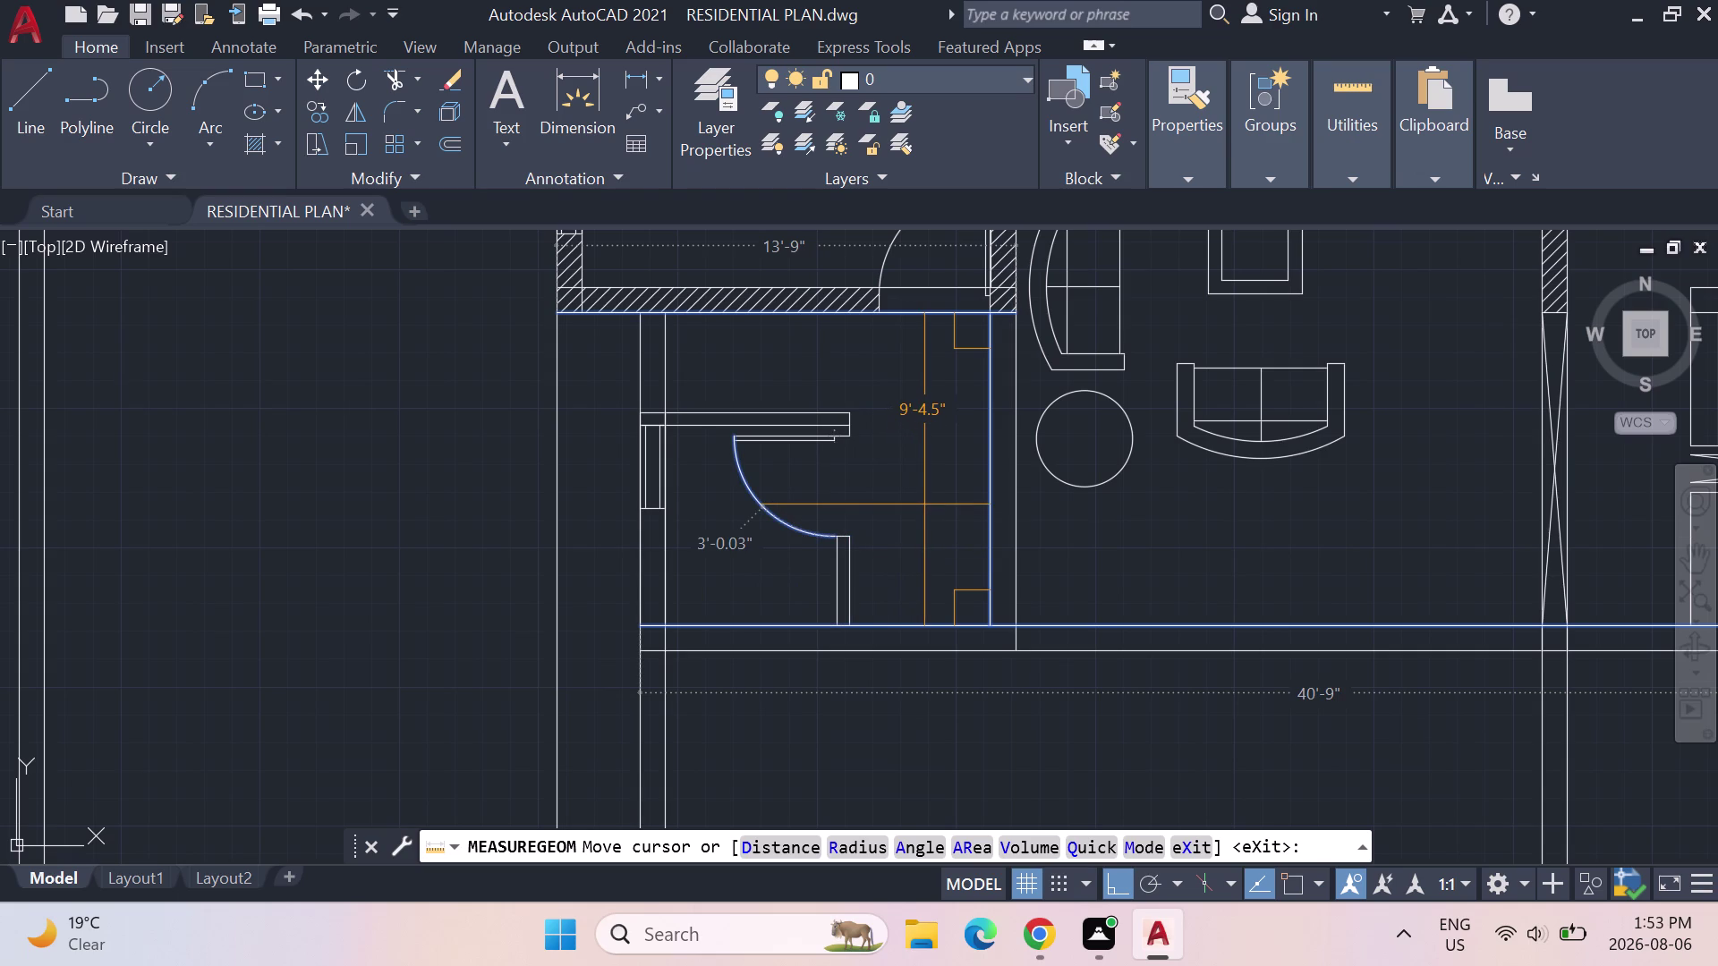
Undo the enclosure's earlier move and cancel the active measuring command.
key(ctrl+z)
key(ctrl+z)
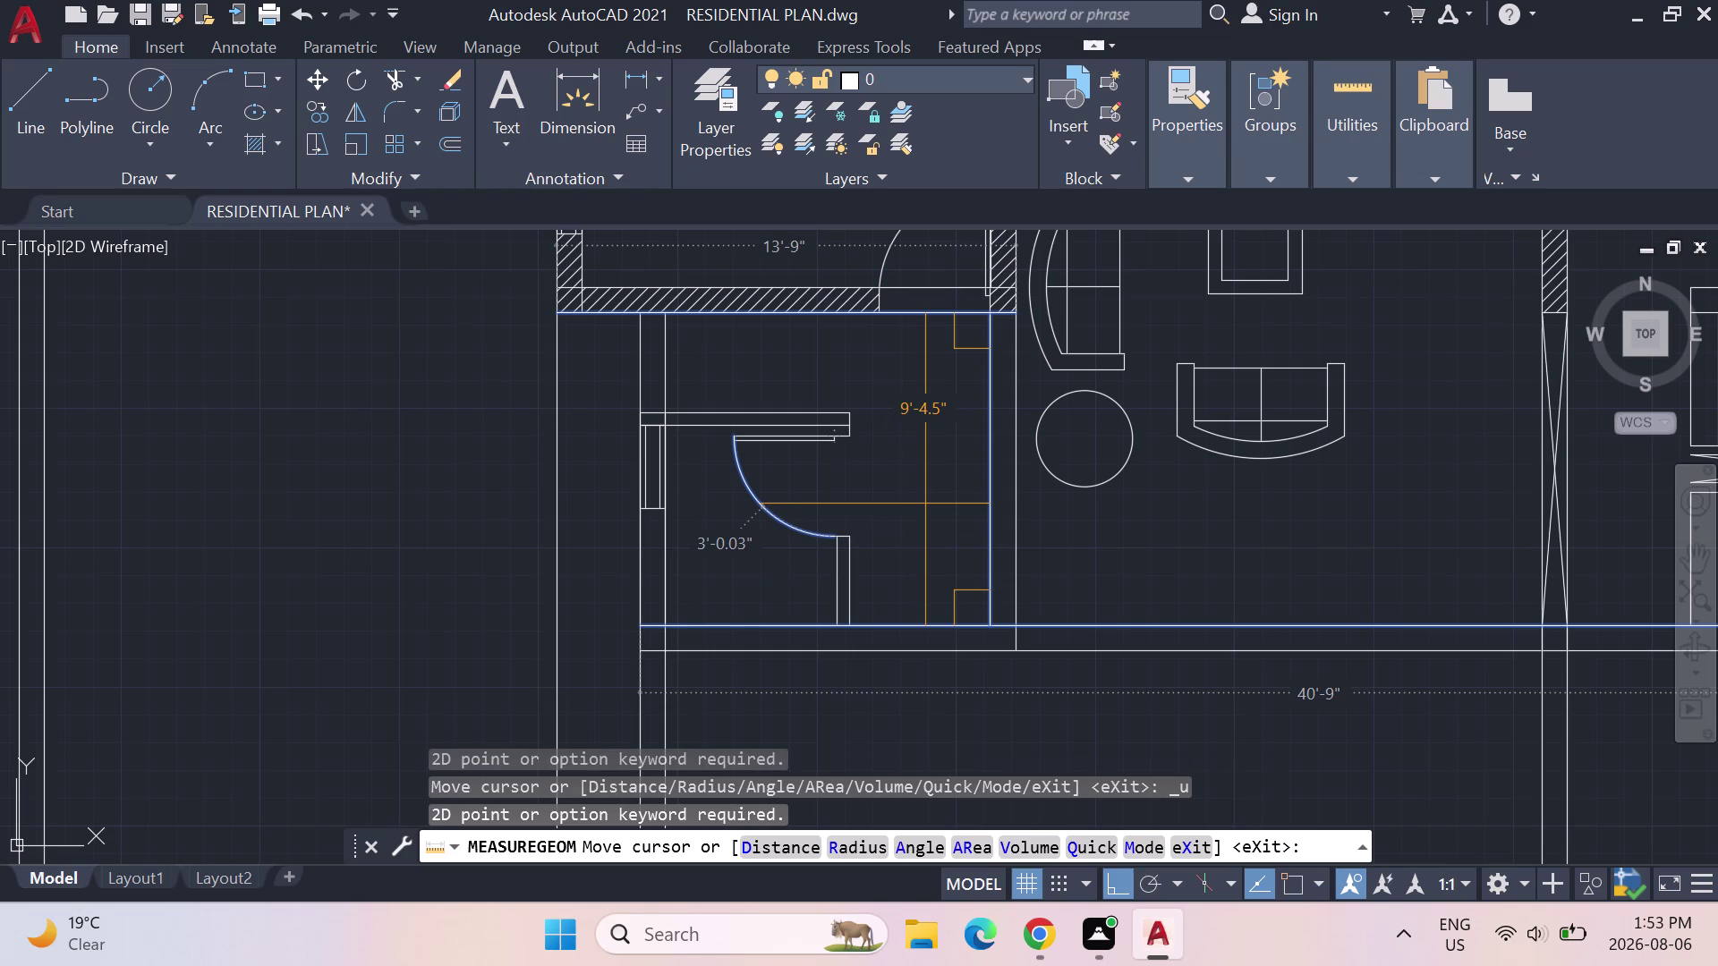
key(Escape)
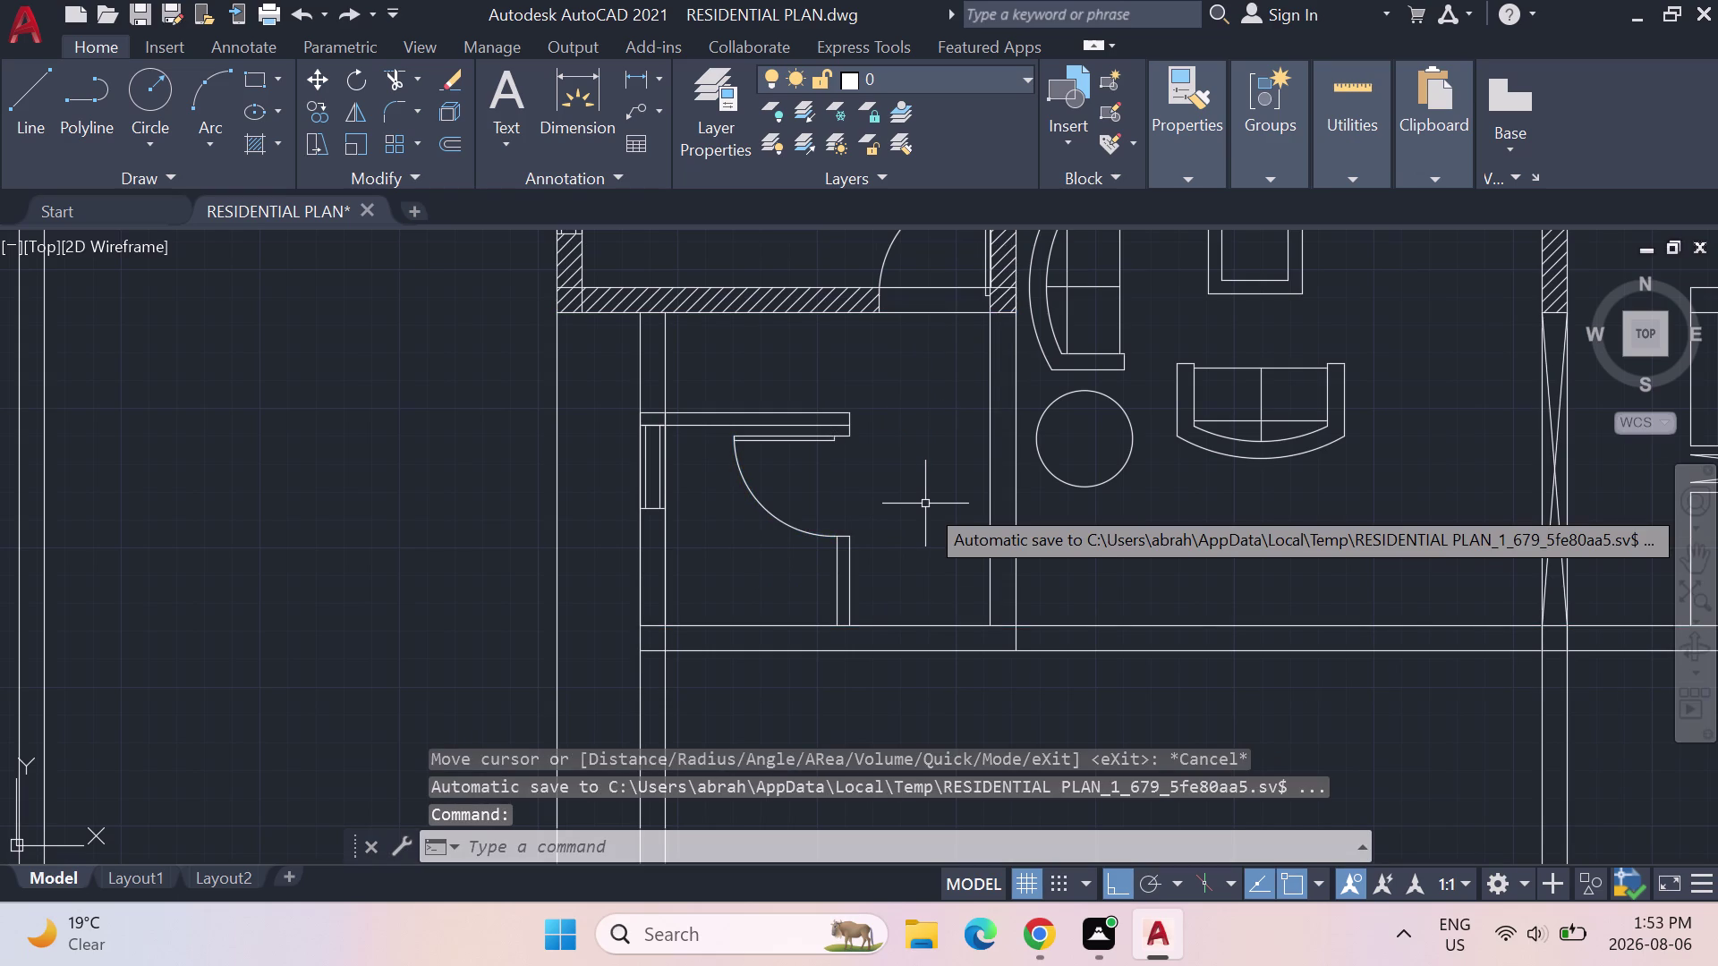
key(ctrl+z)
key(Escape)
key(ctrl+z)
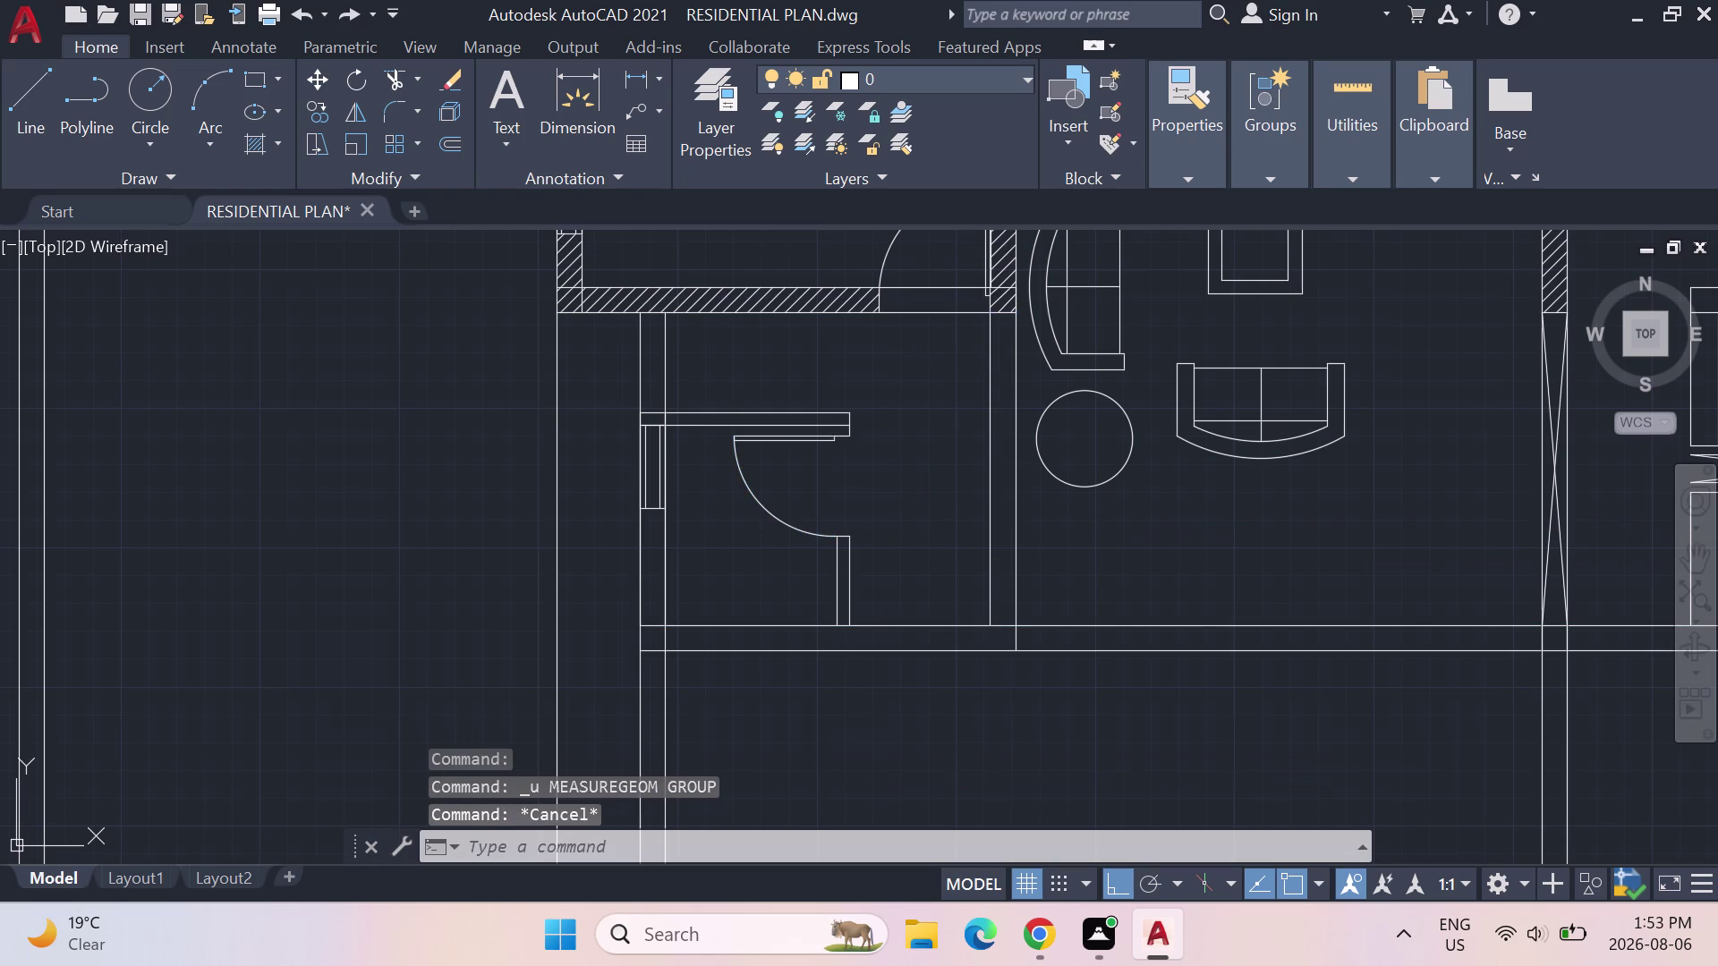
Move the partition walls and door swing left from their lower-left corner, then quick-measure around them.
drag(968, 551, 819, 563)
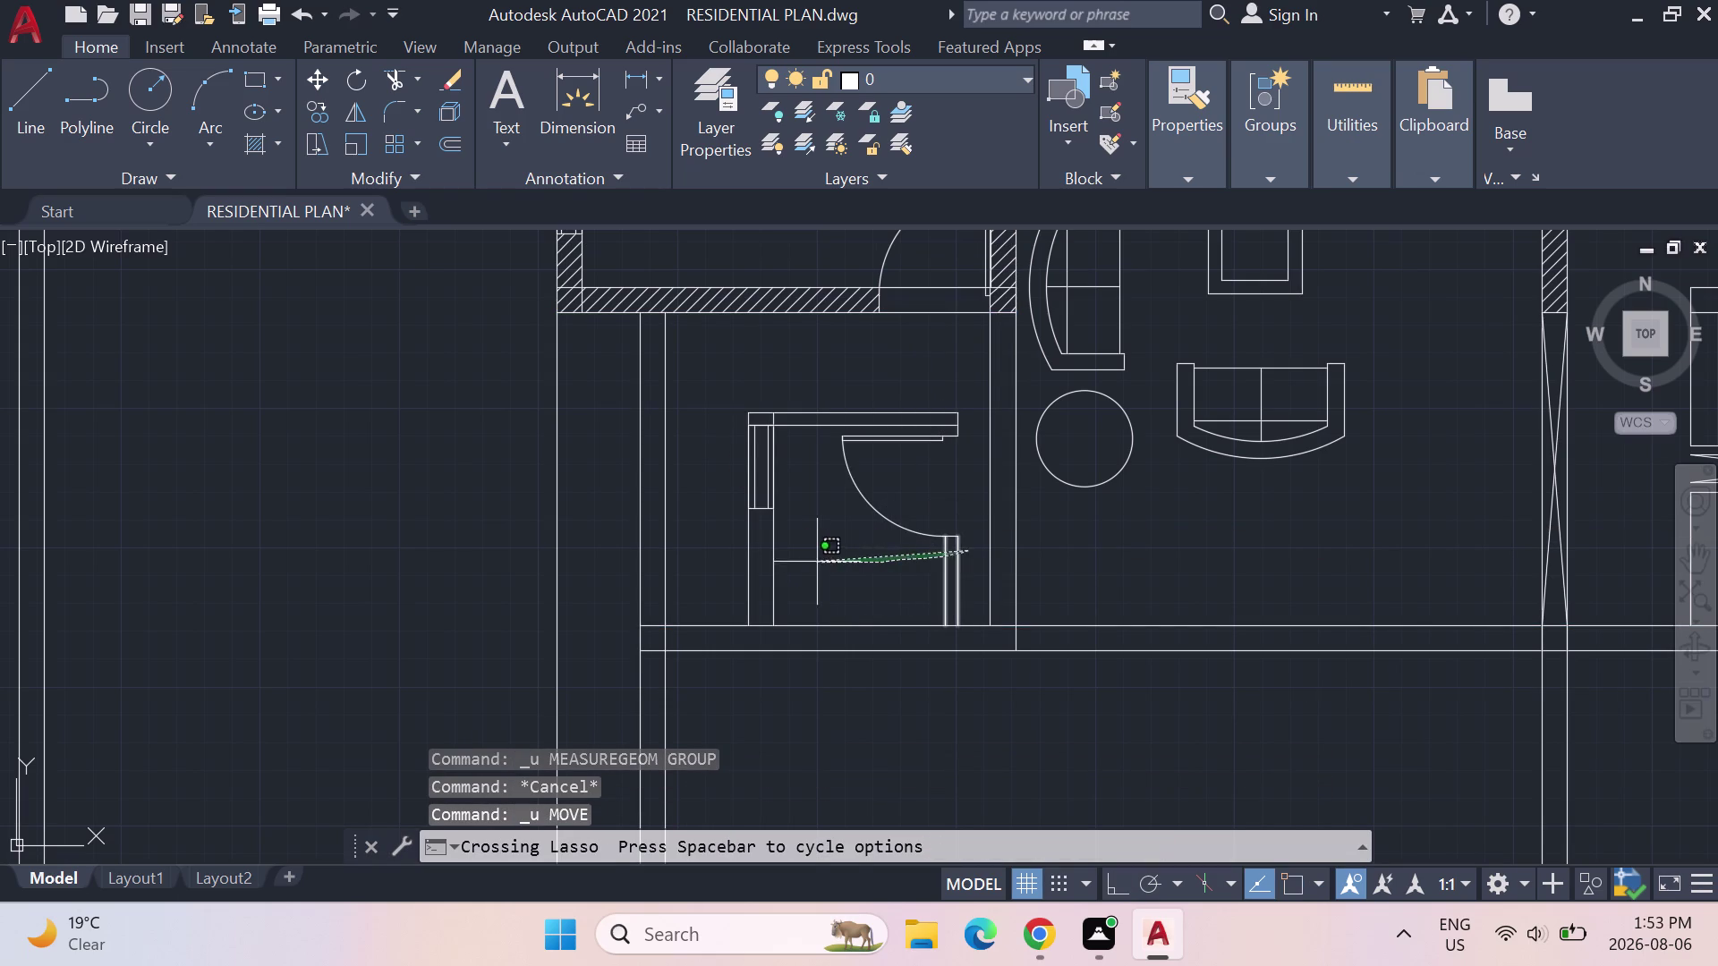
drag(819, 563, 970, 413)
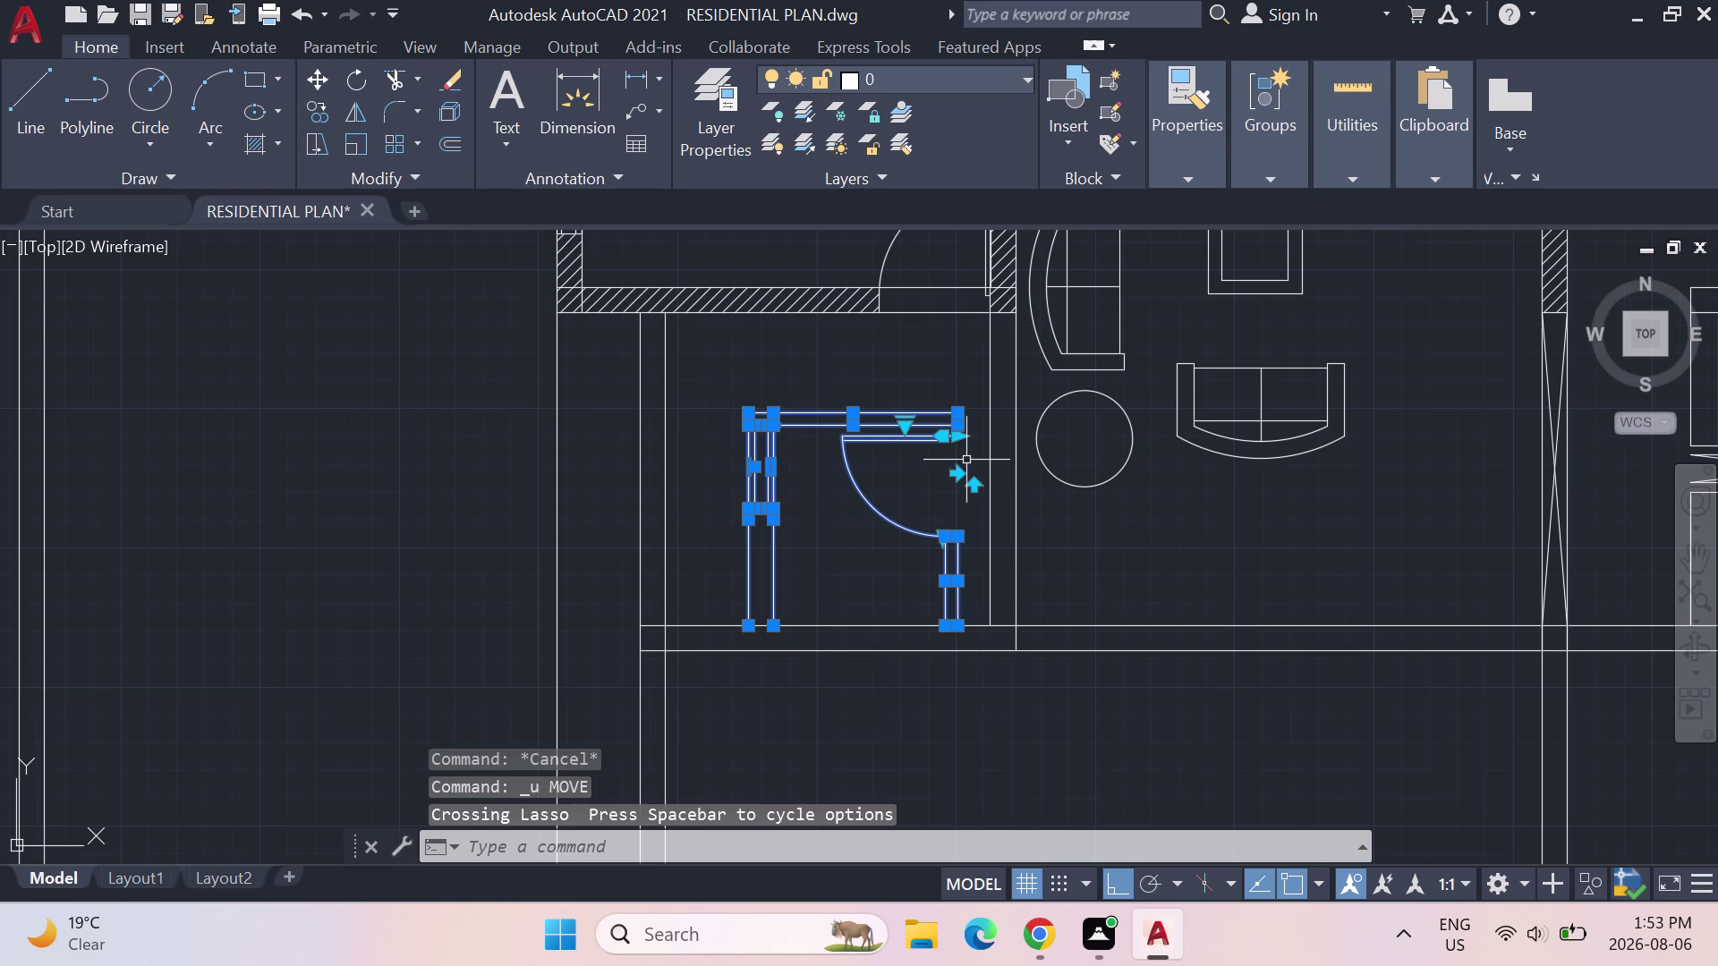
key(m)
key(Return)
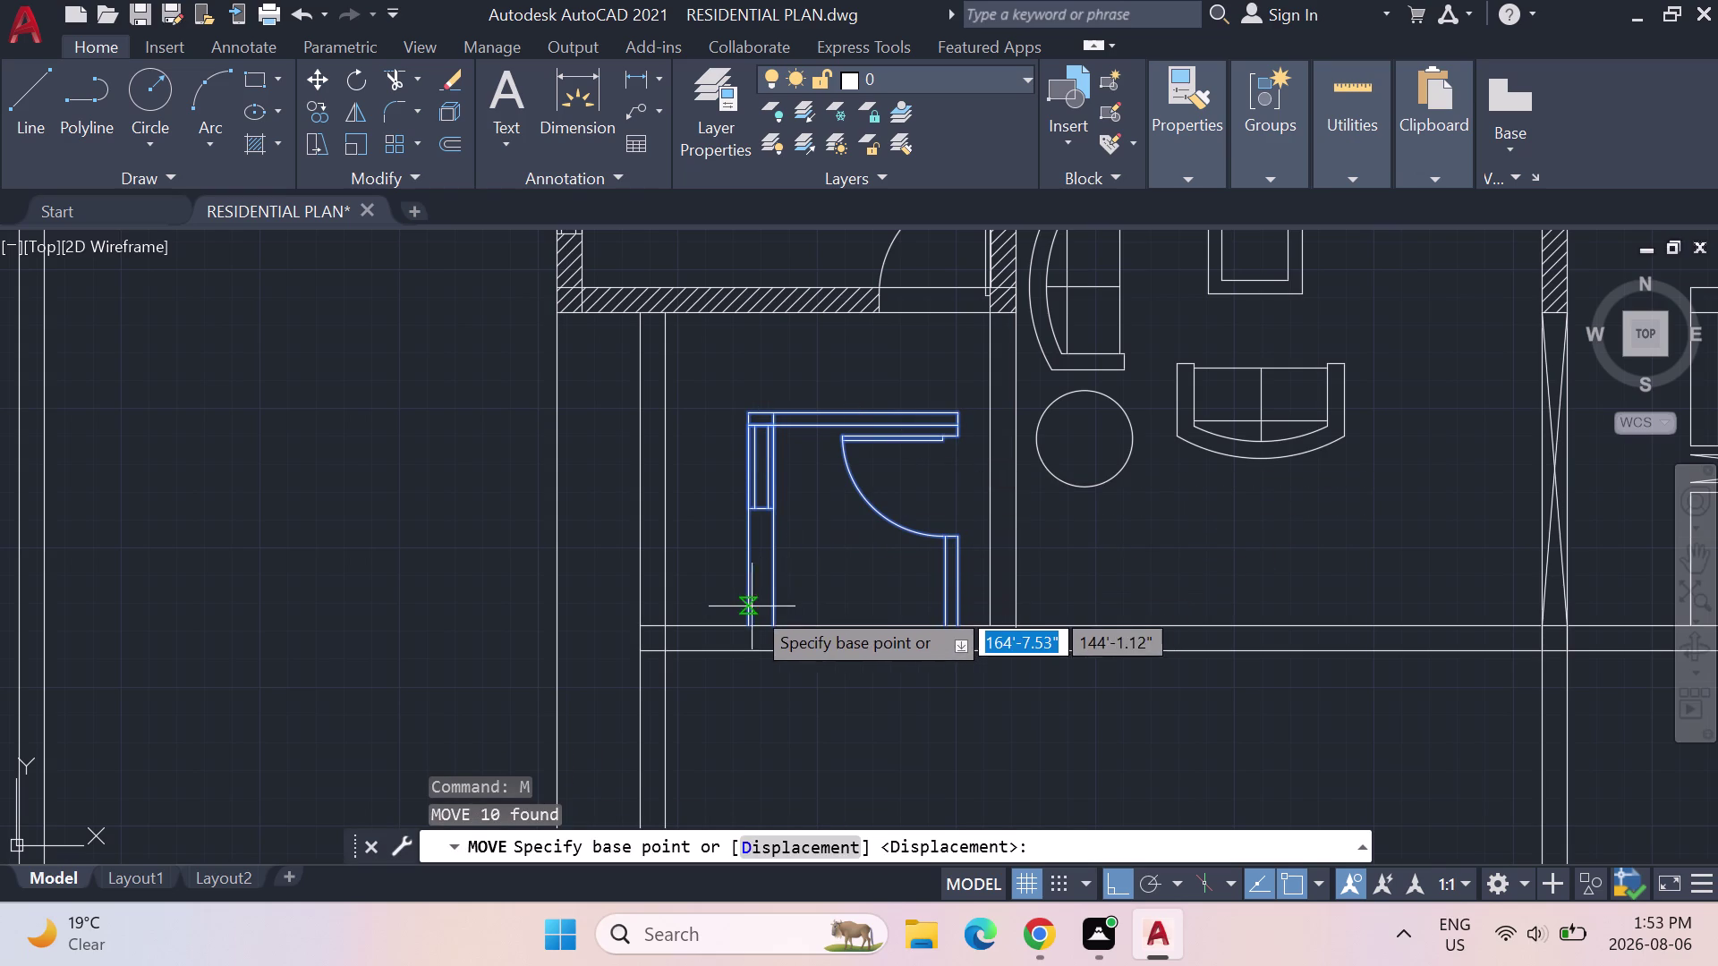
click(747, 616)
click(666, 618)
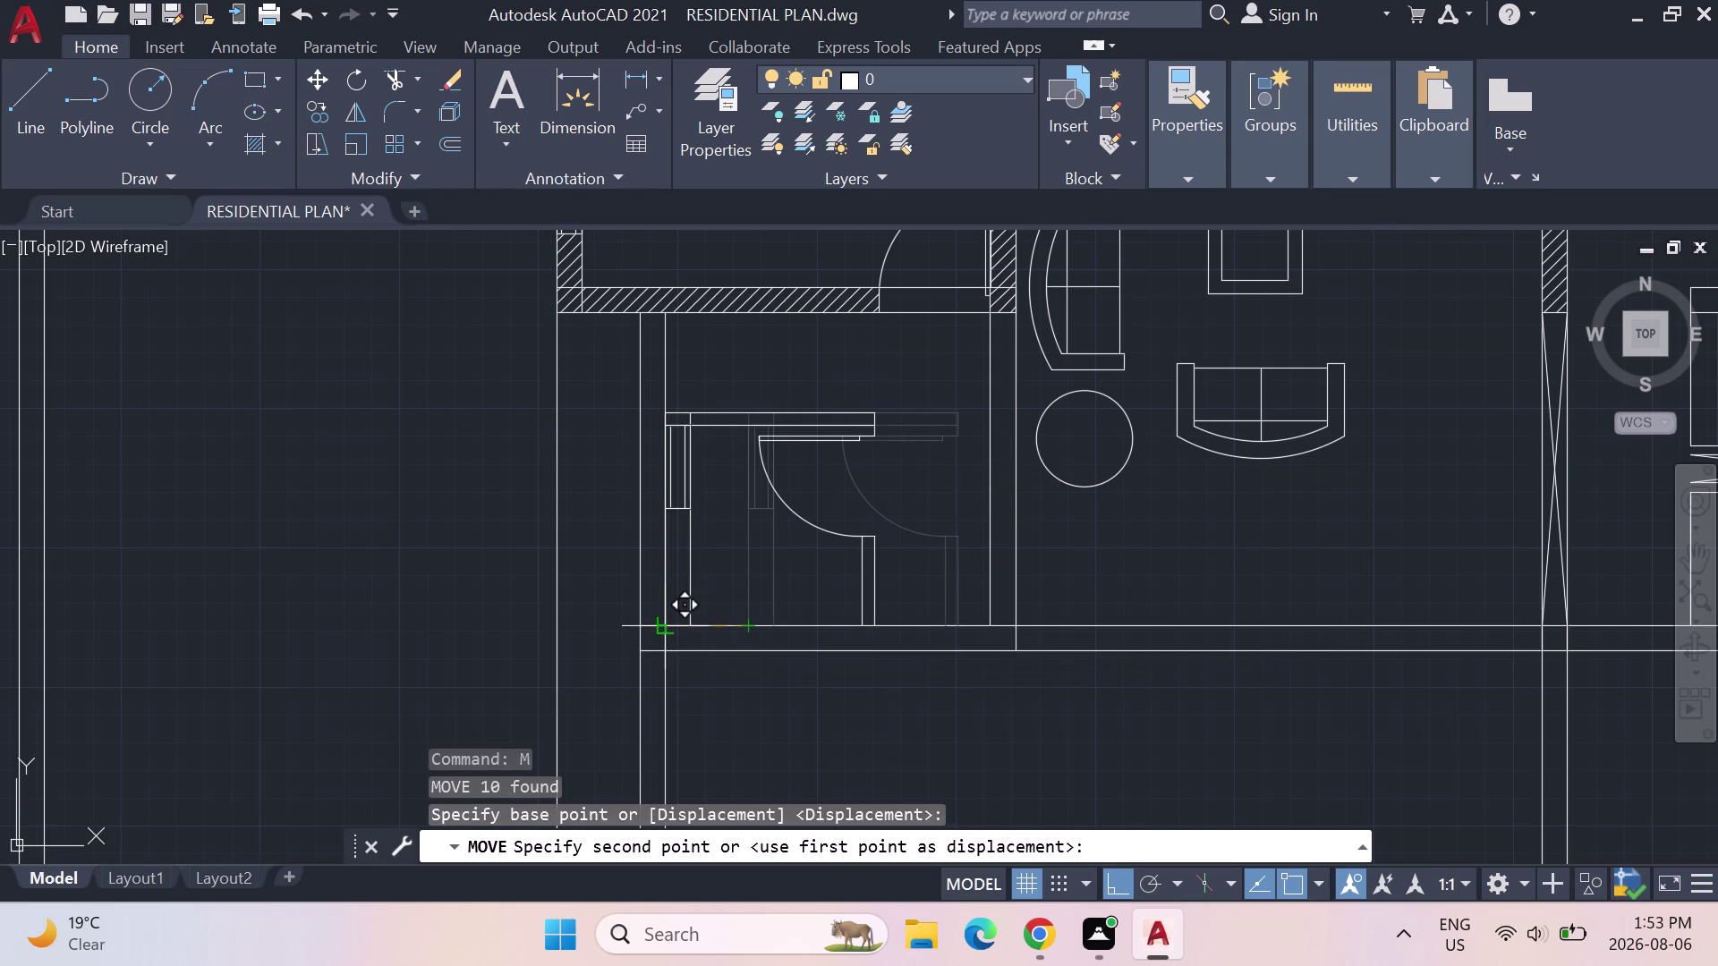
key(Escape)
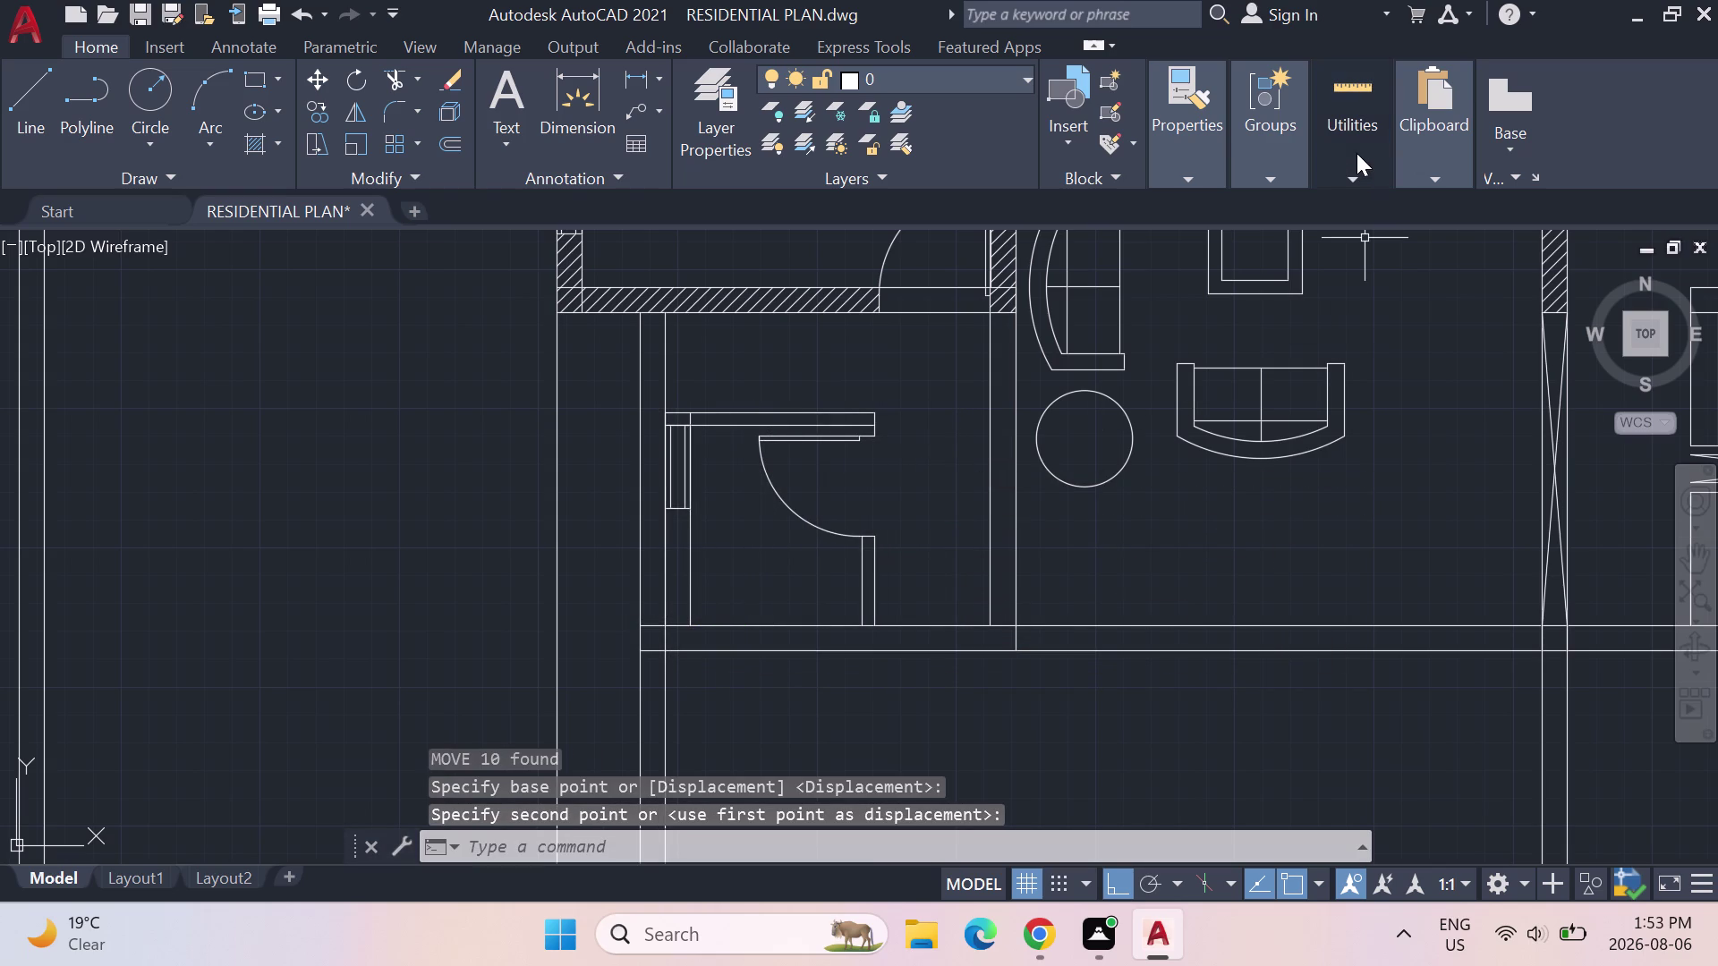
click(1356, 153)
click(1361, 229)
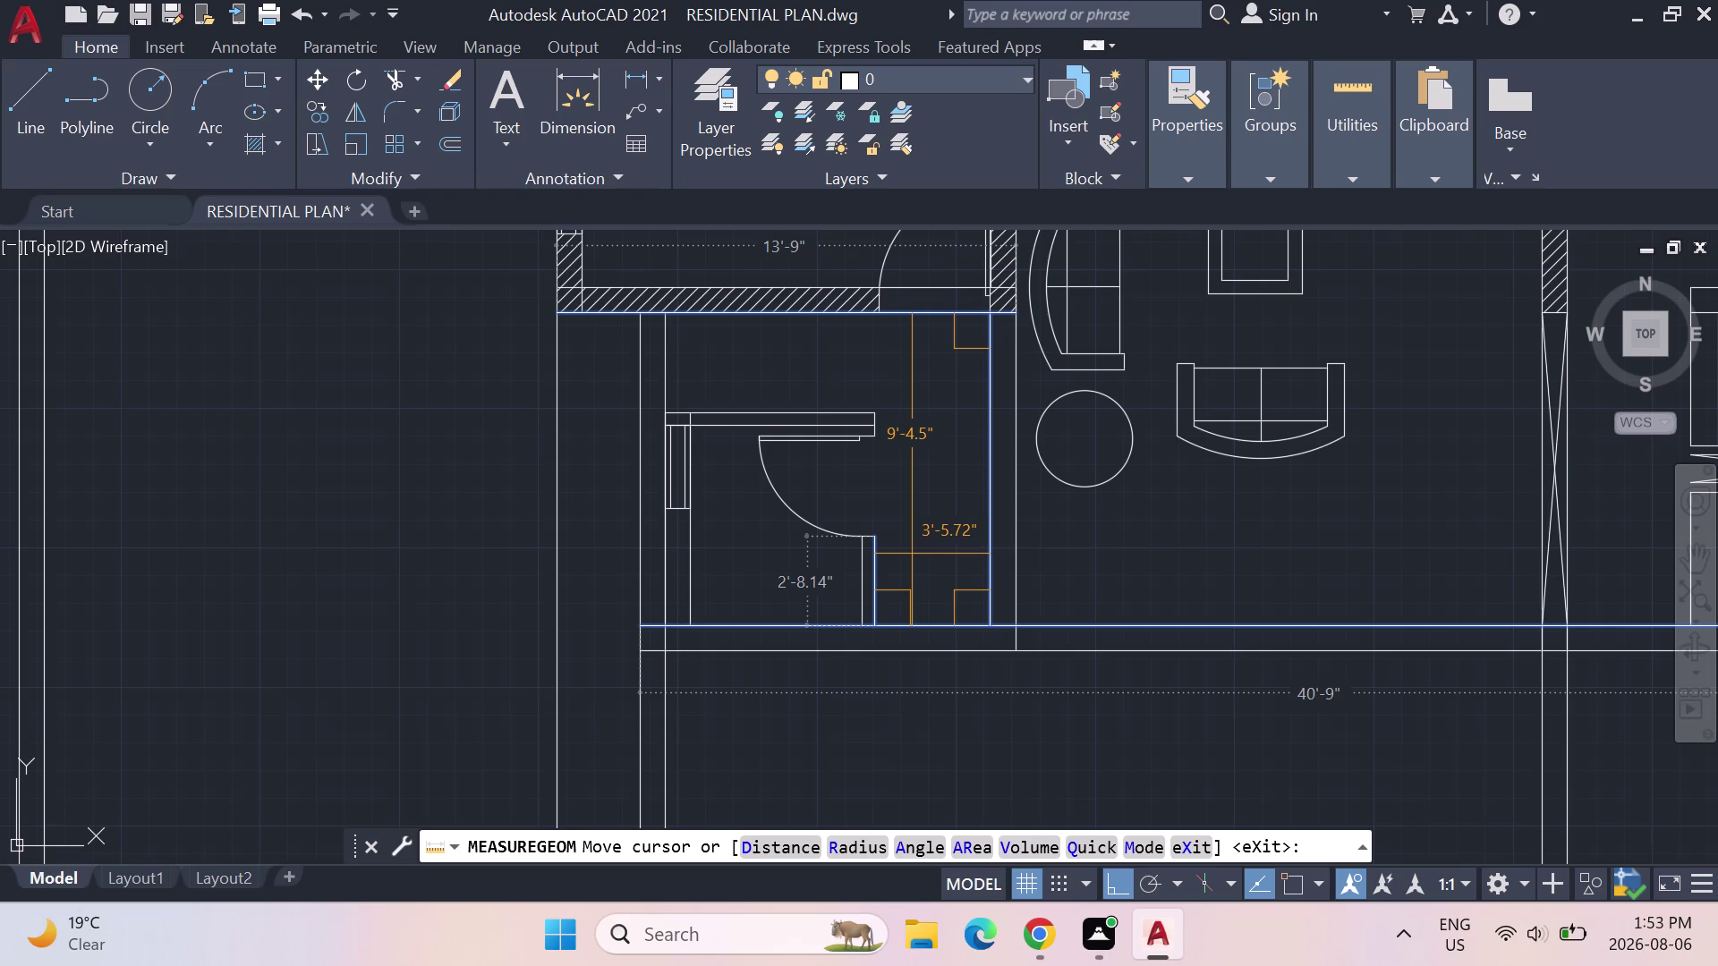
Zoom out to check, end measuring, and undo the enclosure's leftward move.
scroll(down, 3)
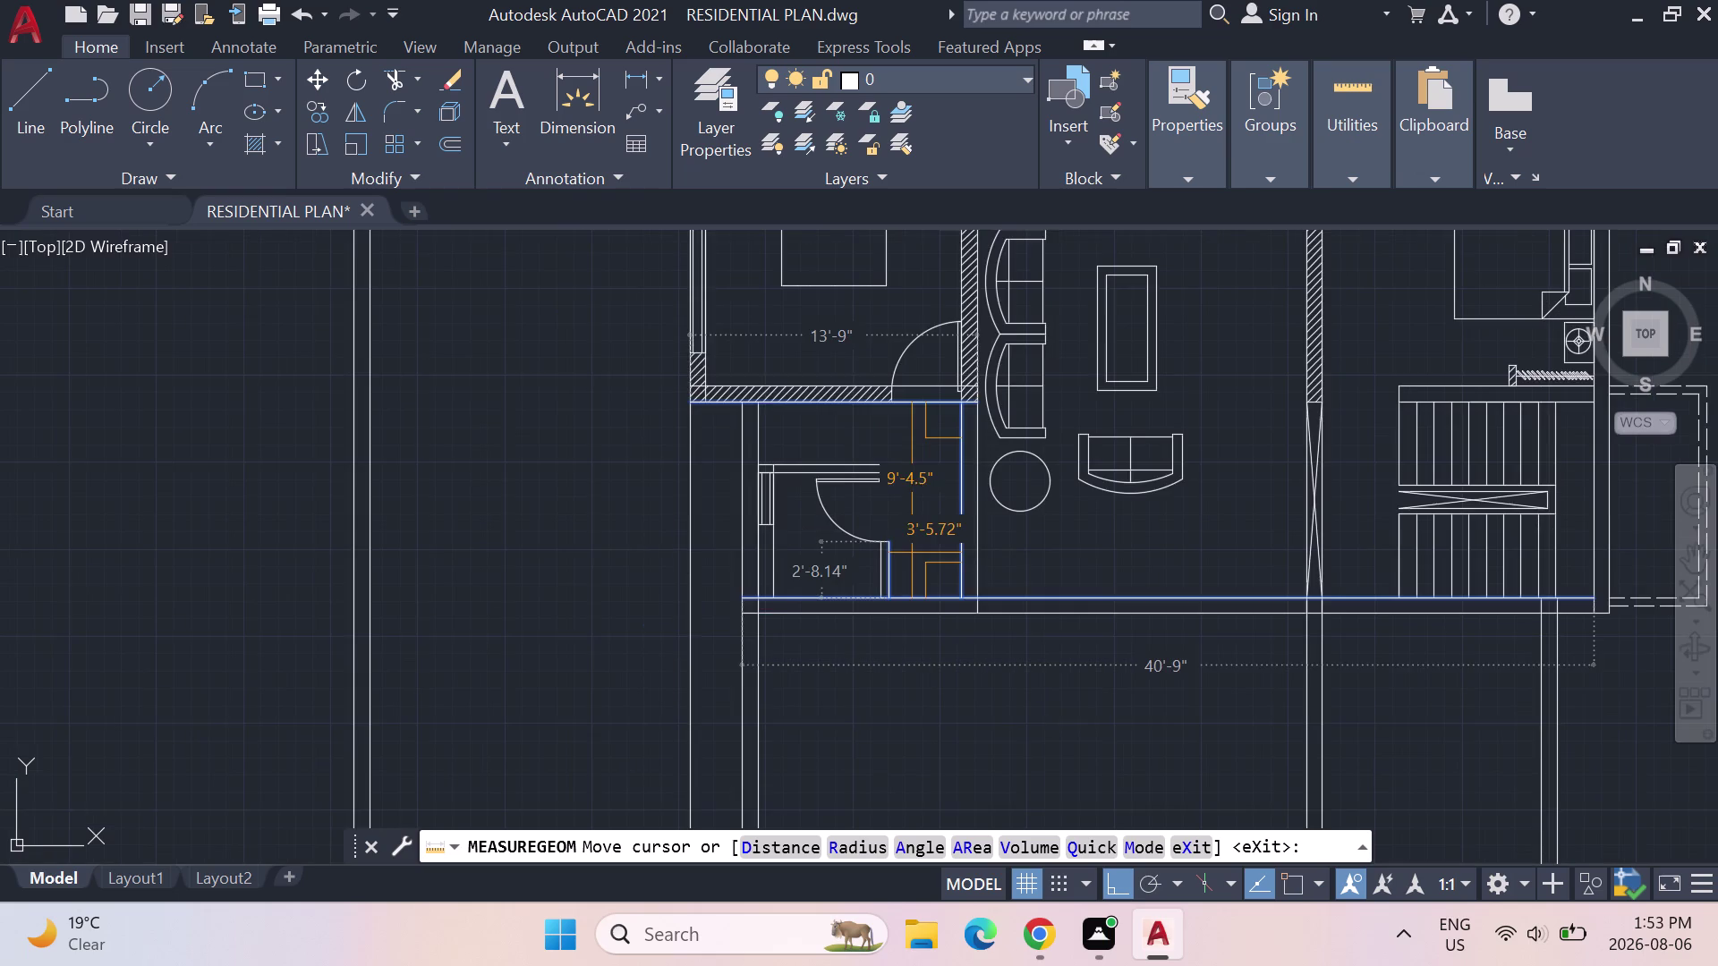
scroll(down, 3)
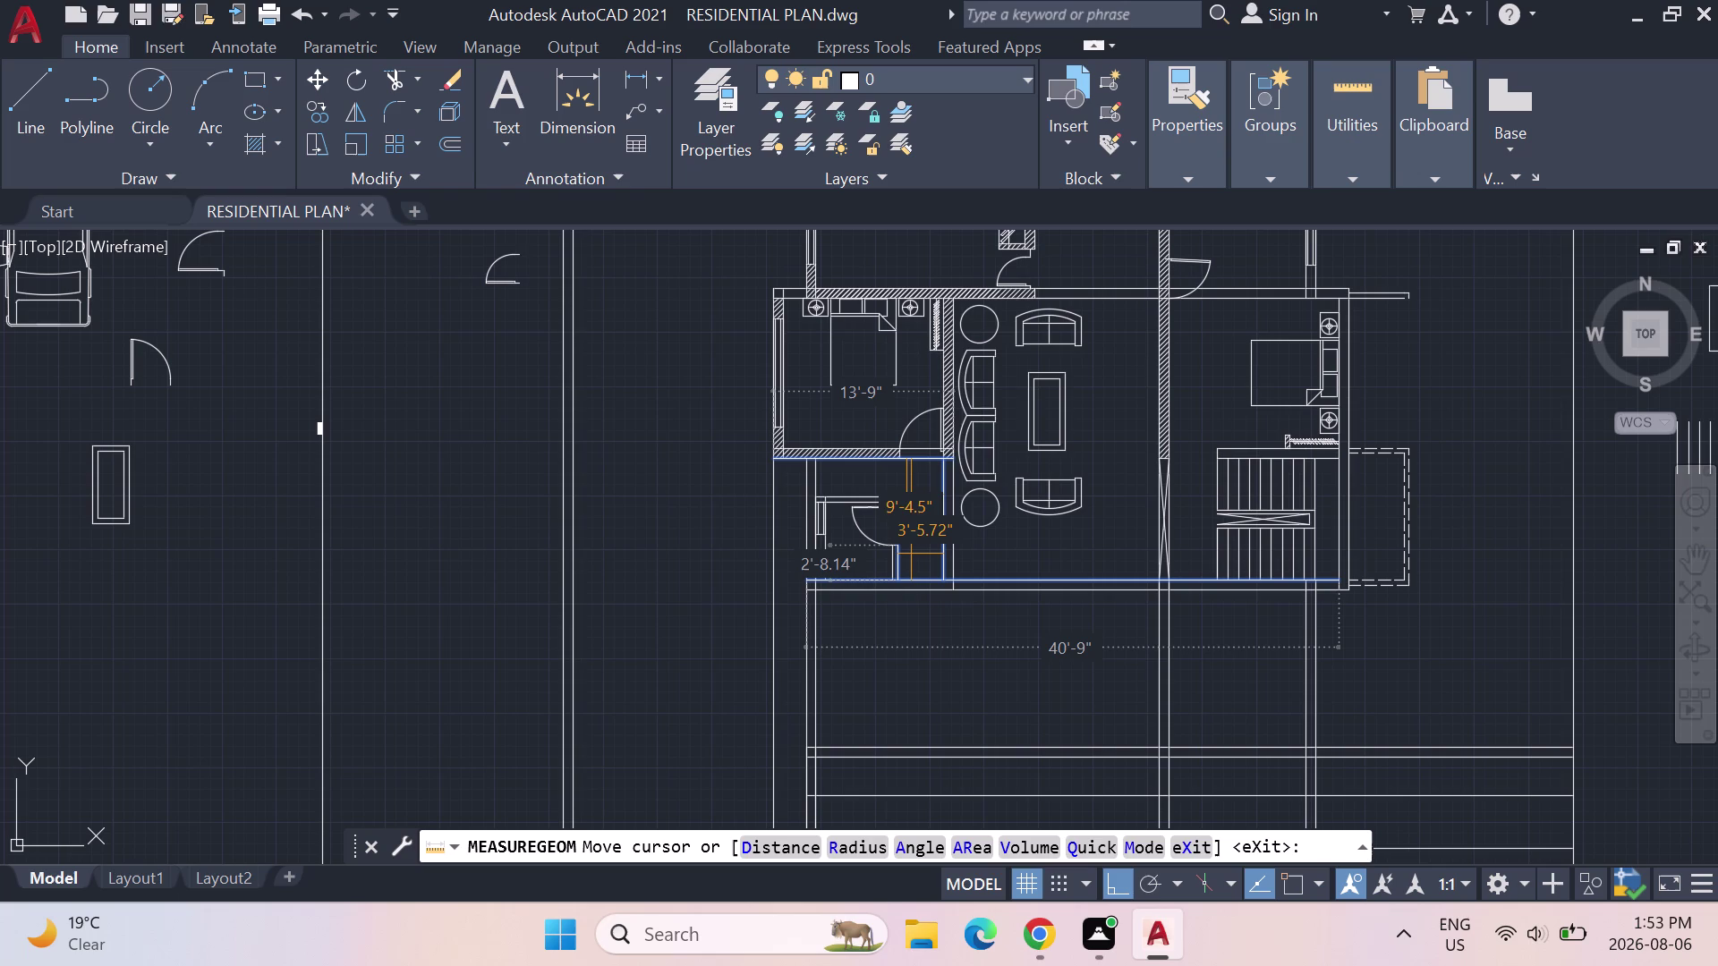
key(ctrl+z)
key(Escape)
key(ctrl+z)
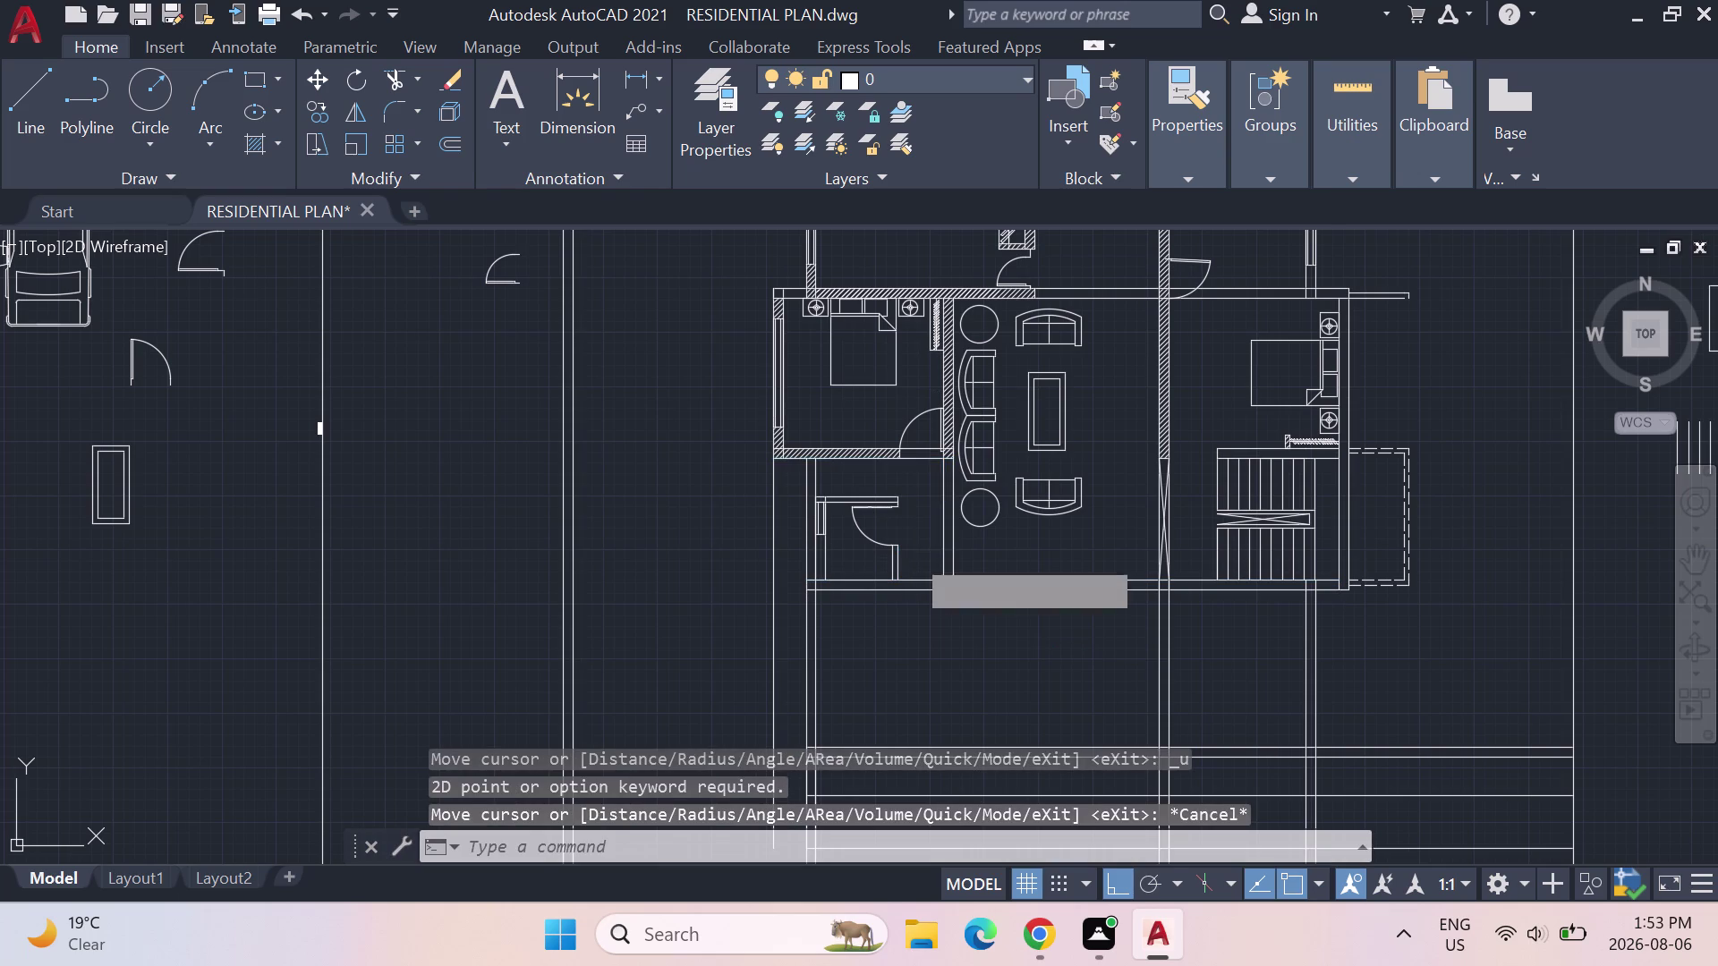
key(ctrl+z)
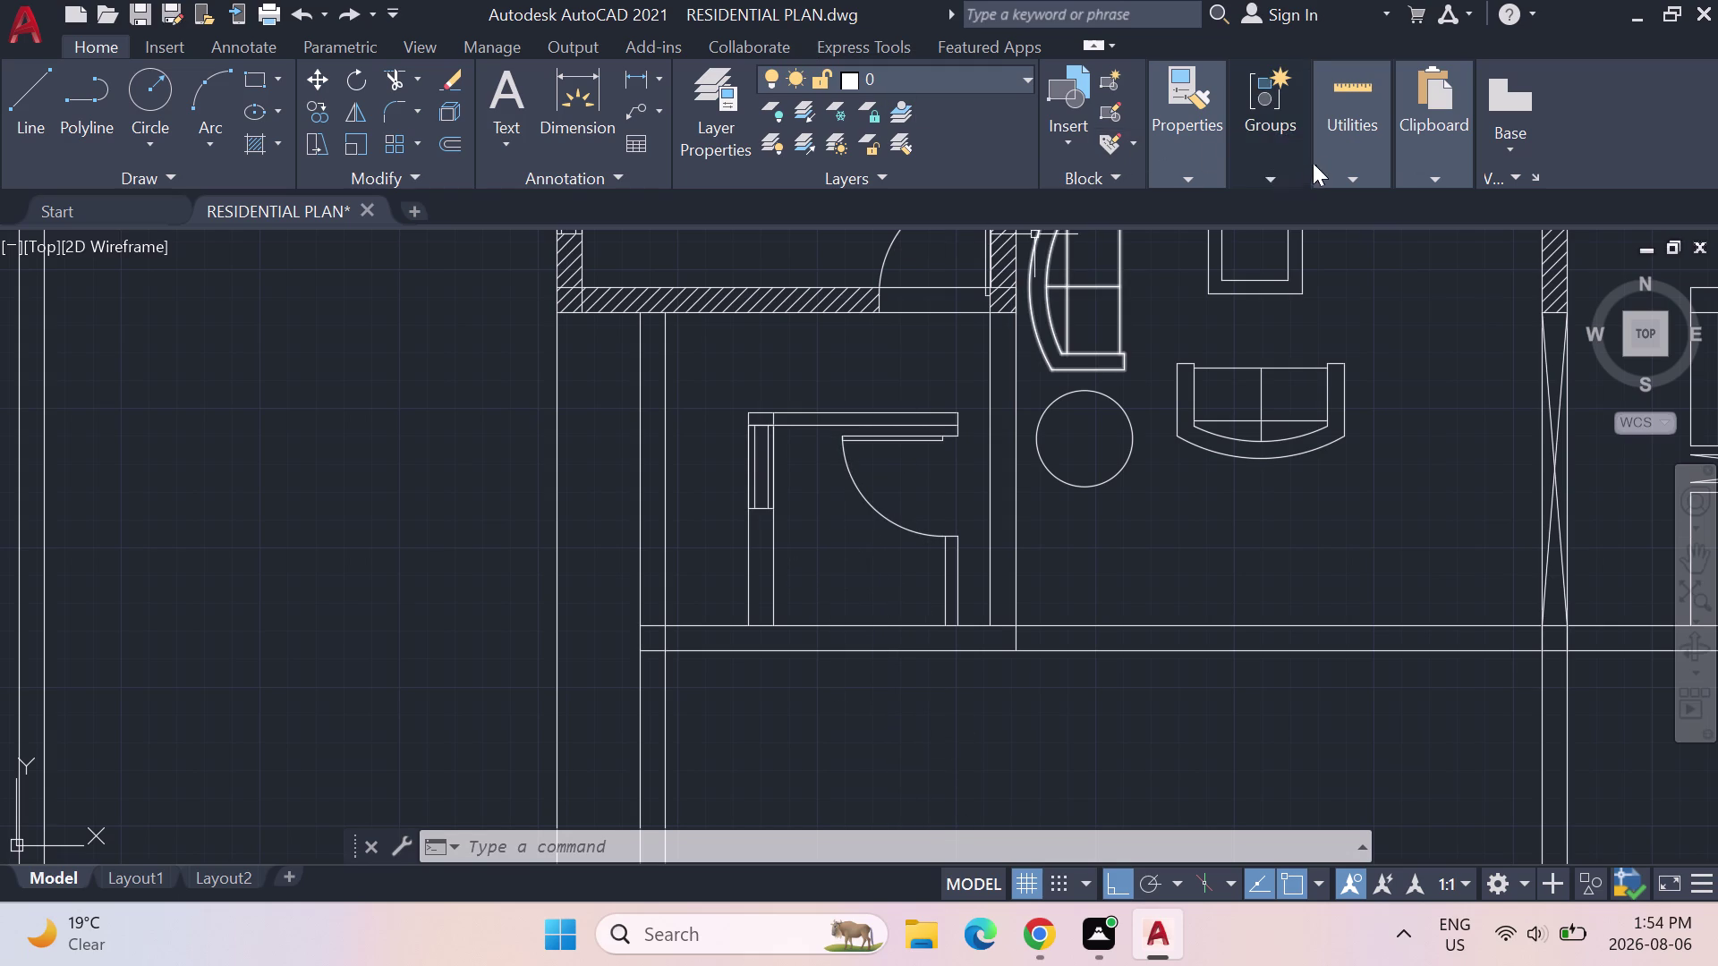
Measure the enclosure's area: 23.5608 sq ft with a 27'-10.45" perimeter.
click(1327, 150)
click(1376, 211)
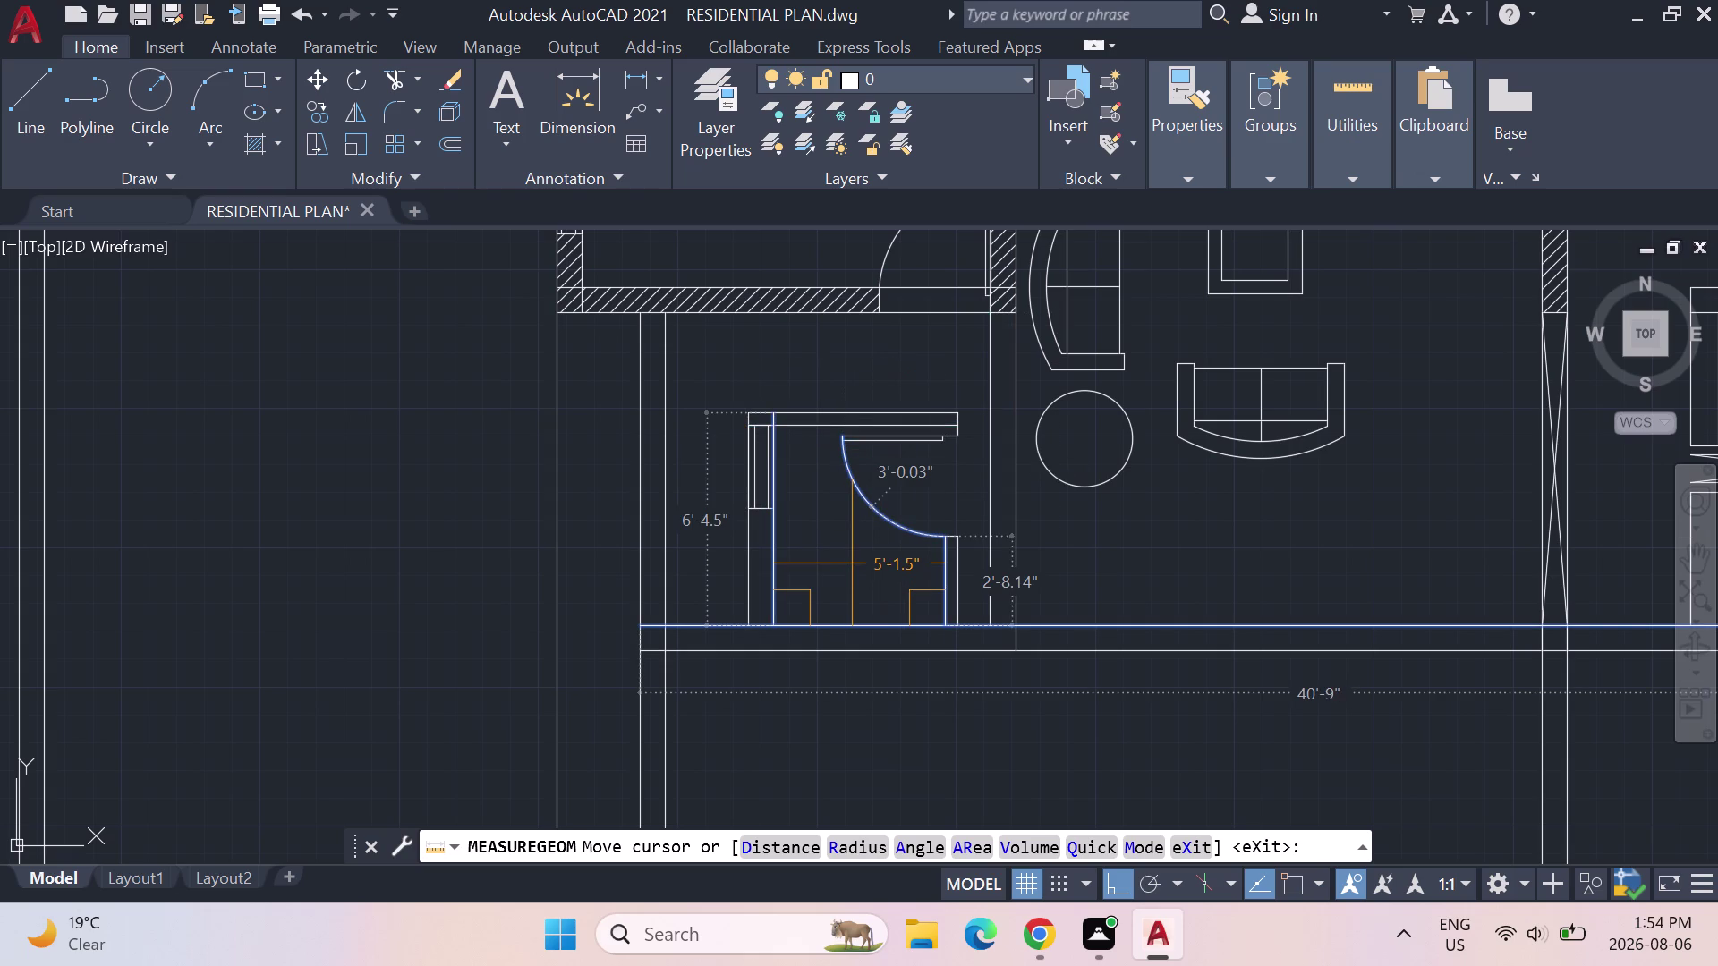
click(852, 564)
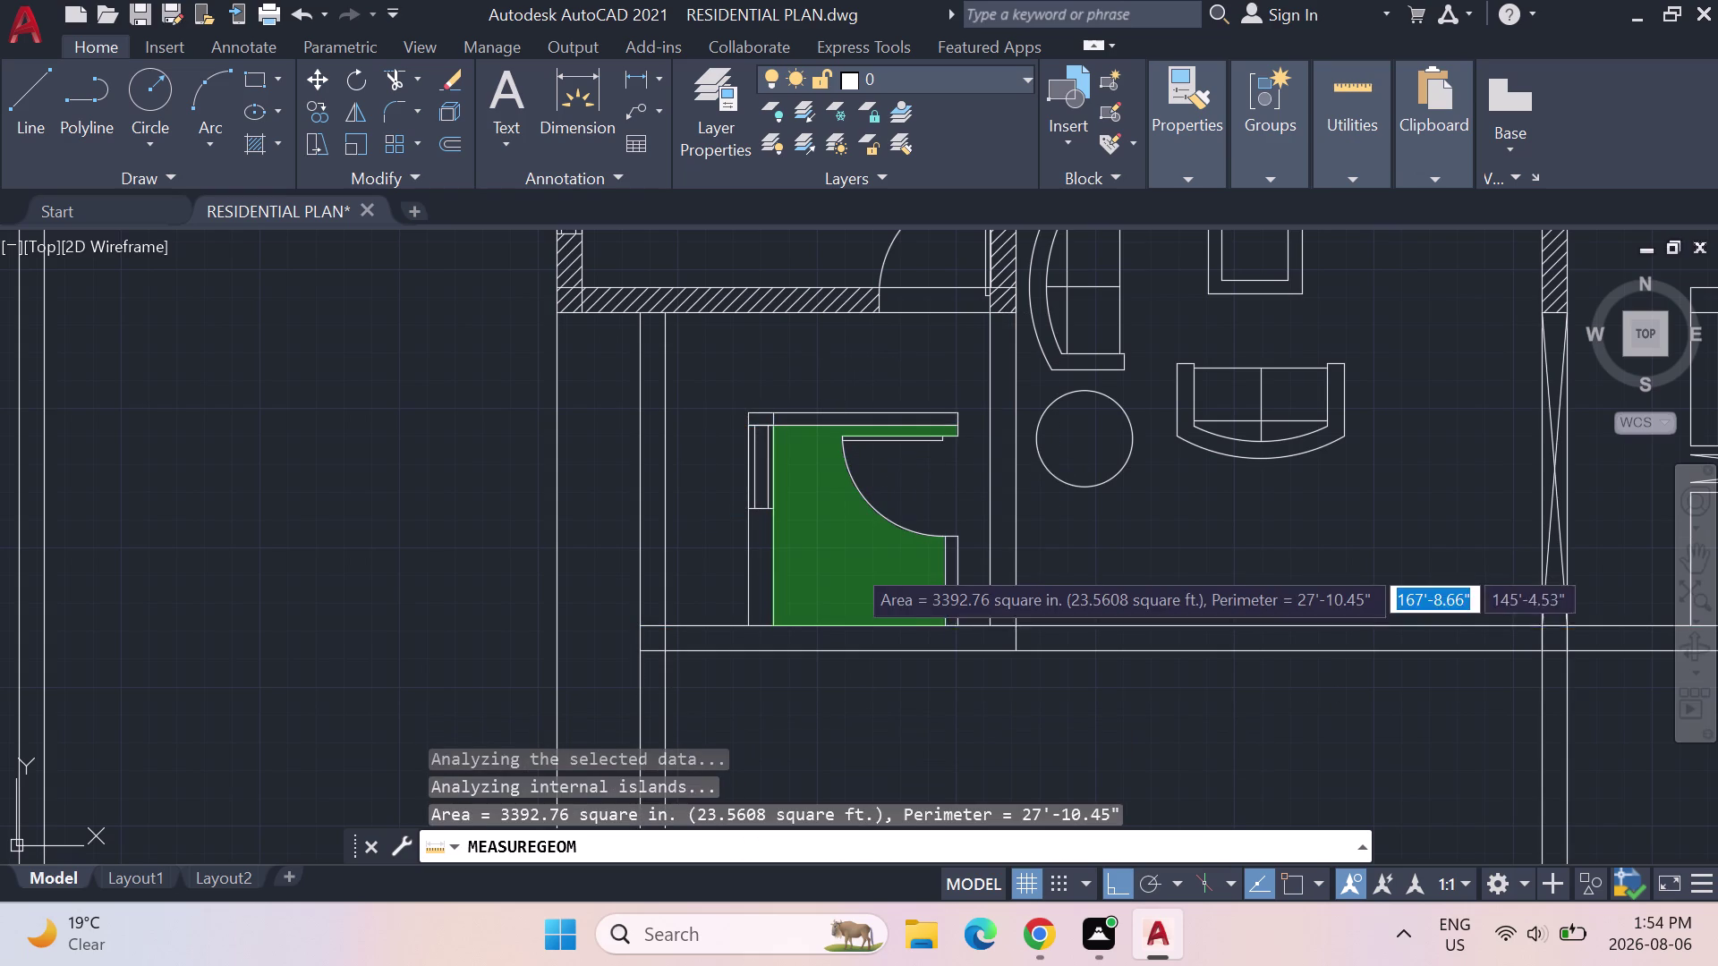
click(858, 553)
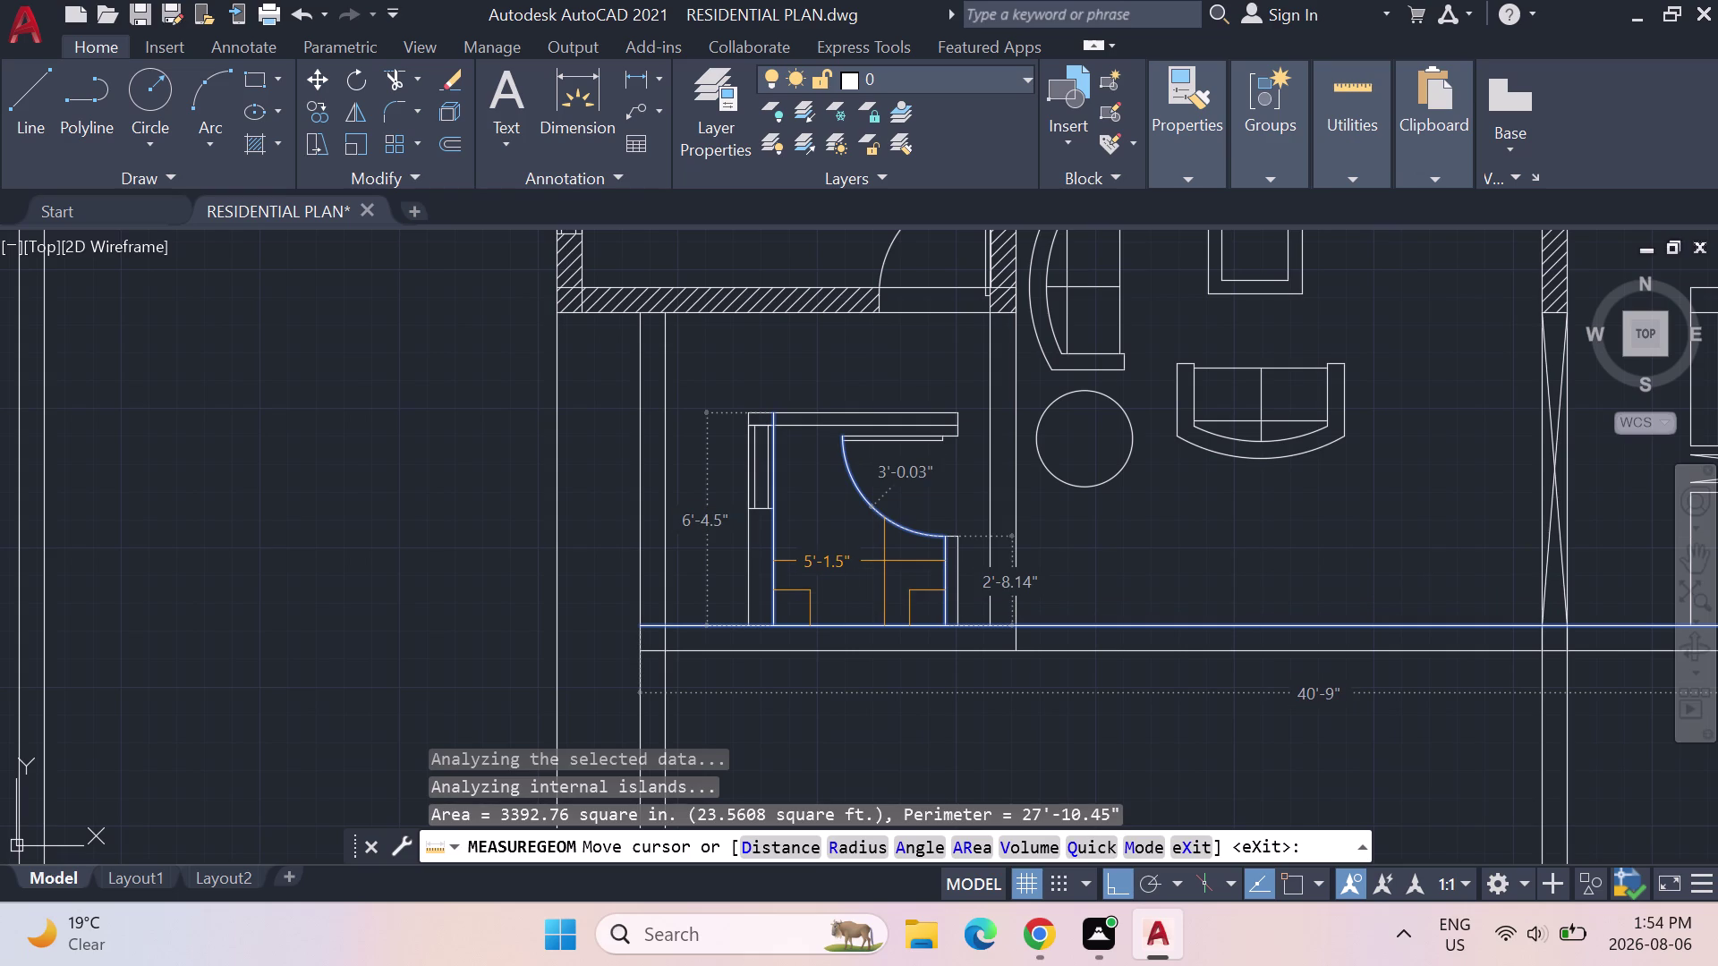
key(Escape)
key(Escape)
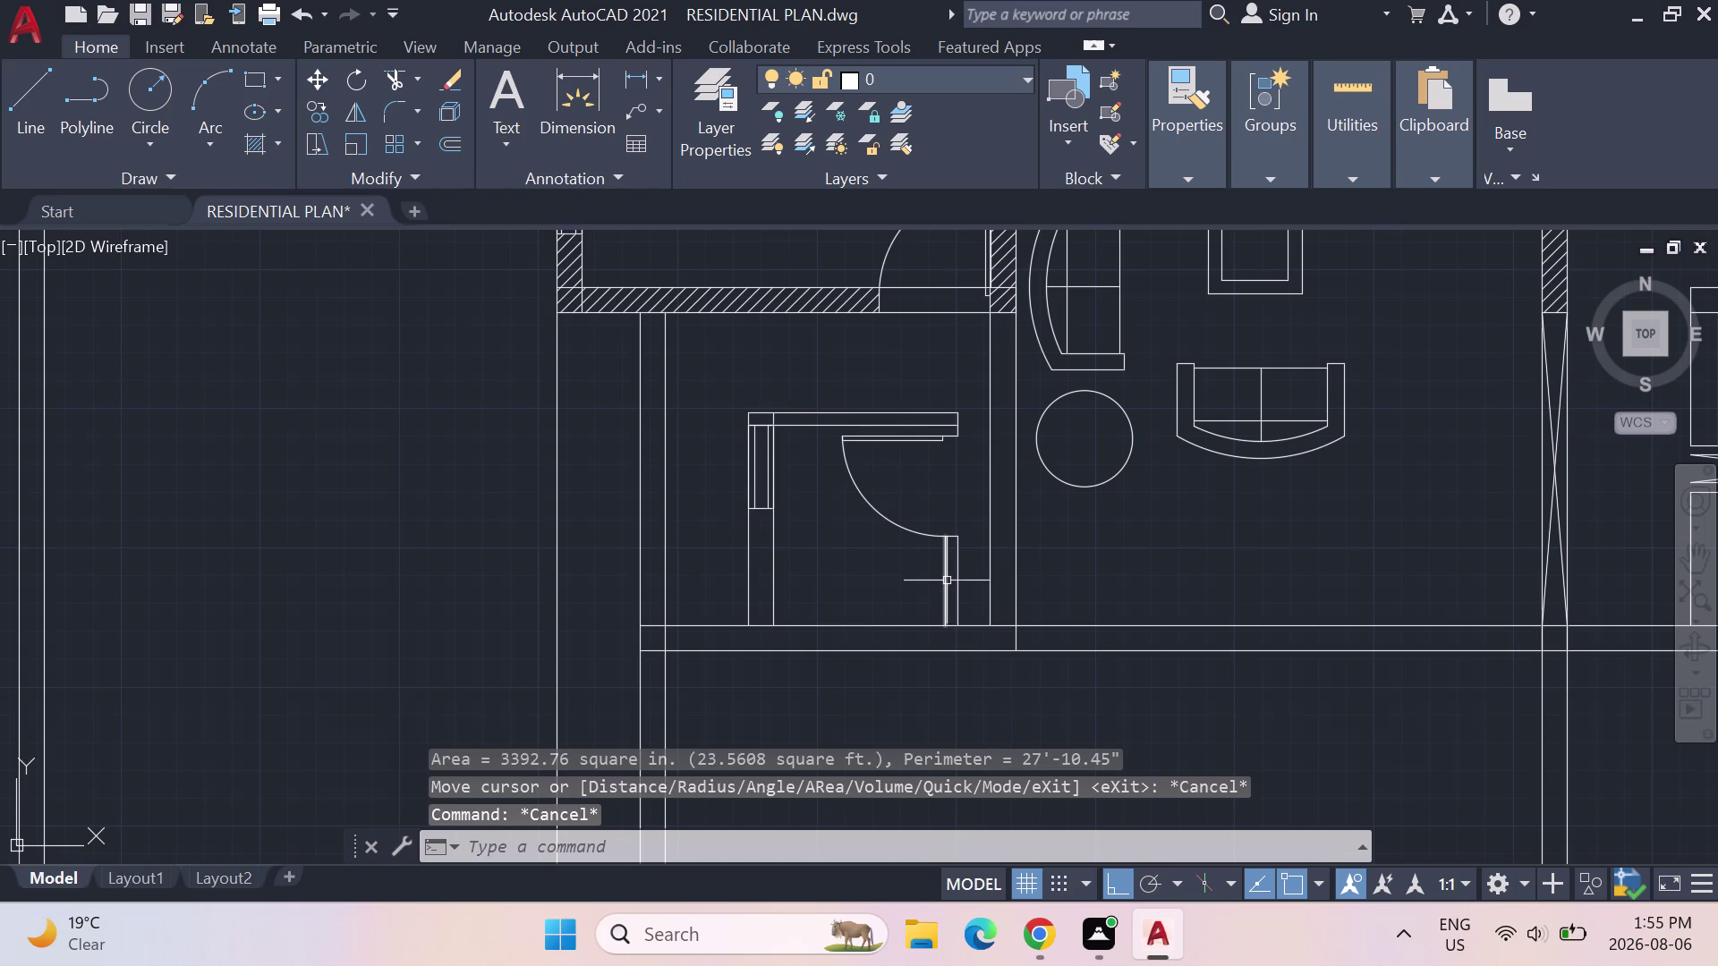
drag(975, 581, 839, 513)
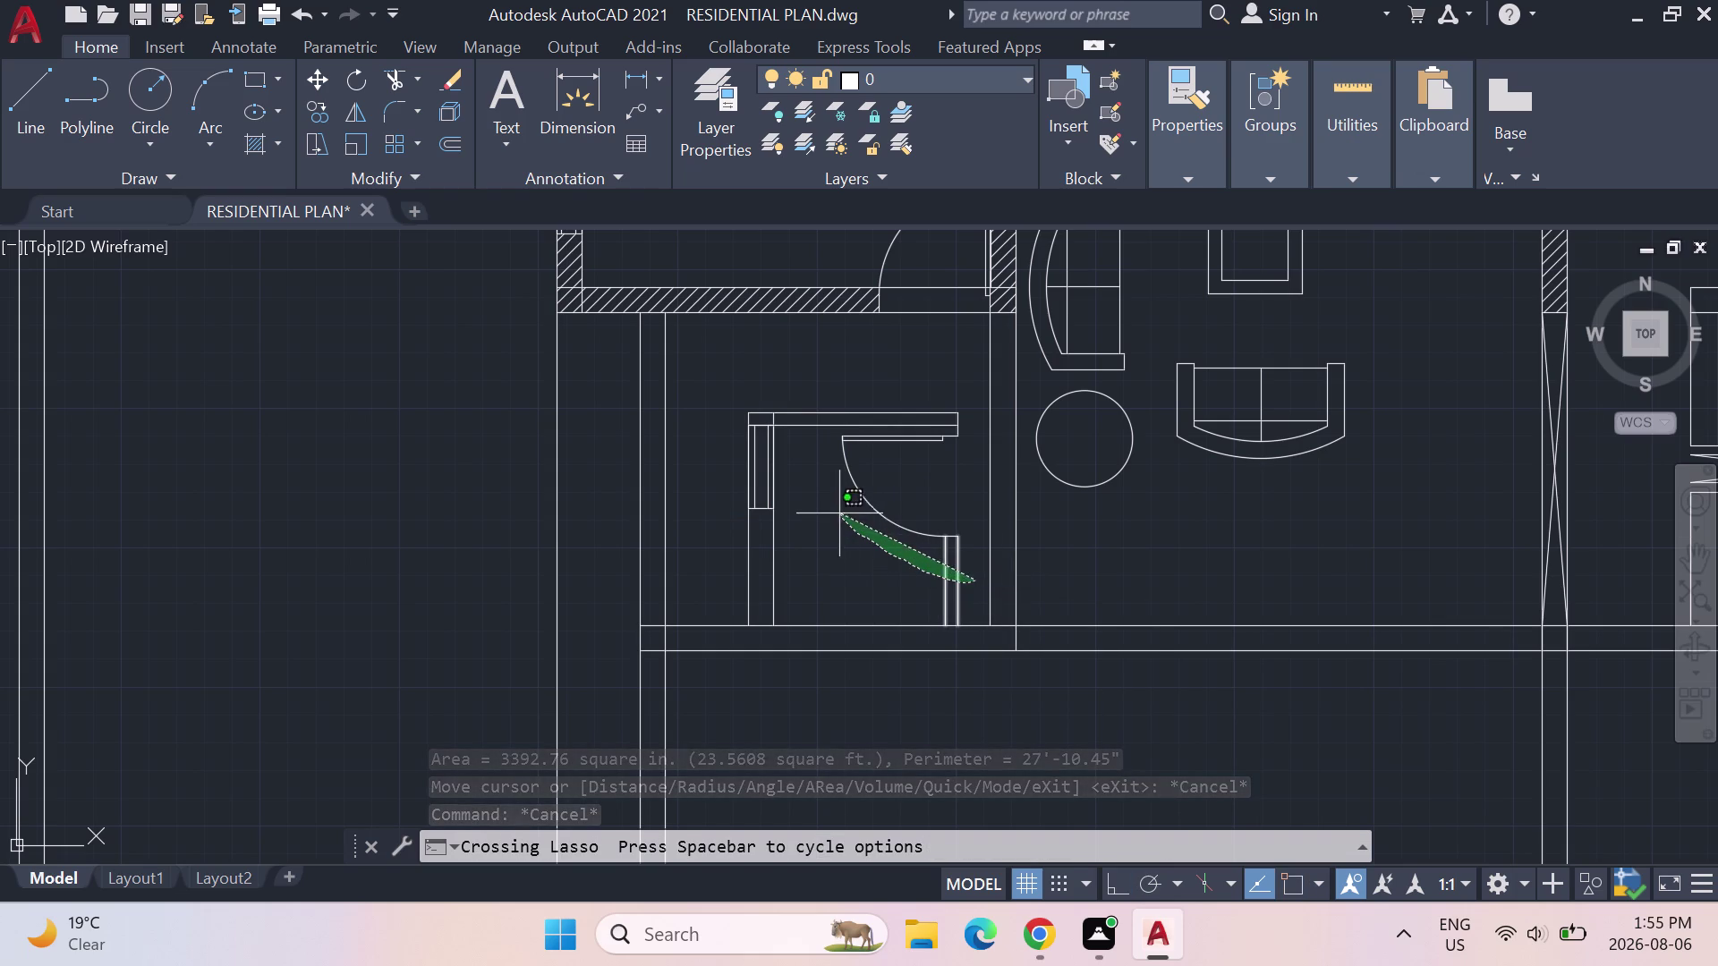
Move the door swing and end wall slightly right from the end wall's bottom.
drag(838, 513, 937, 432)
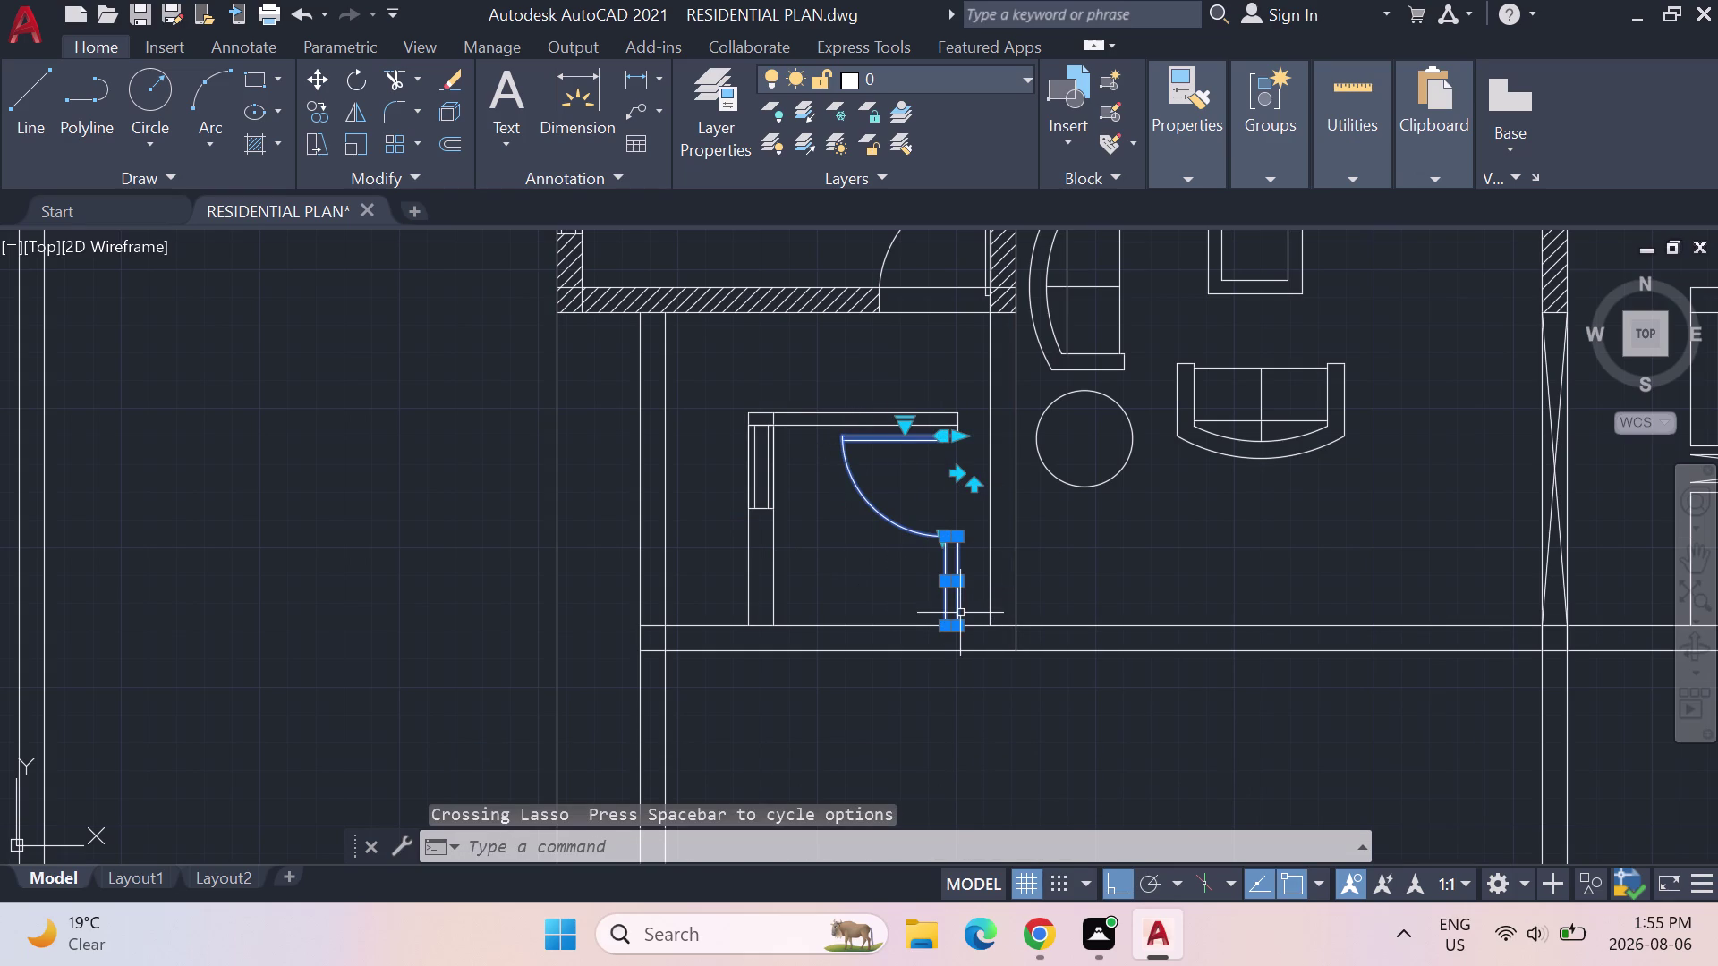
key(m)
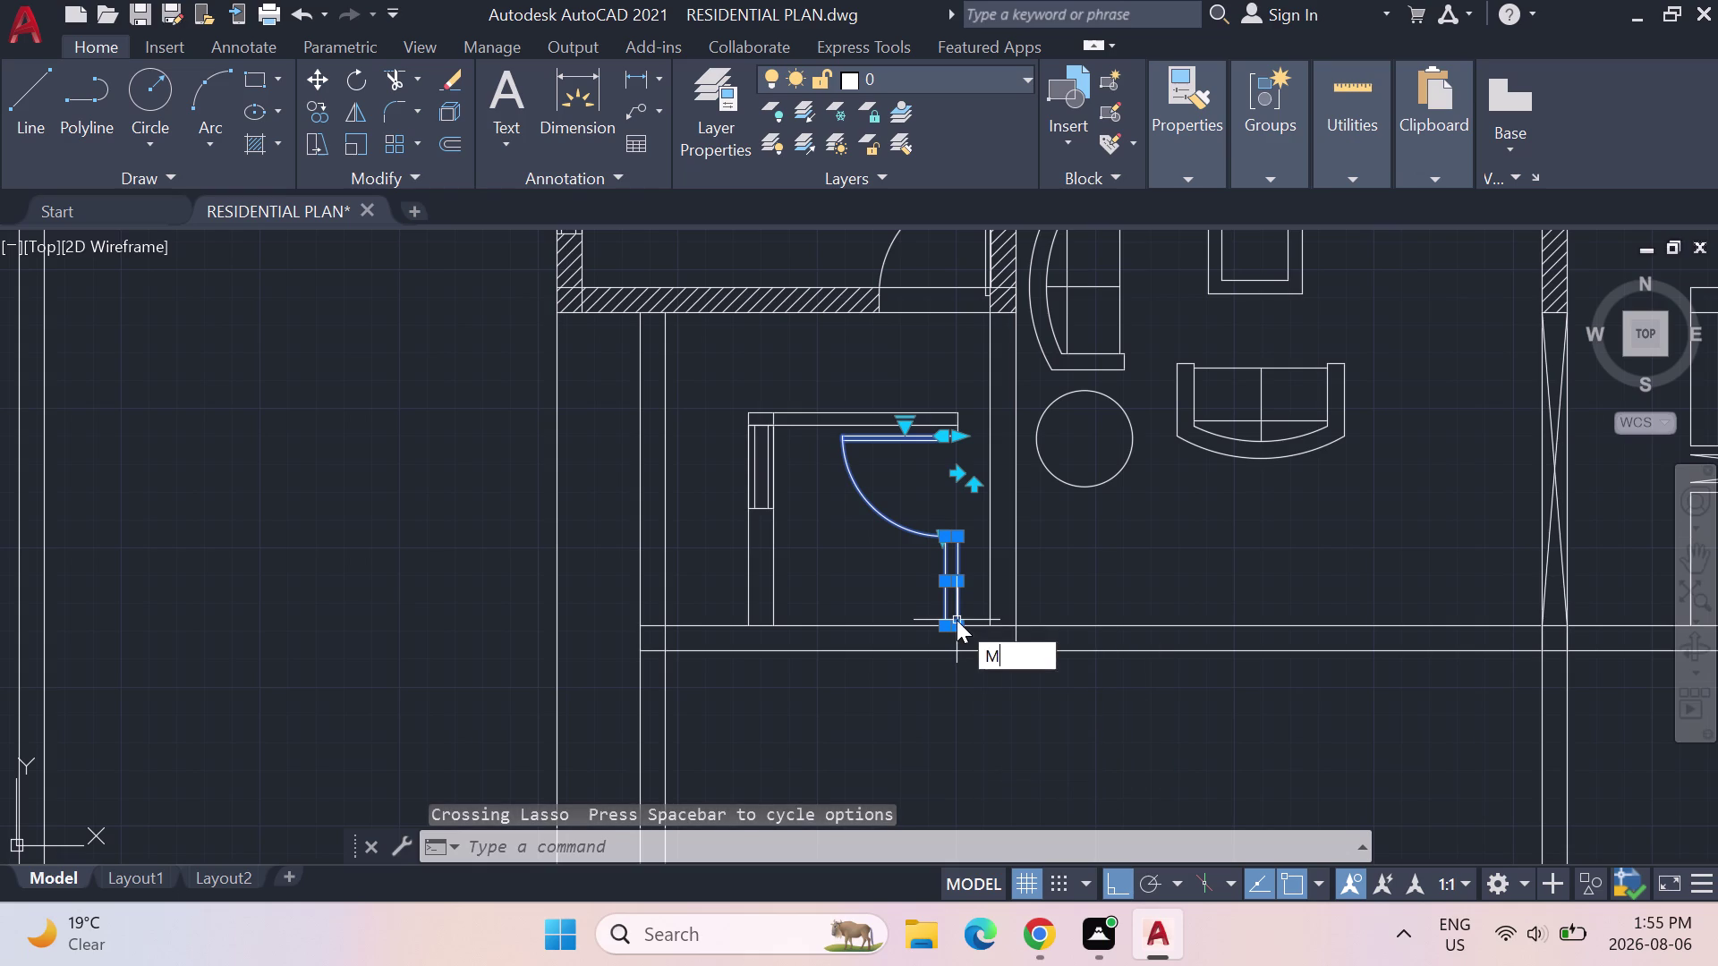
key(Return)
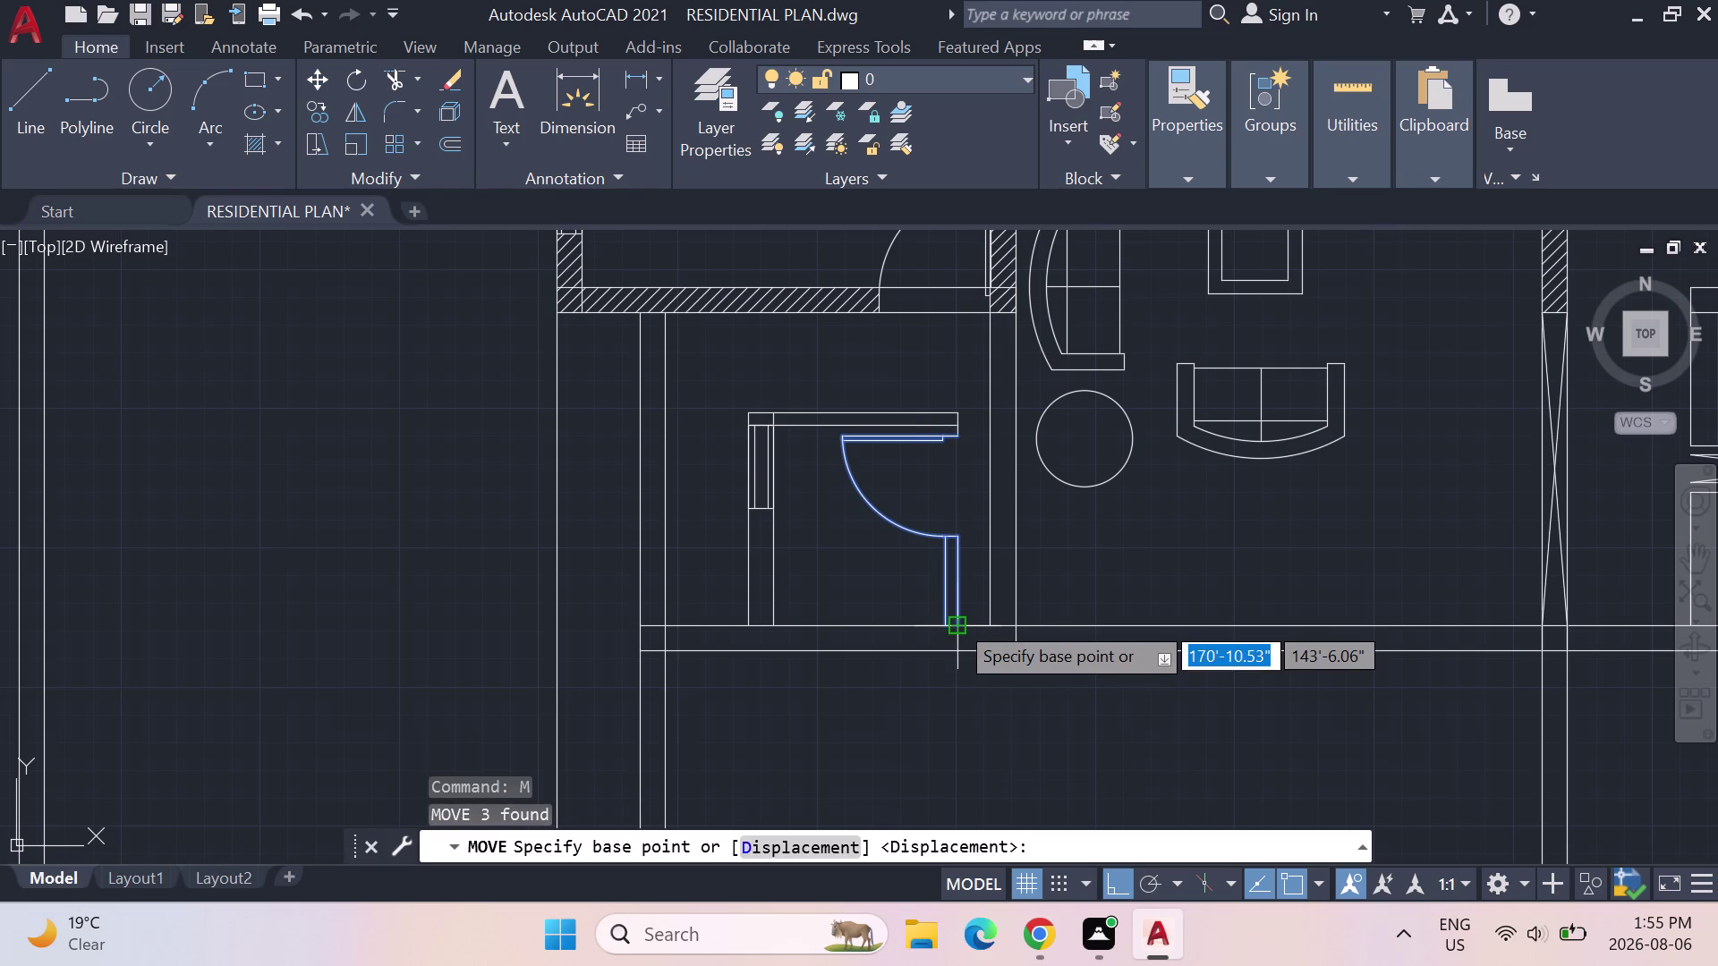
click(947, 620)
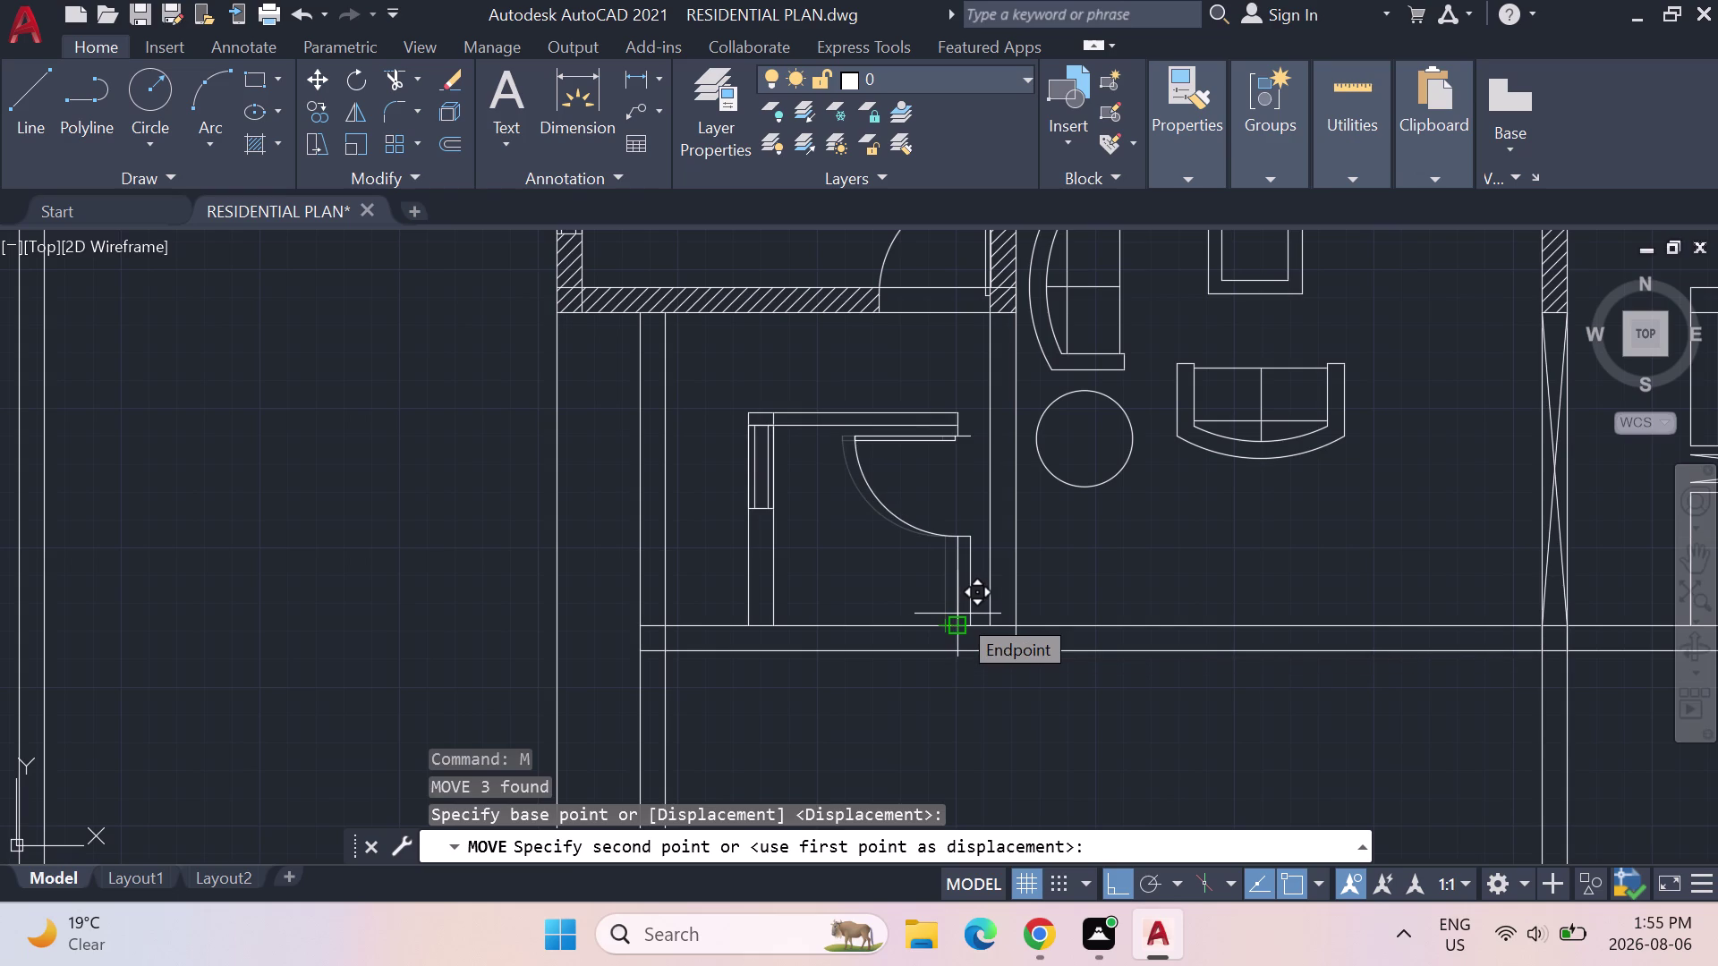
click(958, 614)
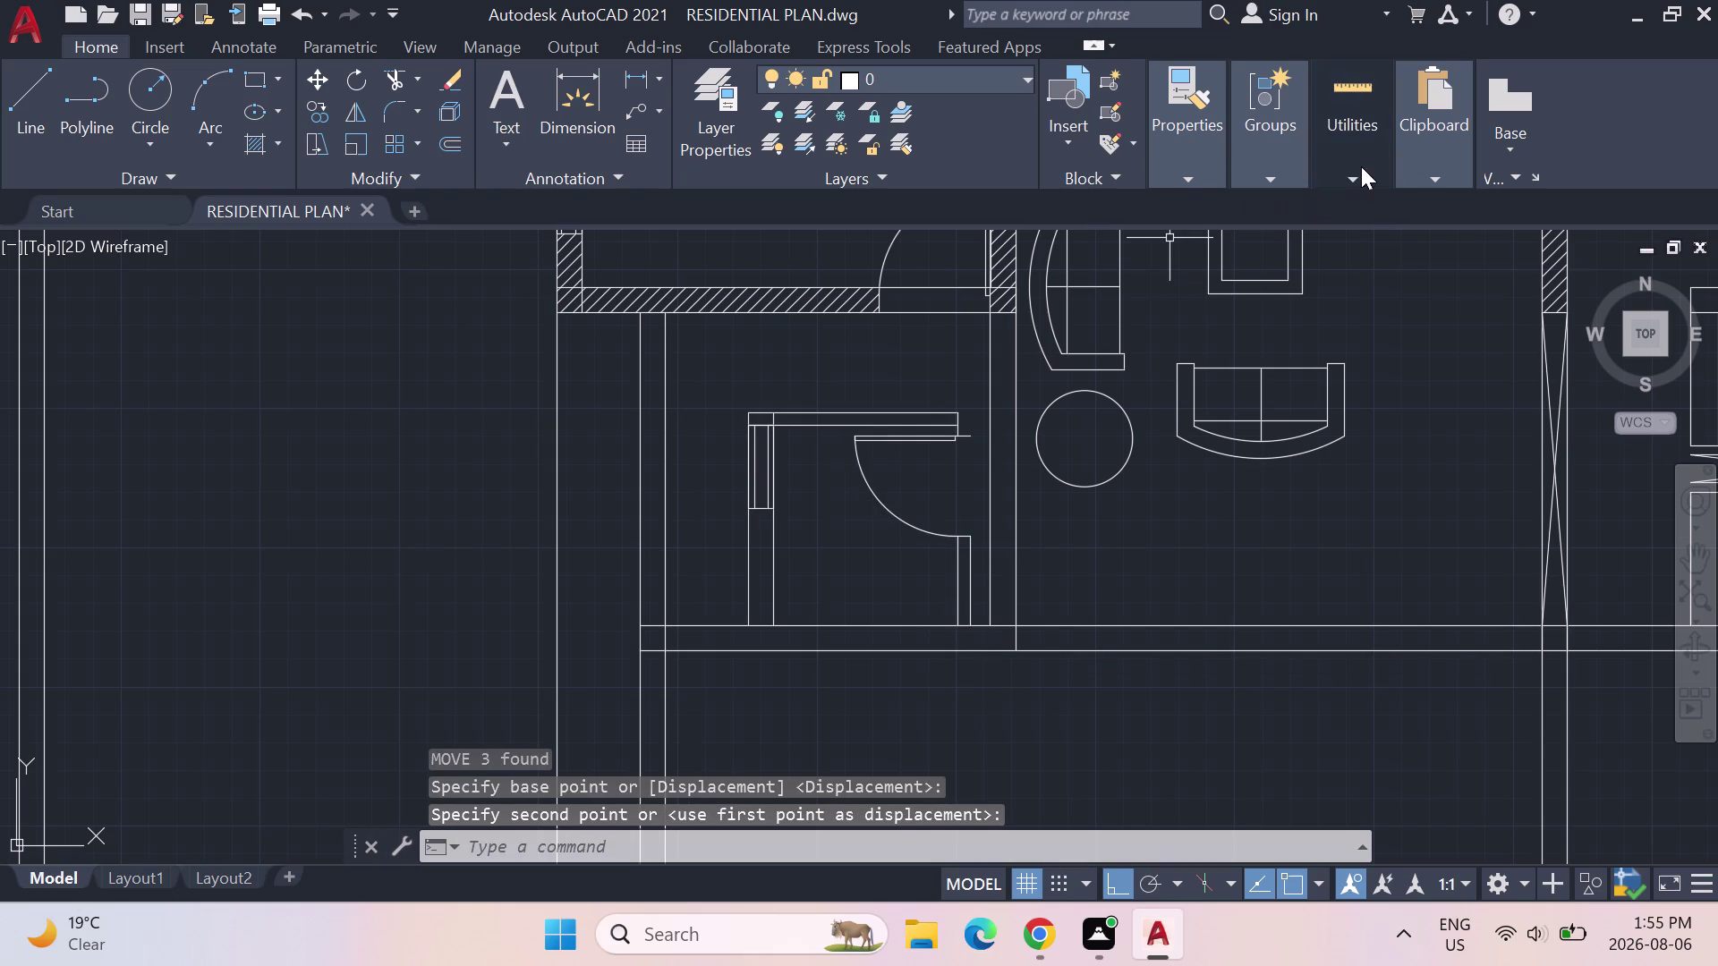
Re-measure the widened enclosure's floor area at 25.6912 square feet.
click(1360, 155)
click(1372, 220)
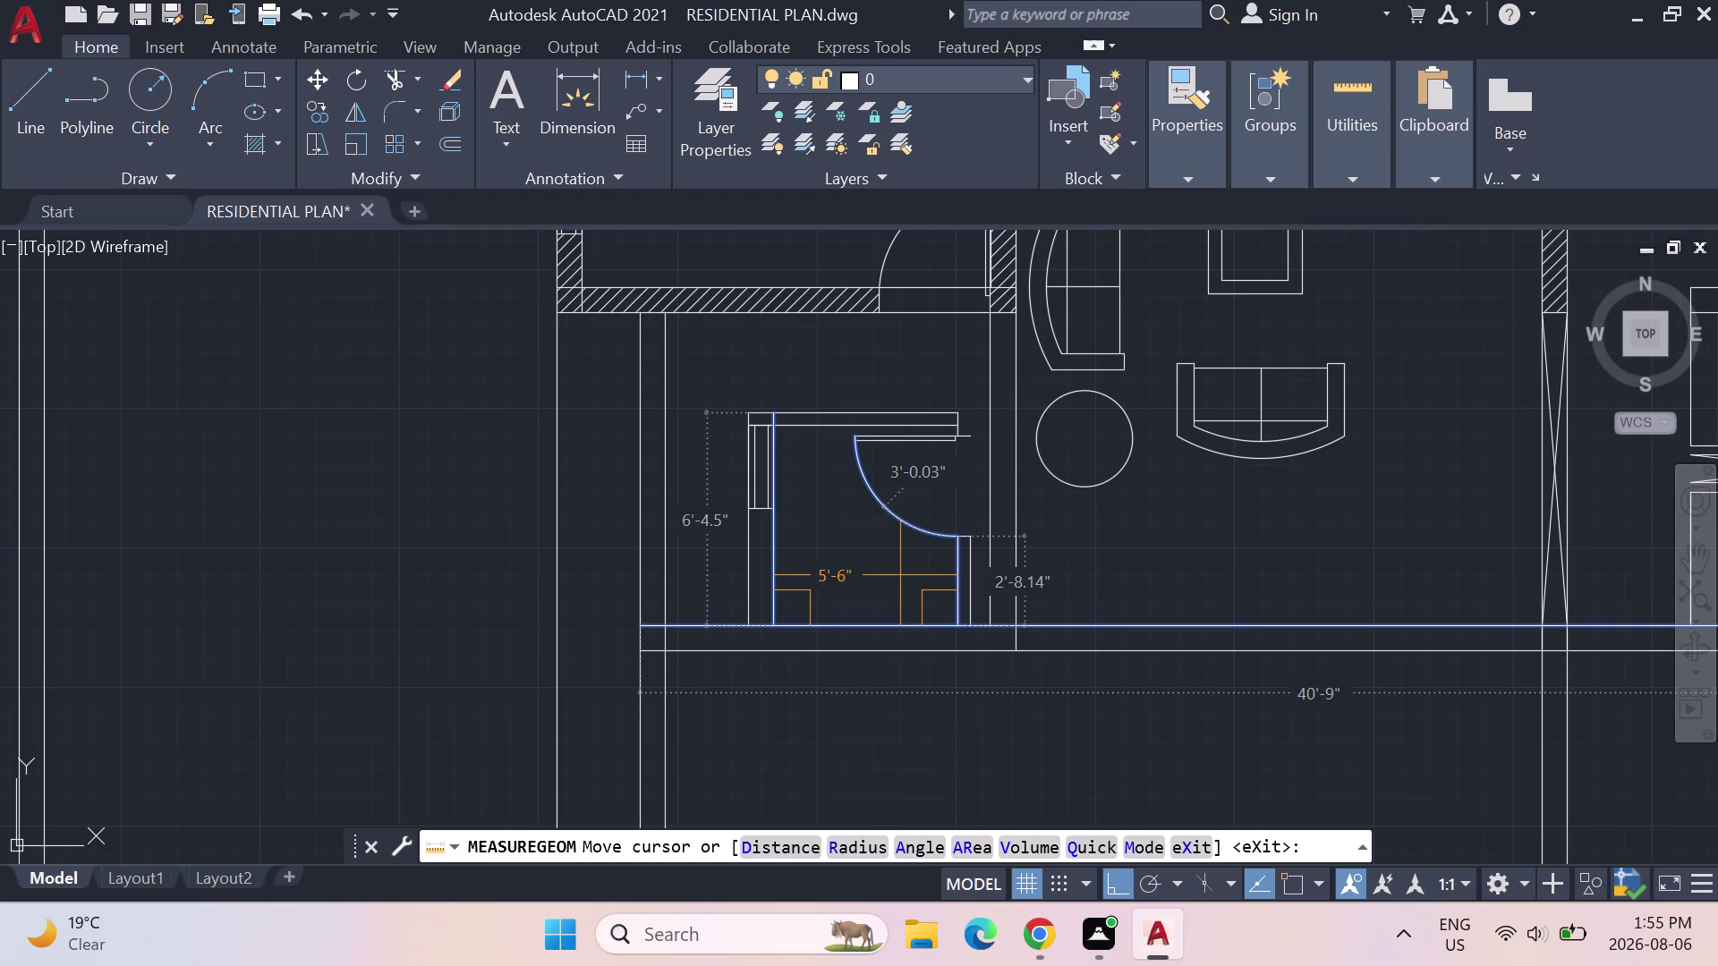
click(900, 571)
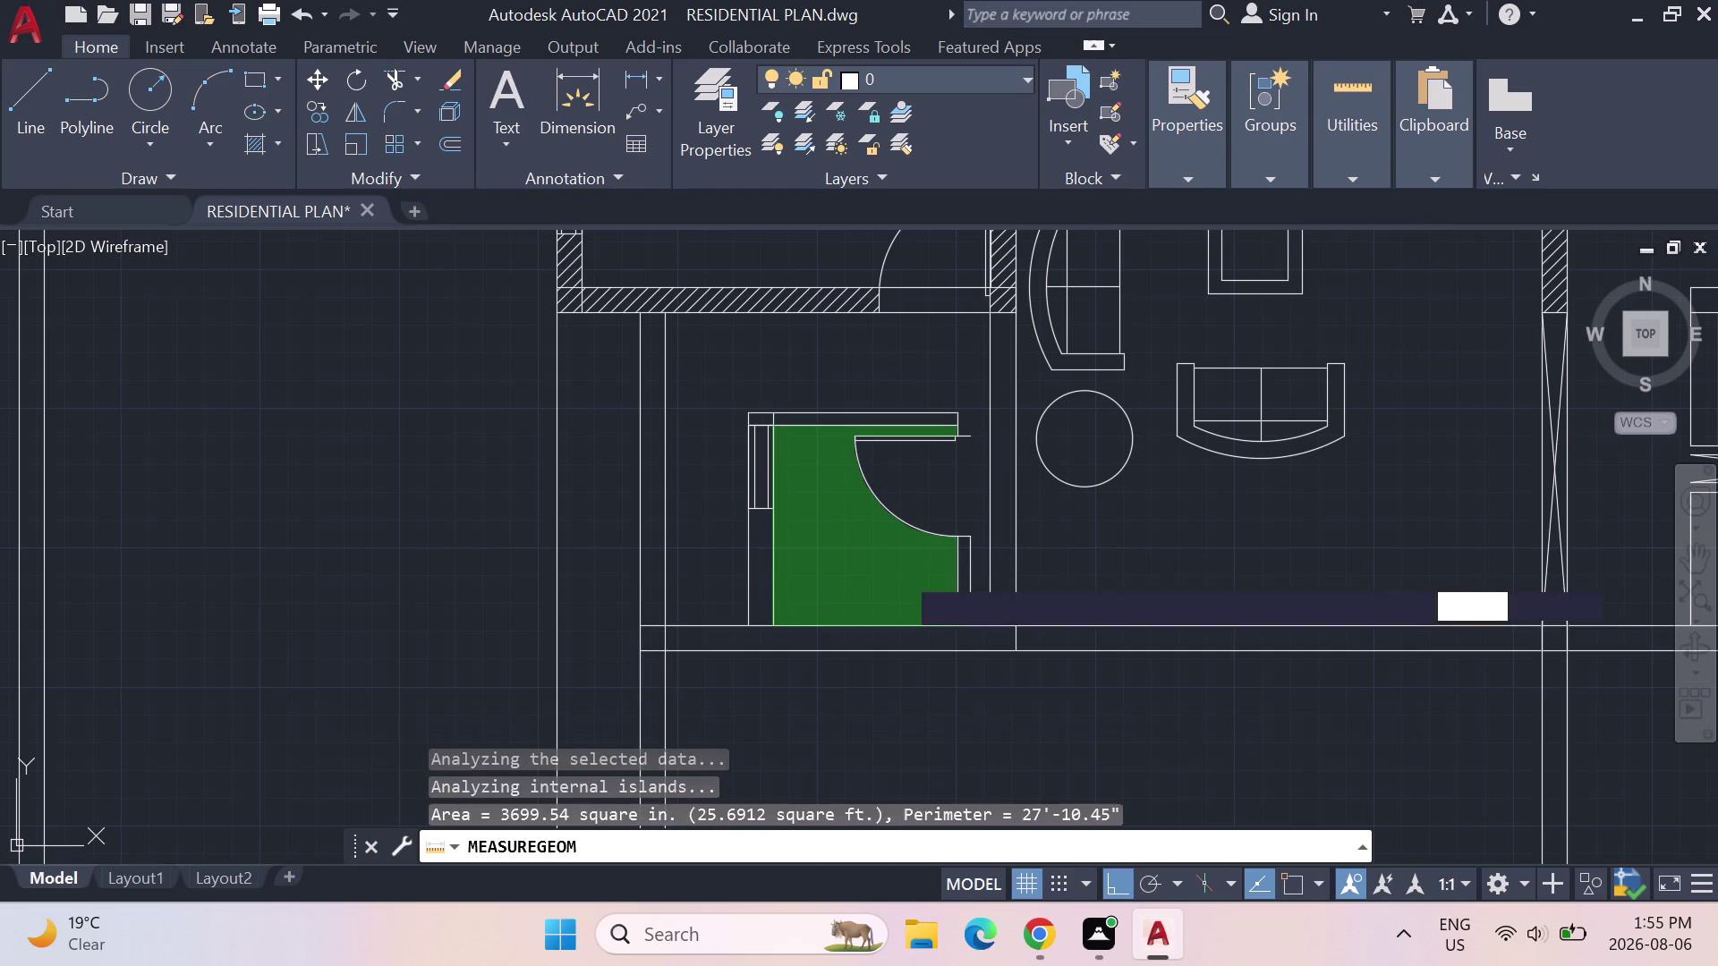
key(Escape)
key(Escape)
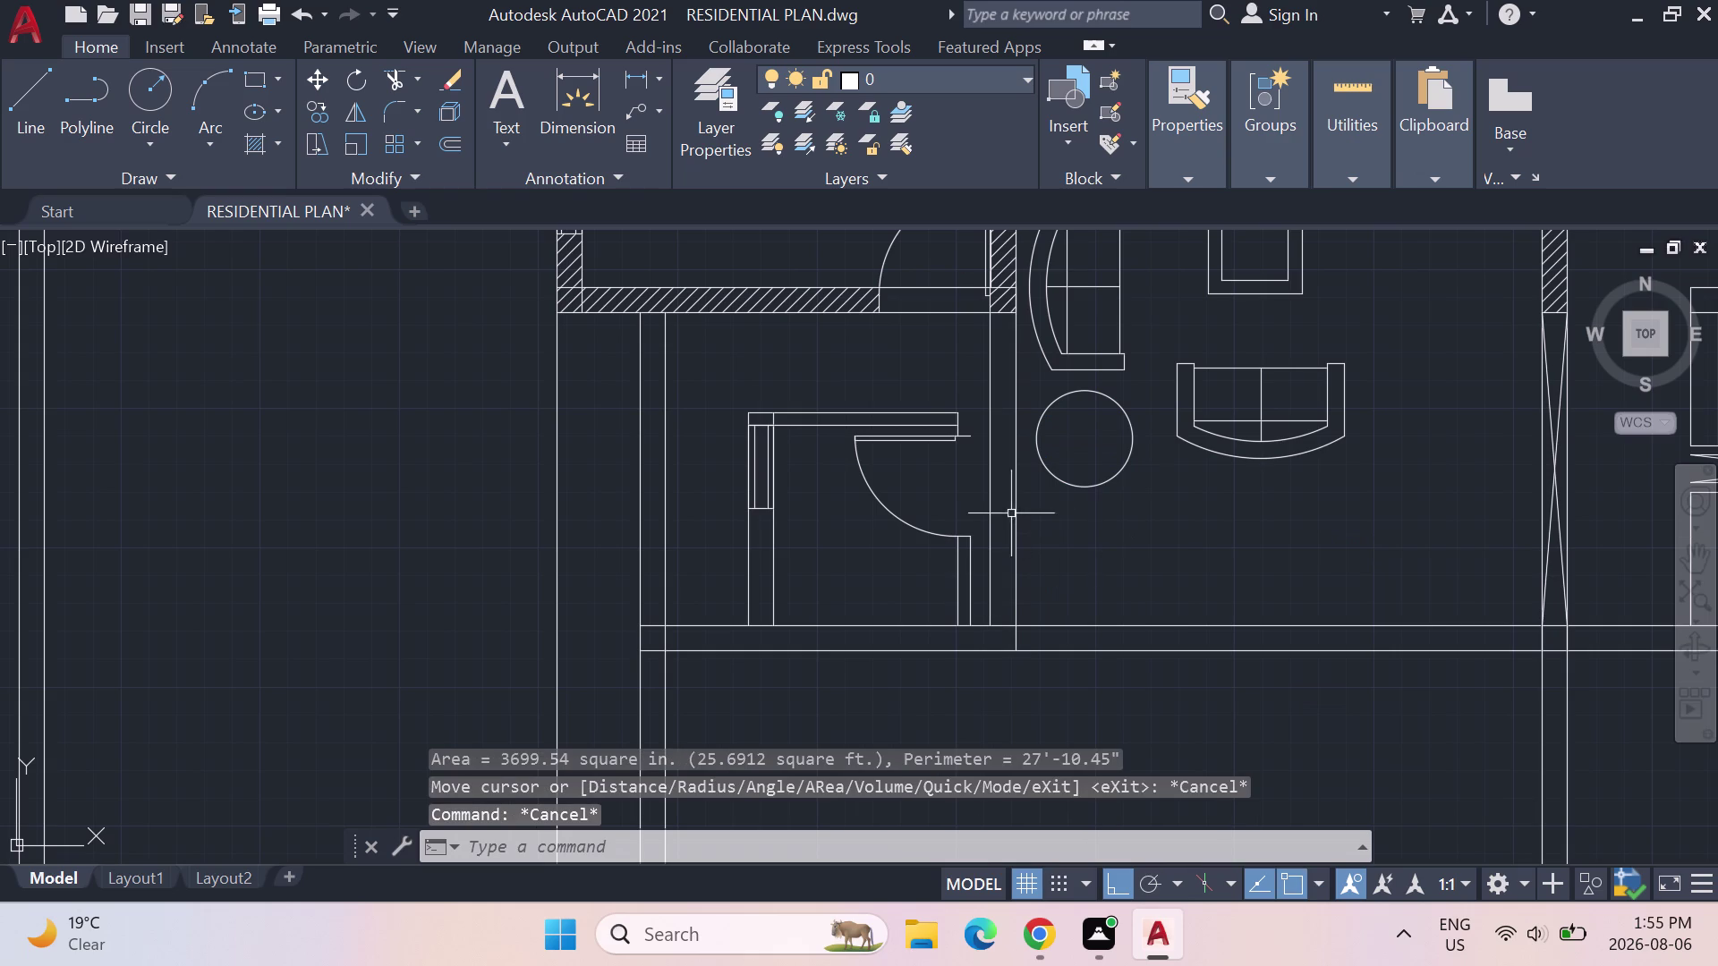
Move the whole enclosure and its door left toward the wall from its lower-left corner.
drag(977, 539, 892, 389)
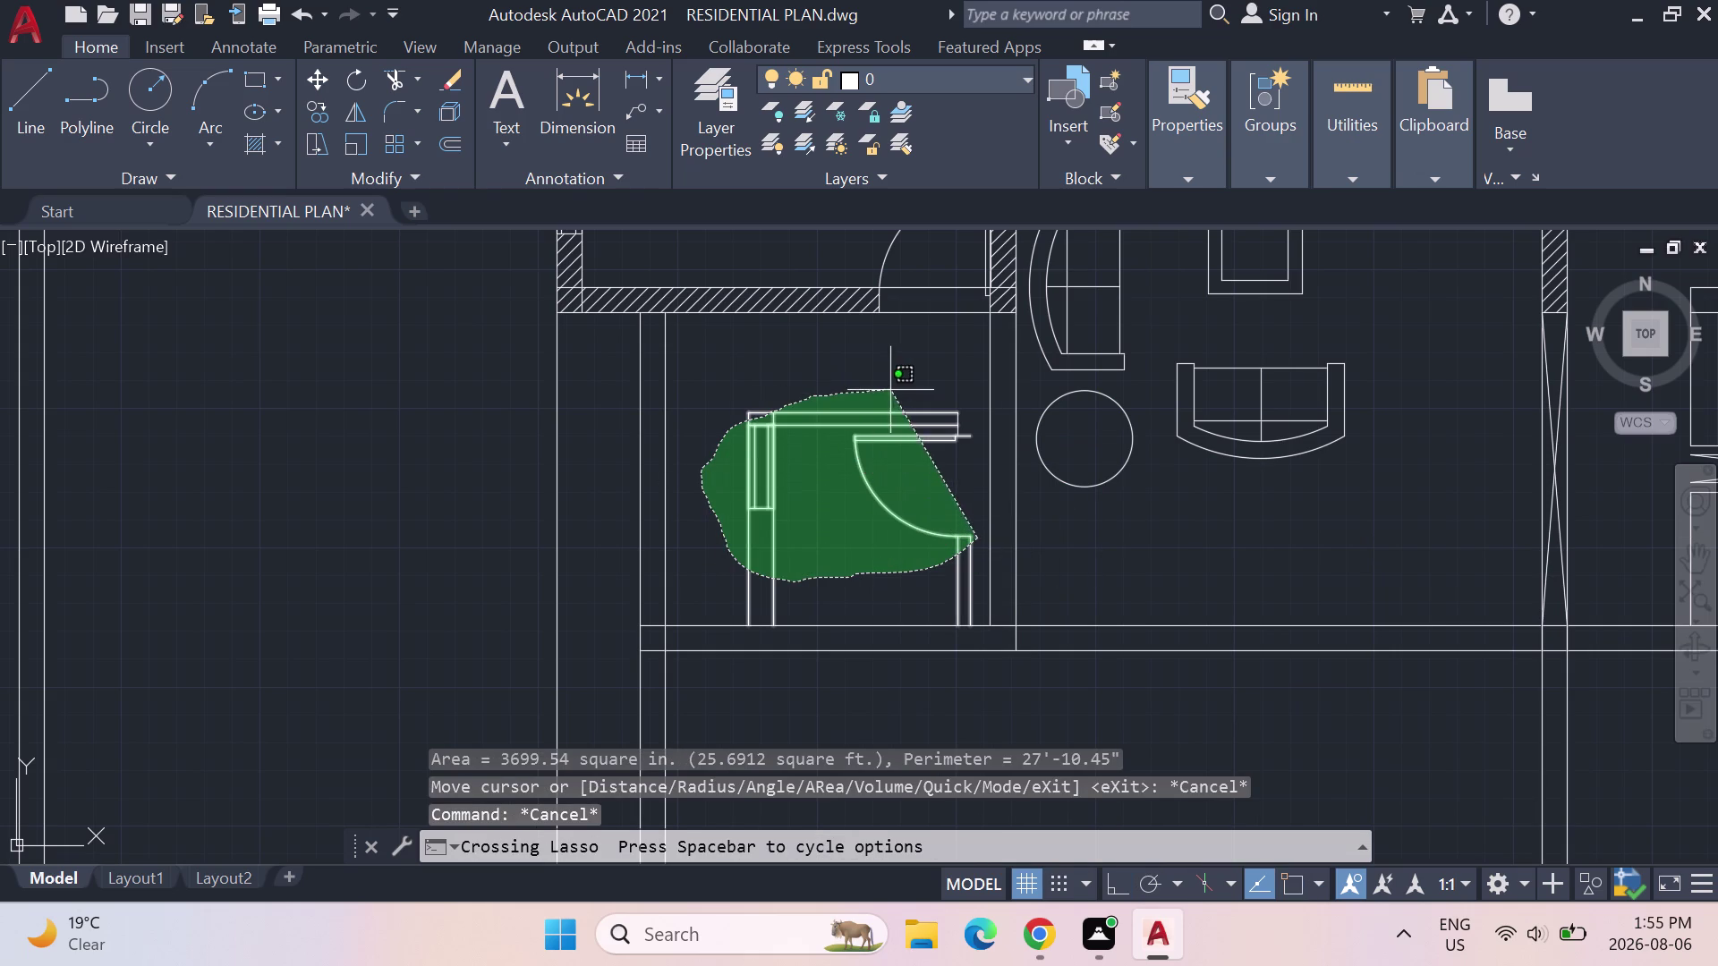
drag(892, 389, 955, 379)
key(m)
key(Return)
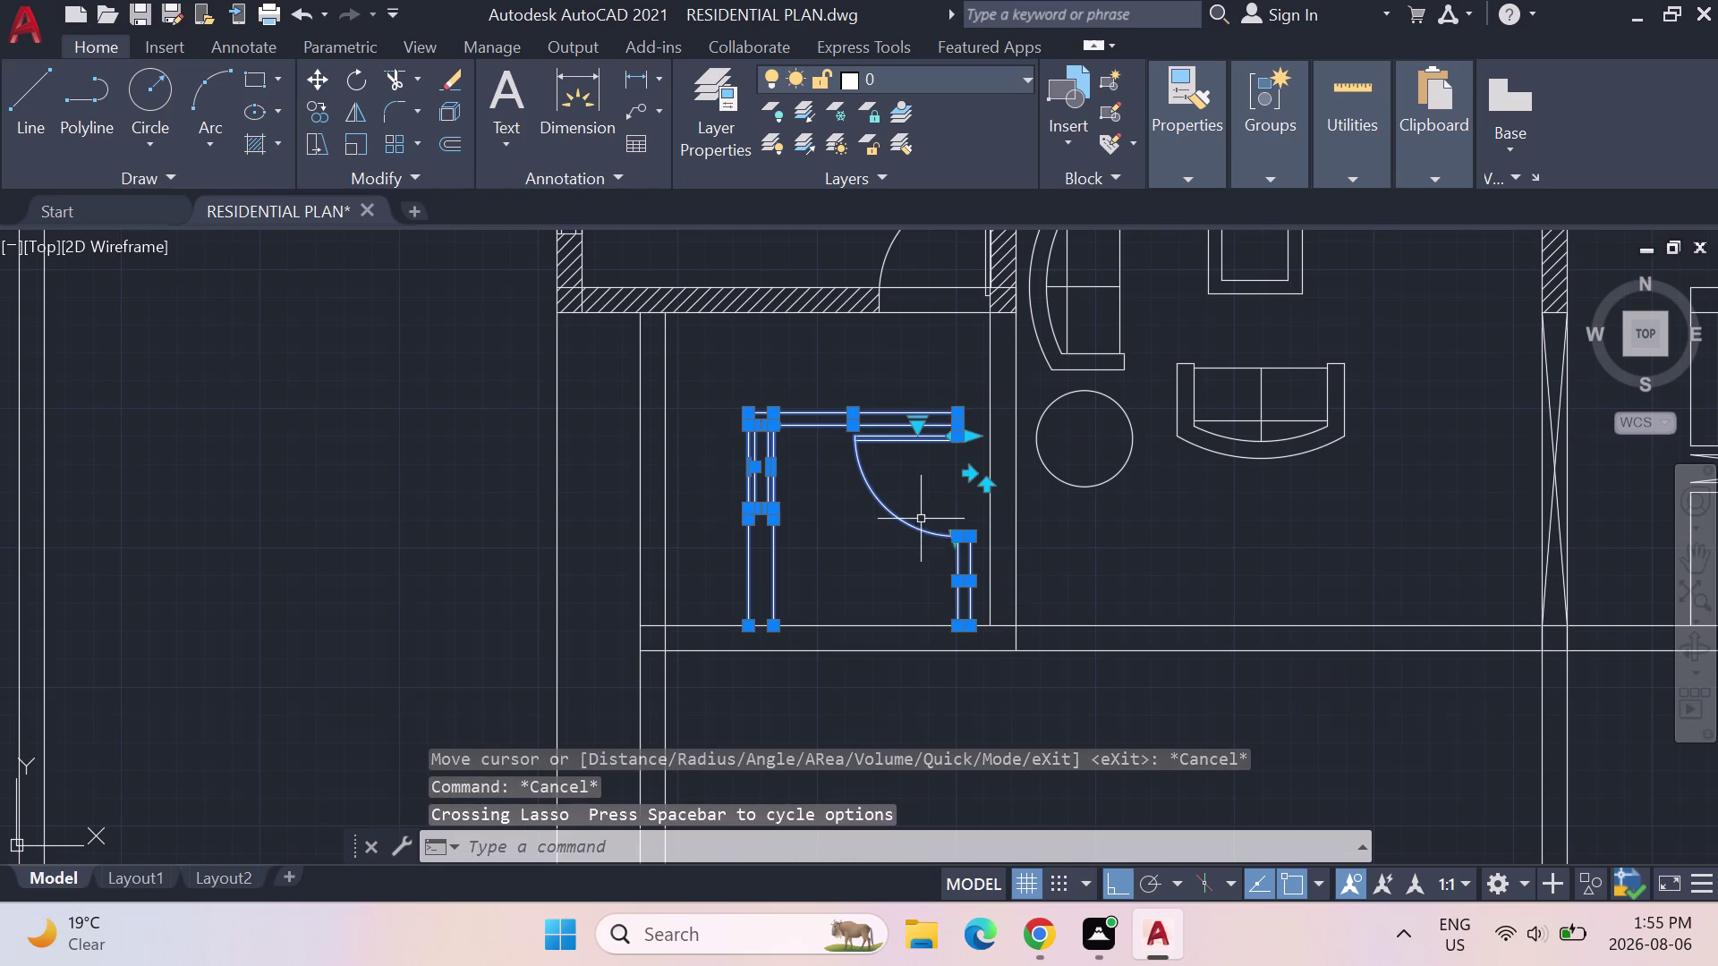
click(745, 617)
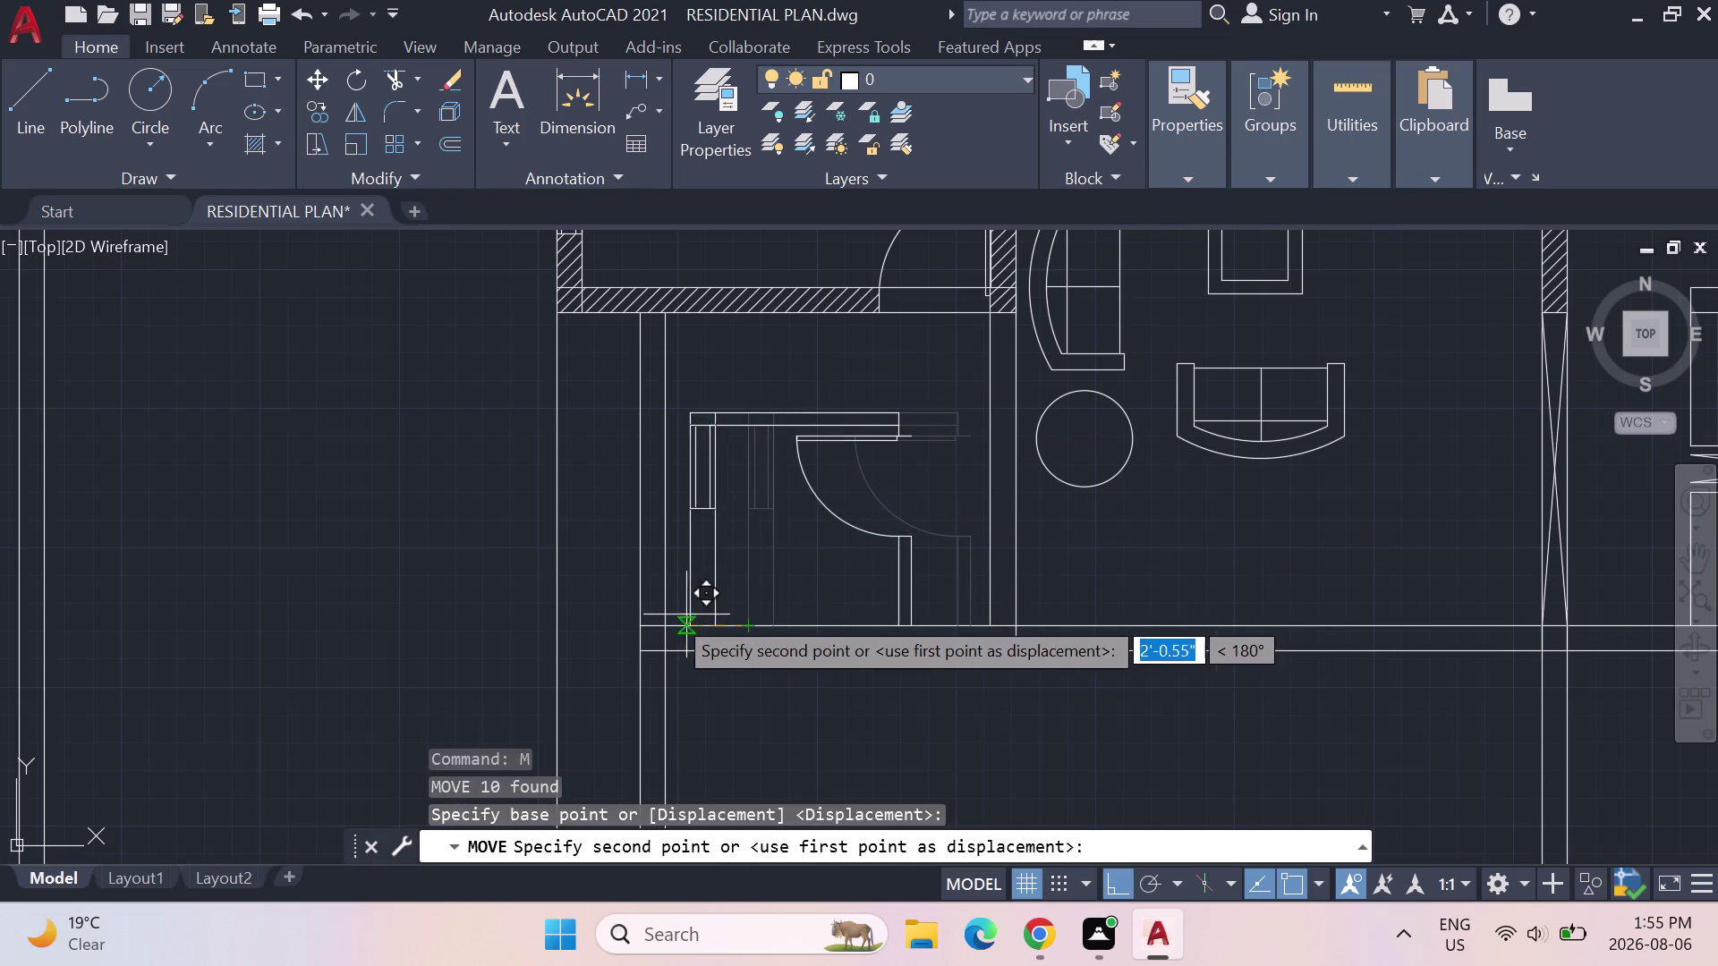
click(632, 619)
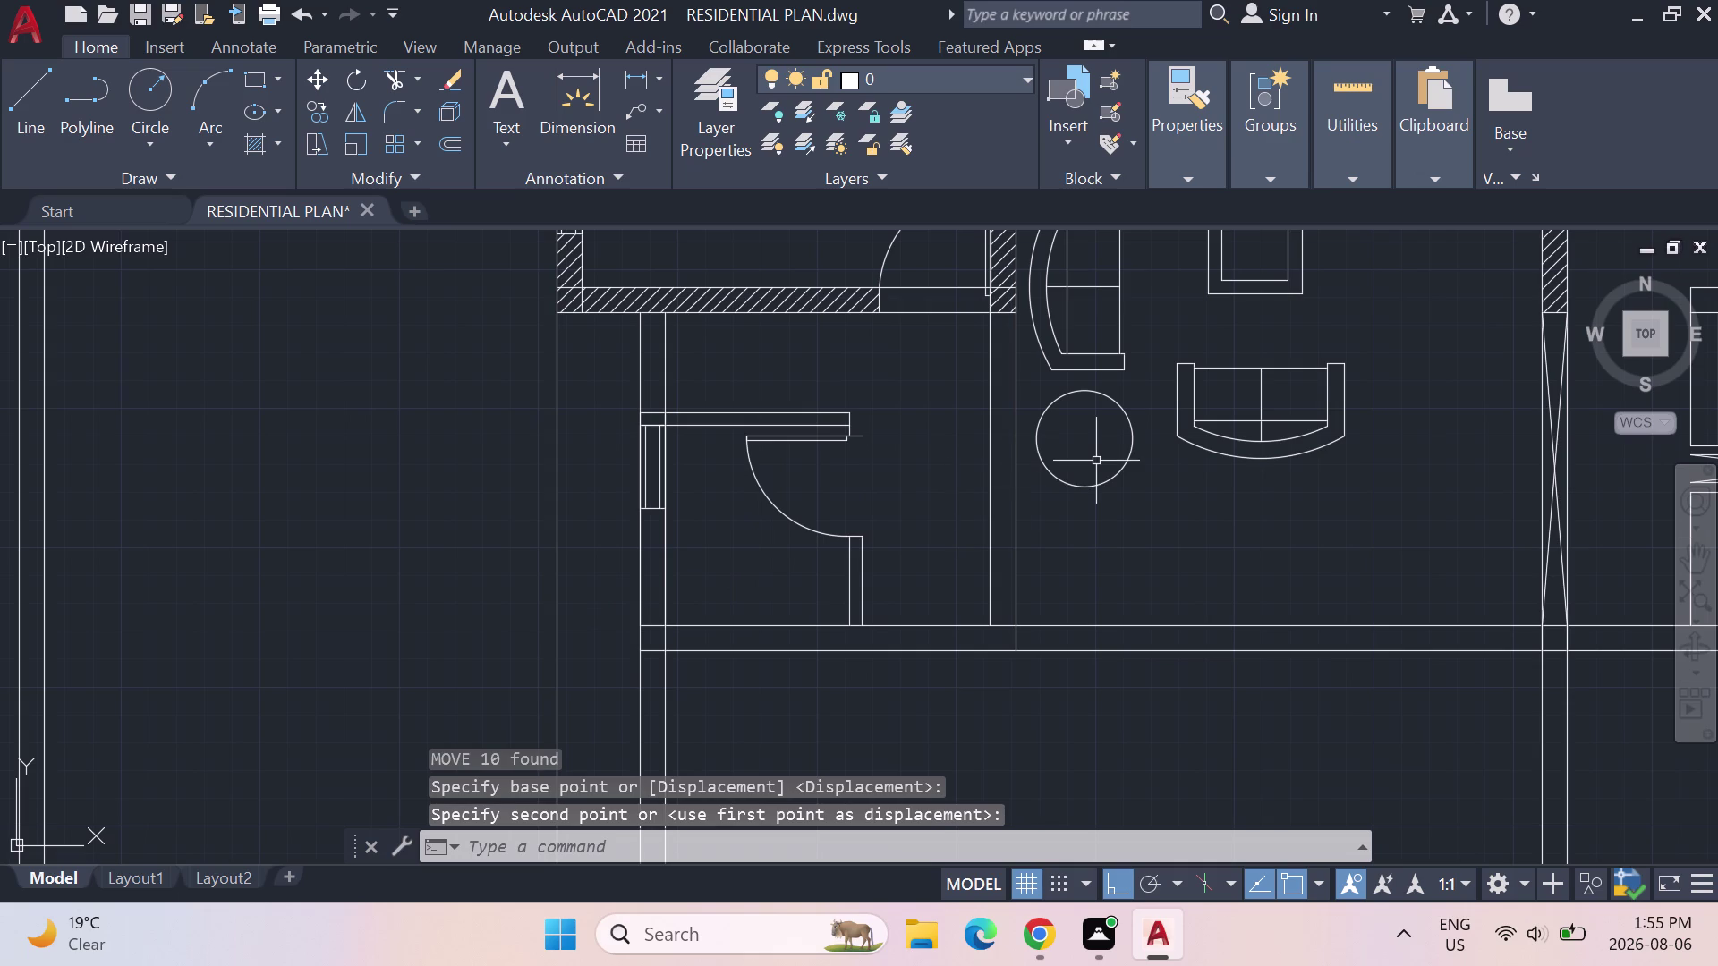
scroll(down, 3)
scroll(up, 3)
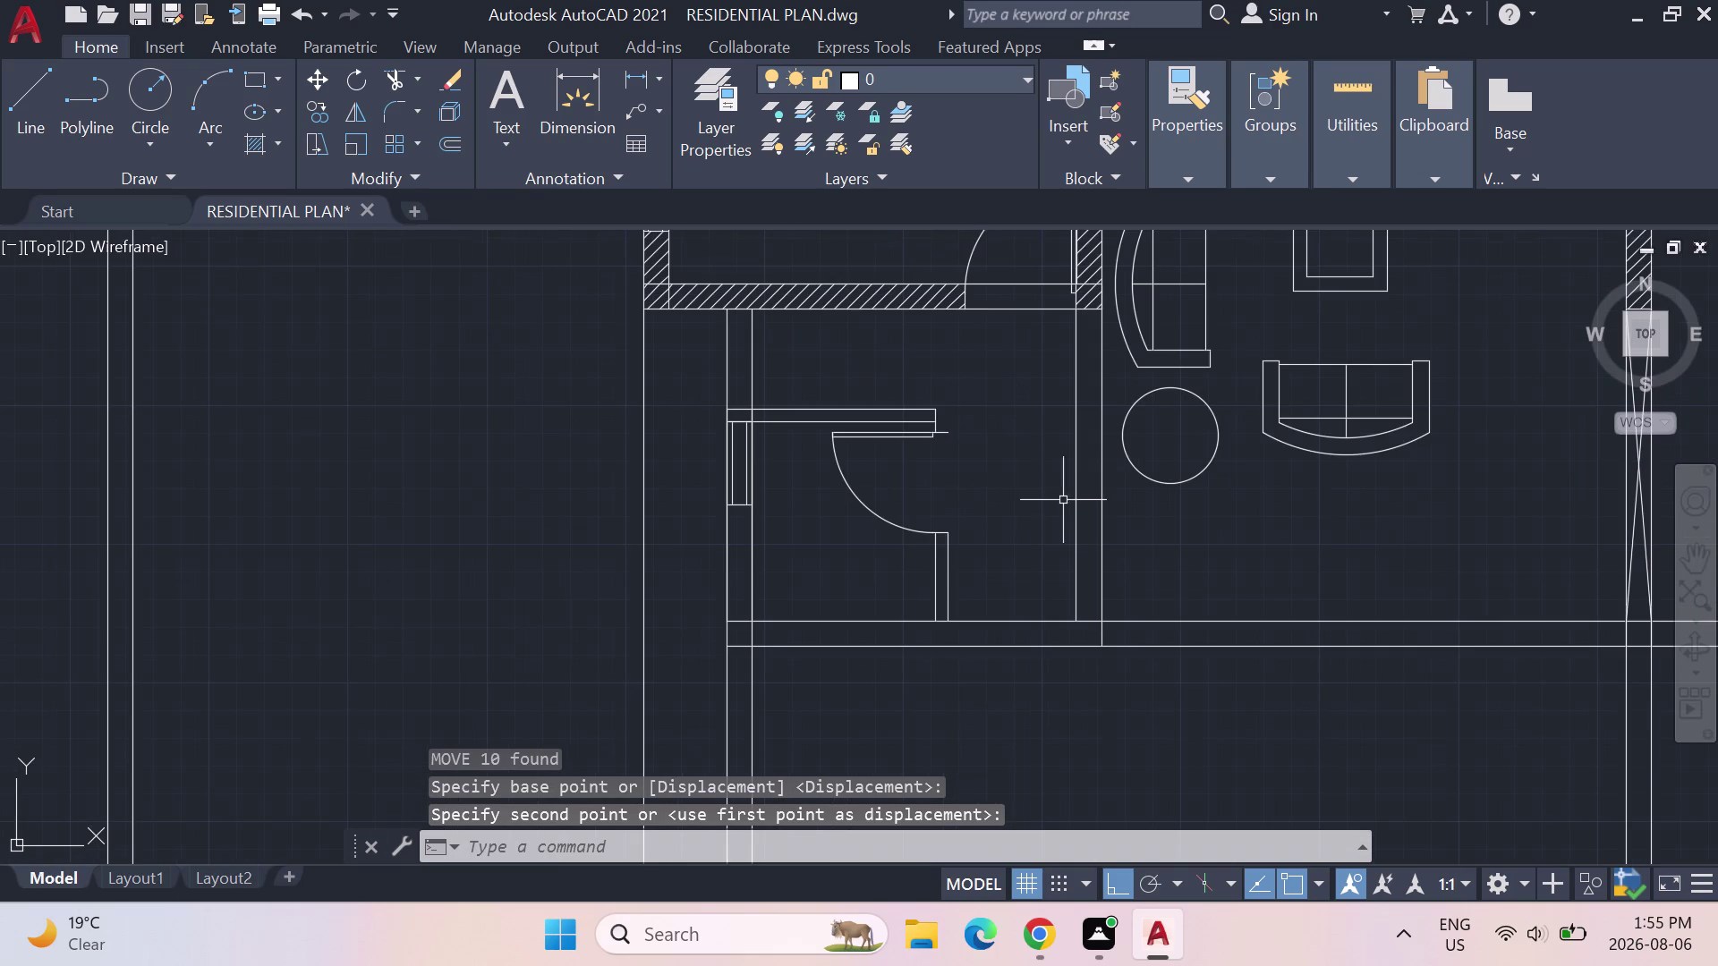
Start a TRIM command, then cancel it.
text(TR)
text(I)
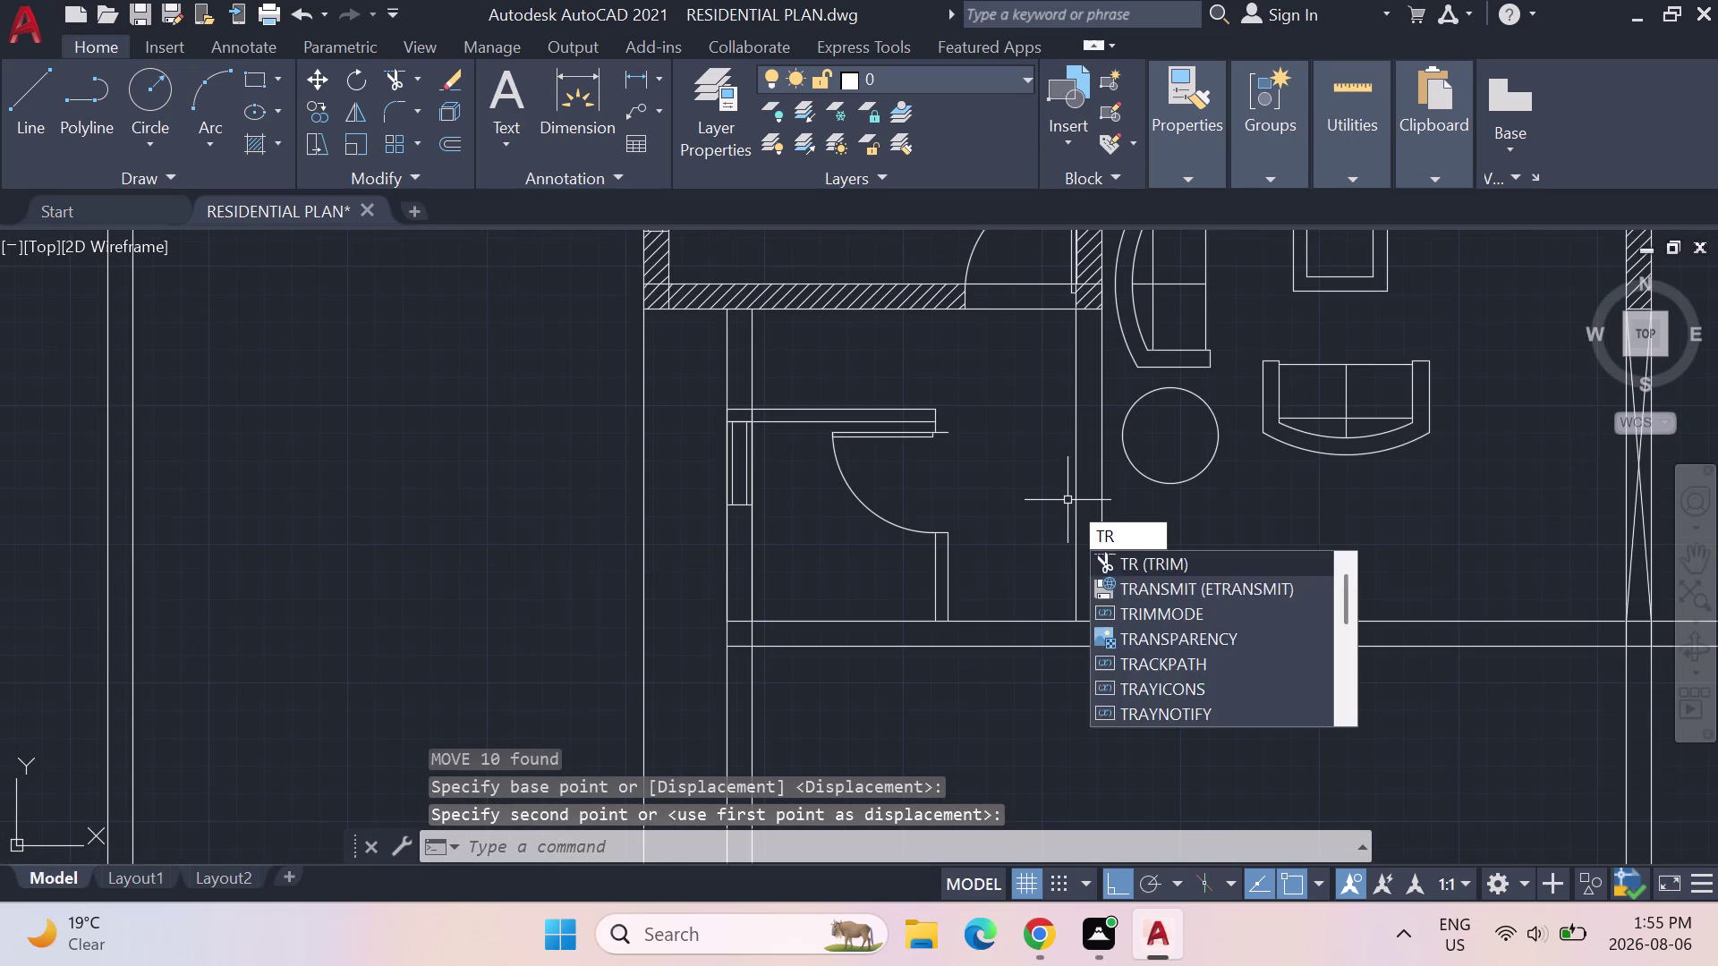
text(M)
key(Return)
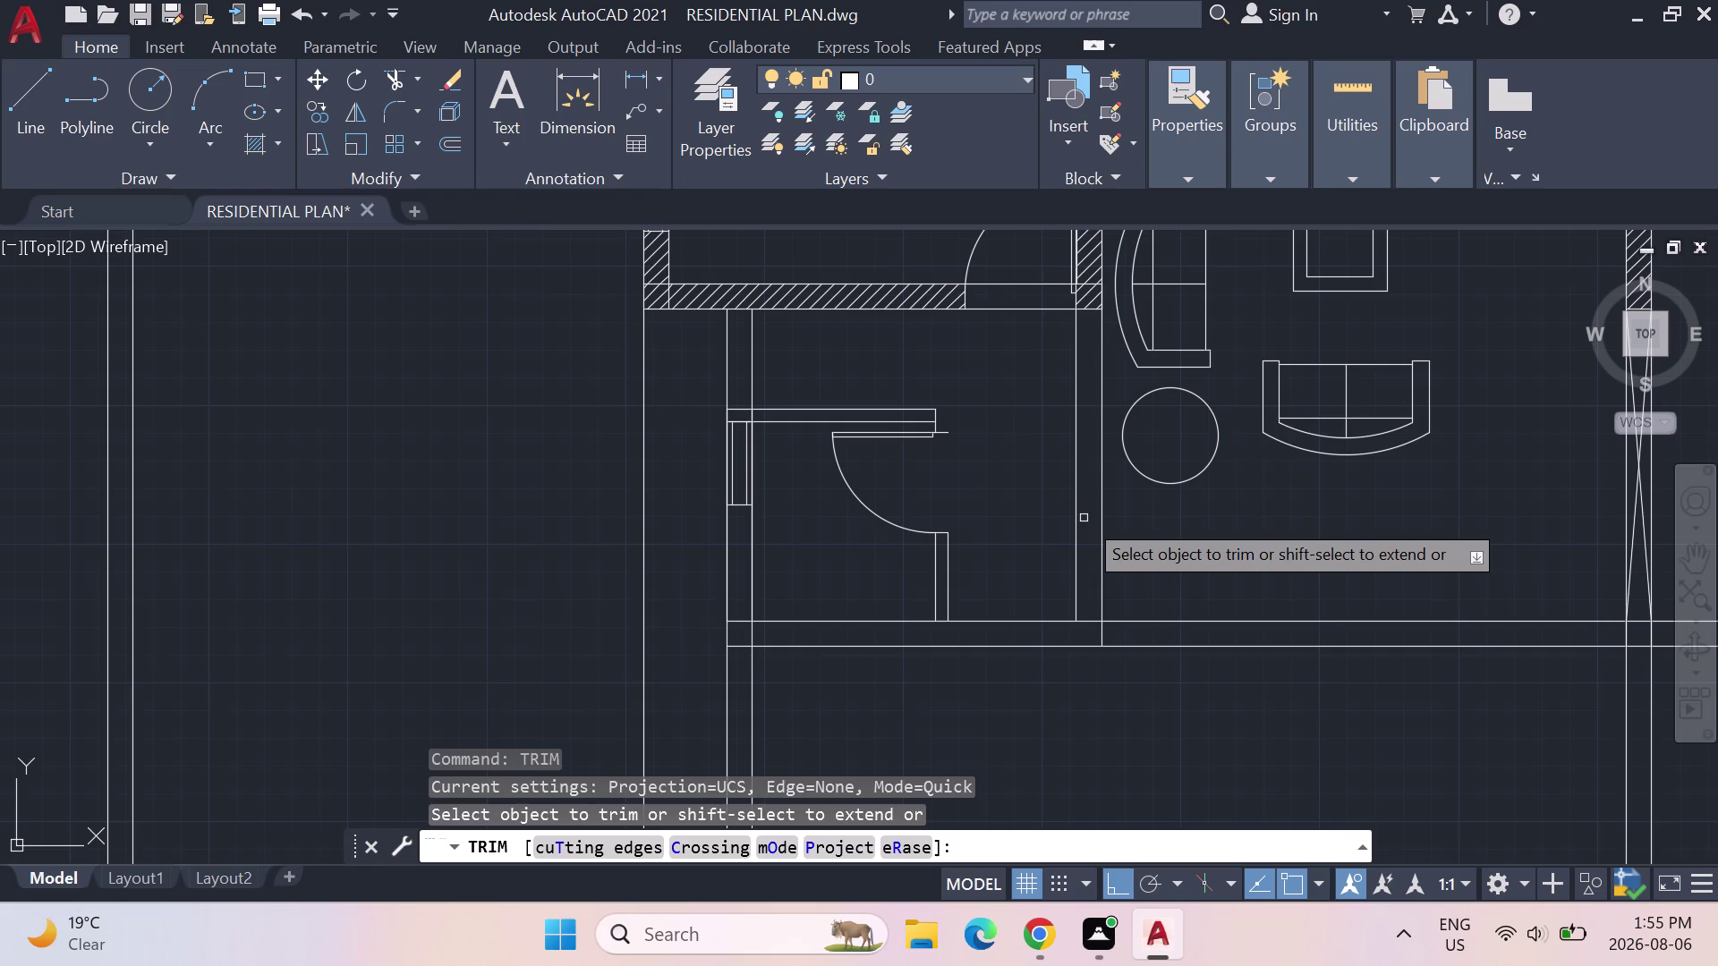
key(Escape)
key(Escape)
key(Escape)
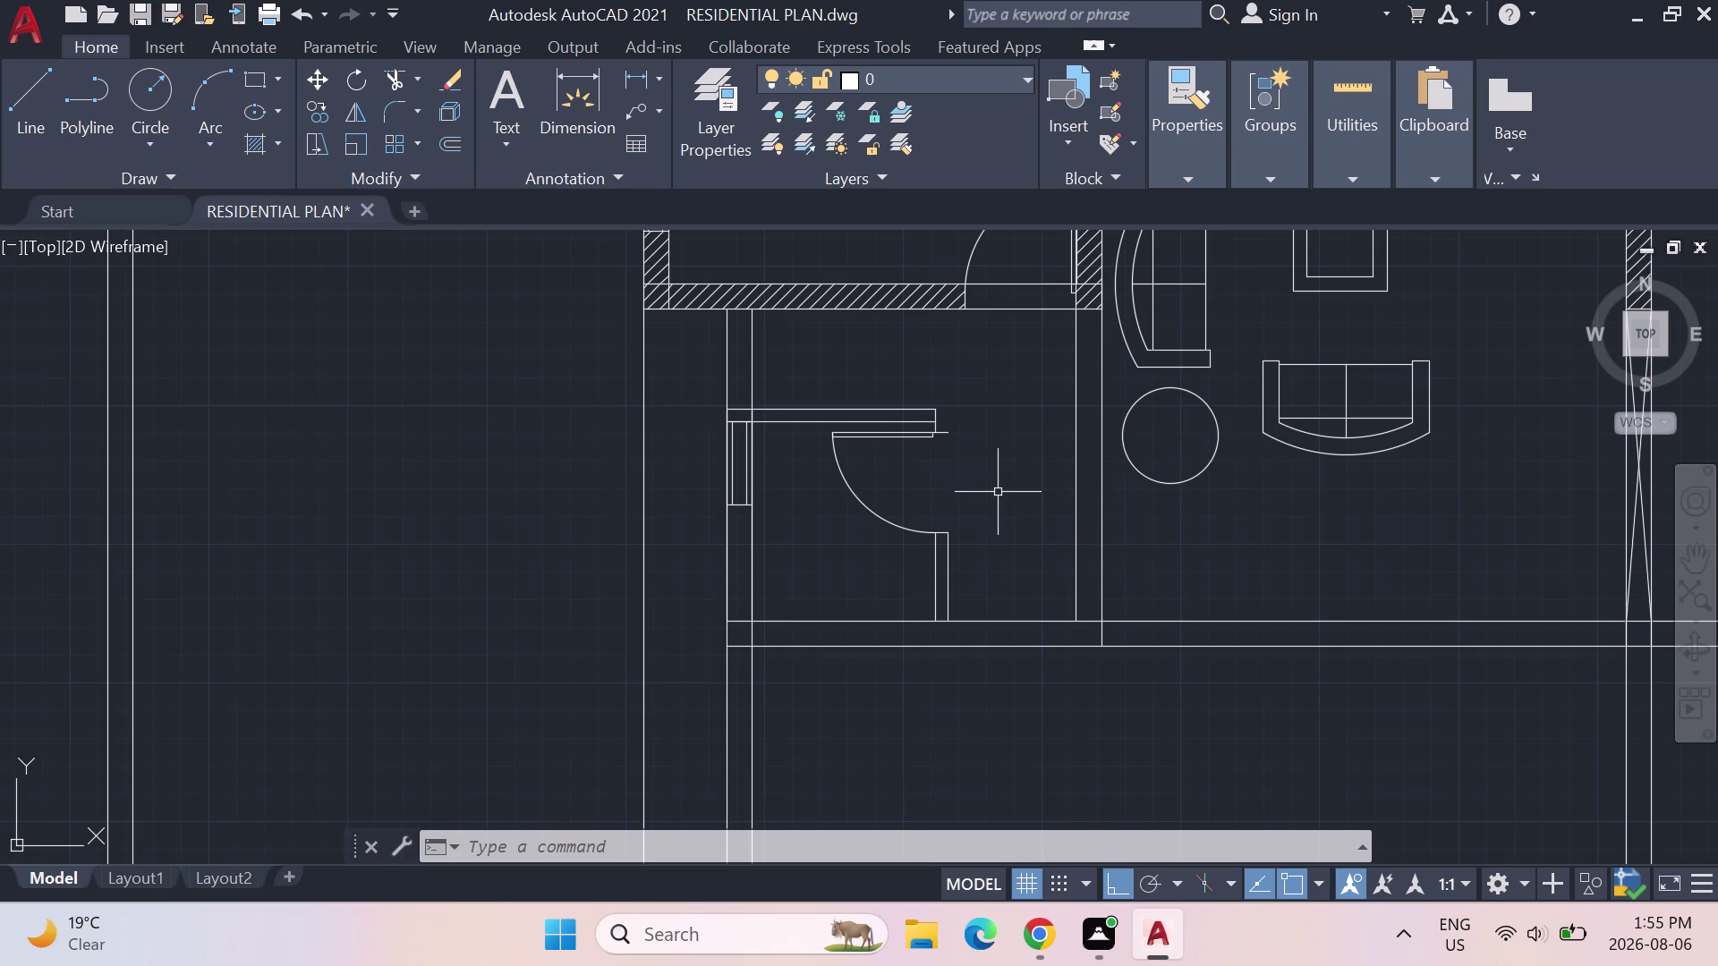
Fence-trim the wall lines crossing above the wardrobe.
text(TR)
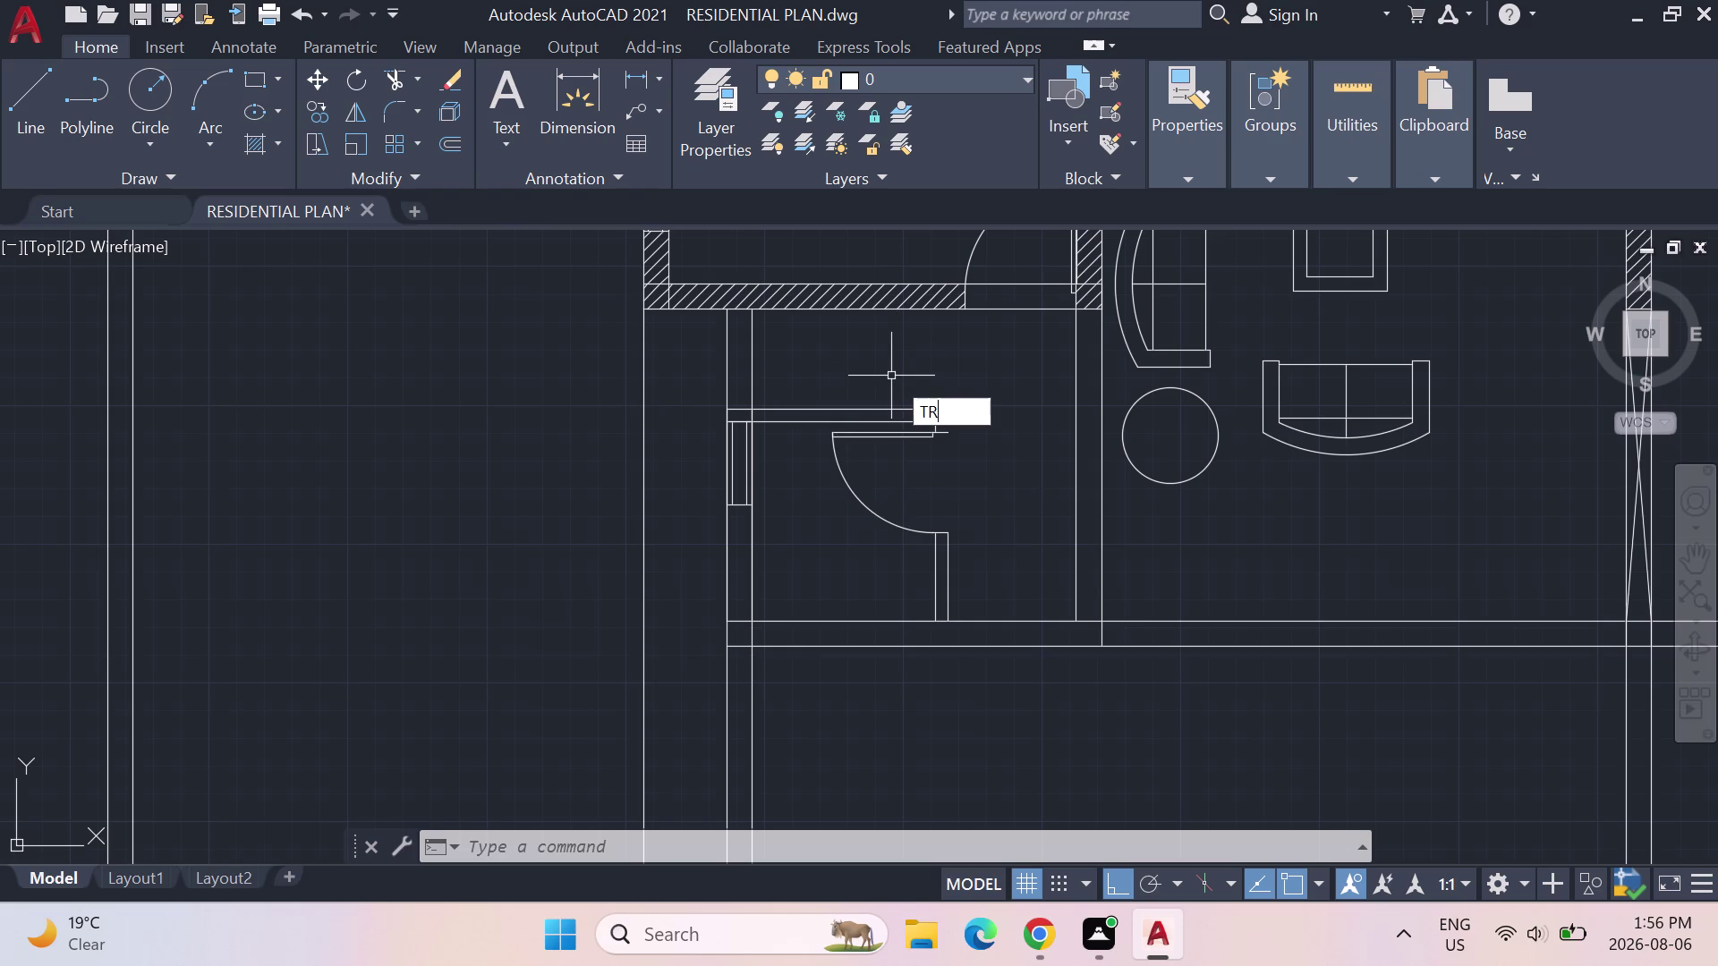
text(IM)
key(Return)
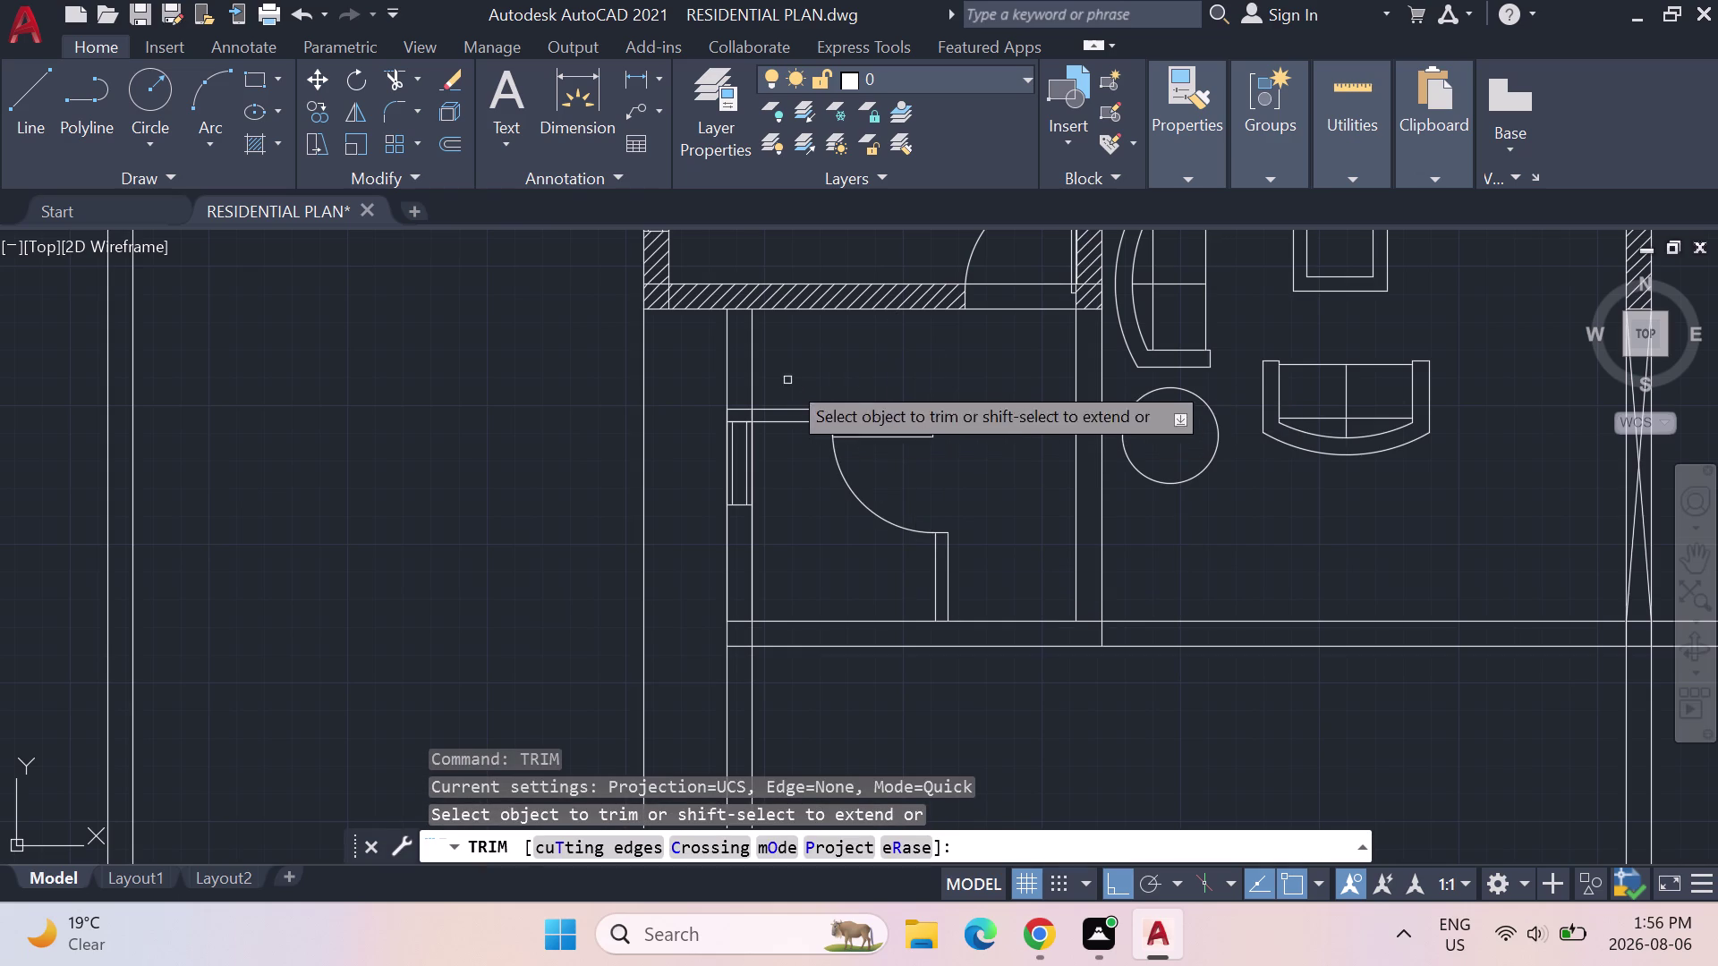
click(749, 353)
click(722, 345)
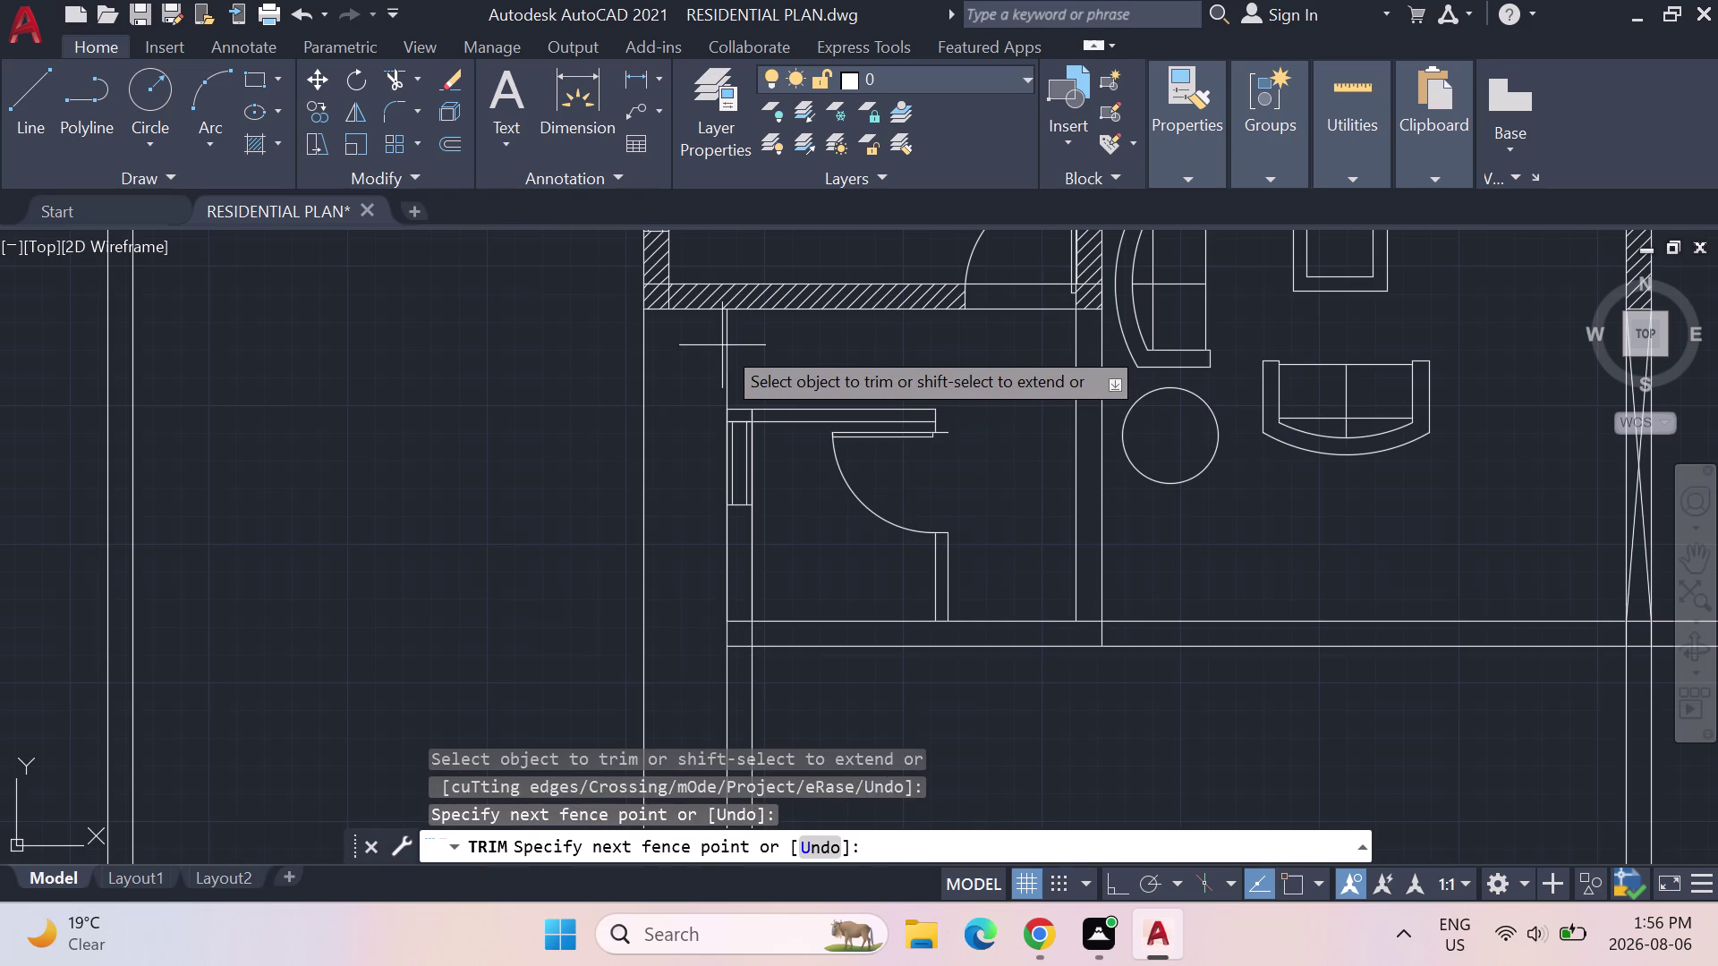
drag(748, 355, 721, 355)
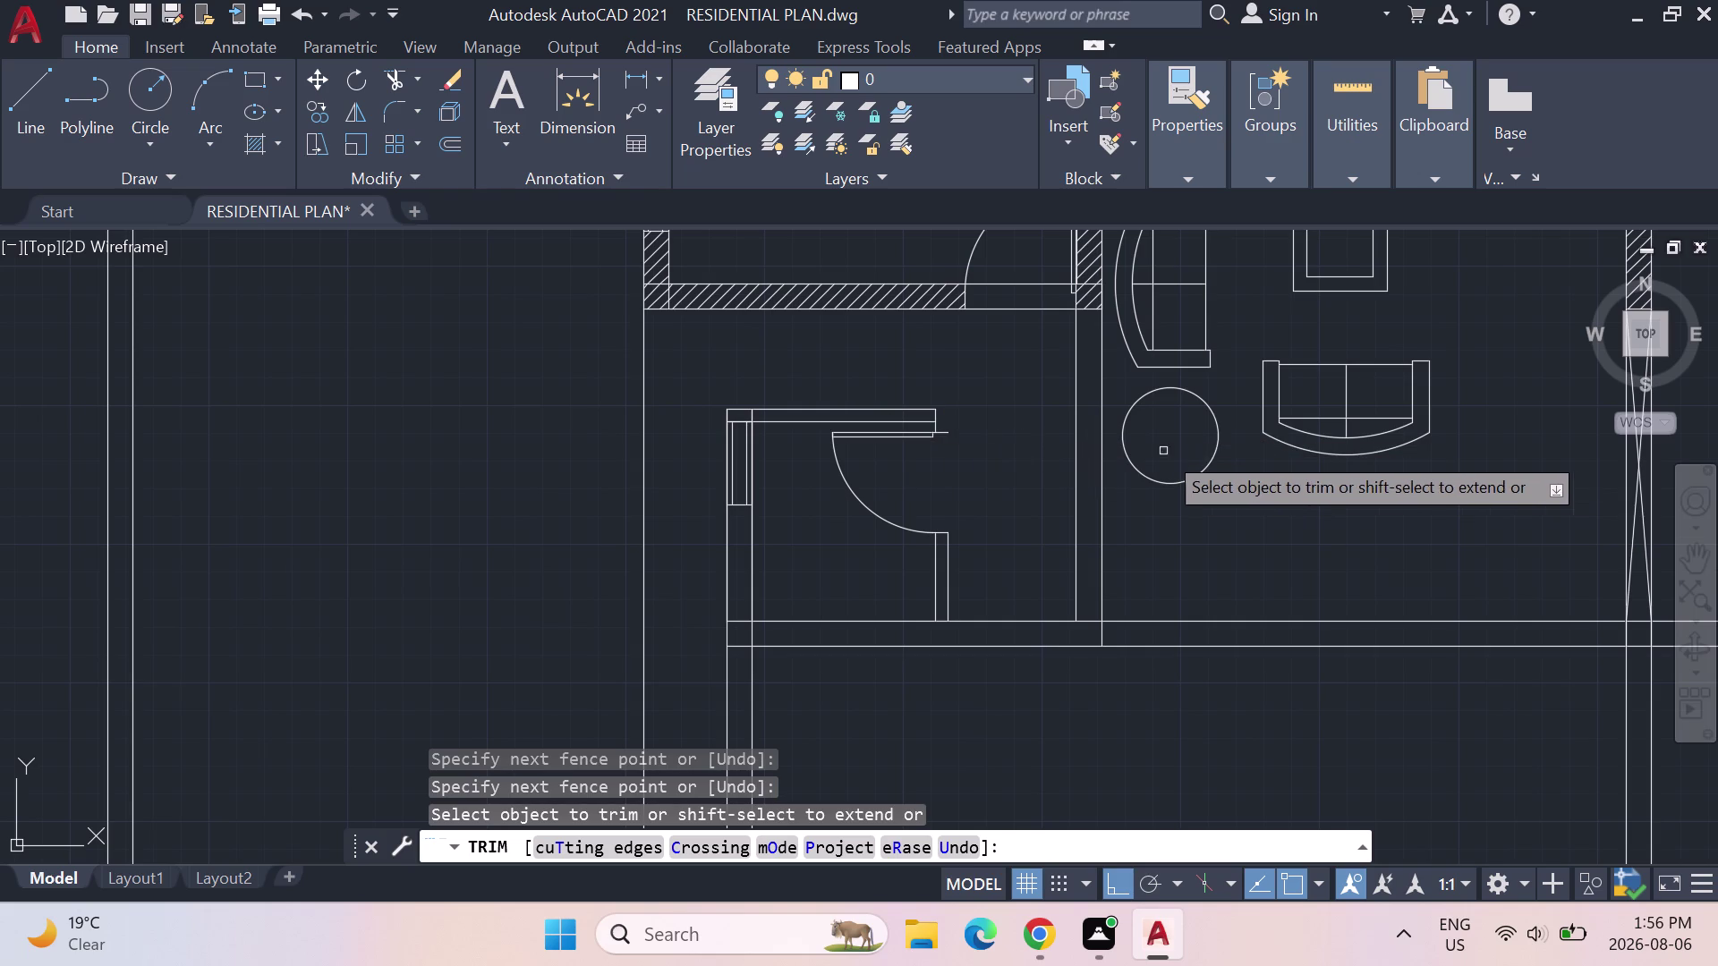
click(755, 418)
click(738, 424)
scroll(up, 3)
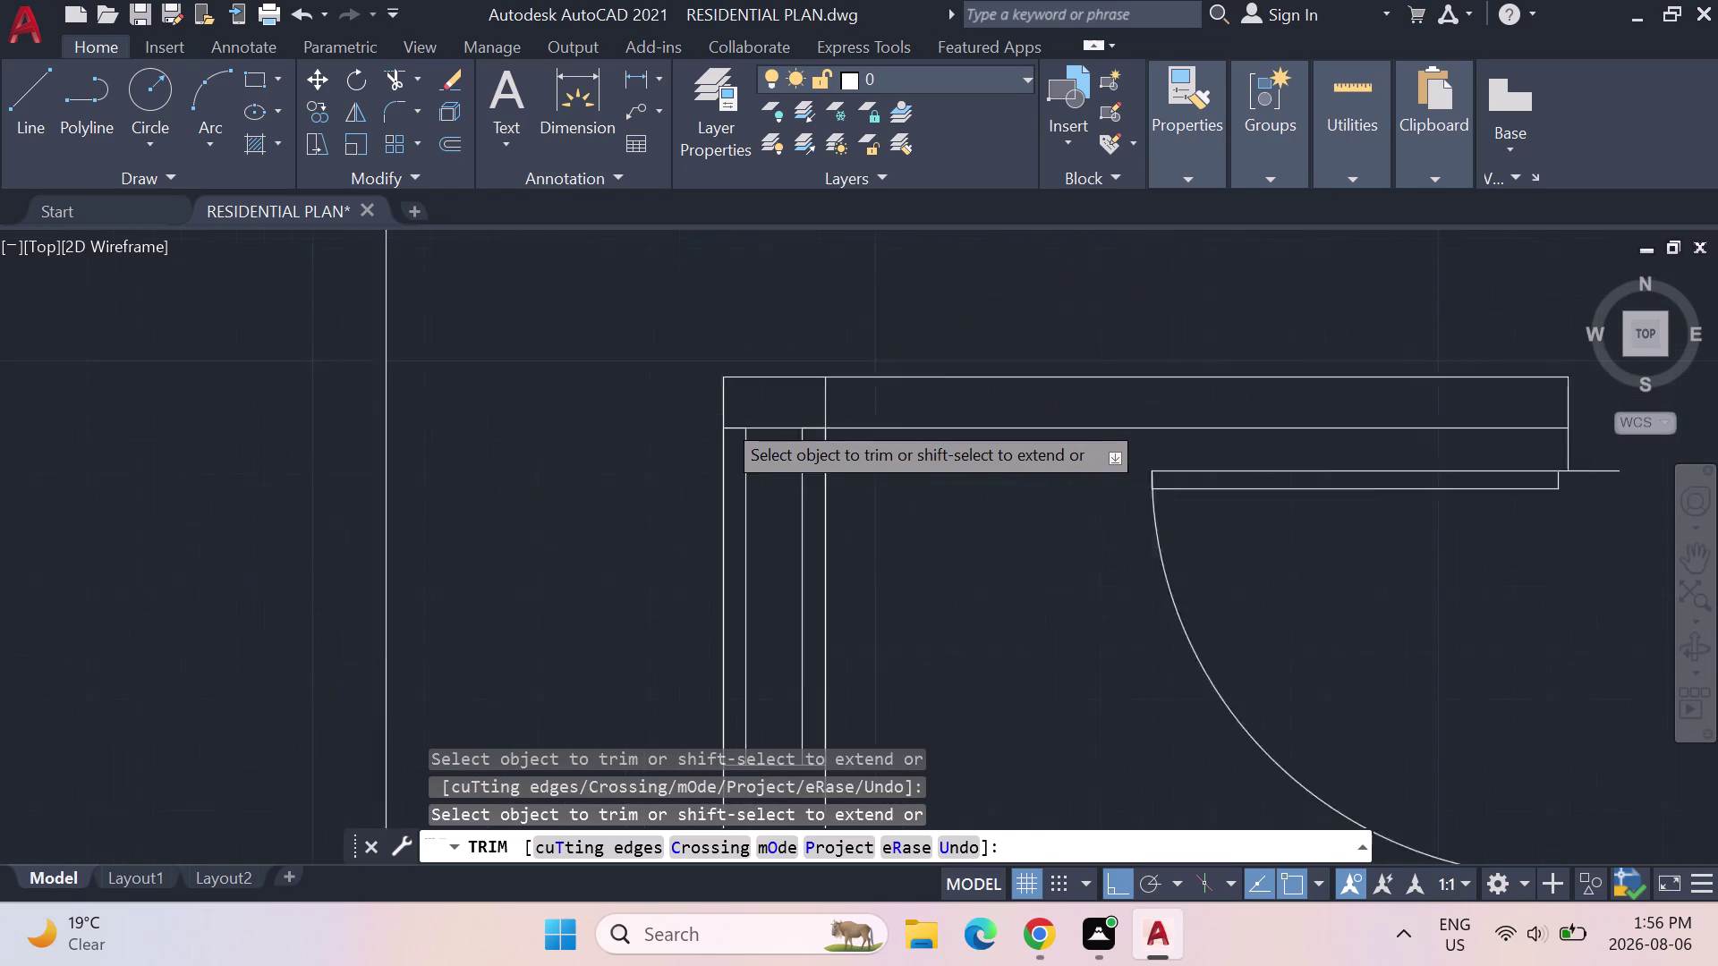
Trim the leftover line ends at the wardrobe corner and the top corner.
click(737, 432)
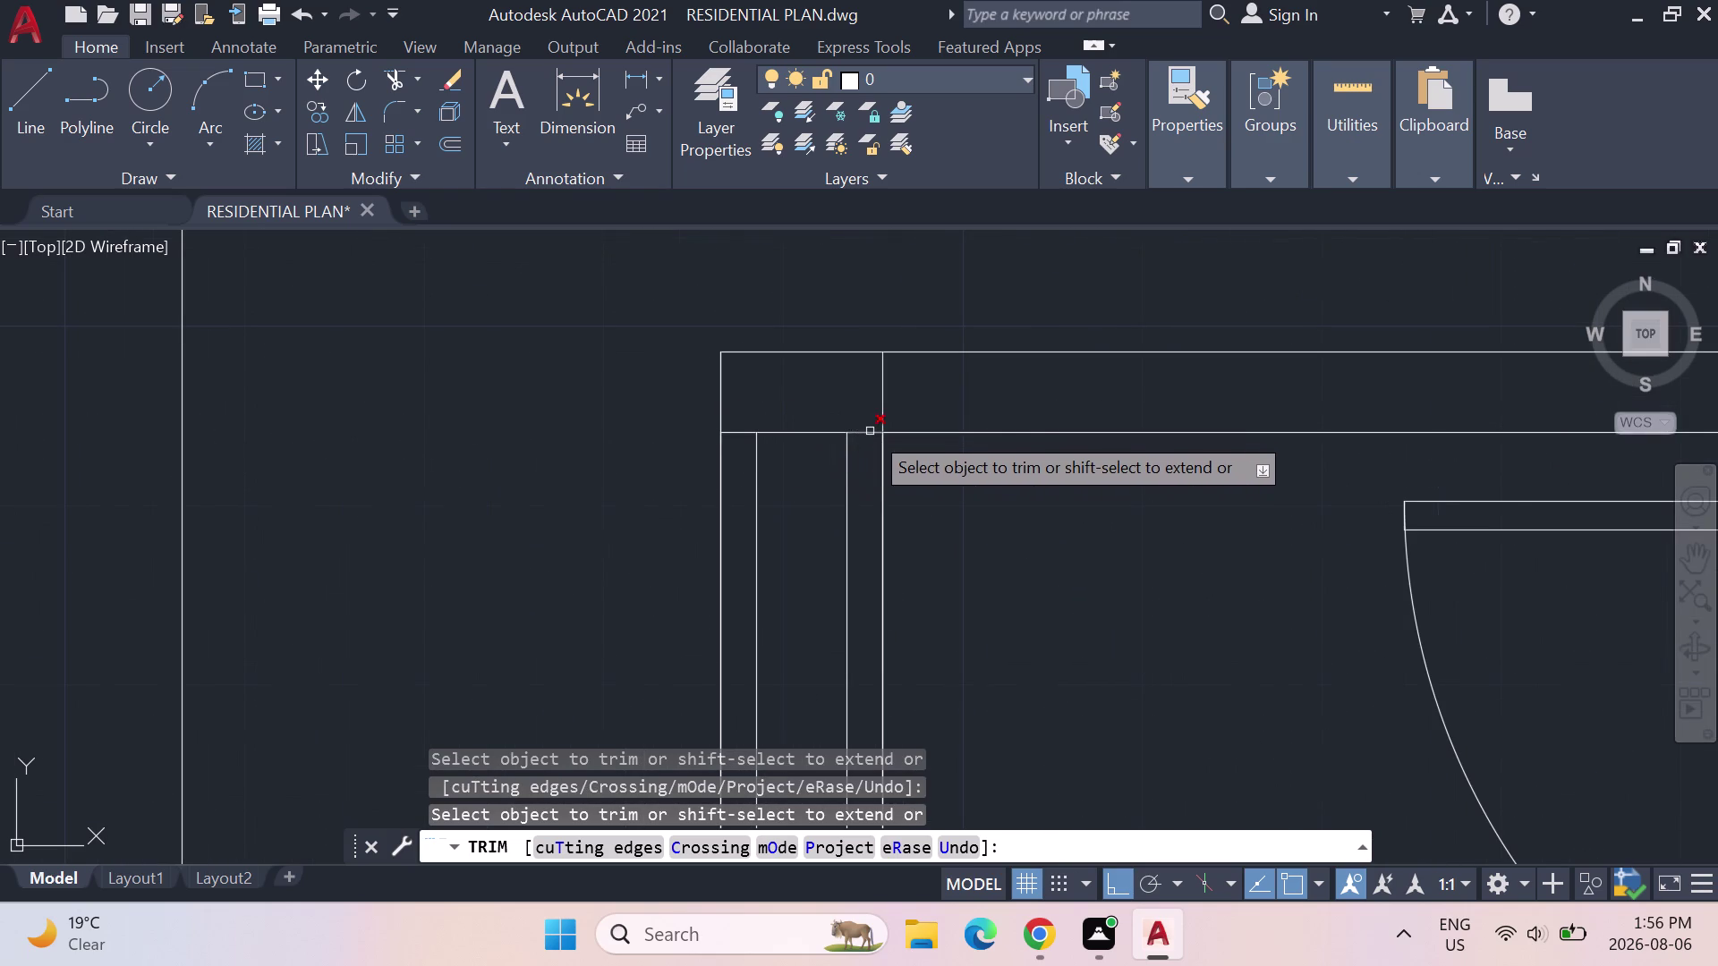
click(870, 432)
click(872, 431)
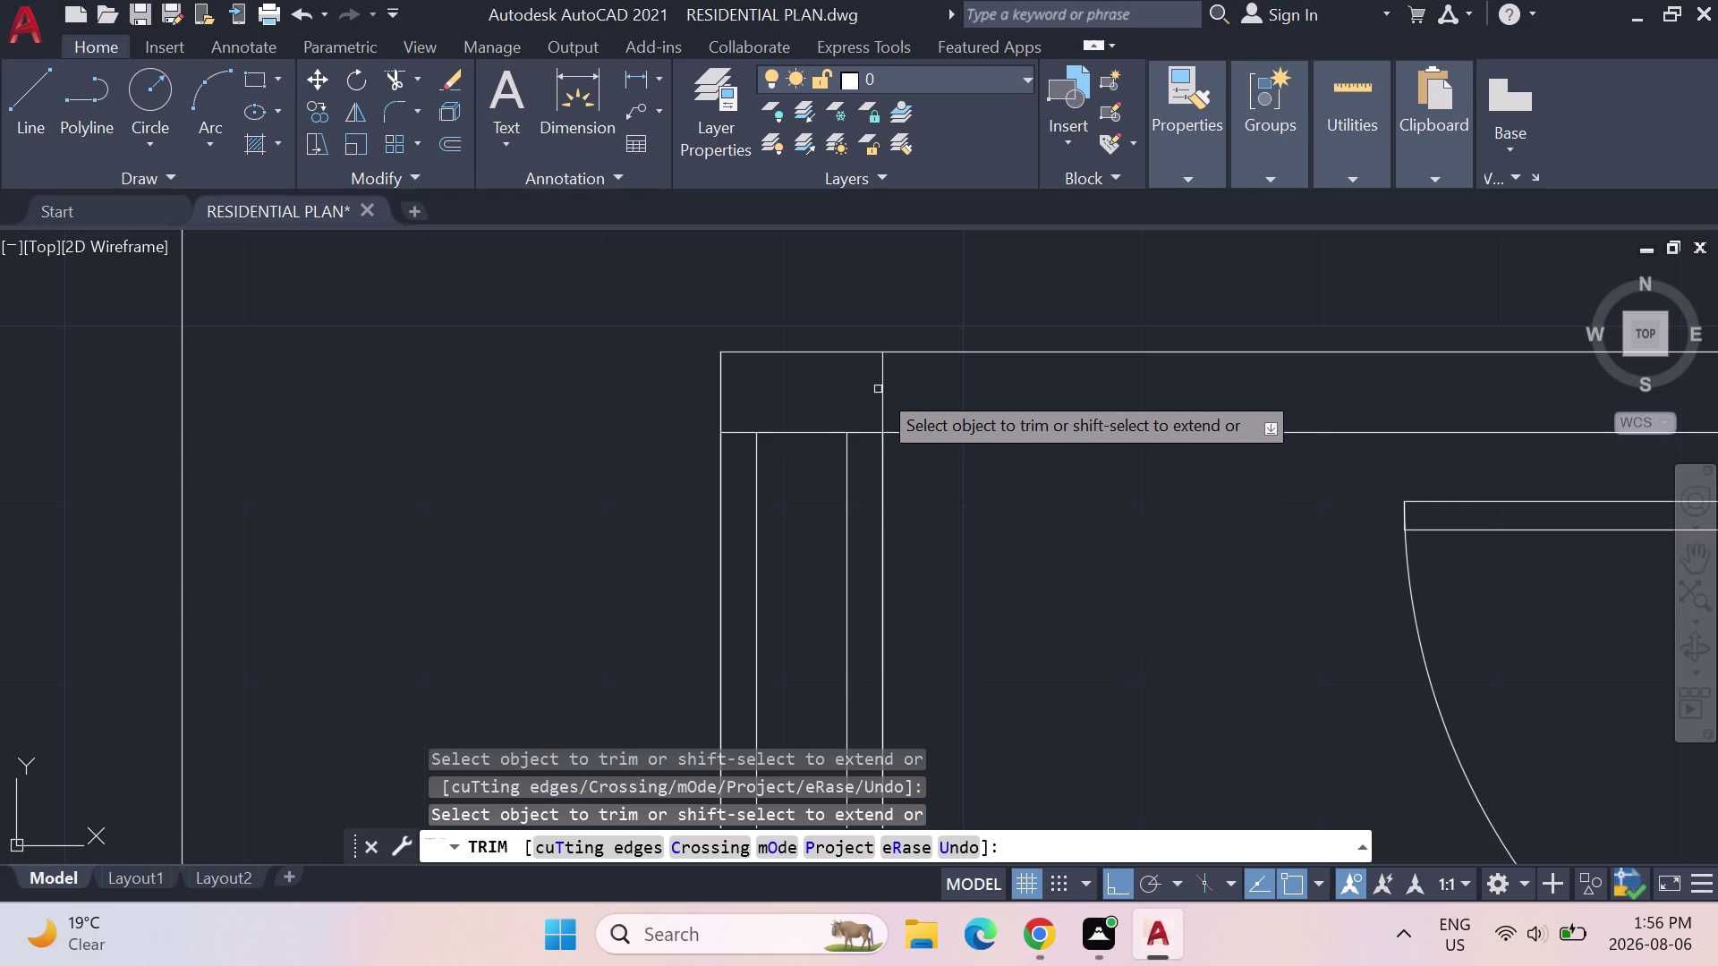
click(877, 389)
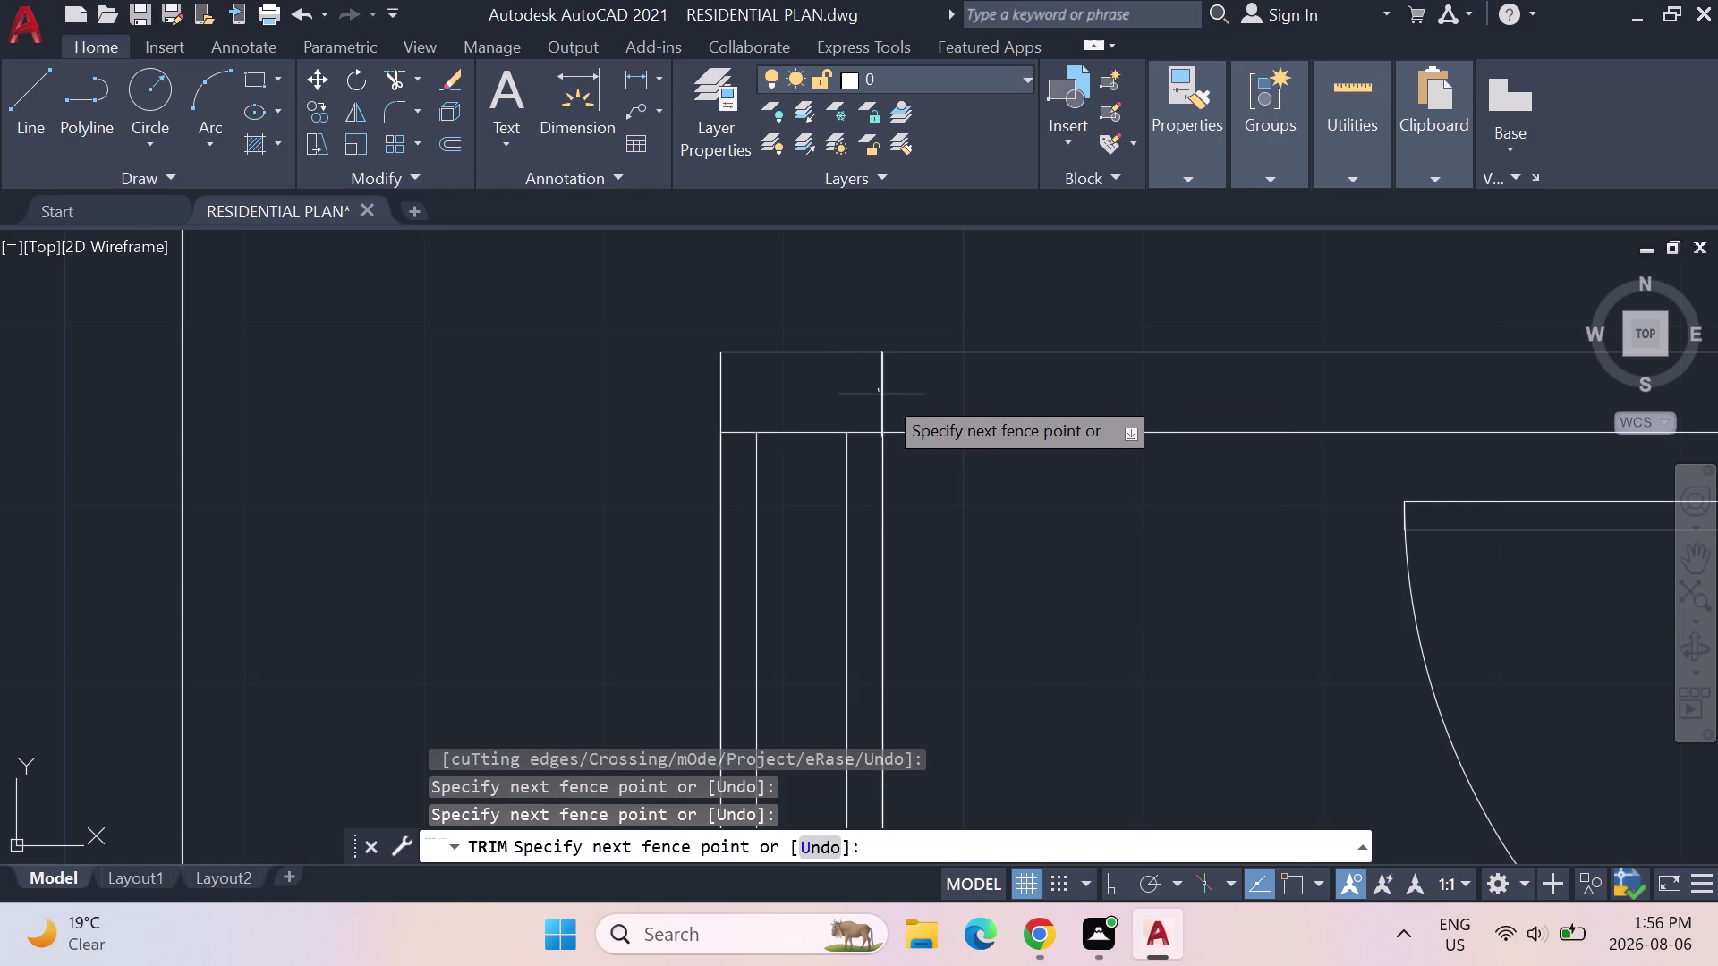
drag(900, 394, 738, 454)
drag(736, 433, 741, 422)
click(868, 434)
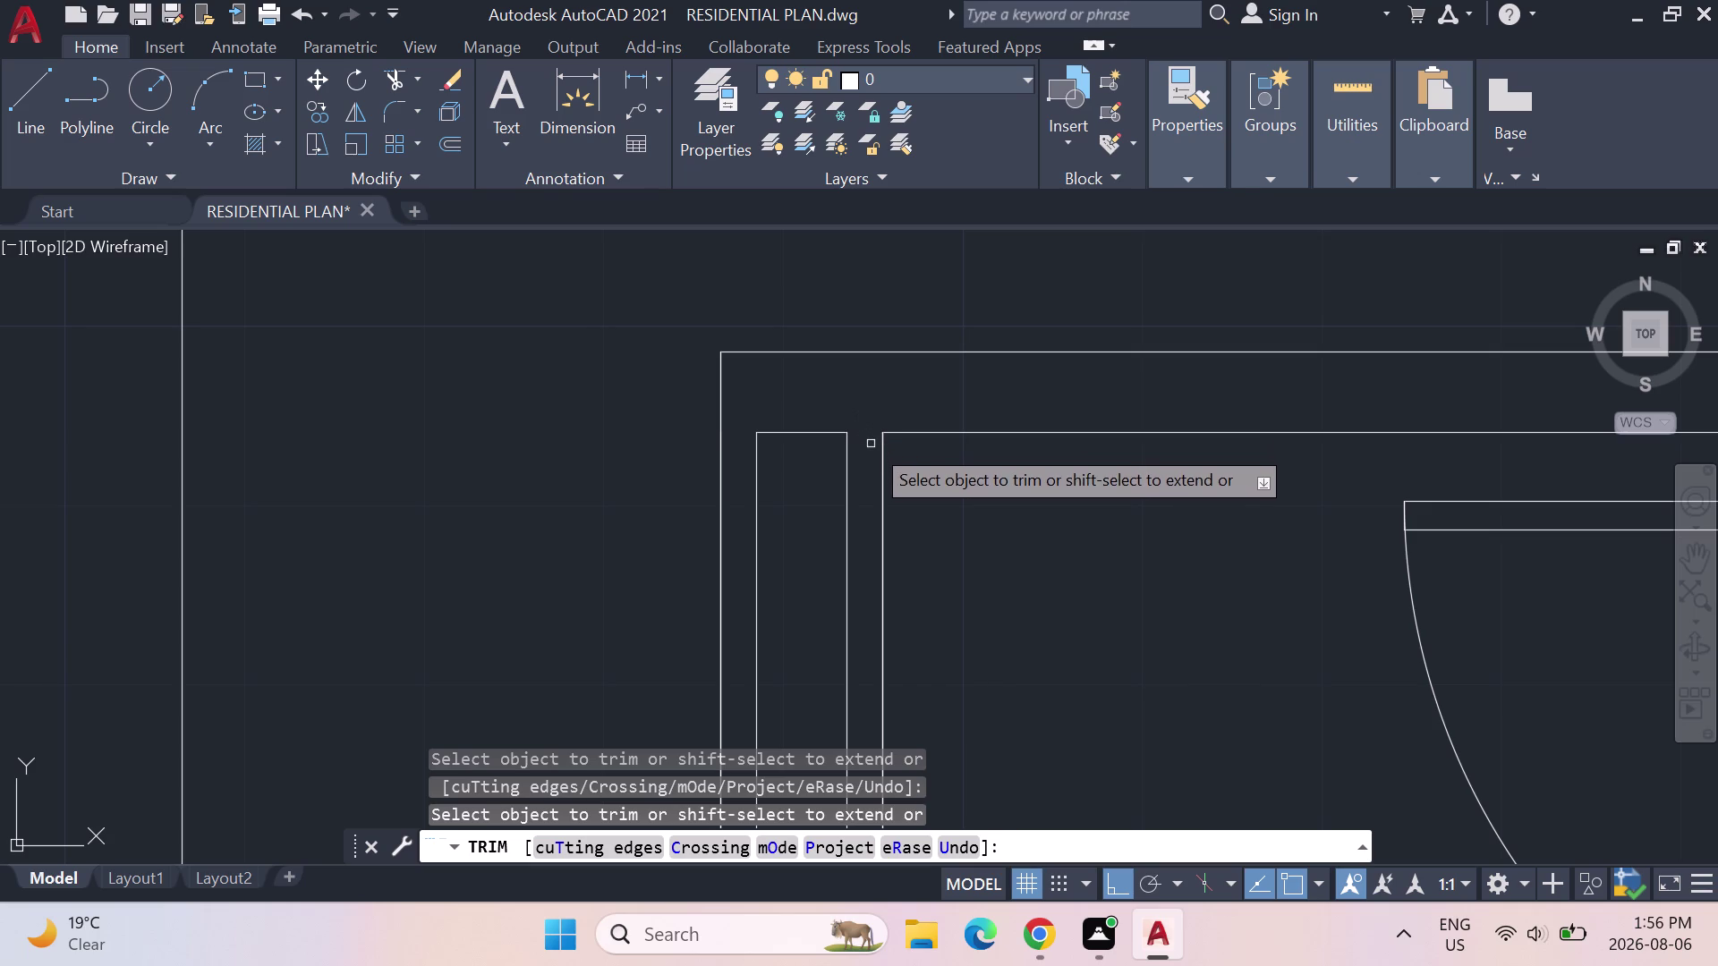
key(Escape)
Adjust the view and undo the previous trimming.
scroll(down, 3)
middle_click(1041, 520)
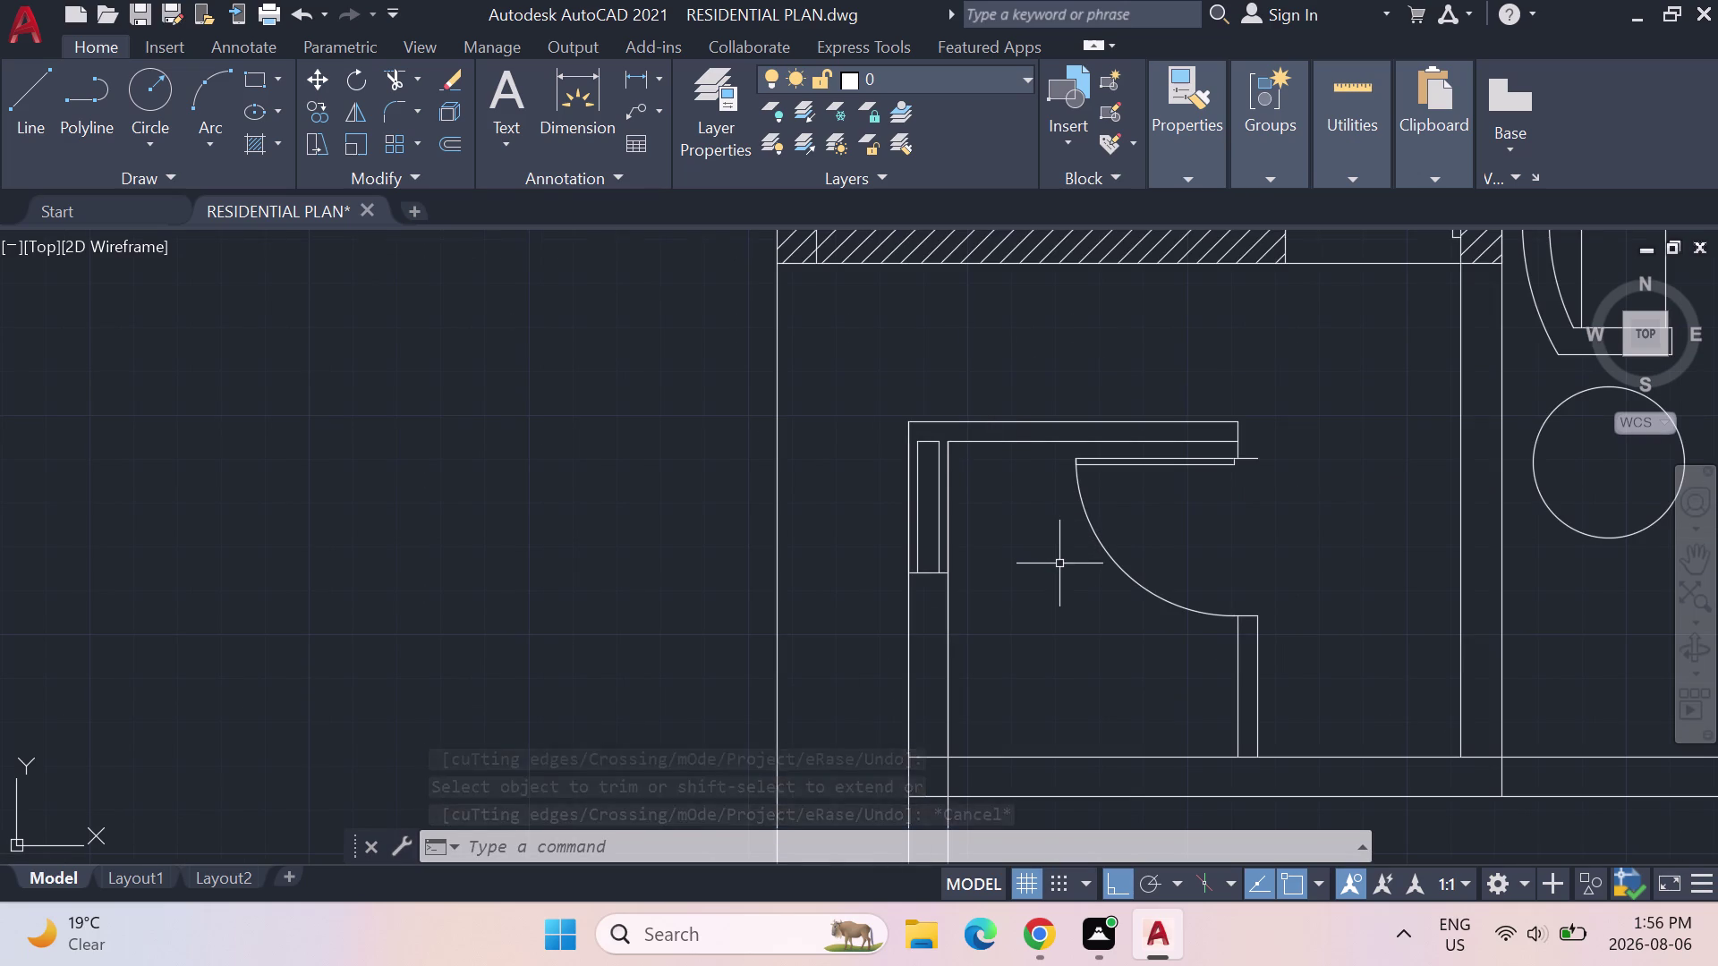
key(ctrl+z)
key(ctrl+z)
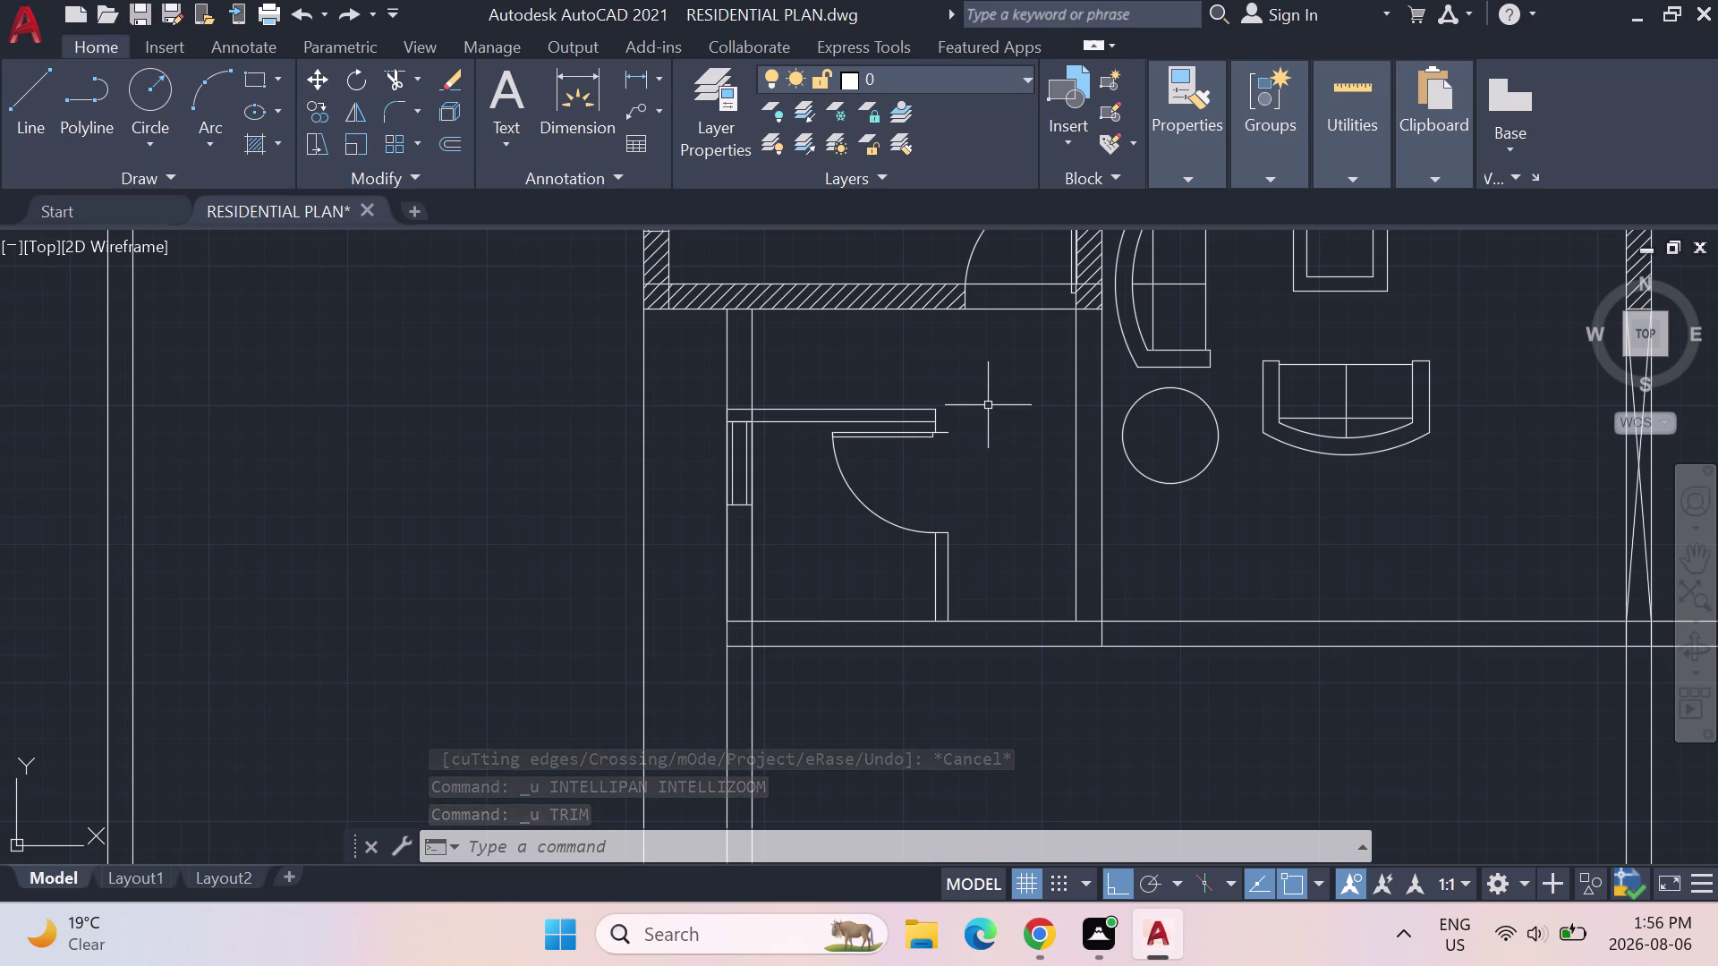
Re-trim the wall lines above the wardrobe and the lines at its corner.
key(t)
text(R)
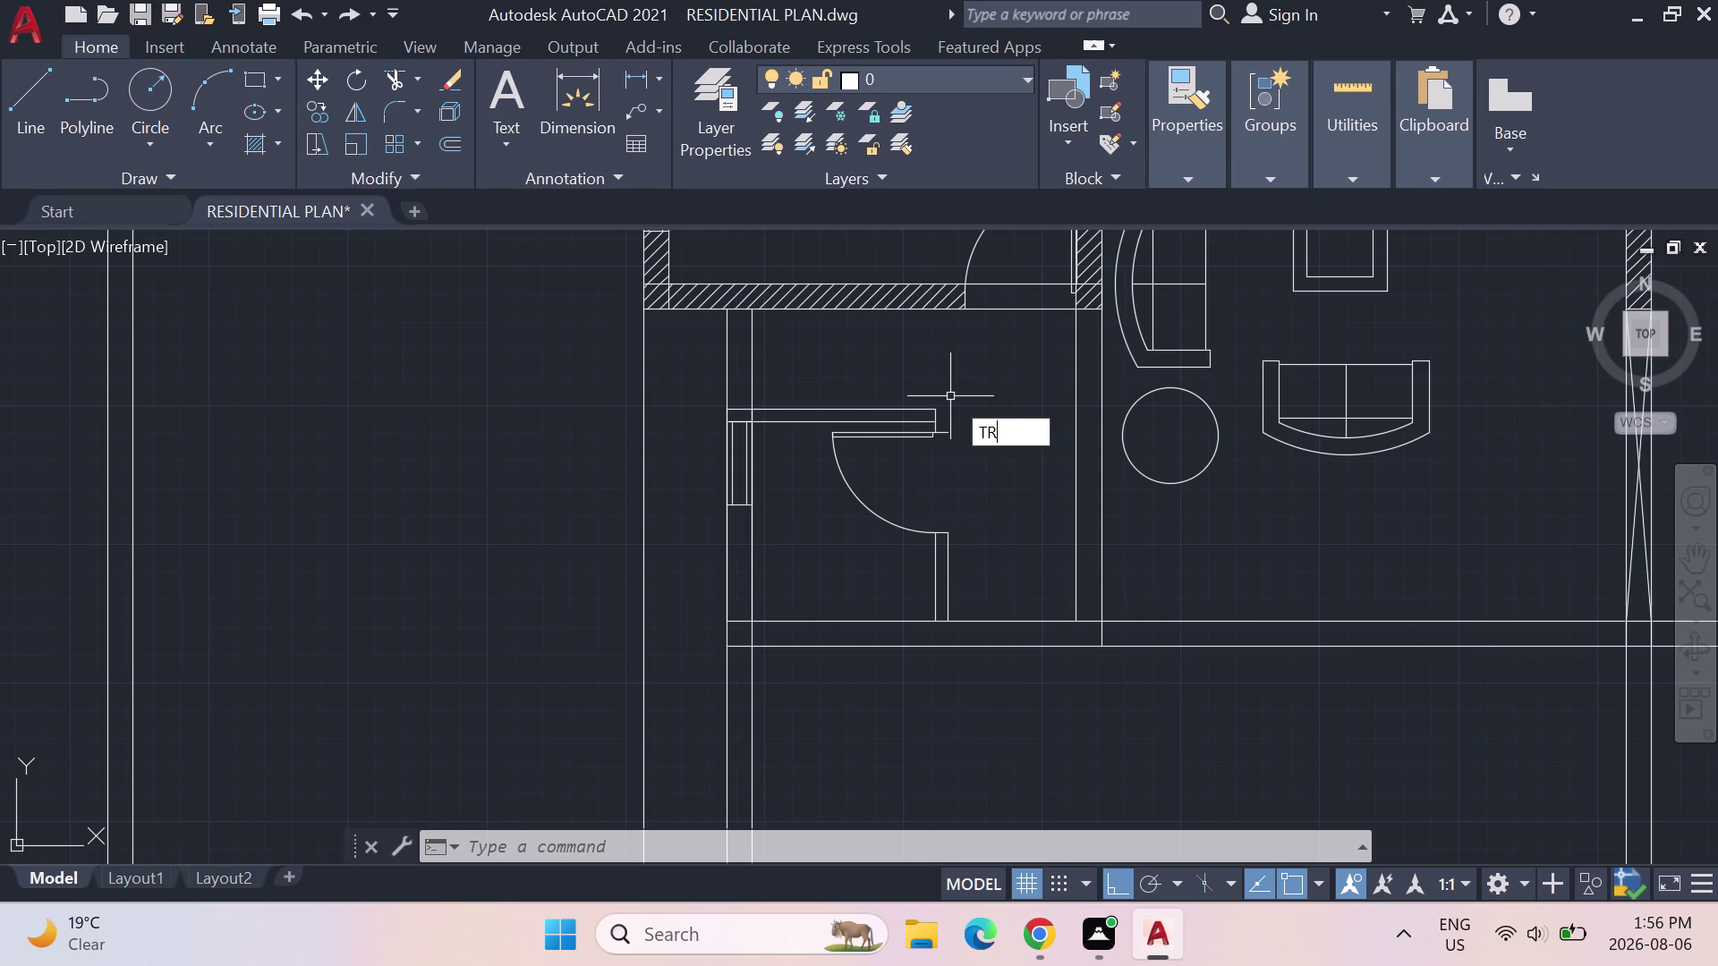
text(IM)
key(Return)
drag(812, 351, 807, 351)
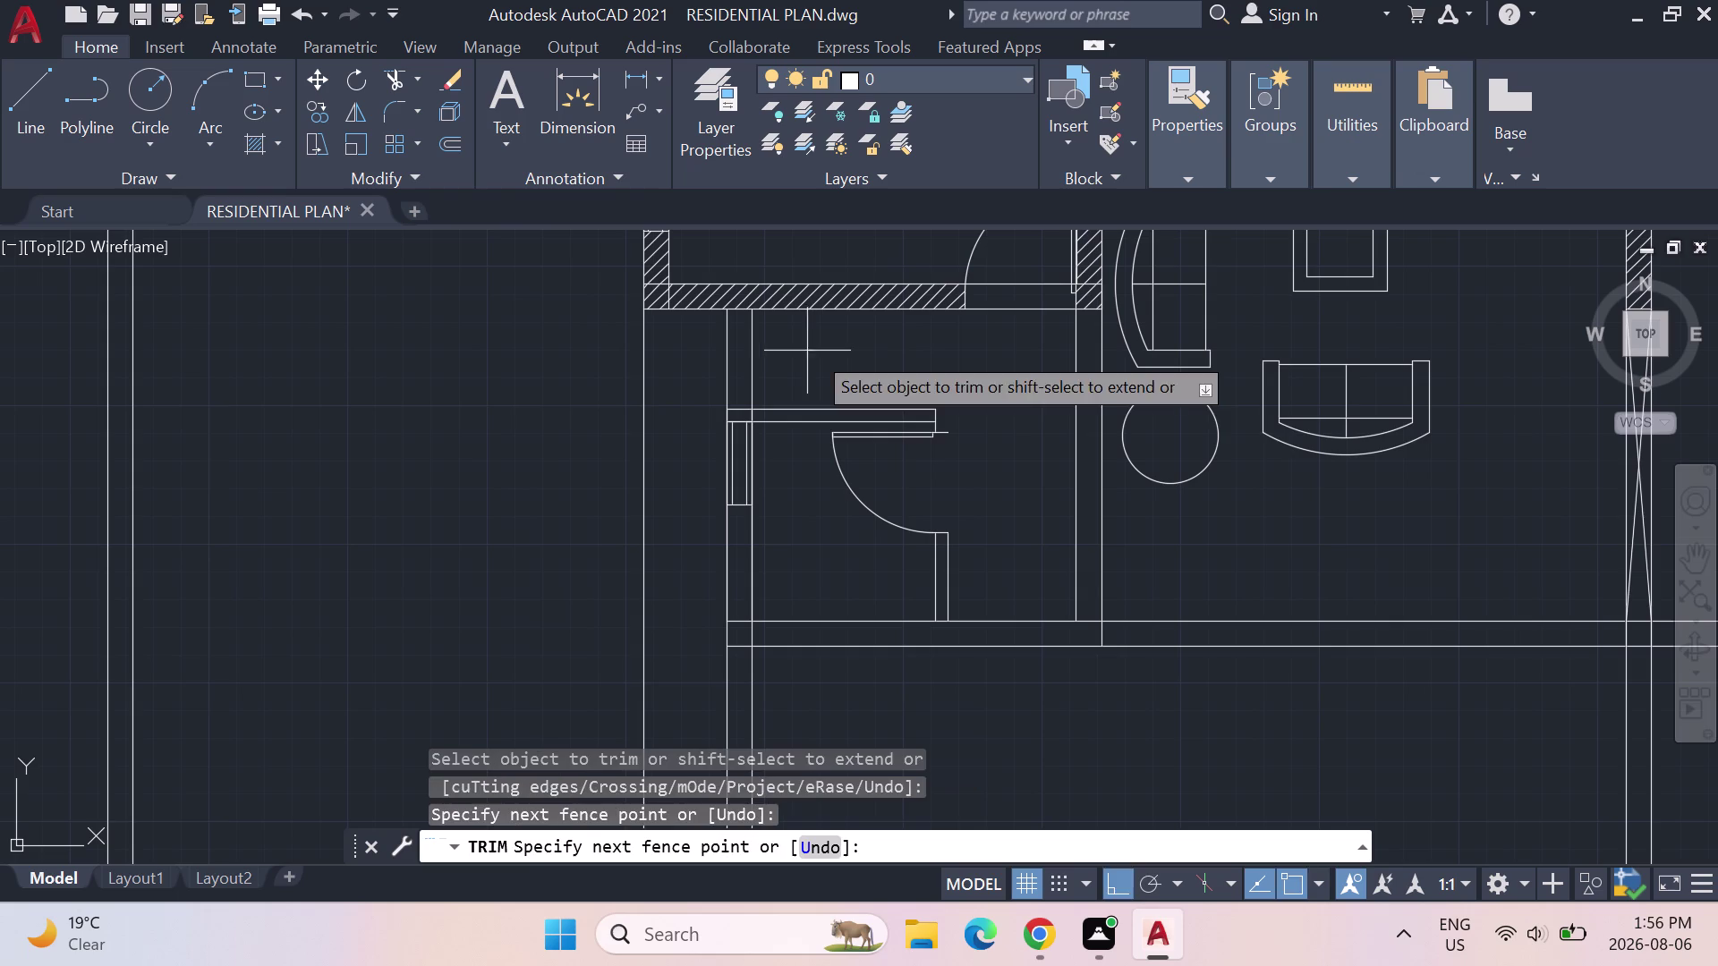
drag(807, 351, 716, 363)
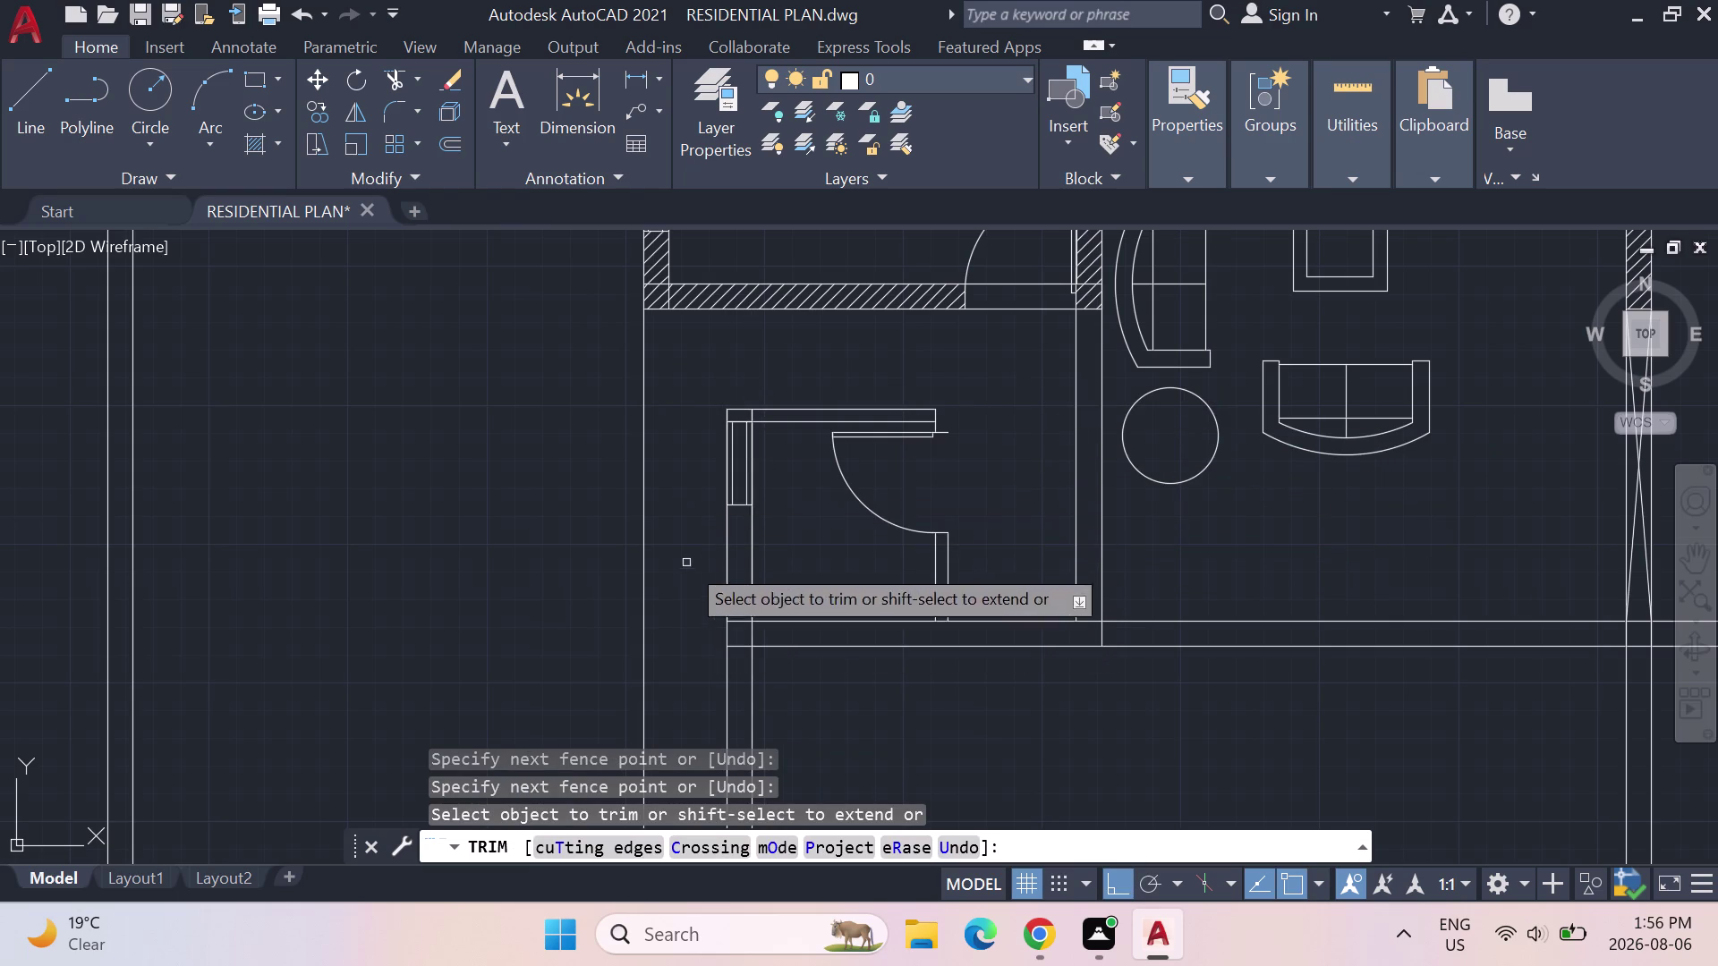
click(753, 416)
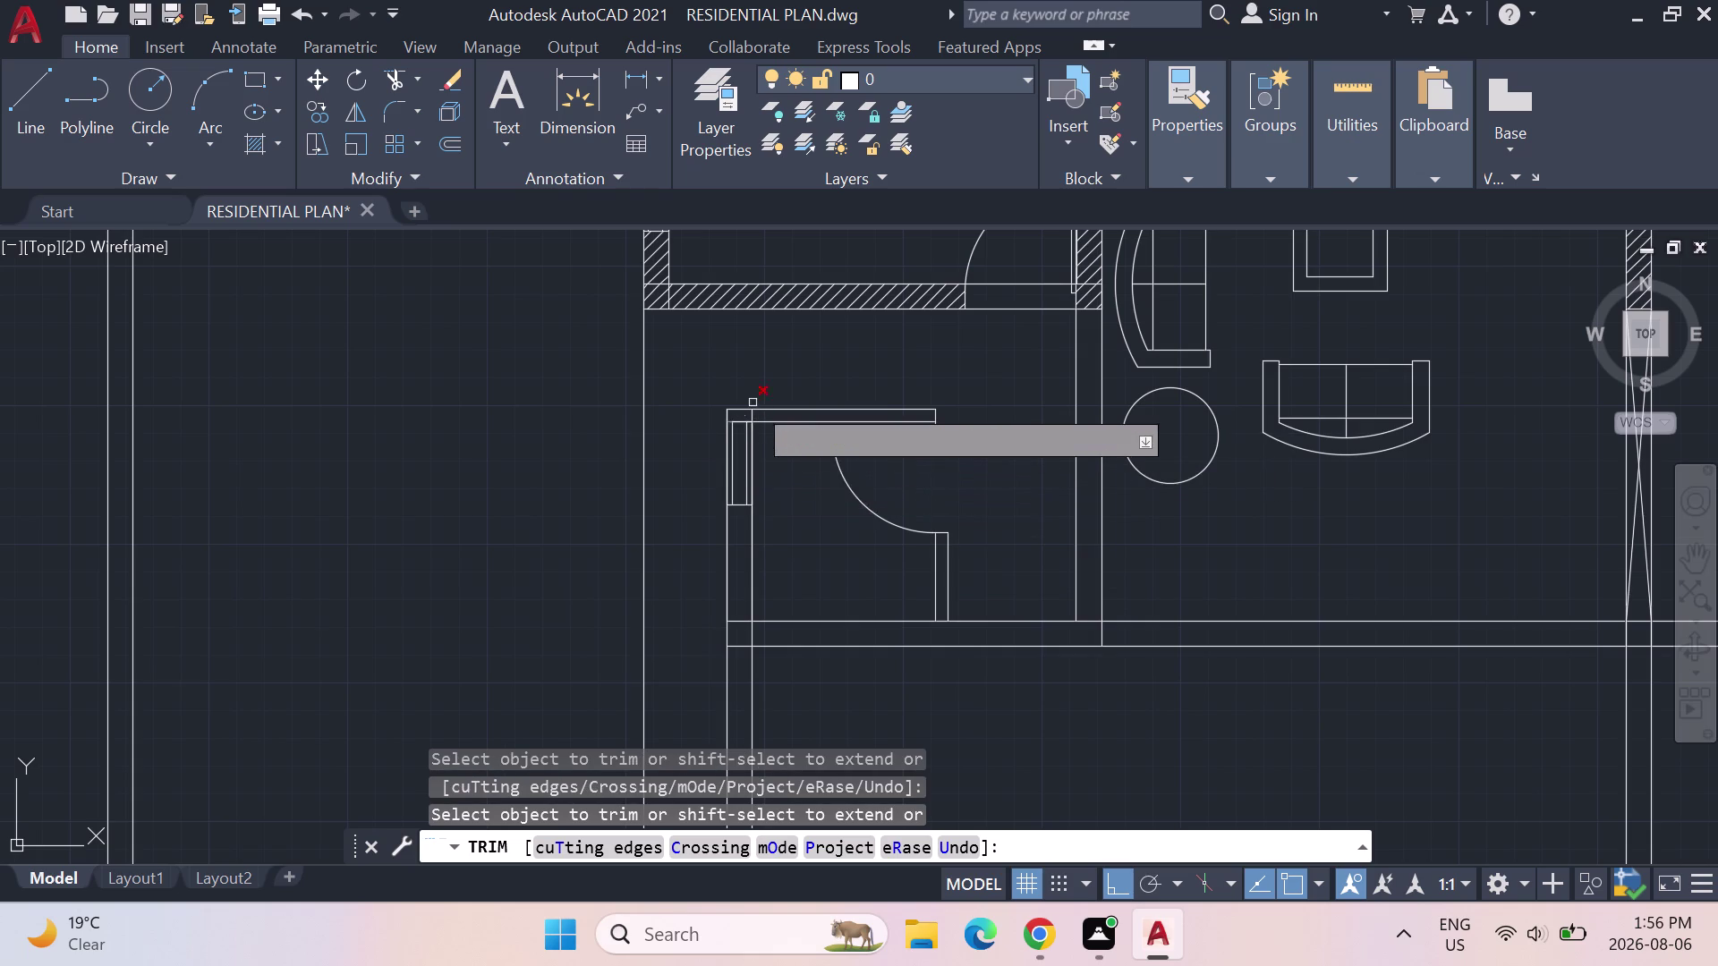
scroll(up, 3)
click(725, 455)
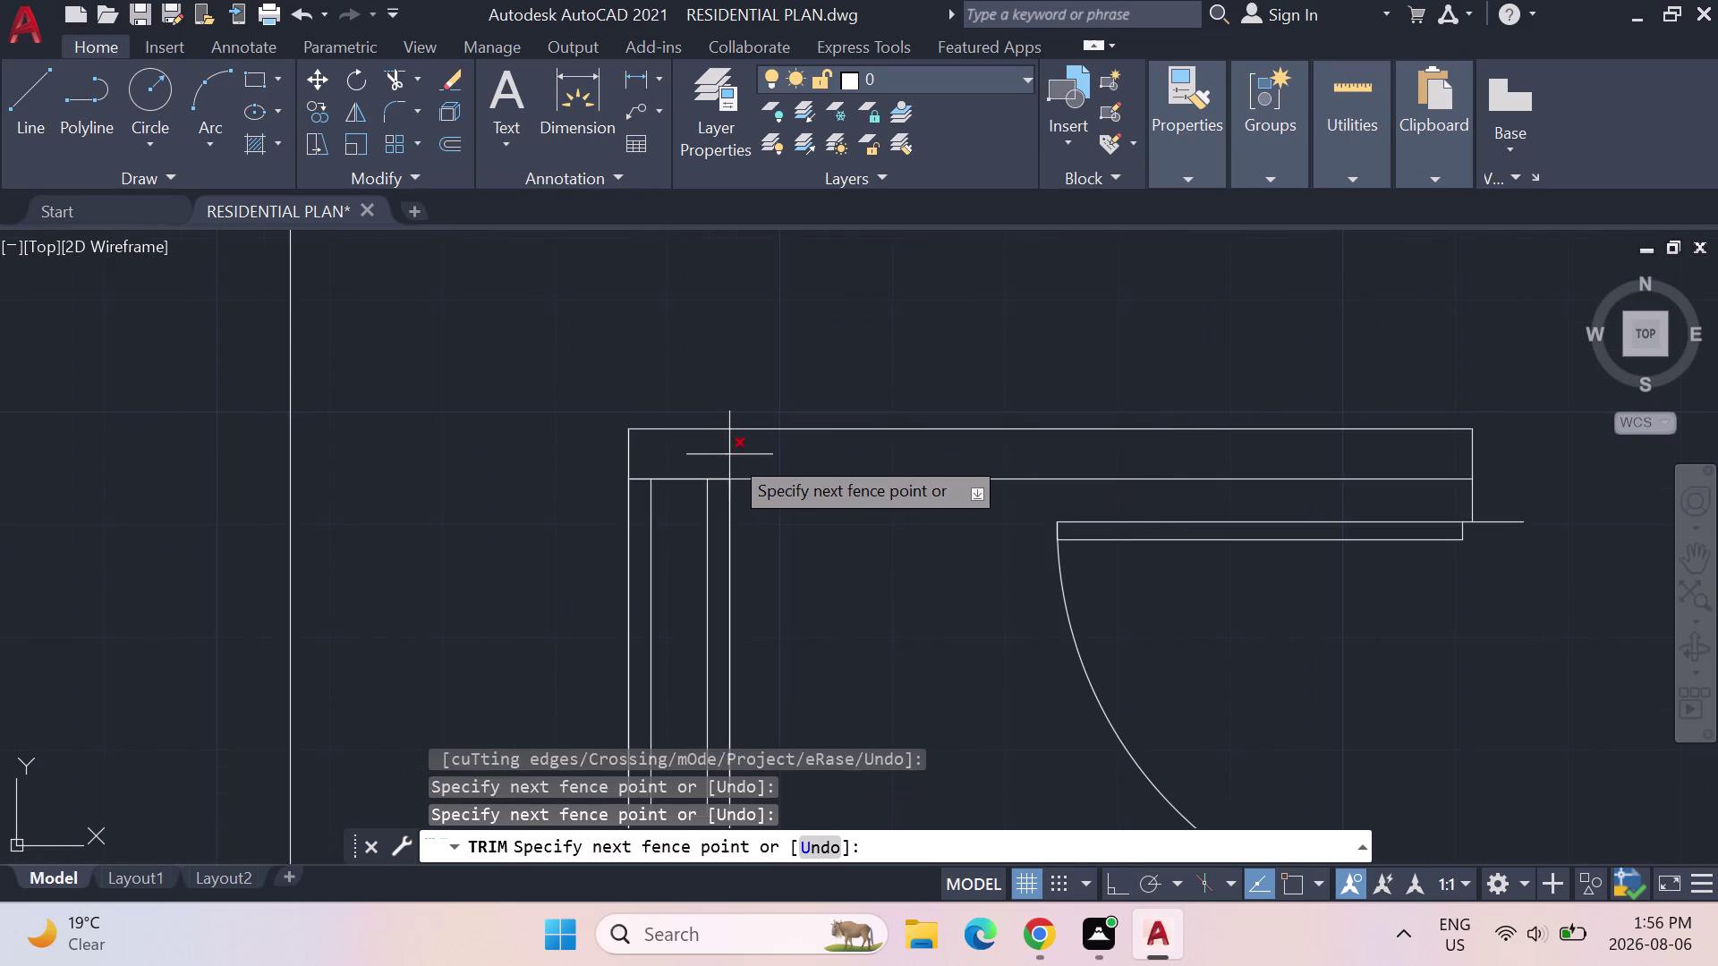
click(729, 455)
Check the bathroom corner, end trimming, and open the DesignCenter block library.
scroll(down, 3)
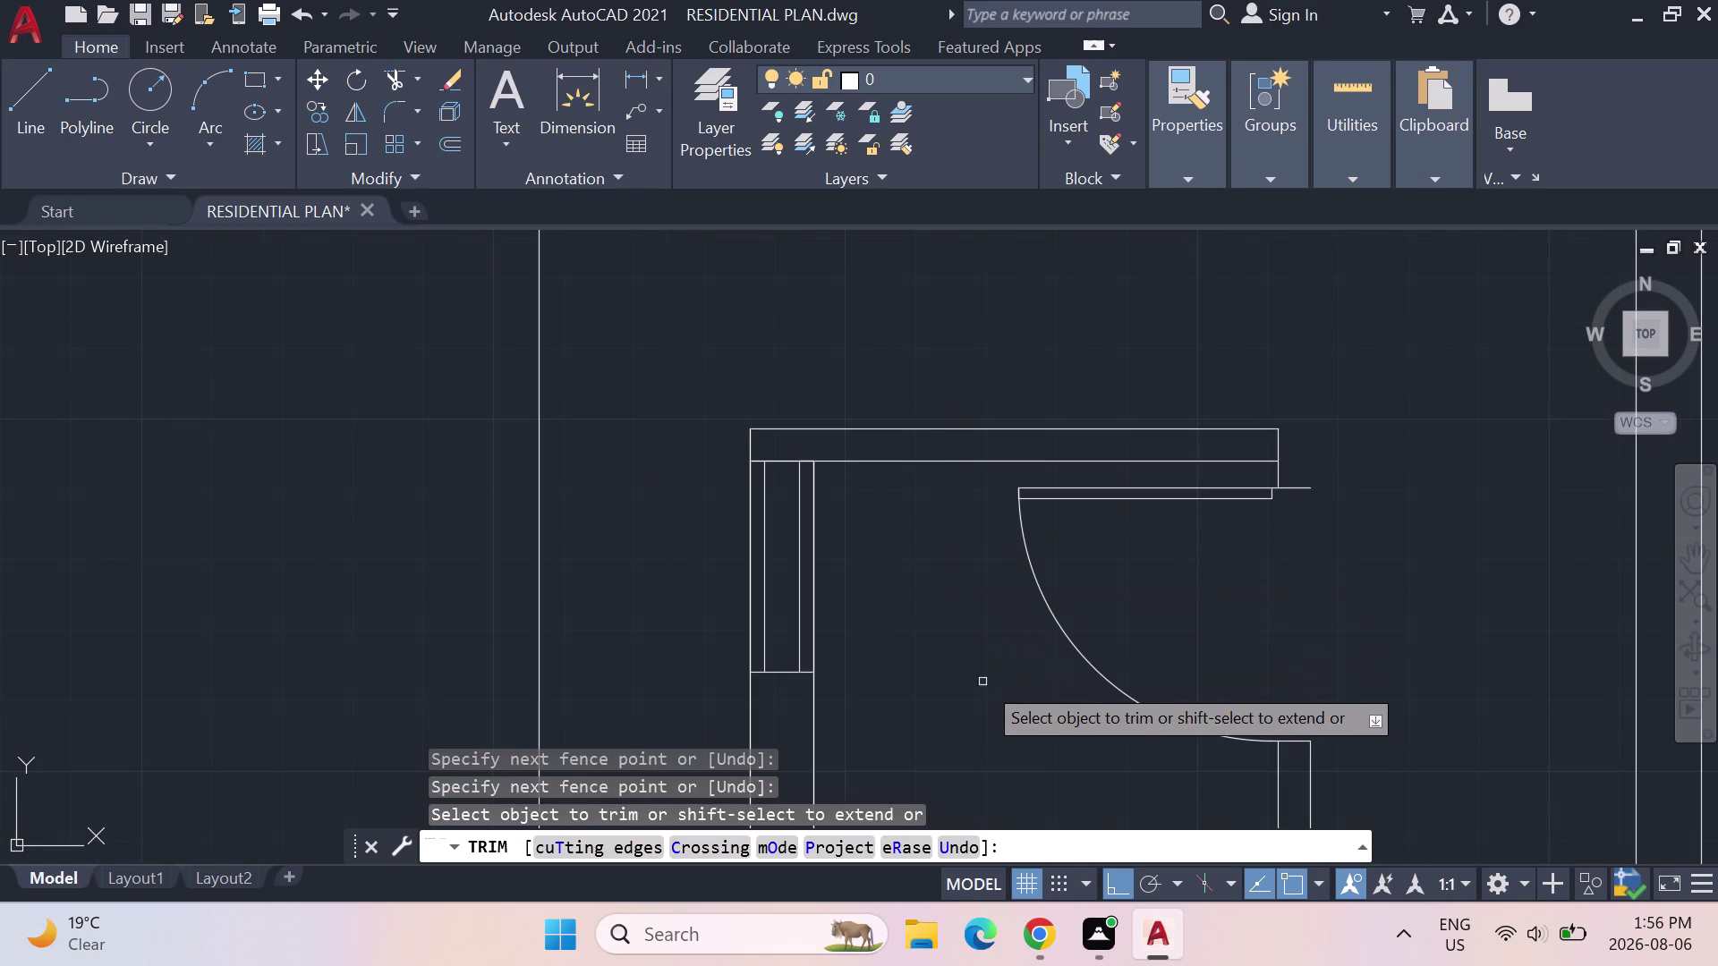
scroll(down, 3)
middle_drag(974, 673, 791, 320)
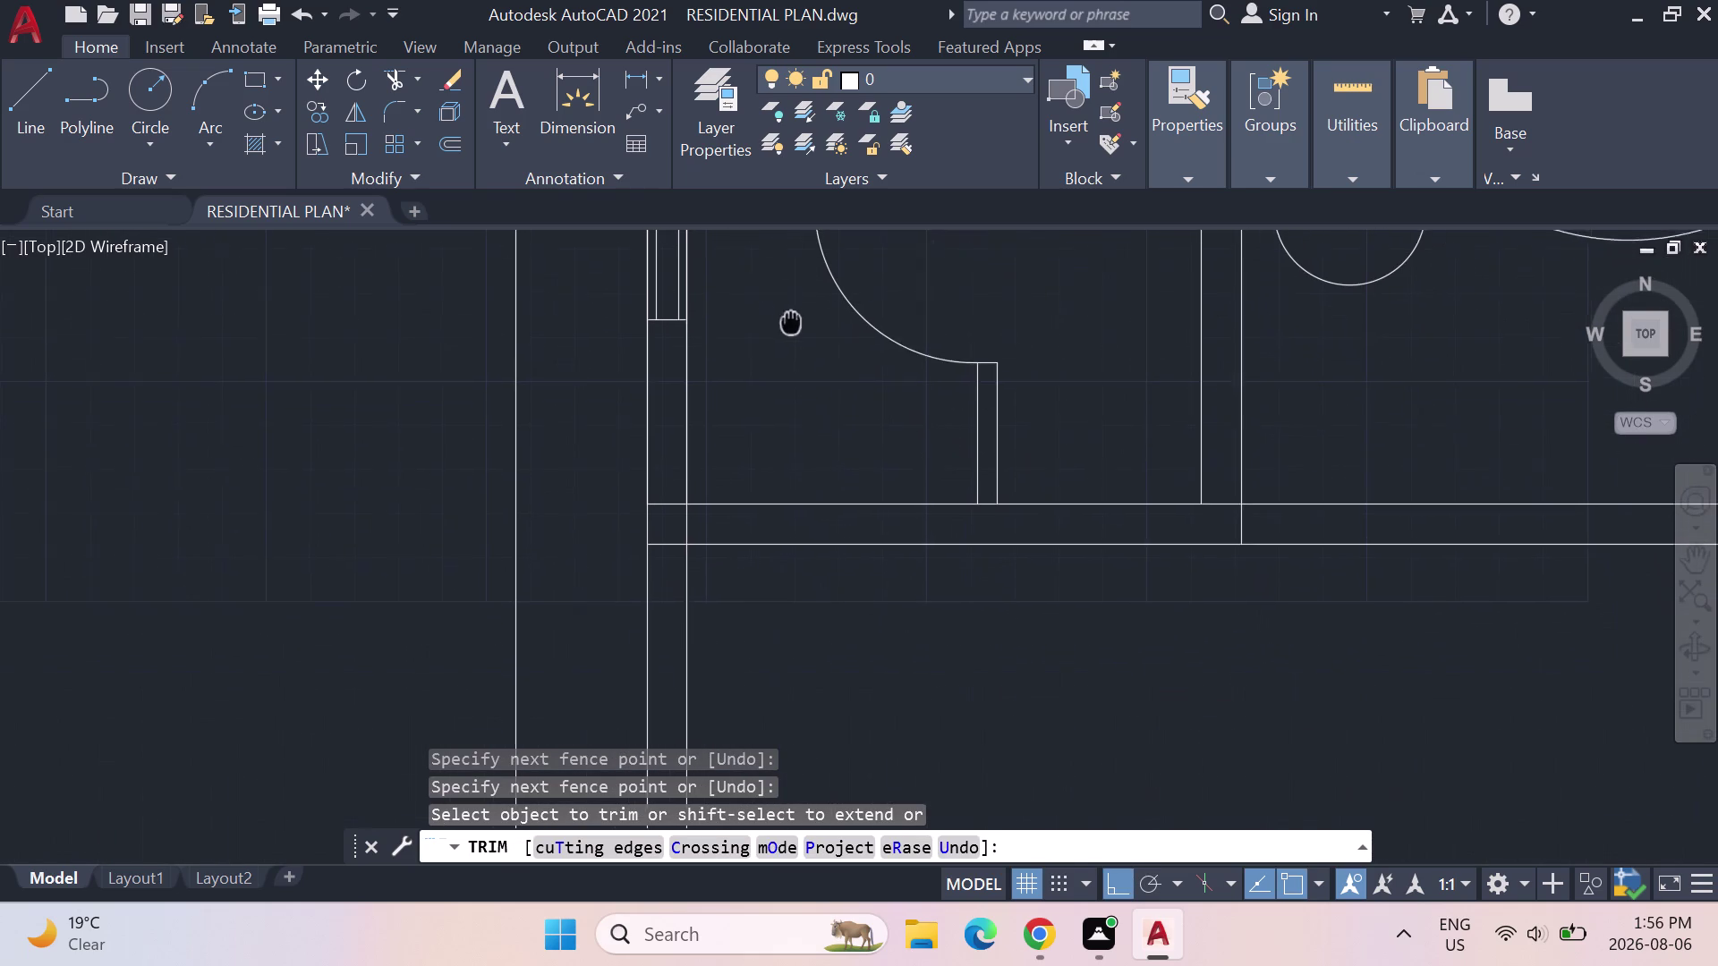
middle_drag(791, 320, 789, 318)
middle_drag(880, 396, 887, 550)
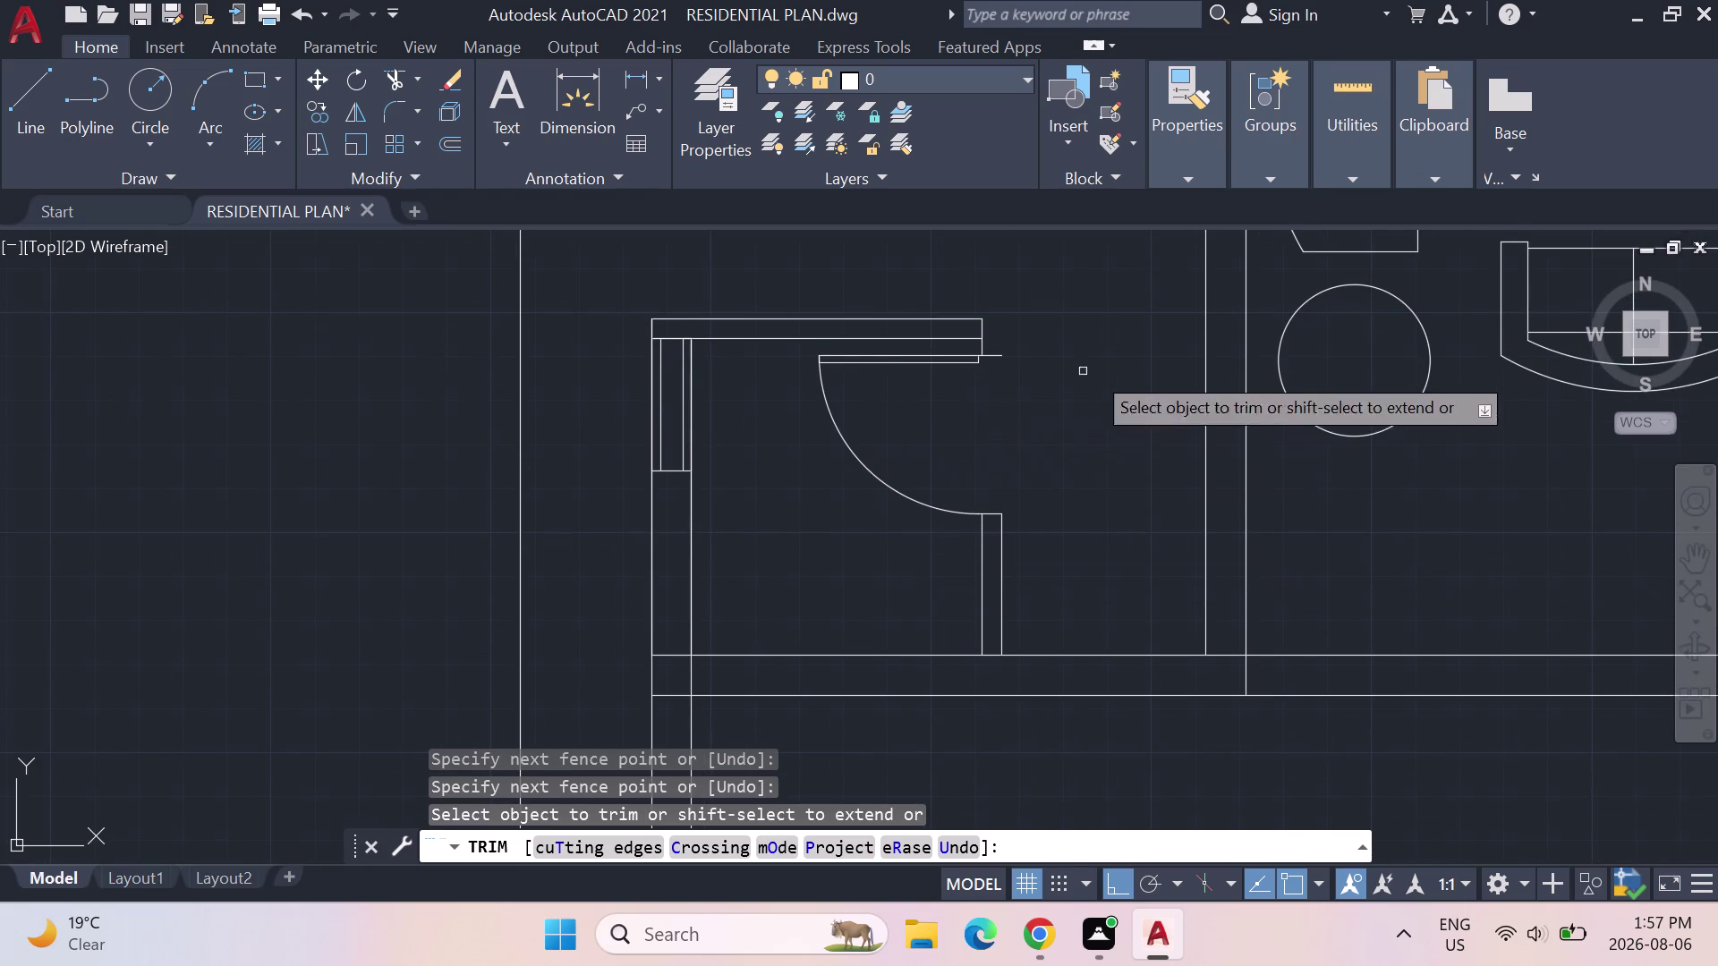
key(Escape)
key(Escape)
key(Escape)
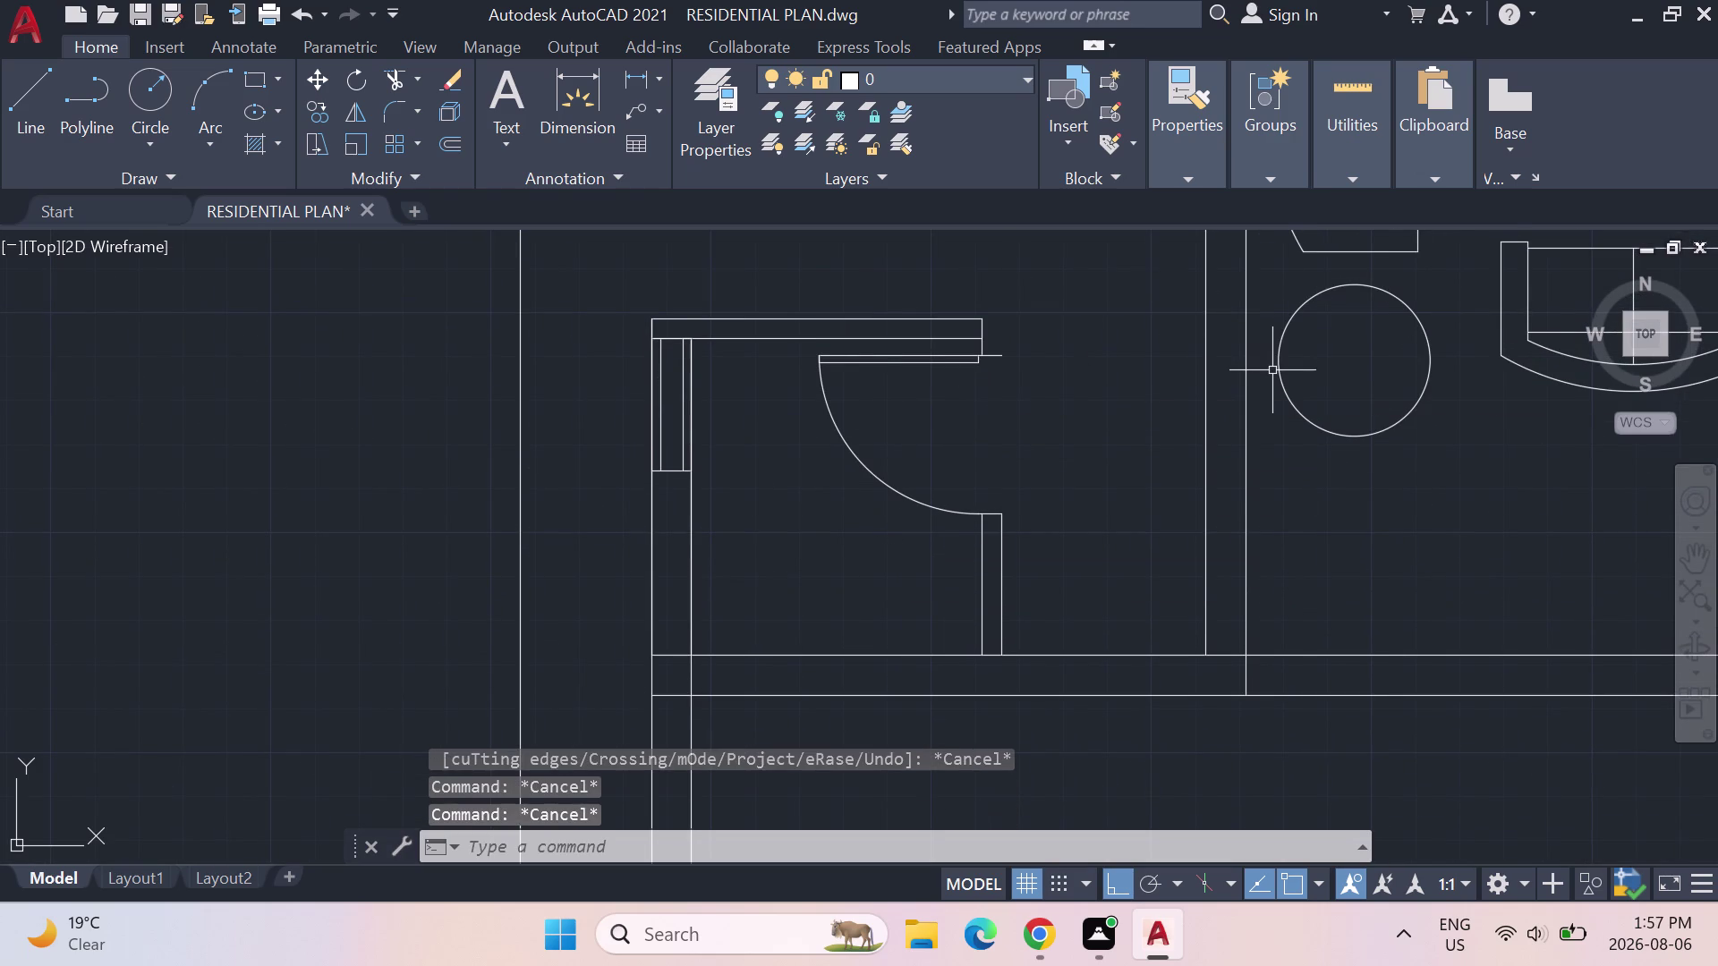
key(ctrl+2)
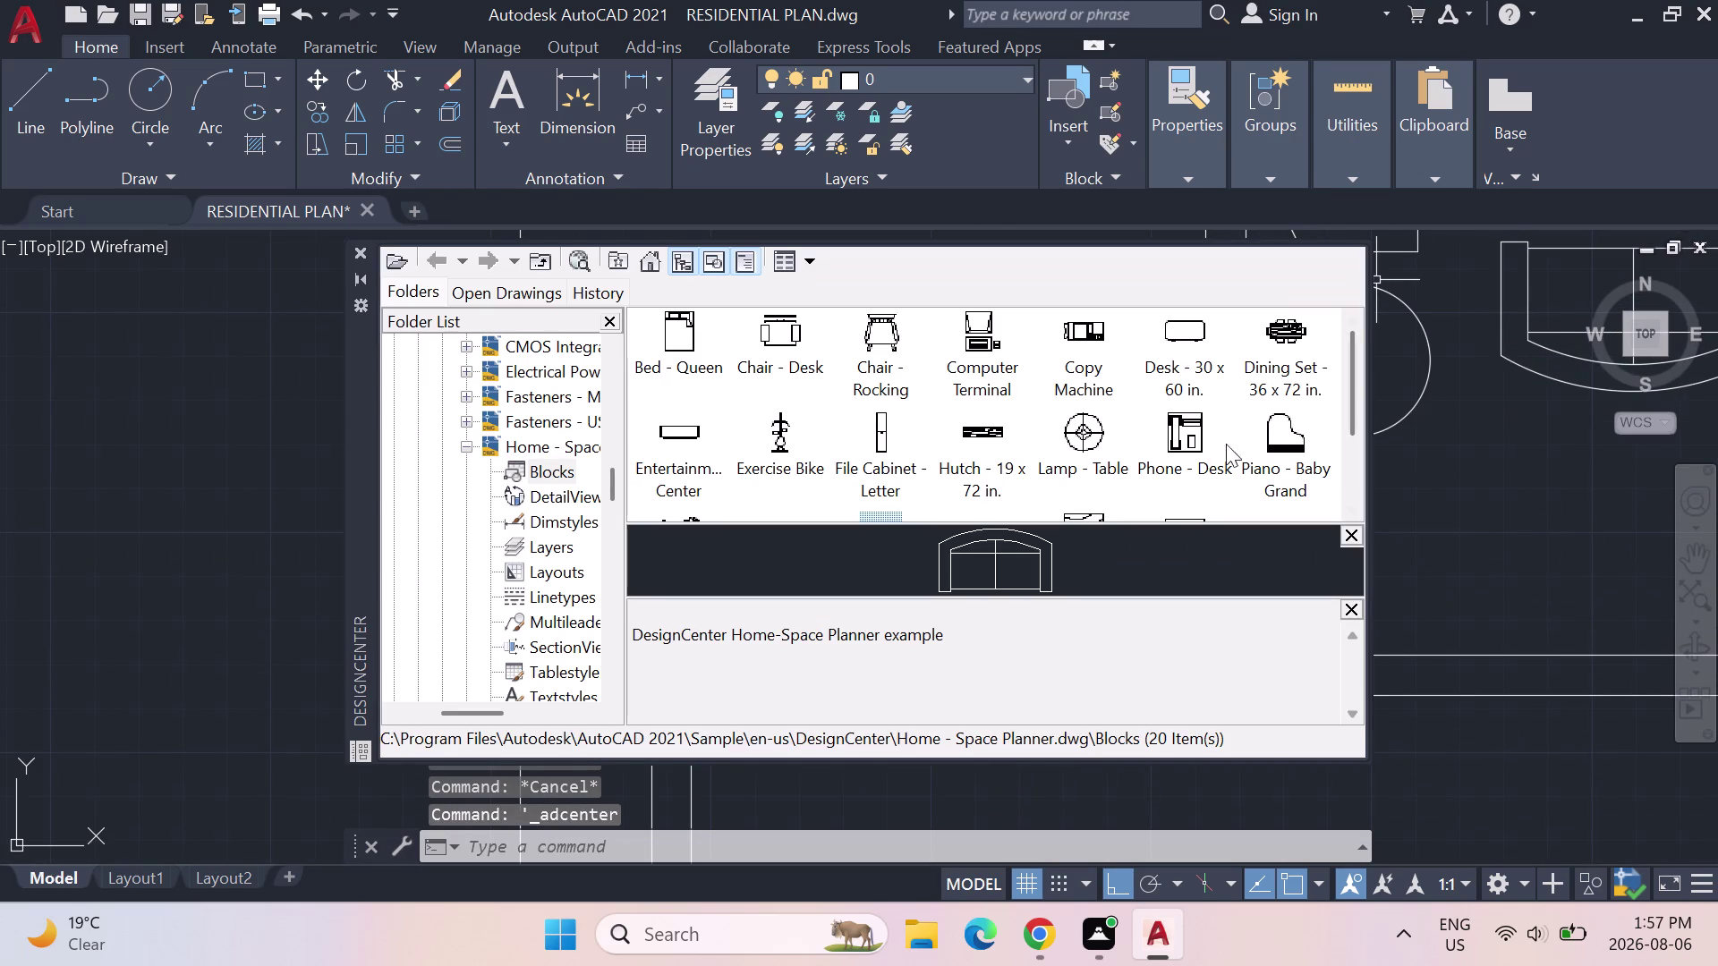
scroll(down, 3)
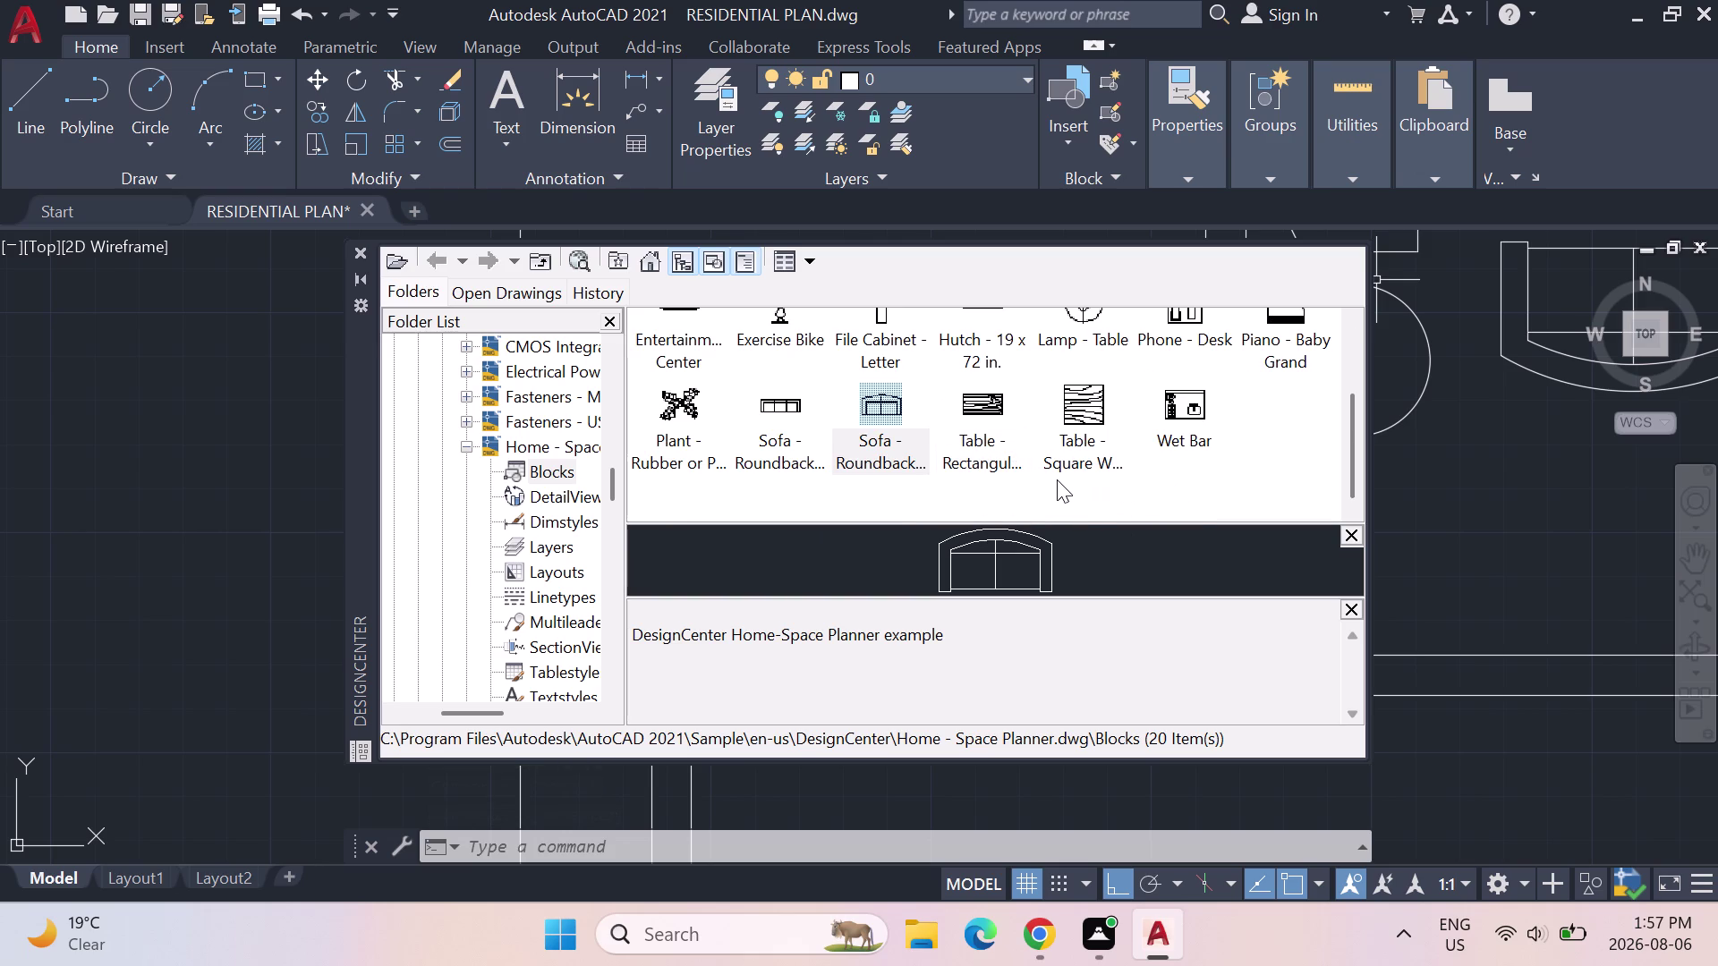
scroll(up, 3)
scroll(up, 3)
scroll(up, 3)
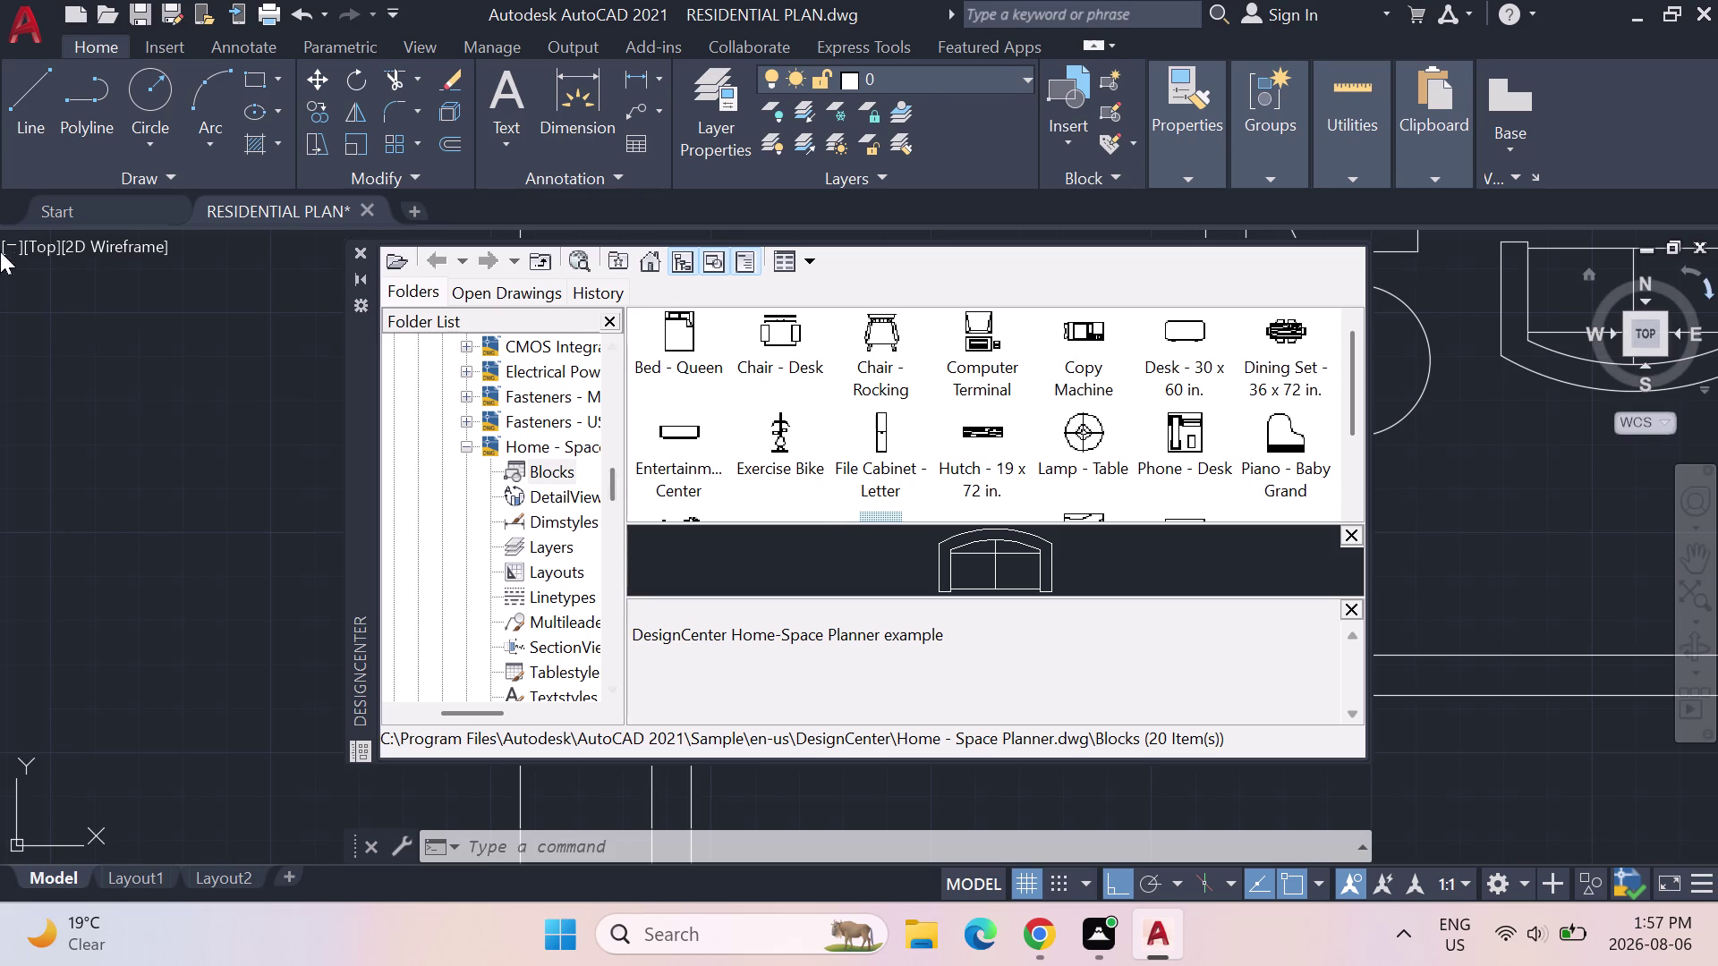
click(534, 465)
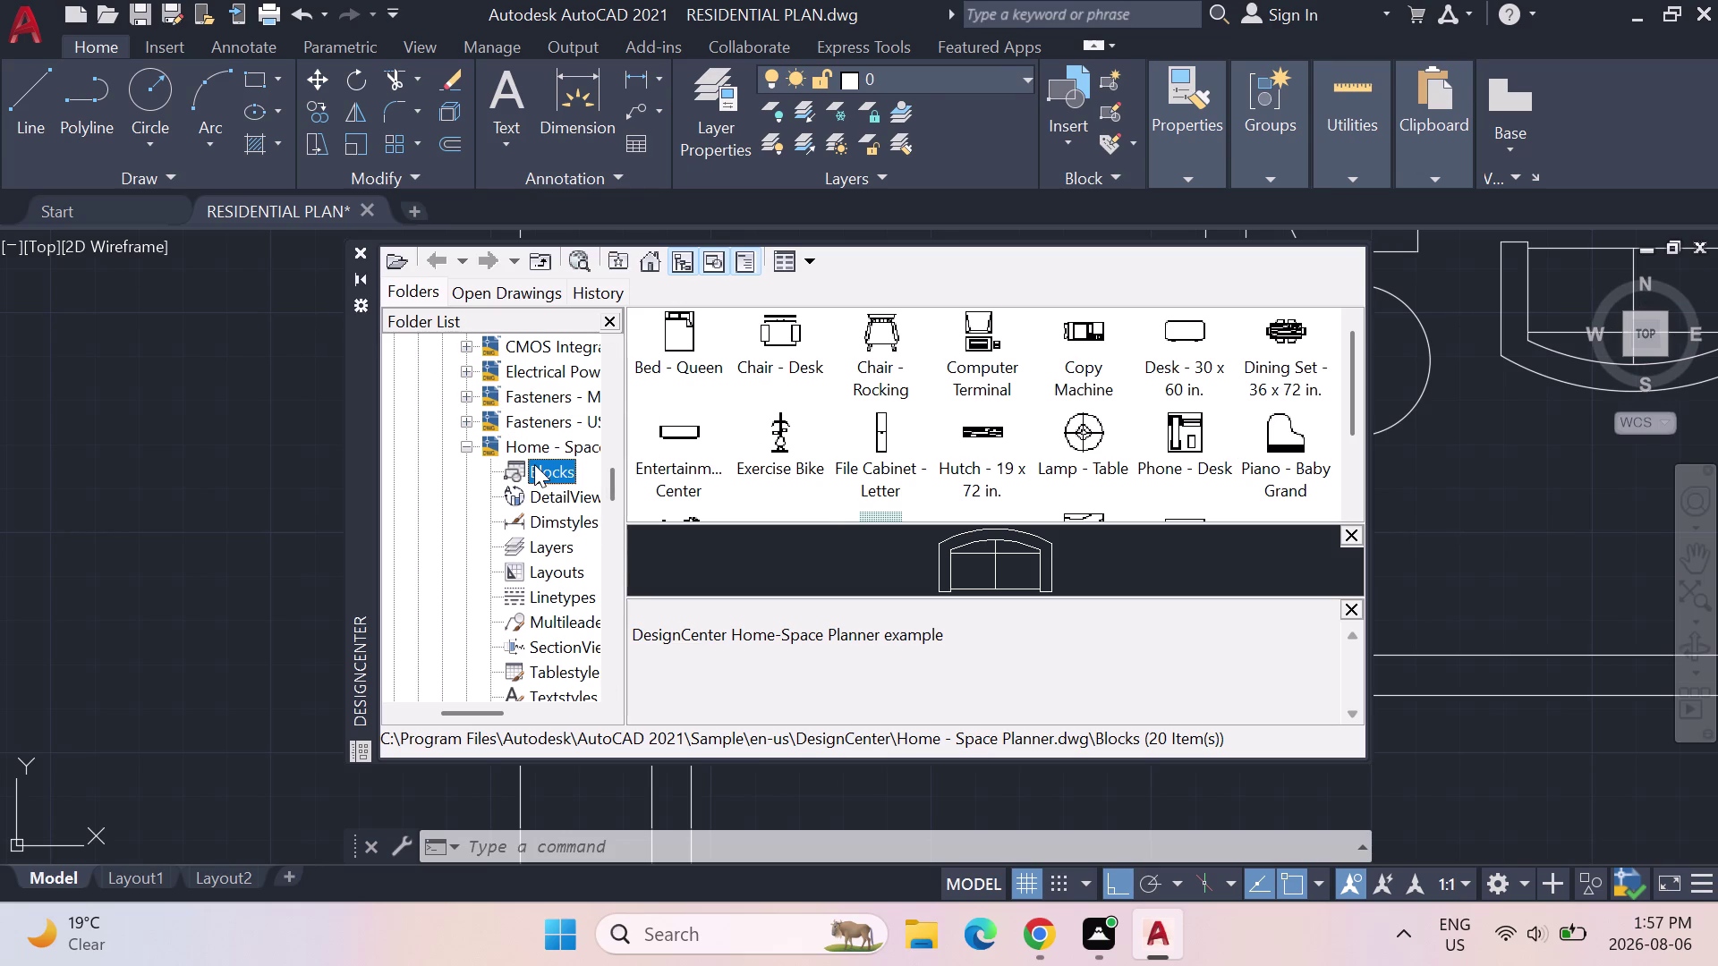
scroll(up, 3)
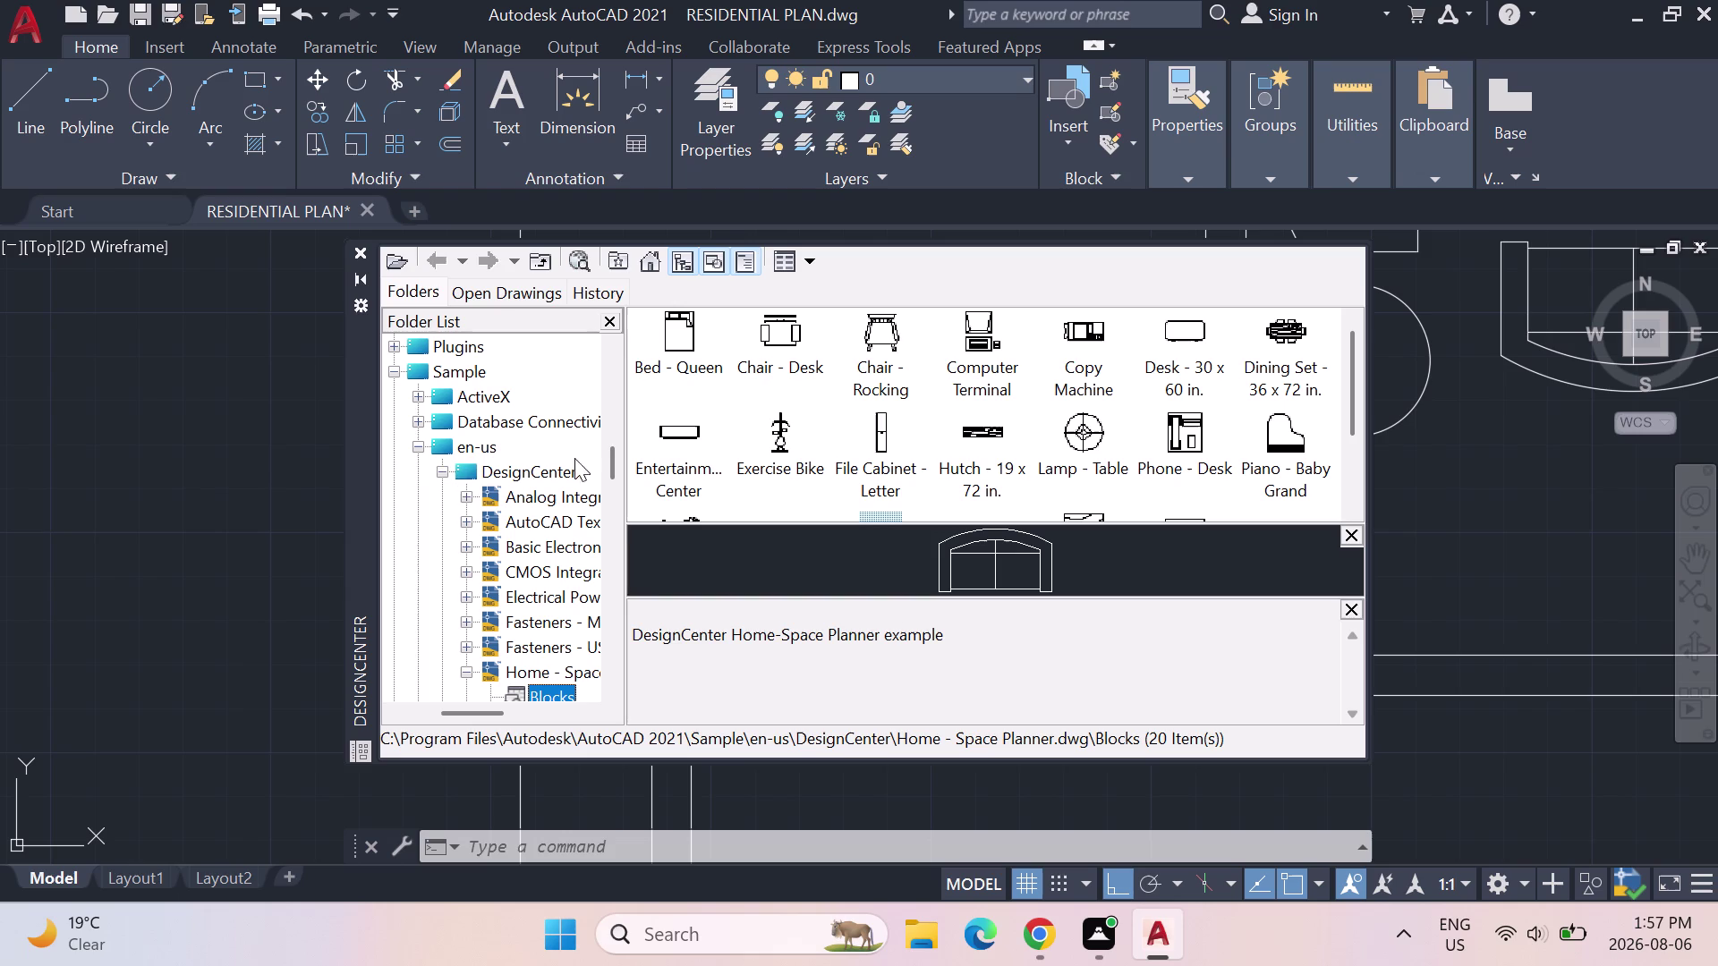
scroll(down, 3)
scroll(up, 3)
click(361, 250)
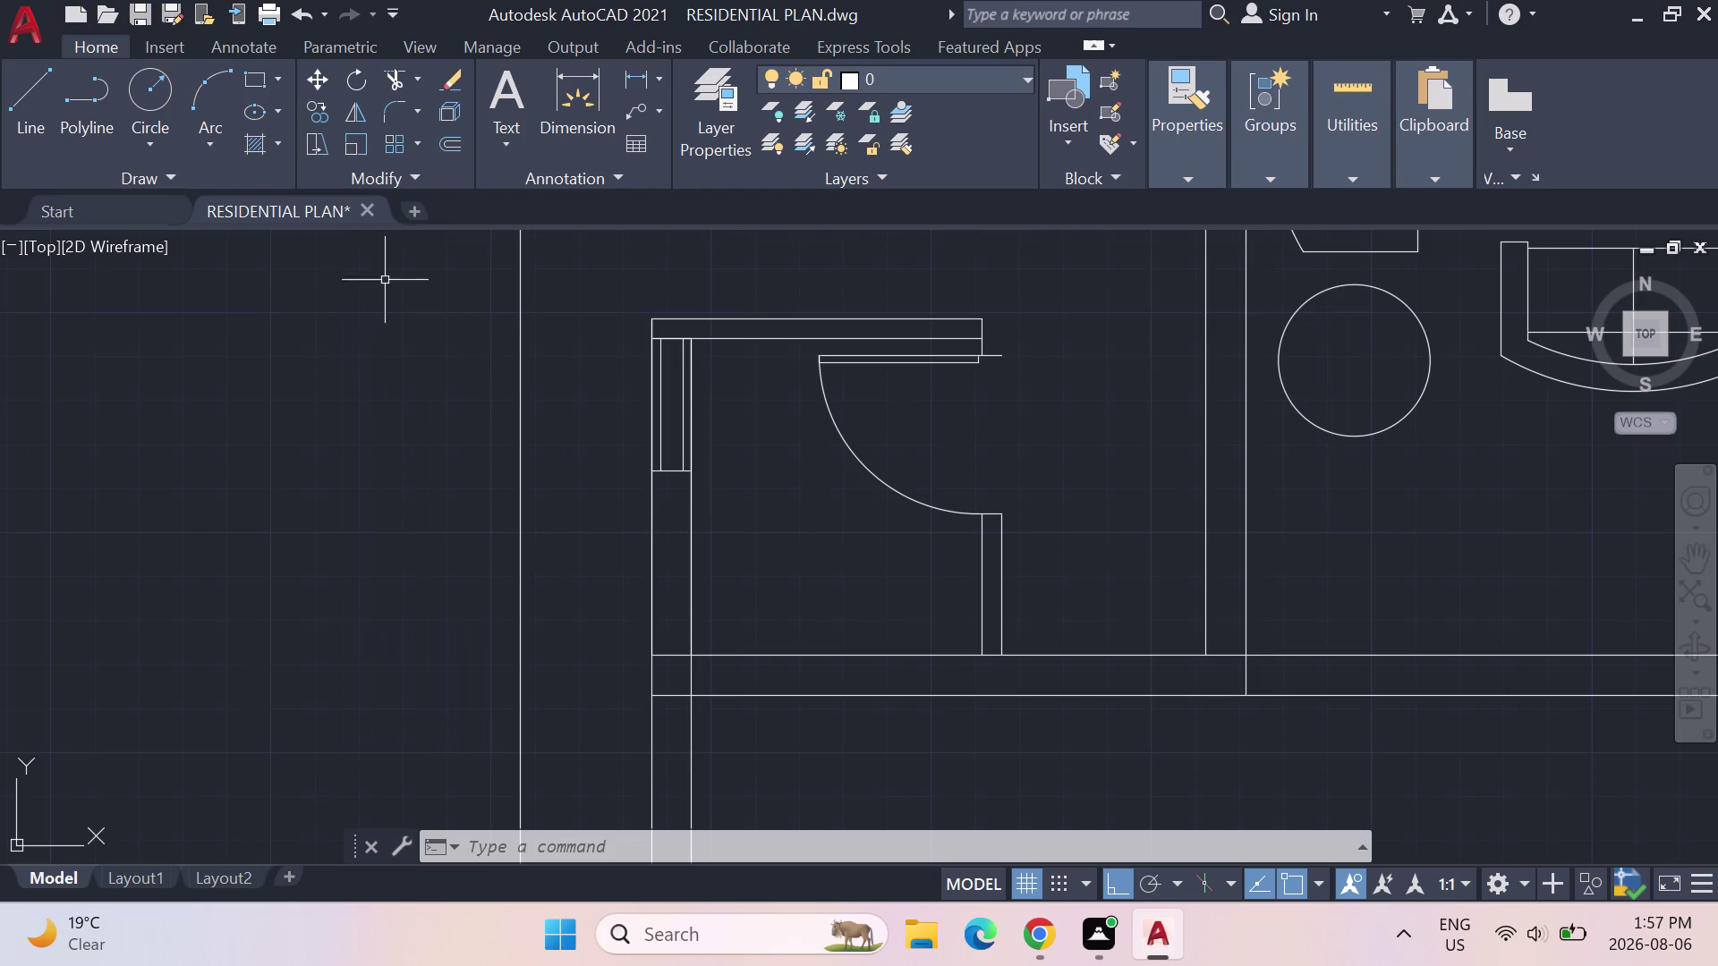
key(ctrl+3)
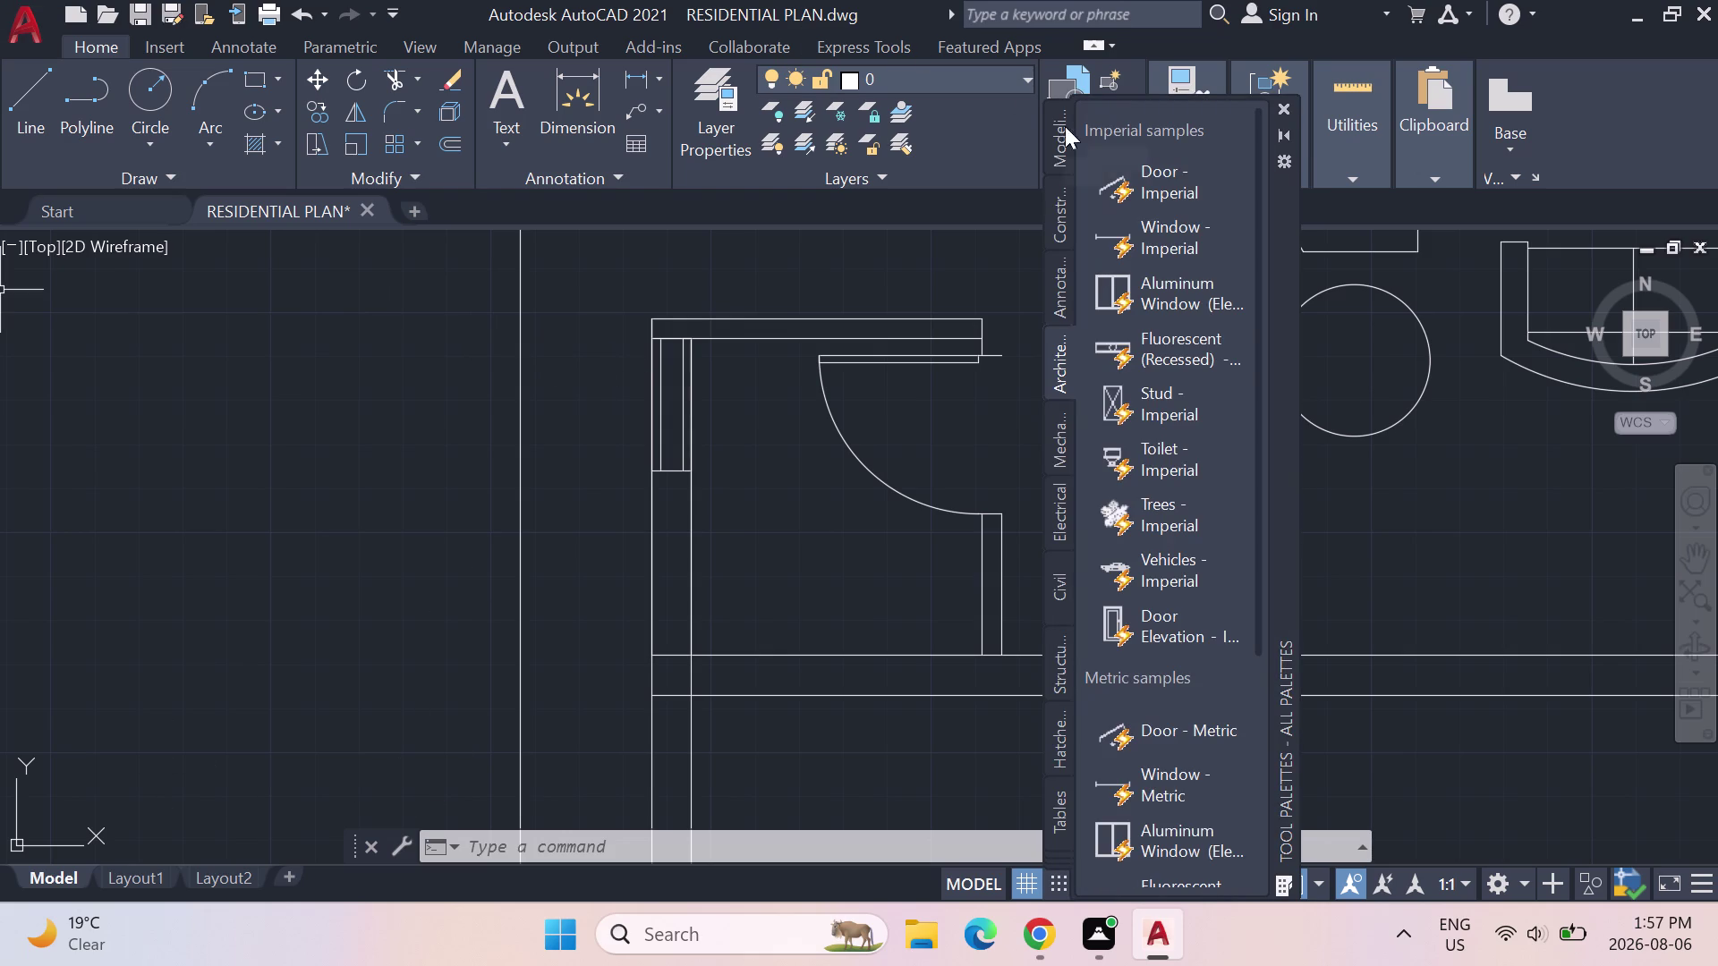
drag(1167, 452, 1127, 458)
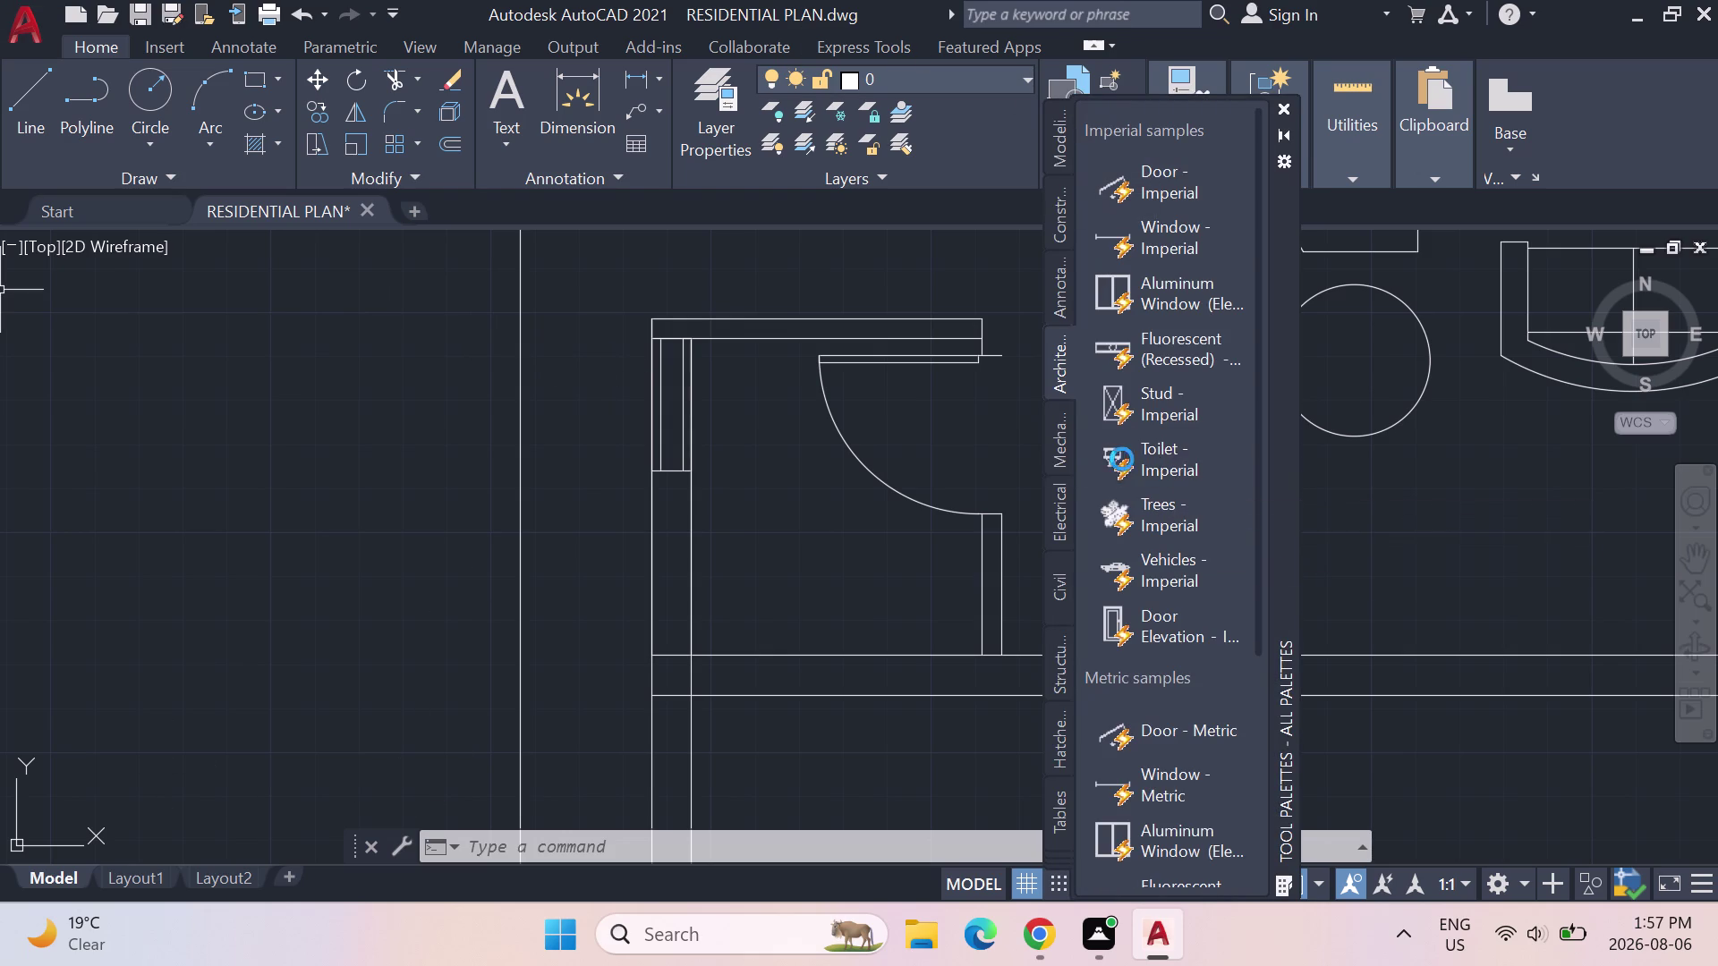
drag(1127, 458, 236, 520)
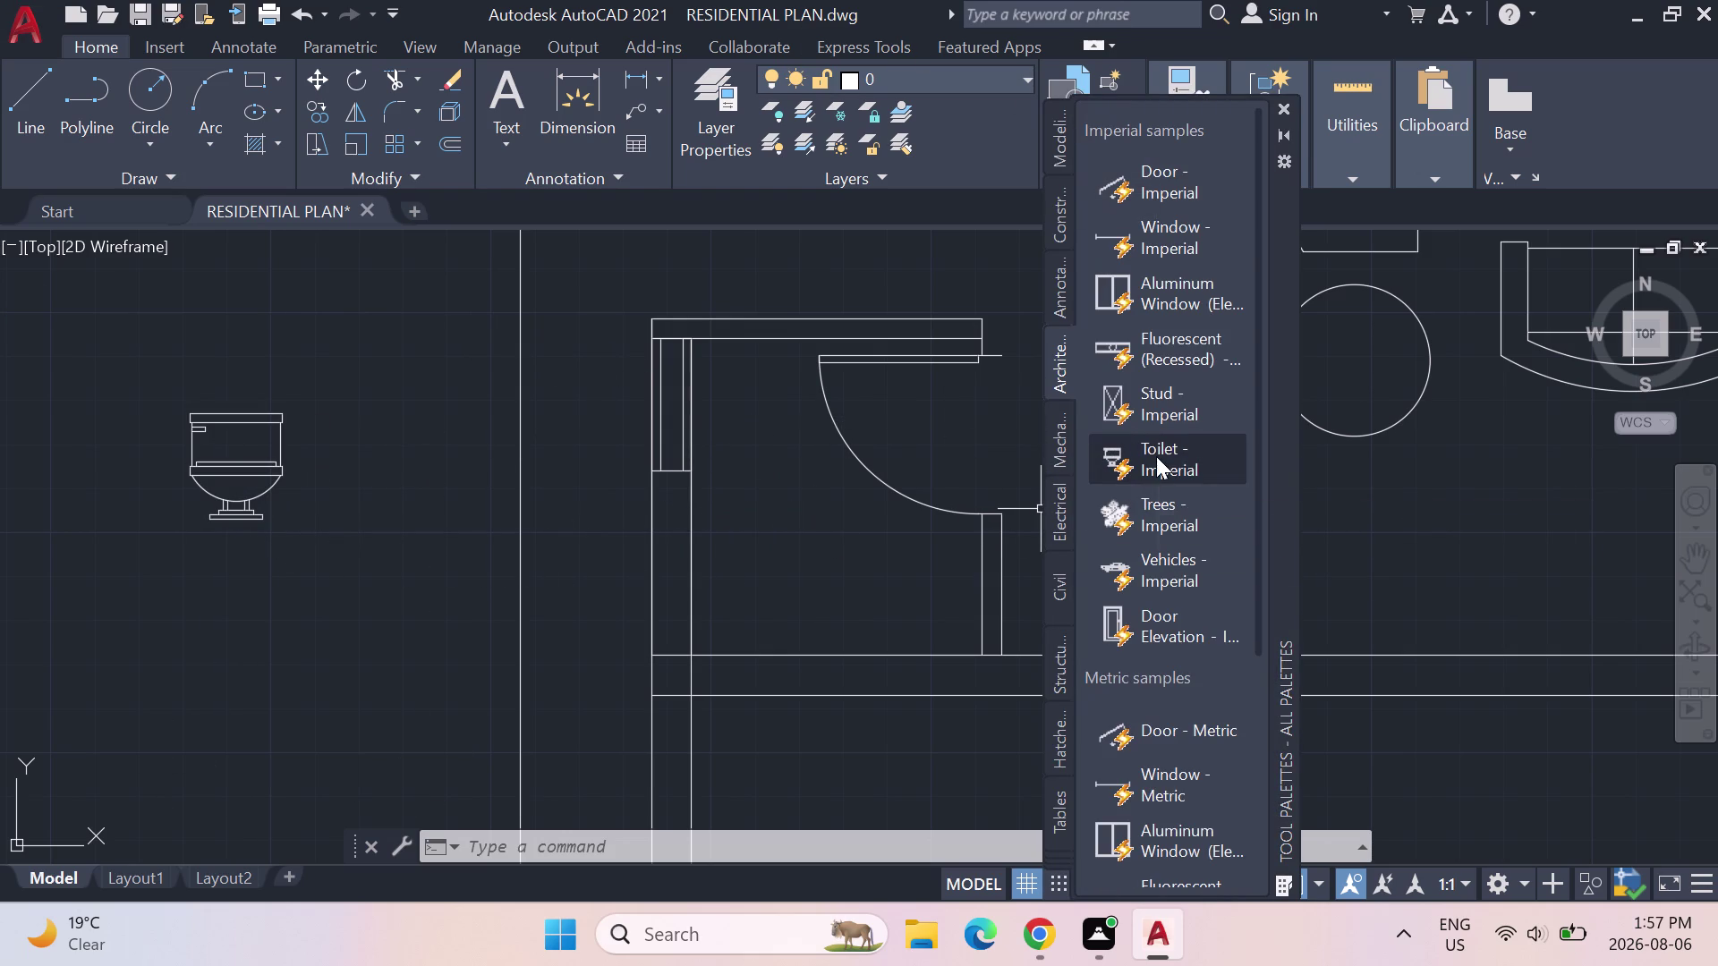
click(1277, 105)
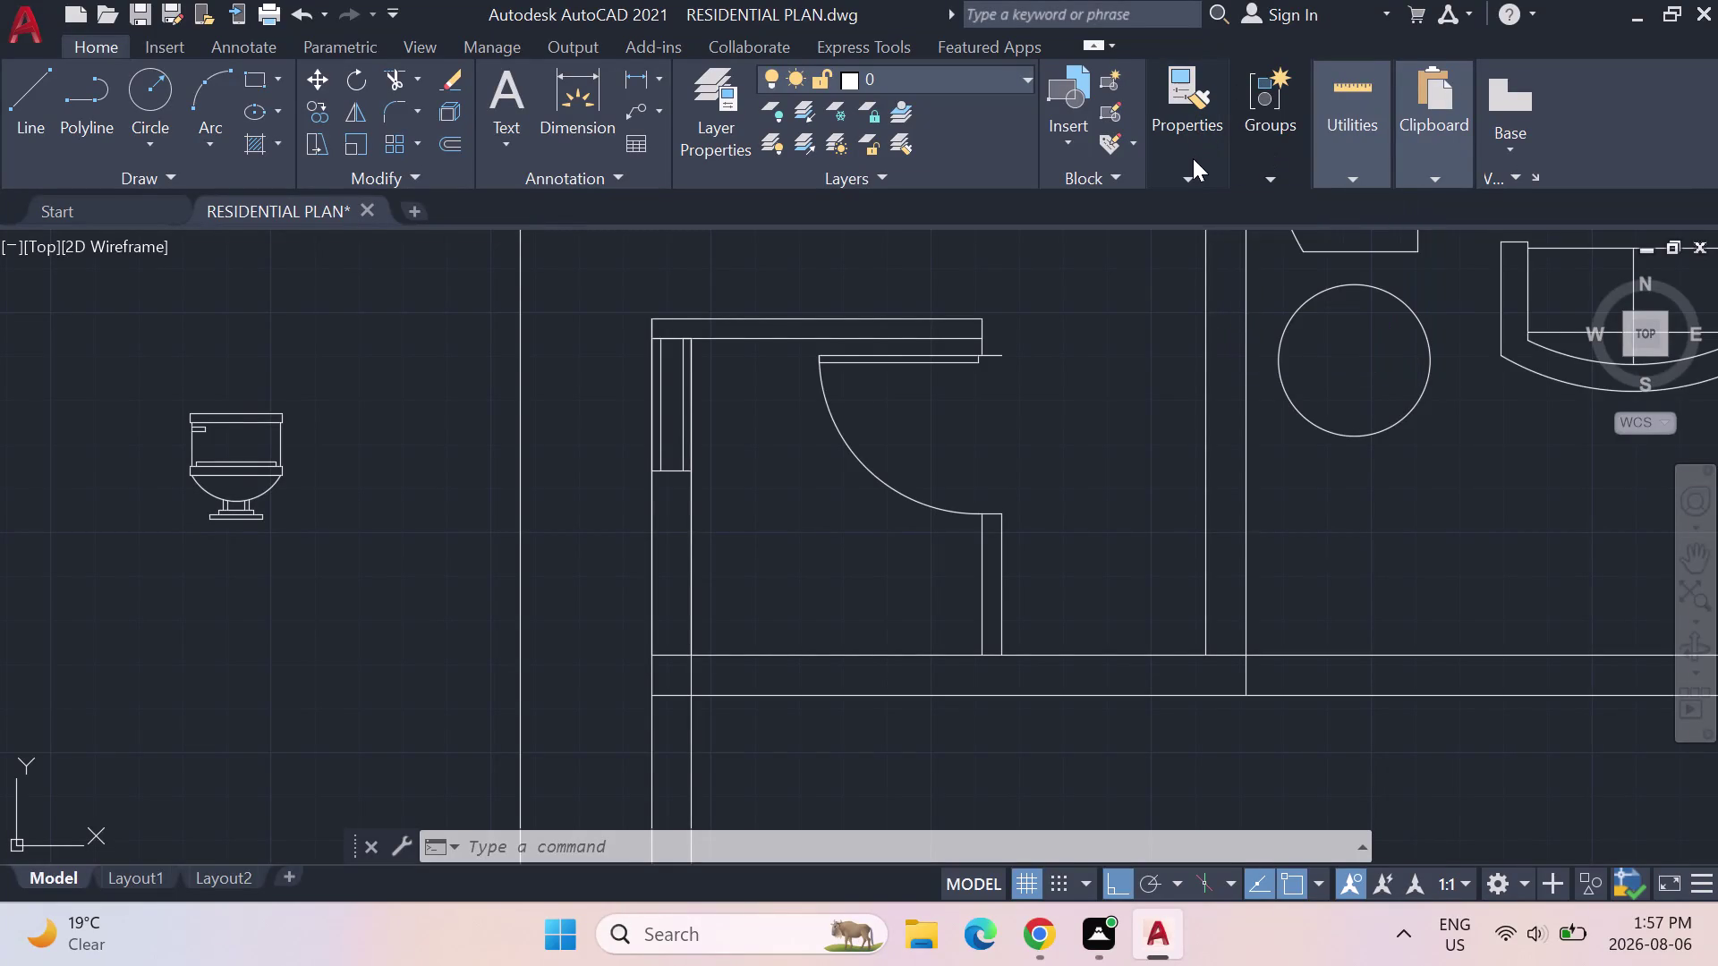
key(ctrl+3)
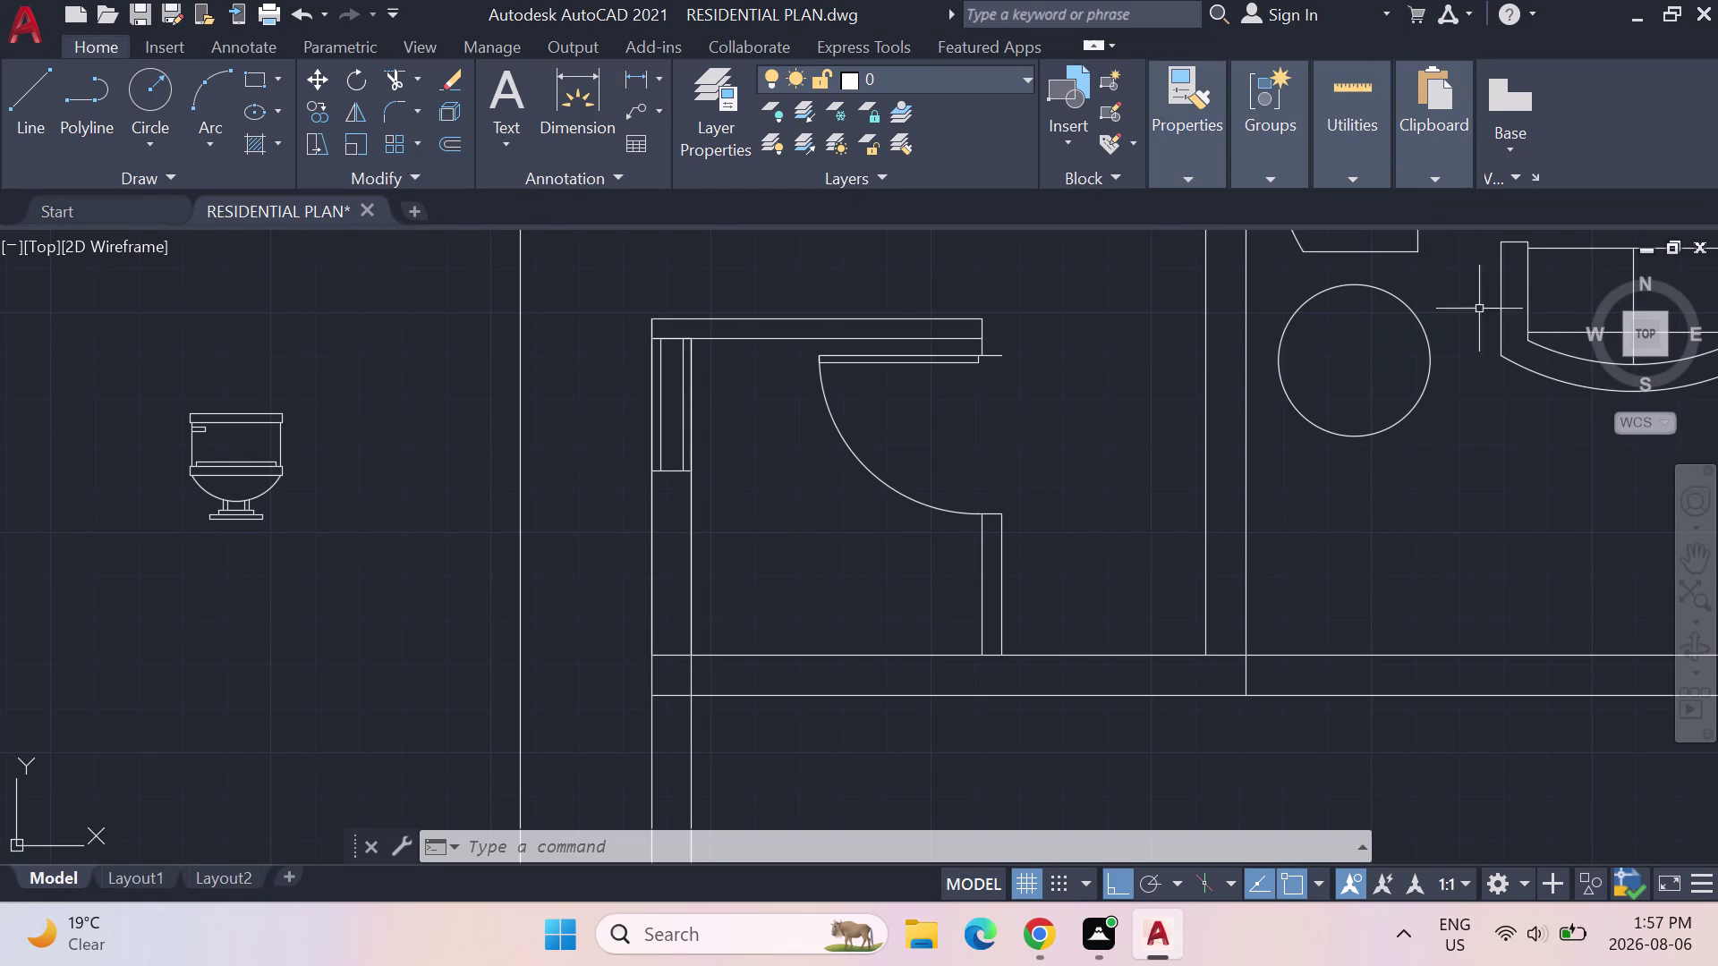
key(ctrl+3)
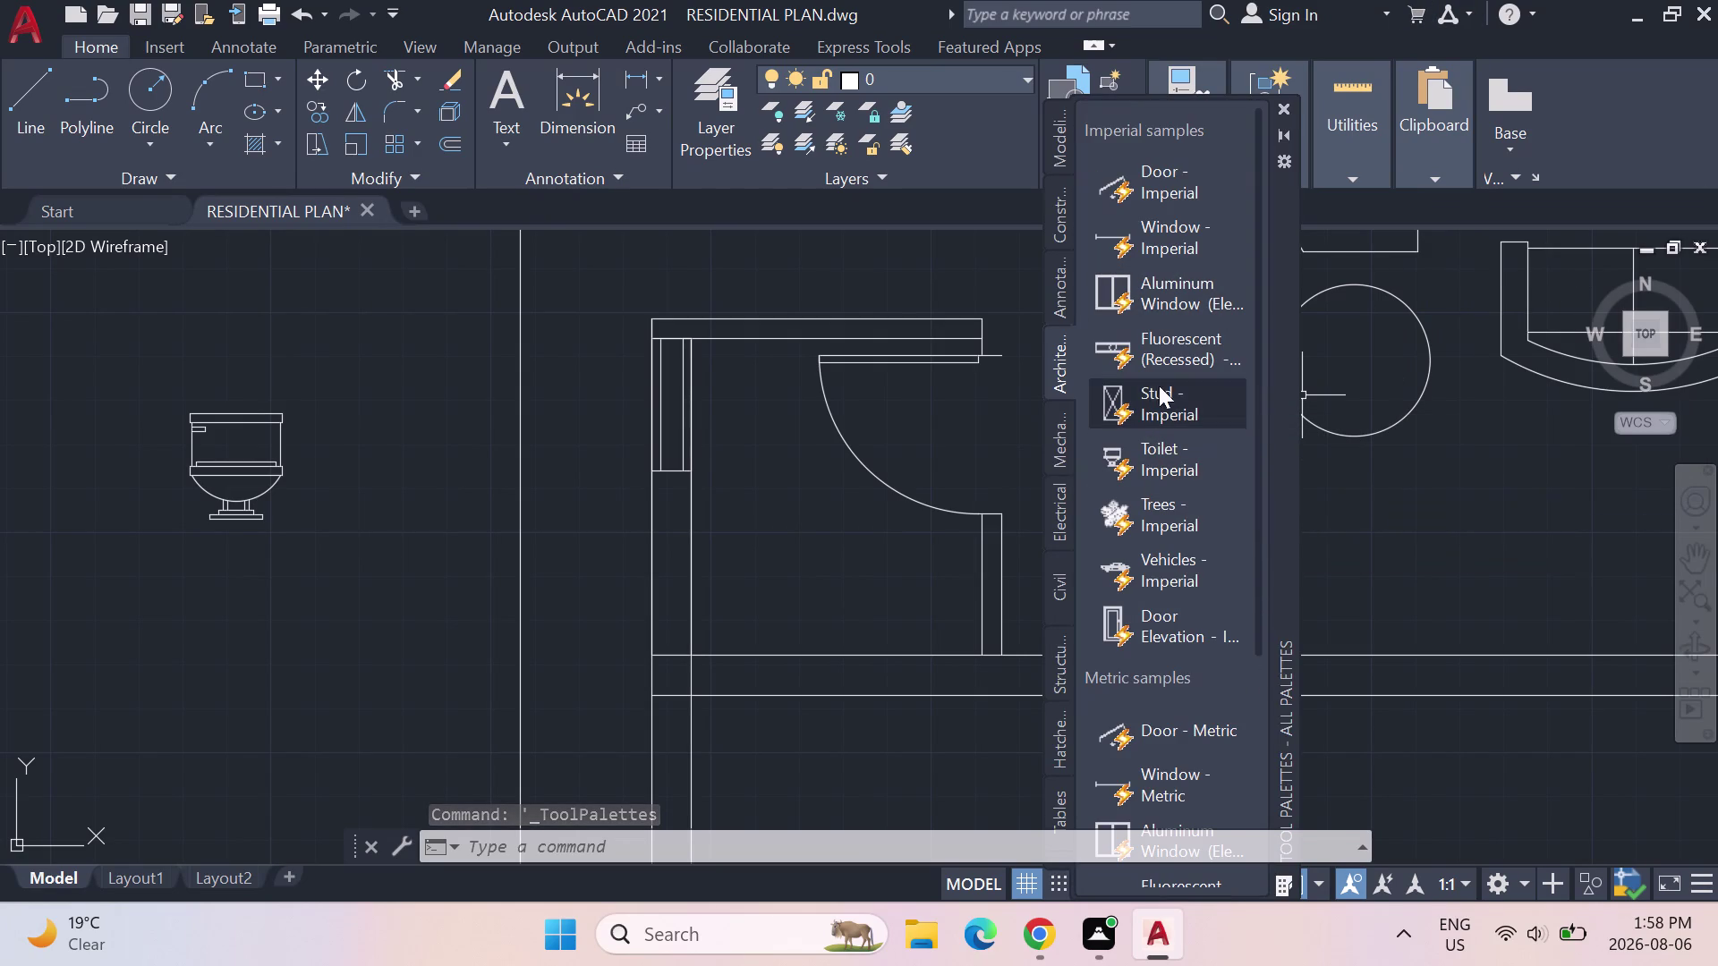
click(1040, 586)
click(1062, 569)
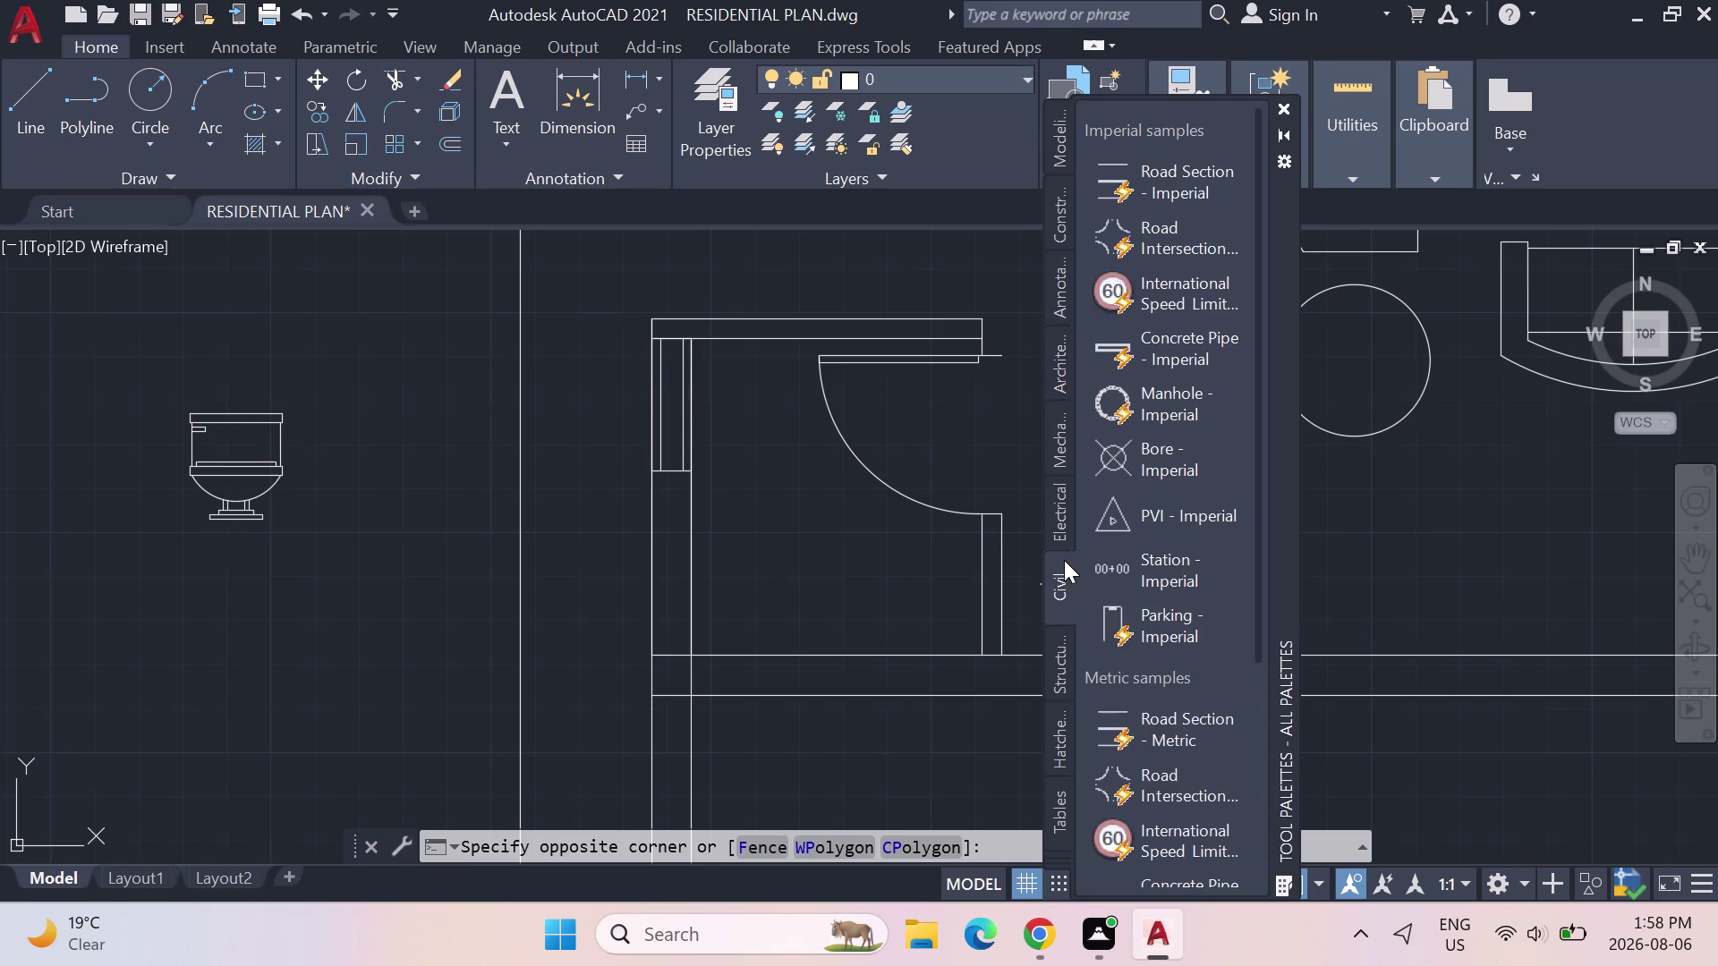
click(1052, 514)
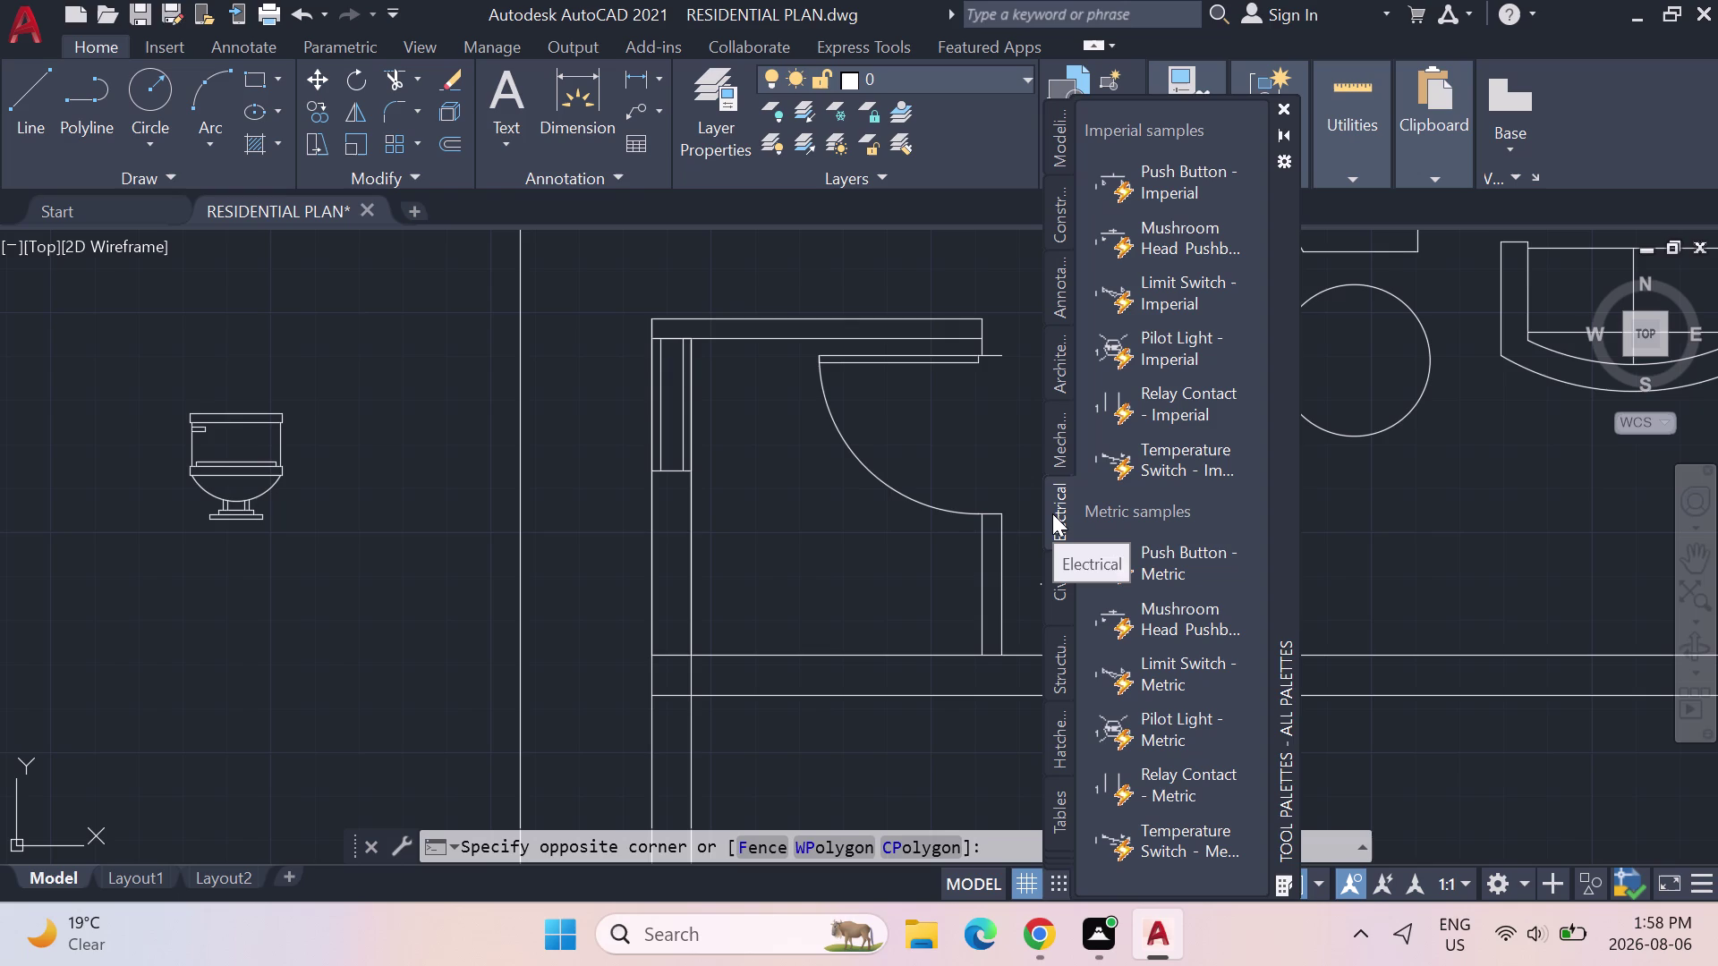
click(1061, 441)
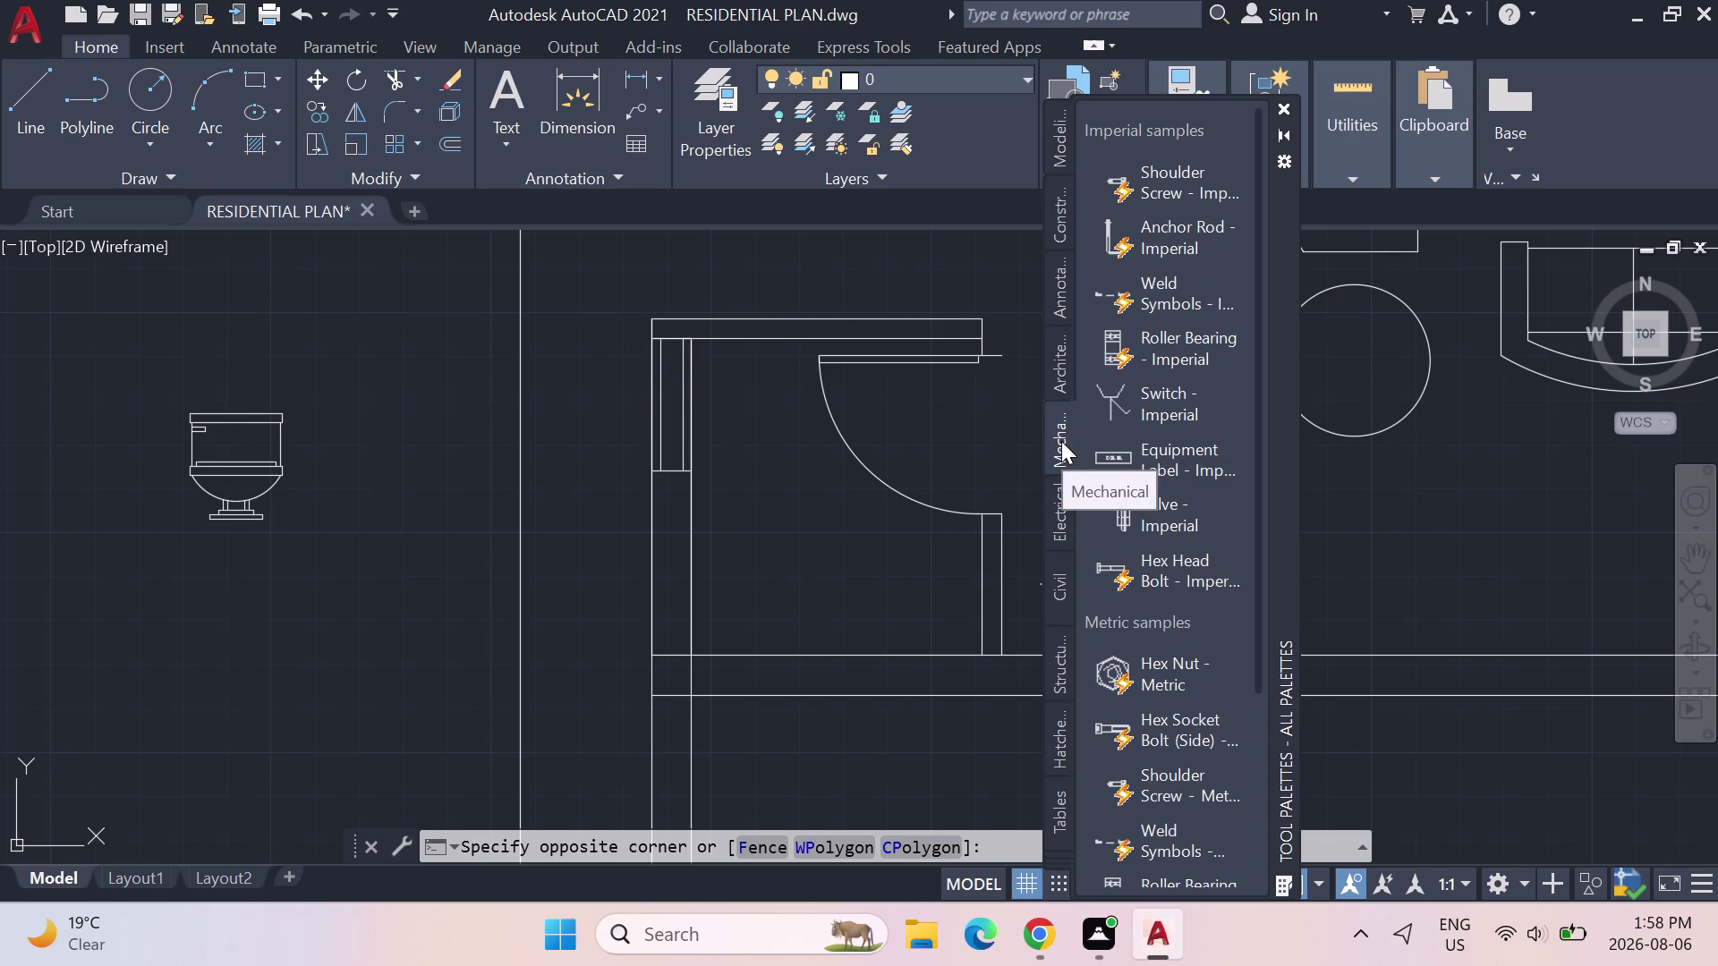
click(1062, 356)
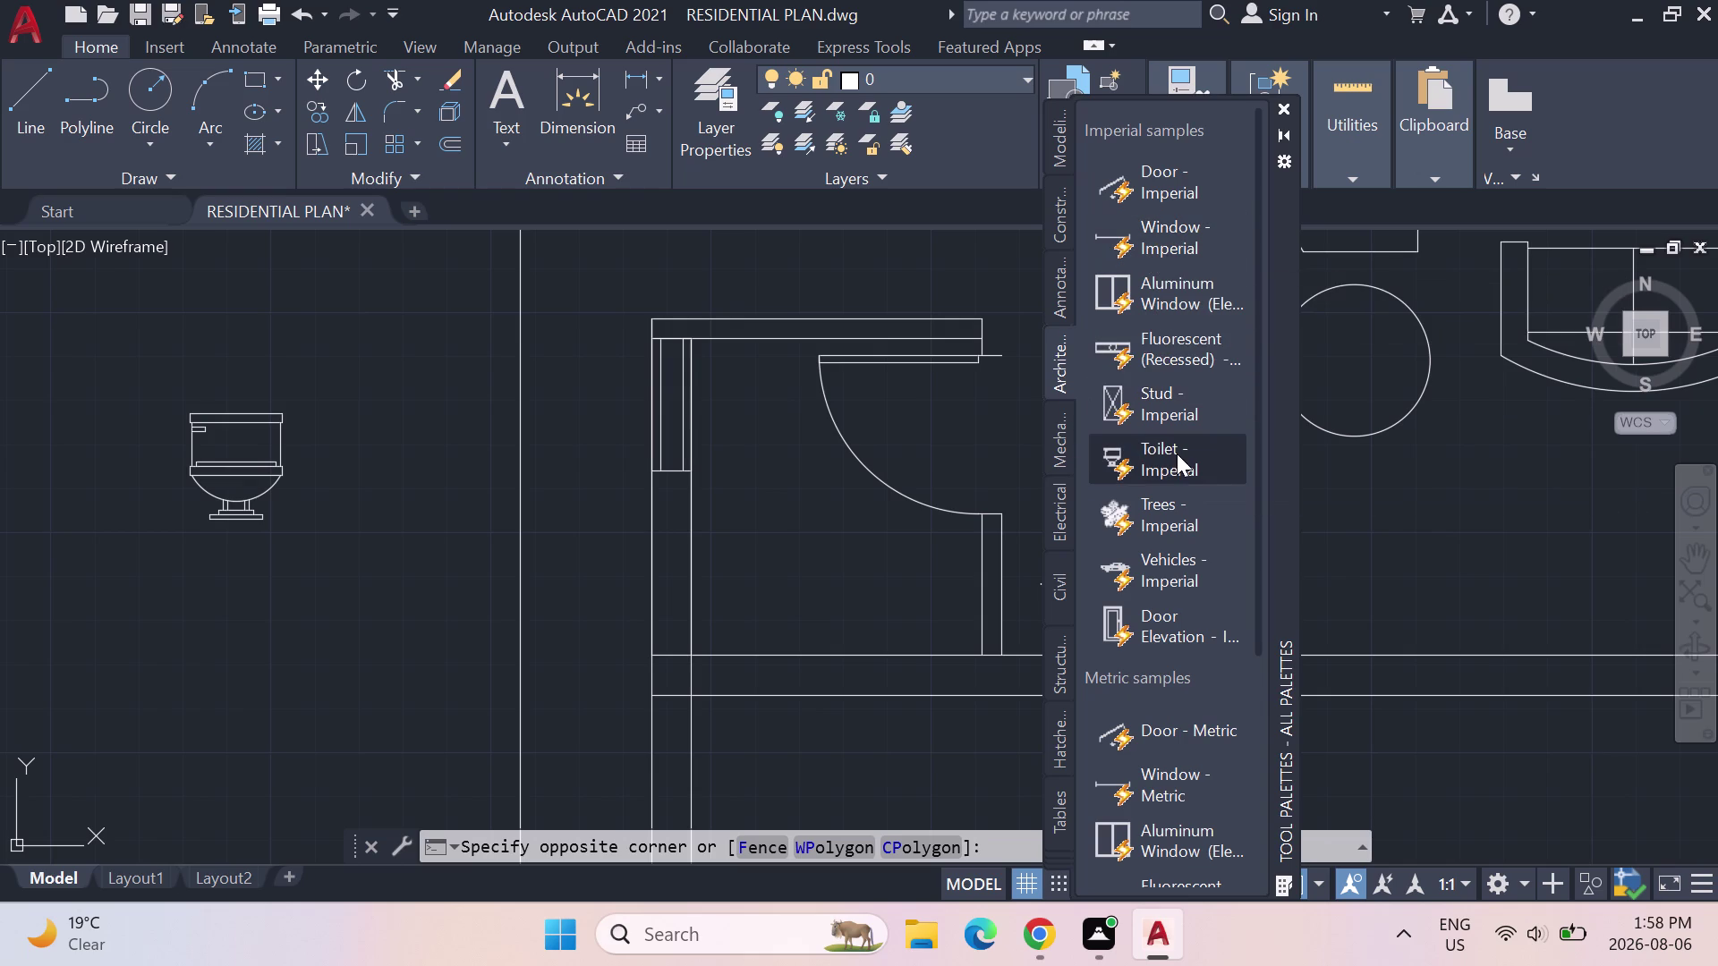
click(1062, 305)
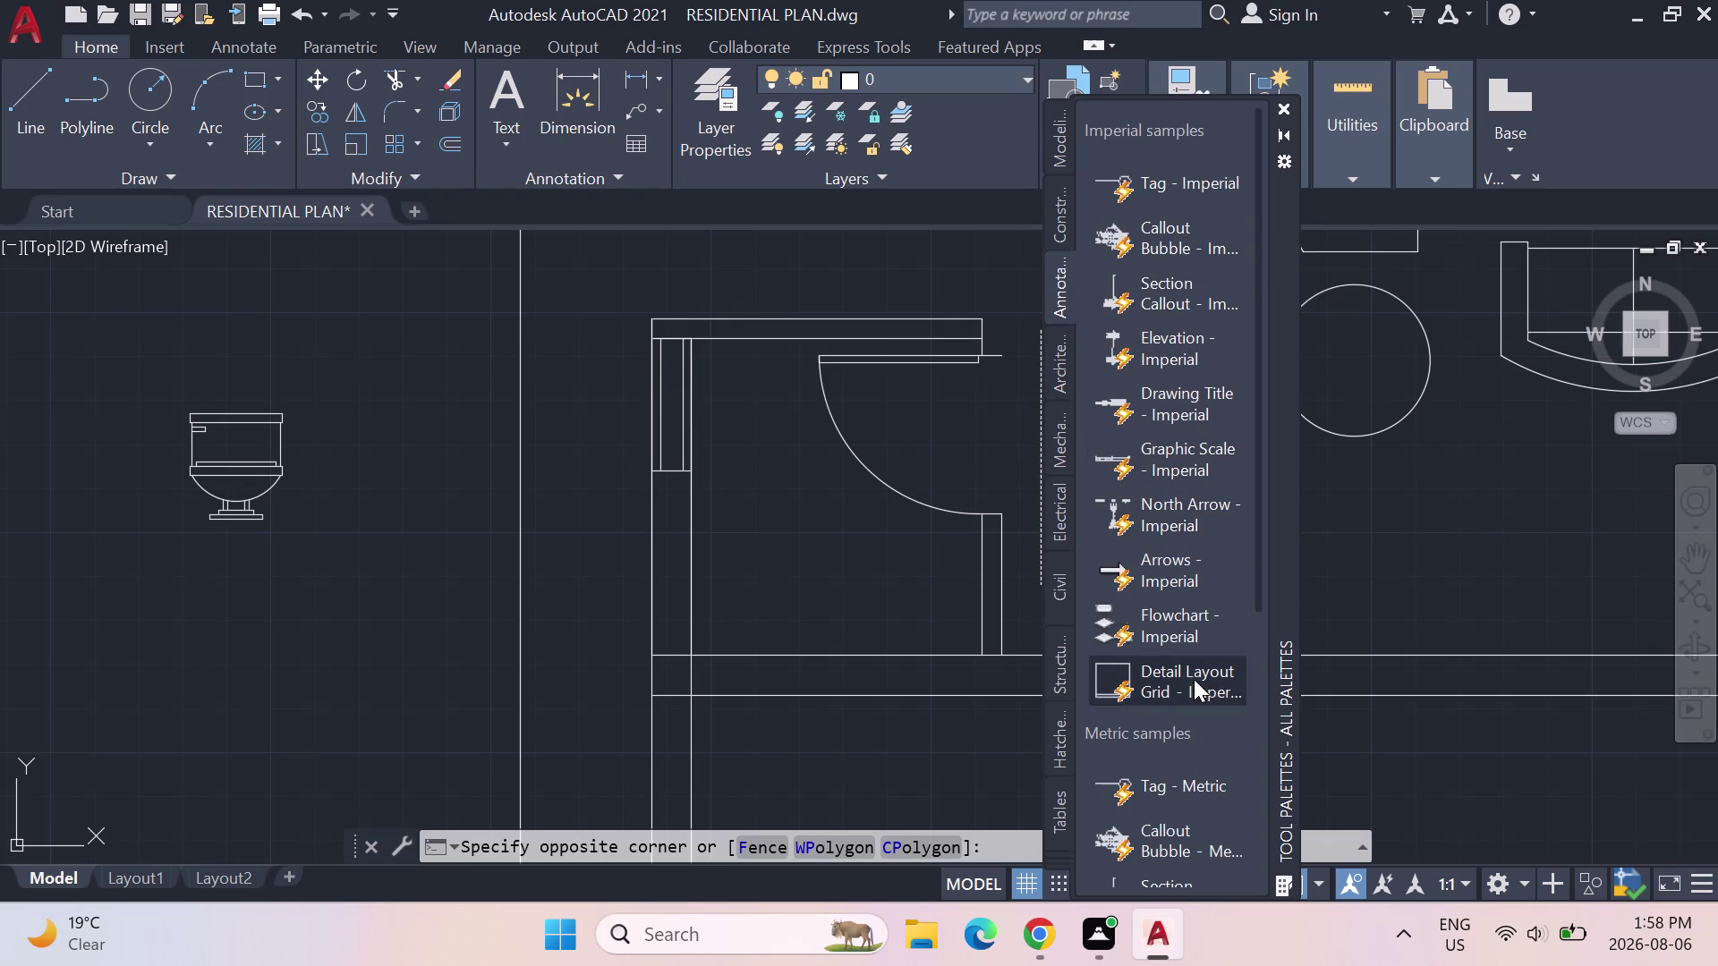
click(1060, 231)
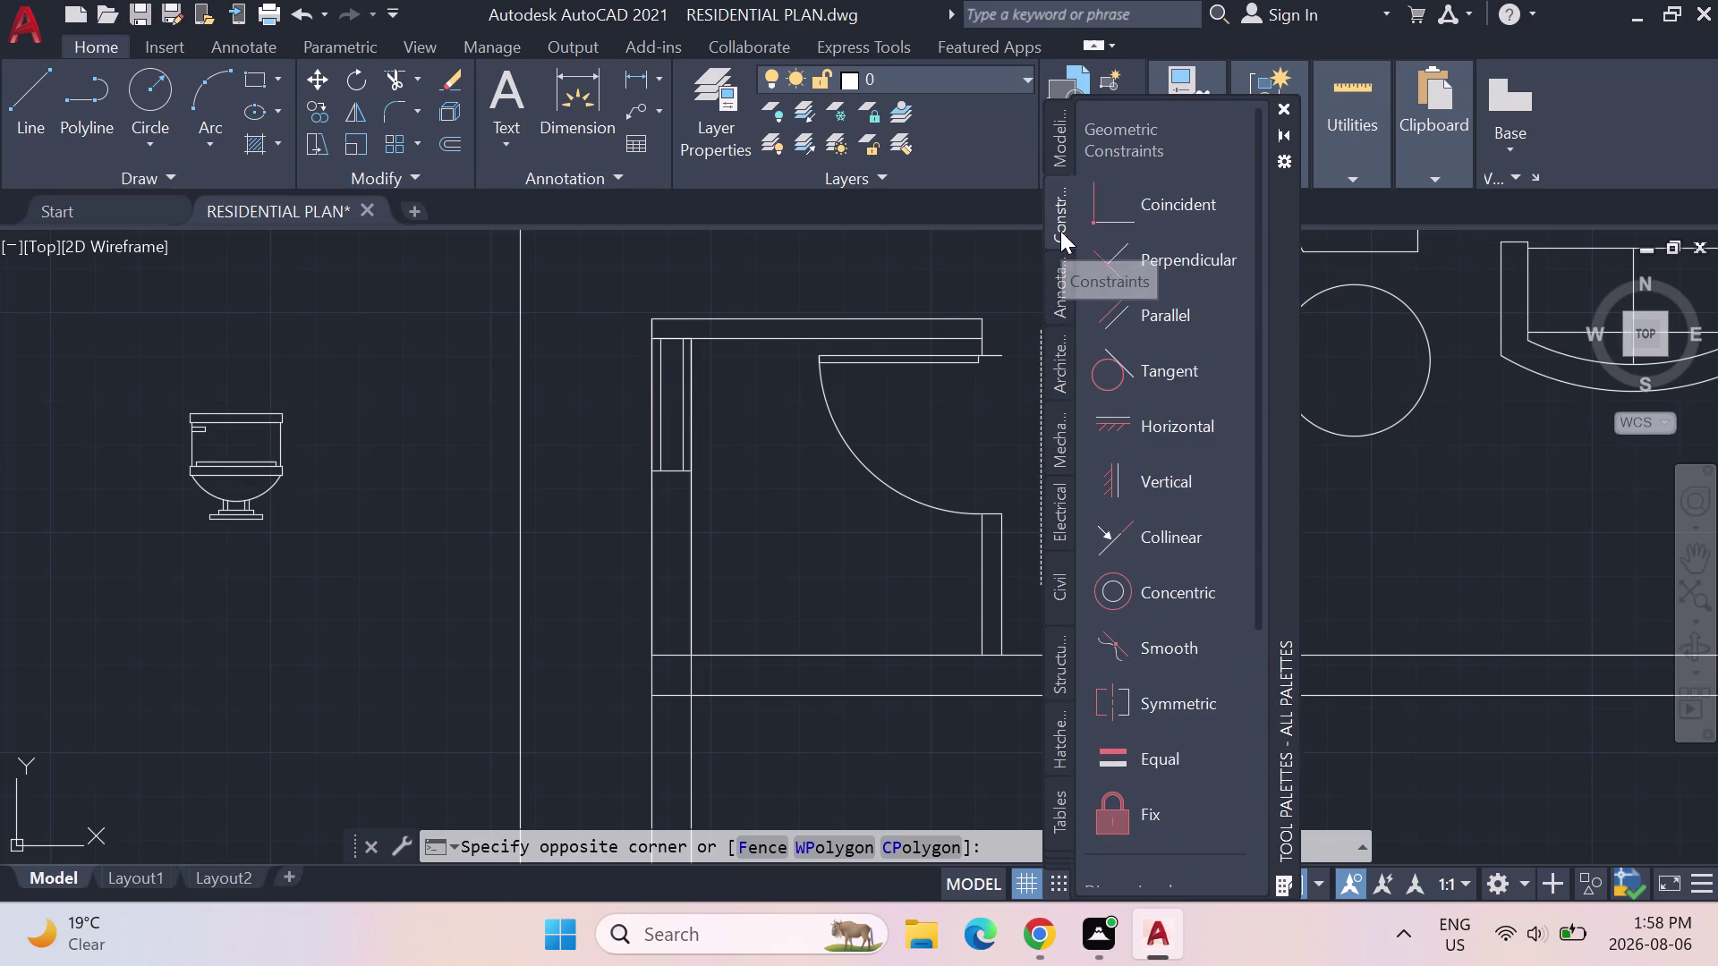
click(1064, 146)
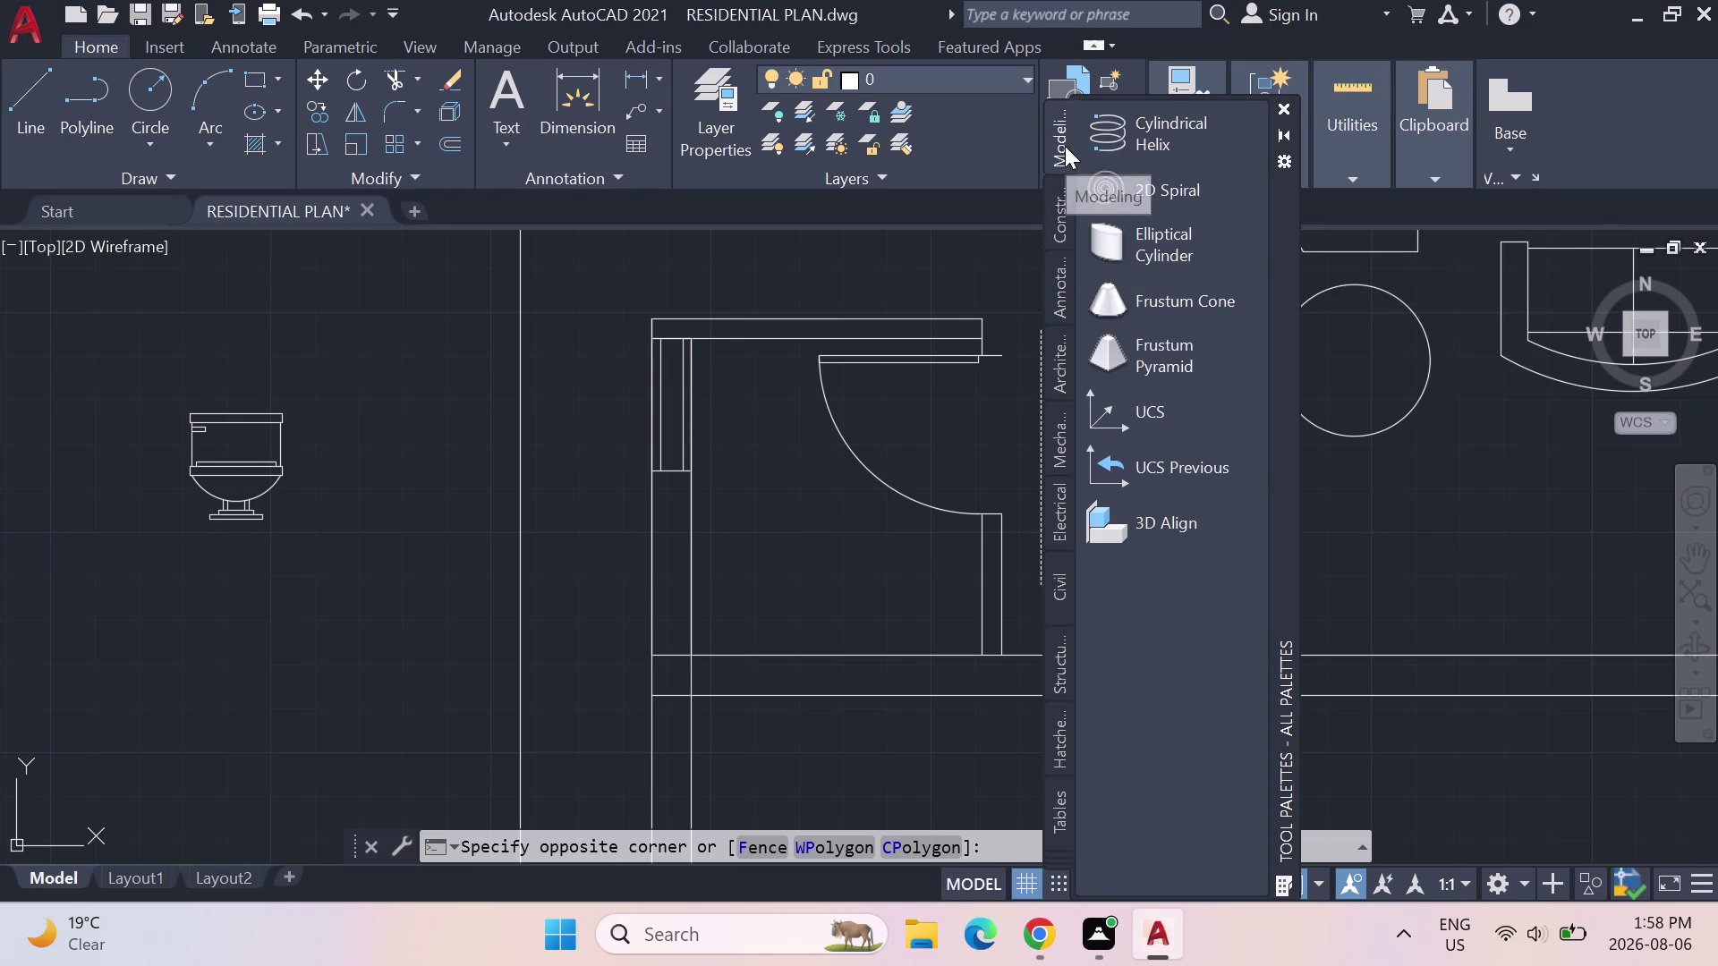
click(1286, 100)
key(Escape)
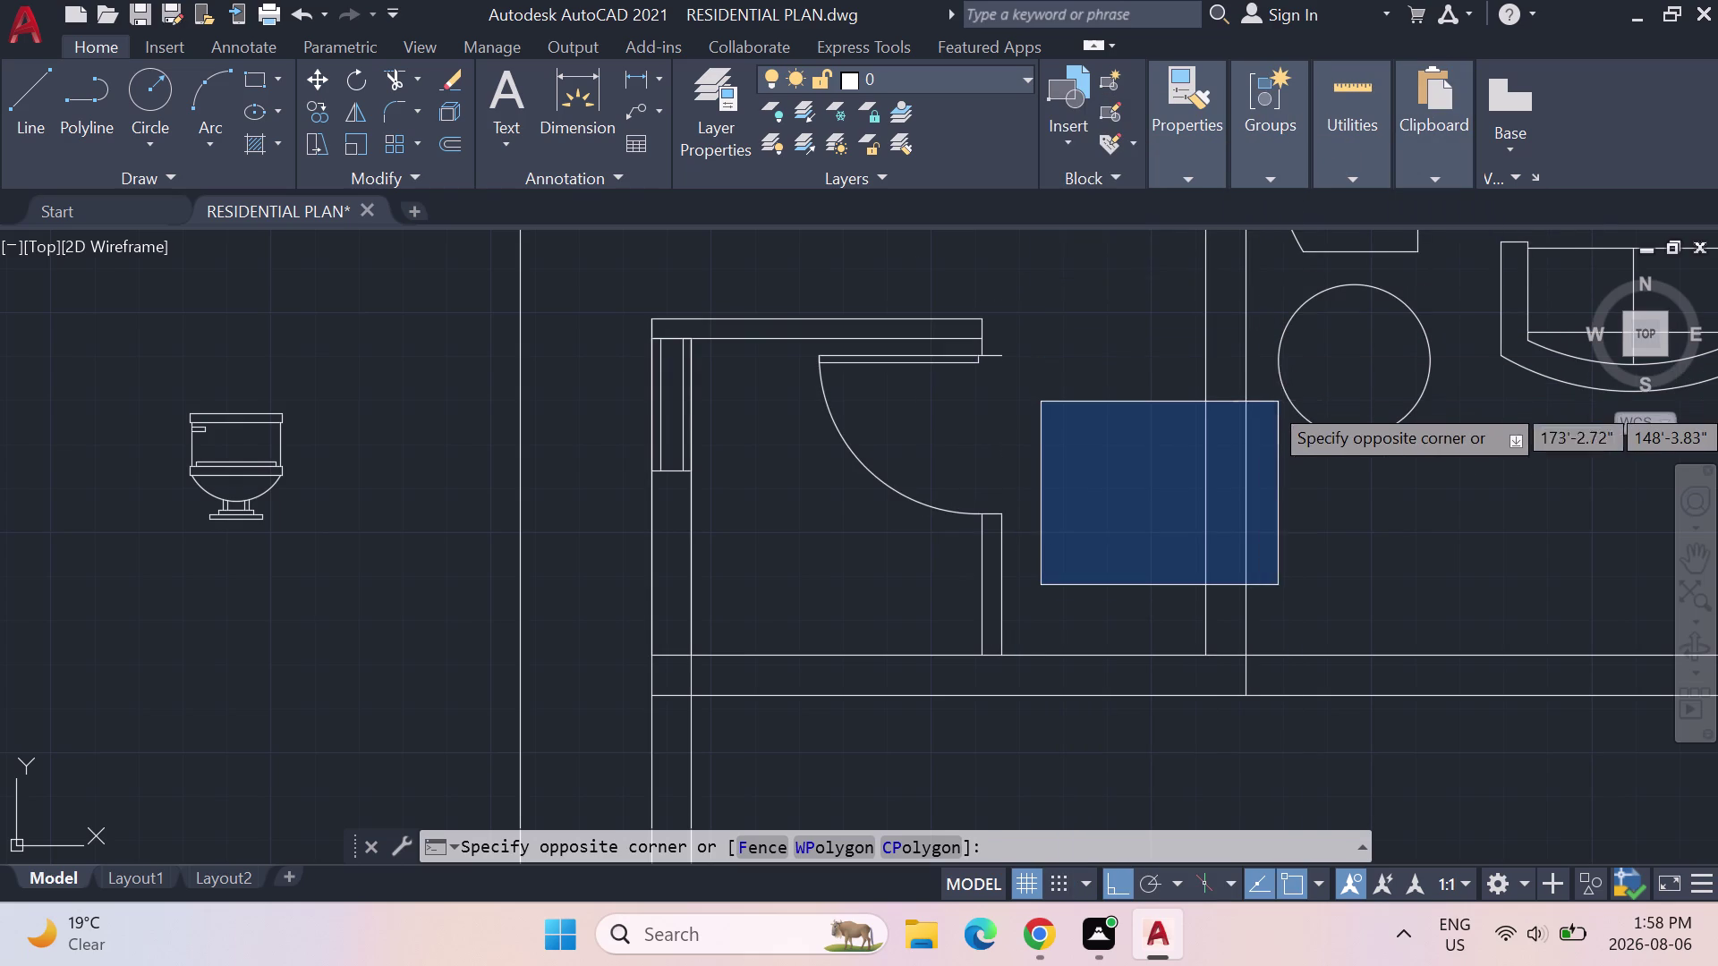
key(ctrl+2)
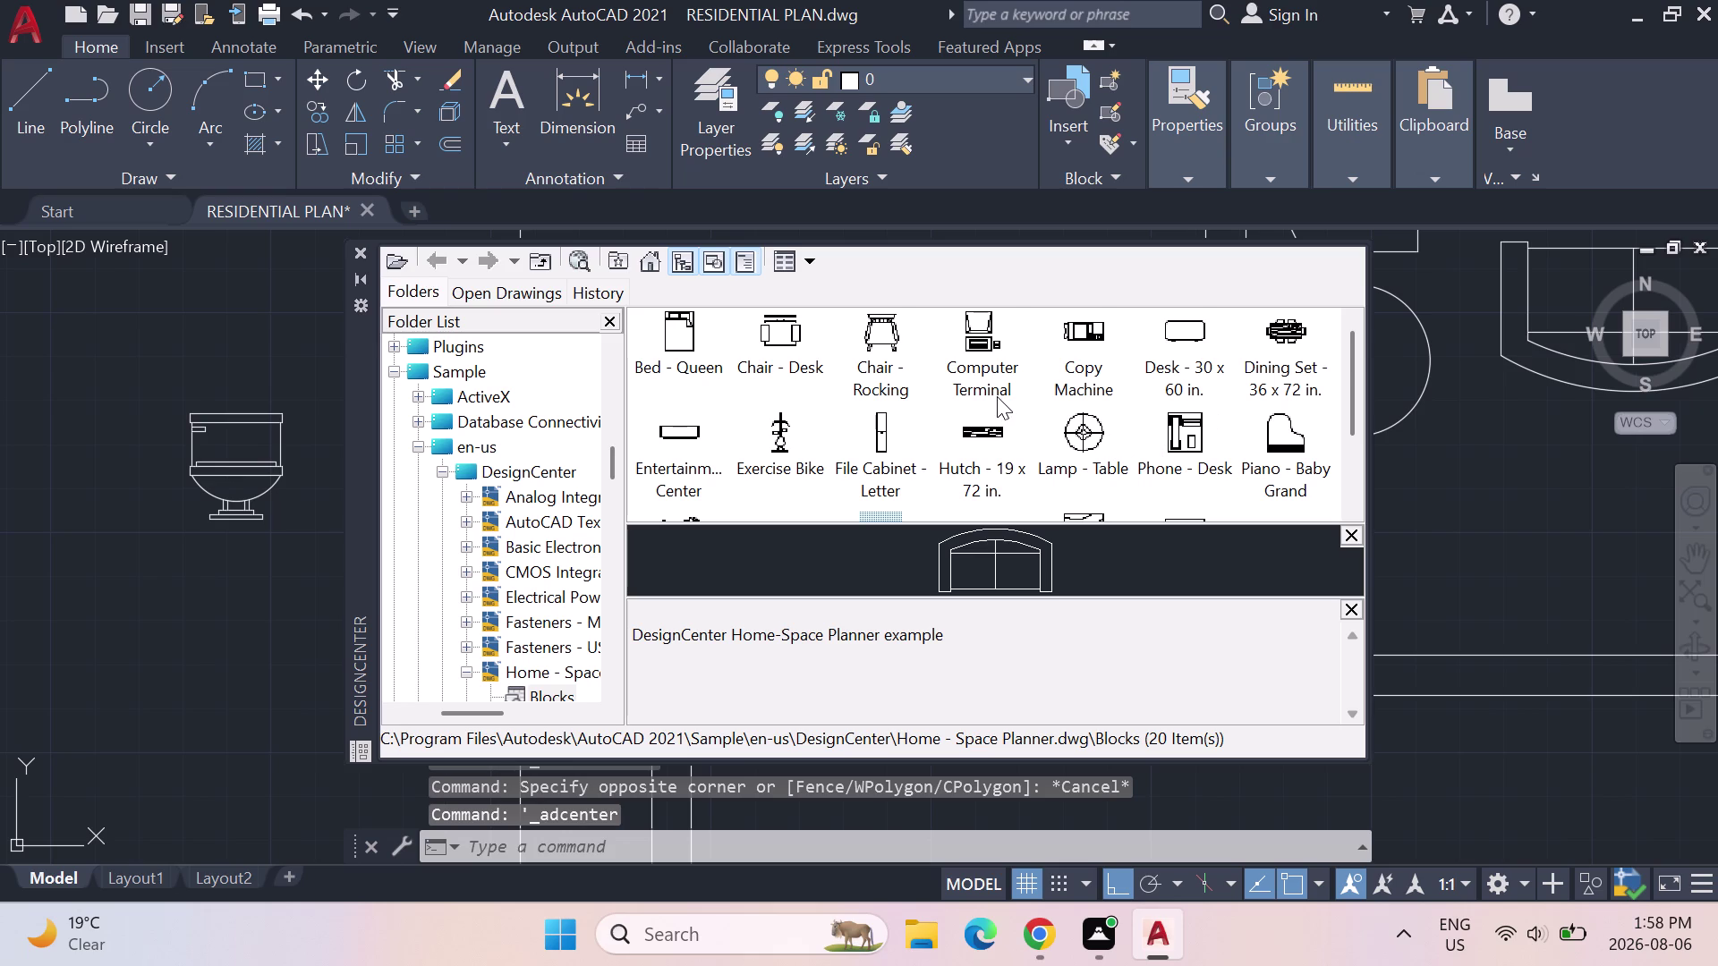
Find House Designer.dwg in the Folder List and expand it to list its blocks.
scroll(down, 3)
scroll(down, 3)
scroll(up, 3)
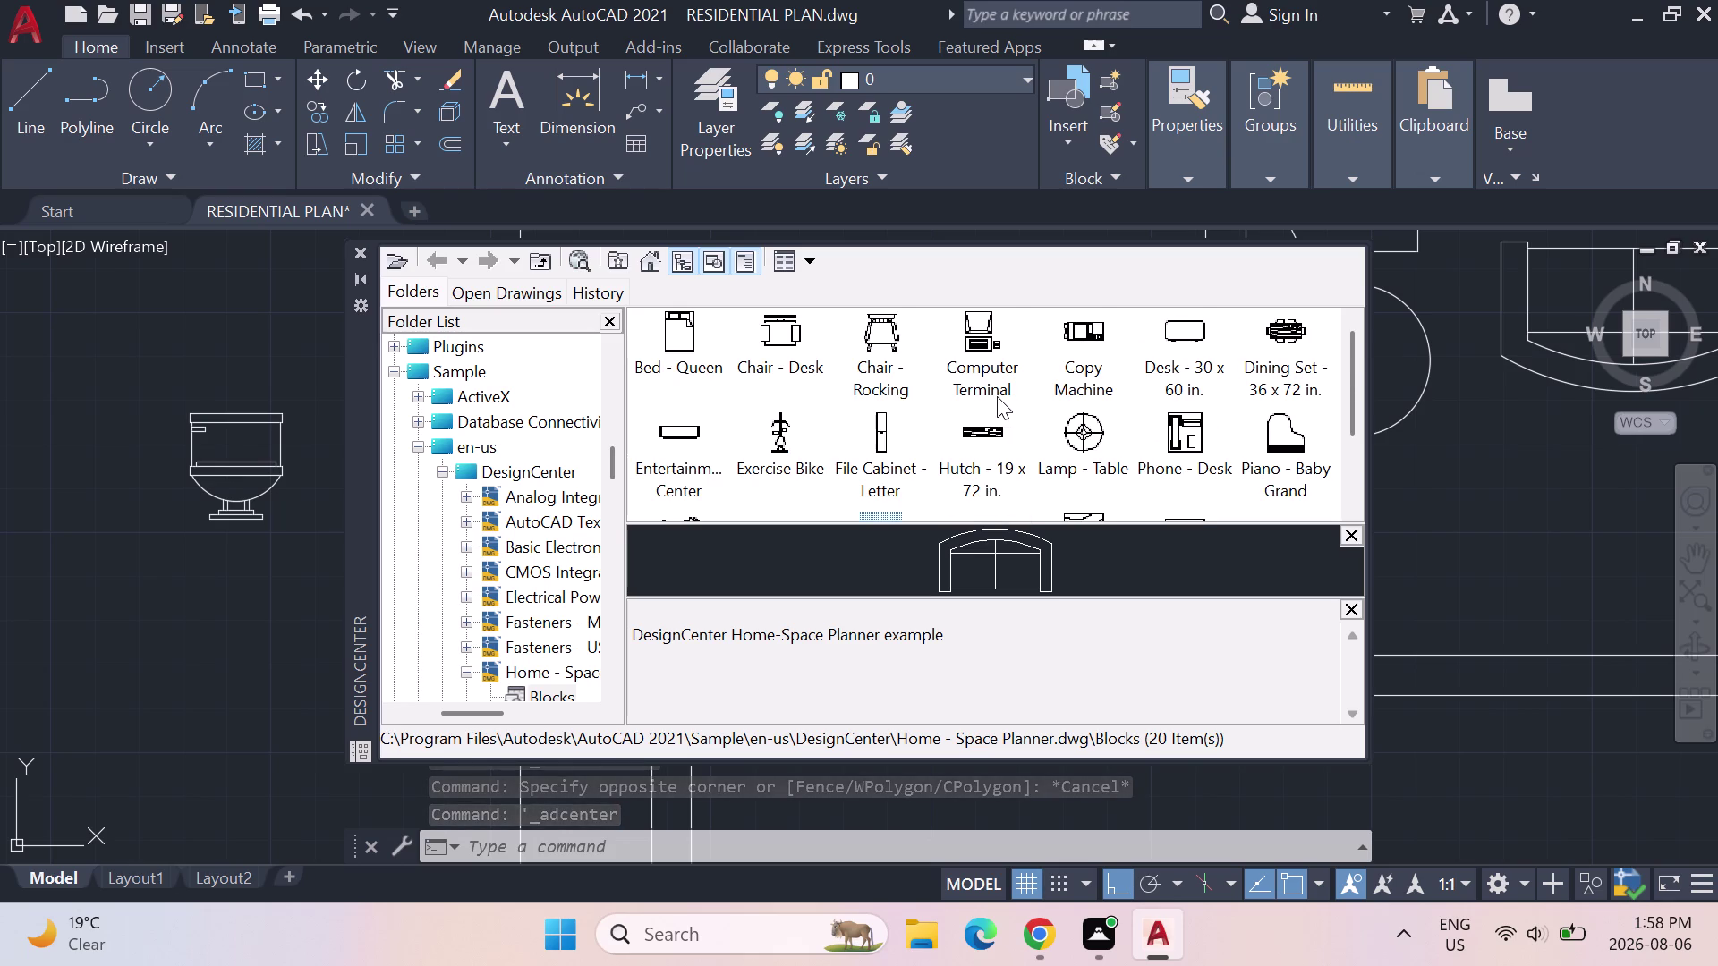
scroll(up, 3)
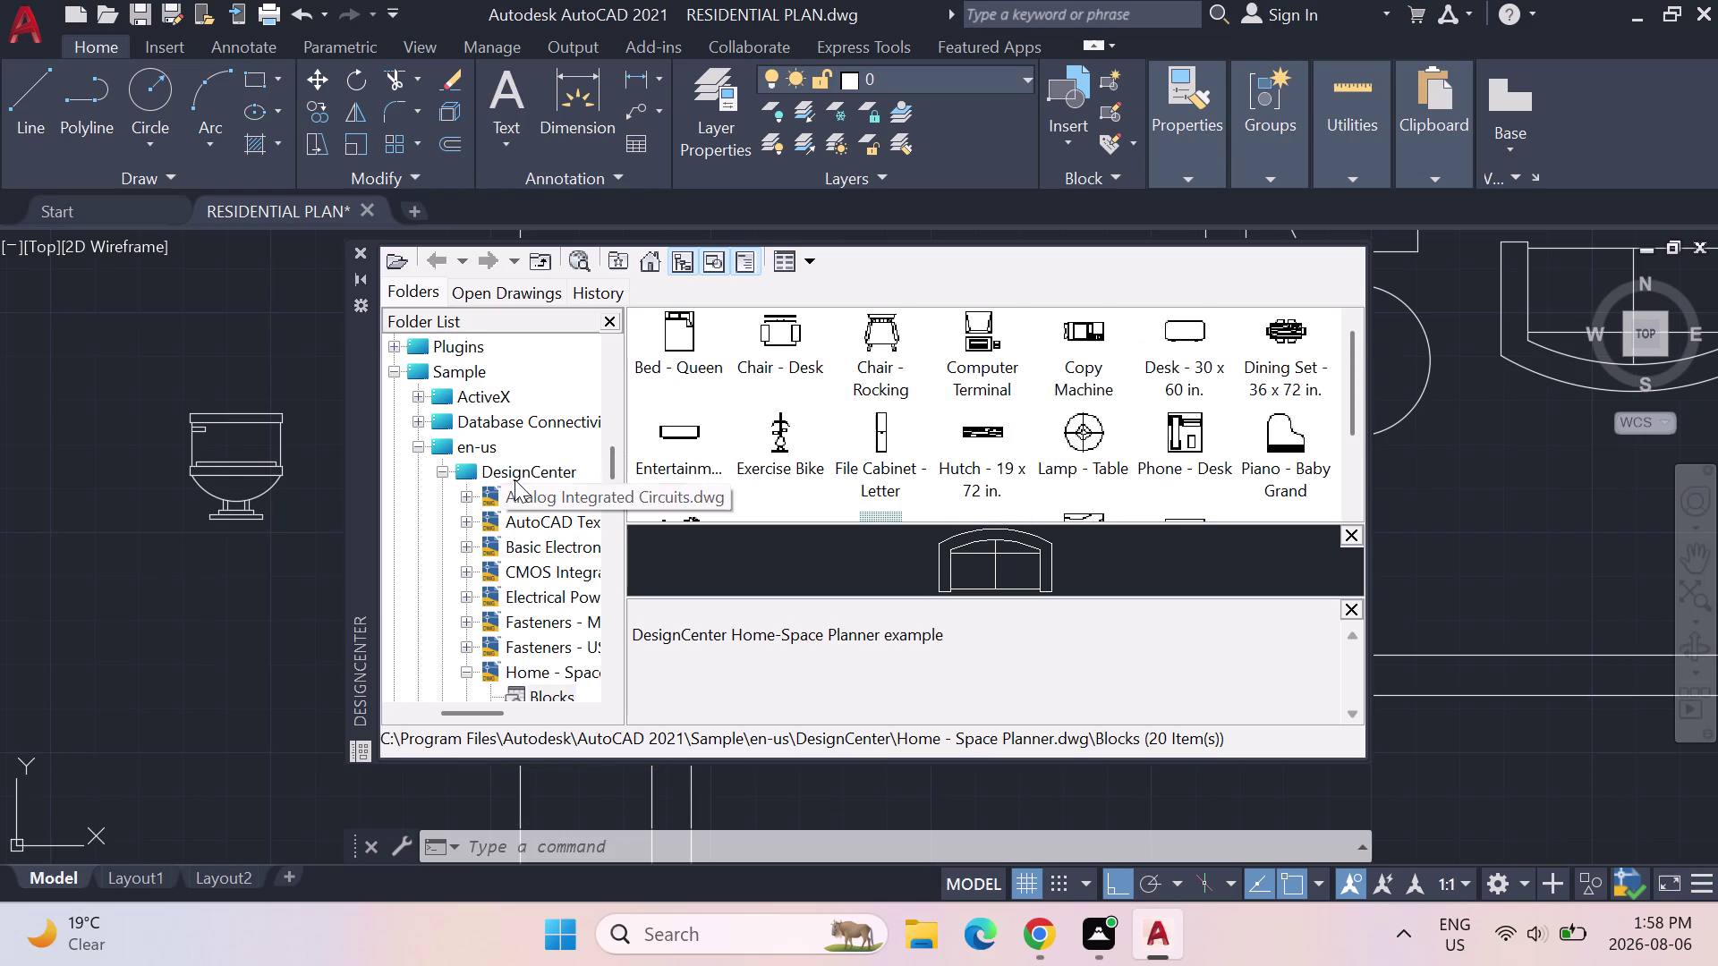
scroll(down, 3)
scroll(down, 3)
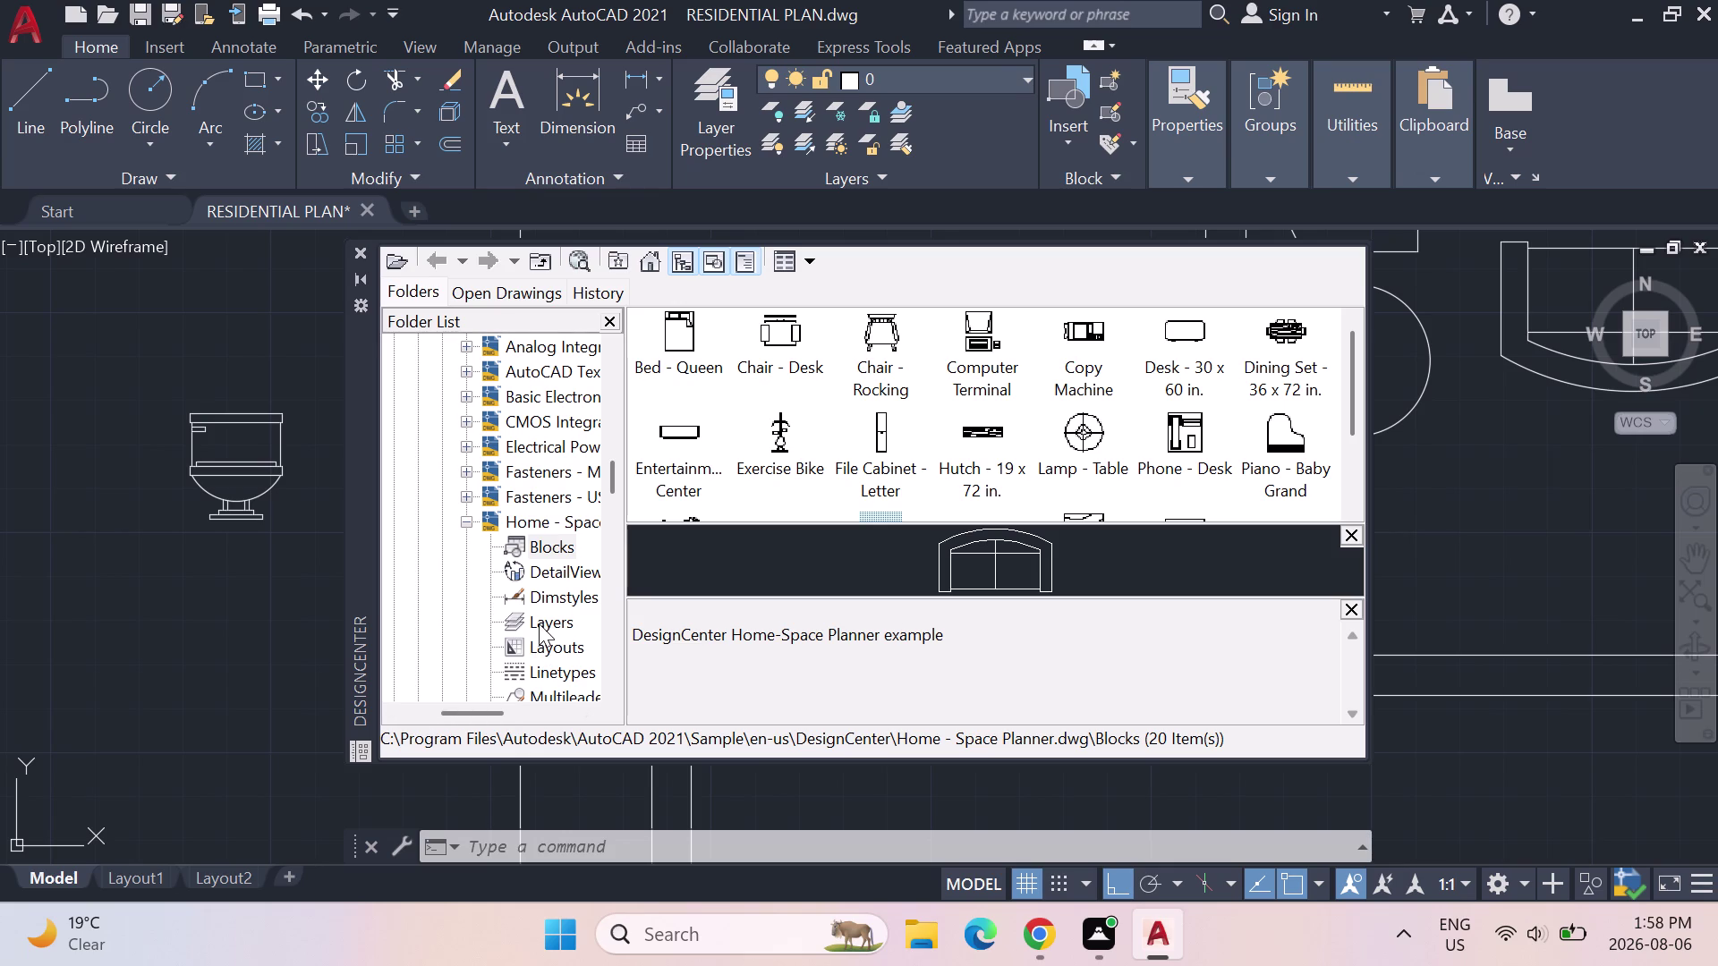
scroll(up, 3)
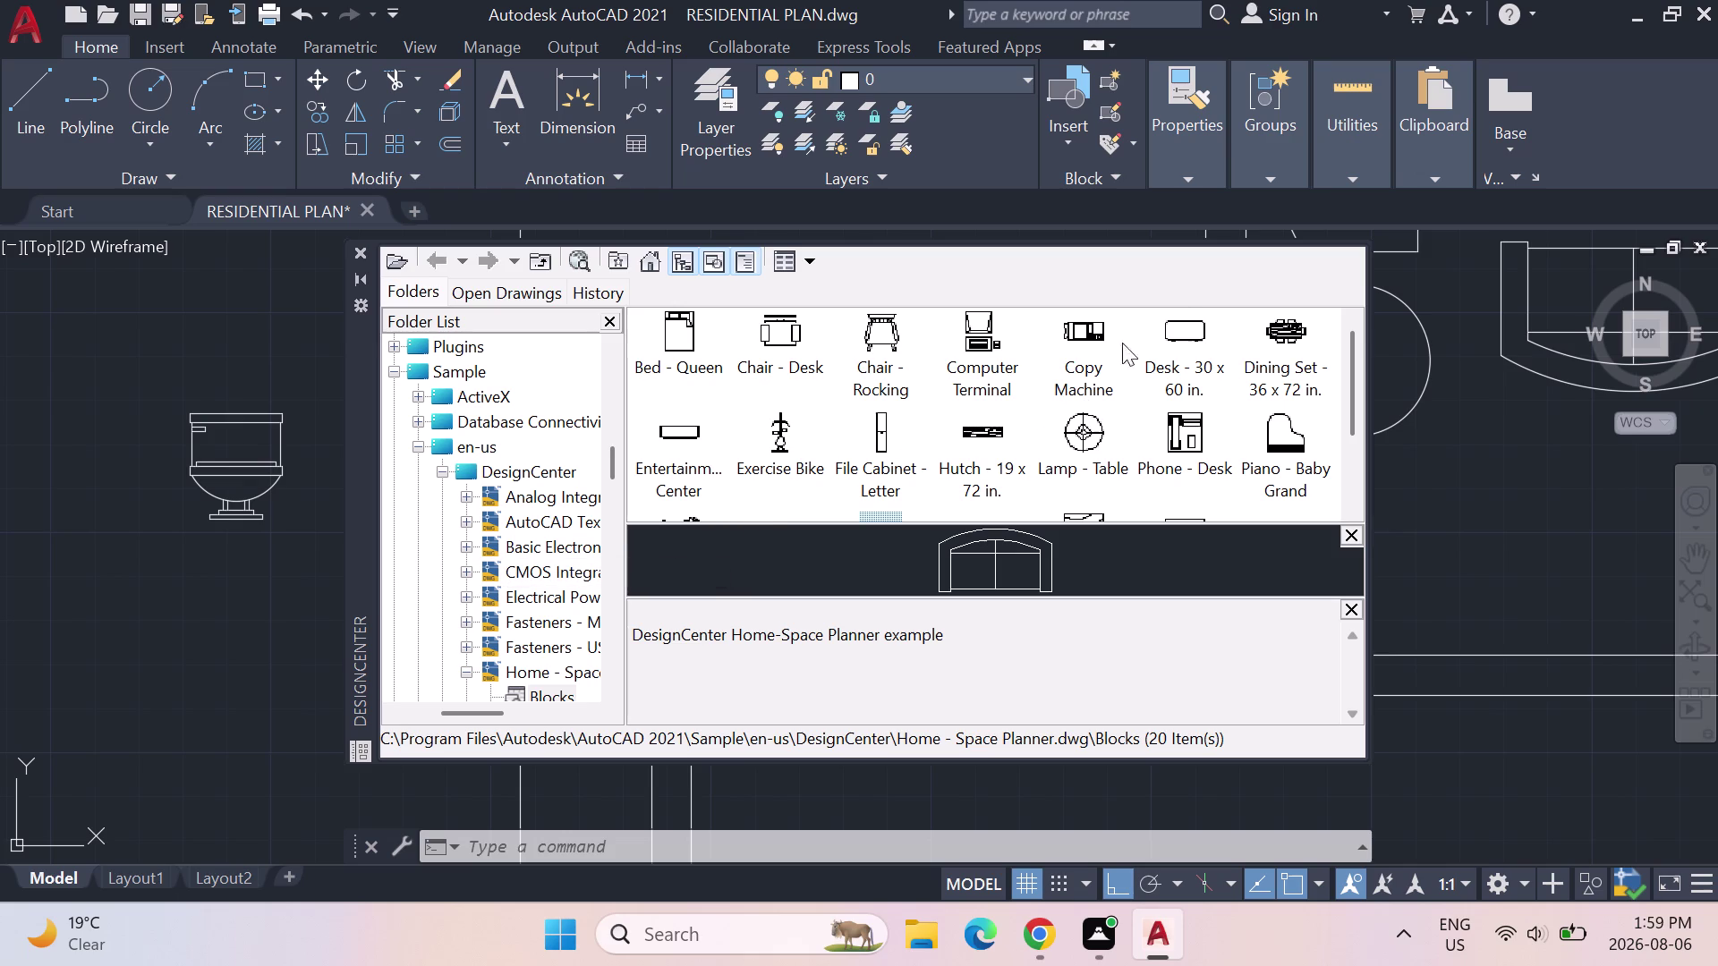
scroll(down, 3)
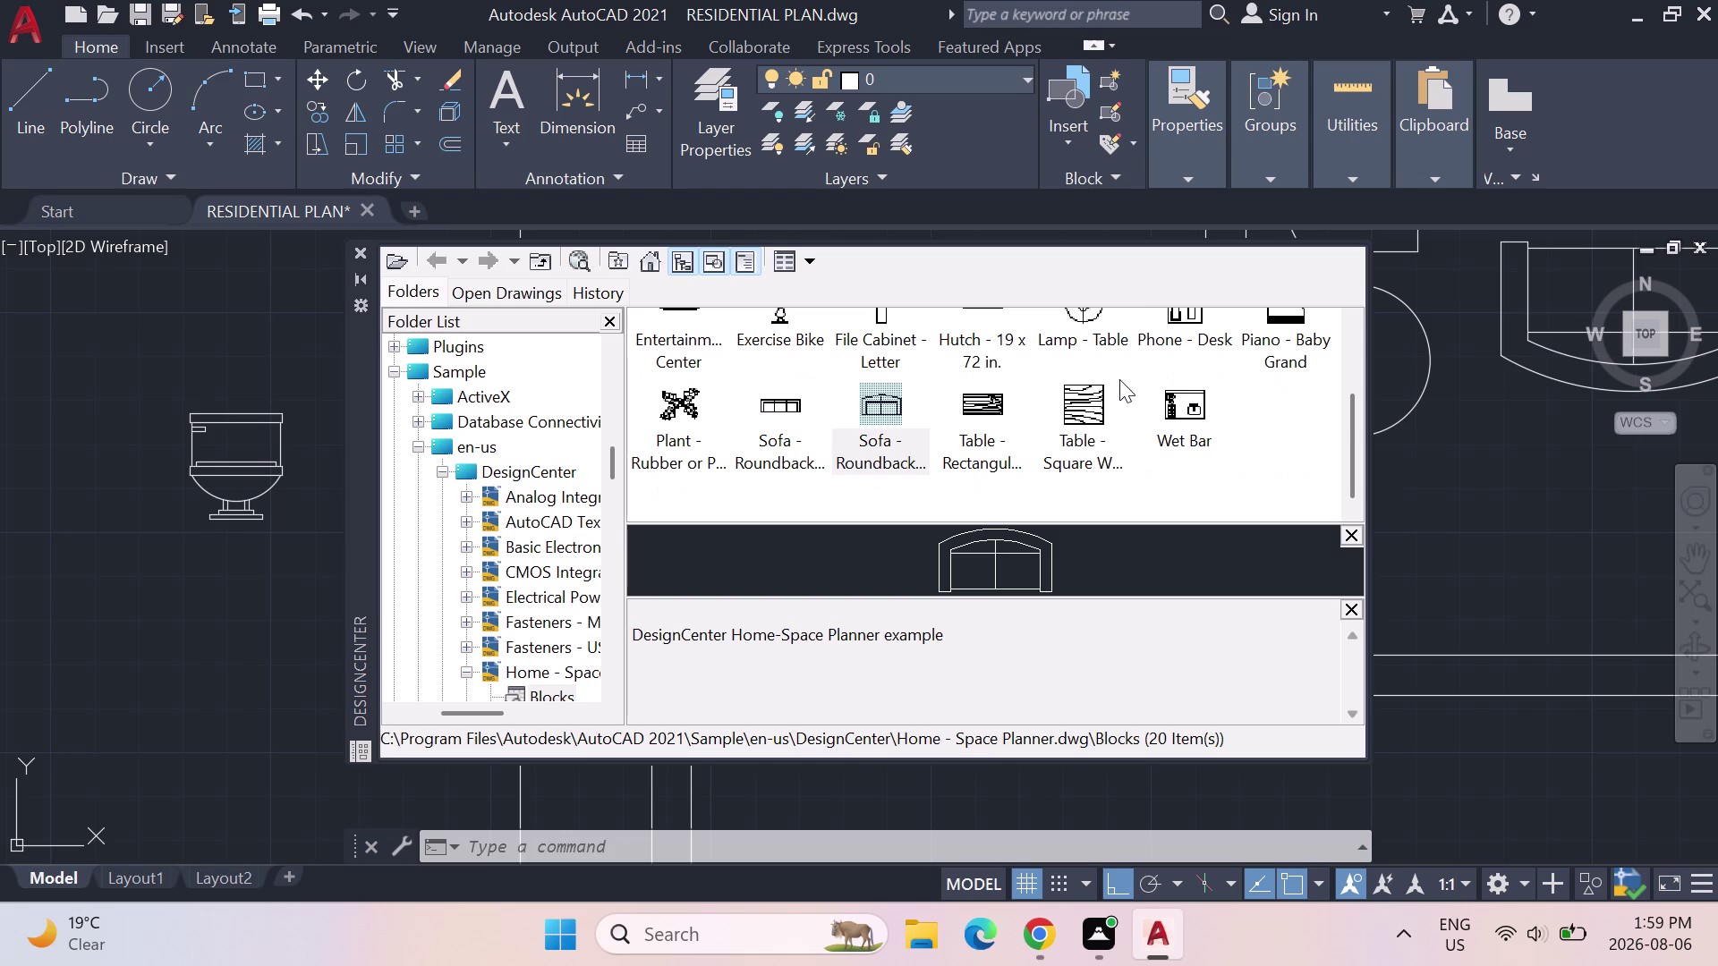
scroll(down, 3)
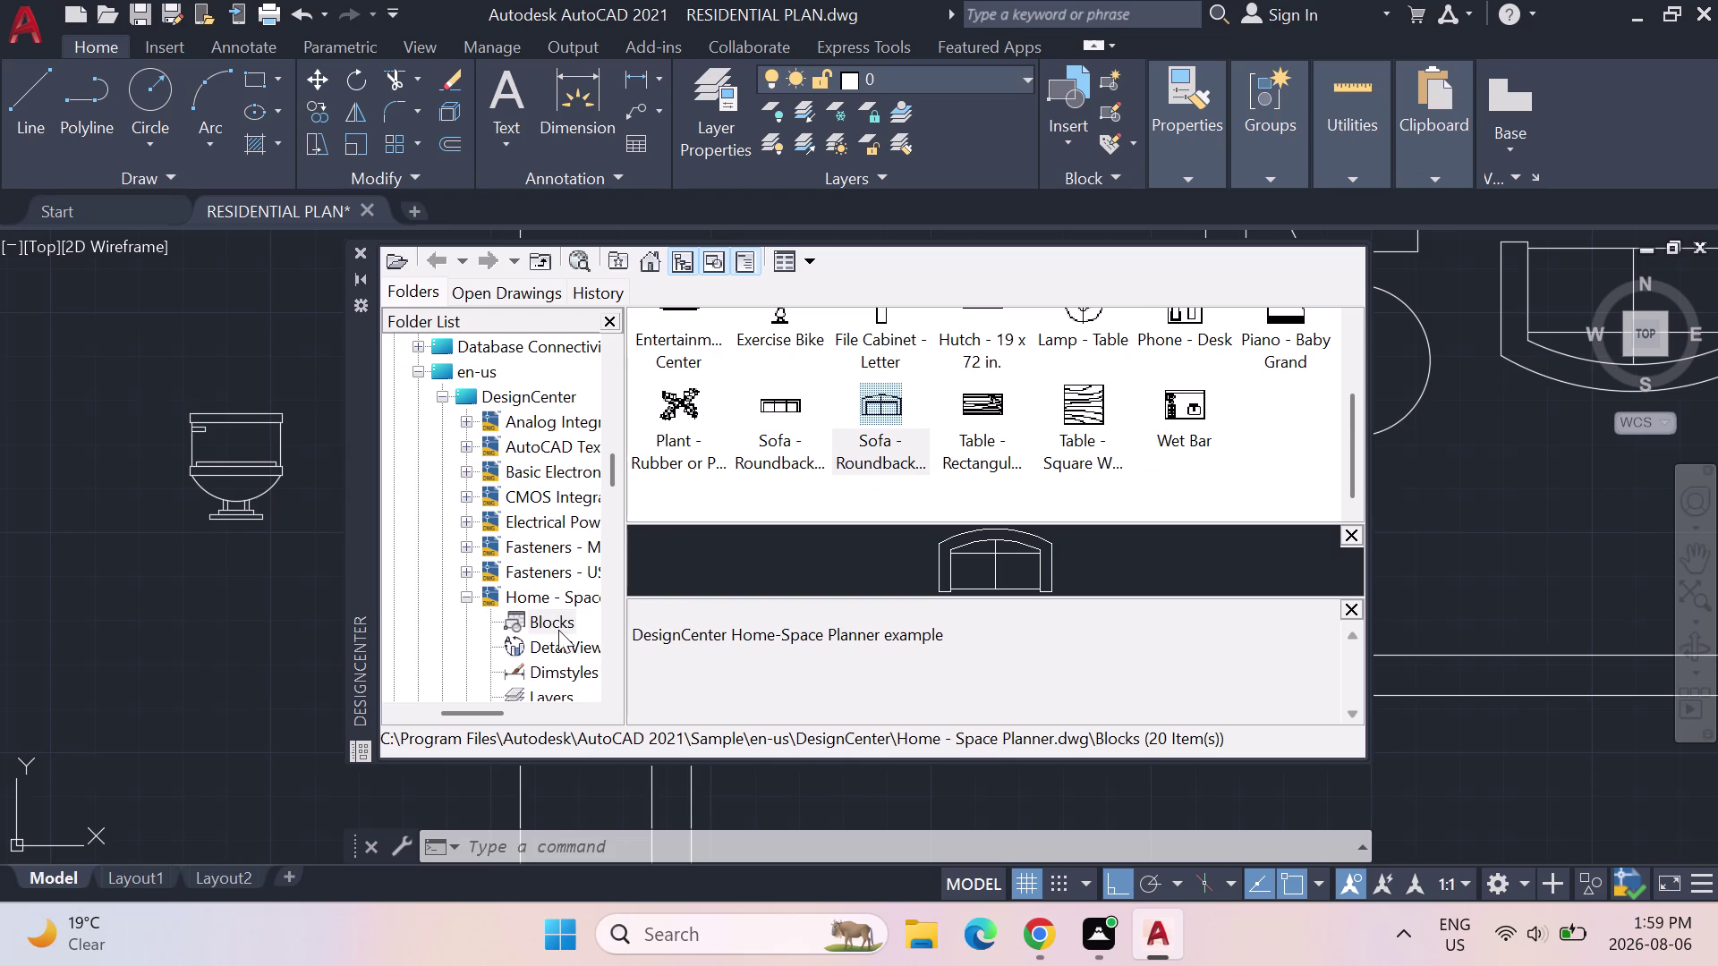
scroll(down, 3)
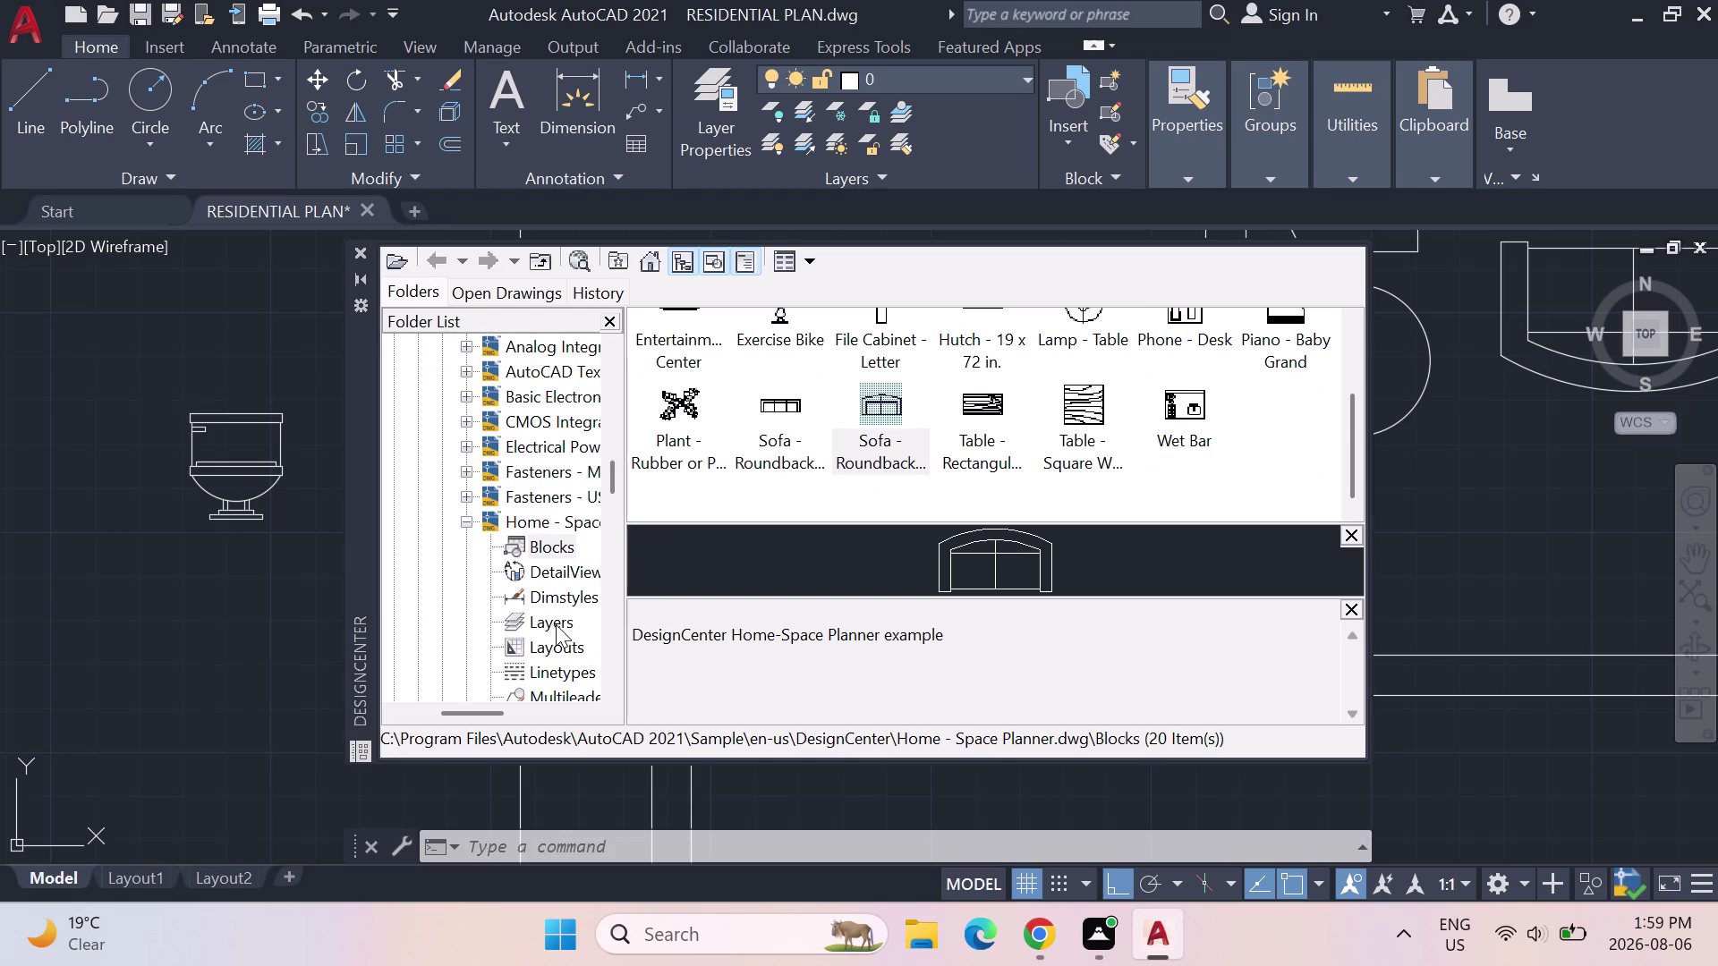
scroll(down, 3)
scroll(down, 3)
scroll(down, 3)
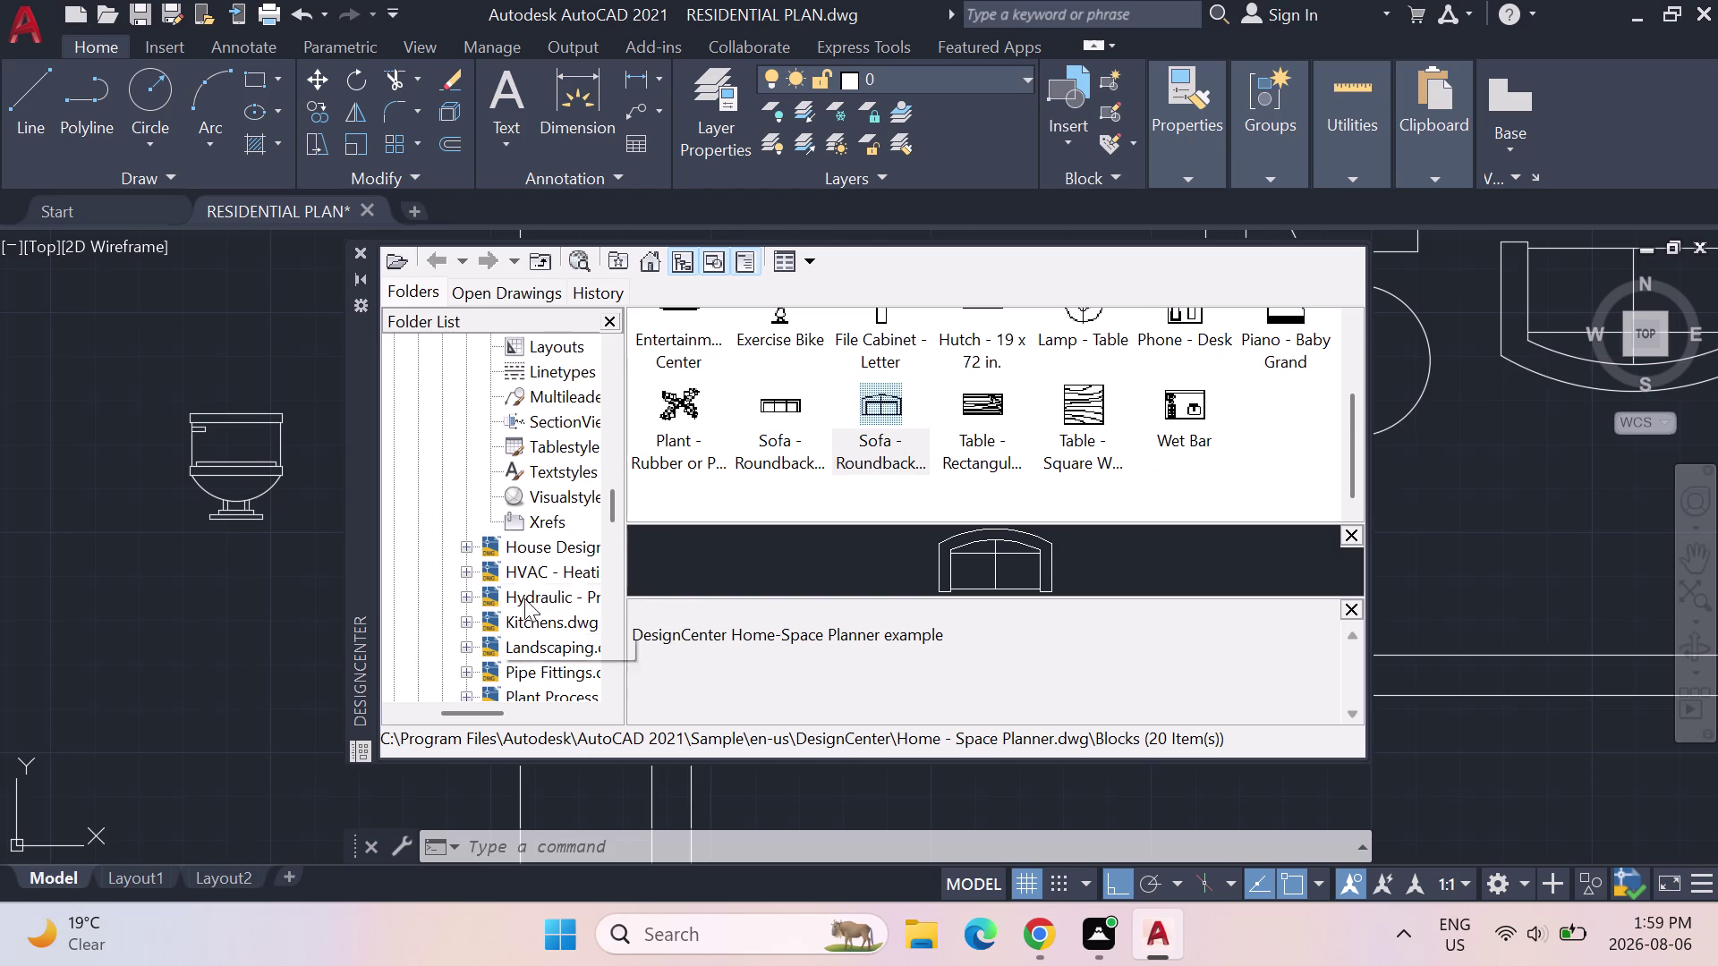
click(466, 546)
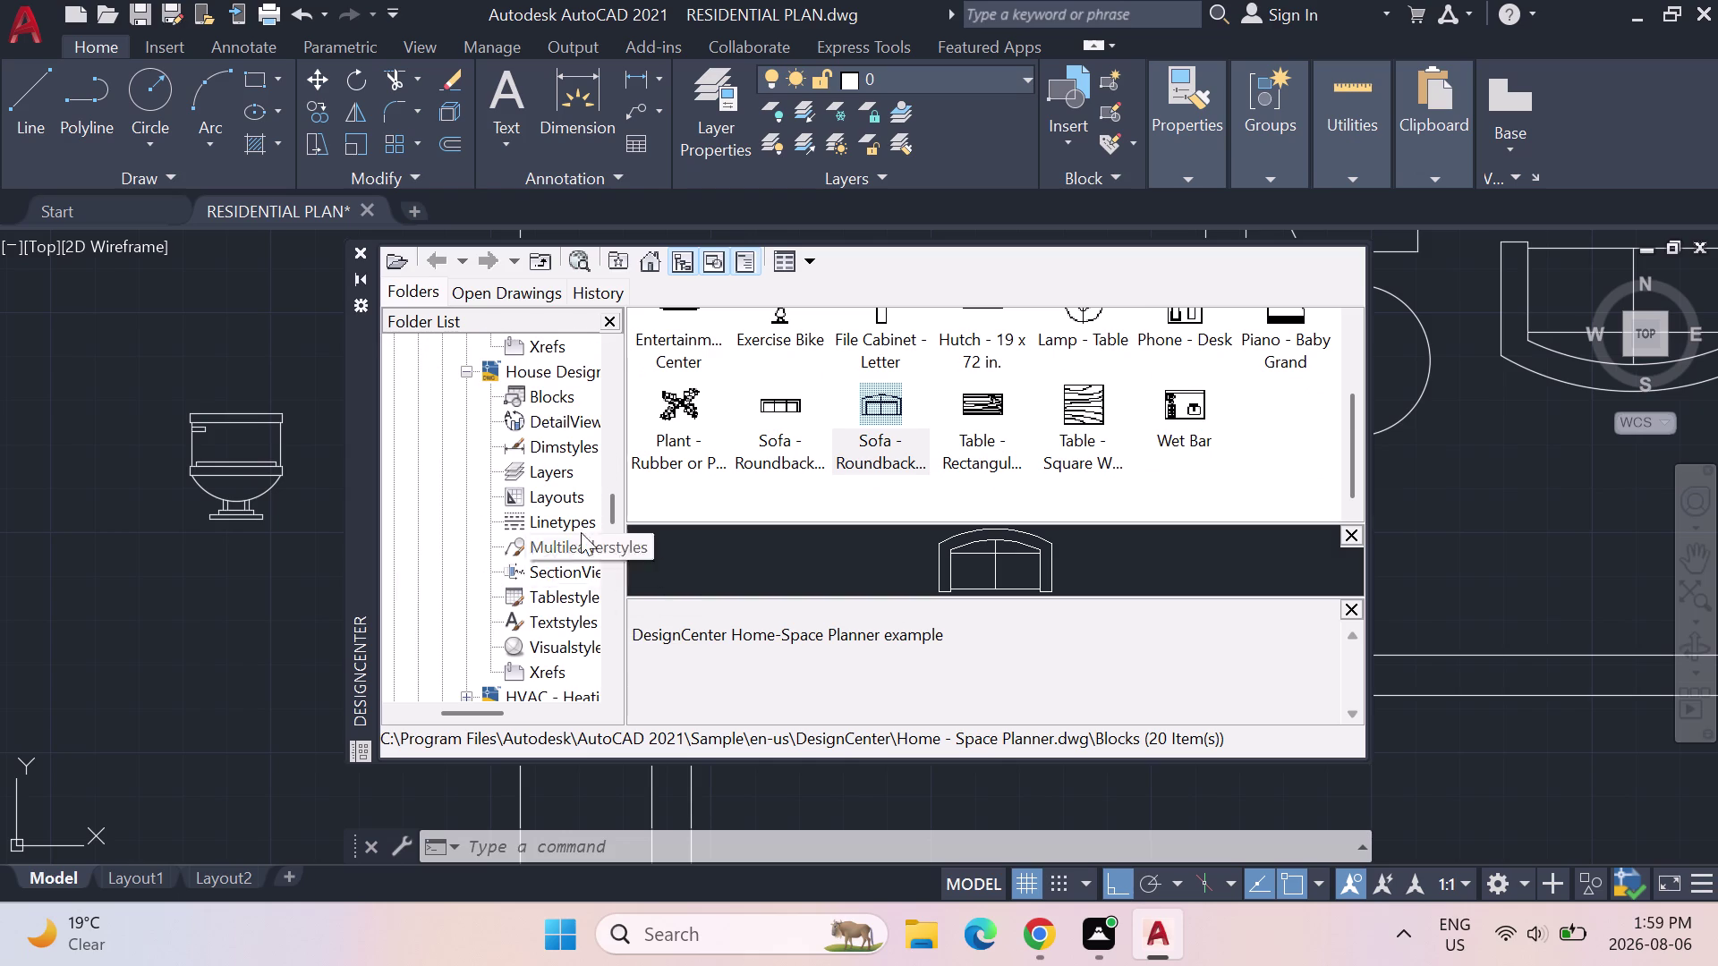
click(568, 403)
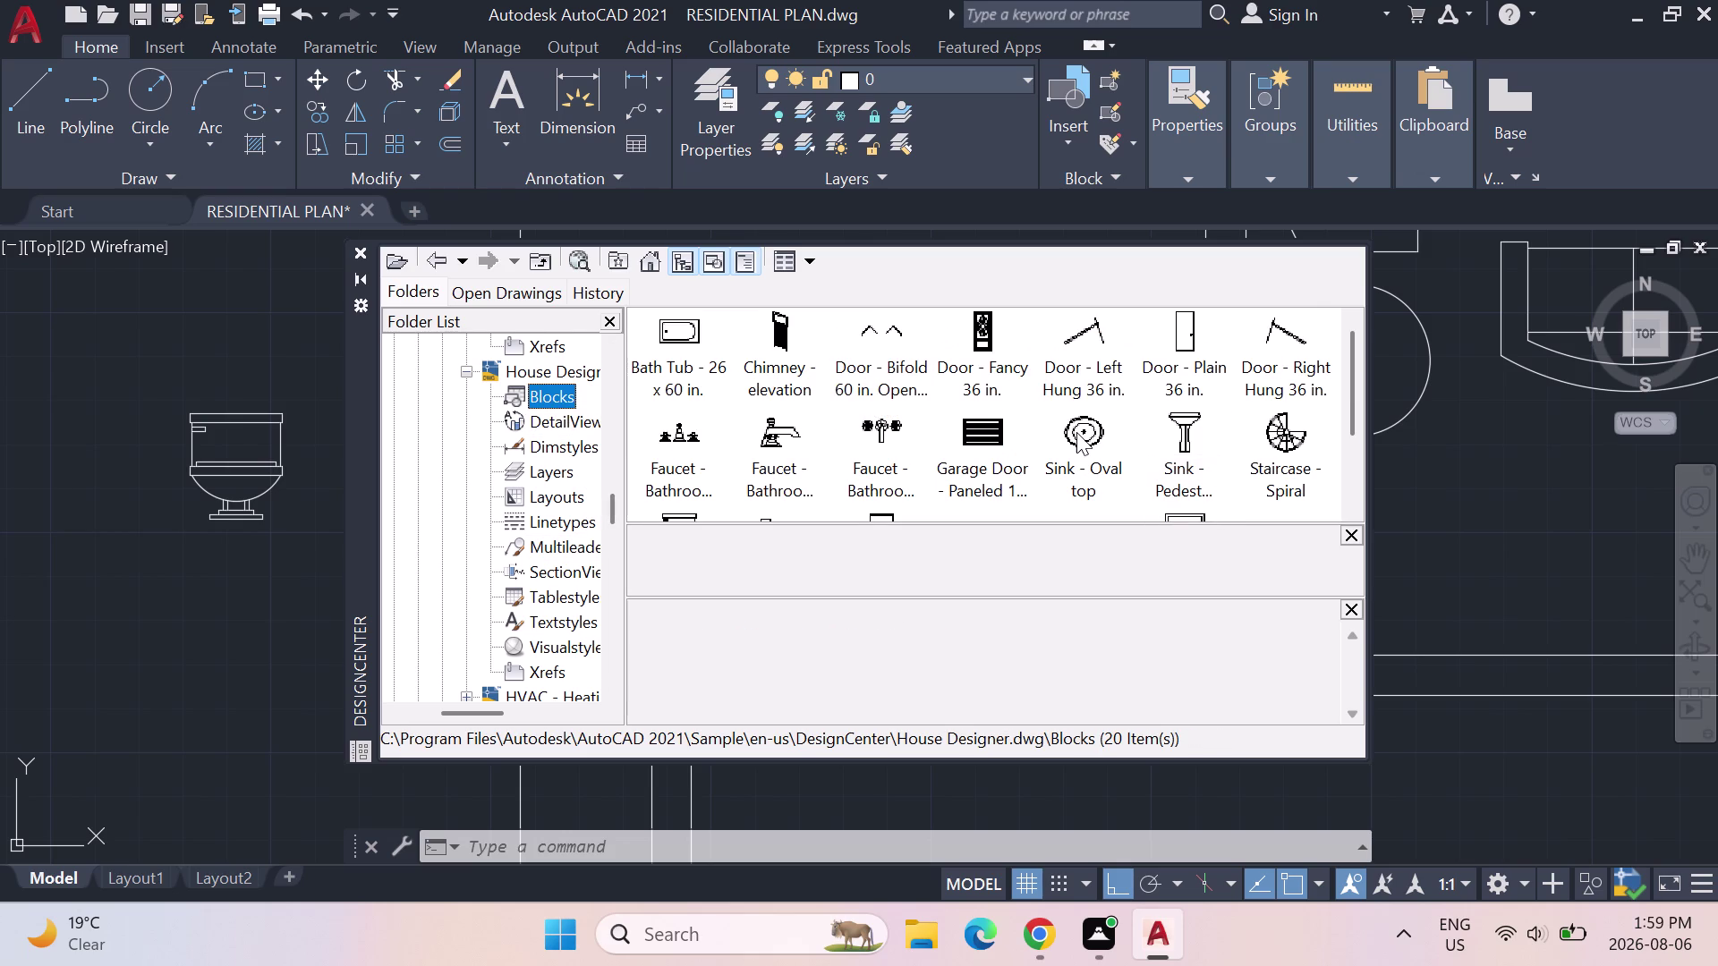
Place the 'Sink - Oval top' block below the toilet and close DesignCenter.
drag(1076, 432, 330, 615)
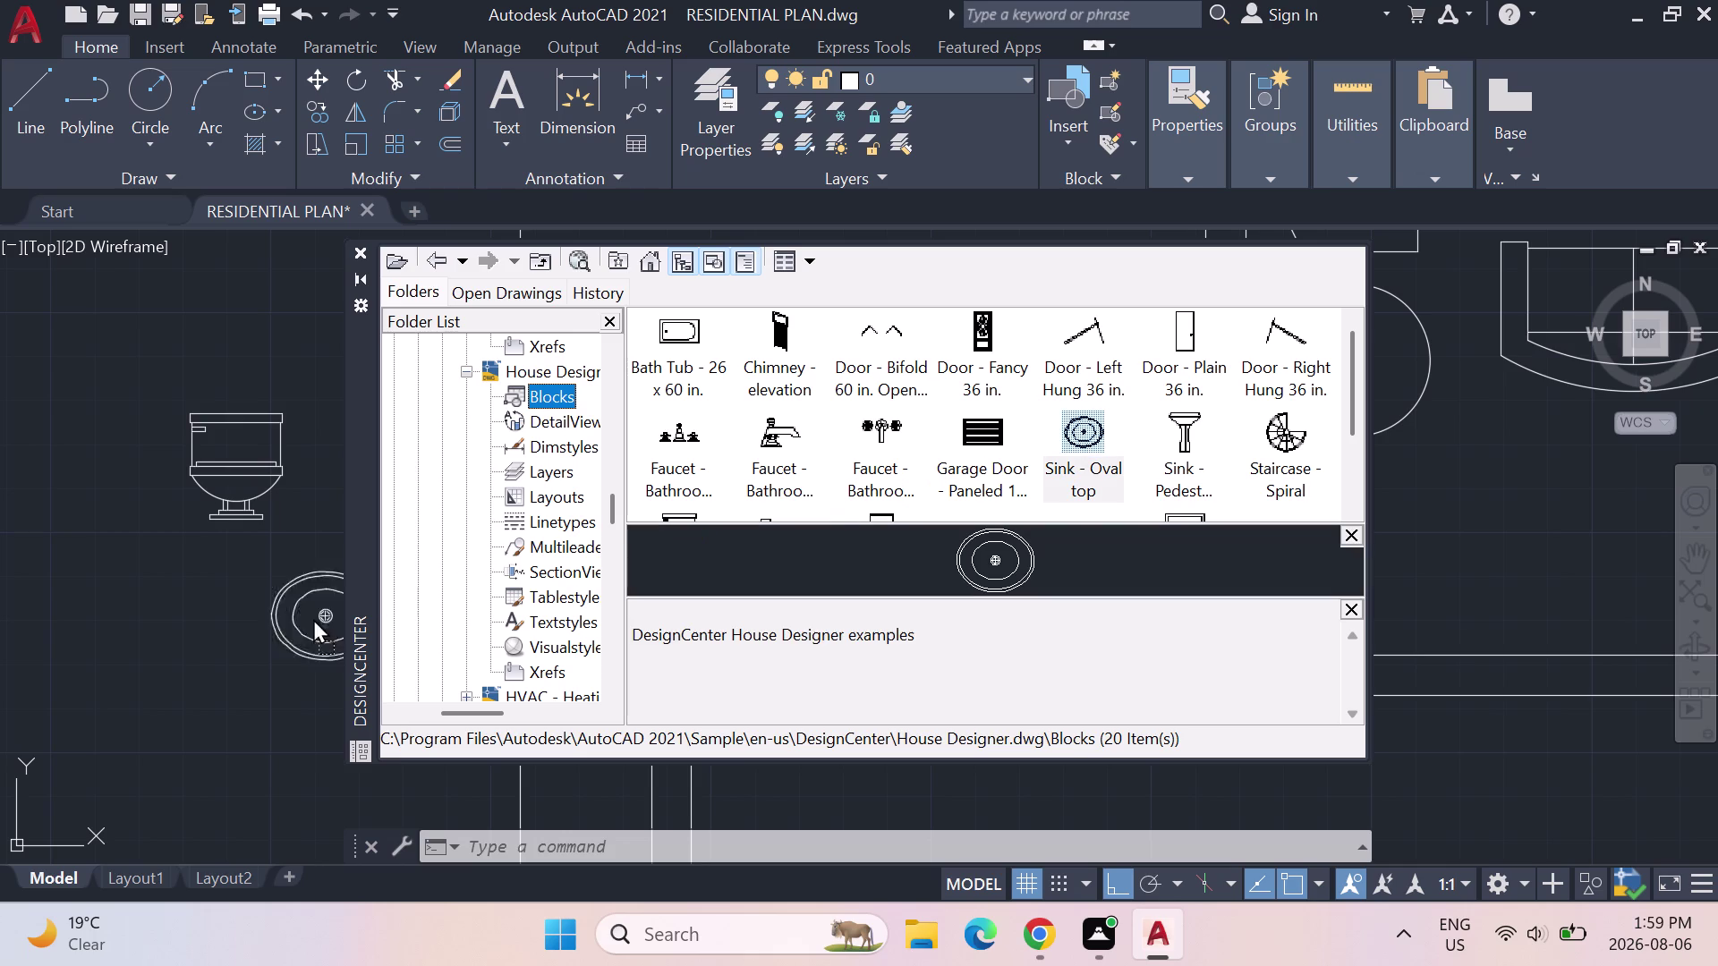
drag(330, 616, 126, 599)
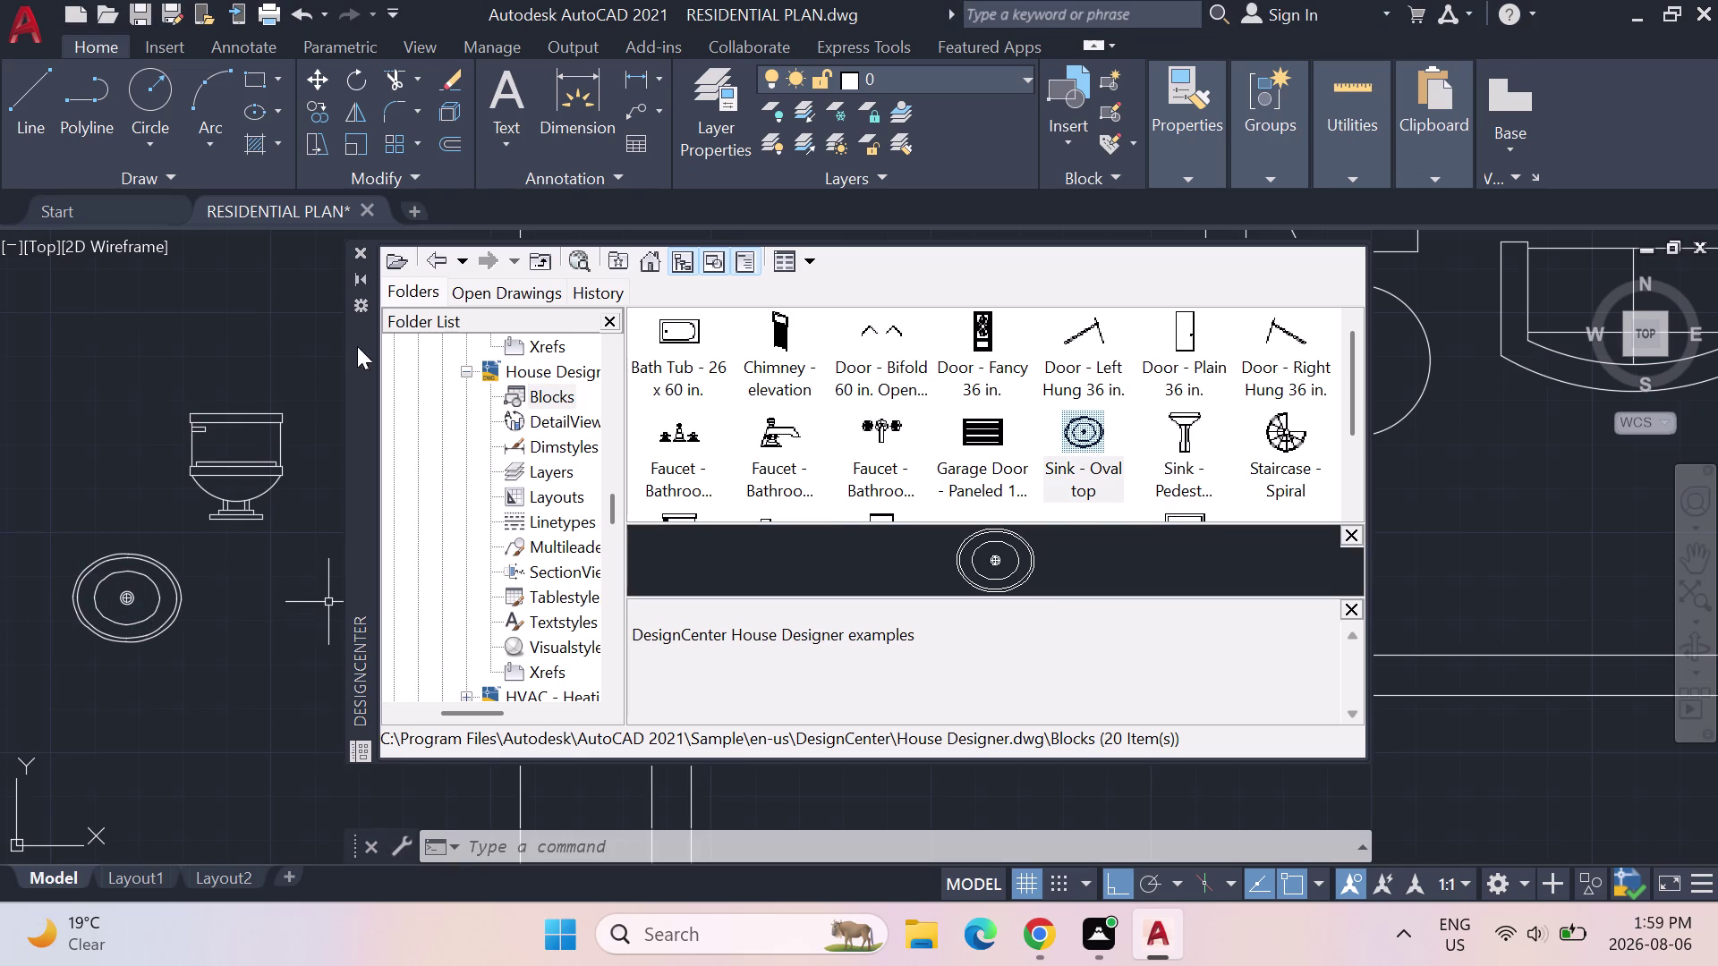
scroll(up, 3)
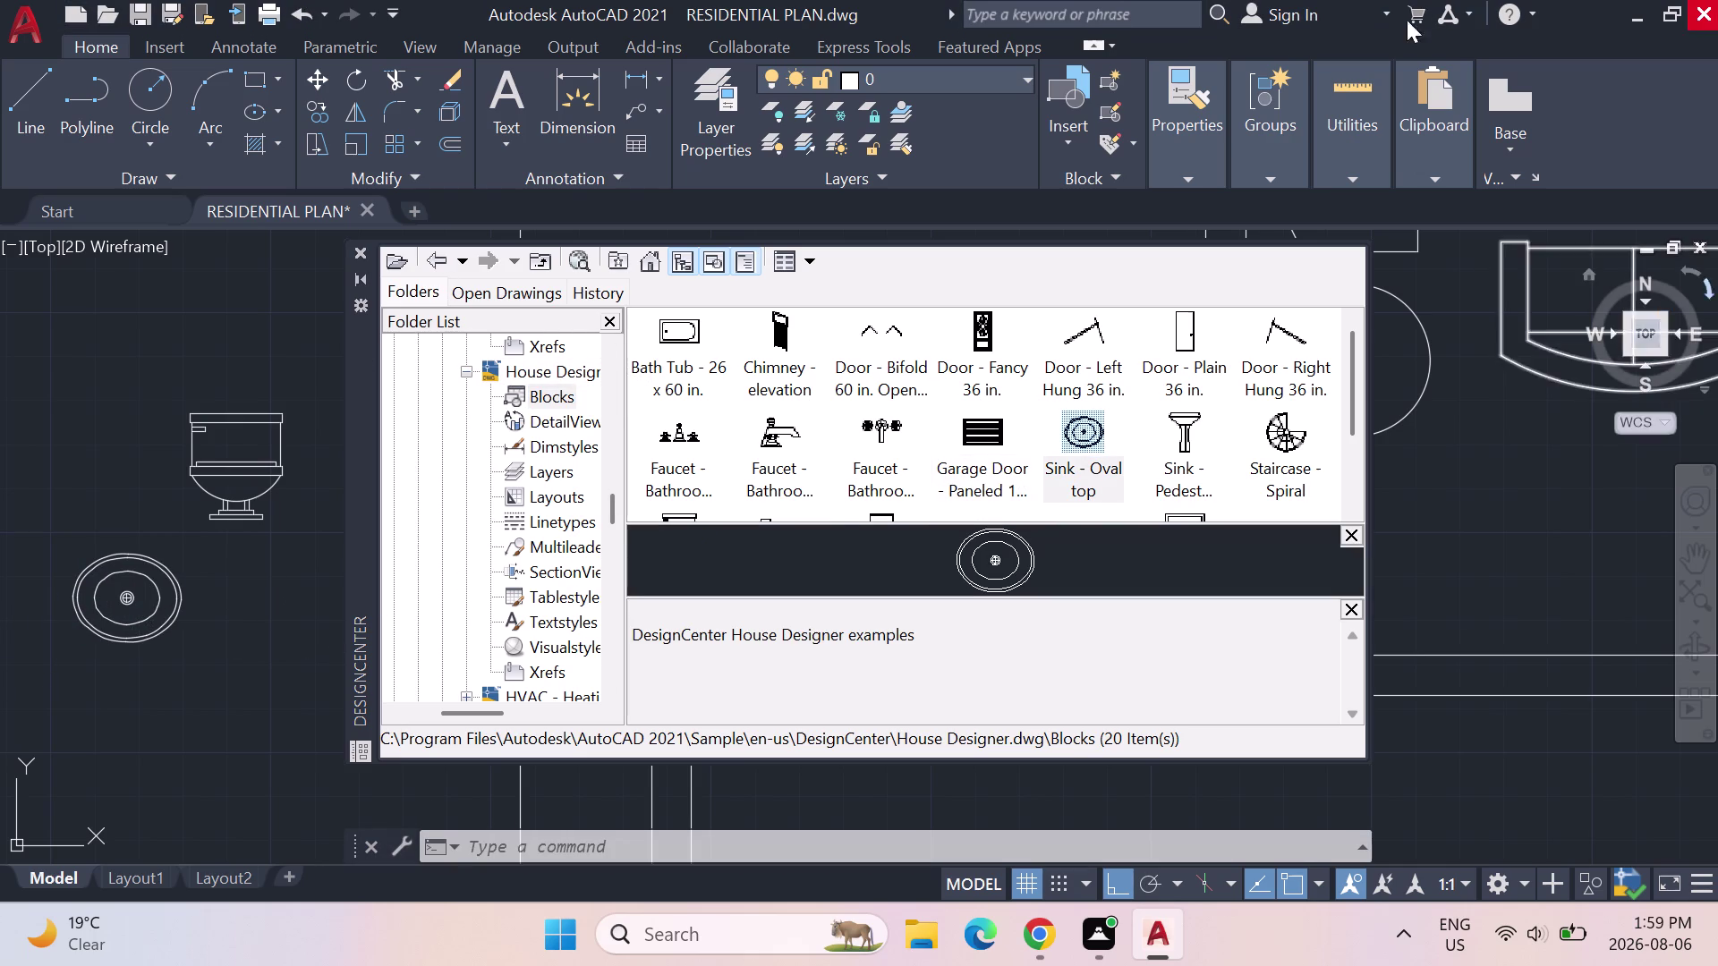
click(359, 252)
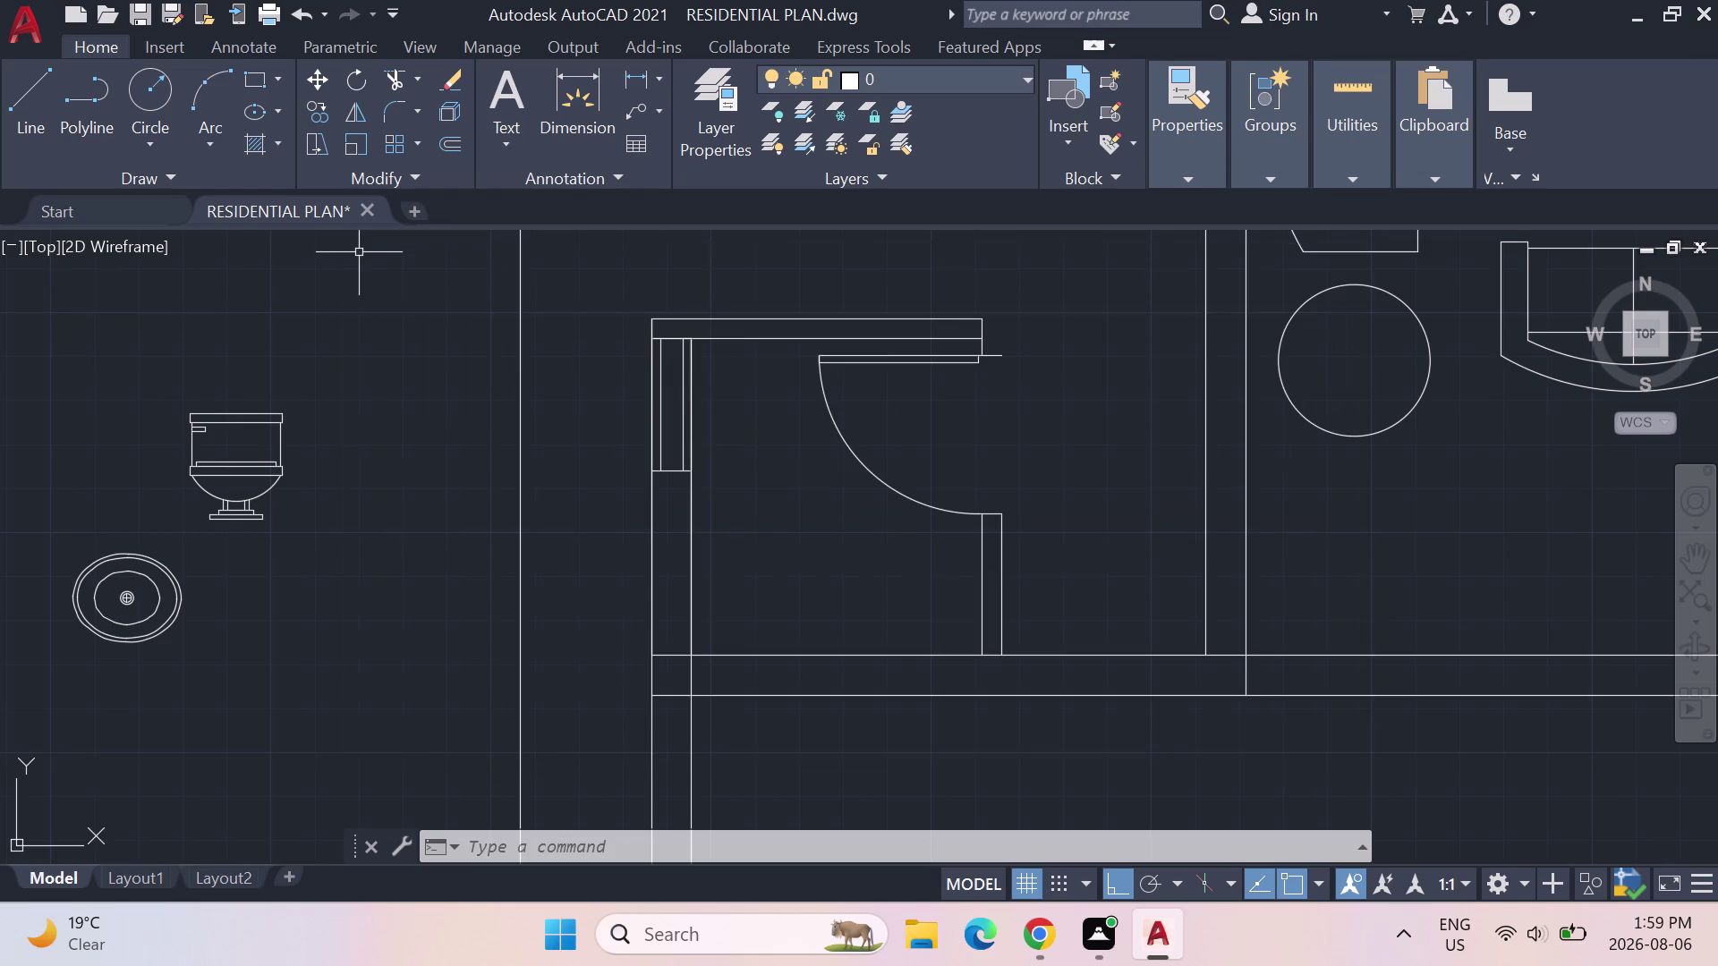
scroll(down, 3)
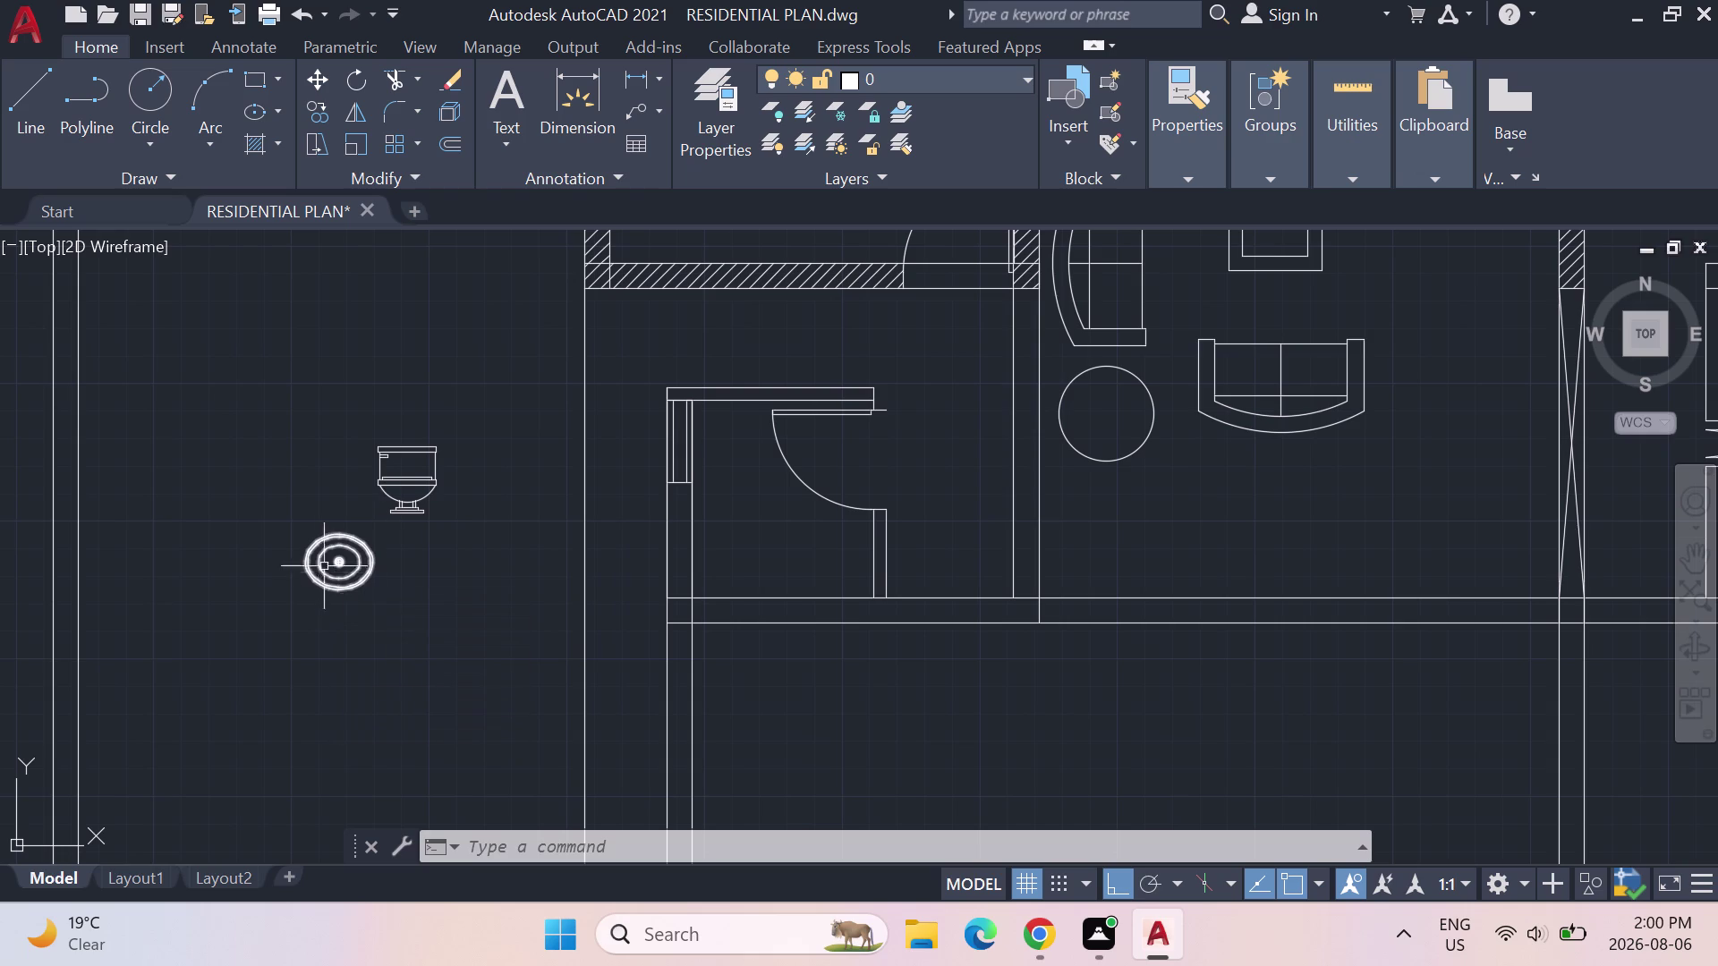
Select the toilet block above the sink.
click(436, 526)
click(420, 527)
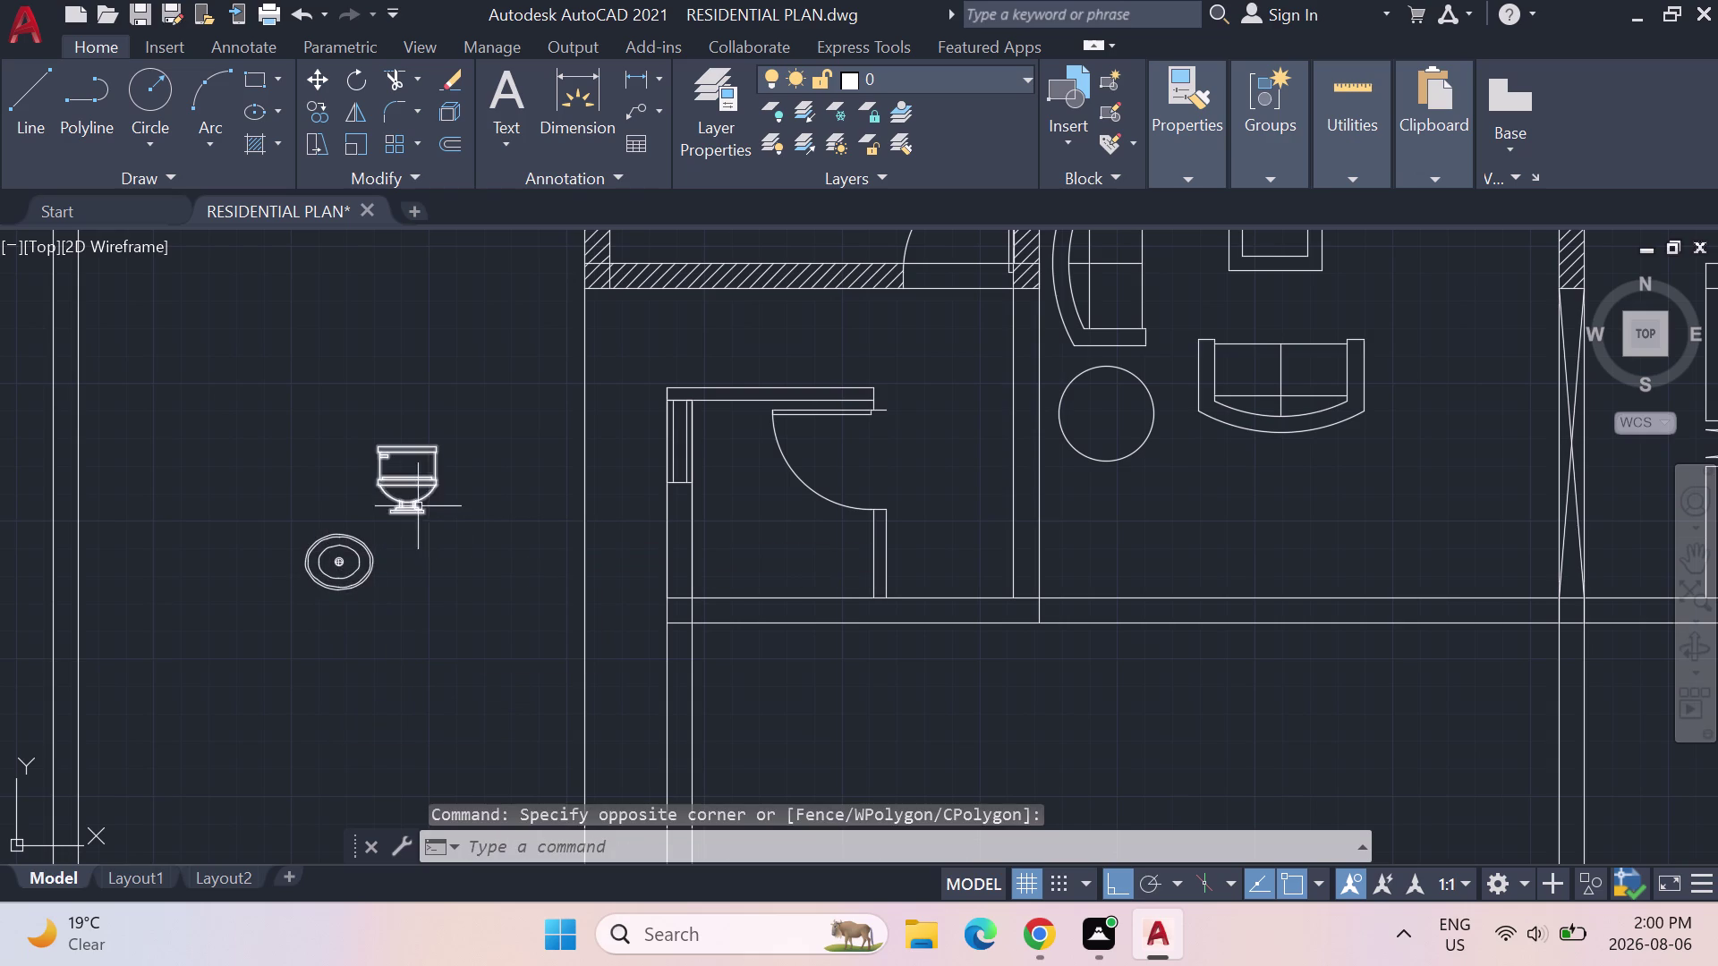
click(417, 506)
Rotate the toilet 270° about its base point so it lies sideways facing right.
text(R)
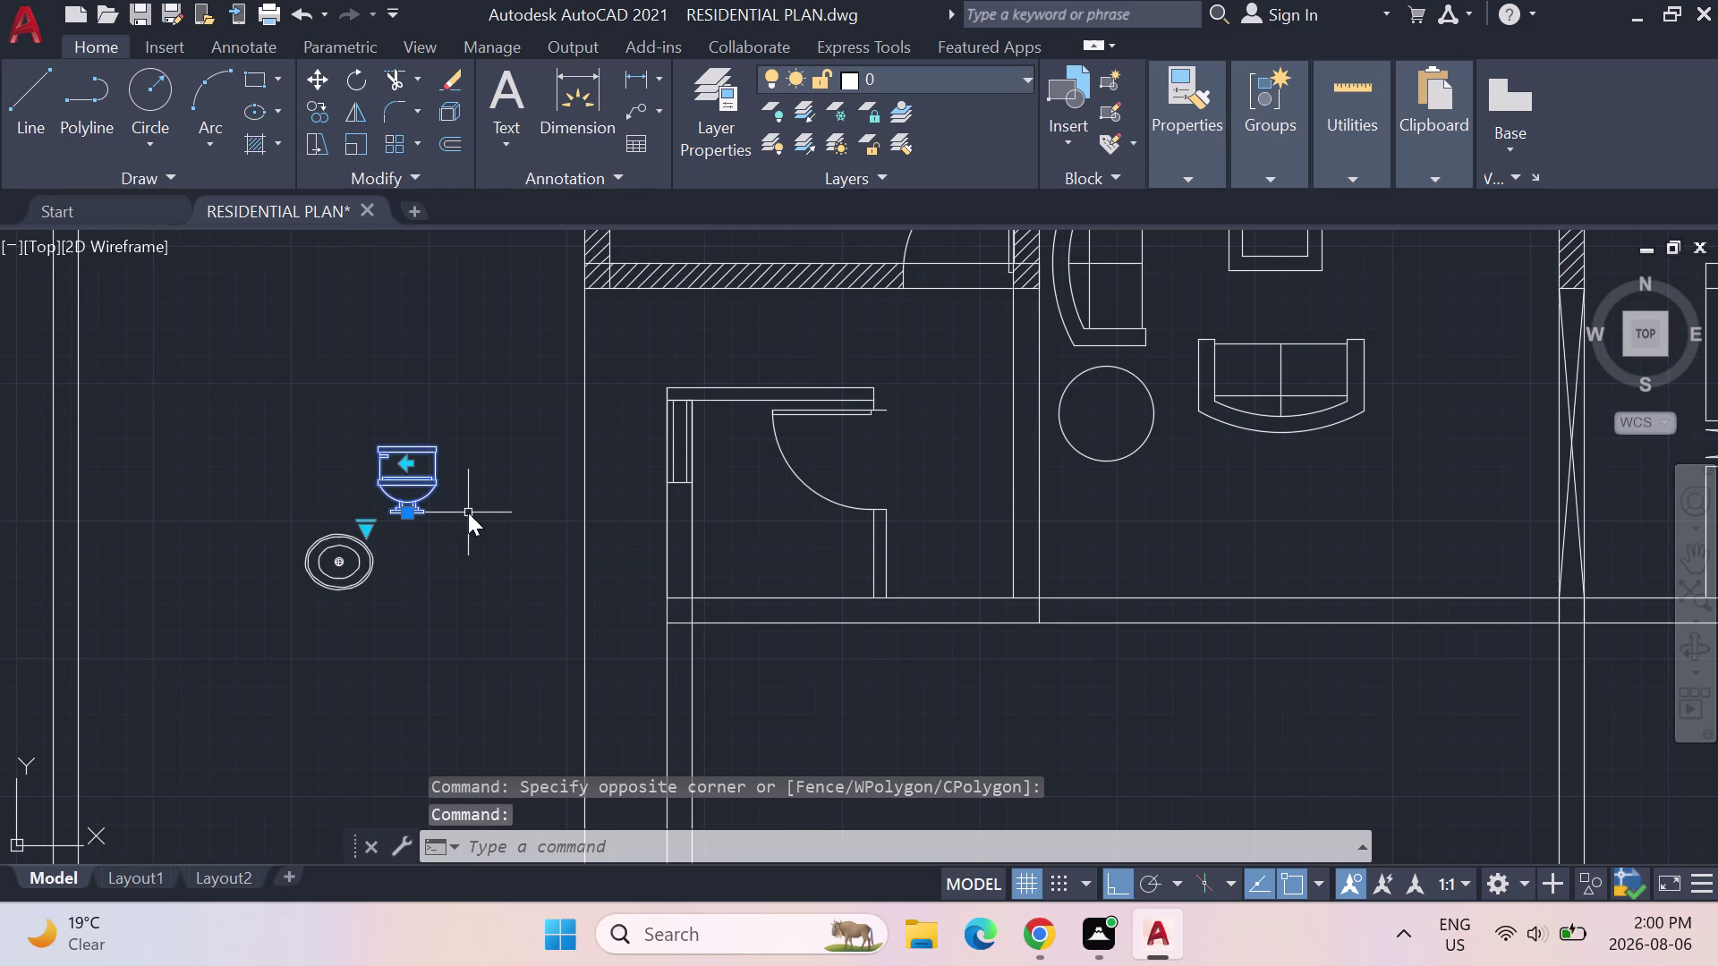
text(O)
key(Return)
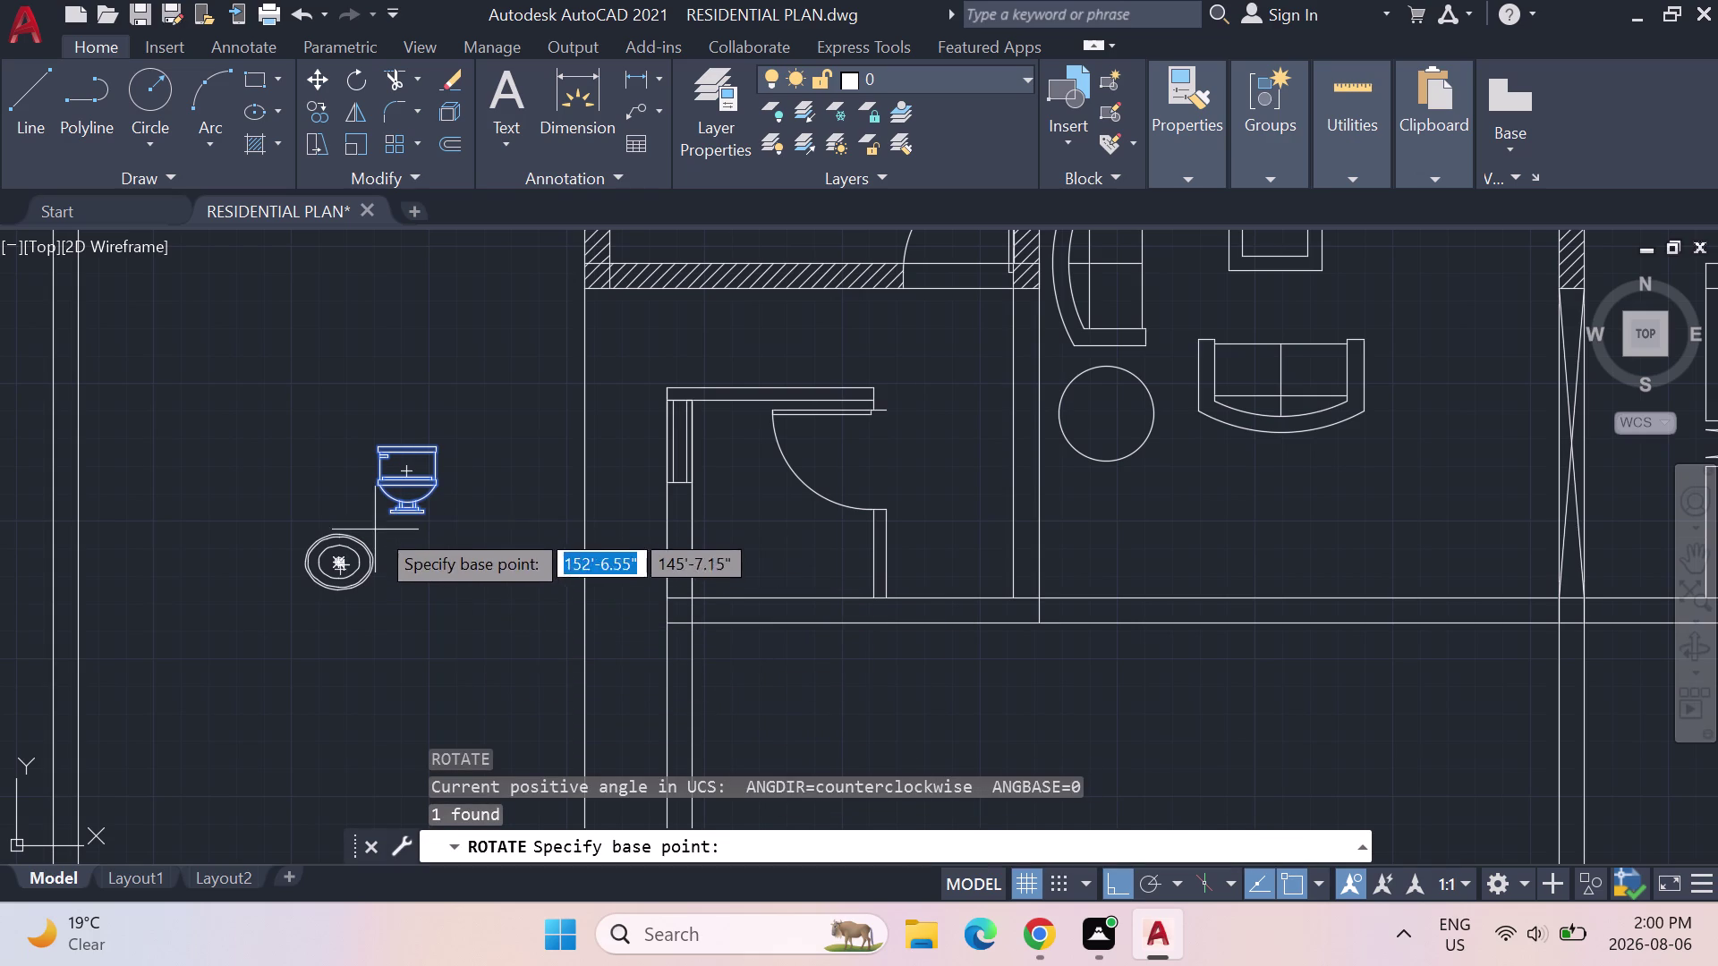
click(405, 509)
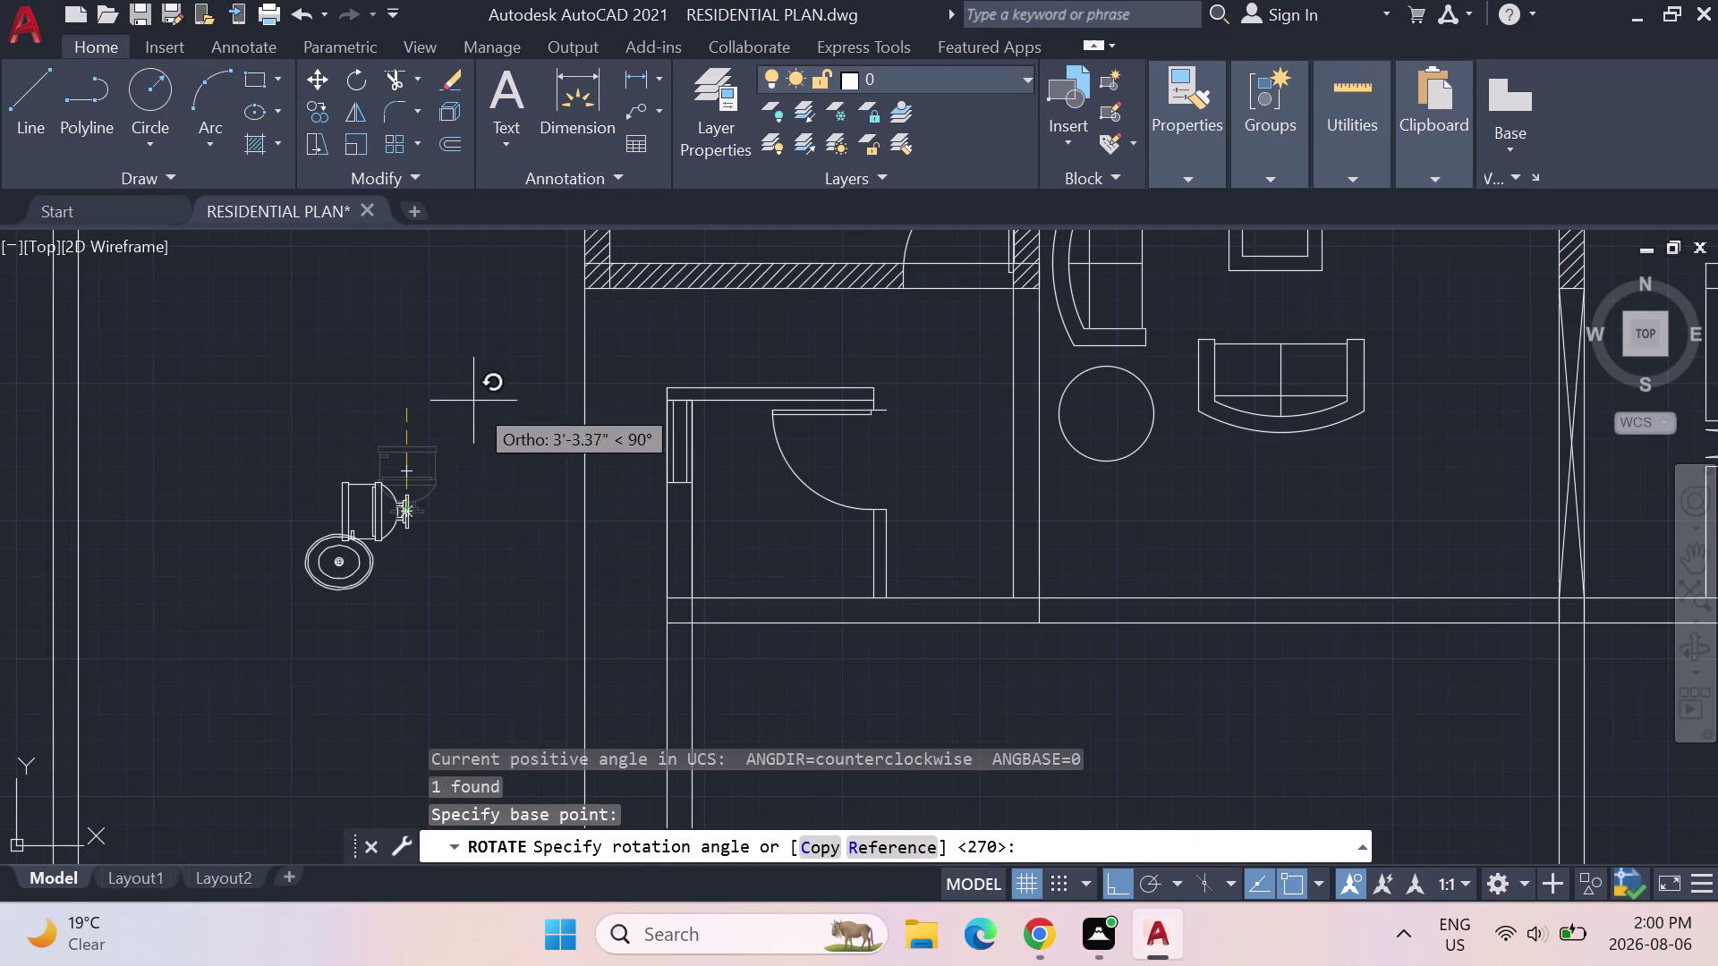
click(468, 382)
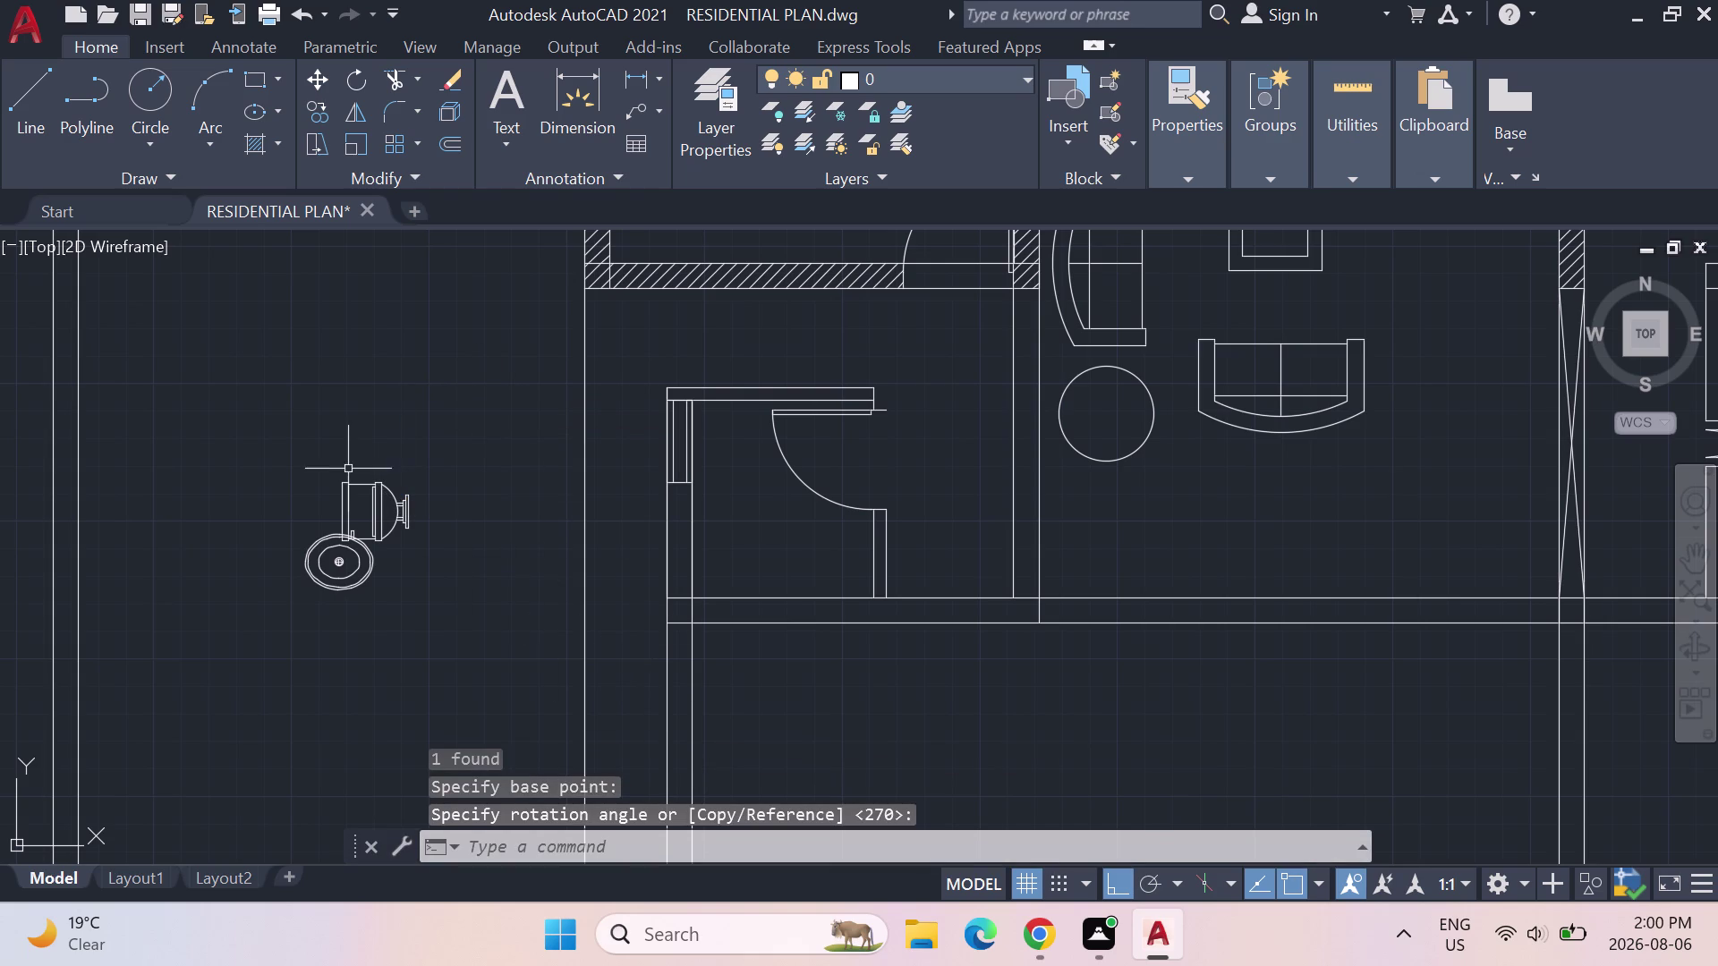
Select the rotated toilet and start copying it with CO.
click(395, 516)
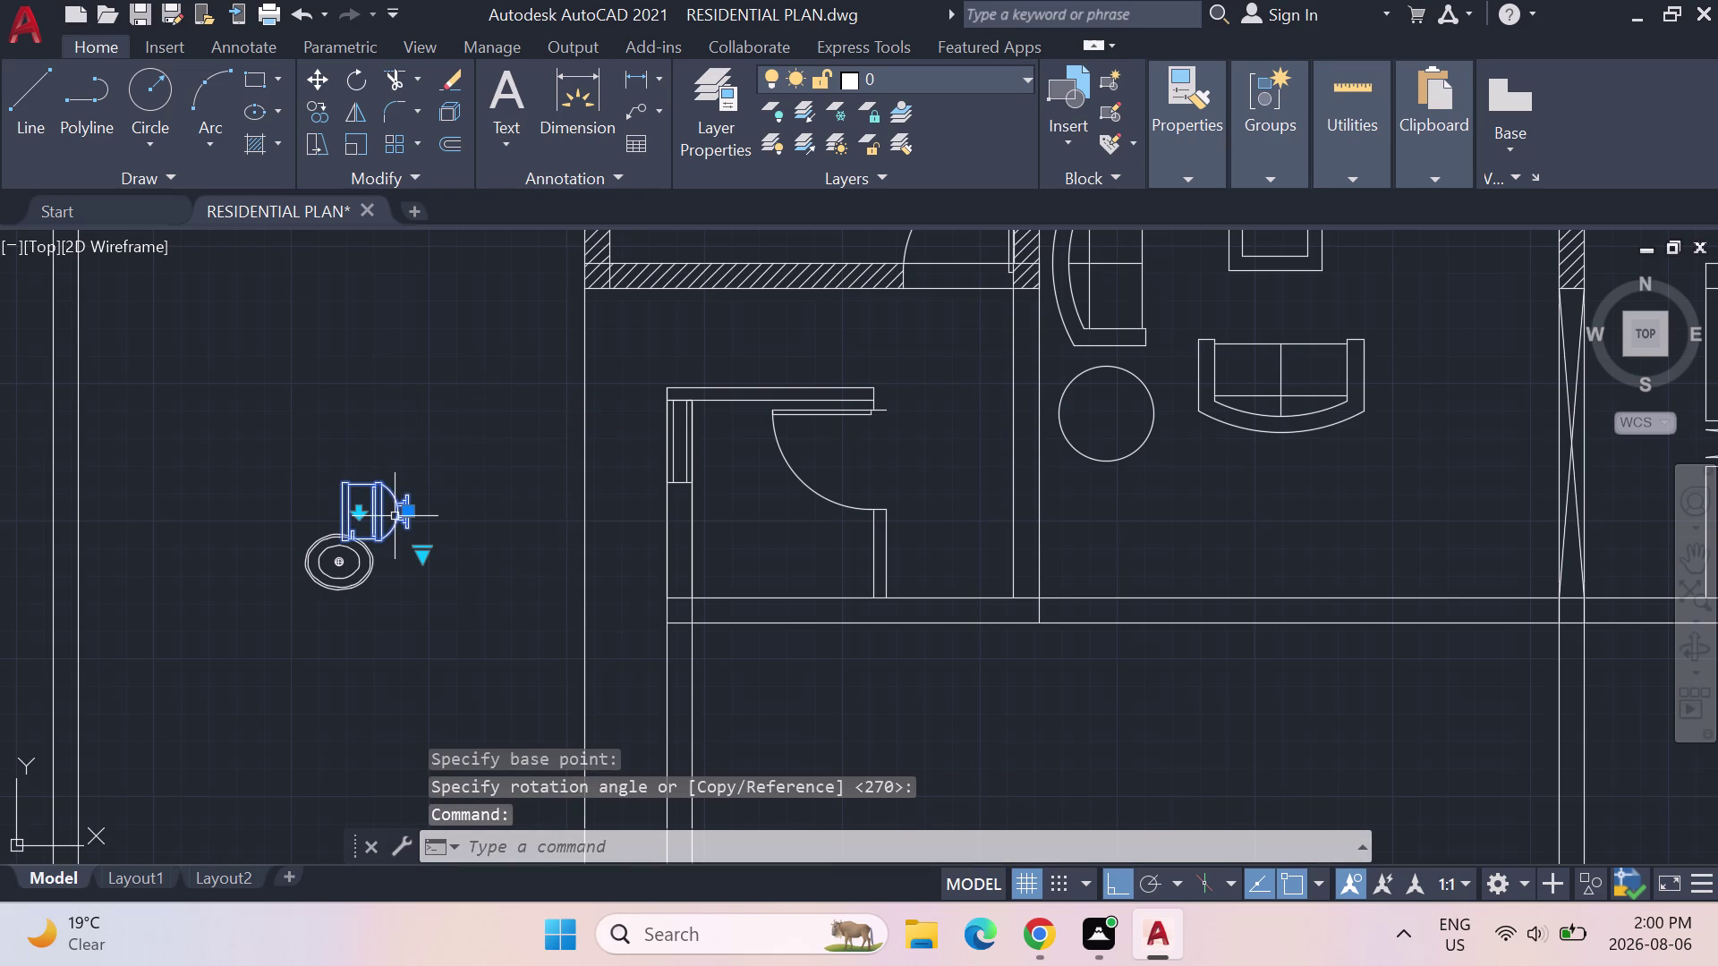
text(CO)
key(Return)
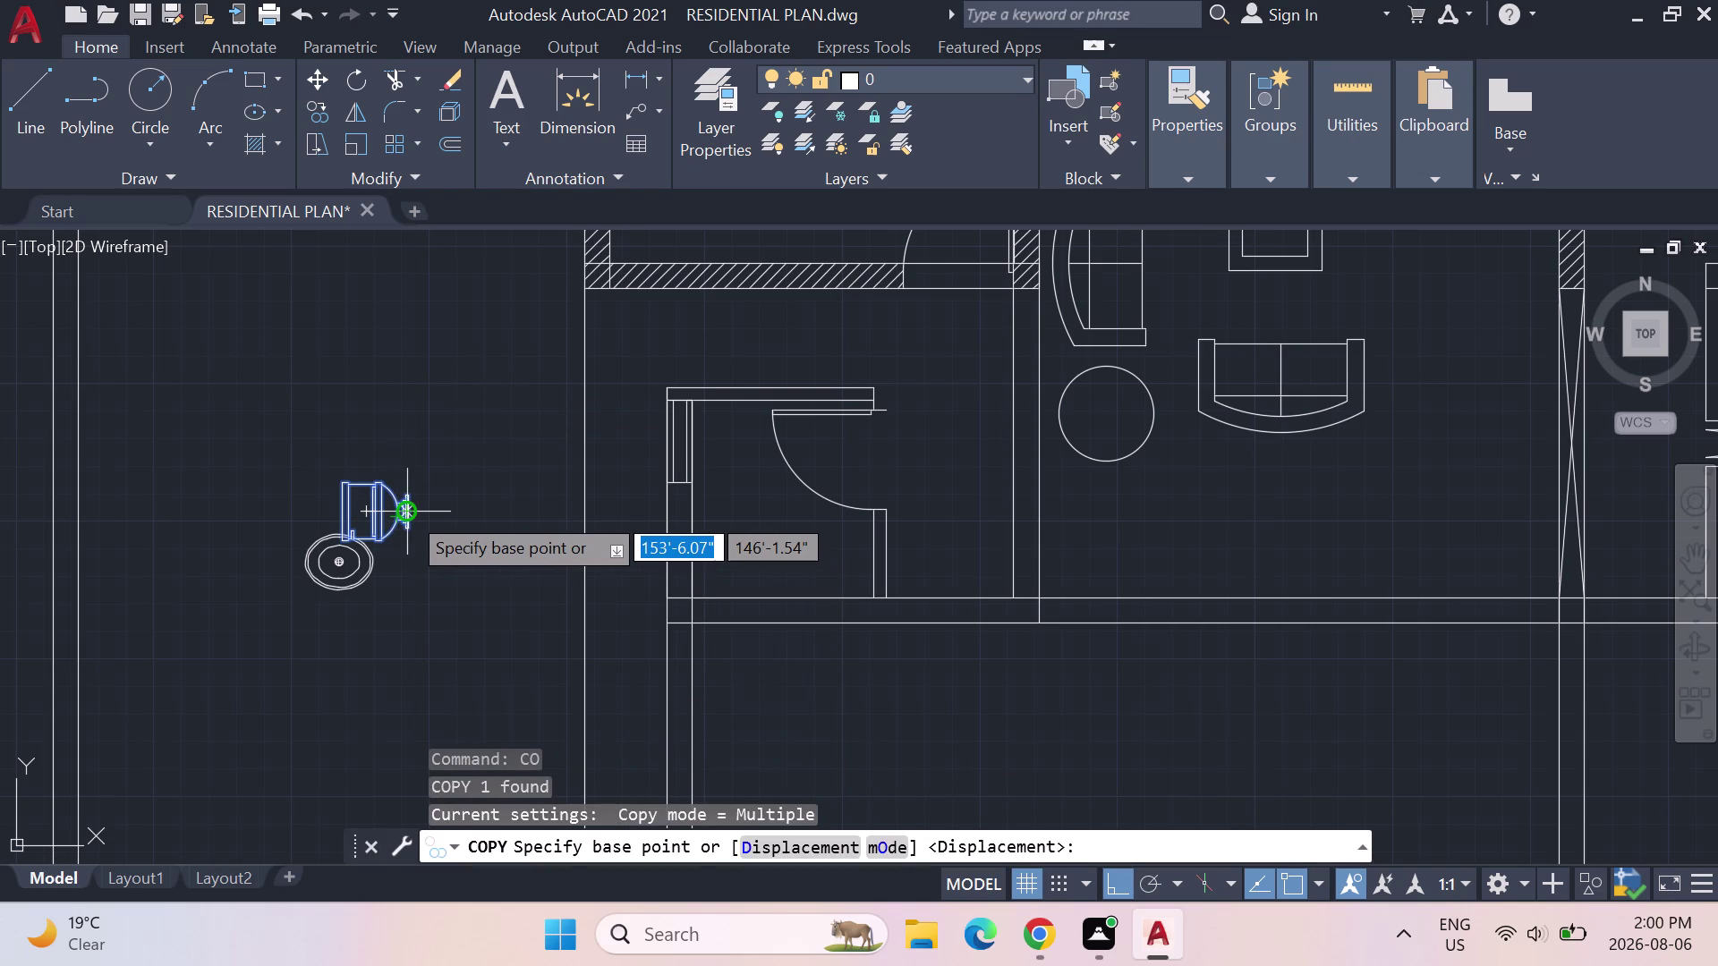
With Ortho off, copy the toilet against the bathroom's right-hand wall, then select the washbasin.
scroll(up, 3)
click(390, 505)
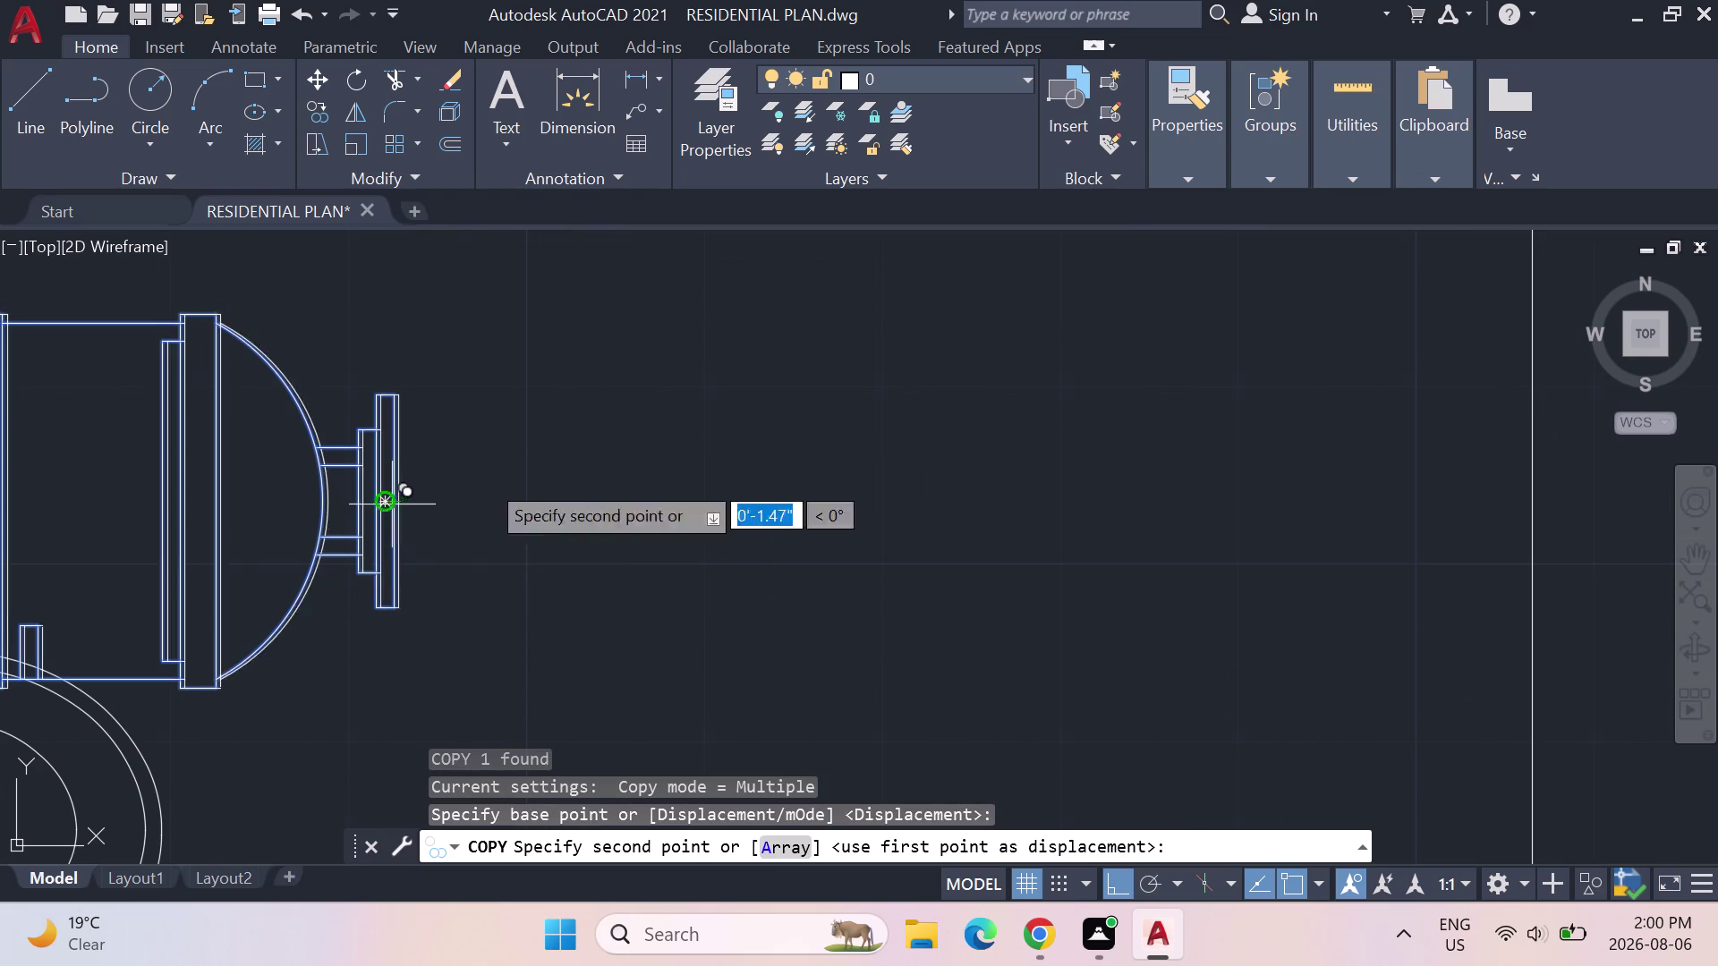
scroll(down, 3)
middle_drag(1572, 869, 1117, 754)
middle_drag(1137, 609, 504, 690)
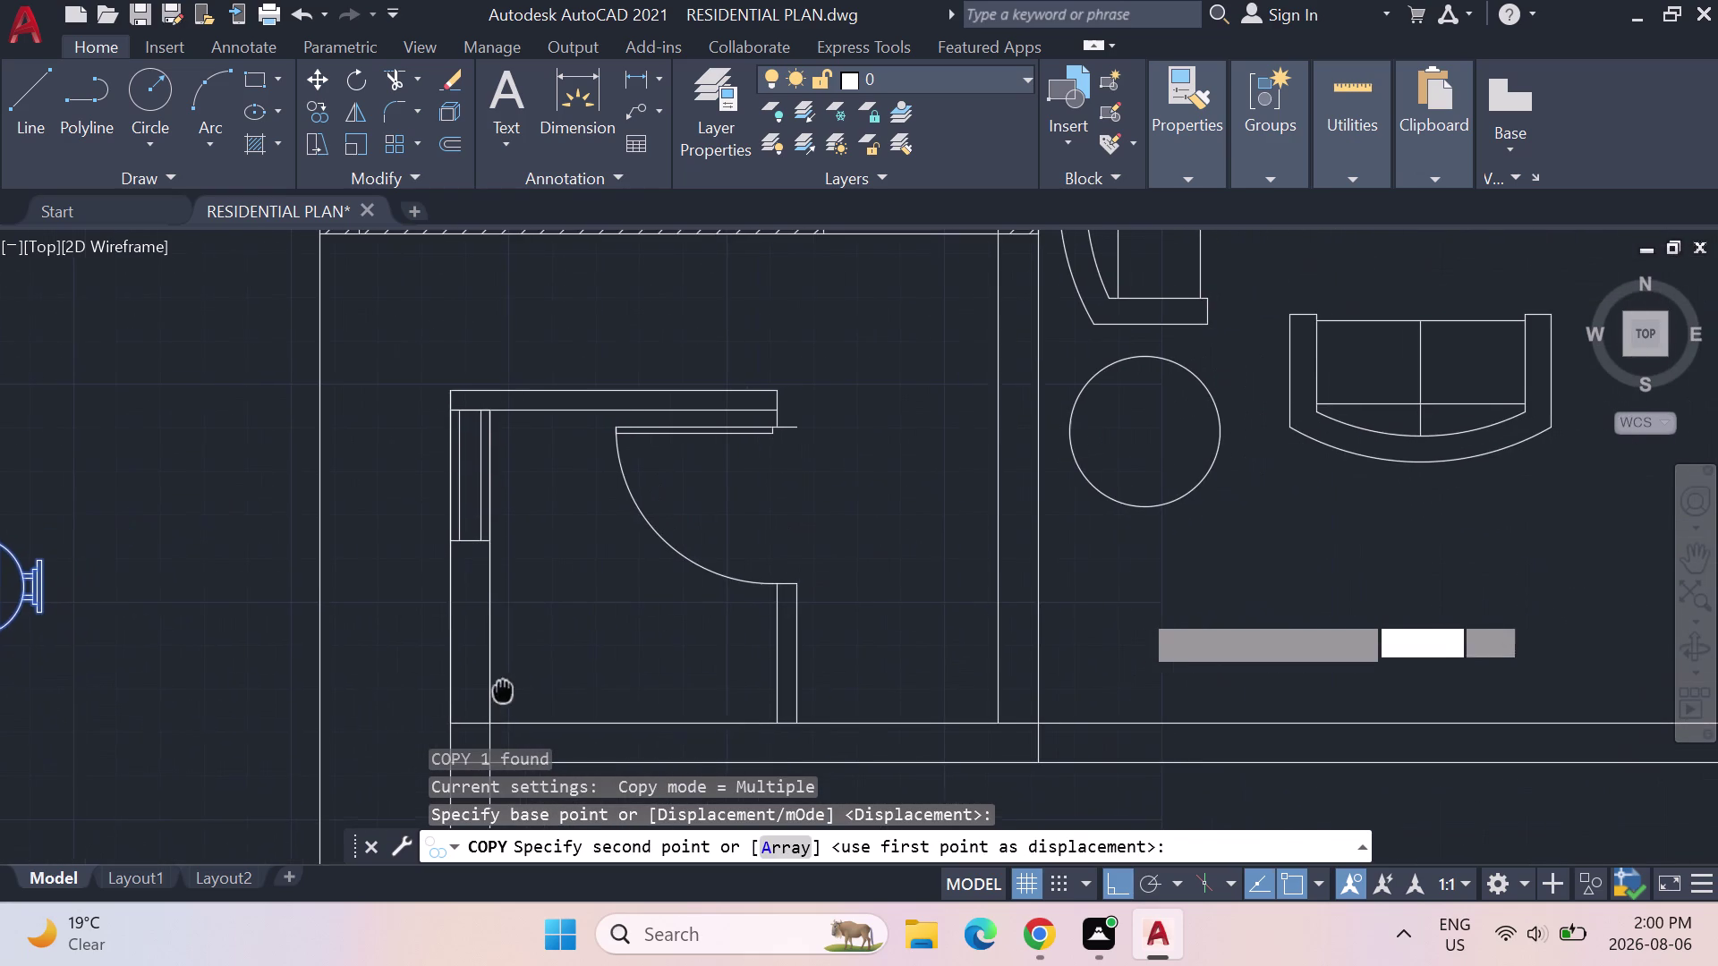
middle_drag(504, 691, 503, 691)
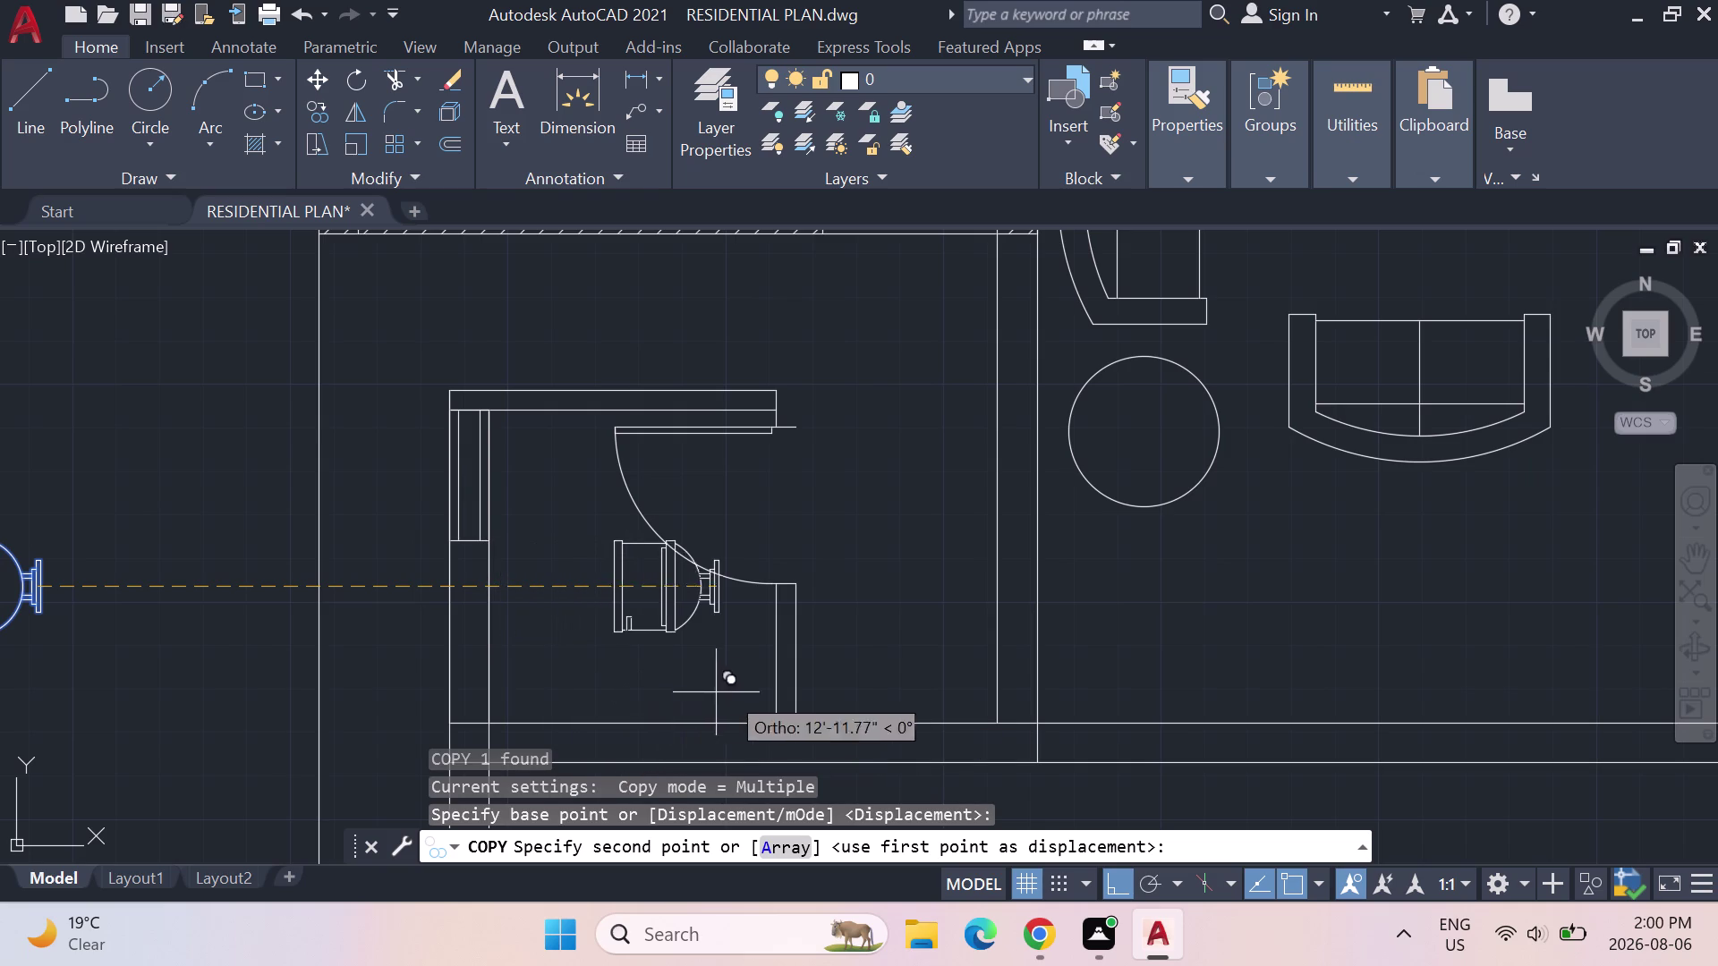
click(1130, 888)
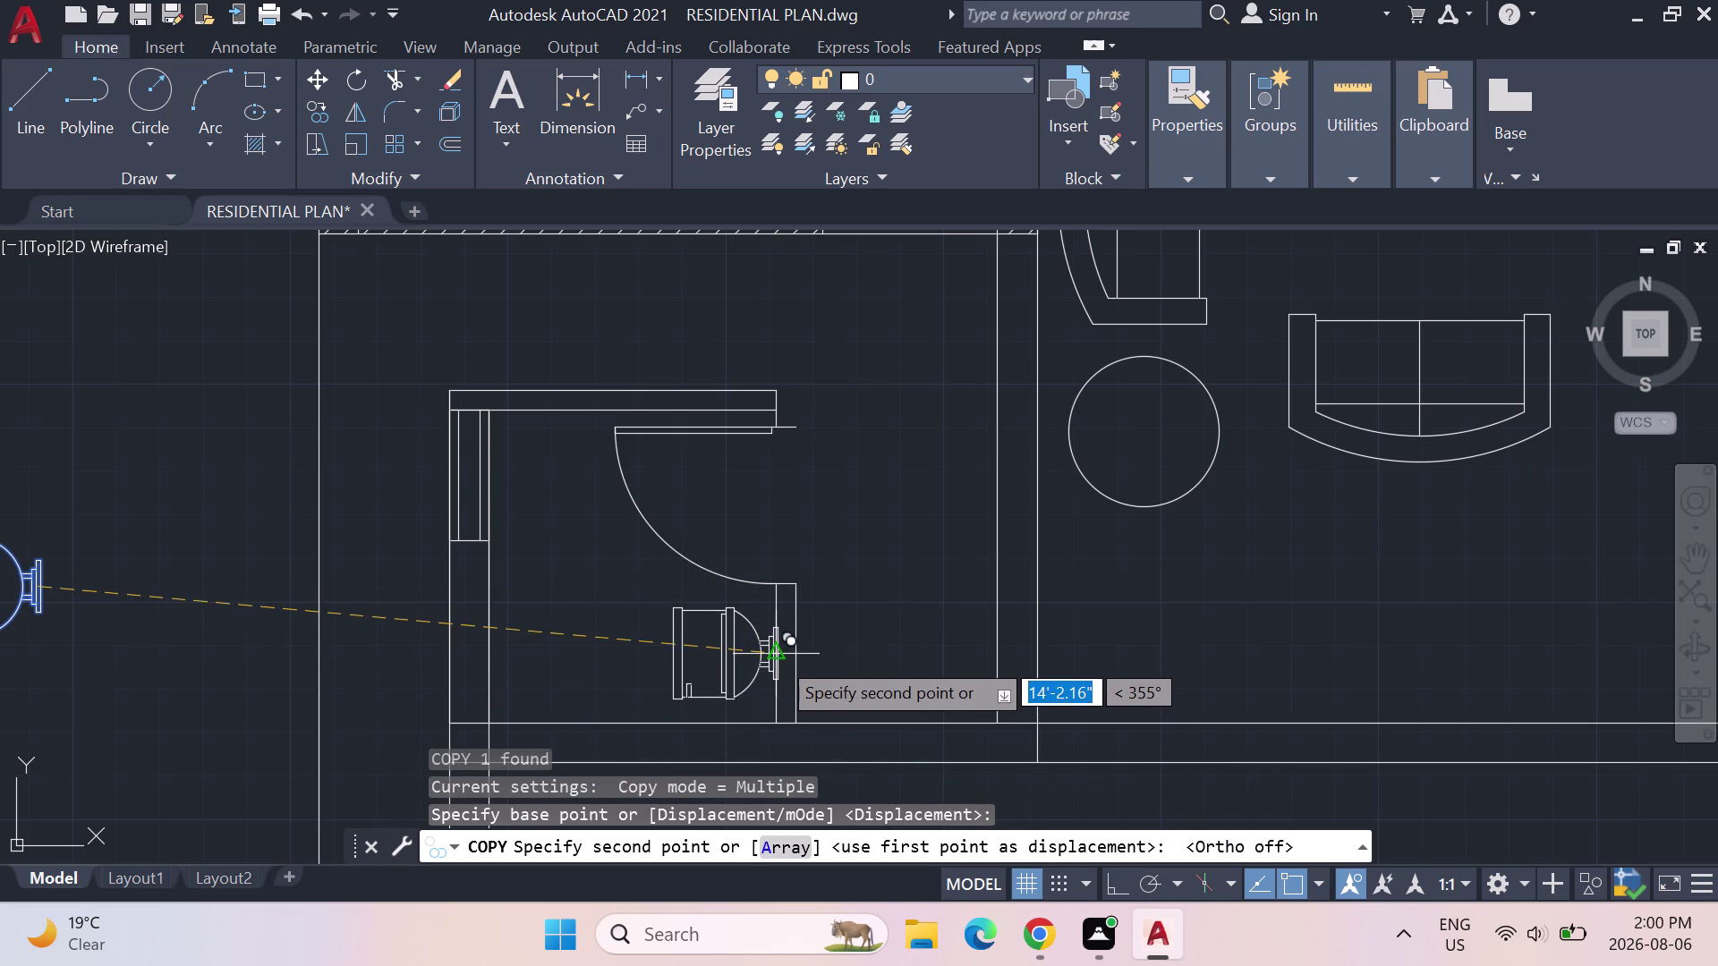
click(776, 656)
scroll(up, 3)
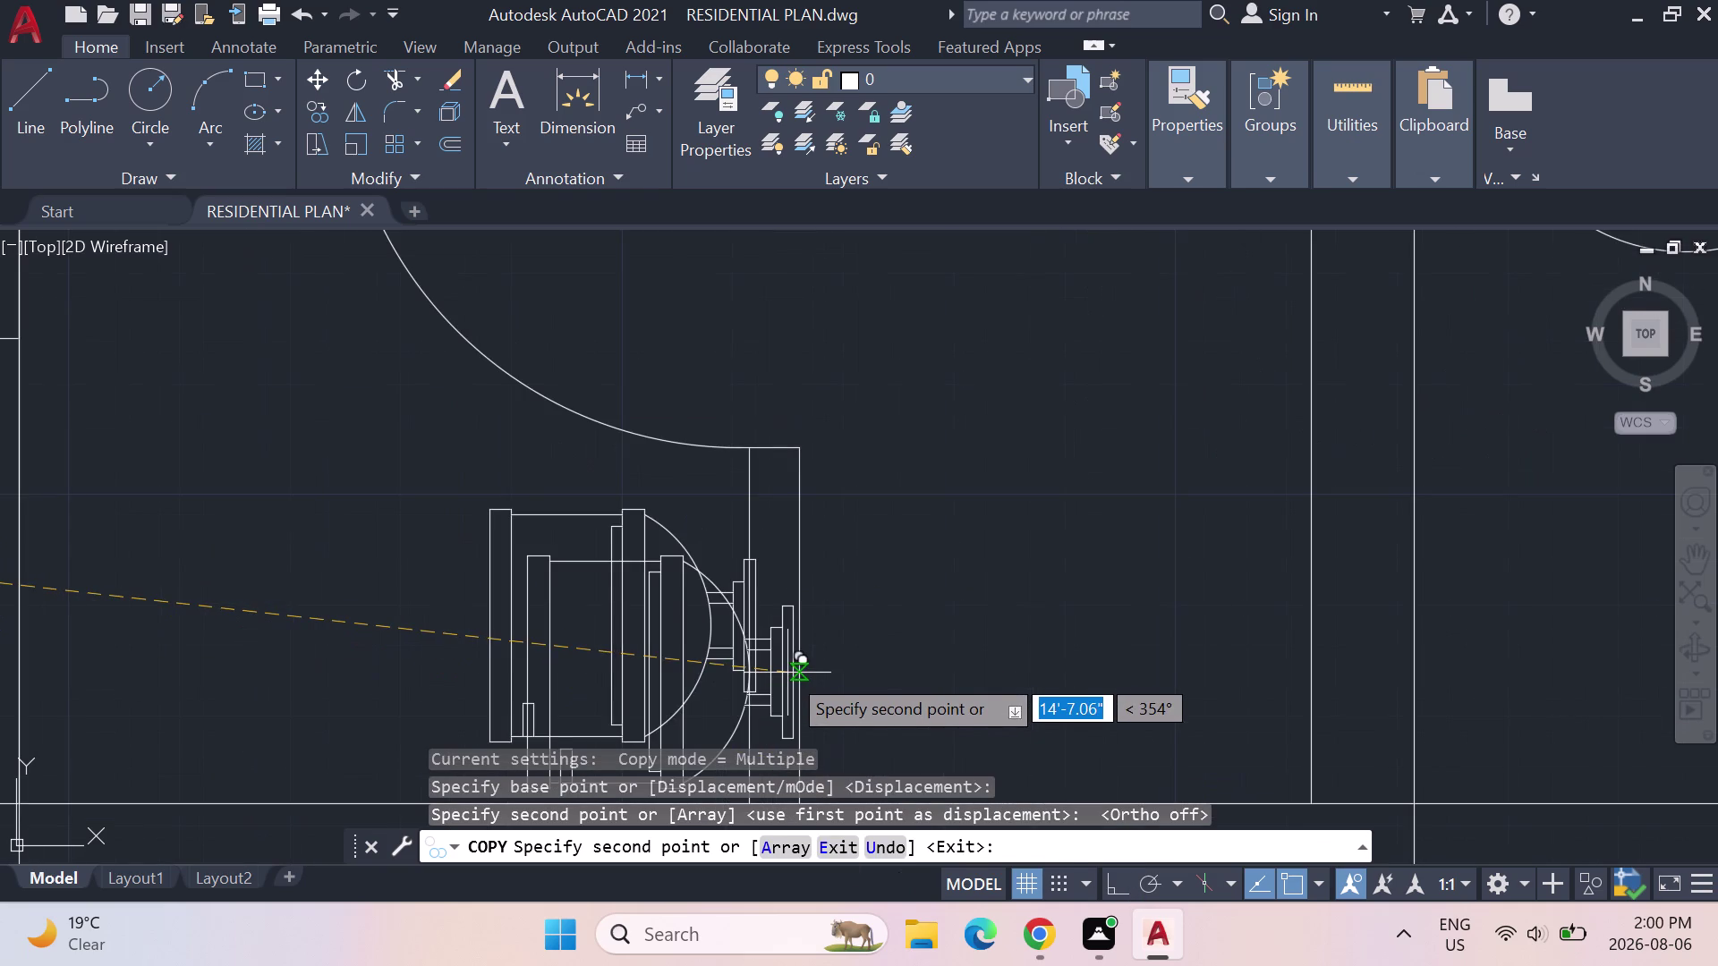
scroll(down, 3)
key(Escape)
scroll(down, 3)
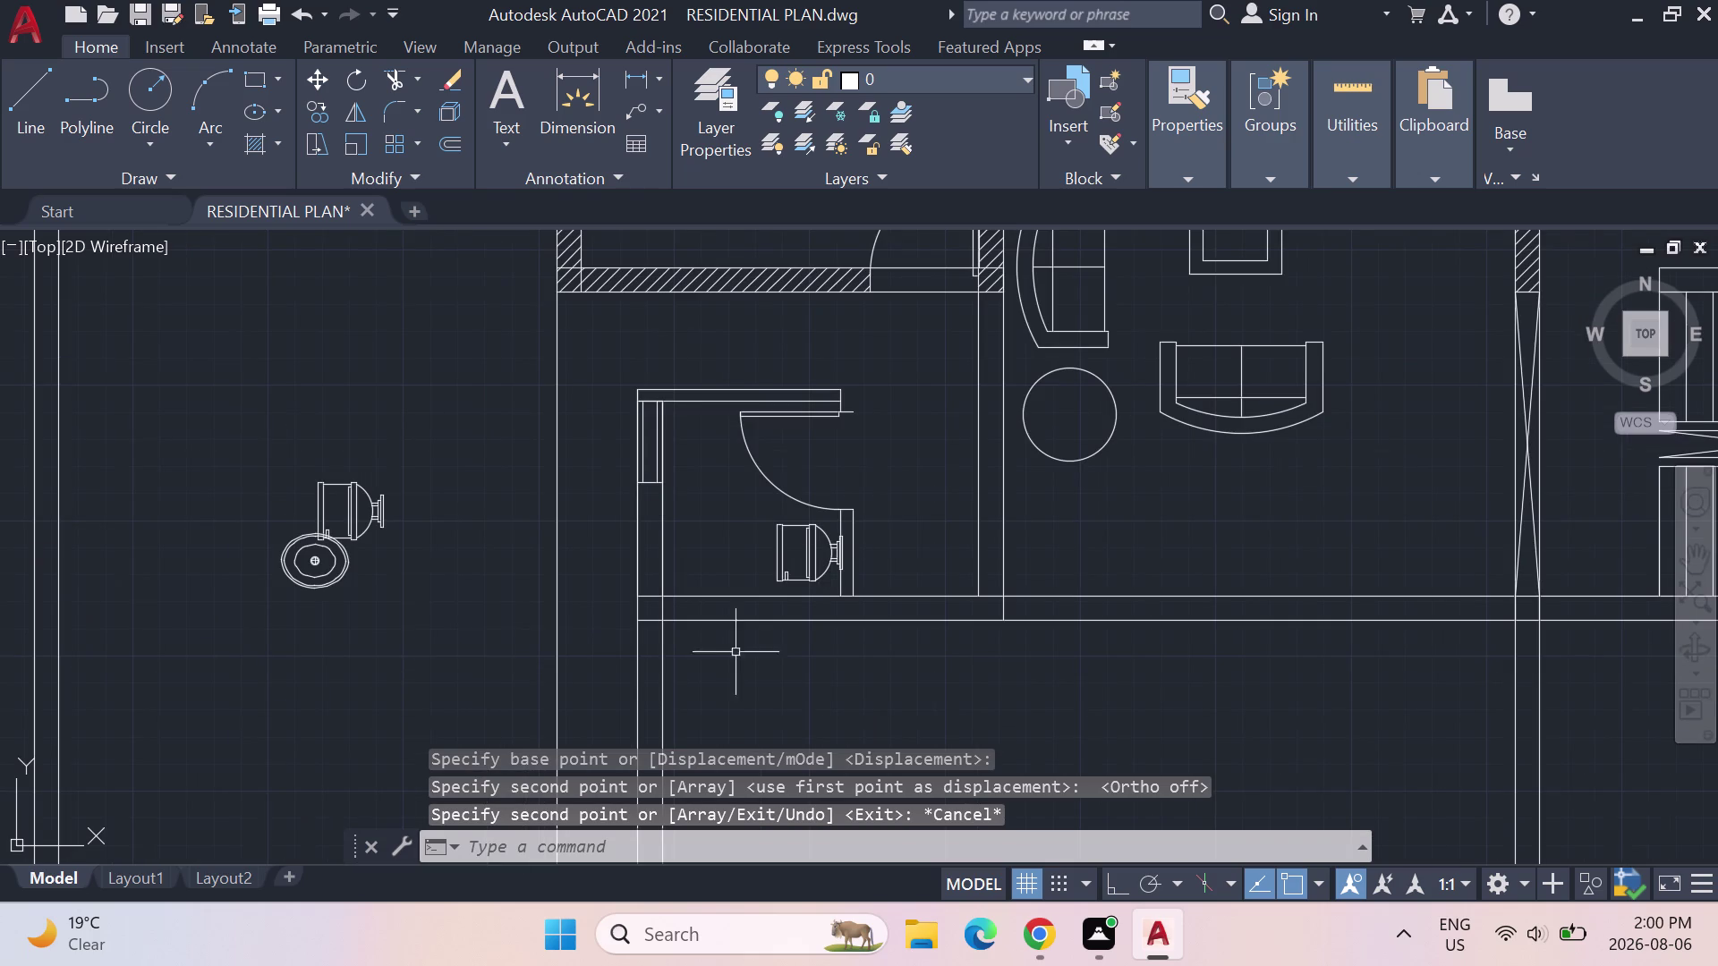
click(311, 579)
Copy the oval washbasin and place it right of the toilet along the bathroom's bottom wall.
right_click(312, 579)
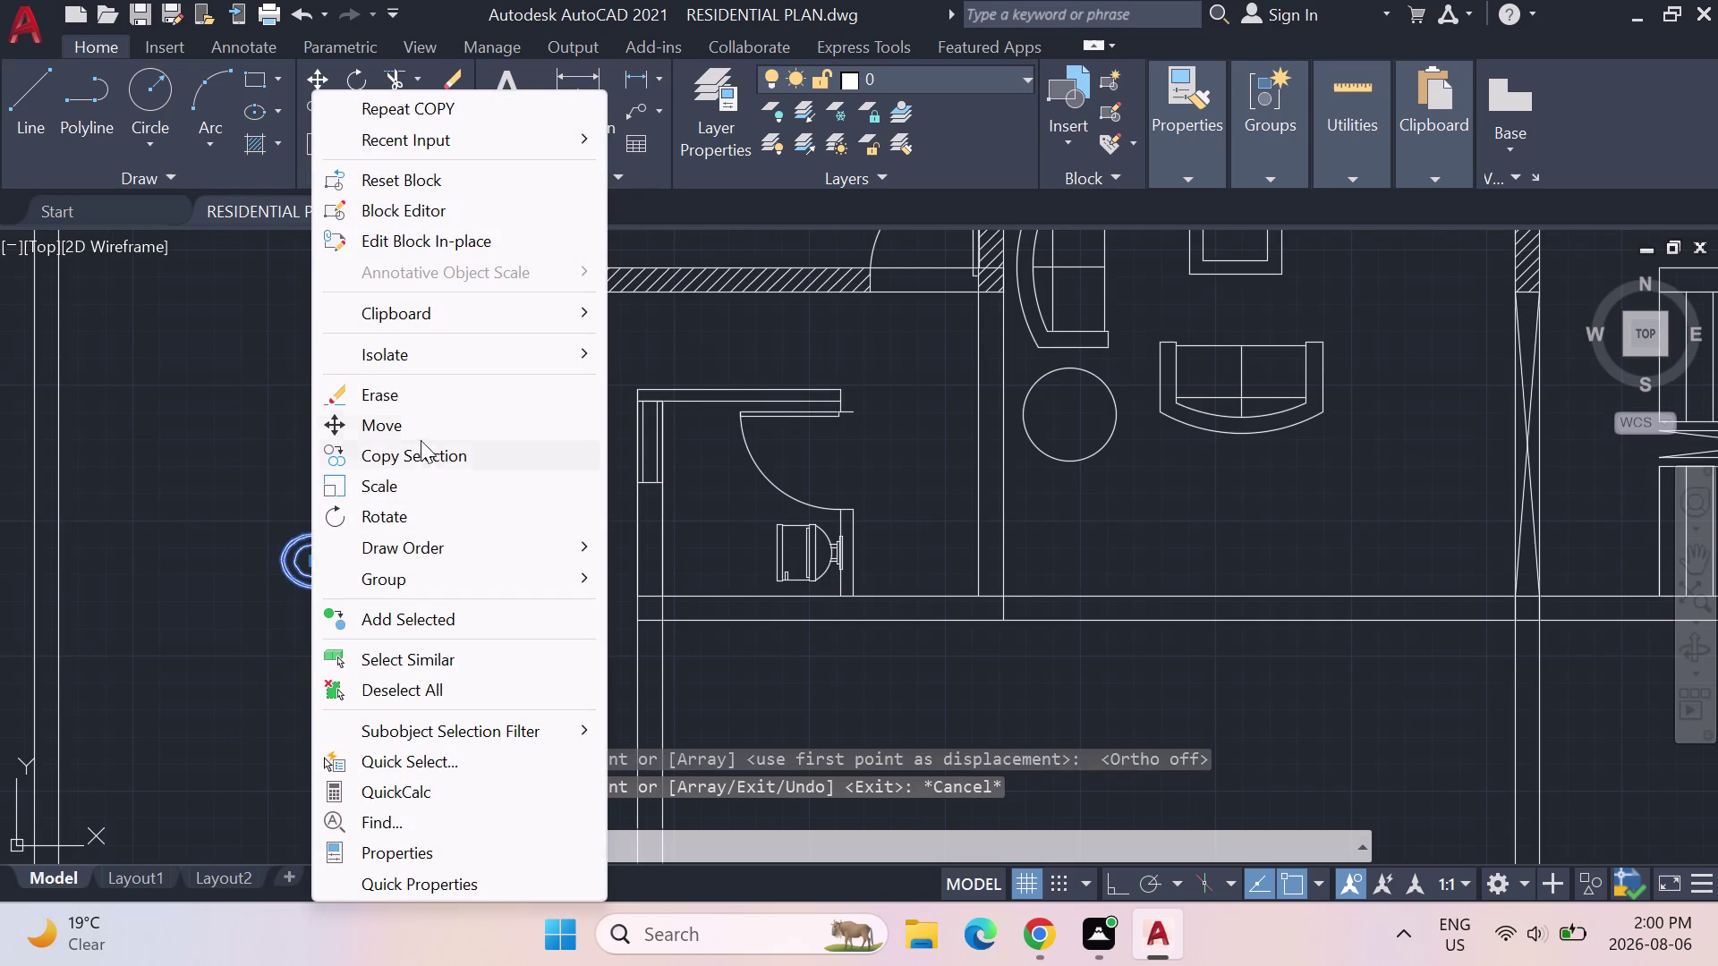
click(415, 453)
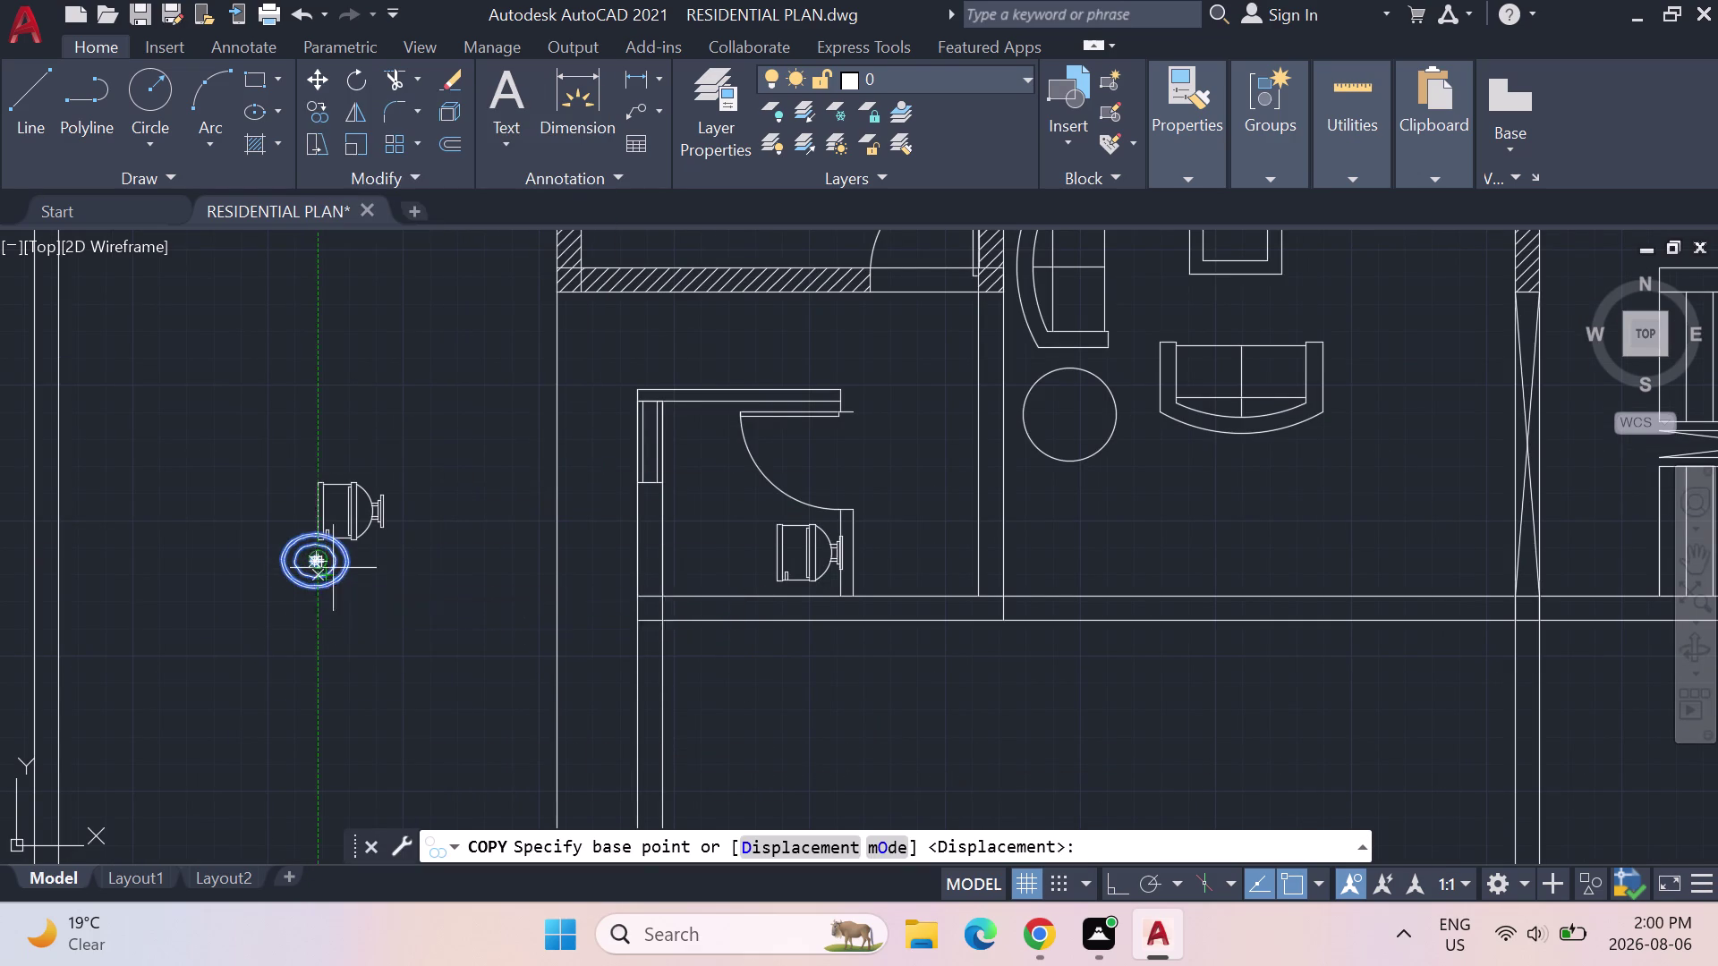
scroll(up, 3)
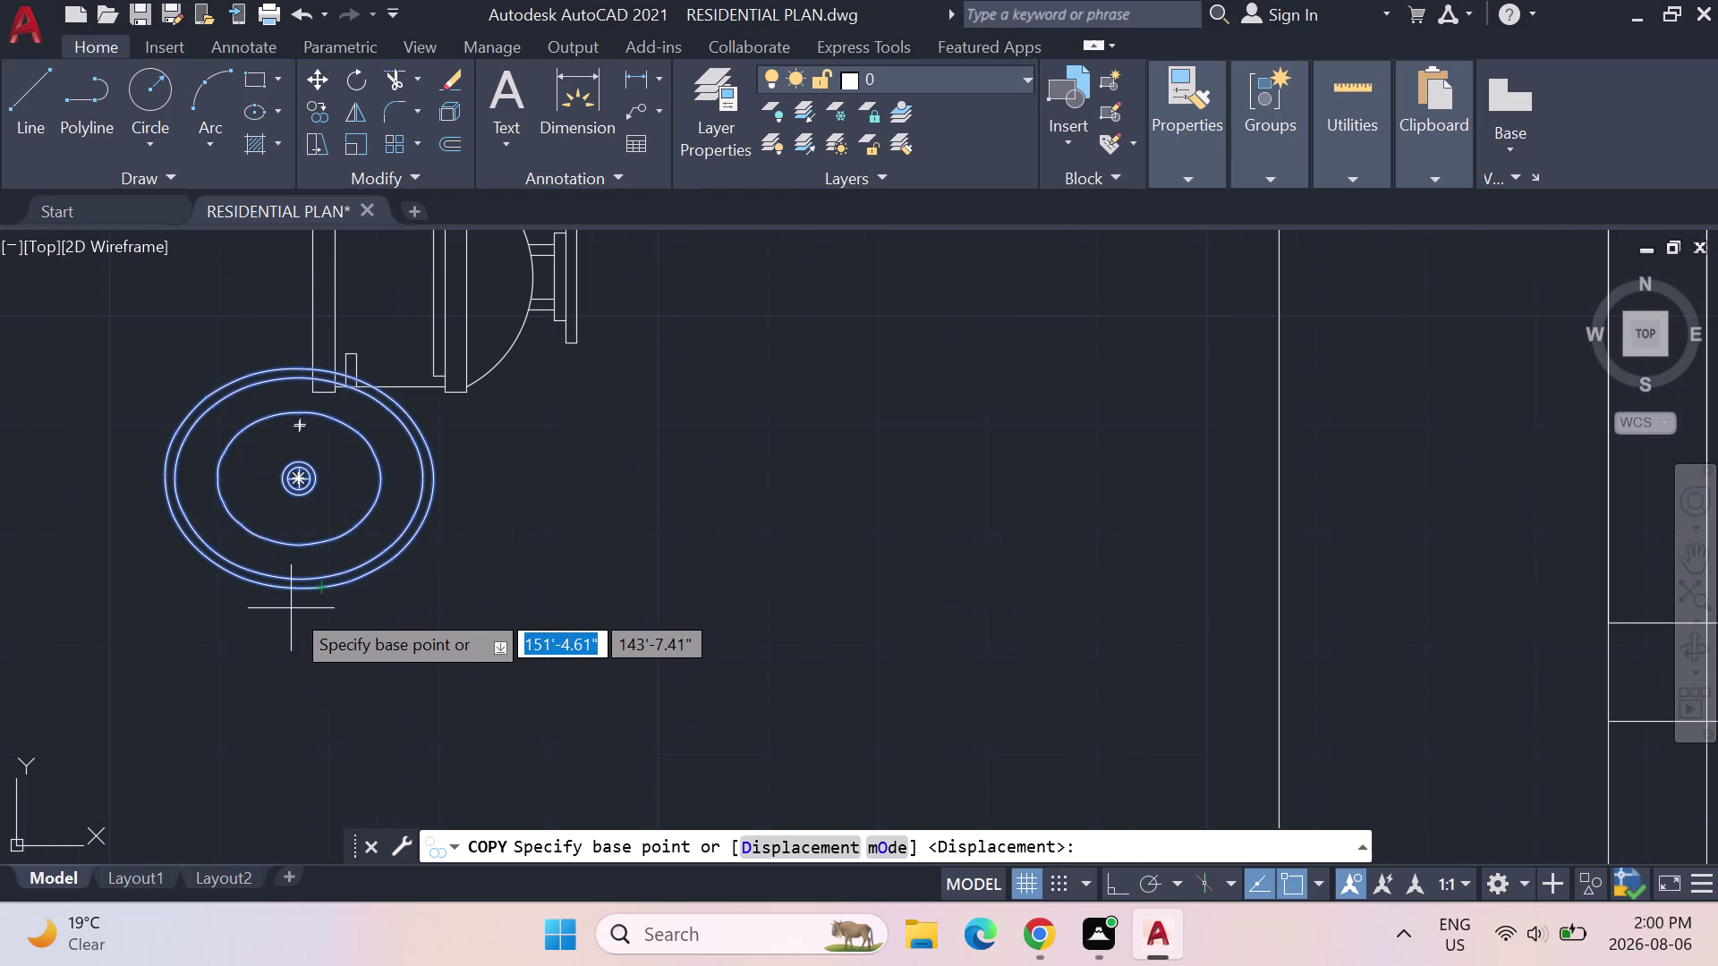
click(290, 595)
scroll(down, 3)
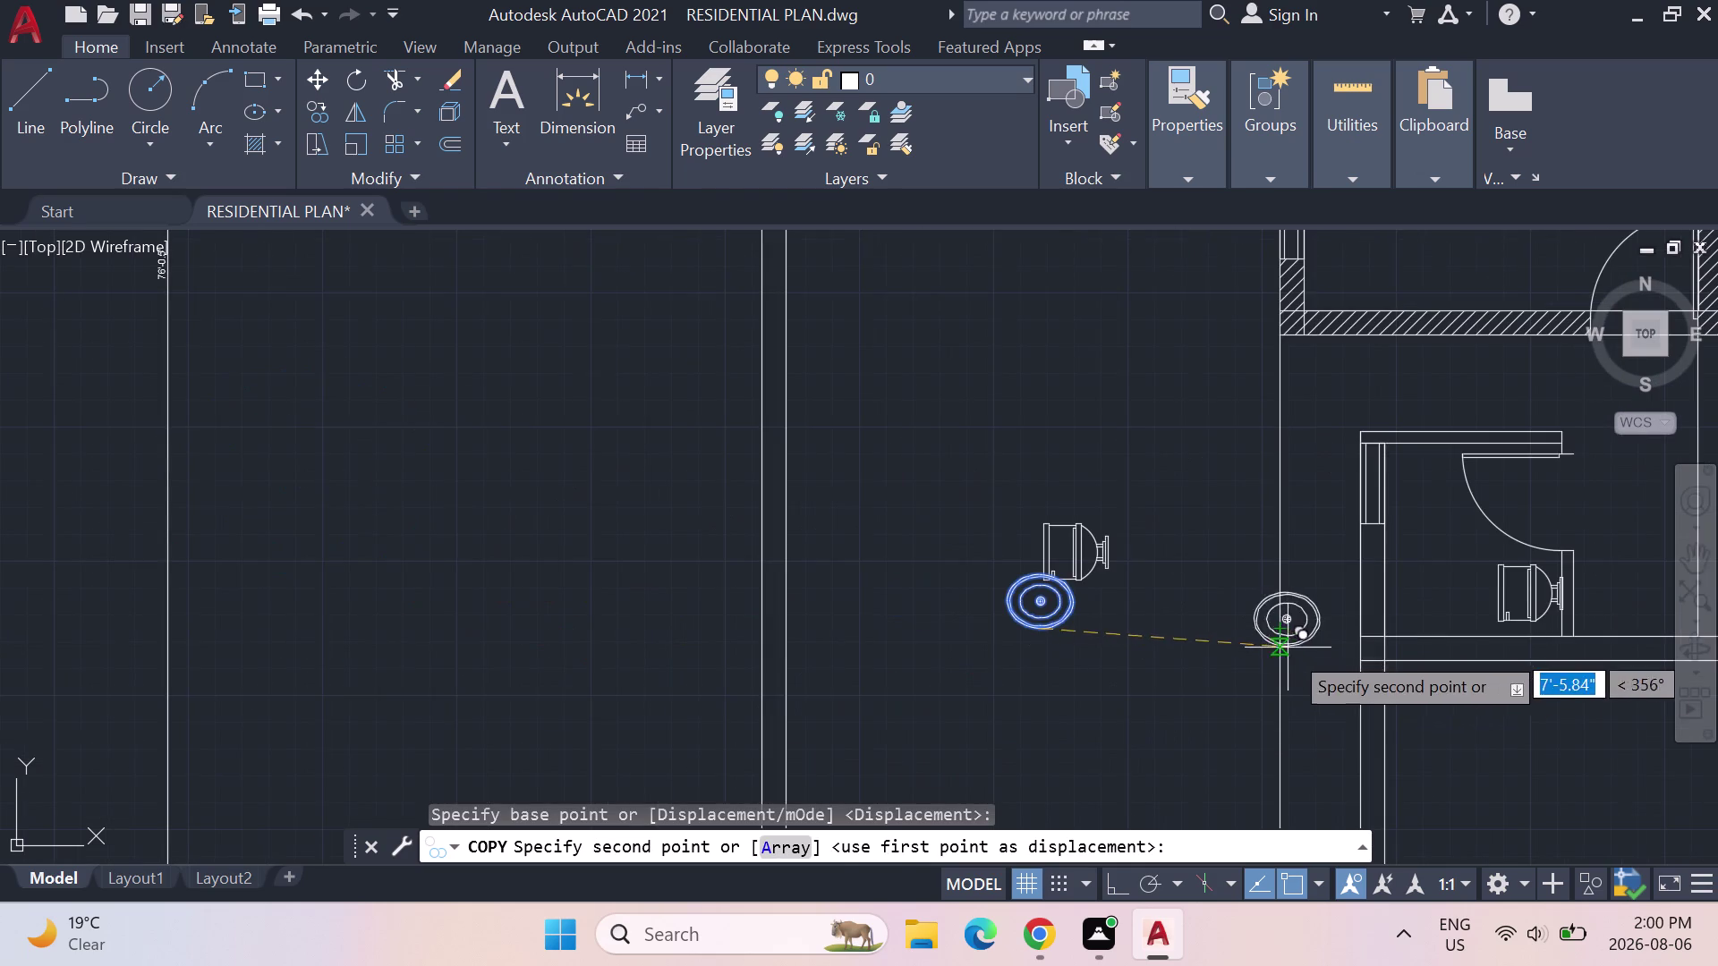
middle_drag(1306, 673, 519, 783)
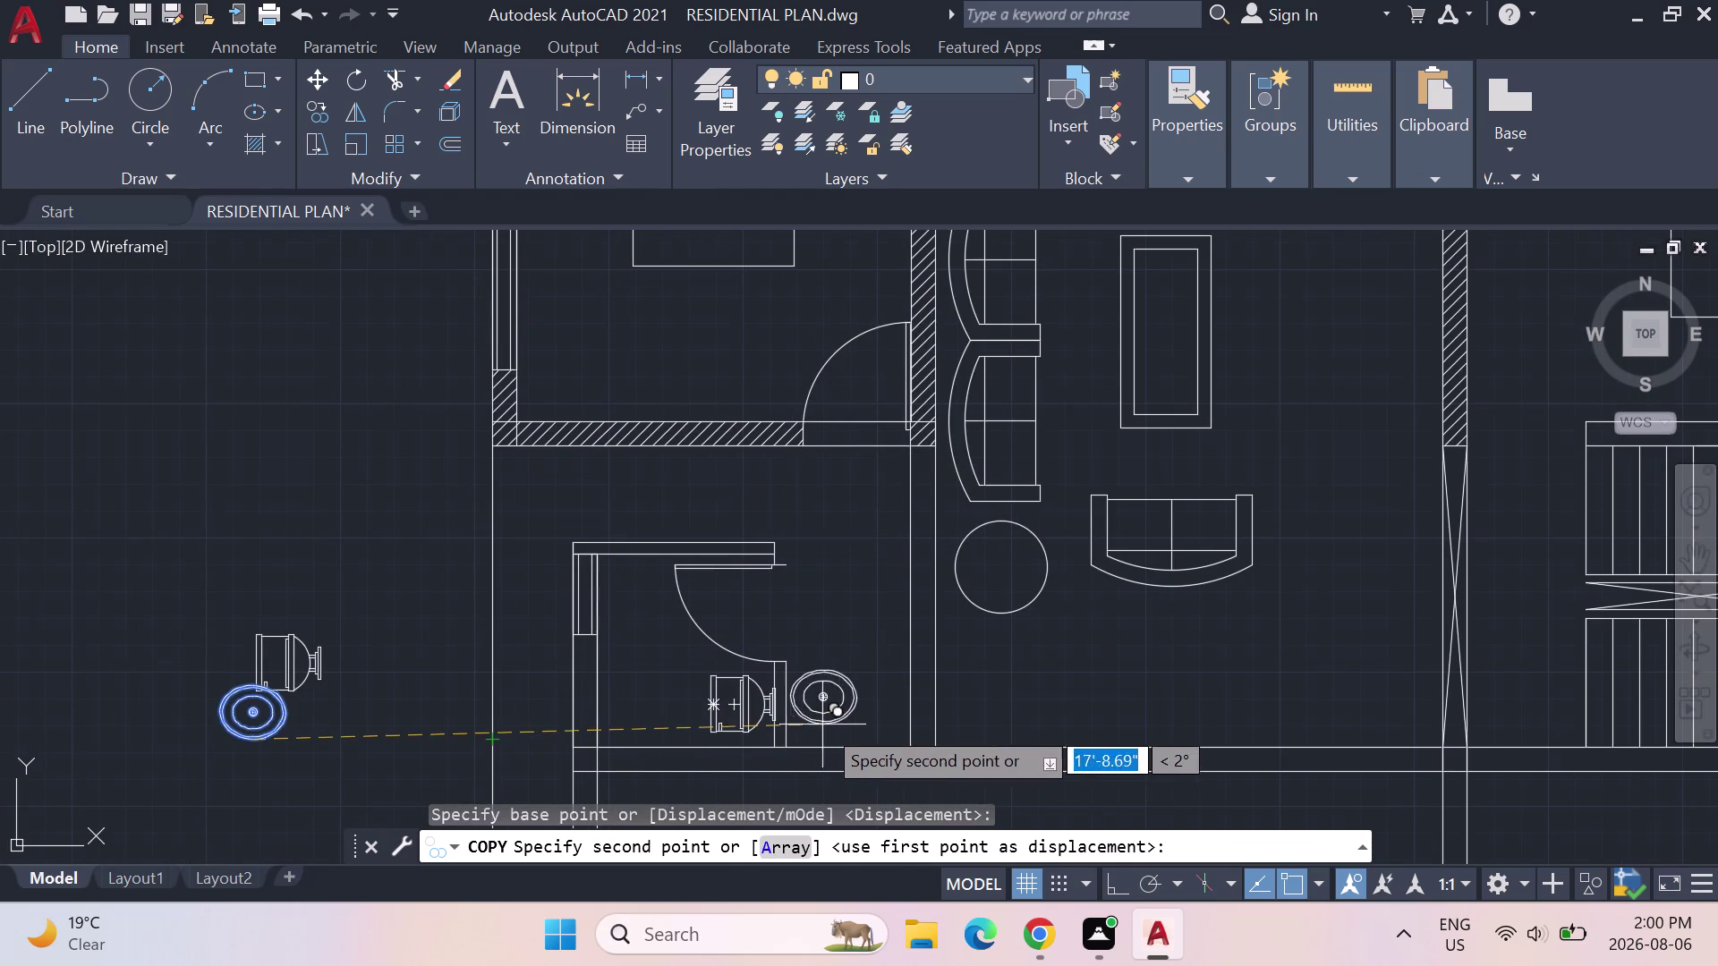
scroll(up, 3)
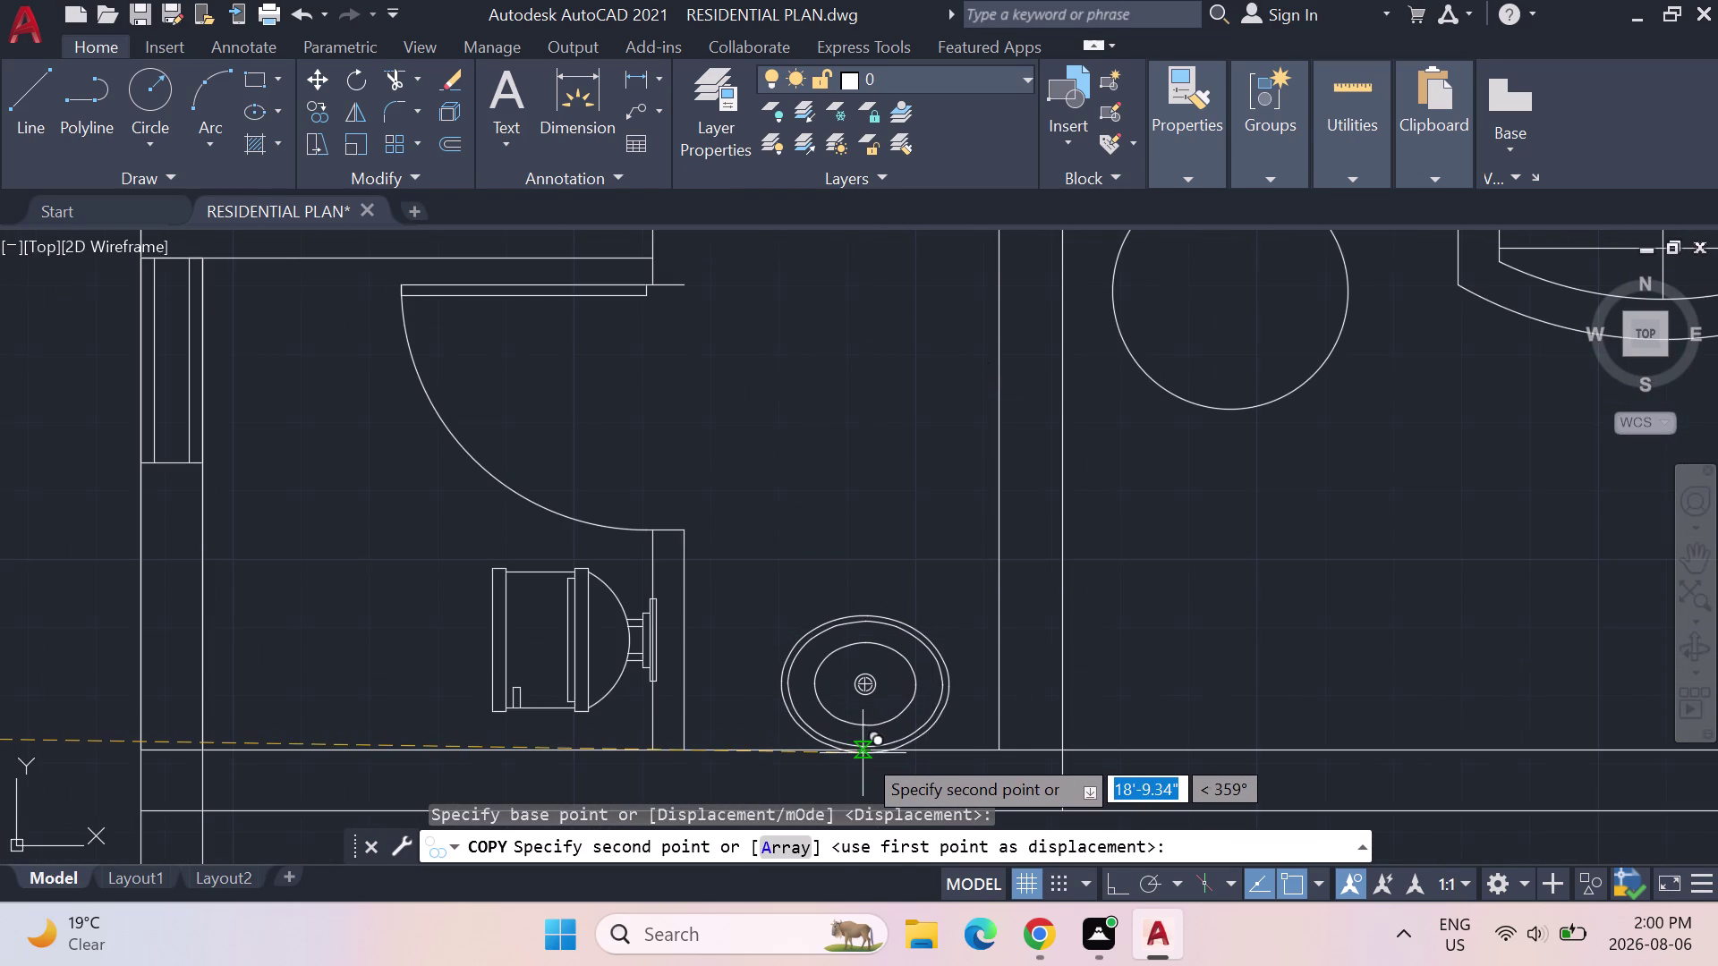
click(863, 753)
key(Escape)
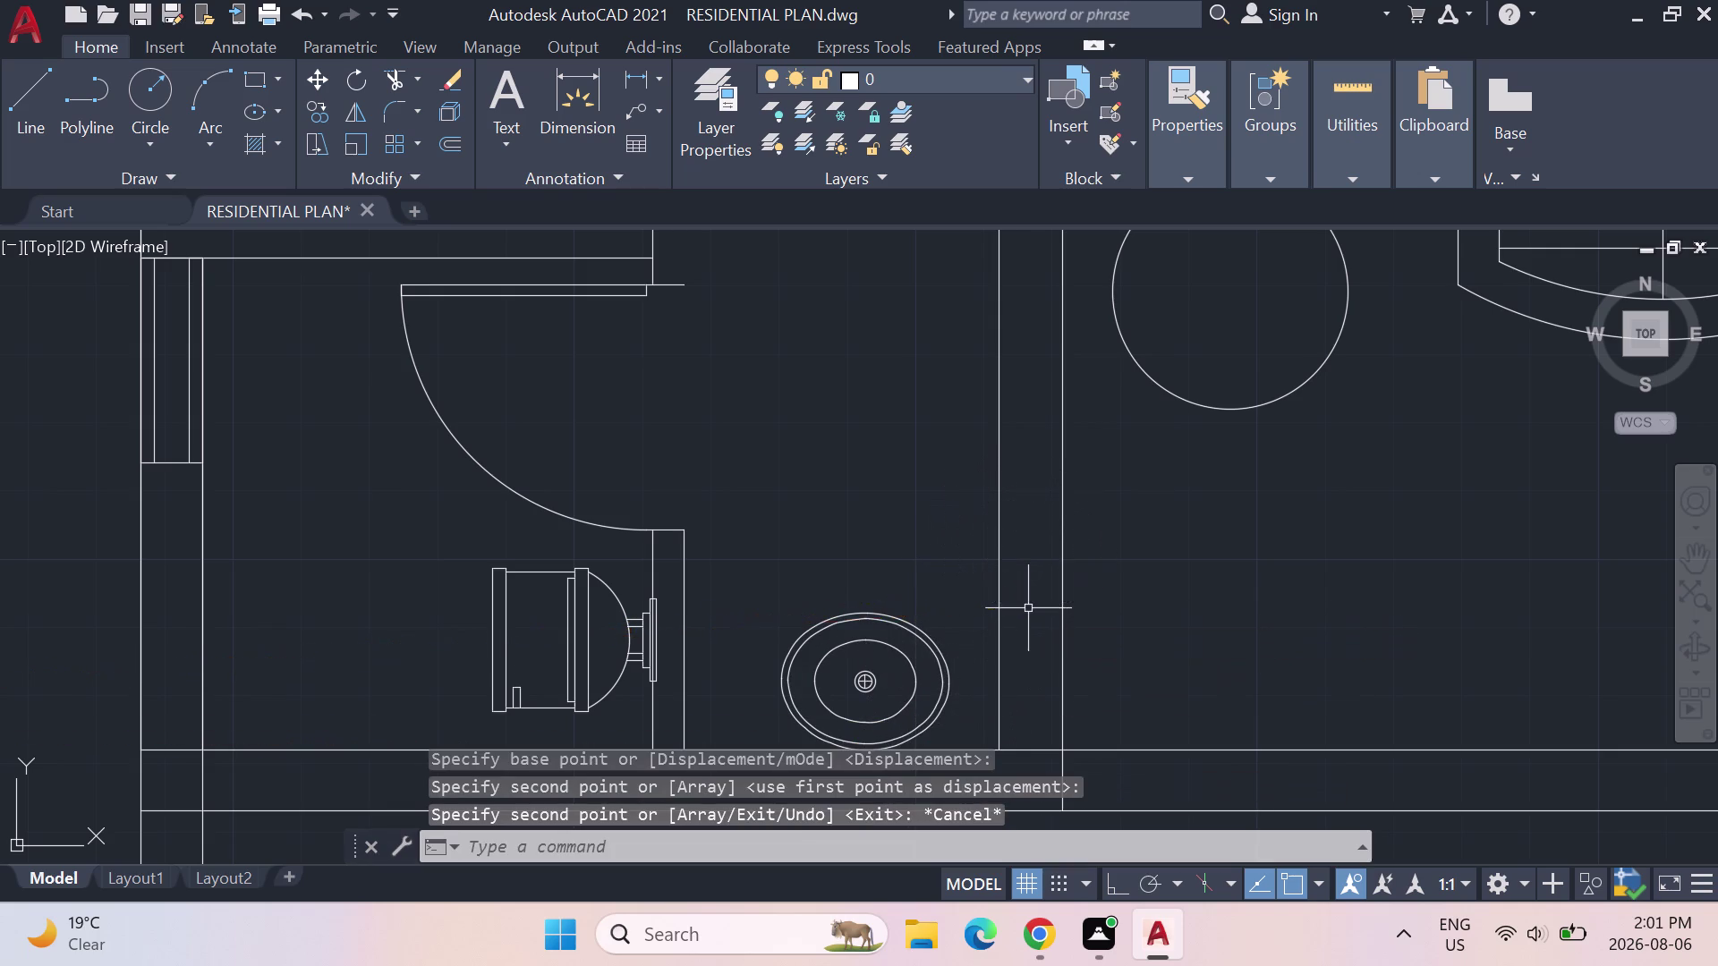
scroll(down, 3)
Pan and zoom across the furnished floor plan, then start a new line.
middle_drag(982, 552, 777, 576)
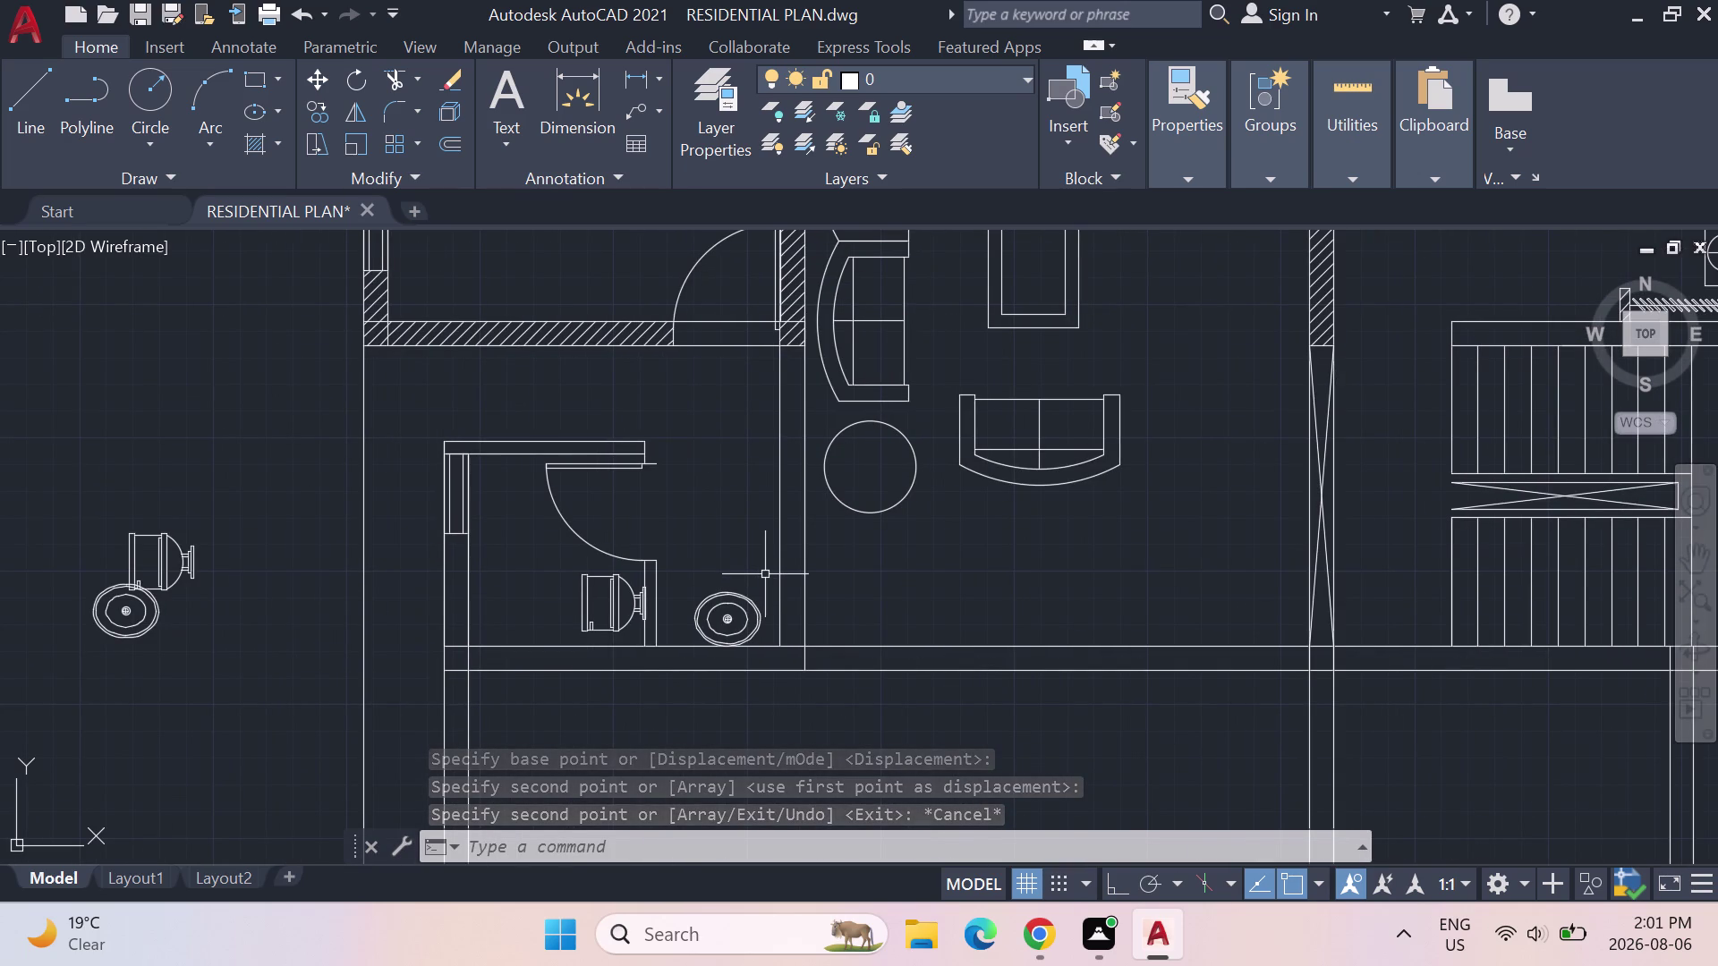
scroll(down, 3)
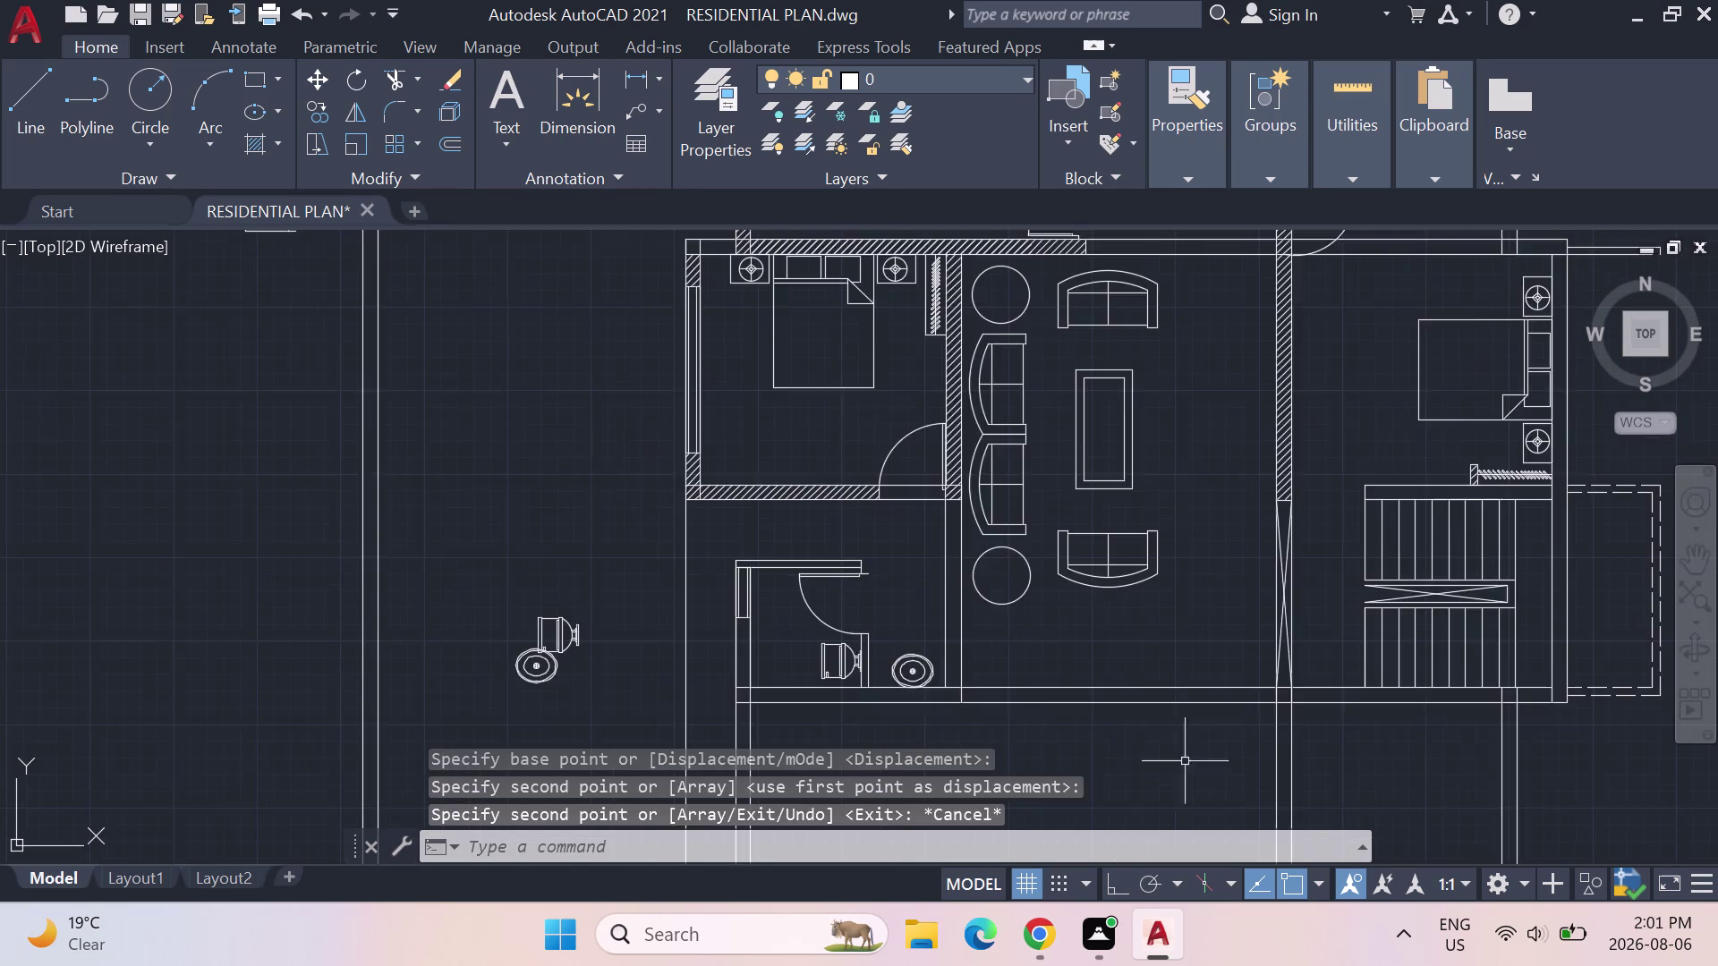
scroll(down, 3)
middle_drag(1357, 626, 1232, 453)
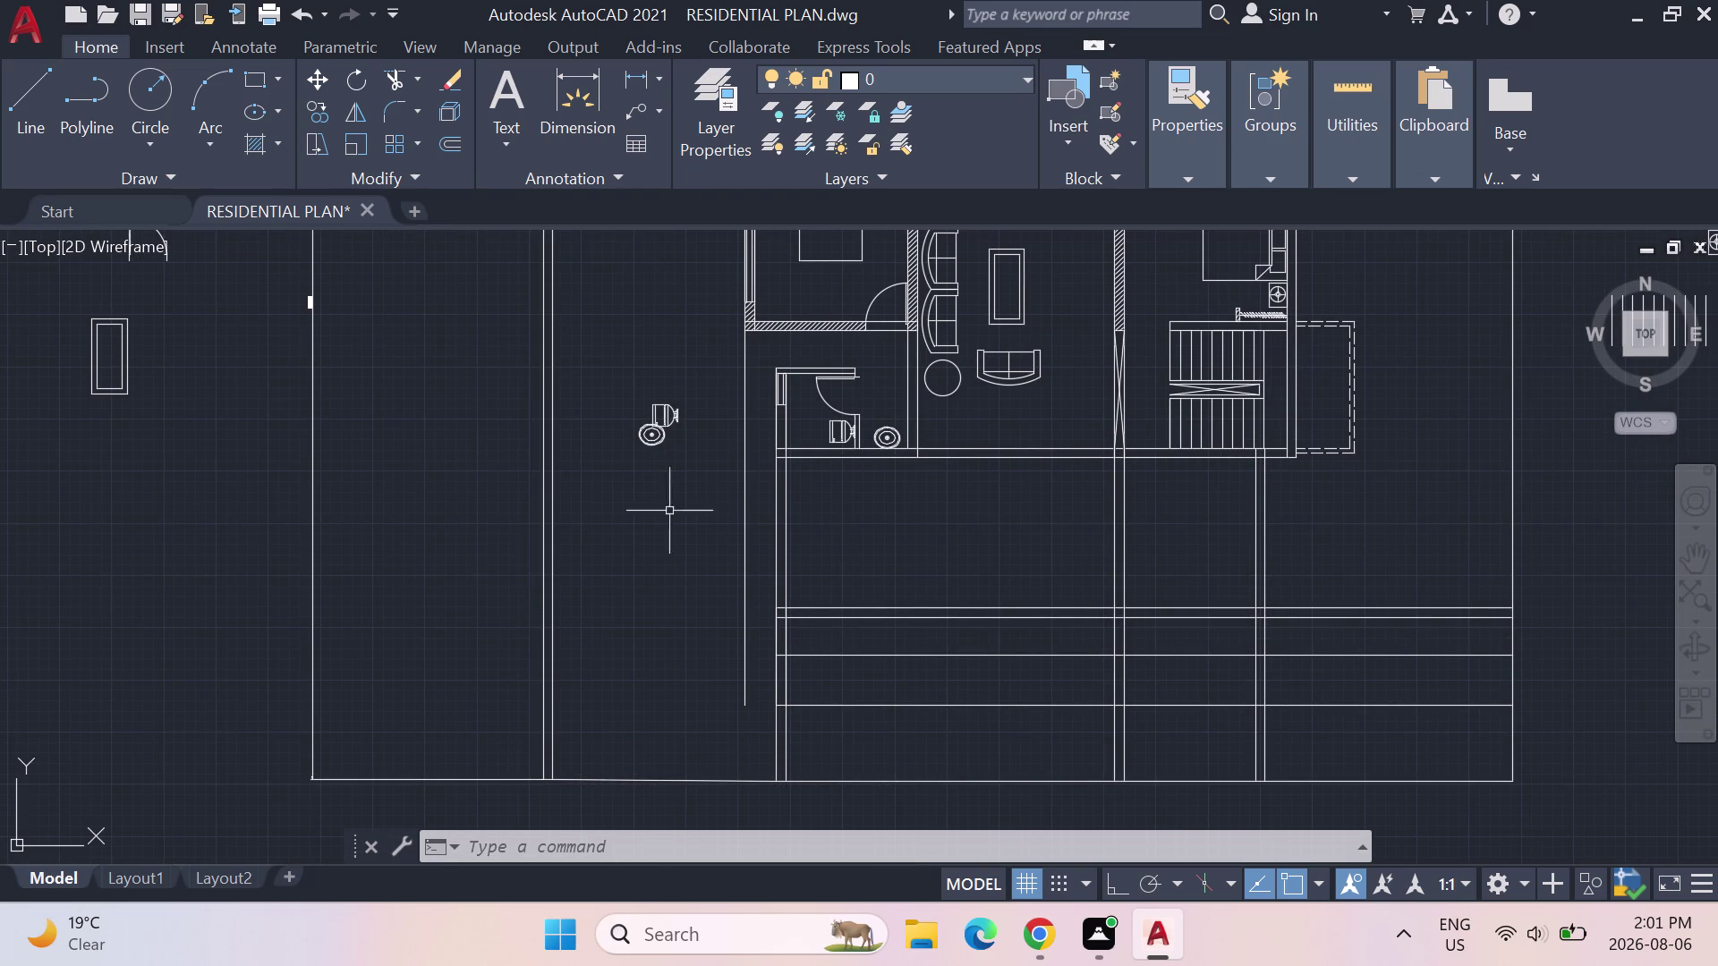
scroll(down, 3)
middle_drag(983, 288, 902, 401)
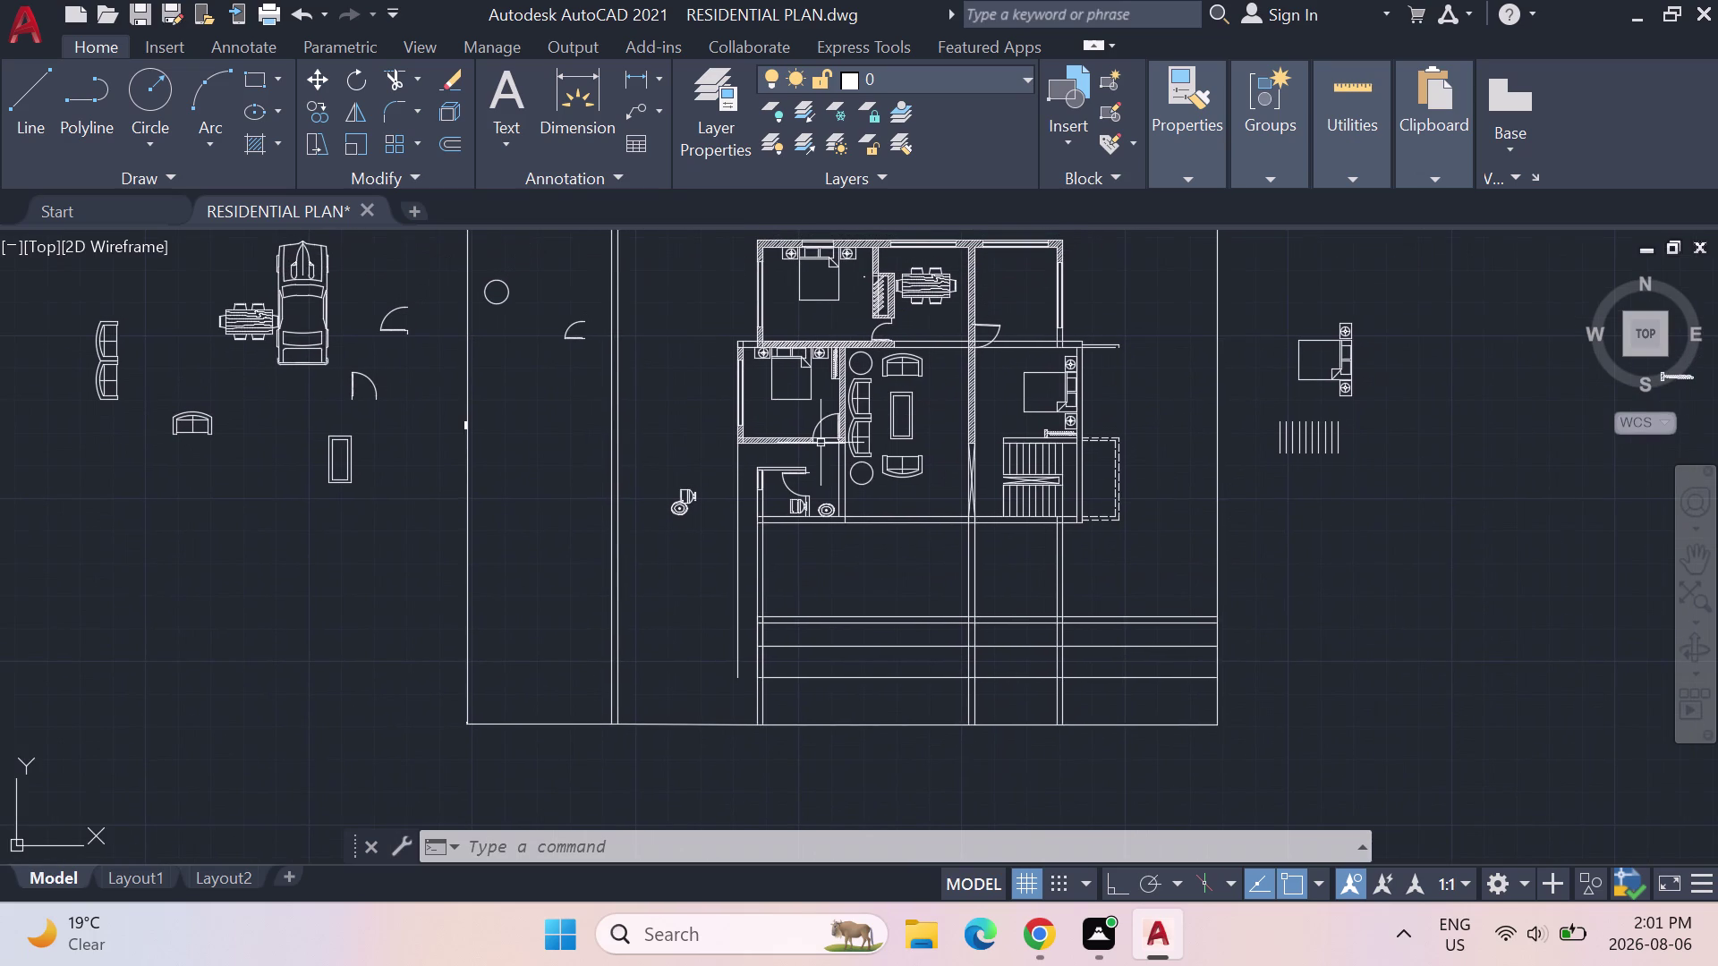
scroll(up, 3)
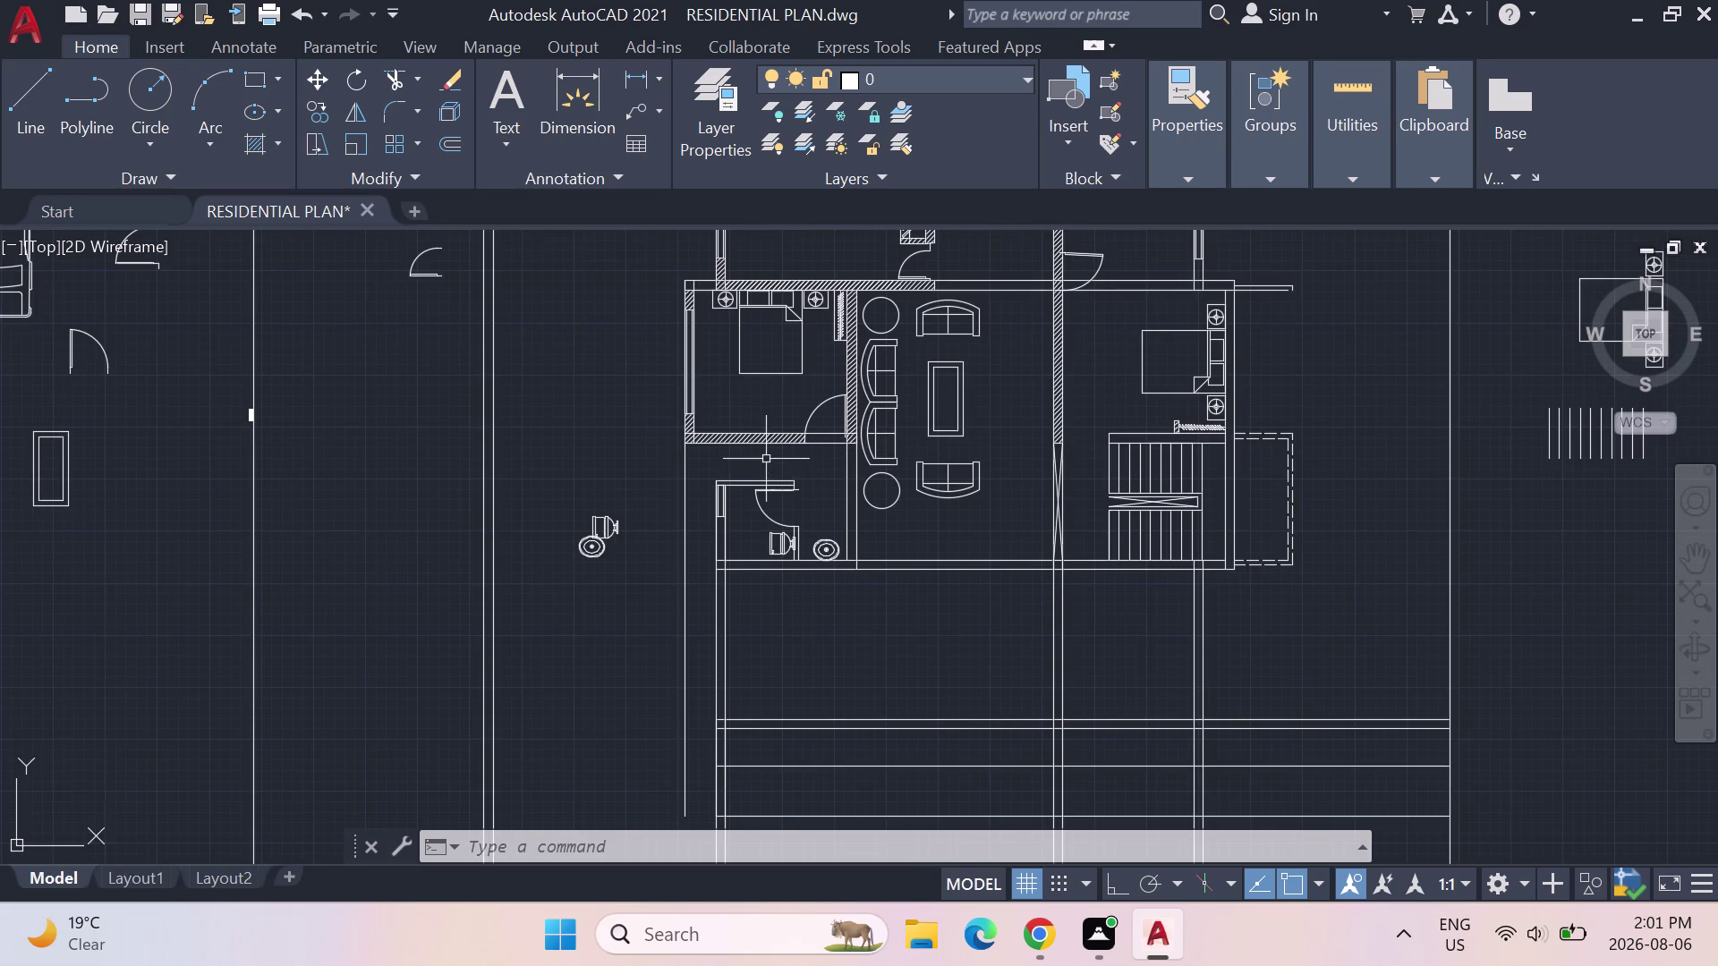
scroll(up, 3)
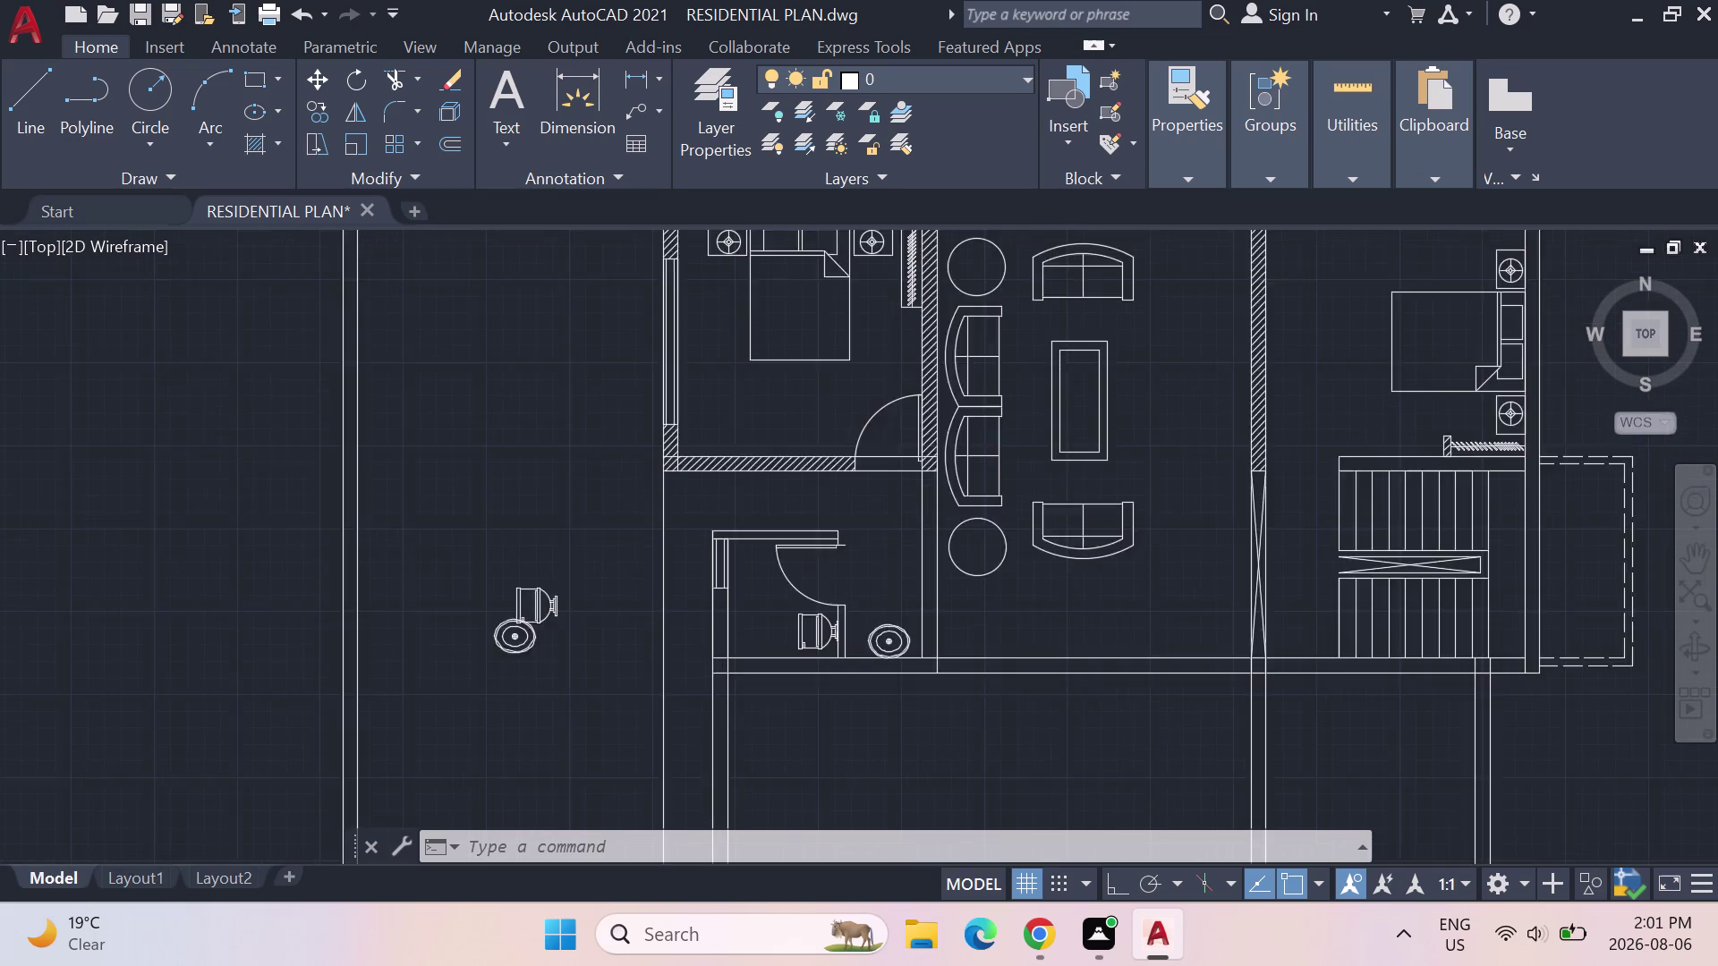
scroll(up, 3)
scroll(down, 3)
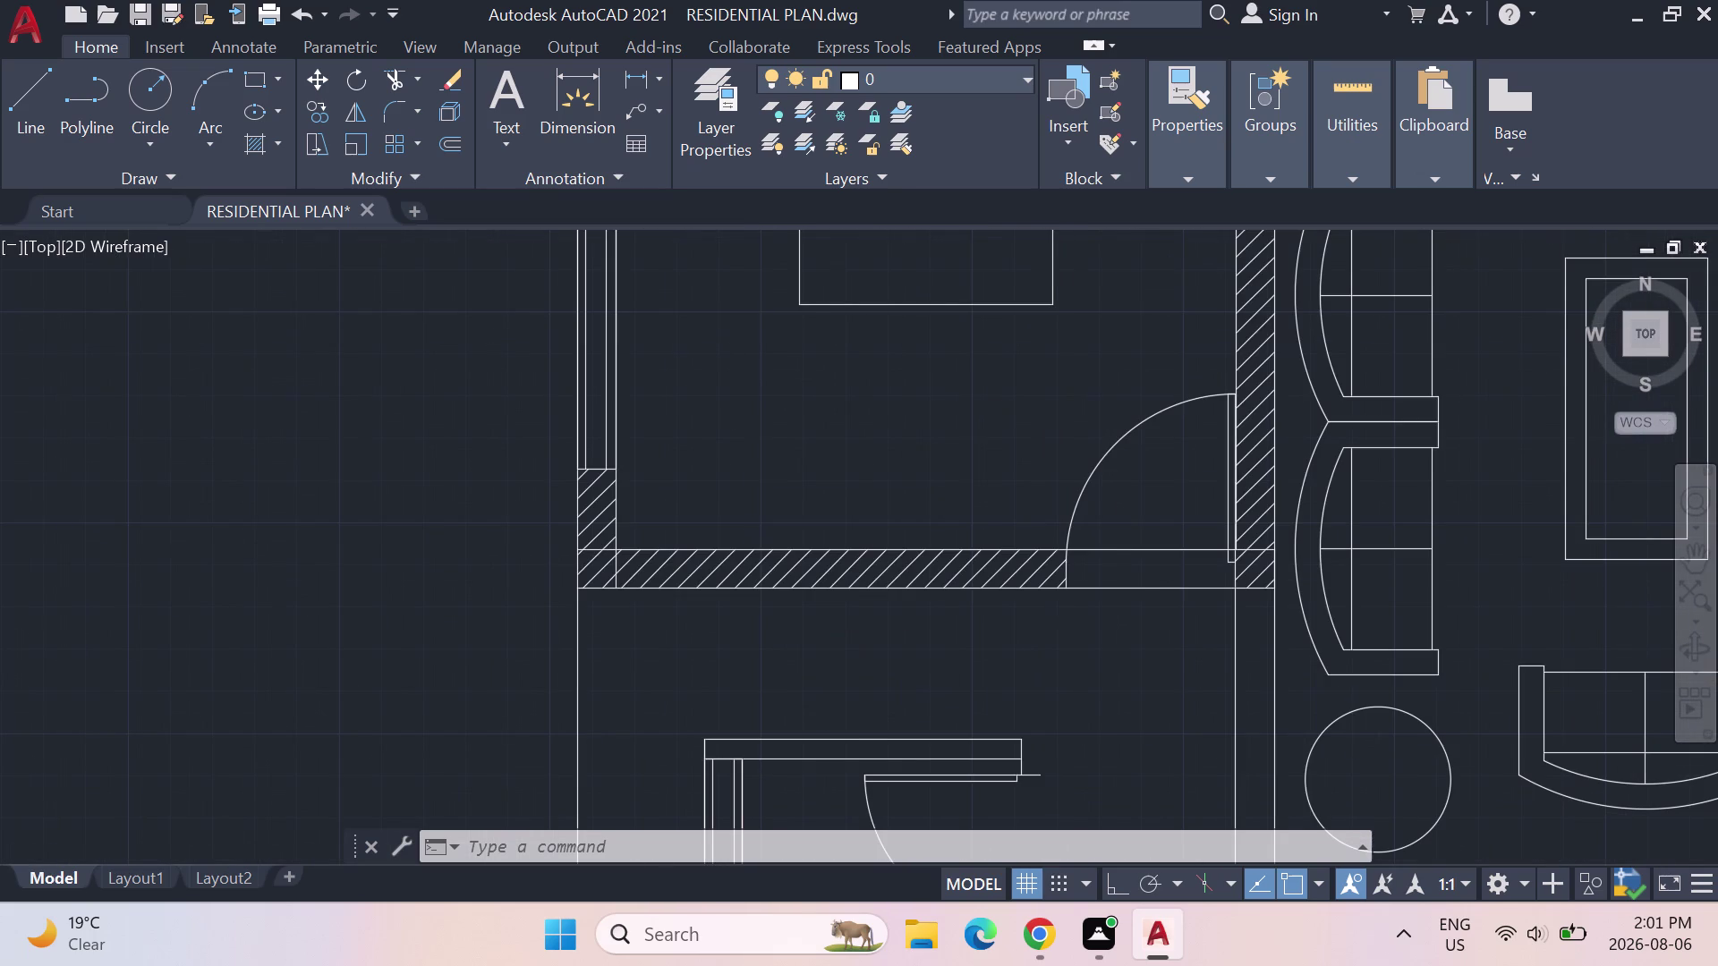
click(38, 82)
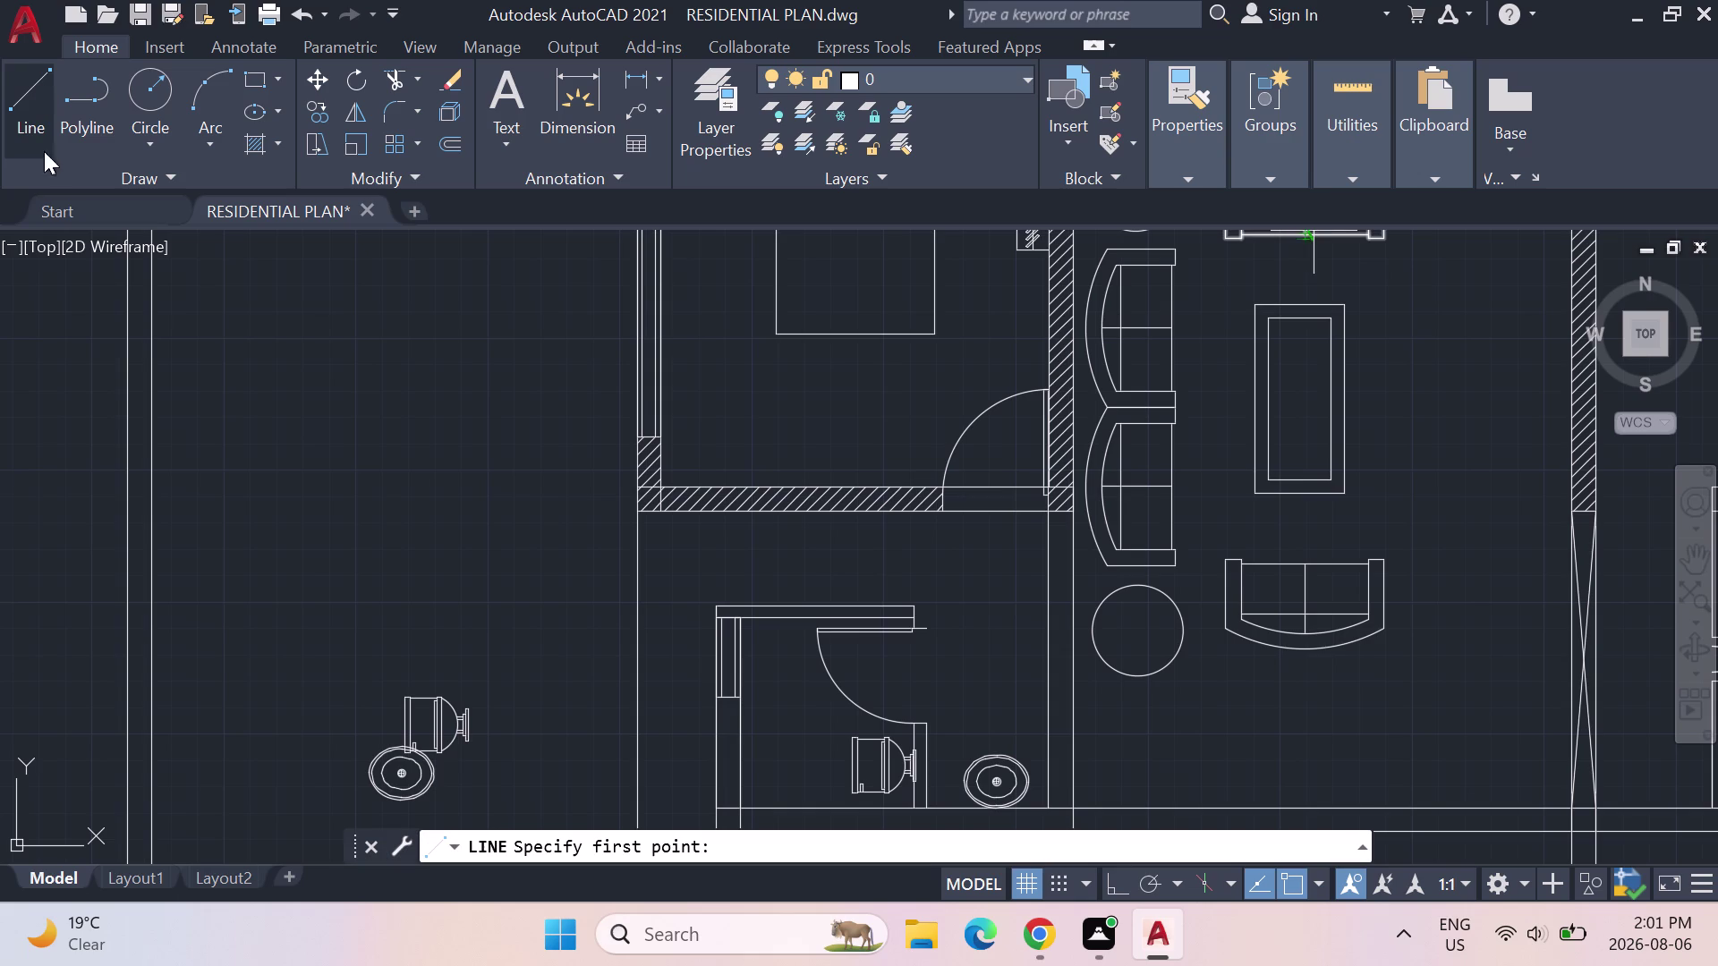
Pan back to the bathroom and restart the LINE command.
scroll(down, 3)
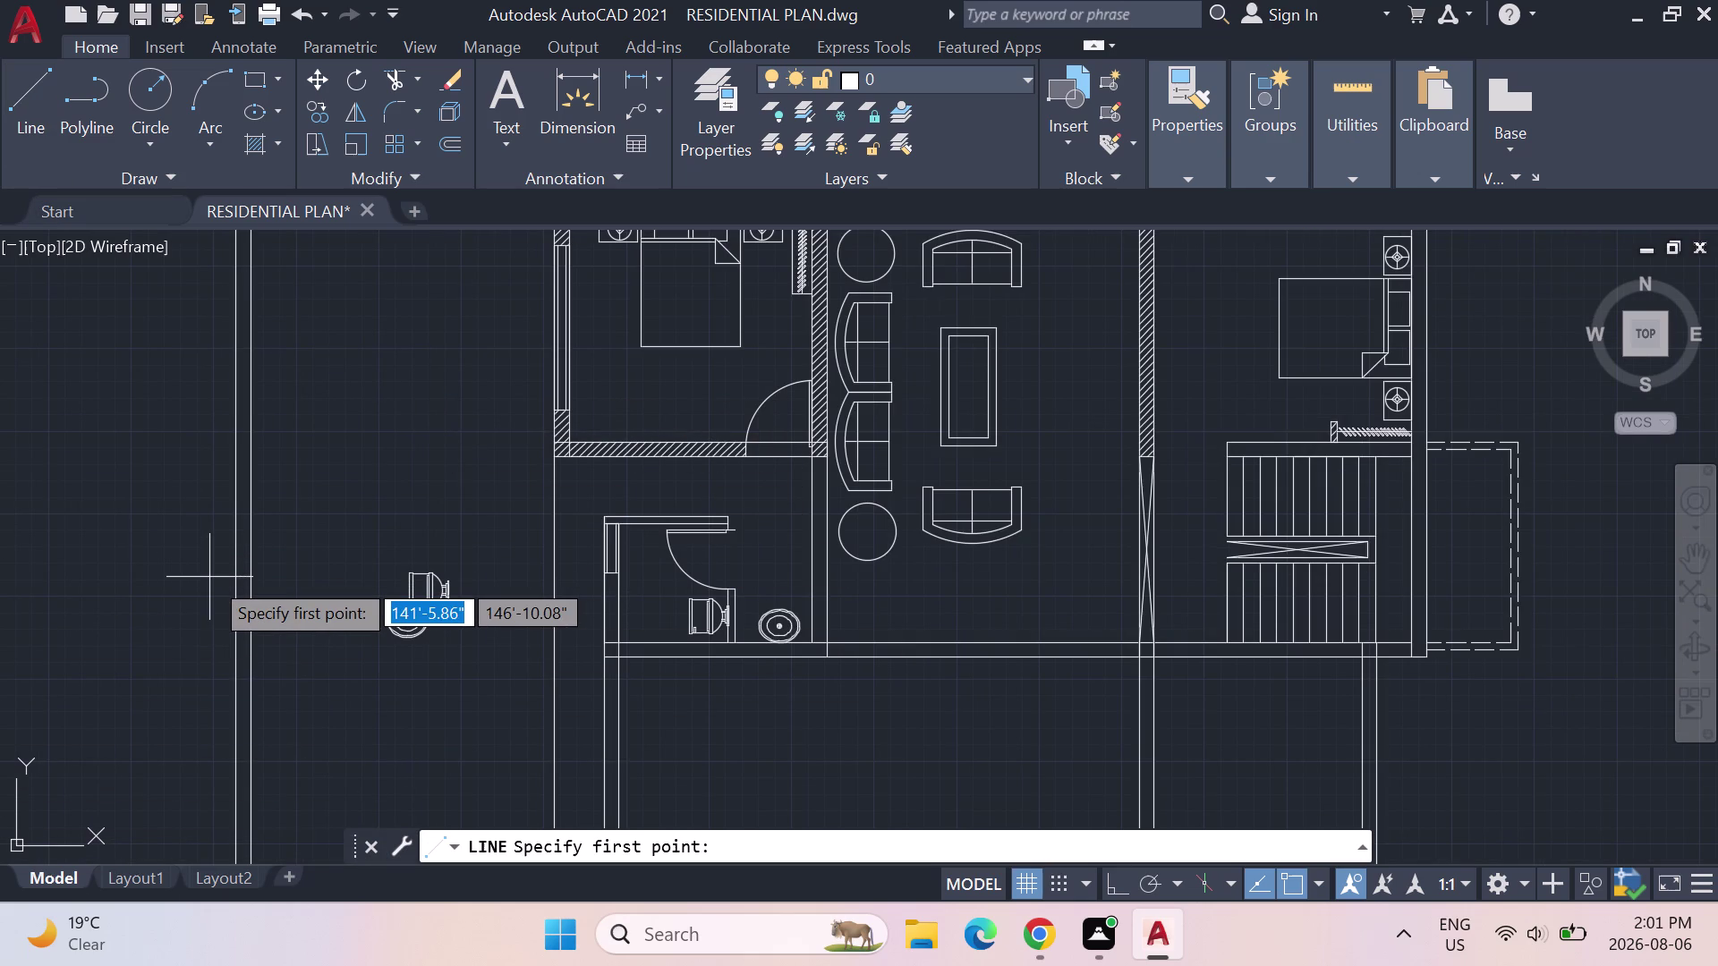
scroll(down, 3)
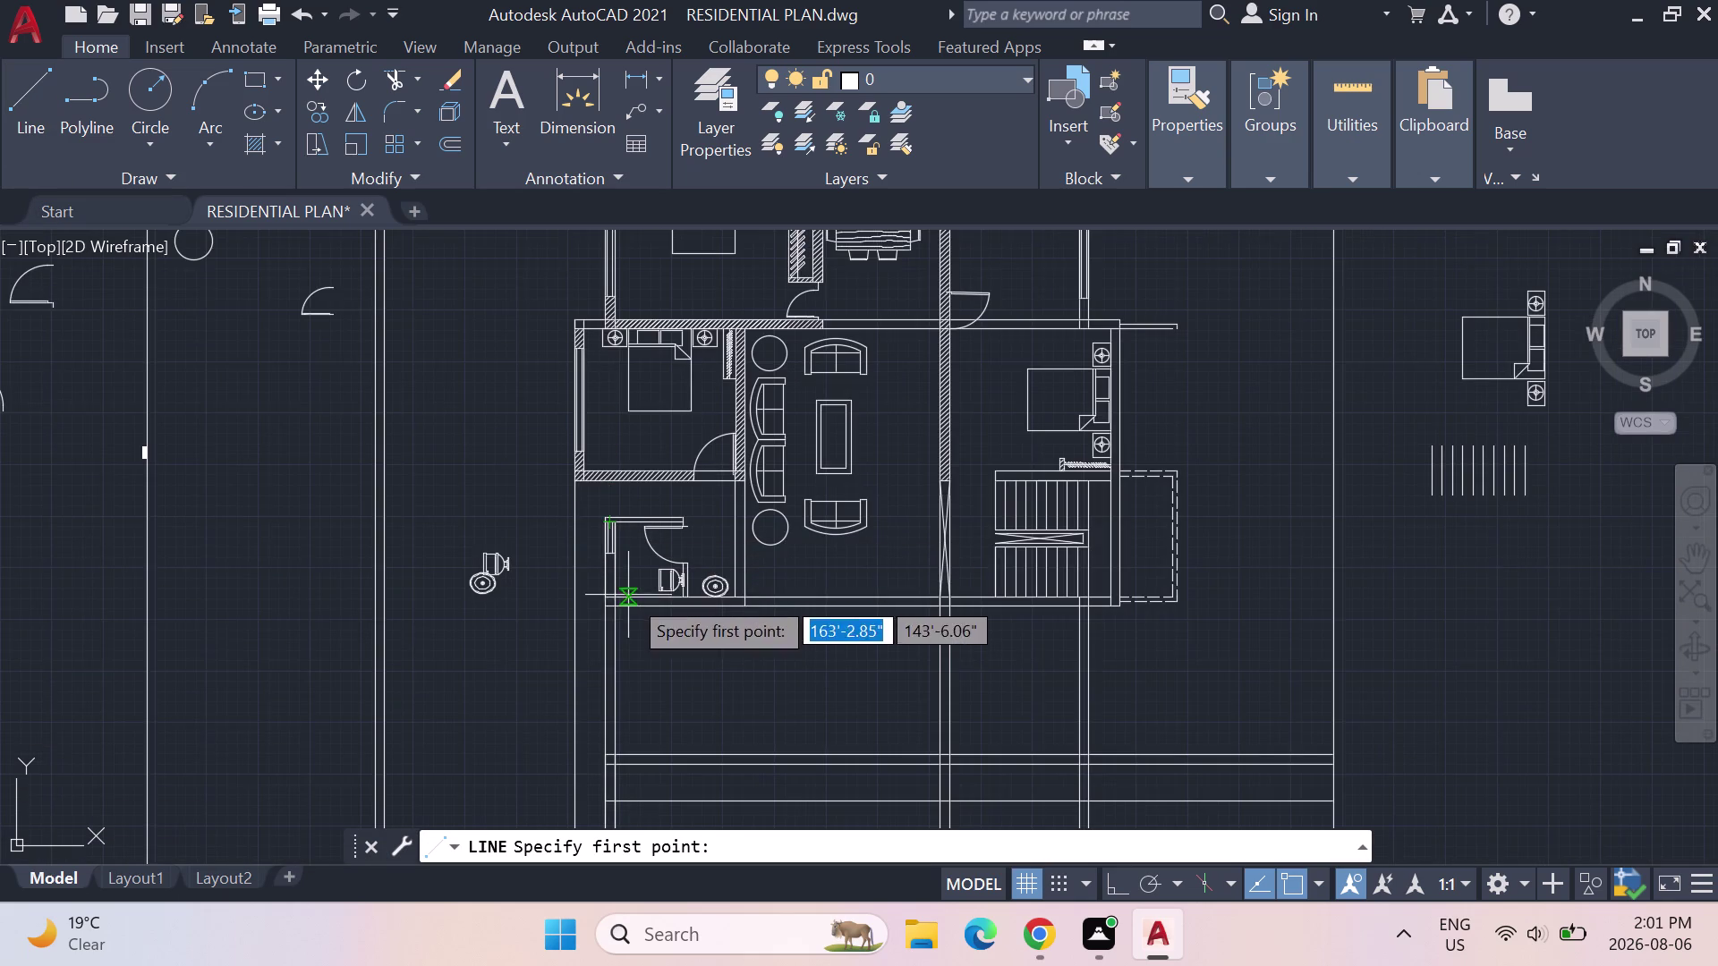
middle_drag(628, 595, 636, 405)
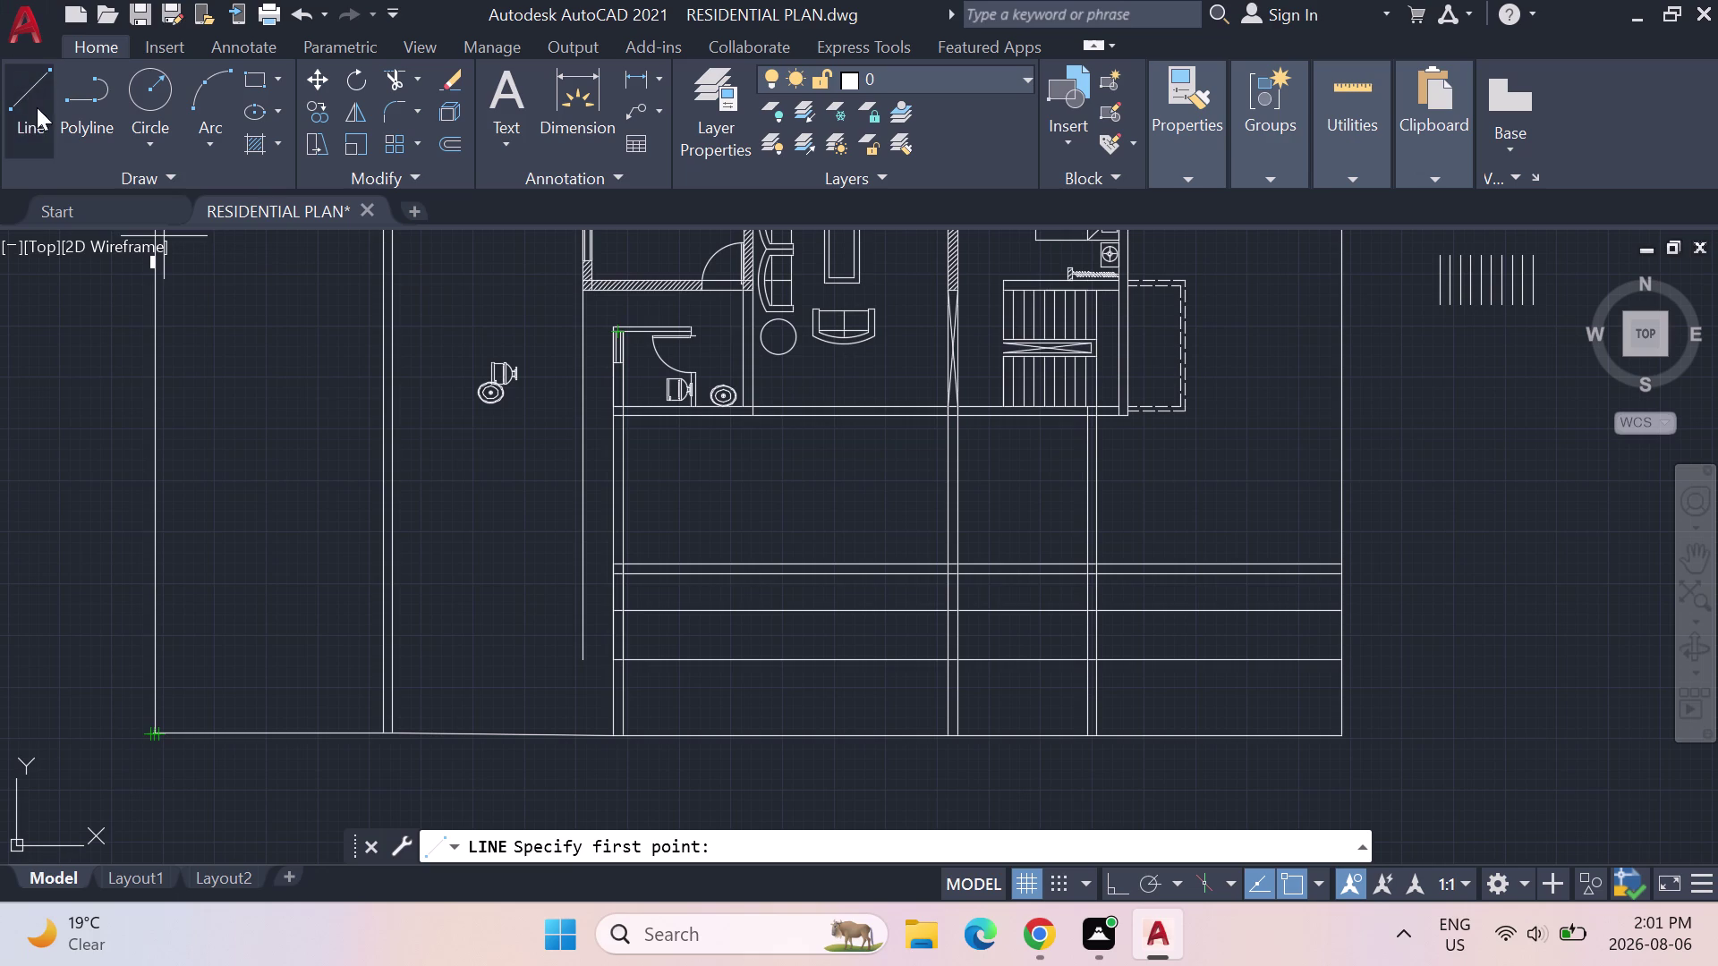
click(37, 107)
scroll(up, 3)
scroll(up, 3)
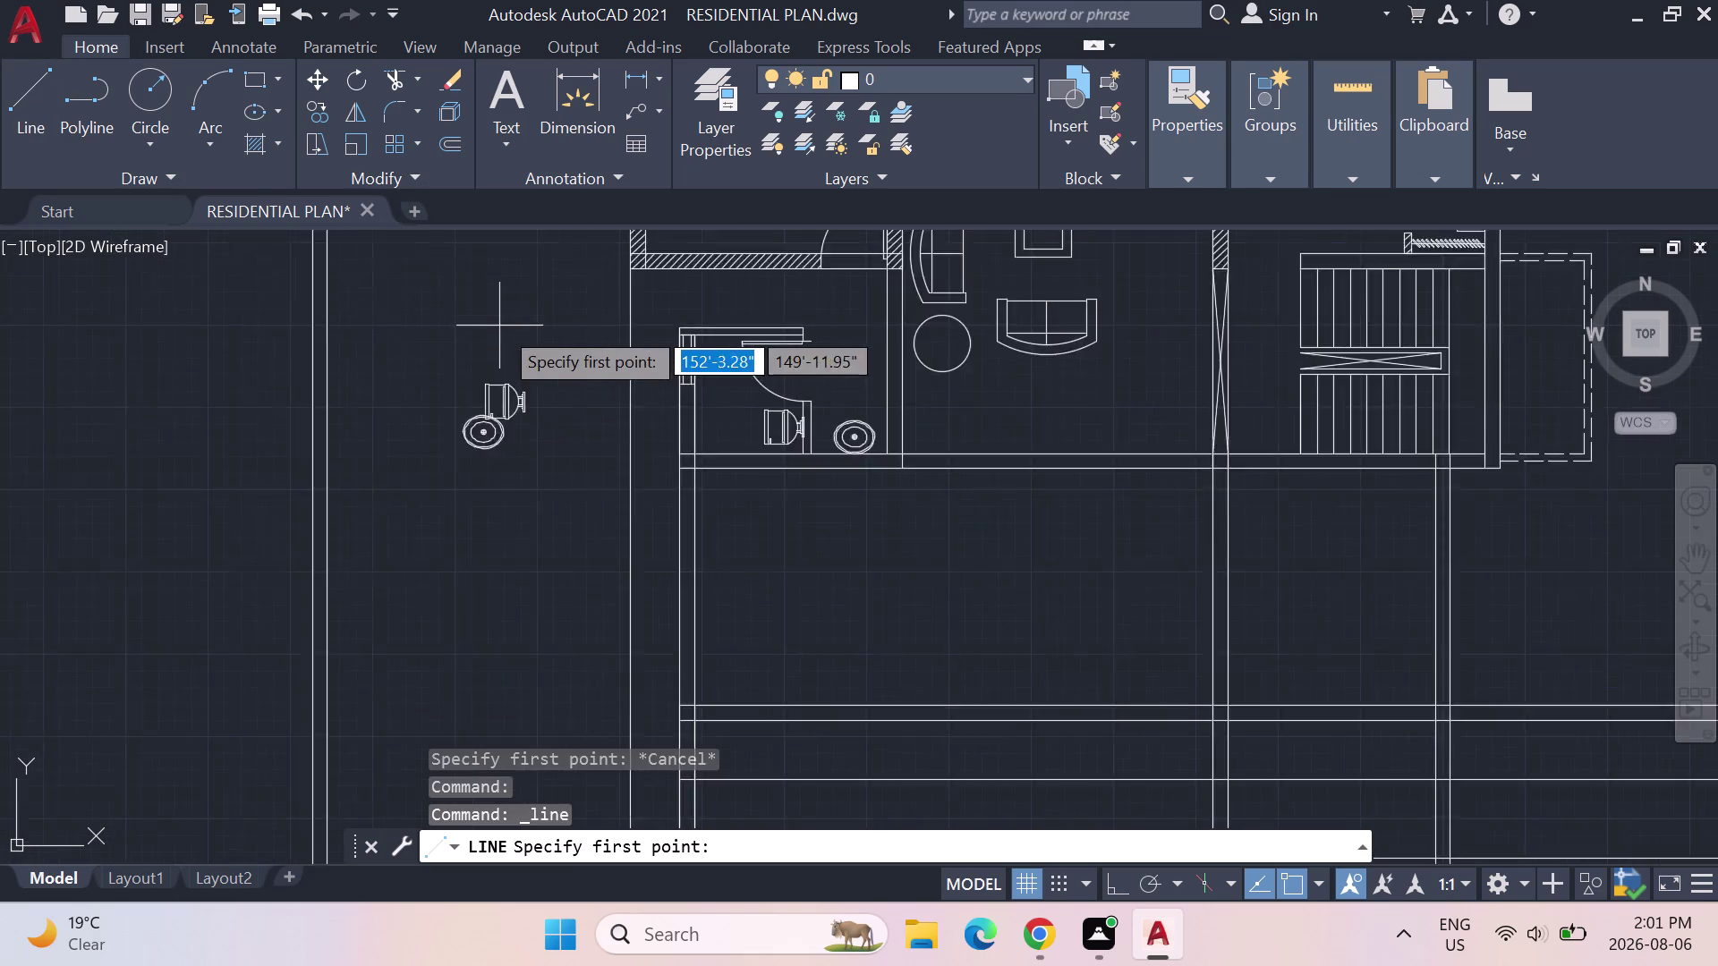
scroll(up, 3)
scroll(down, 3)
middle_drag(949, 457, 538, 471)
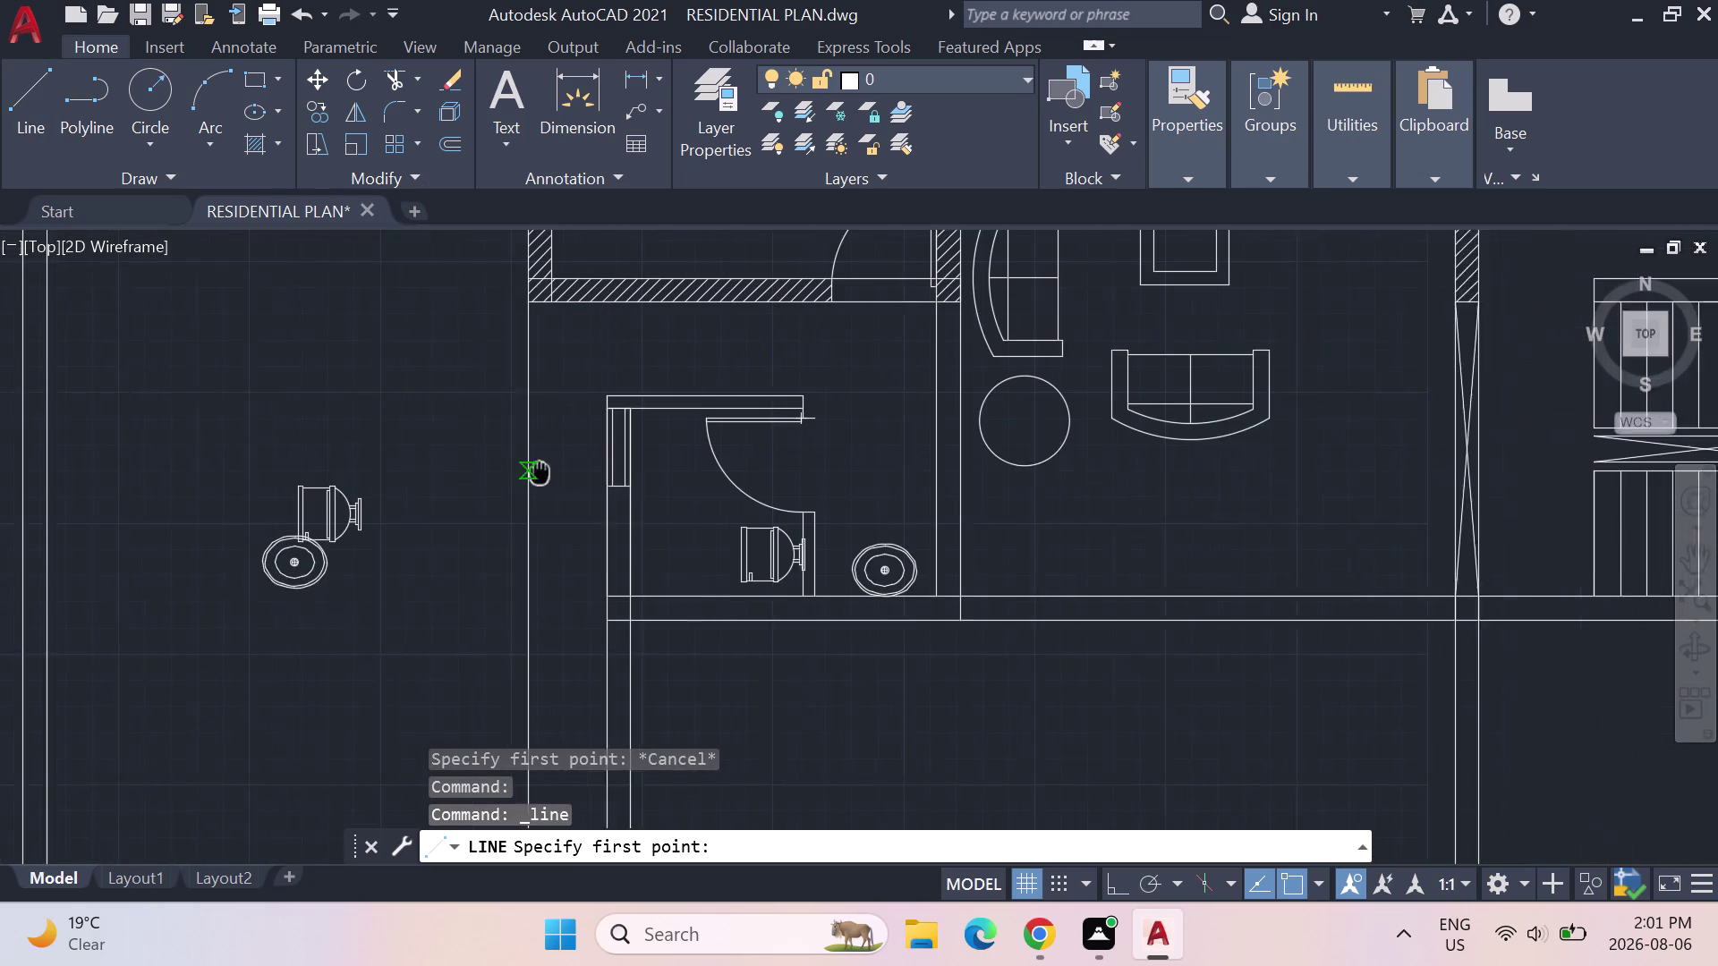
middle_drag(538, 471, 502, 479)
Draw a 12' vertical wall line down from the bathroom's left side.
click(518, 300)
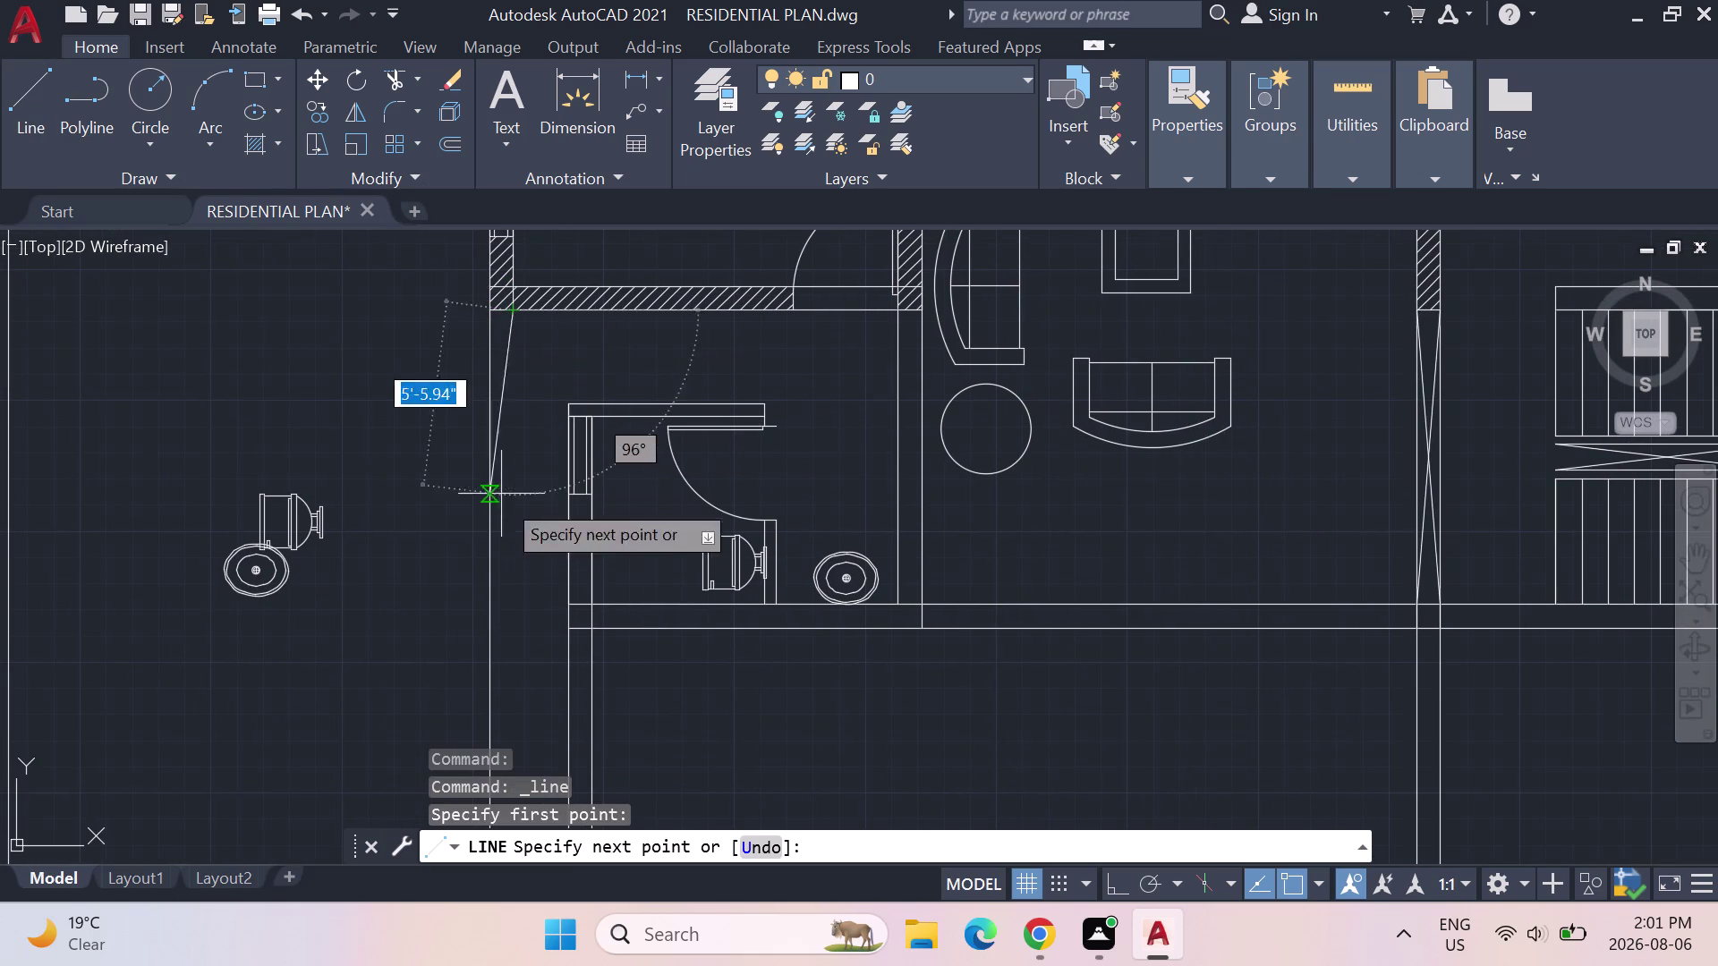
click(1106, 891)
text(12)
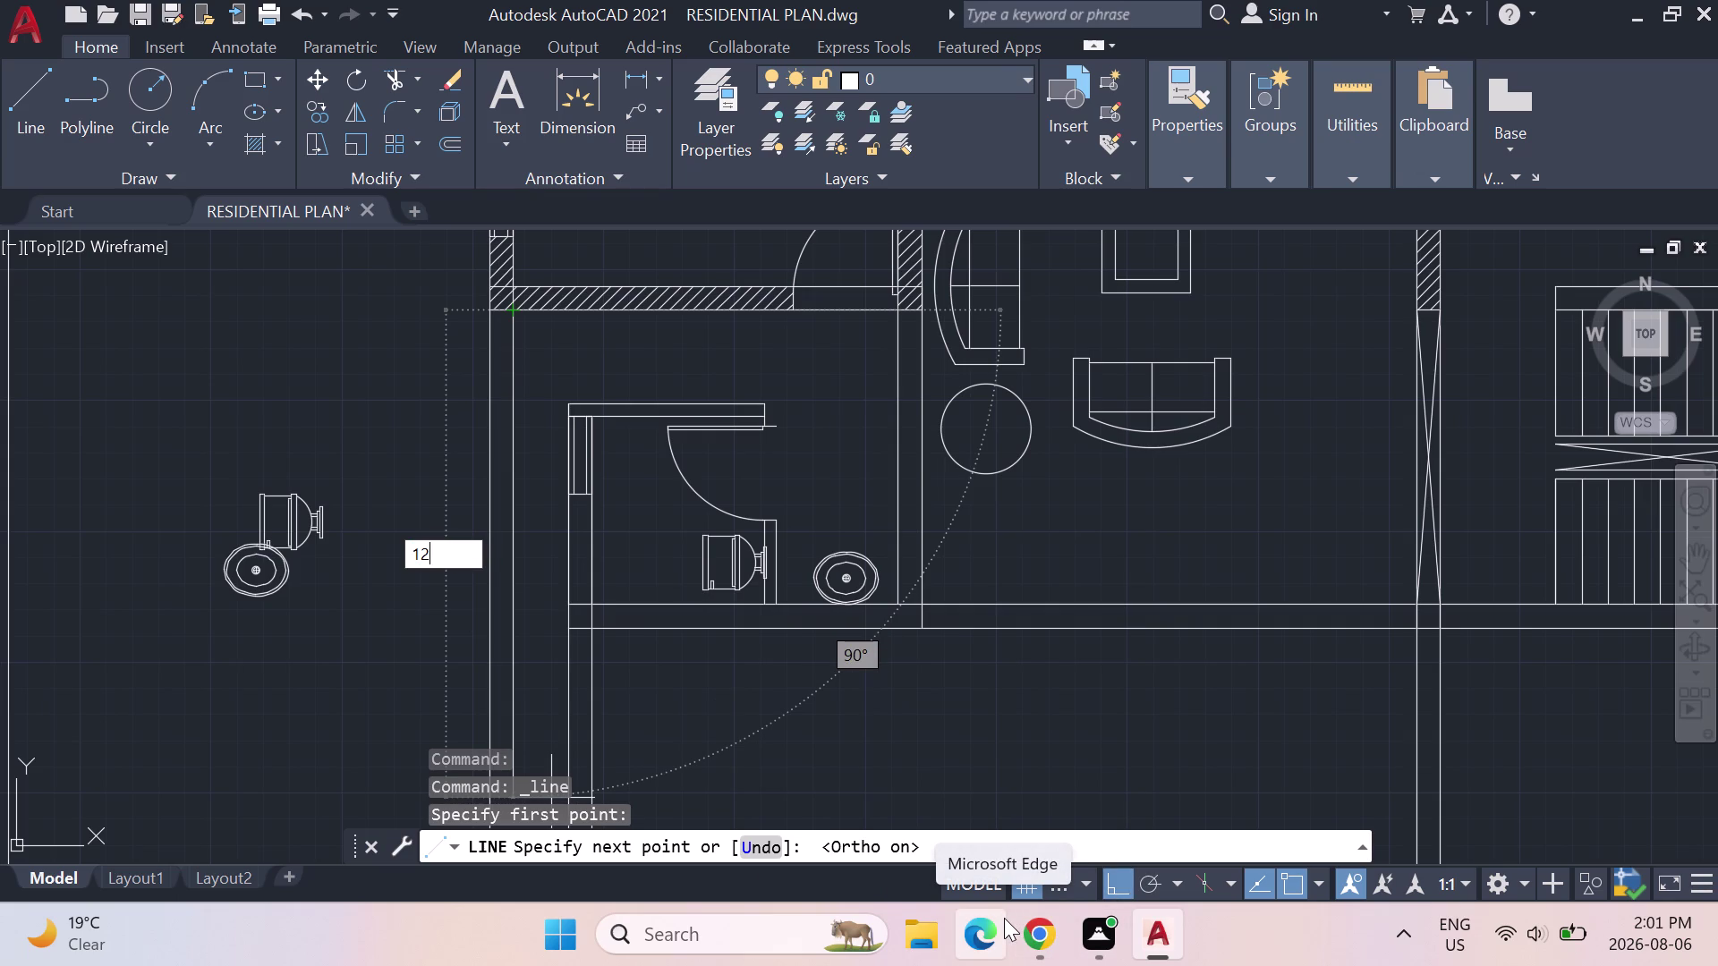
key(apostrophe)
key(Return)
scroll(down, 3)
scroll(down, 3)
scroll(down, 3)
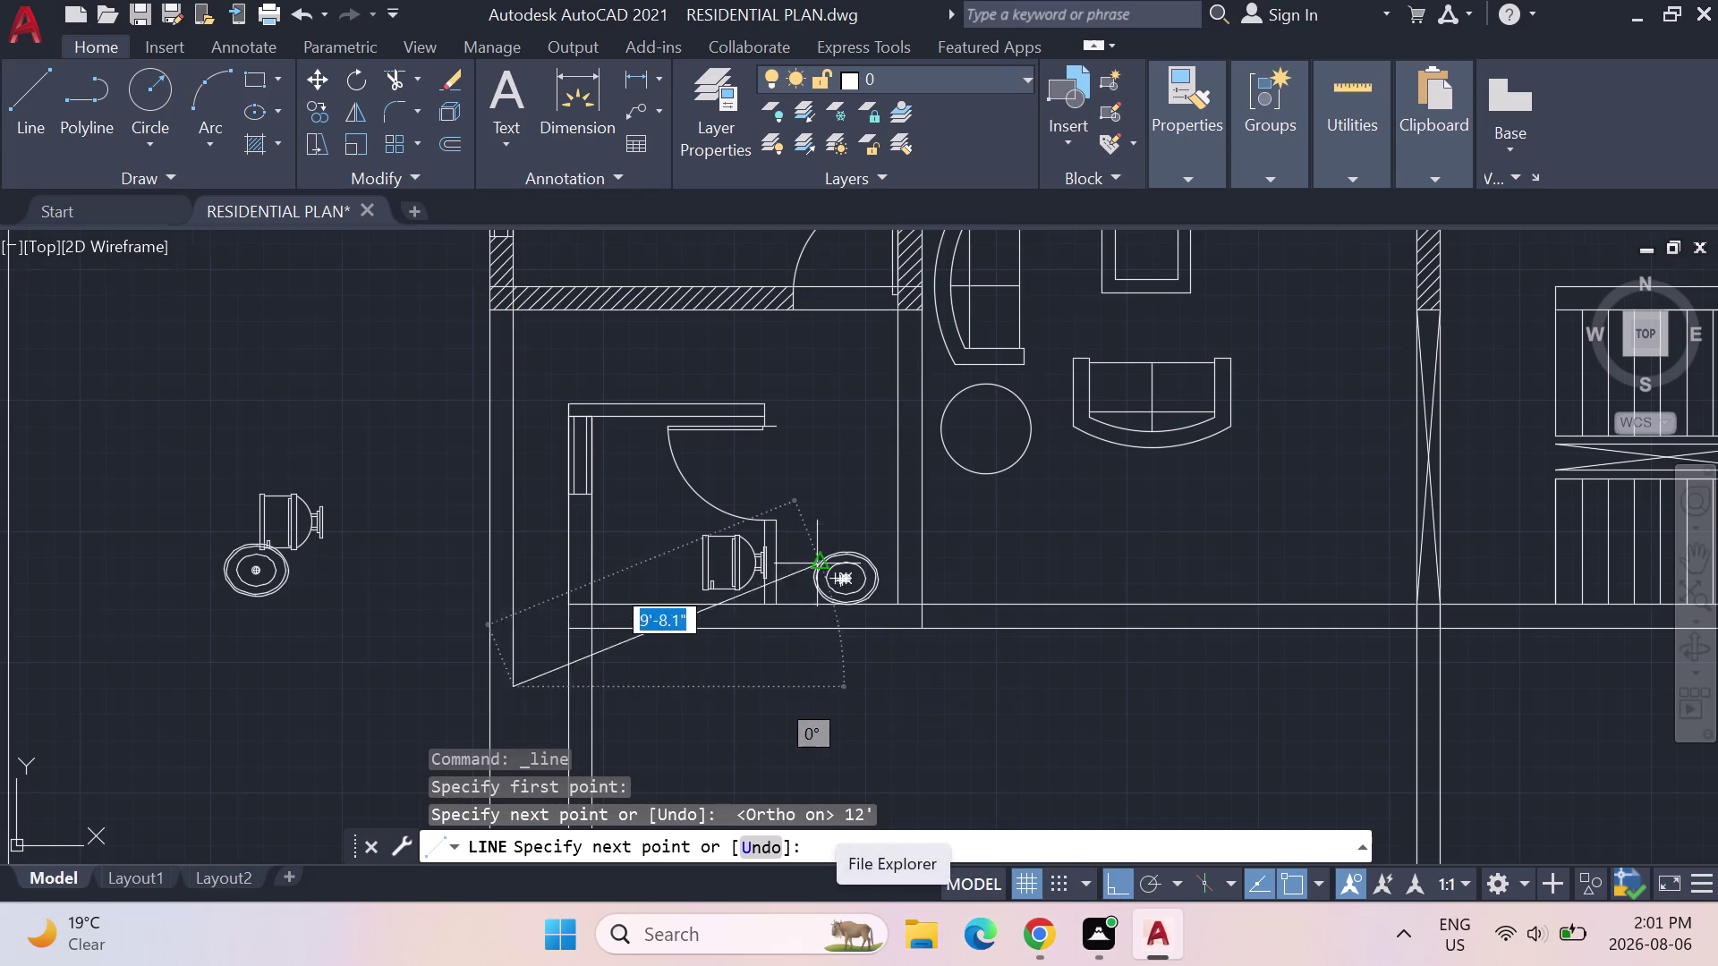
scroll(down, 3)
middle_drag(771, 667, 756, 492)
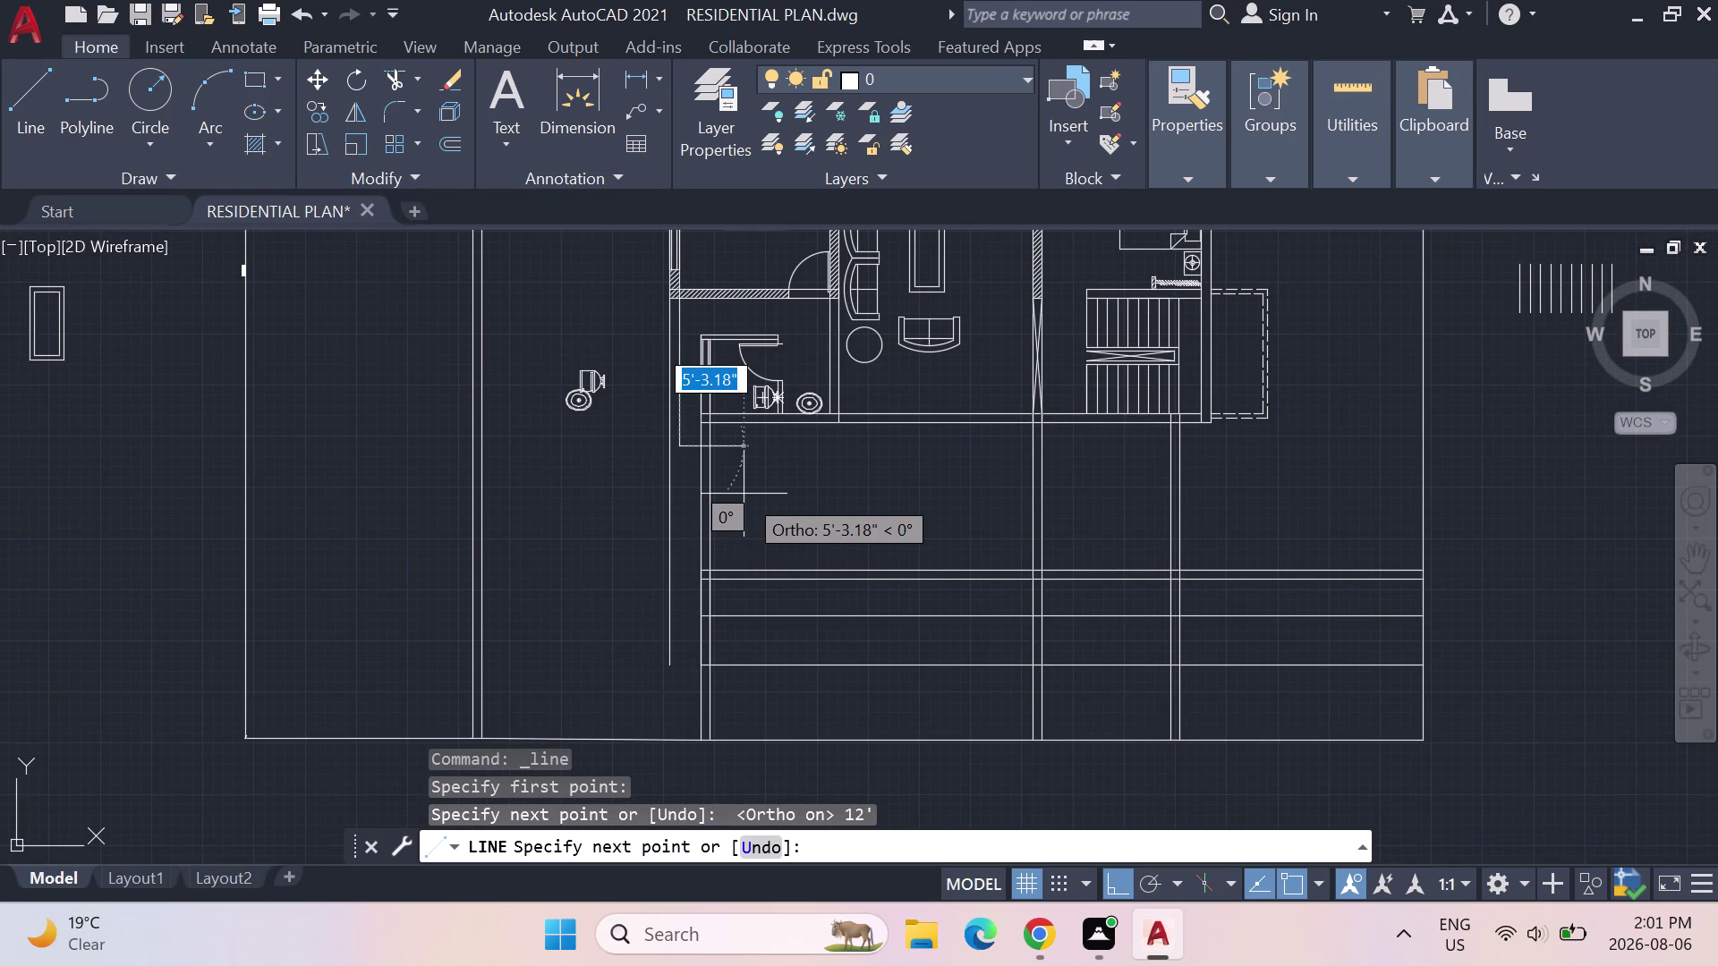
key(Escape)
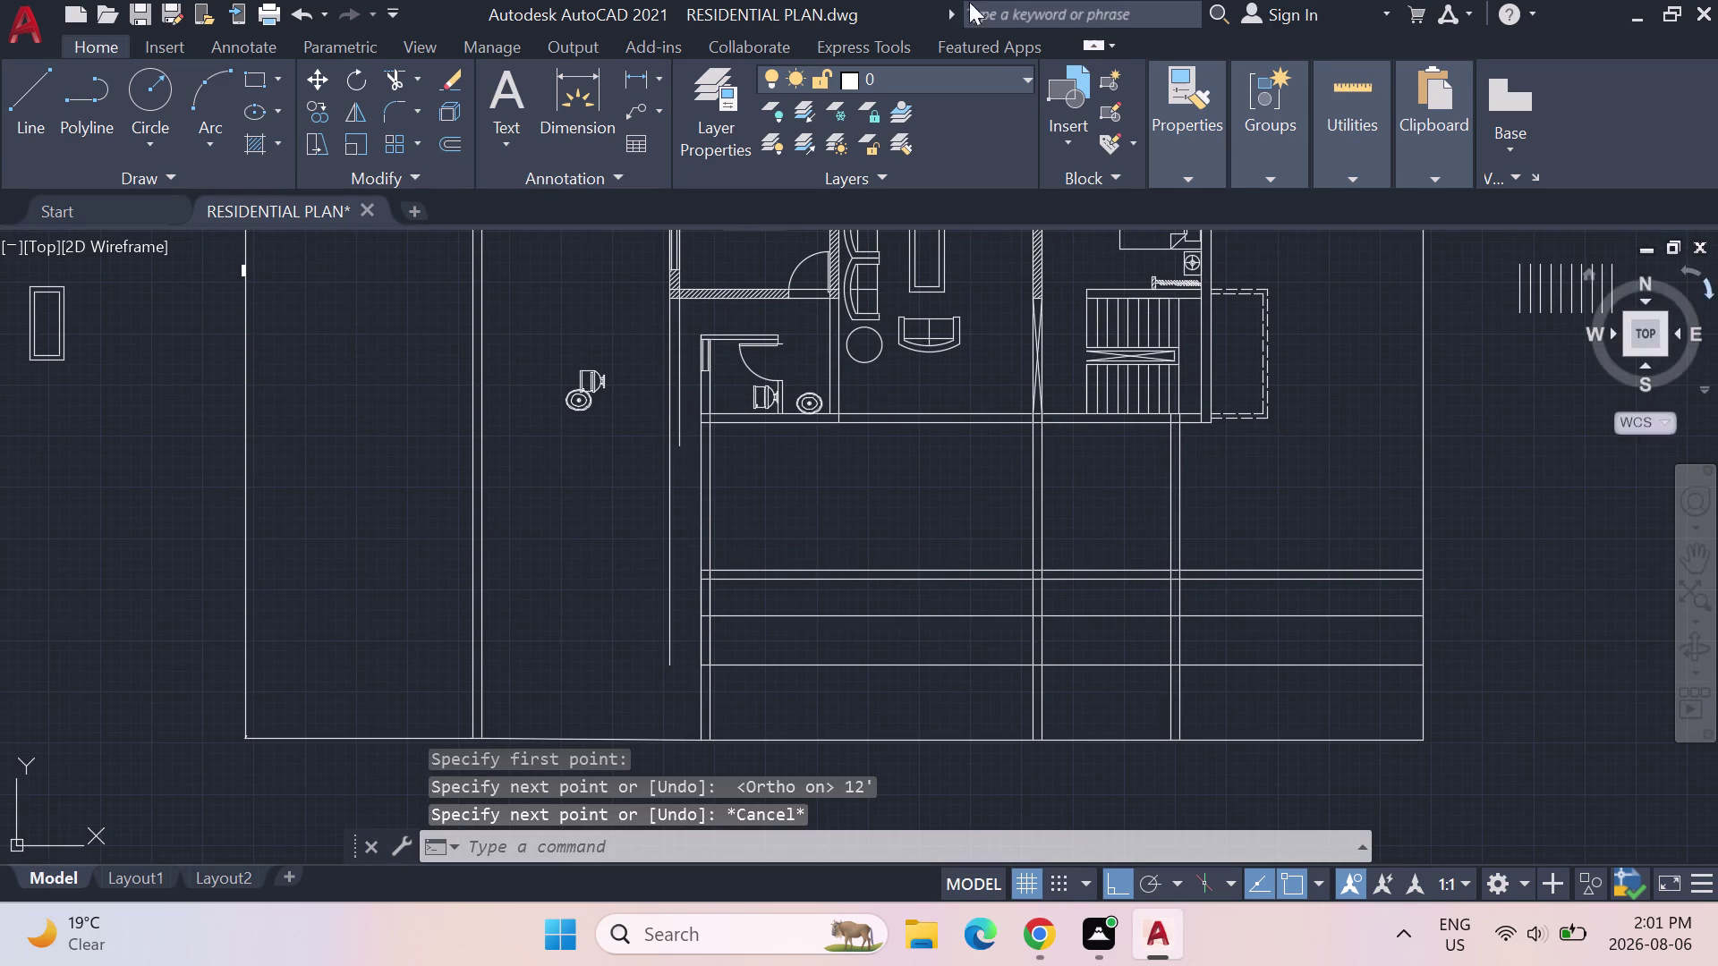
click(32, 91)
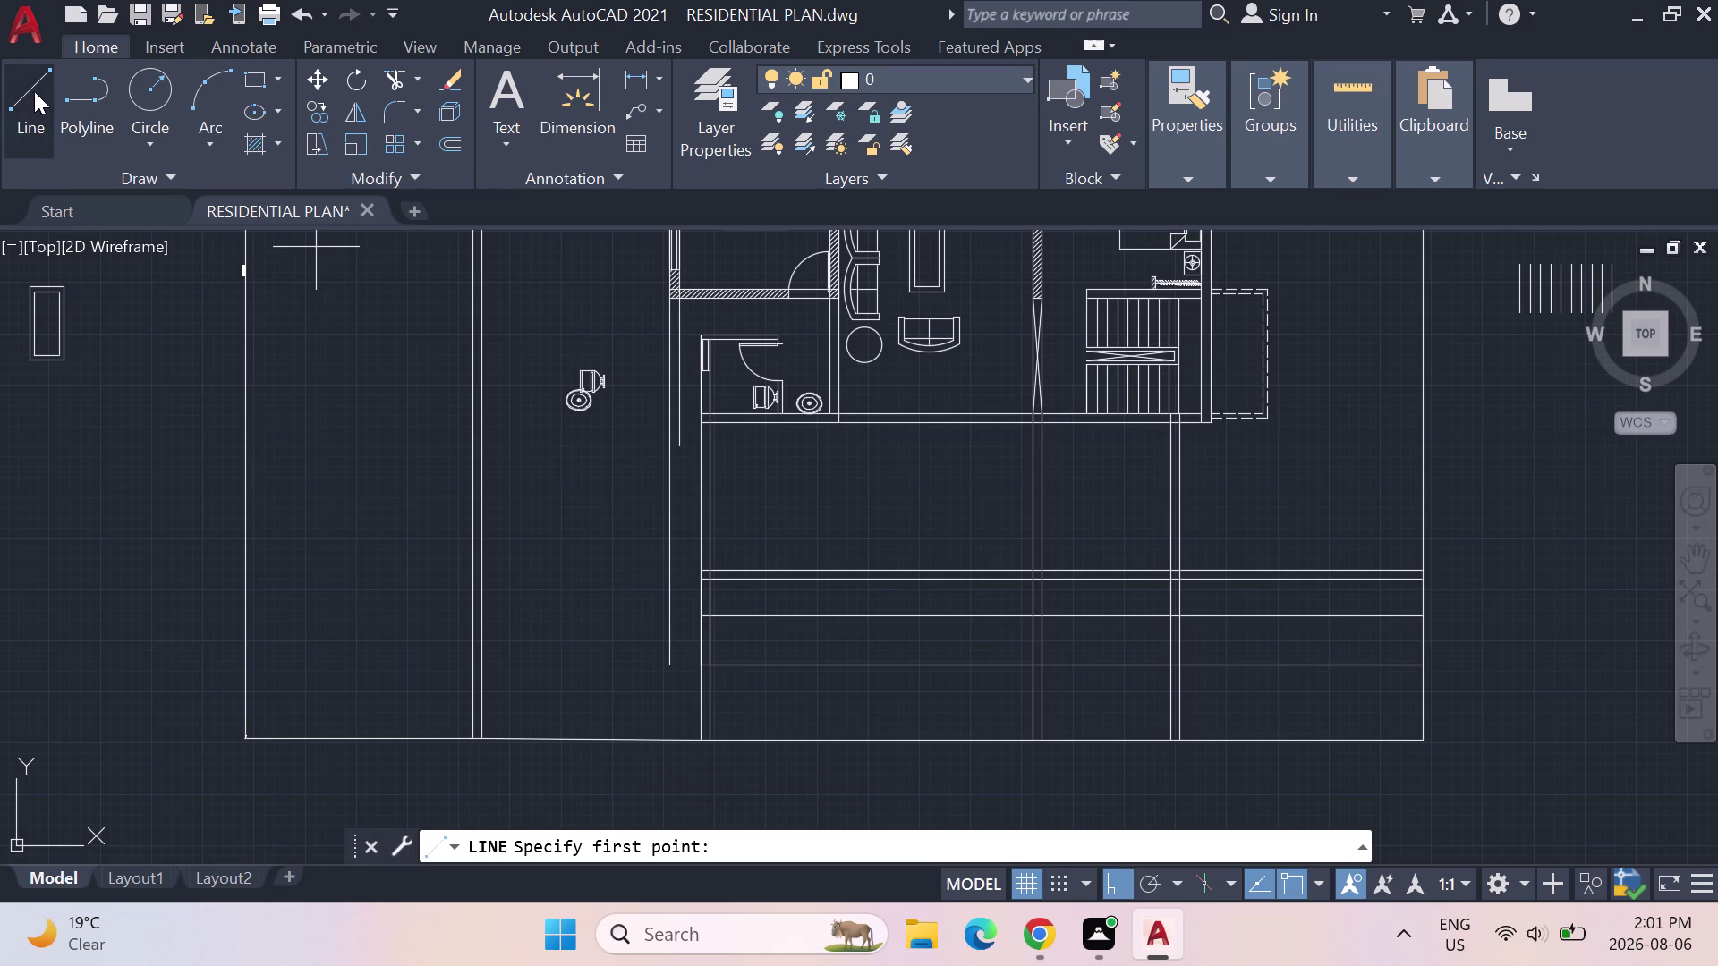
Draw two short lines joining the wall edges at the bathroom's left wall.
scroll(up, 3)
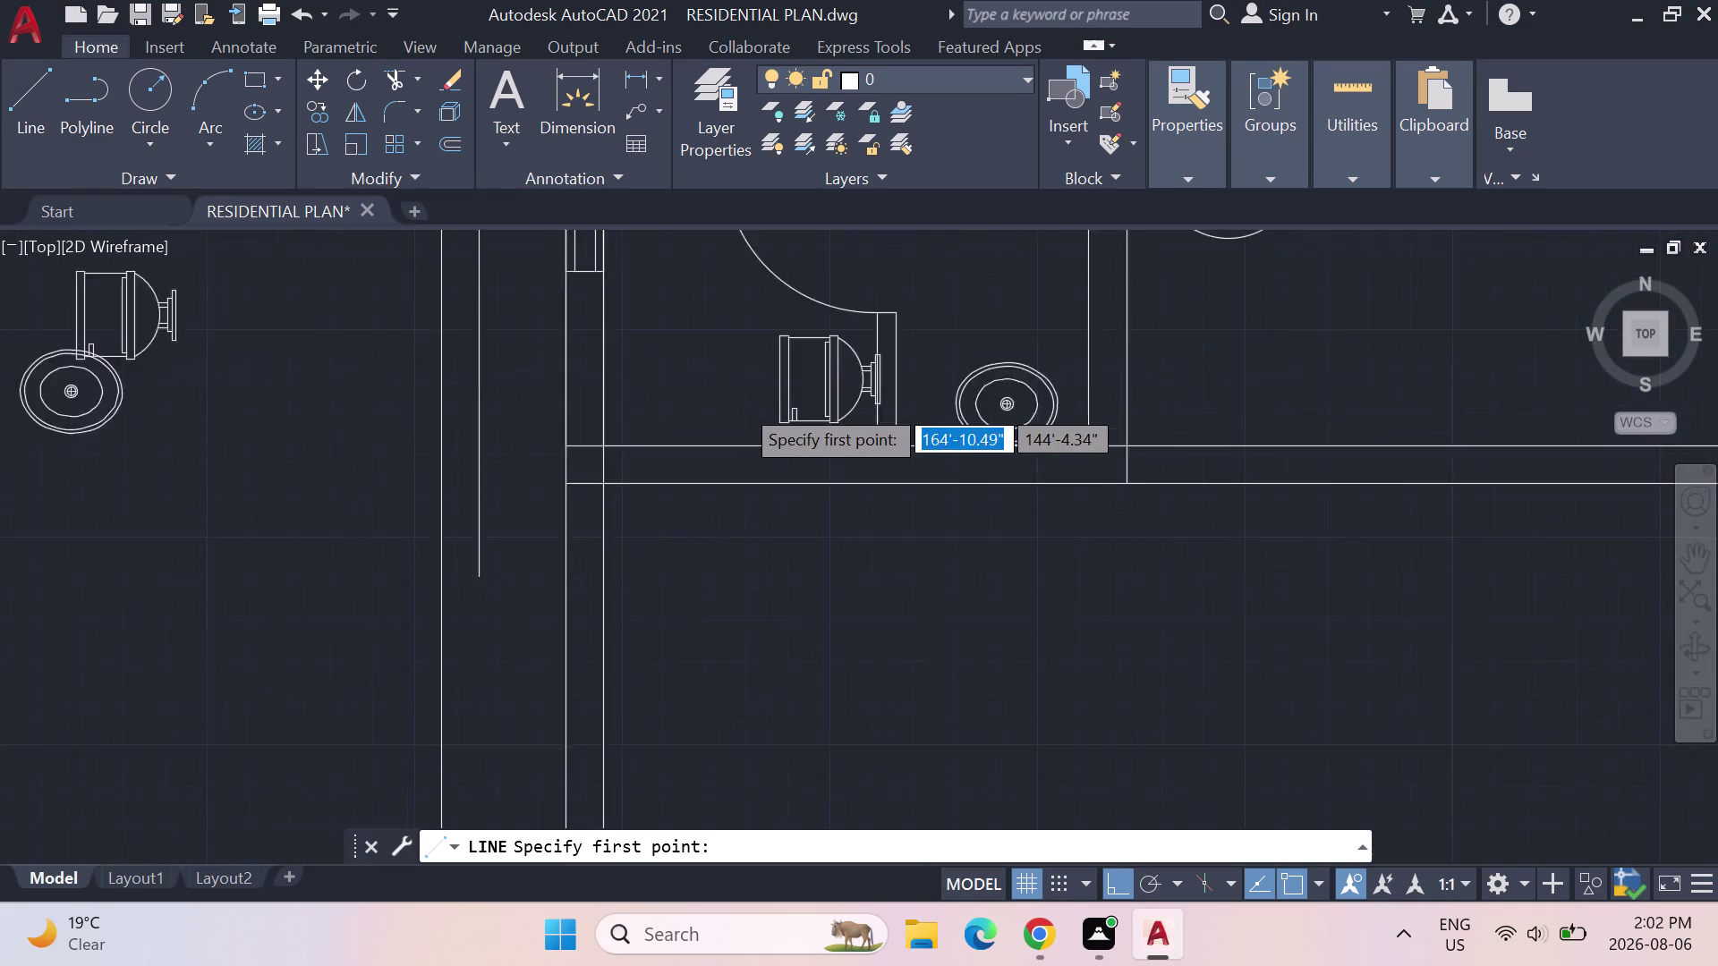
scroll(up, 3)
click(459, 470)
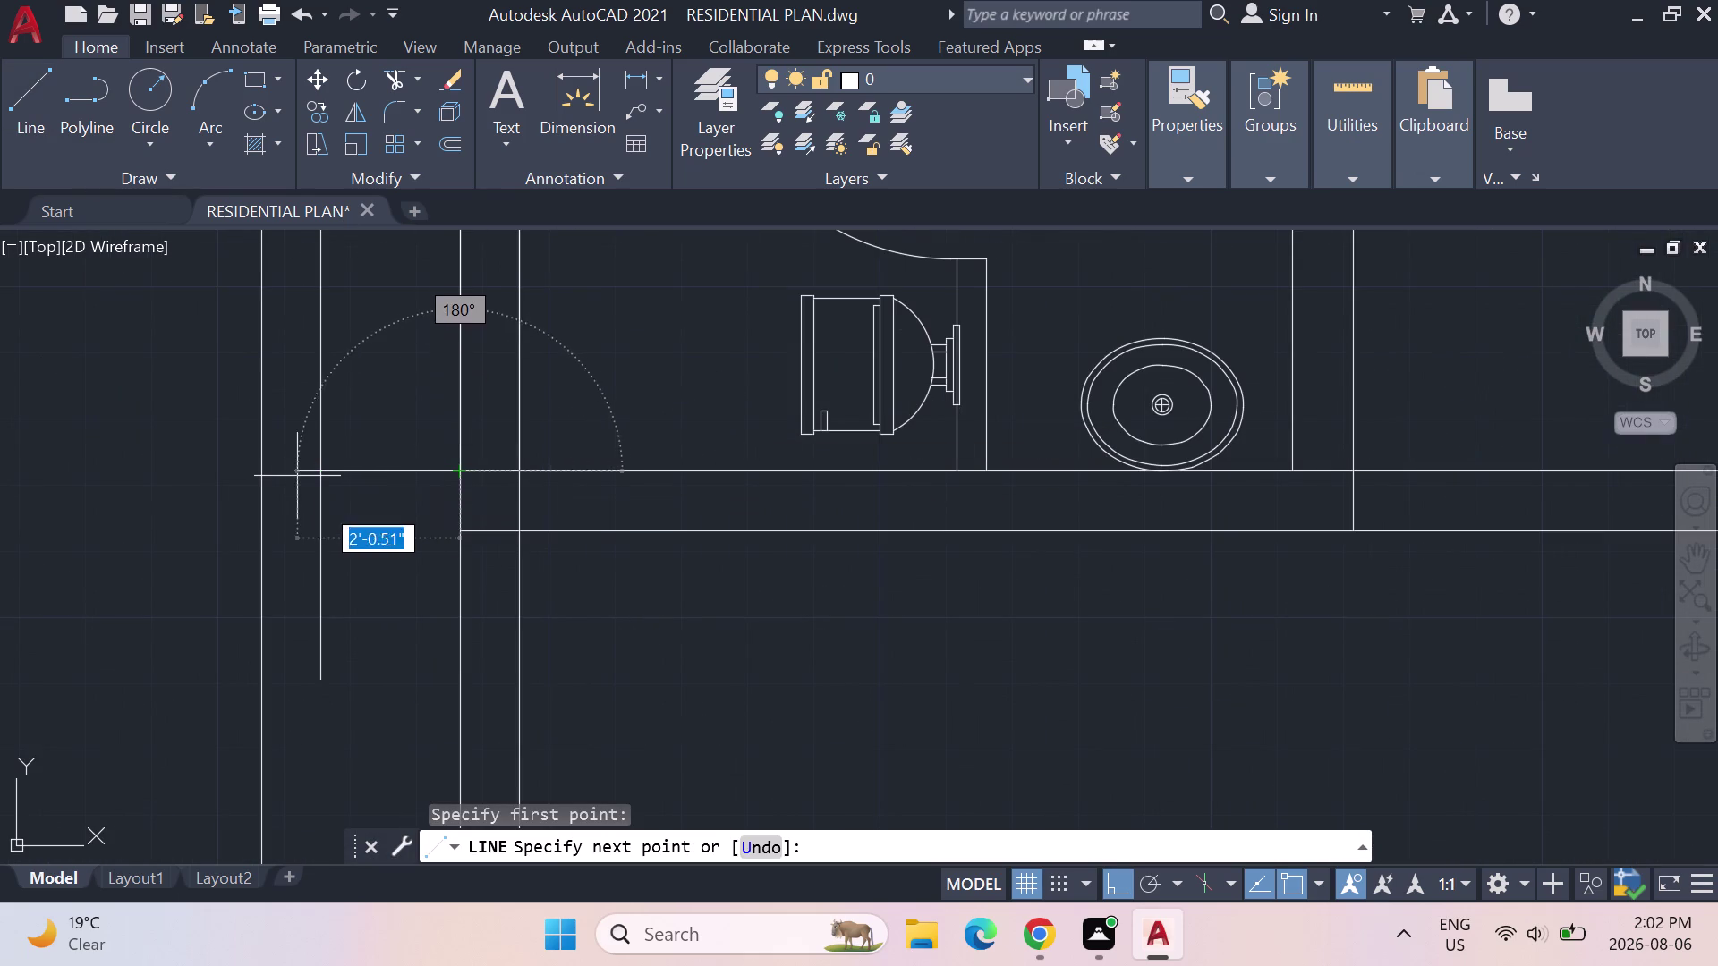
click(267, 474)
key(Escape)
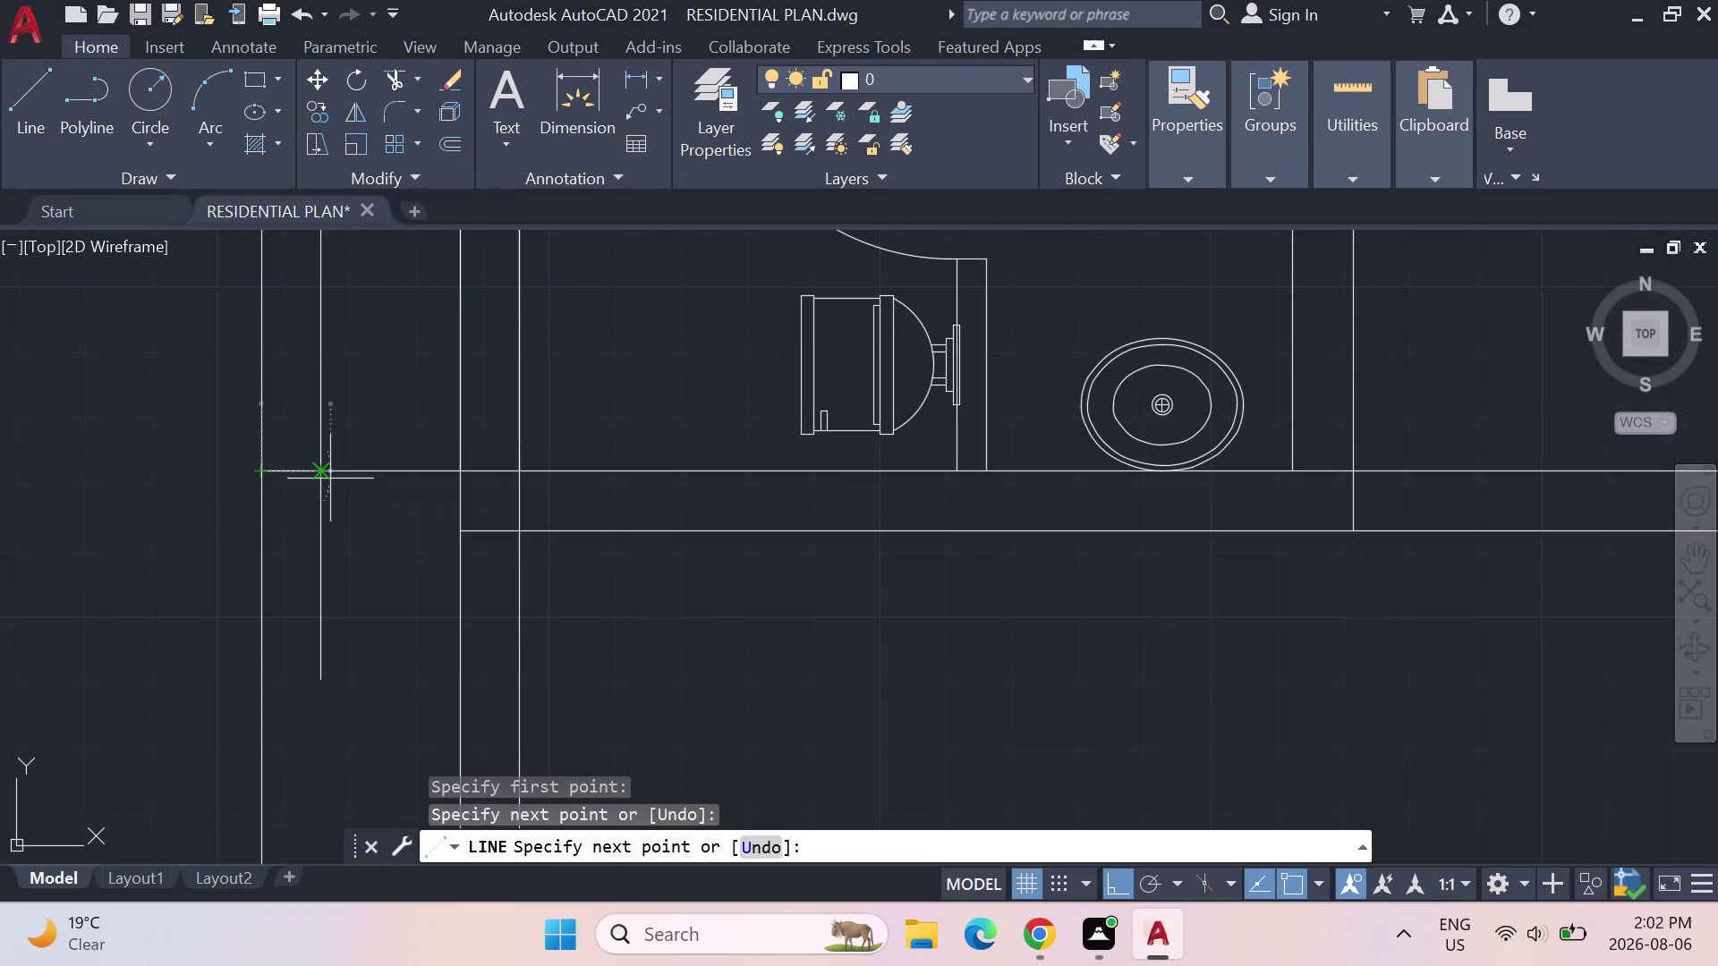
click(19, 102)
click(466, 539)
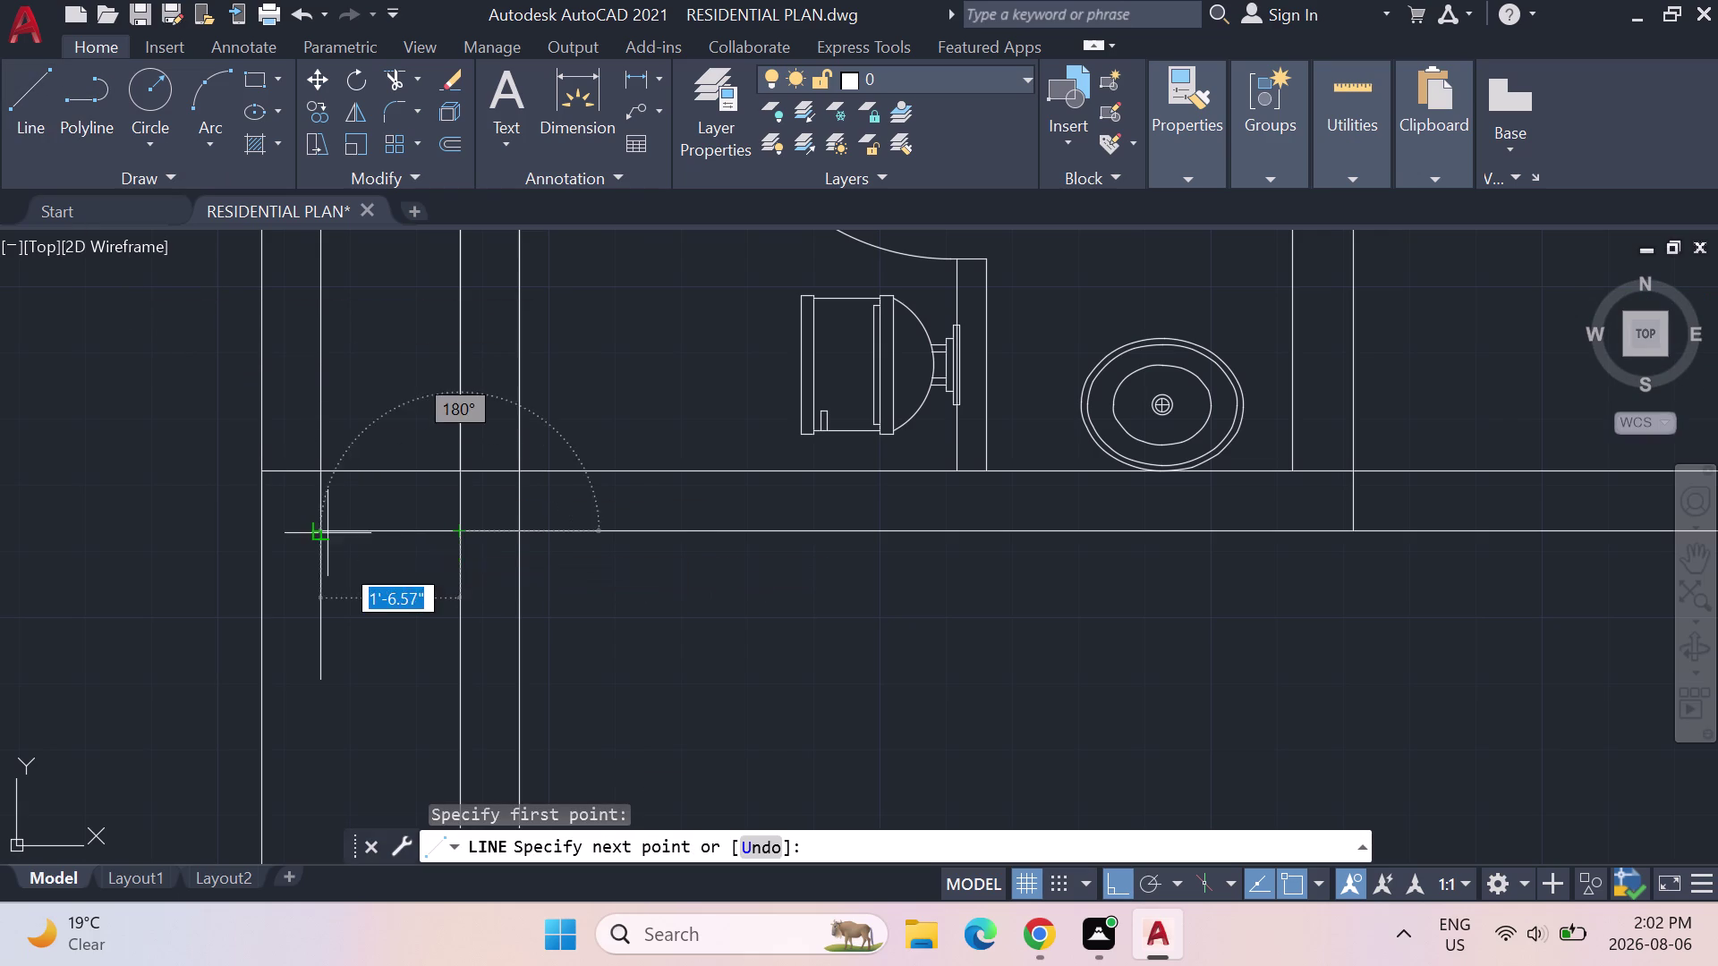
click(255, 537)
key(Escape)
scroll(down, 3)
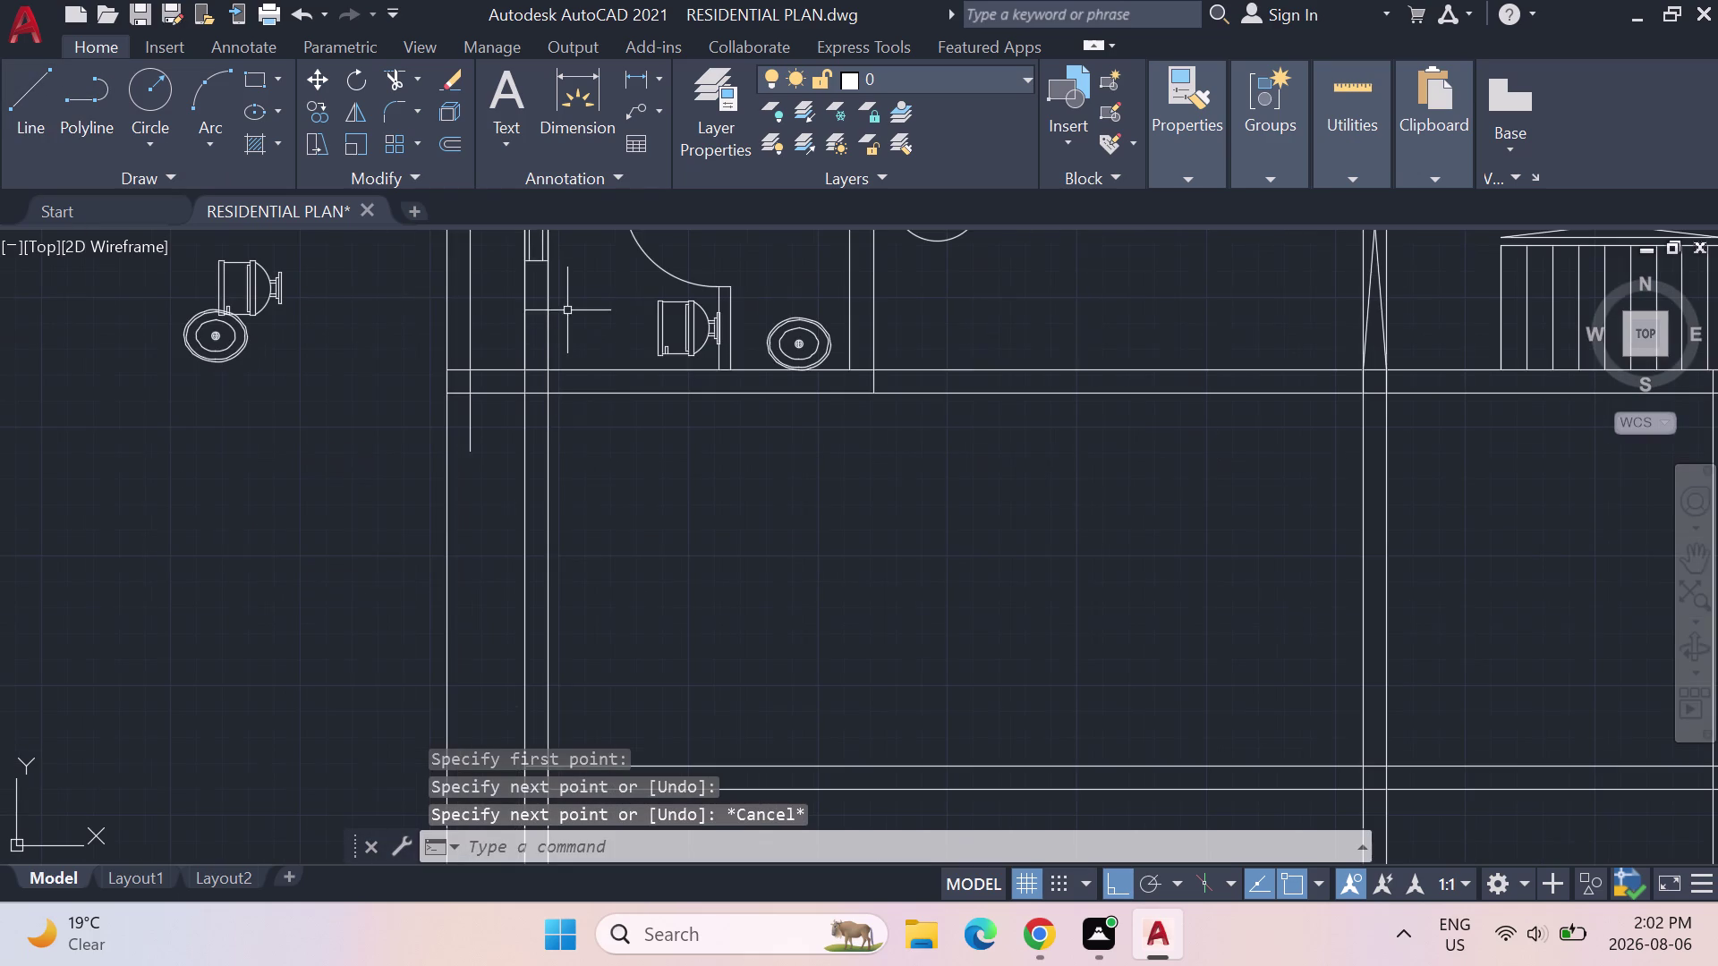
Run TRIM with a fence across the overhanging wall line ends, then cancel it.
text(TRIM)
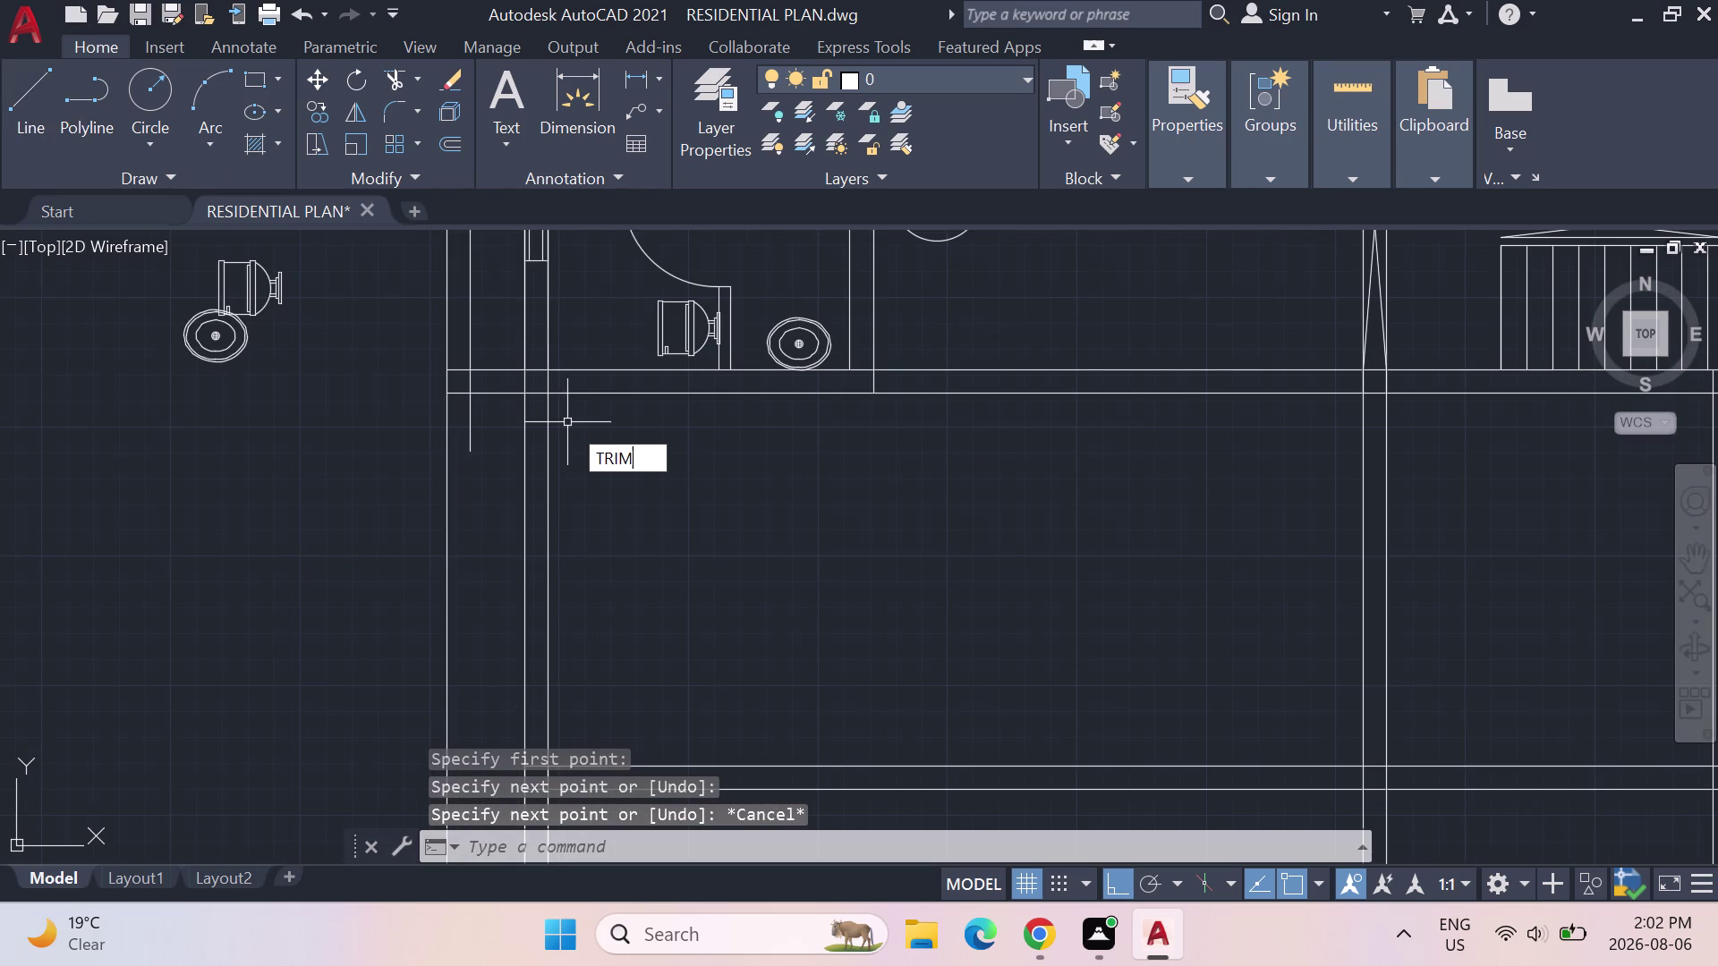
key(Return)
click(473, 426)
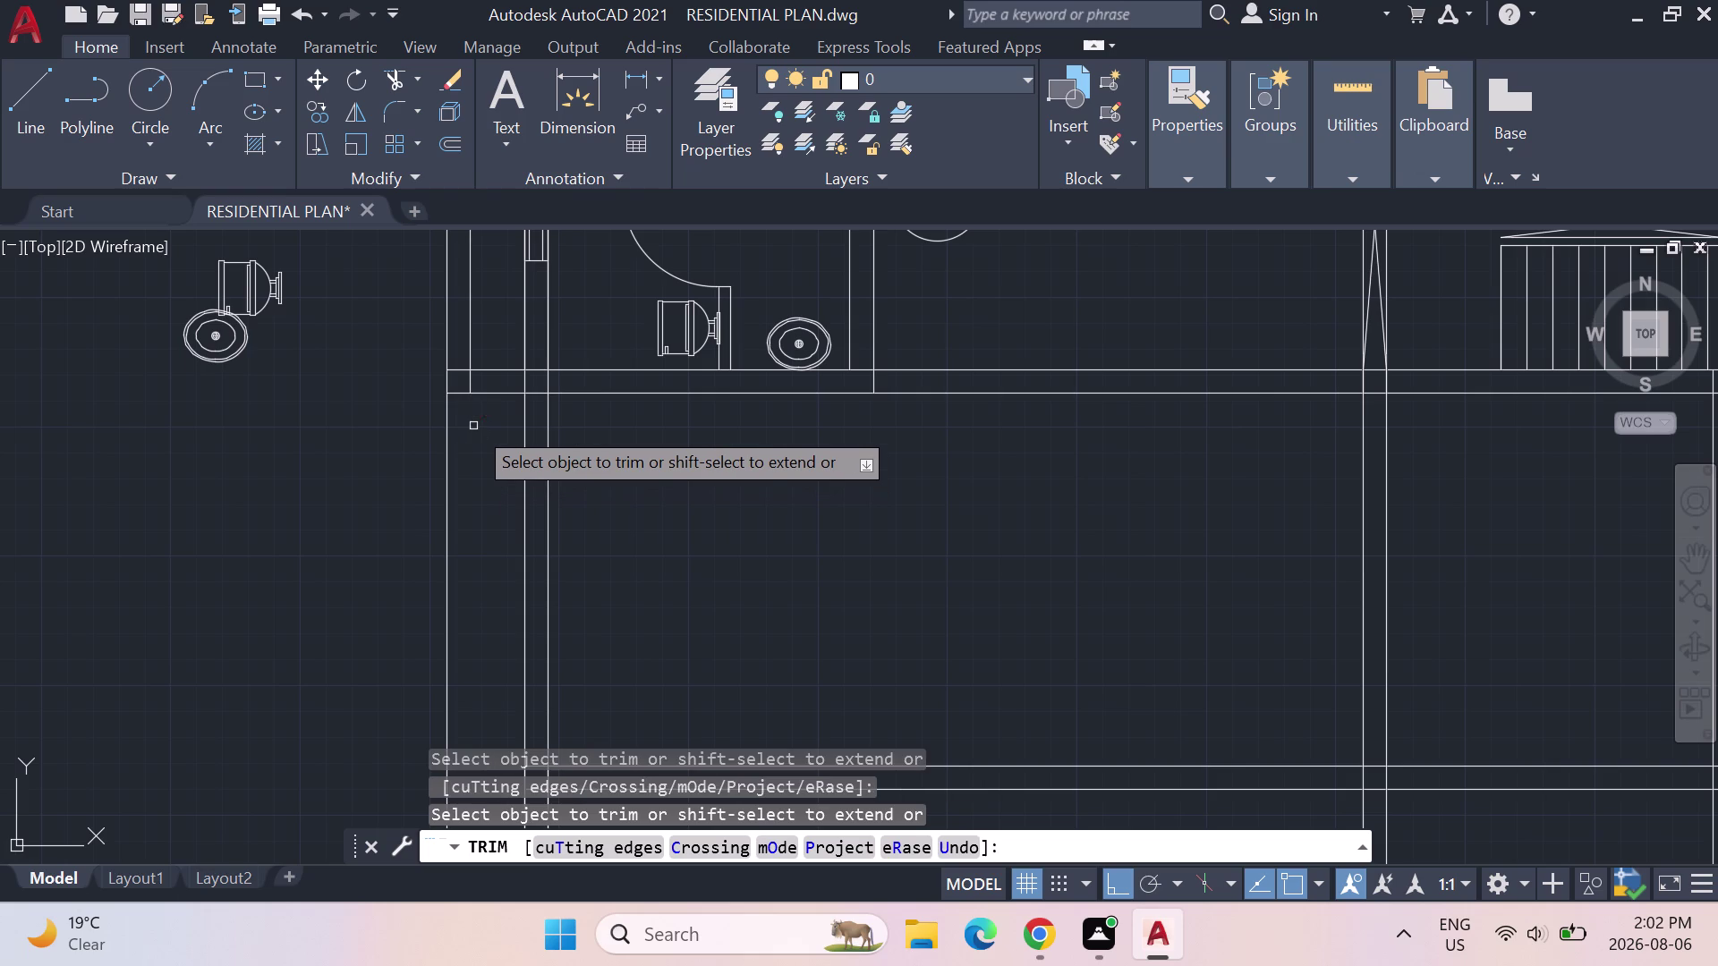
click(441, 427)
click(447, 429)
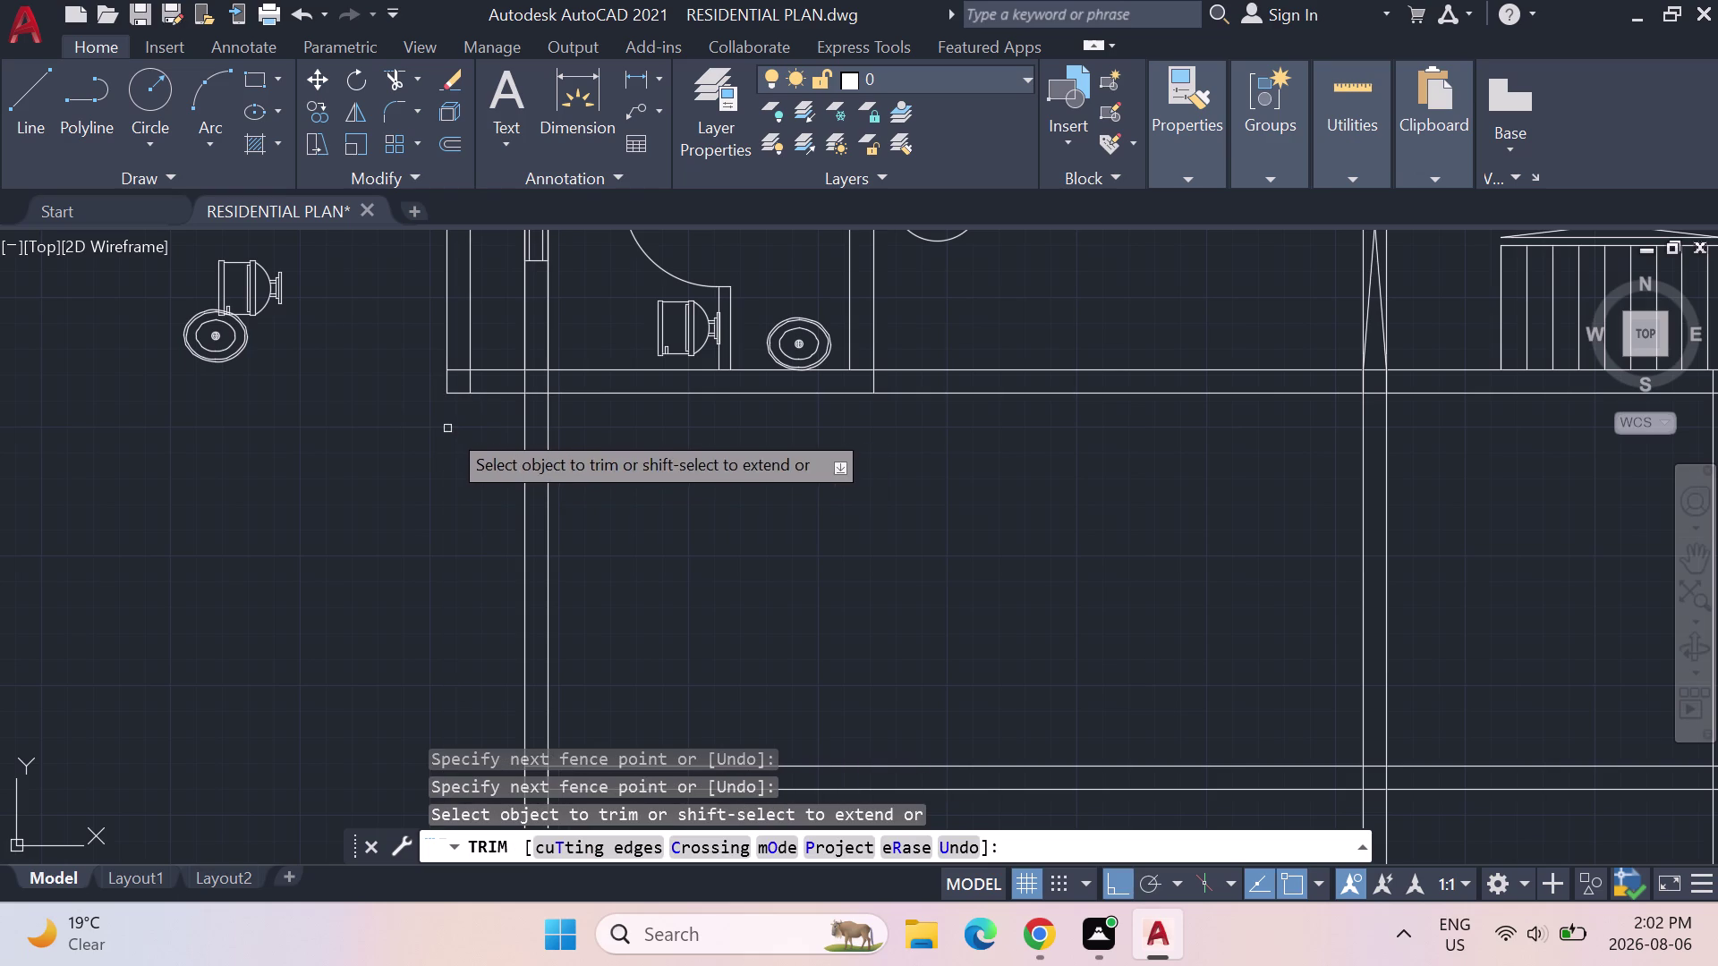
scroll(down, 3)
scroll(up, 3)
key(Escape)
key(Escape)
key(Escape)
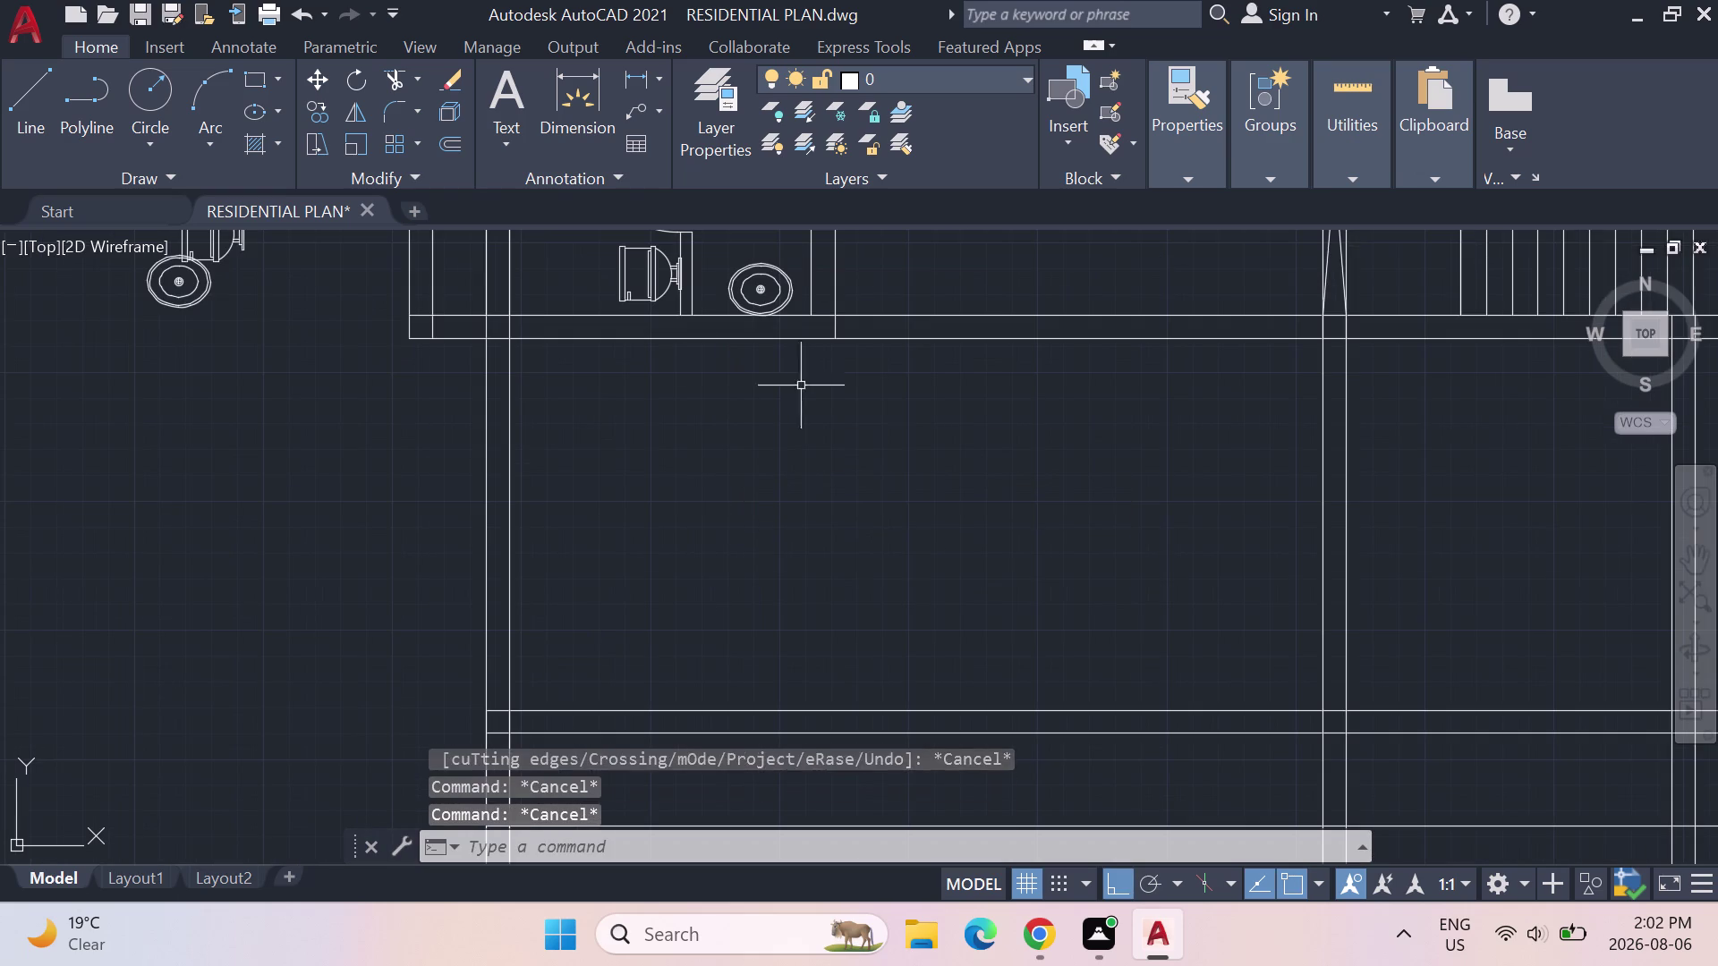
key(Escape)
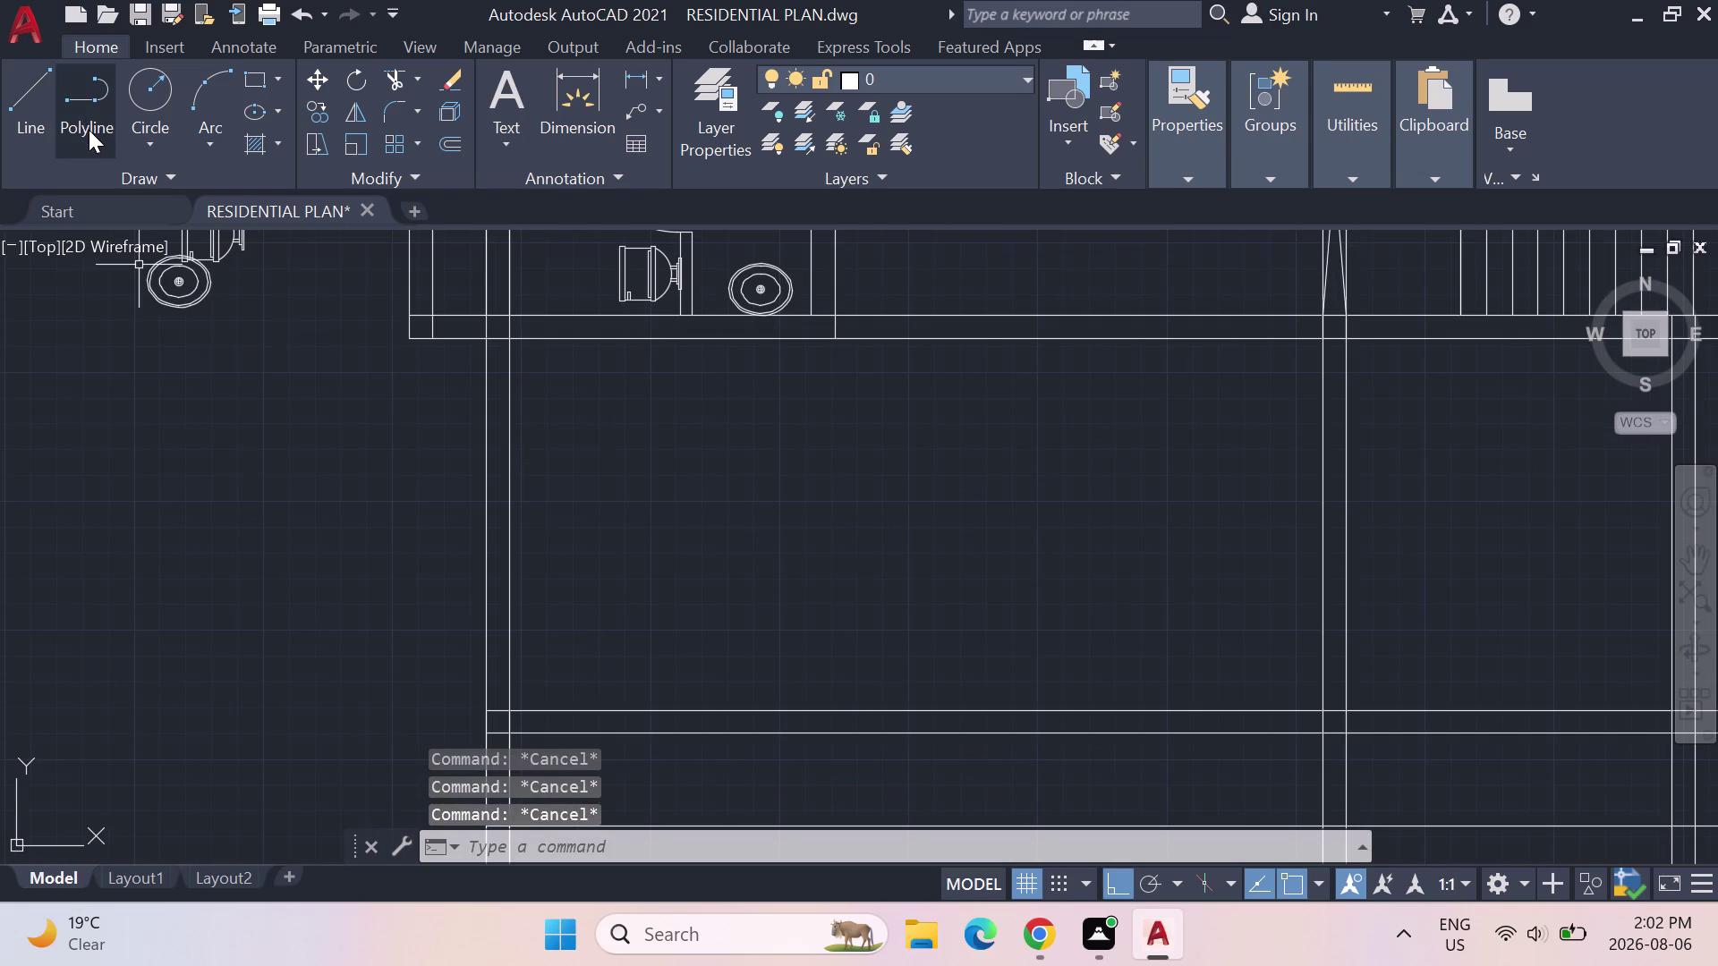
Draw the wall outline from the corner with lengths 12', 9" and 12'.
click(35, 79)
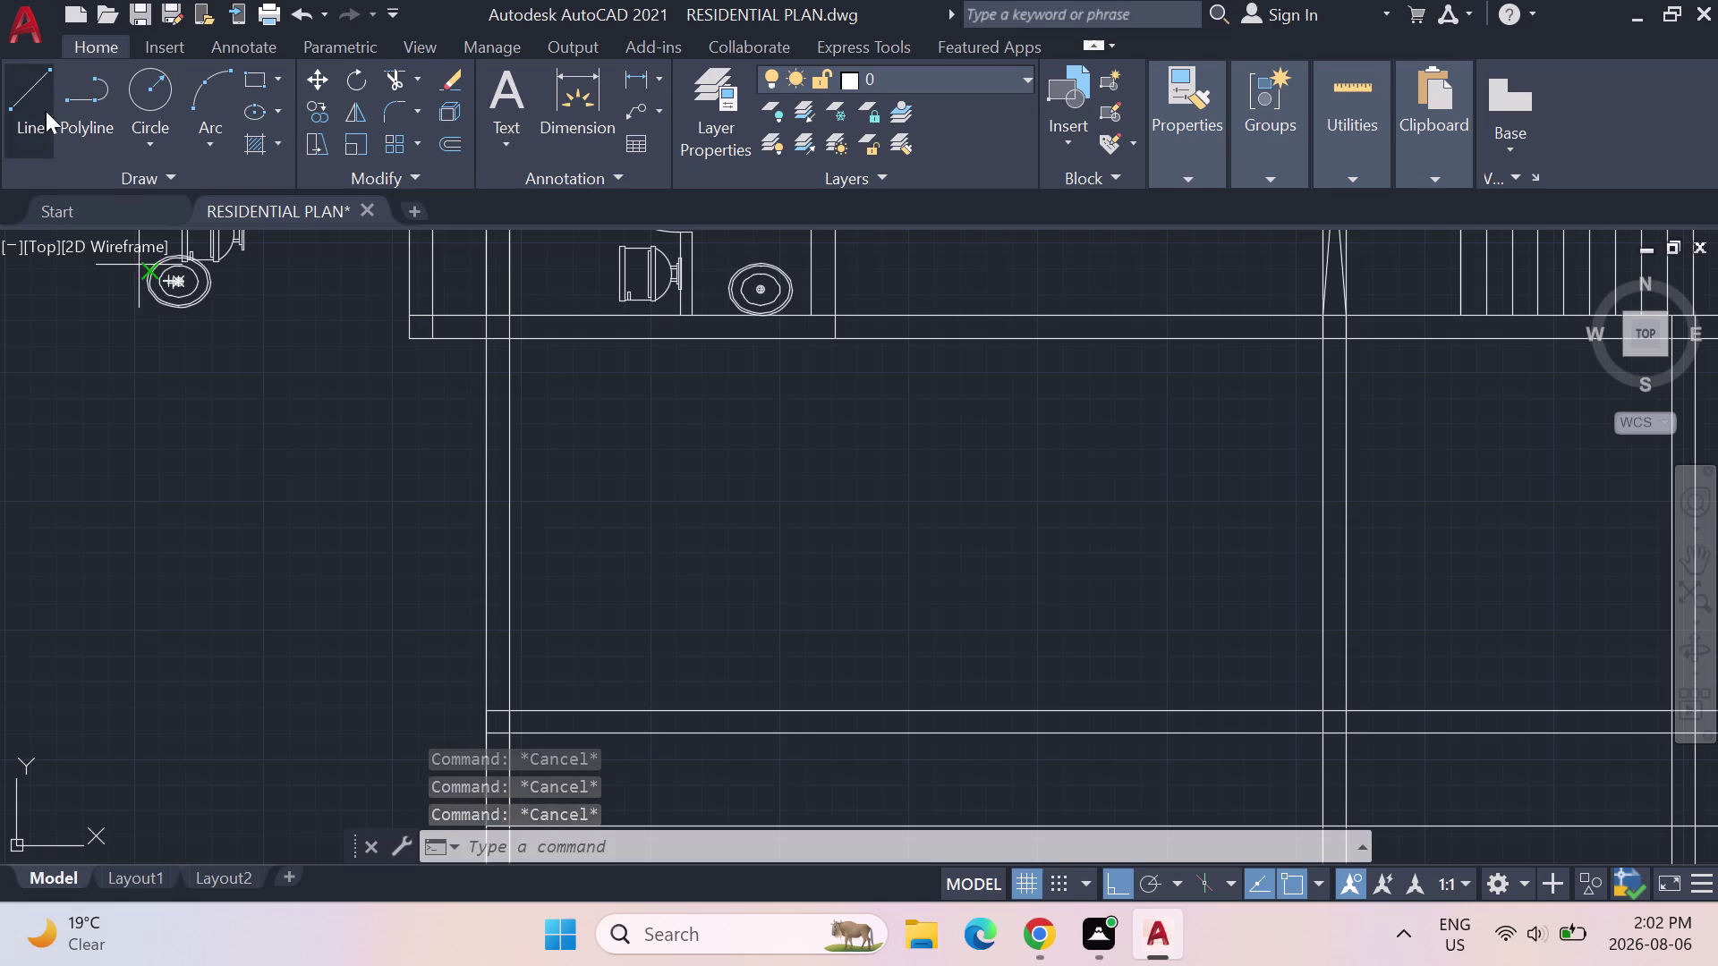
click(418, 333)
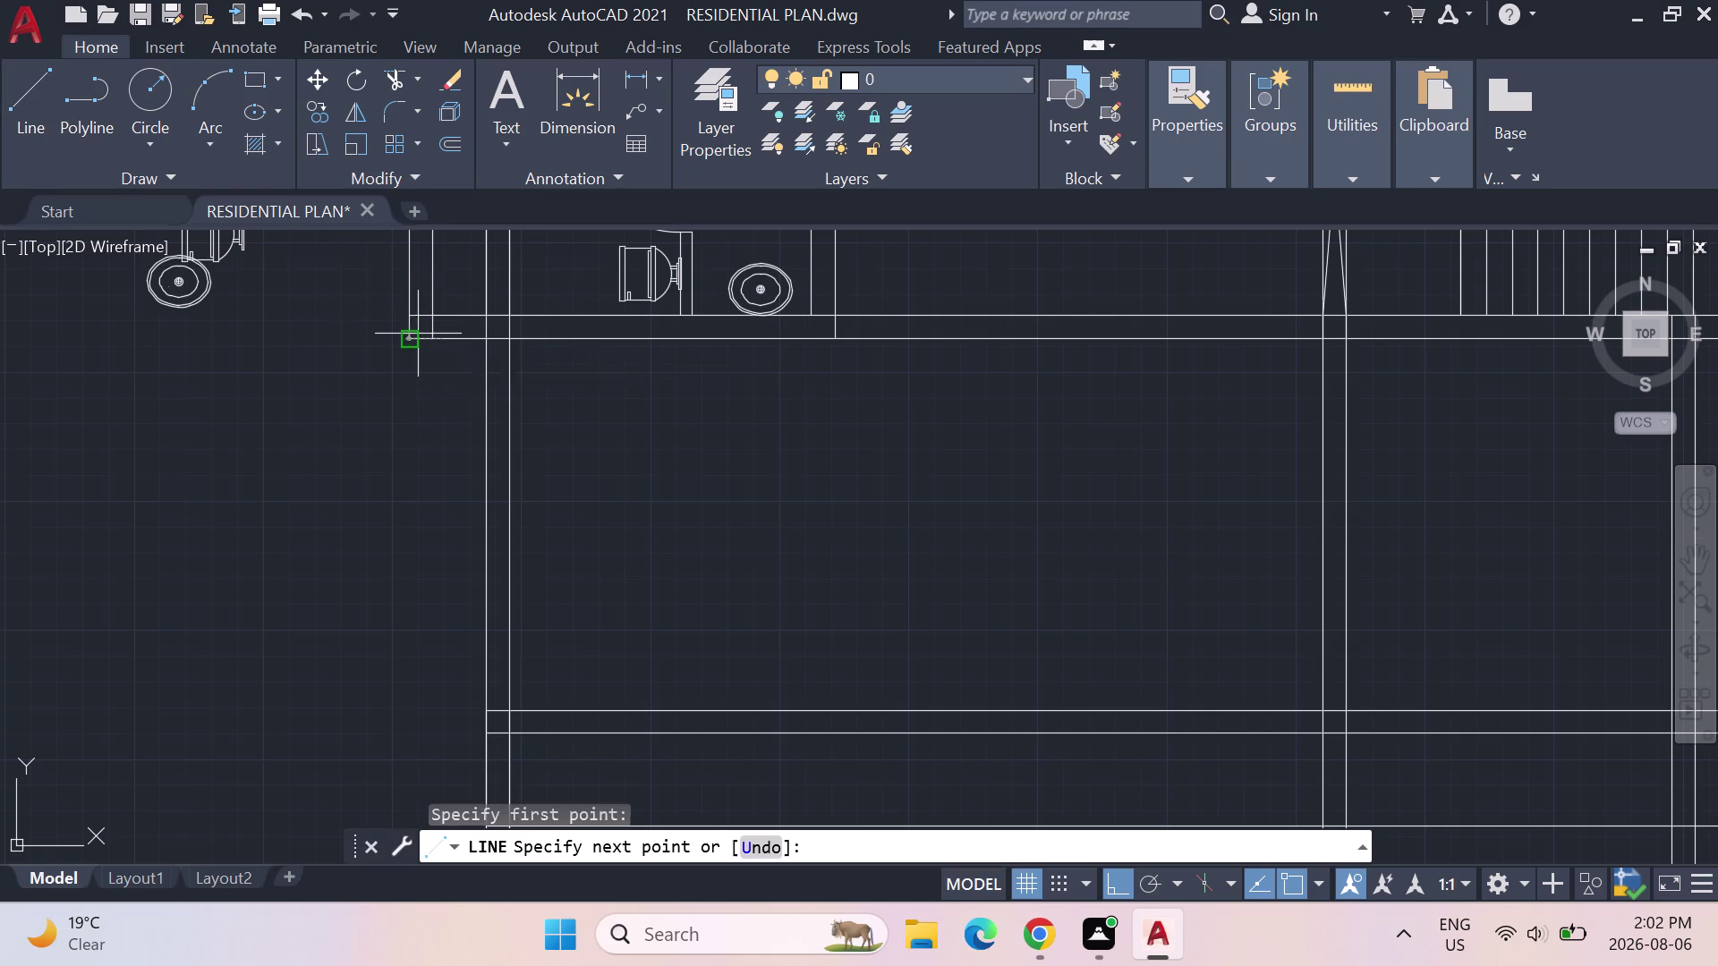
text(12)
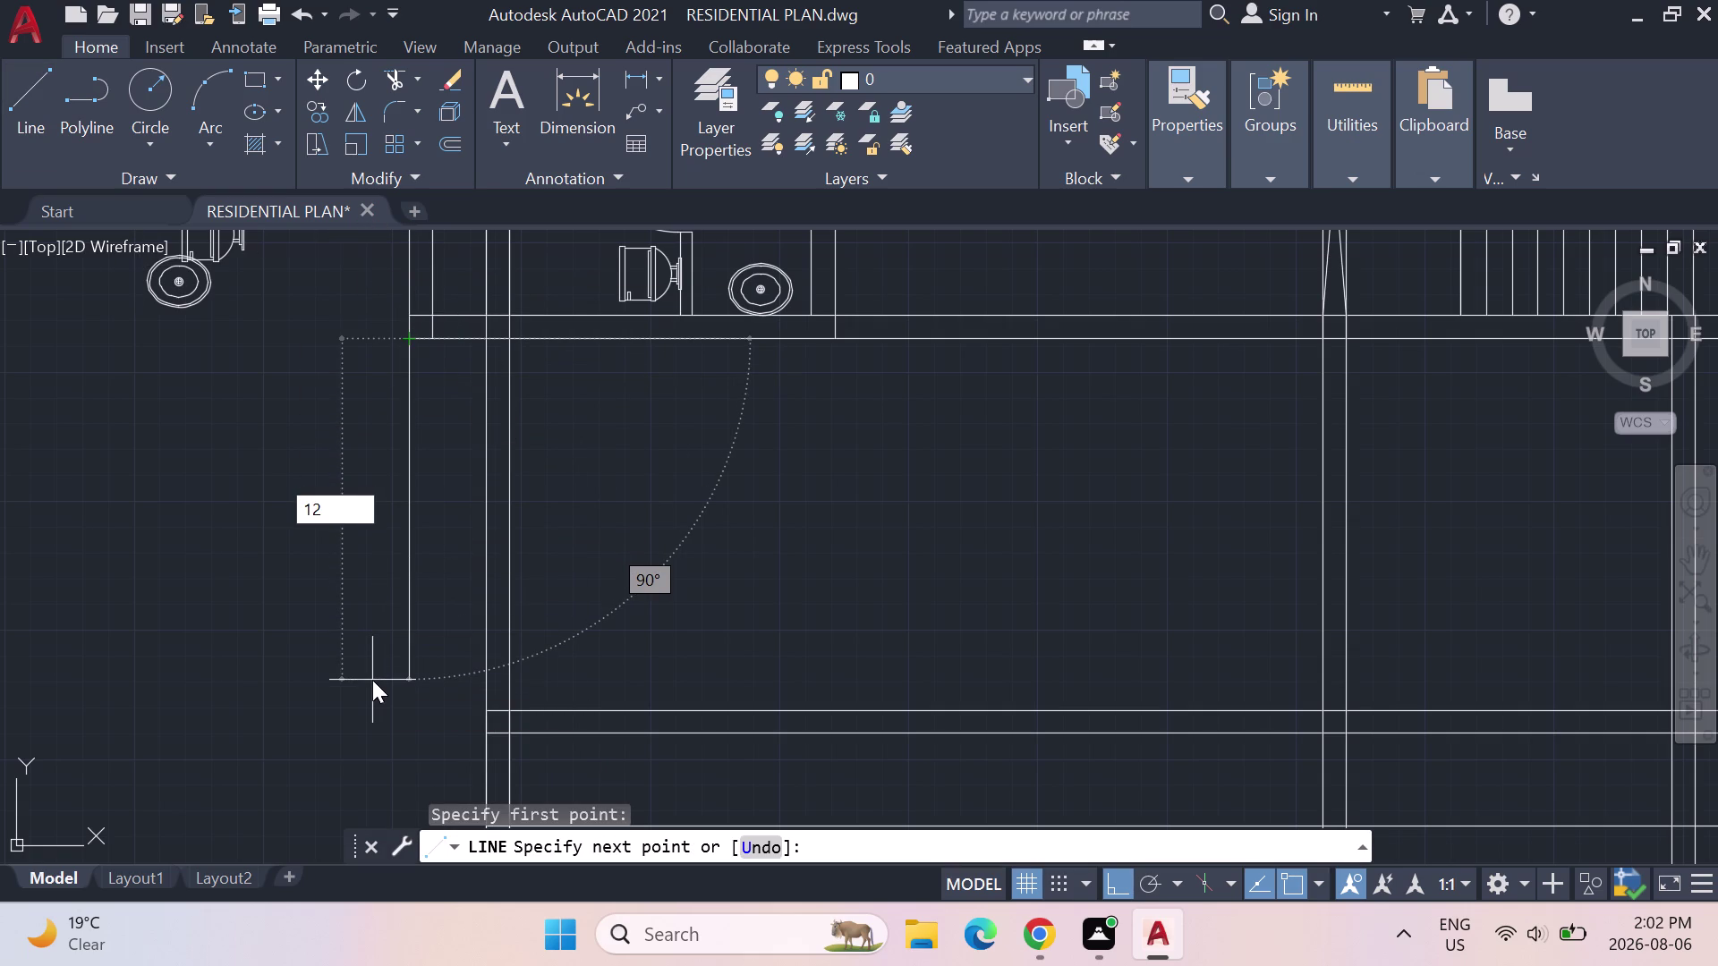
text(')
key(Return)
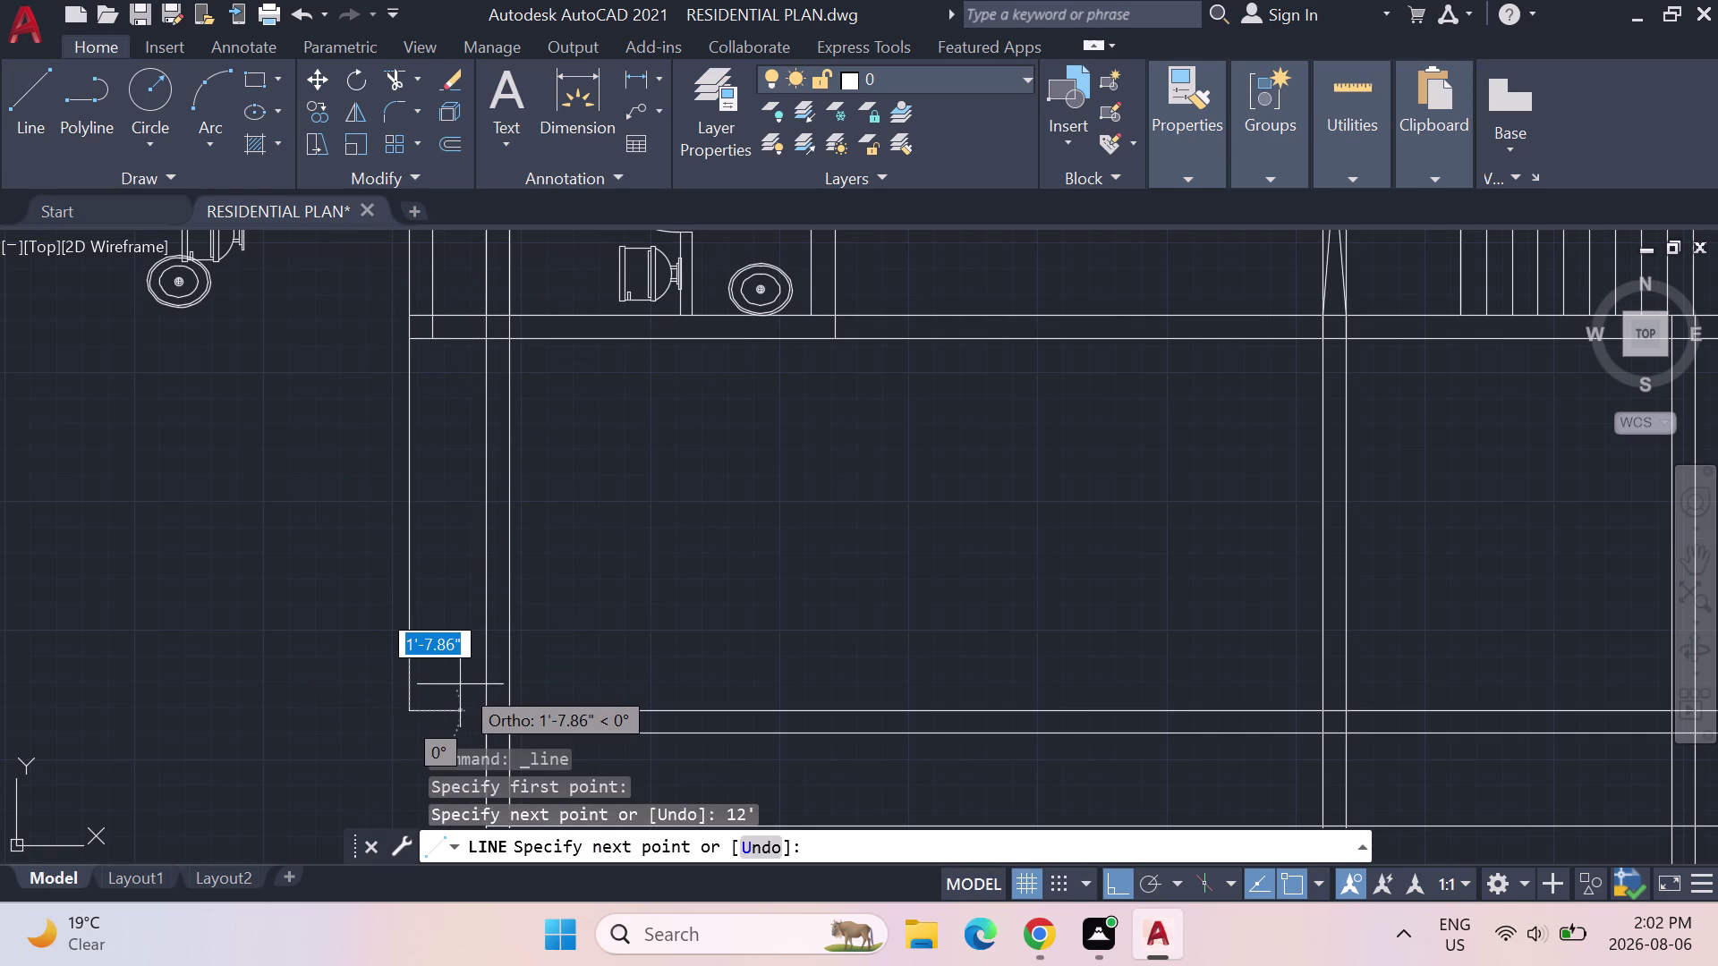
text(9")
key(Return)
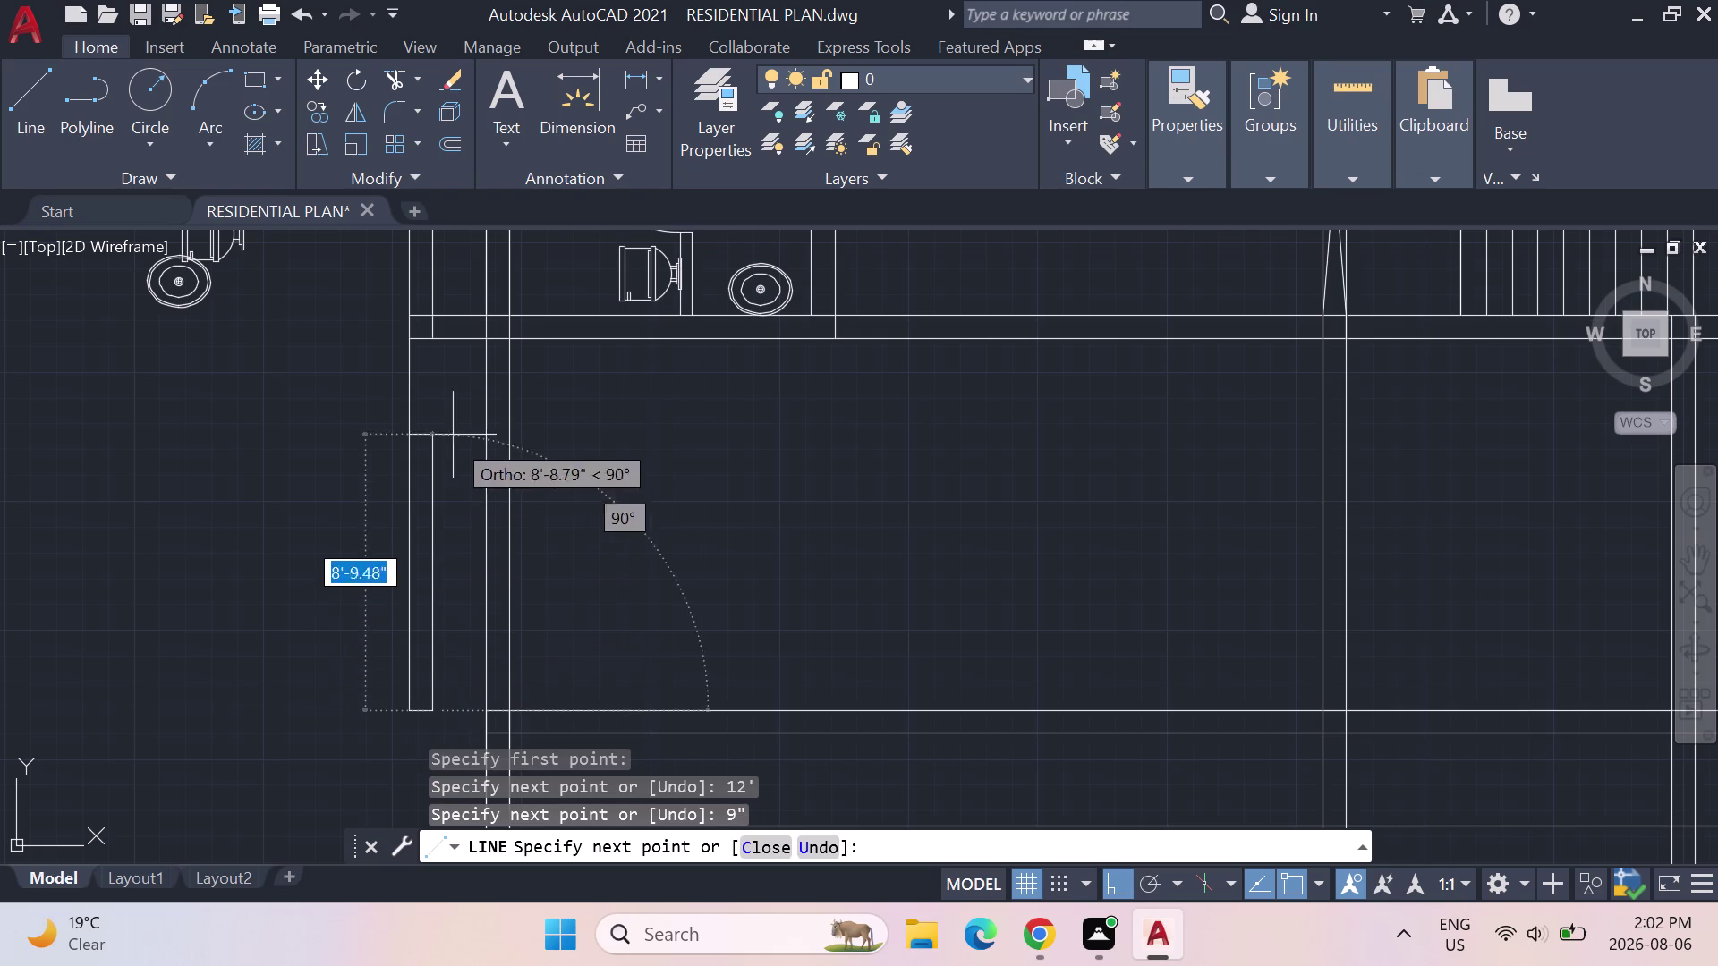
text(12)
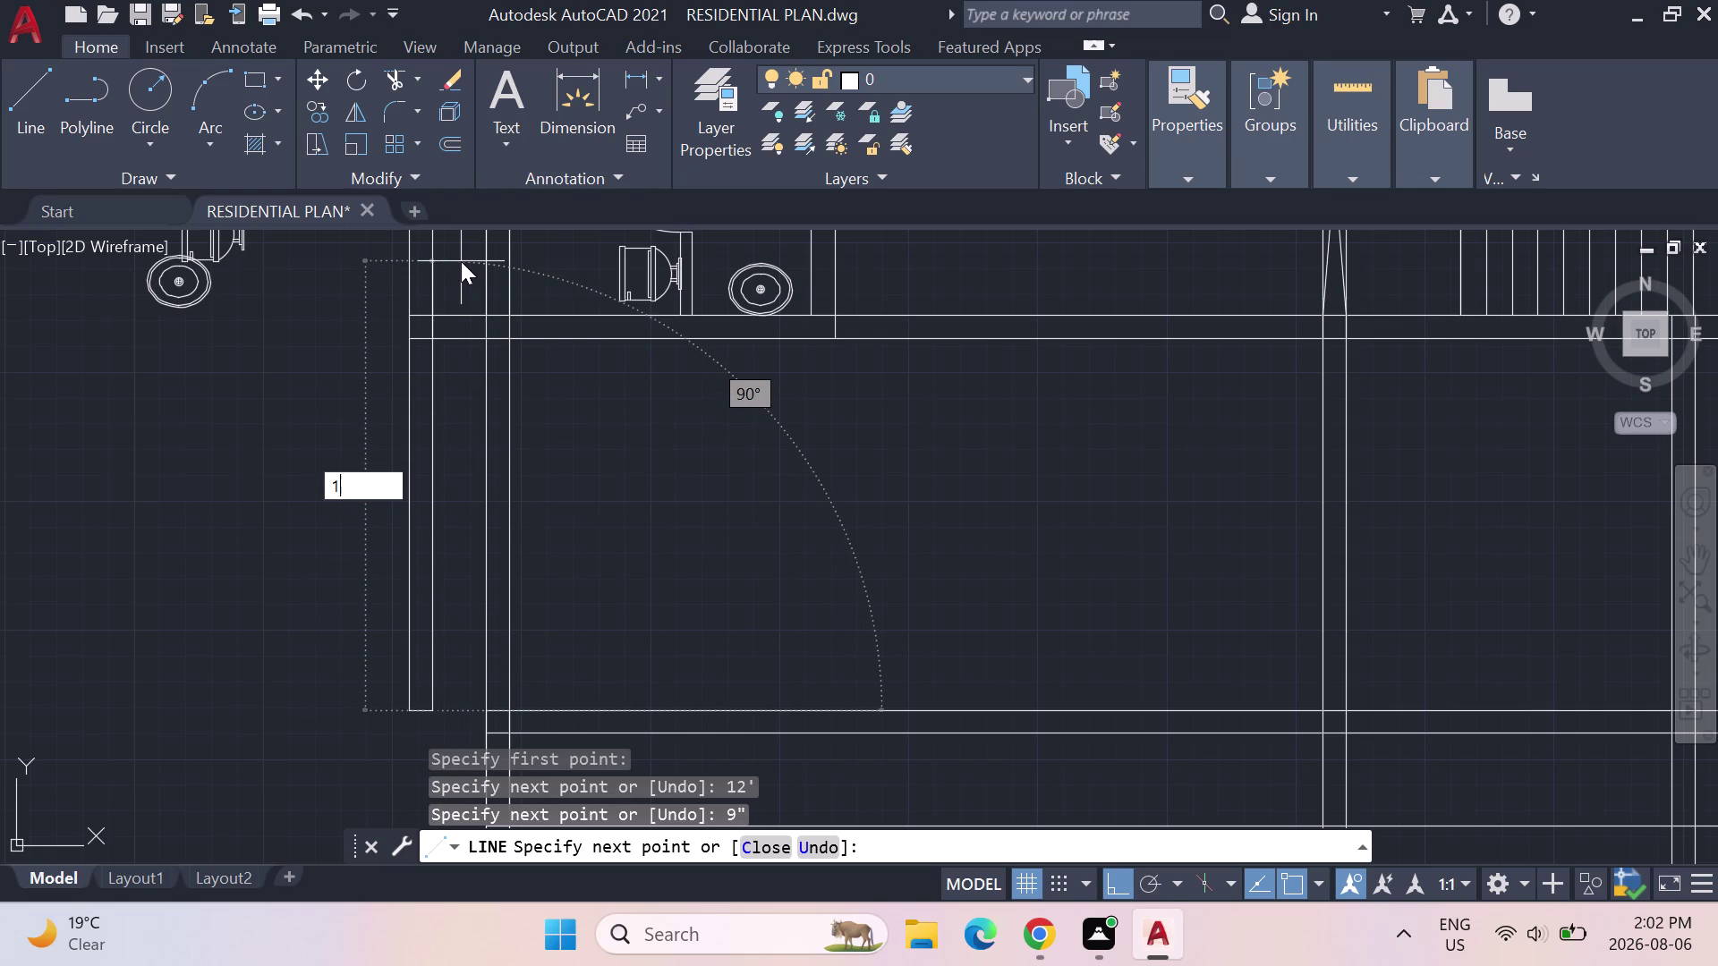
key(apostrophe)
key(Return)
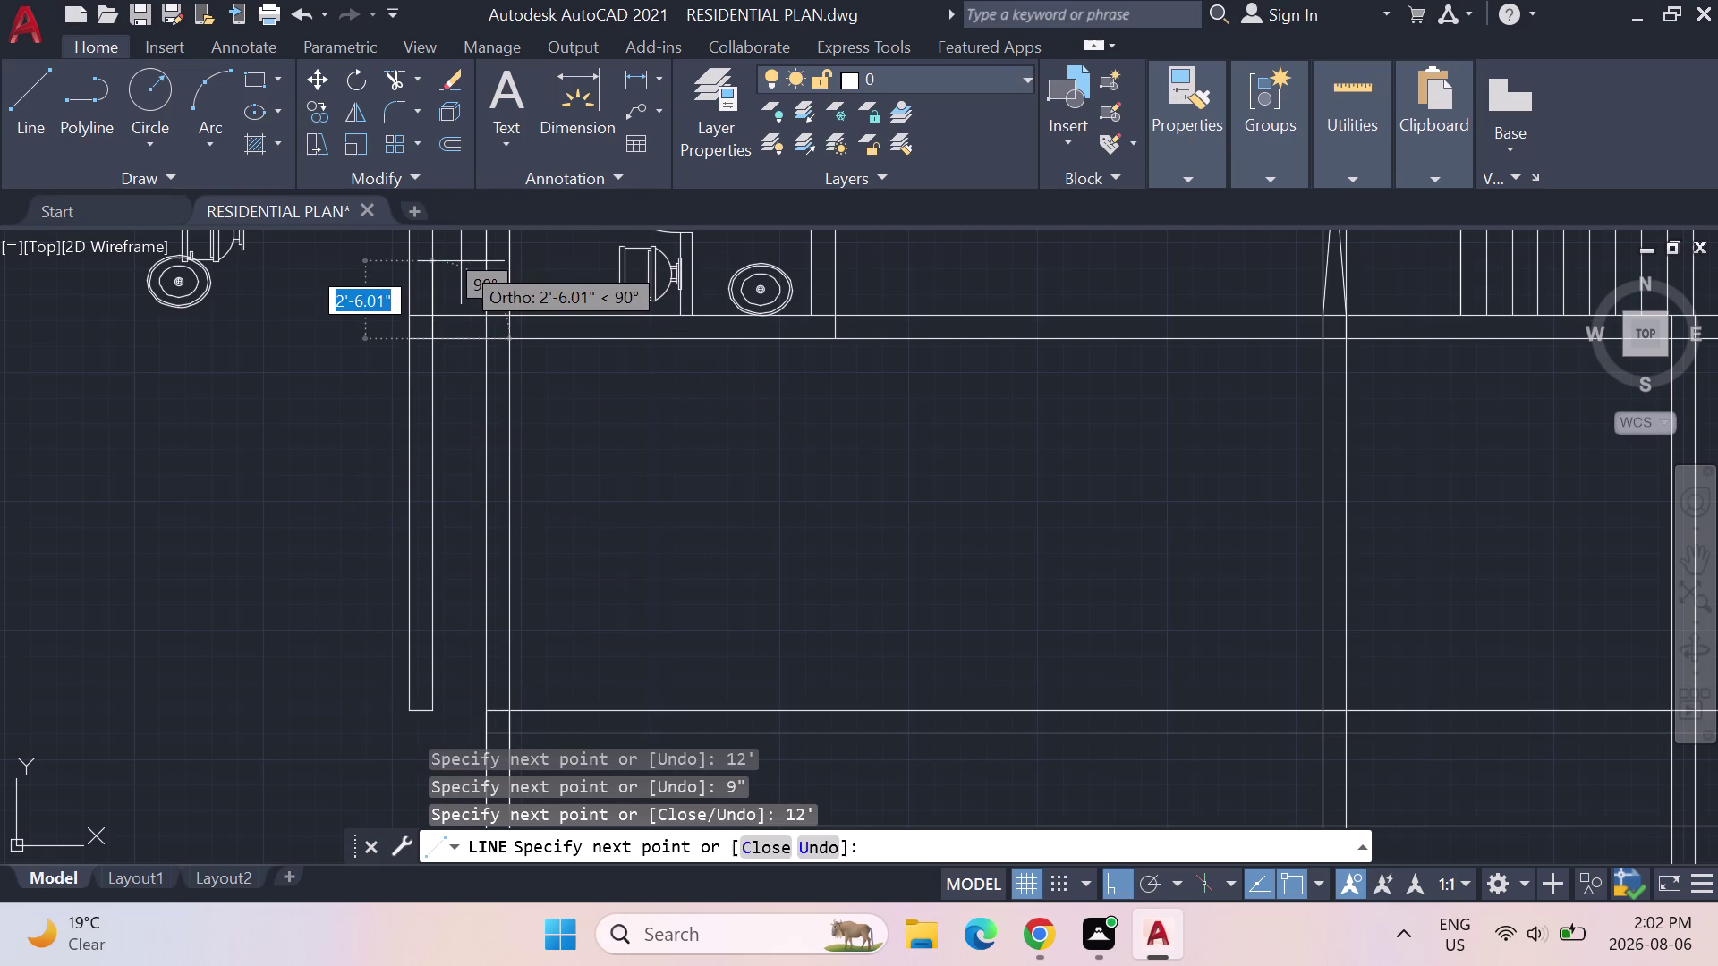
key(Escape)
Close the new wall's ends with two short lines at the corner.
scroll(down, 3)
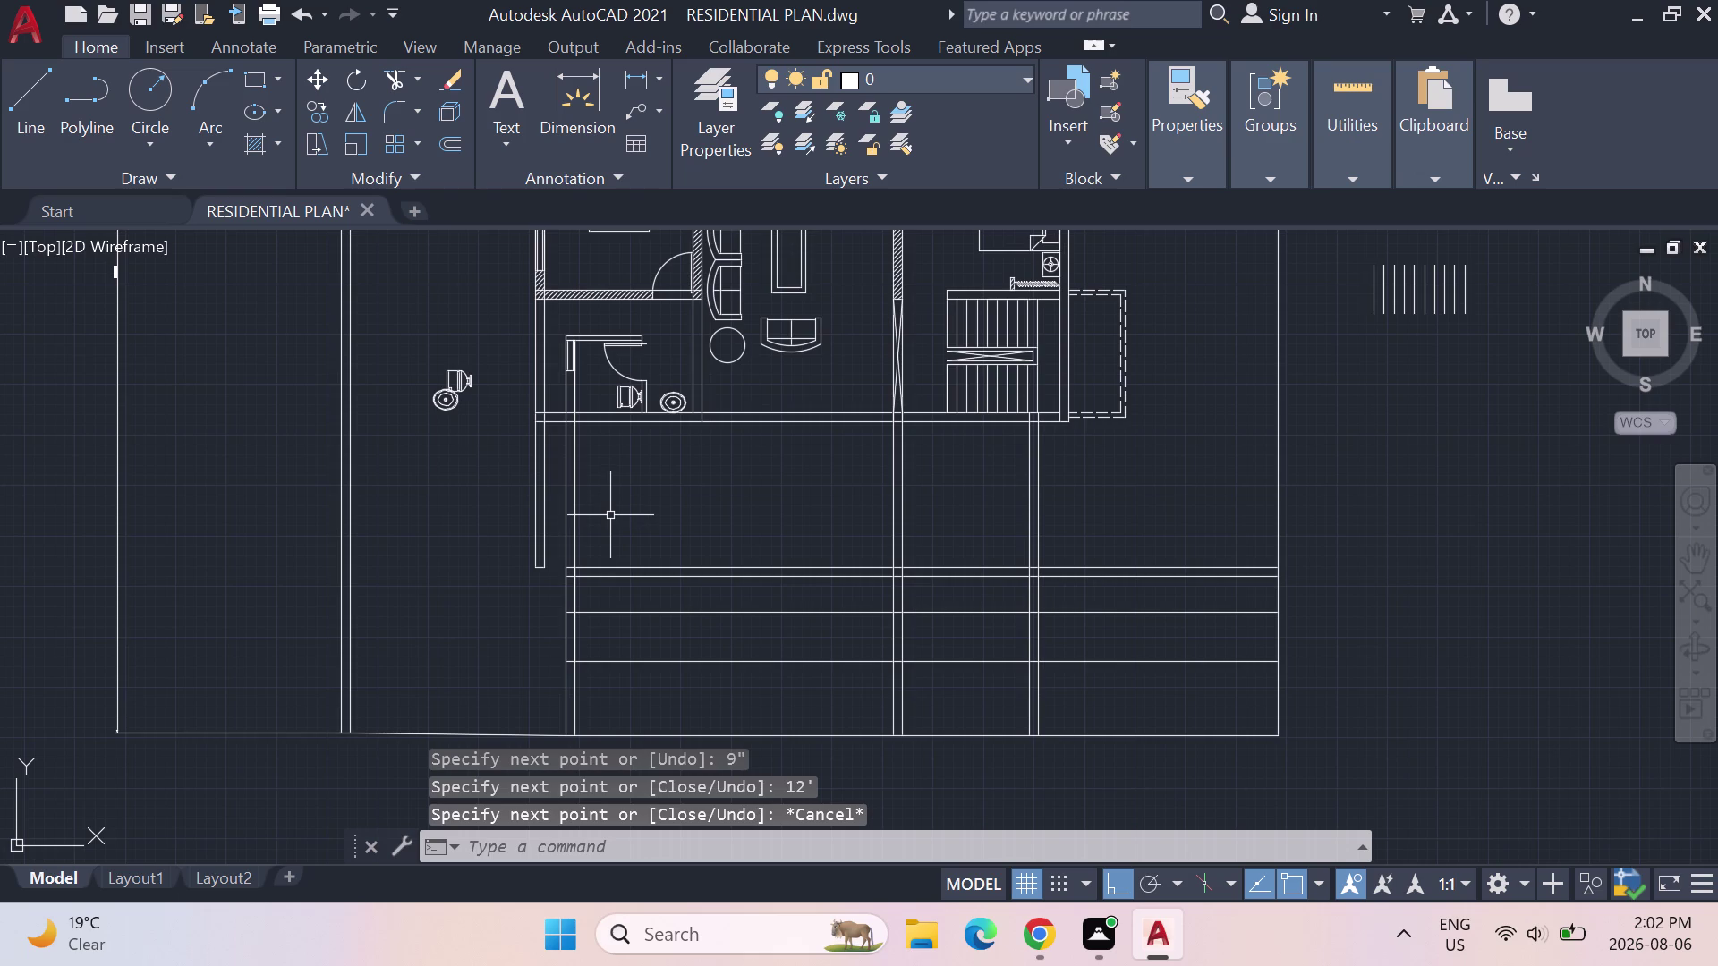
middle_drag(613, 516, 573, 479)
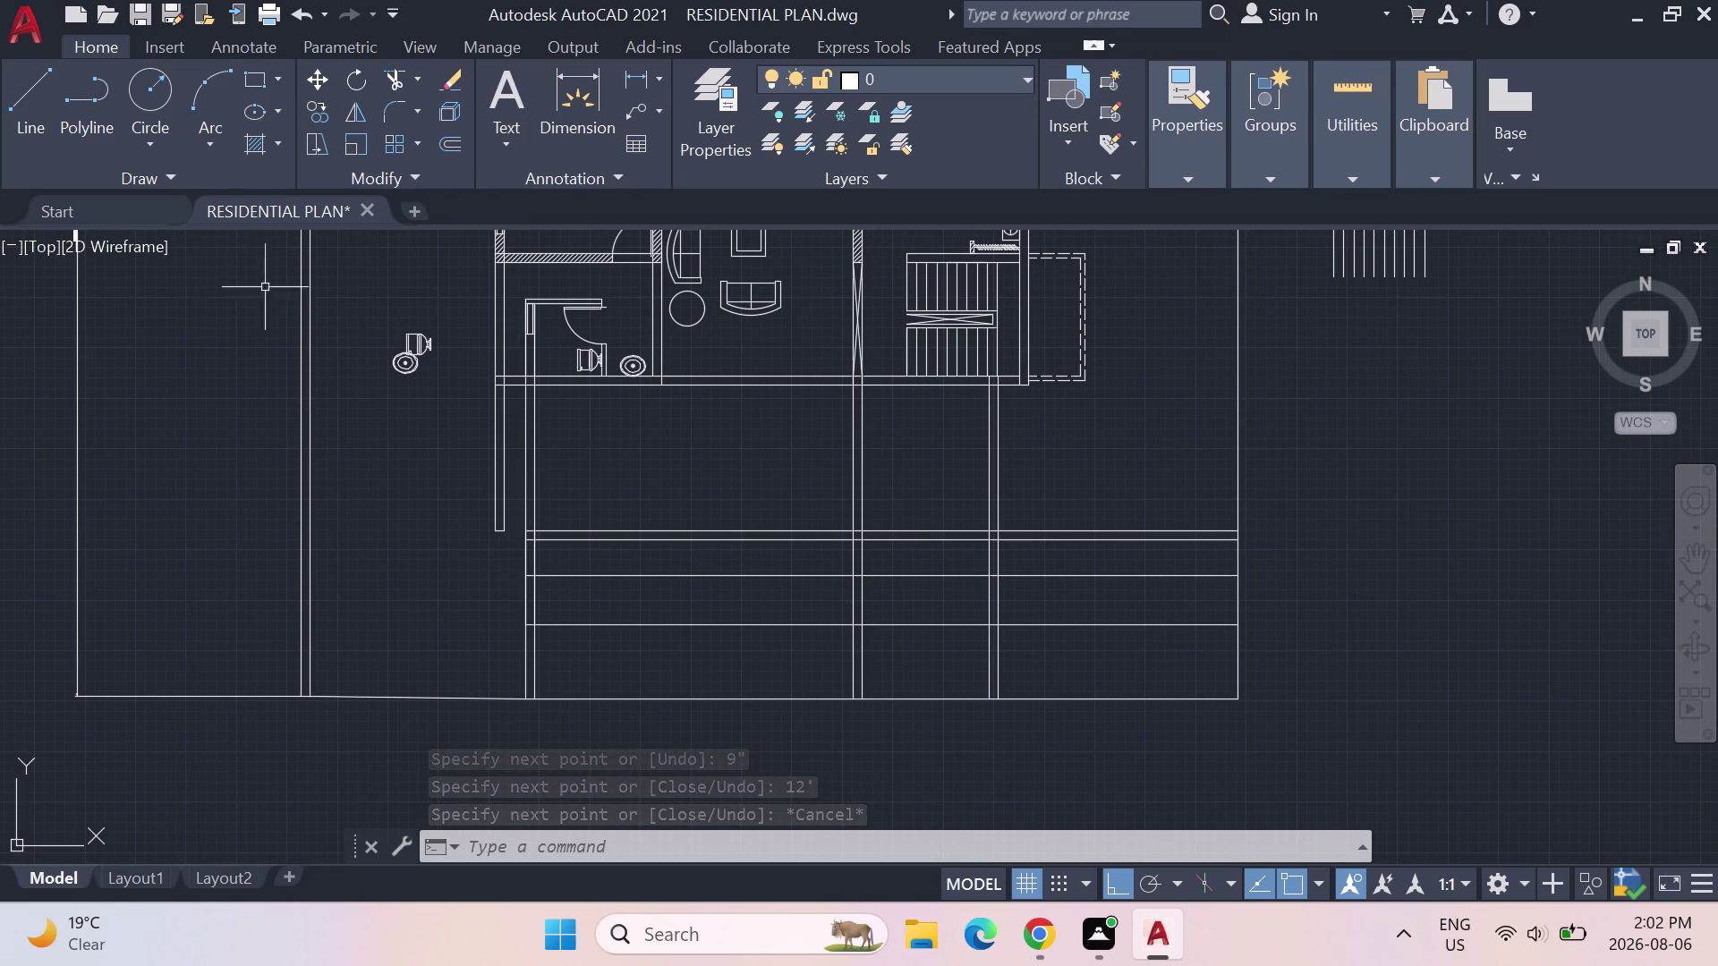
click(43, 115)
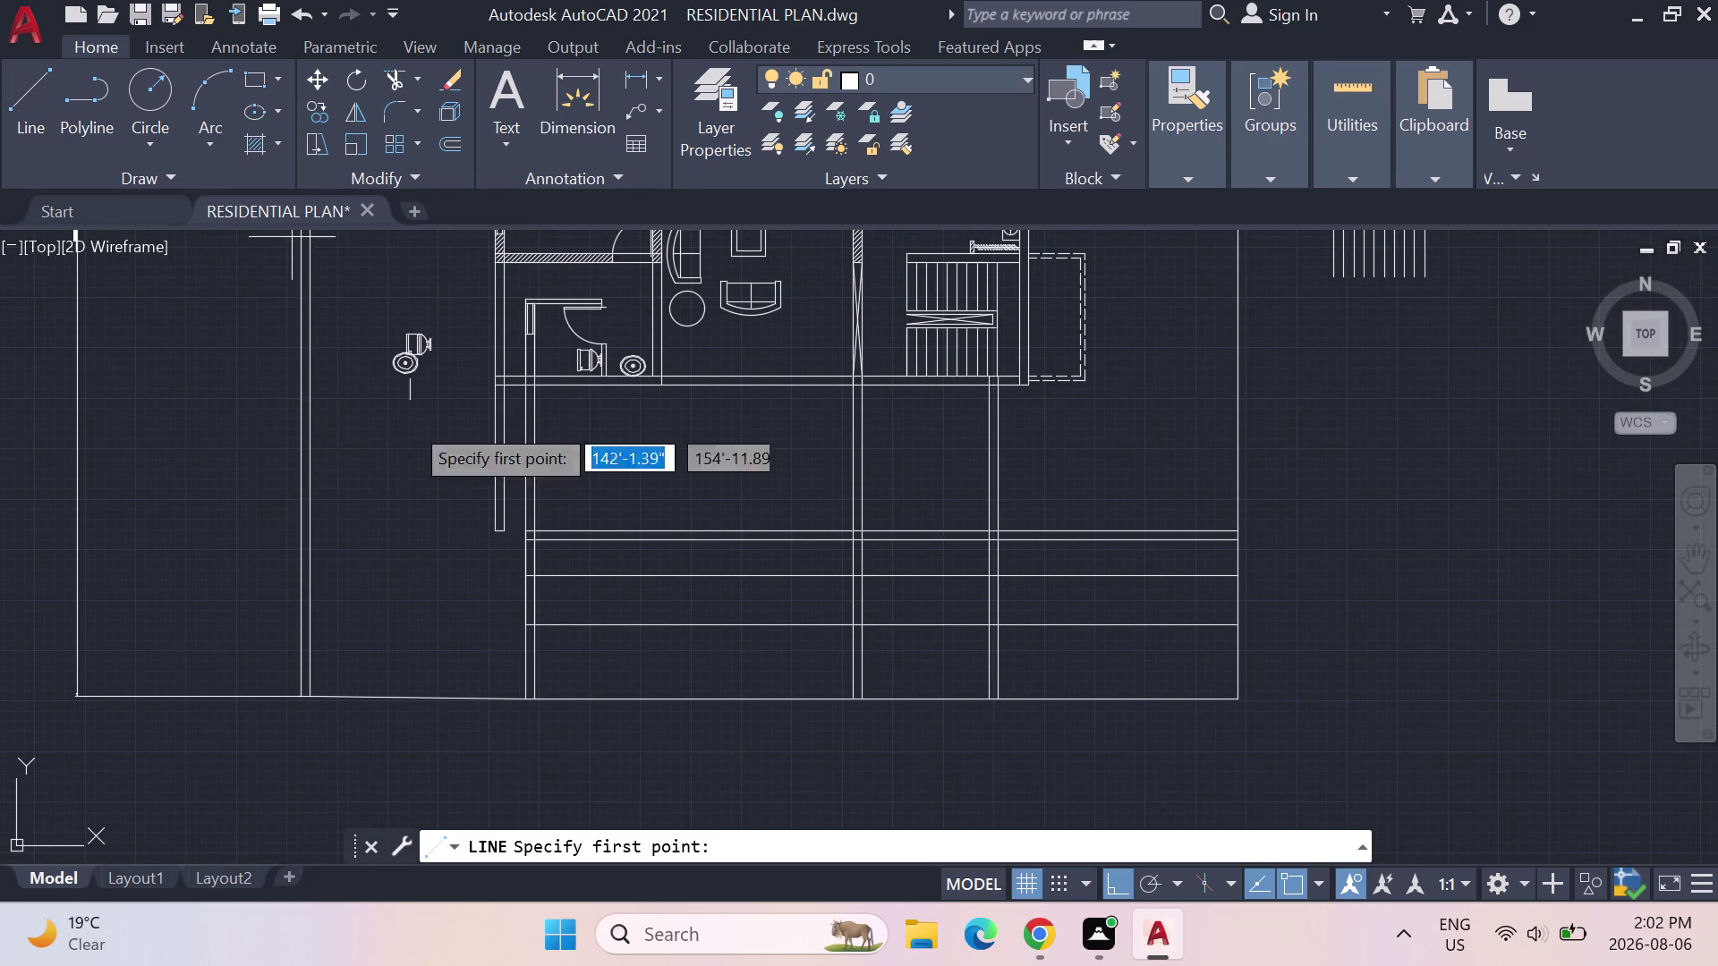
scroll(up, 3)
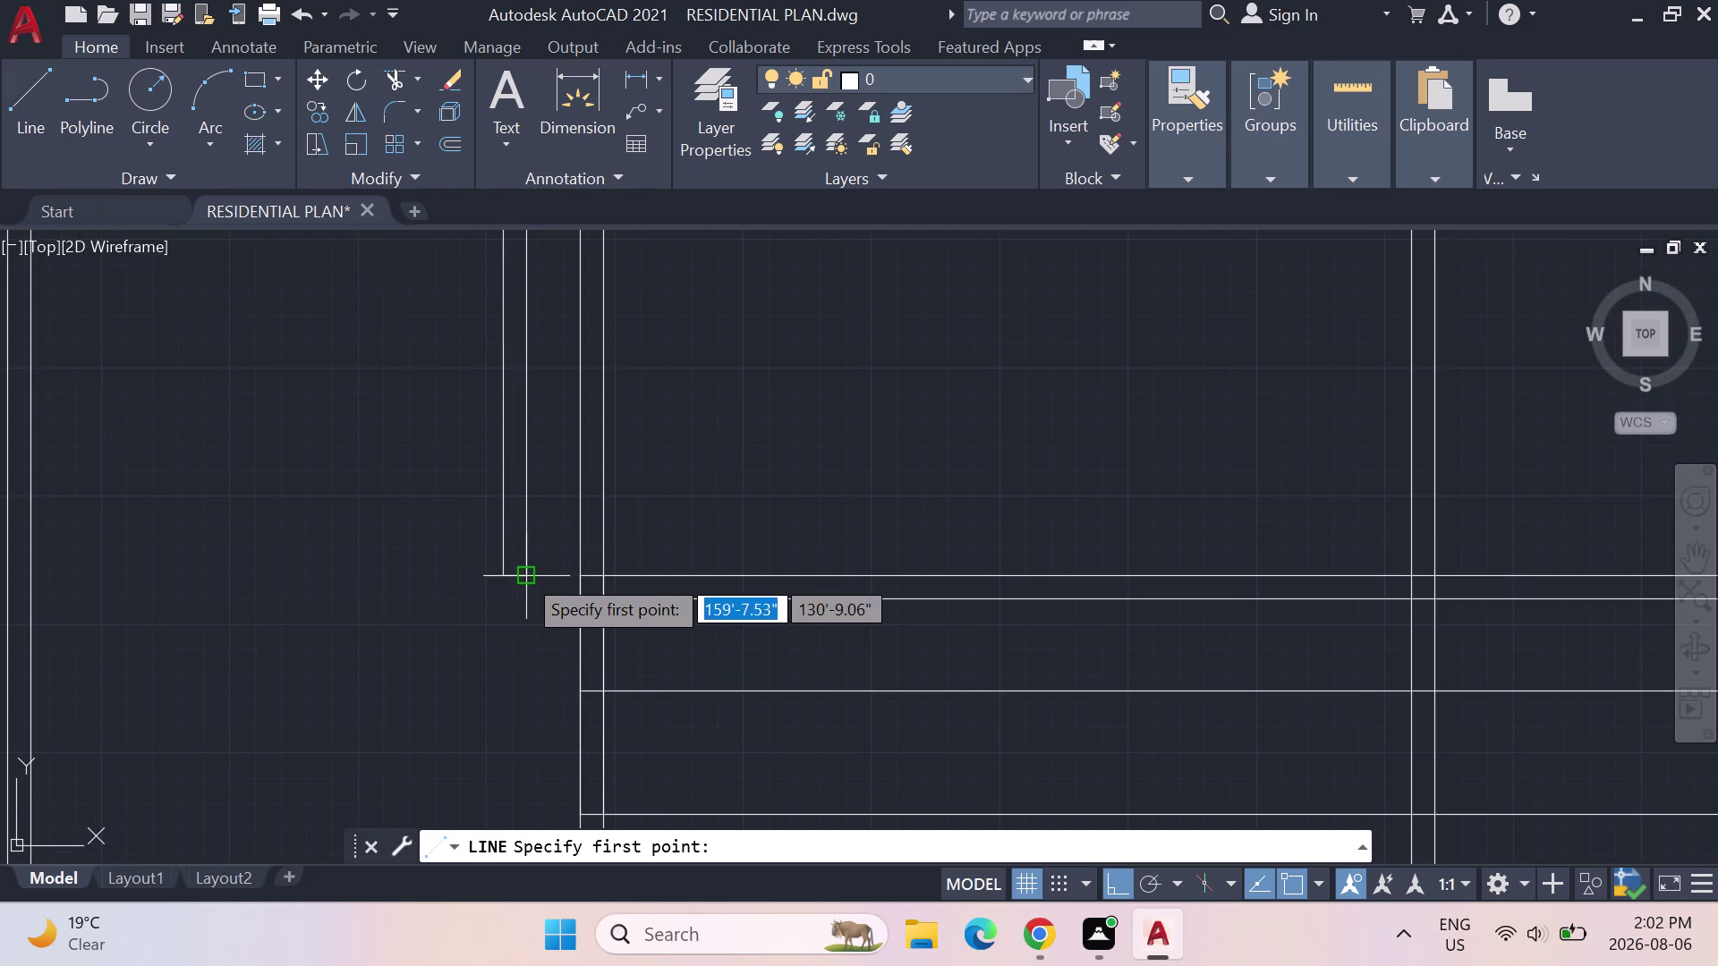
click(525, 573)
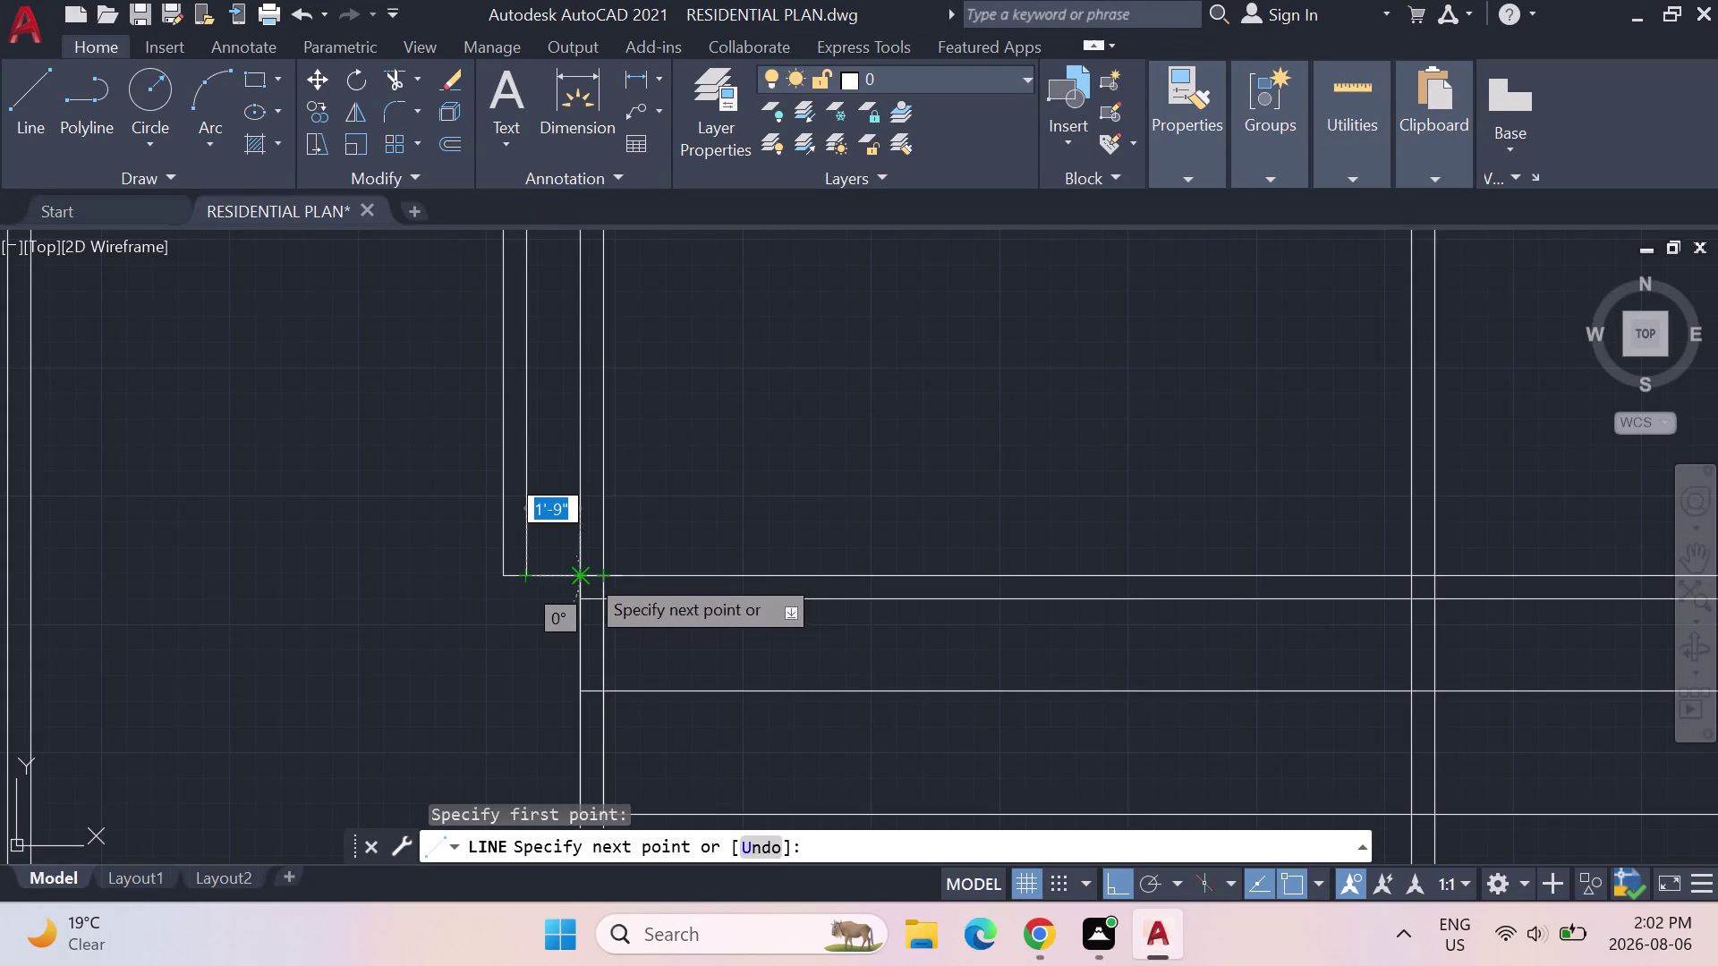
click(585, 574)
key(Escape)
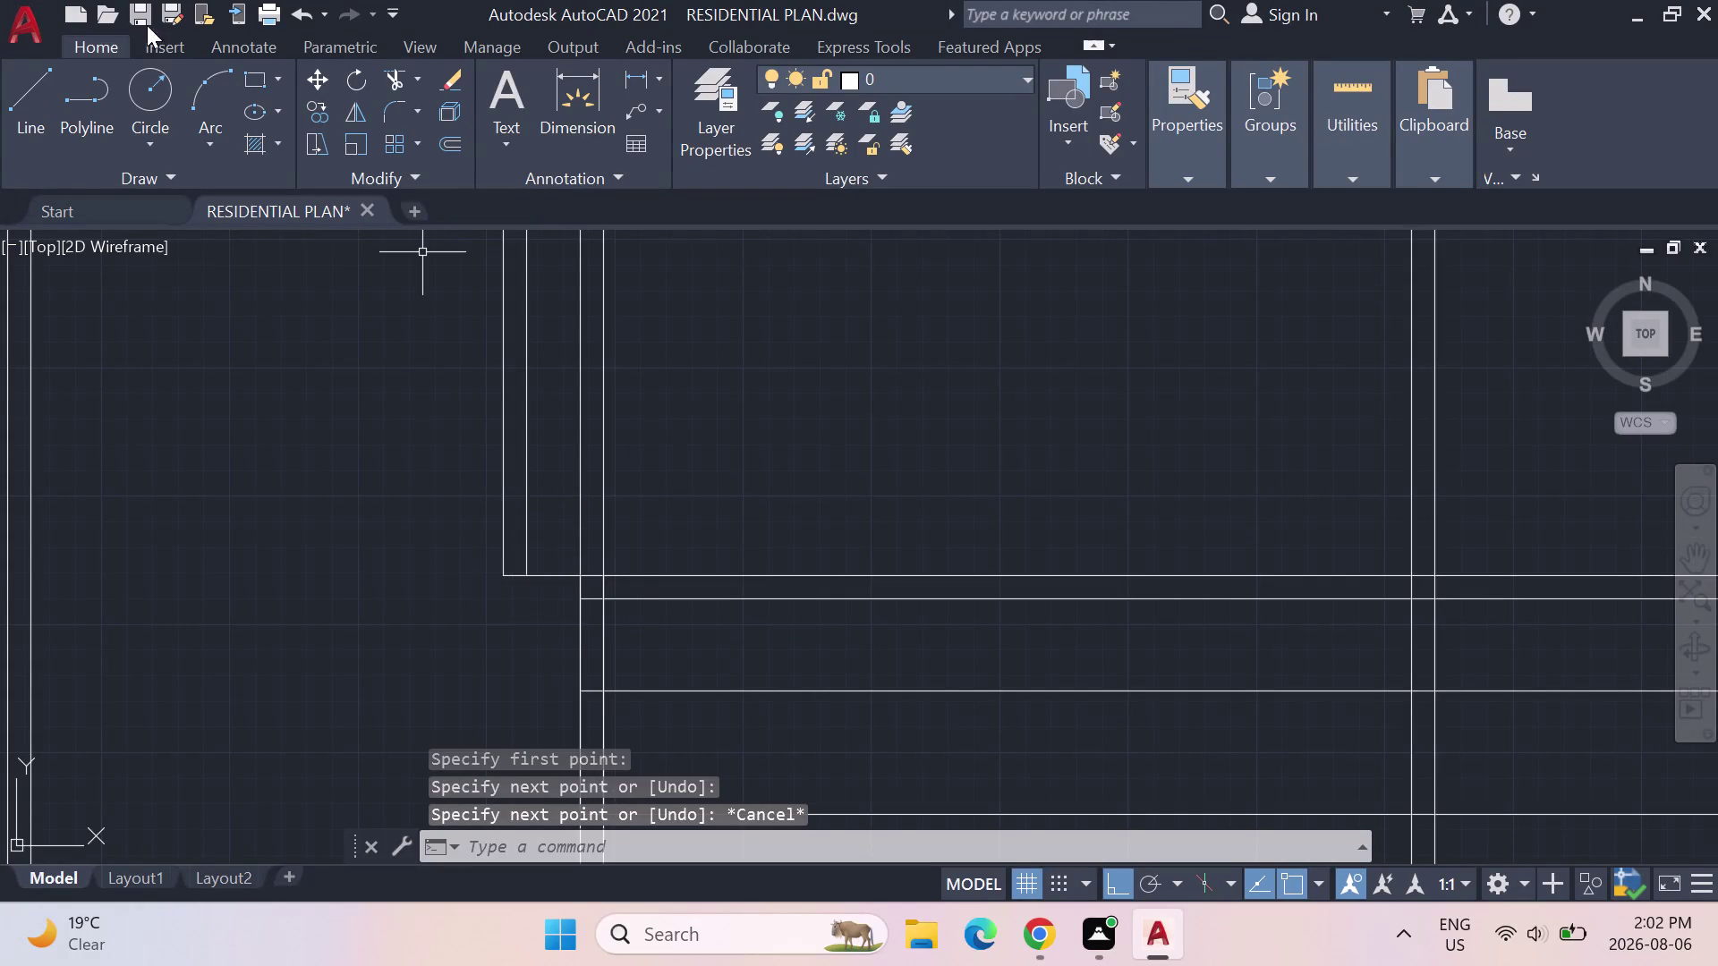
click(21, 108)
click(583, 610)
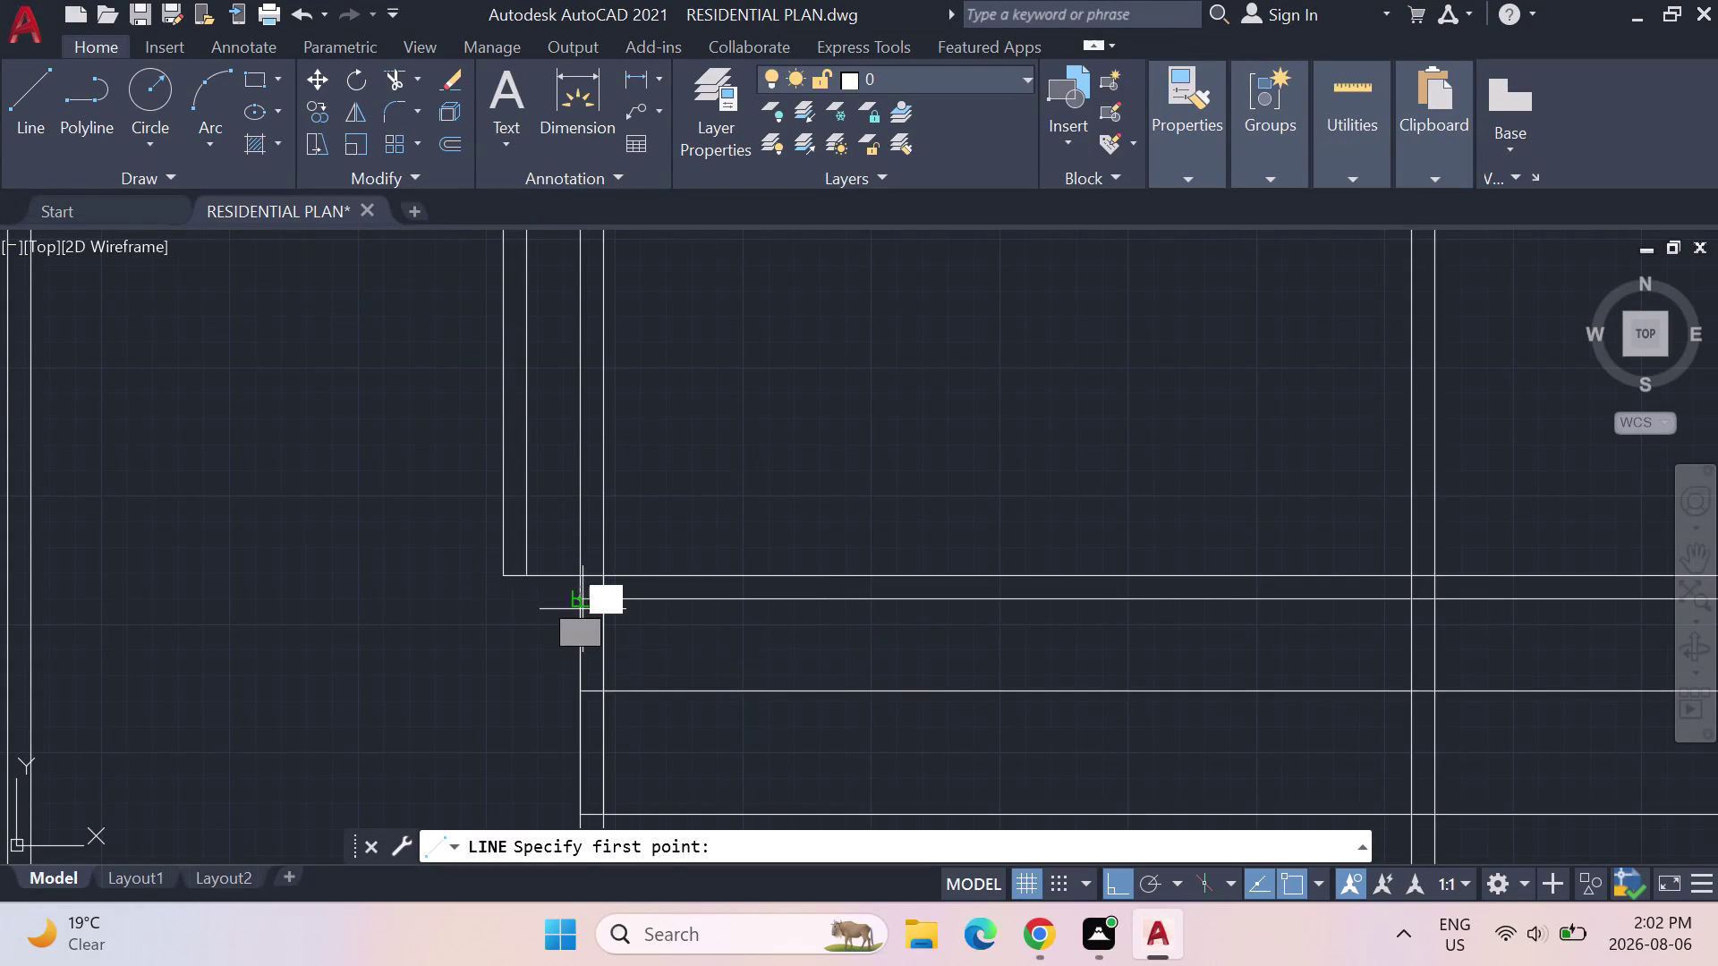
click(492, 599)
click(493, 578)
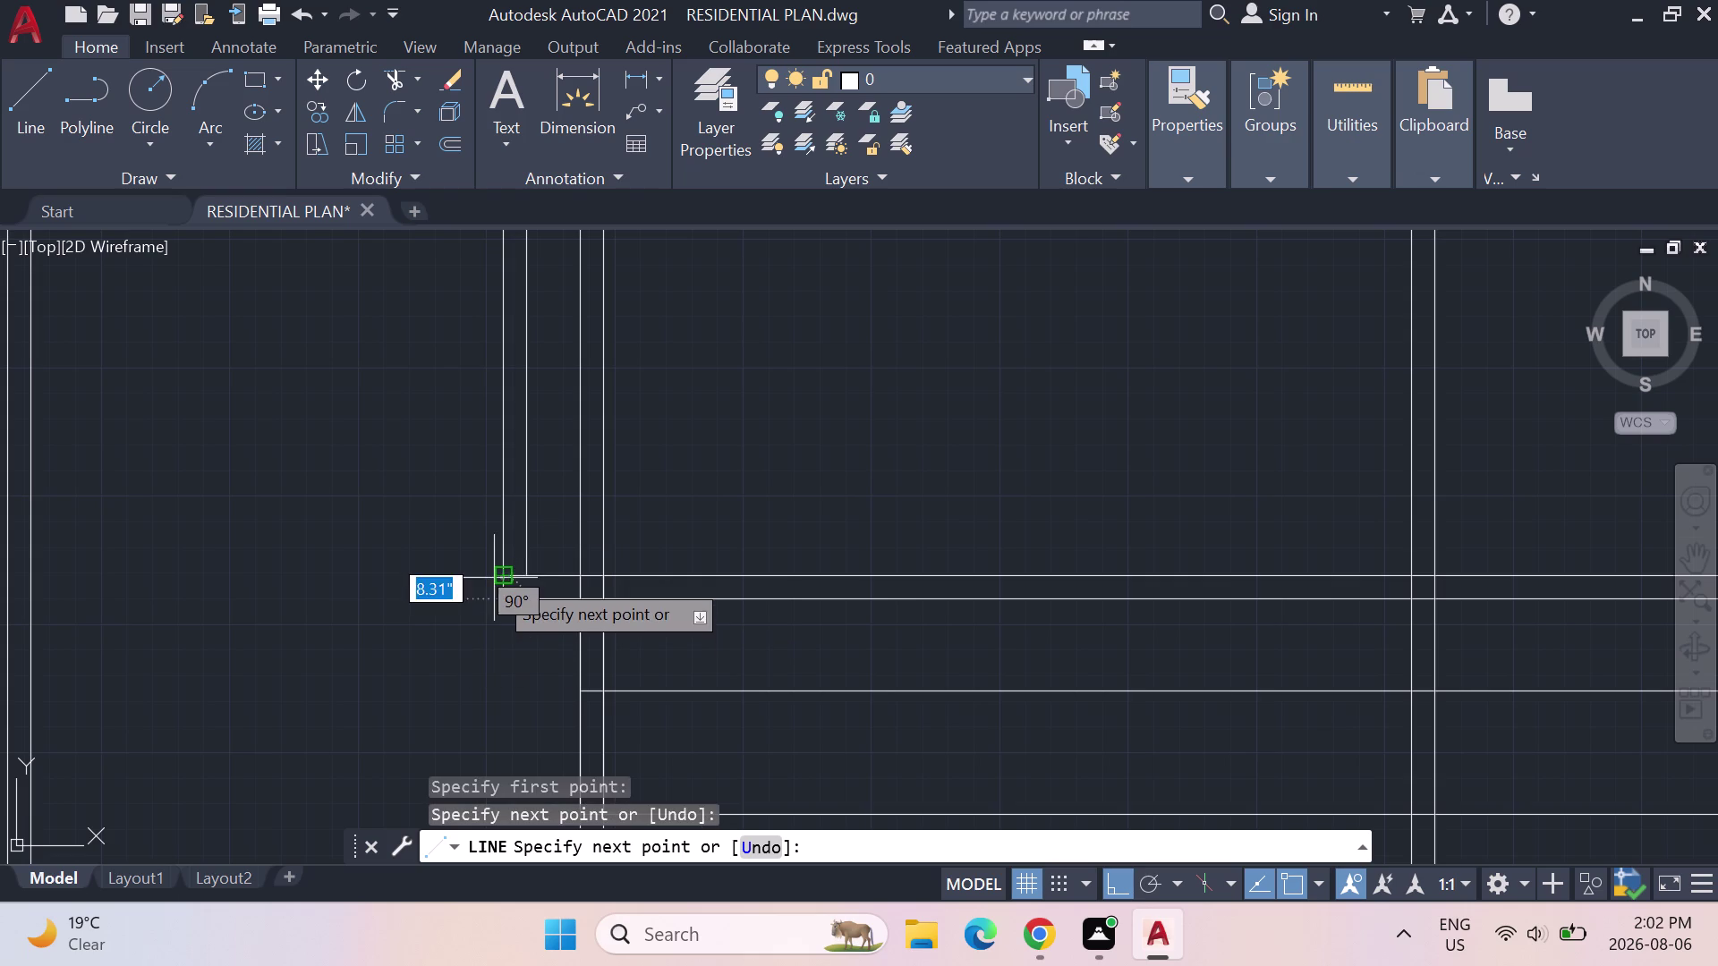
key(Escape)
scroll(down, 3)
middle_drag(790, 379, 512, 635)
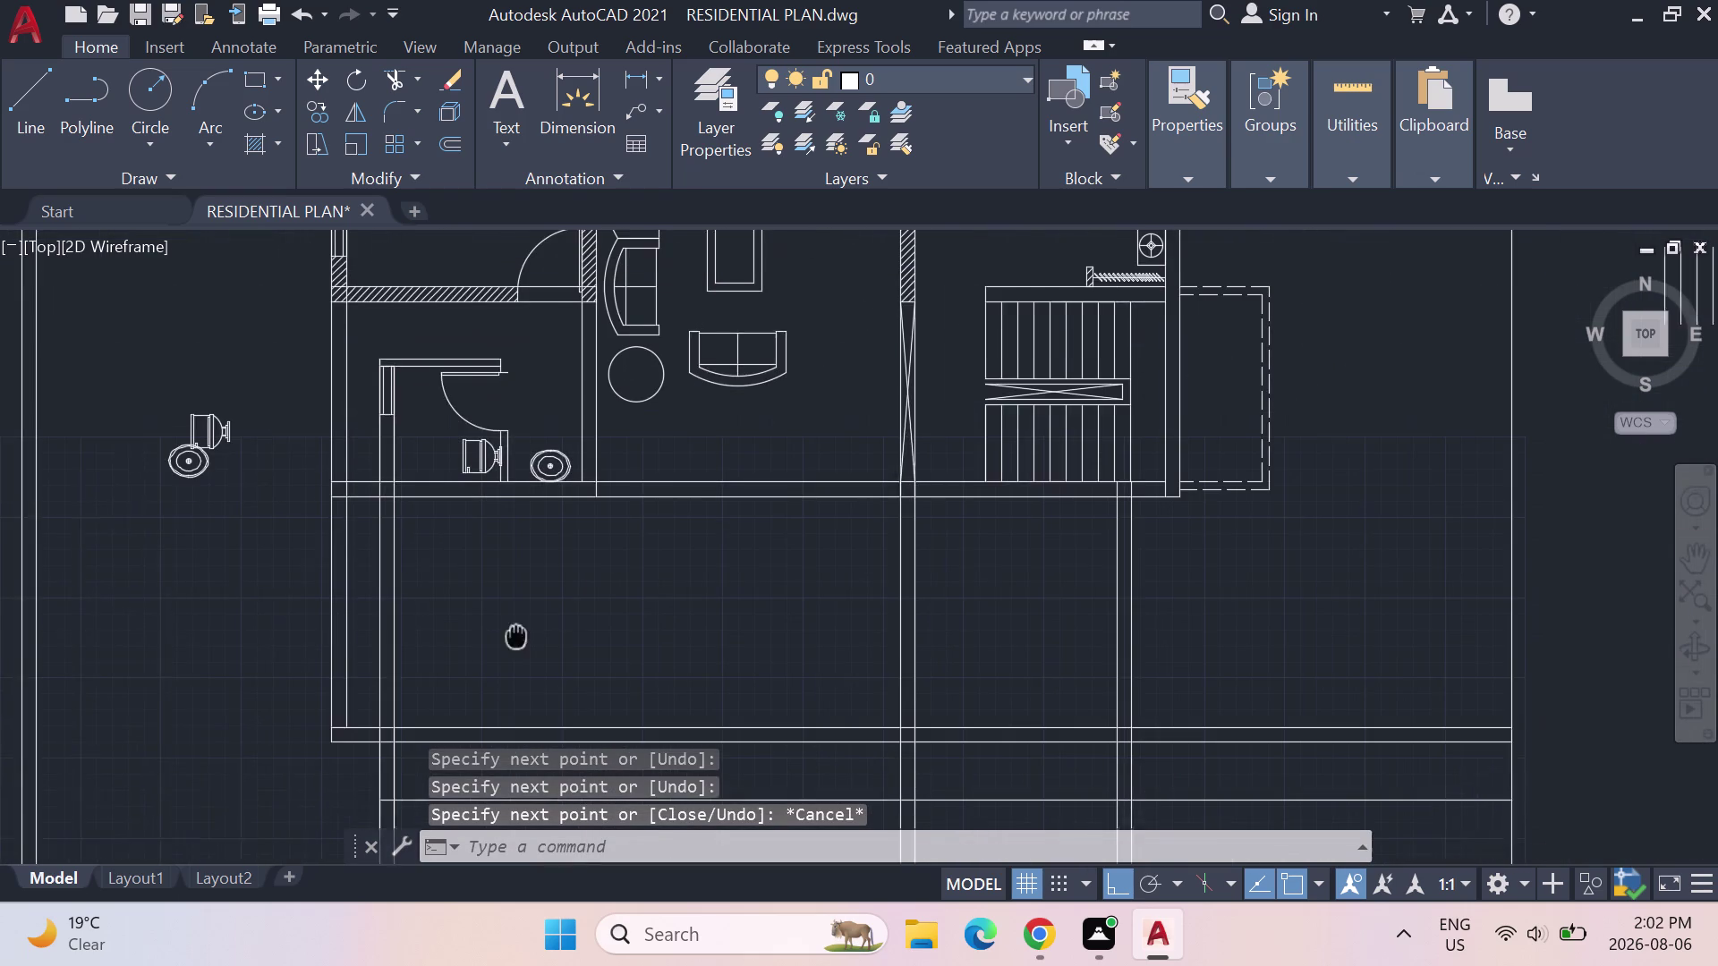
middle_drag(513, 635, 511, 638)
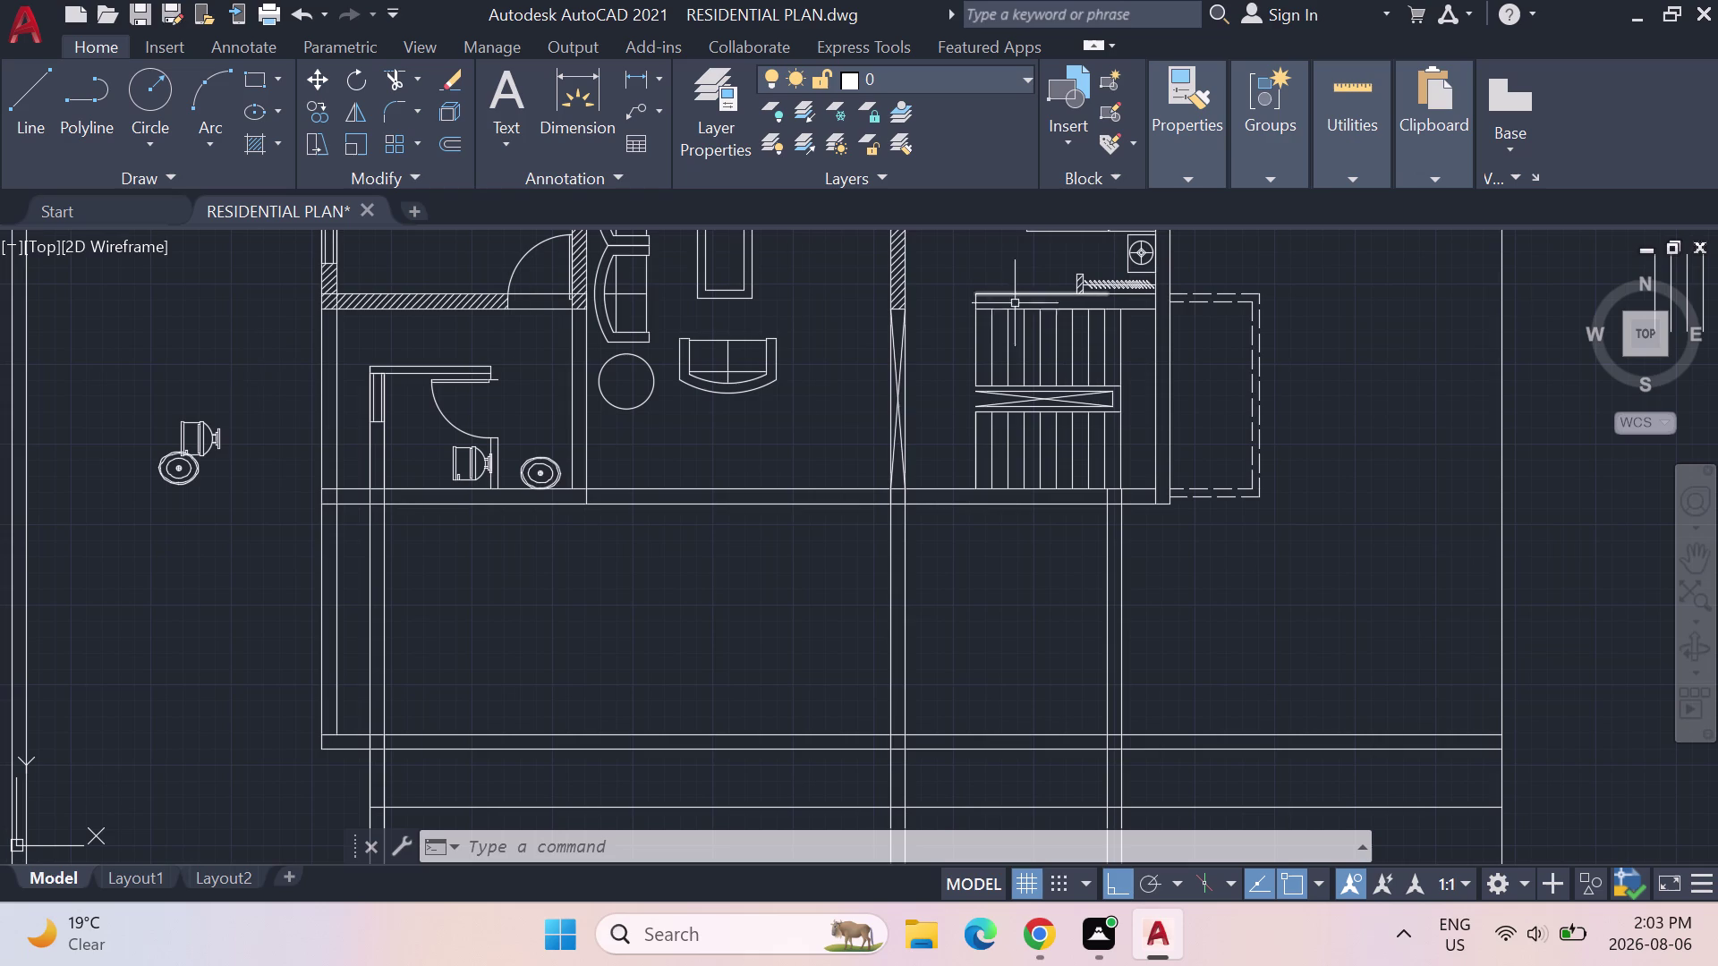
scroll(down, 3)
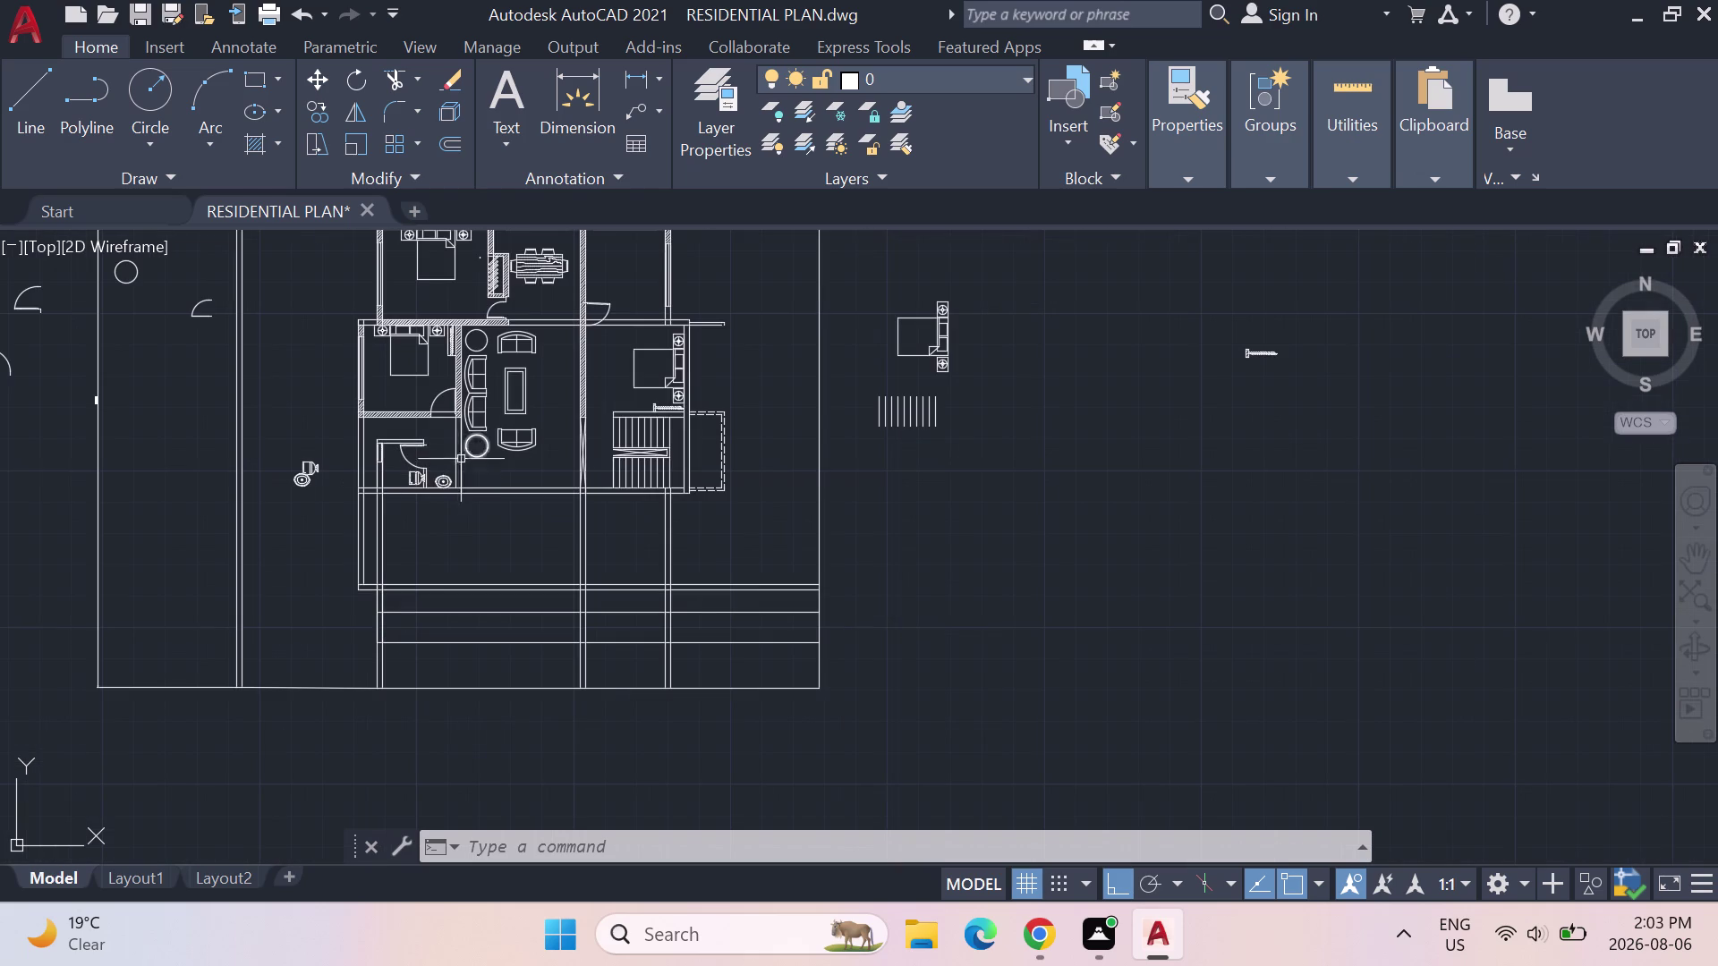
scroll(up, 3)
click(381, 523)
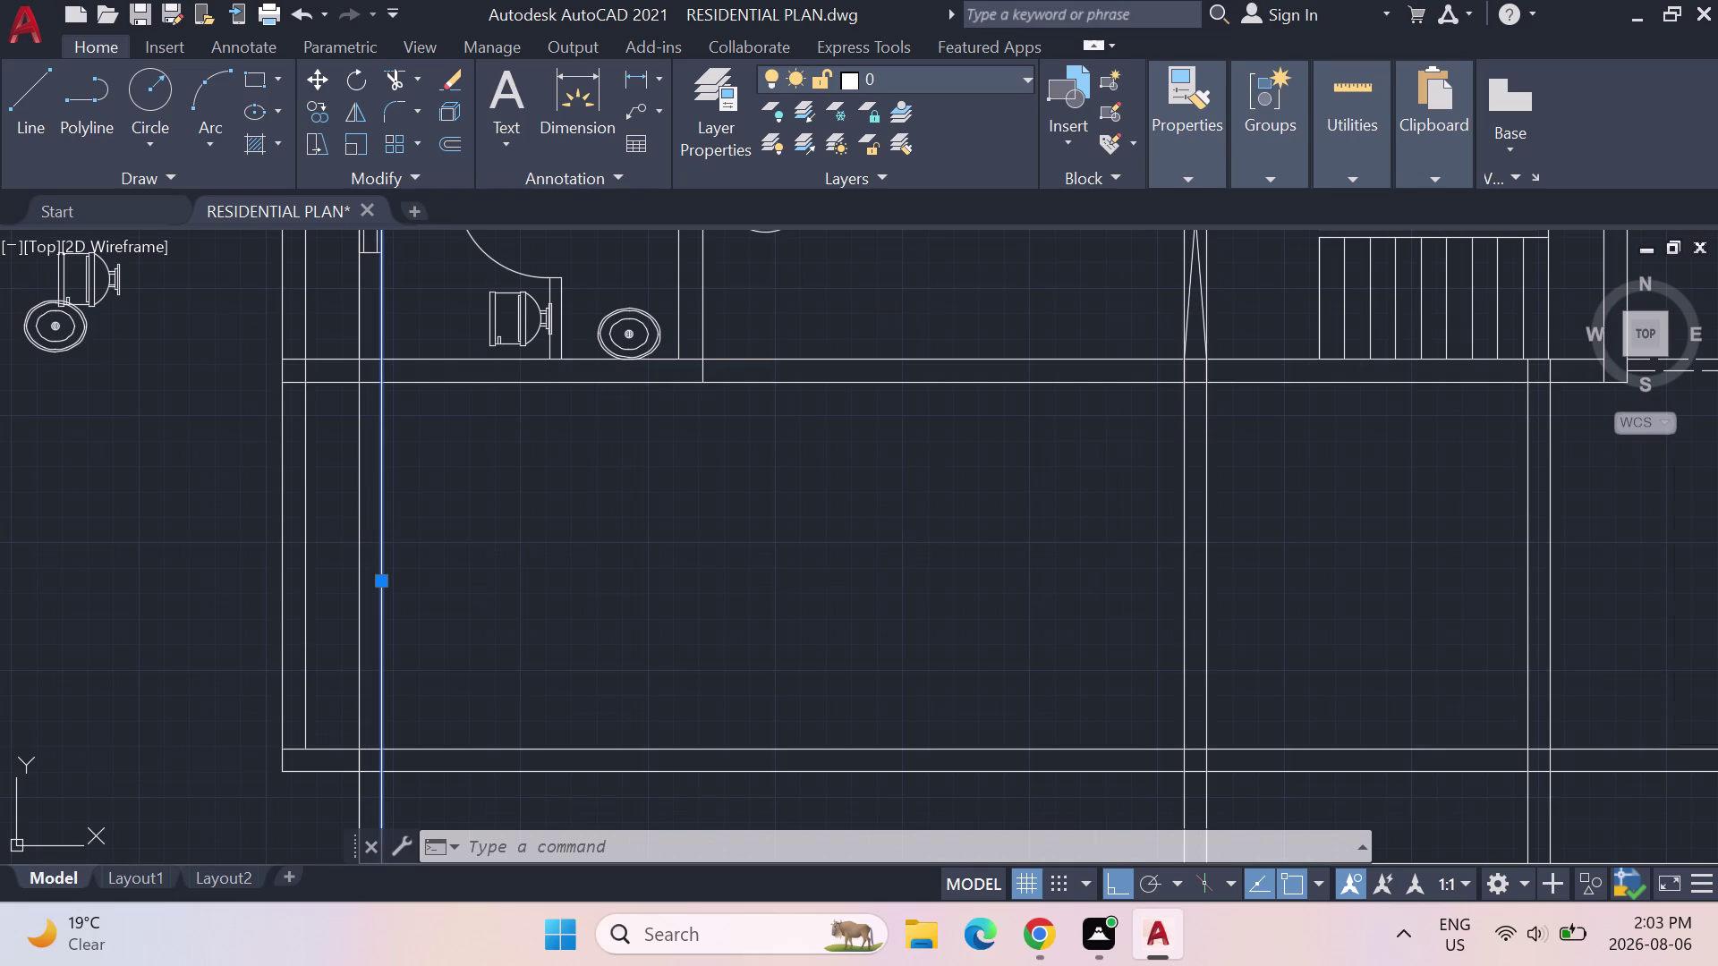
key(Escape)
key(Escape)
key(Escape)
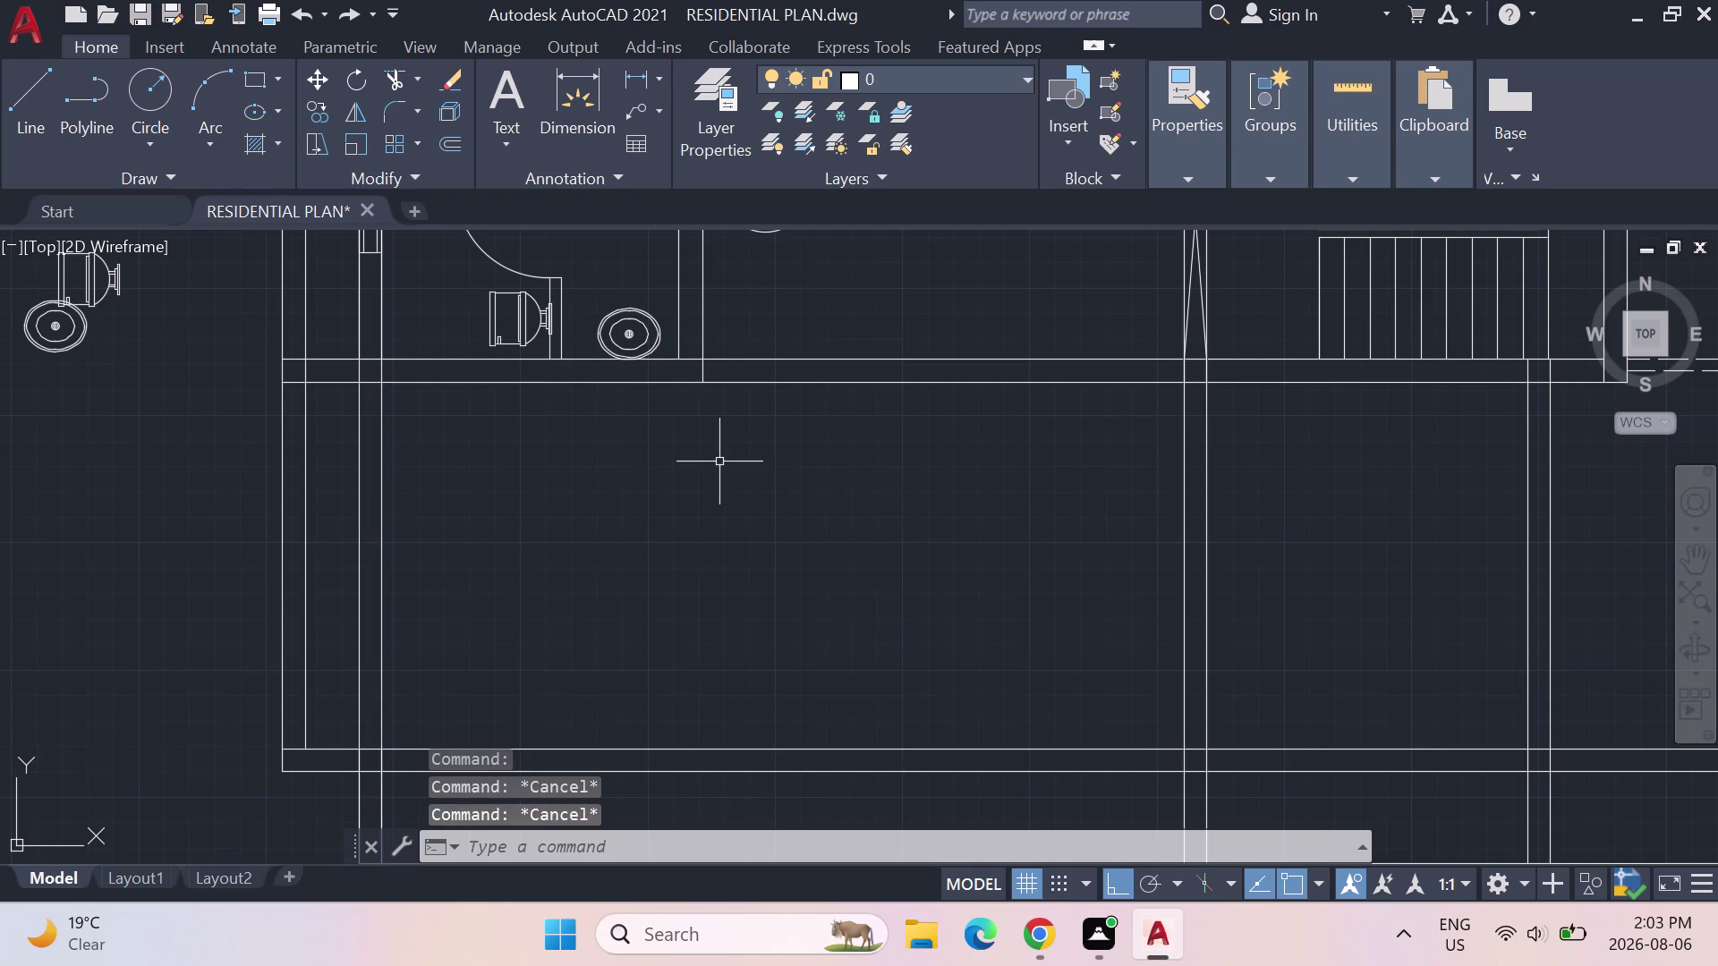
key(Escape)
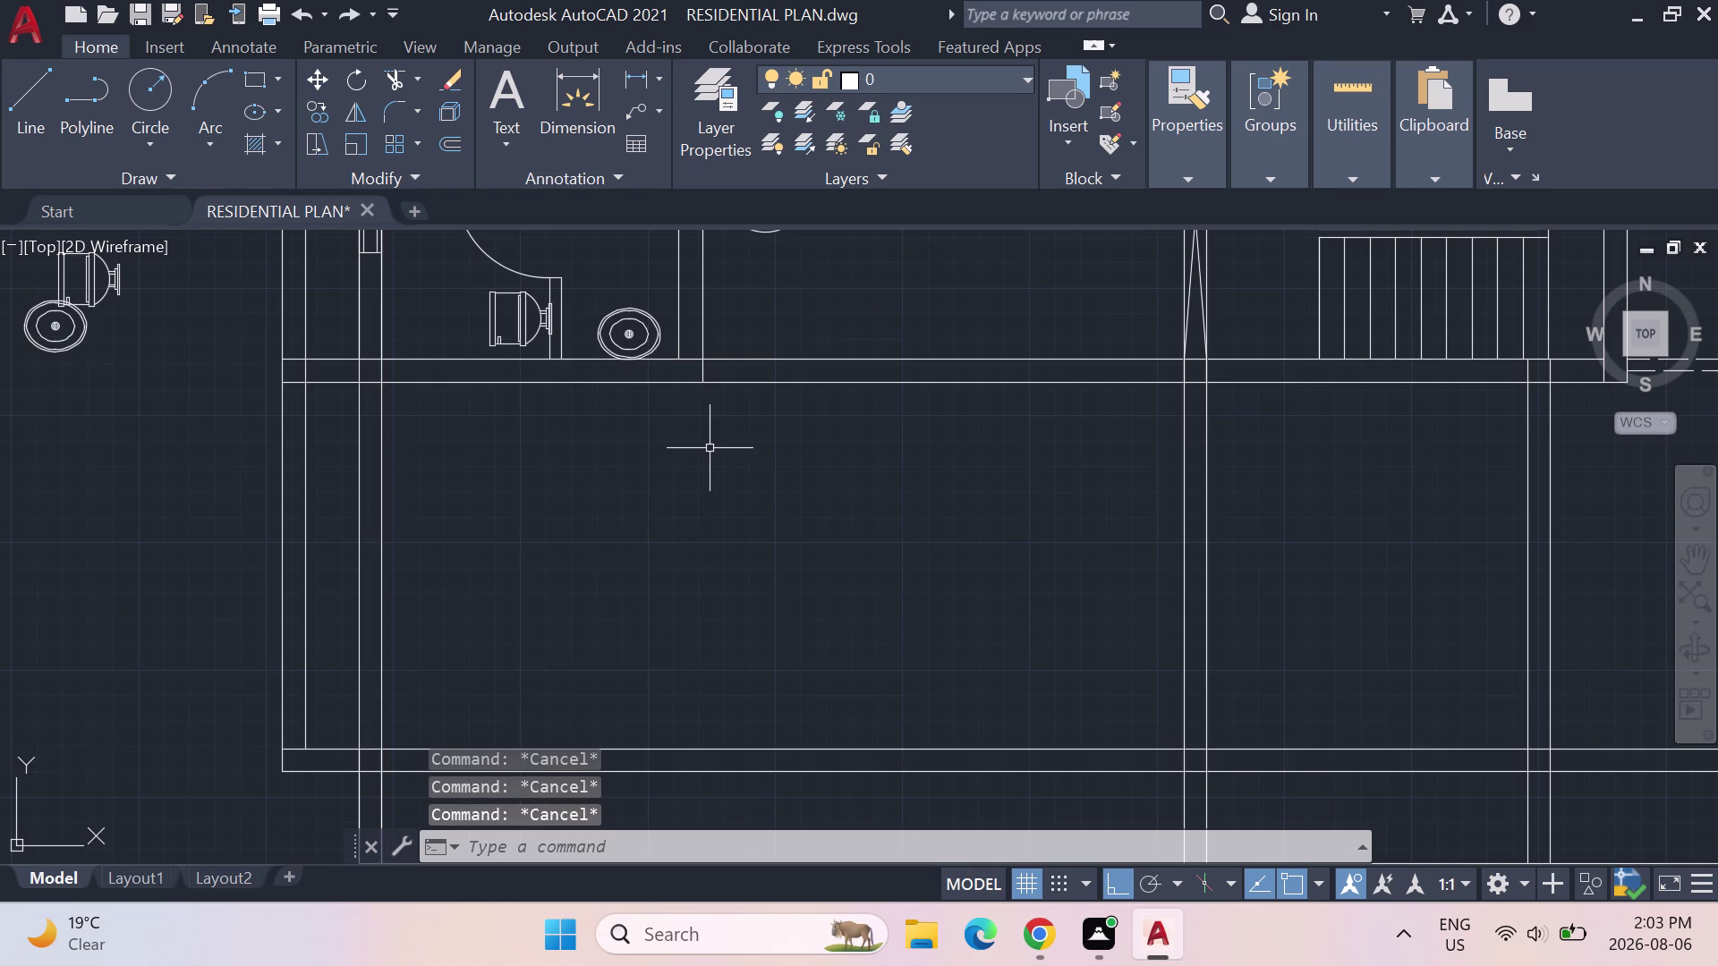
scroll(down, 3)
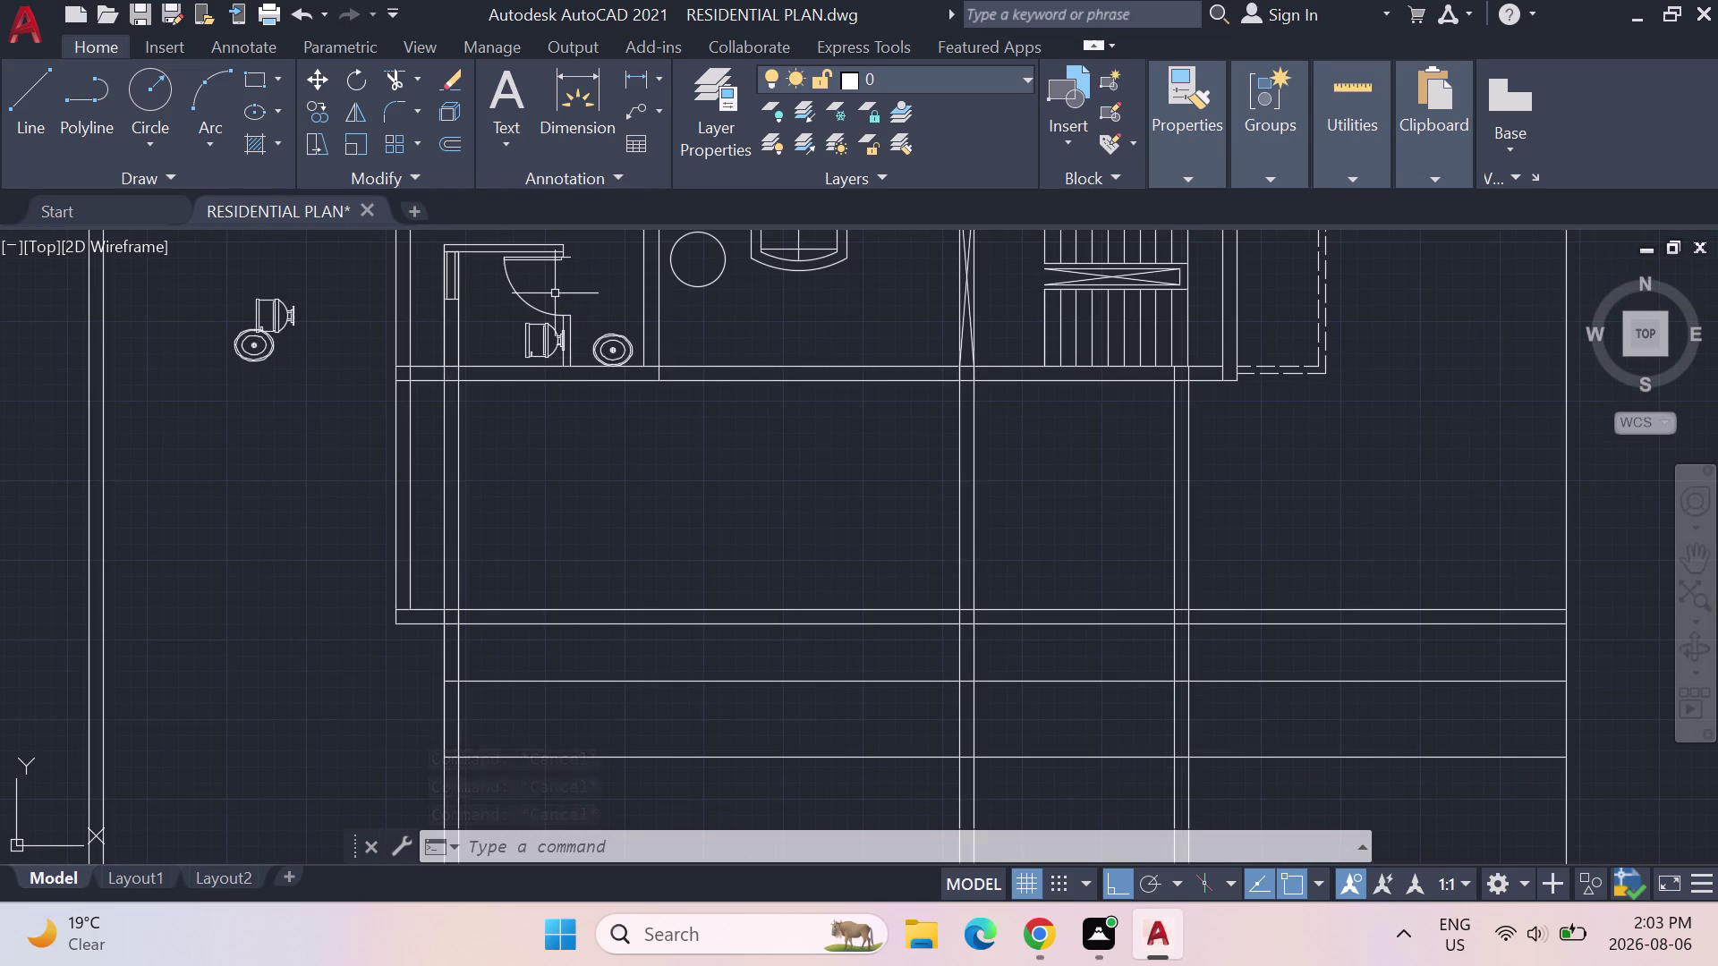
scroll(down, 3)
scroll(down, 3)
middle_drag(543, 276, 559, 350)
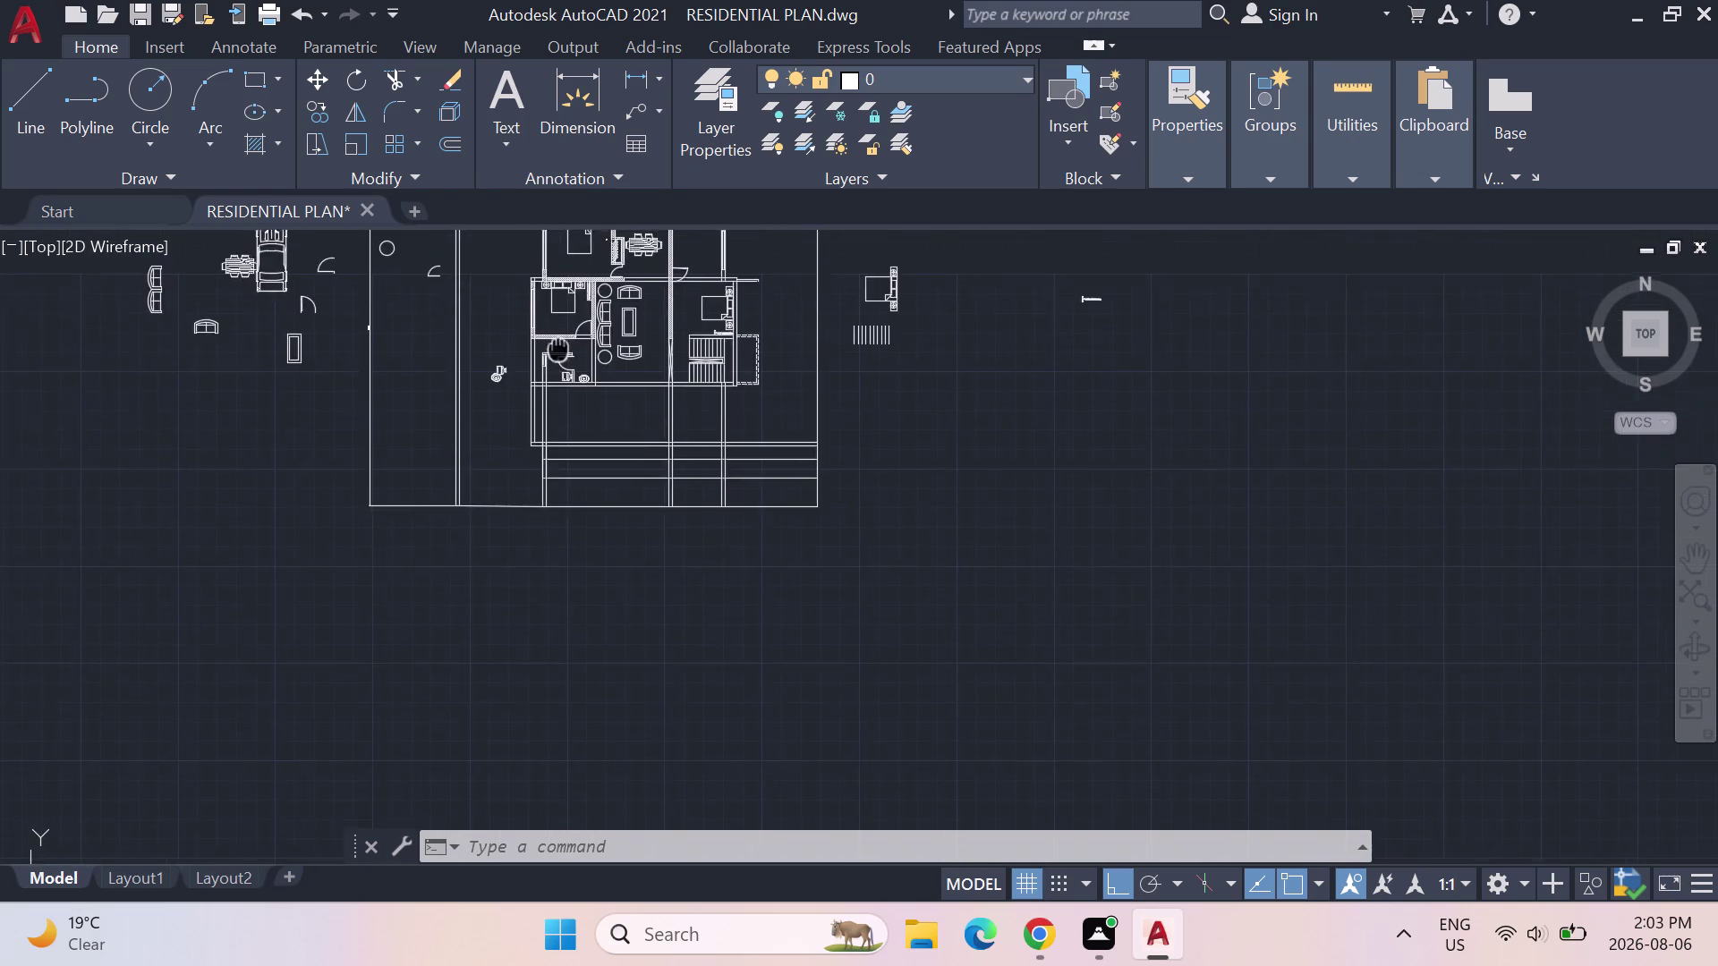
middle_drag(559, 351, 566, 385)
scroll(up, 3)
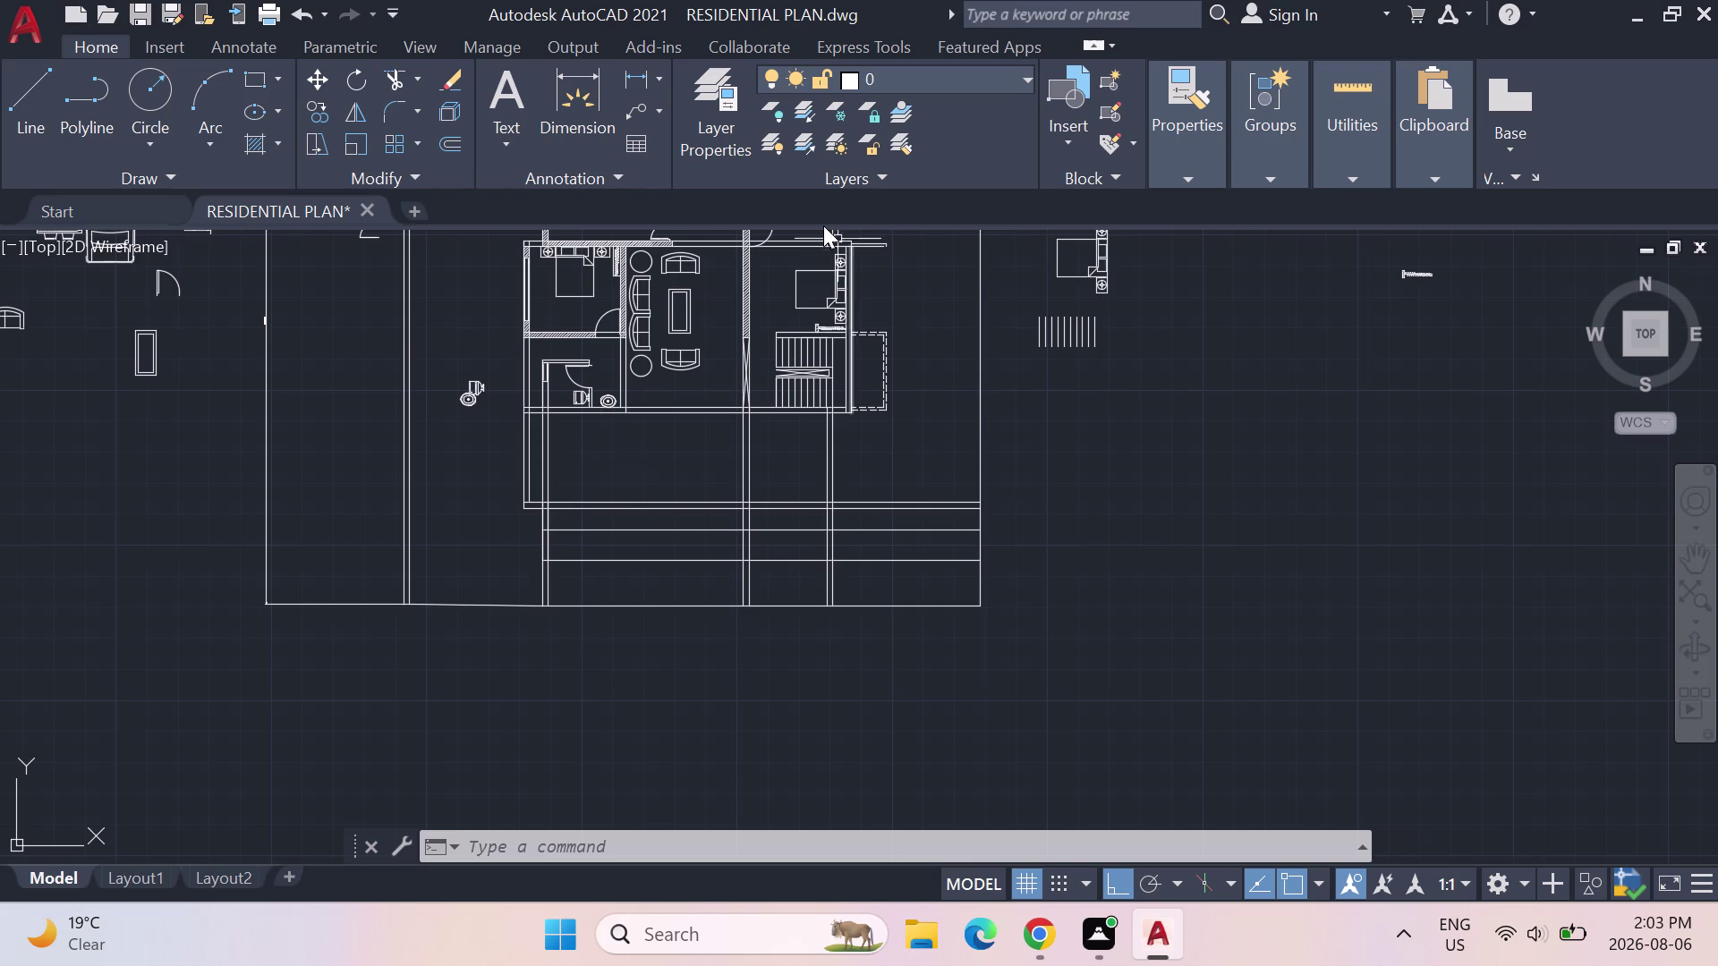
click(1380, 153)
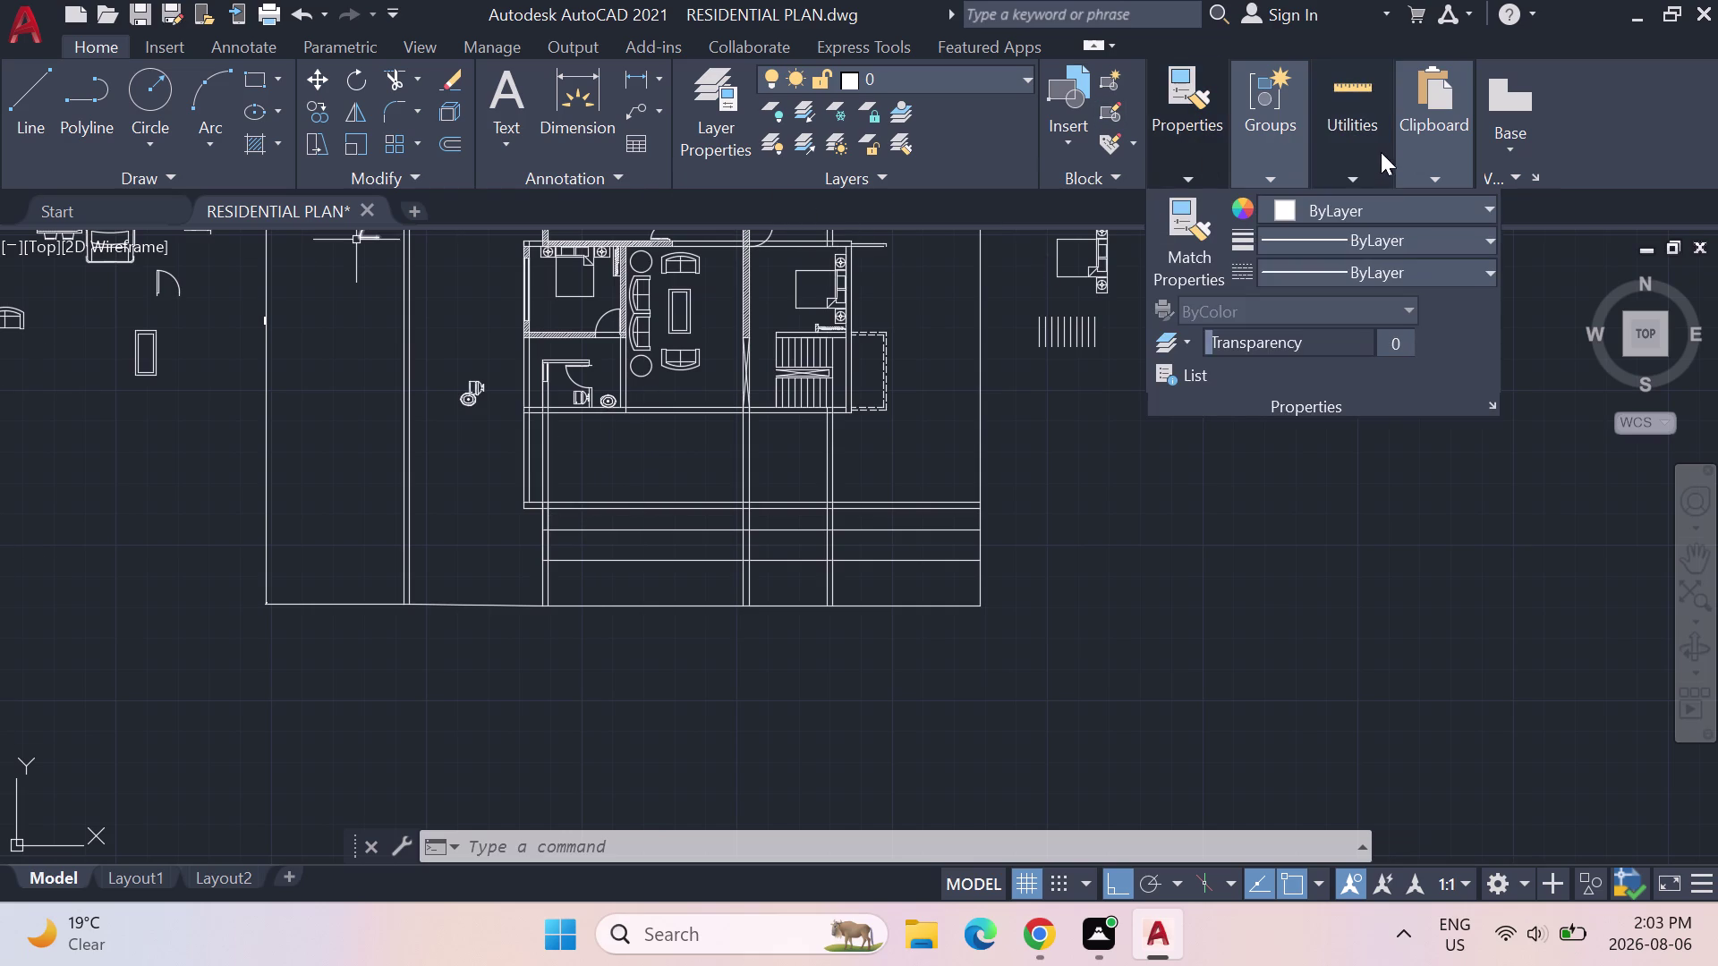
Quick-measure the space below the bathroom (26'-3" by 12'), then start TRIM.
click(1353, 136)
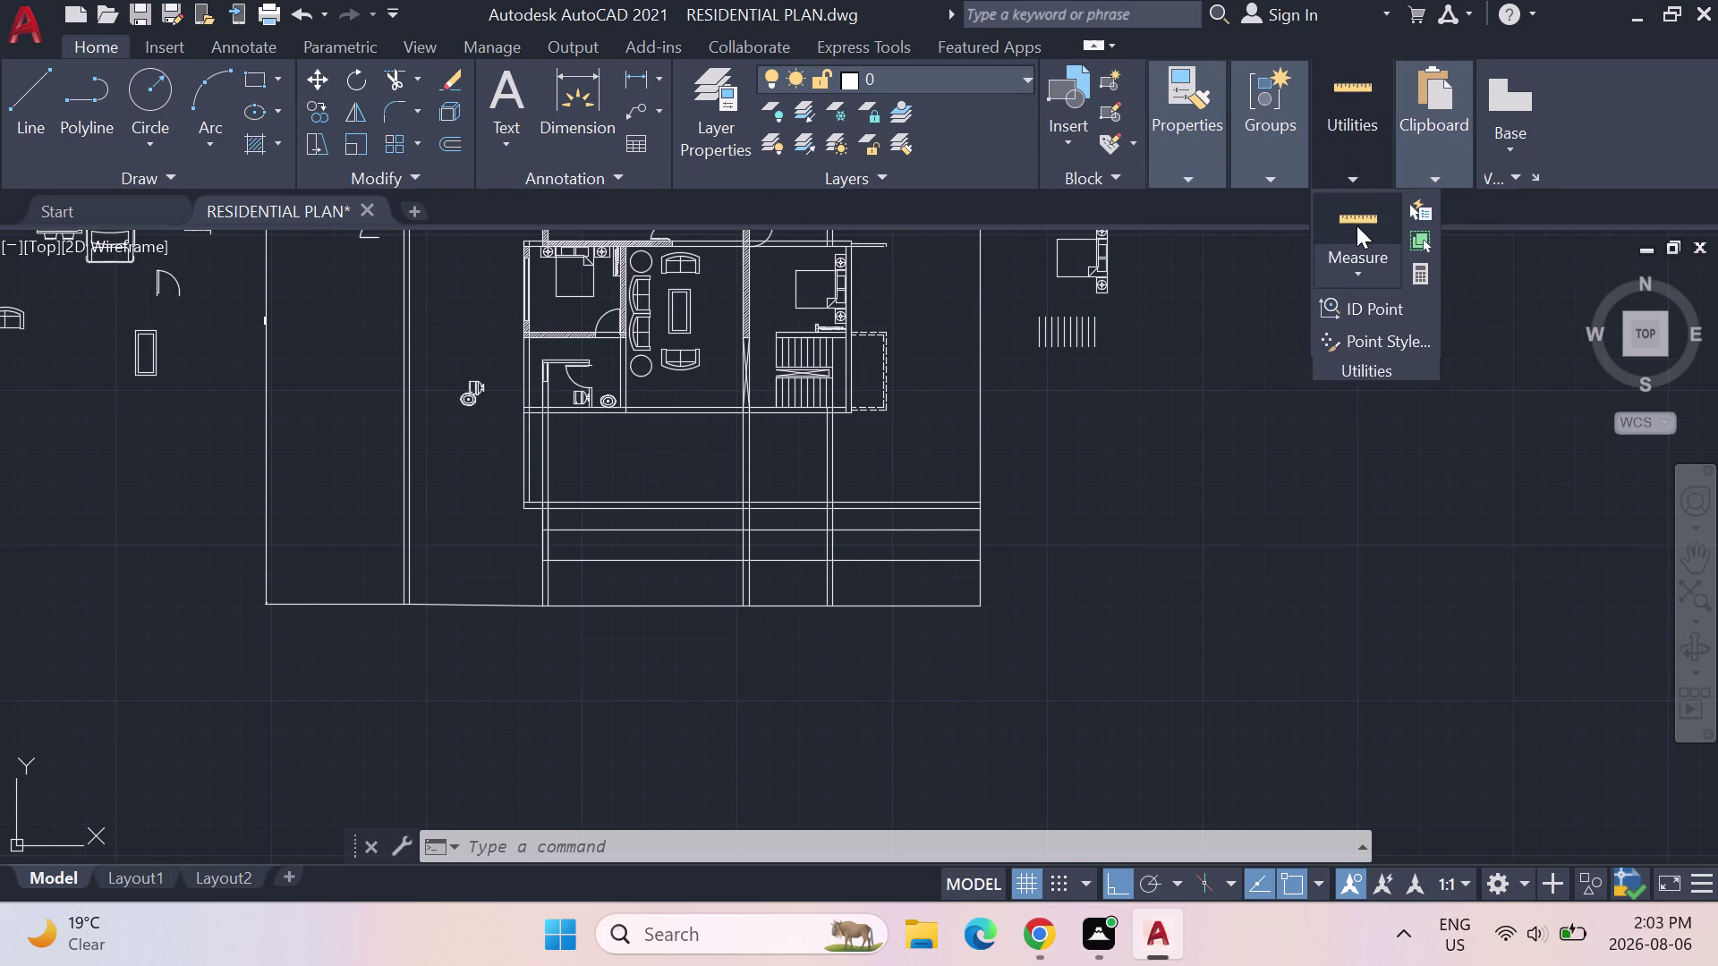
click(1356, 225)
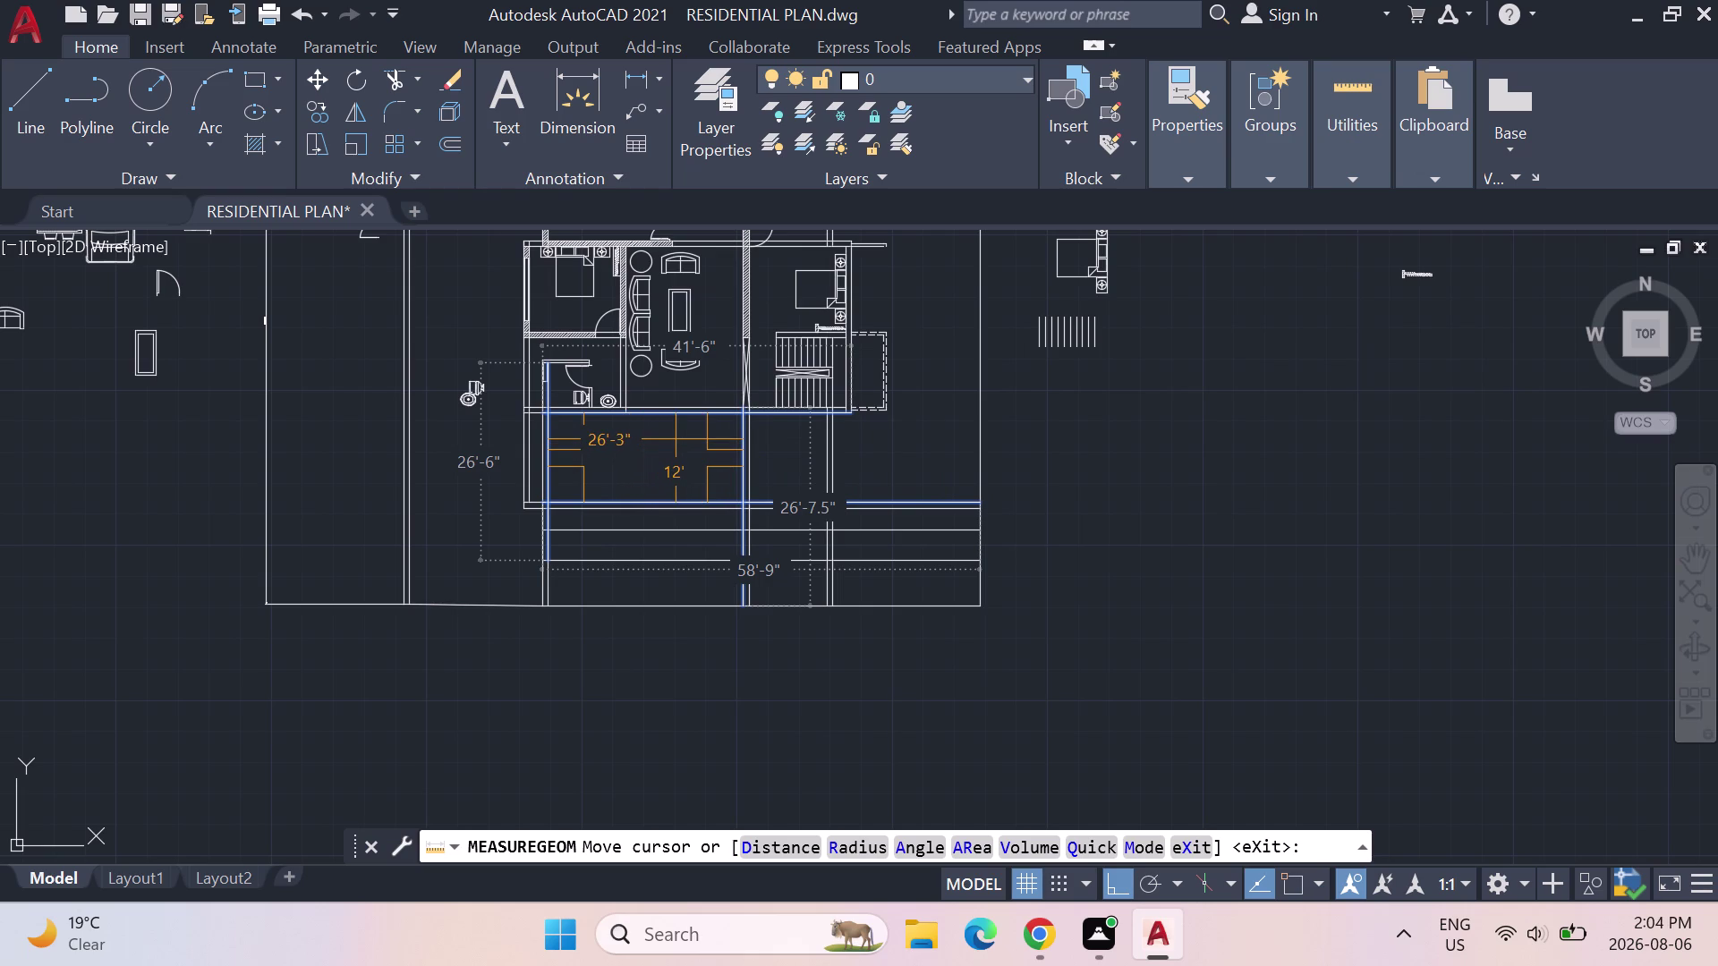
key(Escape)
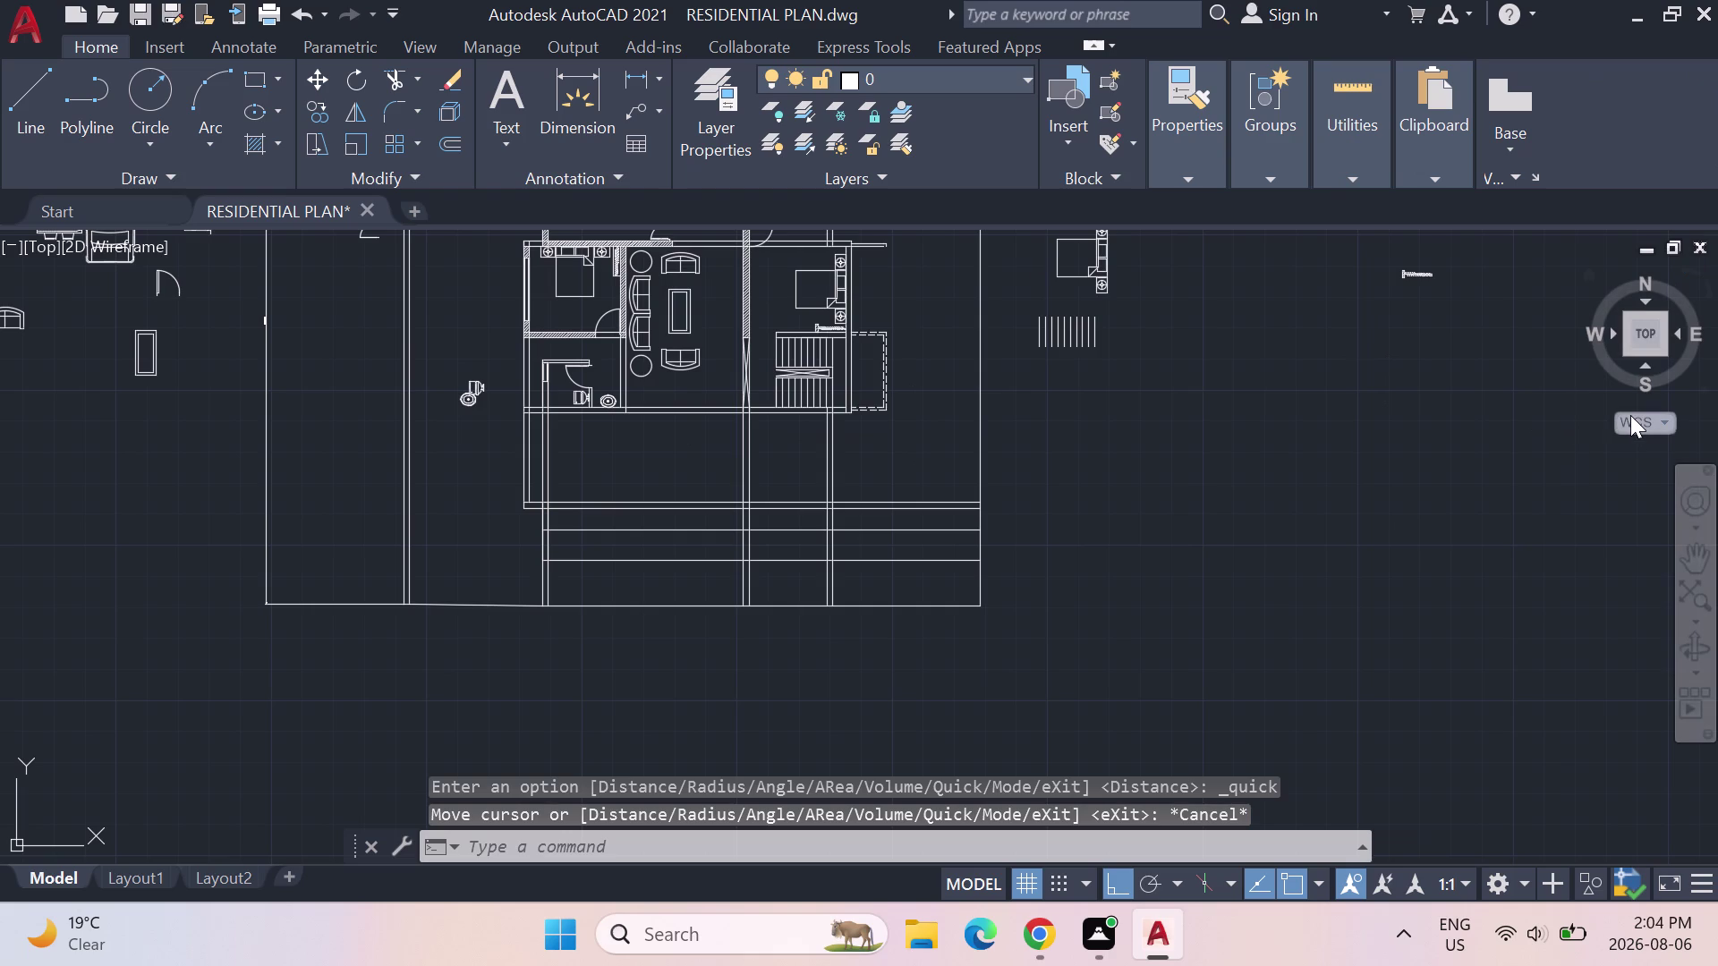
text(TRIM)
key(Return)
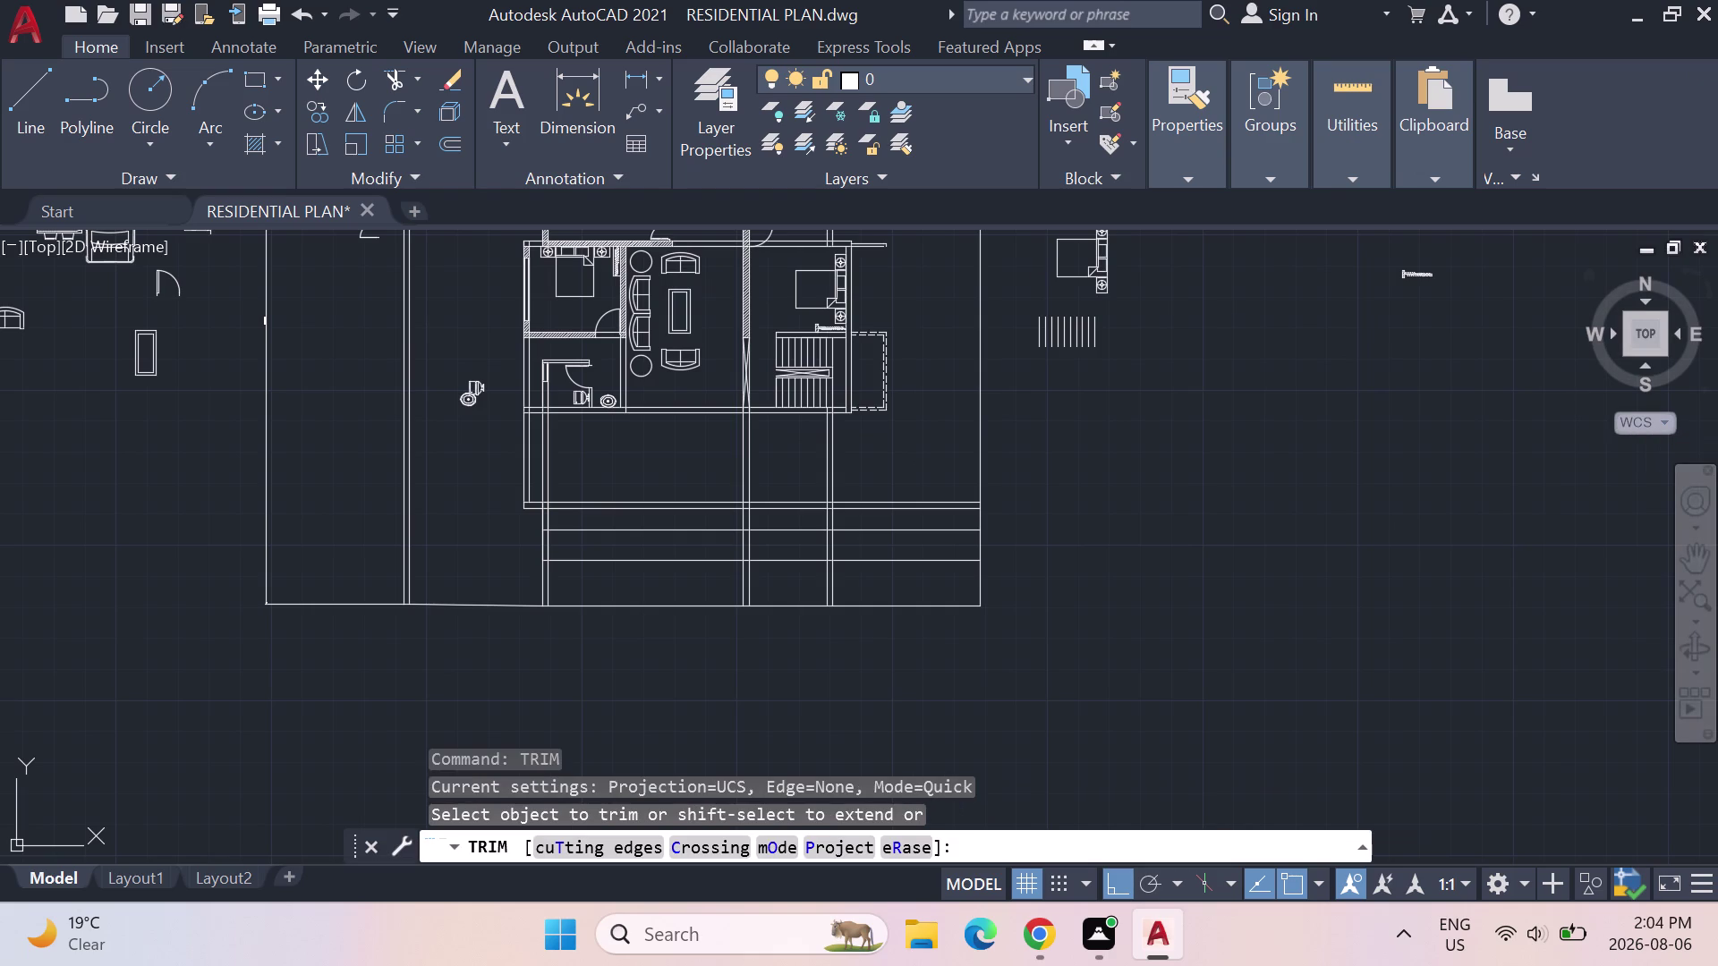
Trim the stray wall line ends at the bathroom's lower-left corner.
scroll(up, 3)
click(444, 481)
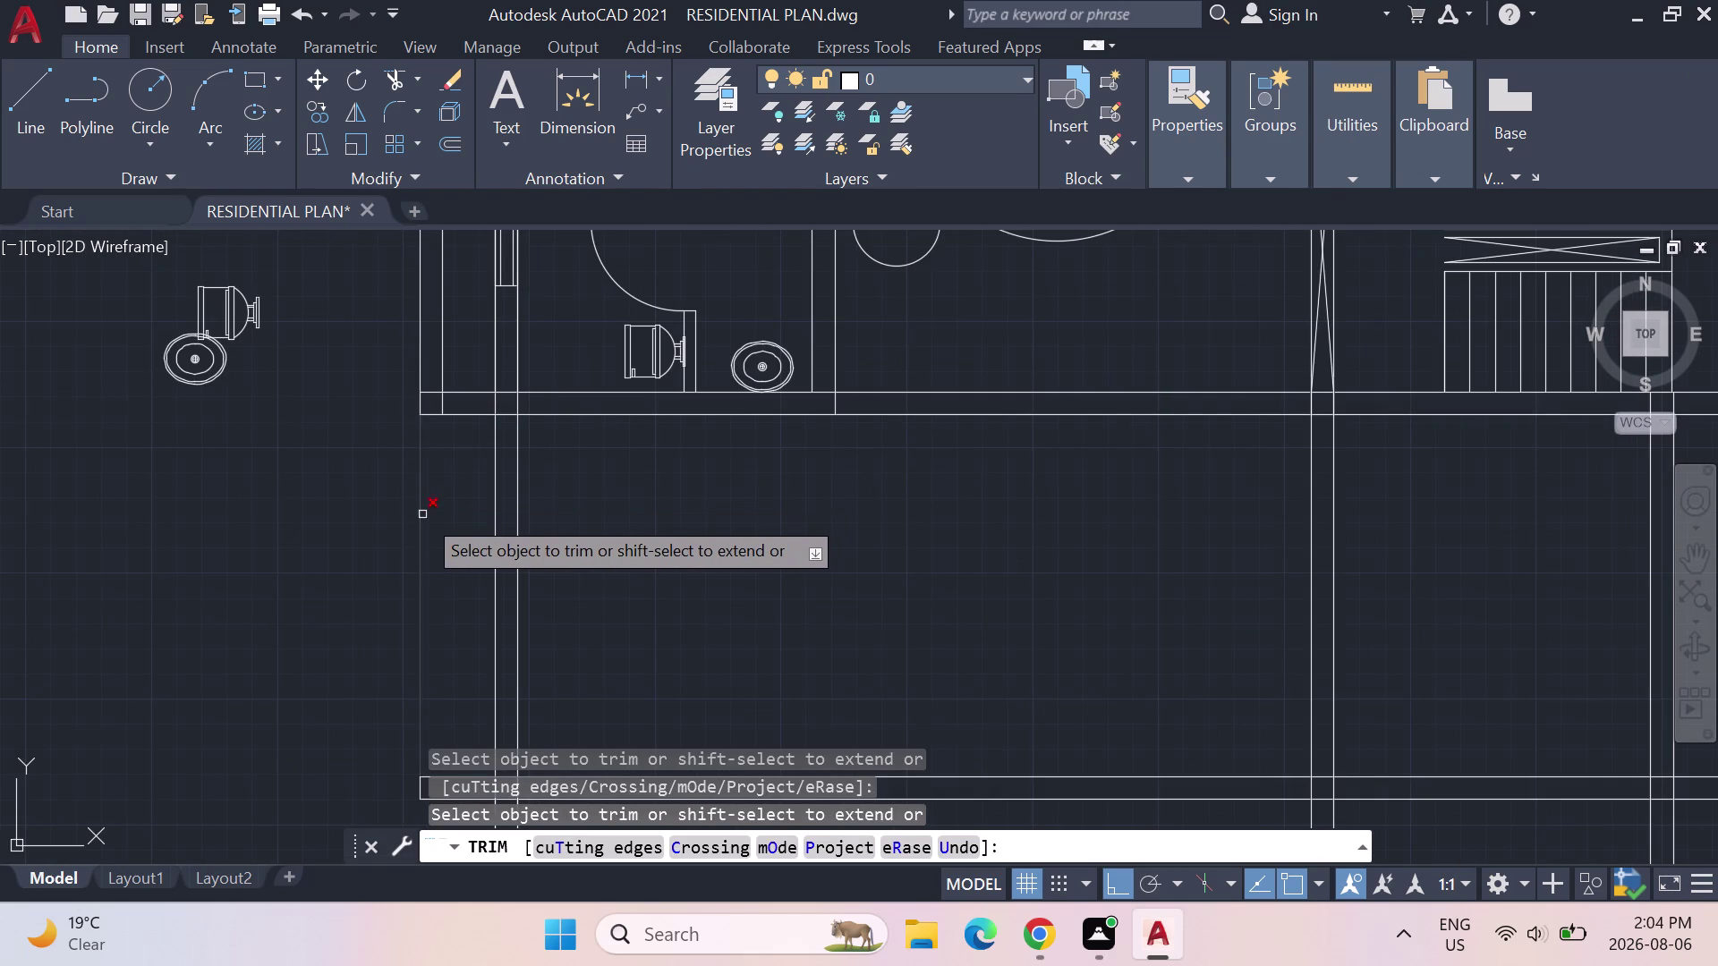
click(423, 515)
click(439, 406)
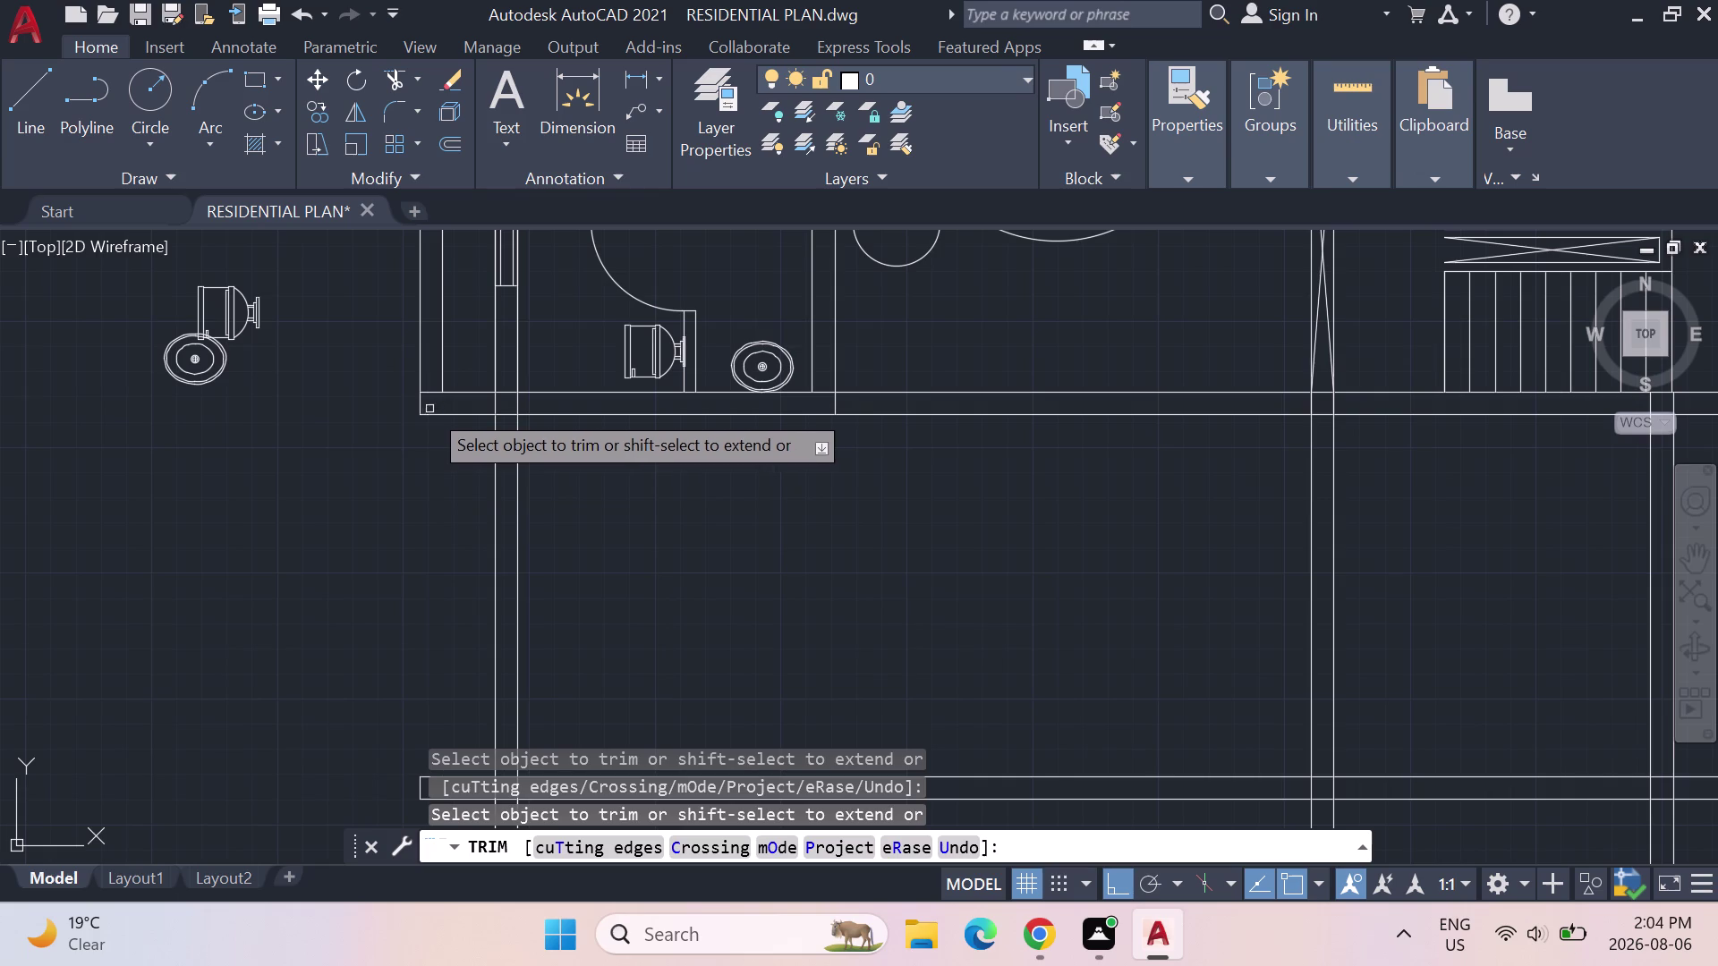
click(426, 411)
click(421, 415)
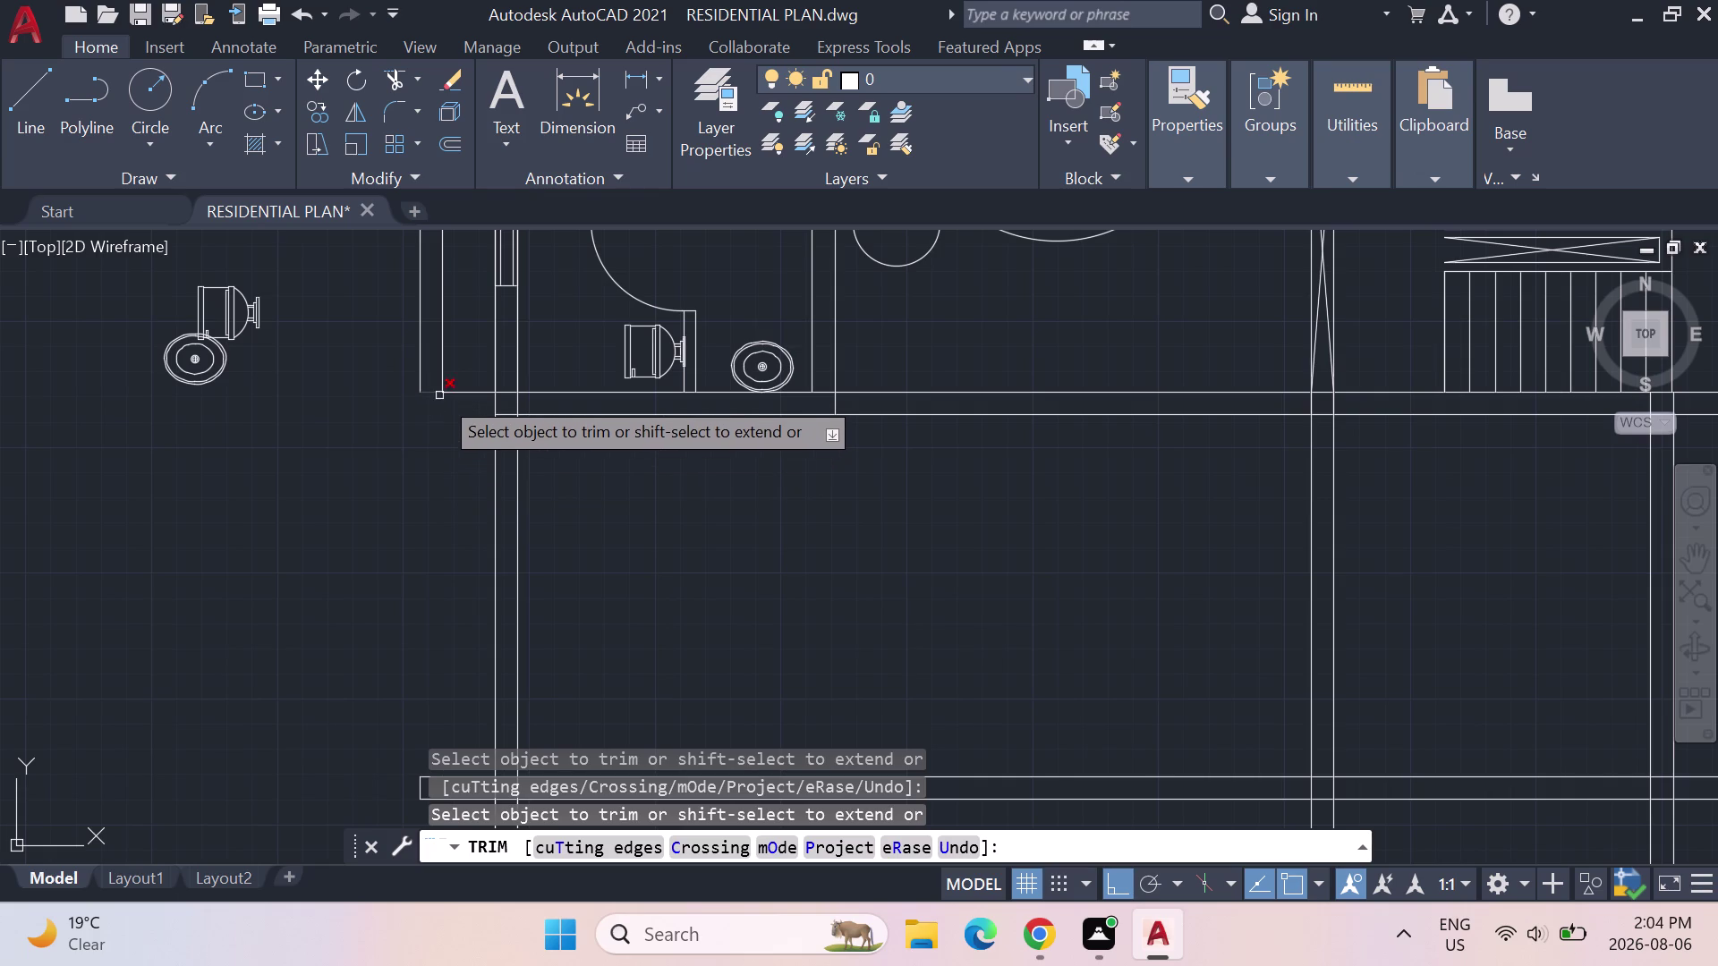
click(445, 393)
click(438, 392)
click(441, 378)
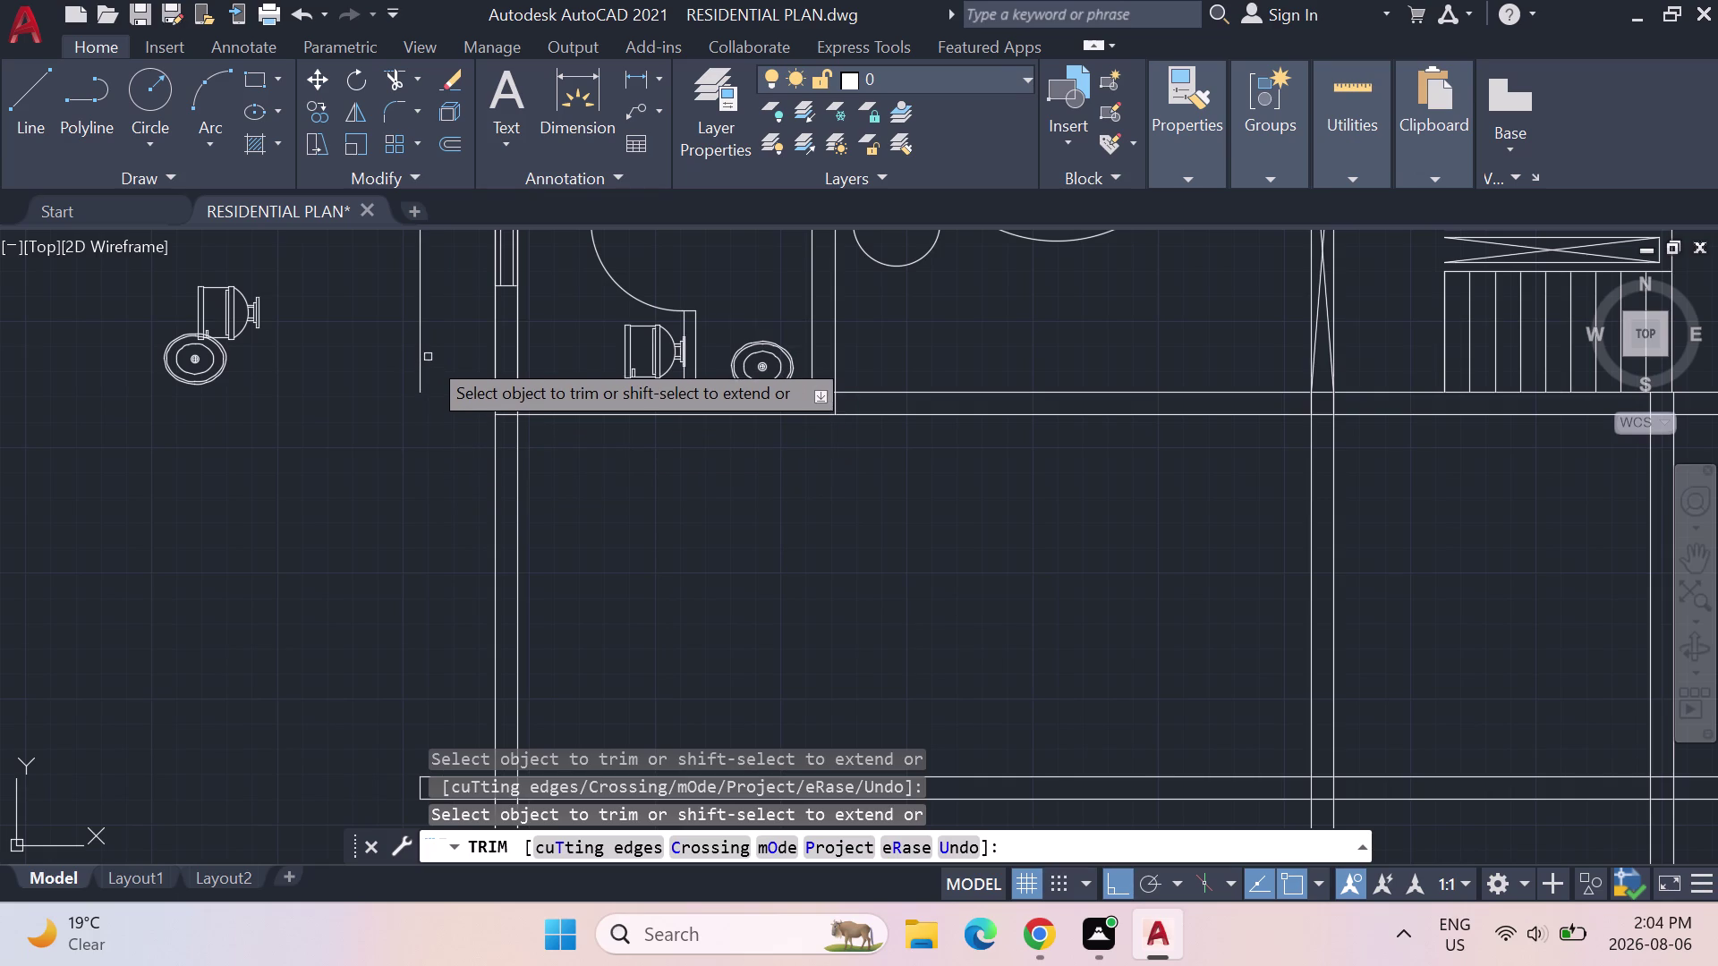
click(422, 354)
Zoom out over the plan and reopen the measuring utilities.
scroll(down, 3)
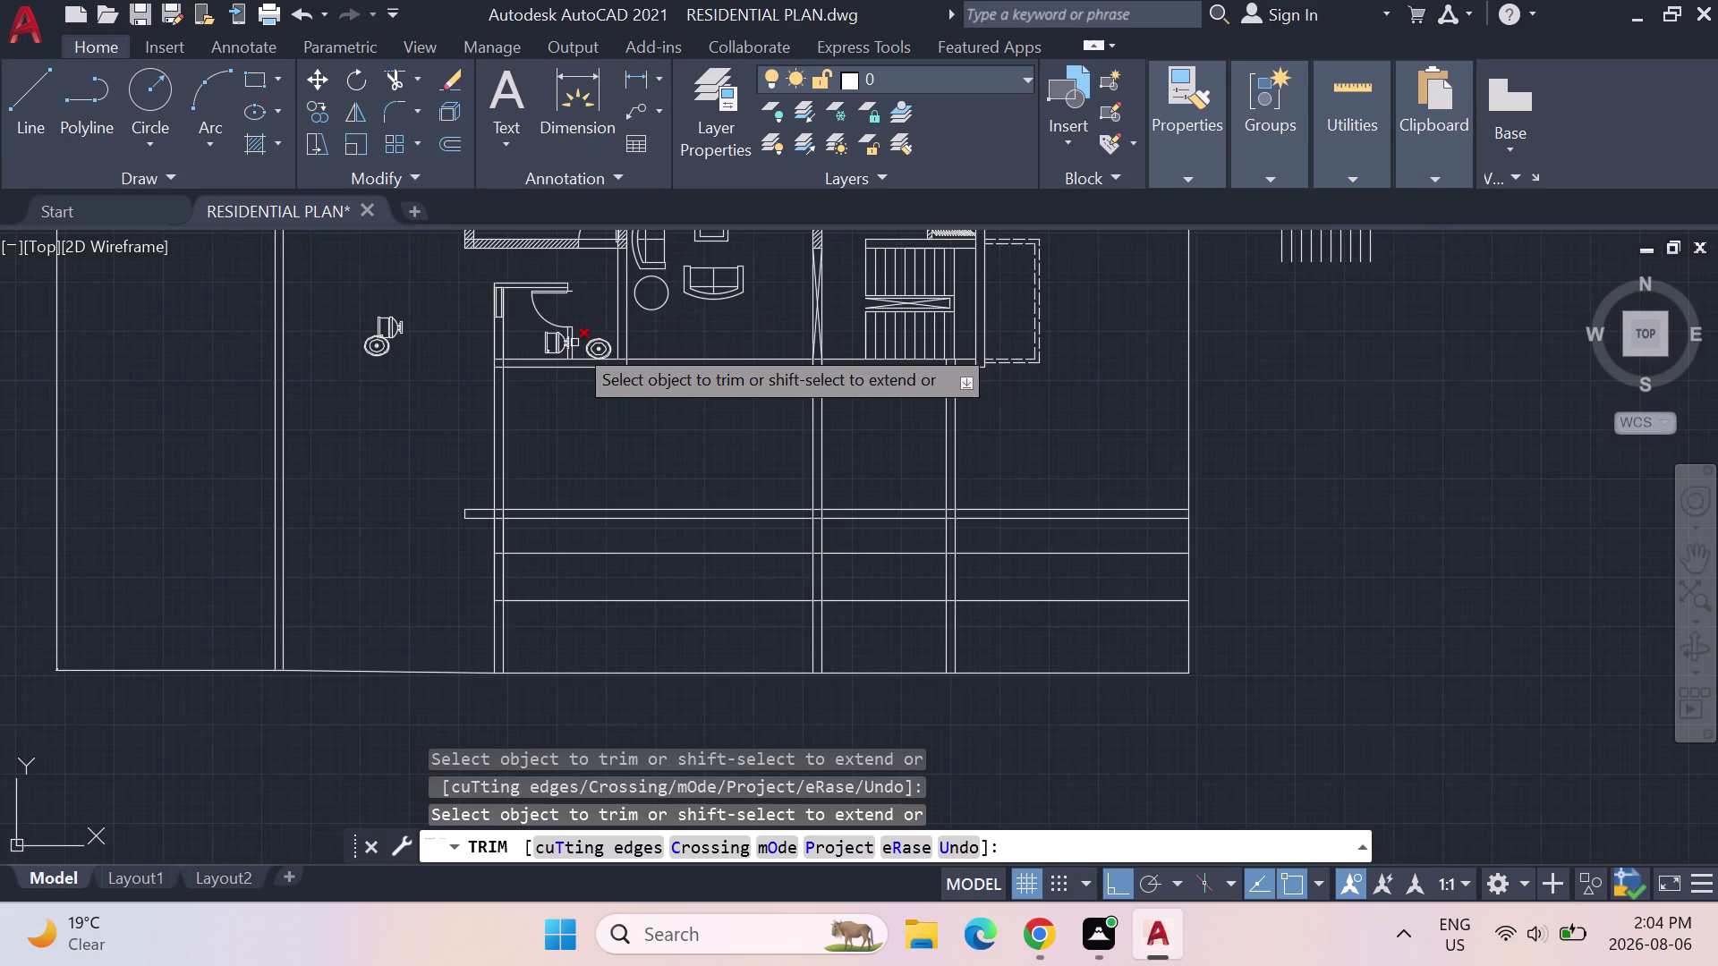
scroll(down, 3)
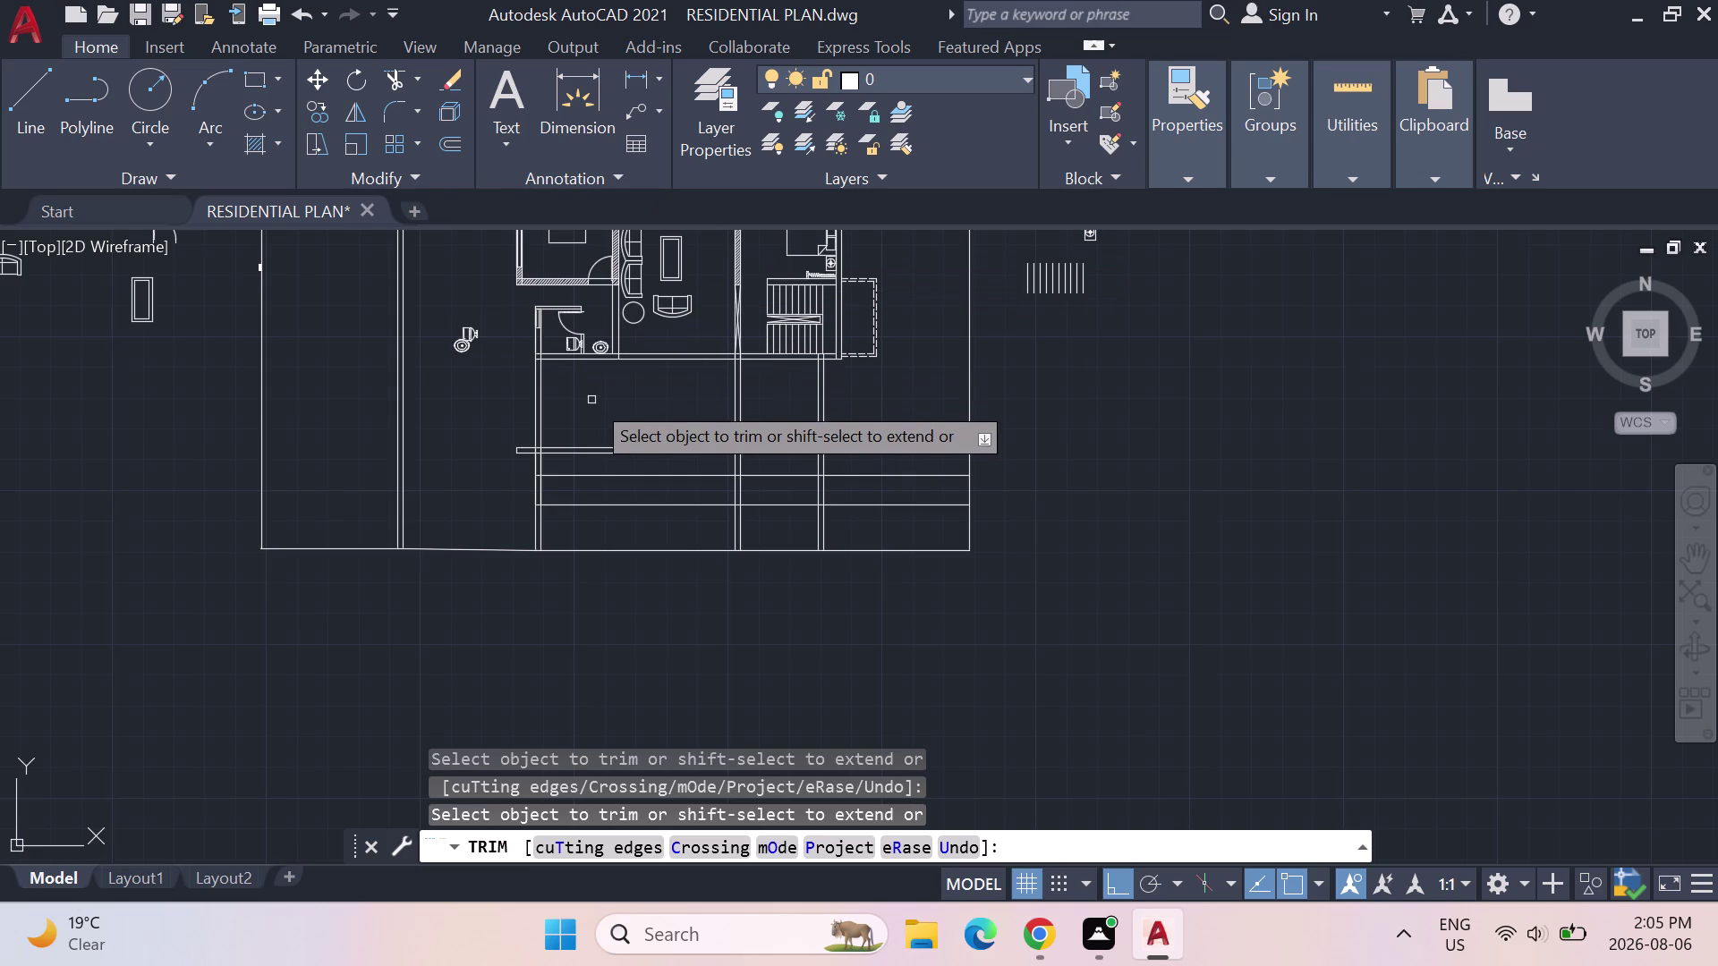
middle_drag(589, 395, 605, 418)
click(1338, 151)
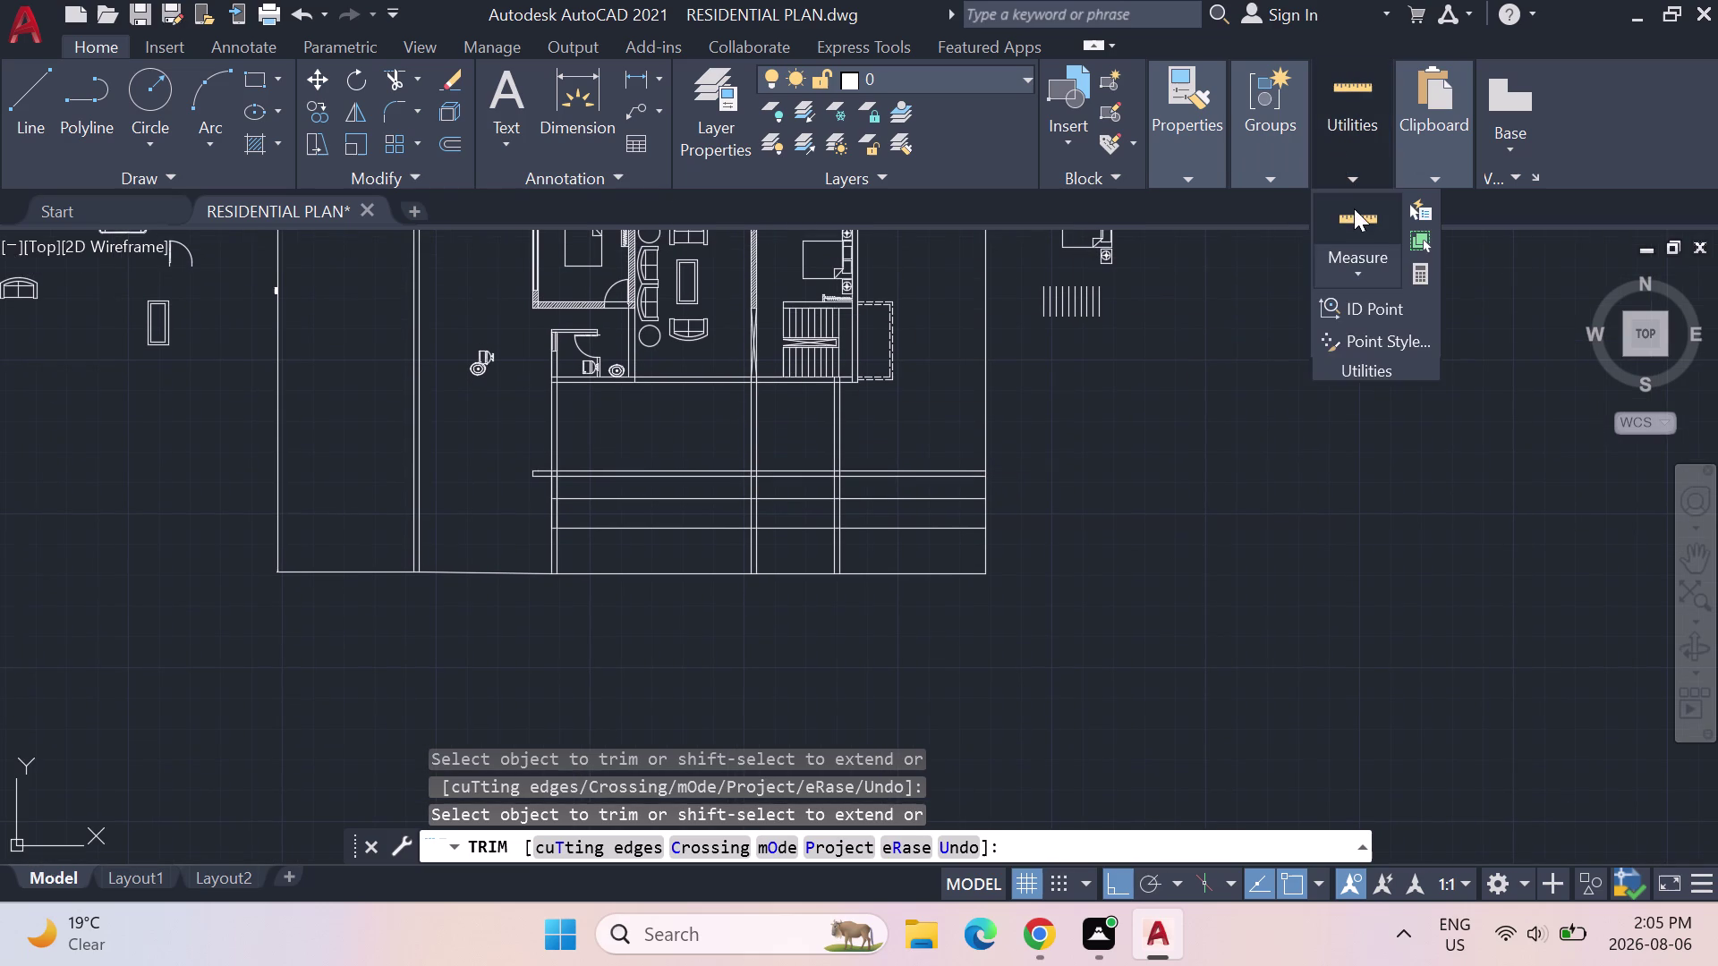
Take a quick measurement of the front area.
click(1354, 219)
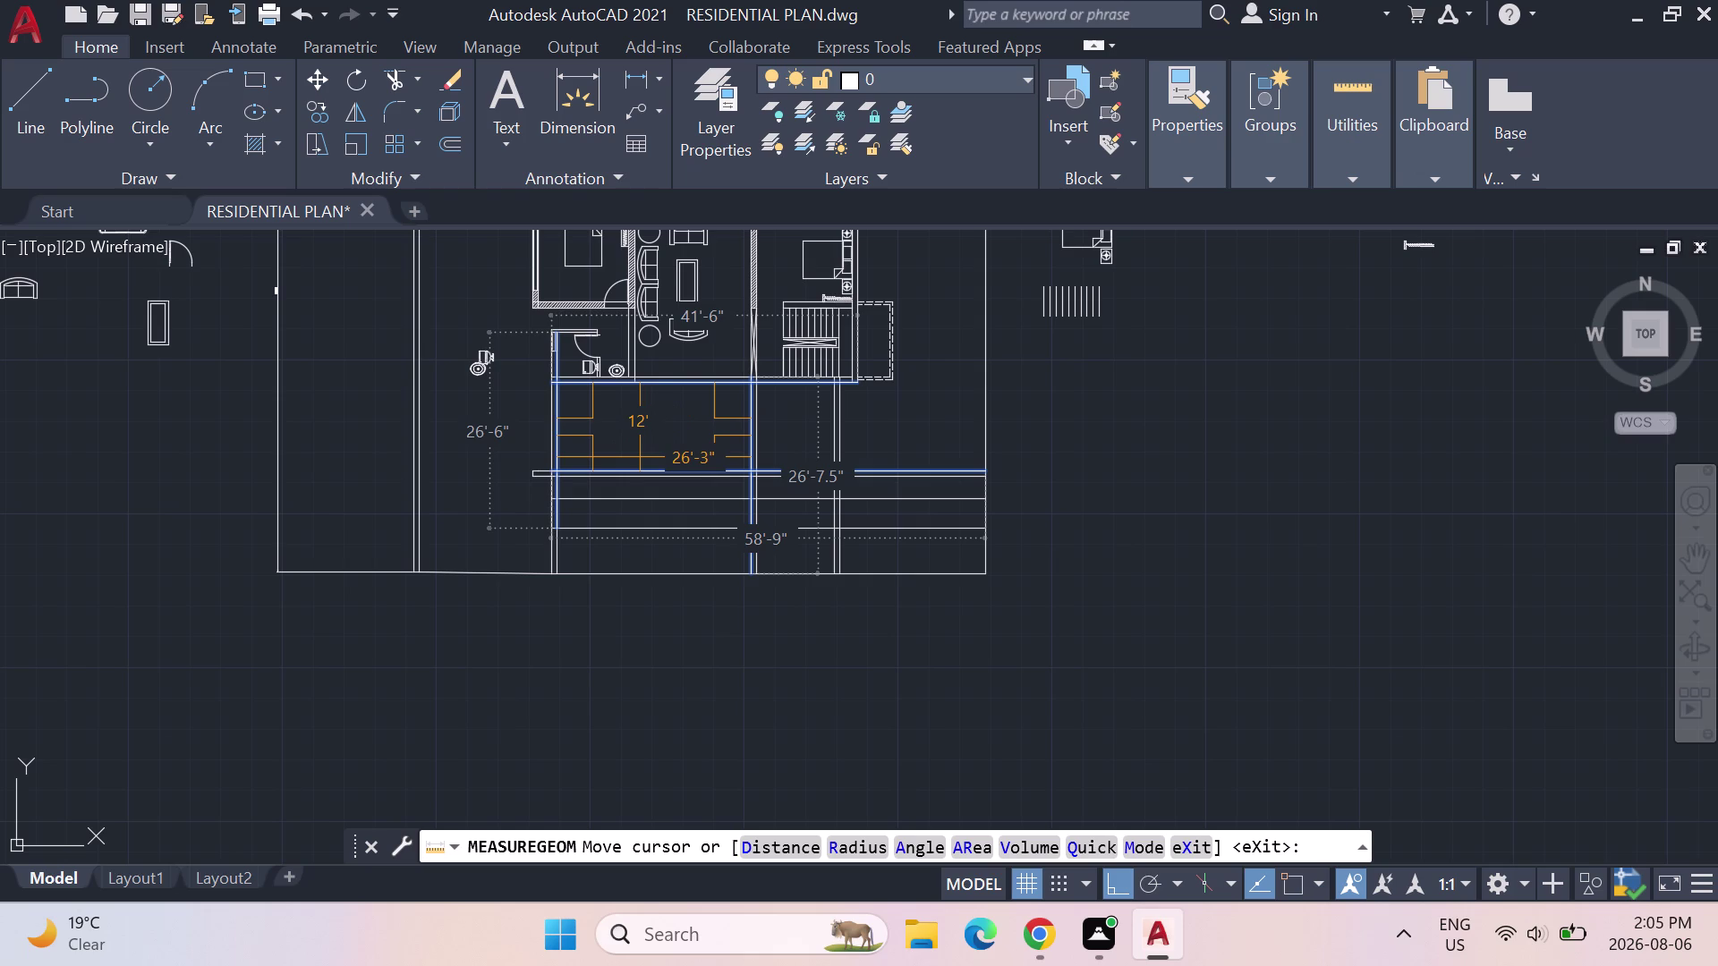
key(Escape)
key(Escape)
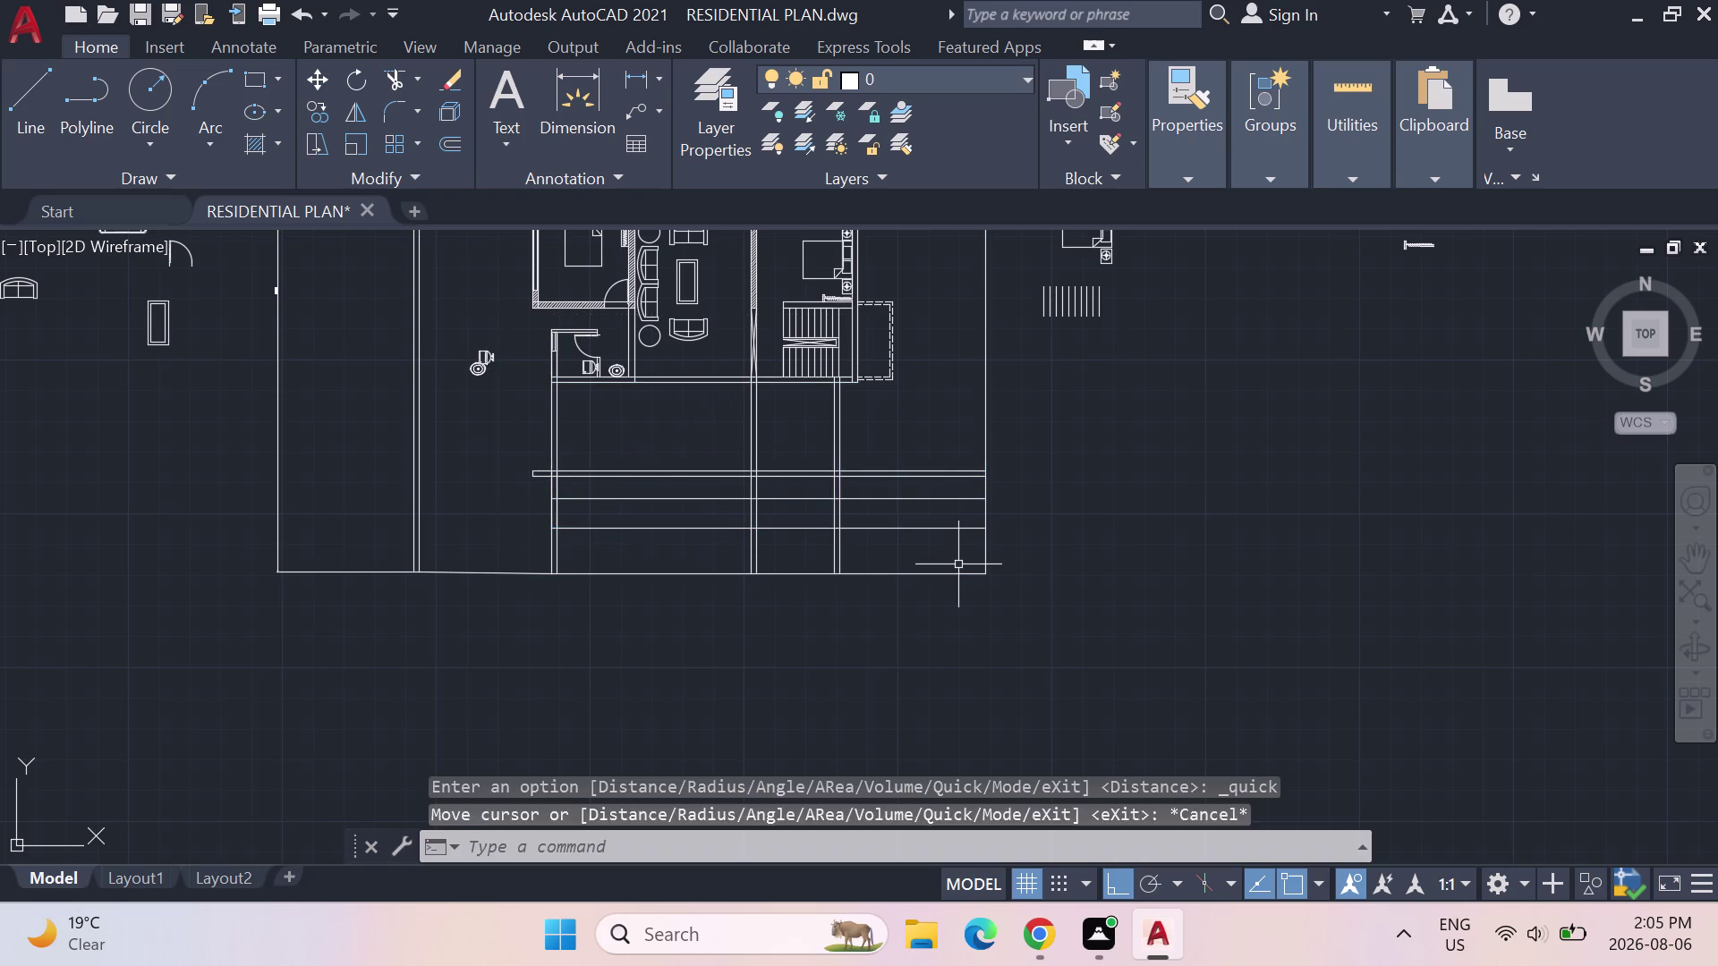
Trim the vertical lines crossing the front area at their intersections.
text(TRIM)
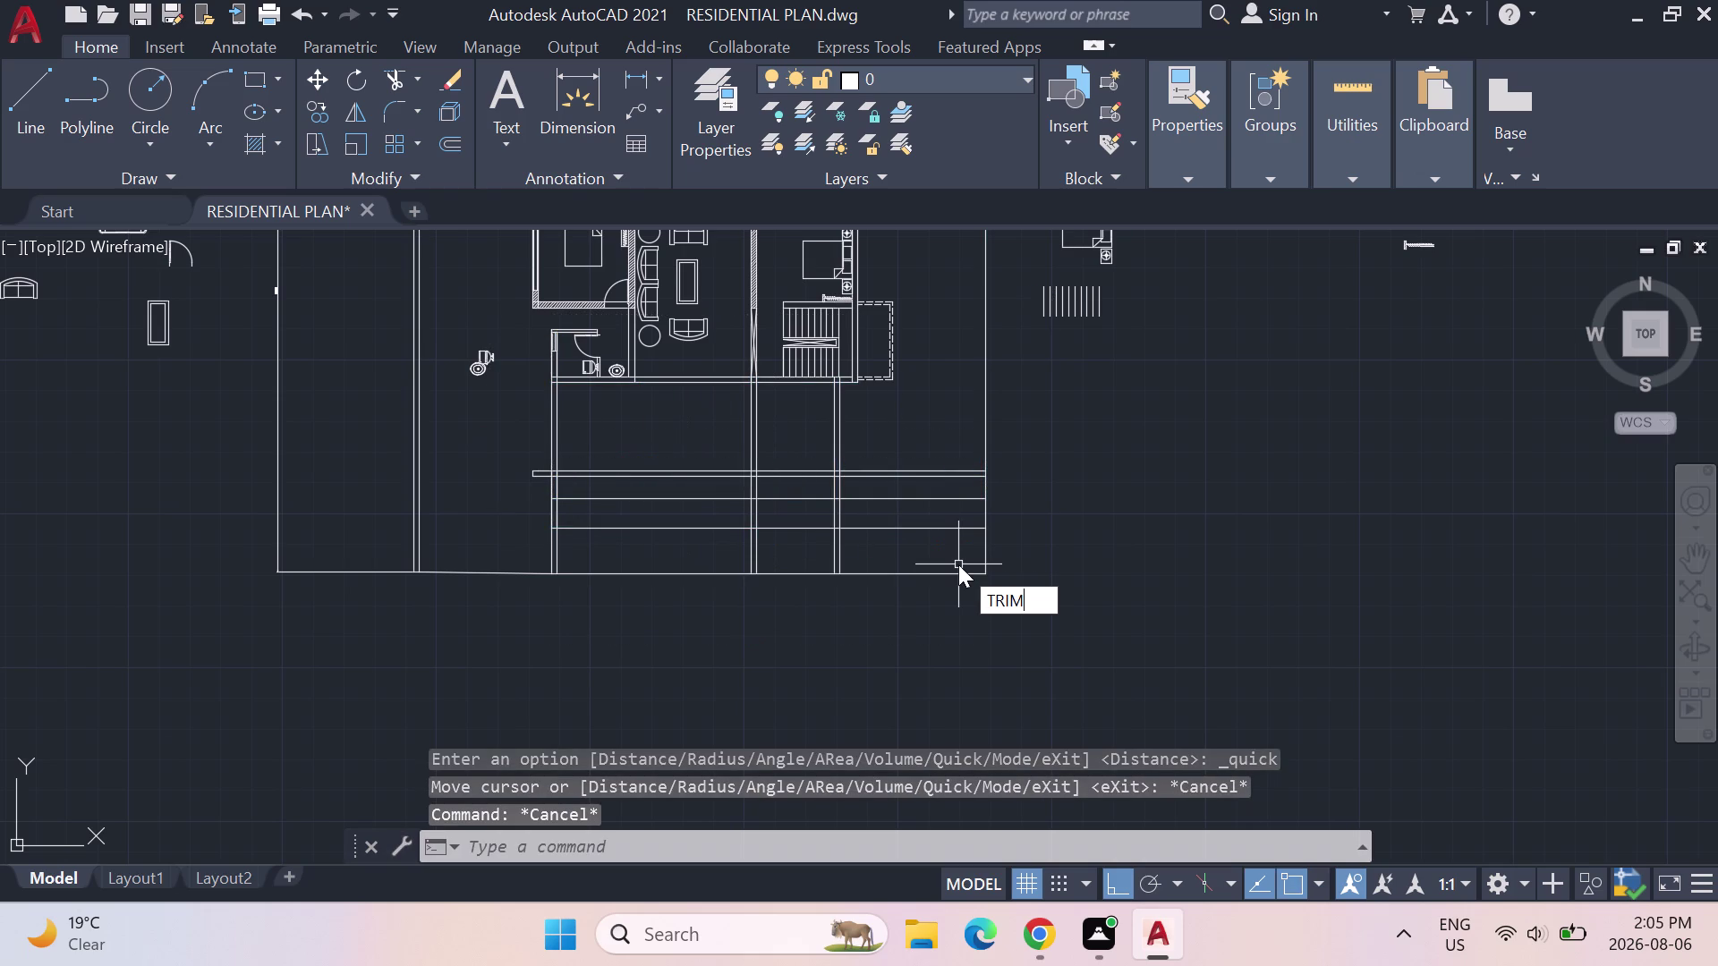
key(Return)
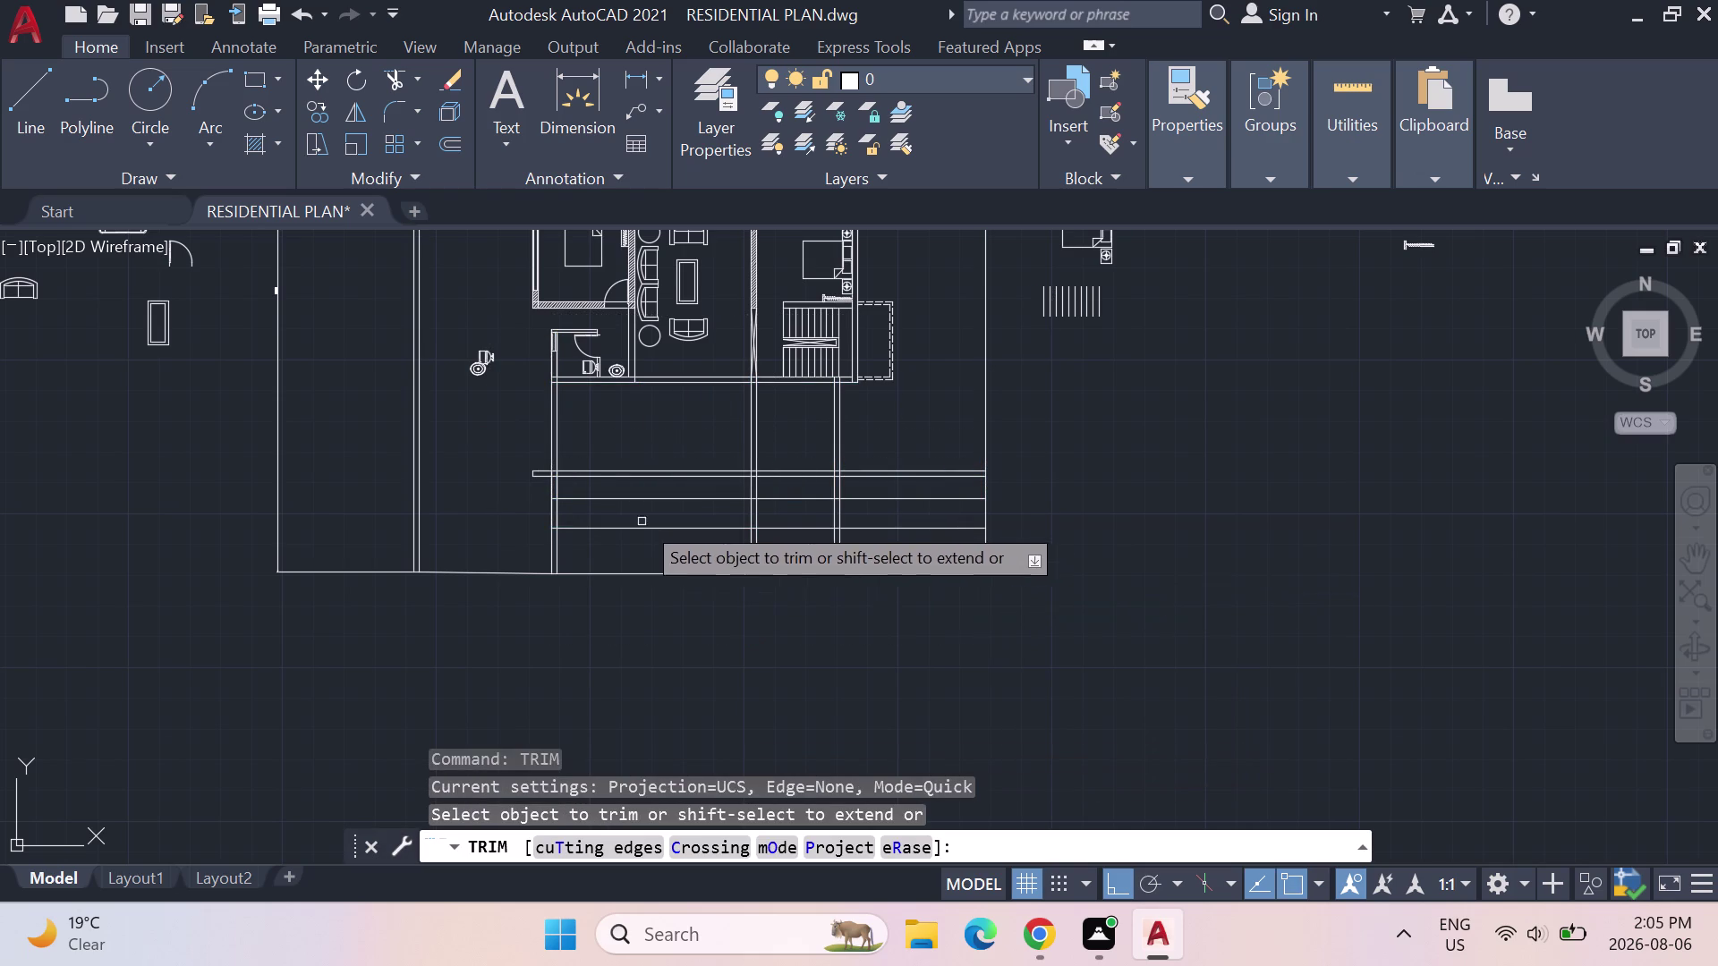
scroll(up, 3)
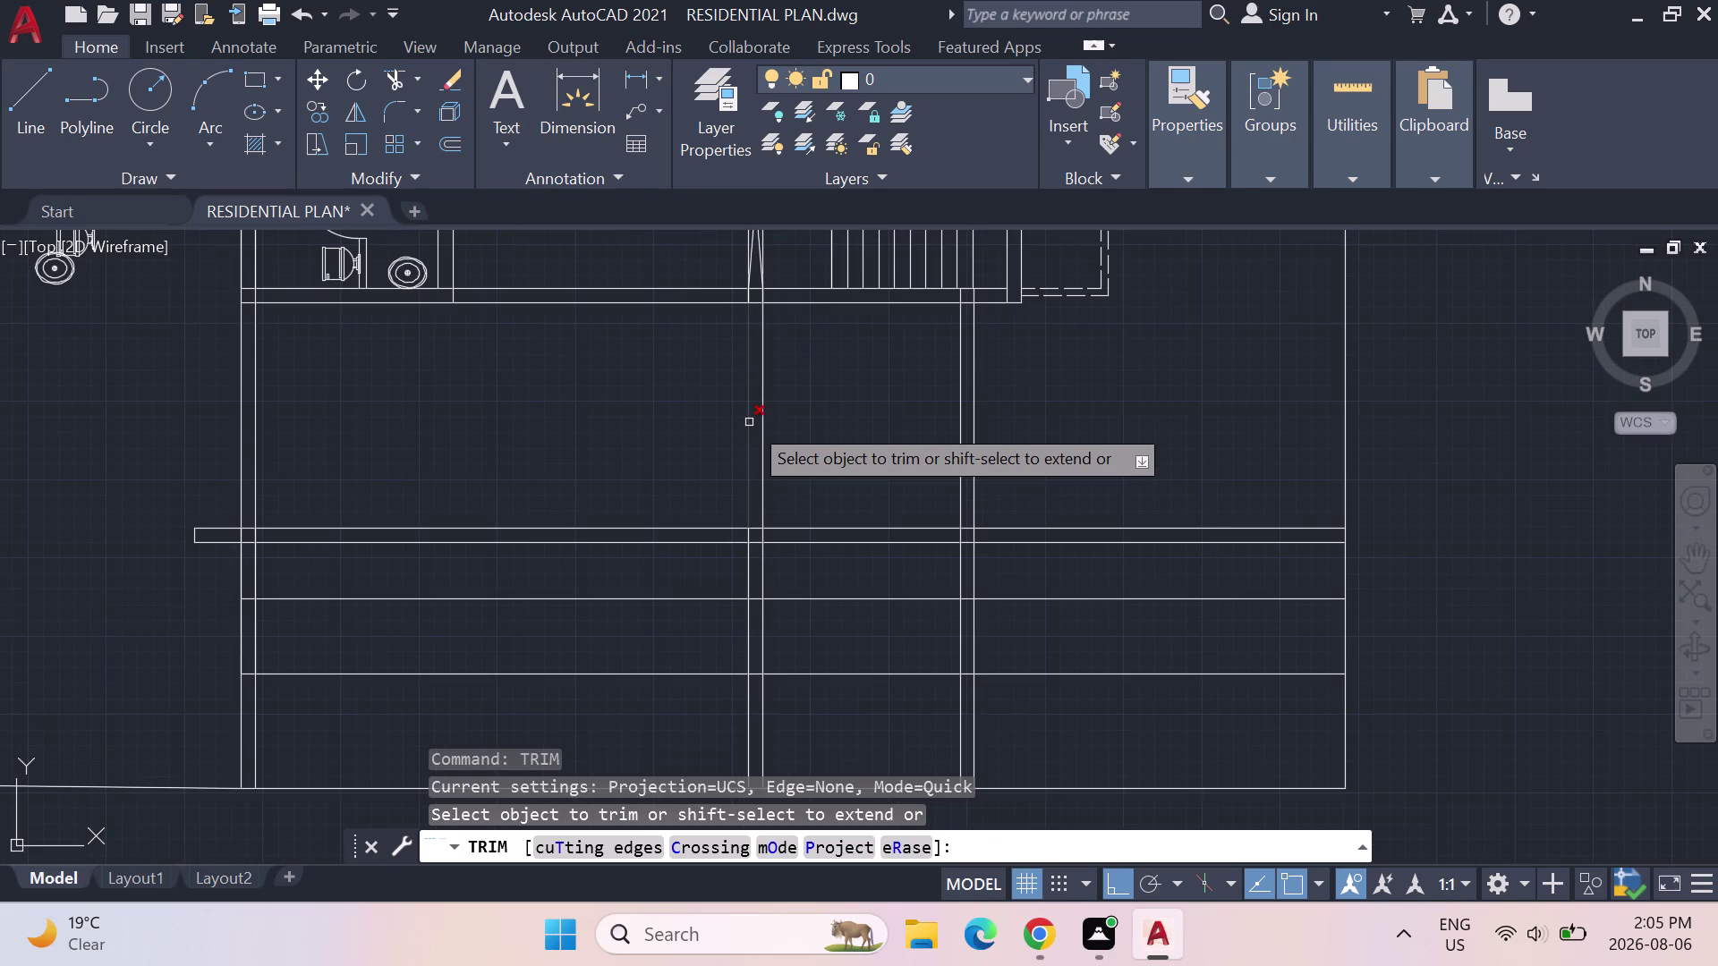
click(749, 422)
click(762, 424)
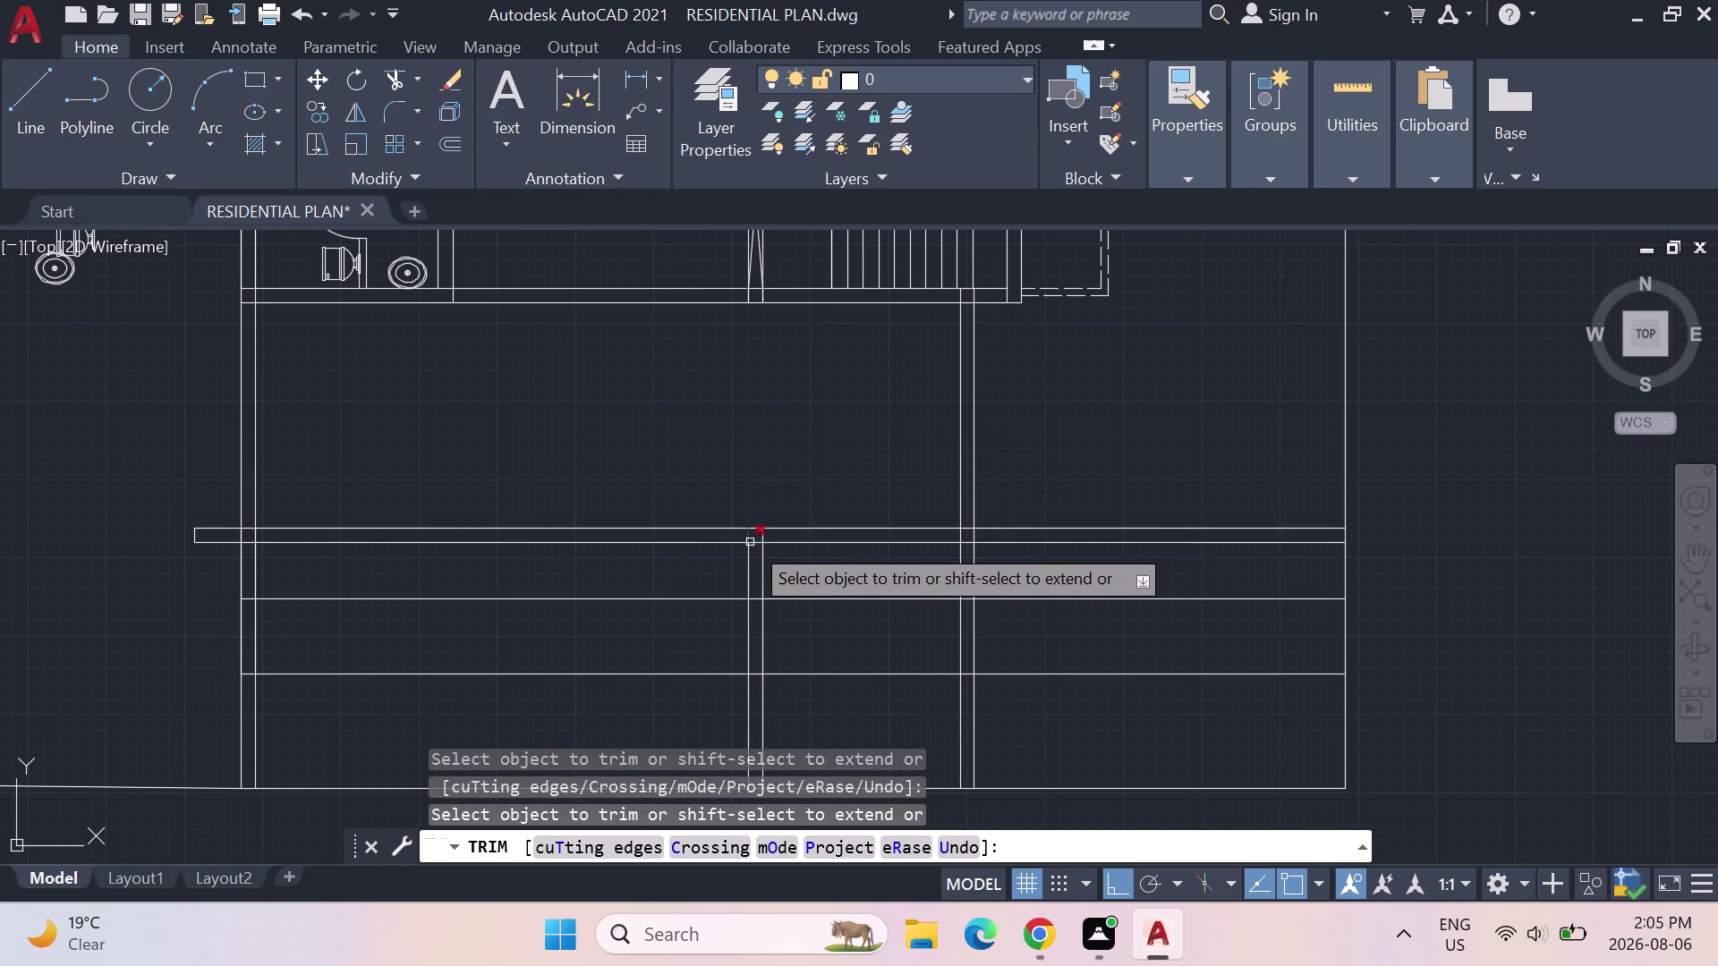
scroll(up, 3)
click(731, 515)
click(738, 507)
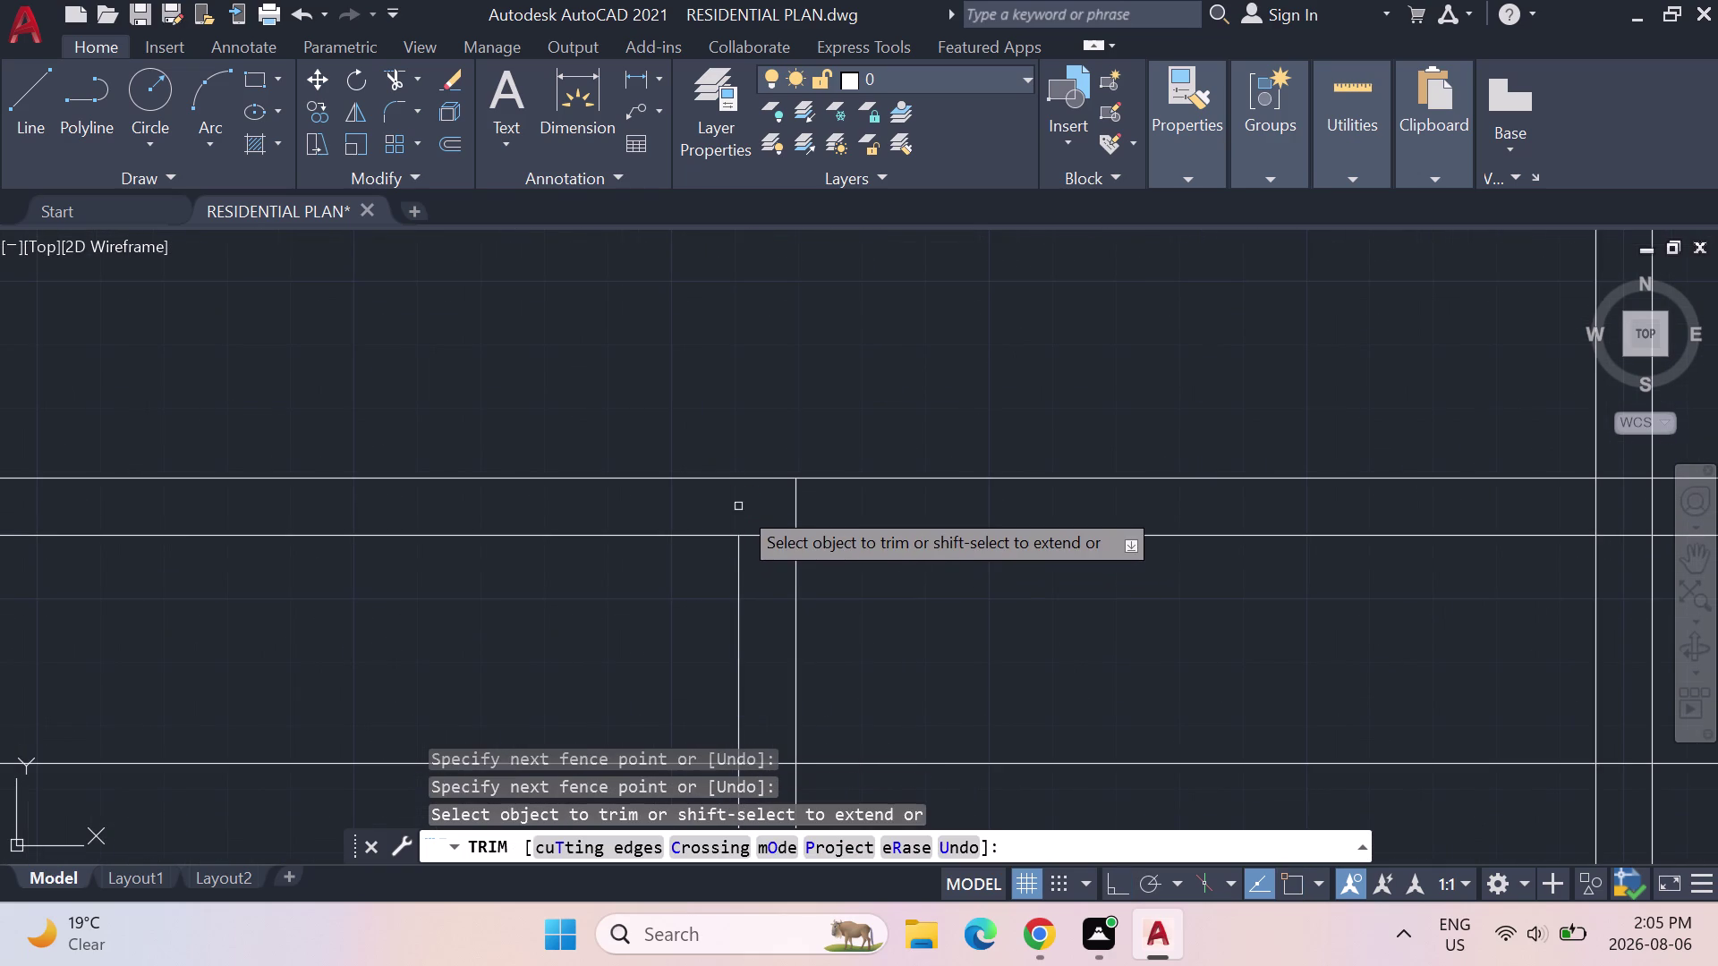
click(795, 512)
key(Escape)
key(Escape)
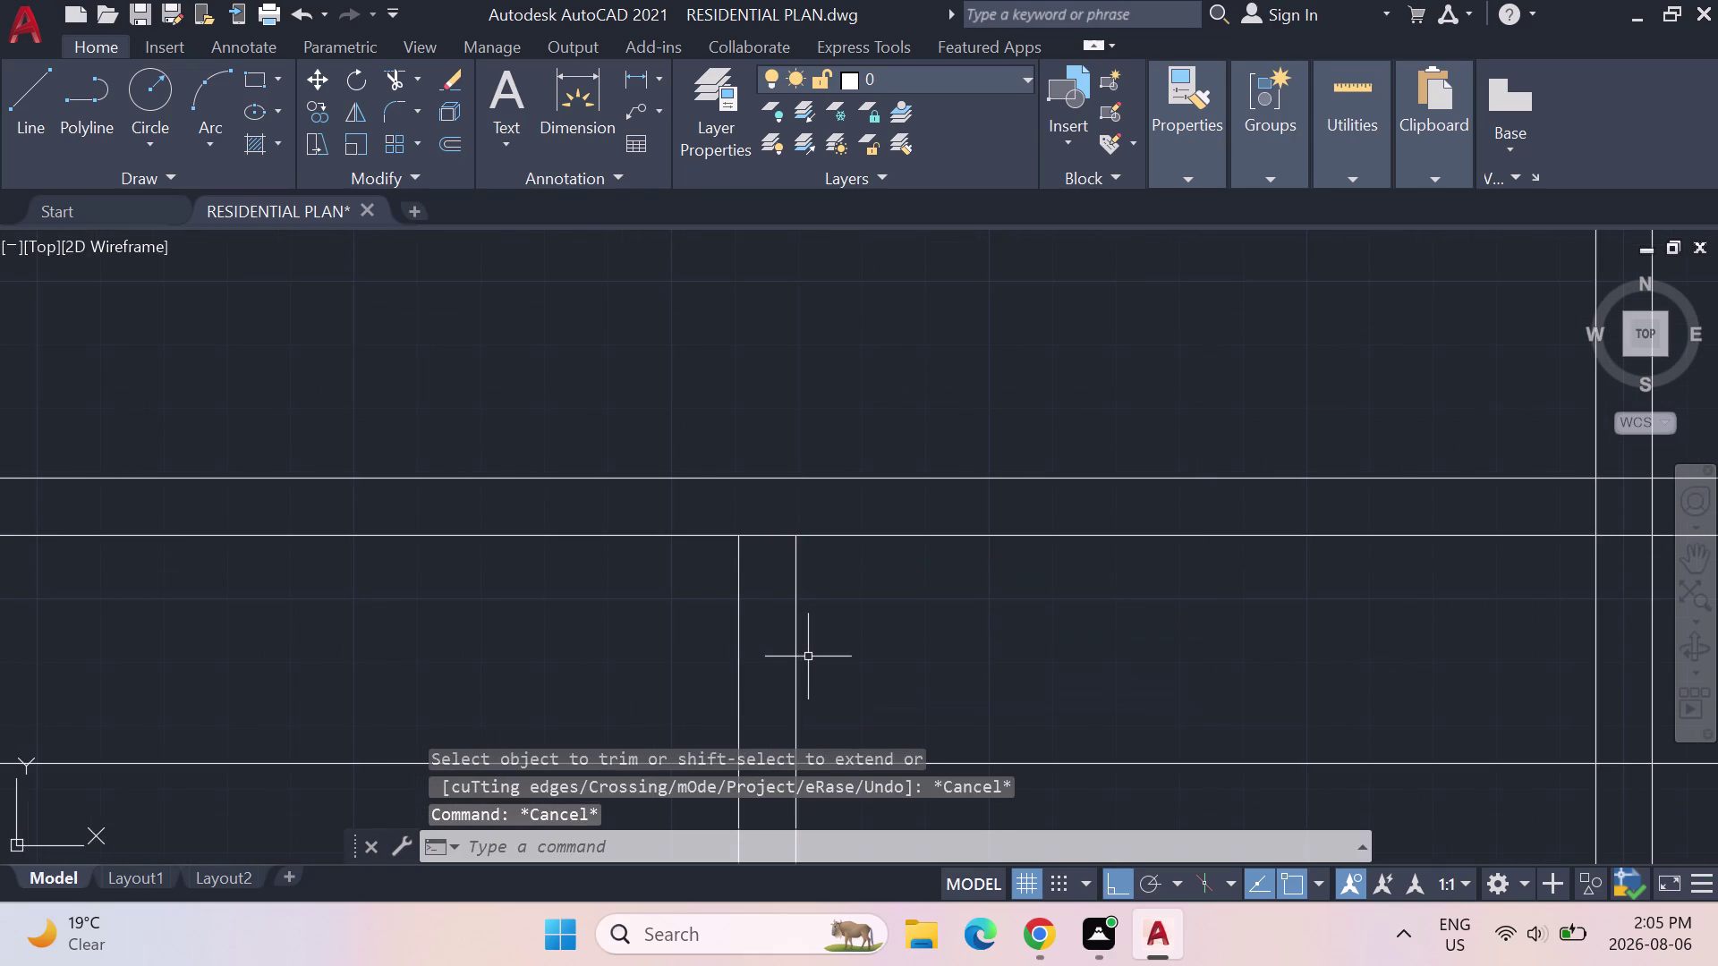
Erase the two leftover vertical line pieces beneath the bathroom.
click(793, 646)
click(741, 637)
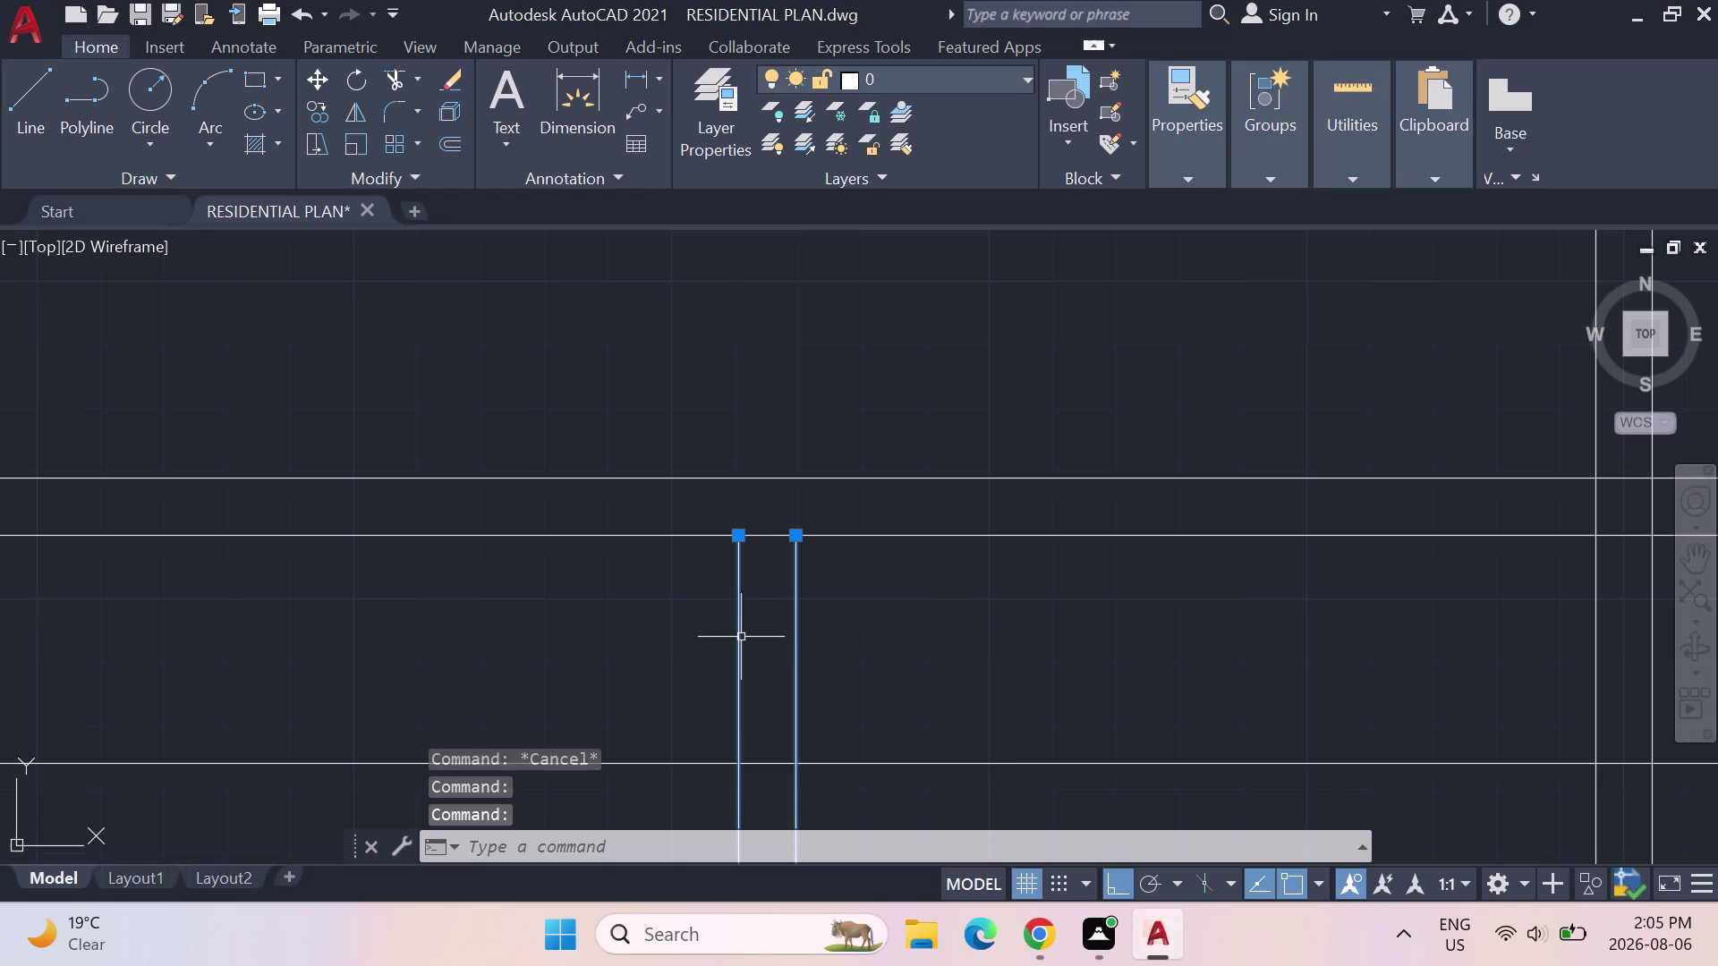
key(Delete)
scroll(down, 3)
scroll(down, 3)
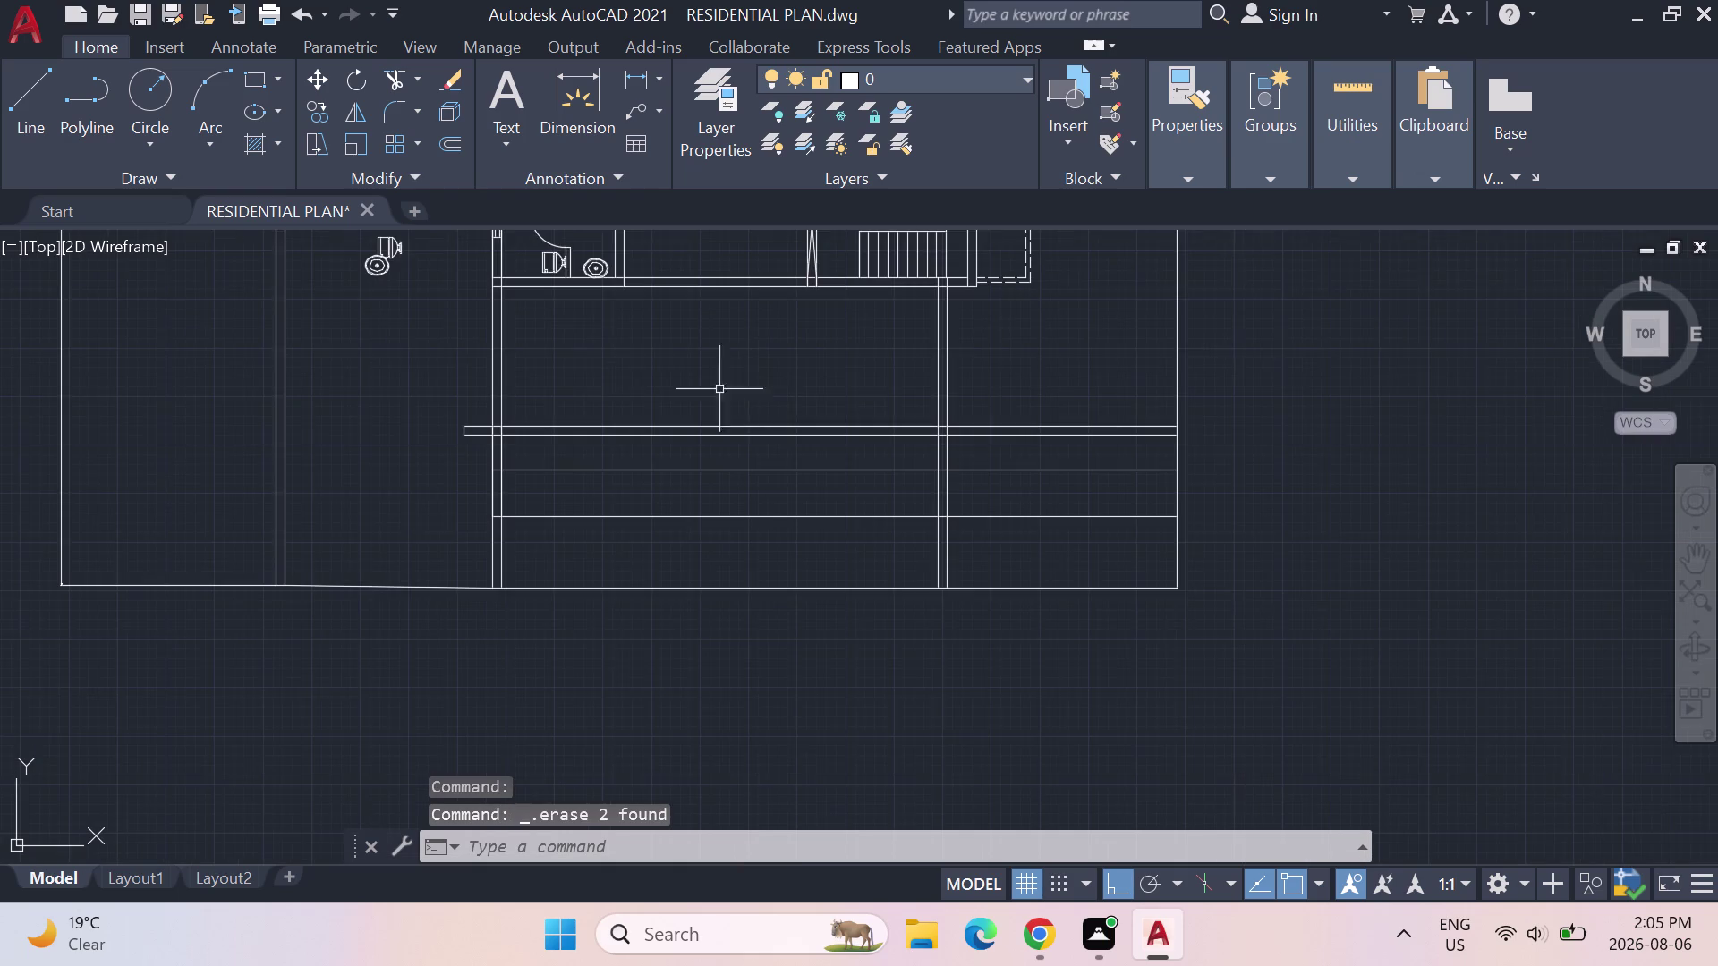
middle_drag(588, 353, 624, 488)
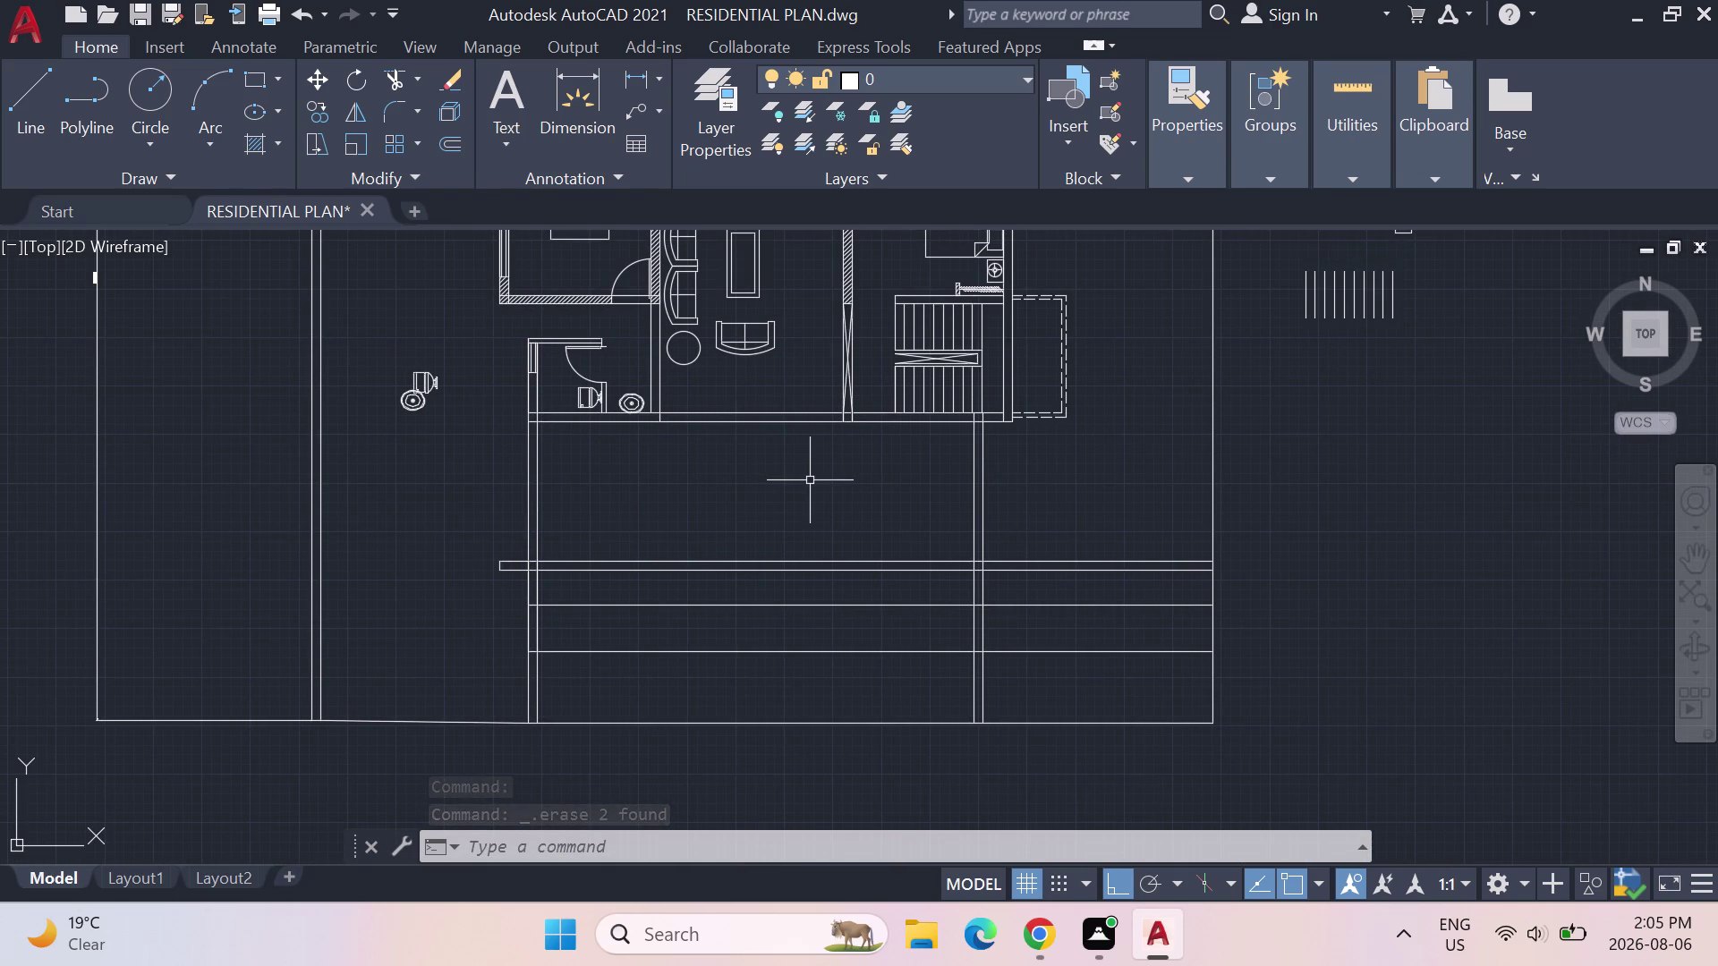
Offset the bathroom's left wall line 14' to the right into the front area.
text(OF)
key(Return)
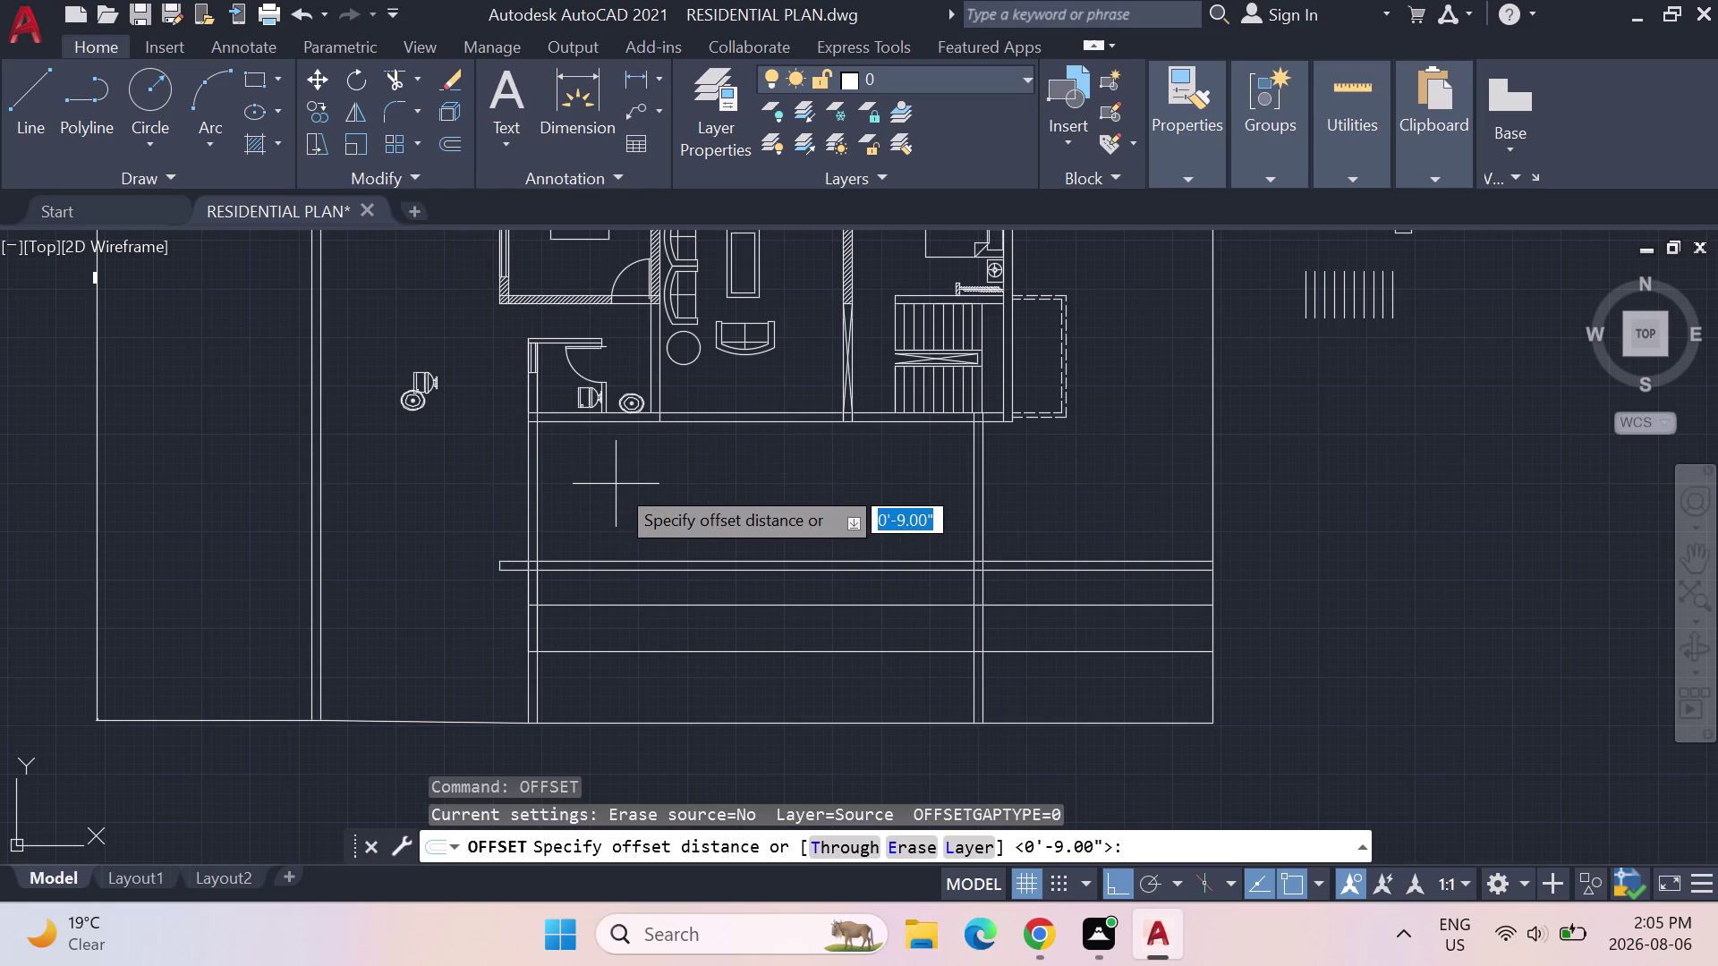
key(1)
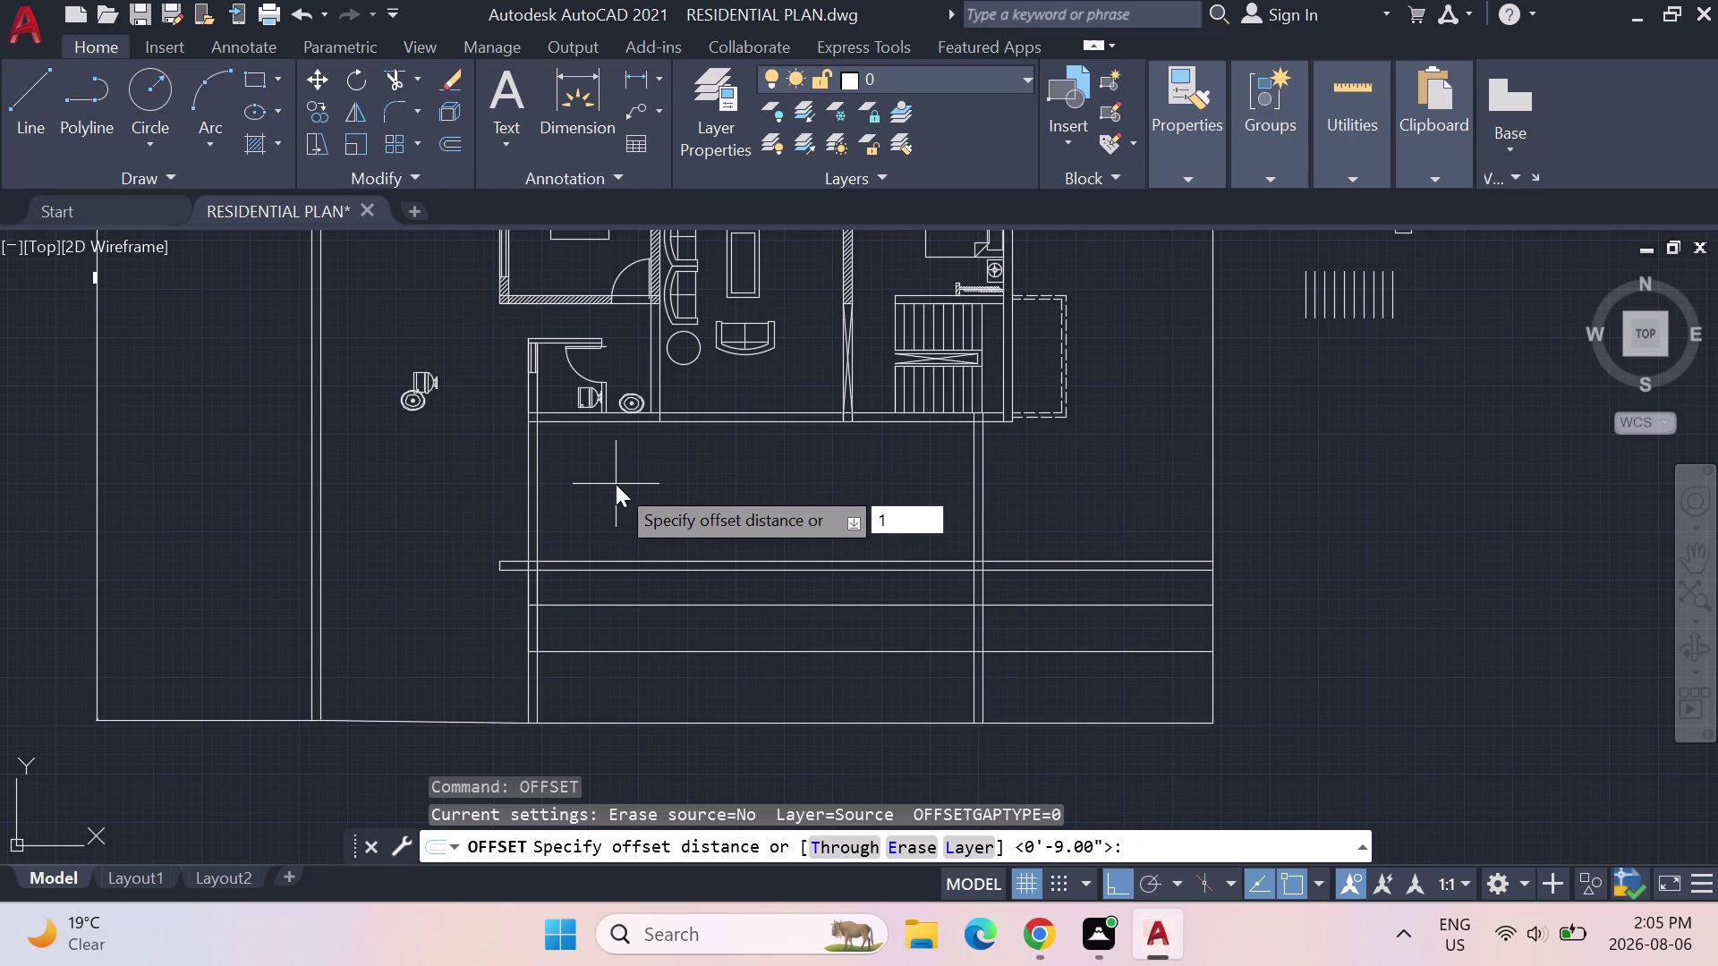
key(4)
key(apostrophe)
key(Return)
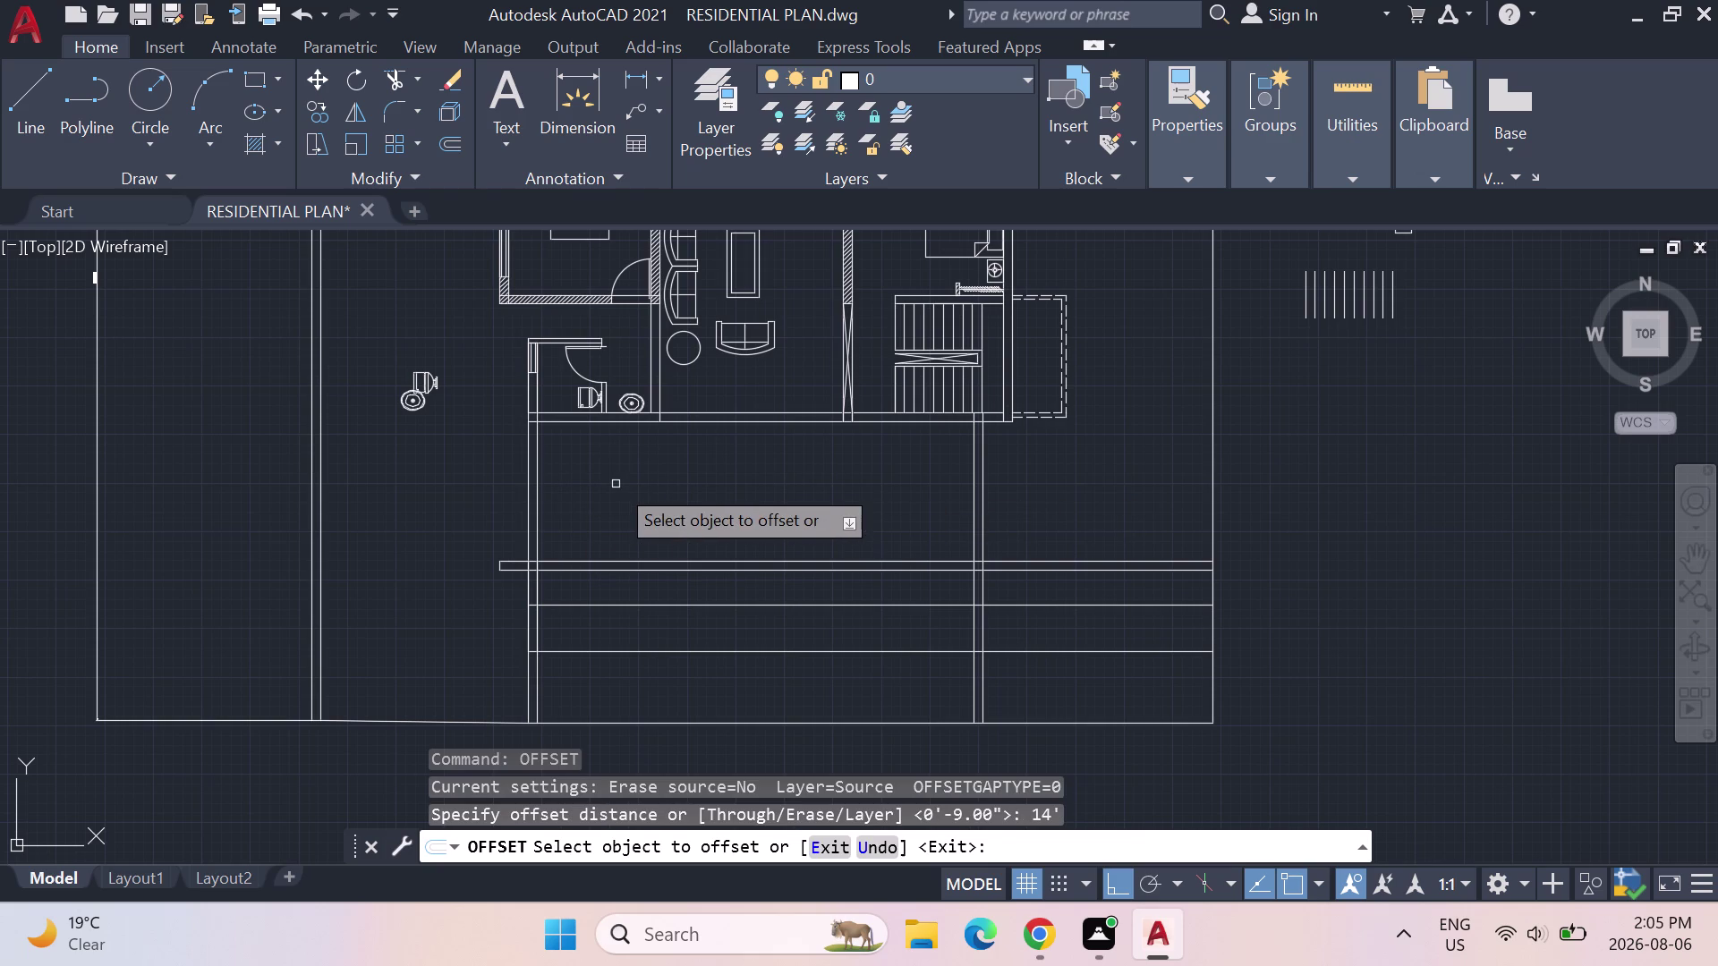
click(539, 467)
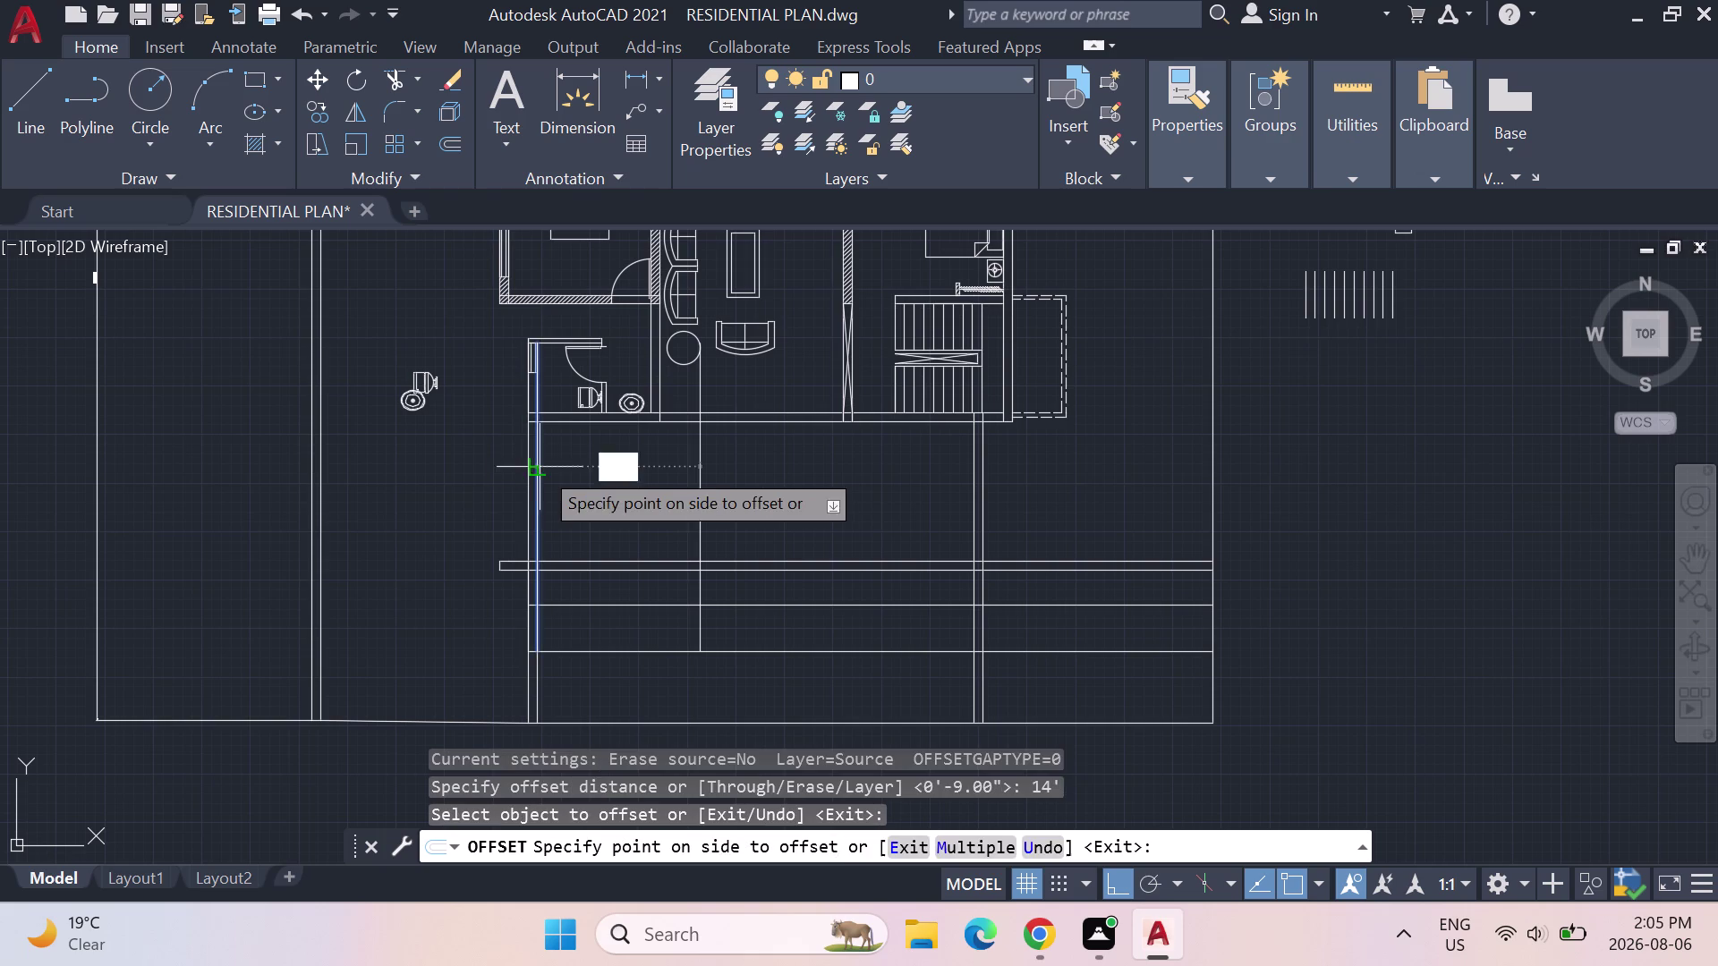
click(623, 465)
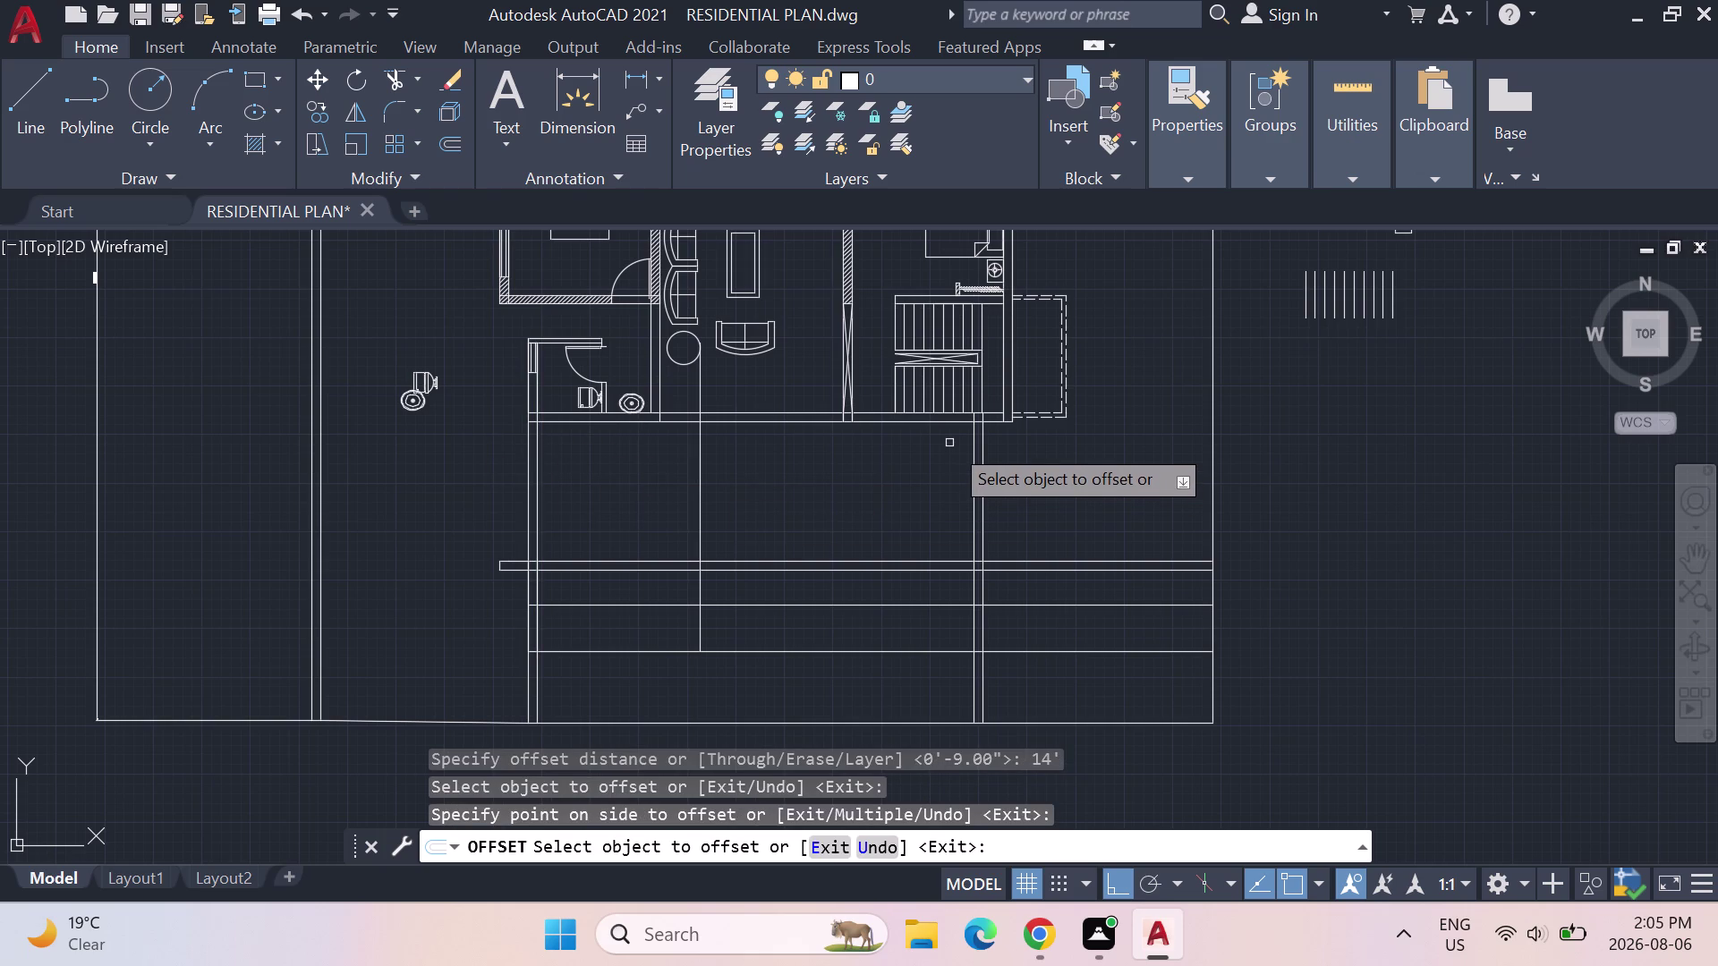
key(Escape)
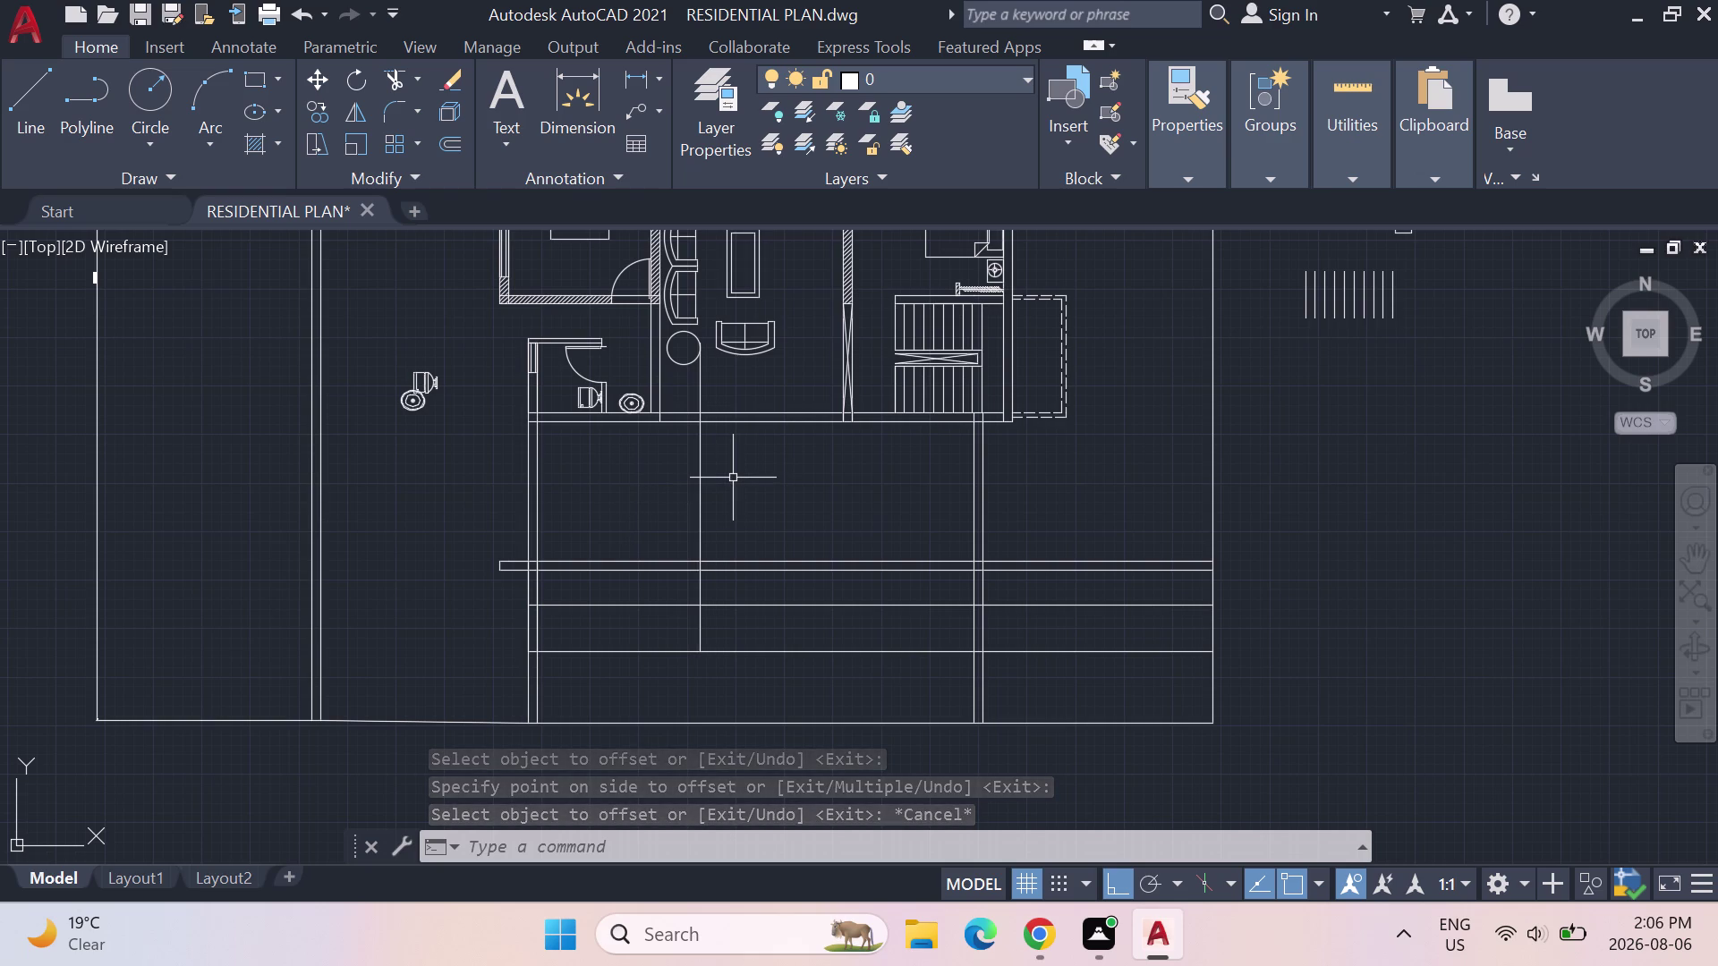
Trim five excess pieces of the inner vertical line at the long horizontal line.
text(TRIM)
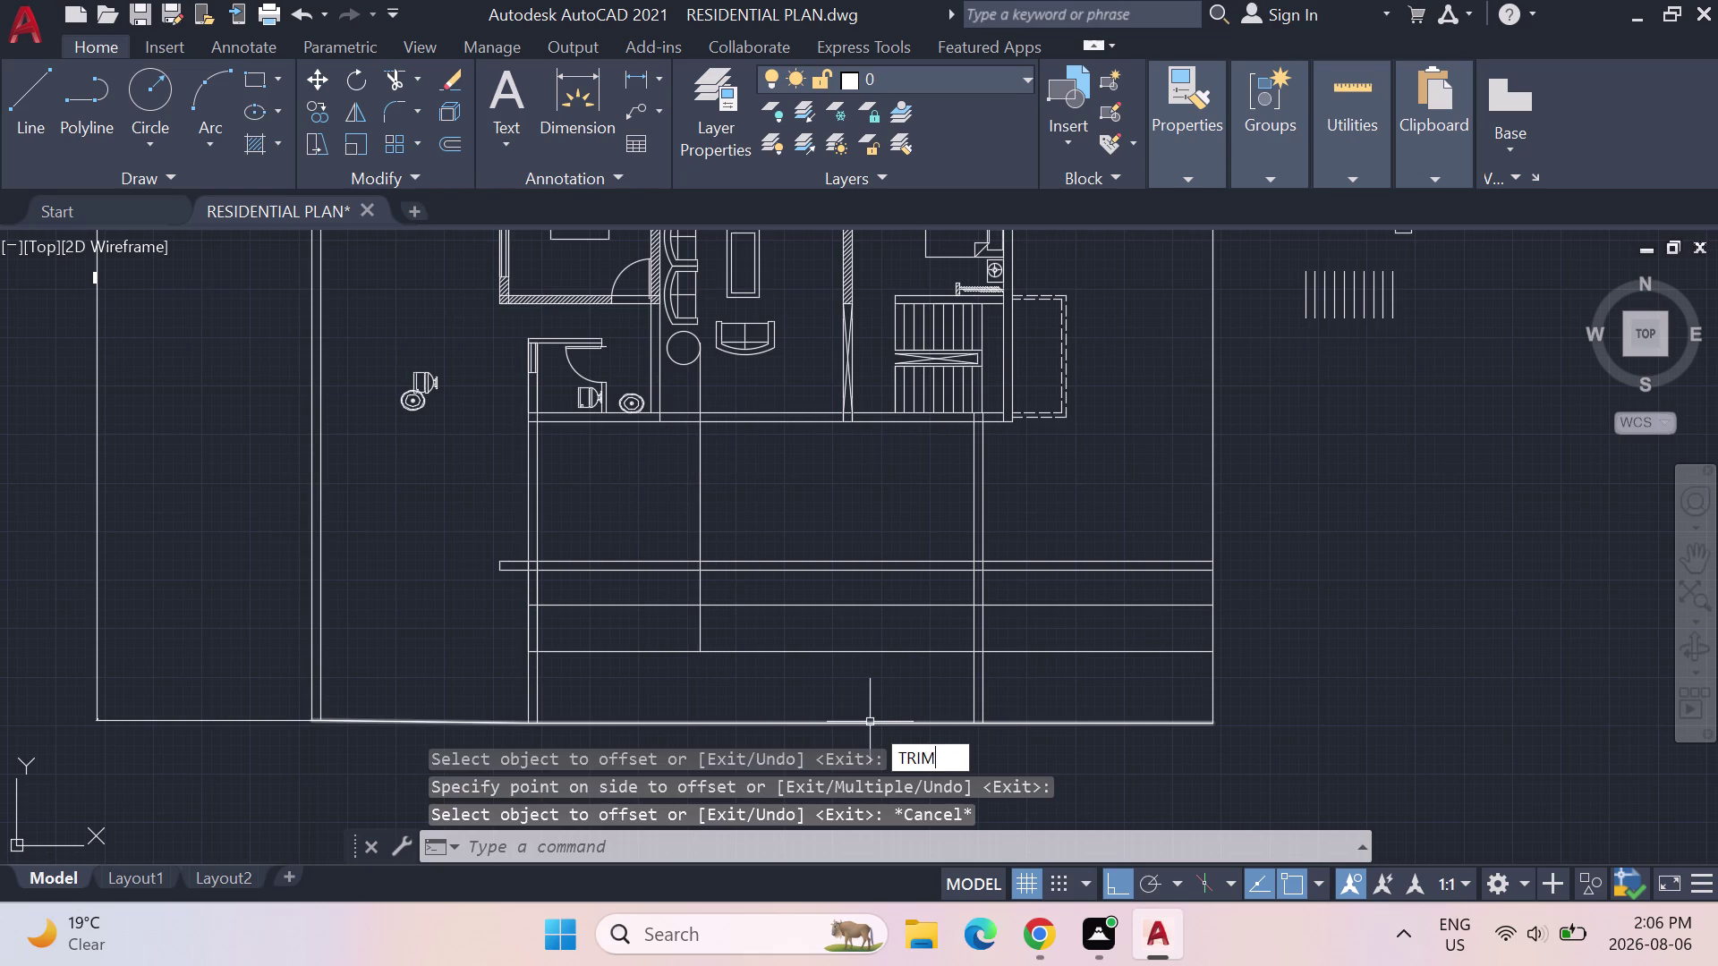
key(Return)
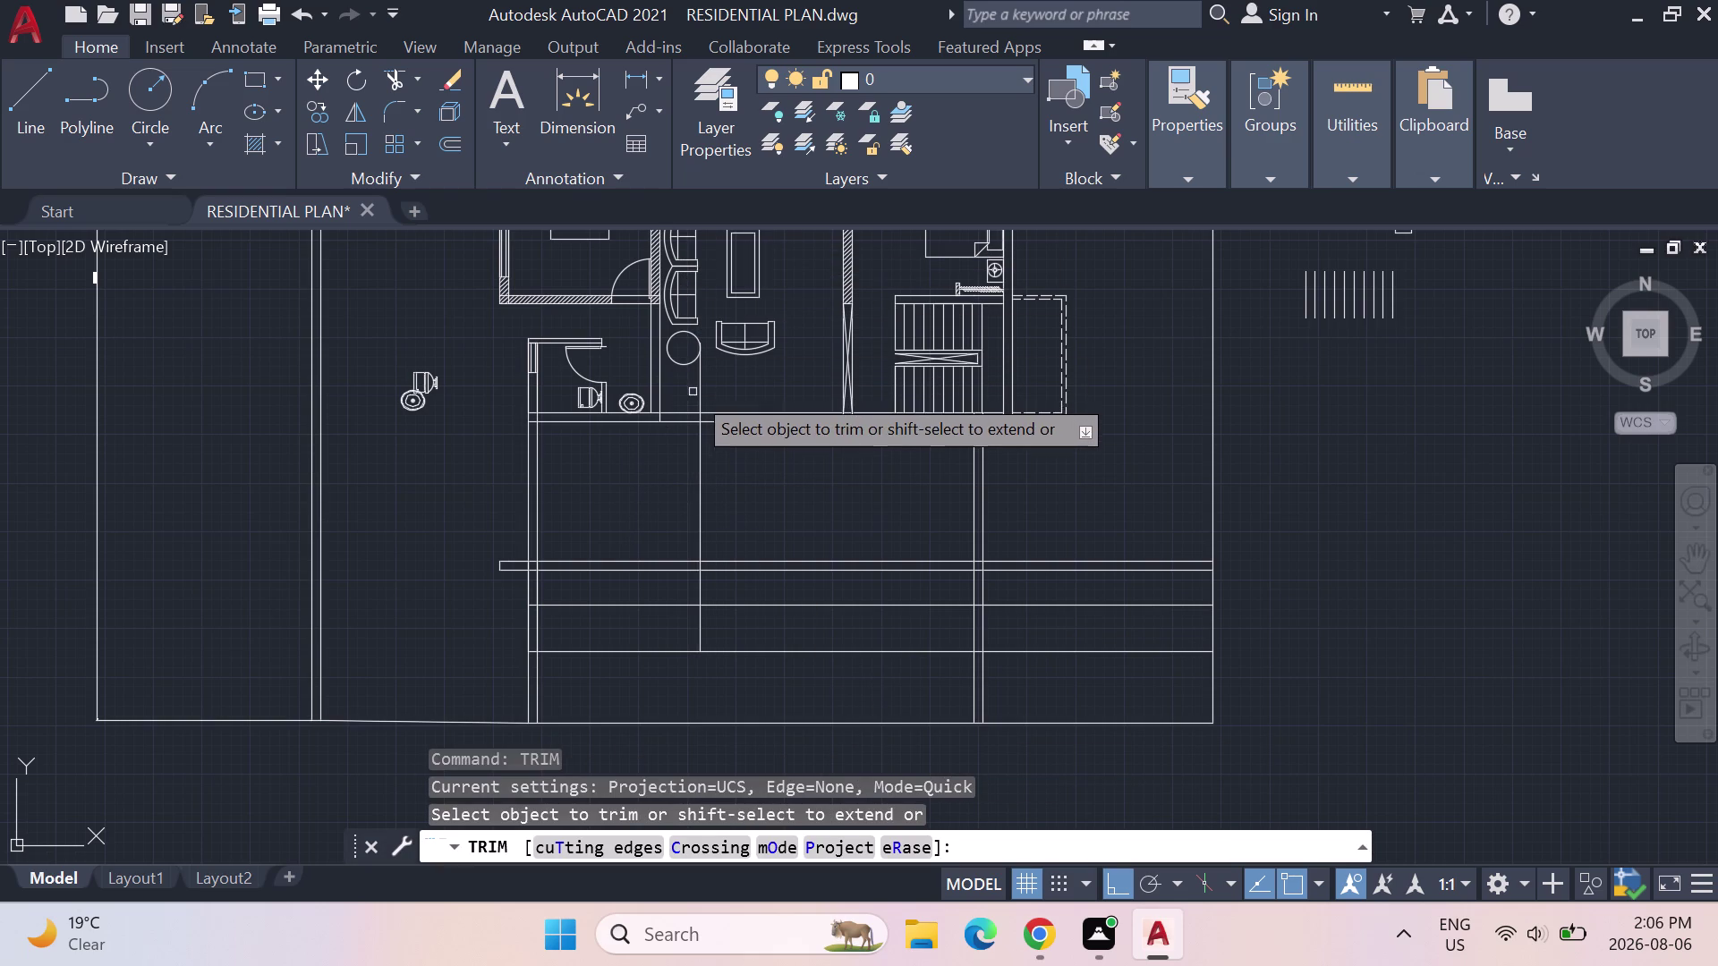
click(700, 387)
scroll(up, 3)
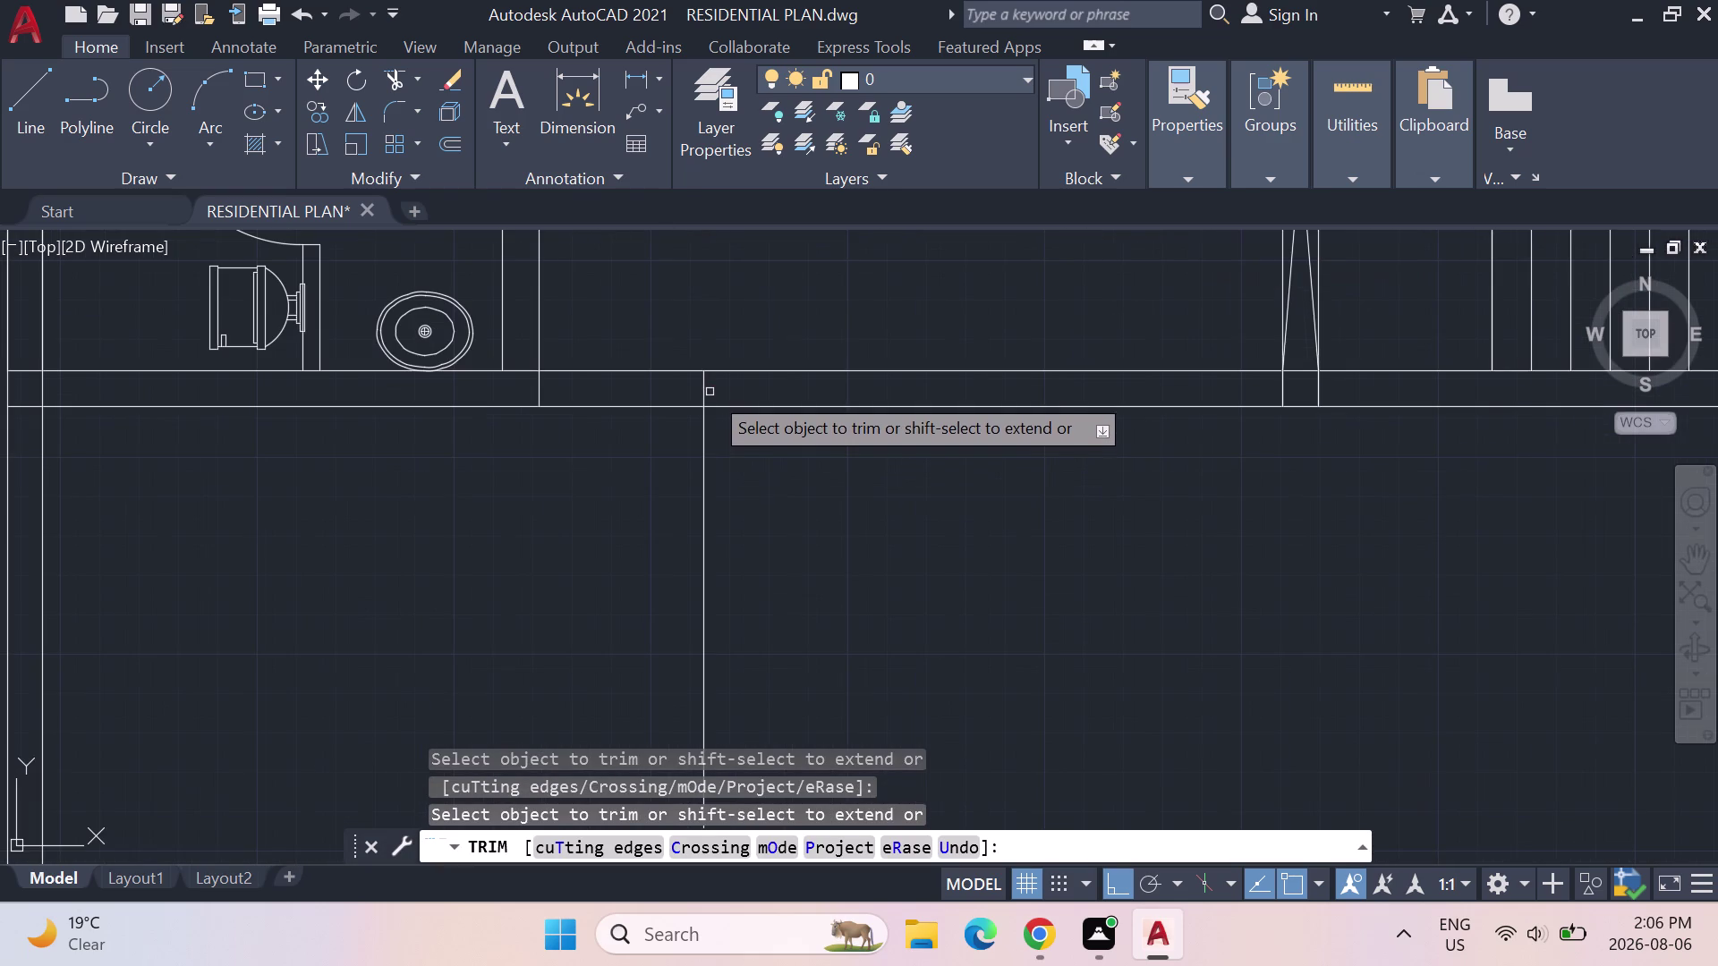
click(702, 385)
scroll(down, 3)
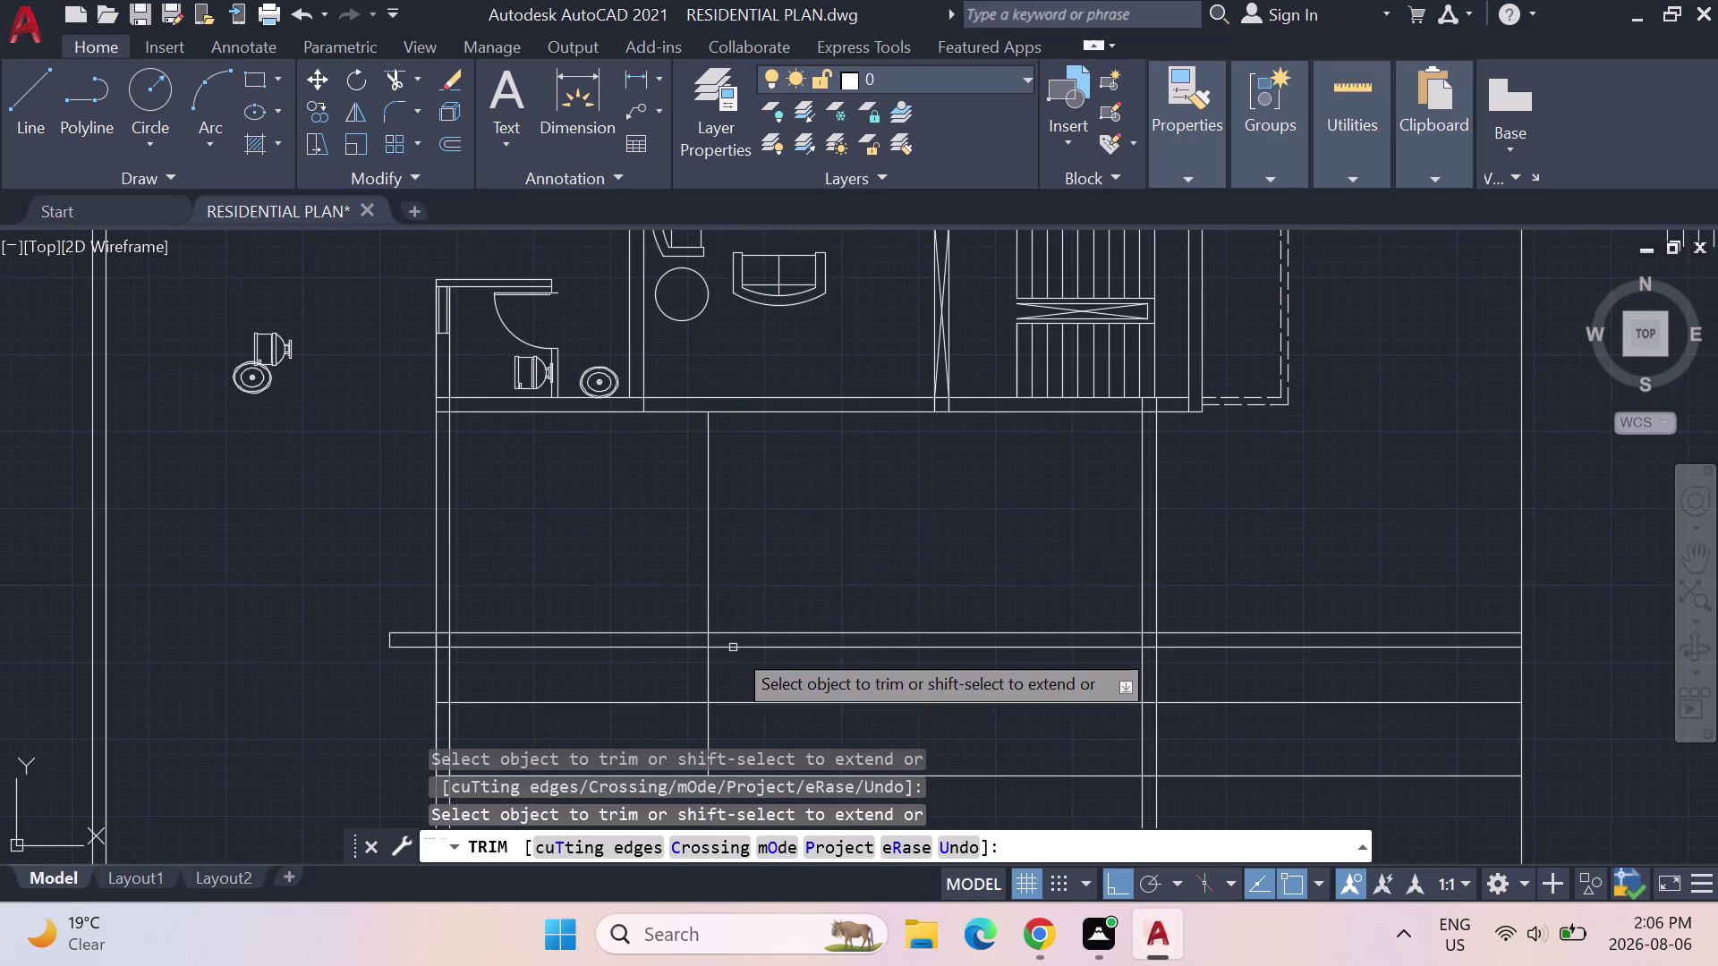
click(708, 641)
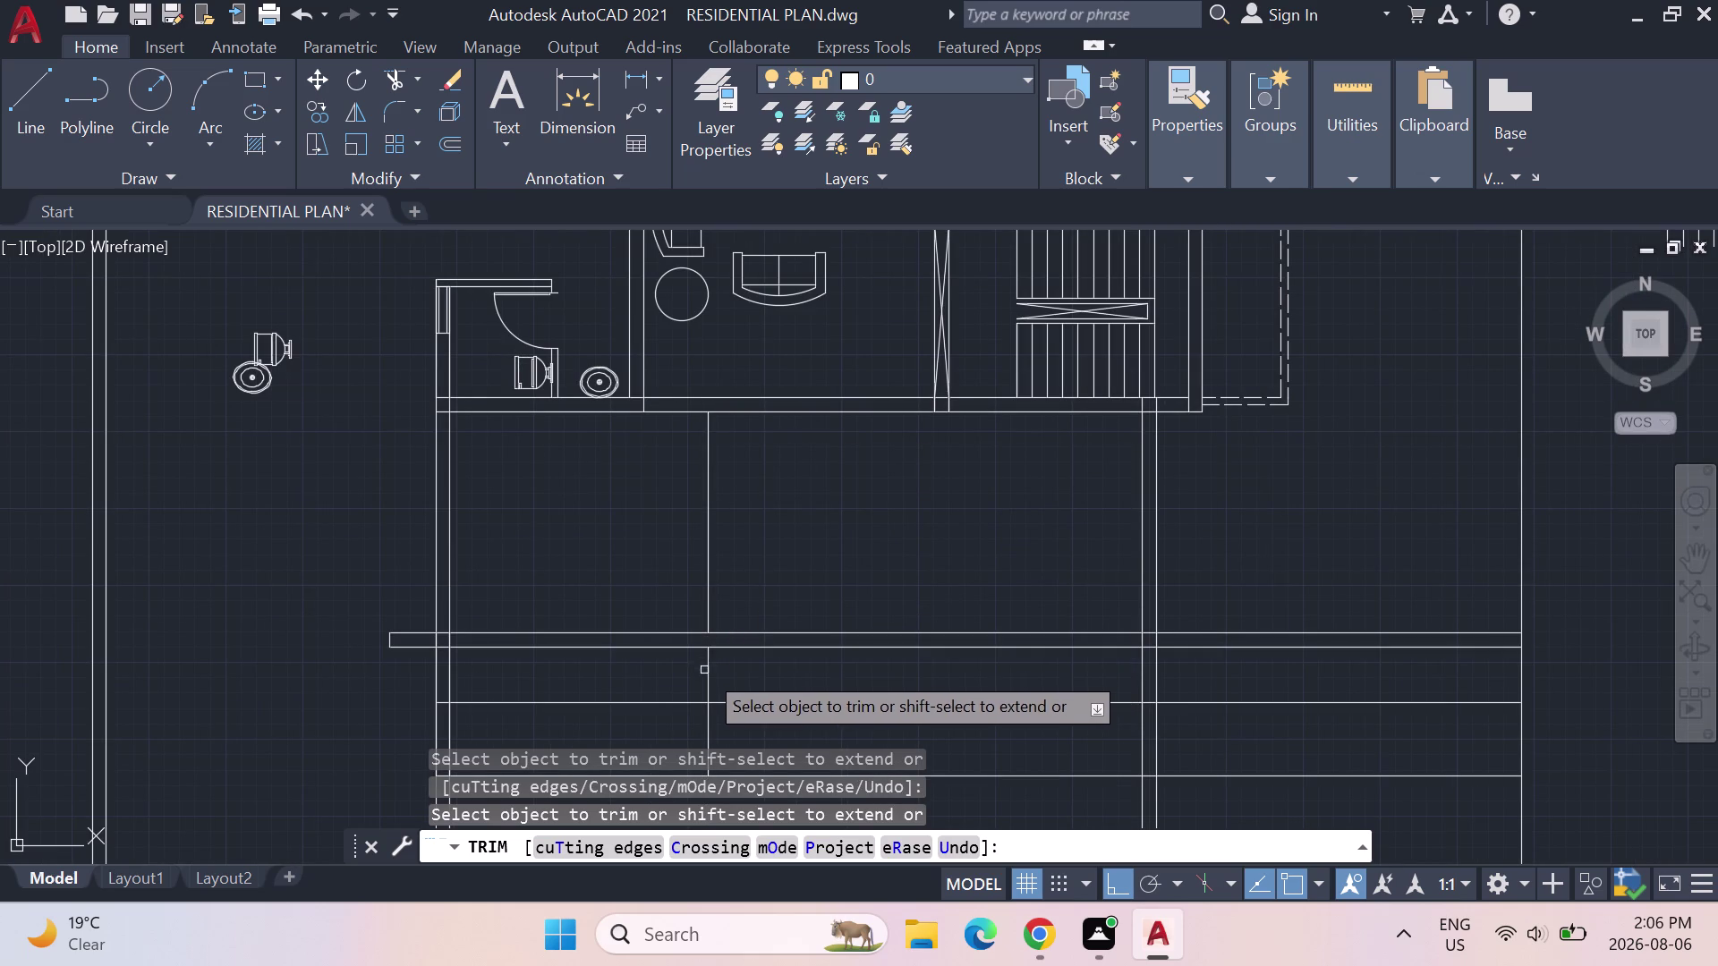
click(705, 672)
click(707, 734)
scroll(down, 3)
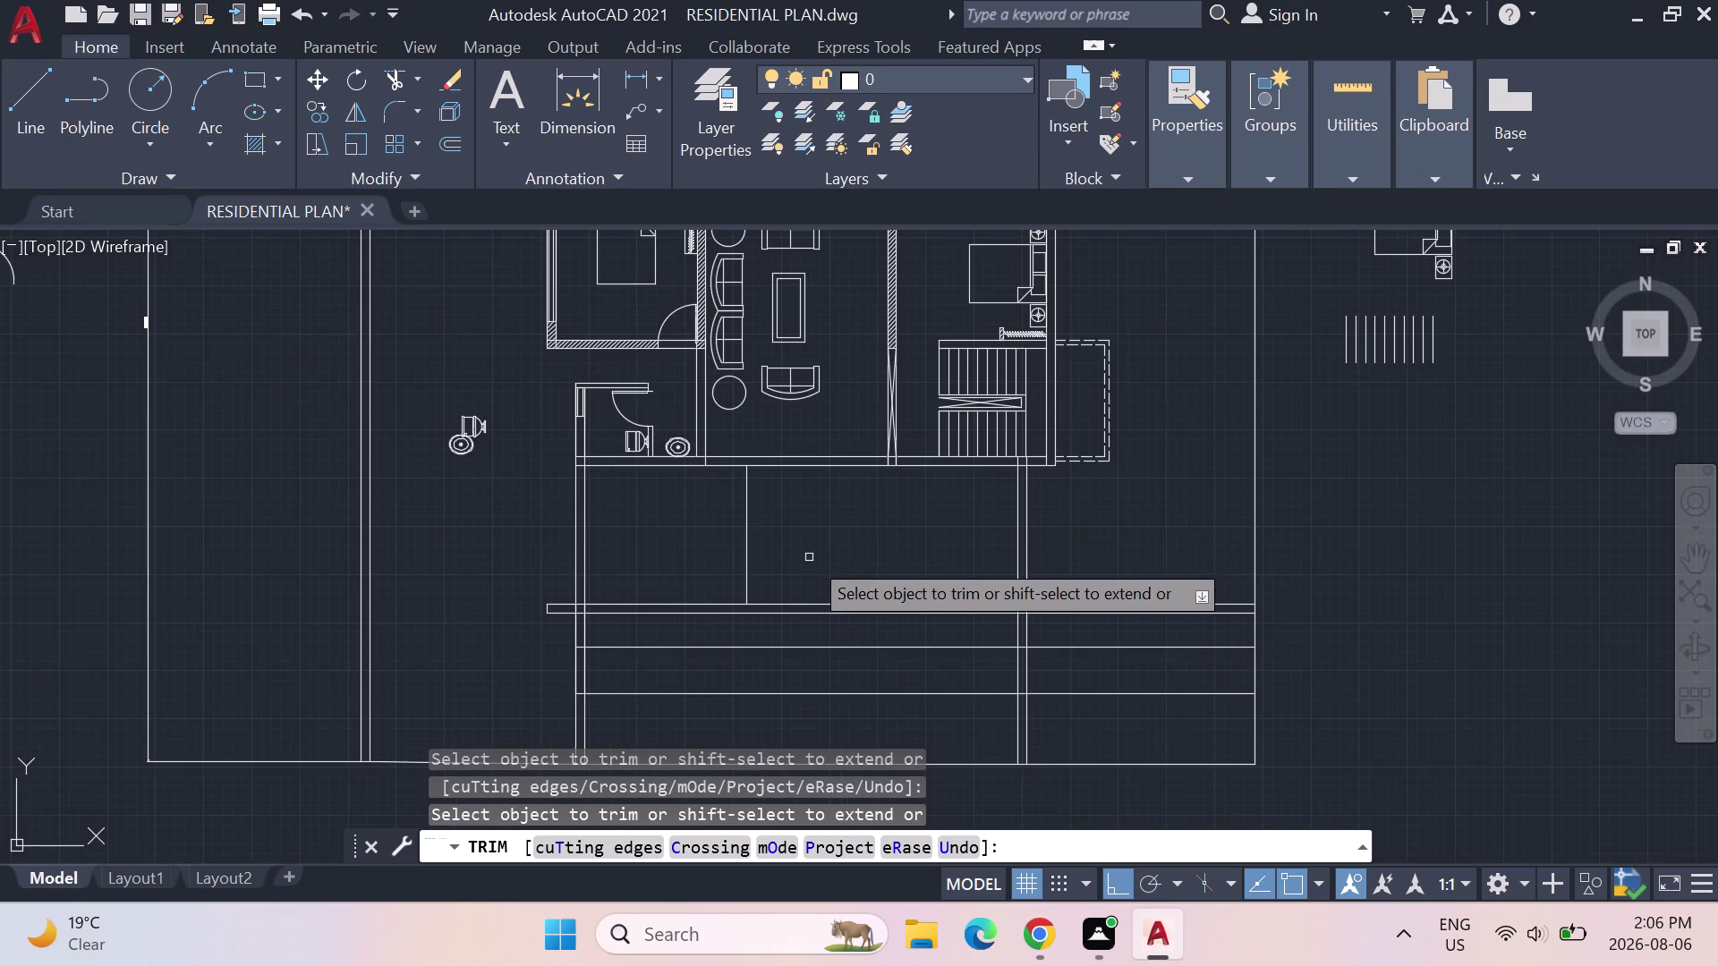
key(Escape)
key(Escape)
text(OFF)
key(Return)
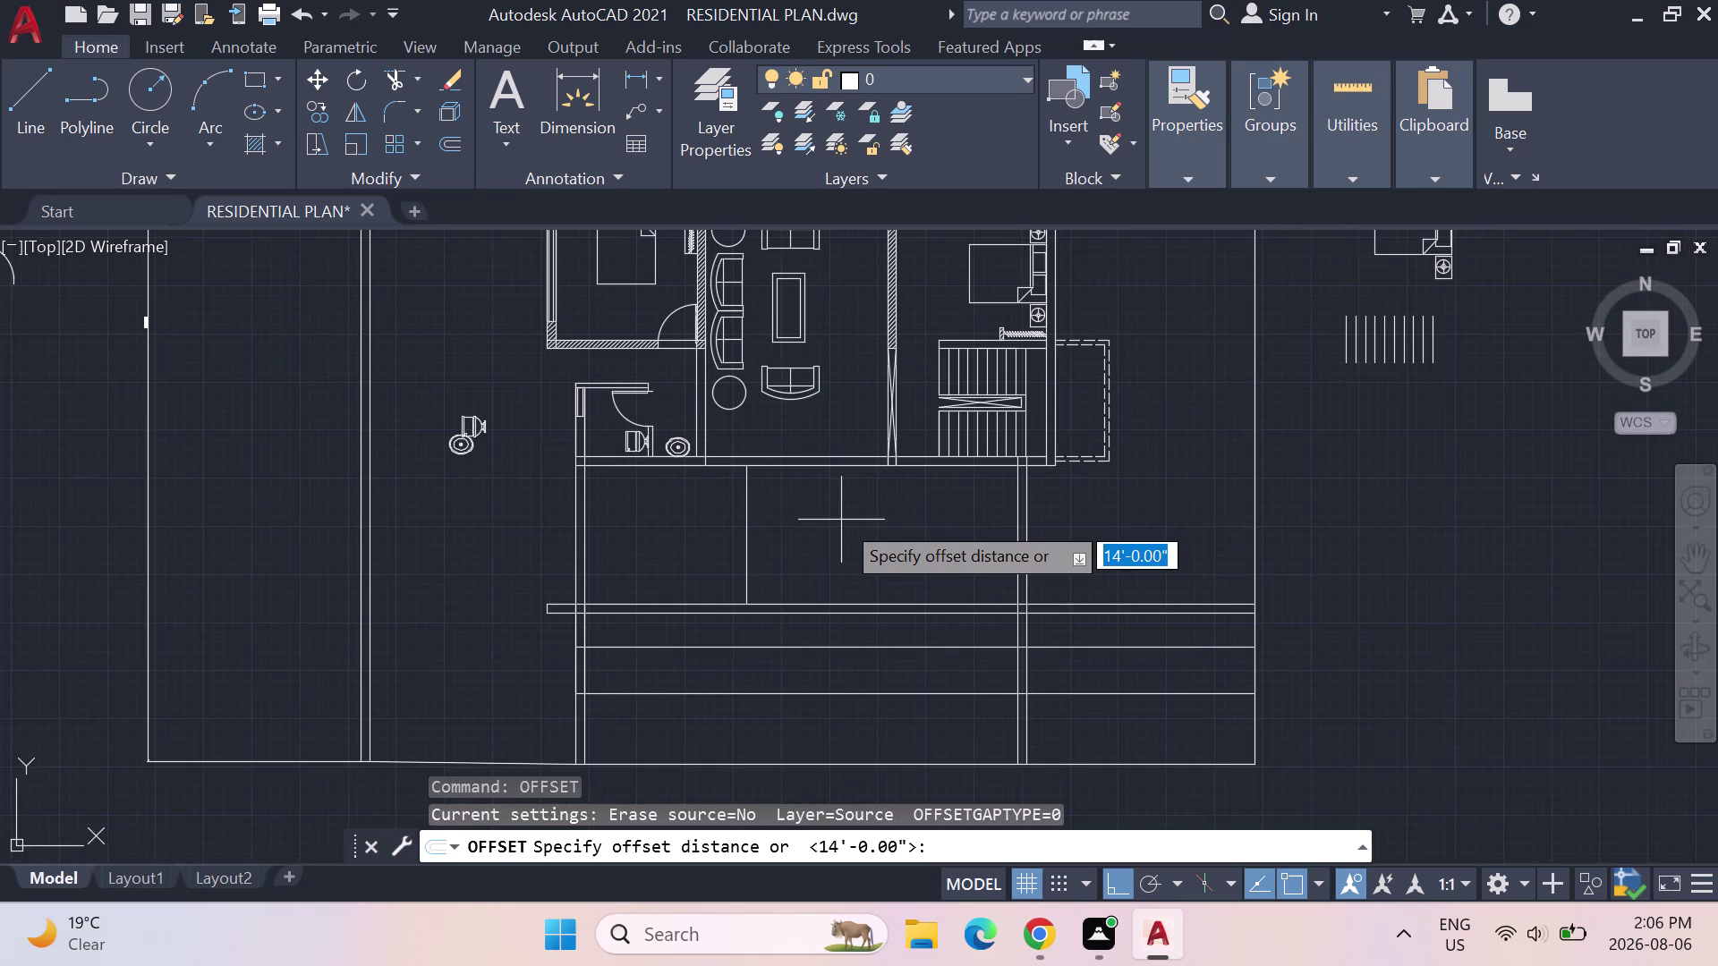
Offset the short vertical line 9" to the right, then quick-measure the 14' by 12' space.
text(9")
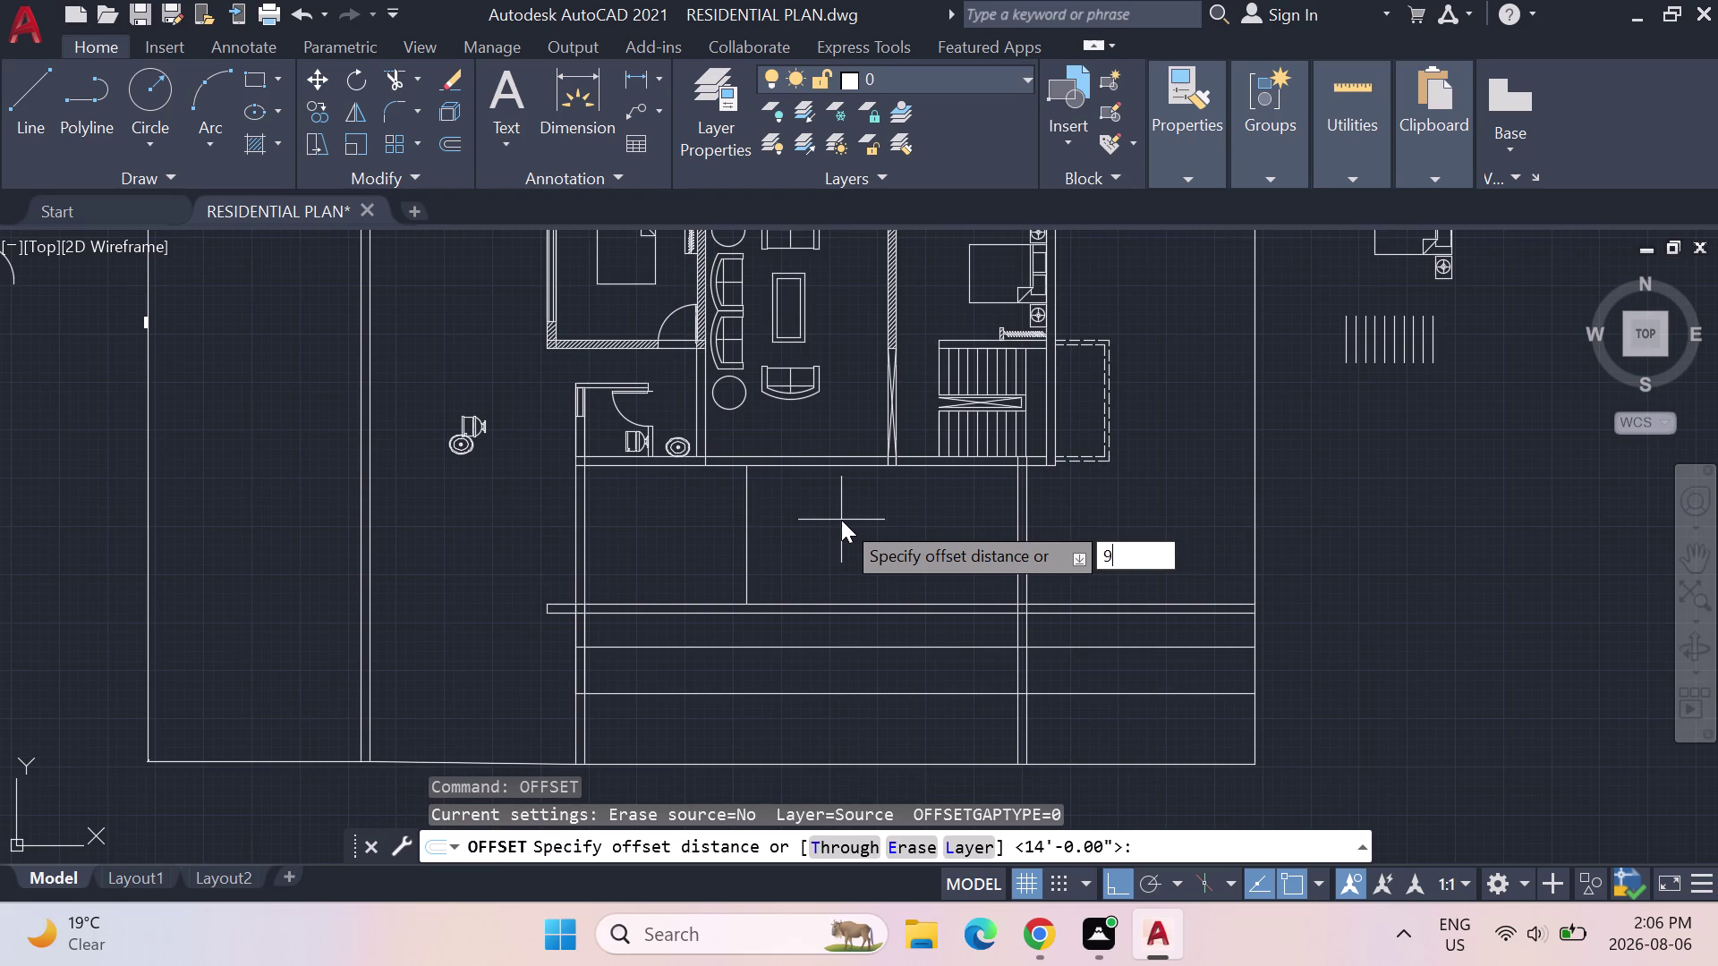
key(Return)
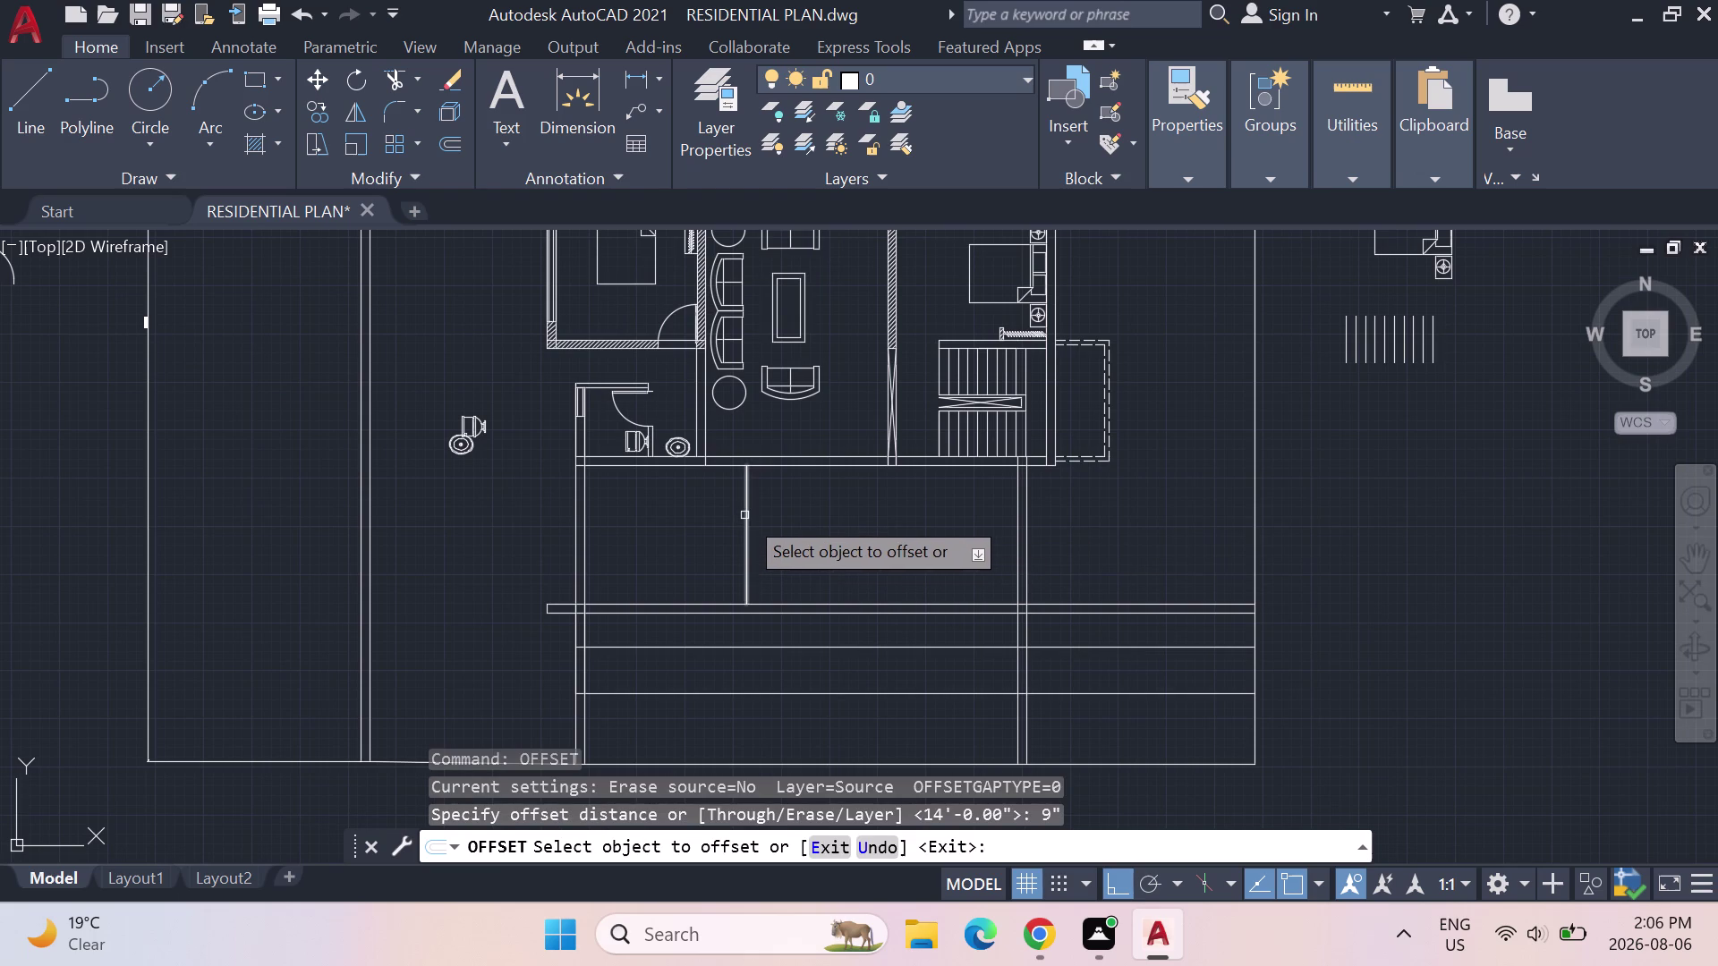
click(744, 516)
click(774, 524)
click(1378, 117)
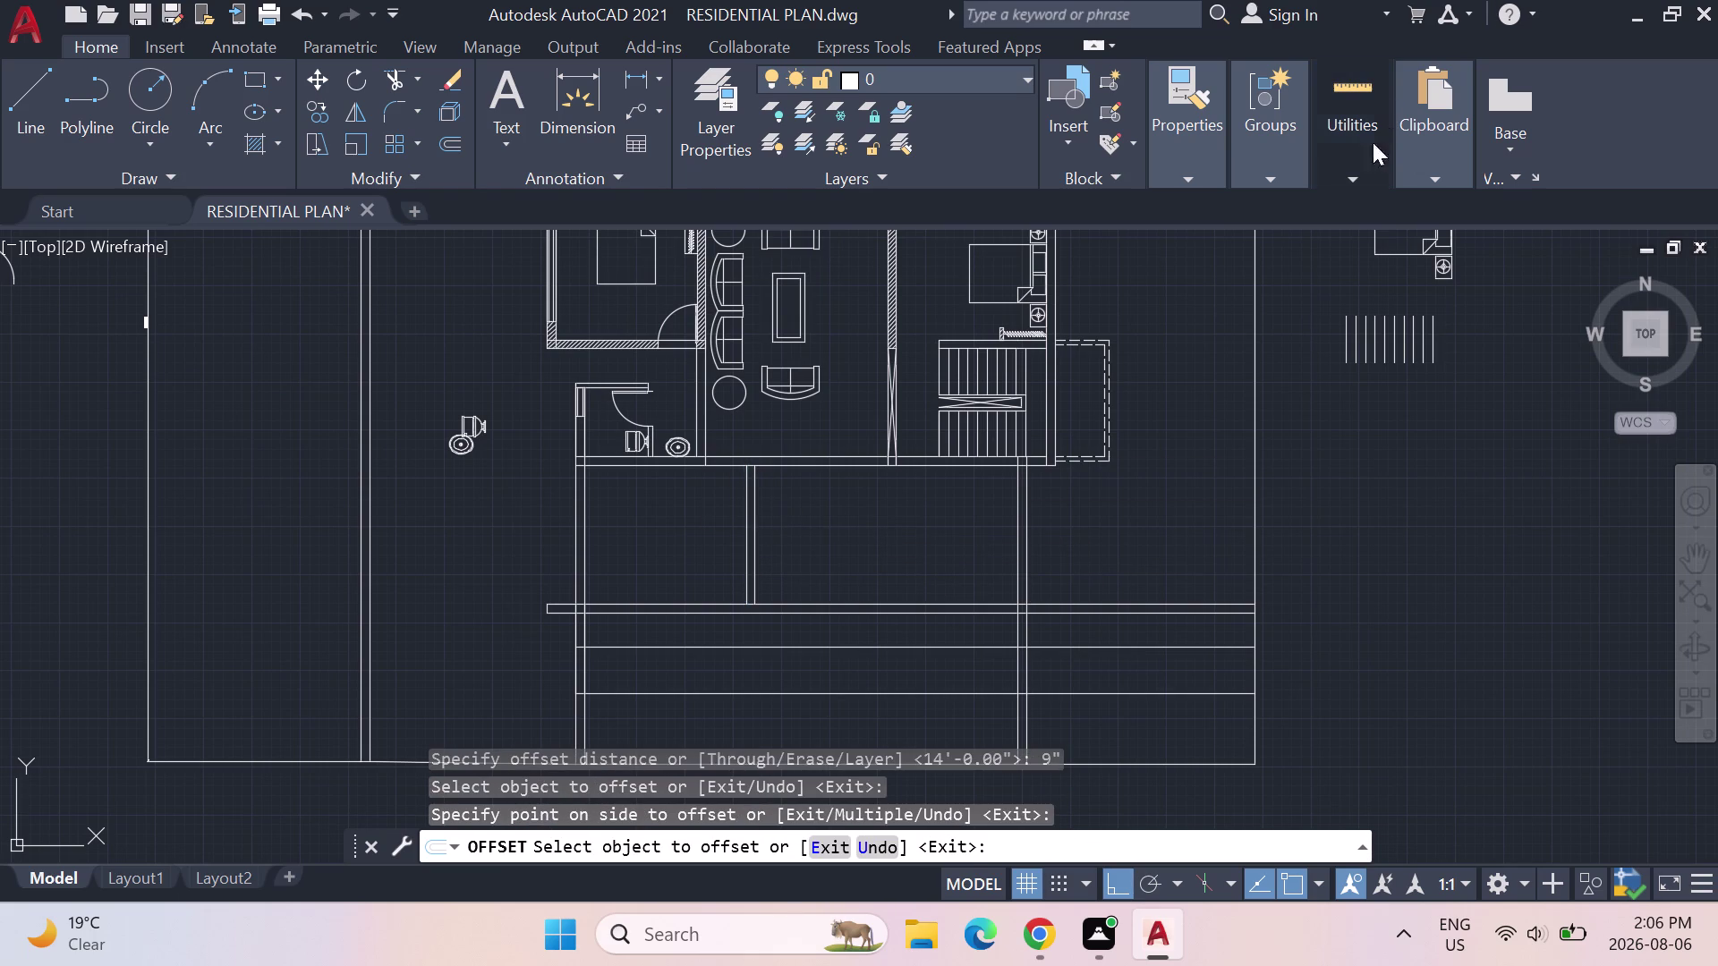
click(1382, 201)
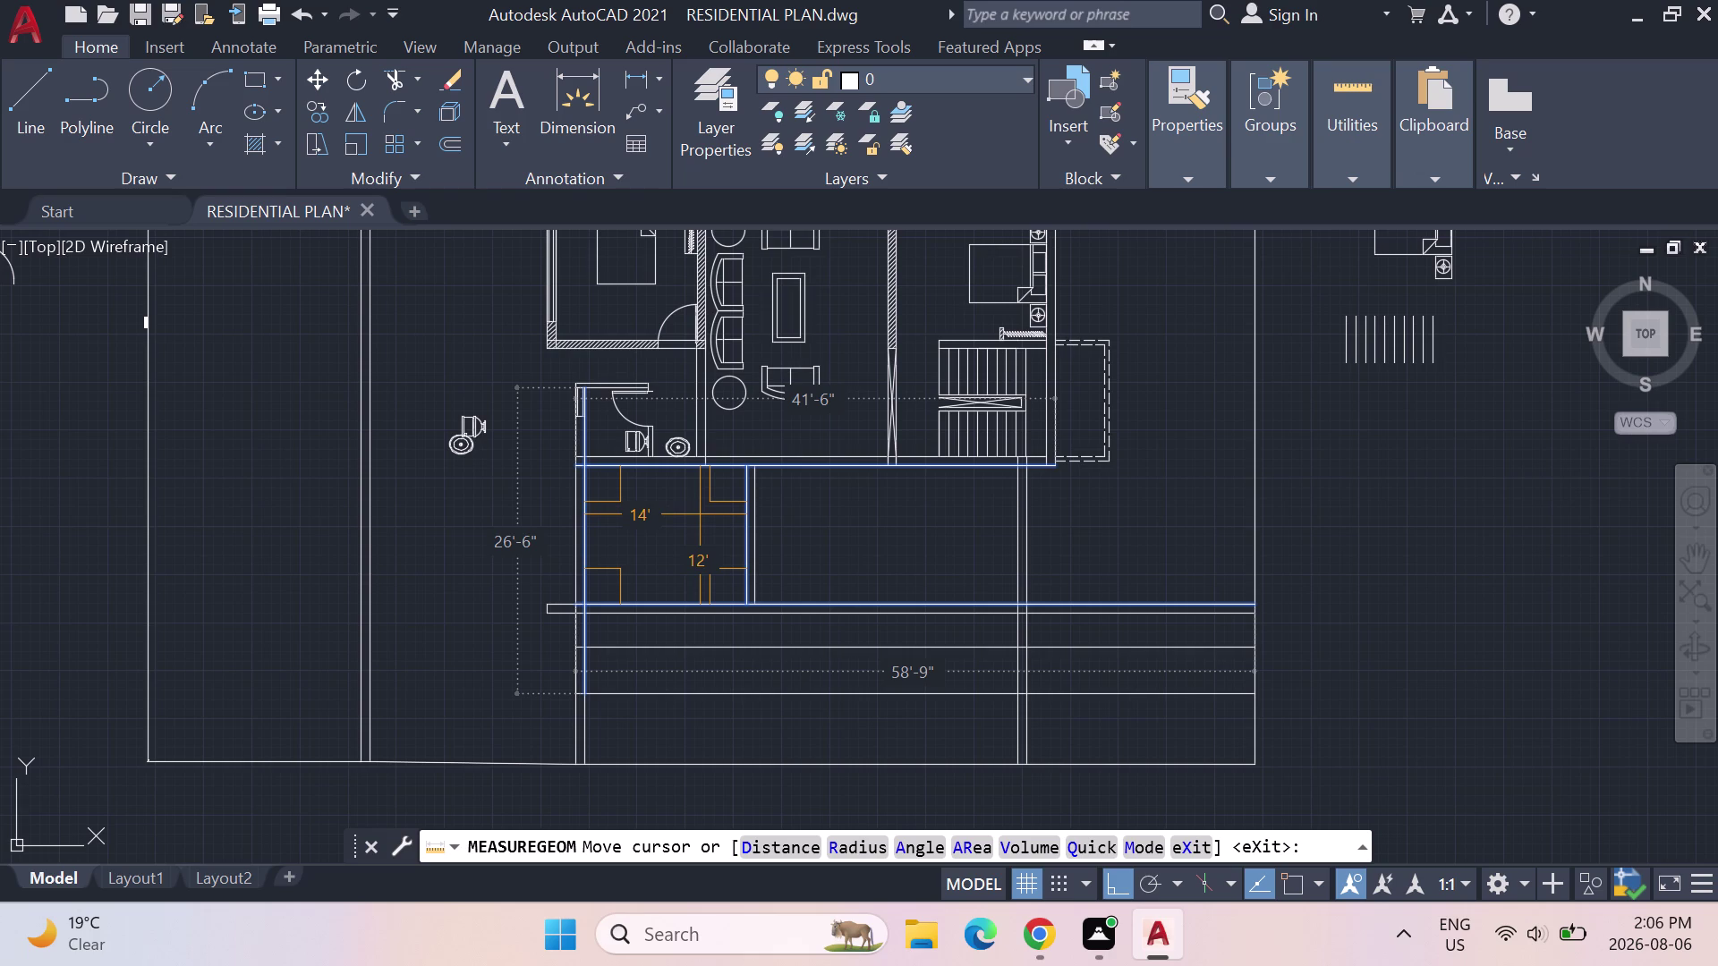
Dismiss the quick measure readout and cancel a briefly started line.
key(Escape)
key(Escape)
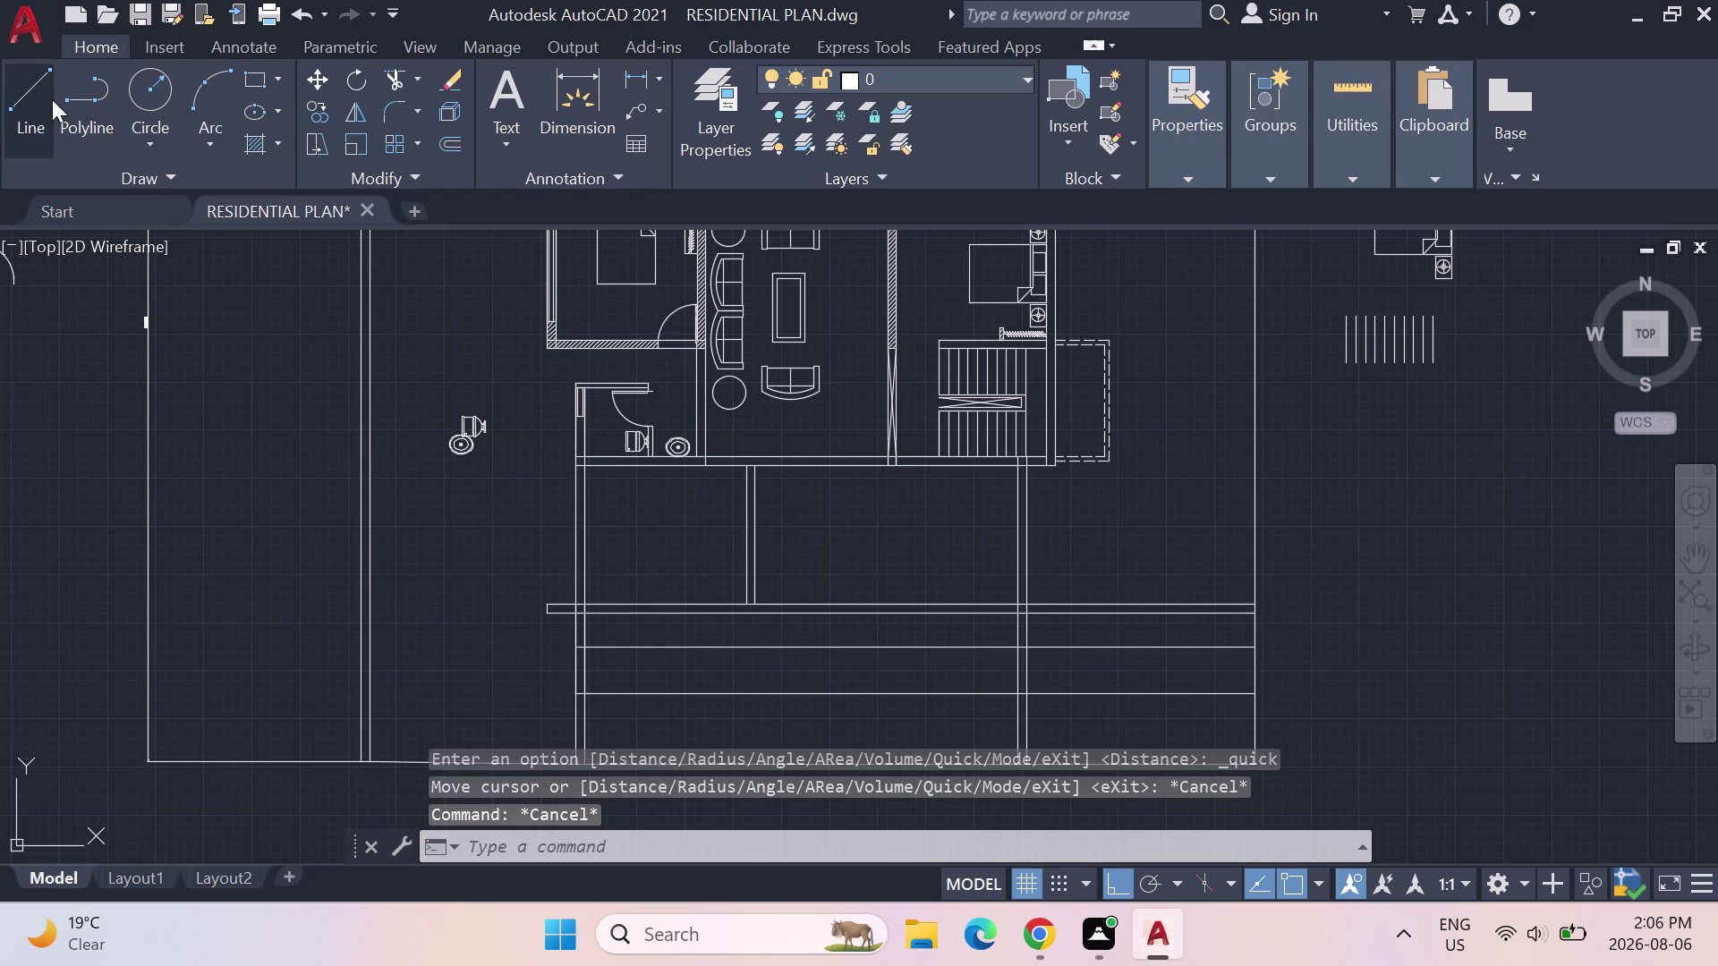
click(54, 102)
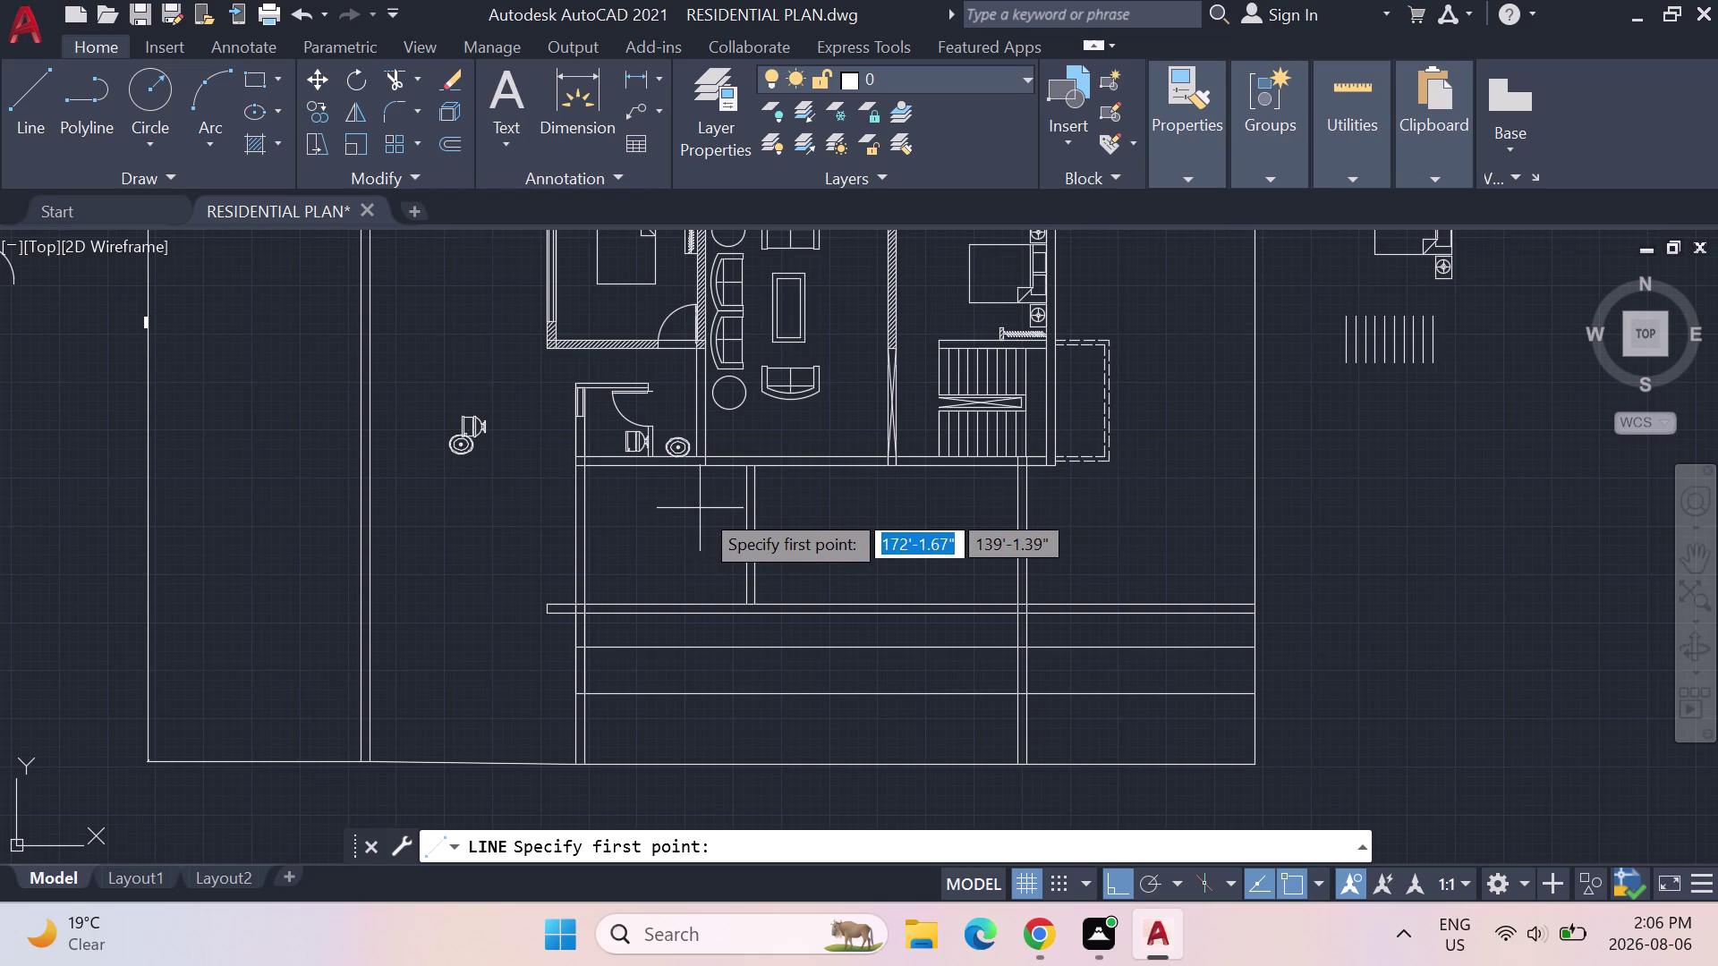
key(Escape)
key(Escape)
Offset the wall line 3", then undo that offset.
text(OF)
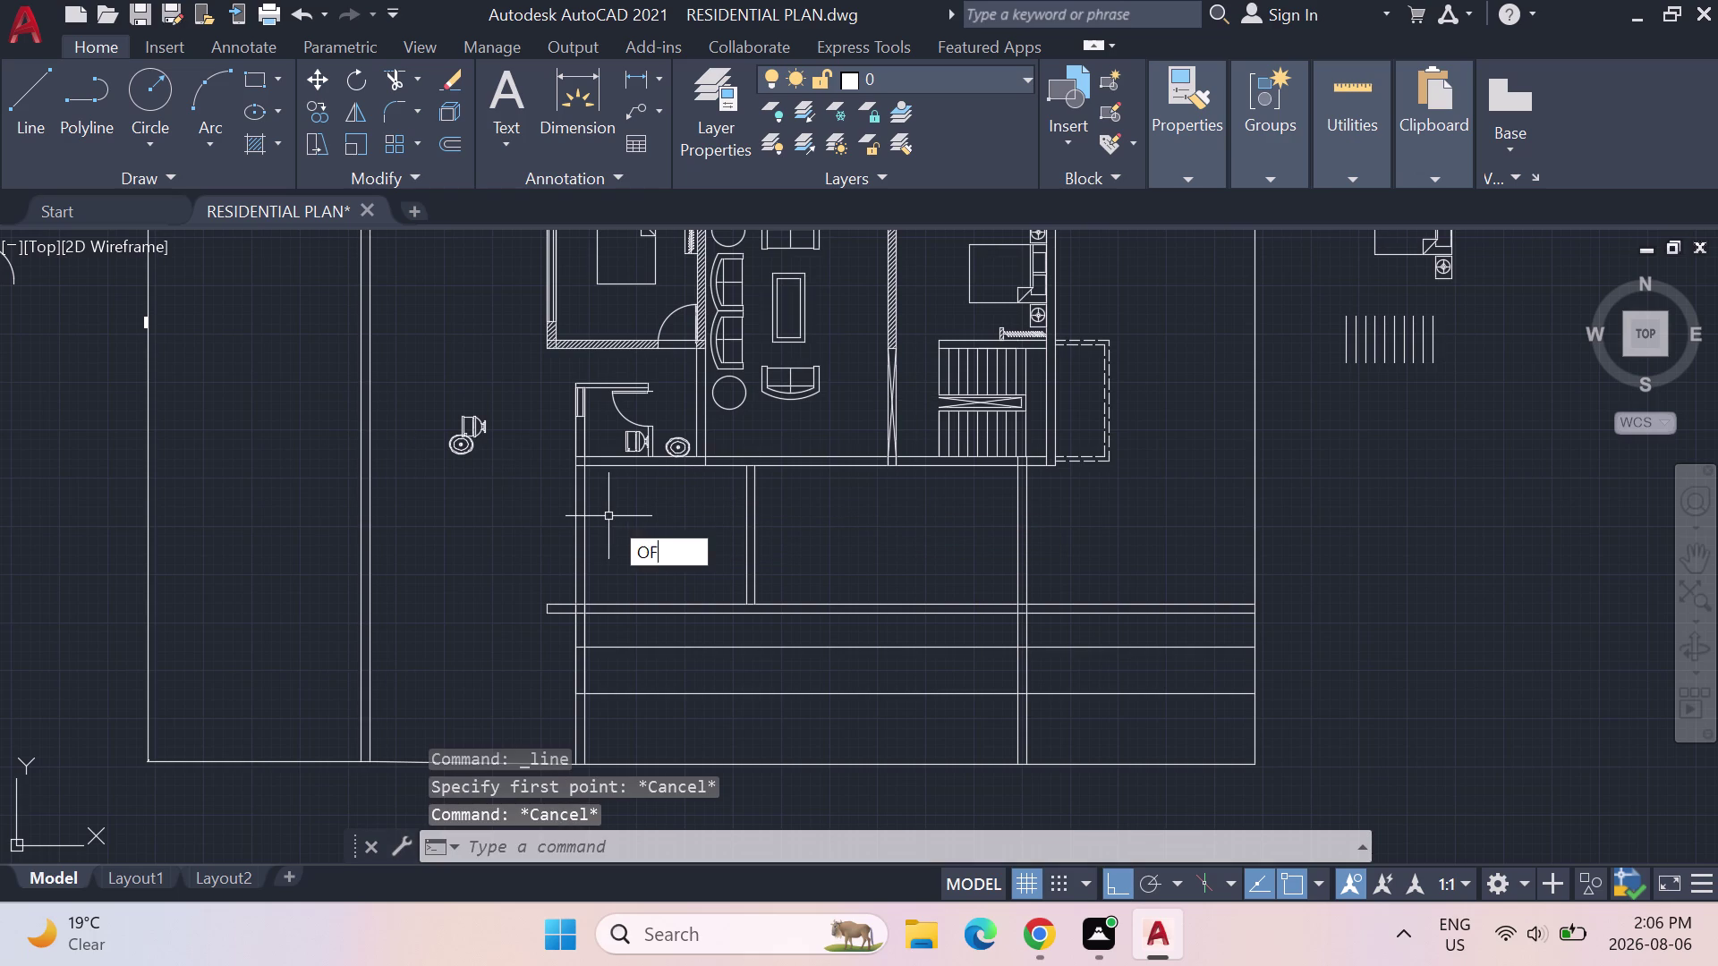
text(F)
key(Return)
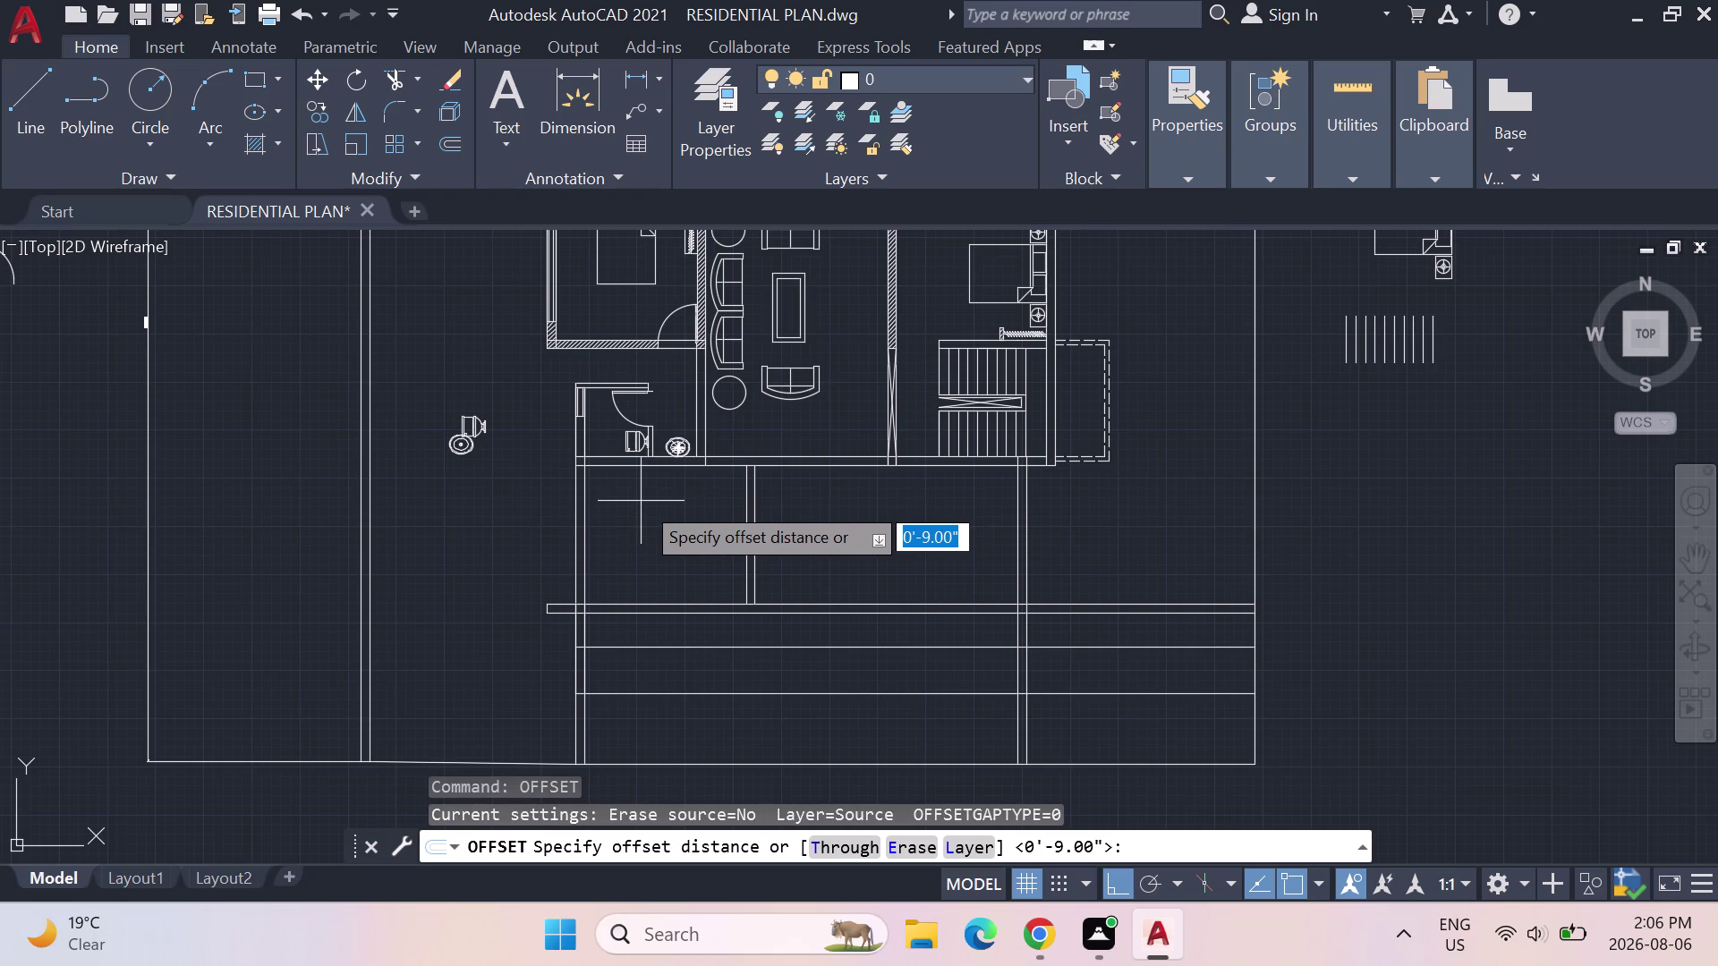
text(3")
key(Return)
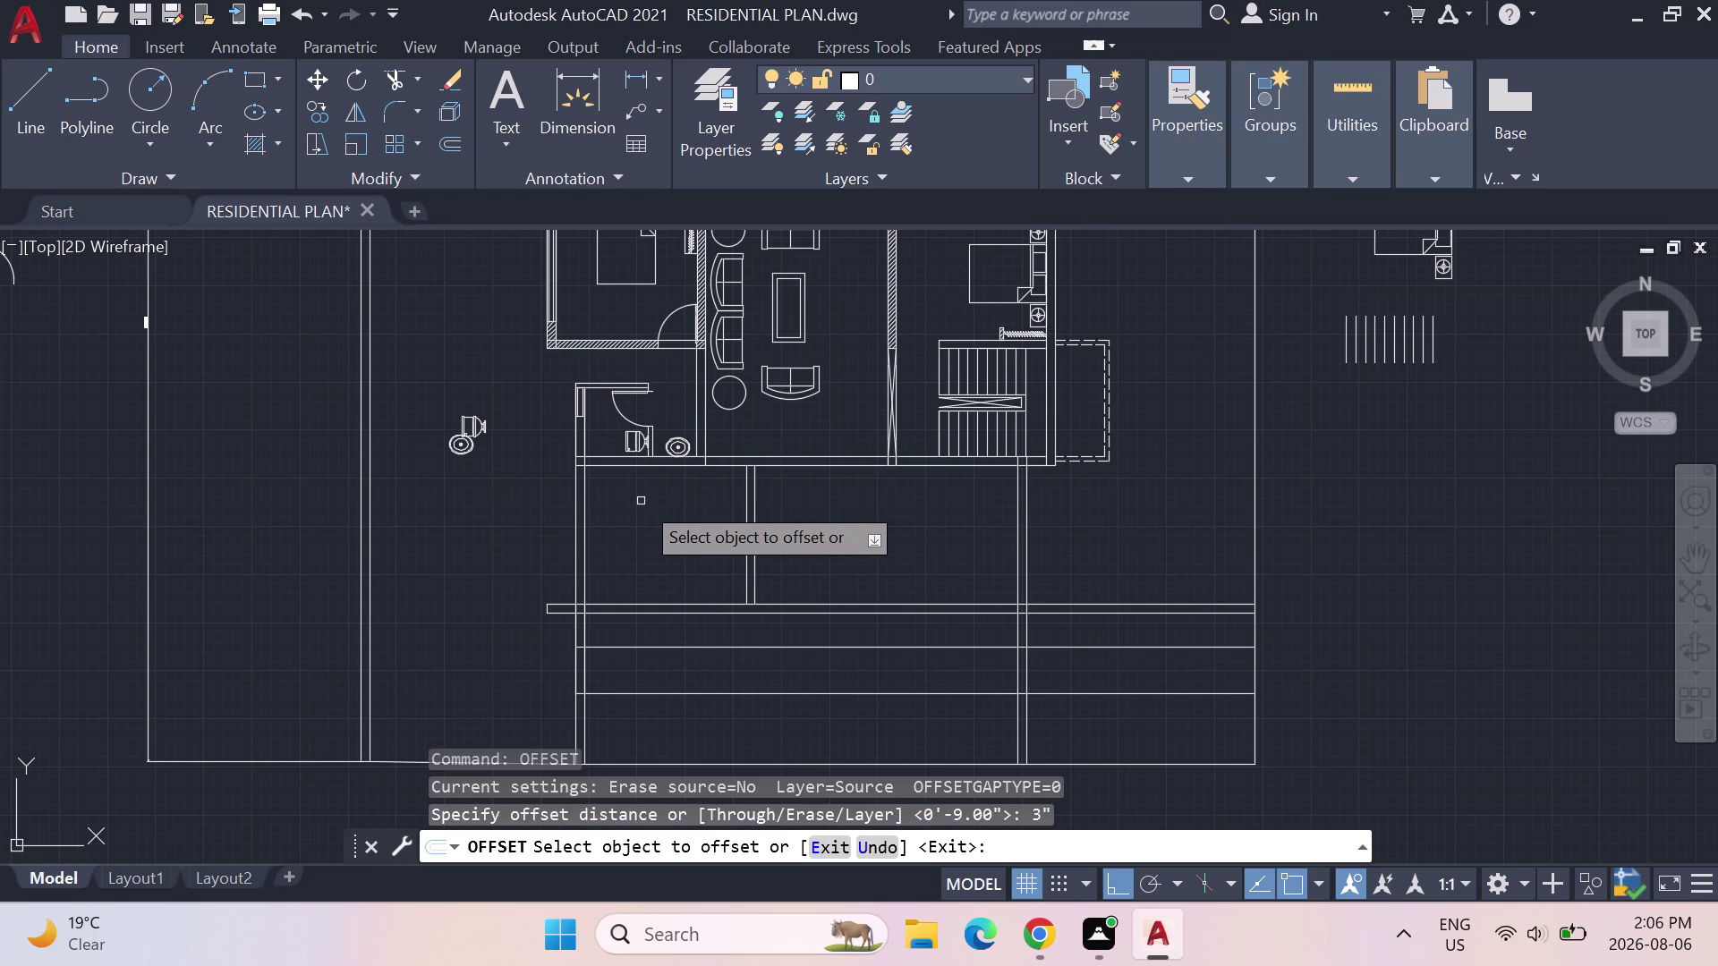
click(646, 465)
click(649, 484)
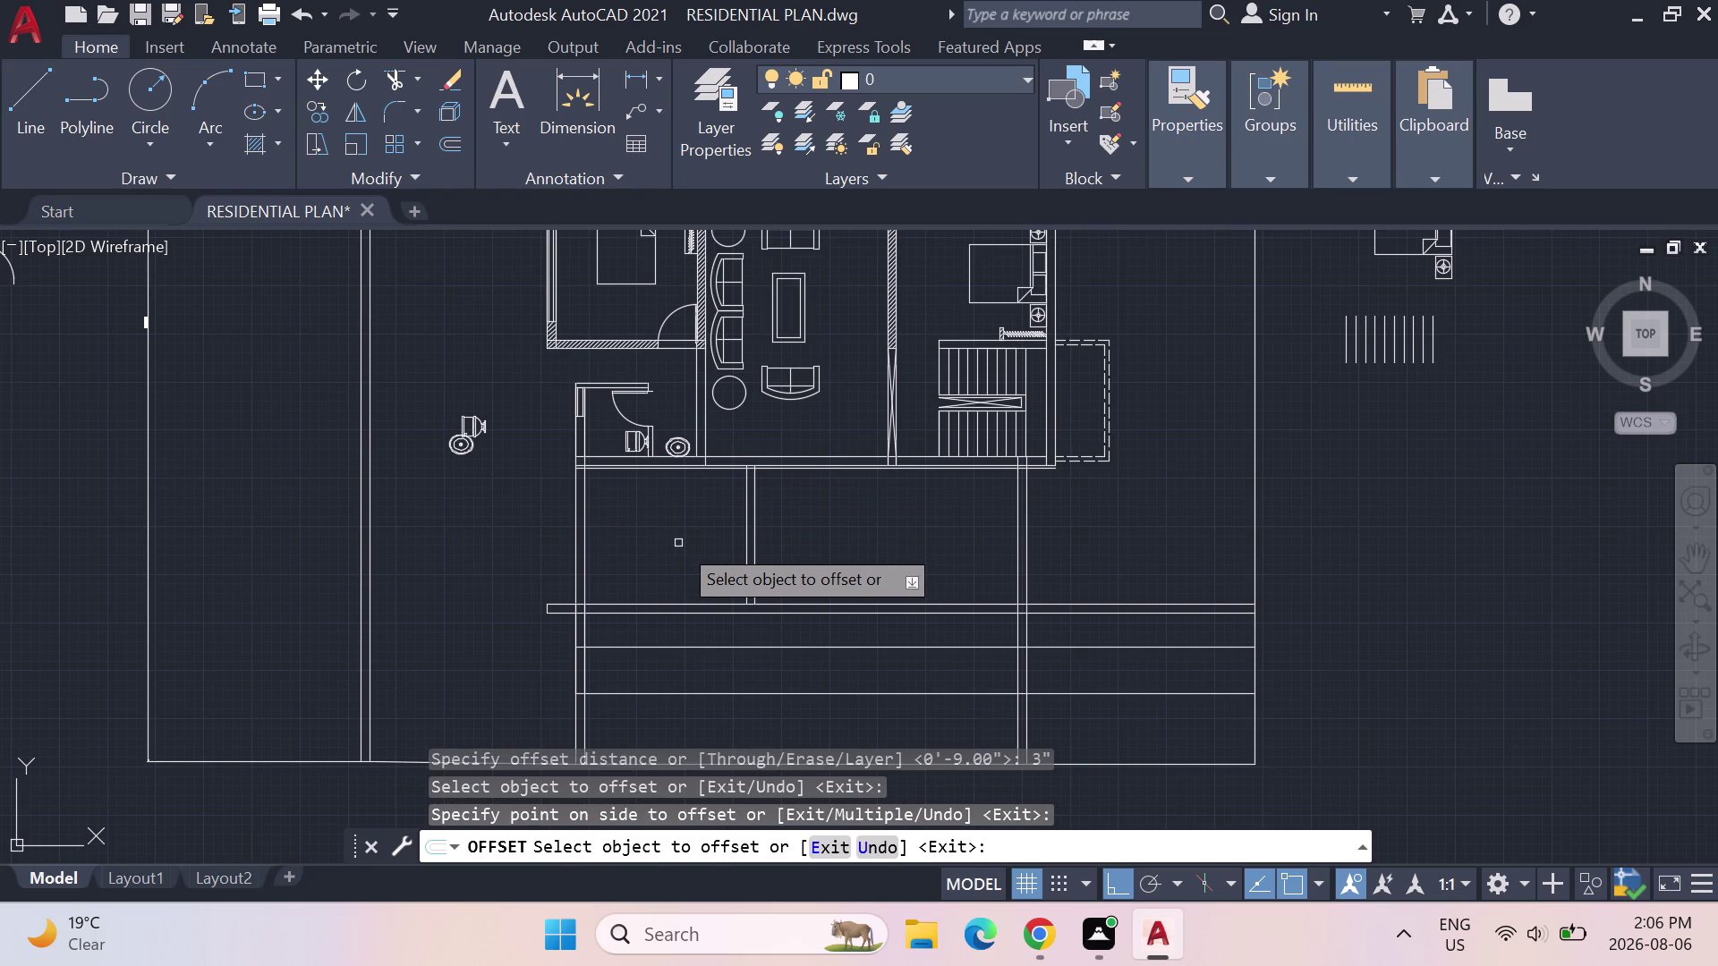
key(ctrl+z)
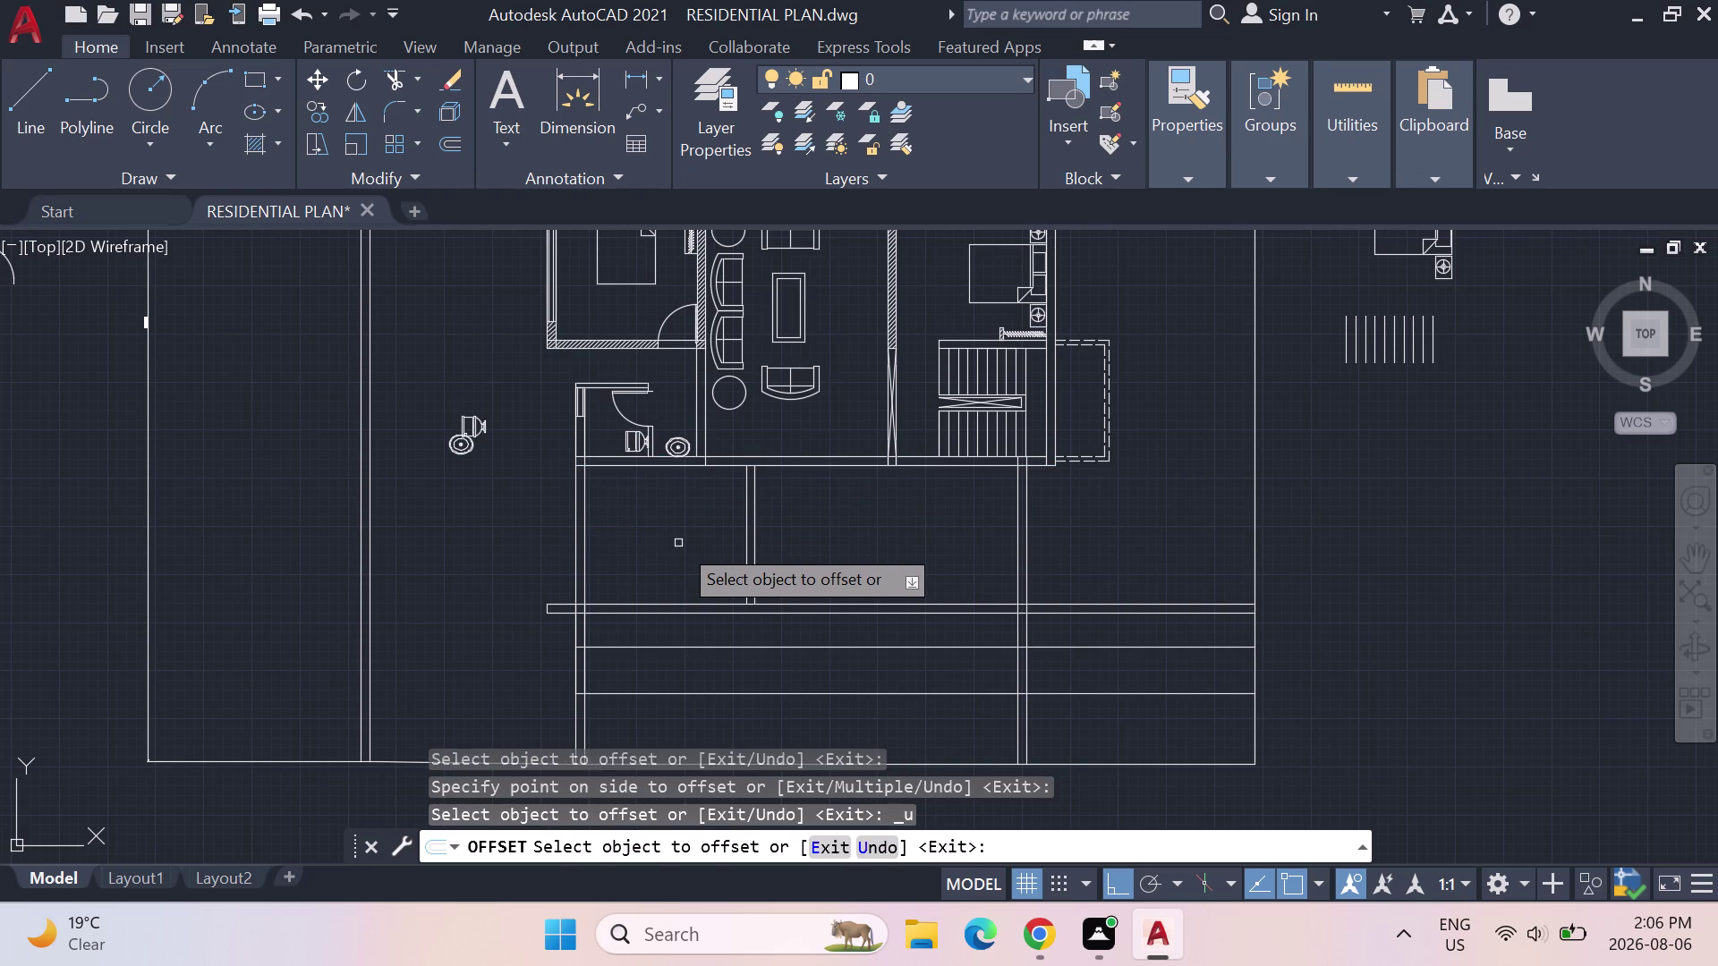
Retry offsetting the same wall line with a 5" distance.
text(OFF)
key(Return)
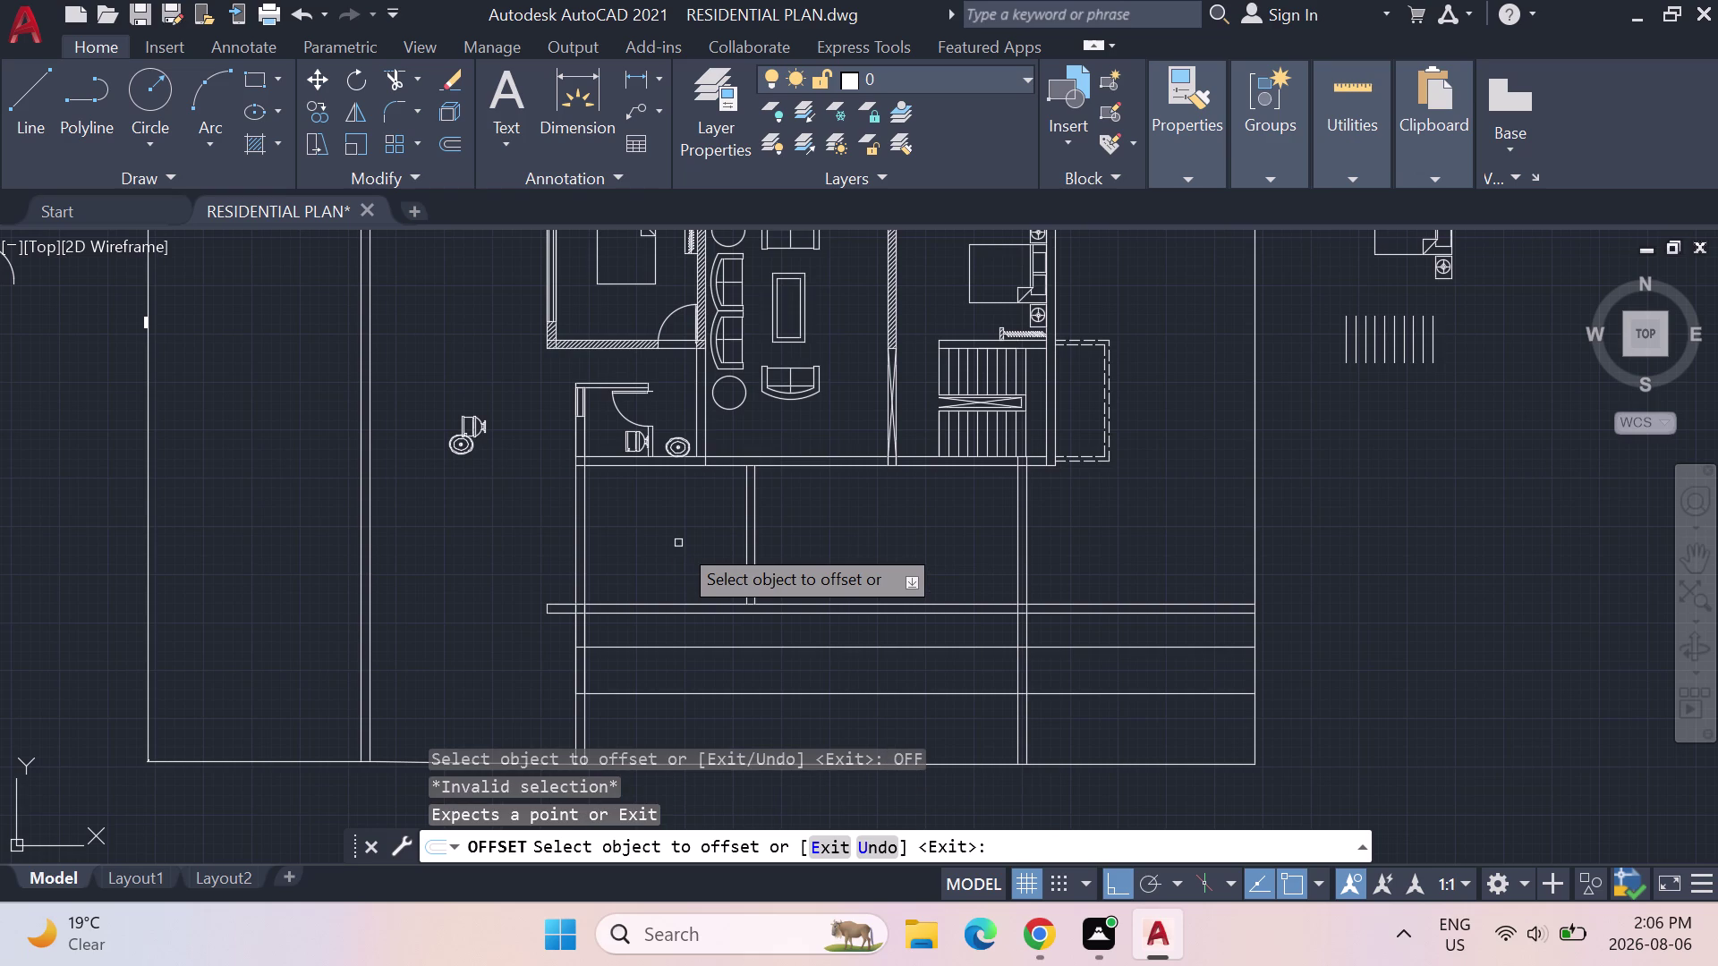
text(5")
key(Return)
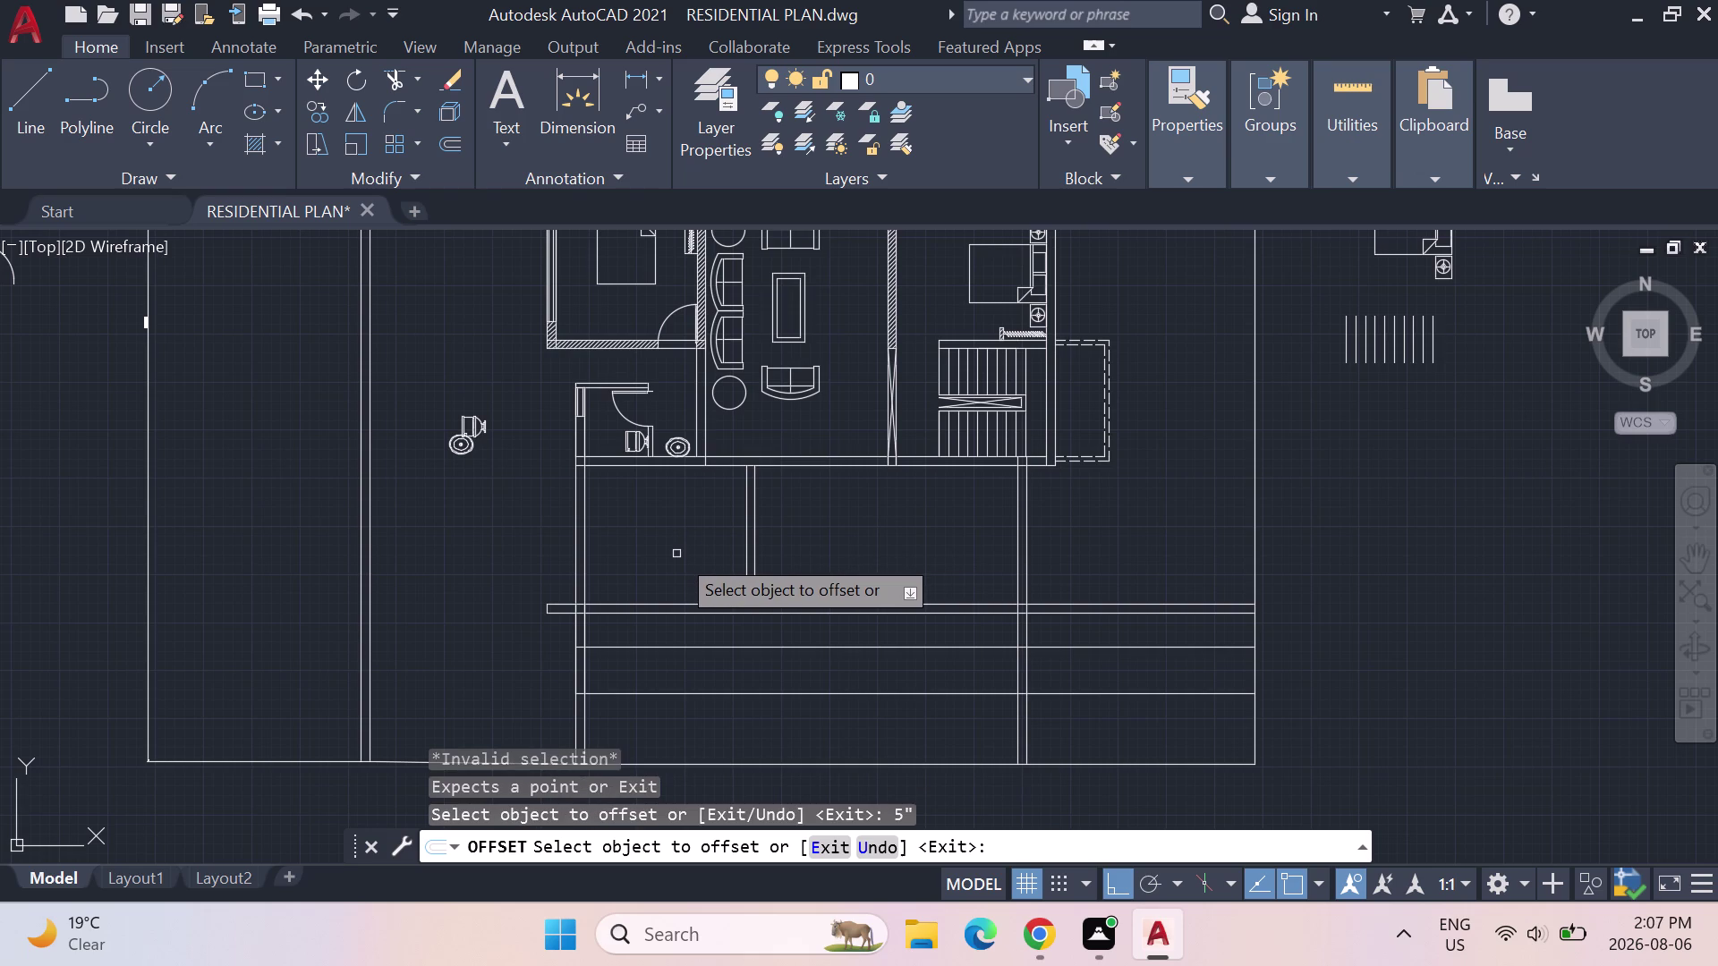
click(678, 465)
click(676, 496)
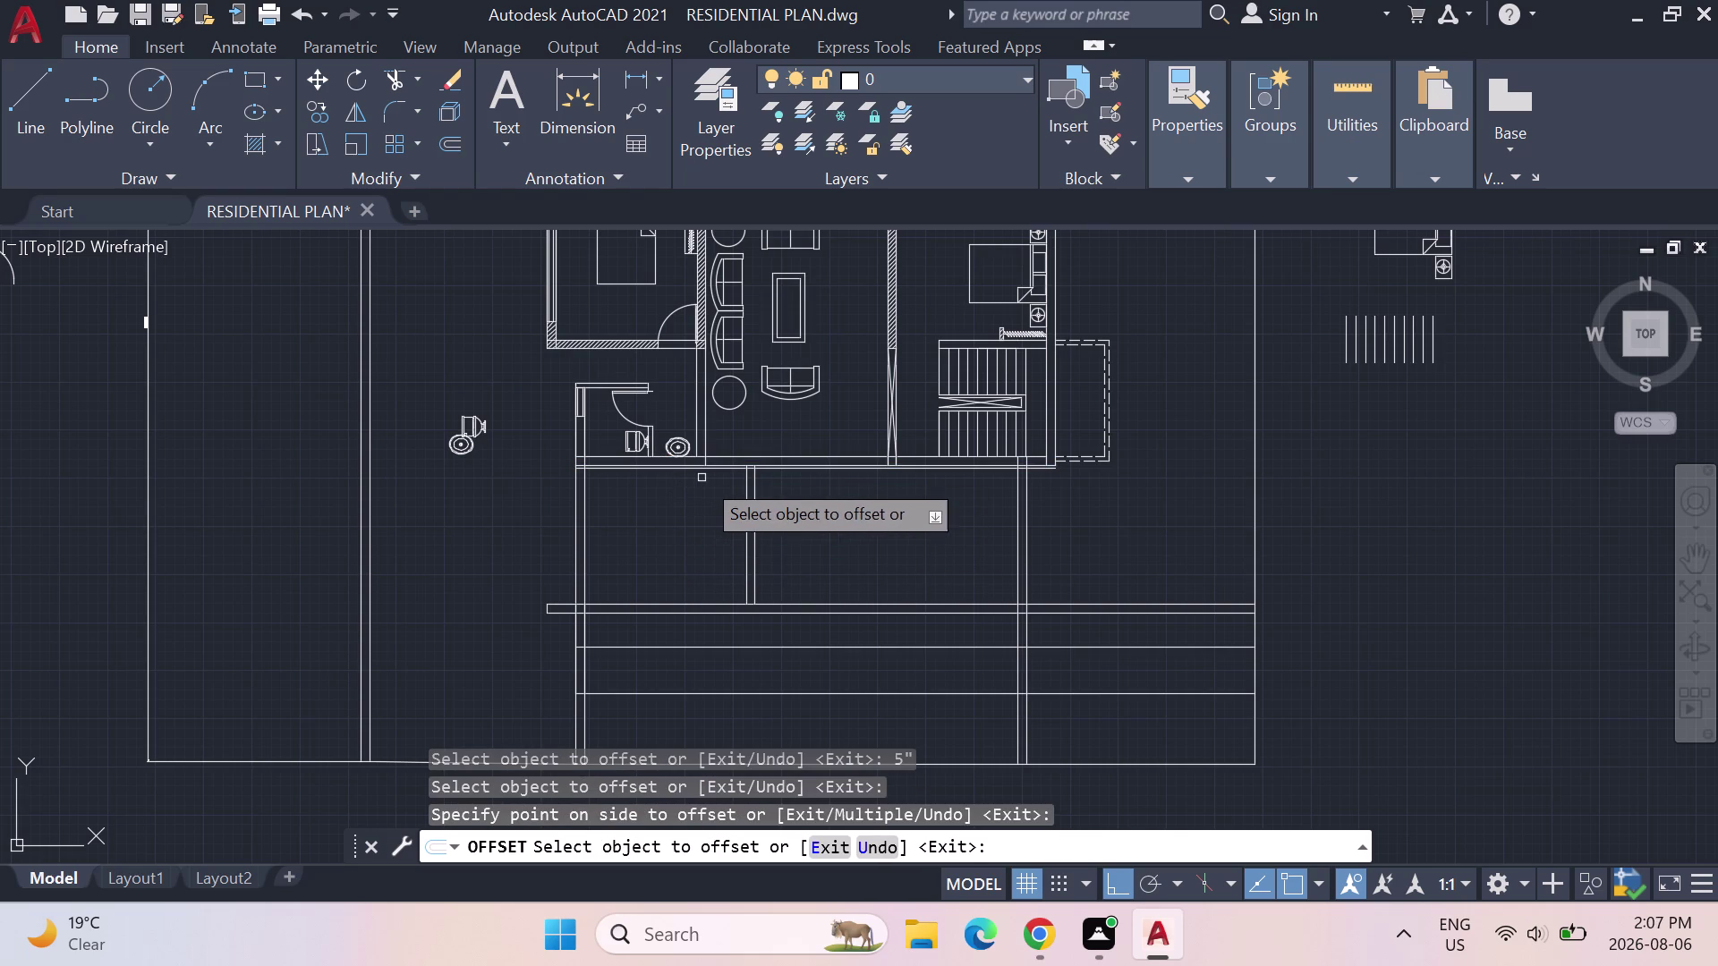
scroll(up, 3)
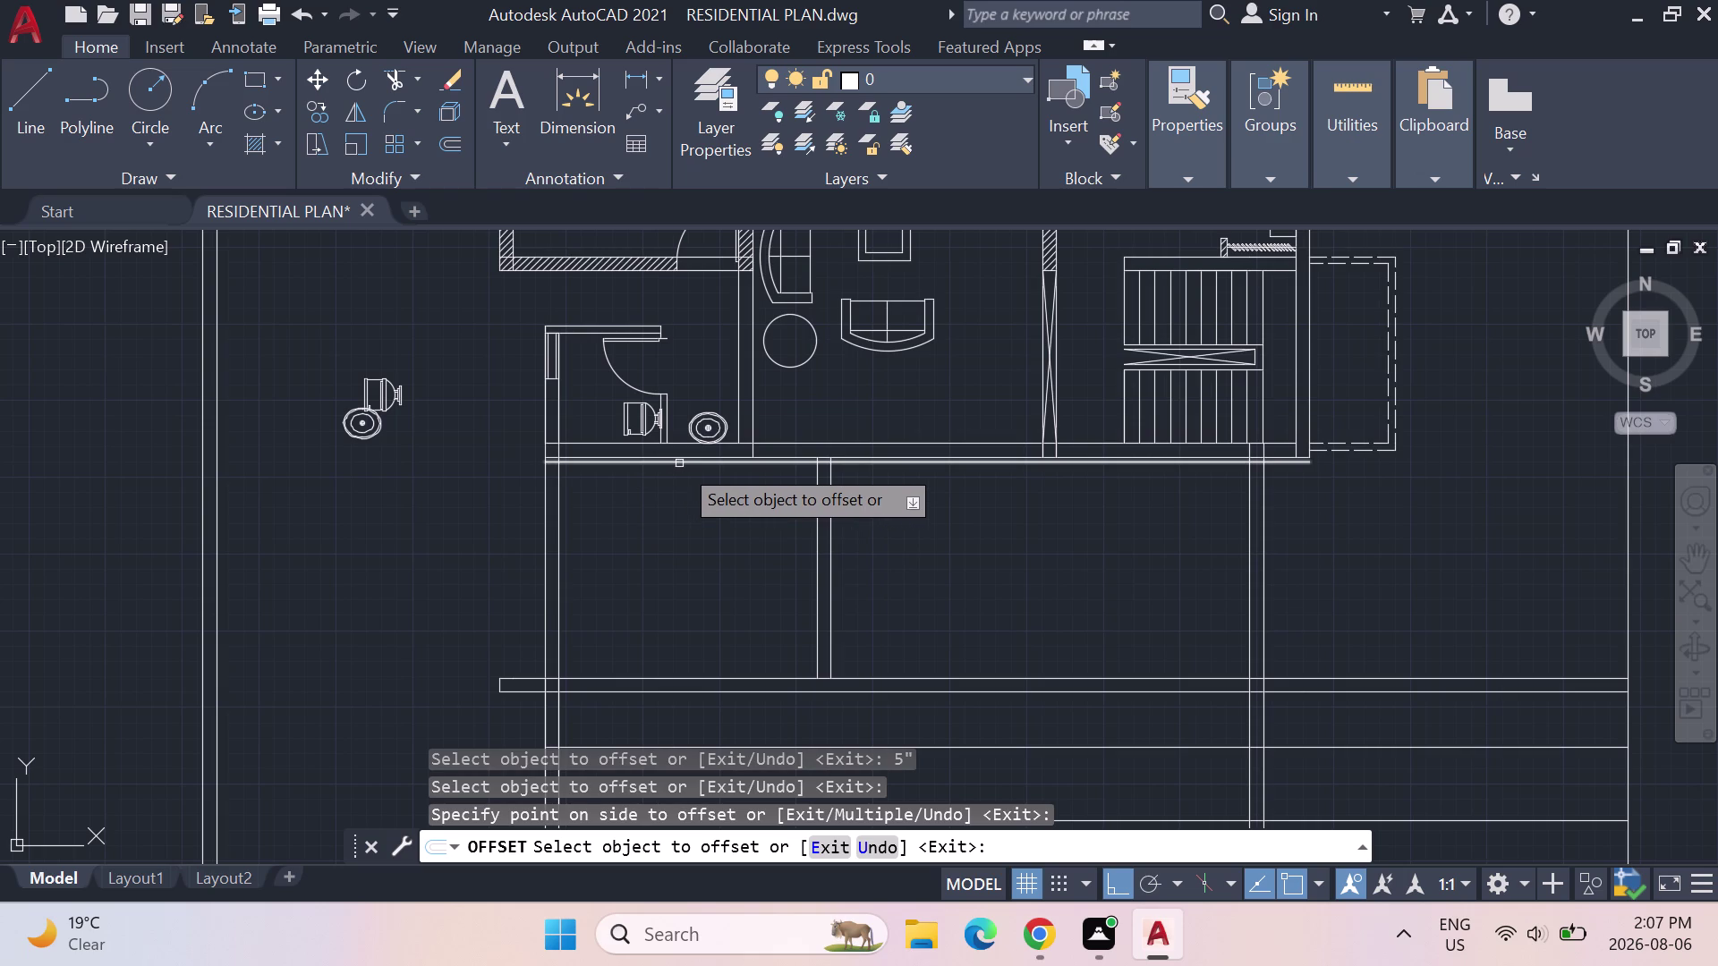
Cancel the 5" offset and delete the stray short line under the bathroom.
click(679, 463)
key(Delete)
key(Delete)
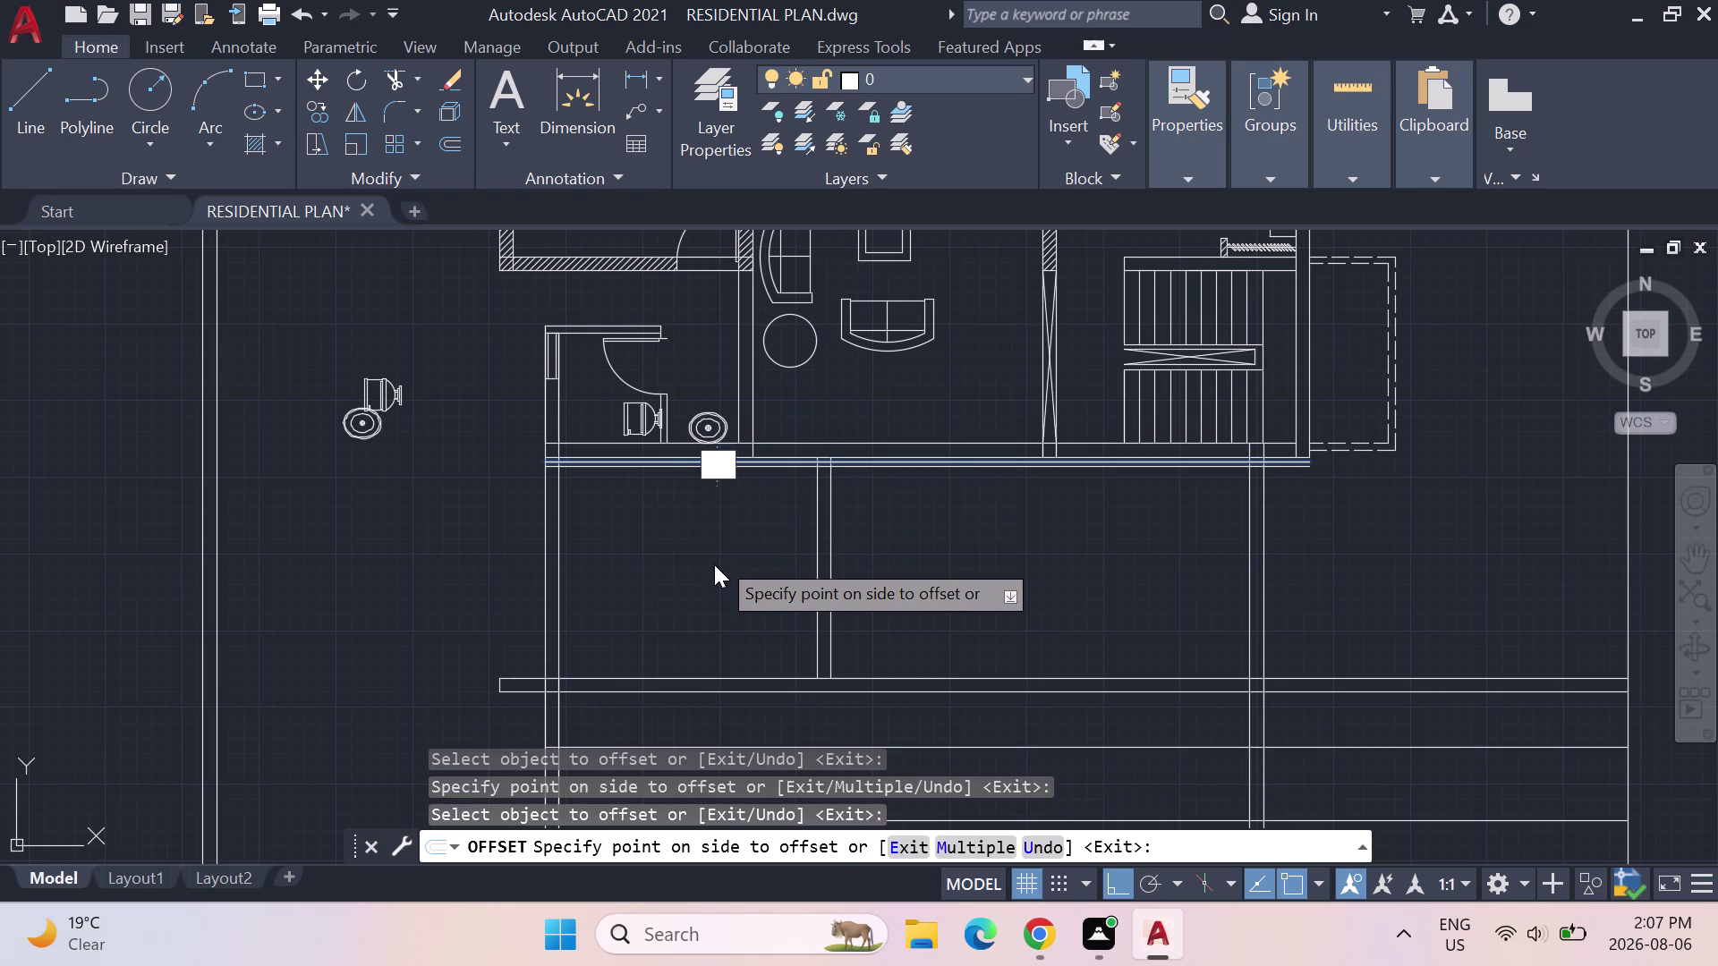
key(Escape)
key(Escape)
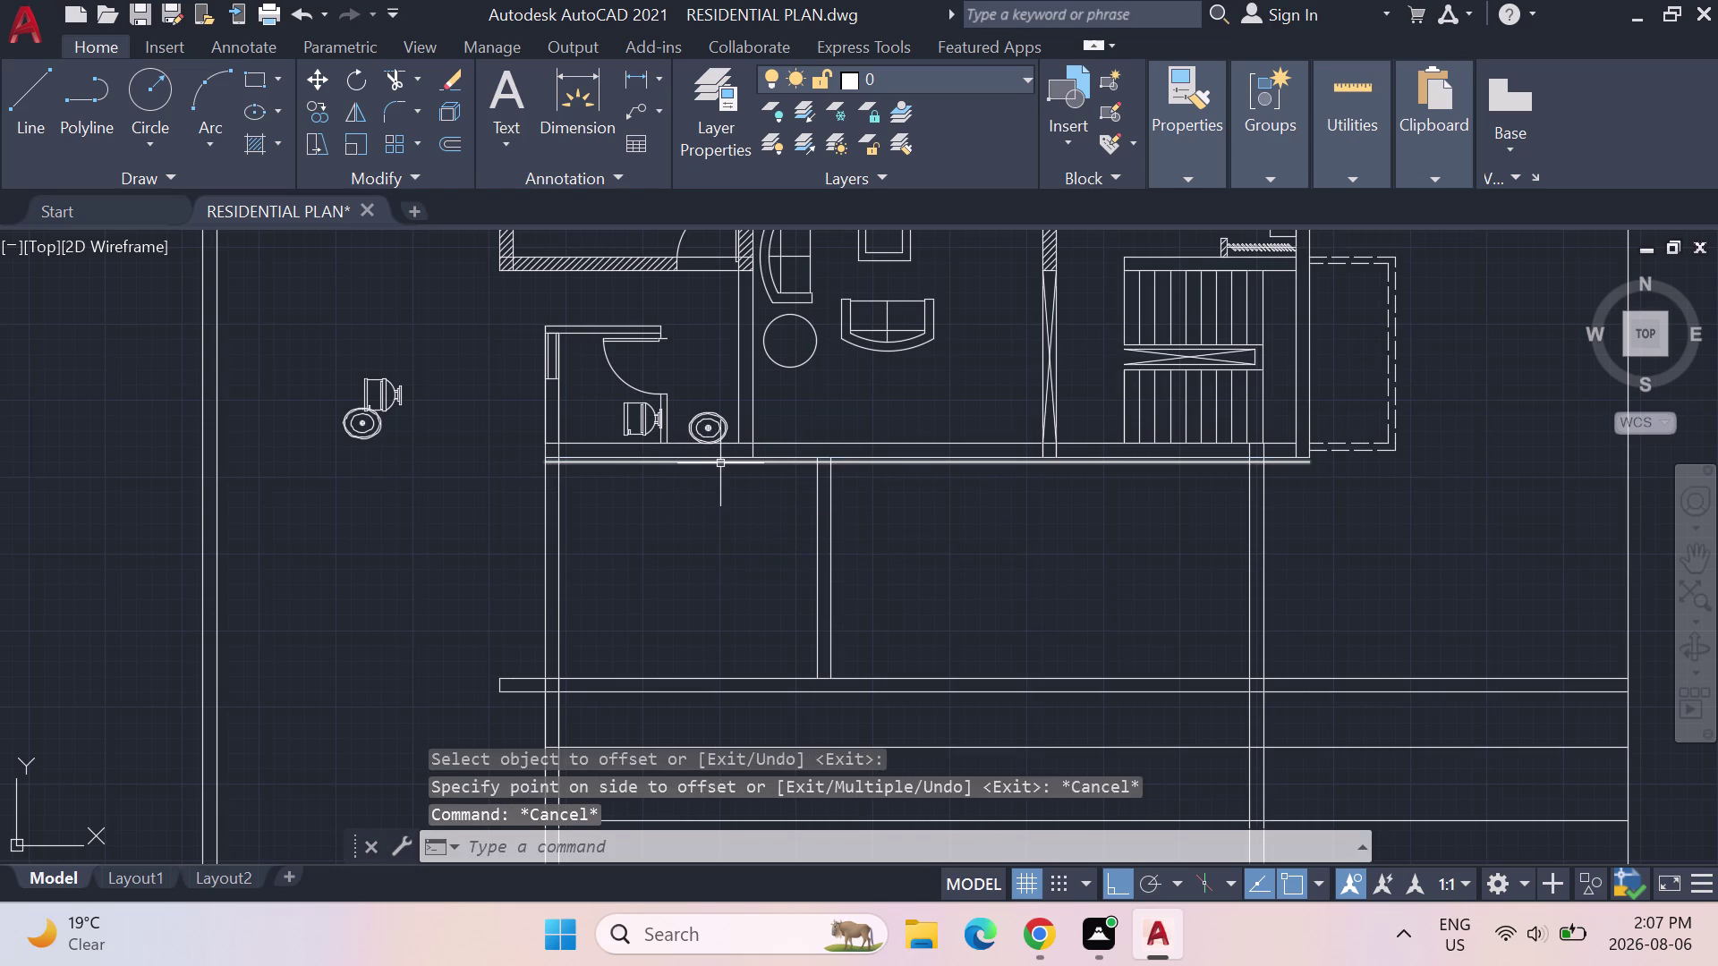
click(721, 463)
key(Delete)
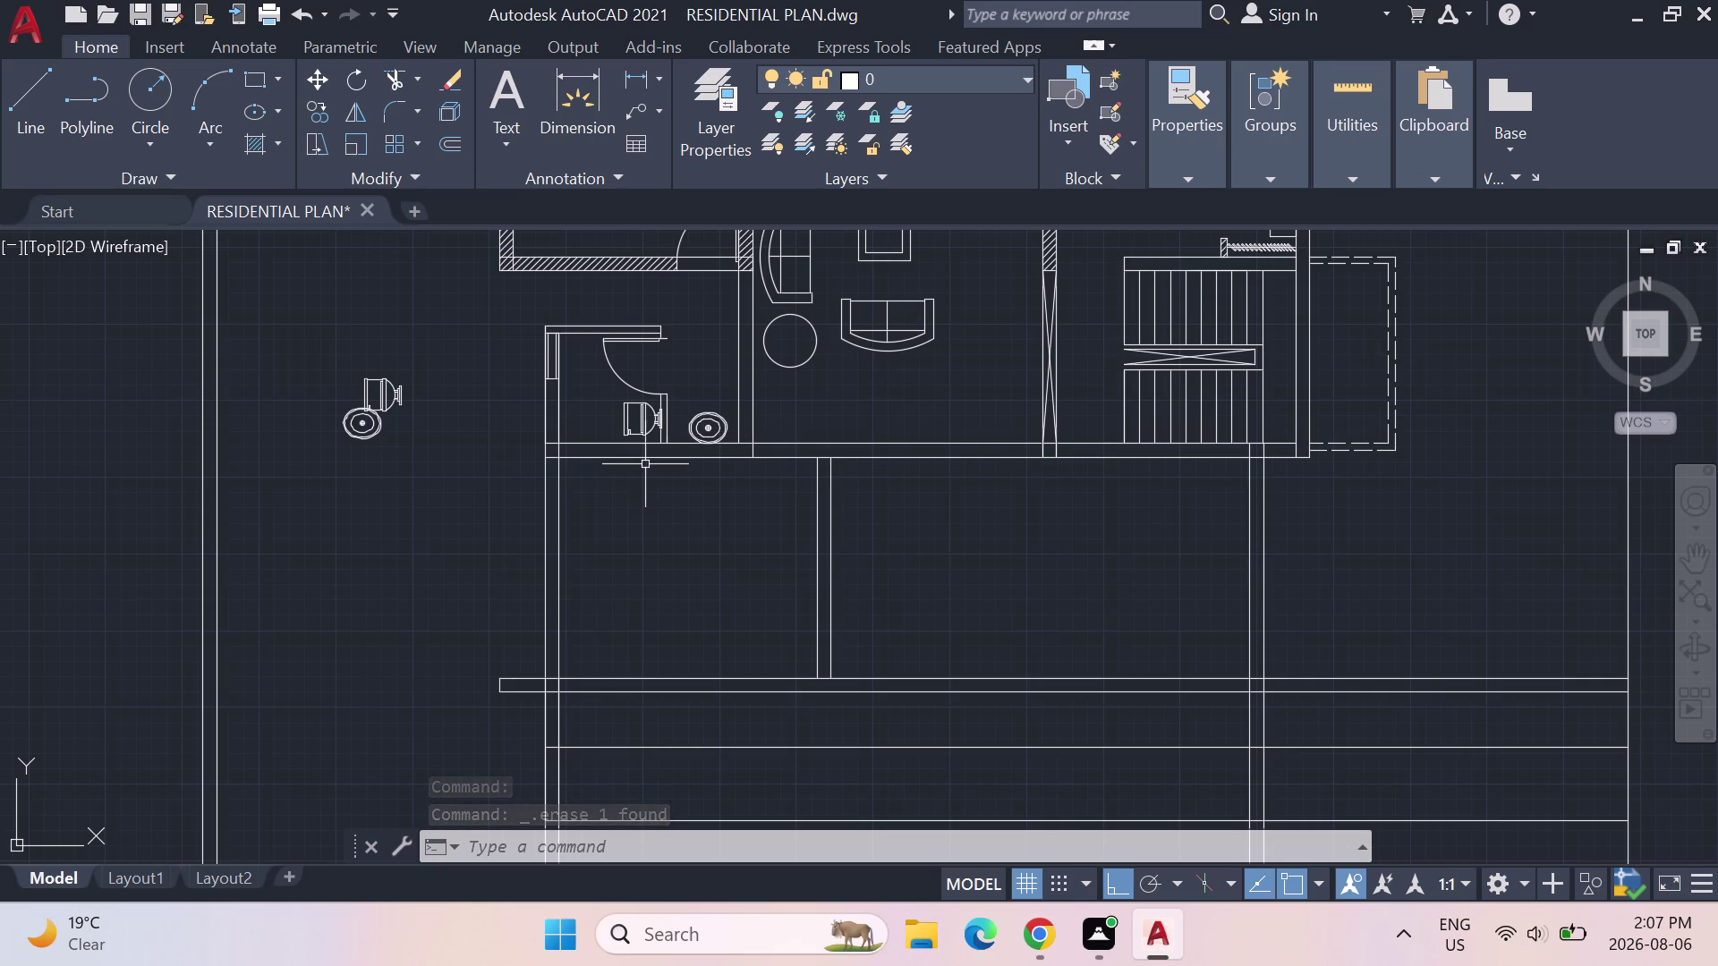
Offset the wall line below the bathroom 7" downward.
text(OFF)
key(Return)
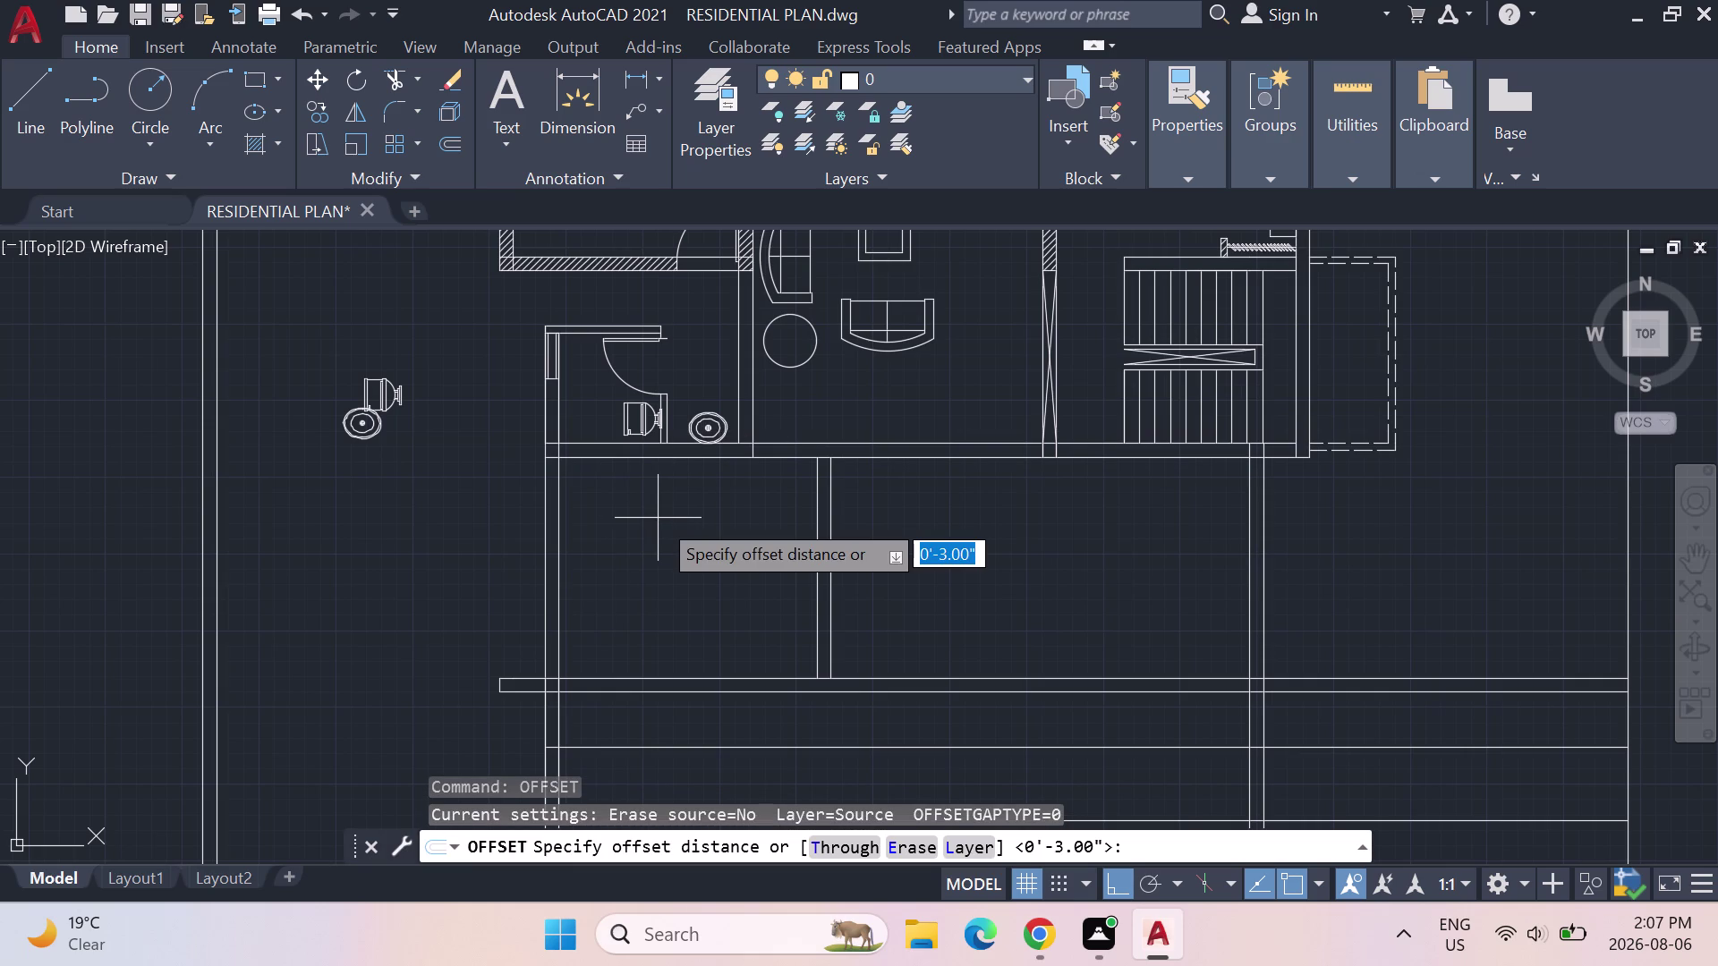
key(7)
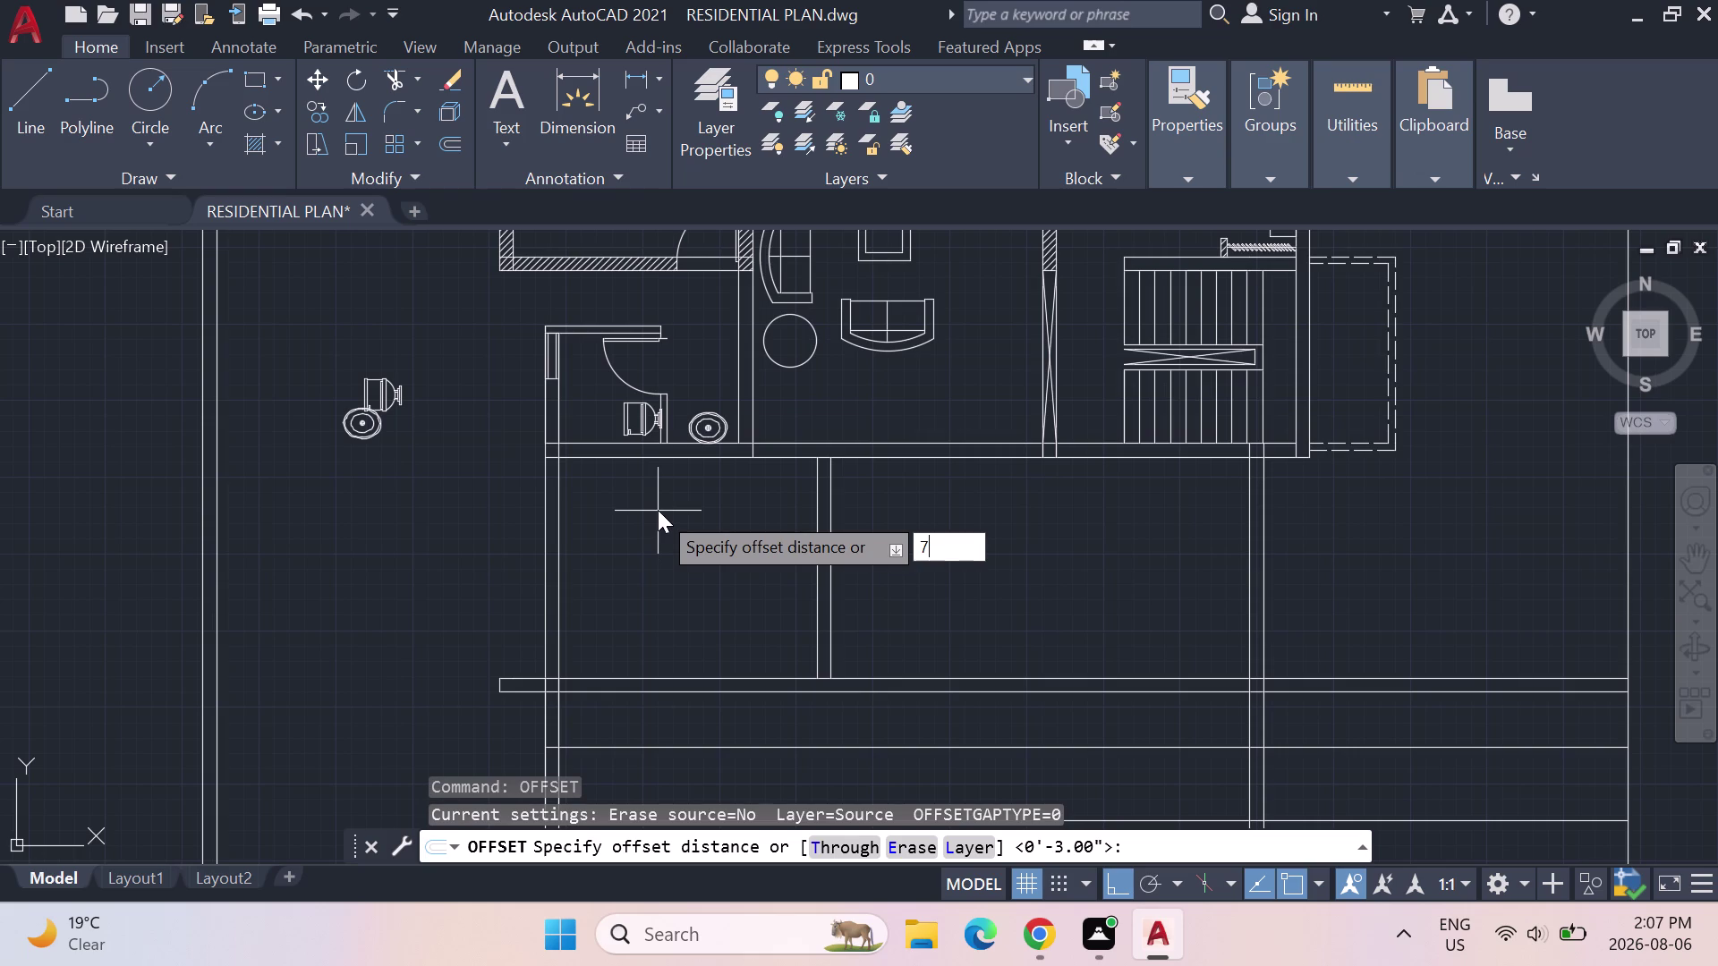
key(shift+quotedbl)
key(Return)
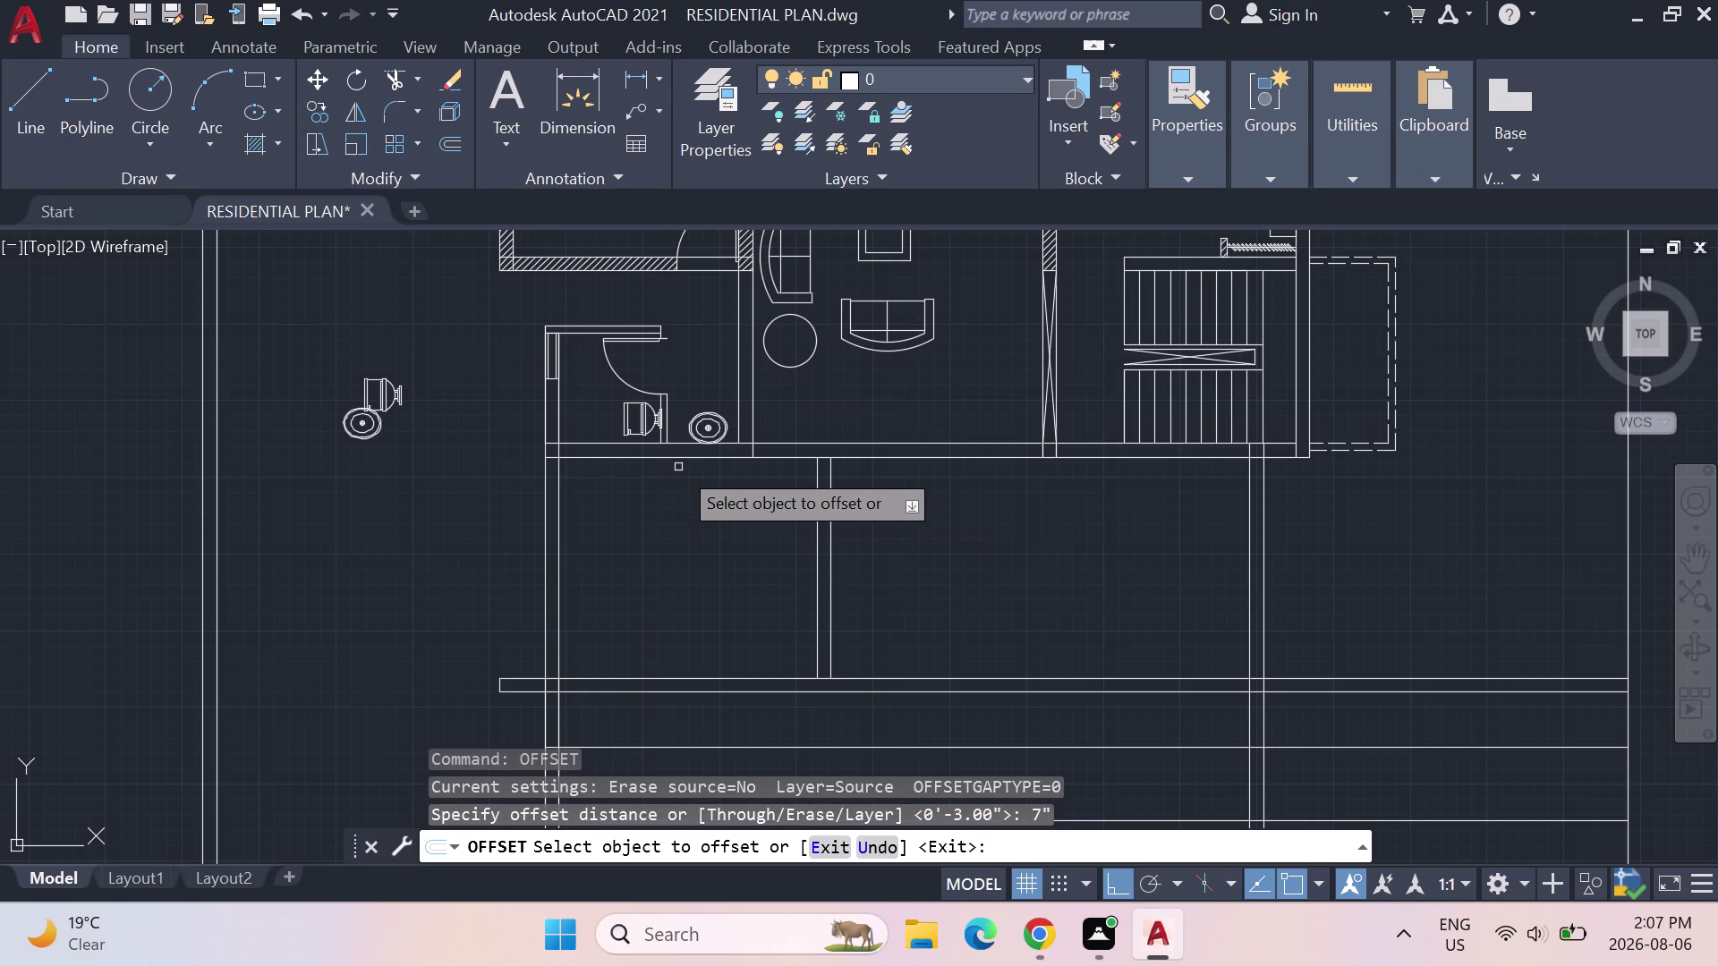
click(683, 459)
click(686, 478)
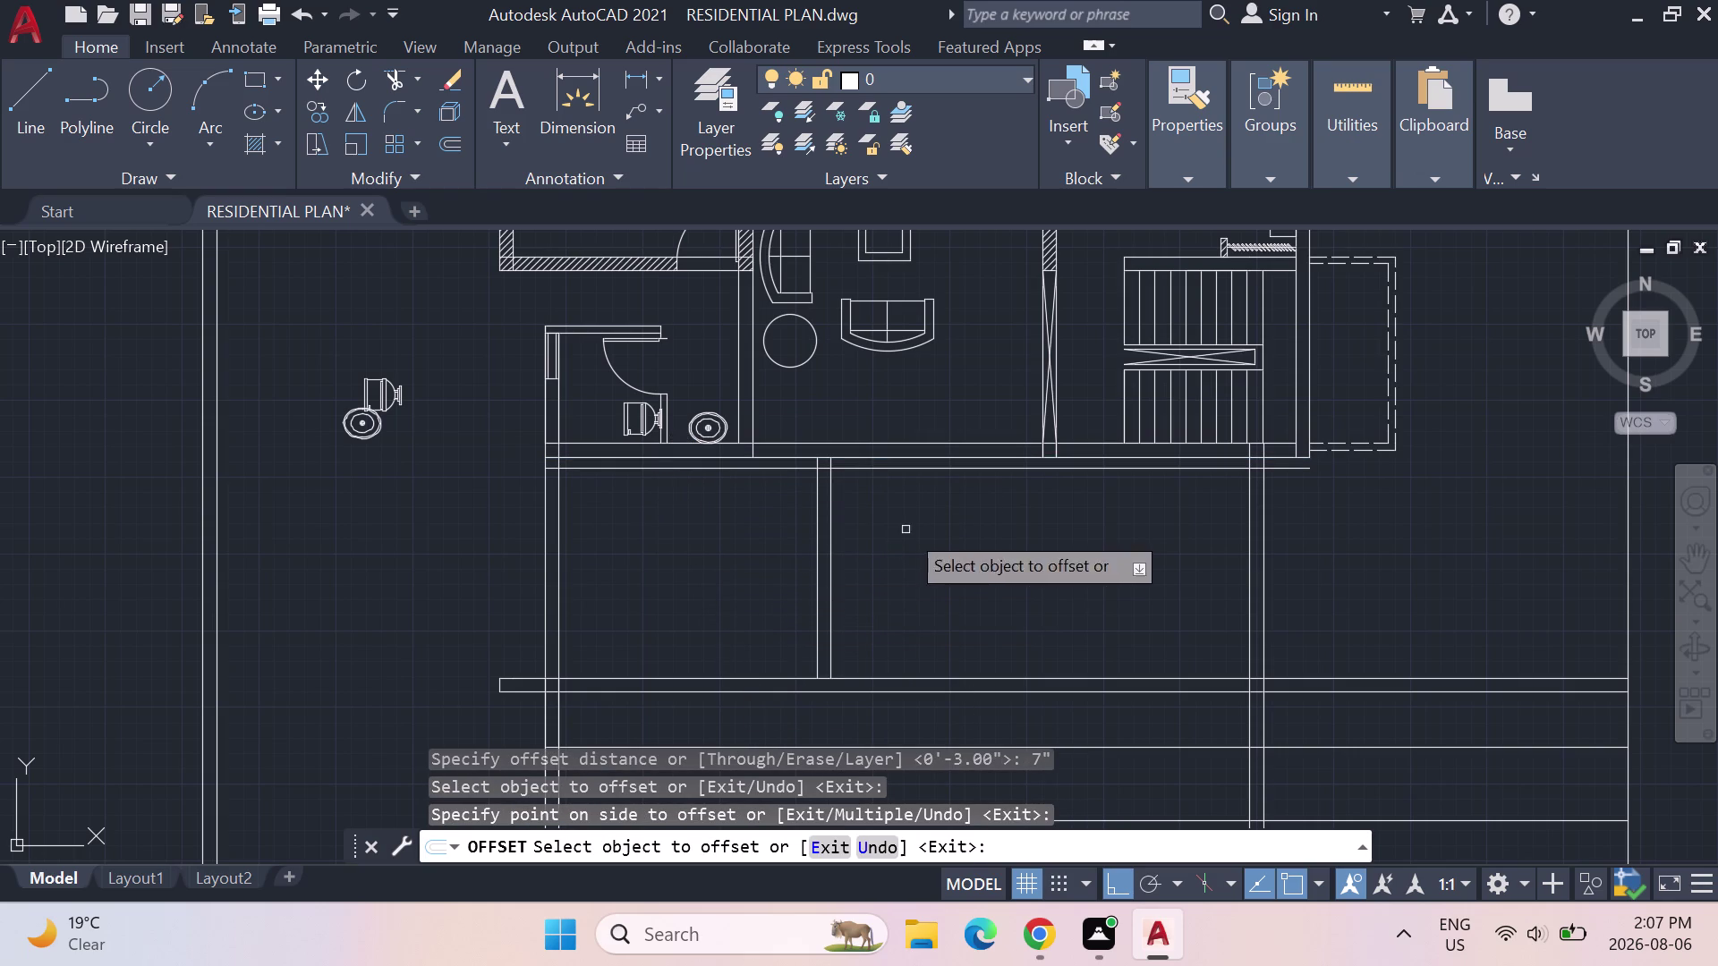
key(Escape)
key(Escape)
Trim the two overlapping wall segments where the partition meets the wall.
text(TRIM)
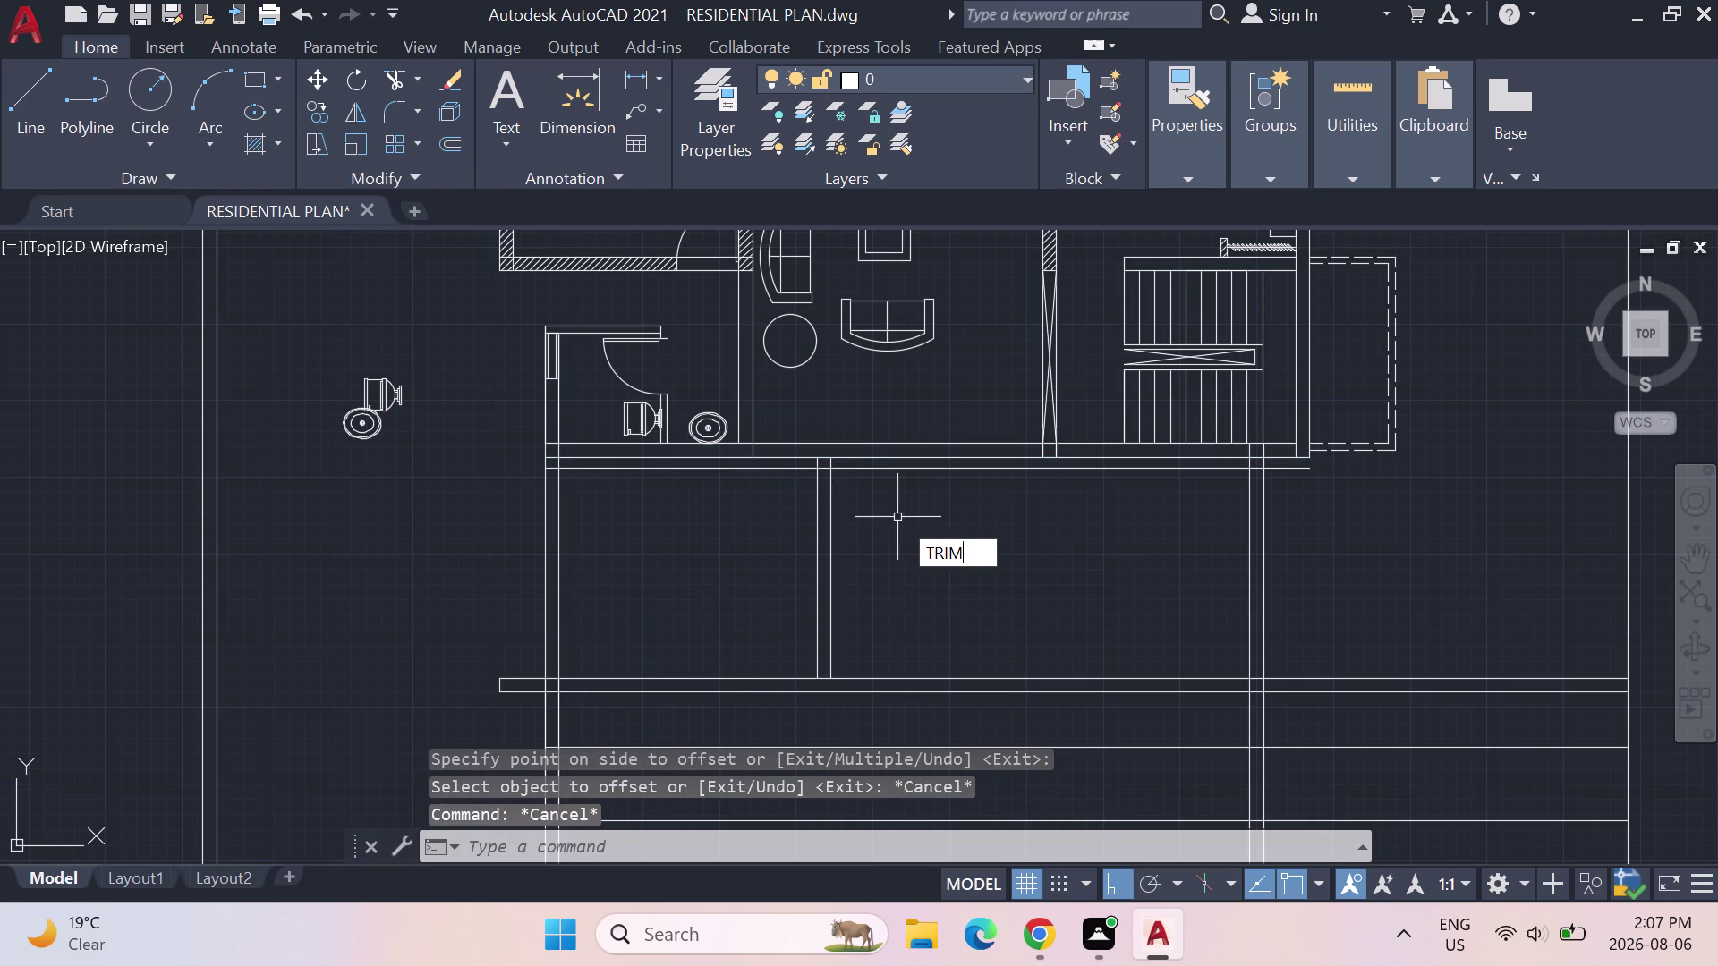
key(Return)
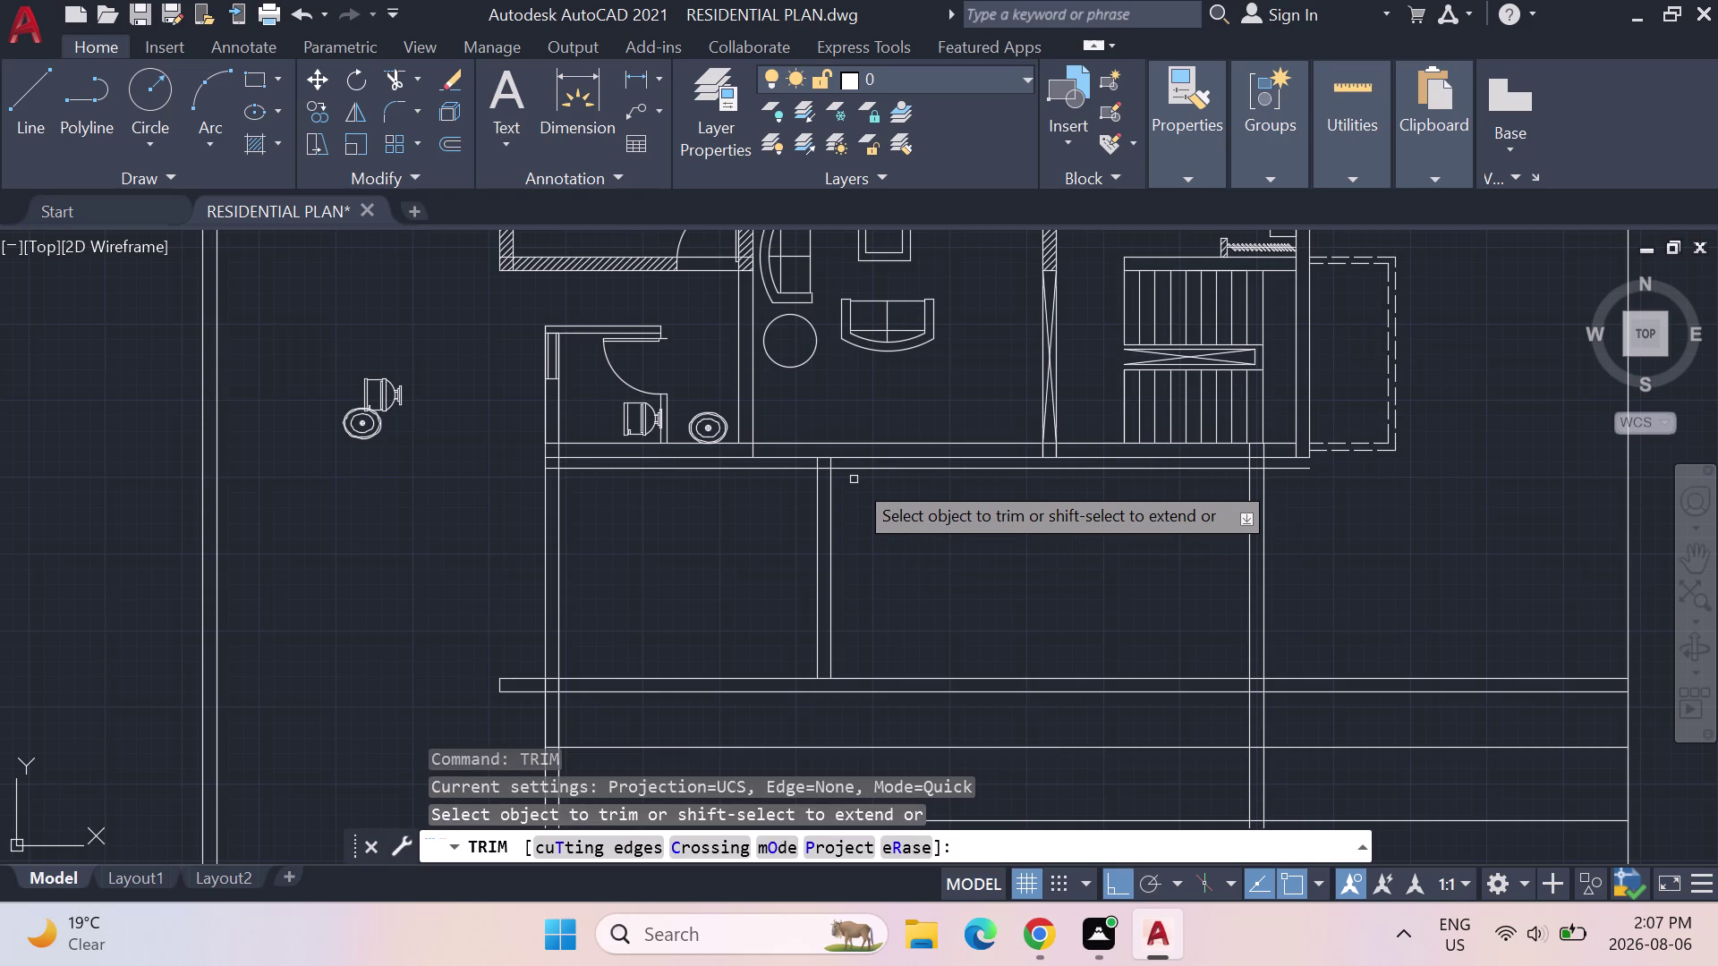
click(873, 468)
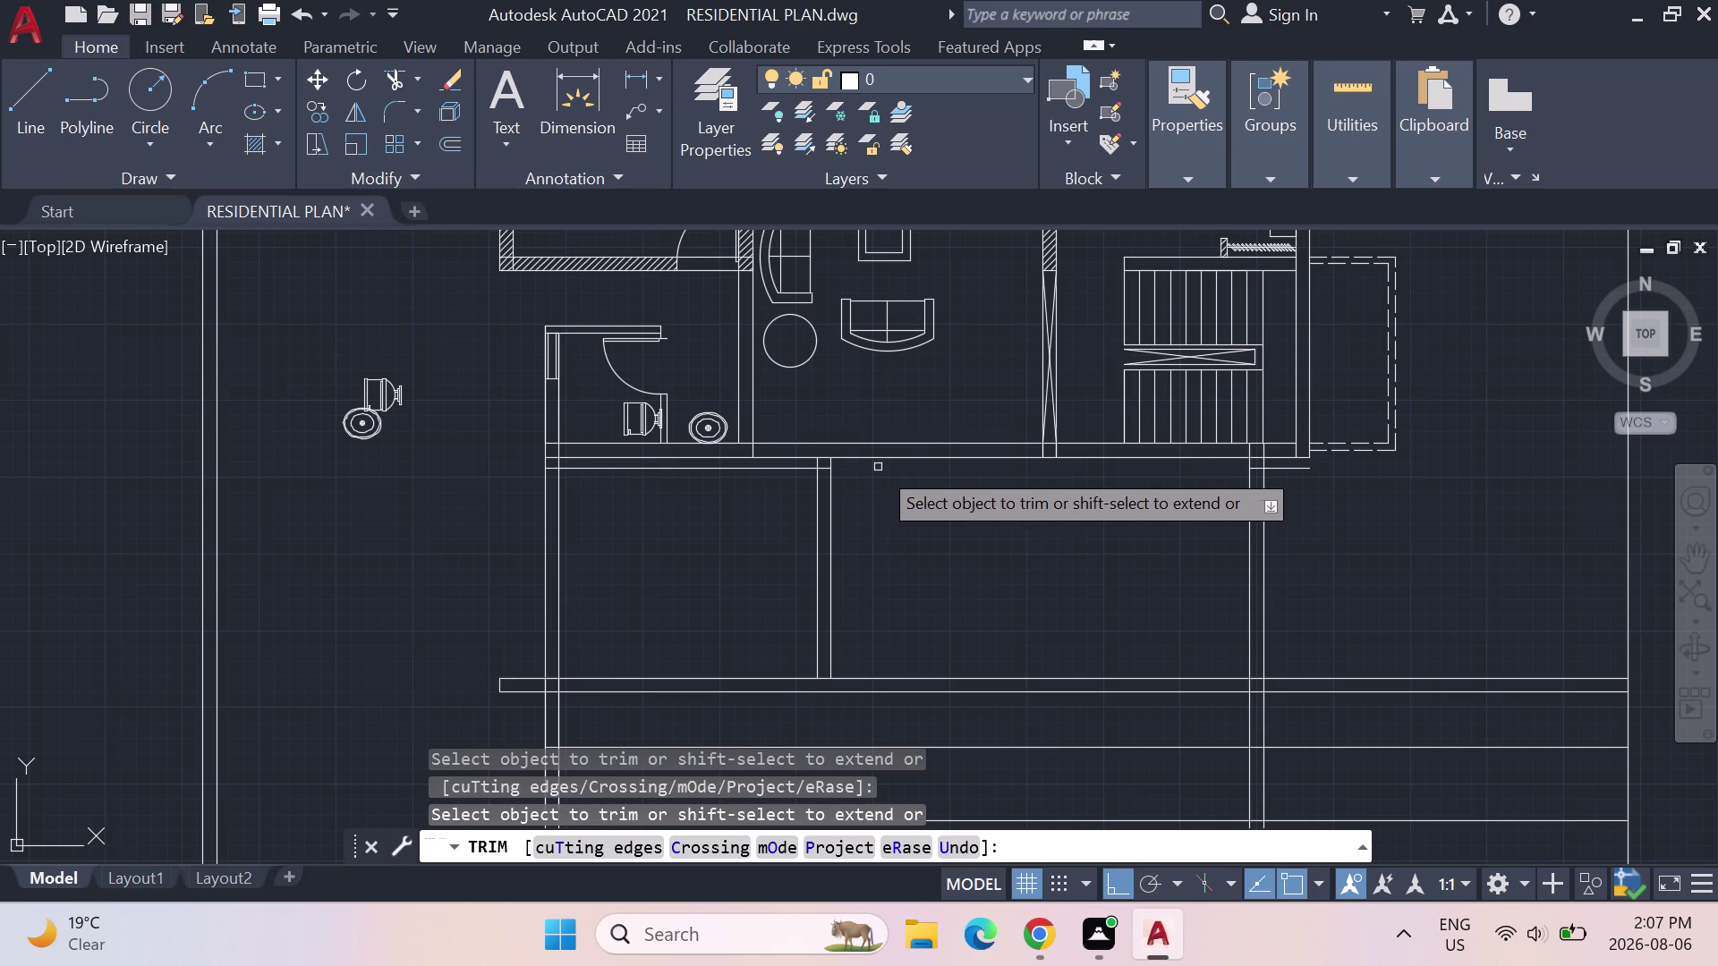
scroll(up, 3)
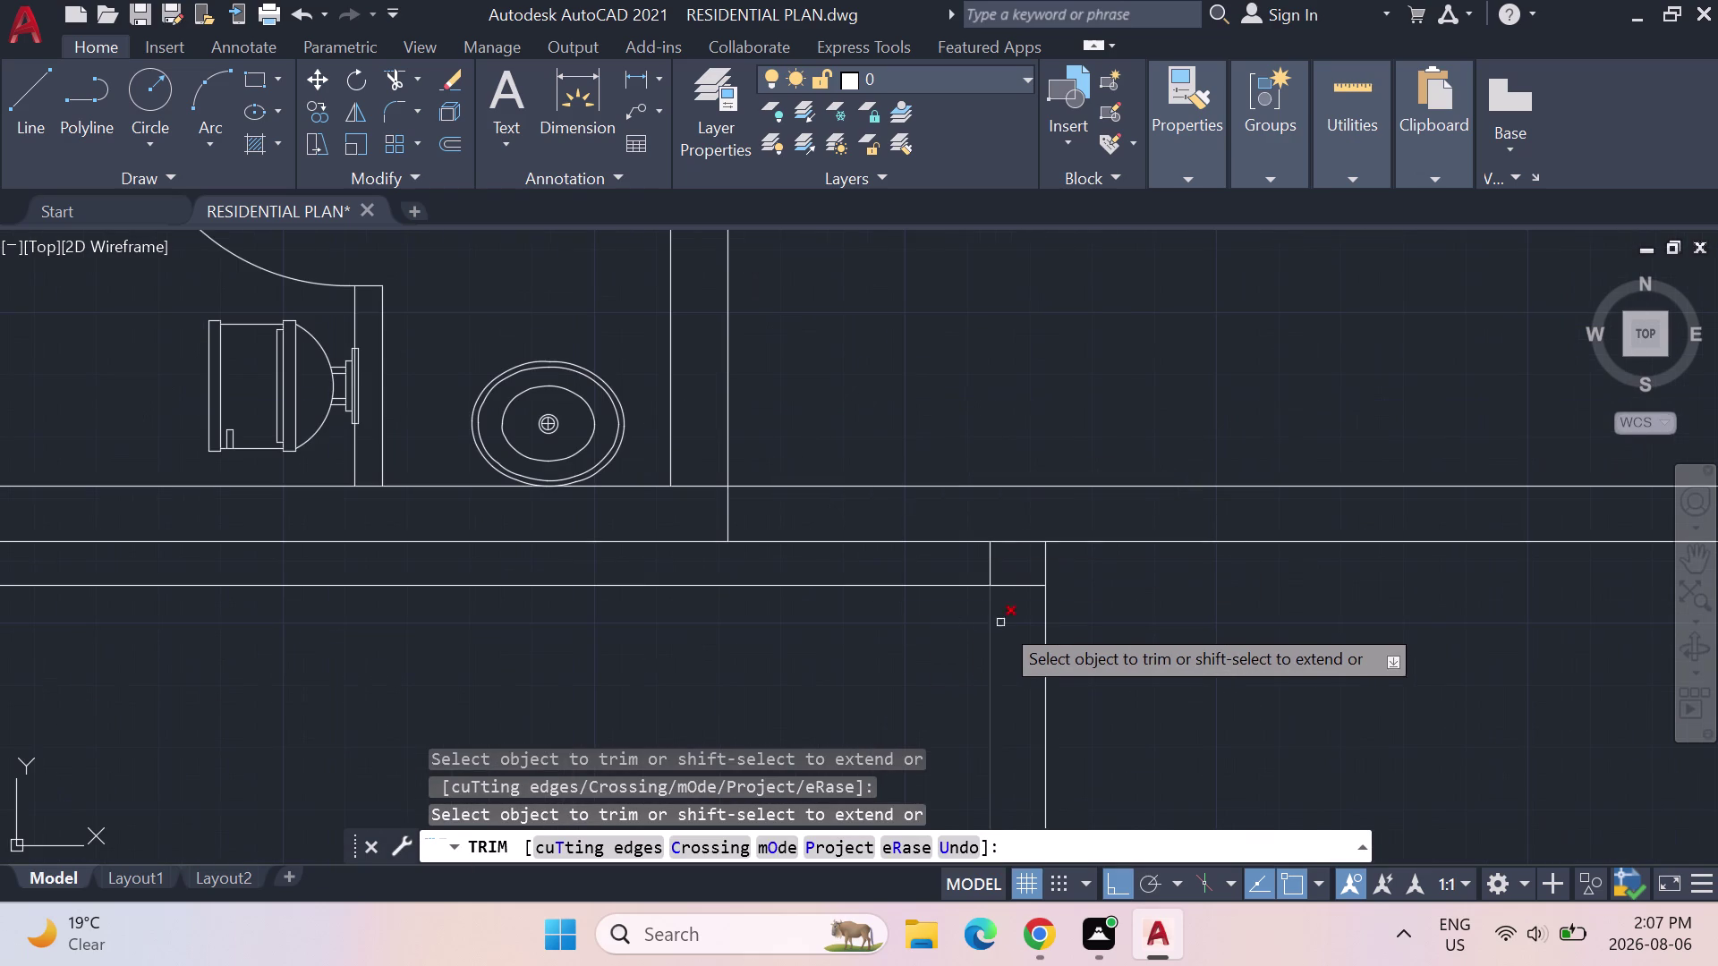
click(1020, 585)
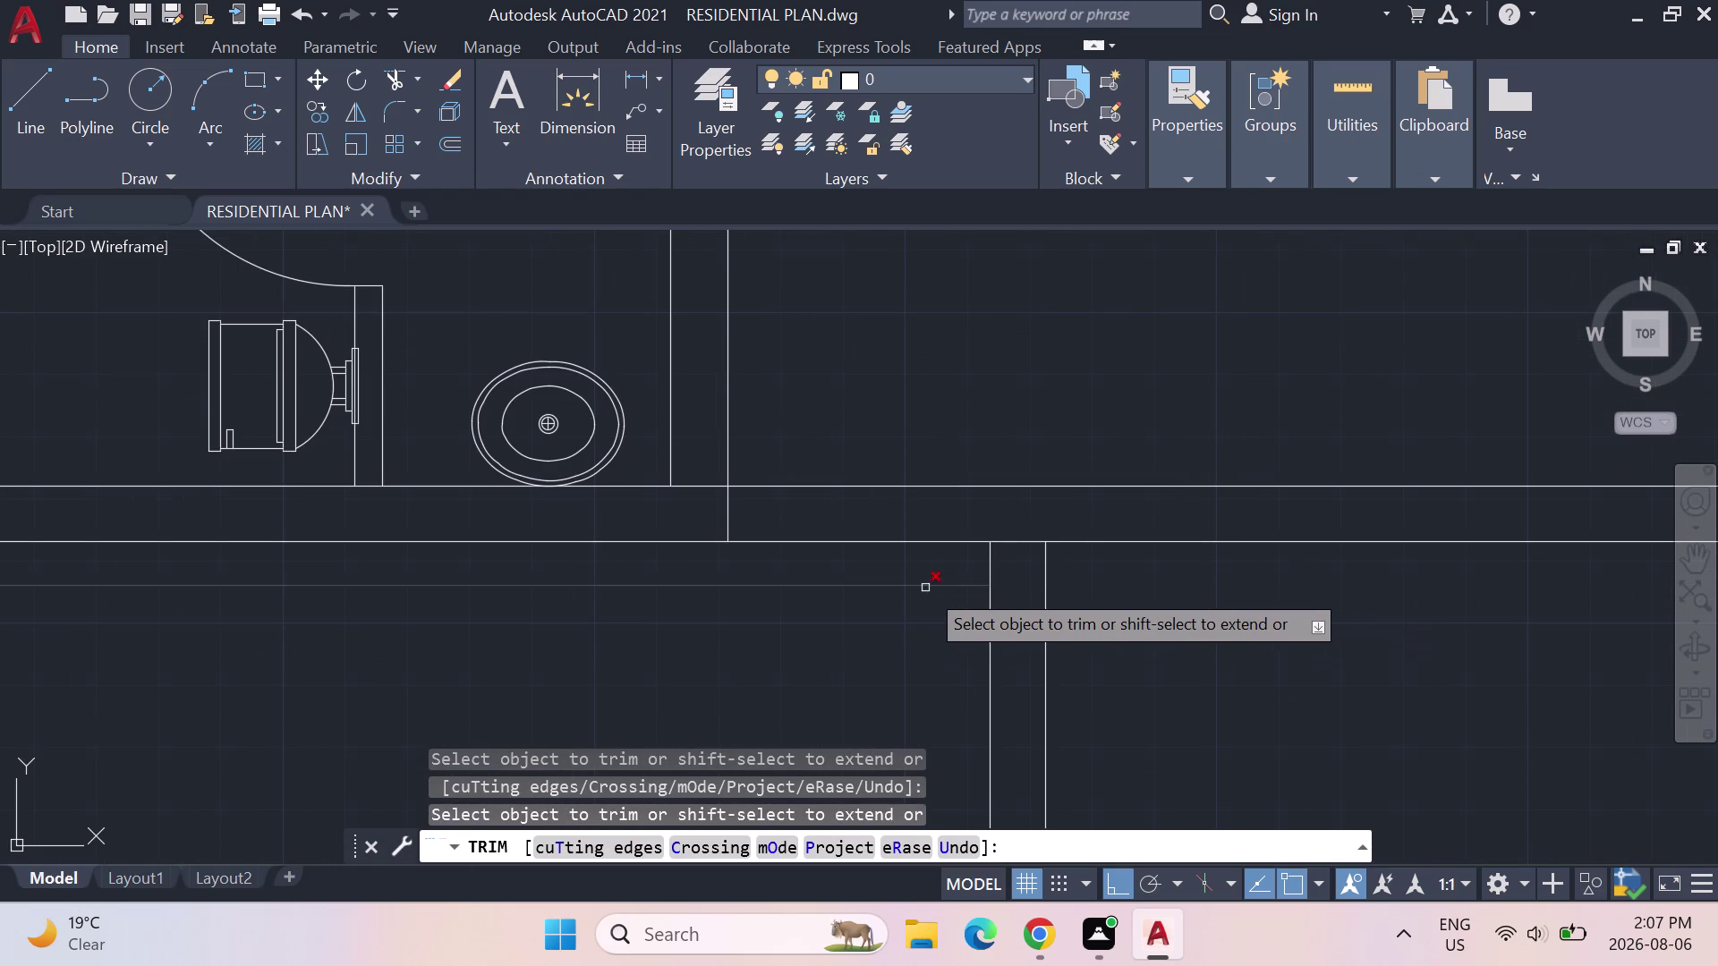
scroll(down, 3)
key(Escape)
click(34, 91)
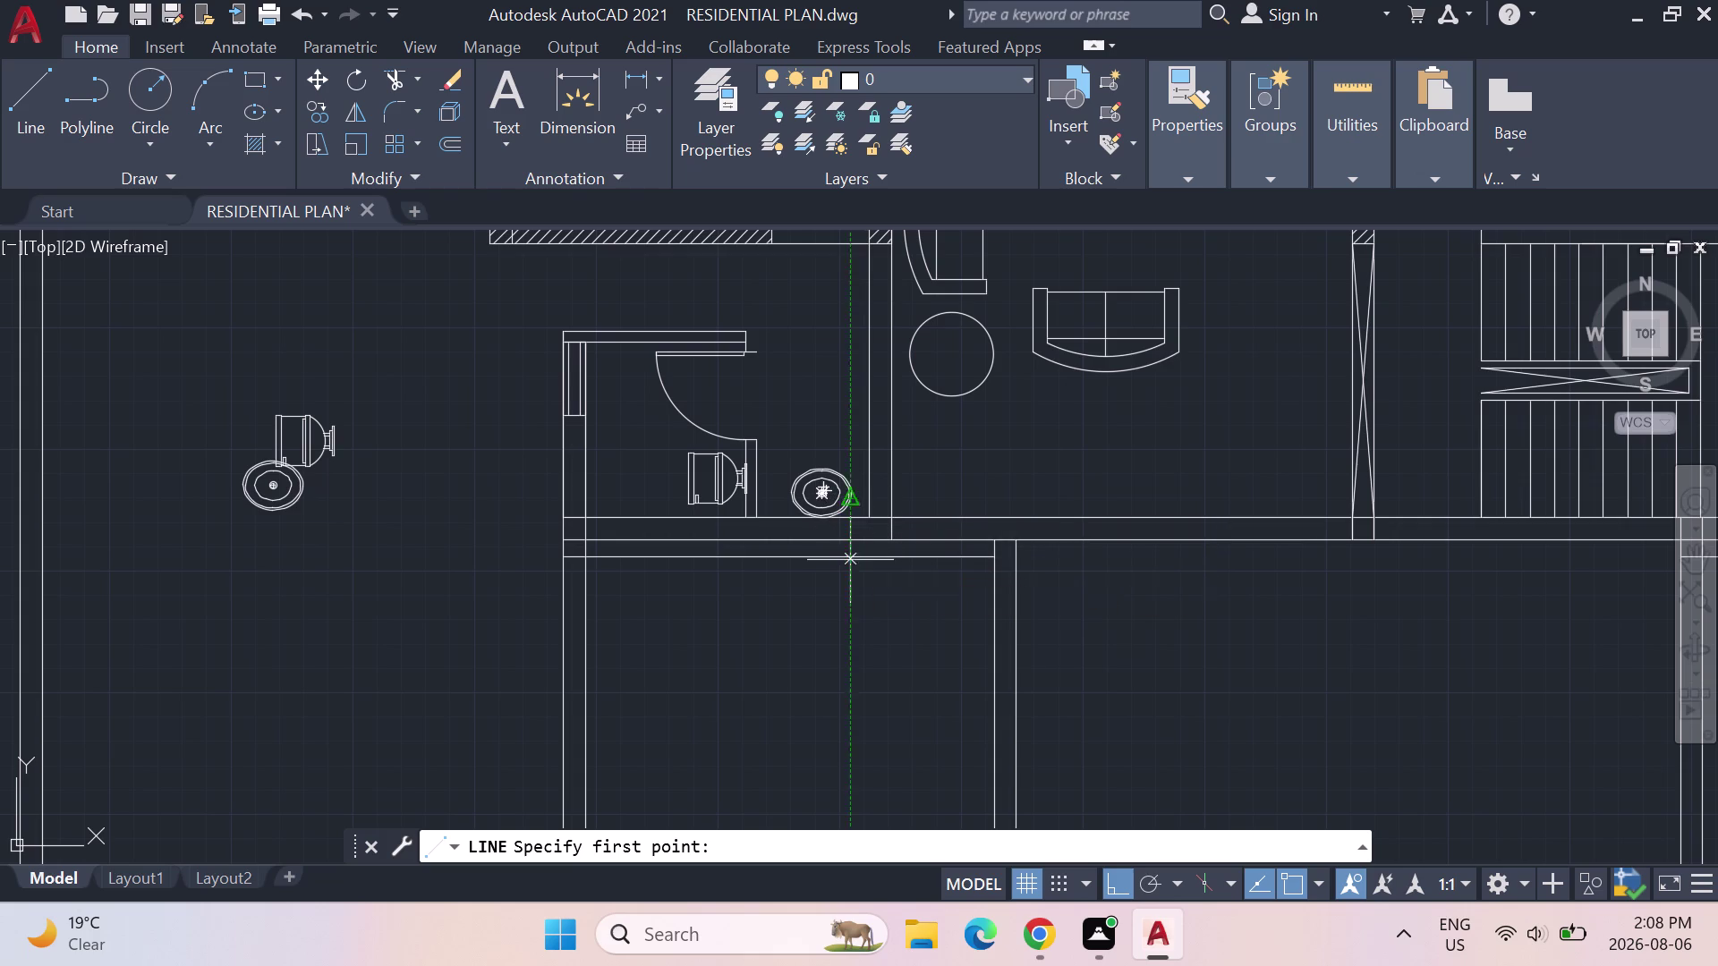
Draw a short vertical line down from the wall below the basin.
click(853, 560)
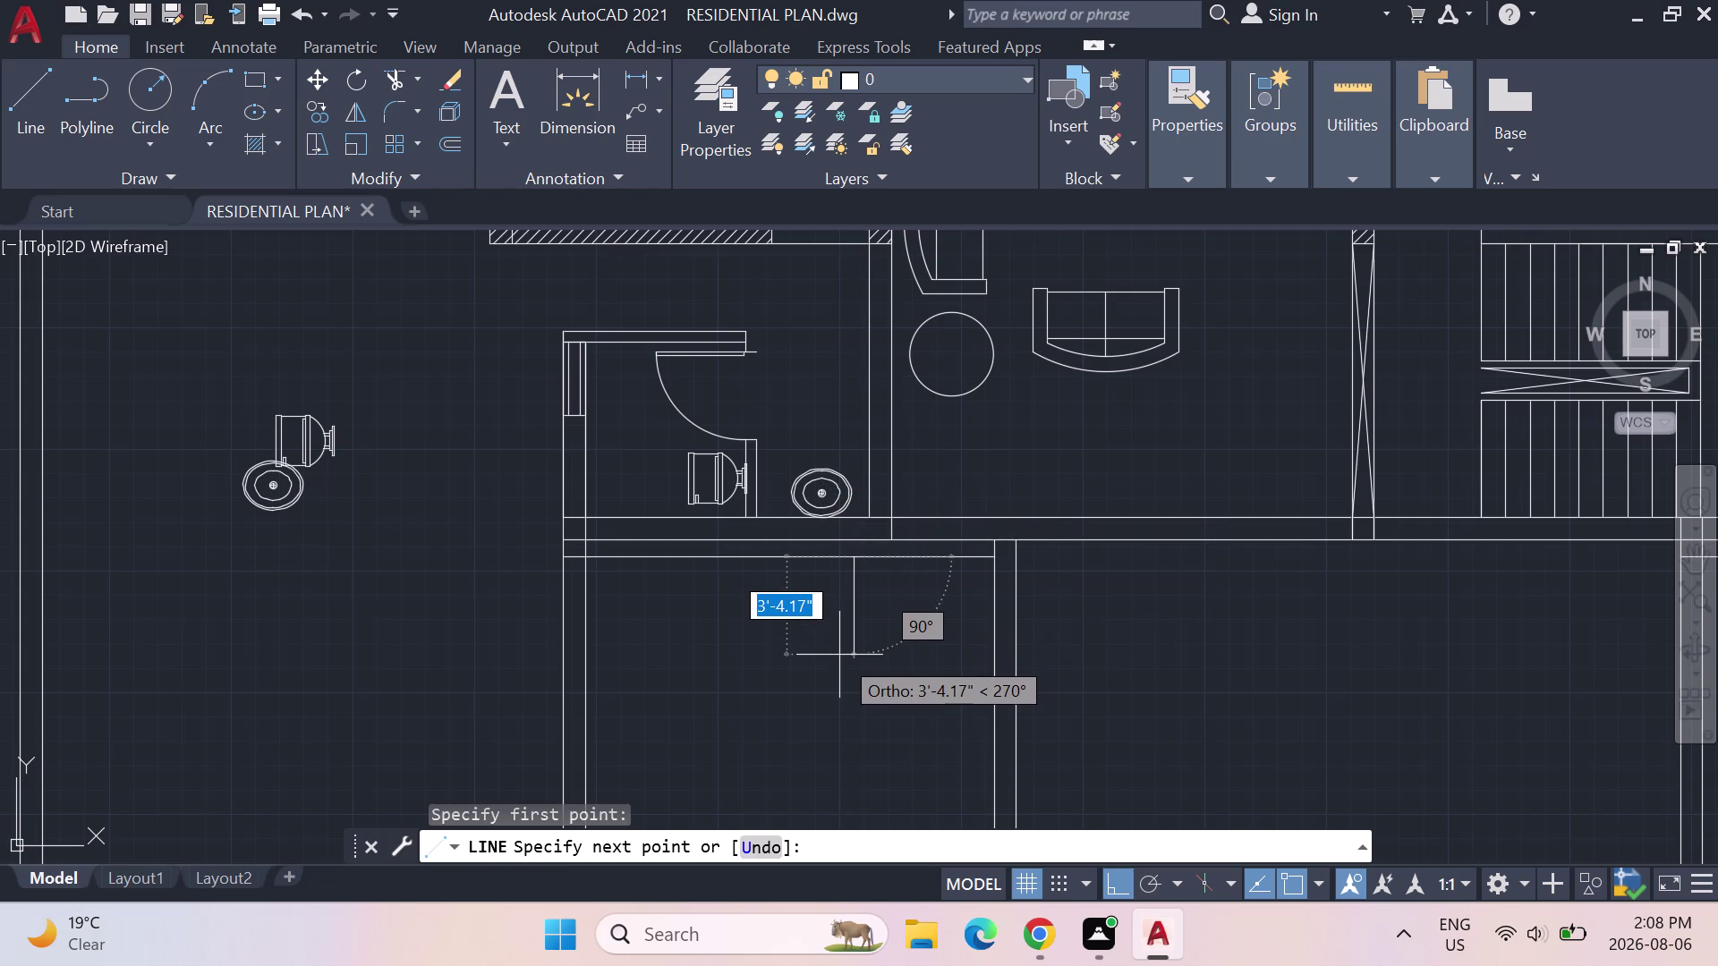
click(840, 655)
key(Escape)
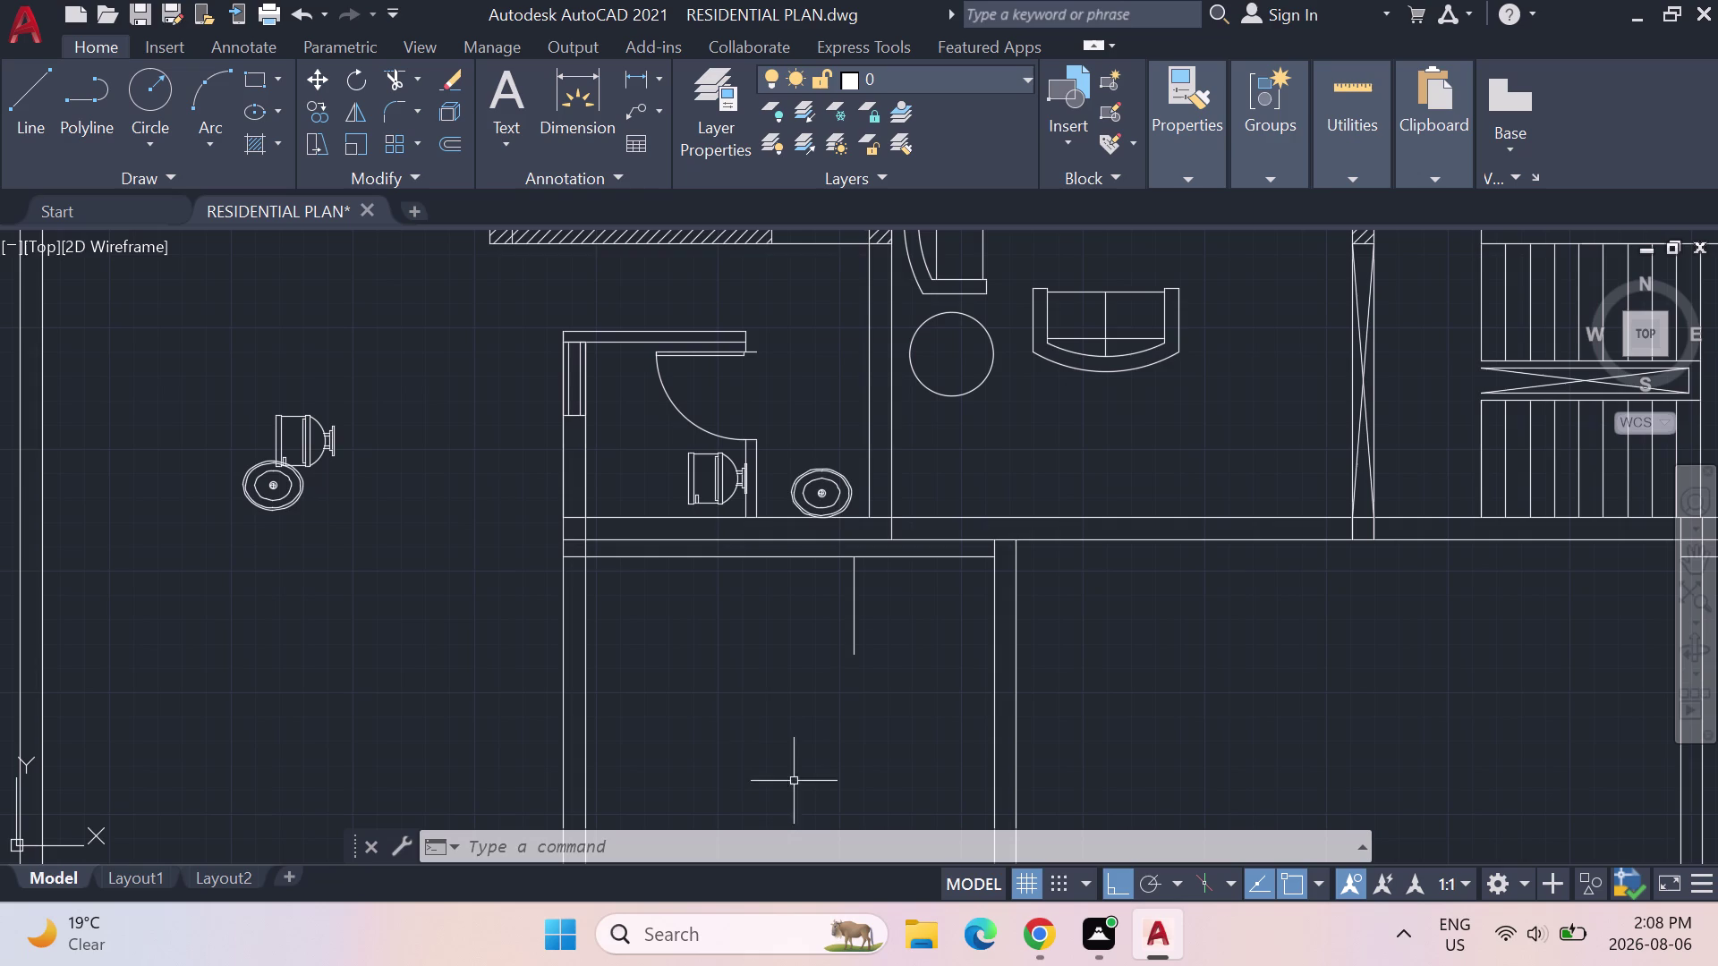
key(Escape)
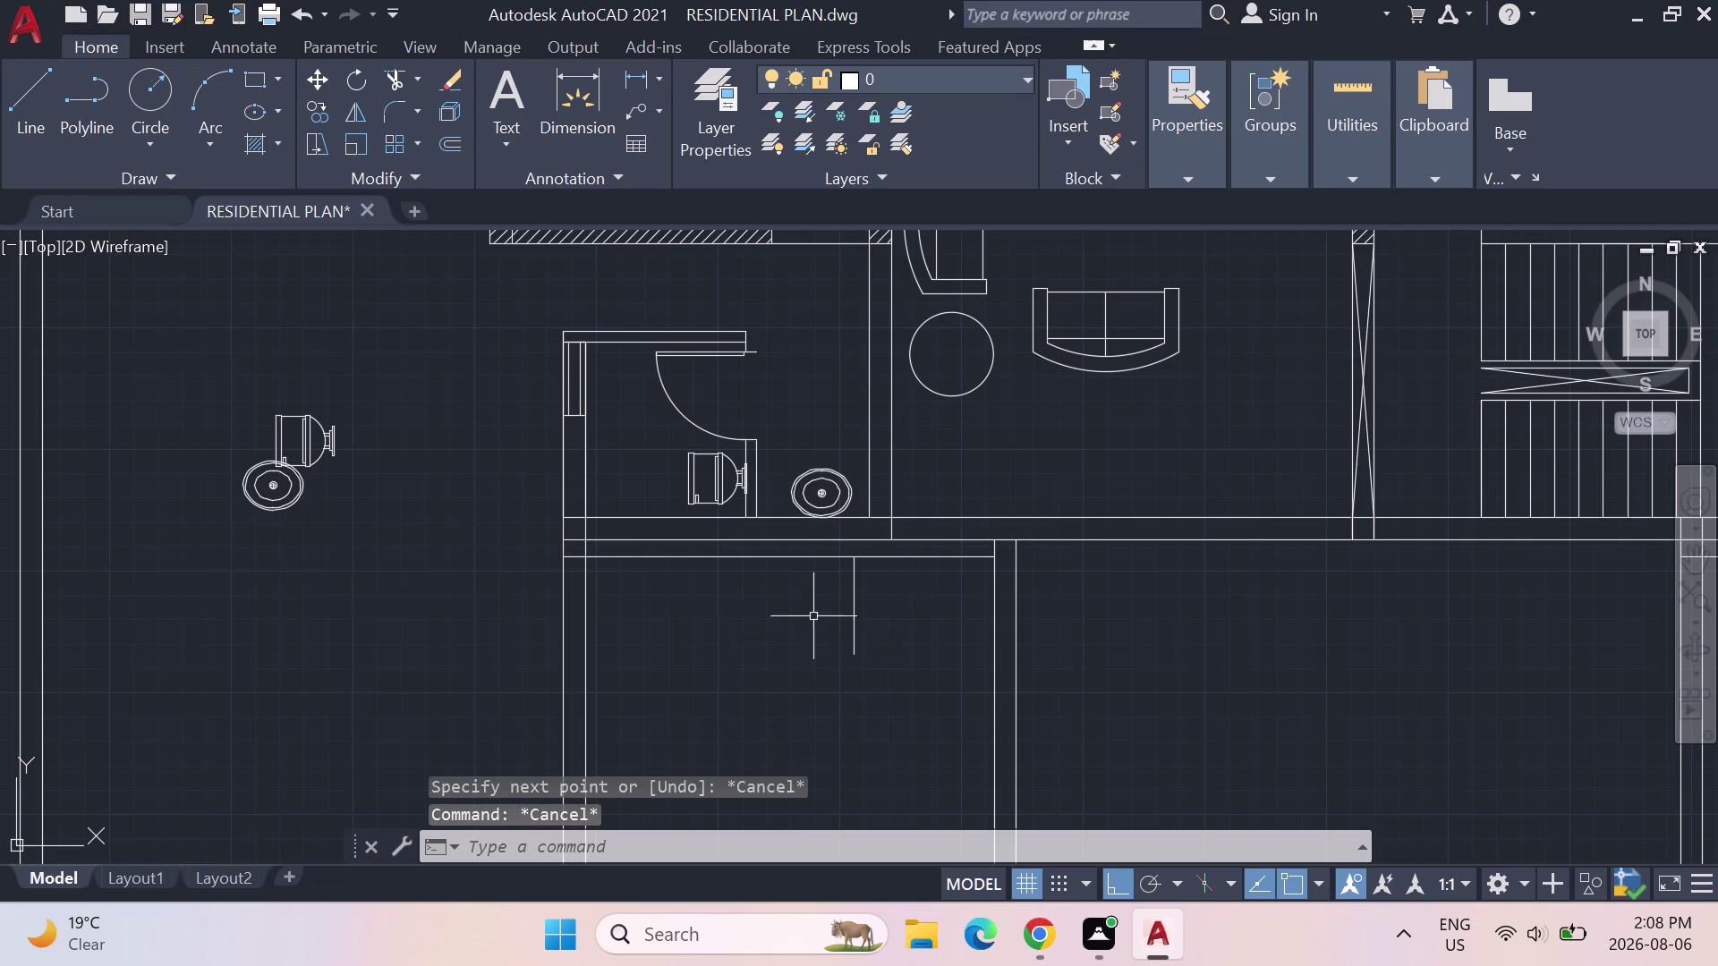
scroll(down, 3)
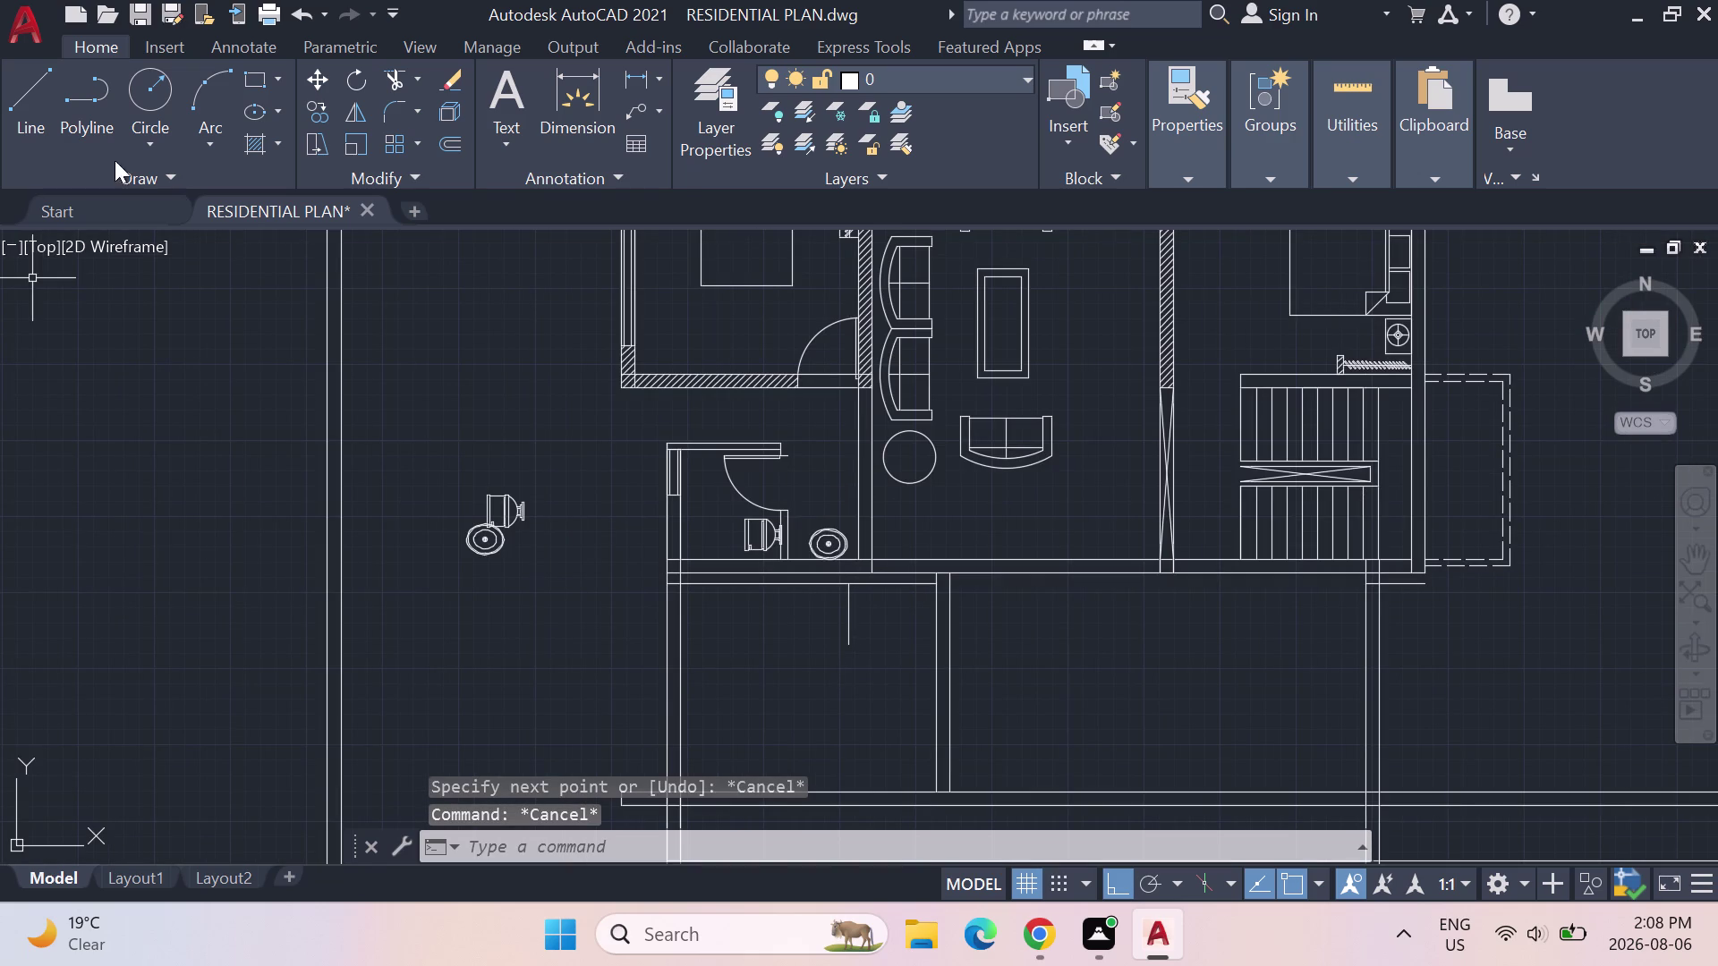
Offset the new vertical line 7" to its left.
text(O)
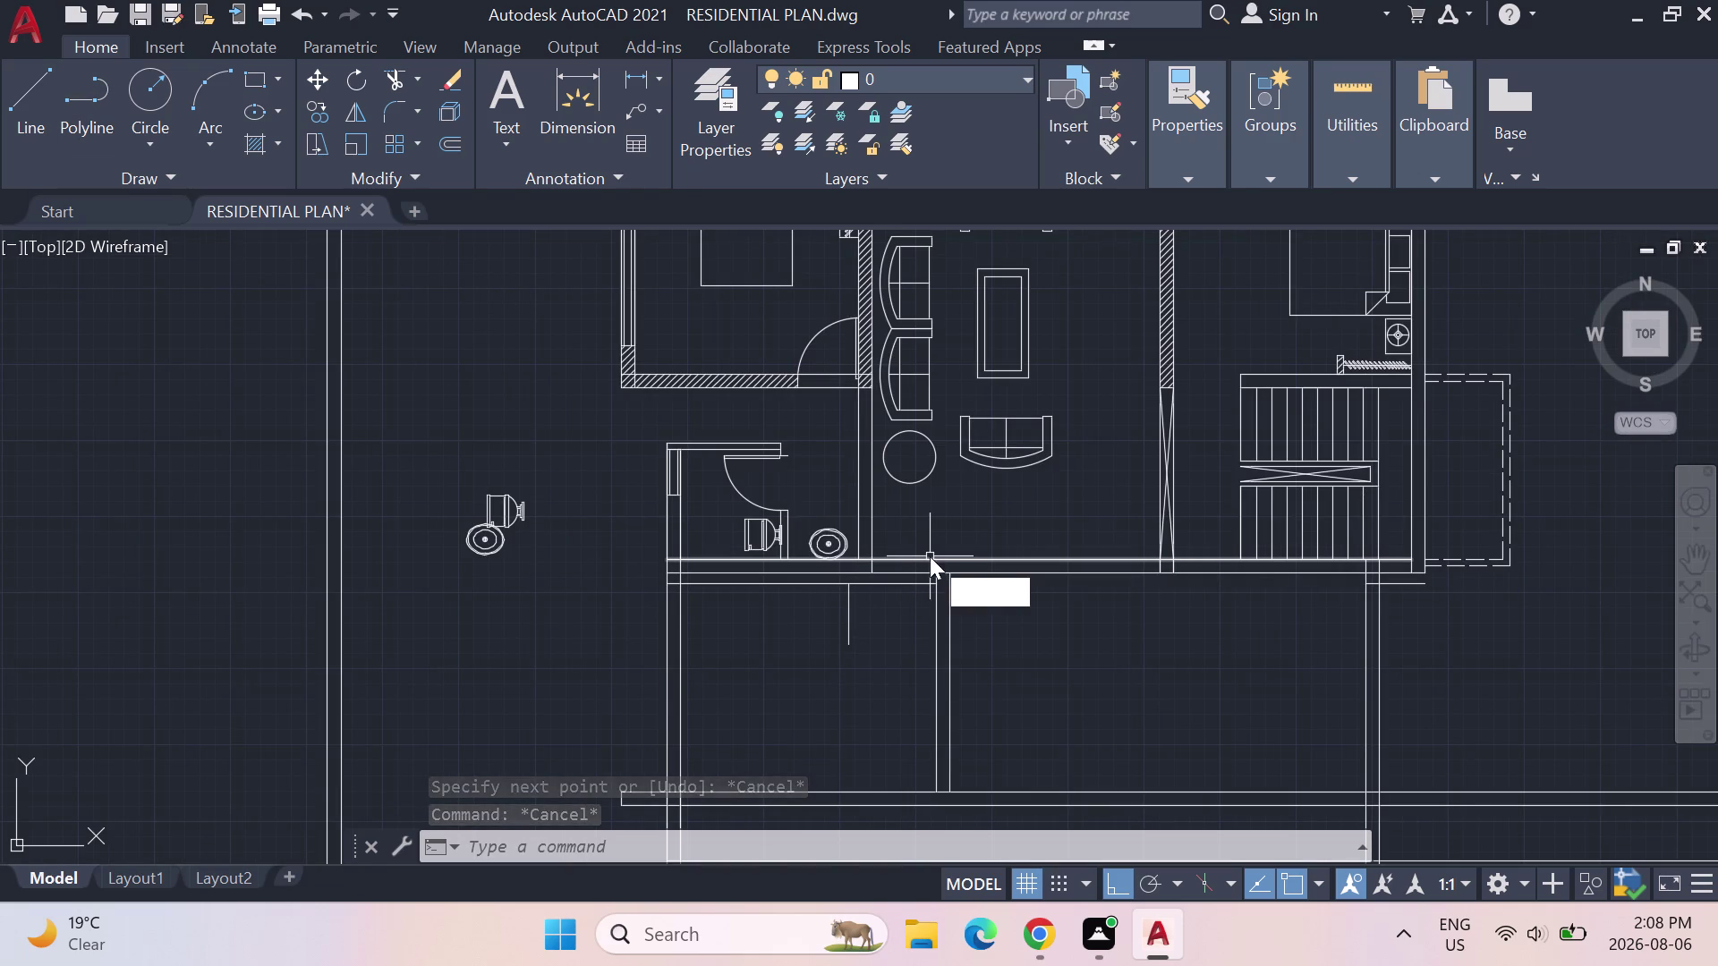
text(FF)
key(Return)
key(Return)
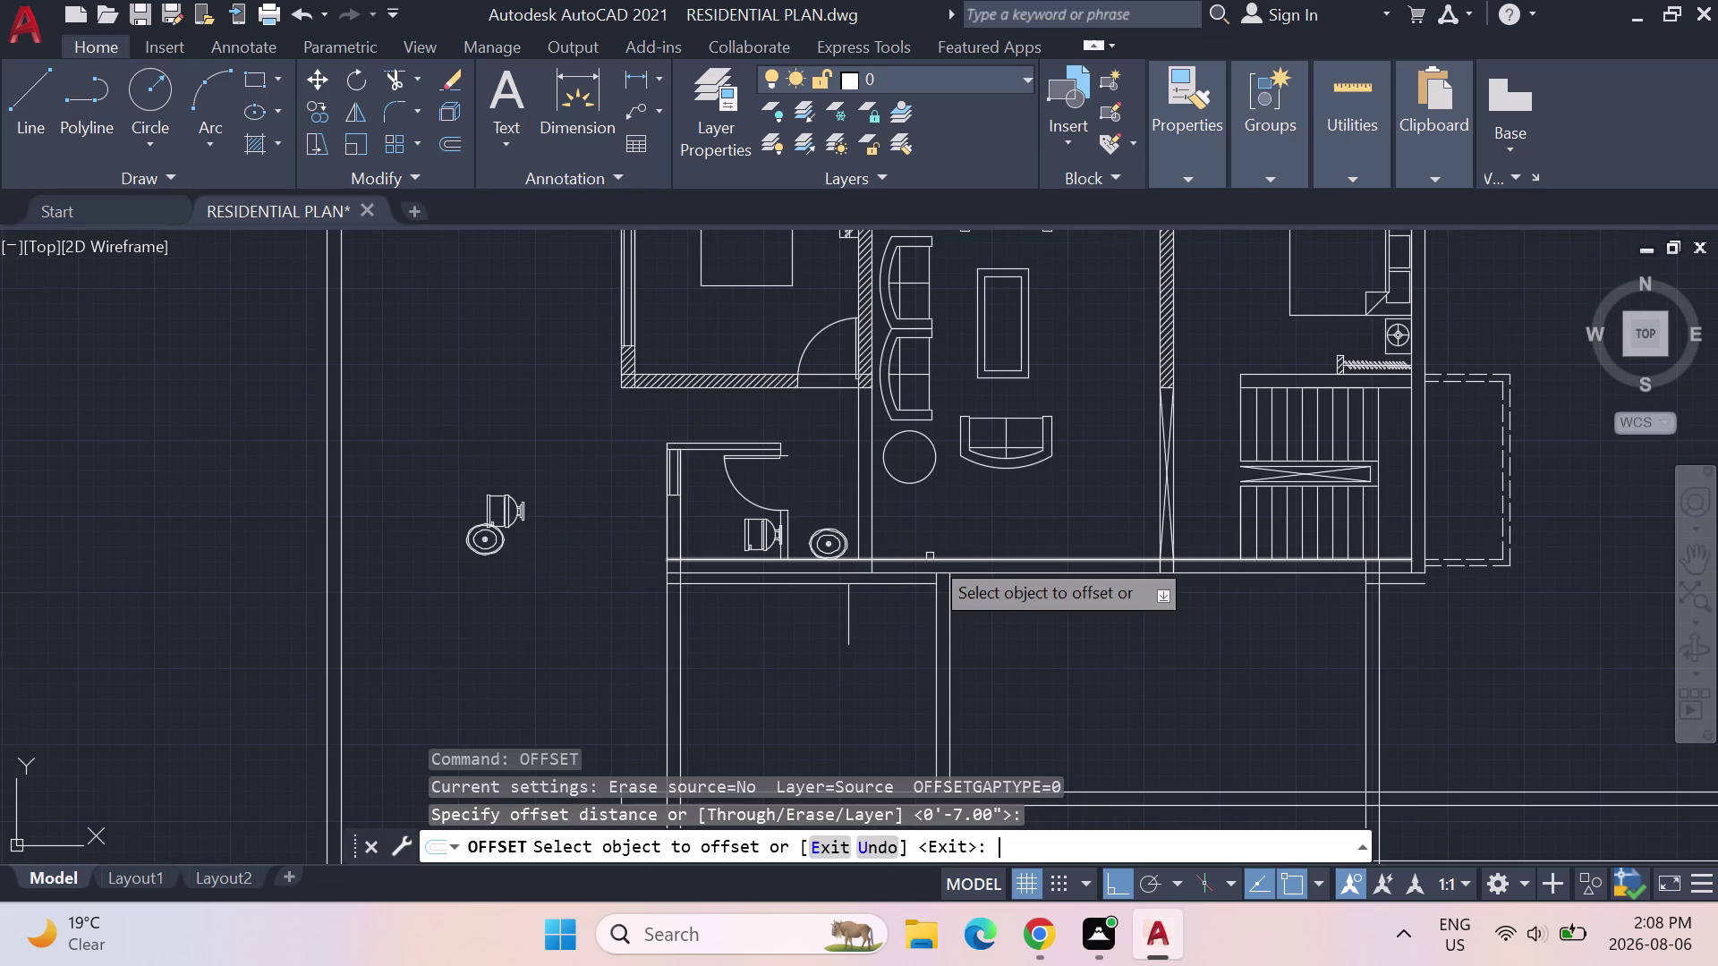
click(846, 614)
click(824, 613)
key(Escape)
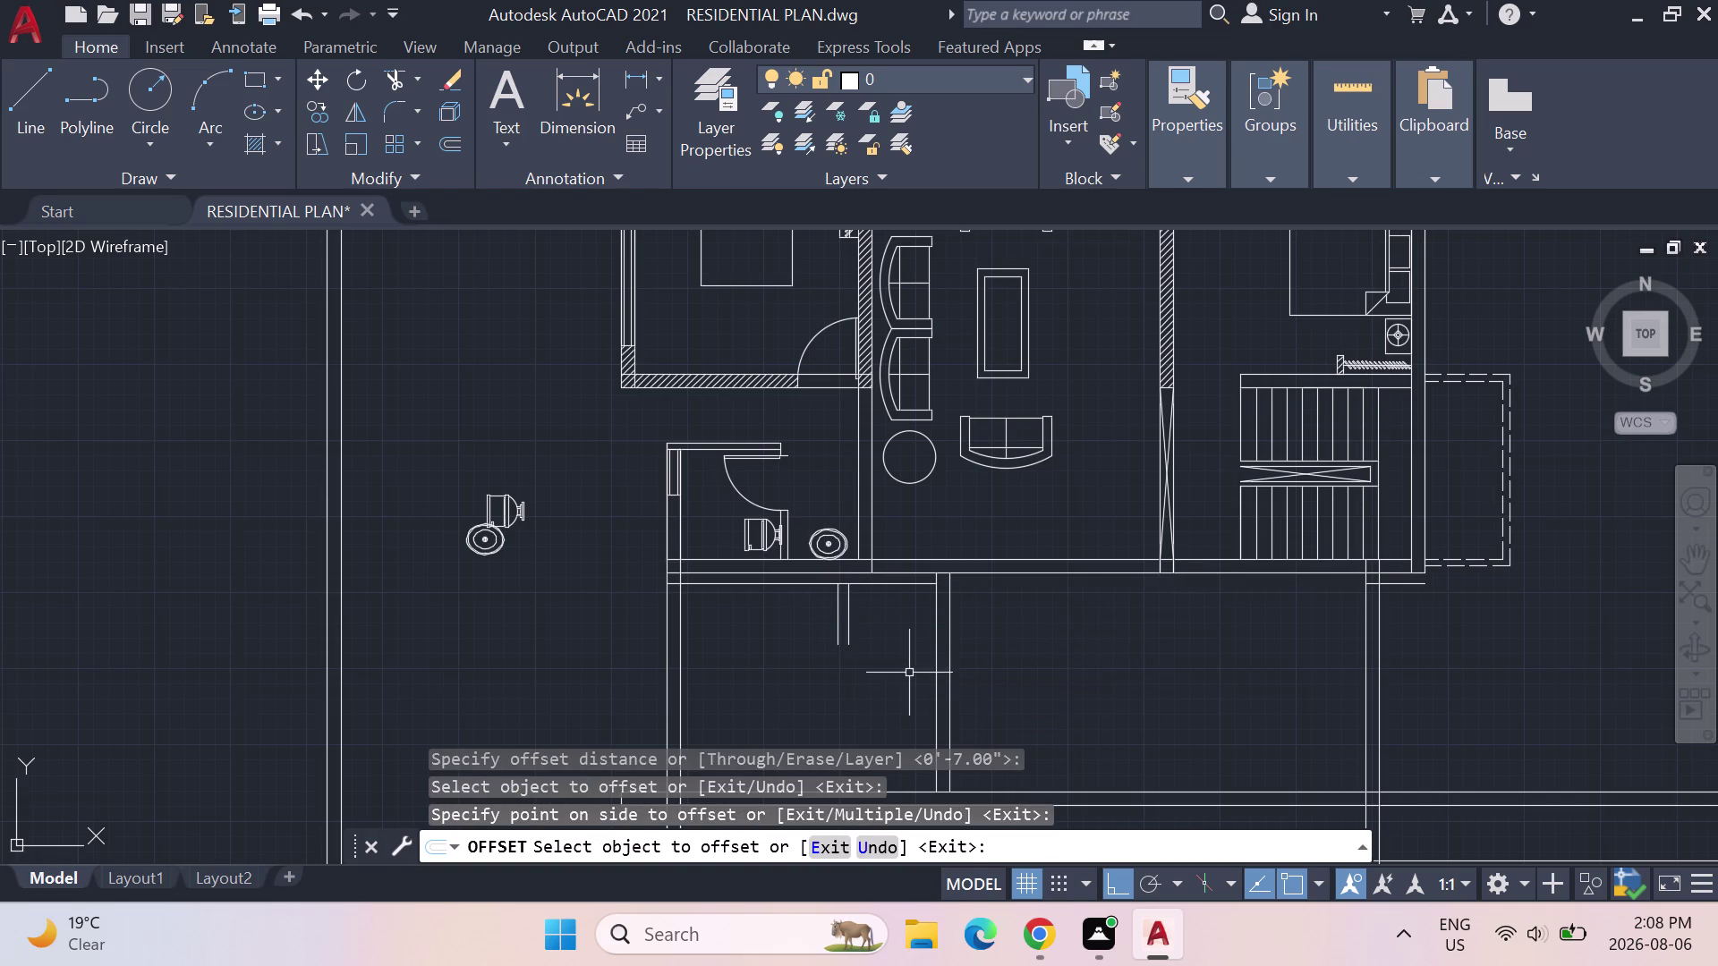
Trim an excess line segment near the new vertical wall.
key(Escape)
key(t)
text(RIM)
key(Return)
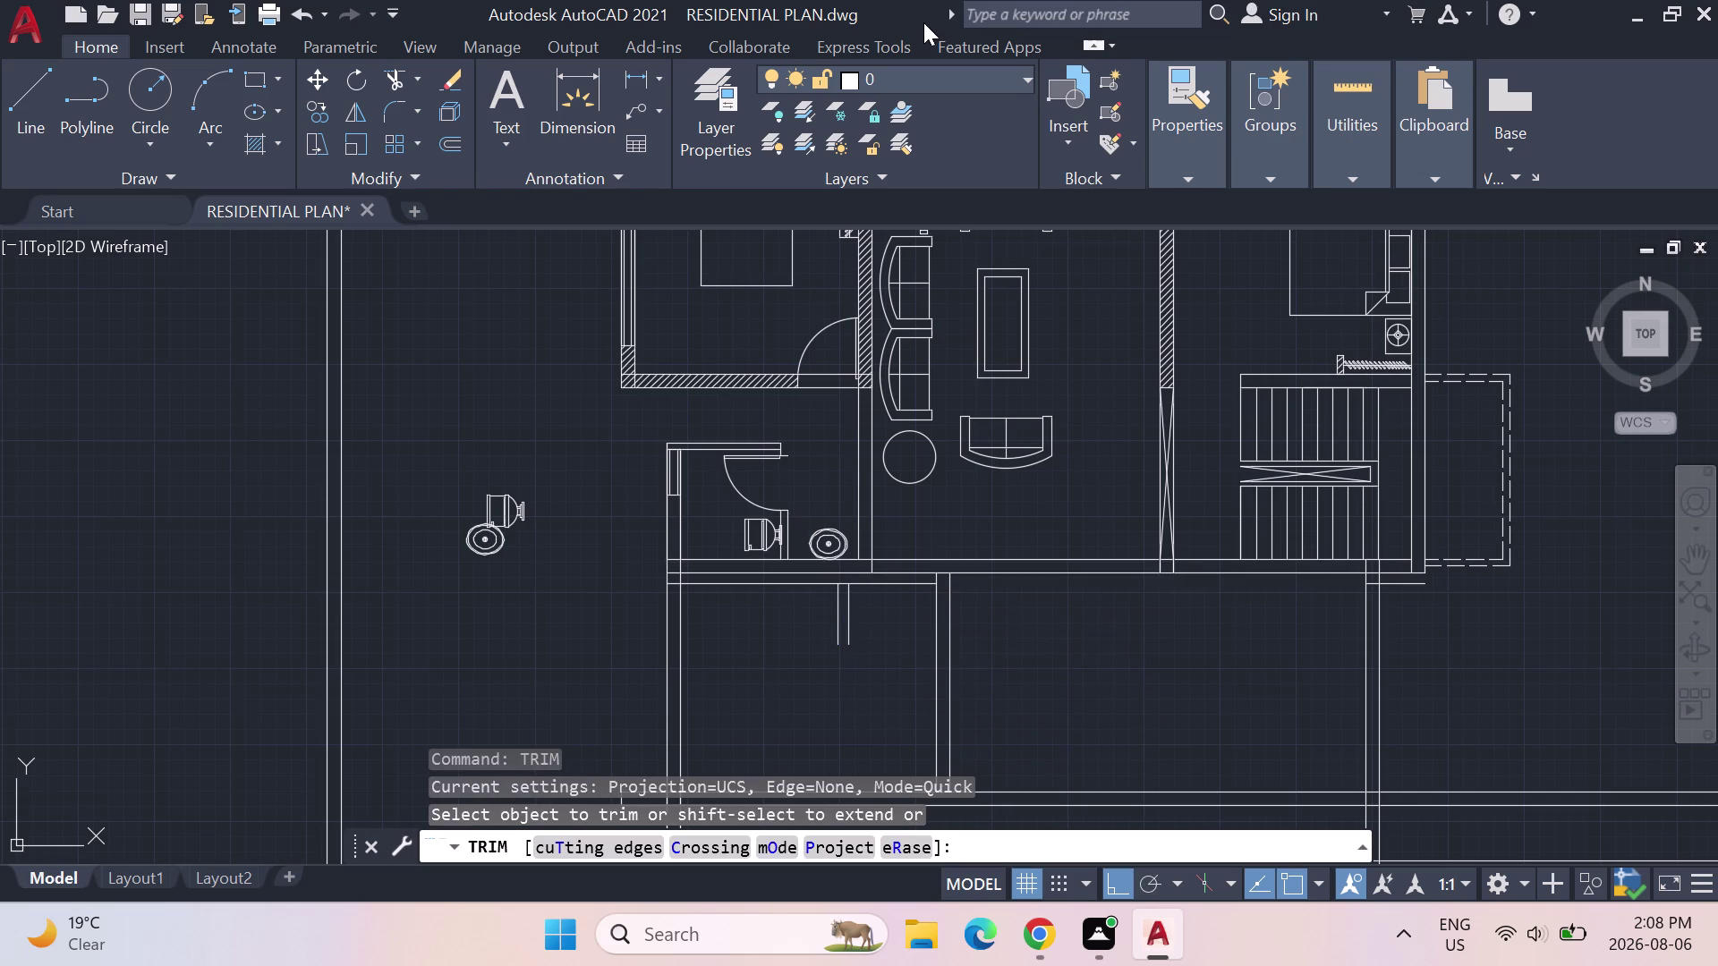
click(895, 587)
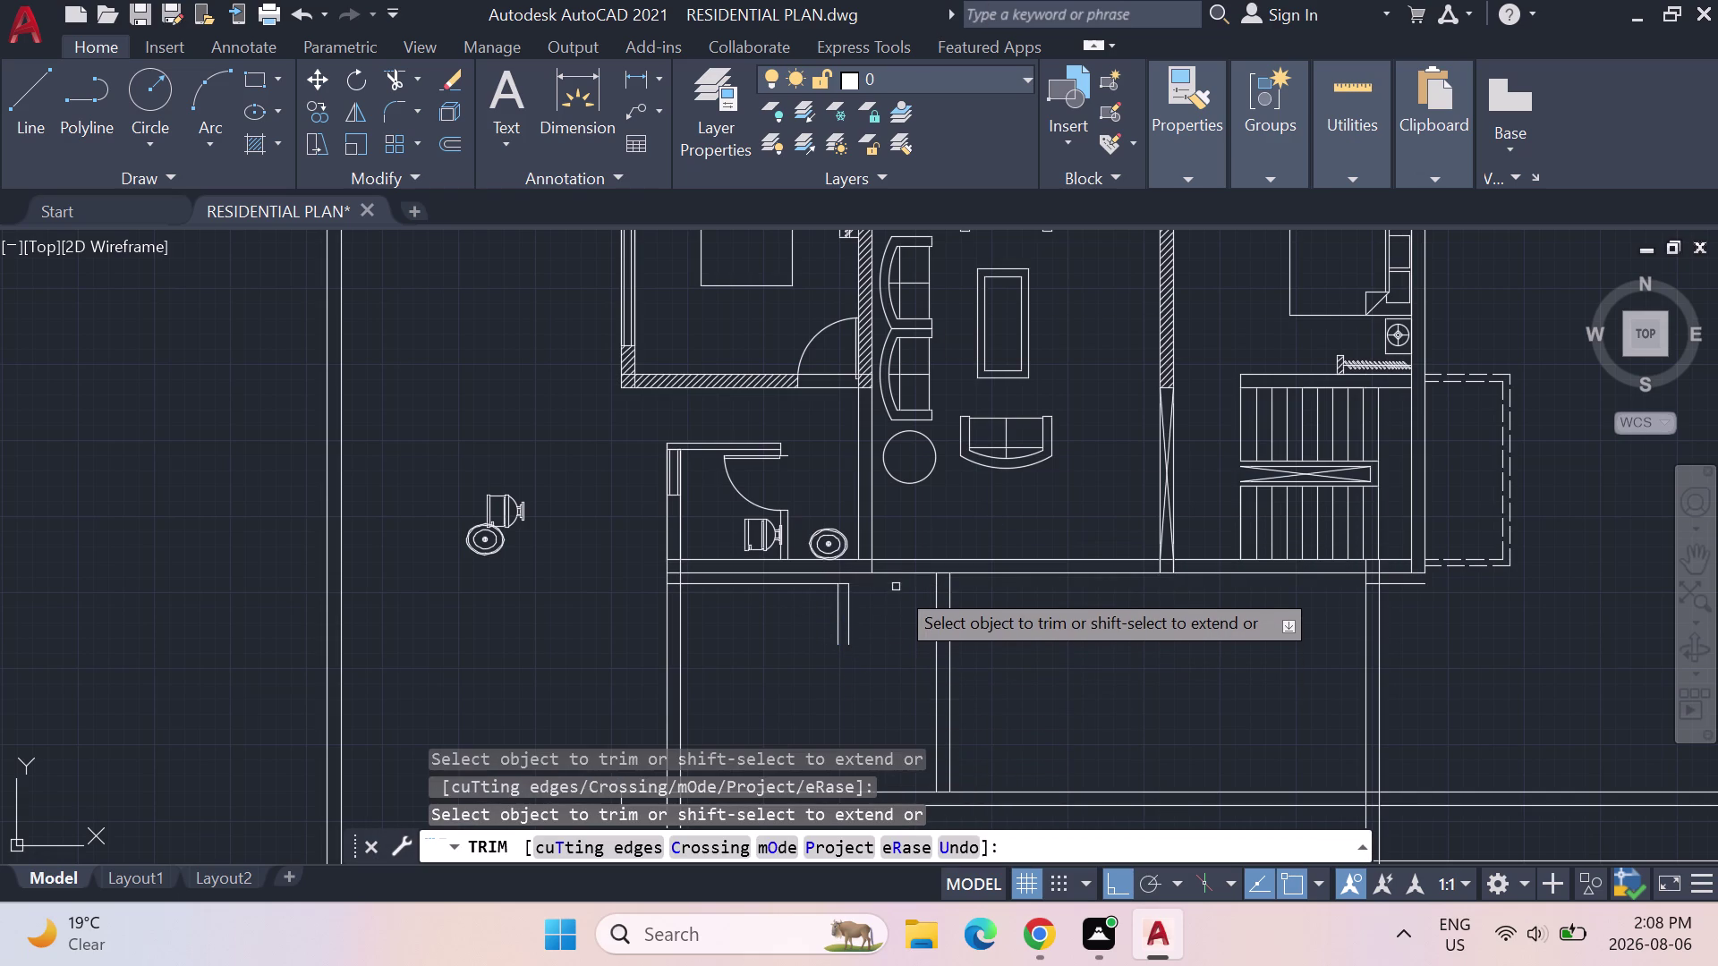
key(Escape)
Offset the wall line below the bathroom 7" downward.
key(Escape)
text(OFF)
key(Return)
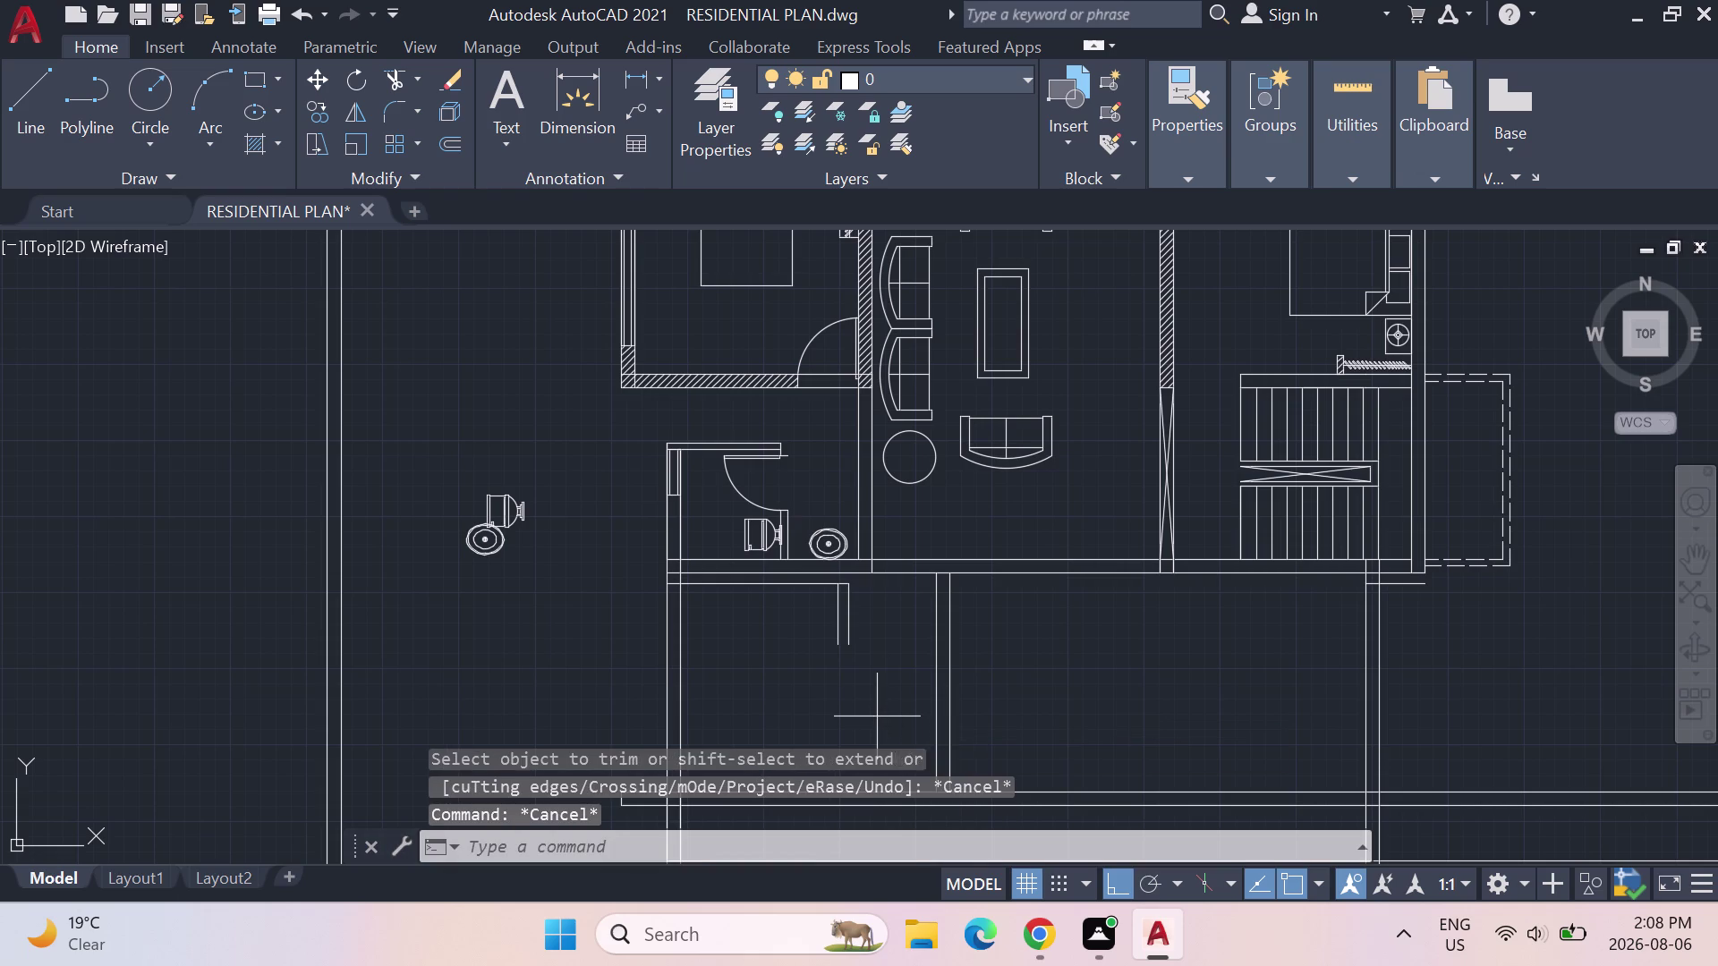
key(Return)
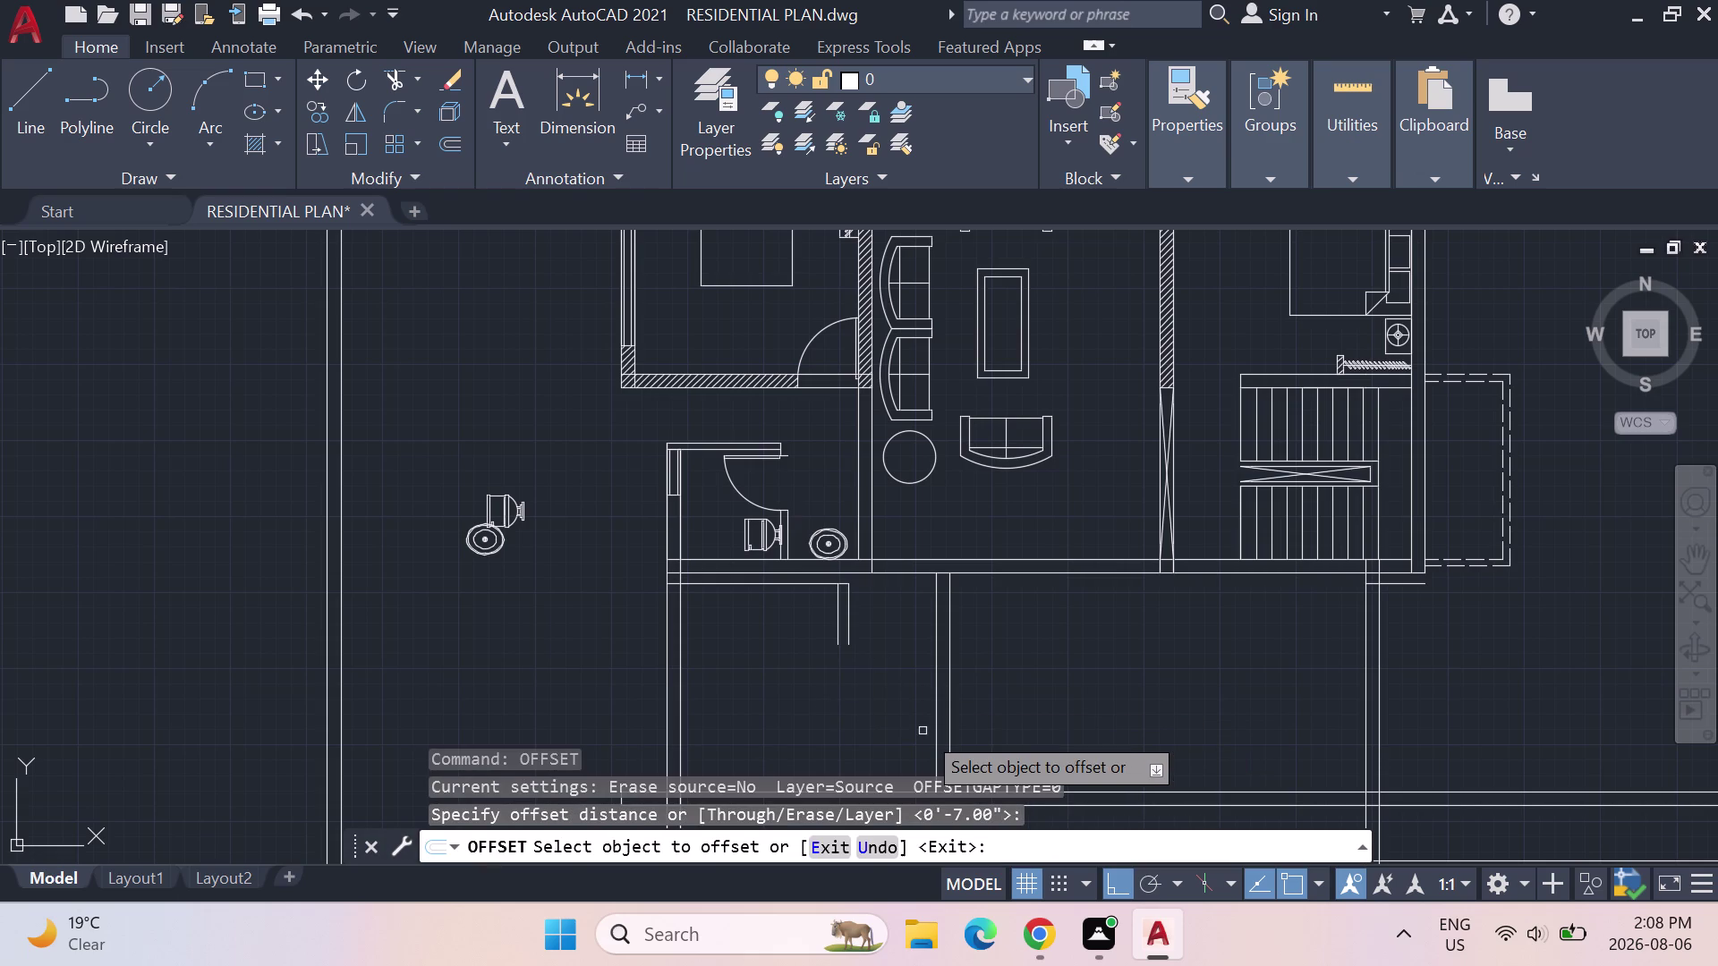
click(793, 582)
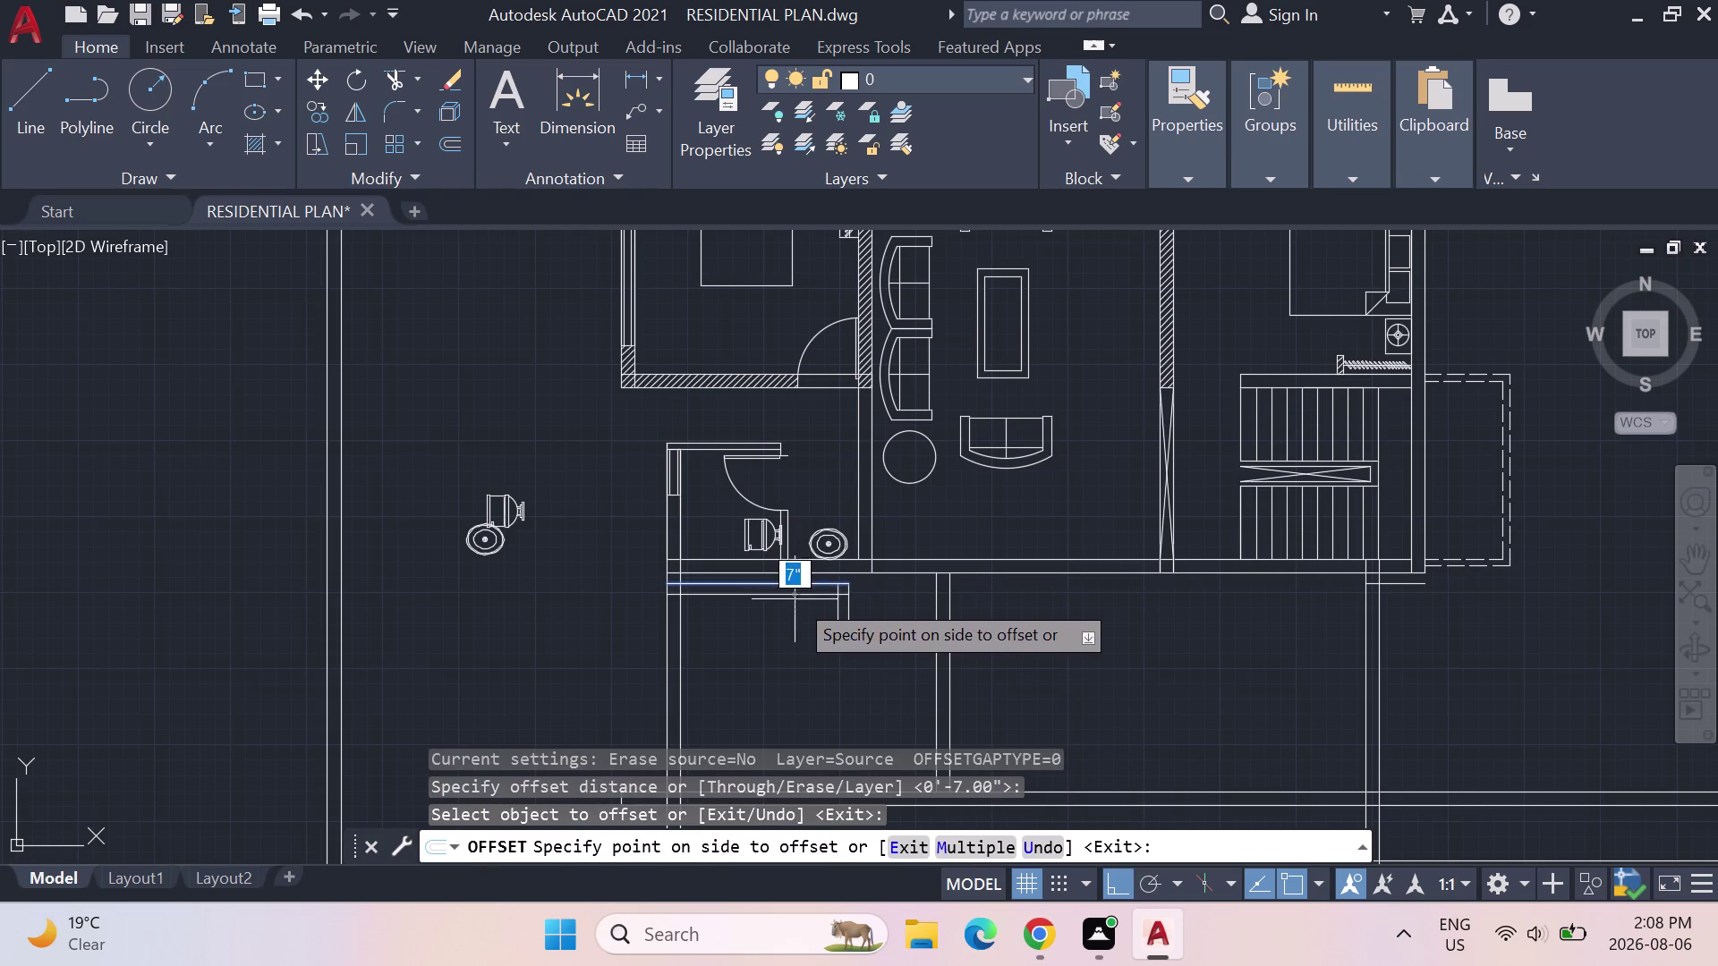
click(795, 600)
scroll(down, 3)
middle_drag(803, 690, 797, 518)
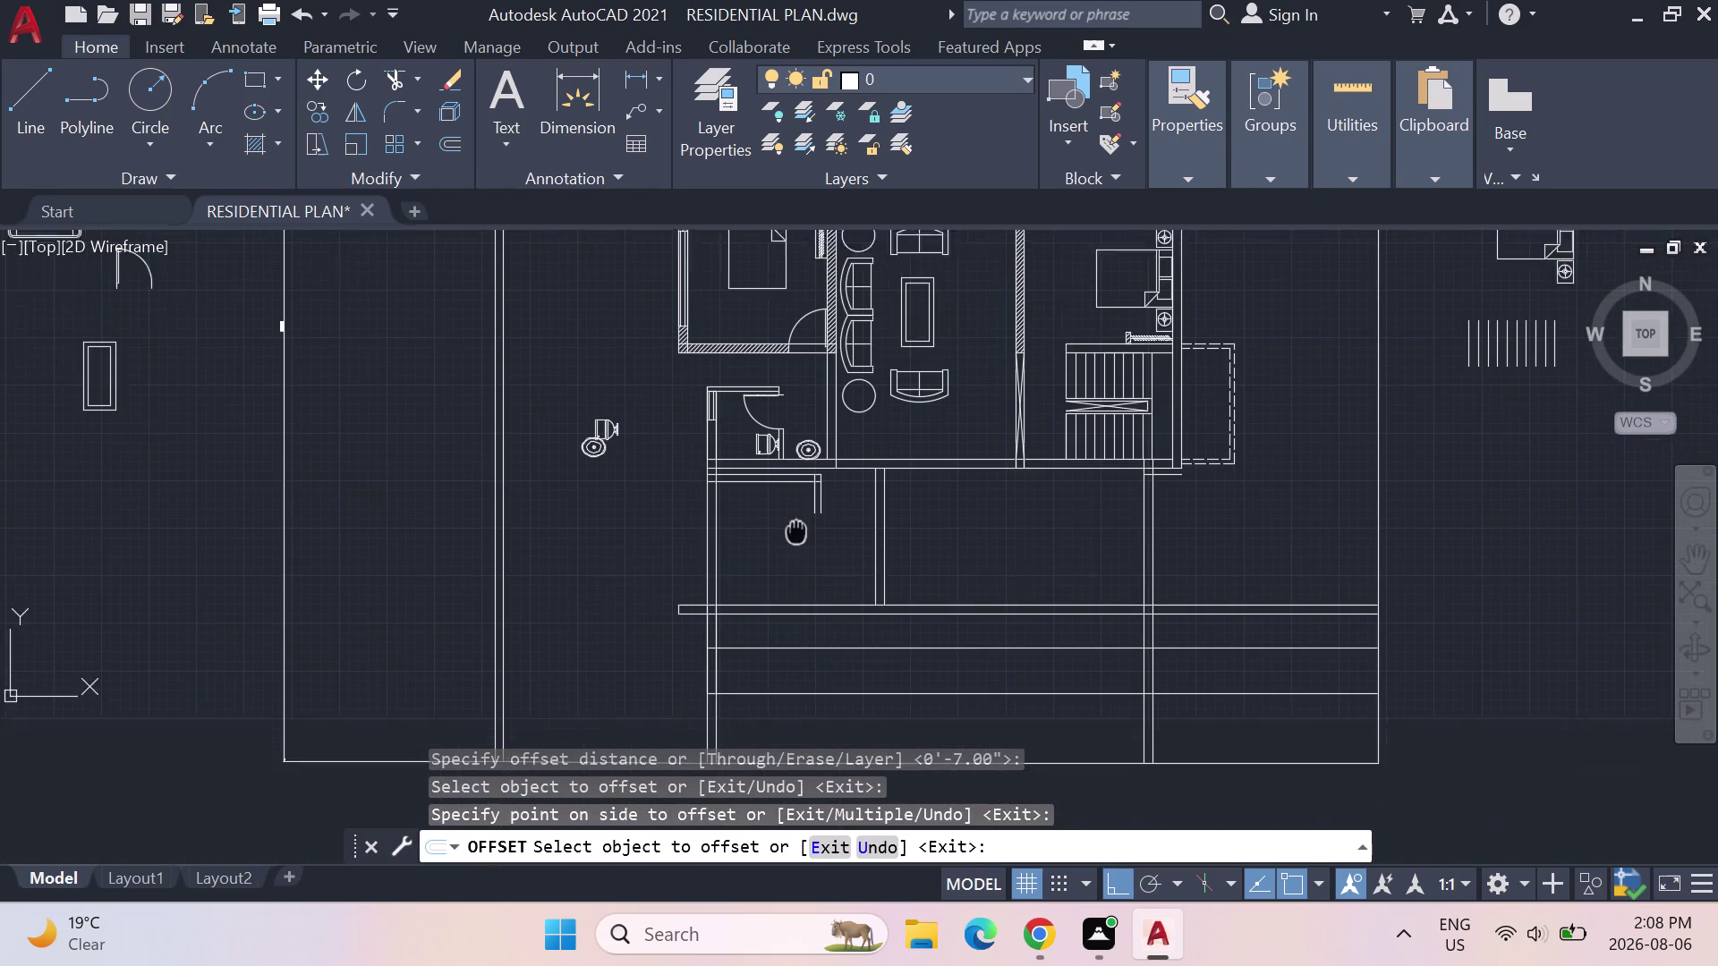
middle_drag(796, 518, 795, 485)
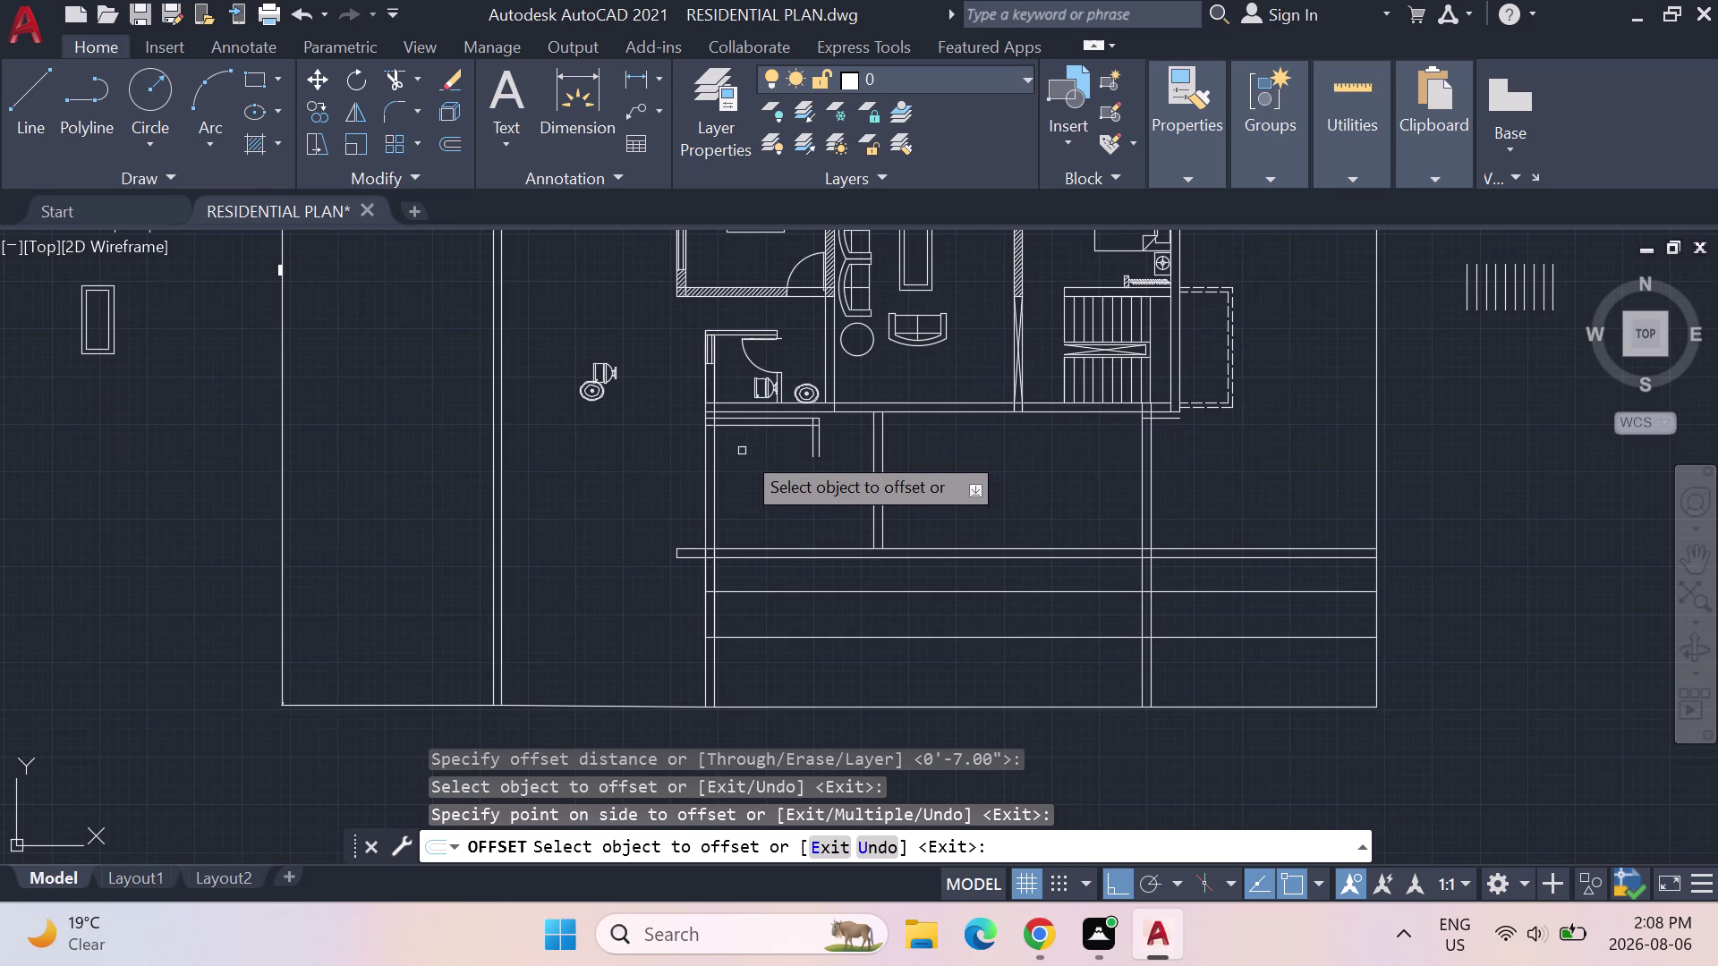
key(Escape)
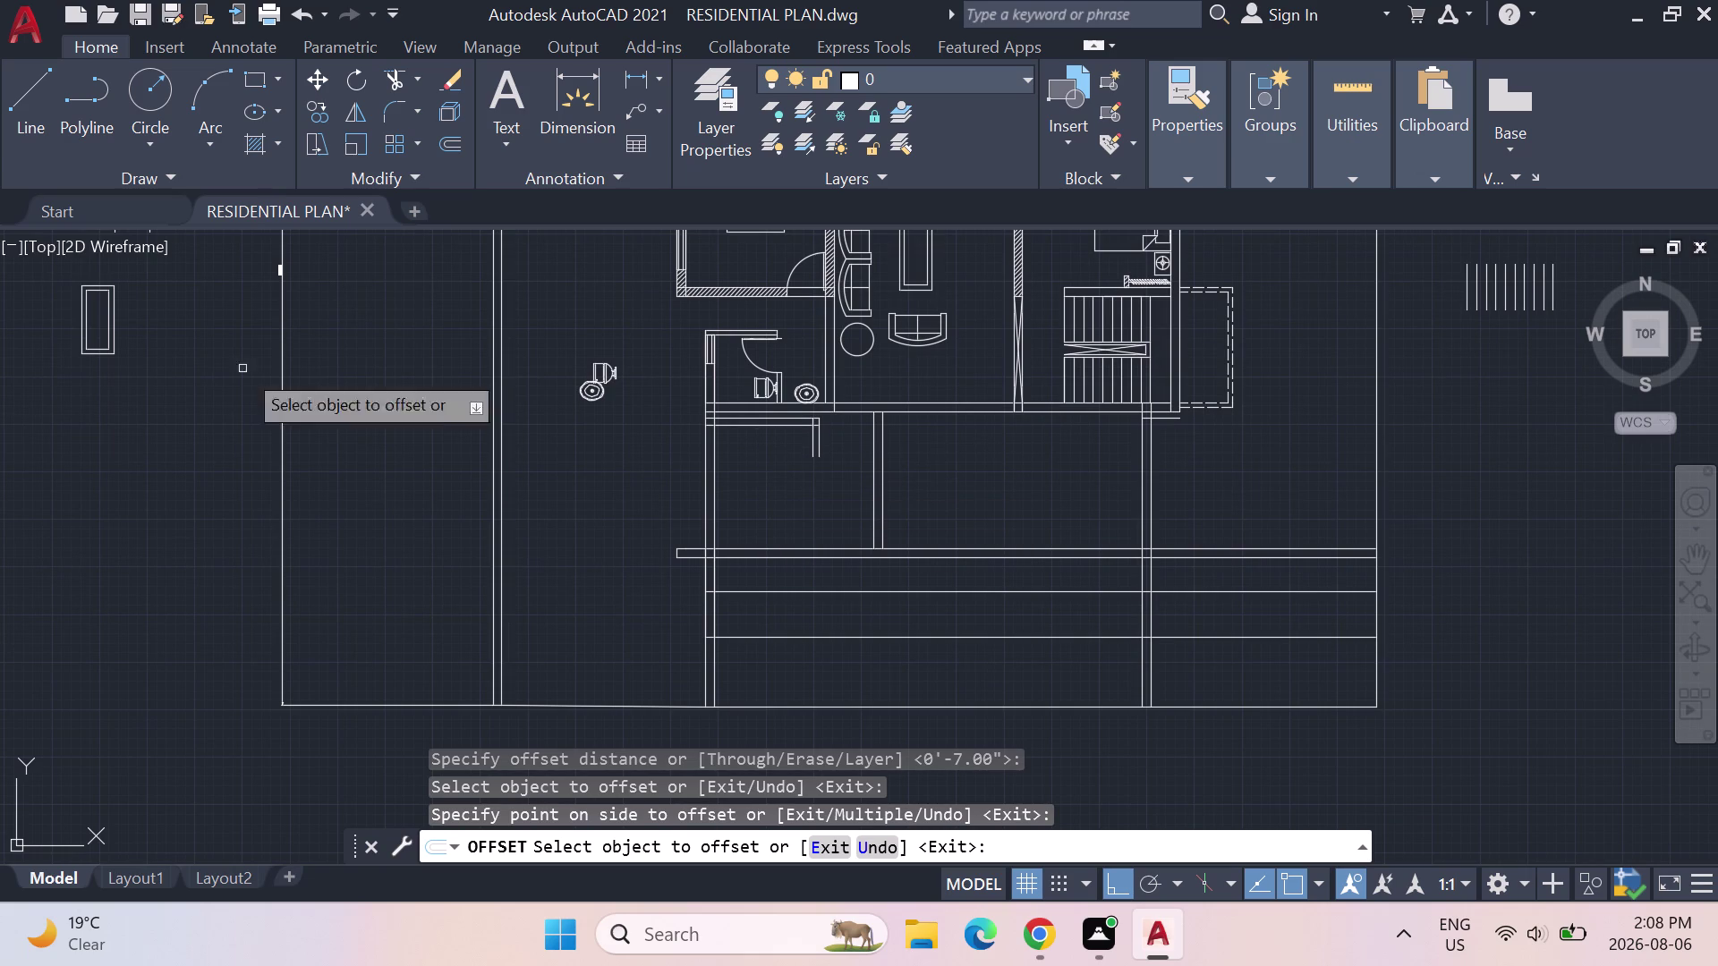
Draw a horizontal line beneath the new partition.
click(35, 91)
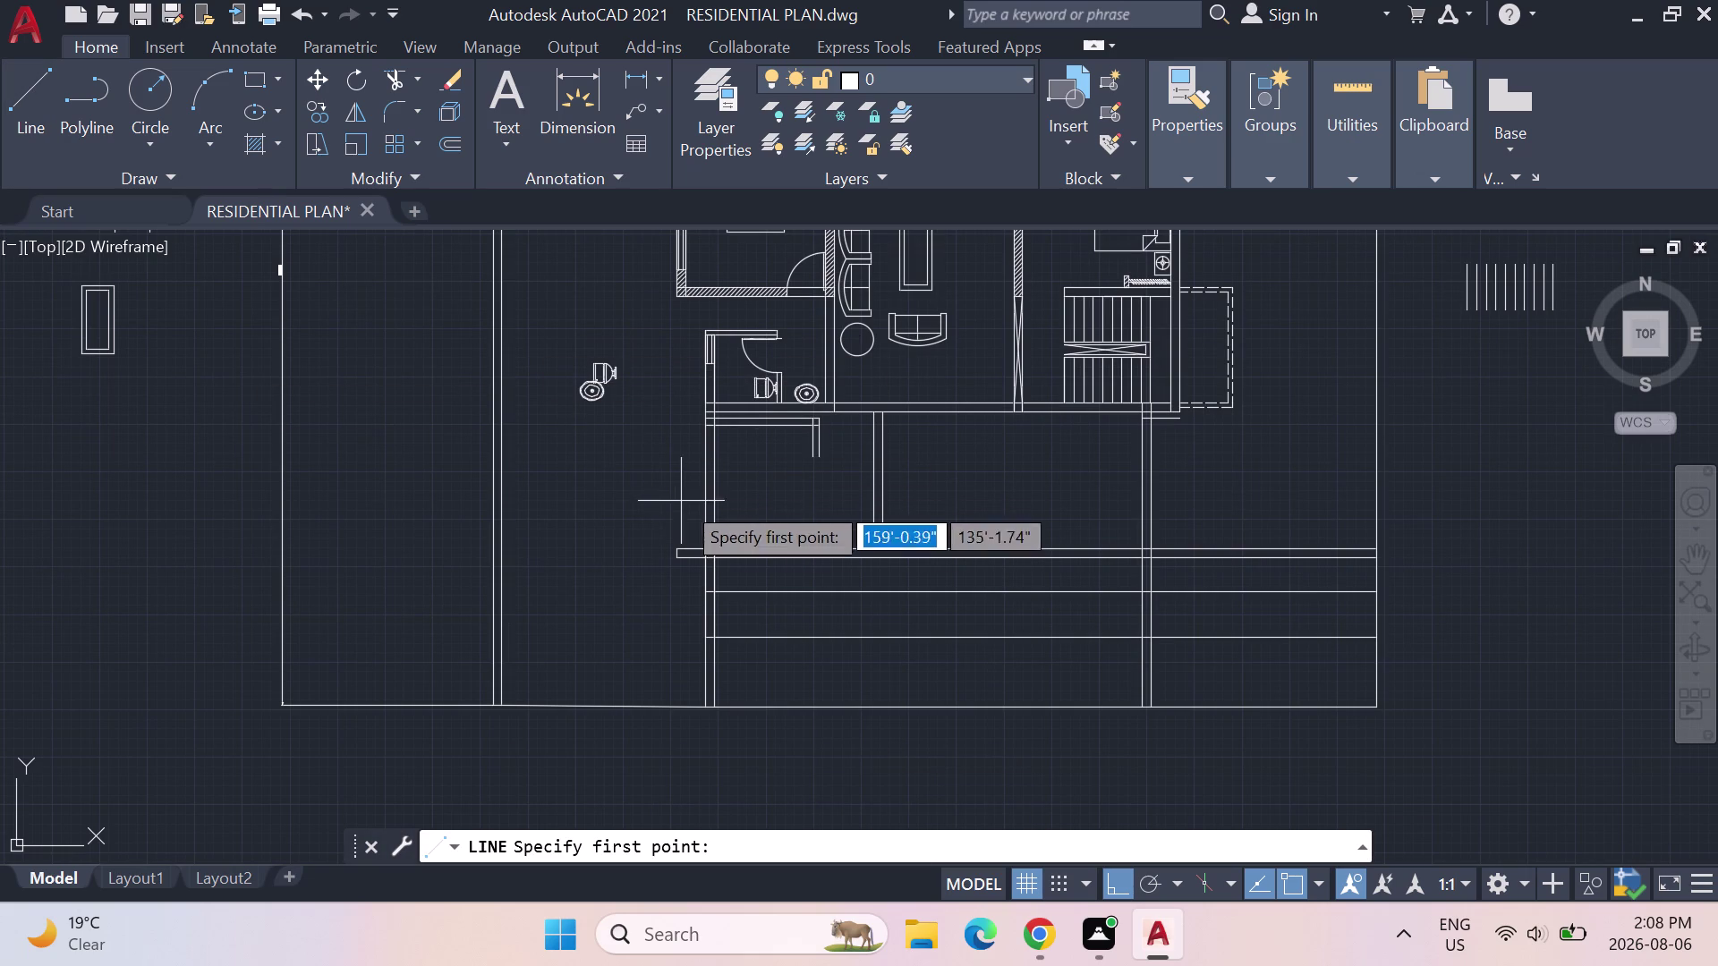
click(712, 490)
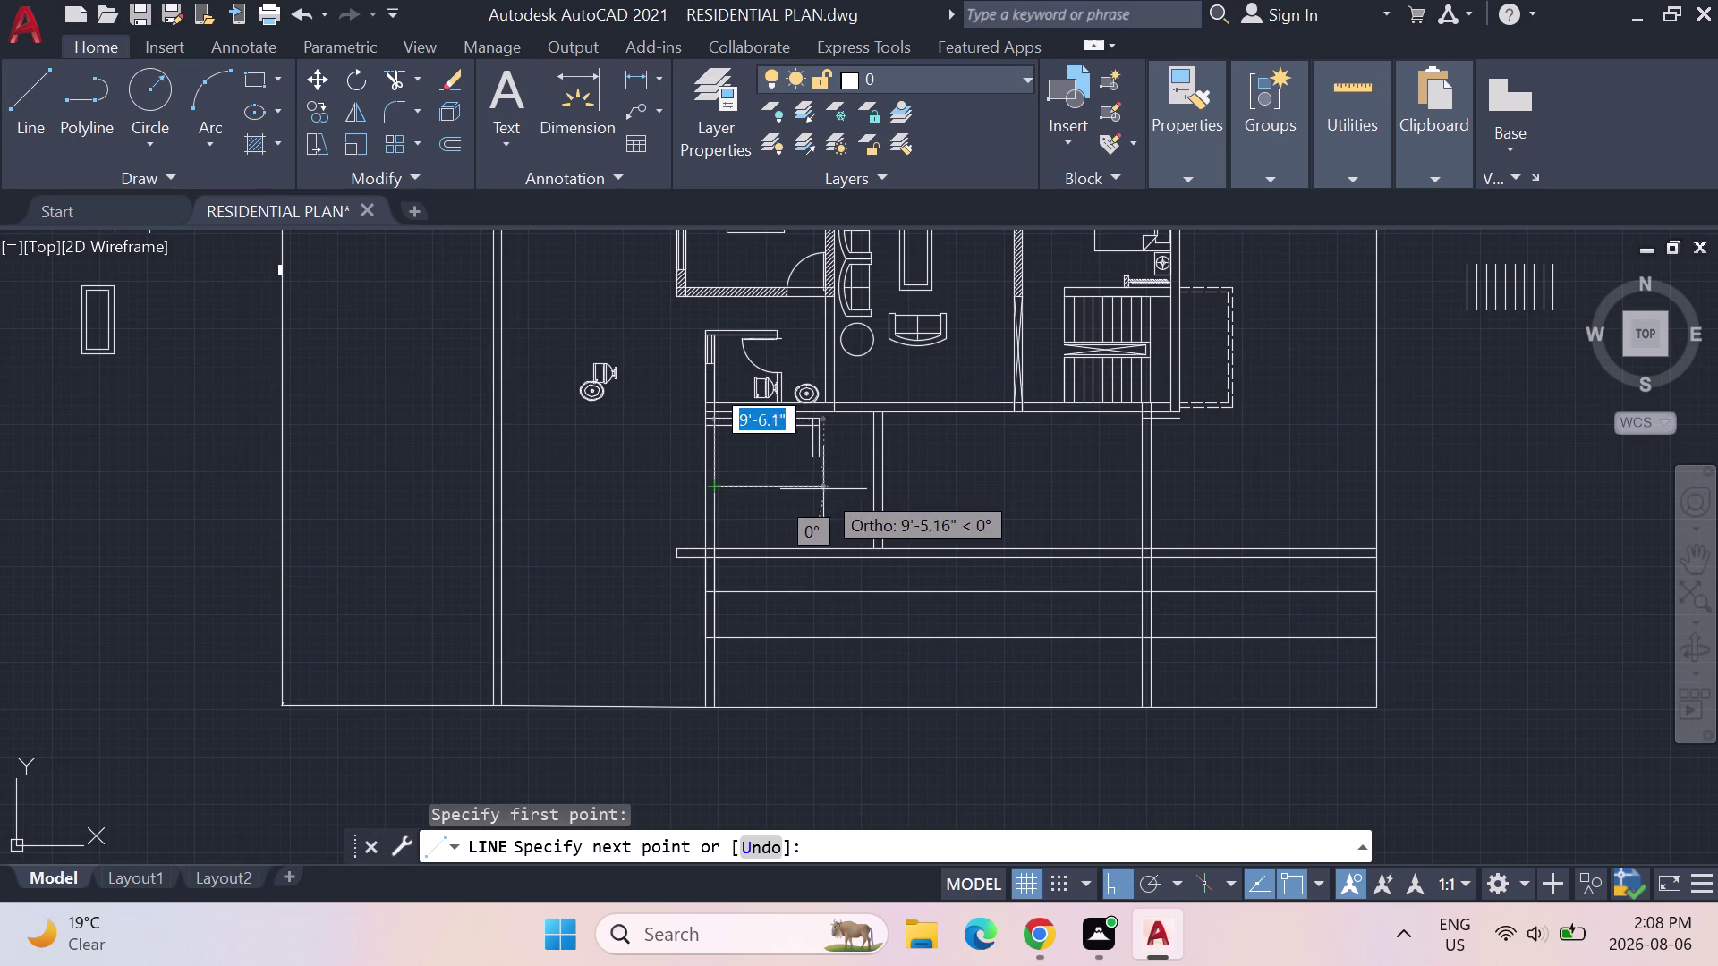
click(844, 488)
key(Escape)
key(Escape)
scroll(up, 3)
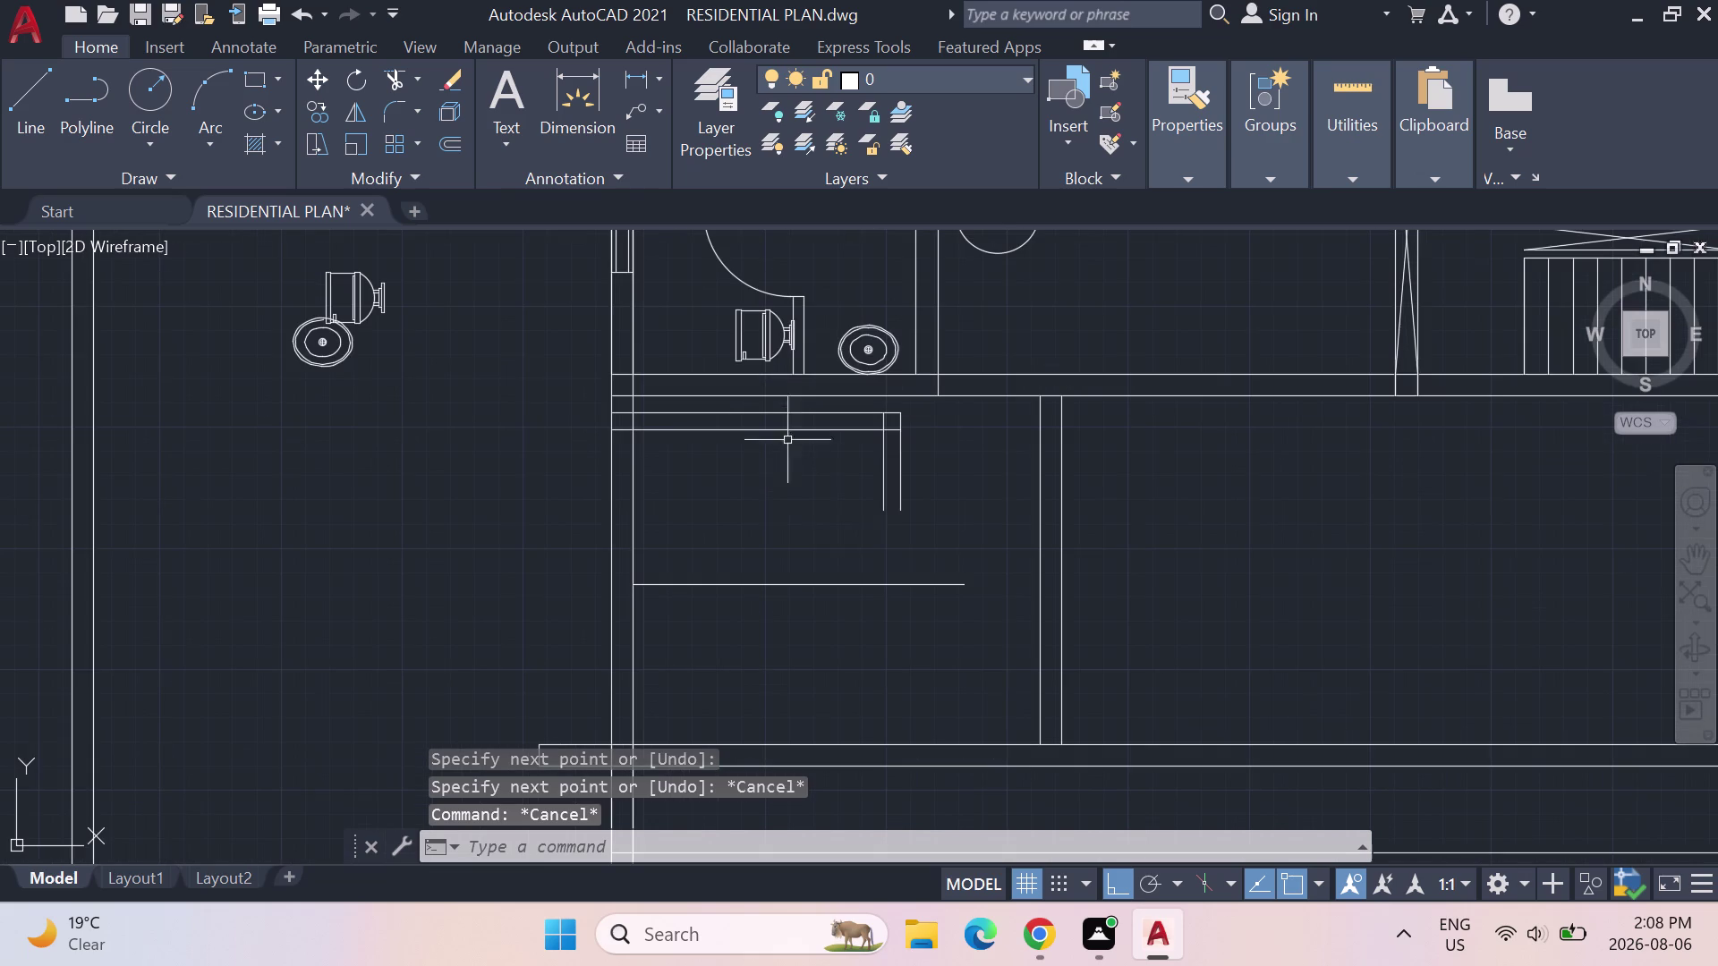
text(TRIM)
key(Return)
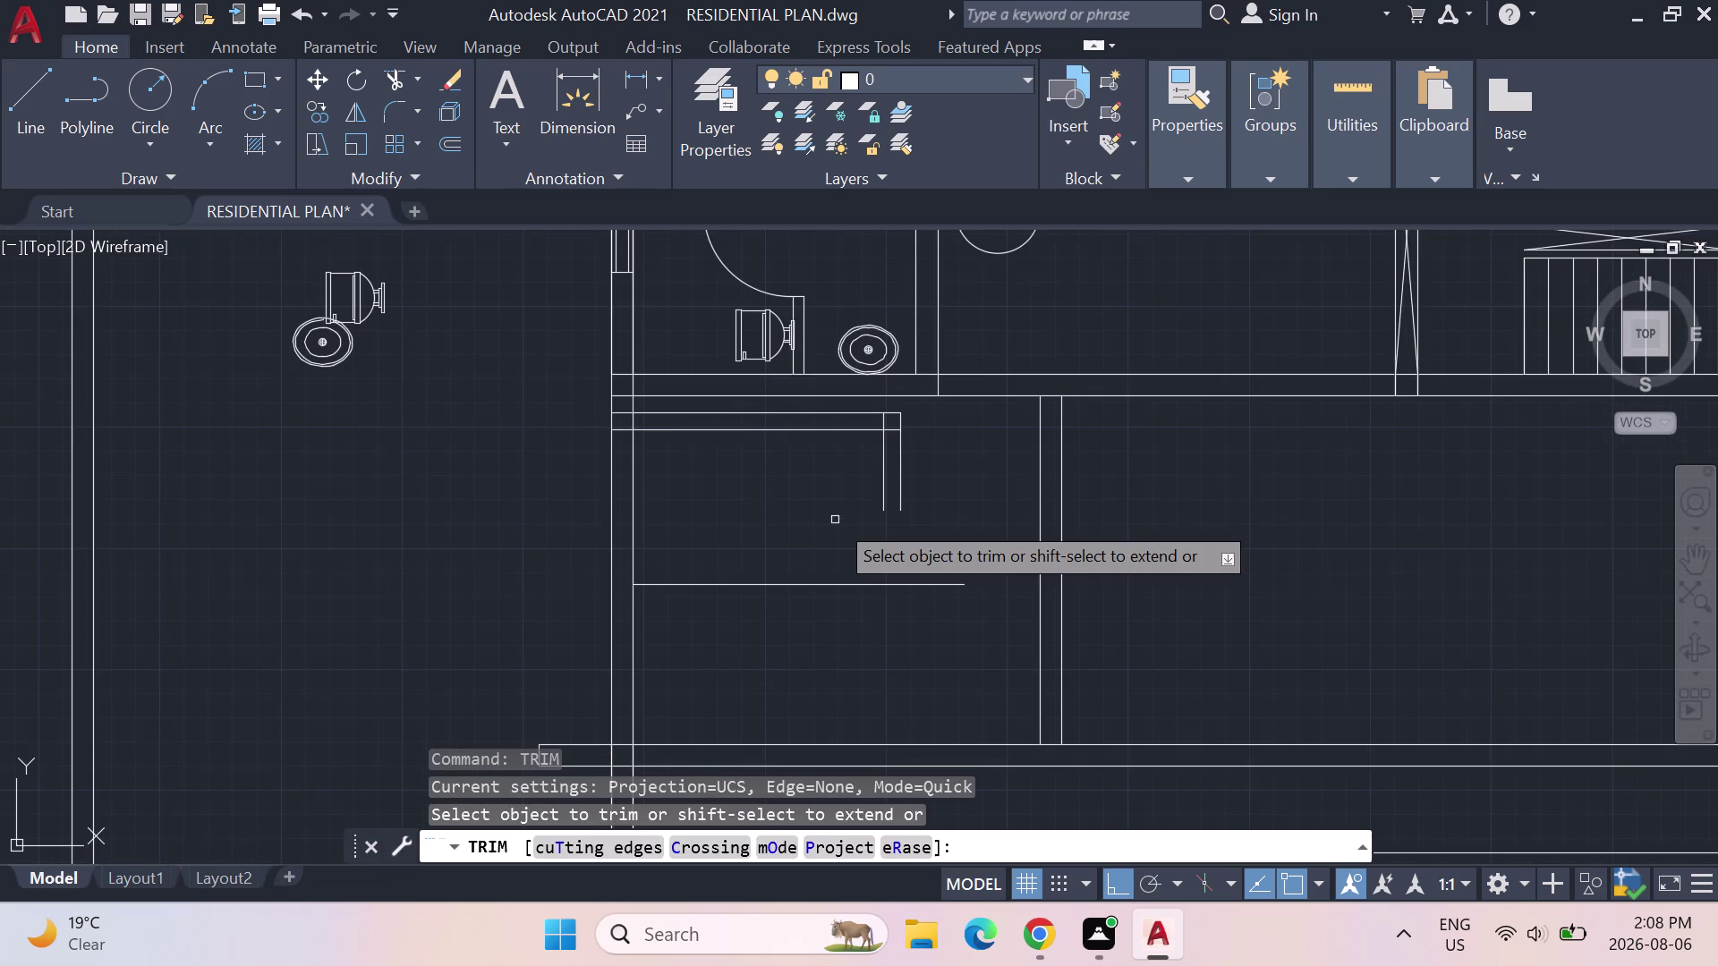
Trim the four overhanging line ends at the partition corner below the bathroom.
click(626, 412)
click(618, 433)
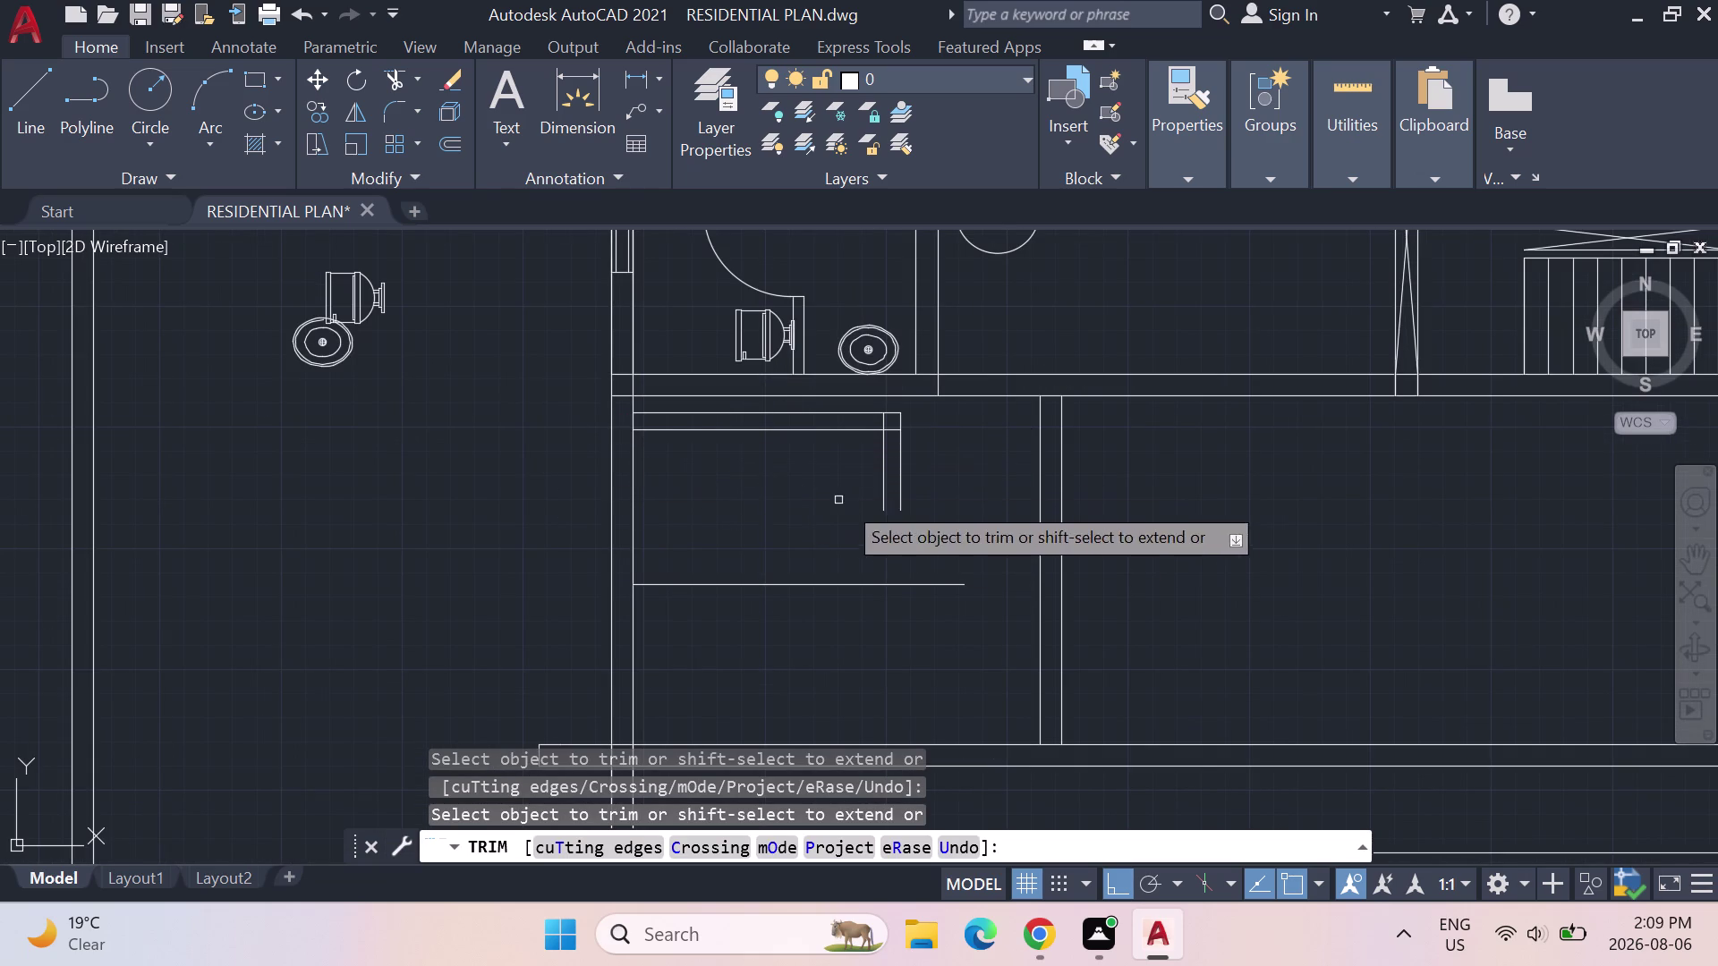
click(891, 429)
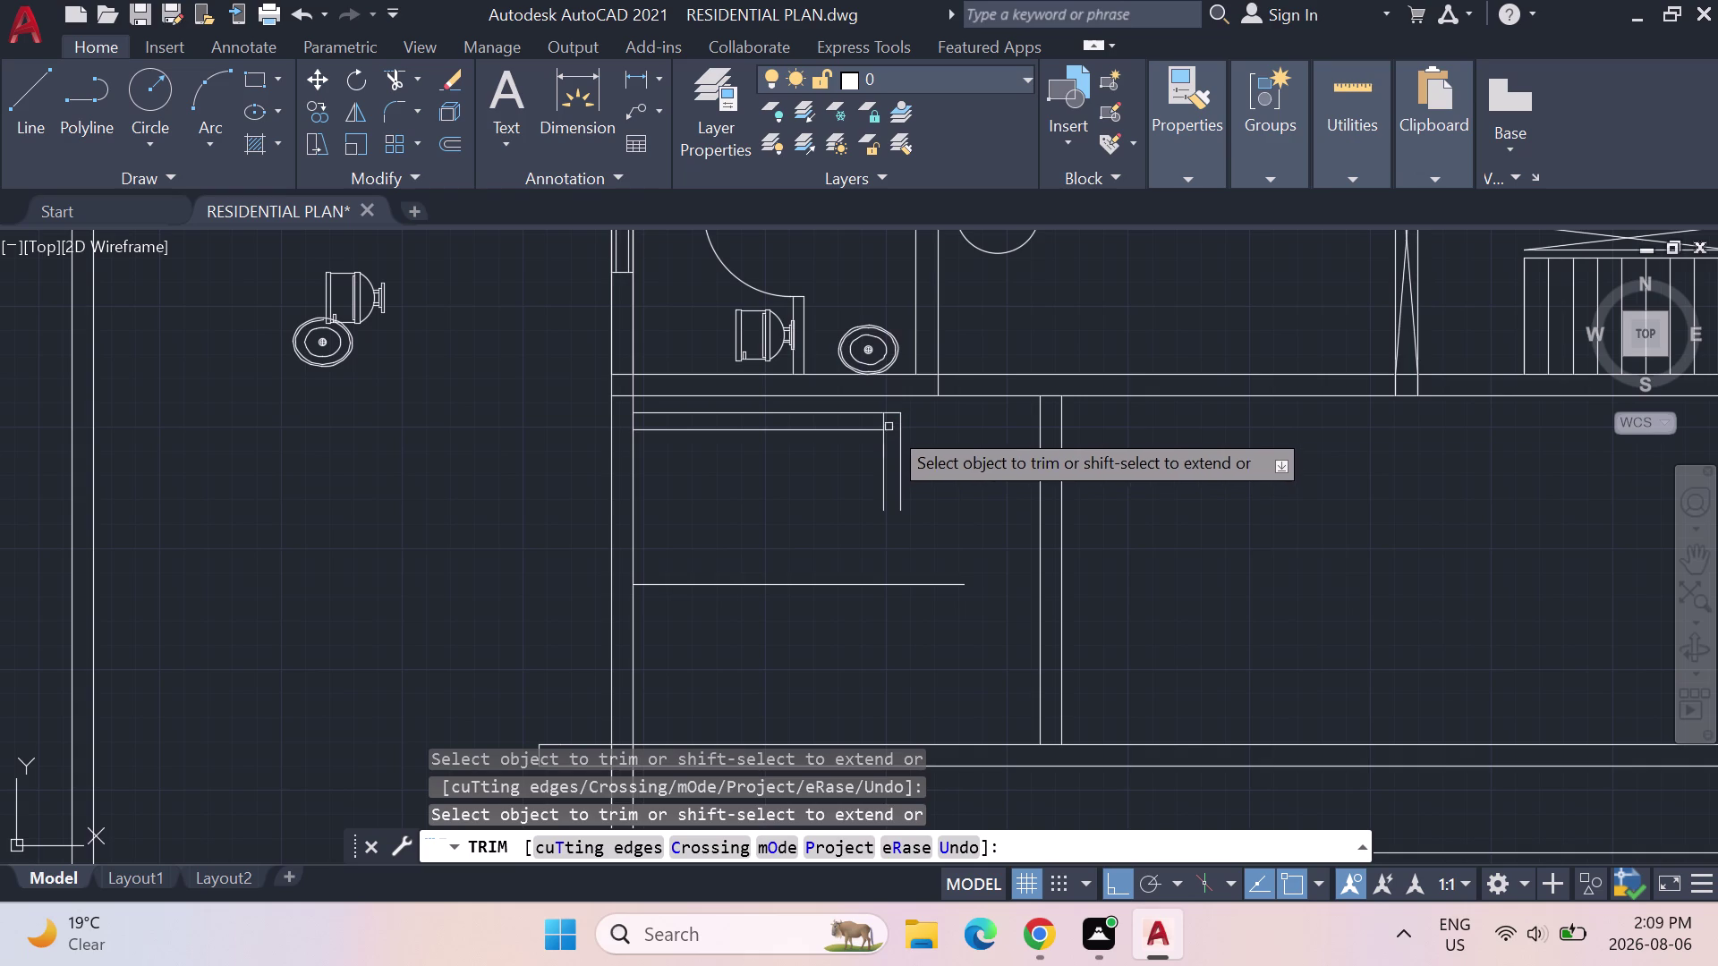
click(885, 424)
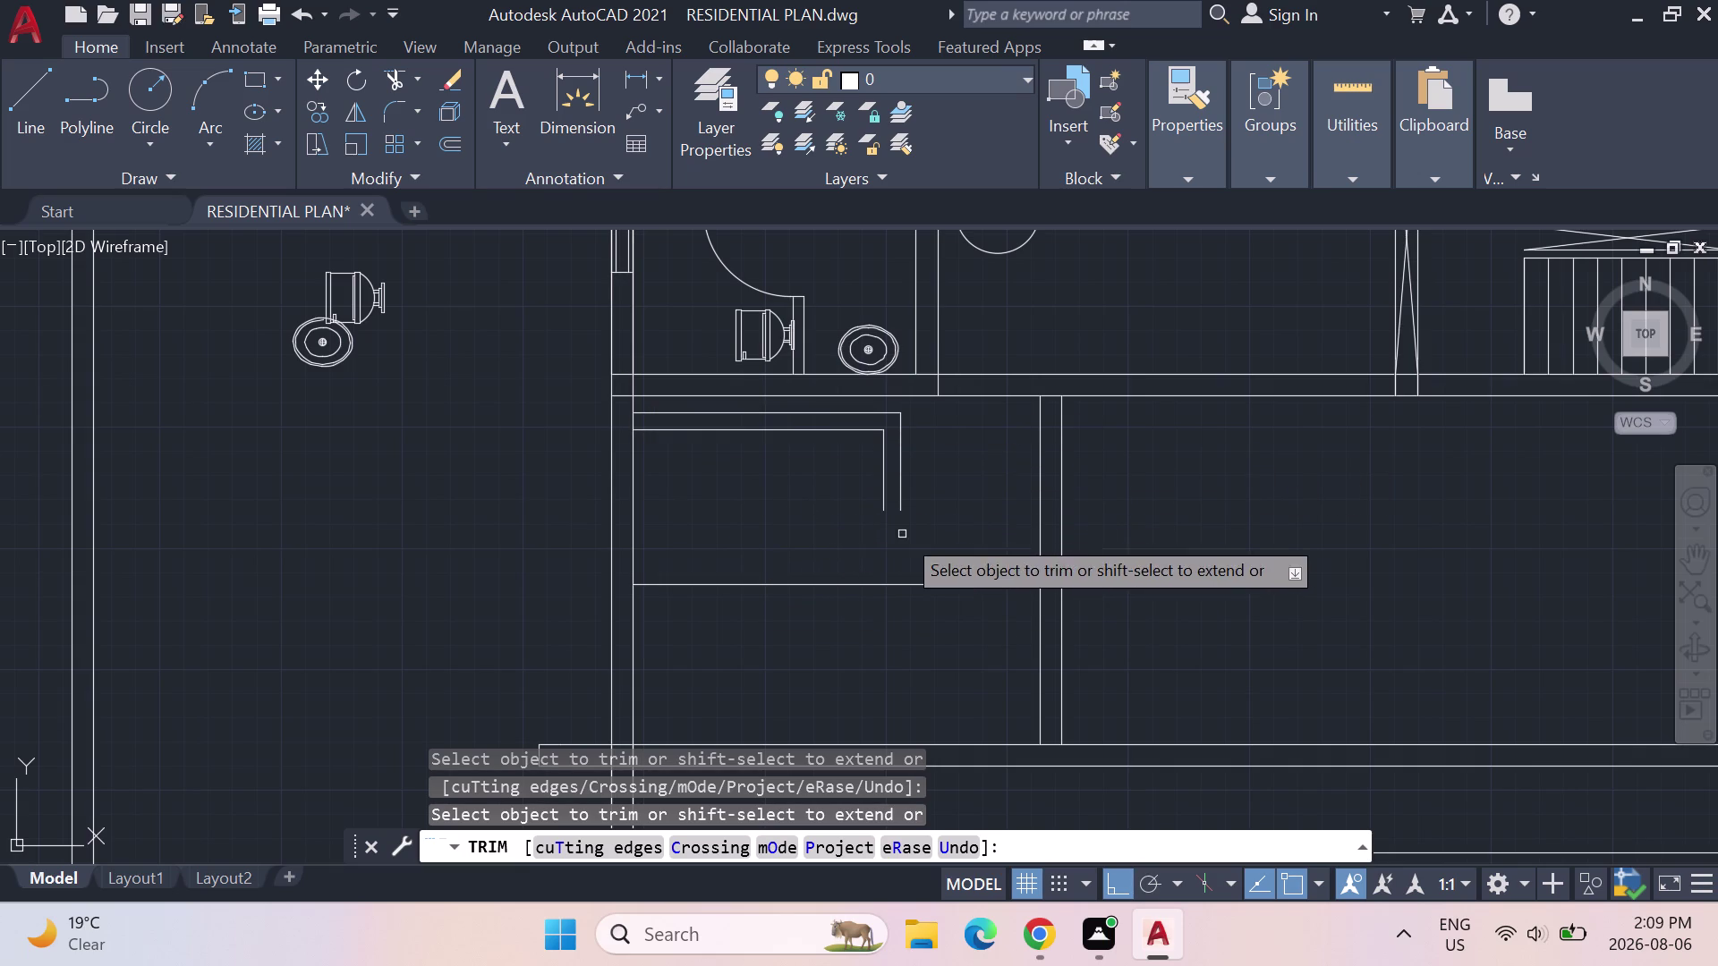
key(Escape)
key(Escape)
Fillet the partition's two parallel bottom lines into a rounded closed end.
text(FI)
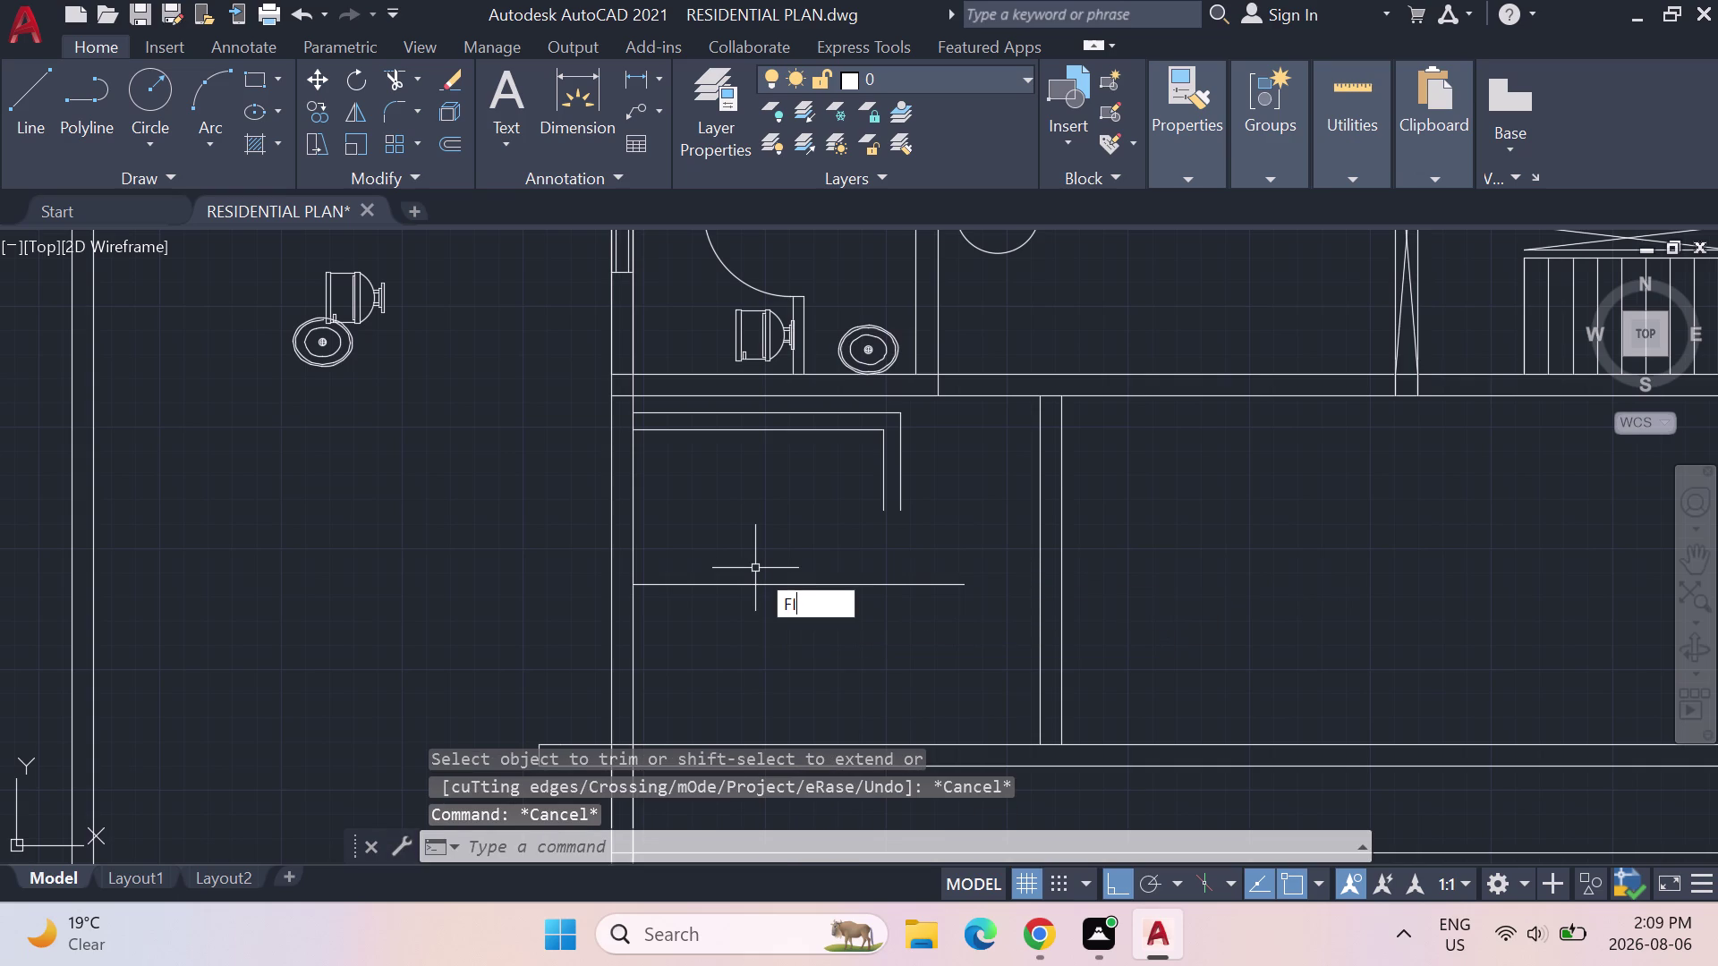
text(LLET)
key(Return)
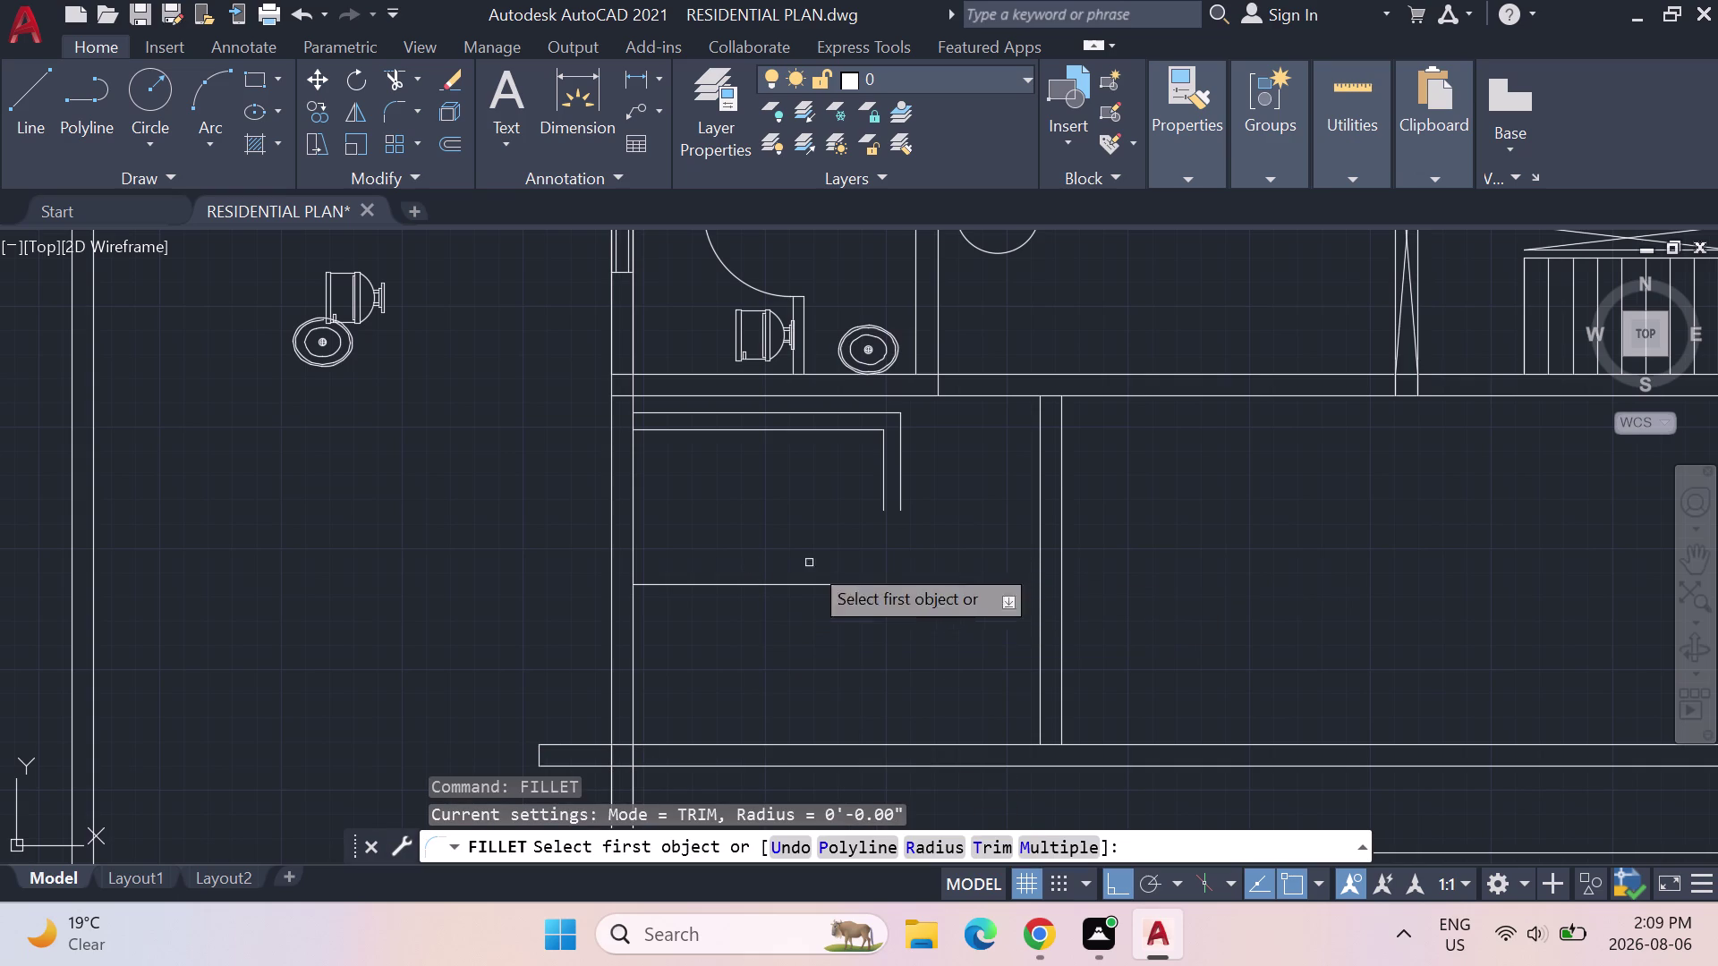
click(881, 494)
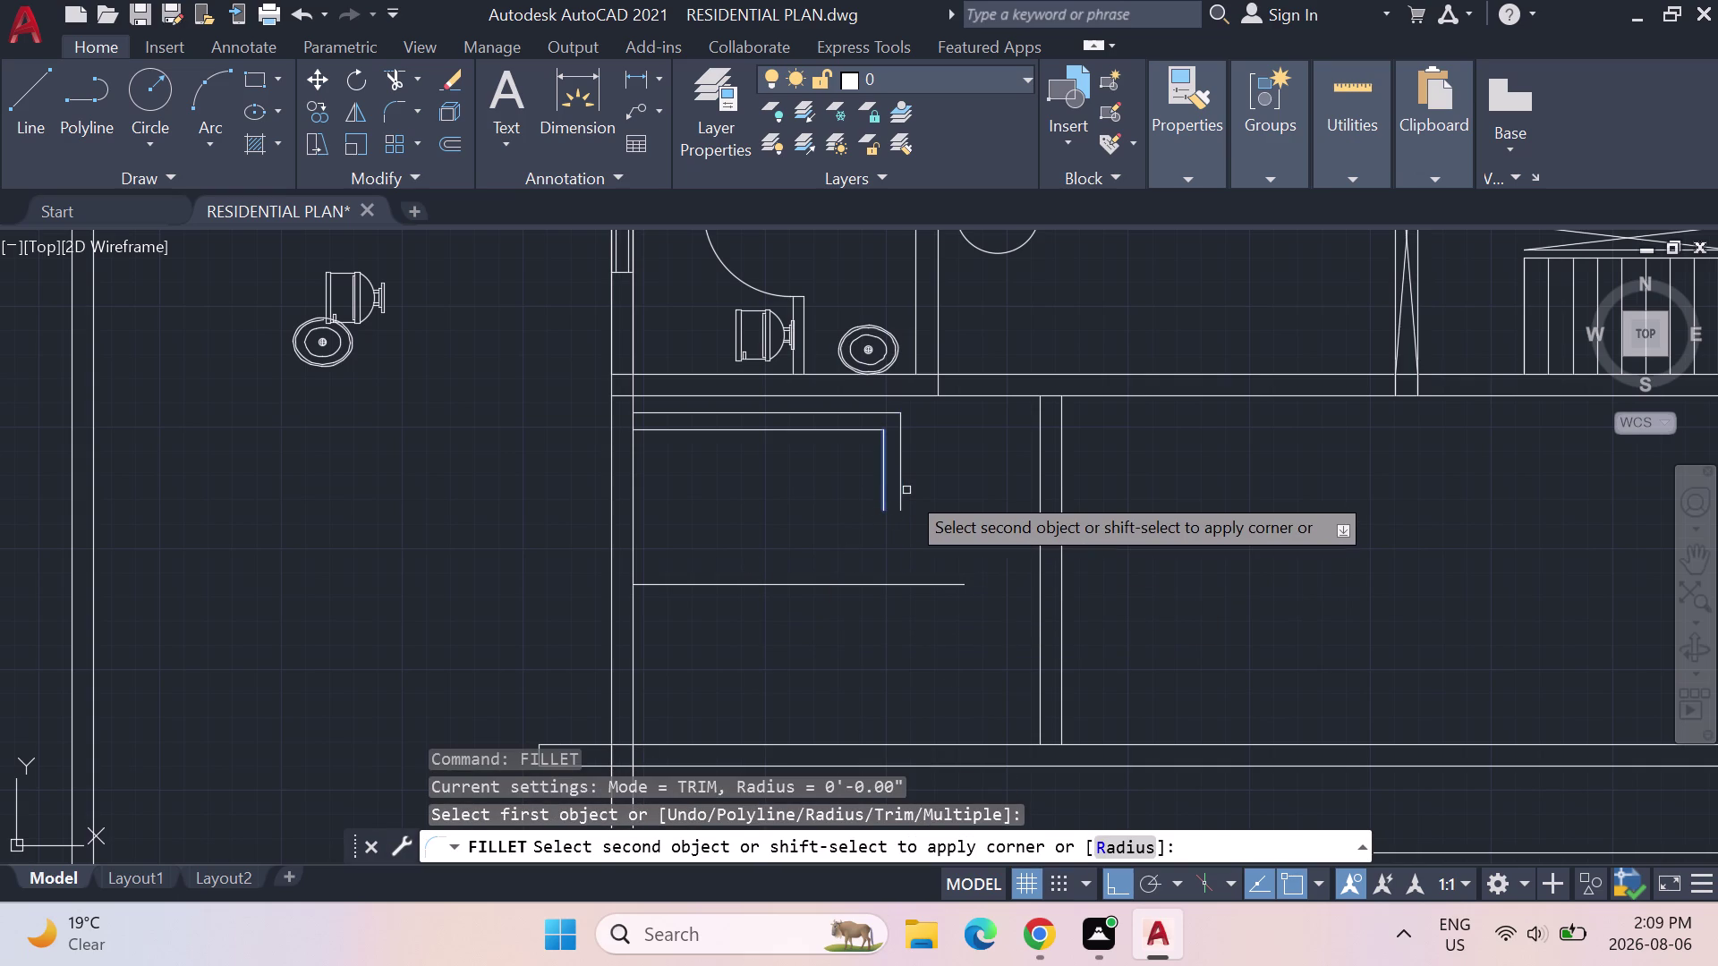
click(898, 496)
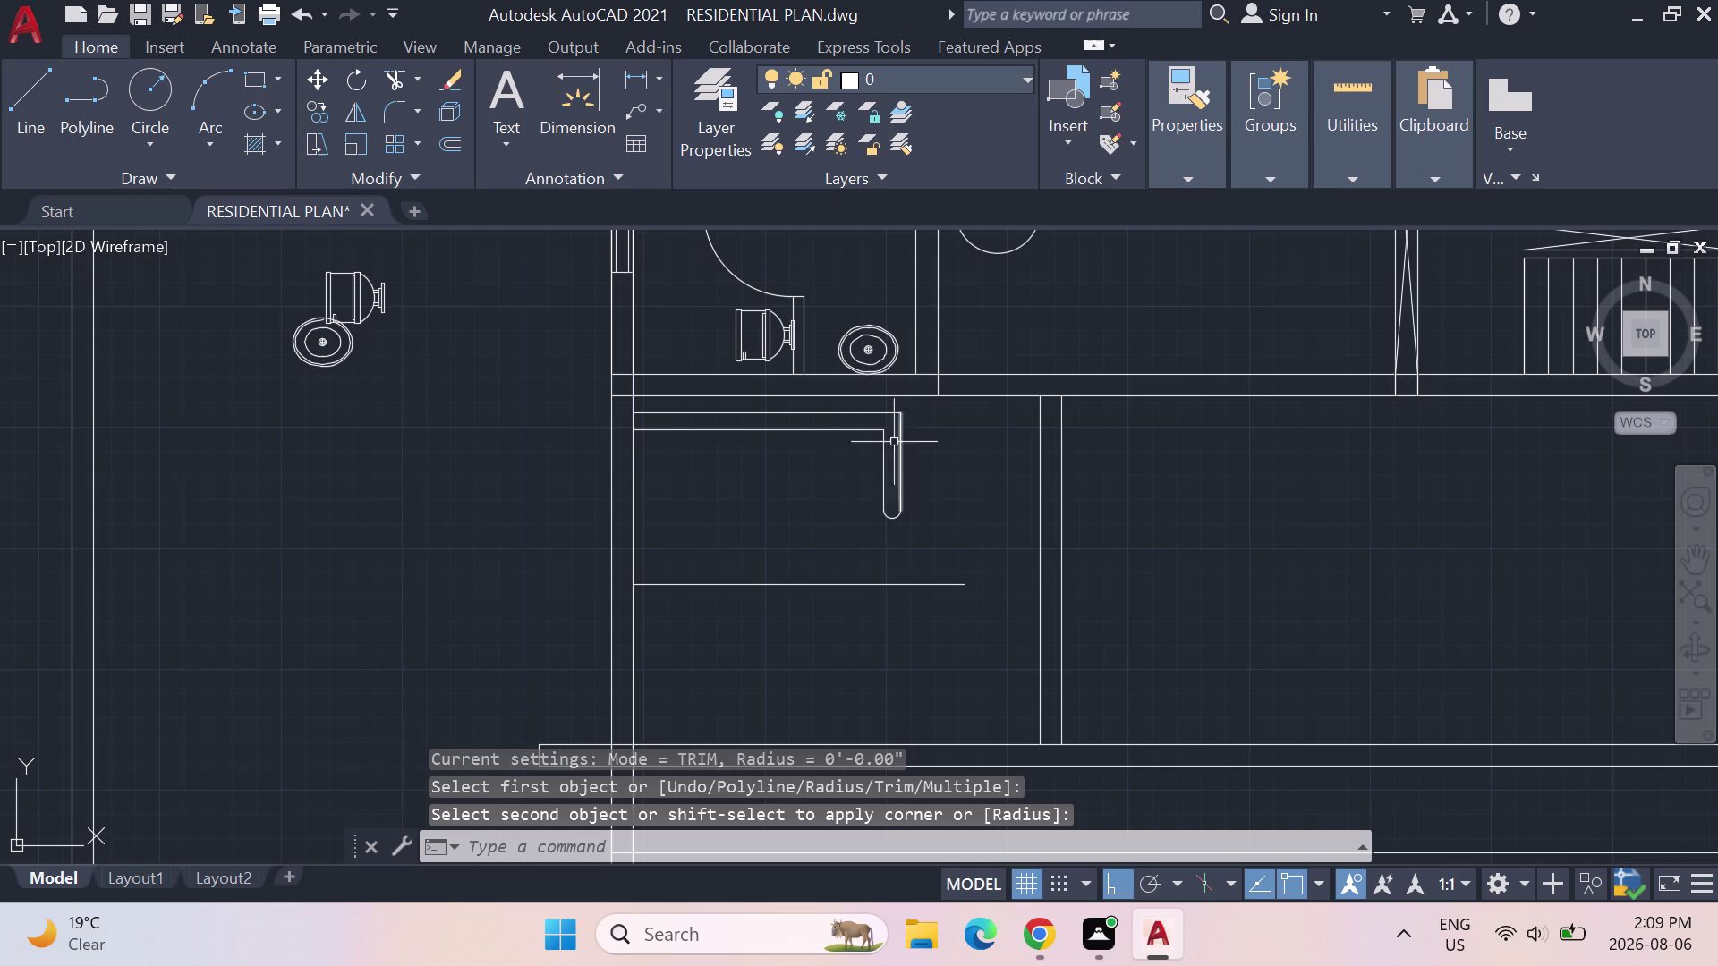
Try filleting the partition's top corner, then cancel the pending fillet.
key(Return)
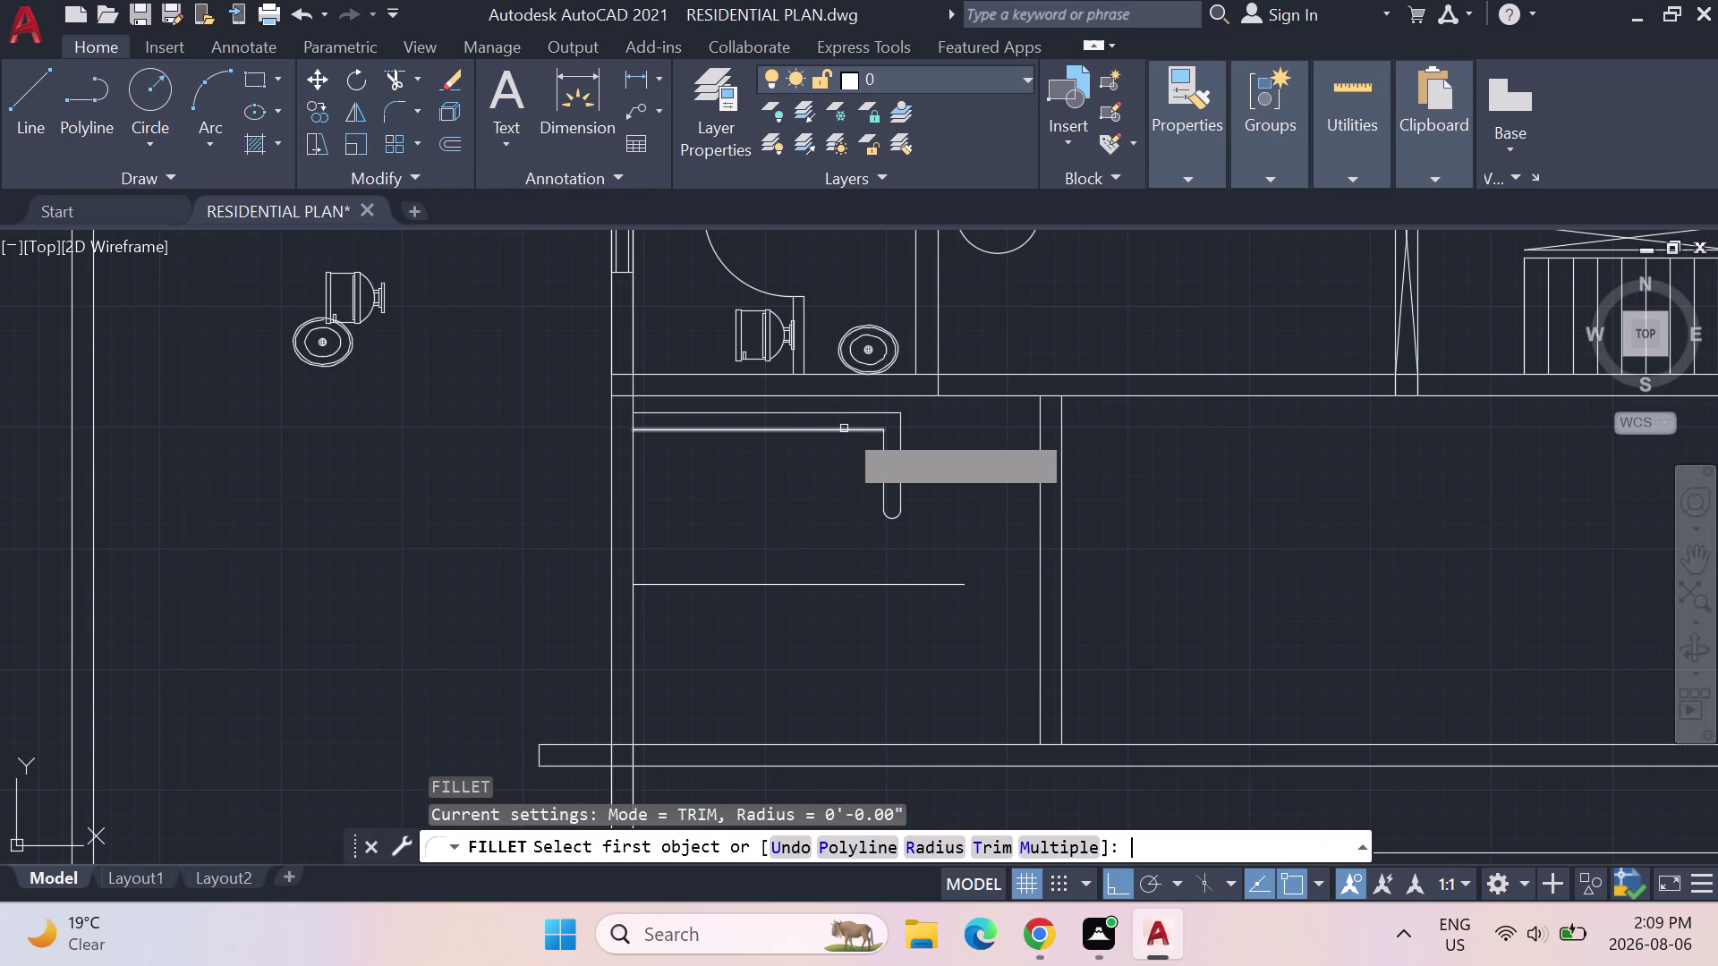
click(885, 413)
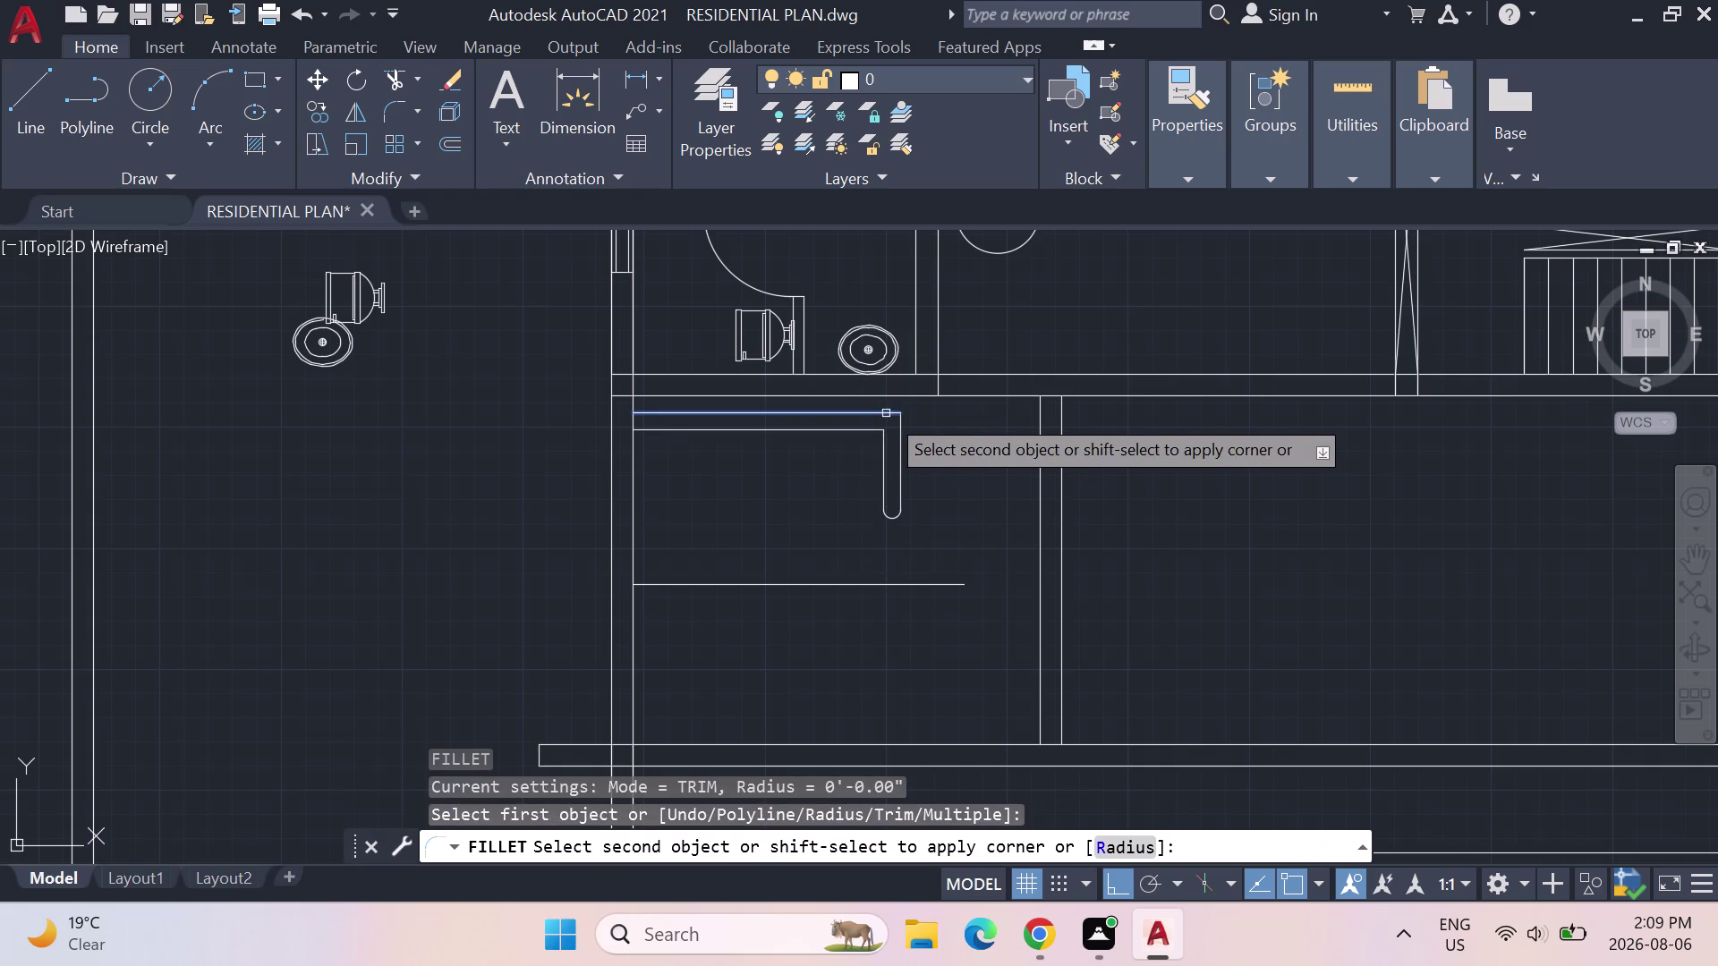
click(899, 427)
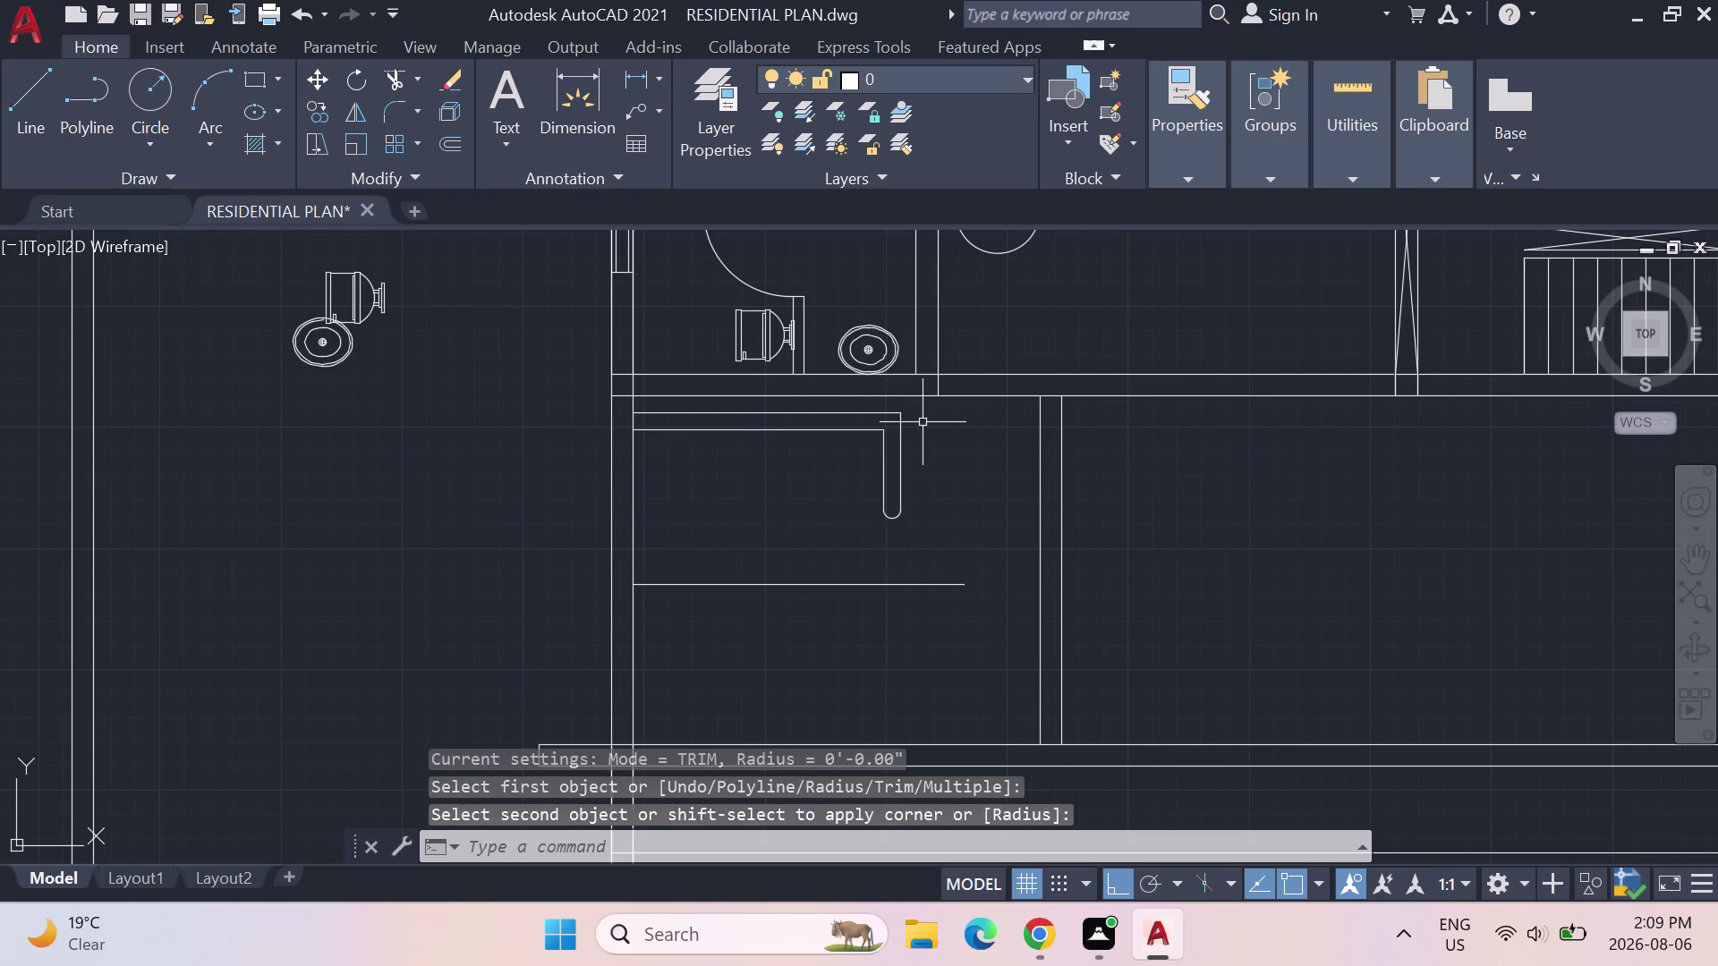
key(Escape)
key(Escape)
key(Escape)
key(Escape)
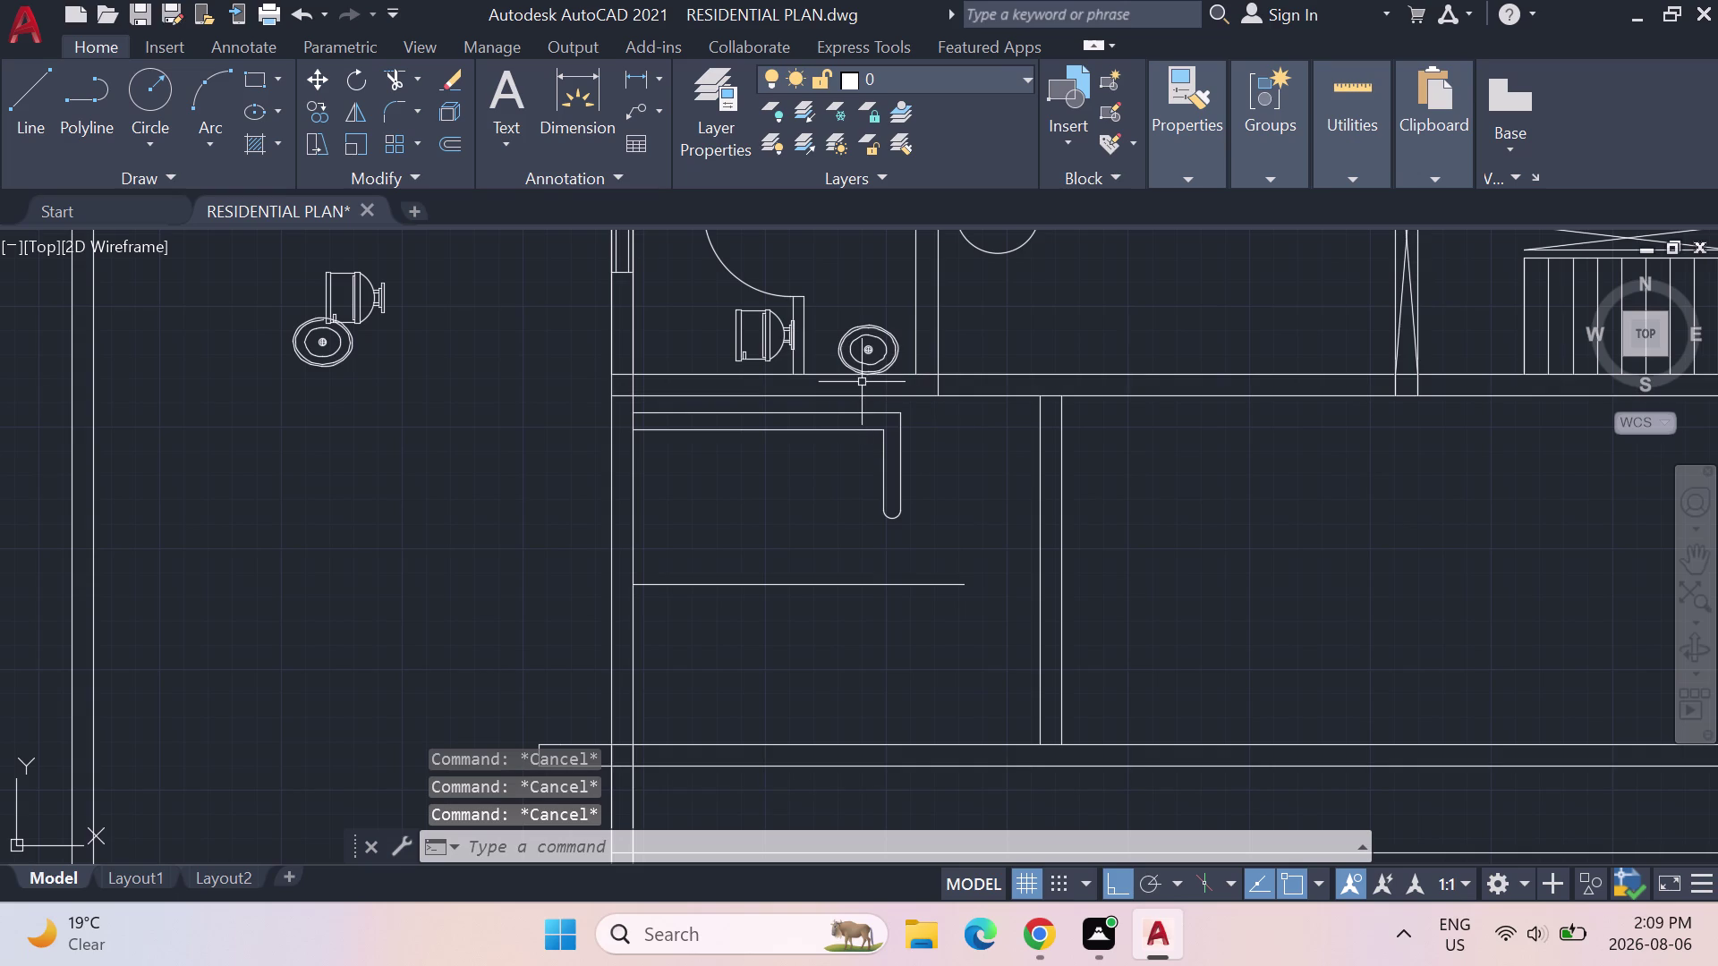
Clear the mistyped fillet commands (FILLT, FILL) and the unintended command.
text(FILLT)
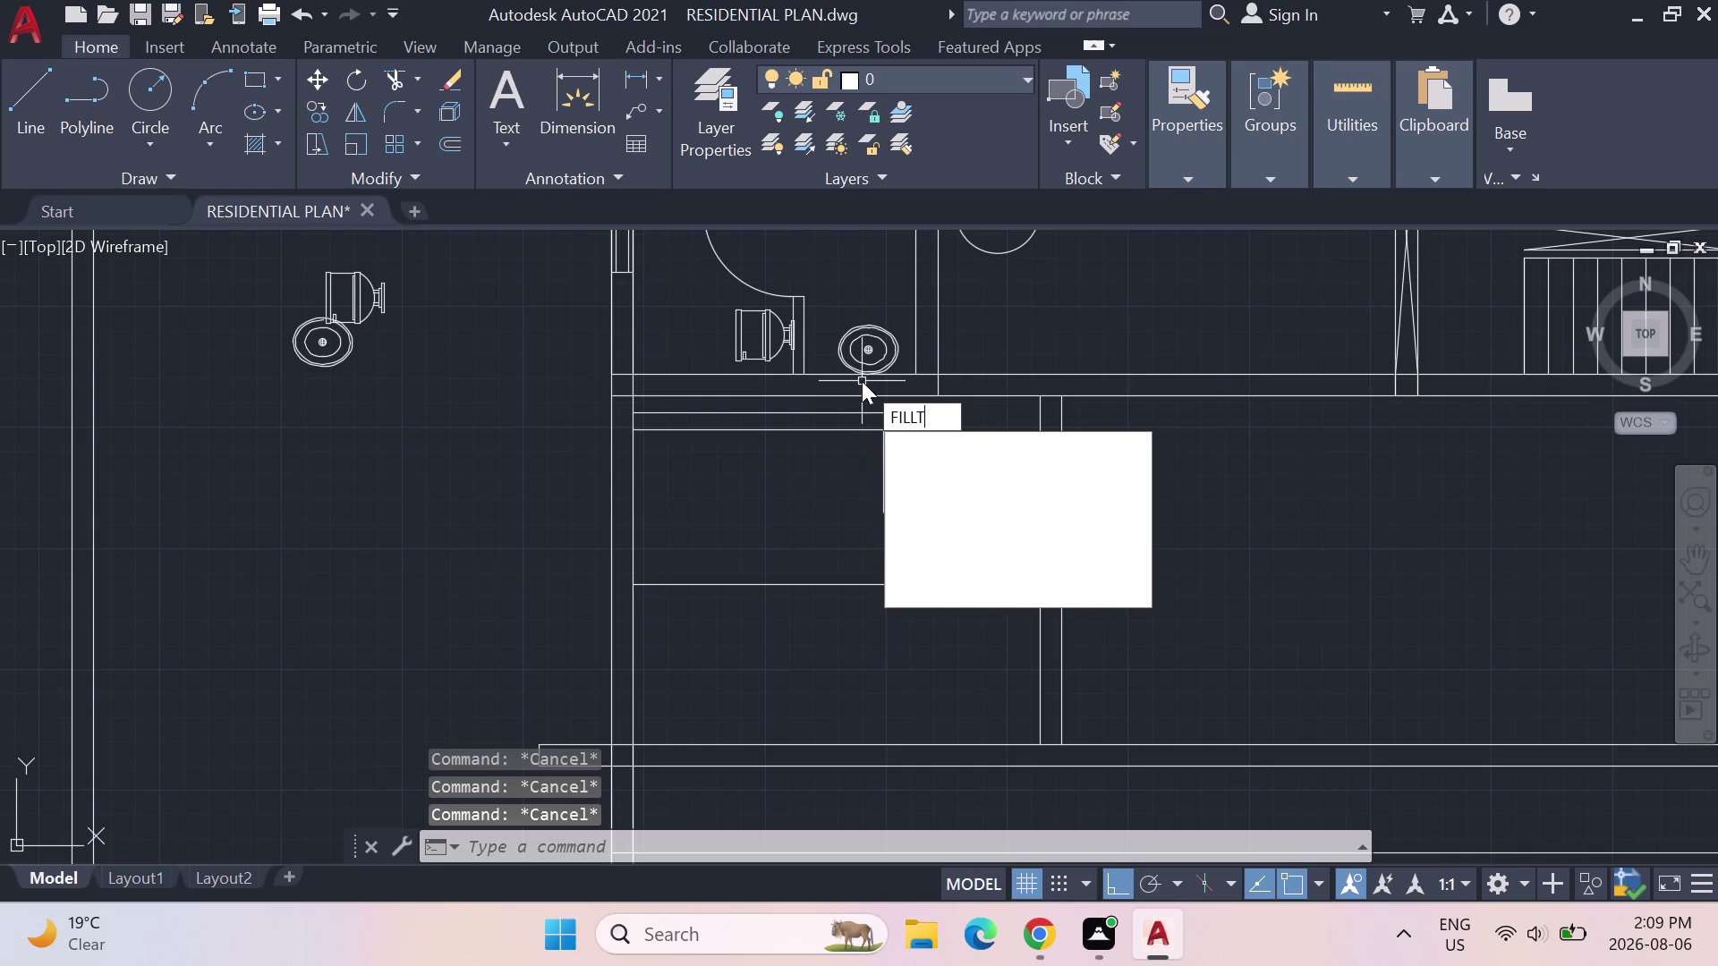
key(Return)
key(Escape)
key(Escape)
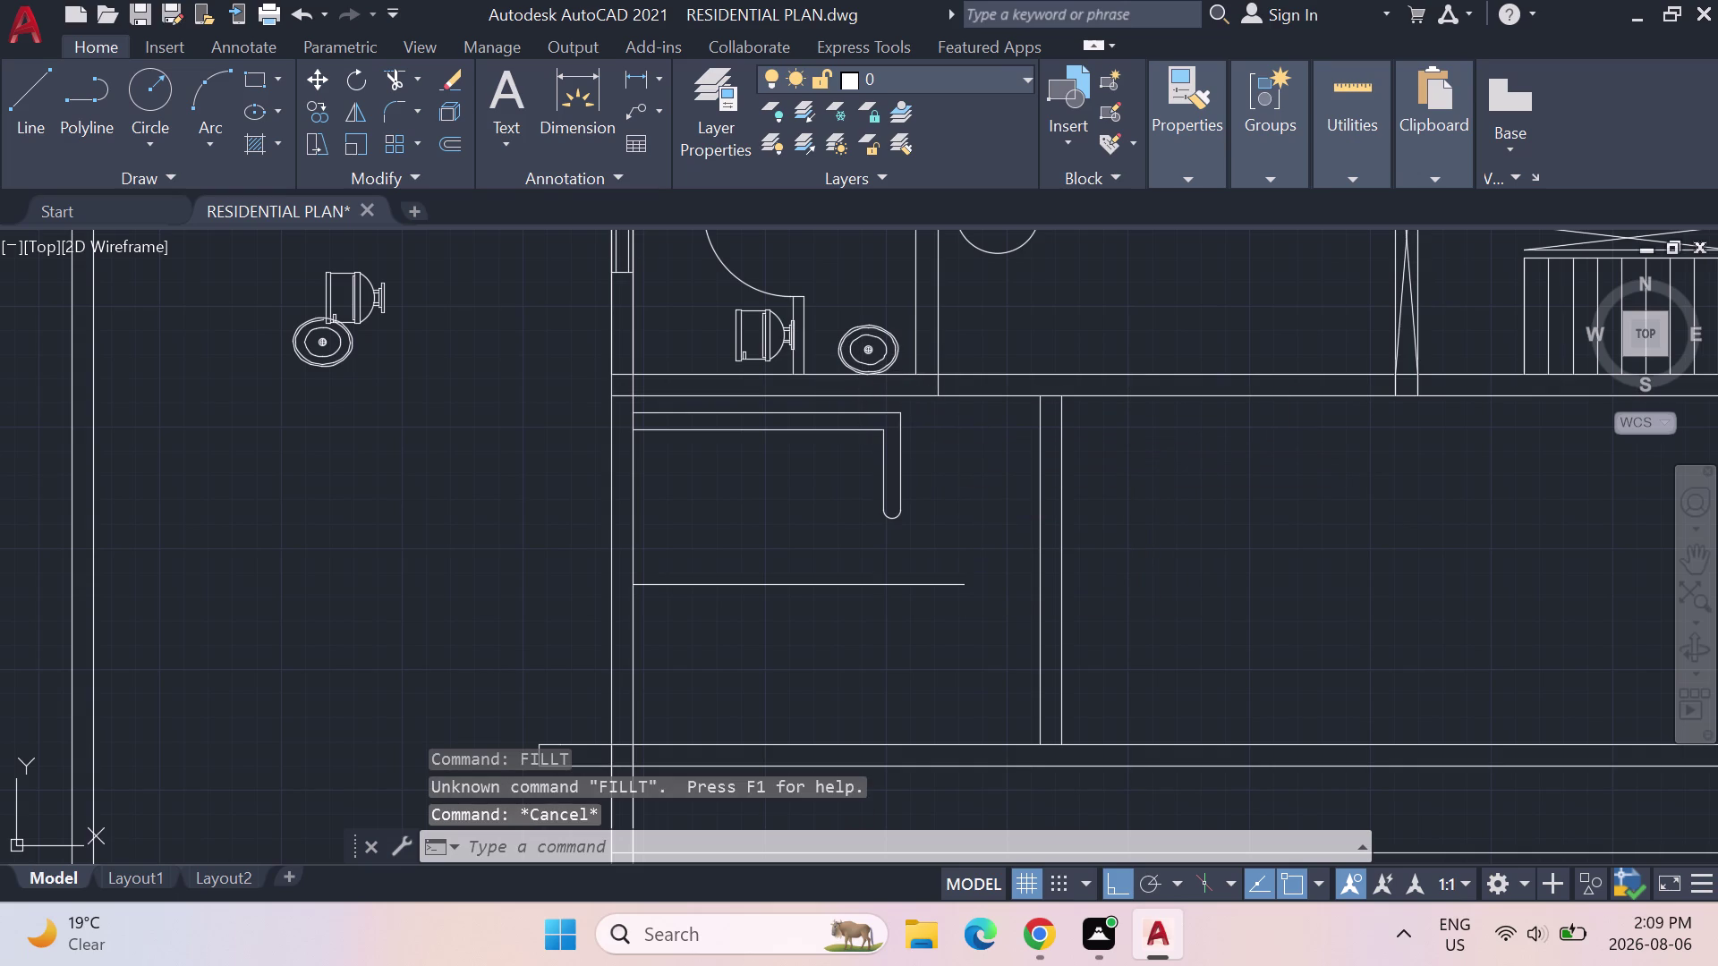
text(FILL)
key(BackSpace)
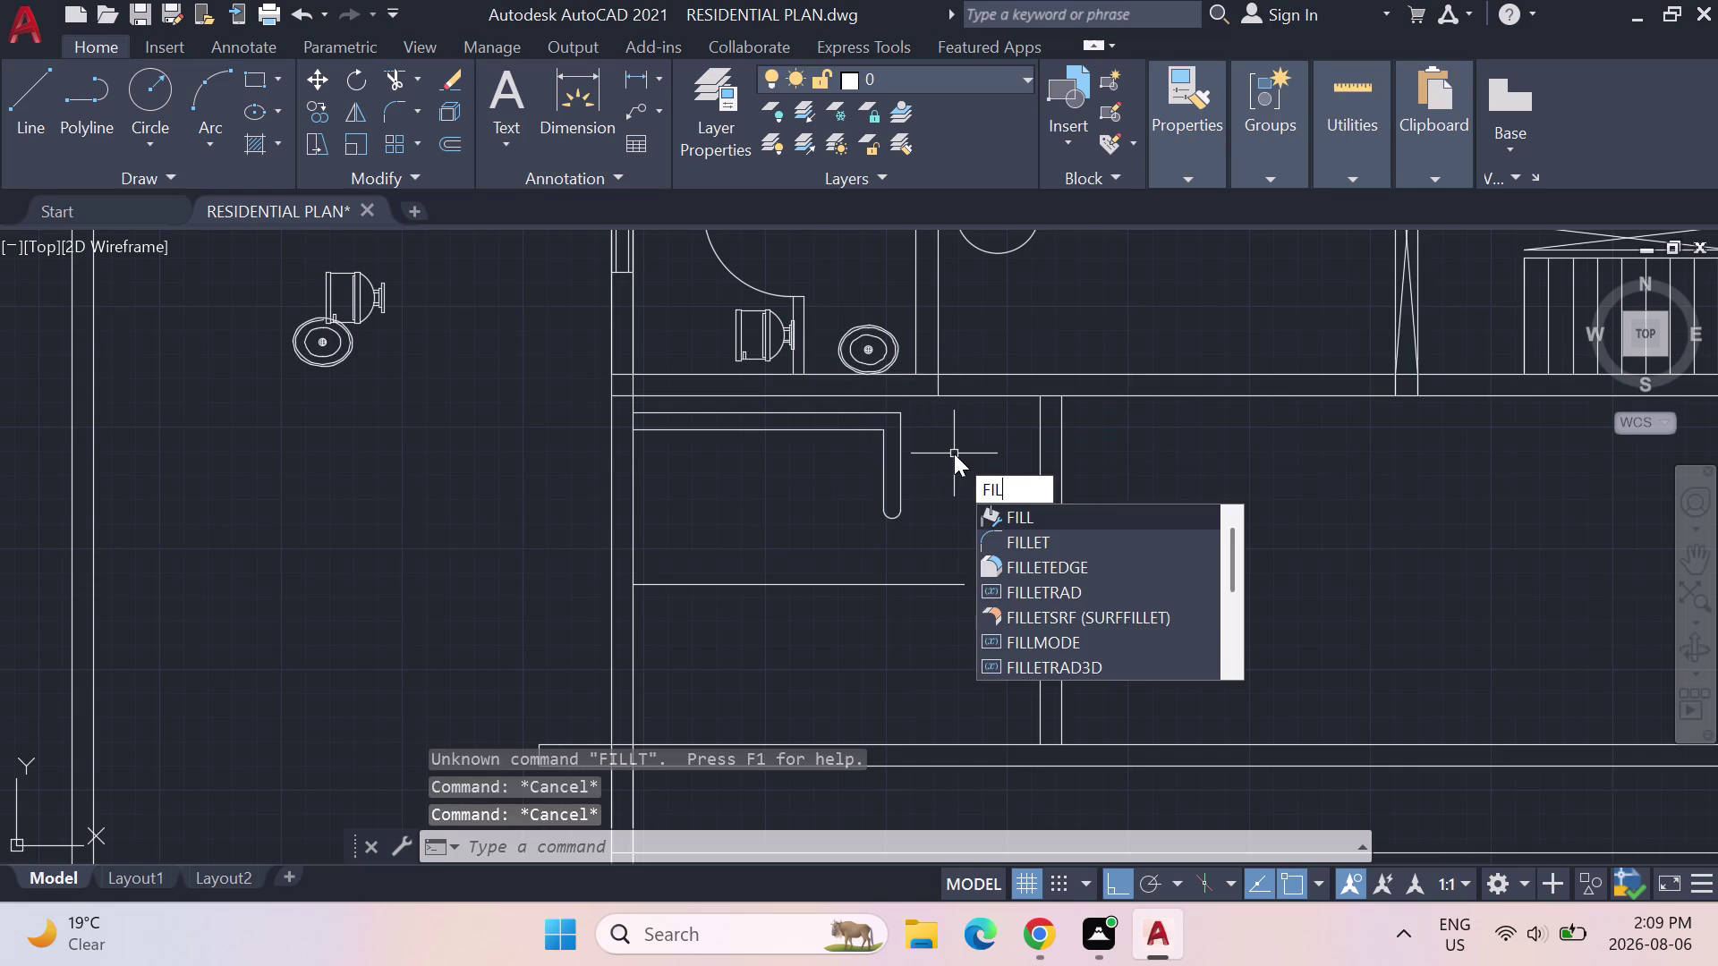
key(e)
key(t)
key(Return)
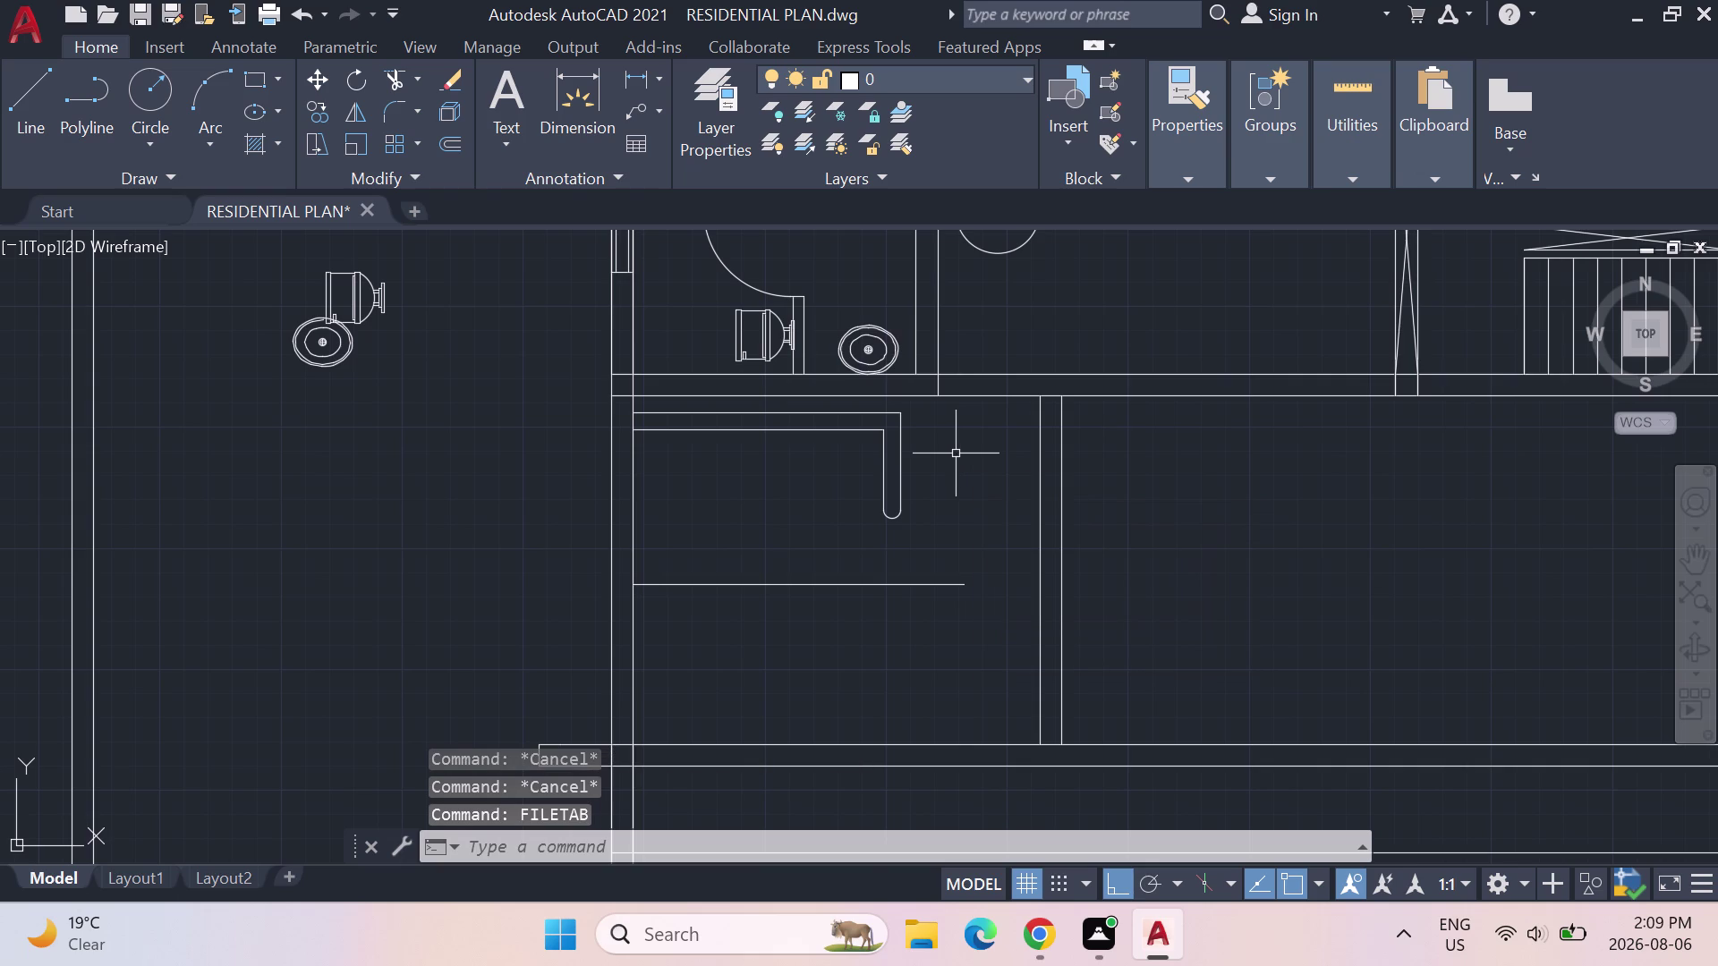
key(Escape)
key(Escape)
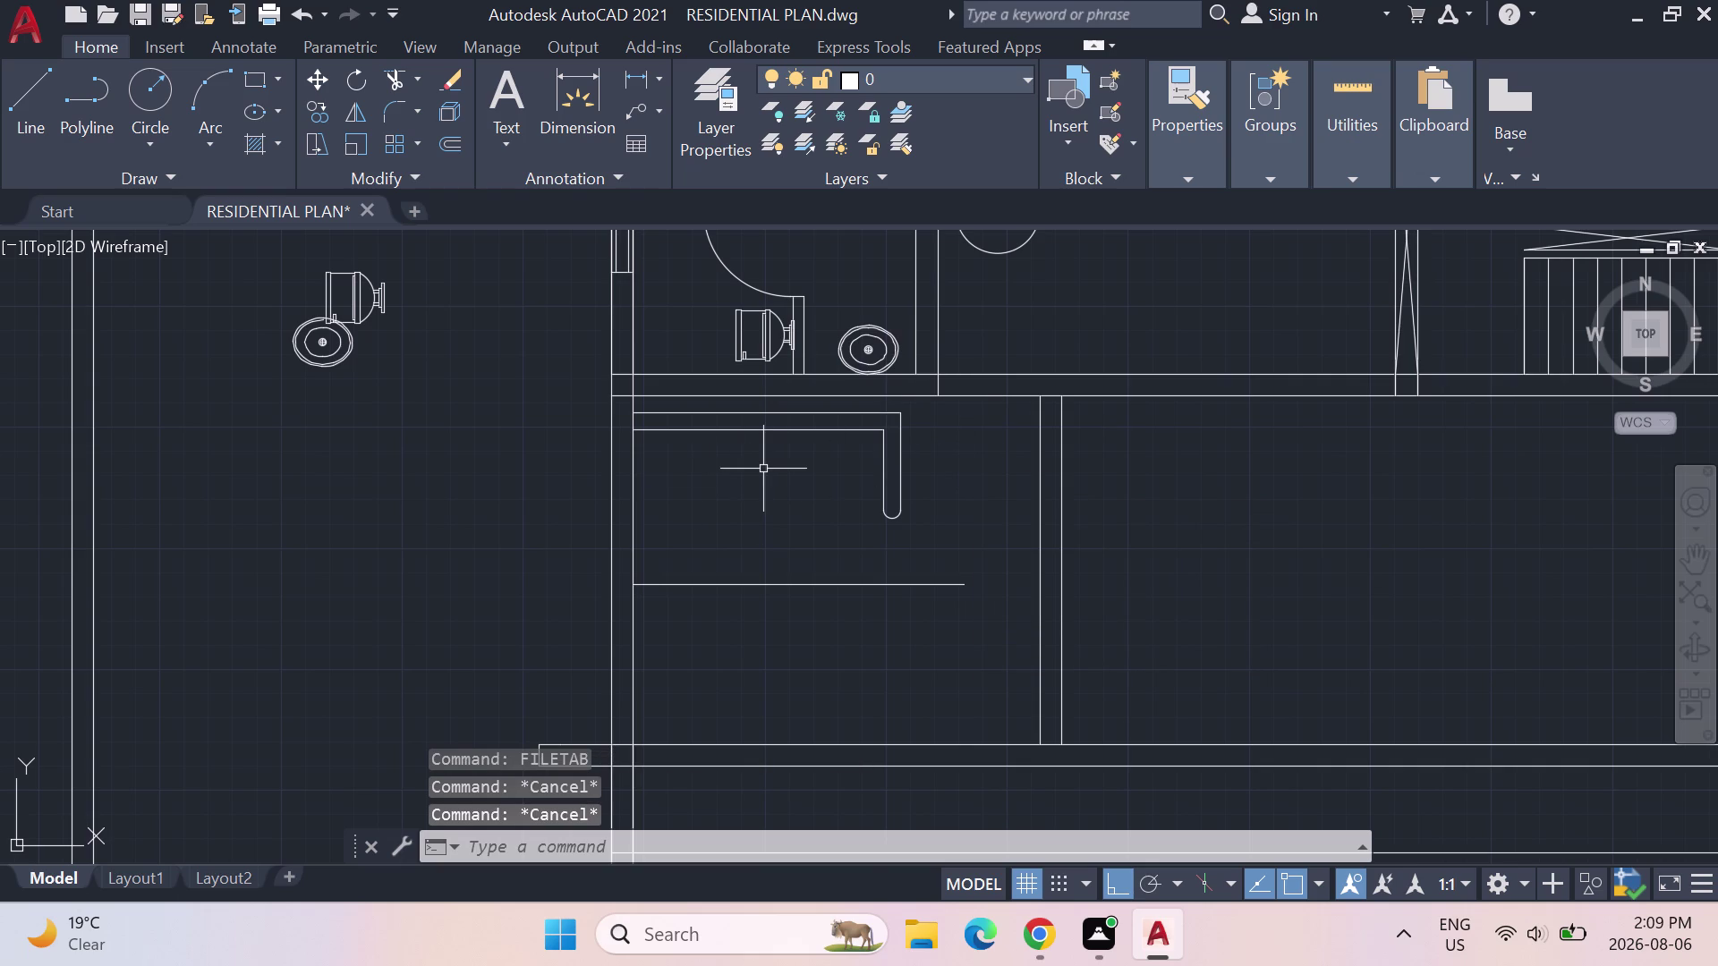
Try filleting the counter's top corner at the current radius, then cancel.
text(FI;;)
key(BackSpace)
key(BackSpace)
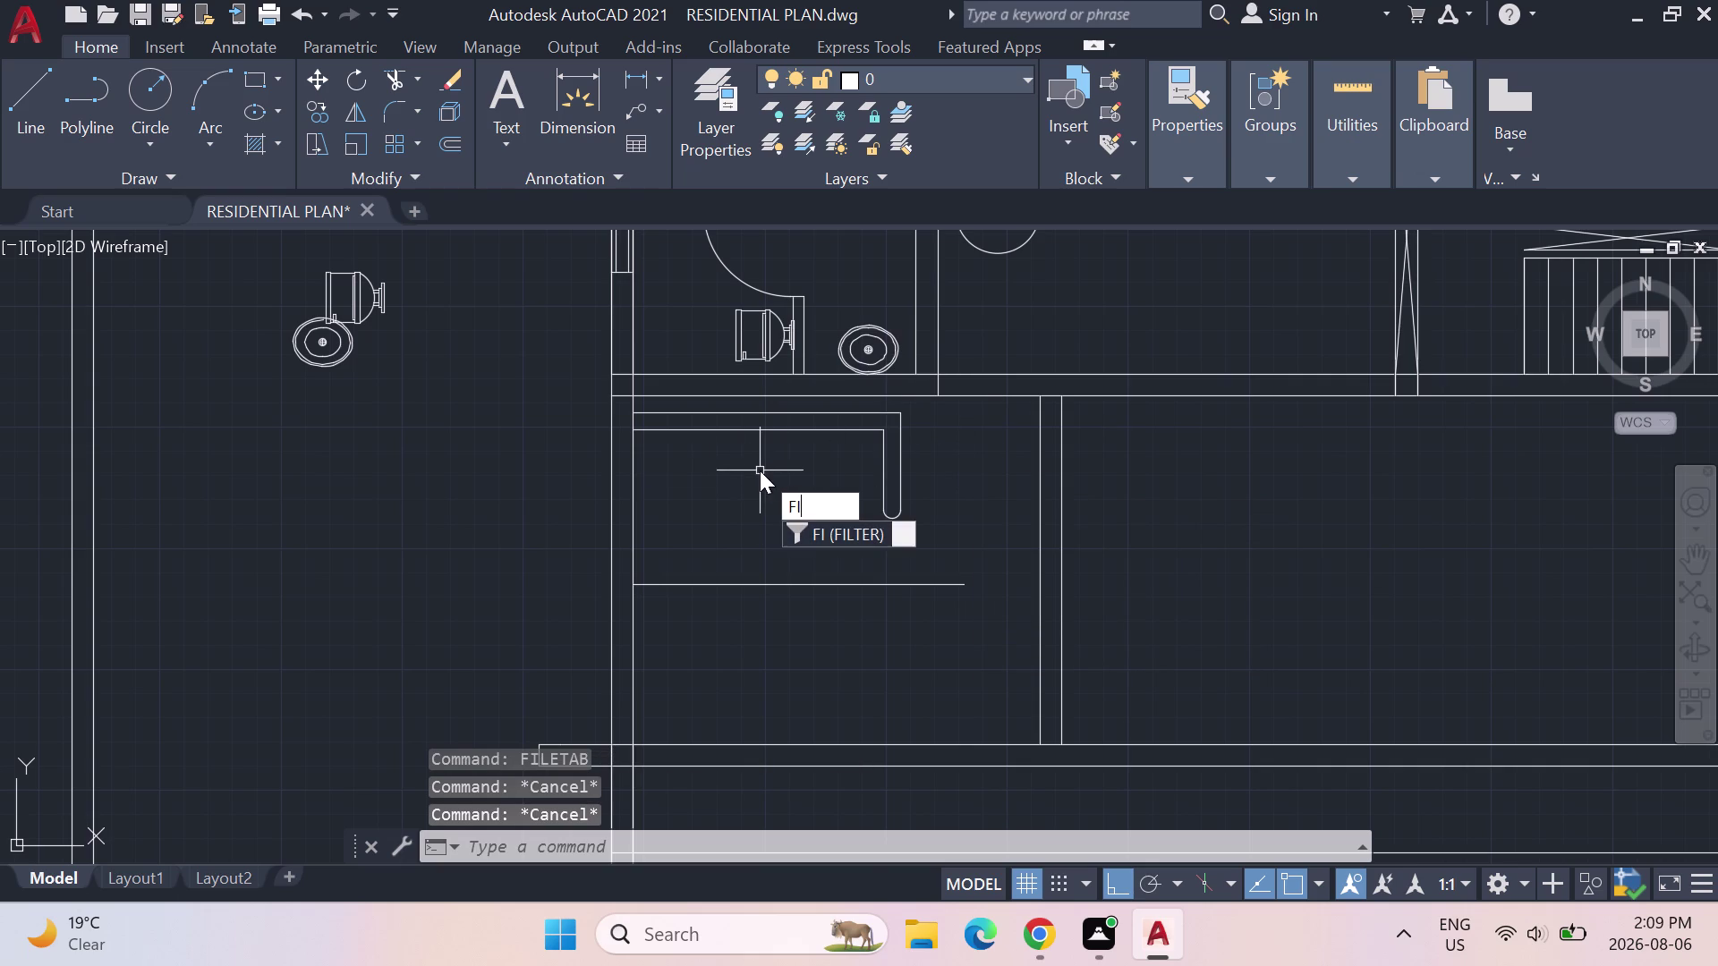
text(LLET)
key(Return)
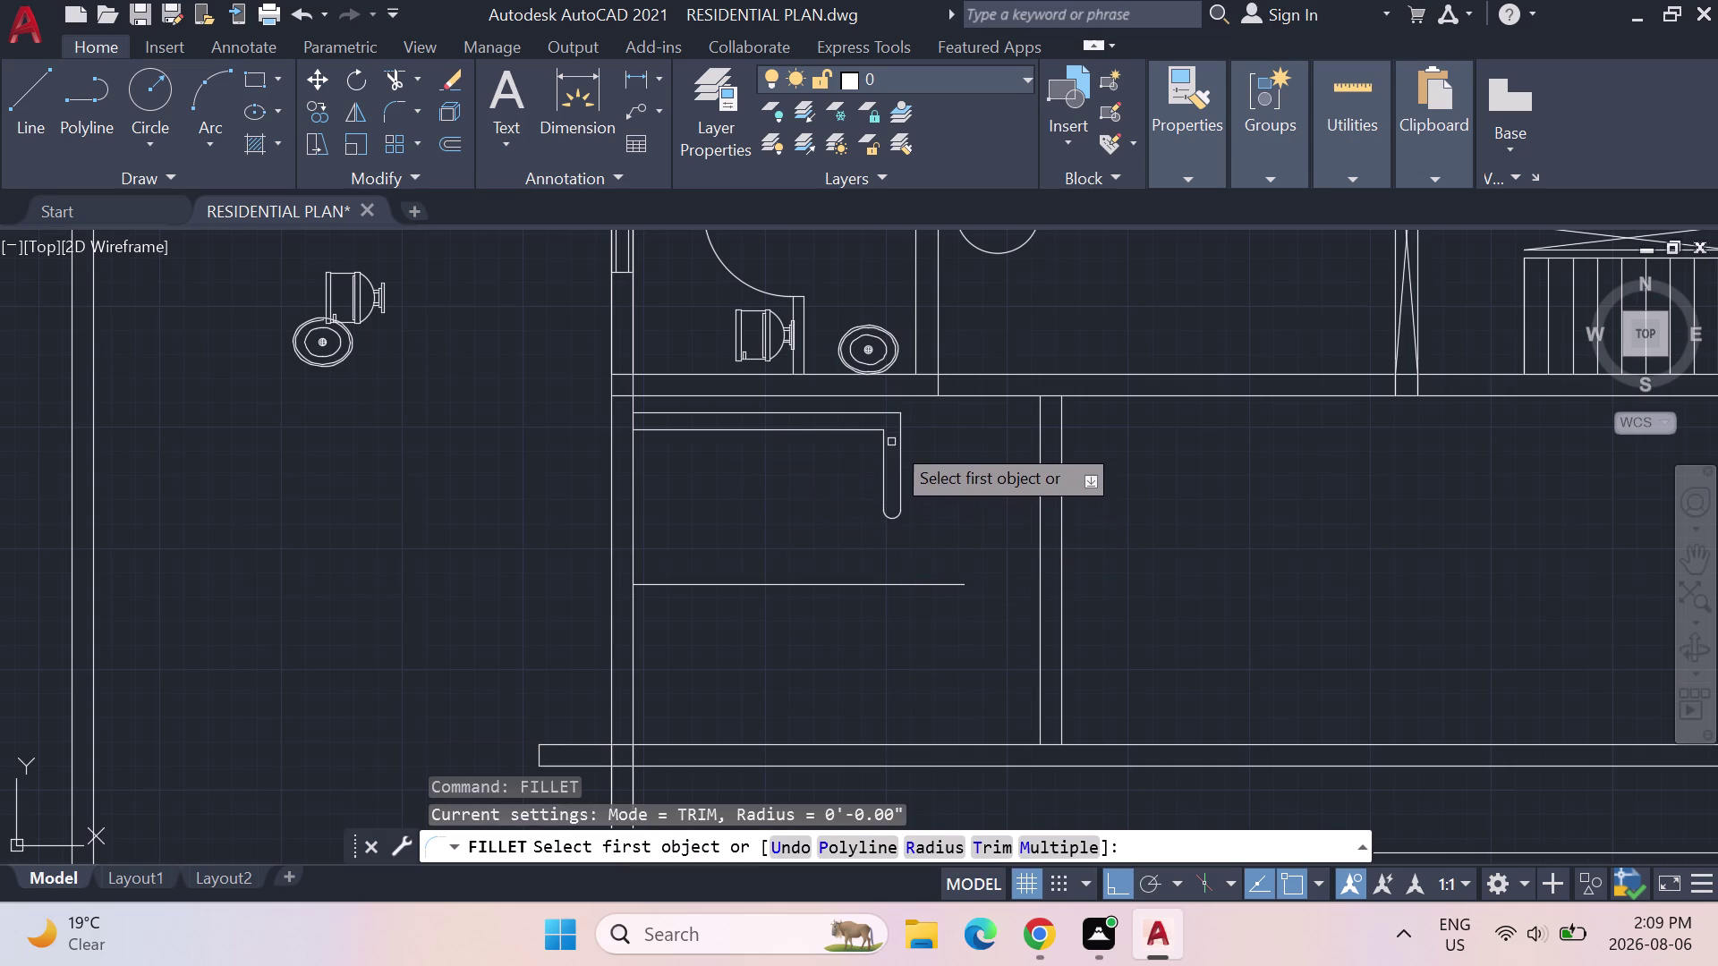
click(888, 412)
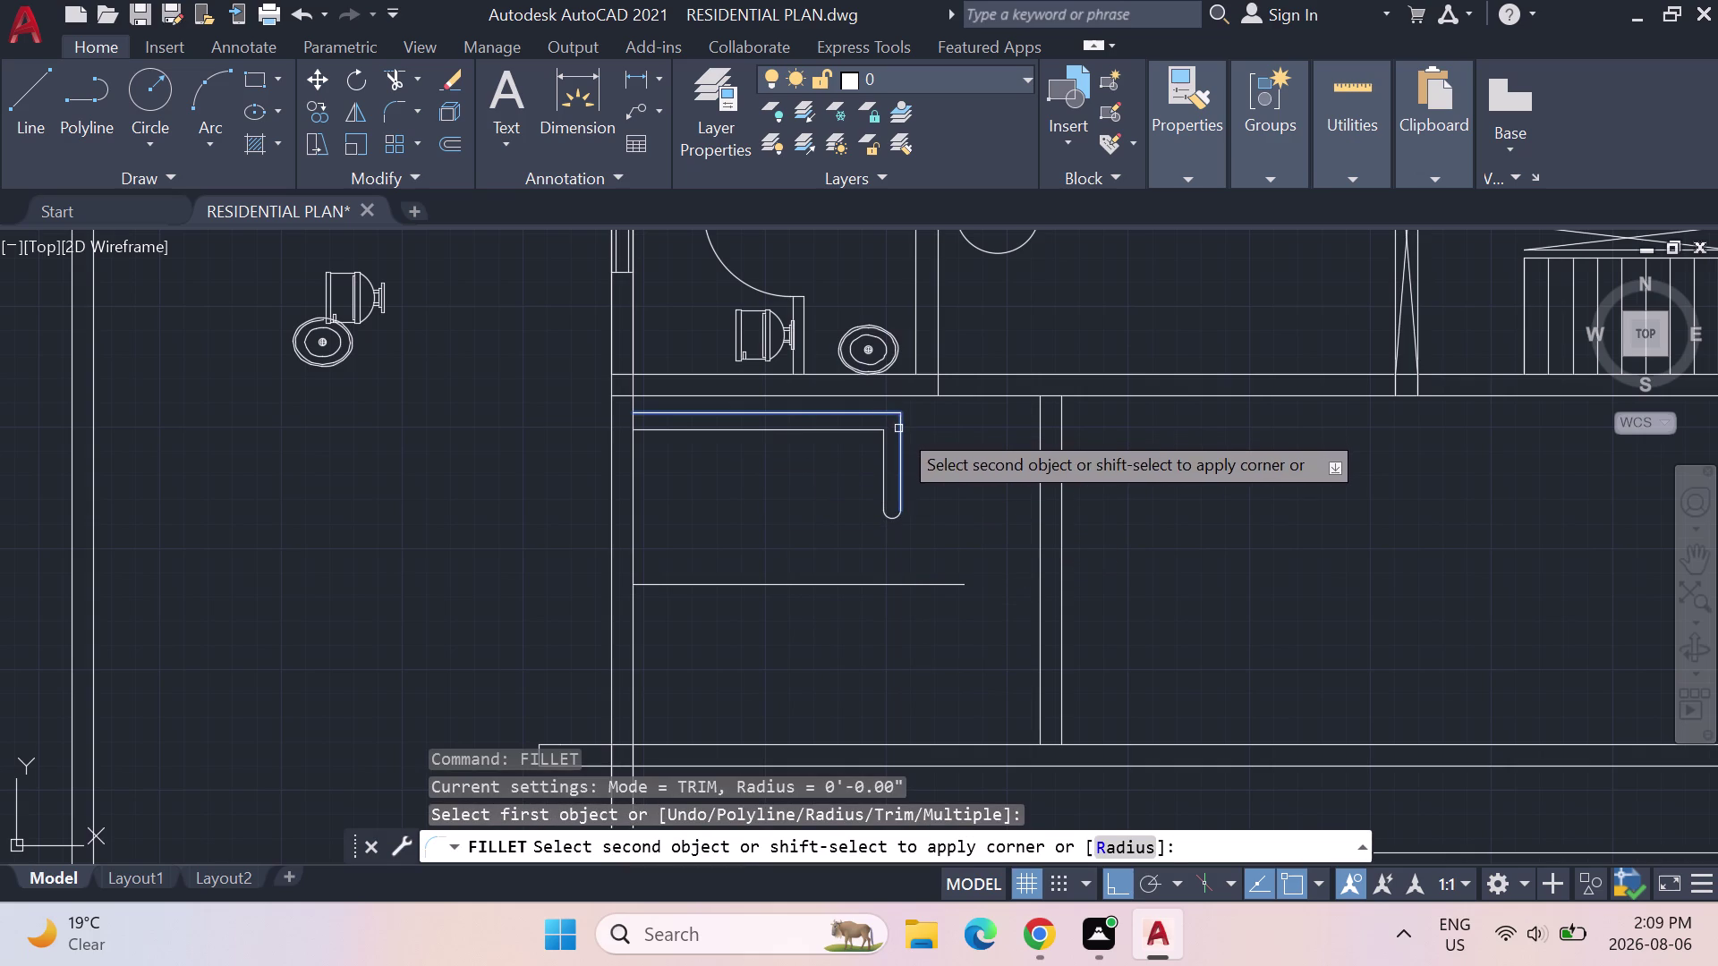
click(899, 429)
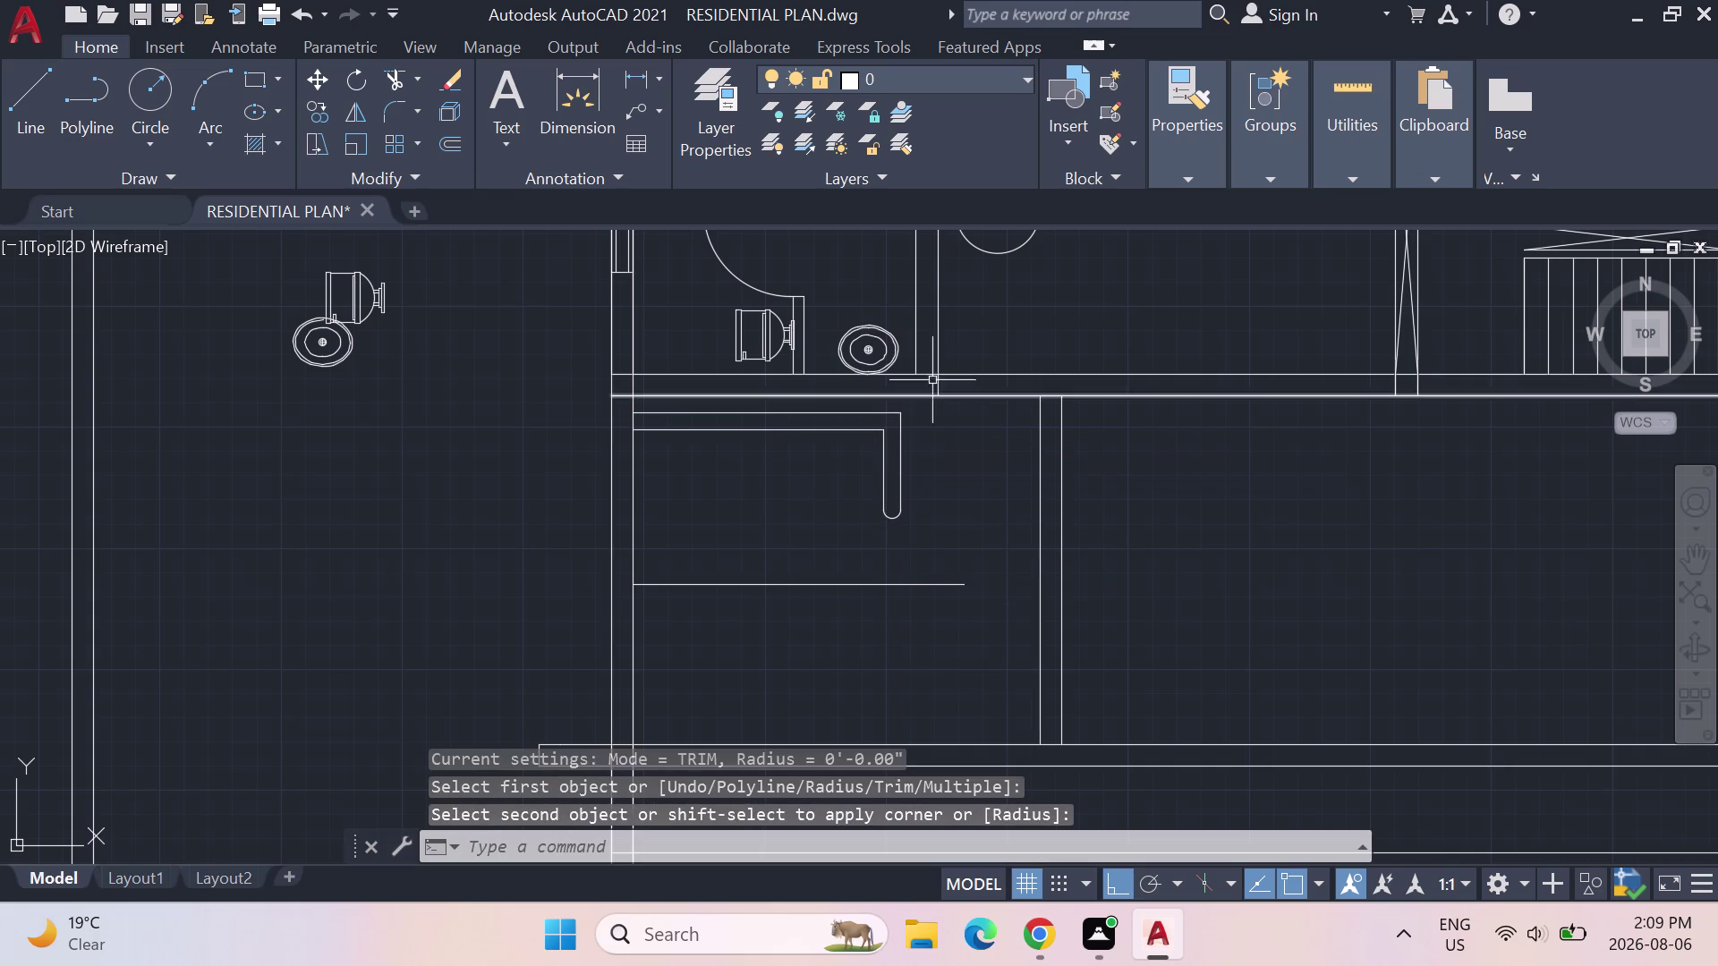
key(Escape)
key(Escape)
Set the fillet radius to 2 and round the counter's outer corner.
text(F)
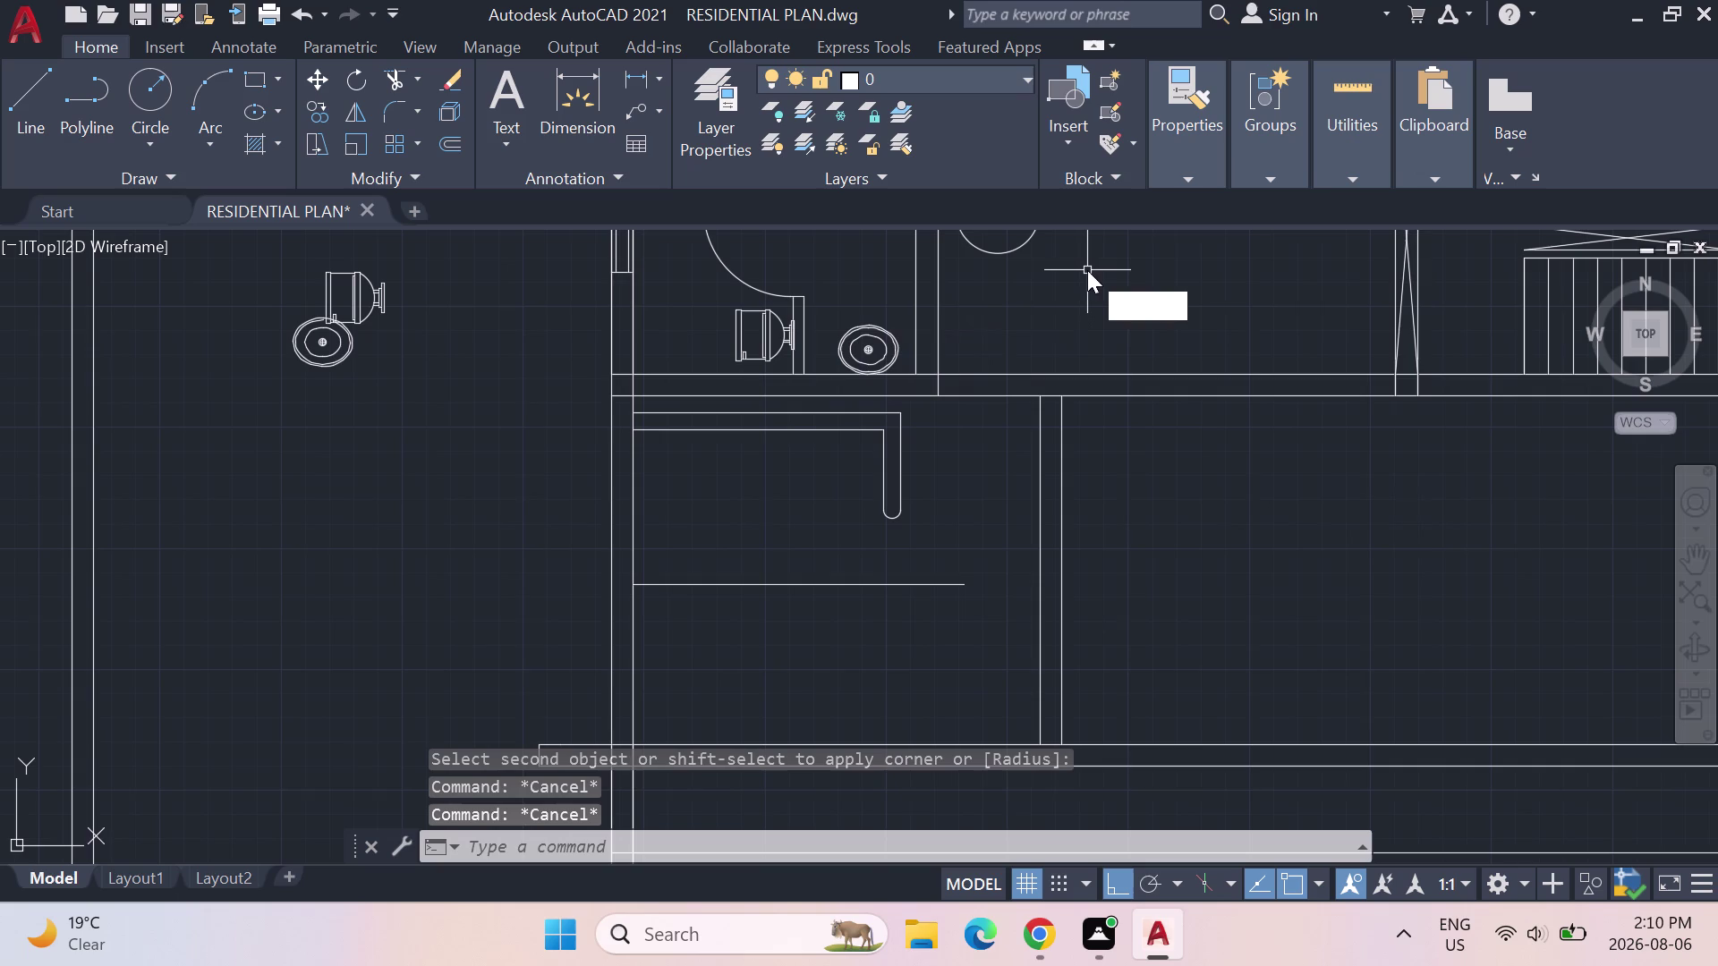
text(ILLET)
key(Return)
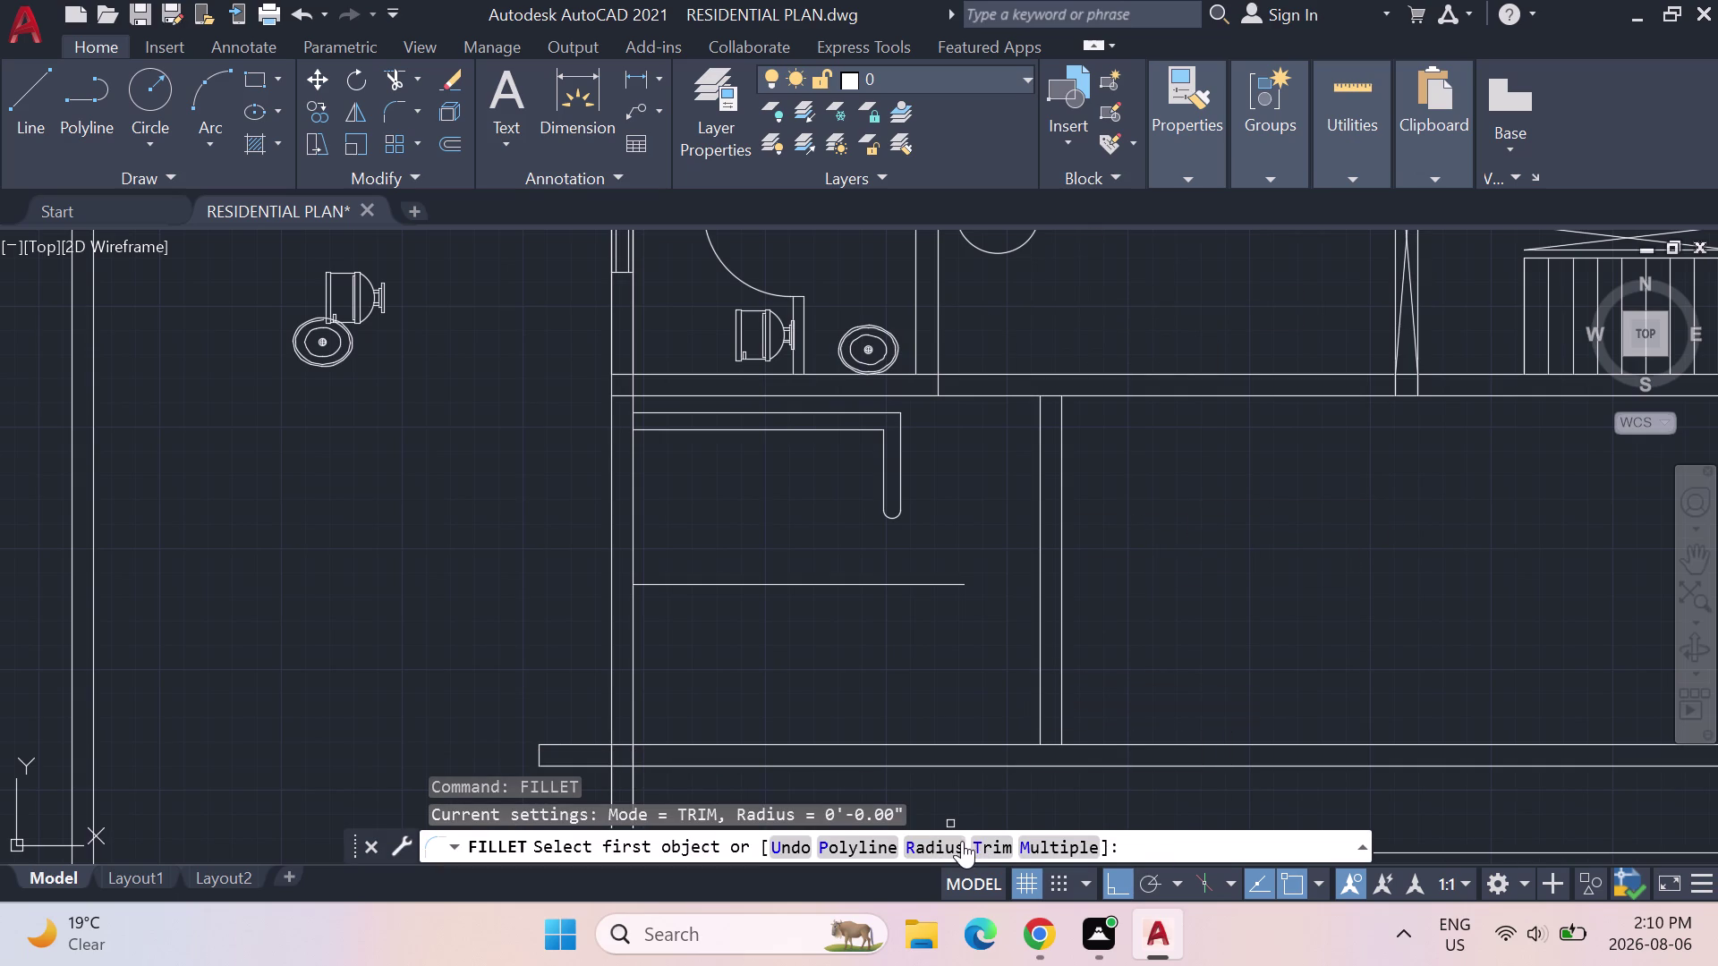
click(935, 844)
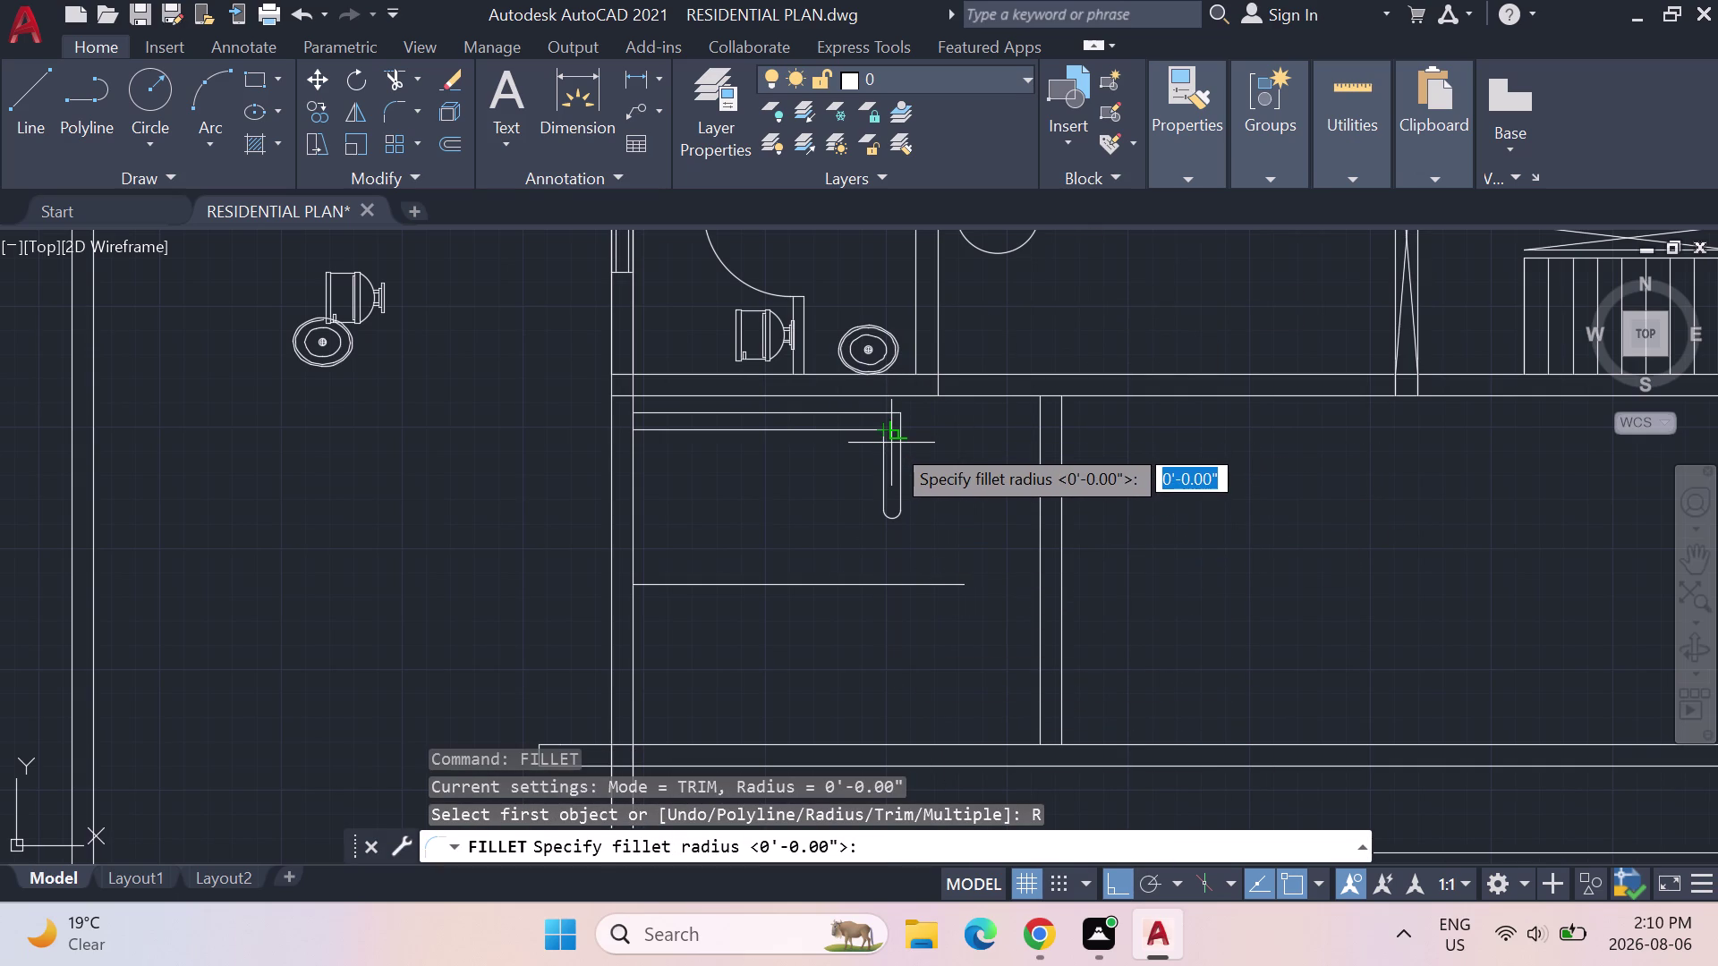
key(2)
key(Return)
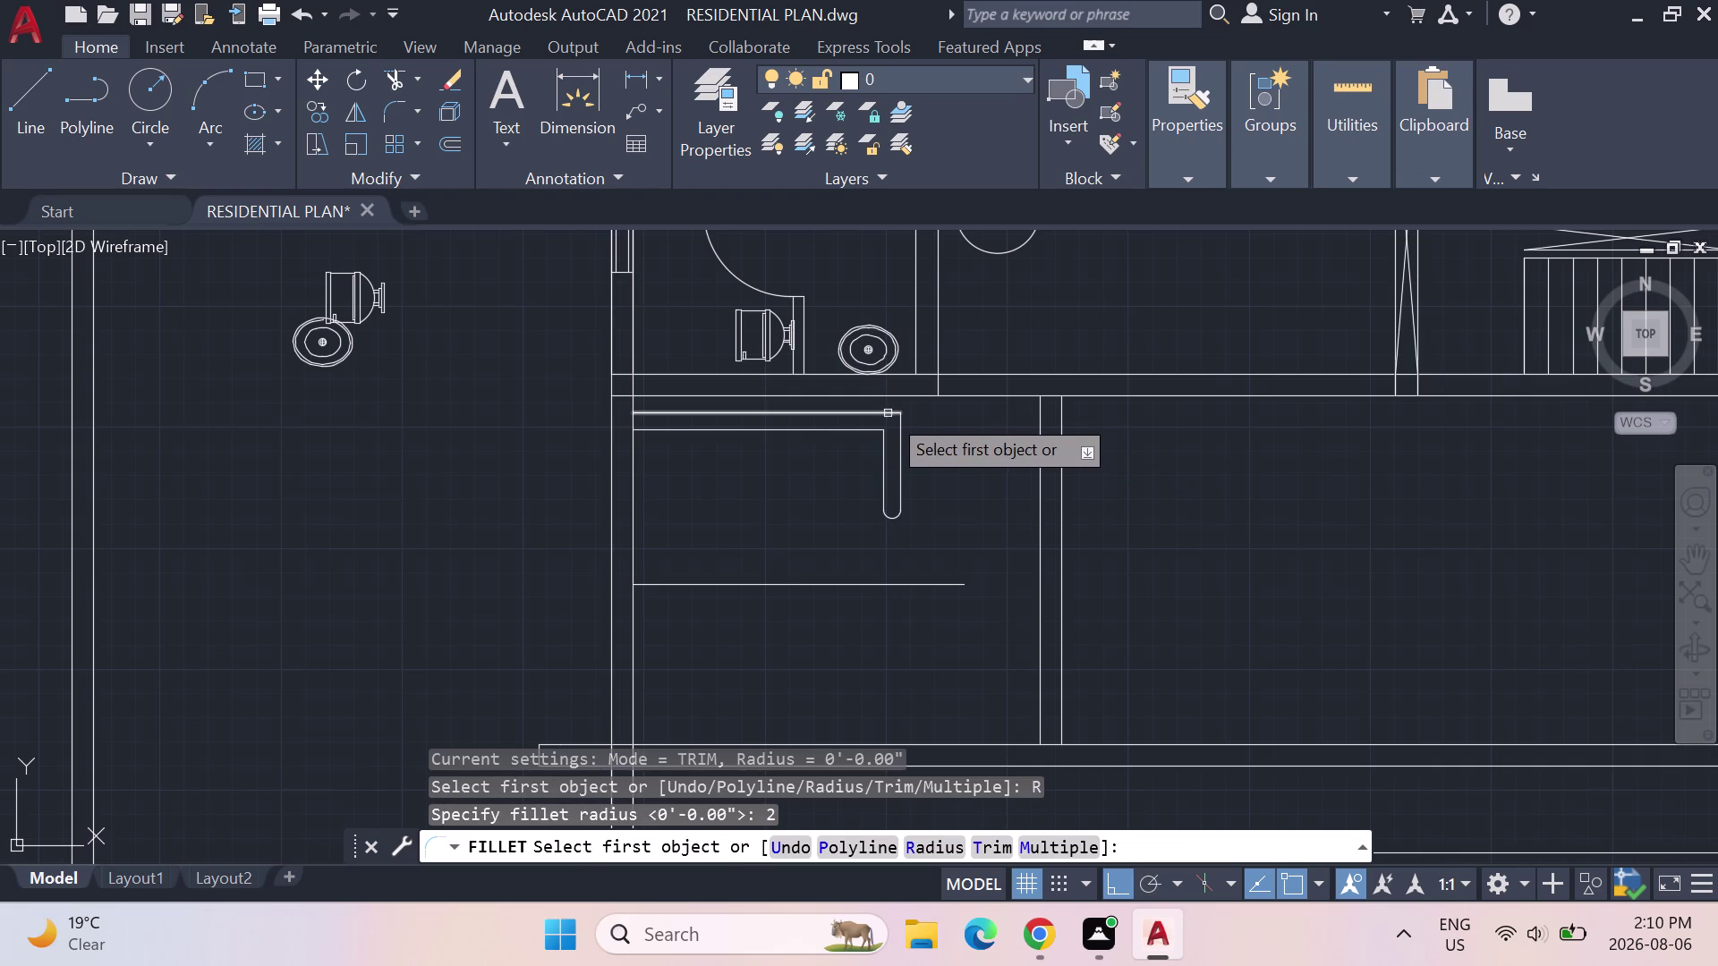
click(887, 413)
click(903, 425)
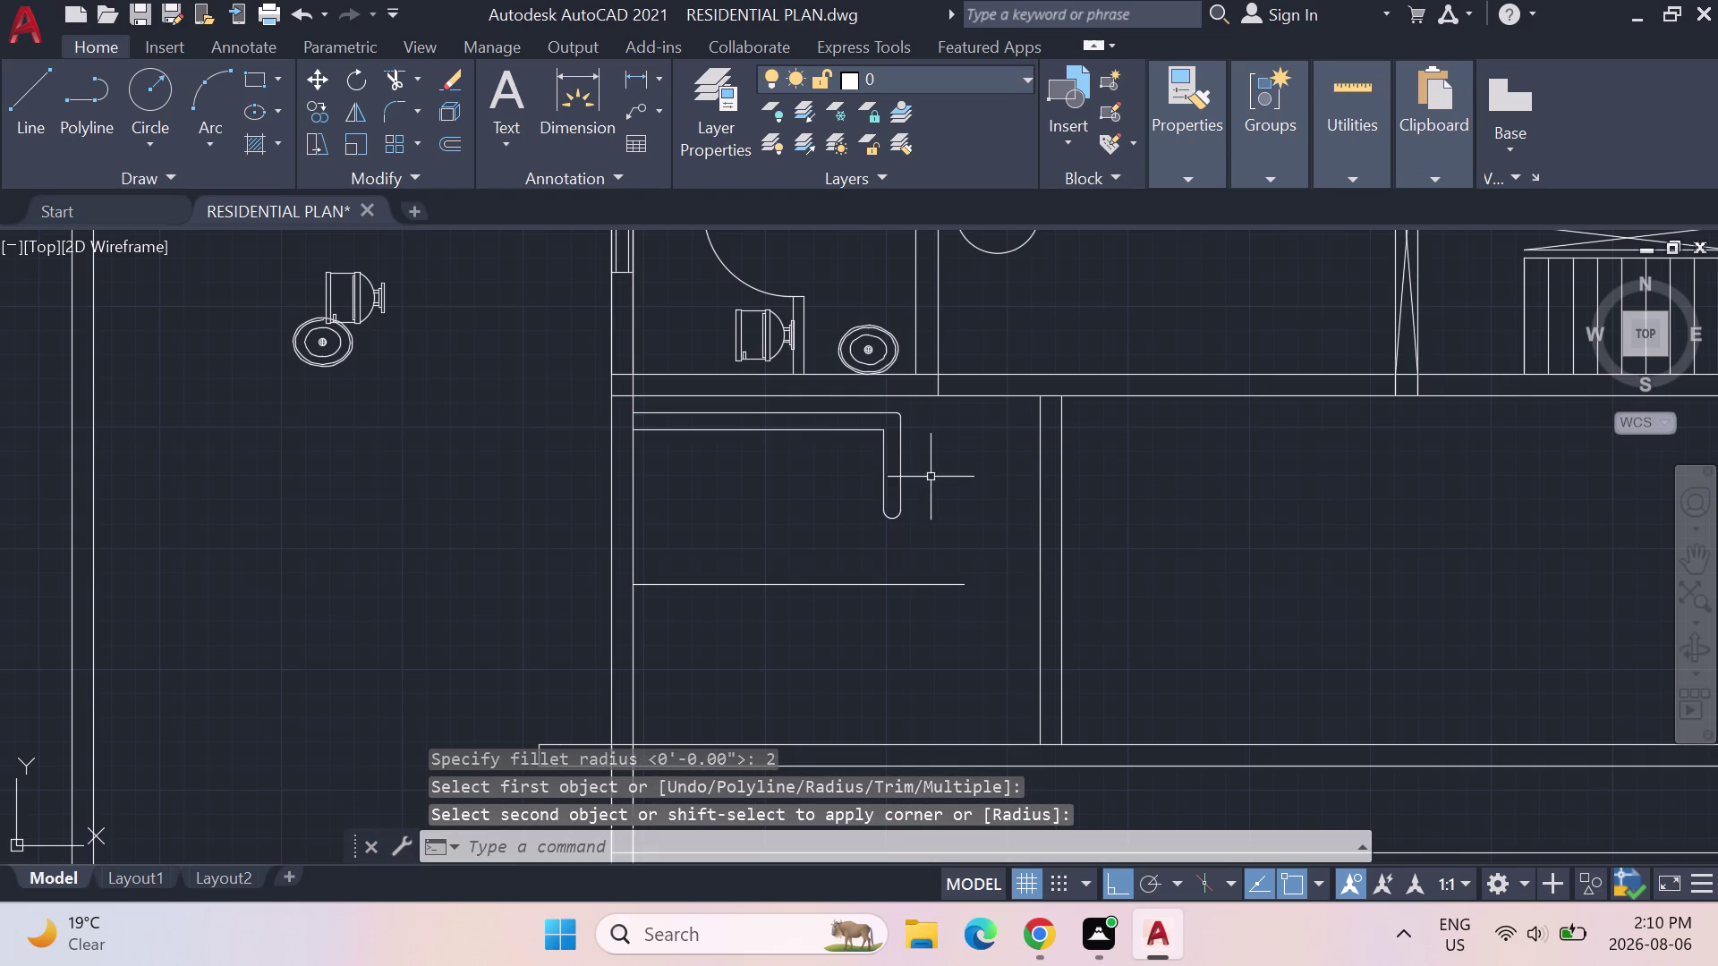
Round the counter's inner corner with a 2-inch fillet.
key(Return)
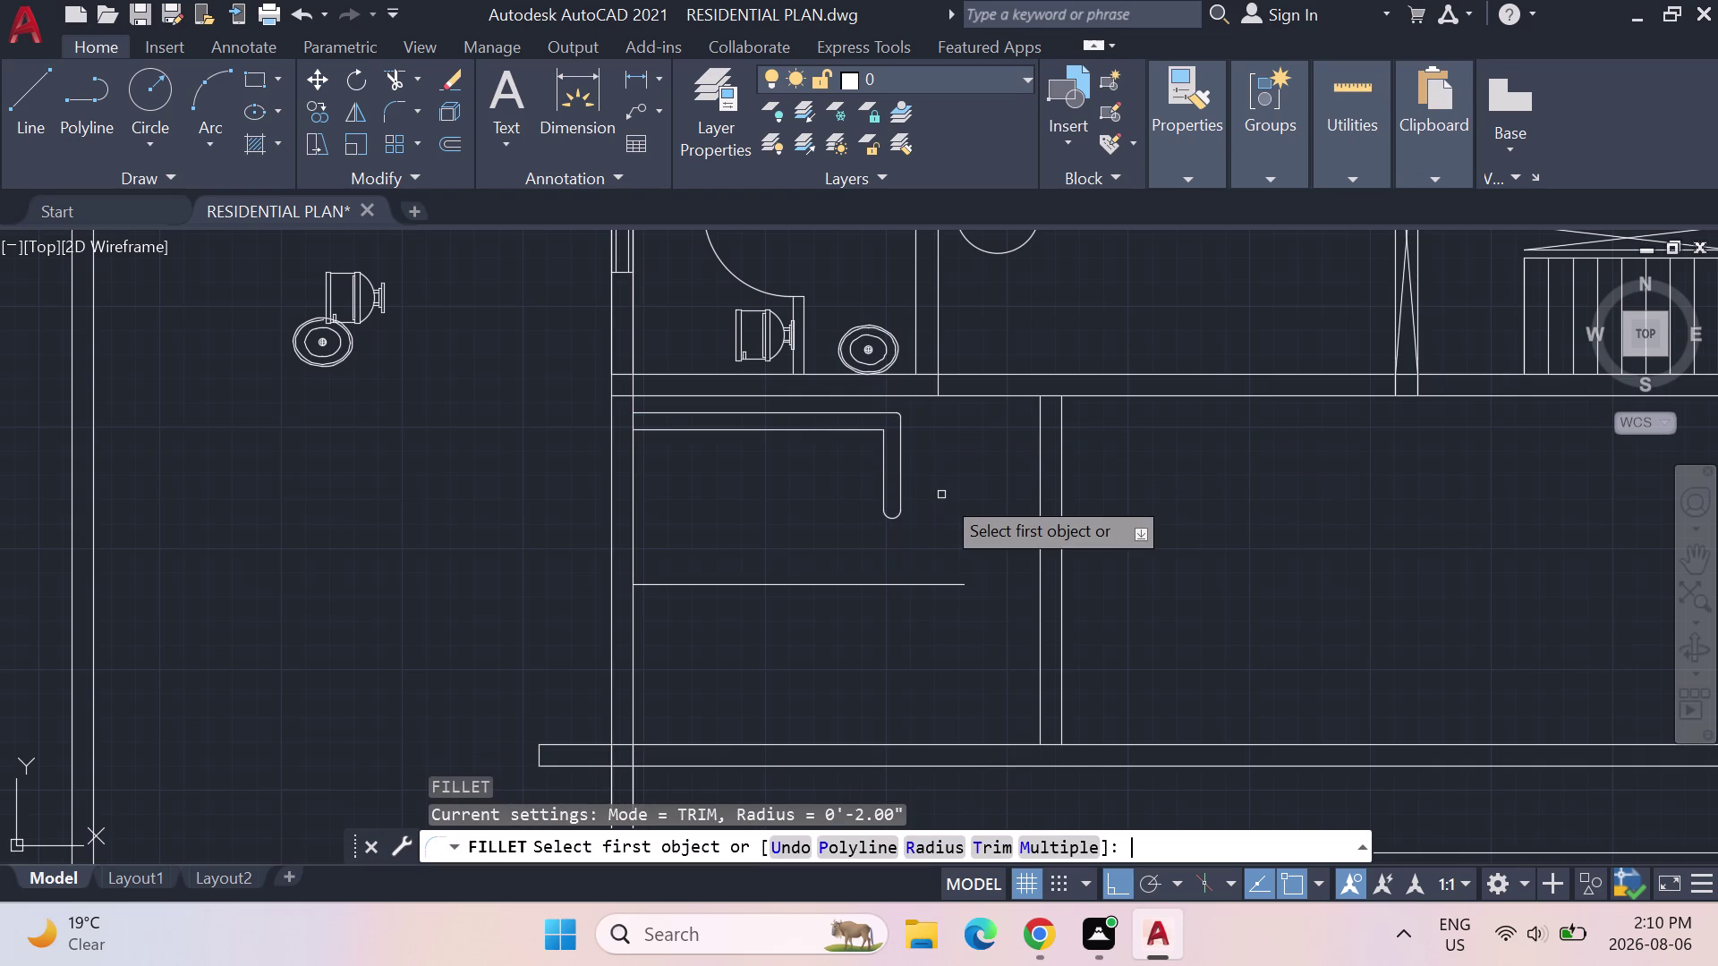
key(2)
key(Return)
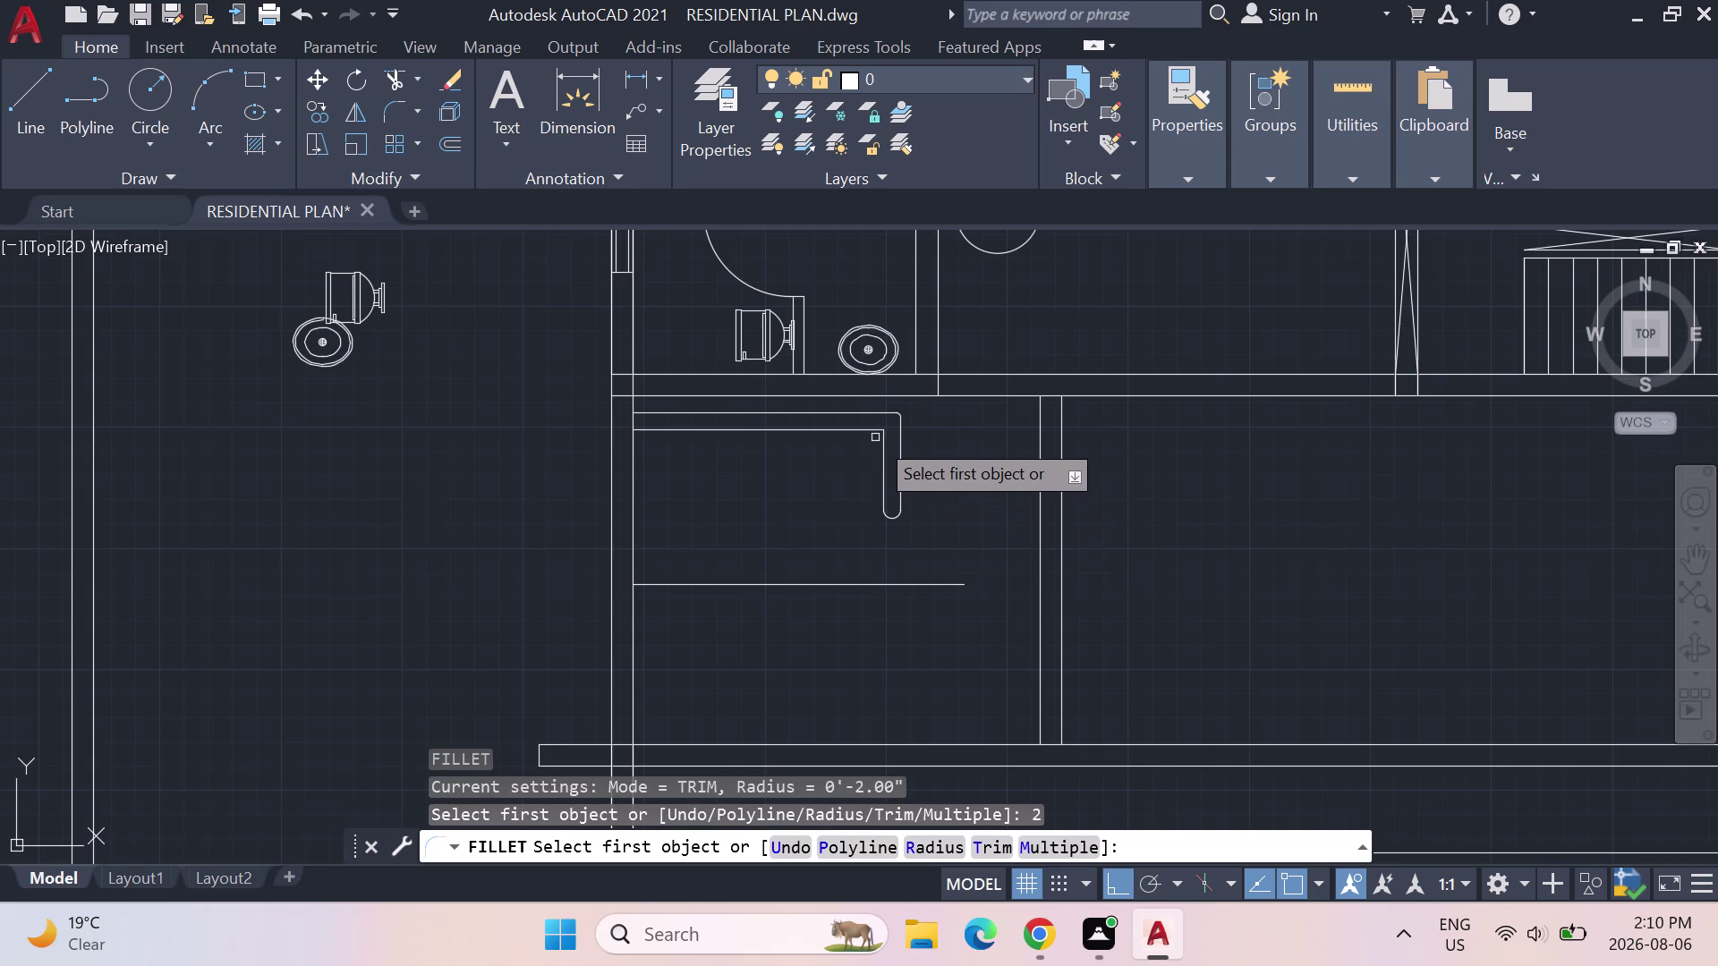
click(874, 432)
click(880, 442)
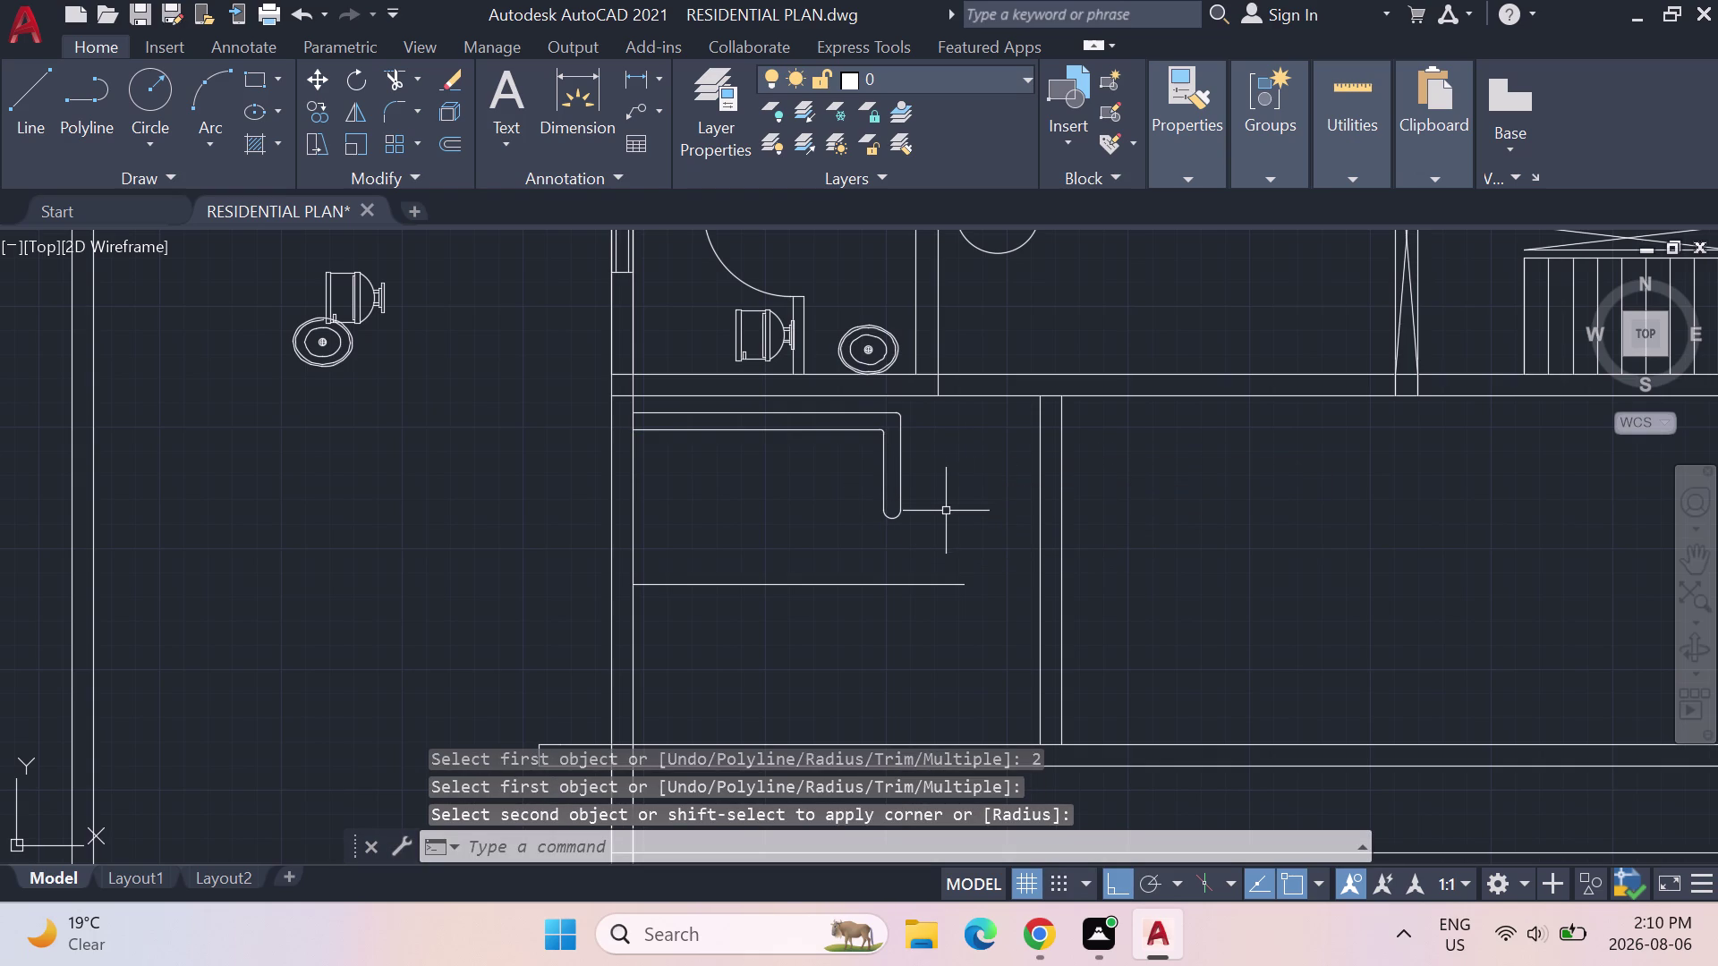
key(Return)
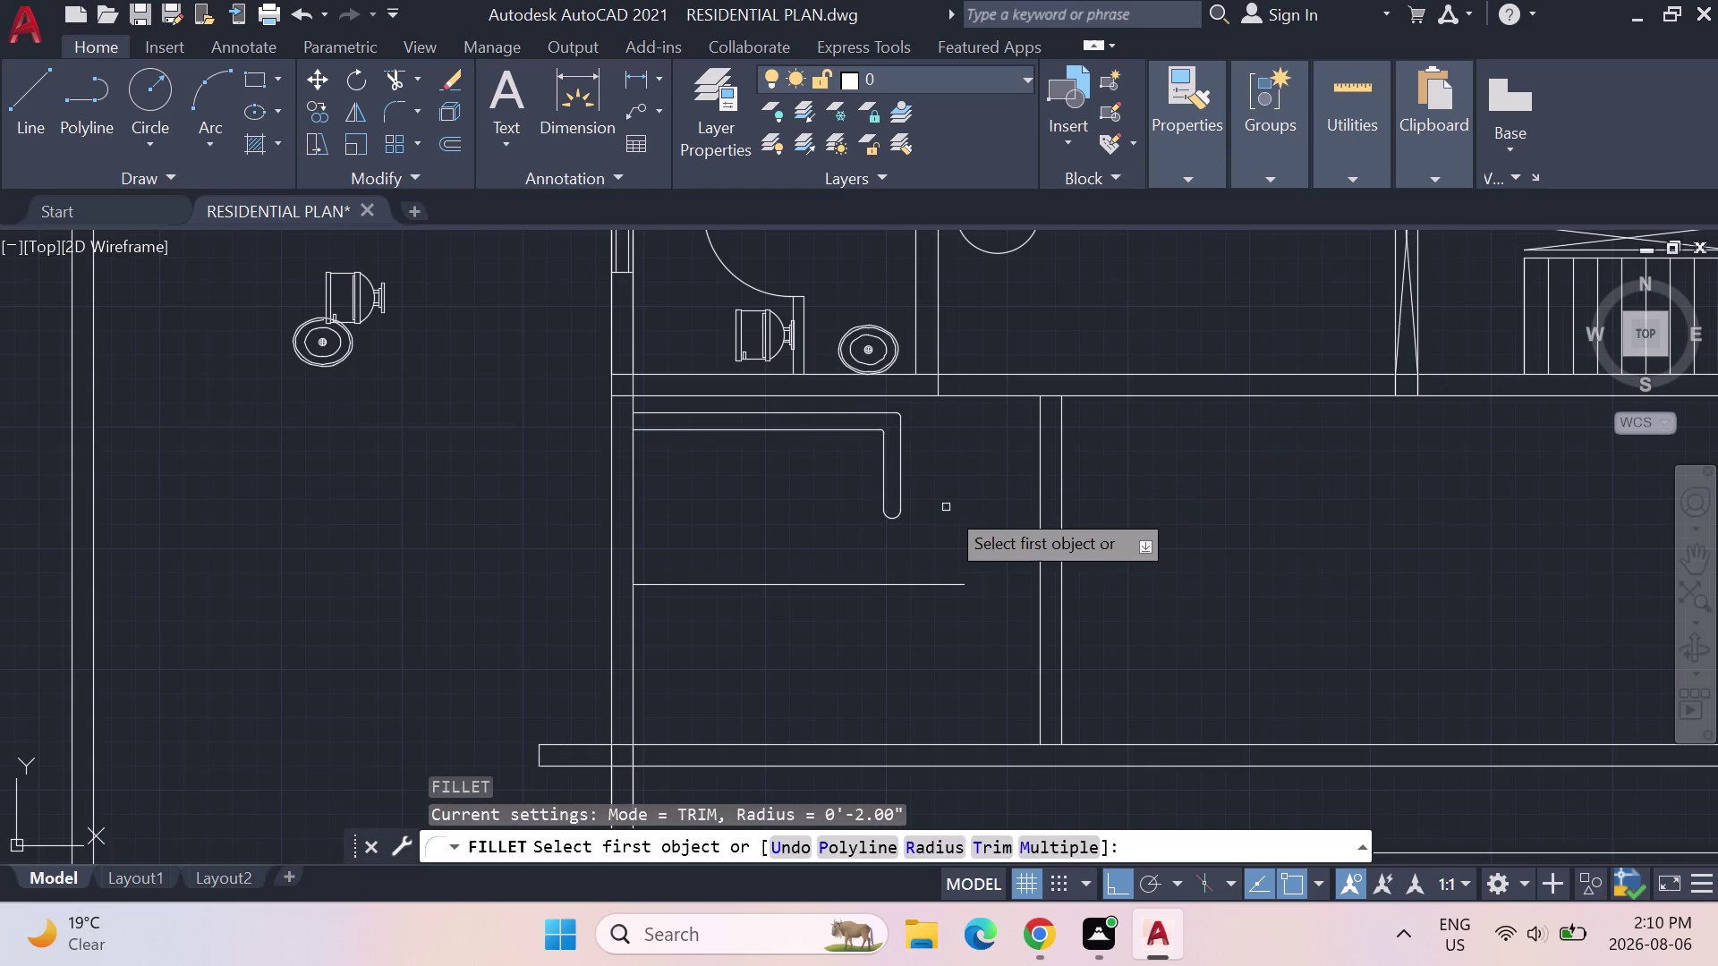
key(Return)
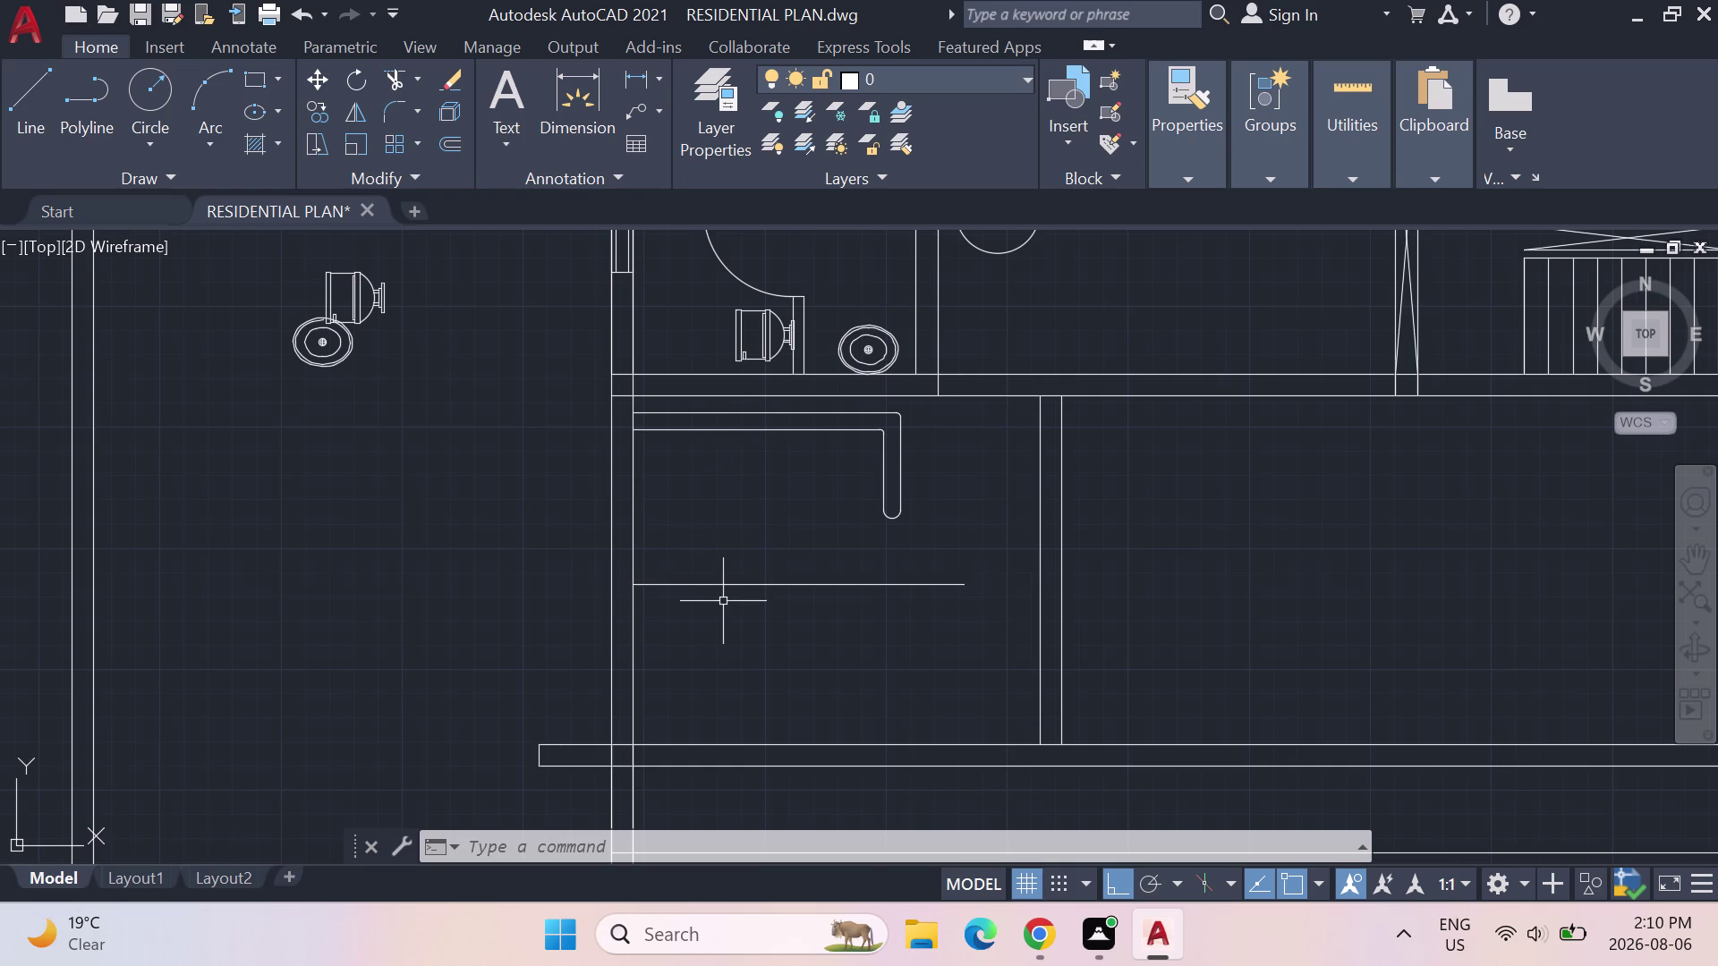
Offset the horizontal line 4" above and below.
text(OFF)
key(Return)
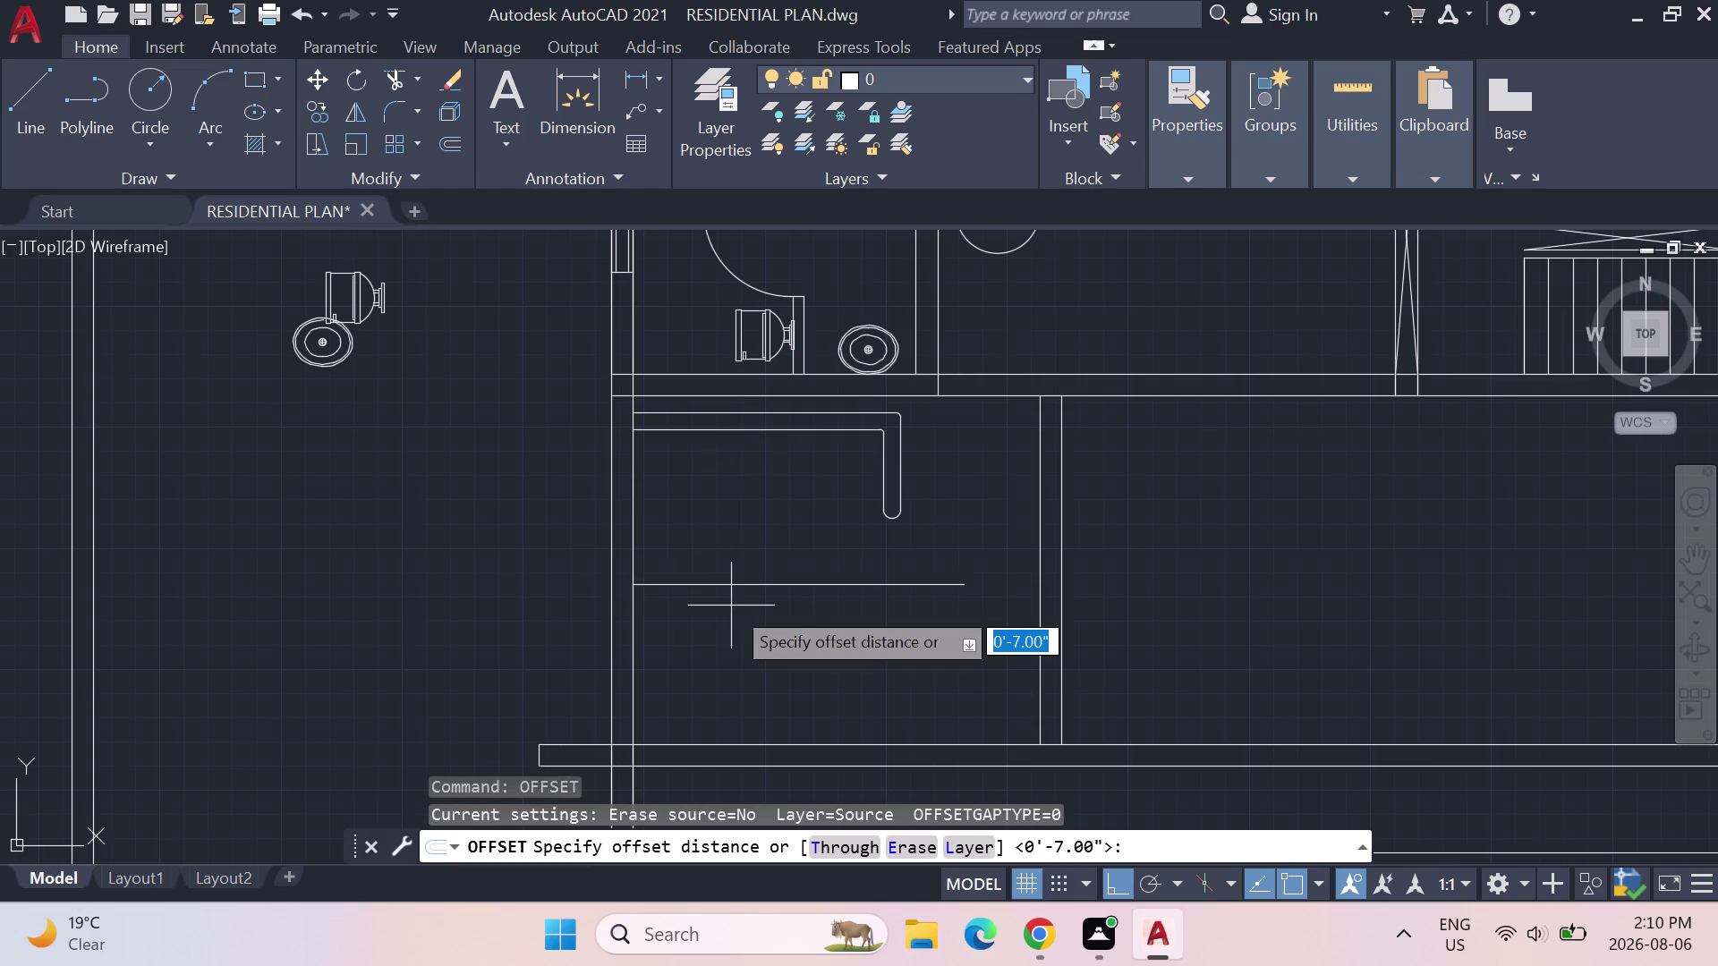
text(4")
key(Return)
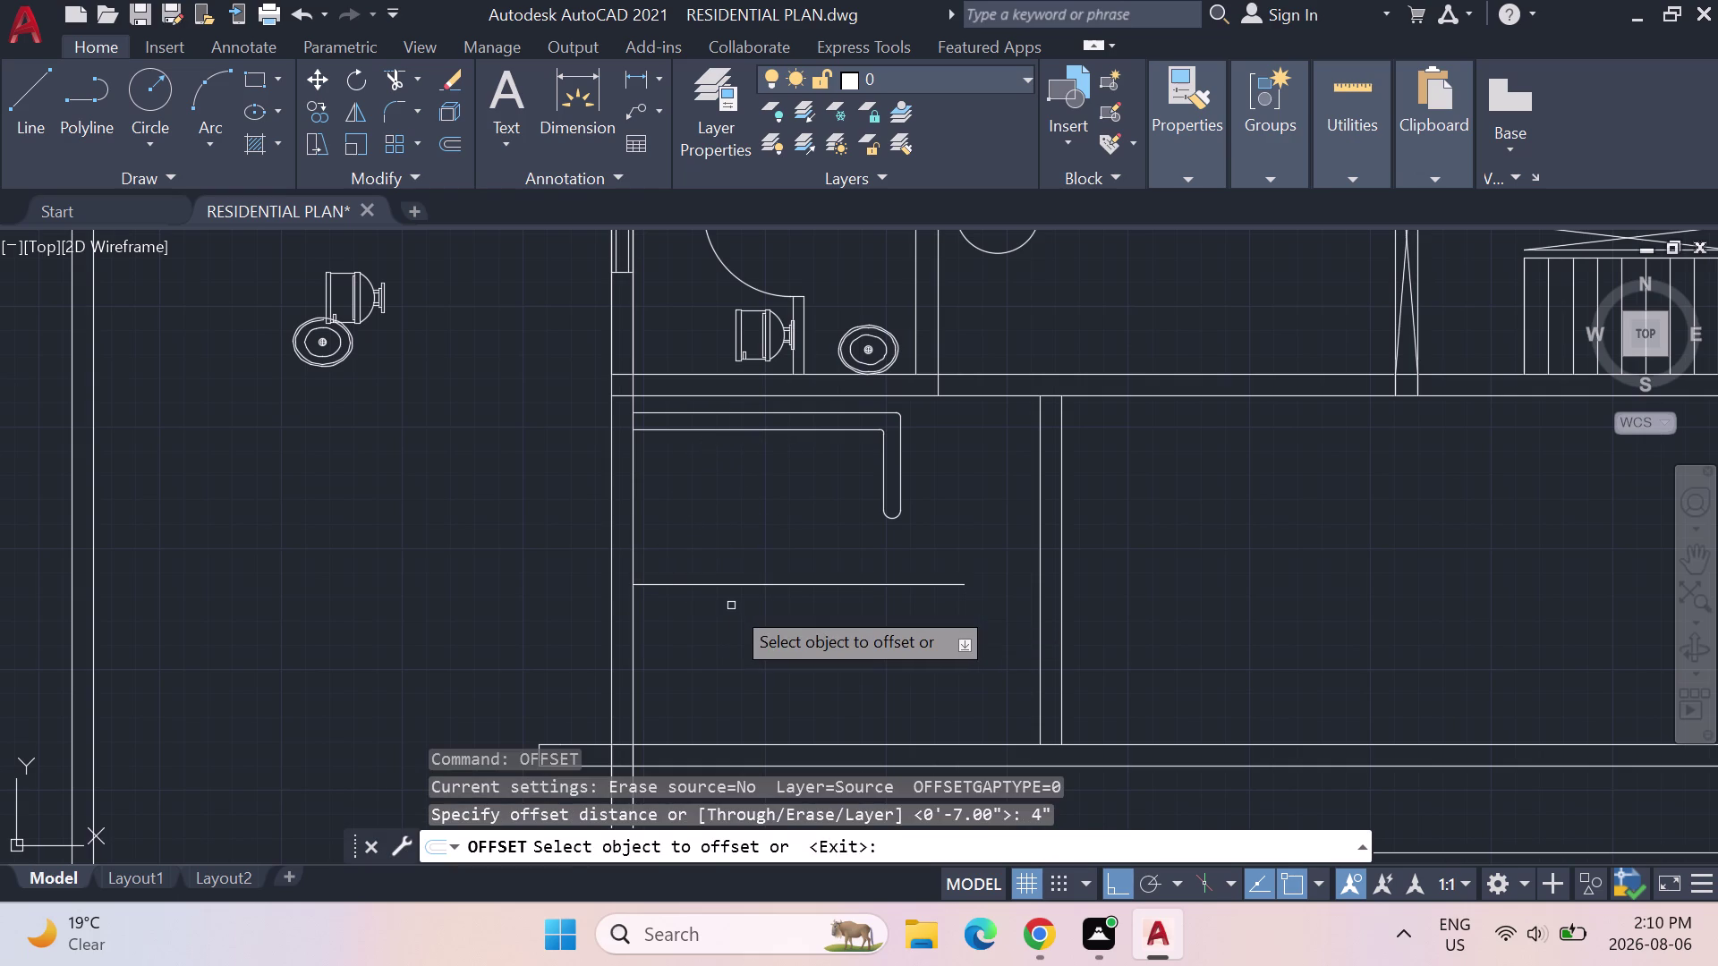
click(732, 588)
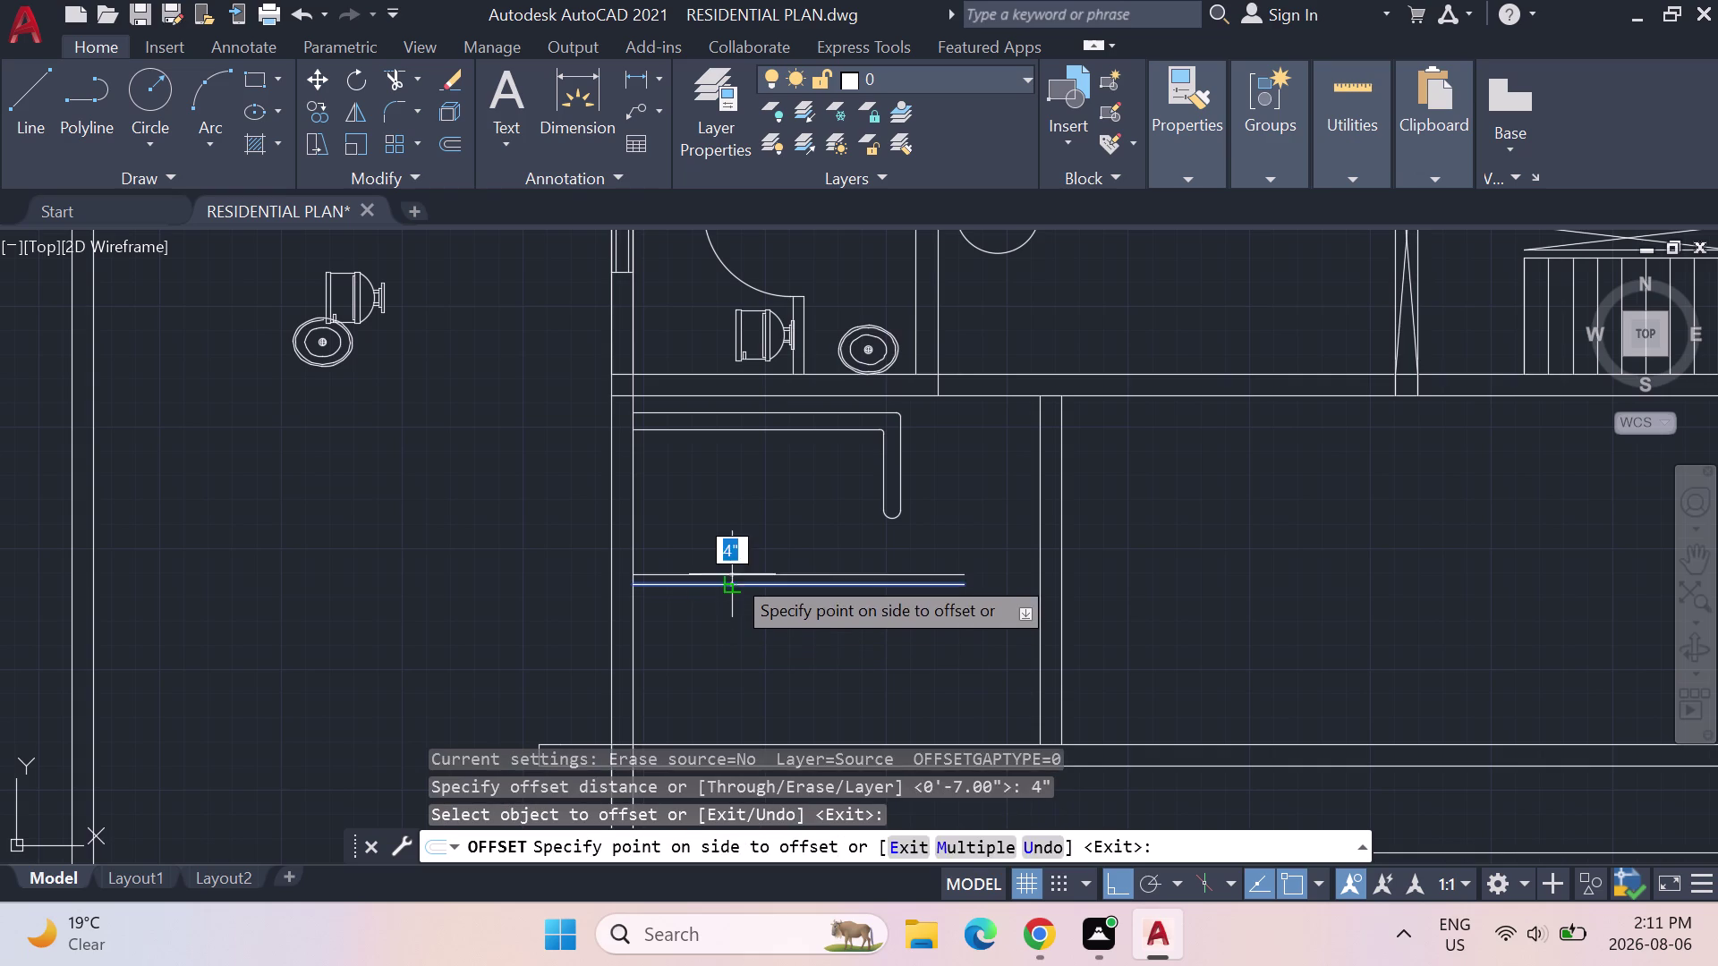
click(733, 571)
click(733, 585)
click(731, 597)
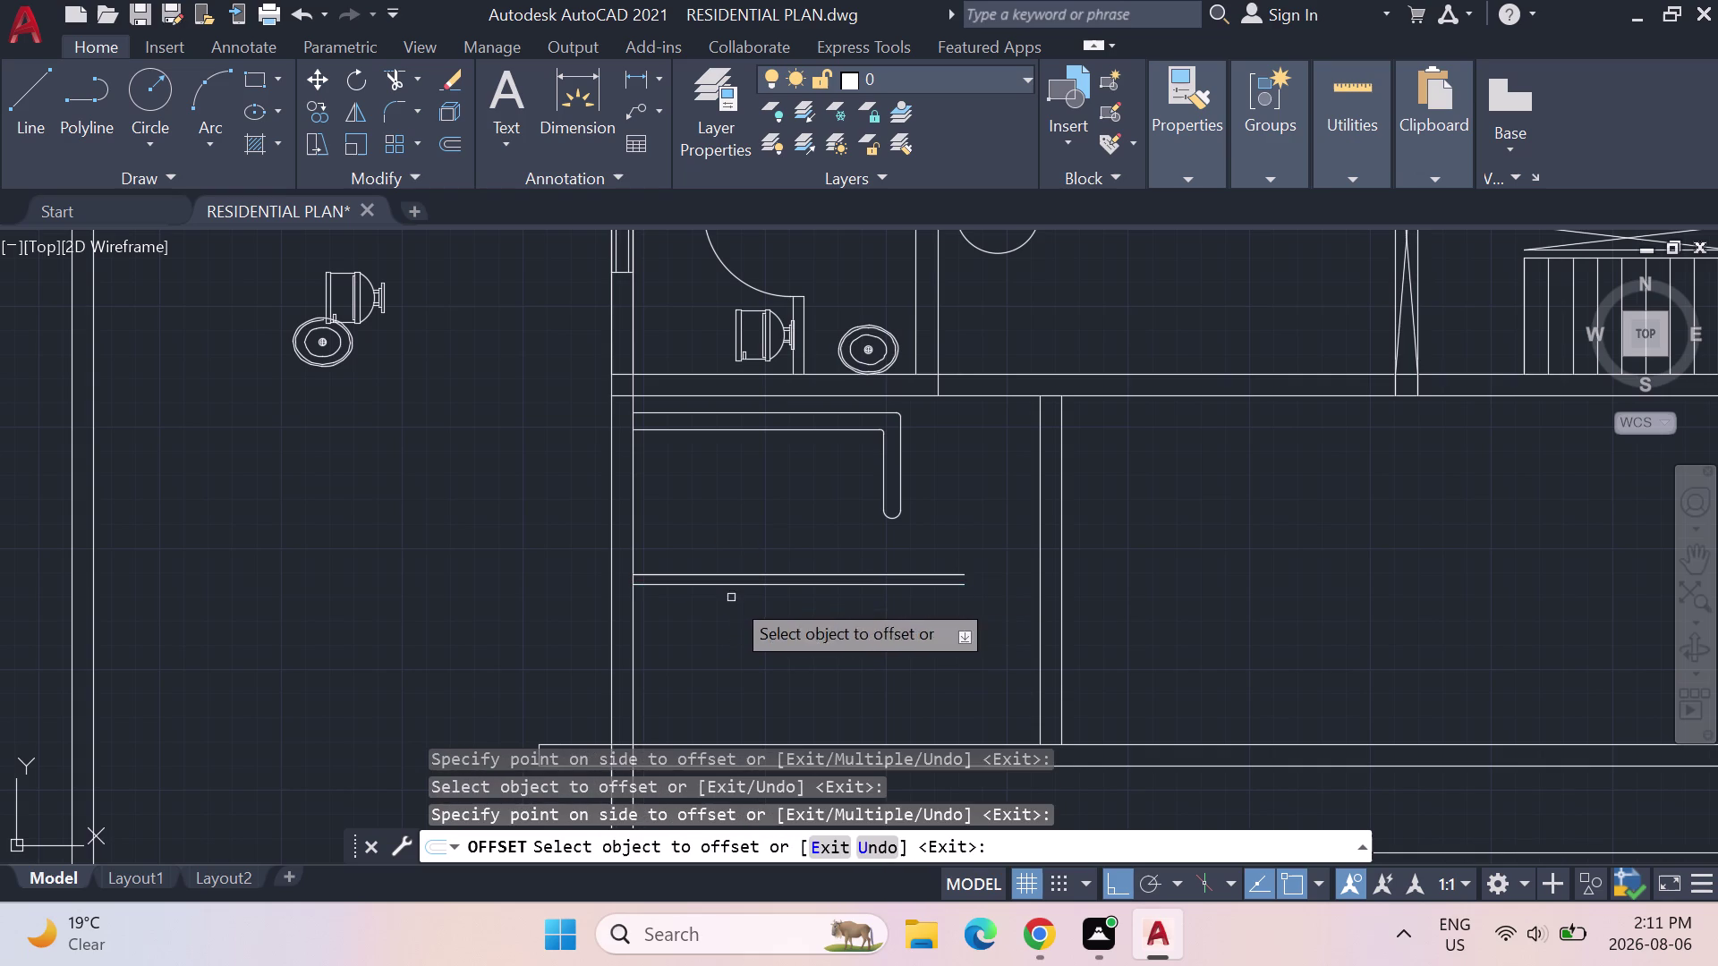
click(736, 585)
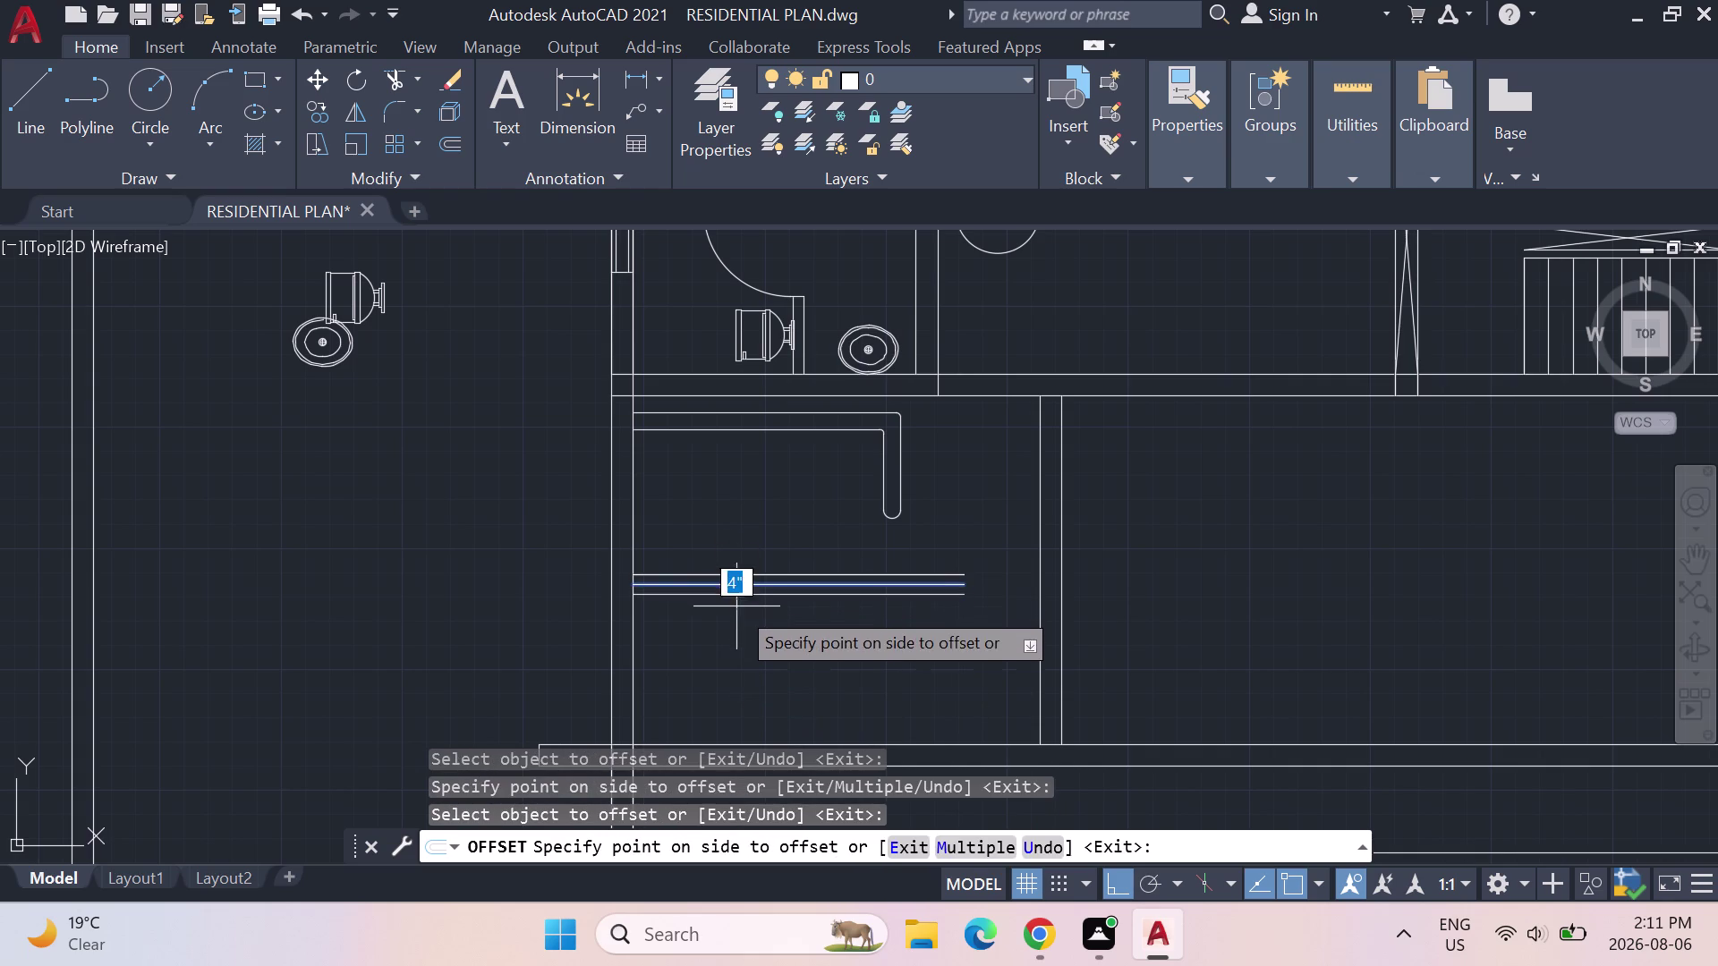
click(736, 607)
key(Escape)
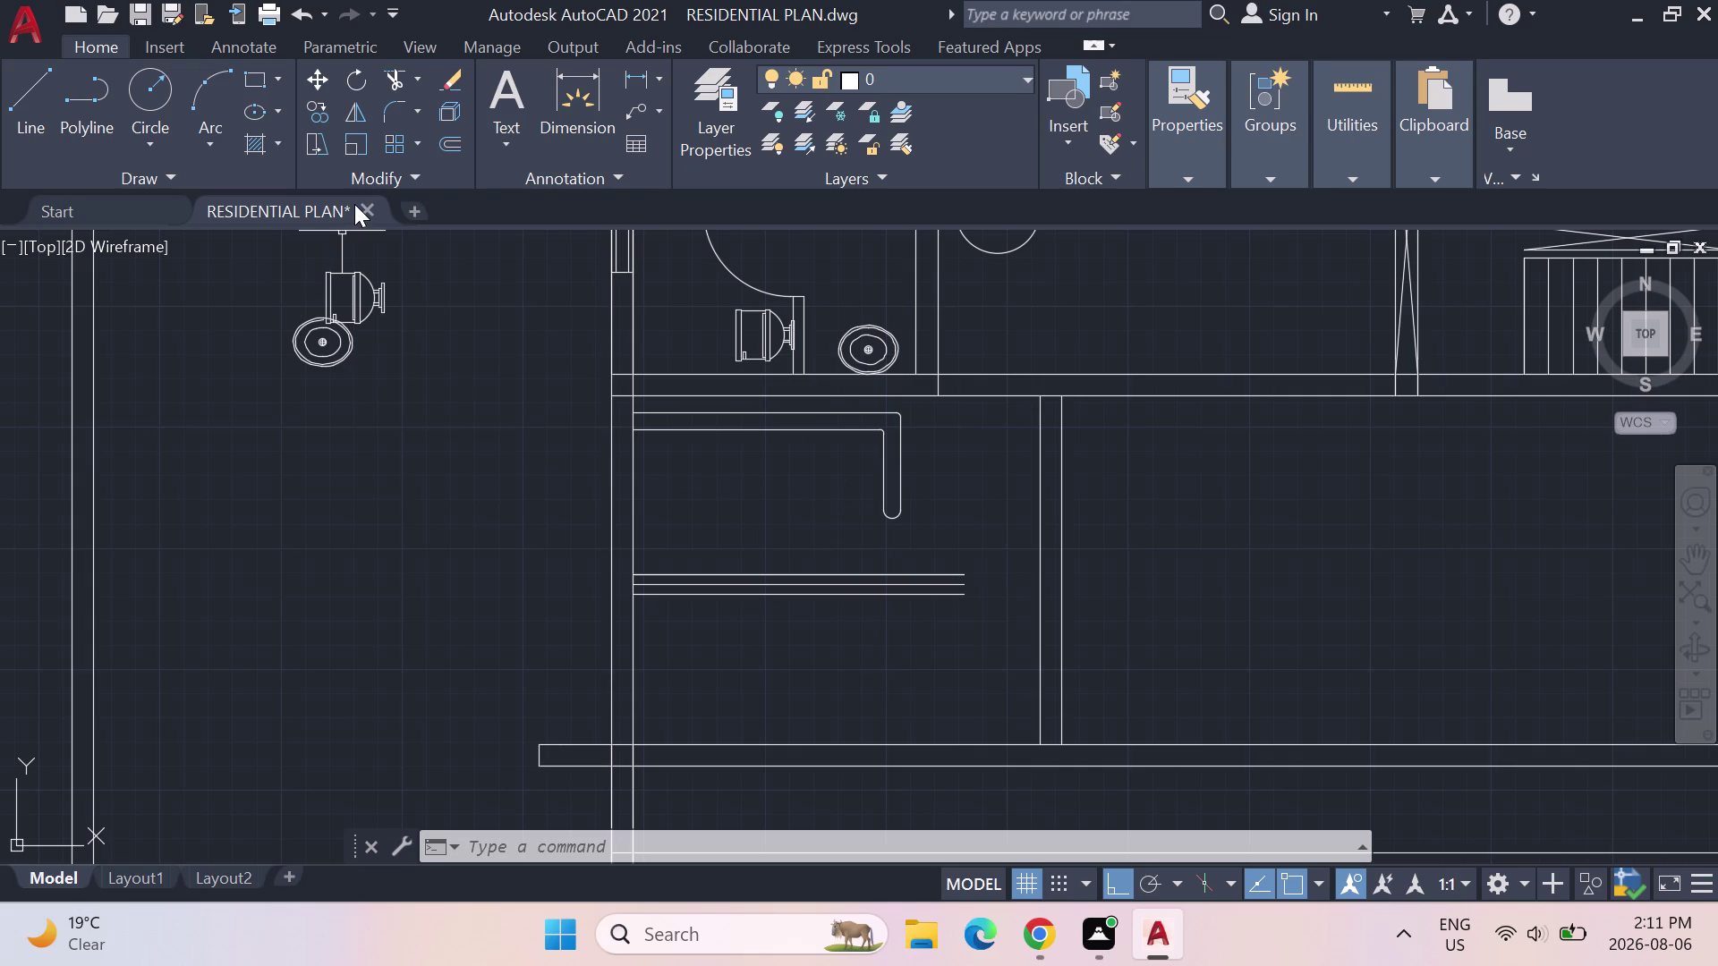
Offset the left vertical wall line 3' to the right.
click(15, 104)
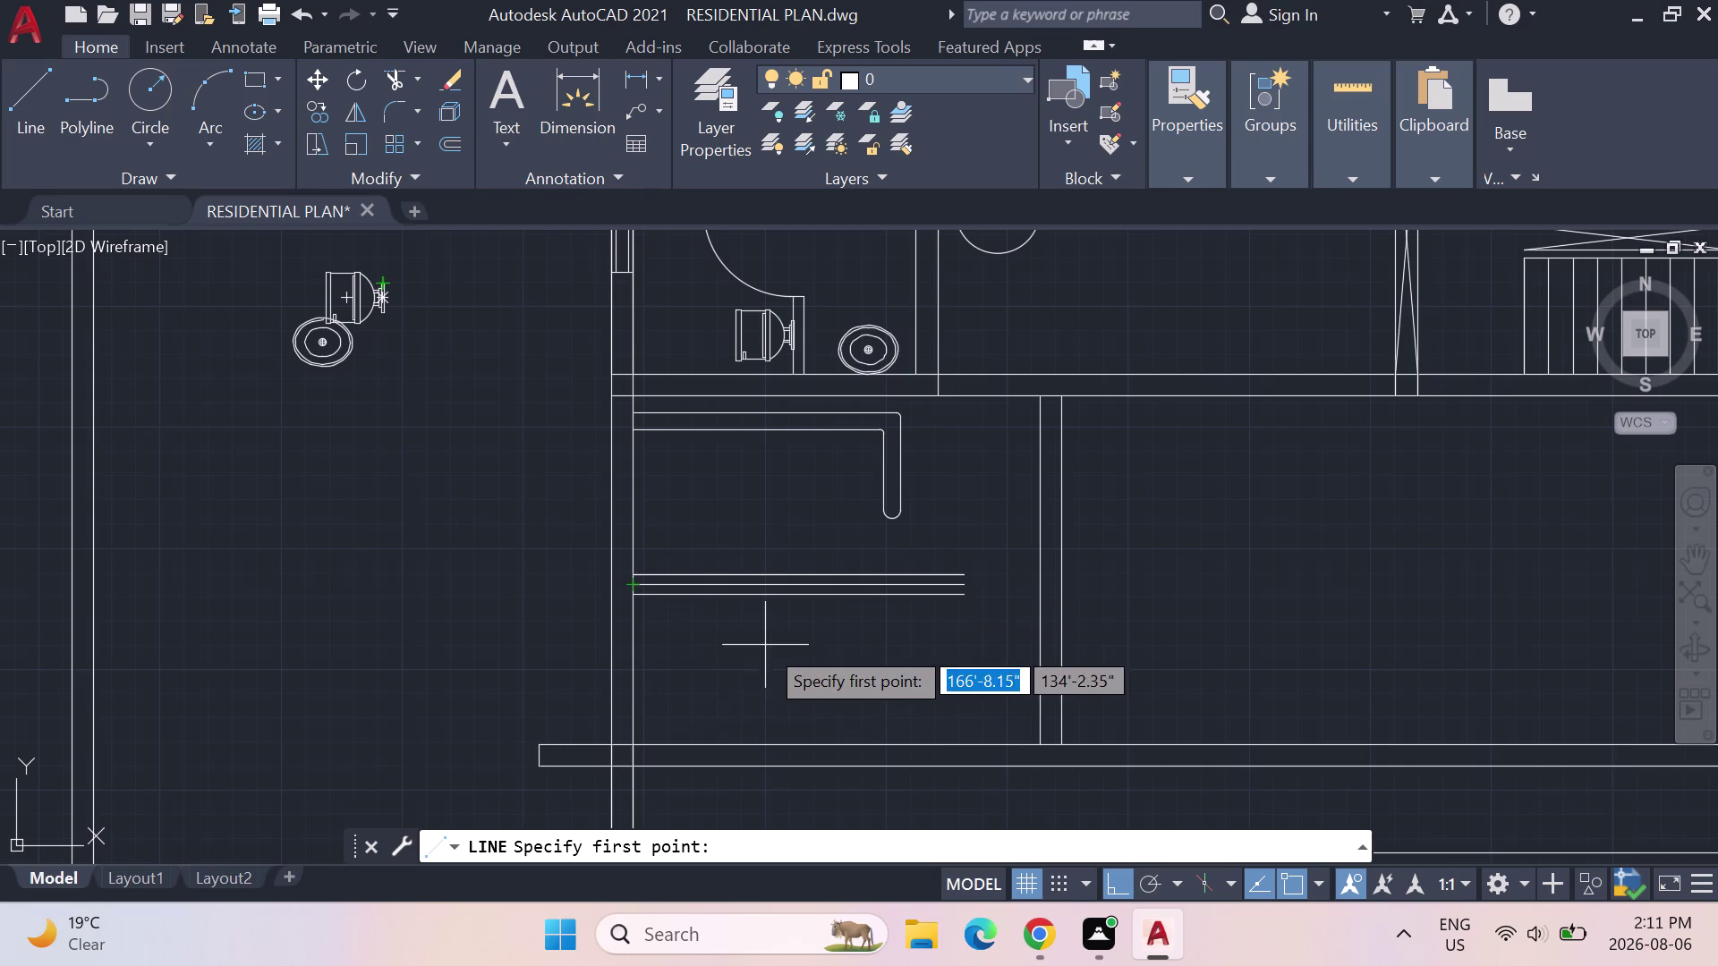
key(Escape)
key(Escape)
text(OFF)
key(Return)
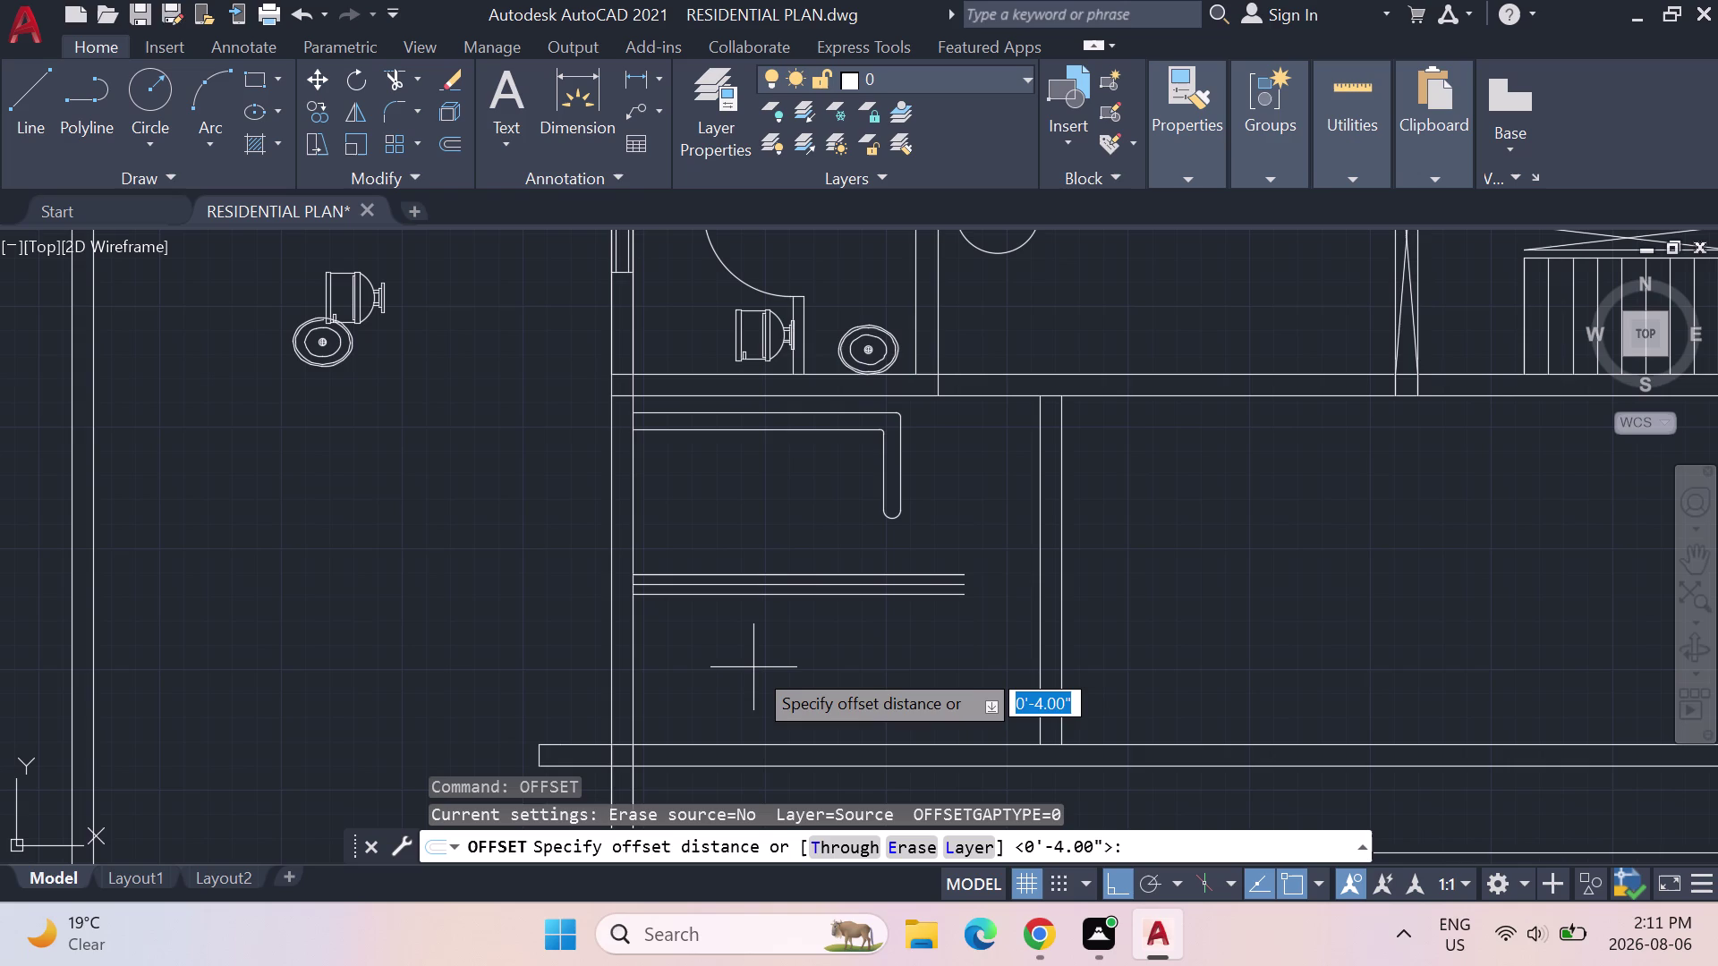
text(3')
key(Return)
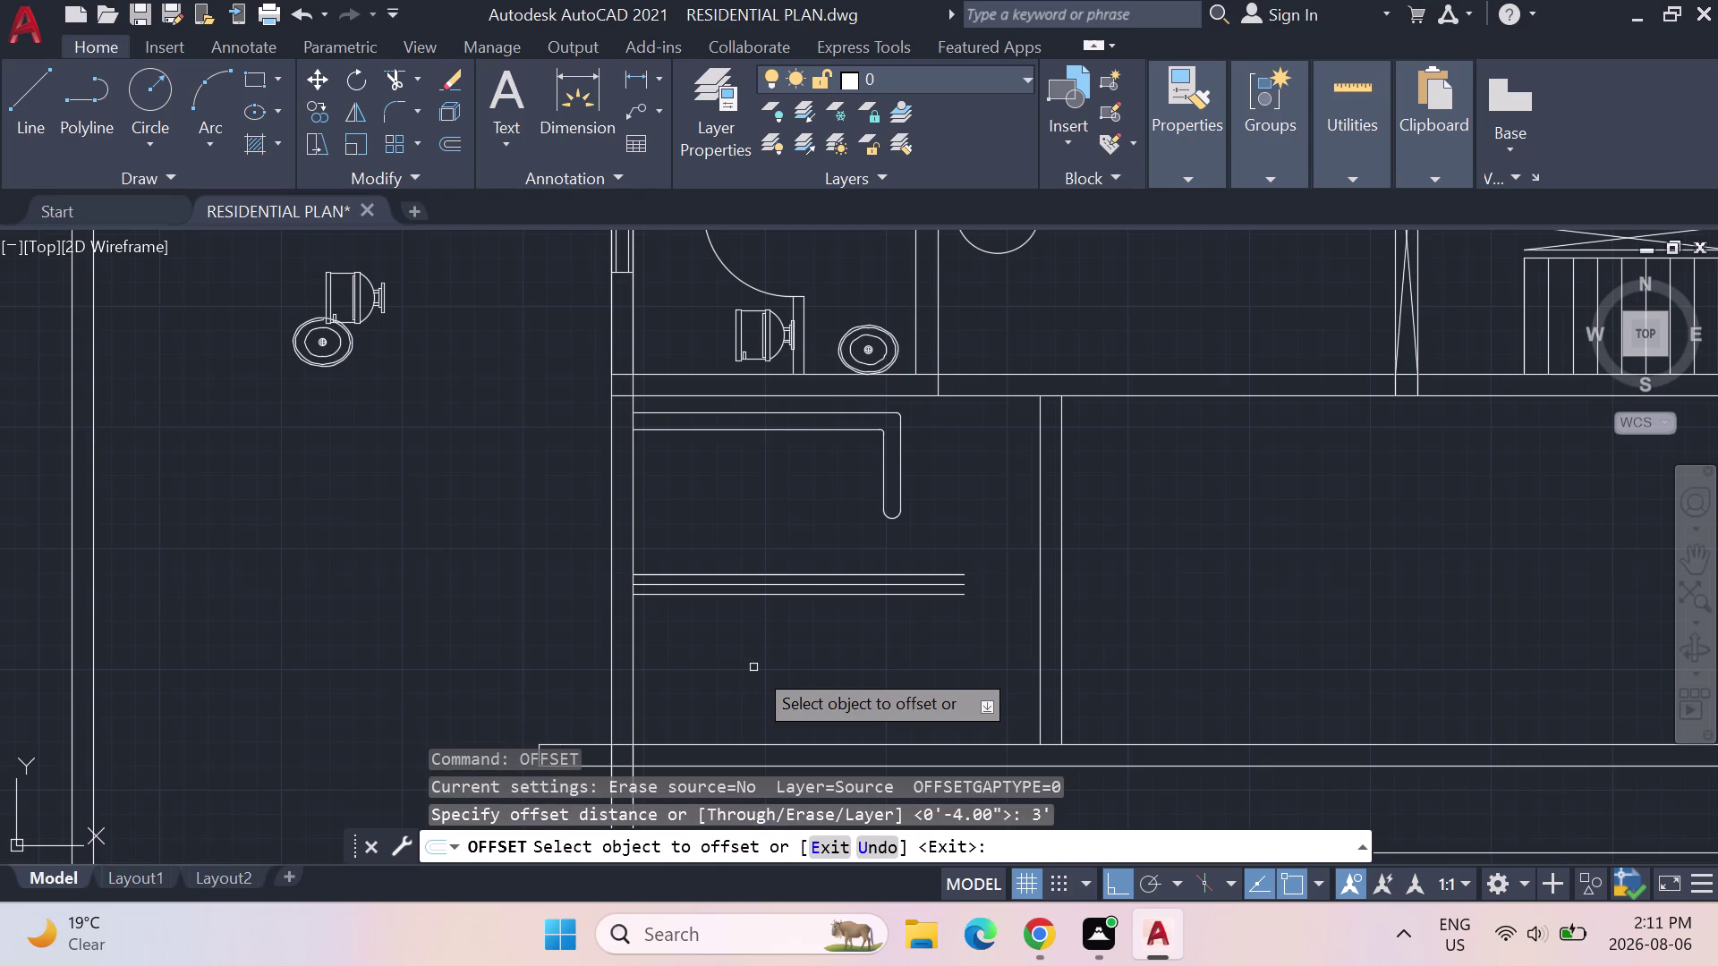
click(630, 617)
click(684, 614)
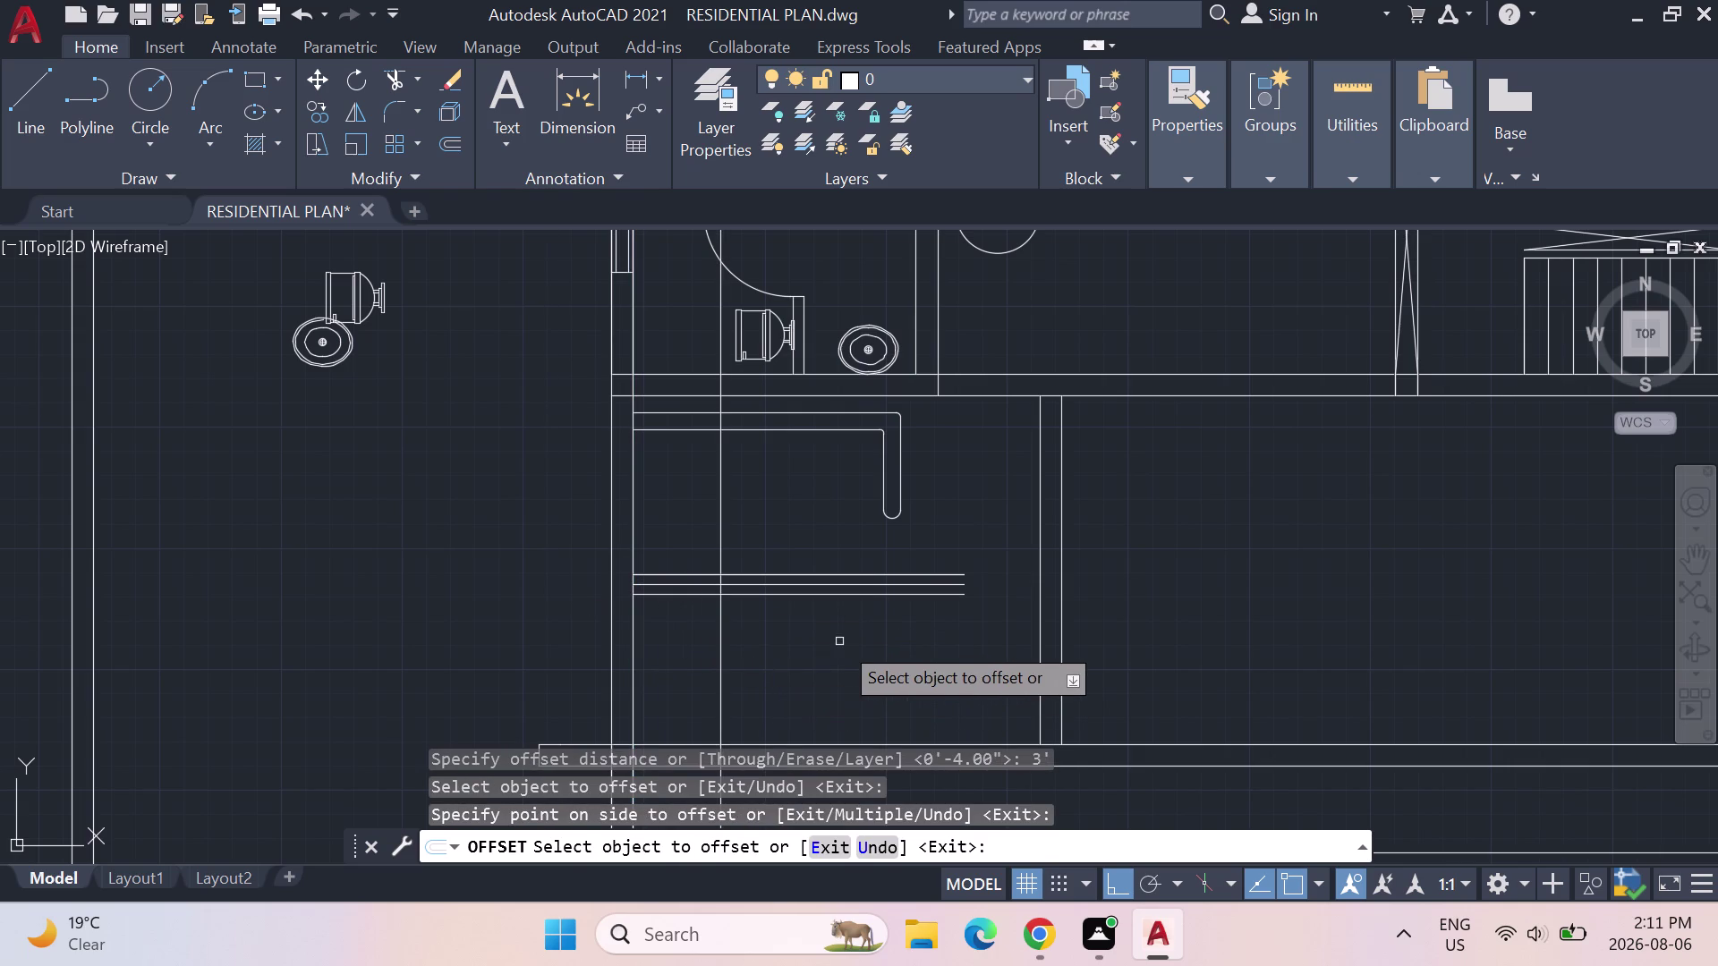
key(Escape)
key(Escape)
Try trimming the short horizontal lines beside the wall, then cancel the trim.
text(TRIM)
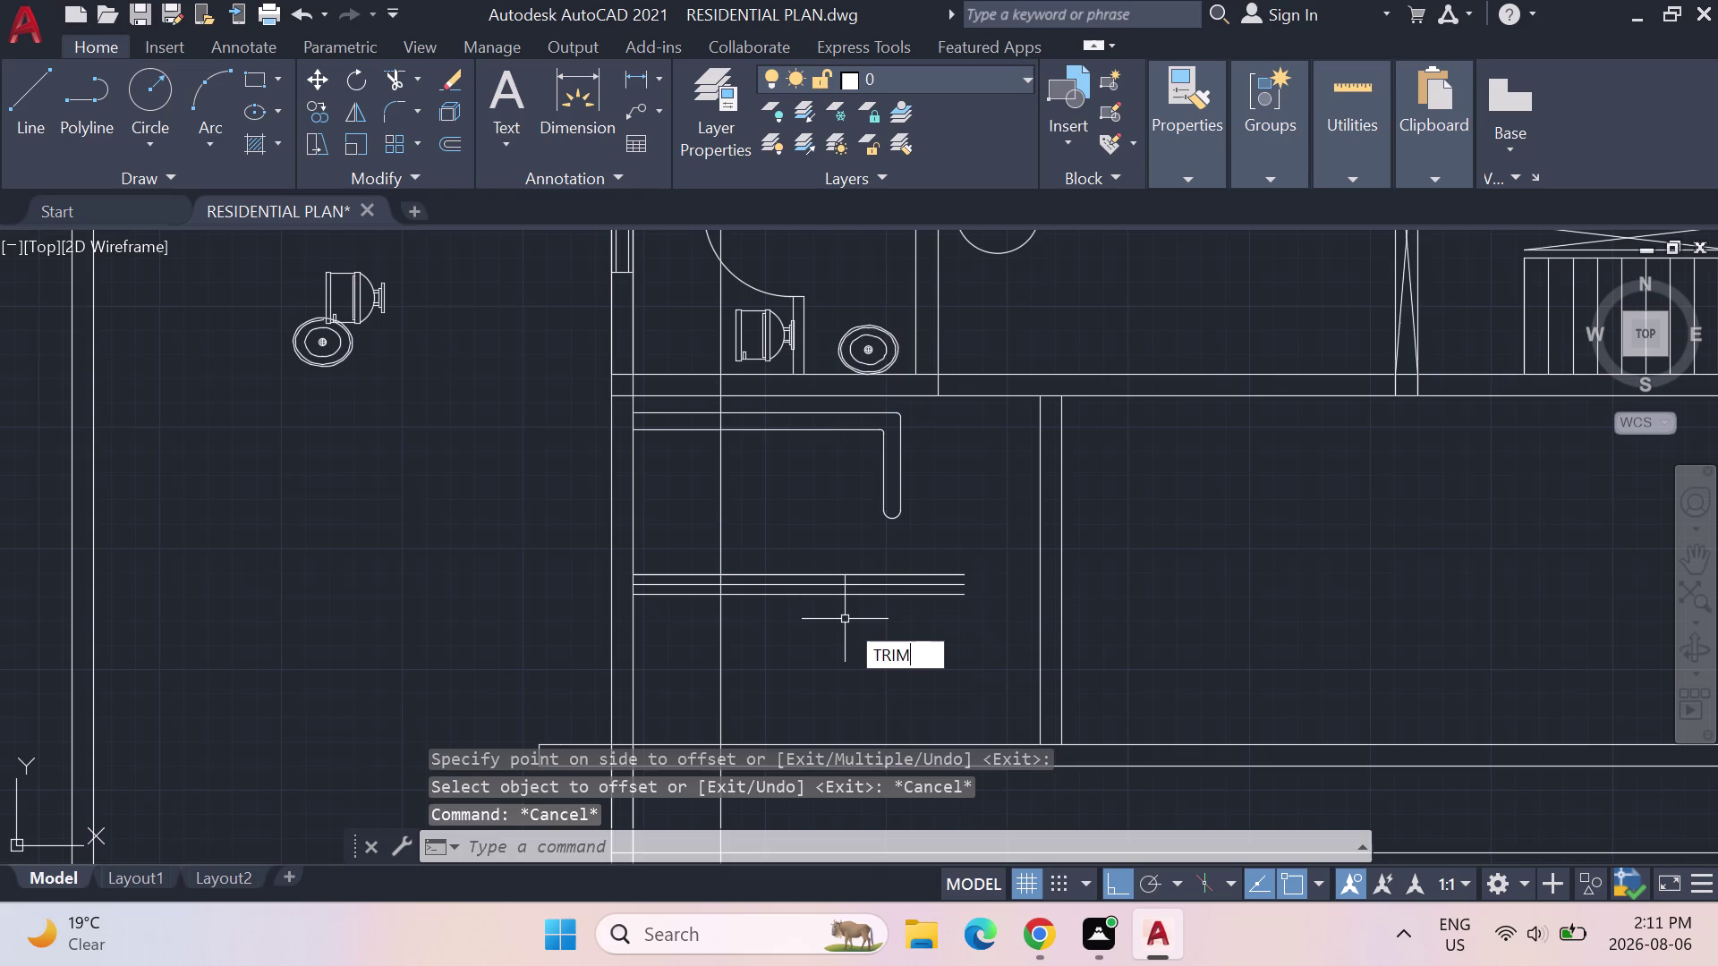
key(Return)
drag(859, 557, 860, 556)
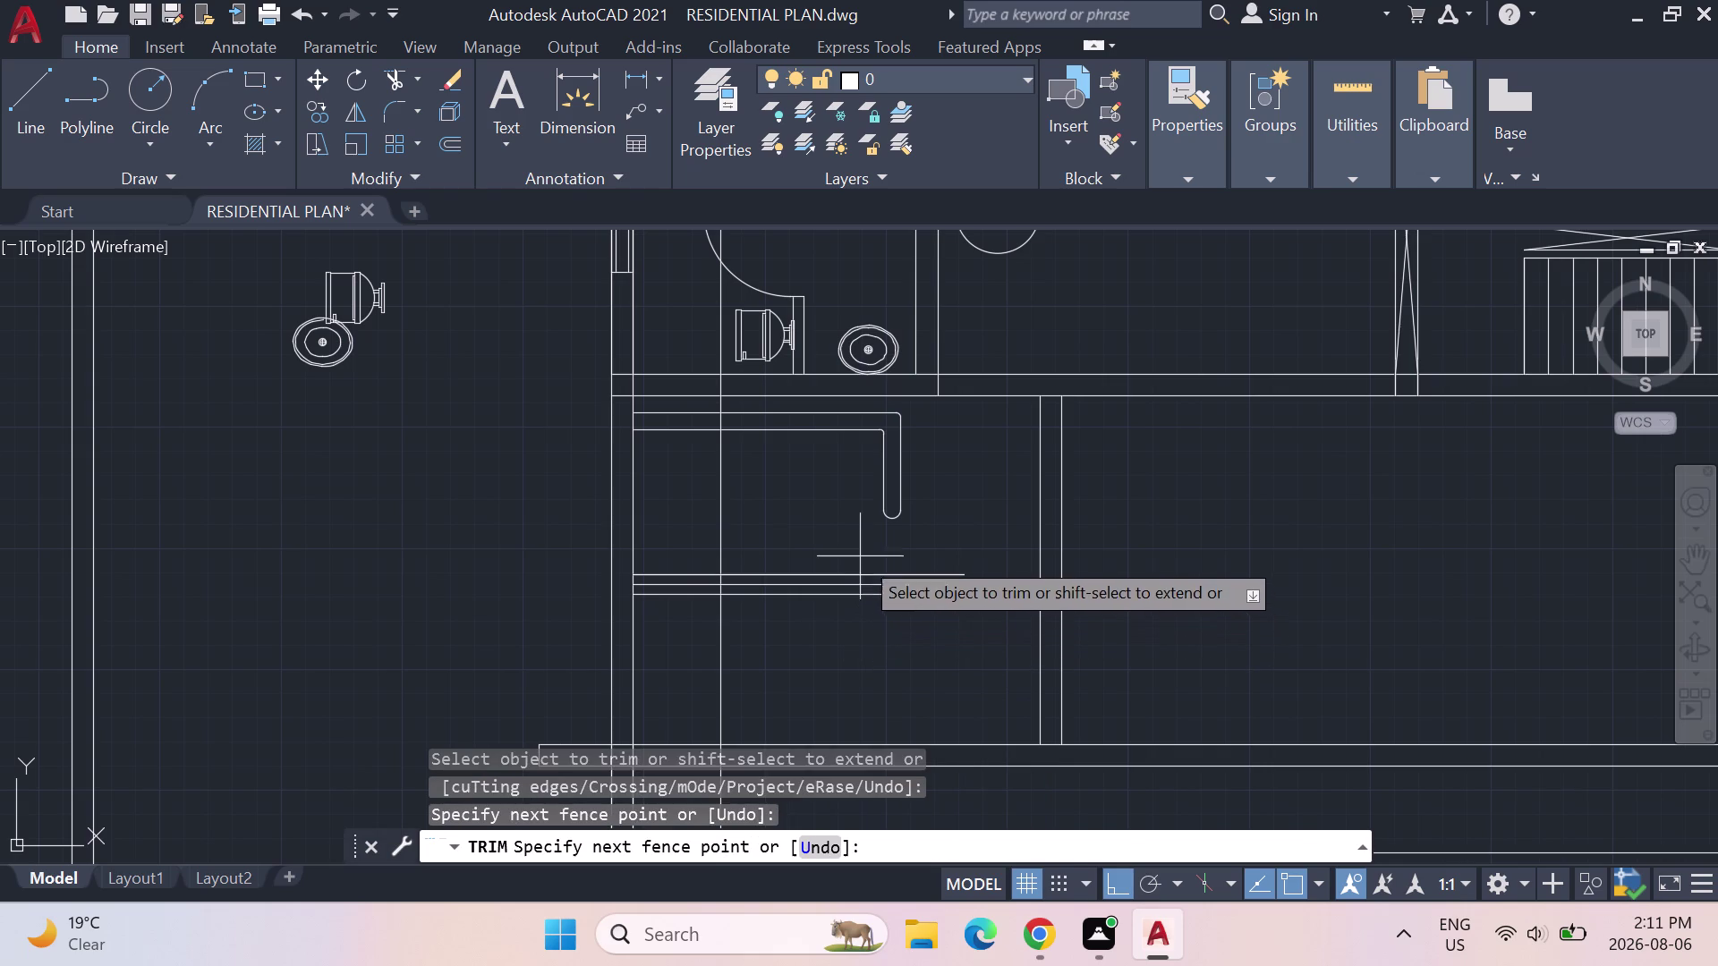
drag(859, 556, 869, 645)
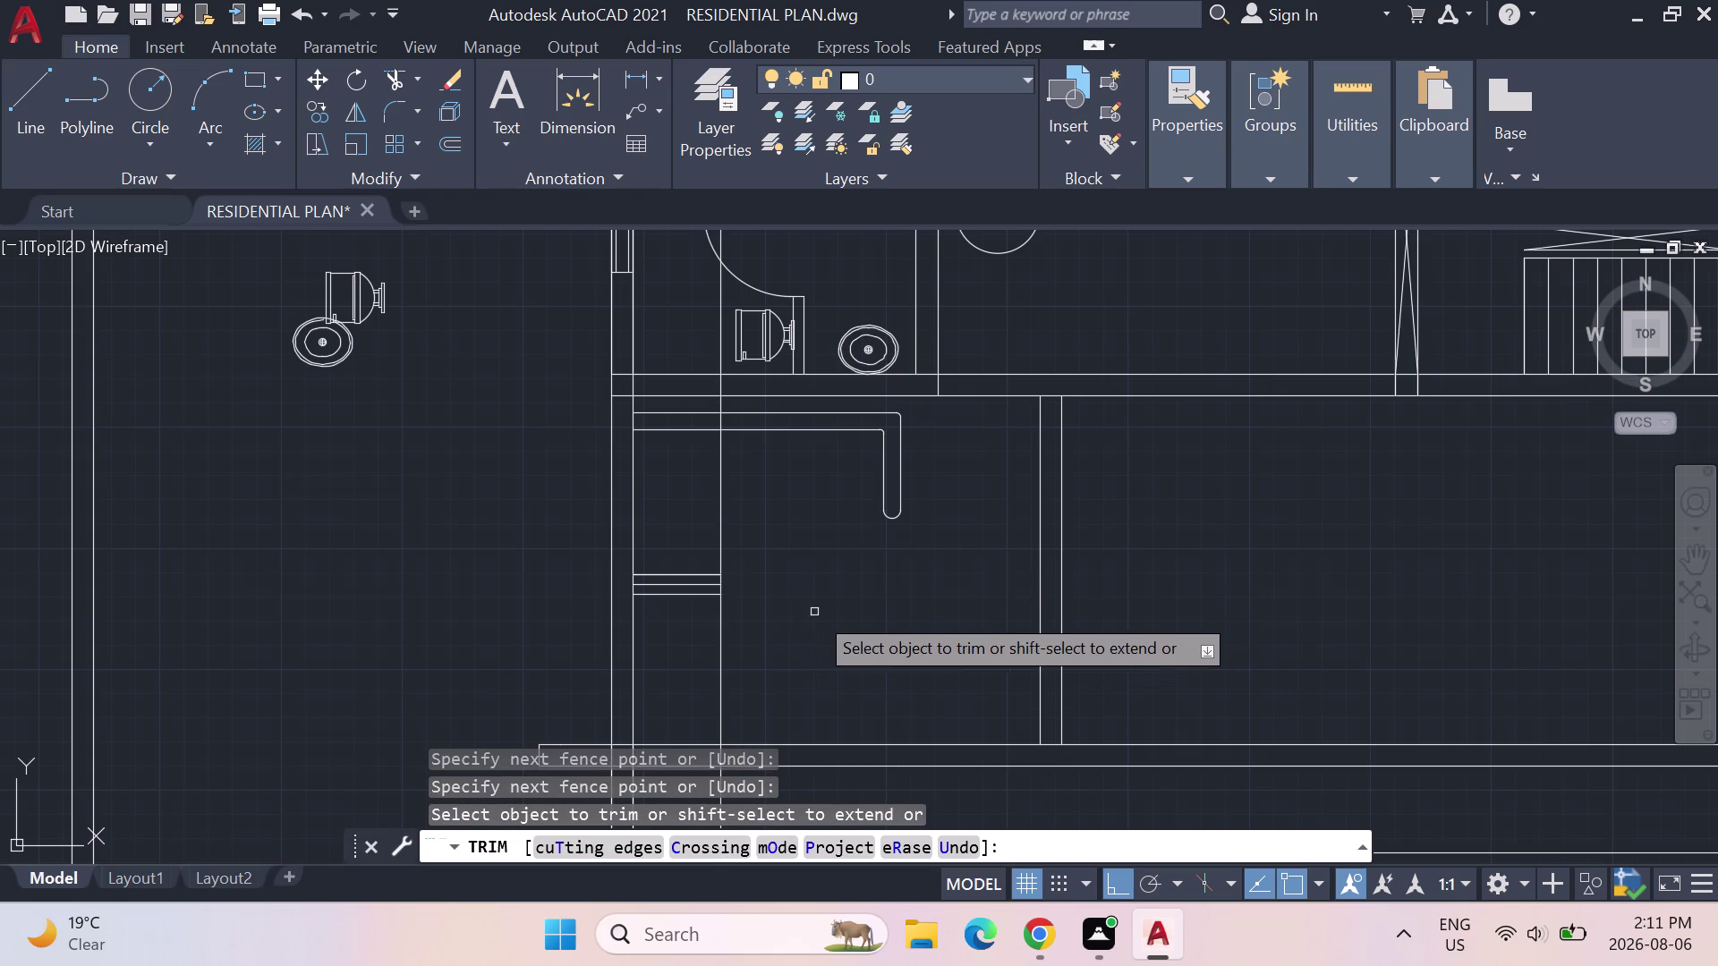
key(Escape)
key(Escape)
key(Escape)
text(T)
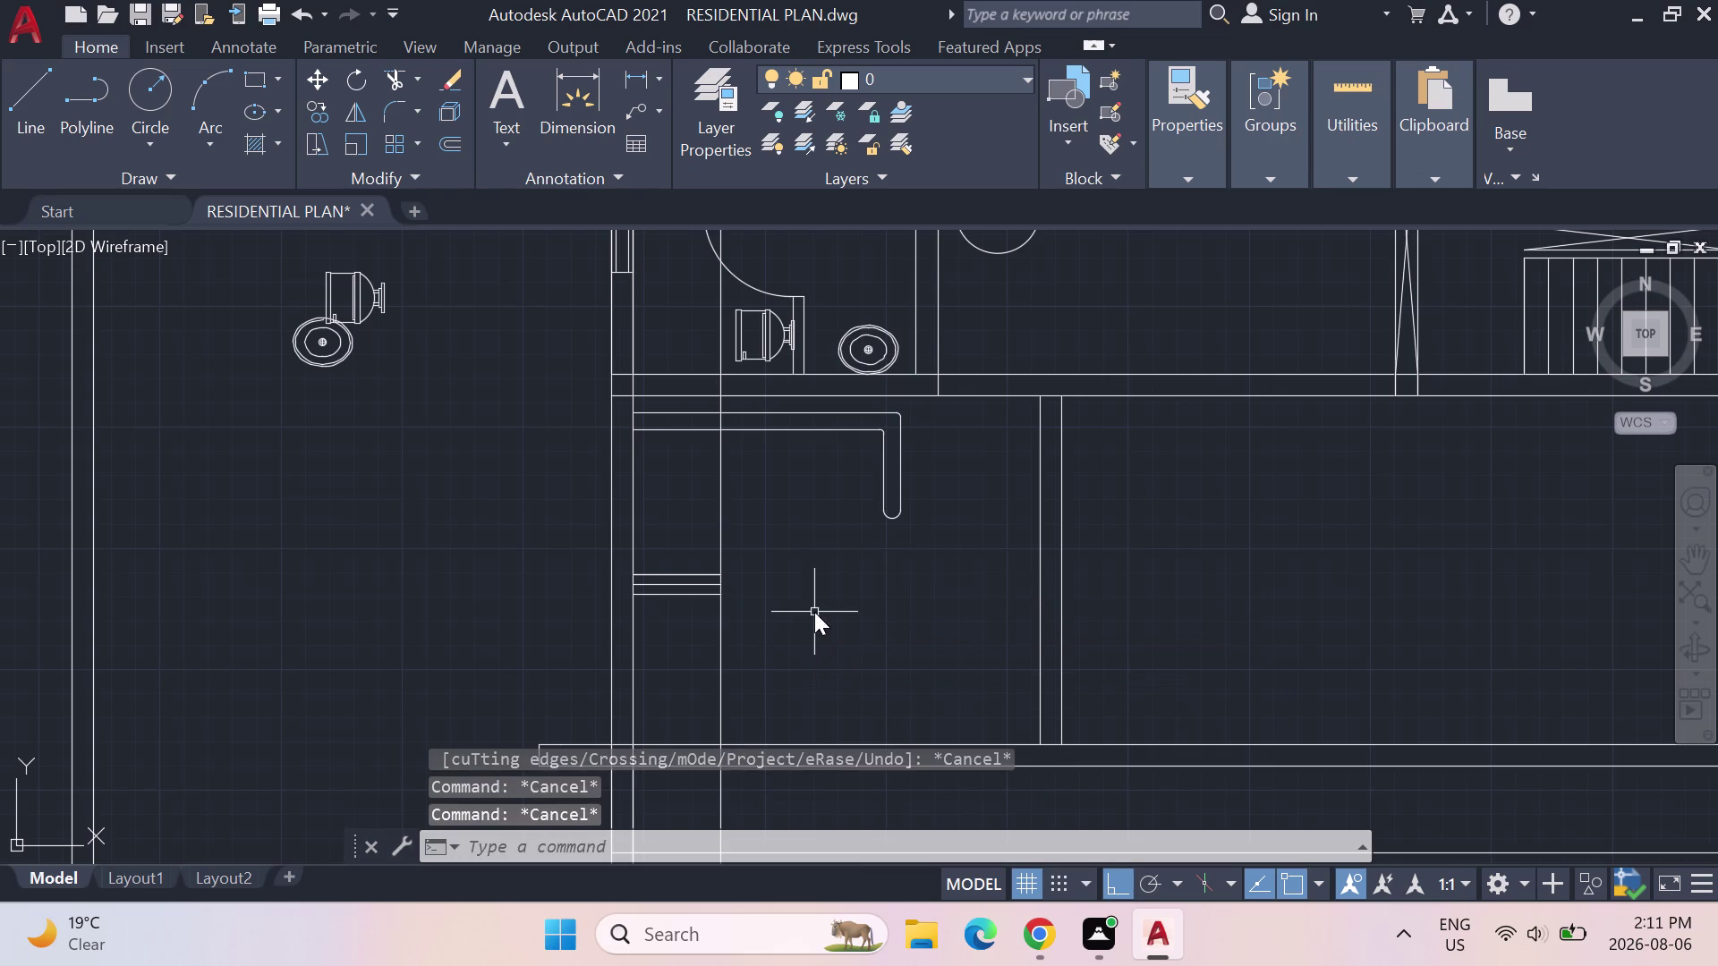
text(RIM)
key(Return)
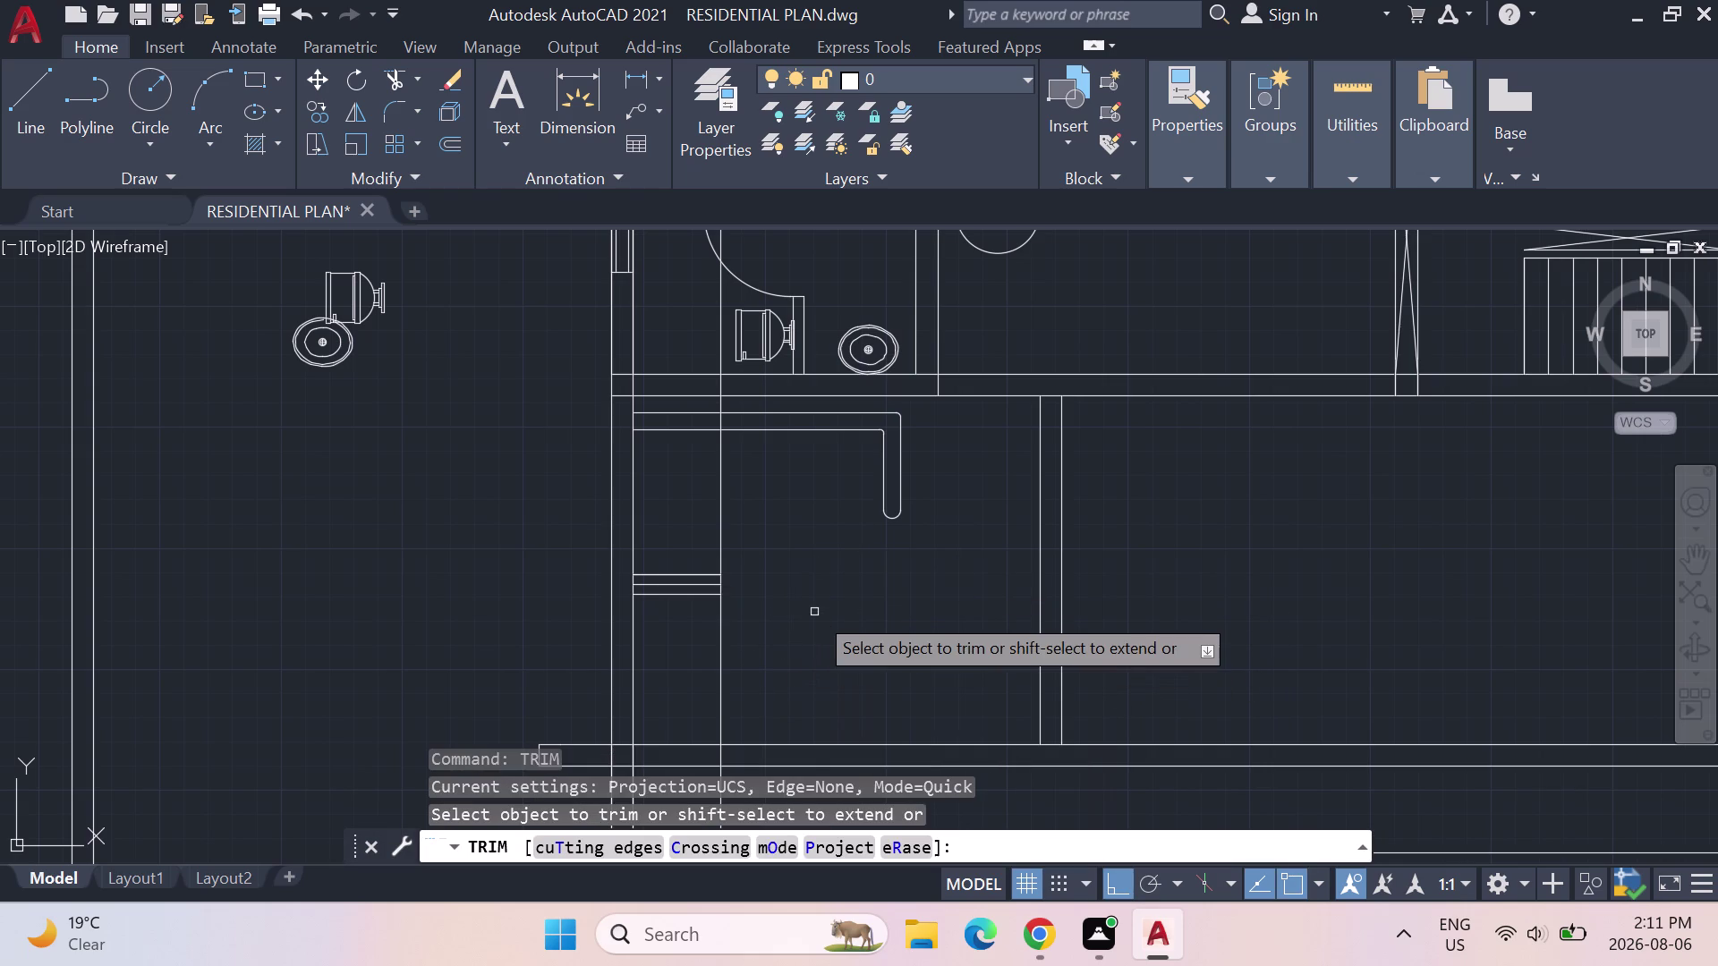
key(Escape)
key(Escape)
key(Escape)
key(Escape)
key(Escape)
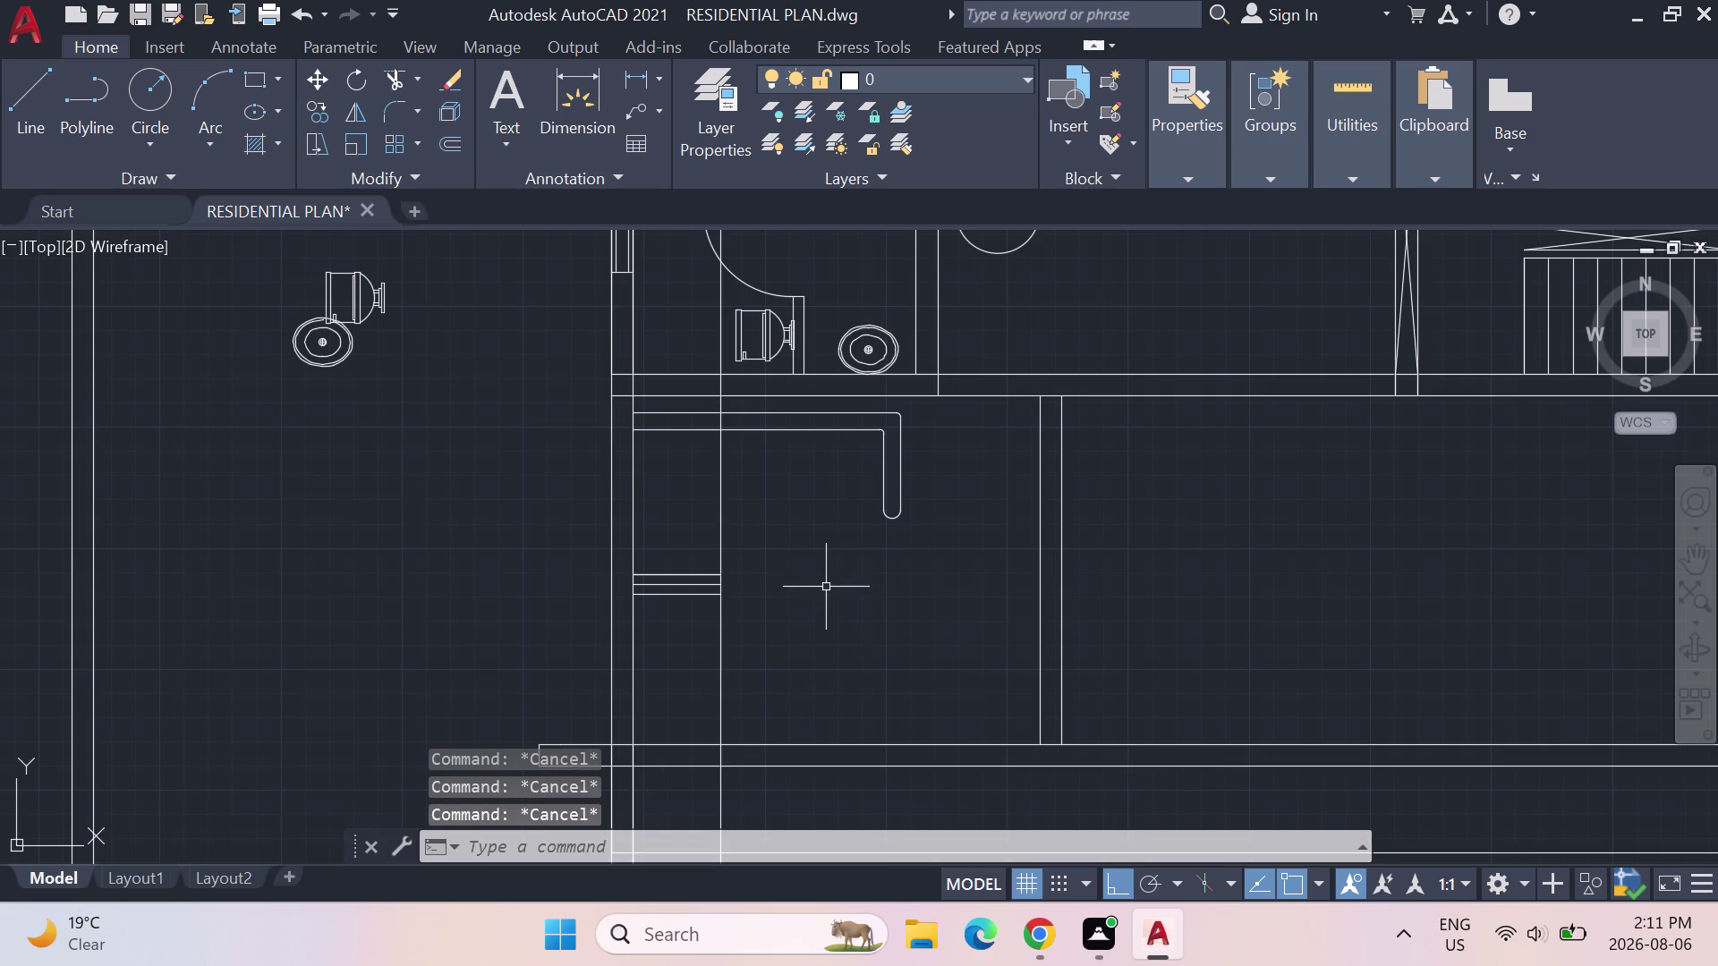
key(Escape)
Join the new vertical line to the horizontal line with a 4-inch radius corner.
text(FILLET)
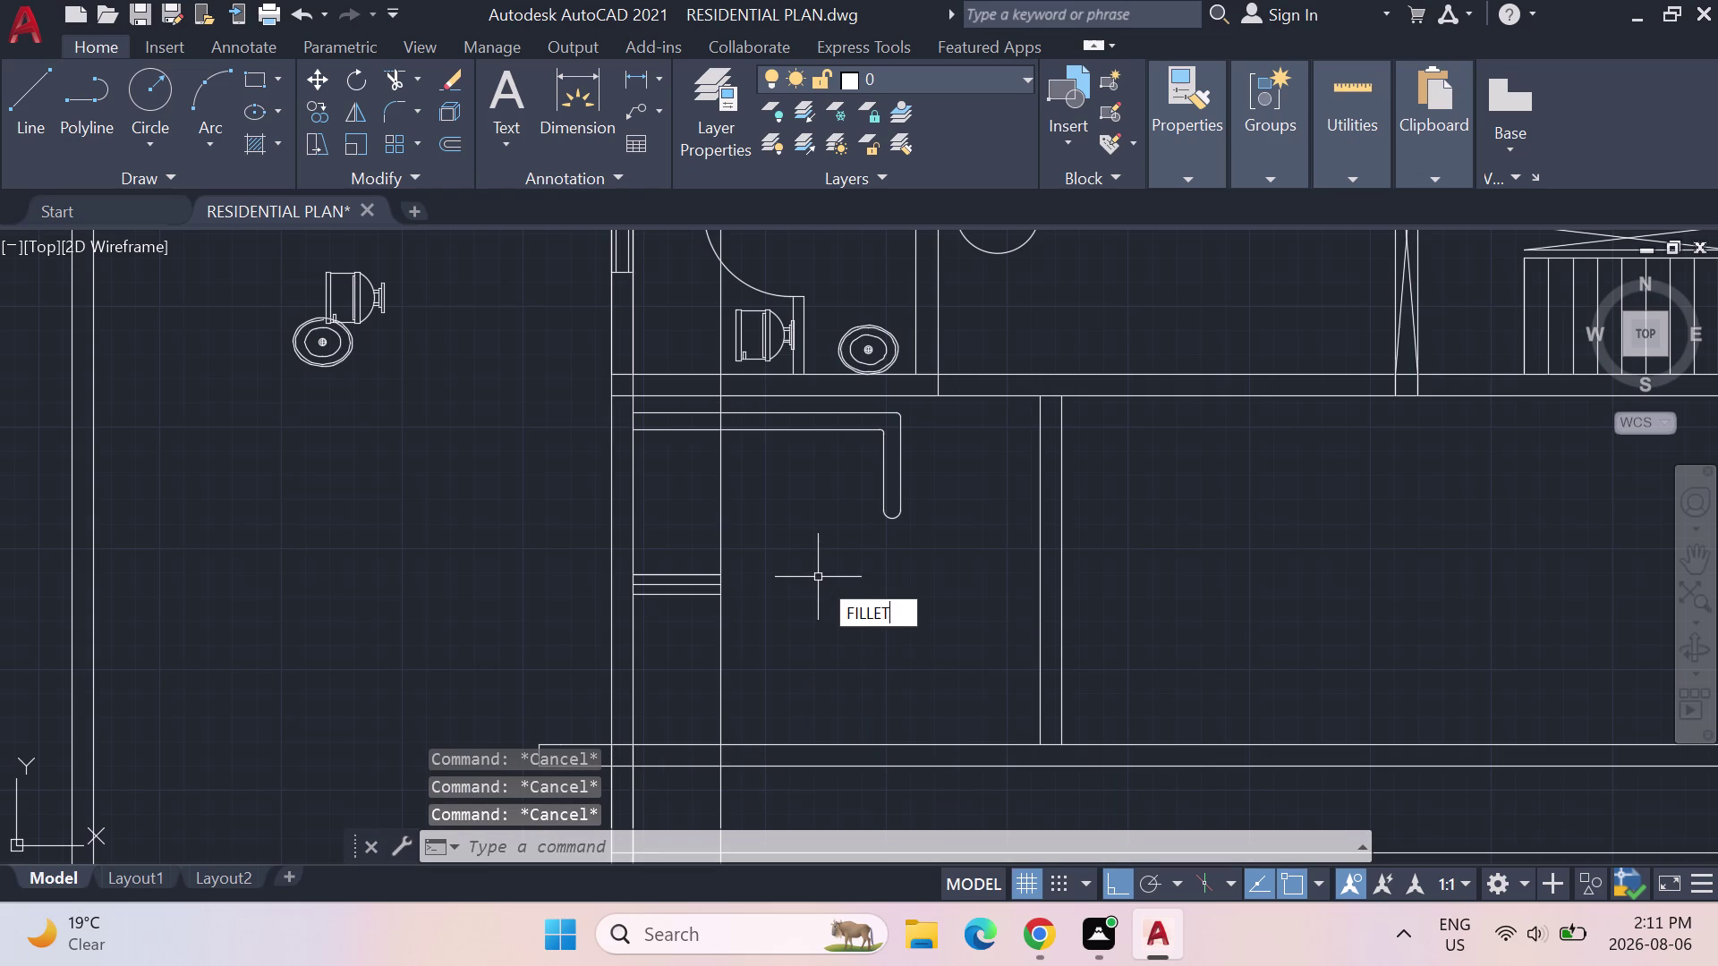
key(Return)
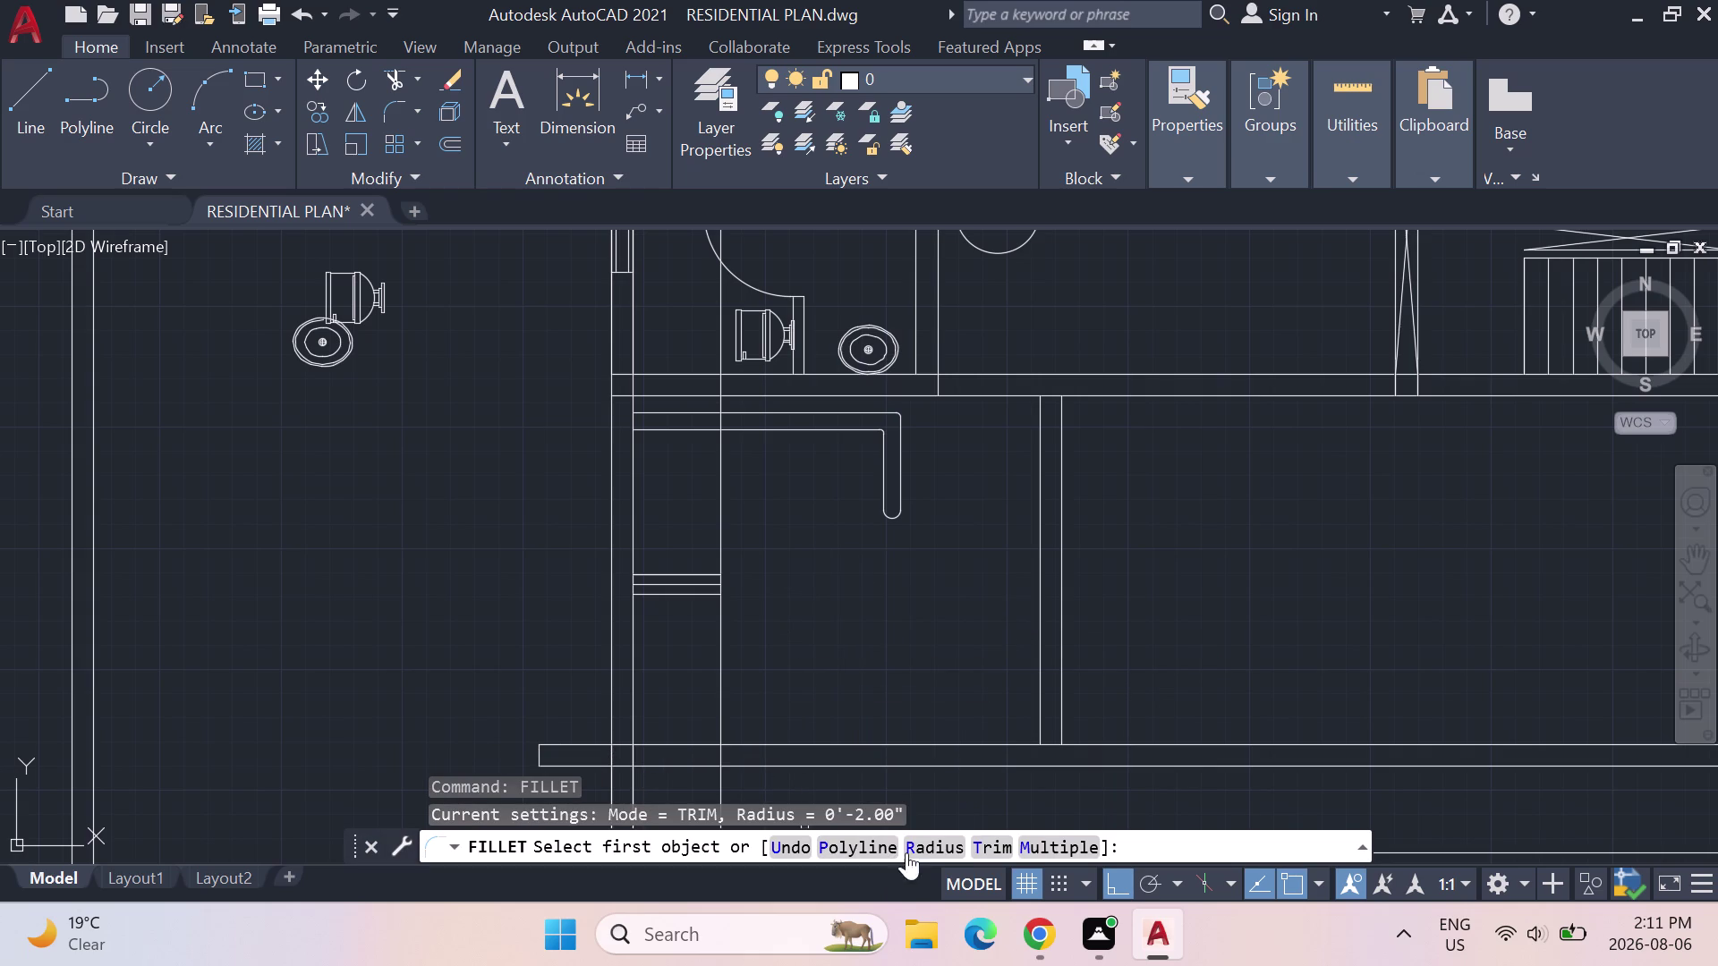
click(932, 850)
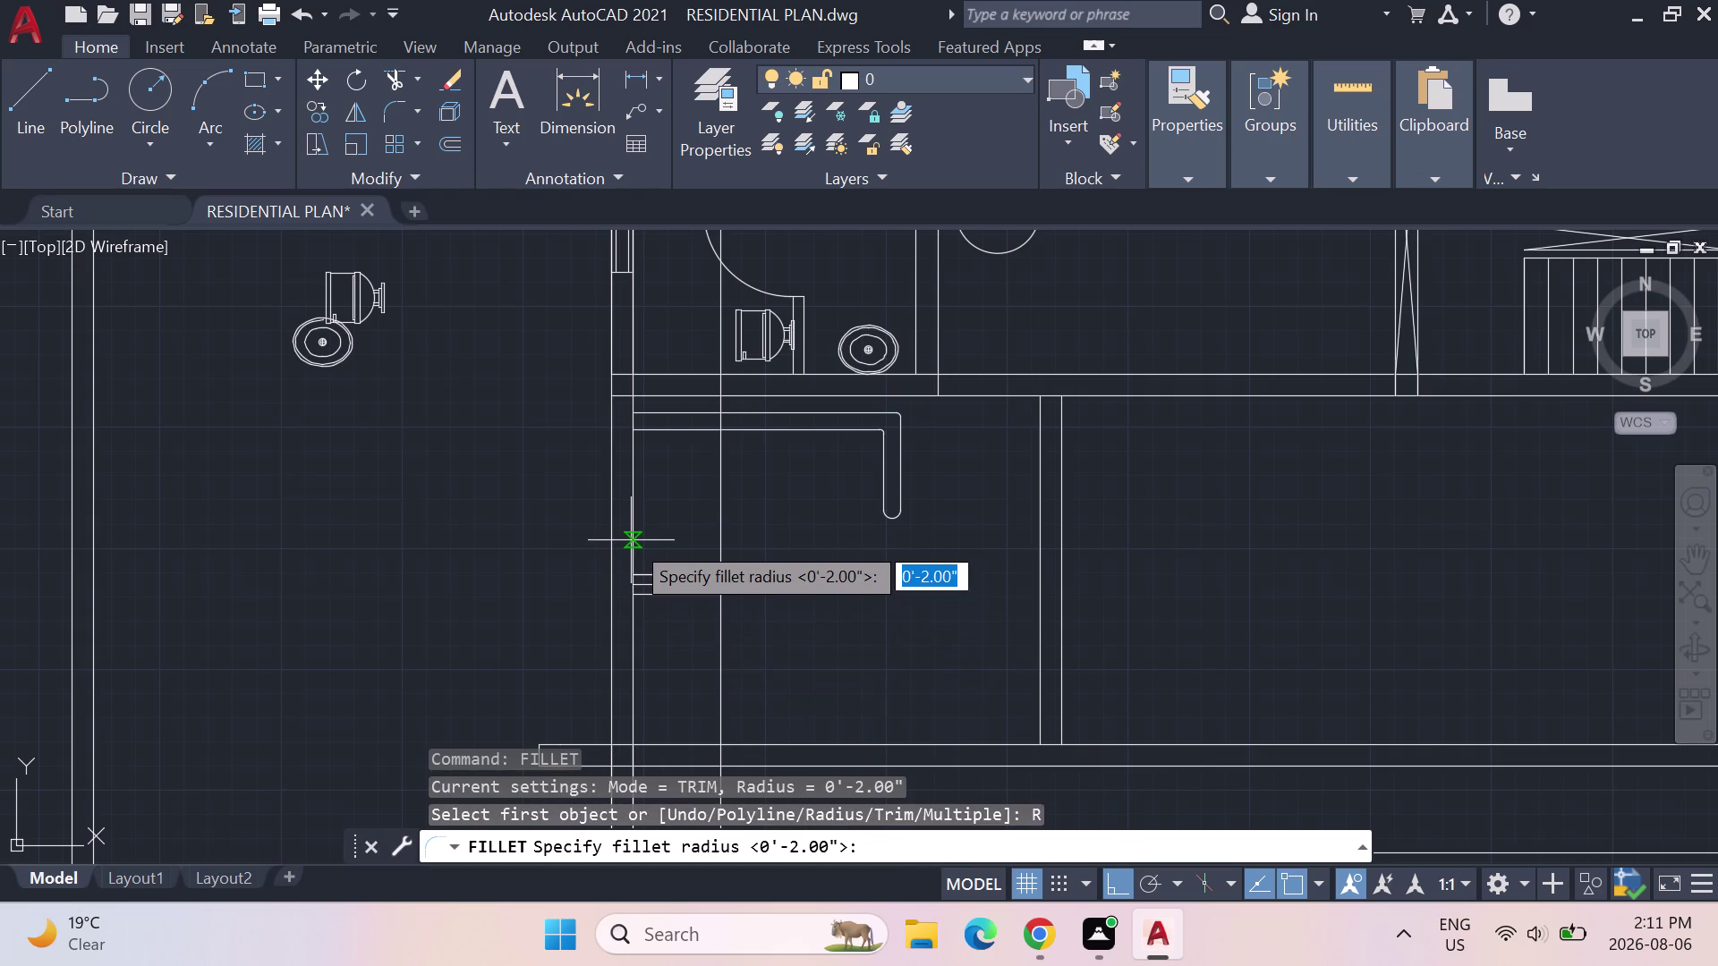
key(4)
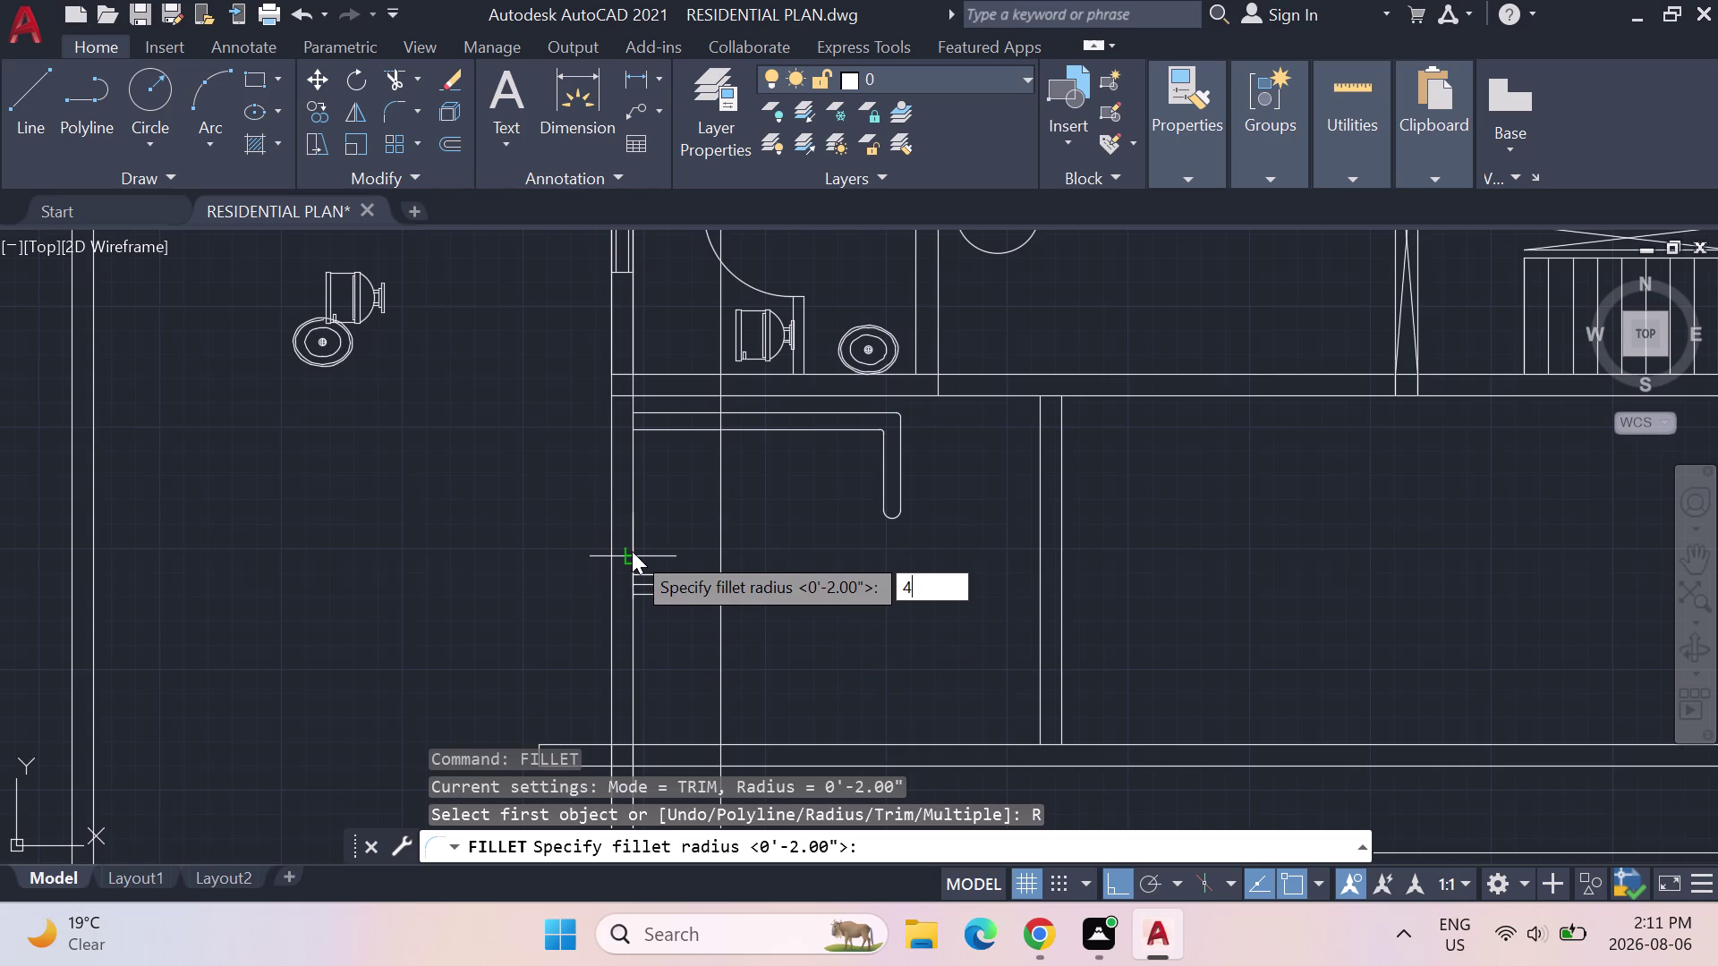
key(Return)
click(632, 551)
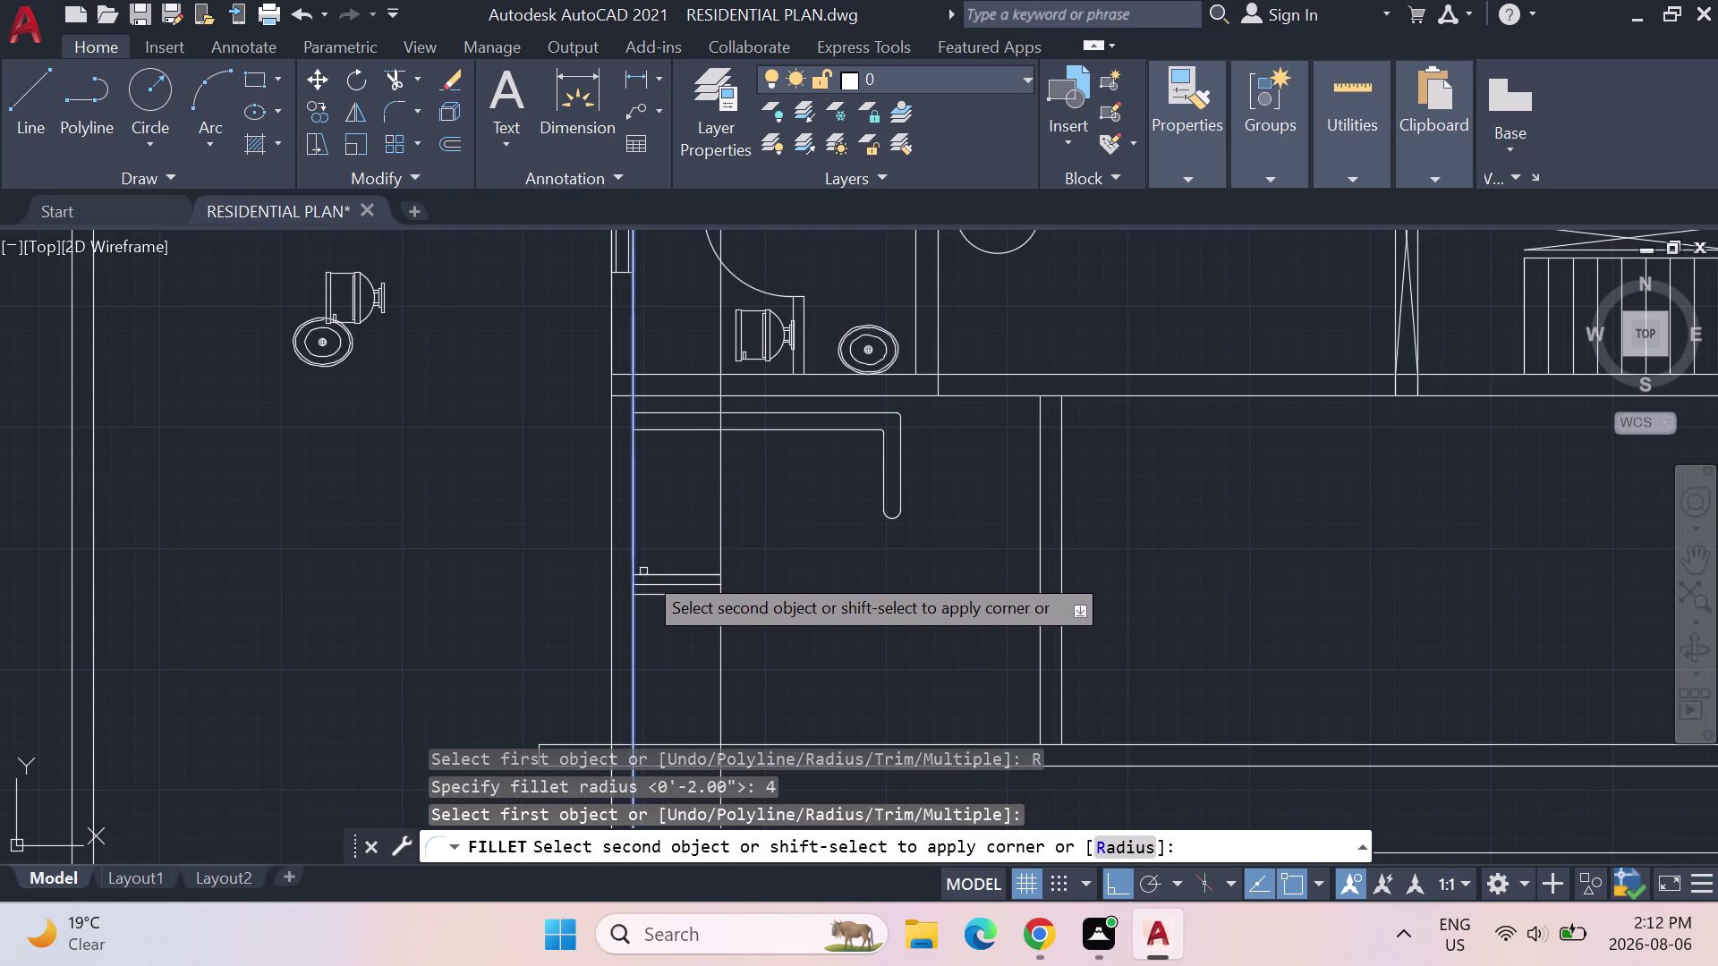
click(645, 578)
key(Return)
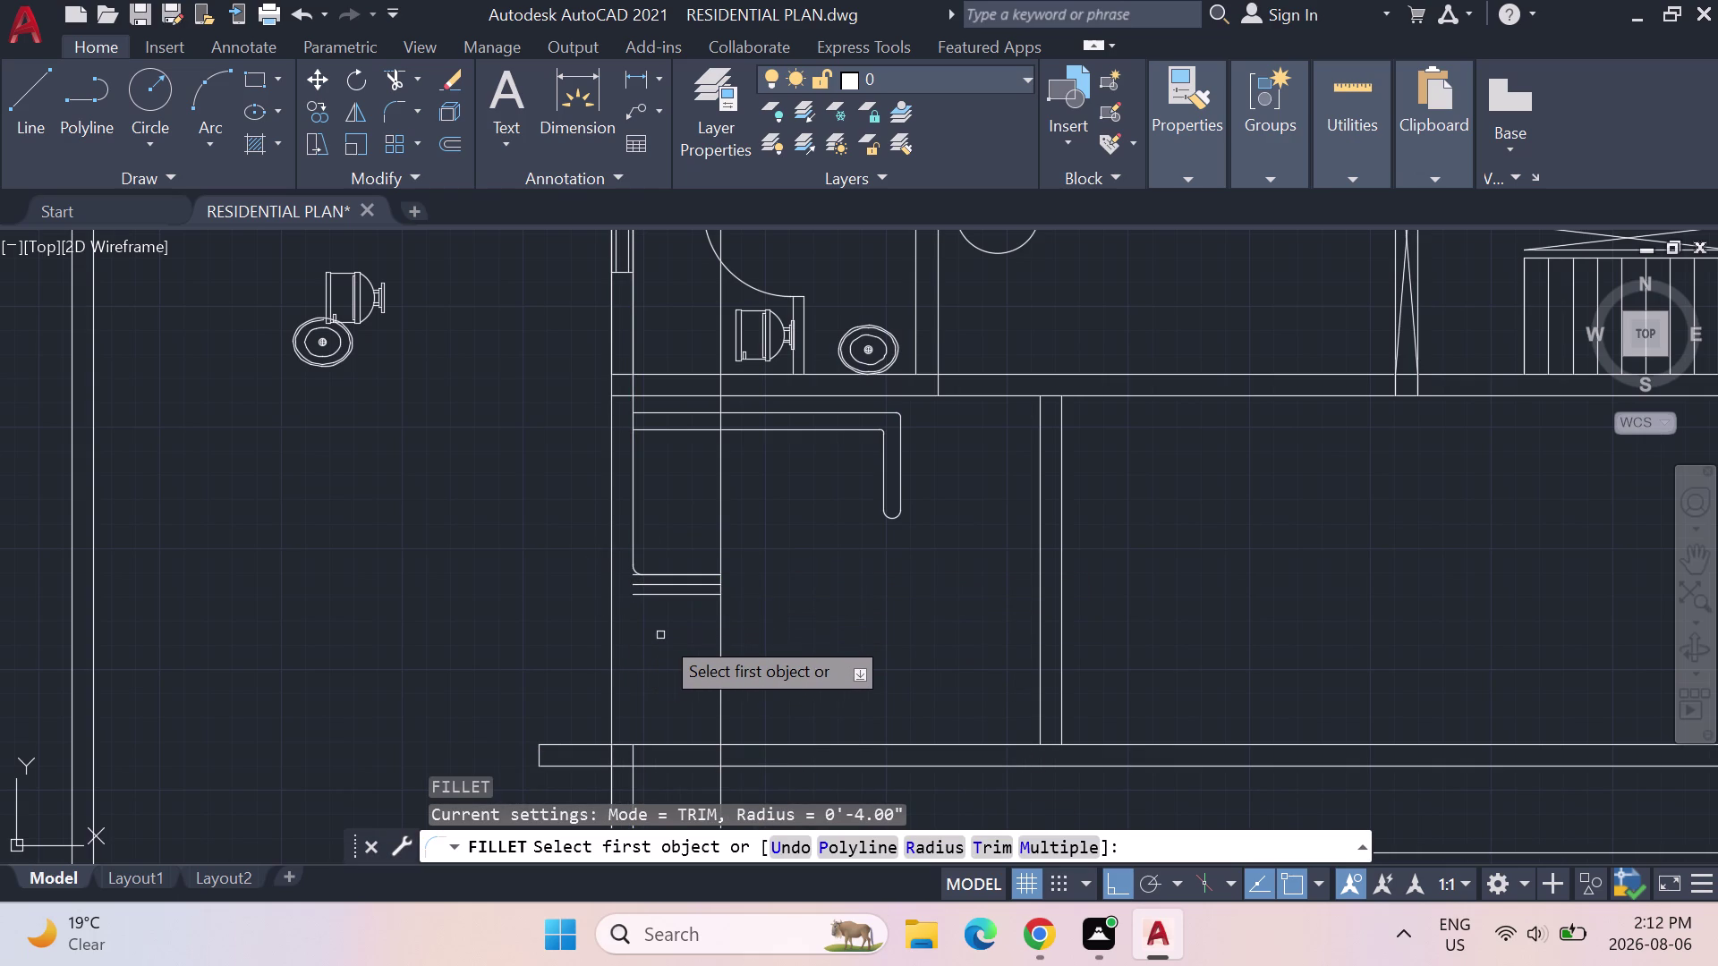
key(Escape)
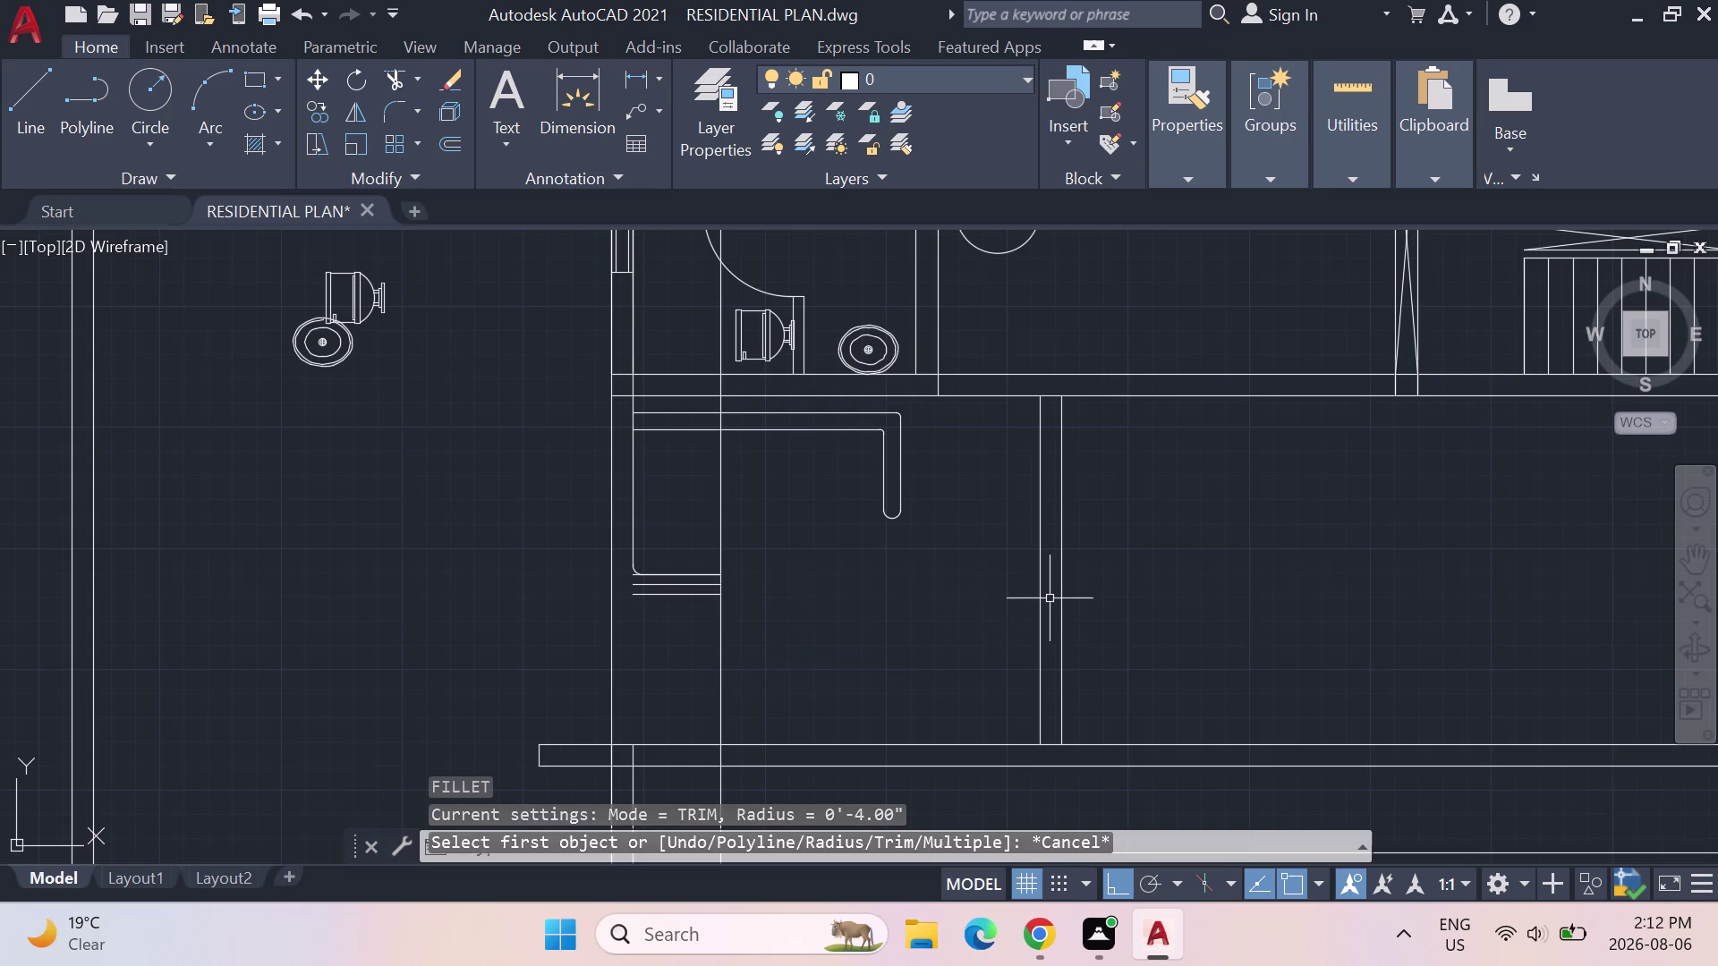
key(Escape)
scroll(up, 3)
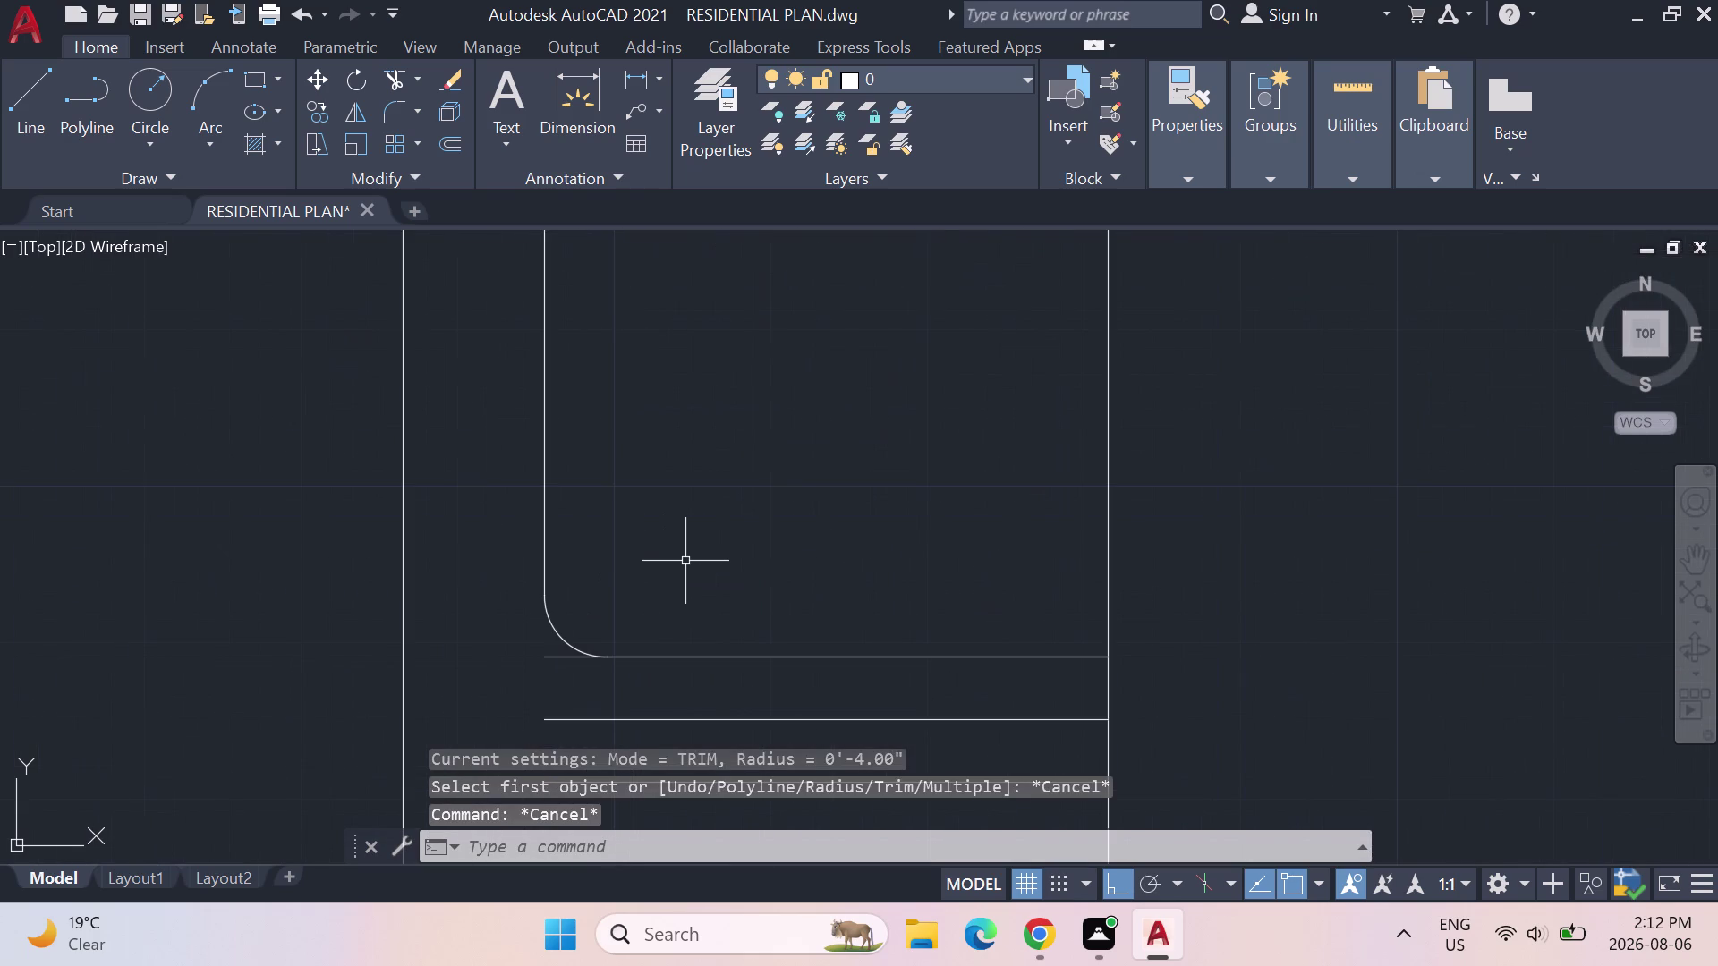
Trim leftover line beyond the rounded corner, undoing a fence trim of counter lines.
text(TRIM)
key(Return)
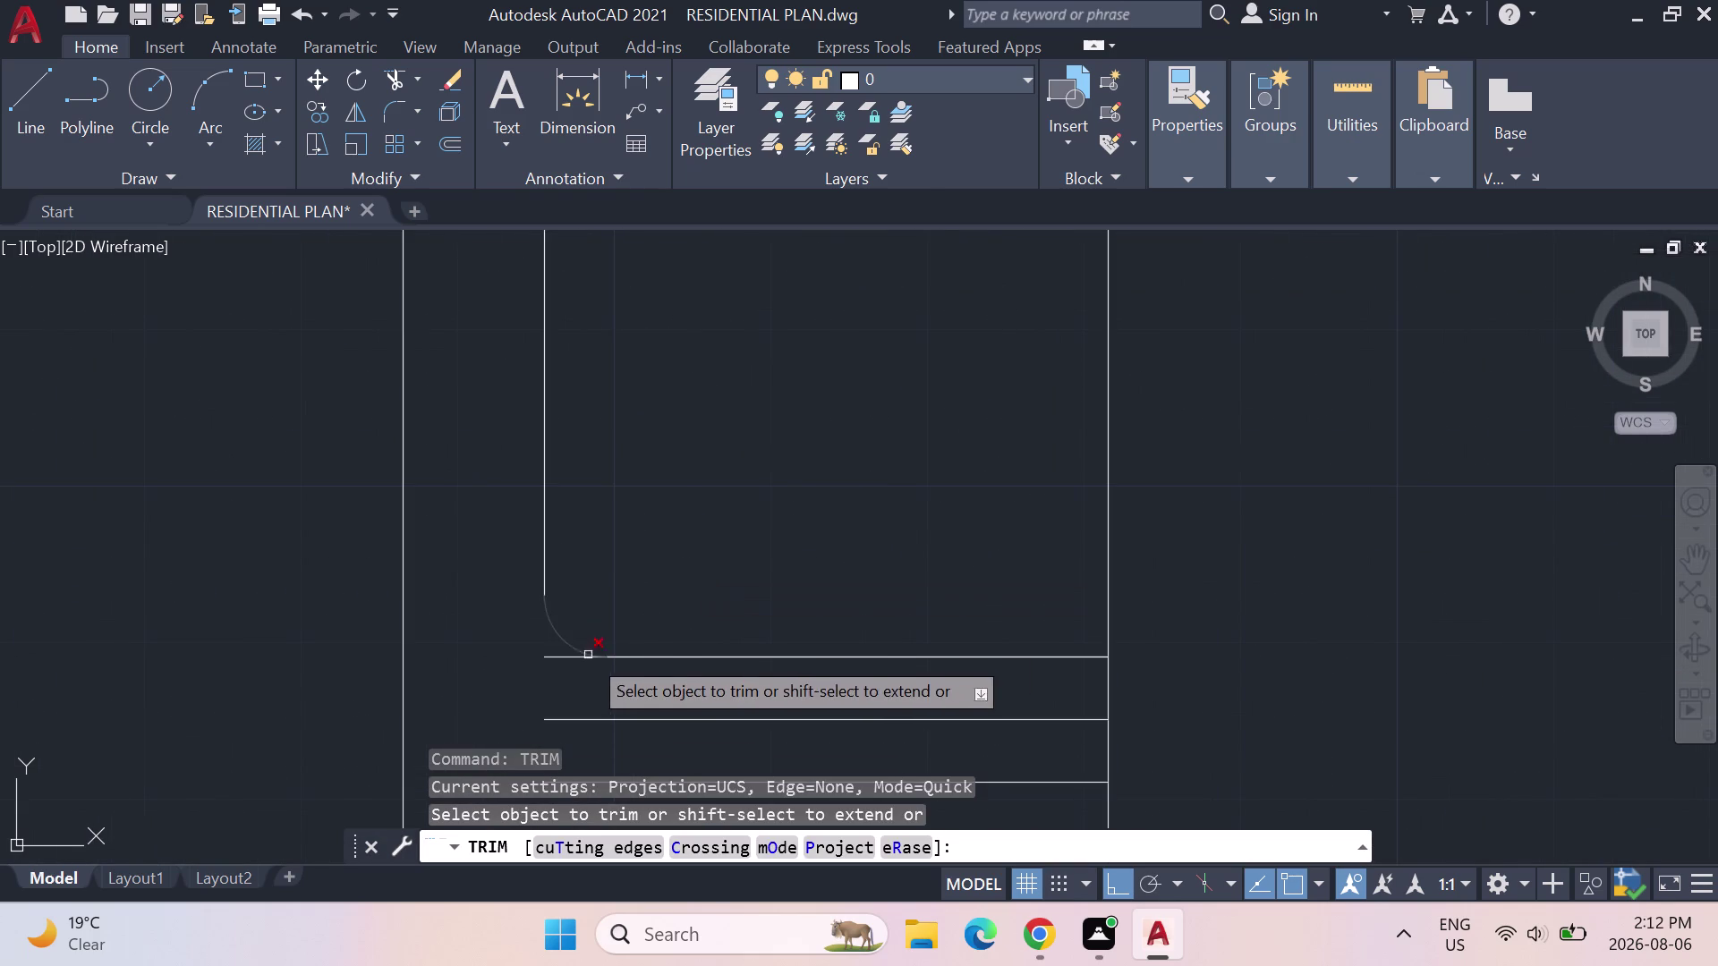
click(546, 657)
scroll(down, 3)
scroll(down, 3)
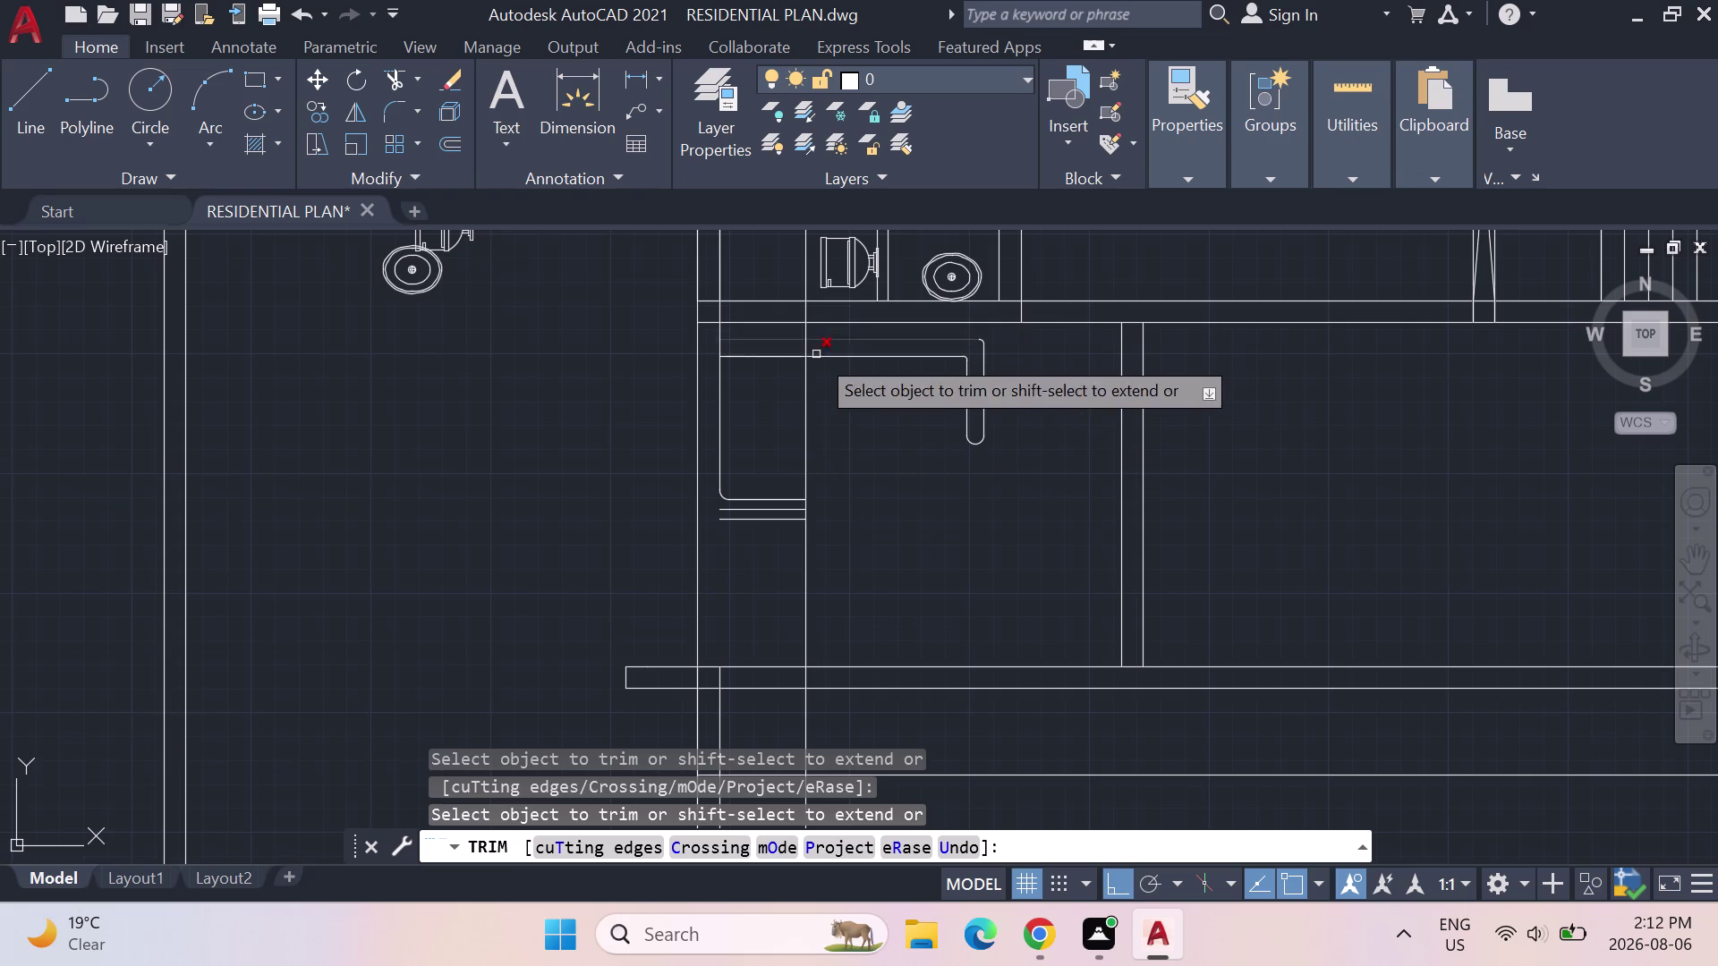
drag(1070, 444, 916, 351)
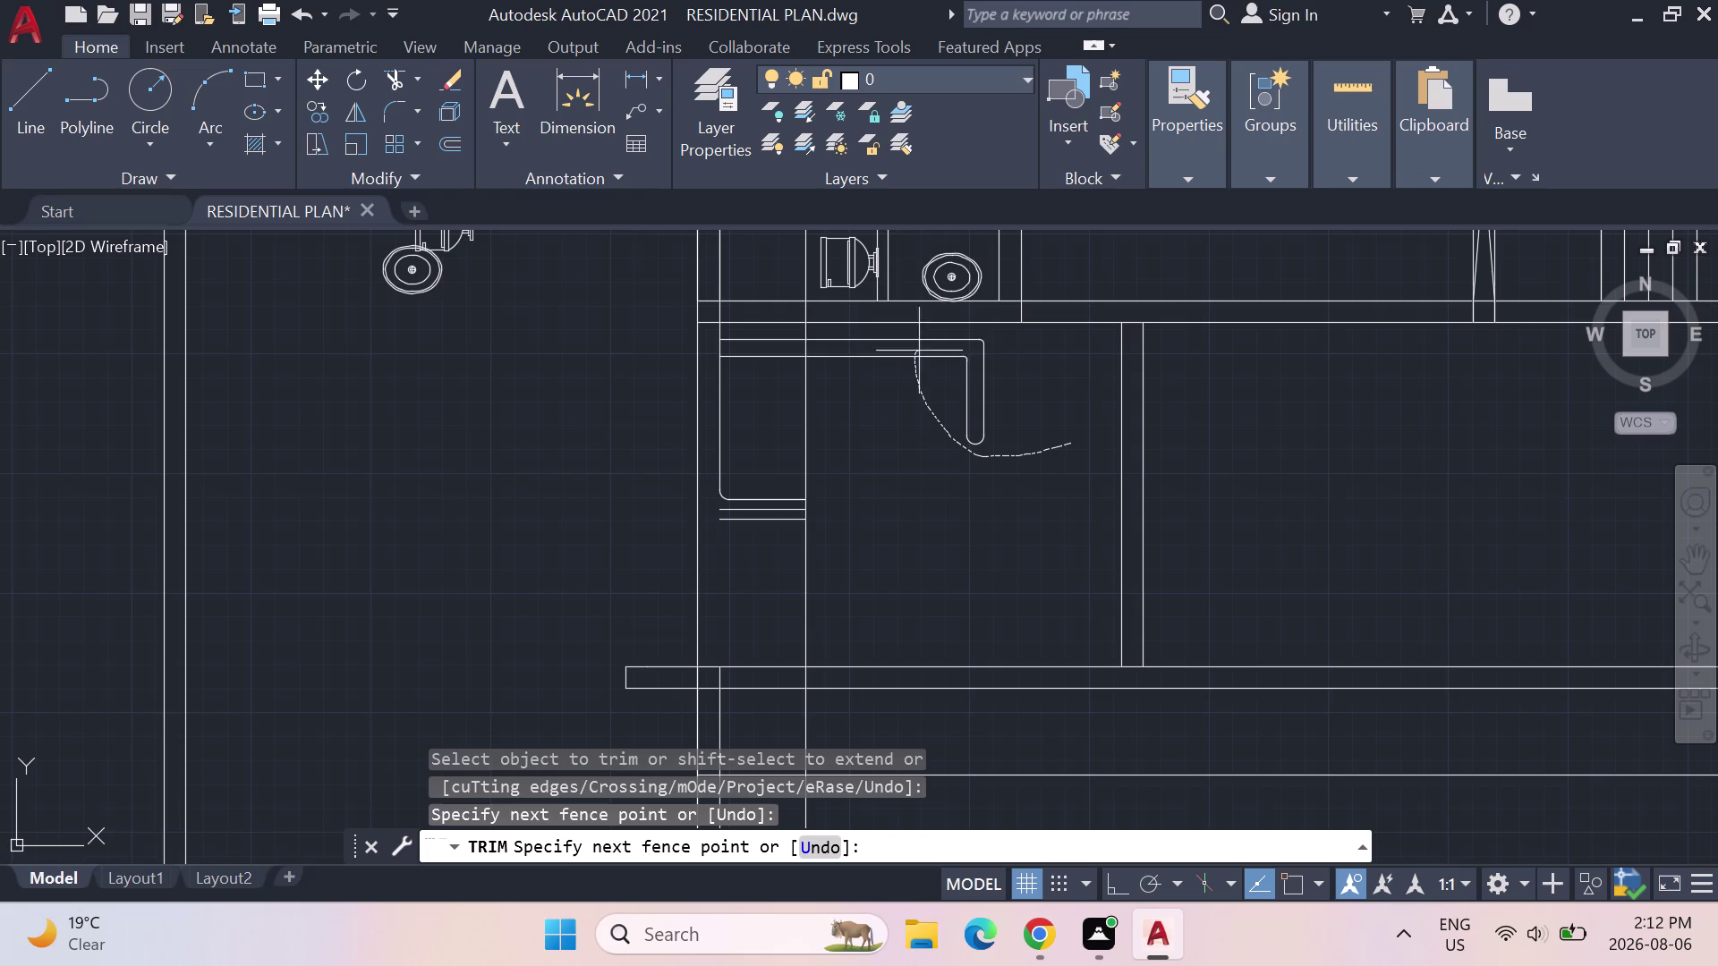
drag(916, 352, 976, 341)
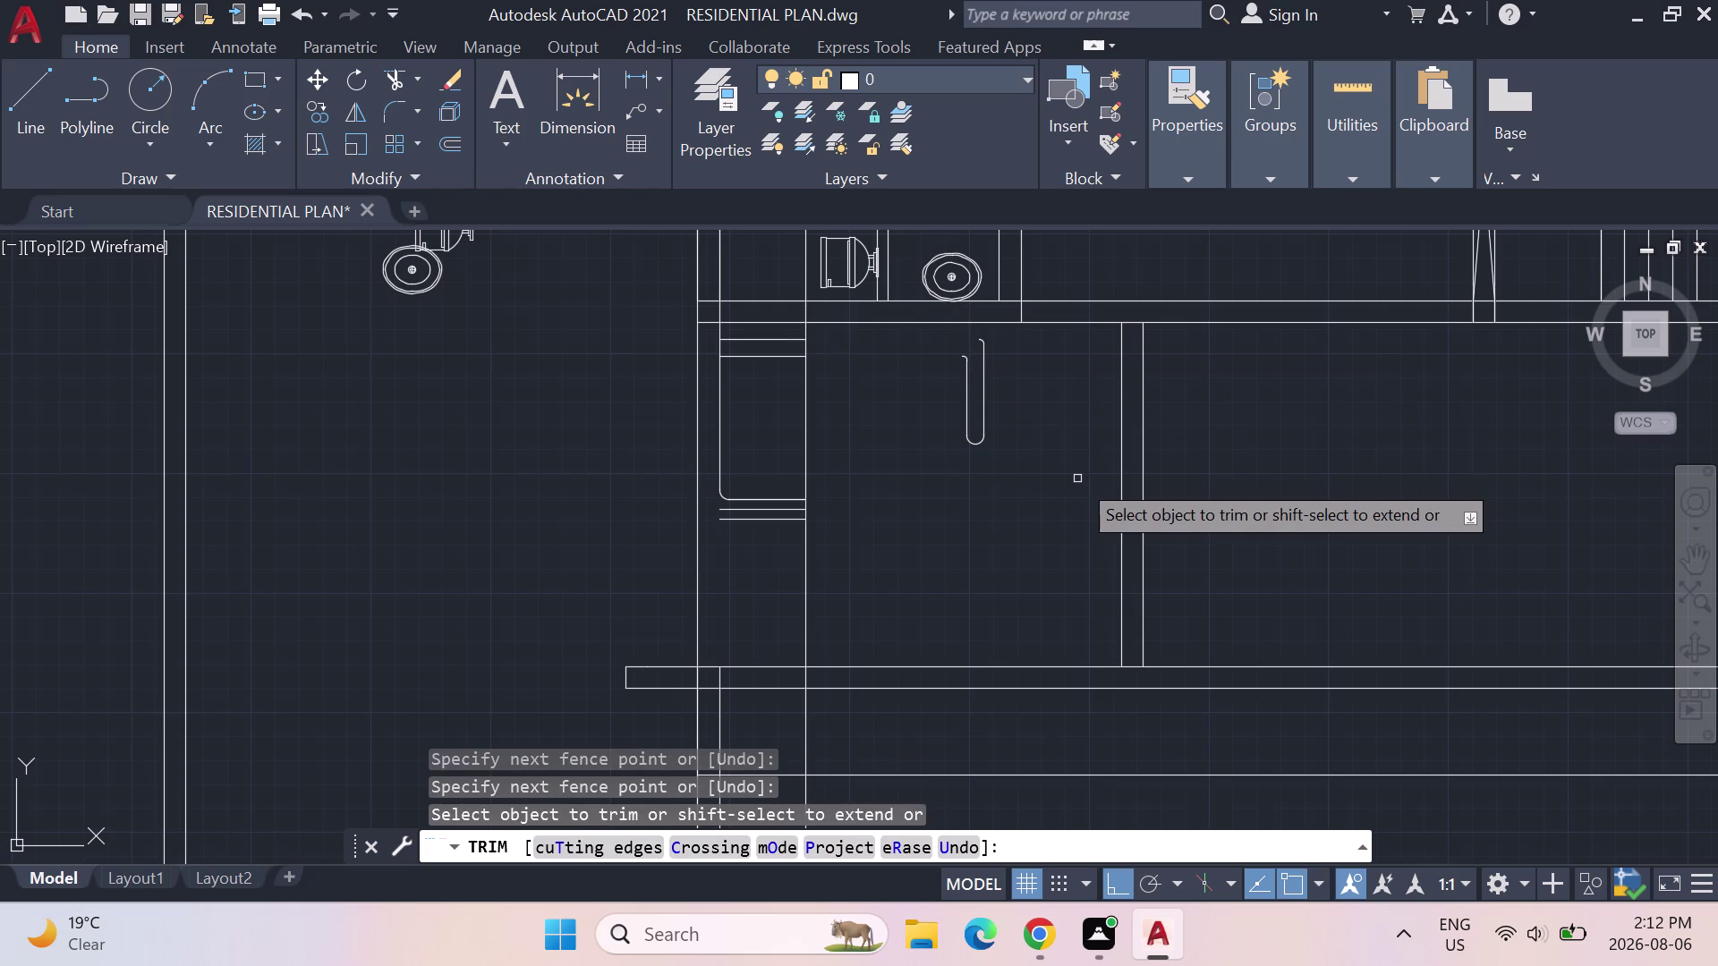
key(ctrl+z)
scroll(down, 3)
scroll(down, 3)
middle_drag(1010, 320, 942, 357)
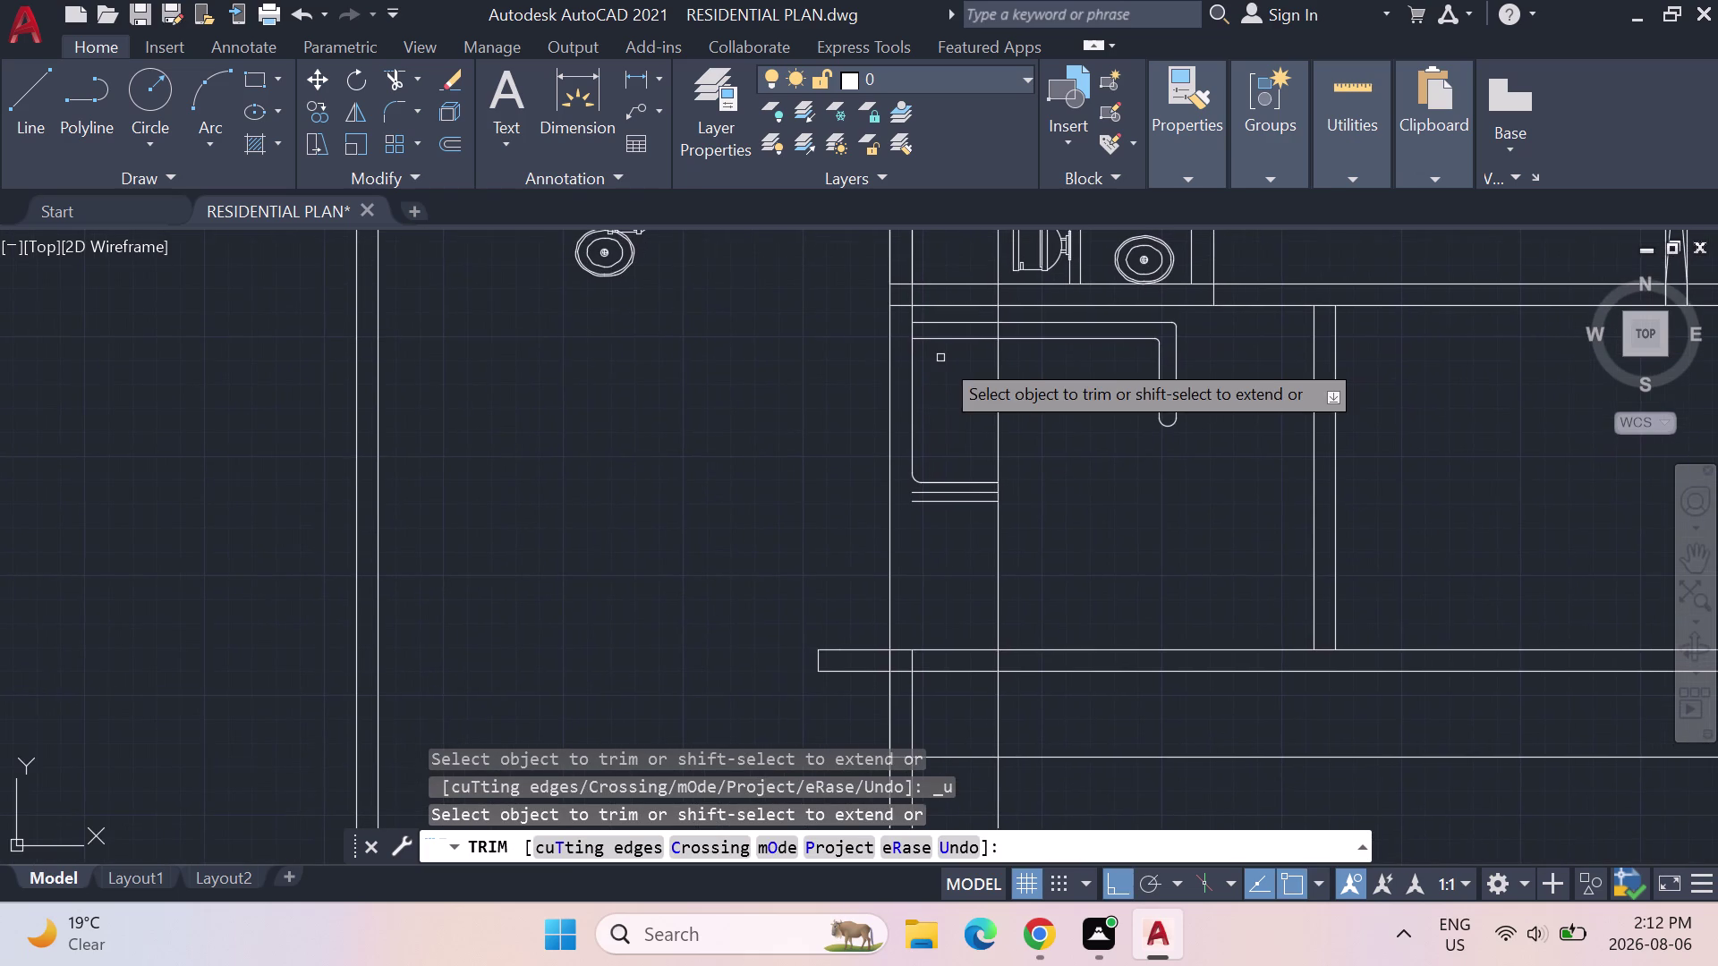
key(Escape)
key(Escape)
key(Escape)
Try selecting the counter corner lines as trim cutting edges, then cancel.
drag(987, 397, 982, 350)
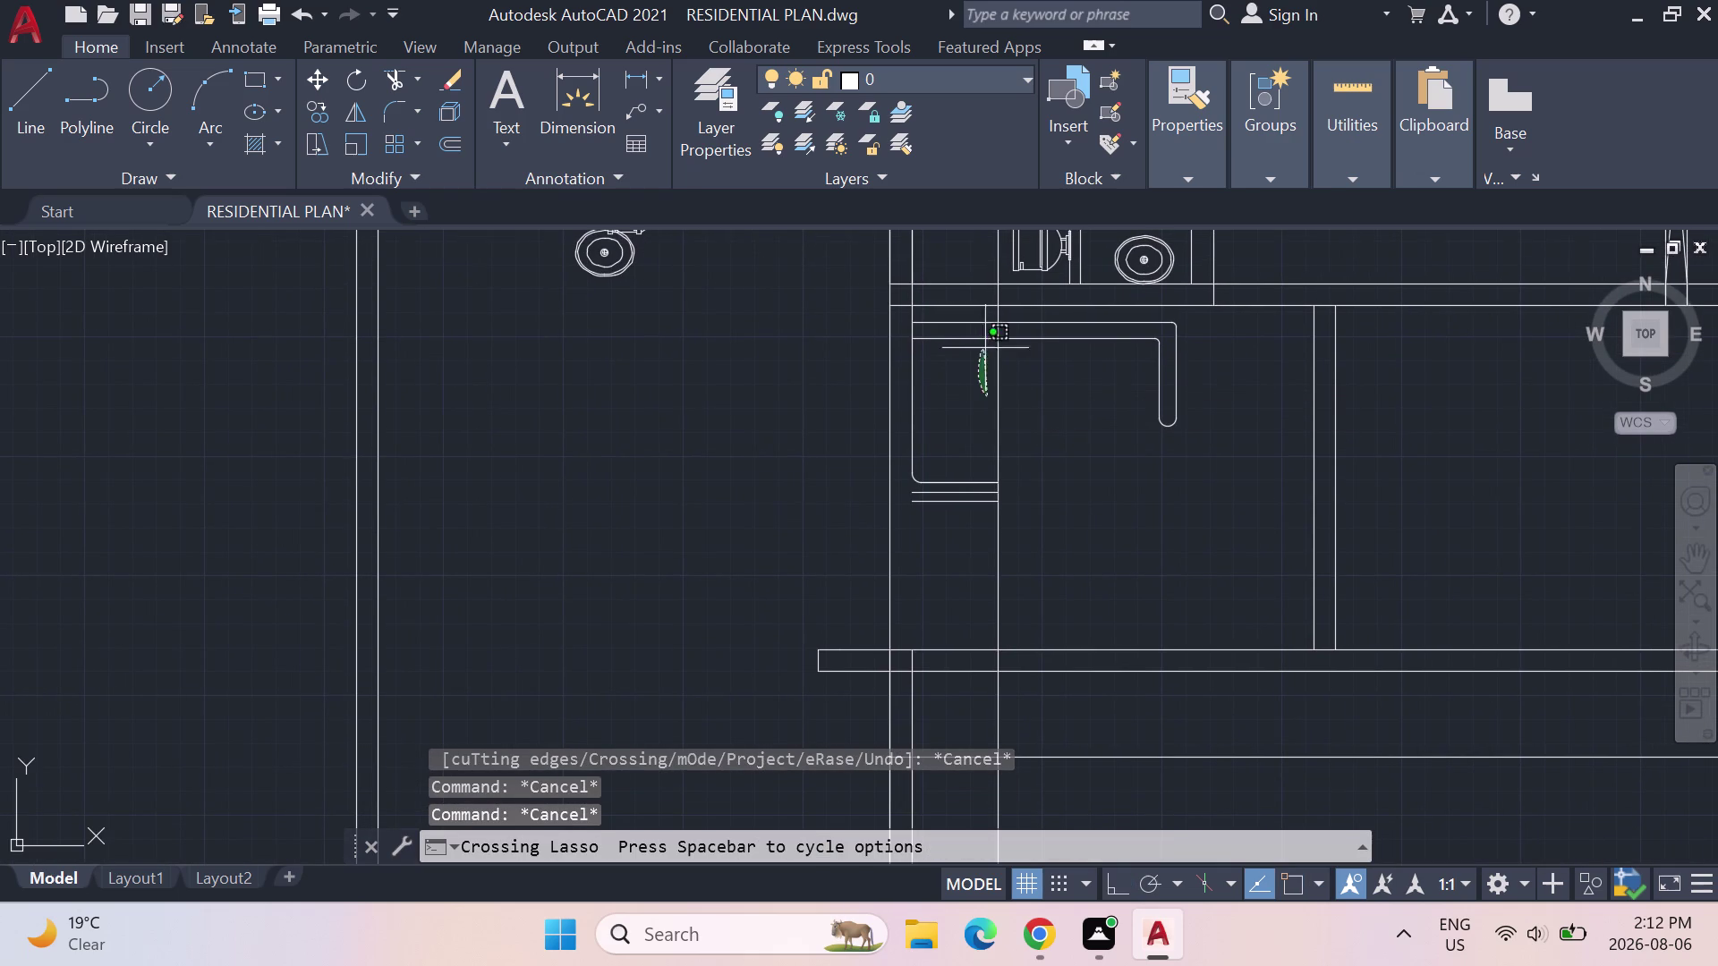
drag(982, 350, 1188, 383)
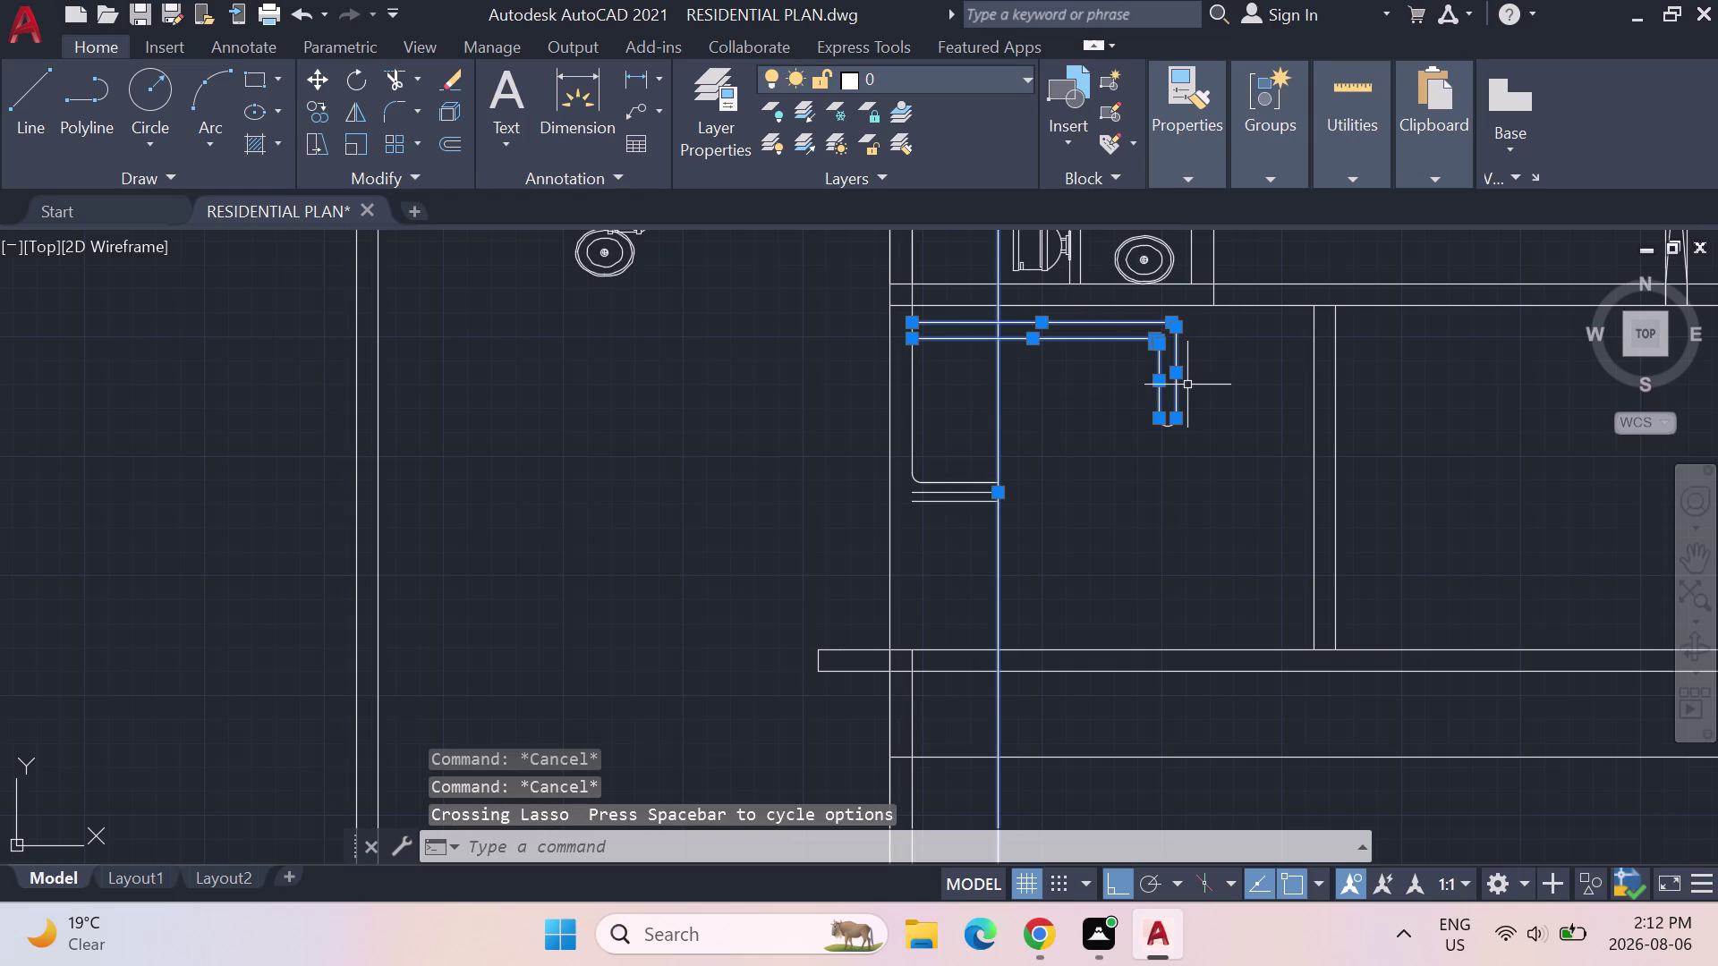
click(1001, 420)
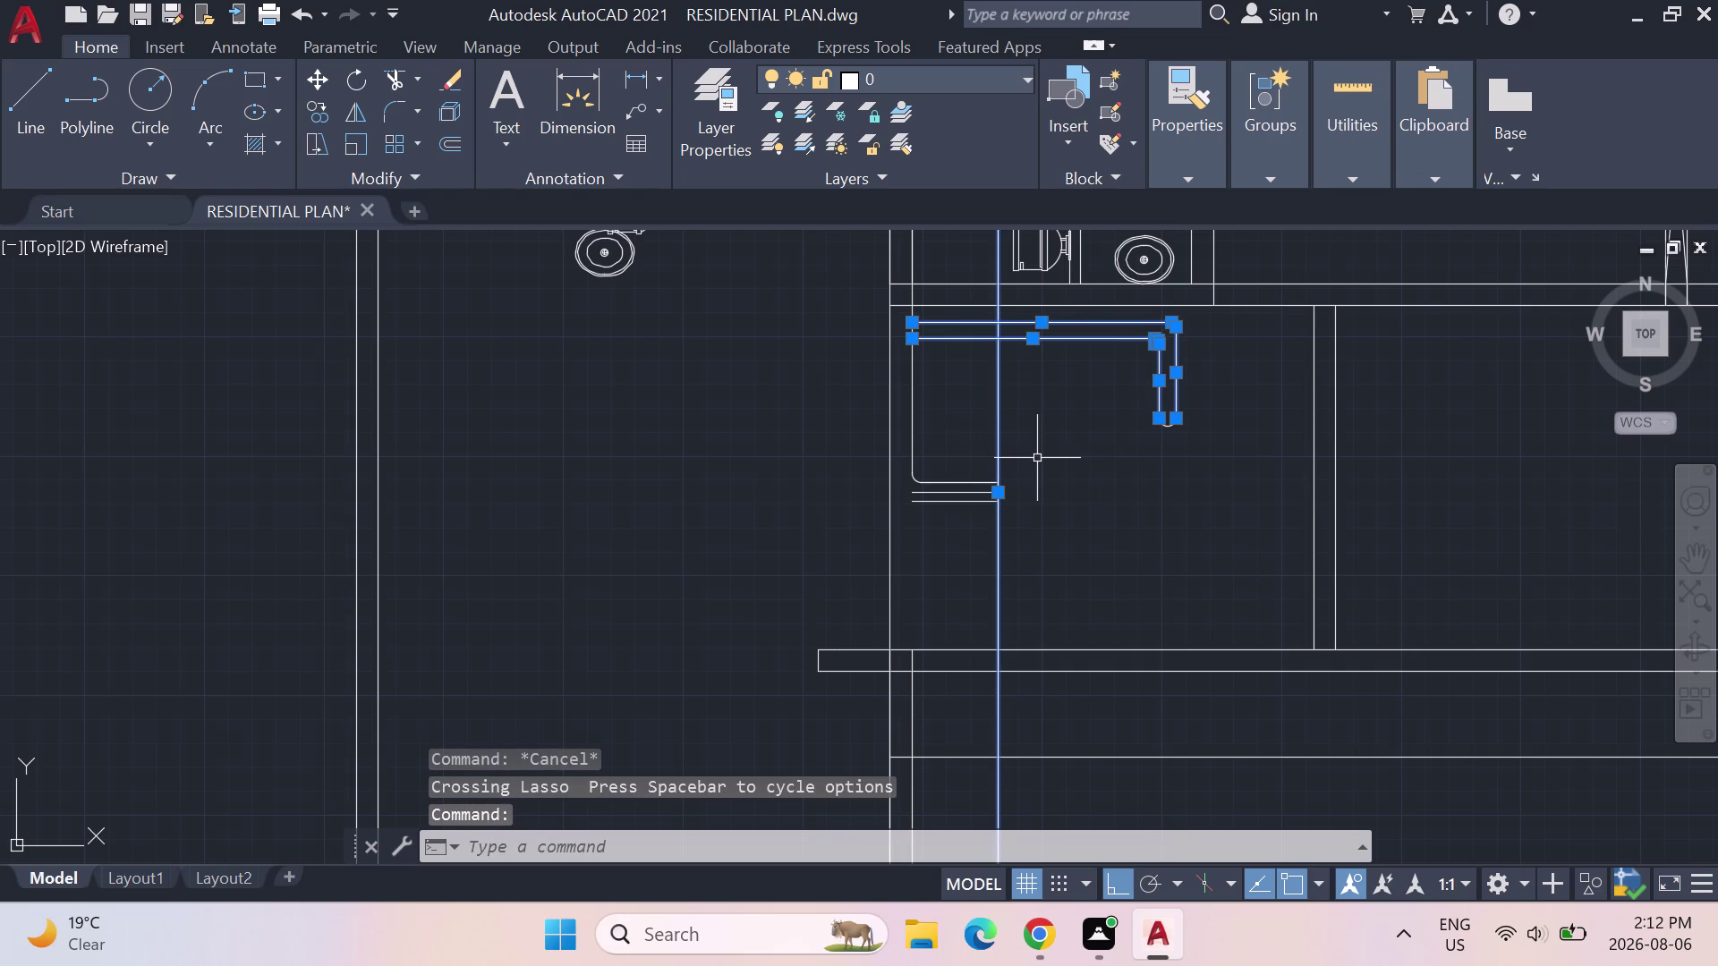
key(Return)
key(Escape)
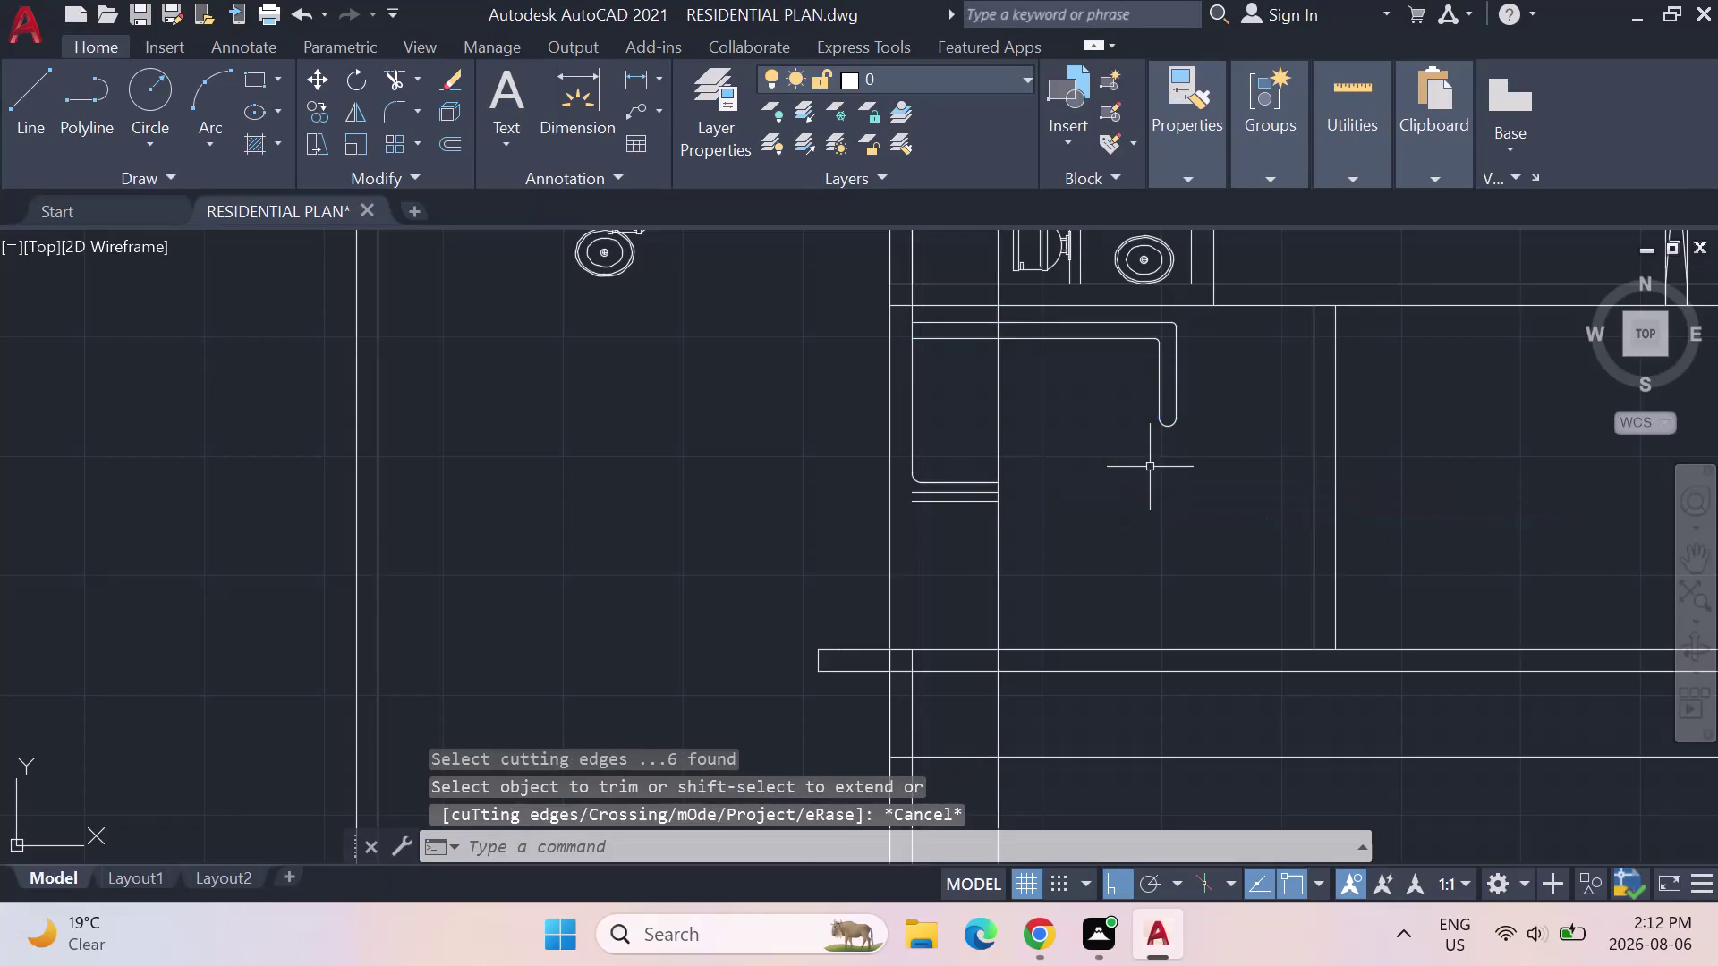
key(Escape)
key(Escape)
drag(1193, 457, 1080, 401)
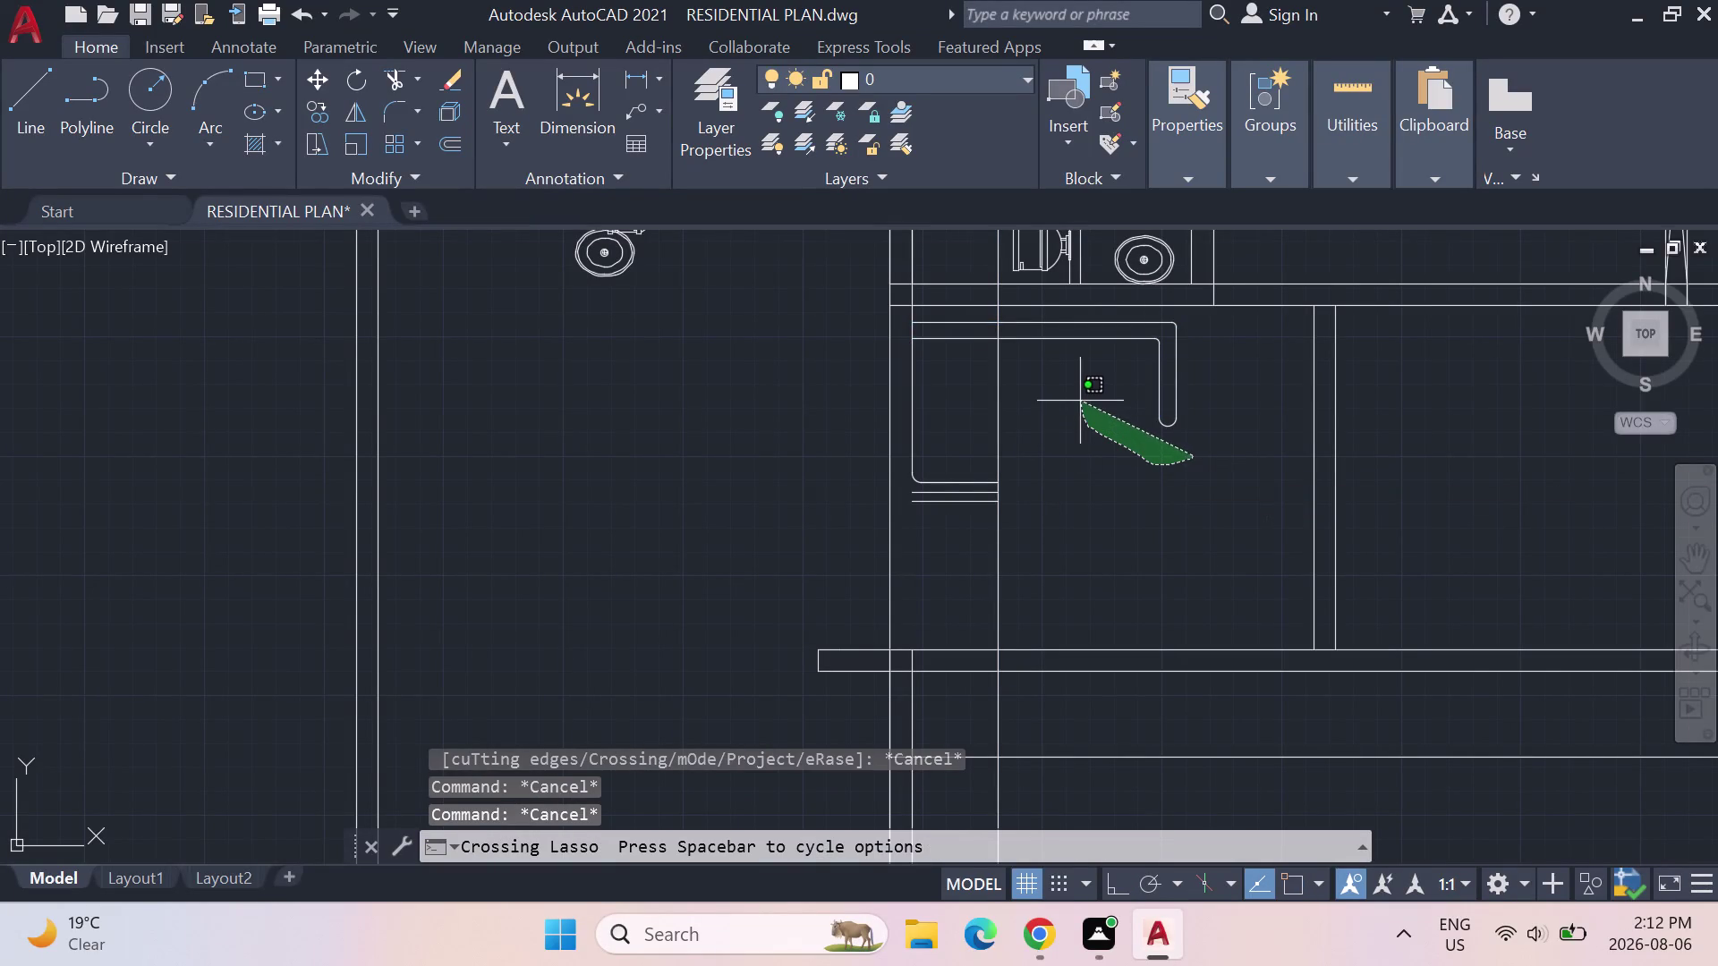
drag(1080, 400, 1188, 326)
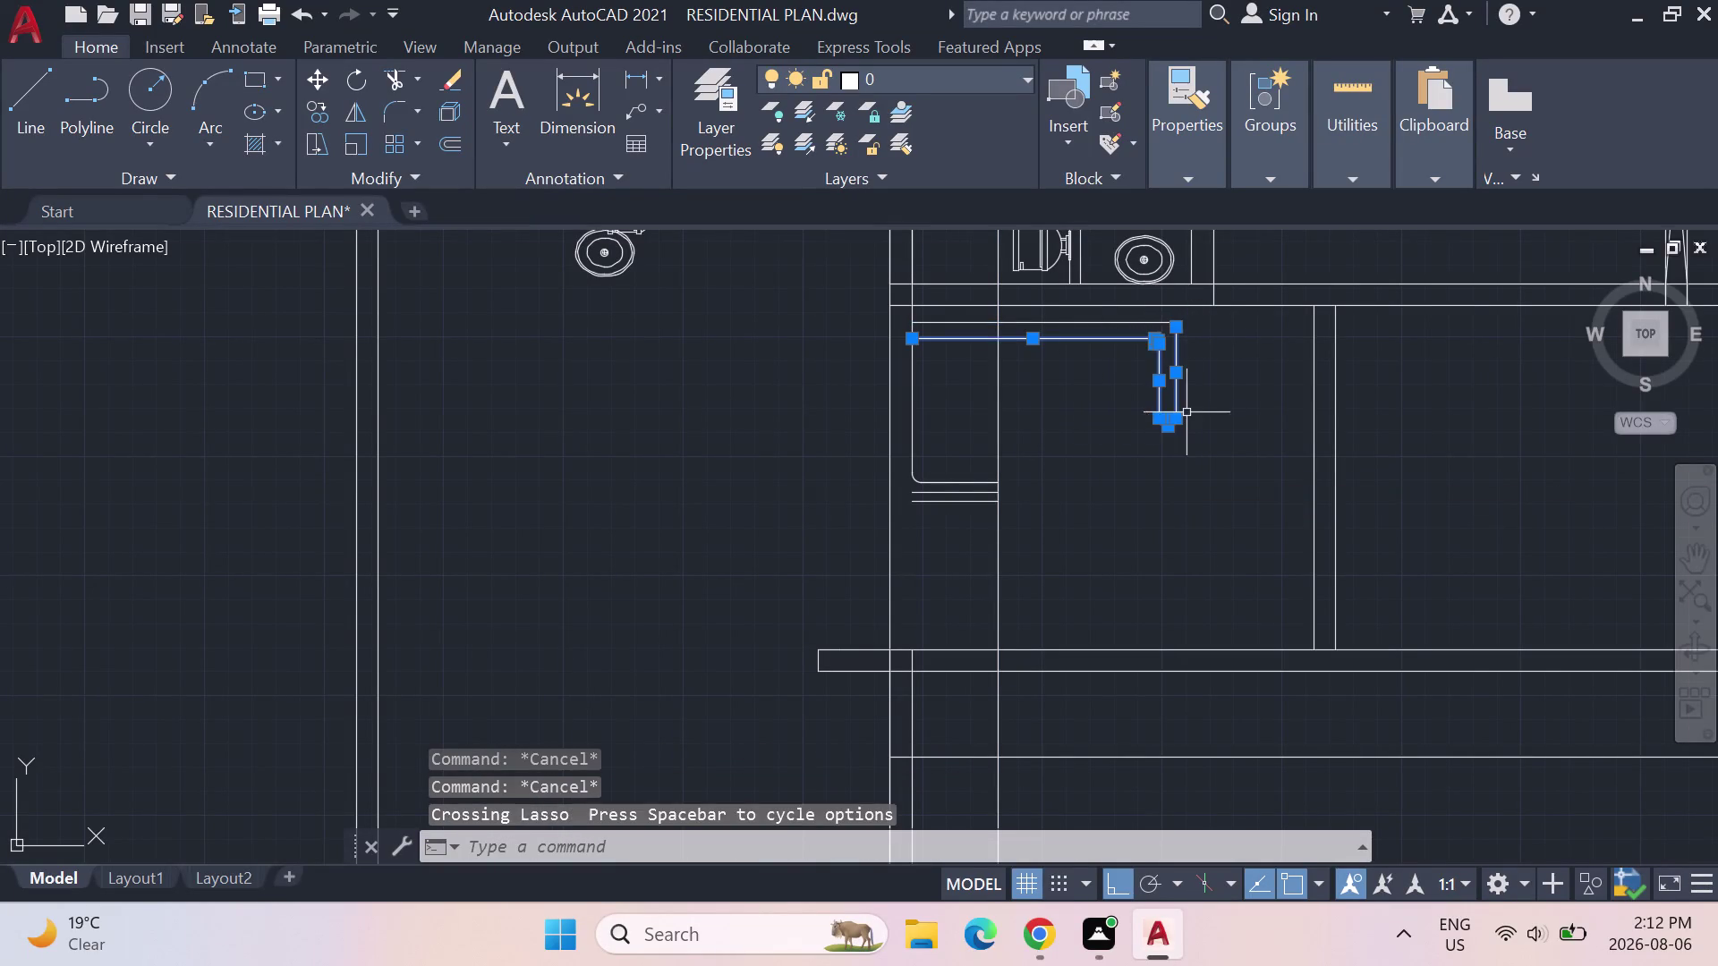
key(Escape)
key(Escape)
Select the counter lines and long vertical wall line, then clear the selection.
drag(1093, 400, 1008, 319)
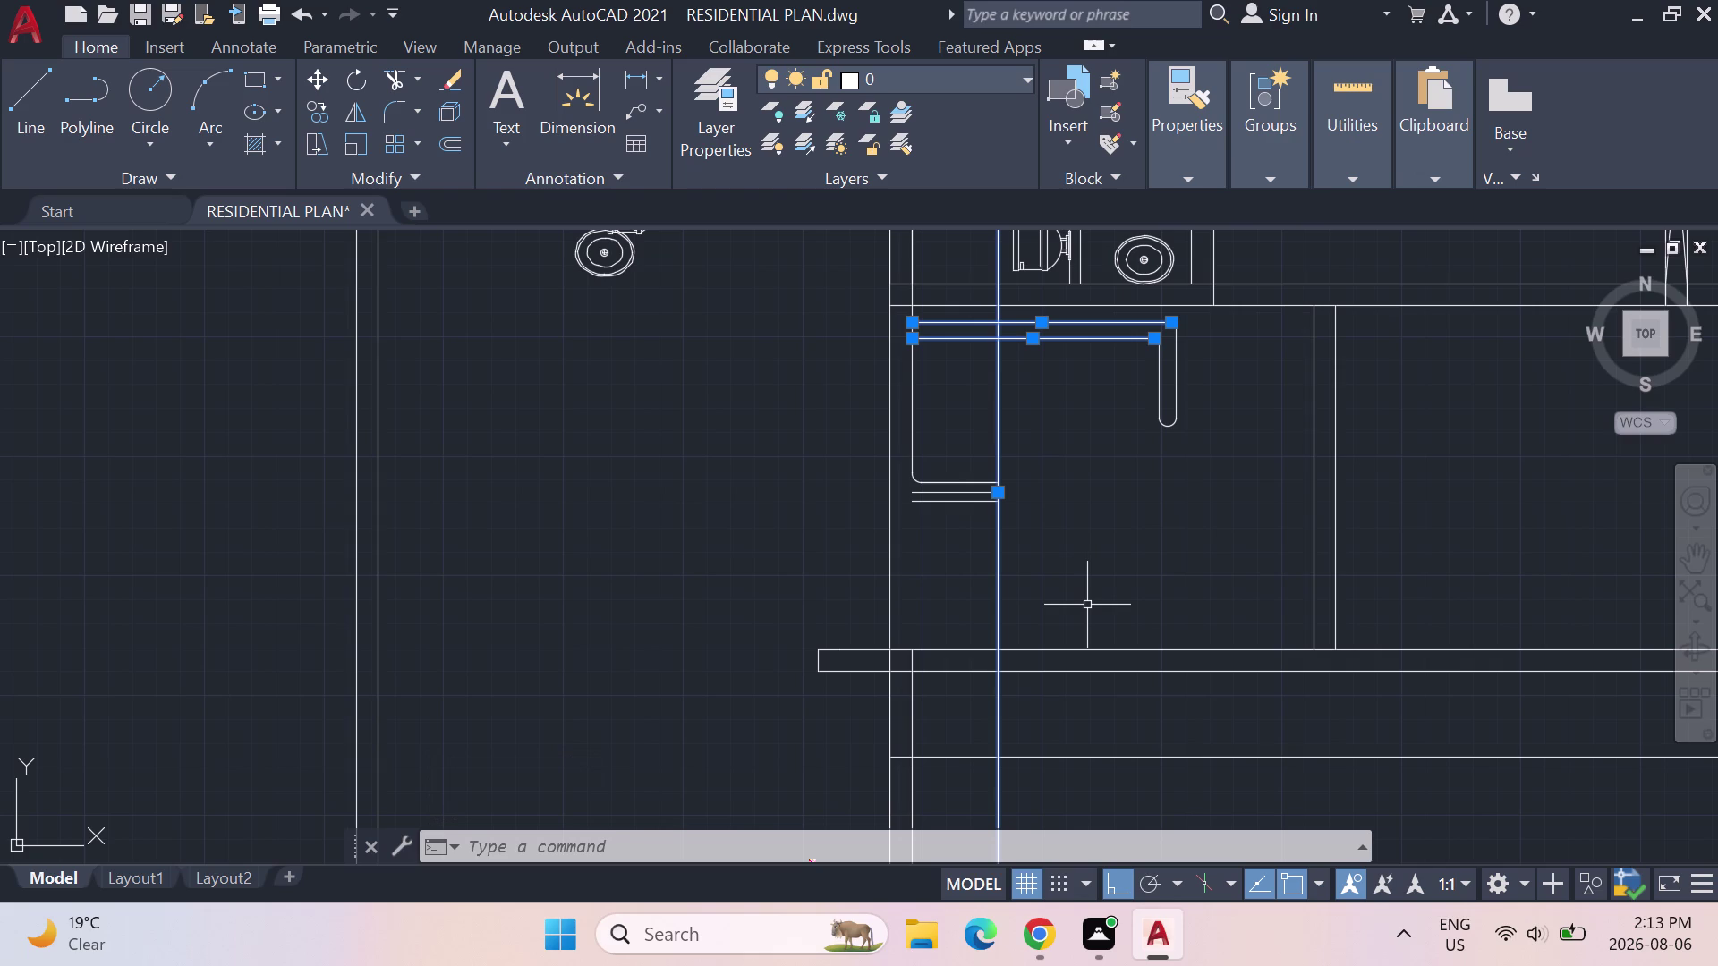
click(997, 425)
right_click(996, 425)
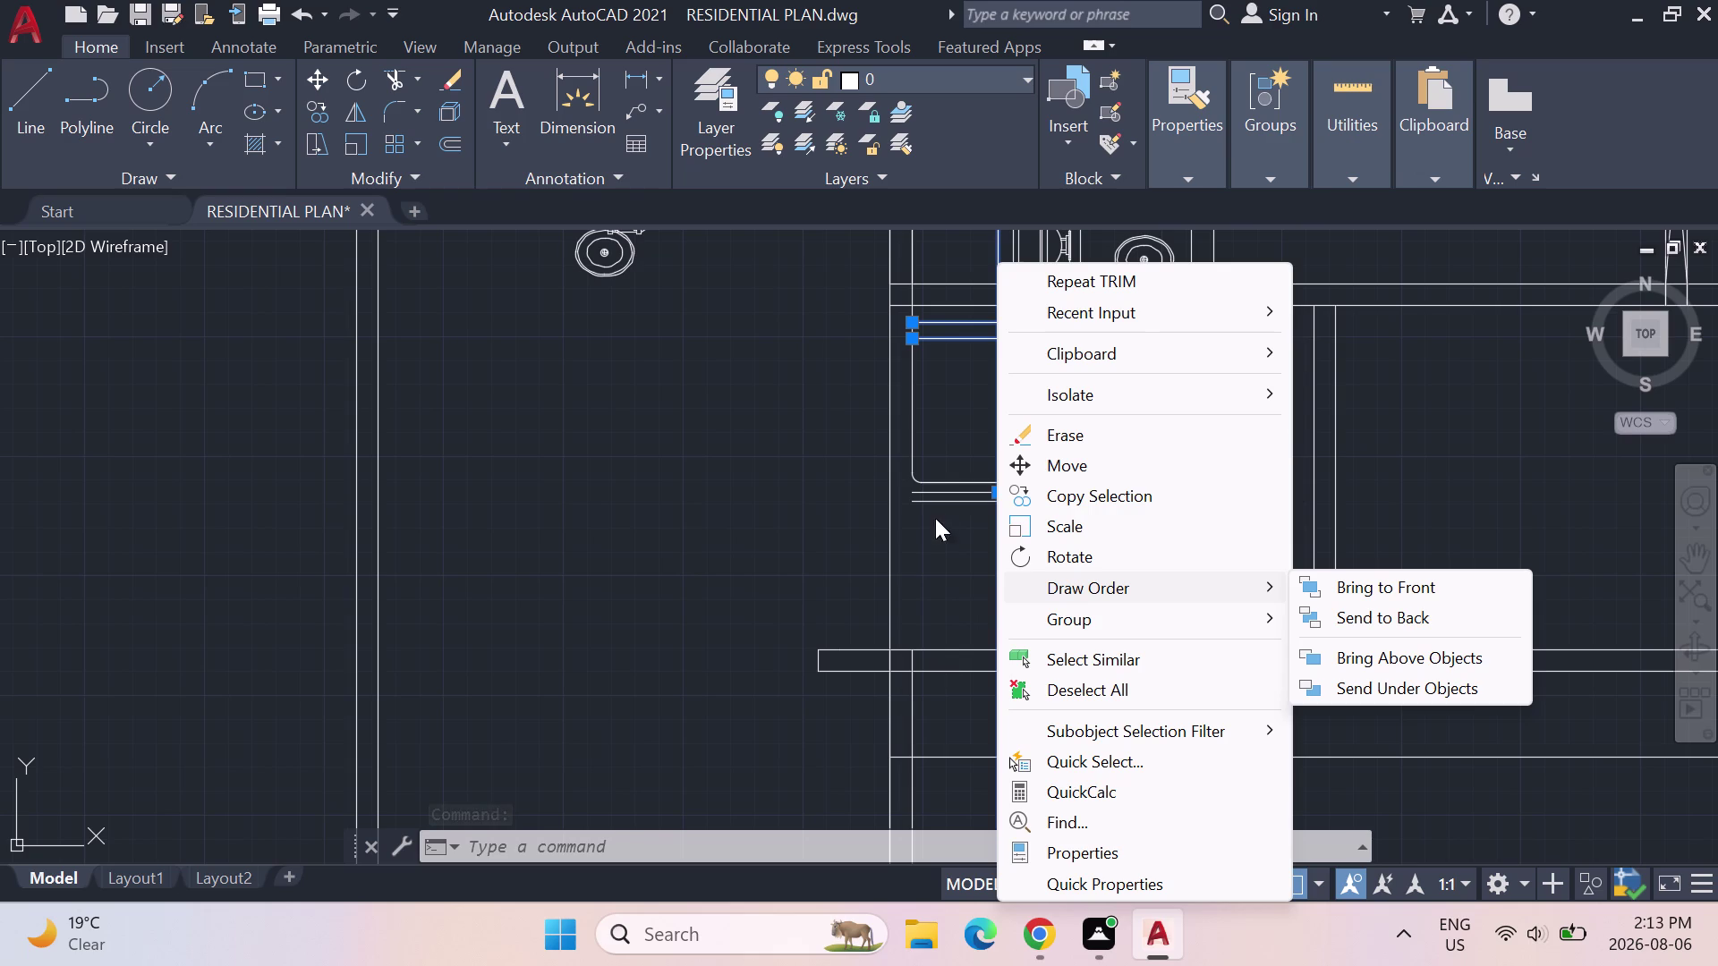
click(958, 573)
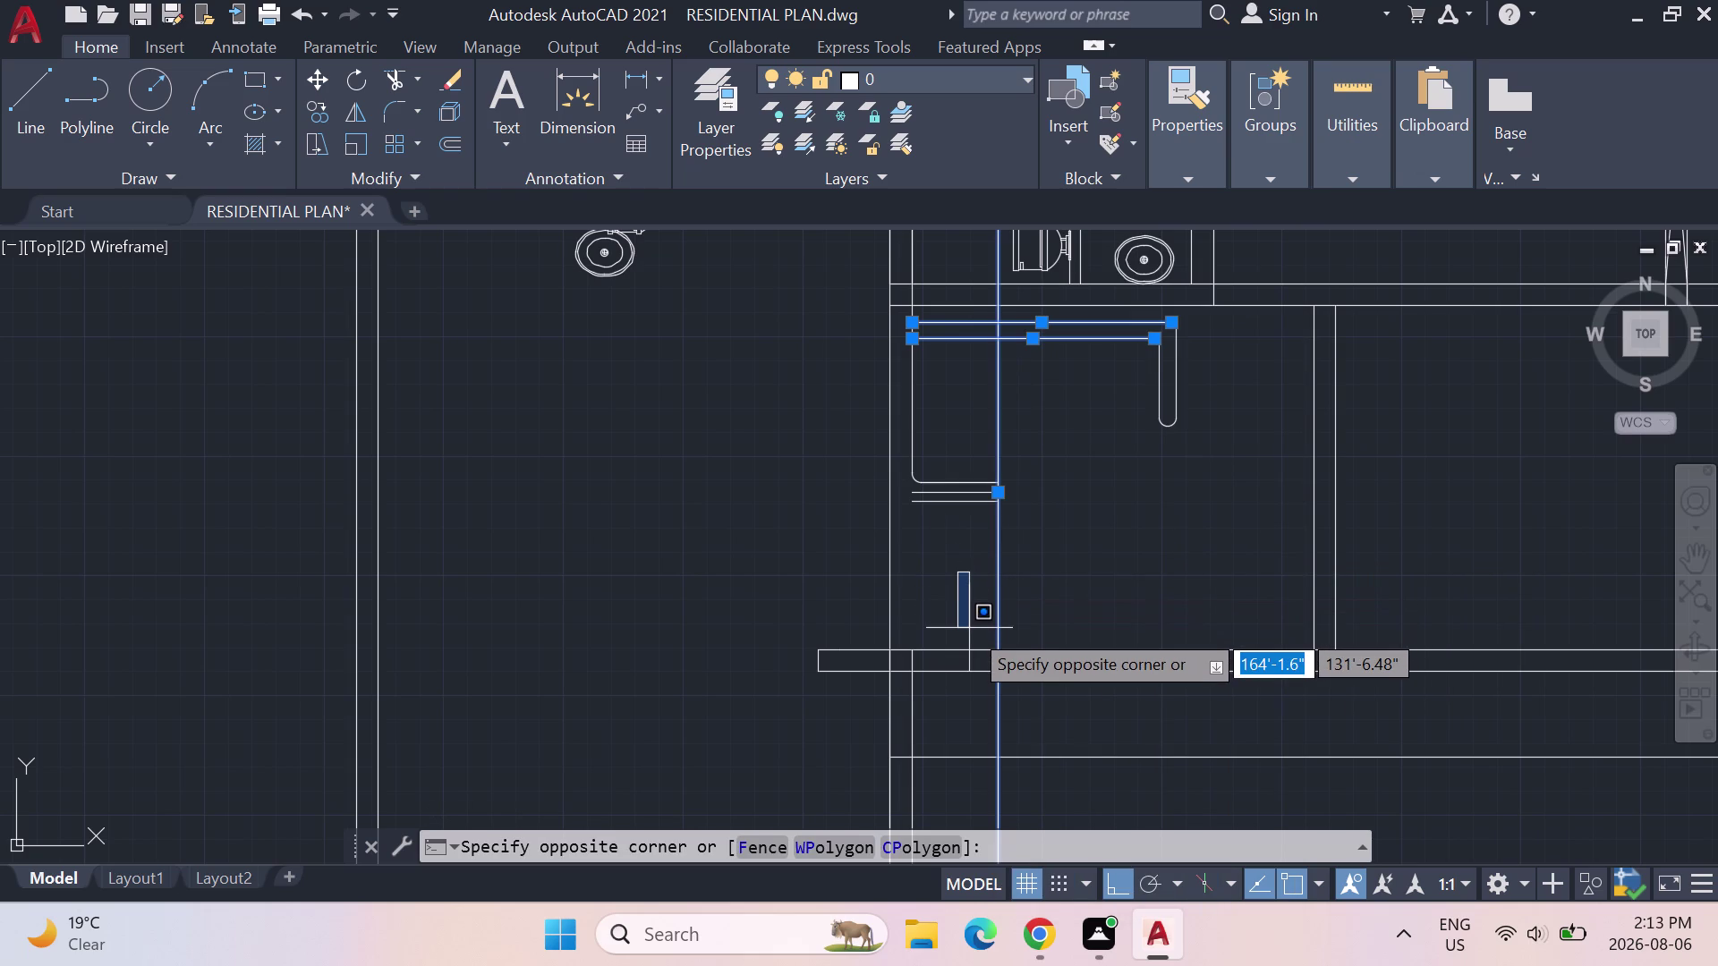
click(994, 435)
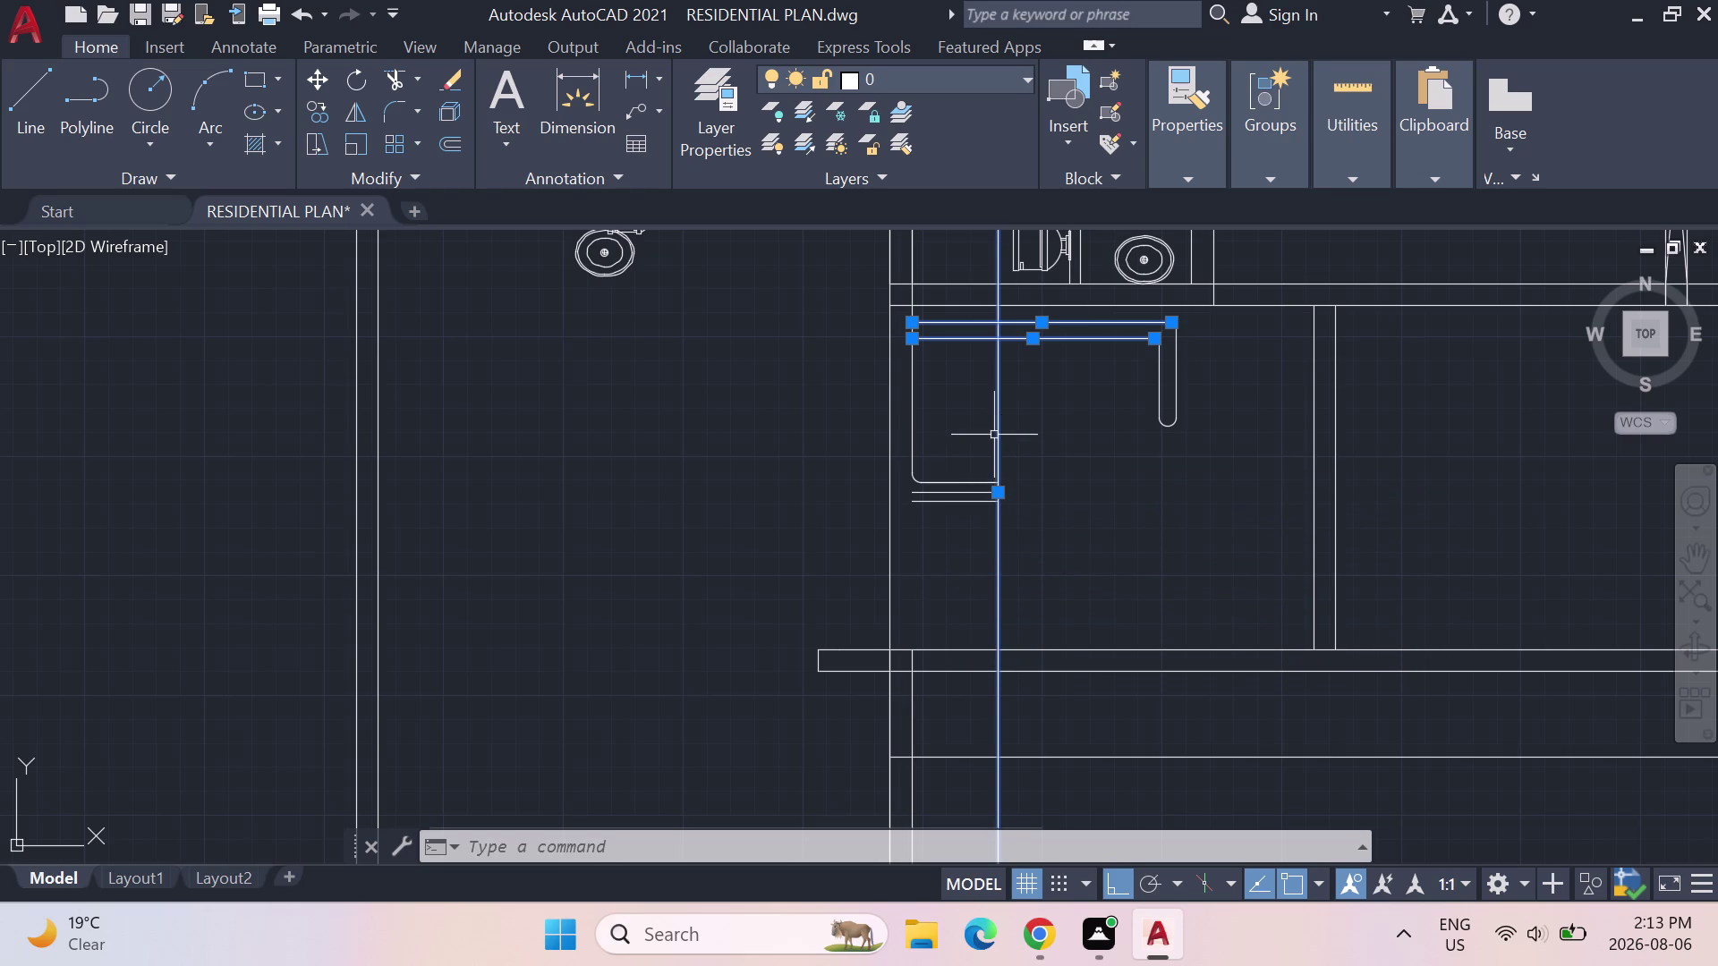
click(997, 416)
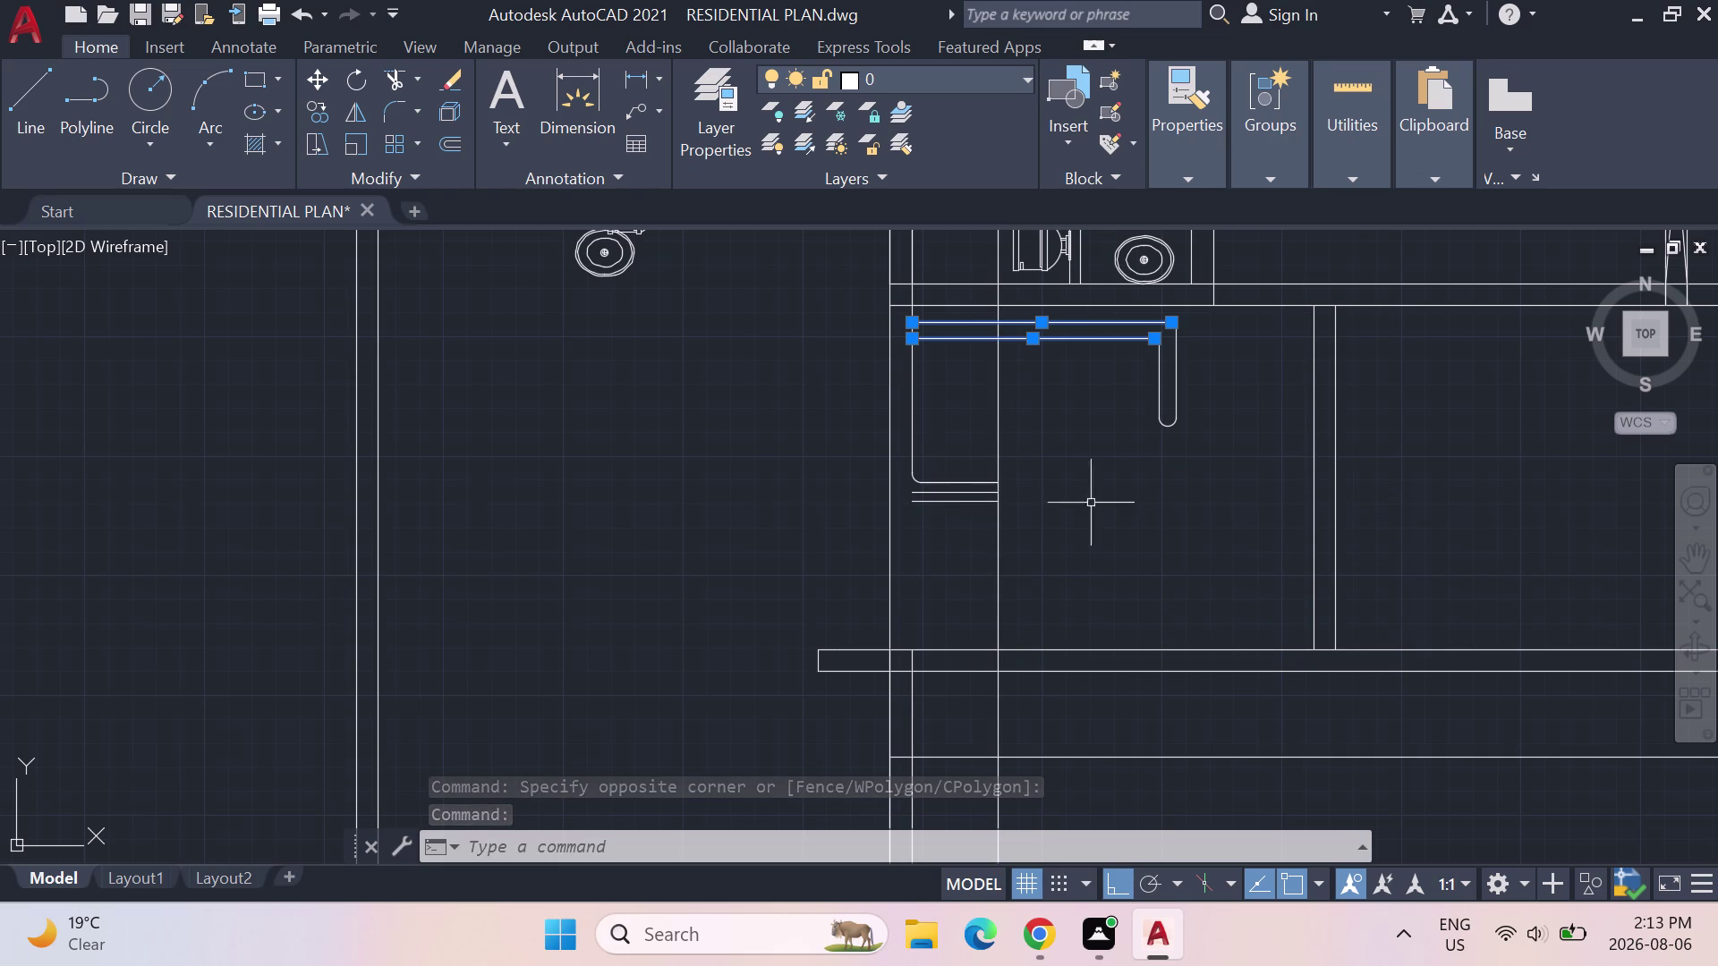
key(Escape)
key(Escape)
Move the seven counter lines from the corner base point to their new spot.
drag(1211, 485, 940, 372)
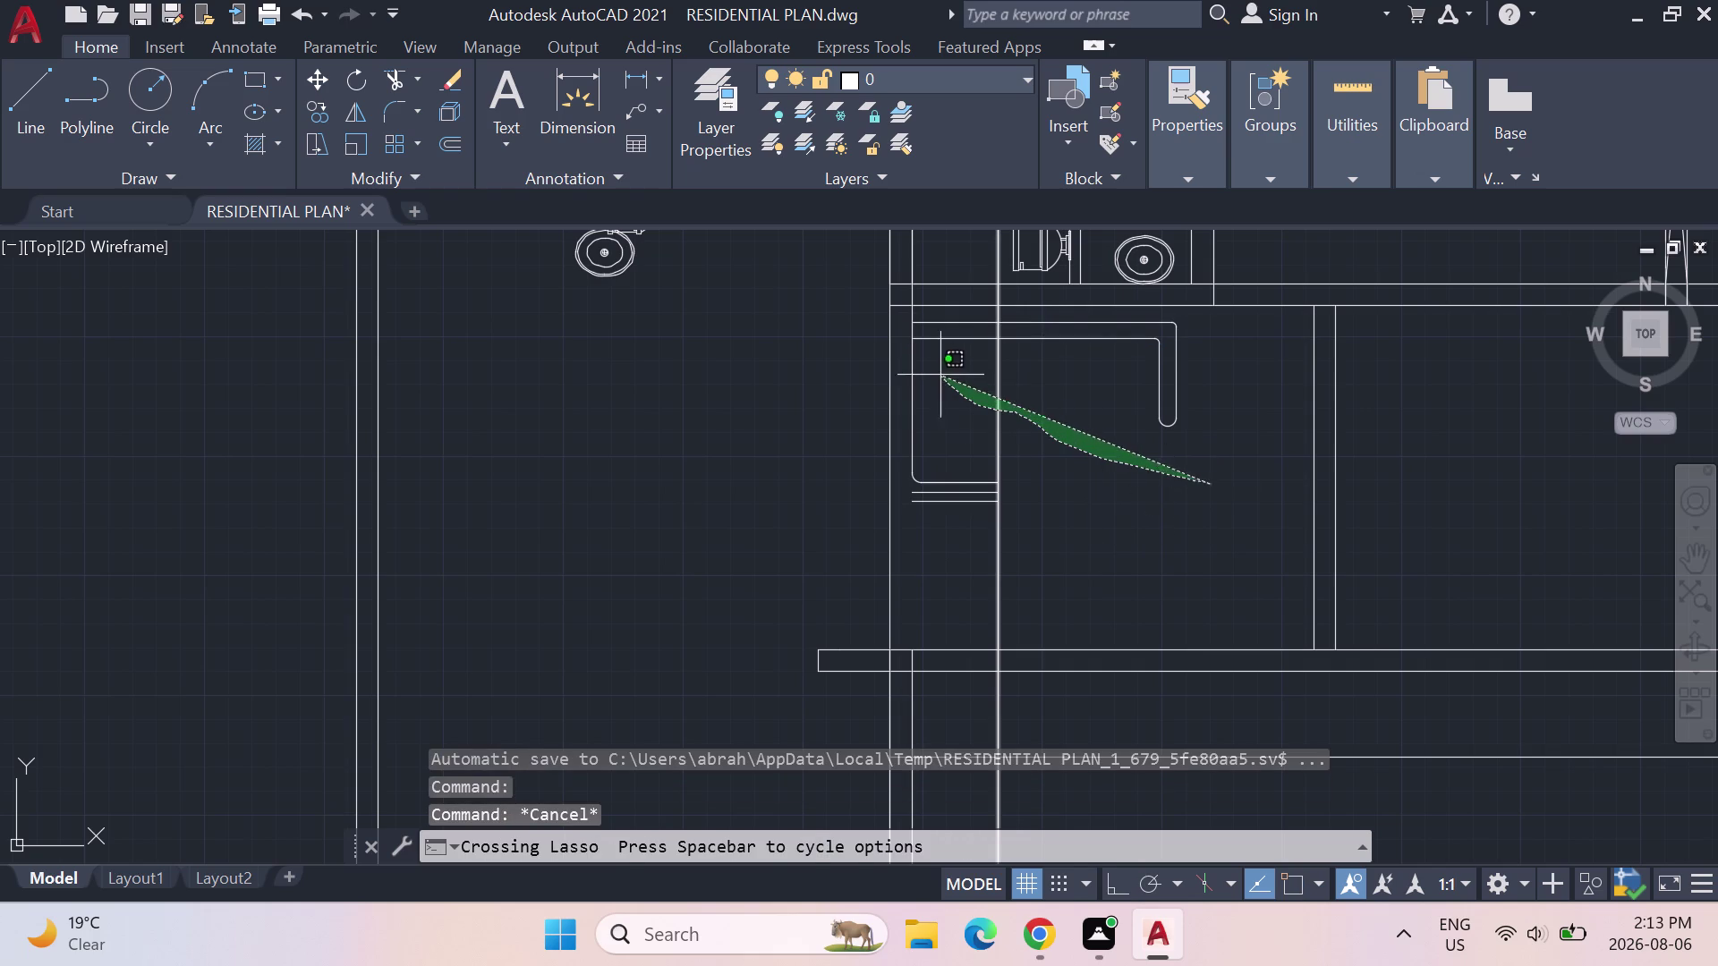
drag(940, 373, 1194, 325)
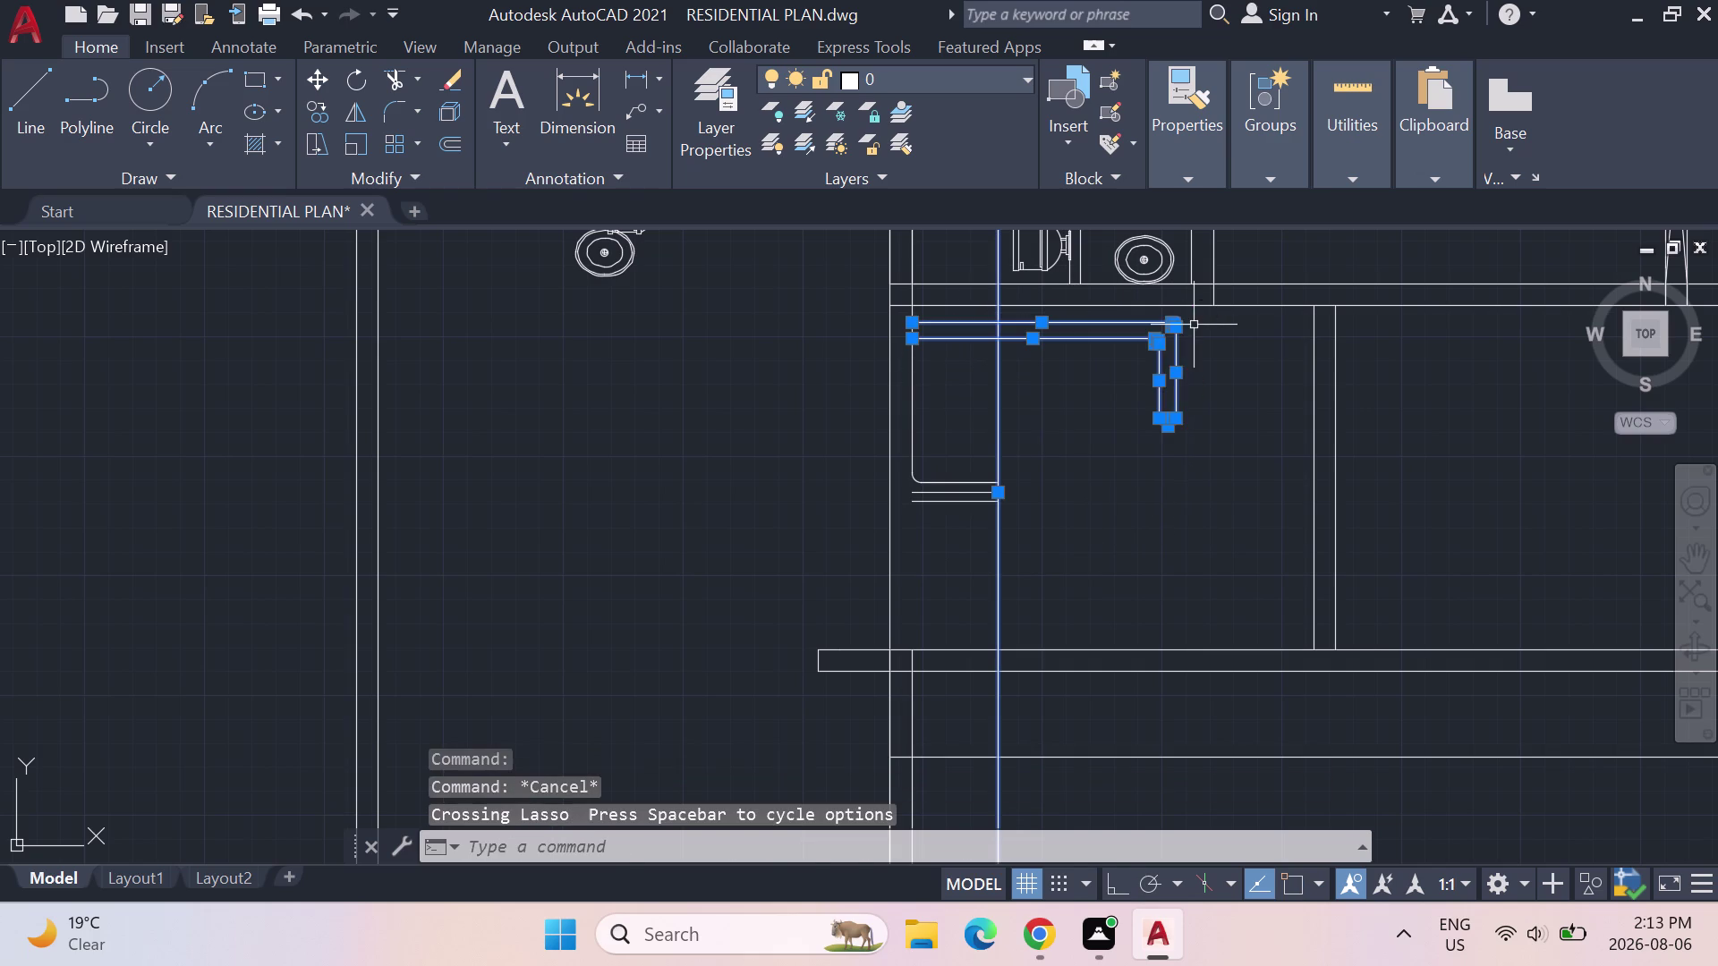
click(999, 397)
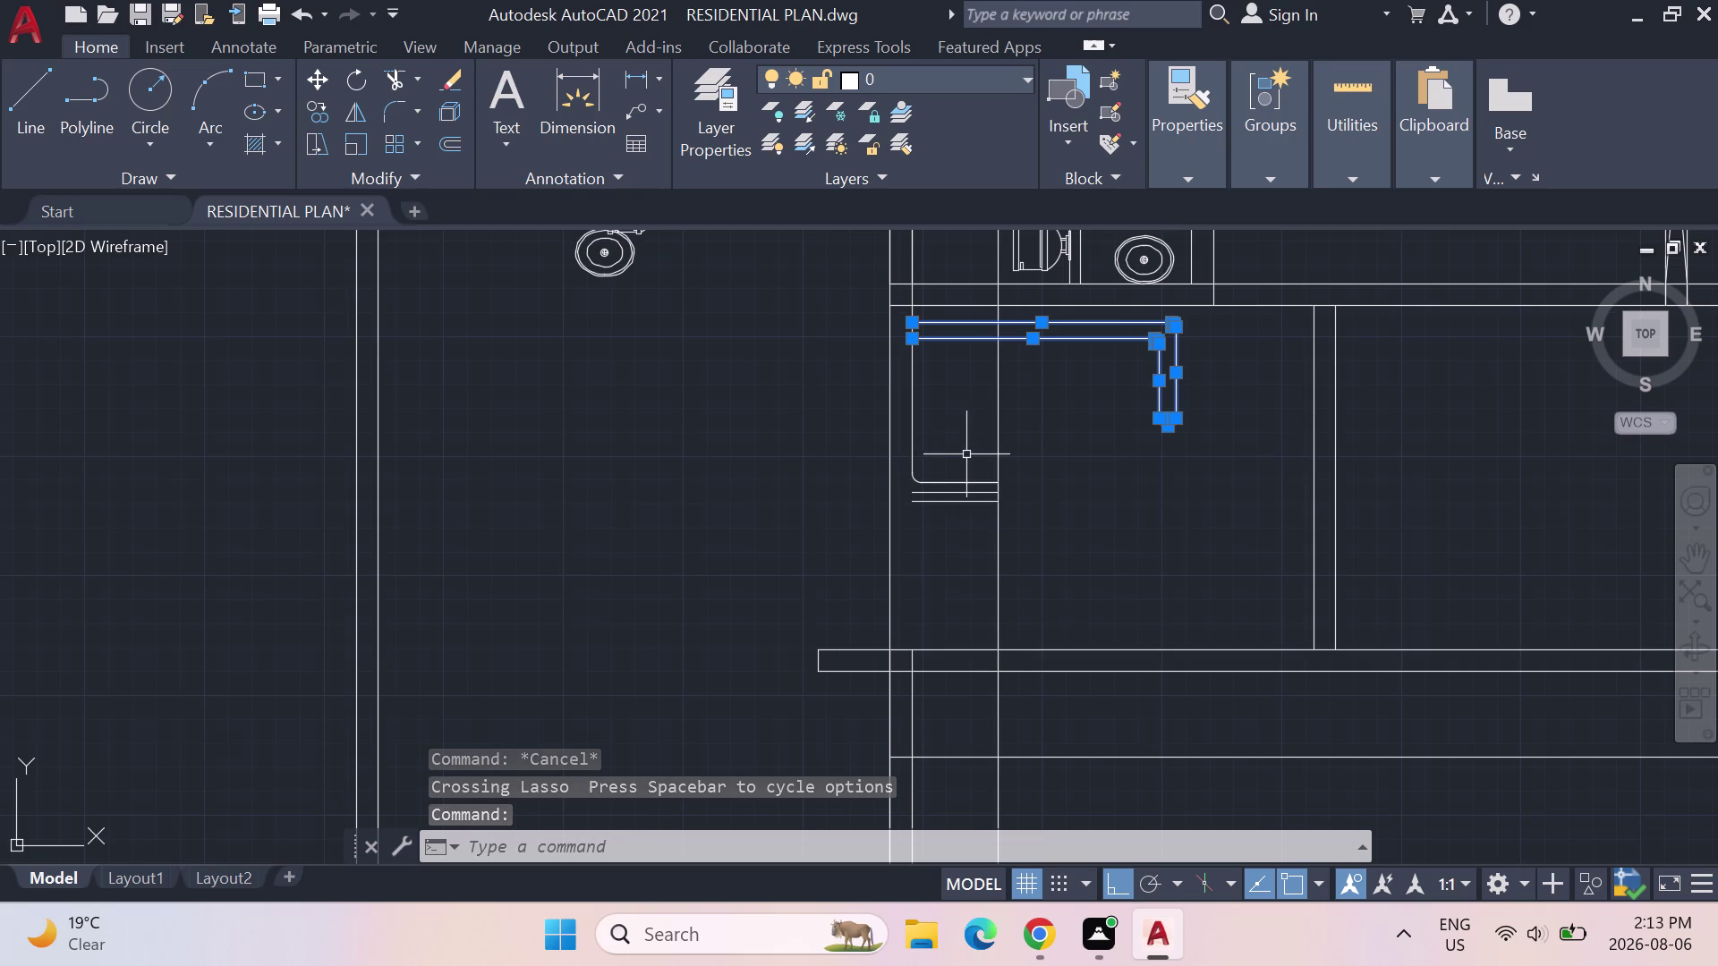
key(m)
key(Return)
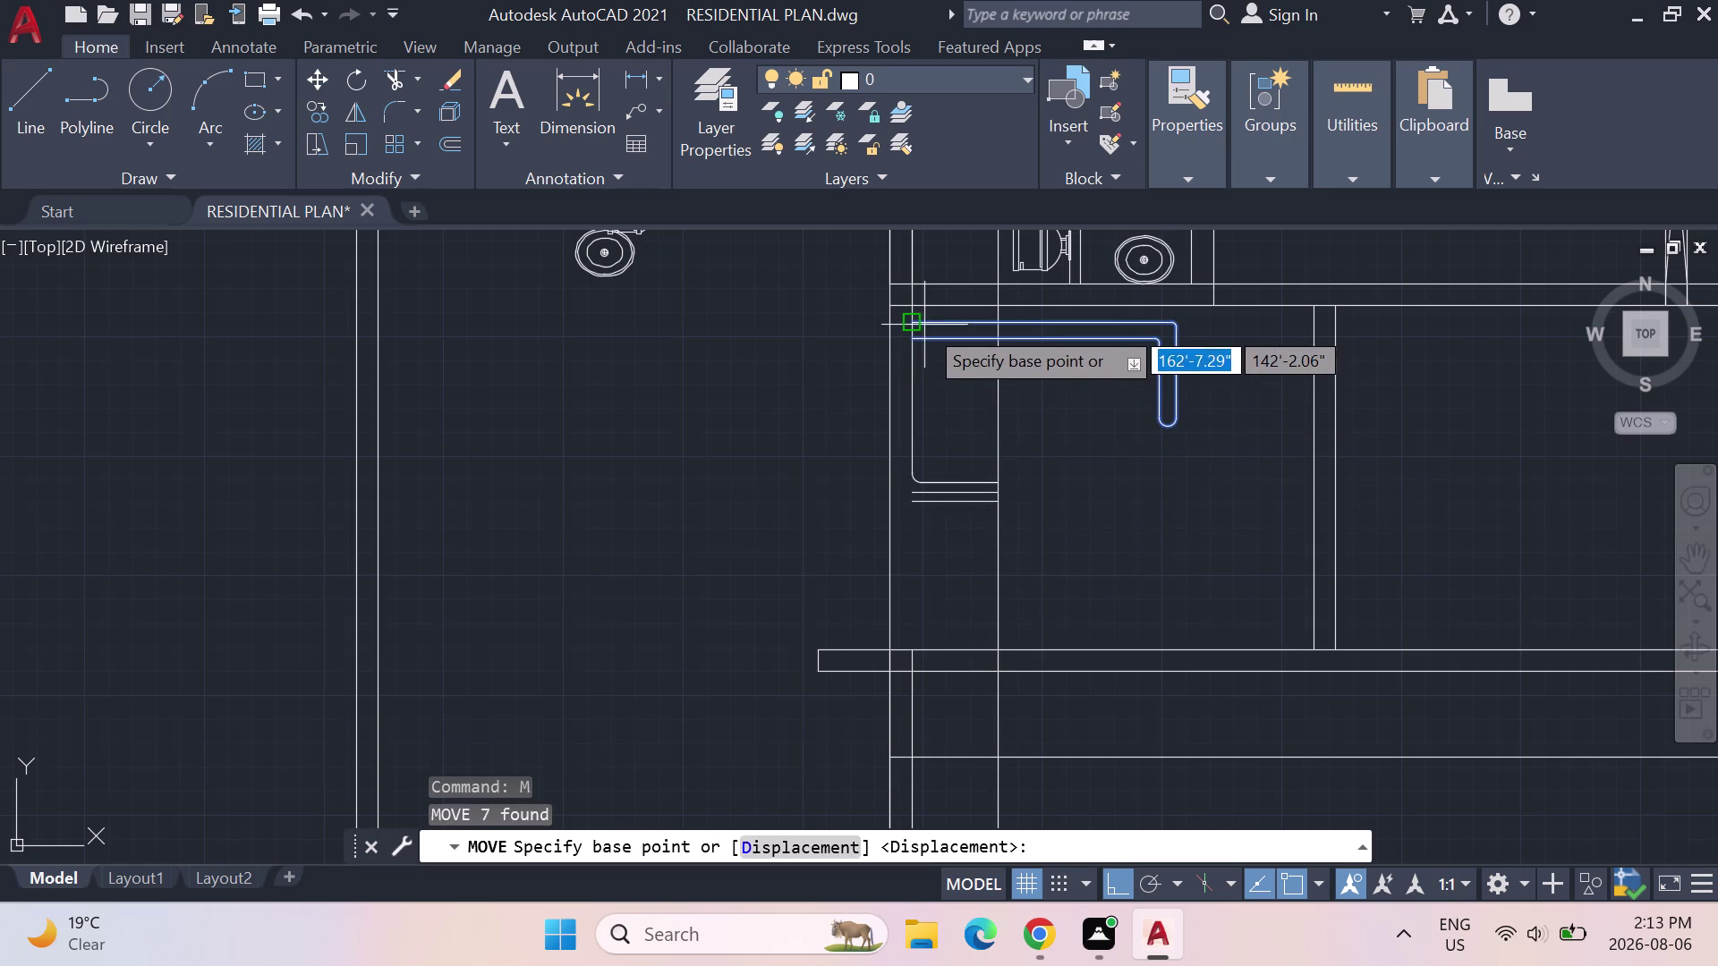
click(920, 324)
click(911, 306)
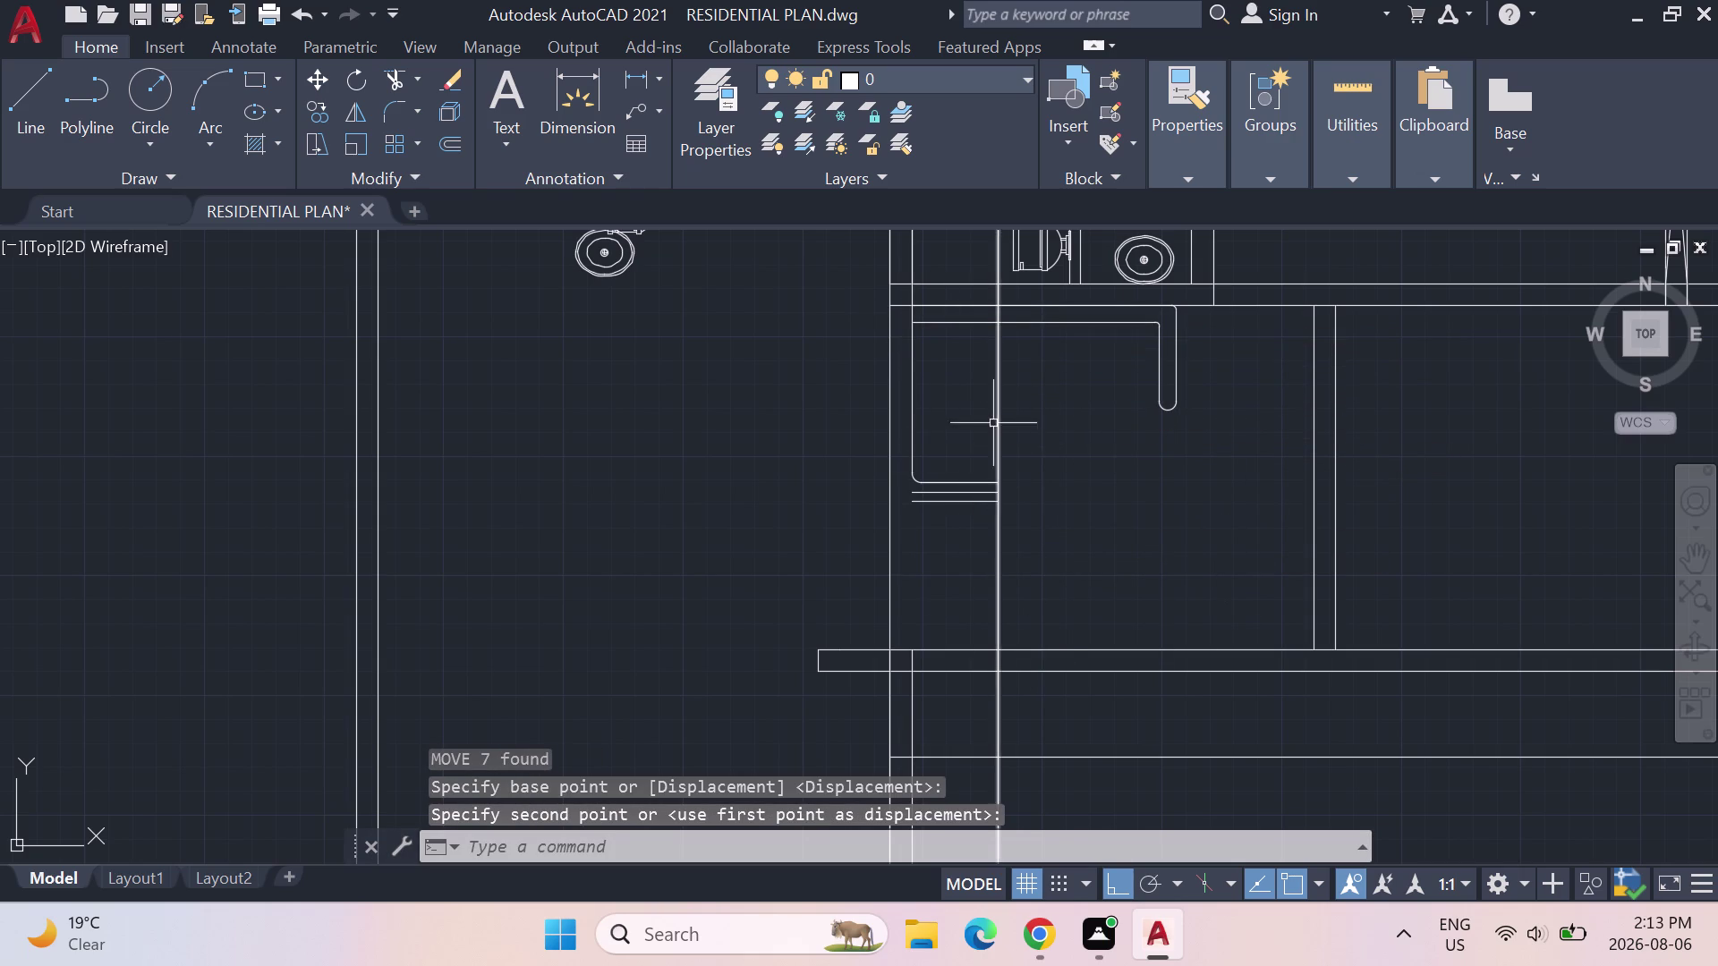
Trim one counter line as a trial, then undo the trim.
text(TRI)
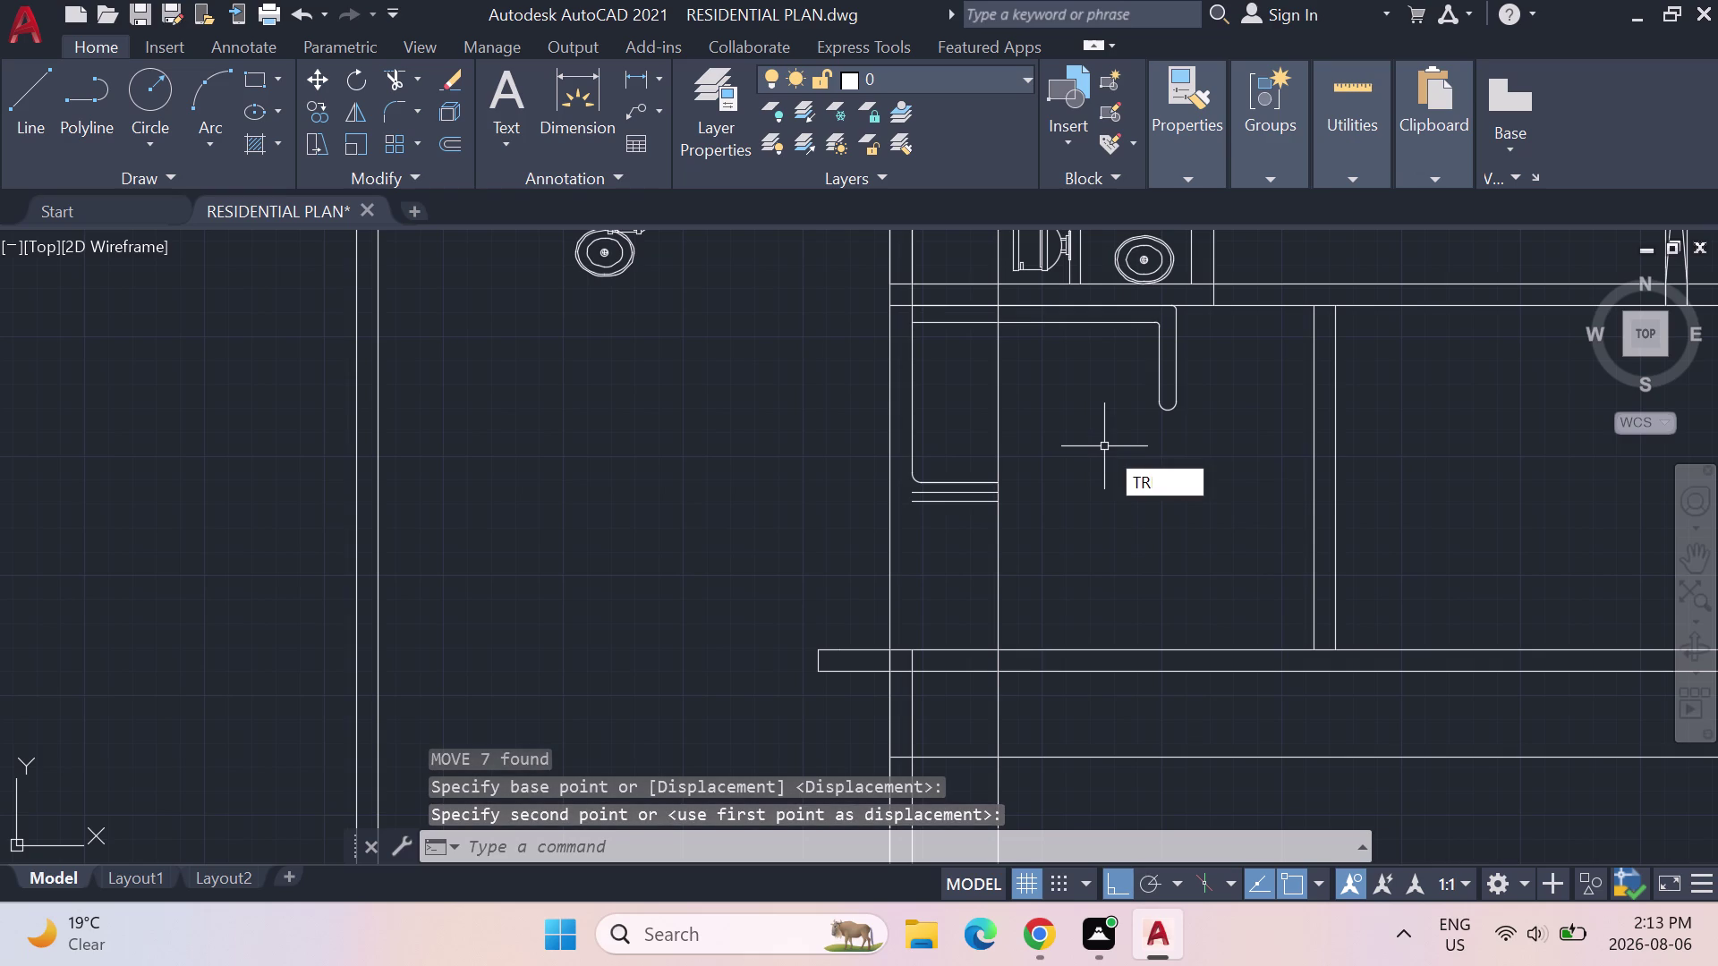
text(M)
key(Return)
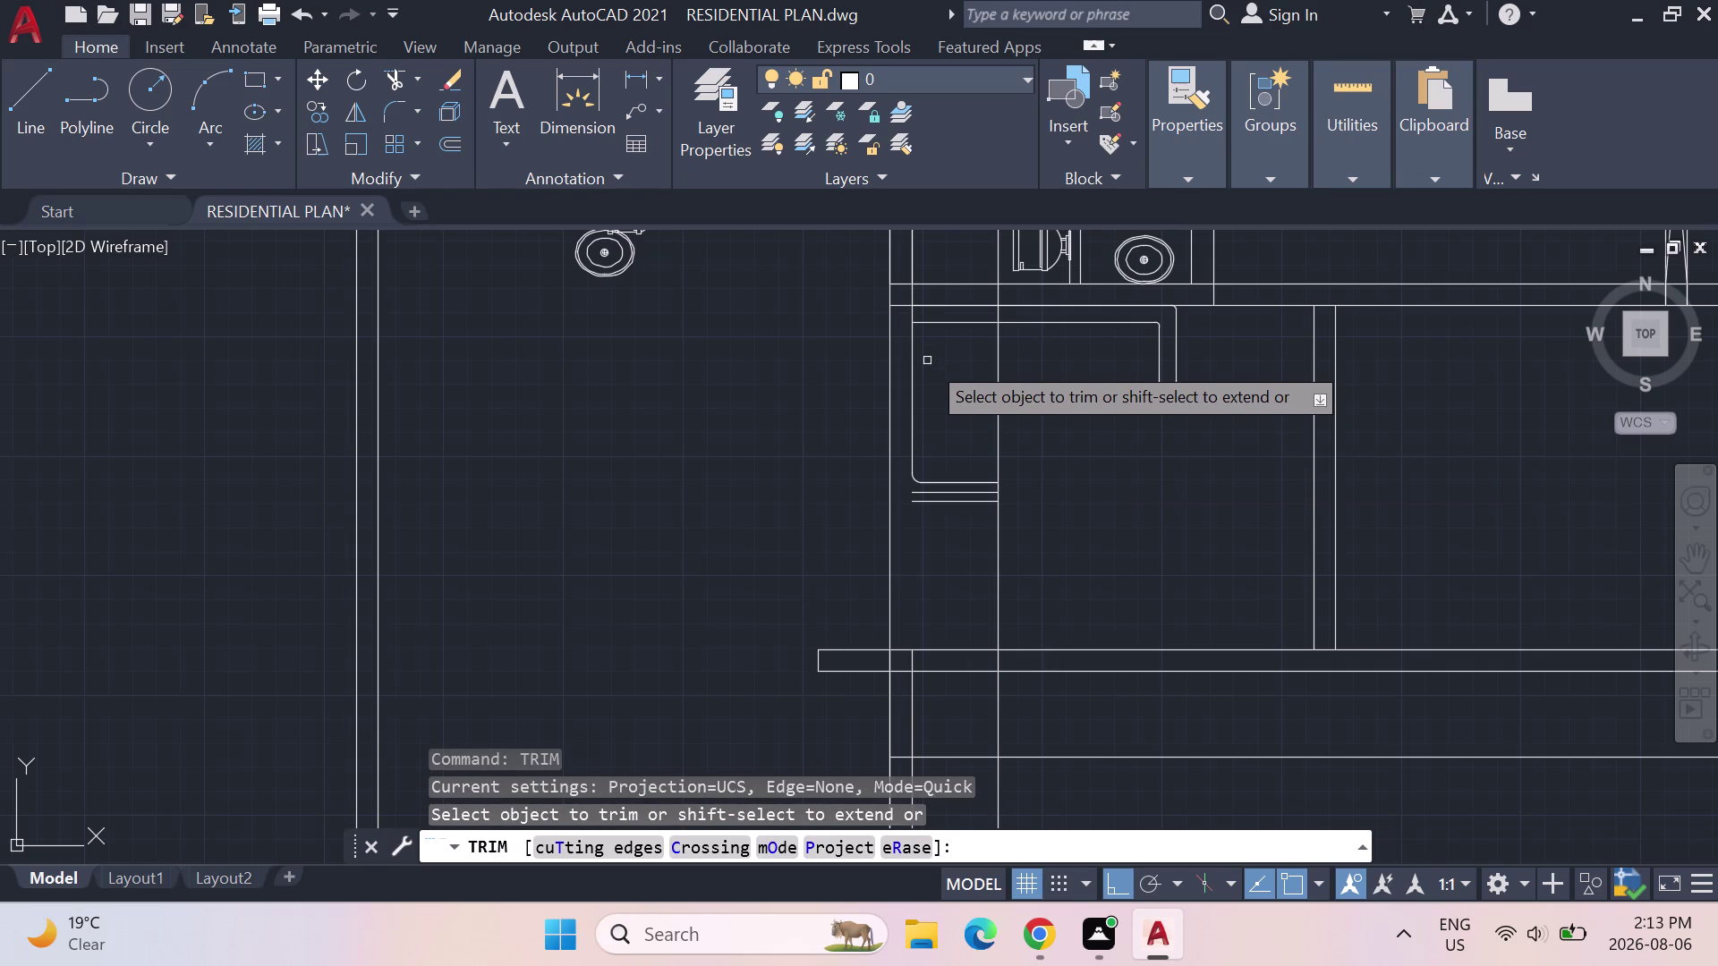
click(915, 347)
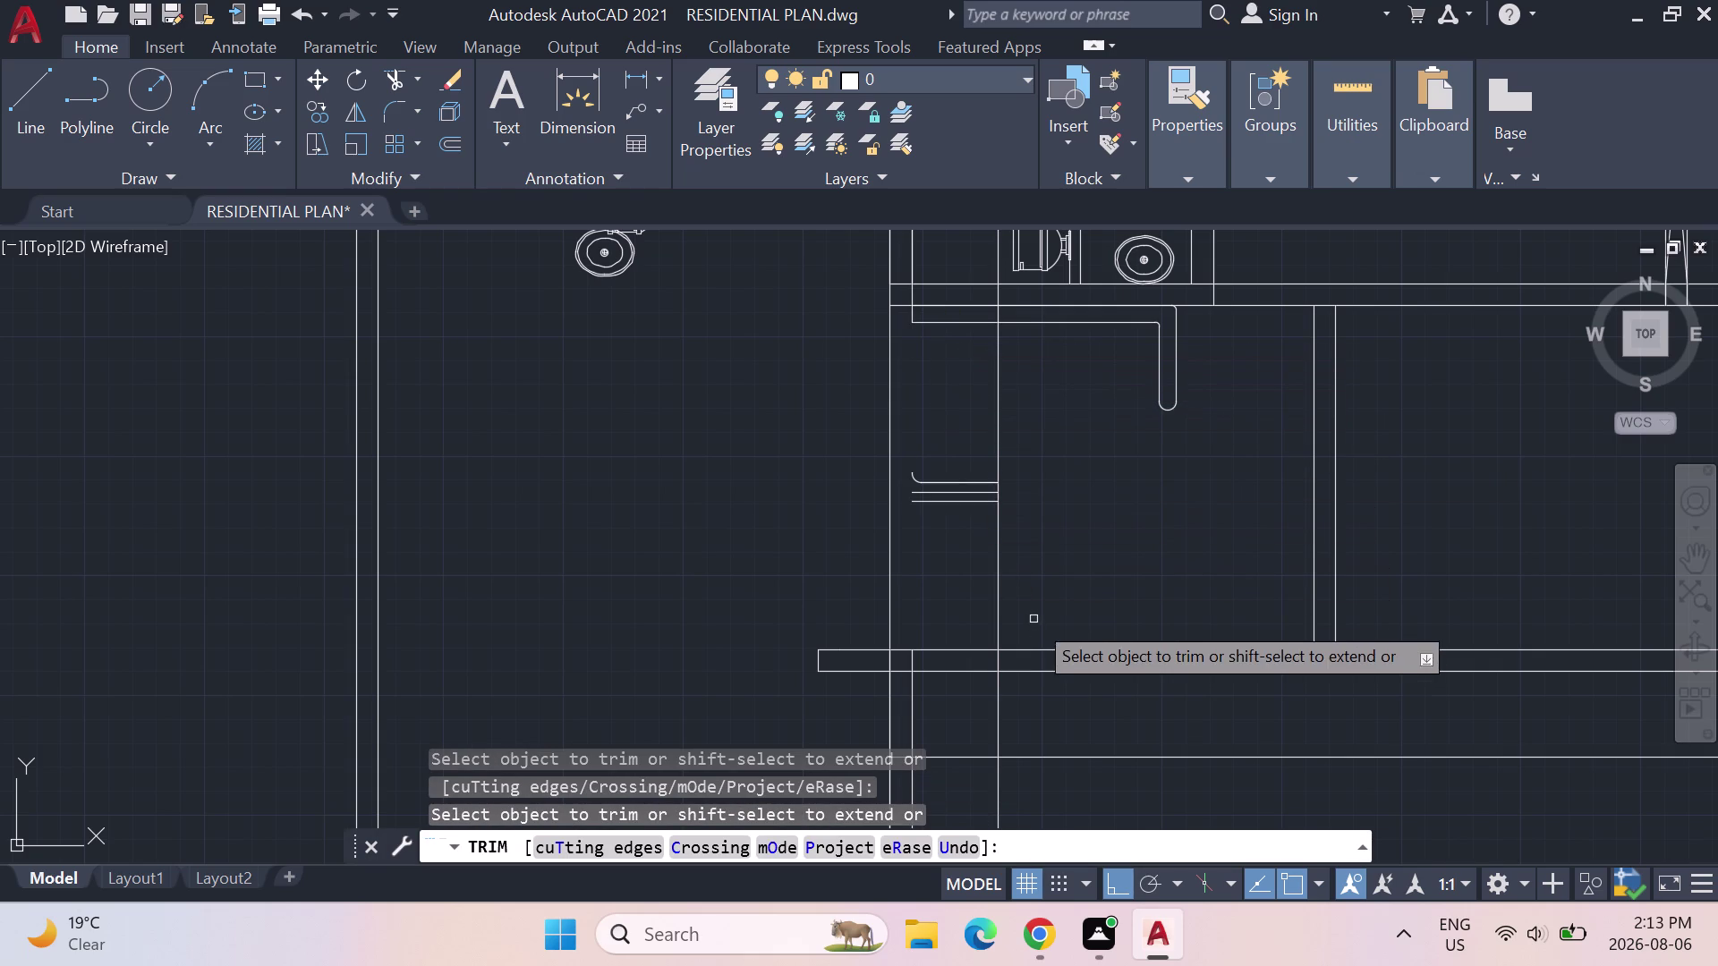
key(ctrl+z)
Clear the pending trim and fillet commands with Esc.
text(FILLE)
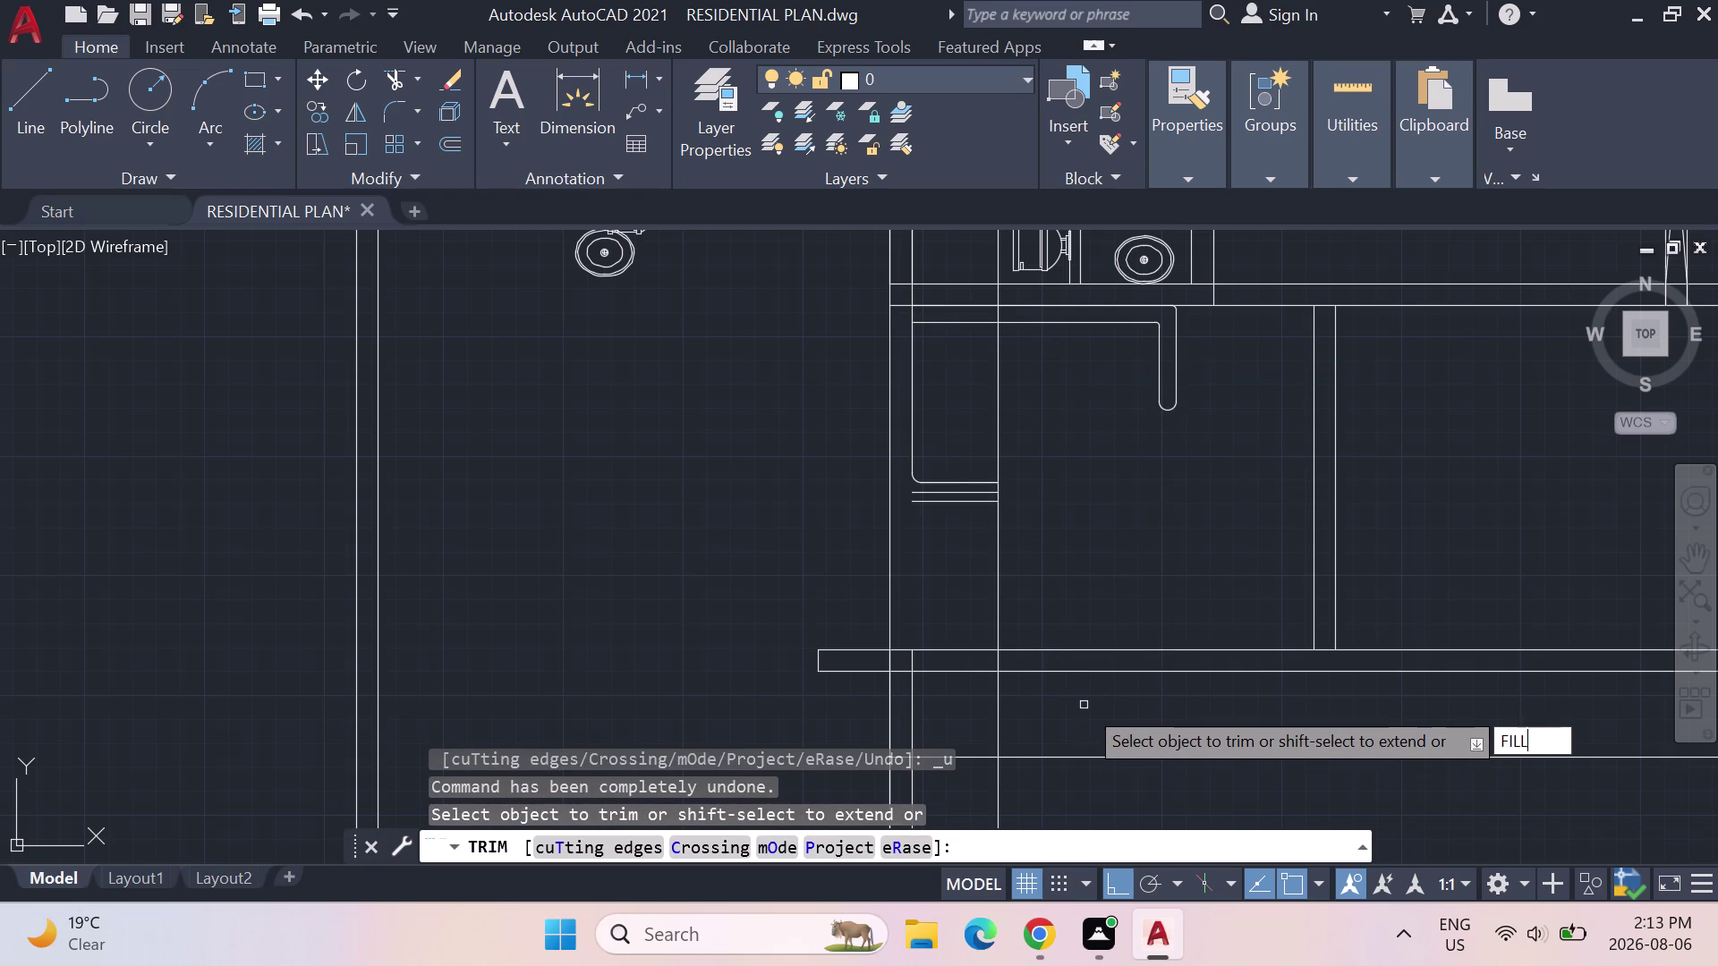
text(T)
key(Return)
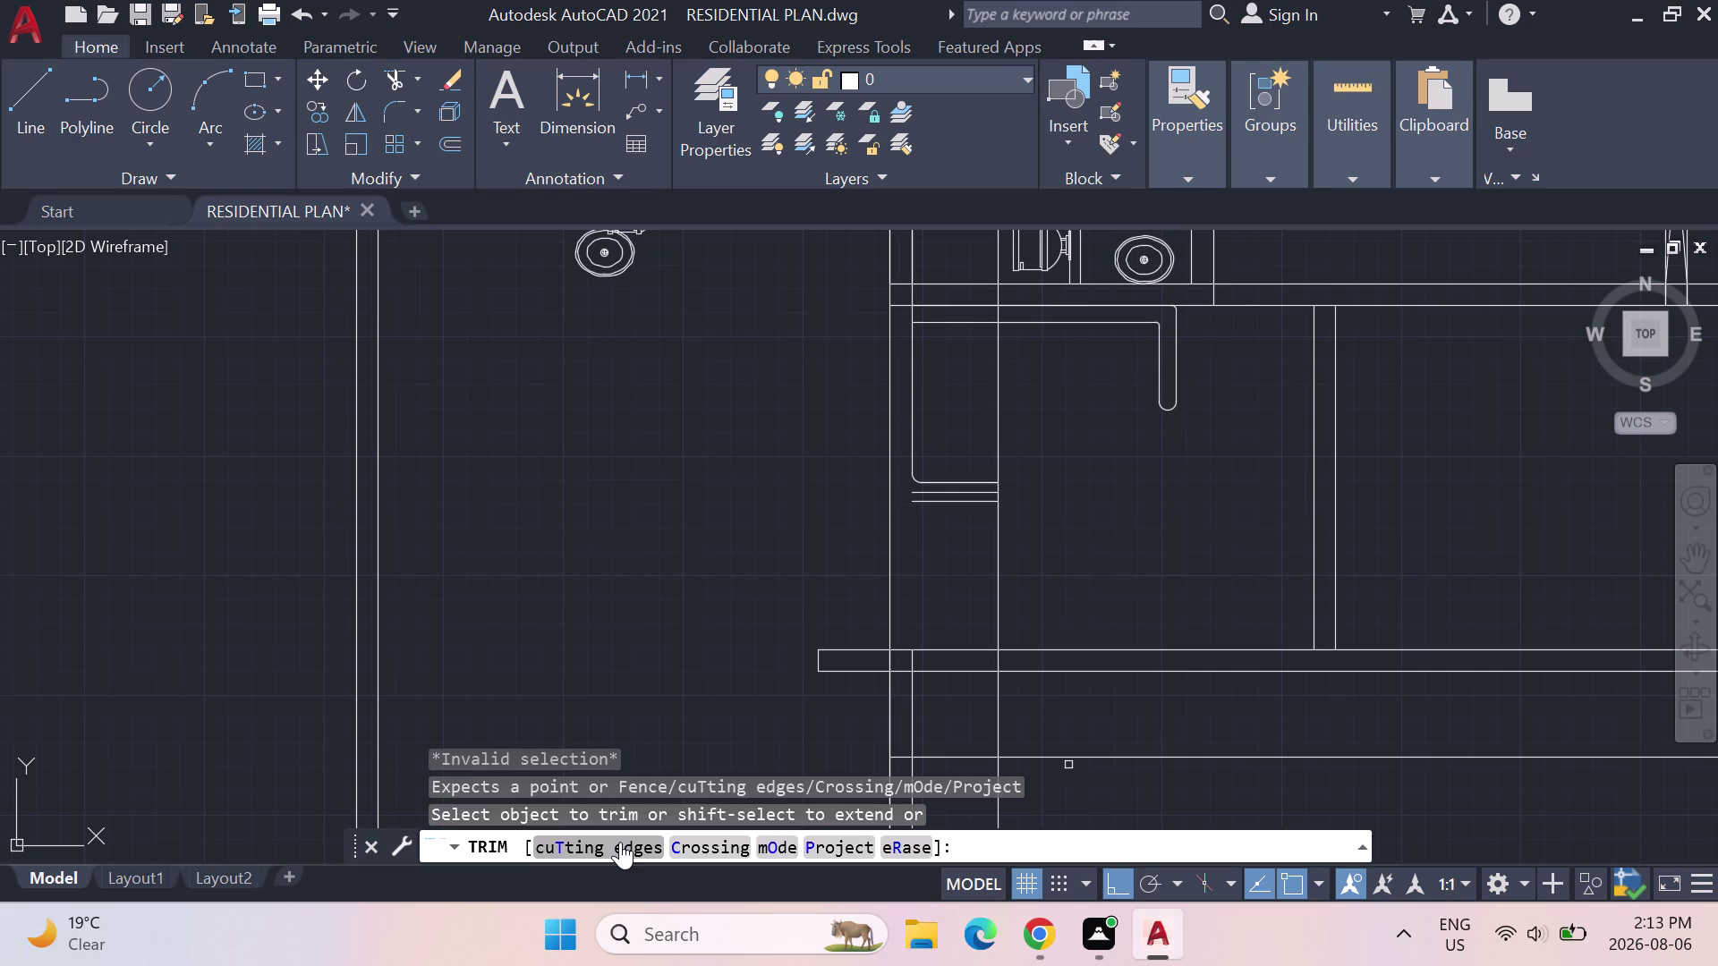
key(Escape)
key(Escape)
key(Escape)
key(Escape)
key(Escape)
key(Escape)
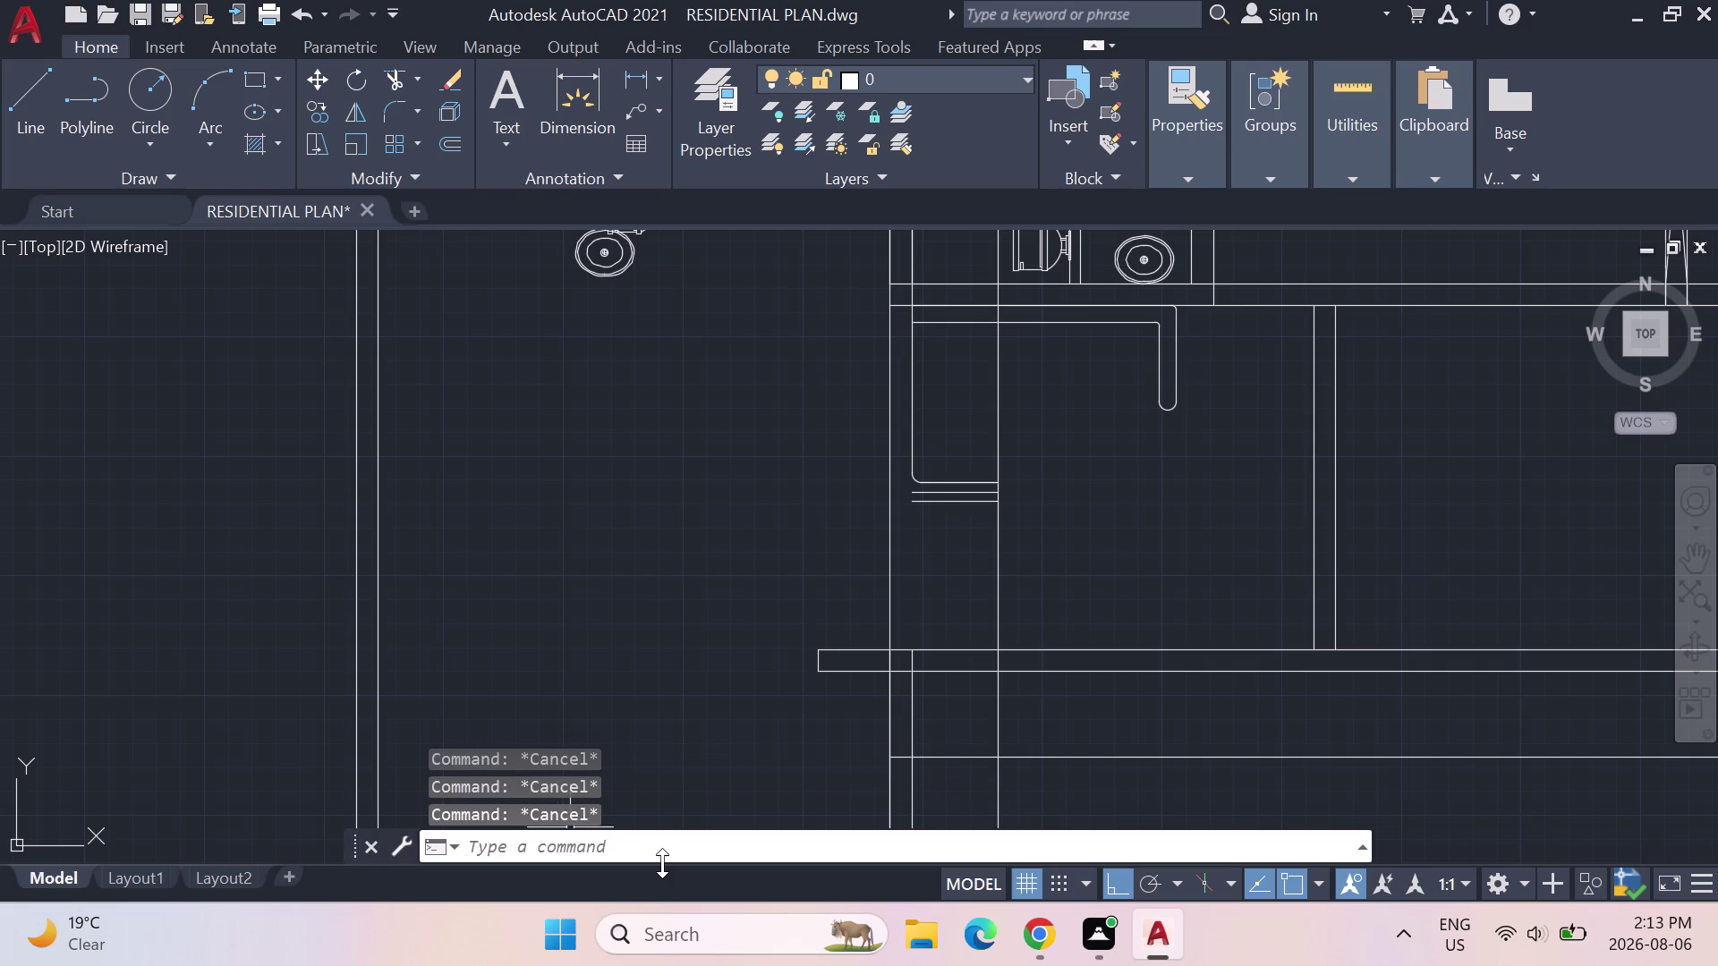
Fillet the counter's top-left corner with a 0'-4.00" radius.
text(FU)
key(BackSpace)
text(ILL)
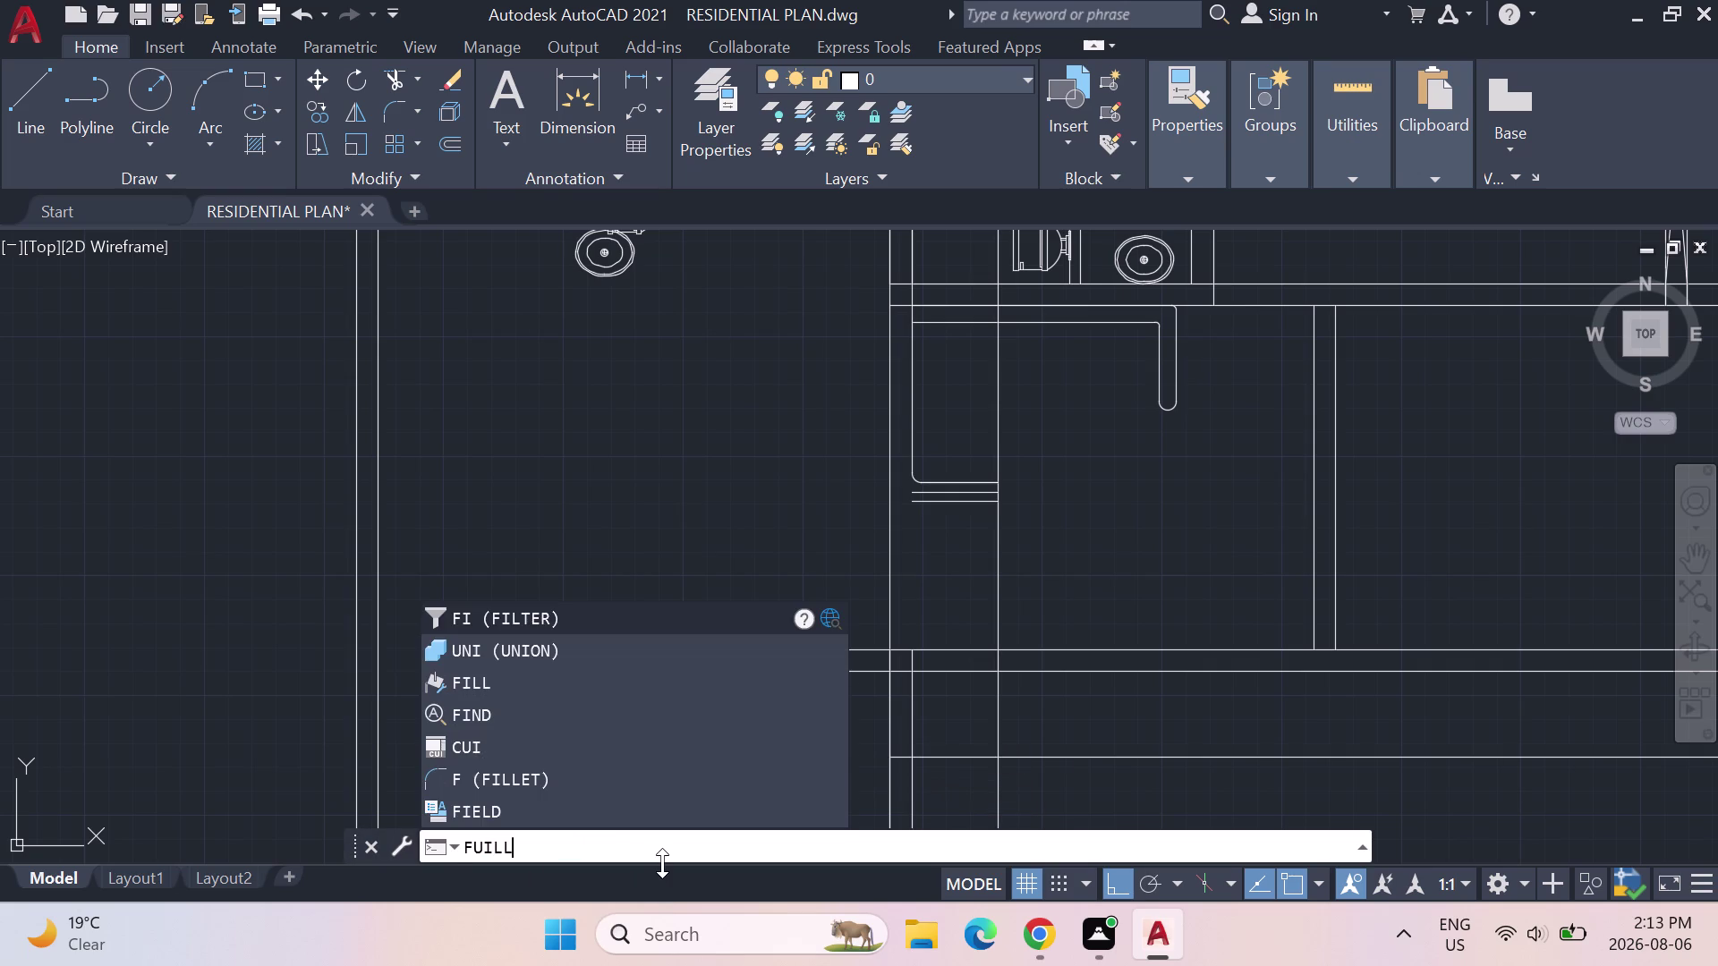
text(ET)
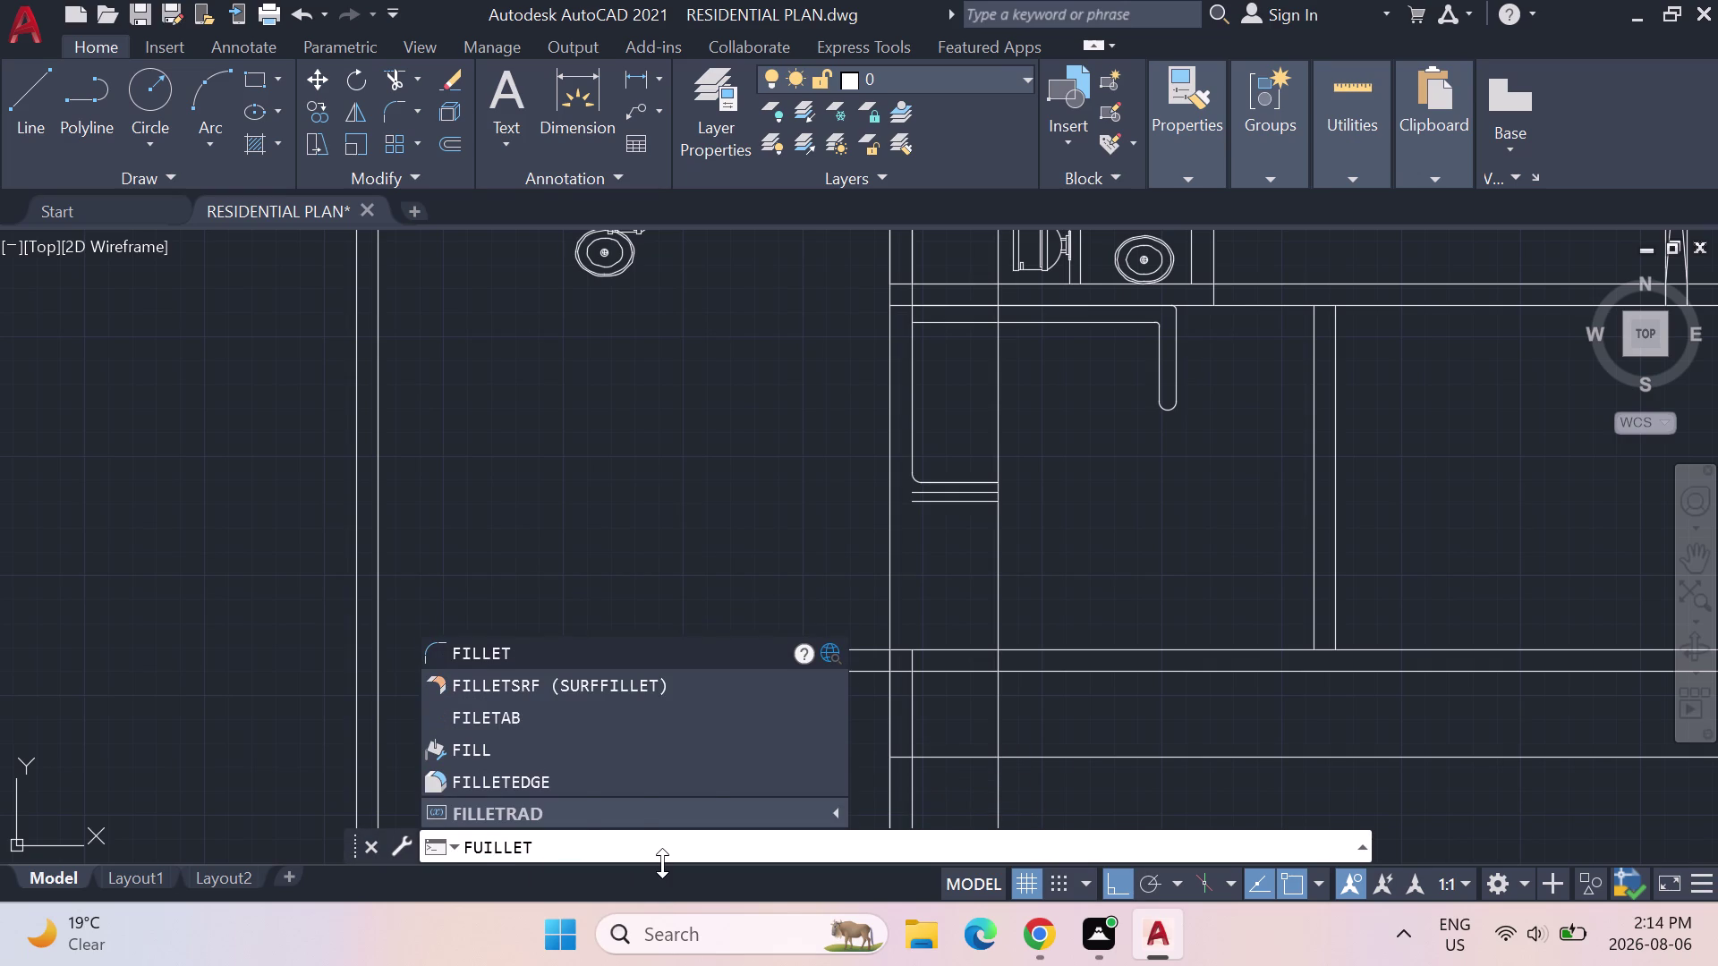
key(Return)
click(915, 845)
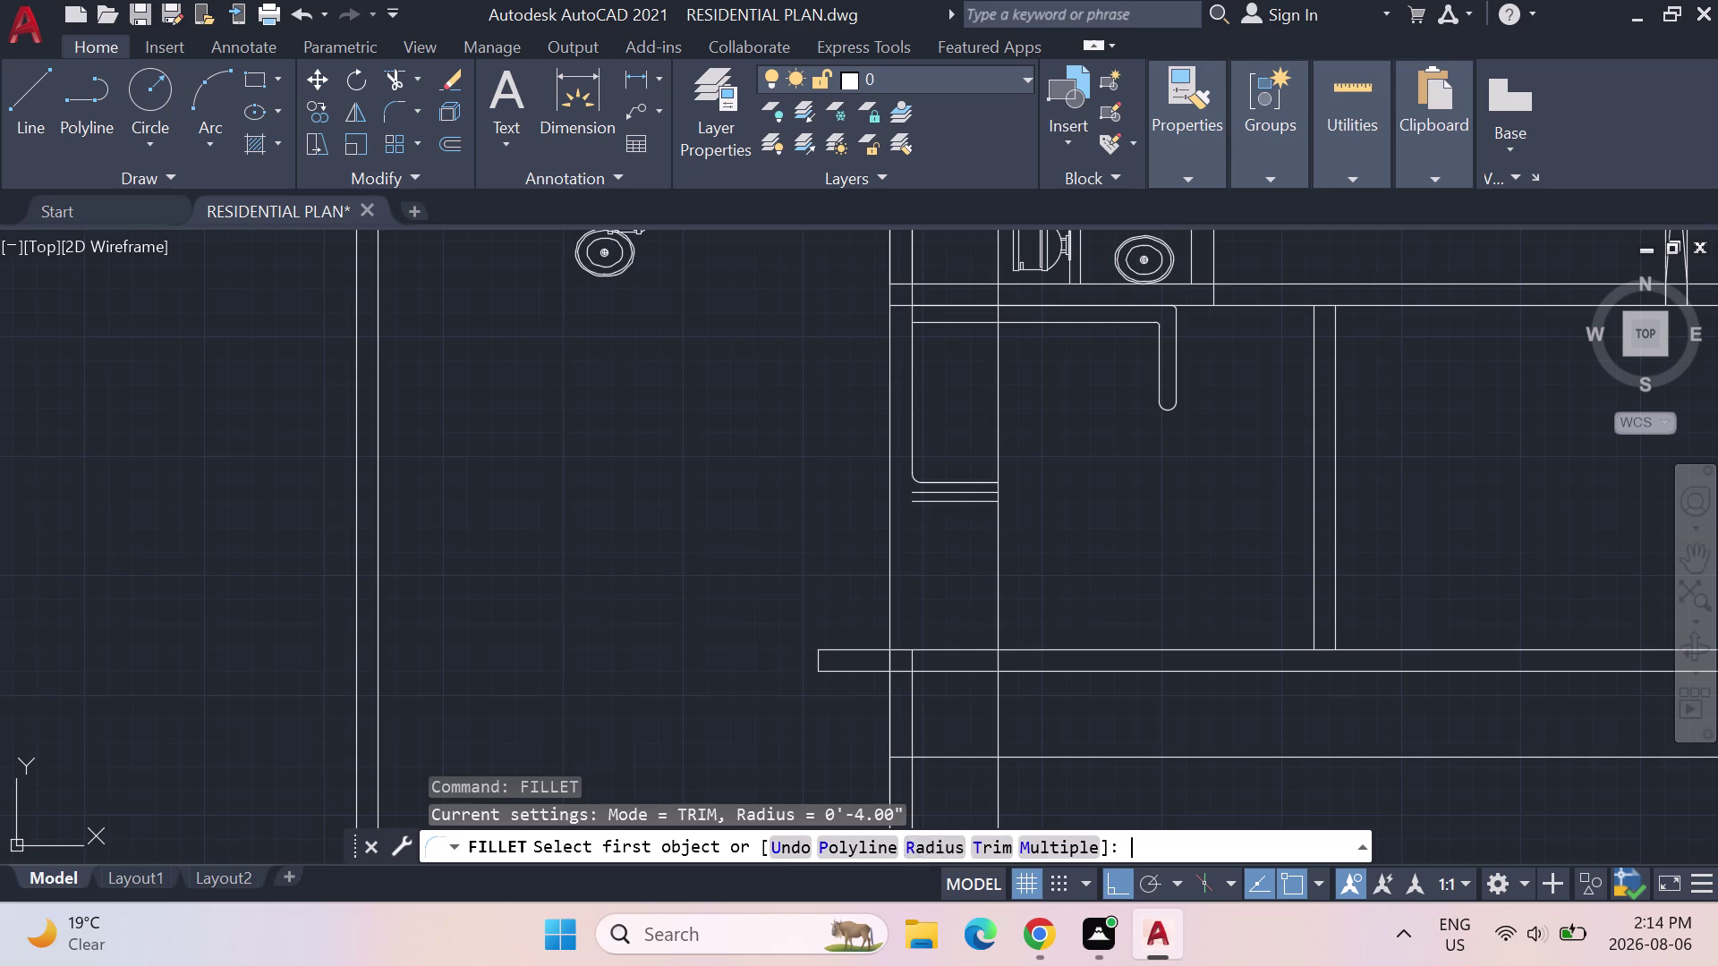
key(Return)
click(913, 367)
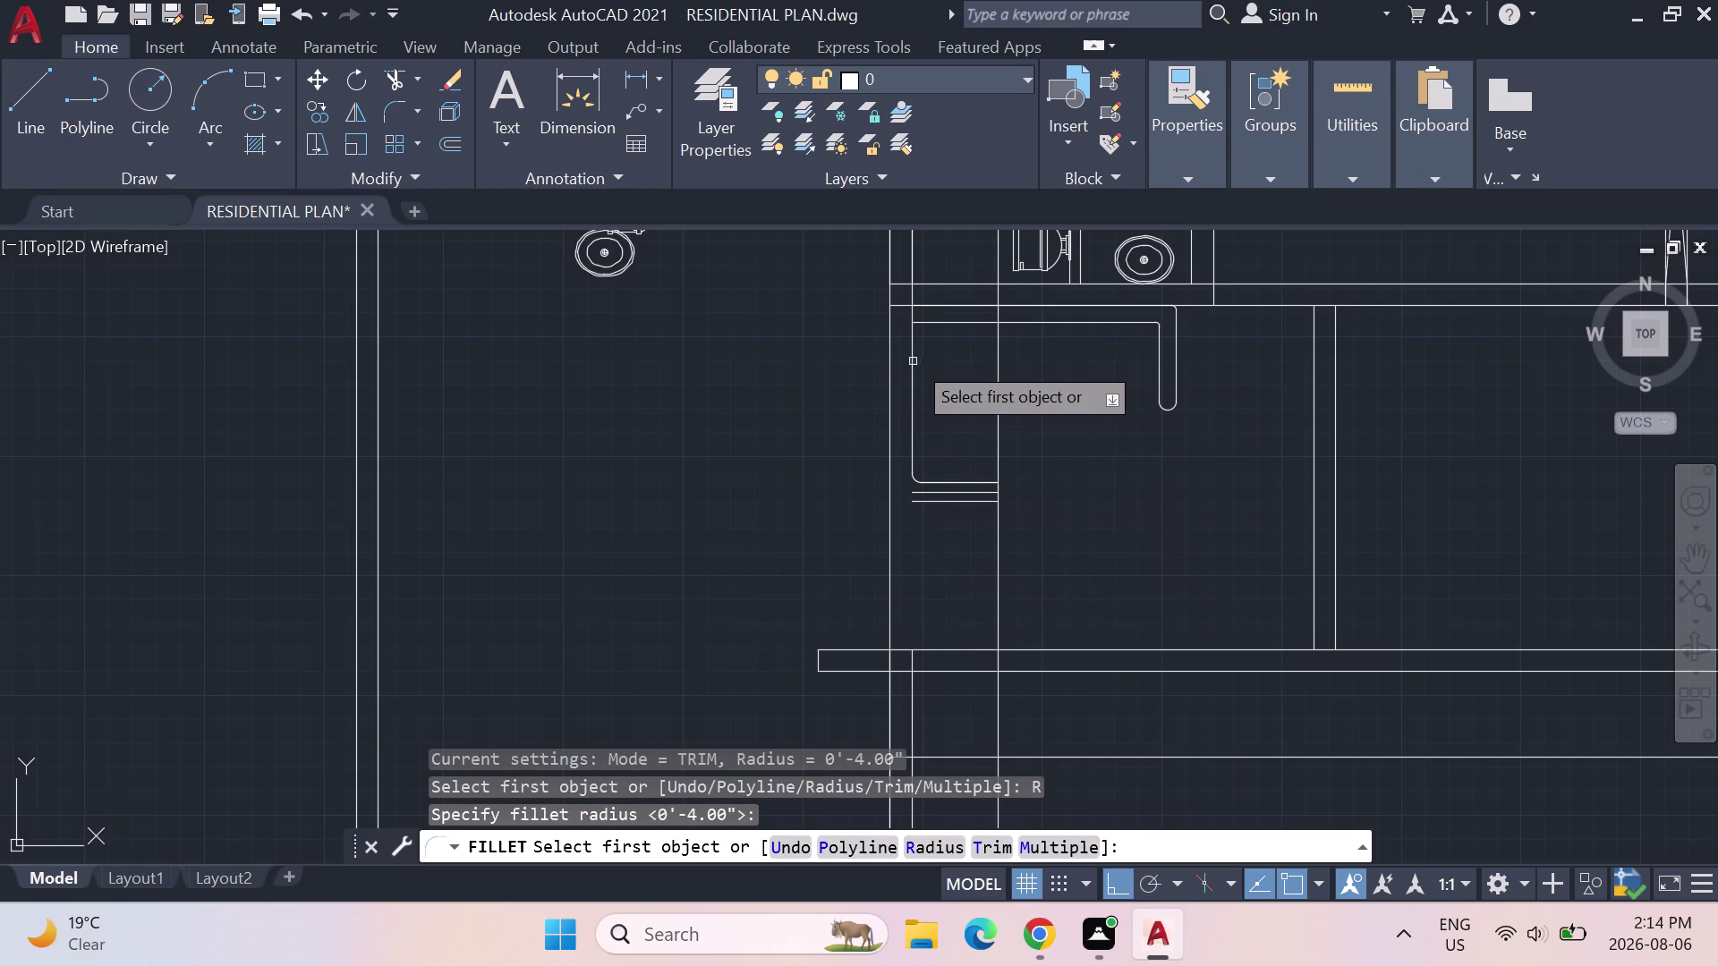
click(912, 338)
click(923, 325)
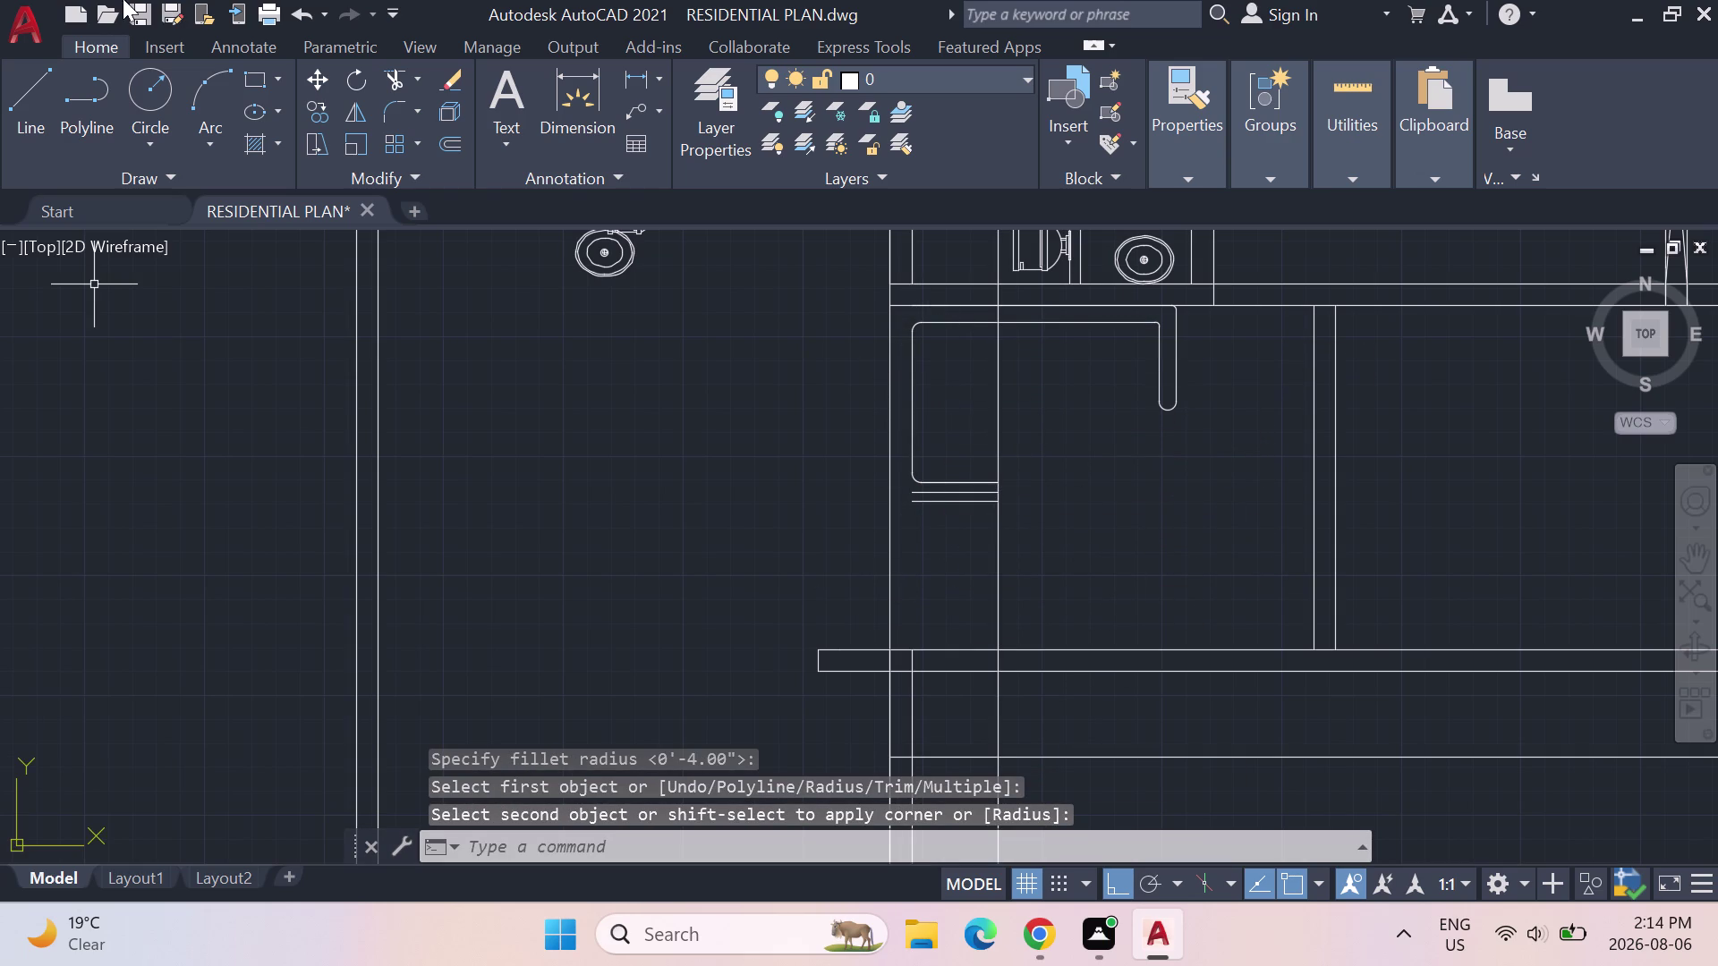
End the fillet and start the Mirror command with MI.
key(Escape)
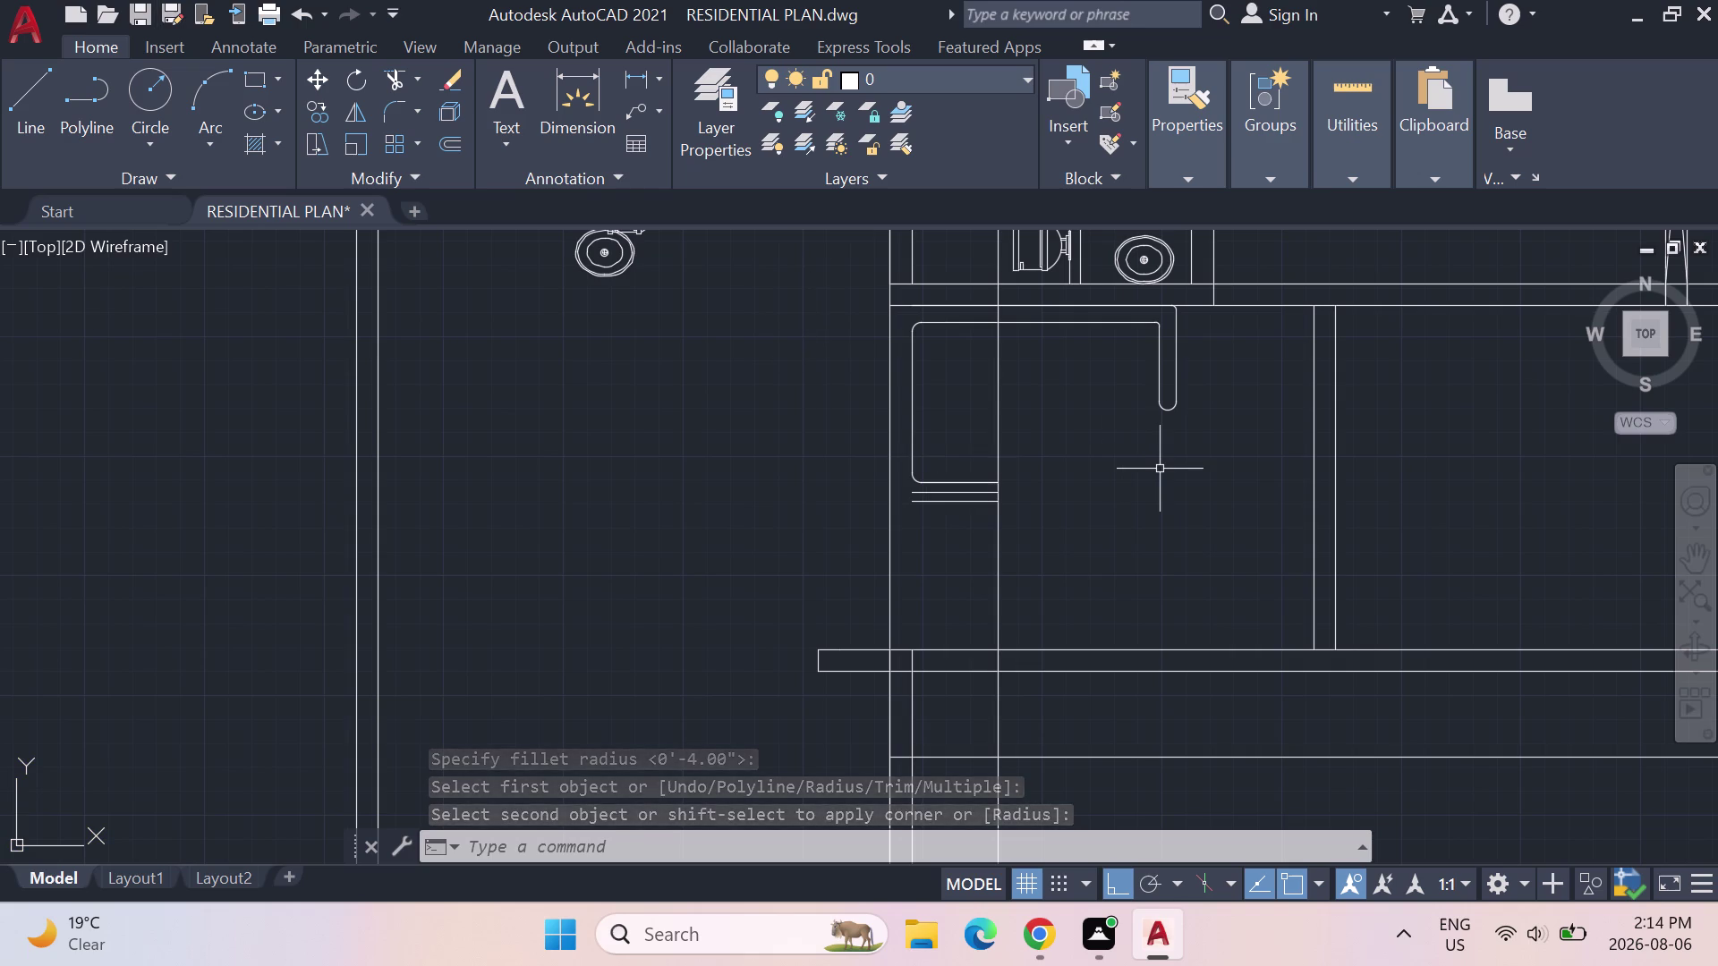
key(Escape)
key(Escape)
text(MI)
key(Return)
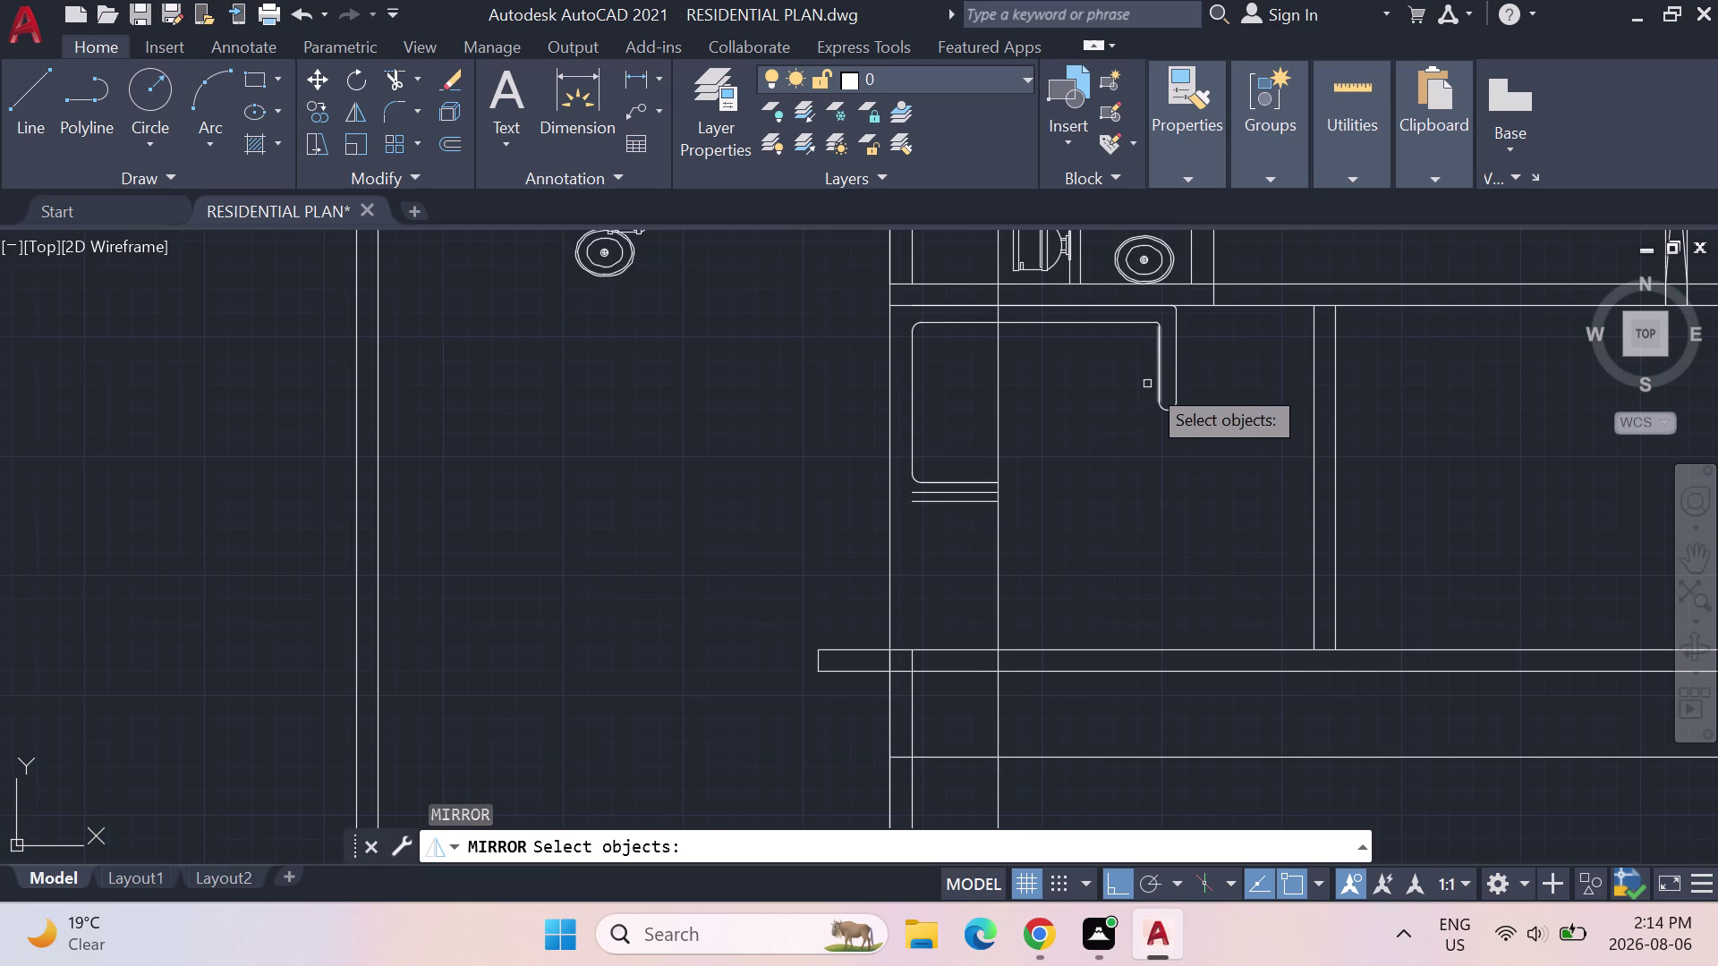
click(1161, 360)
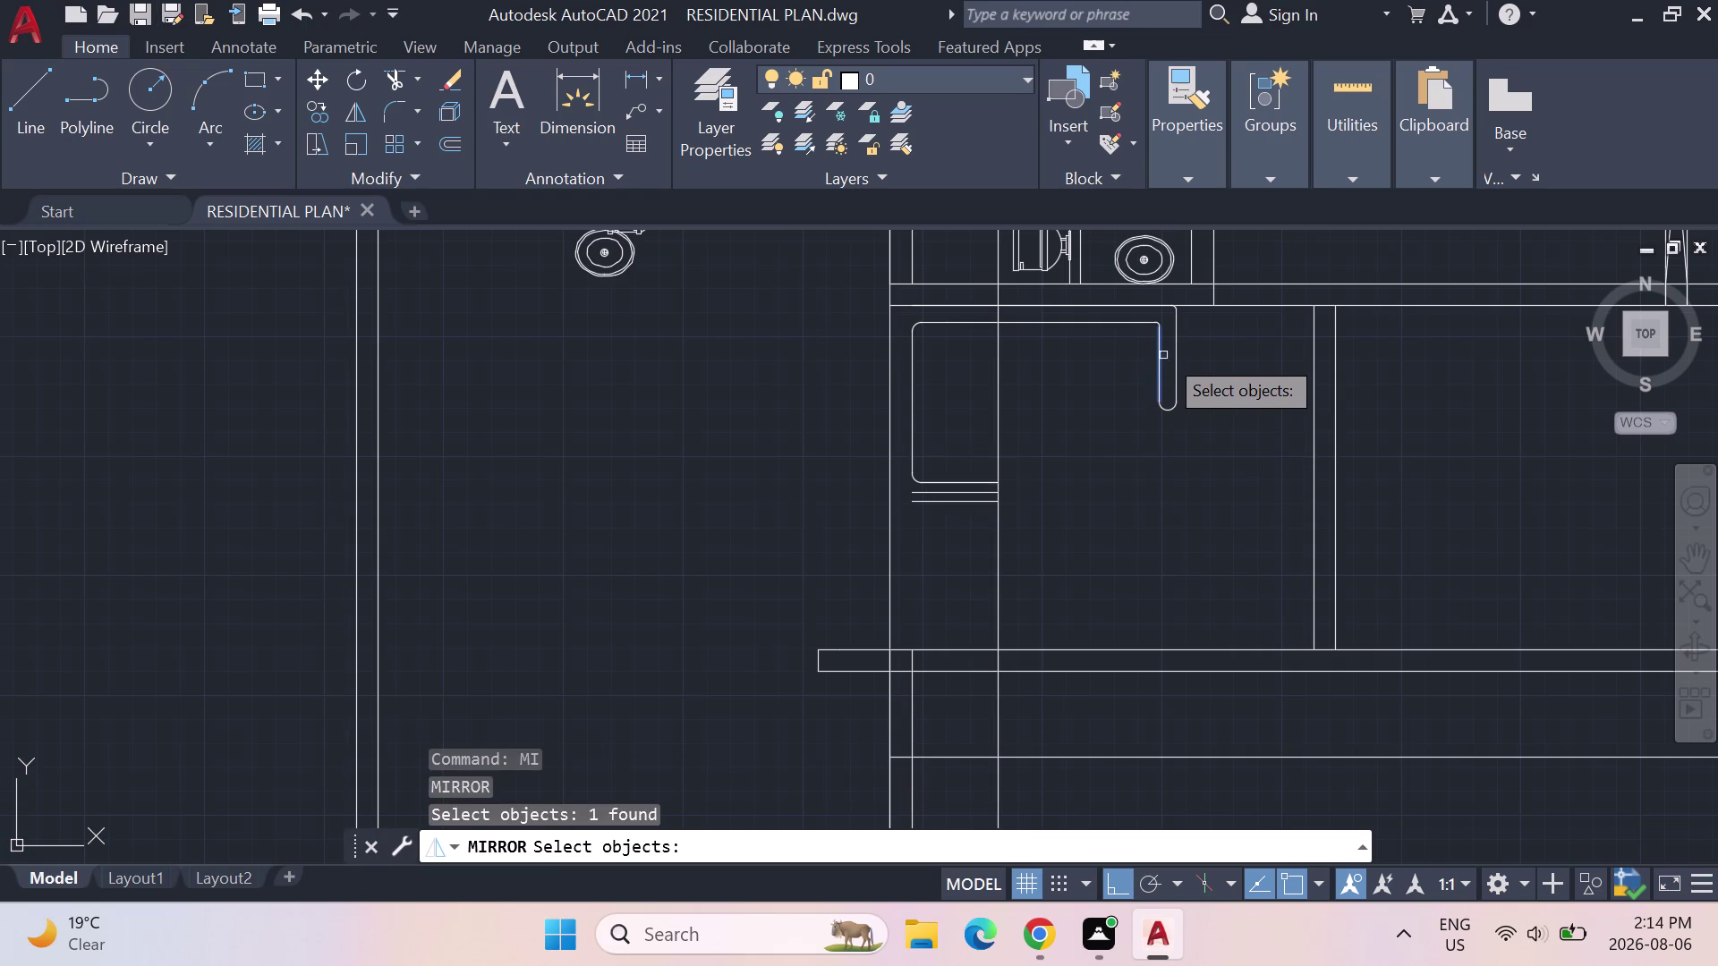
click(1178, 345)
click(1164, 411)
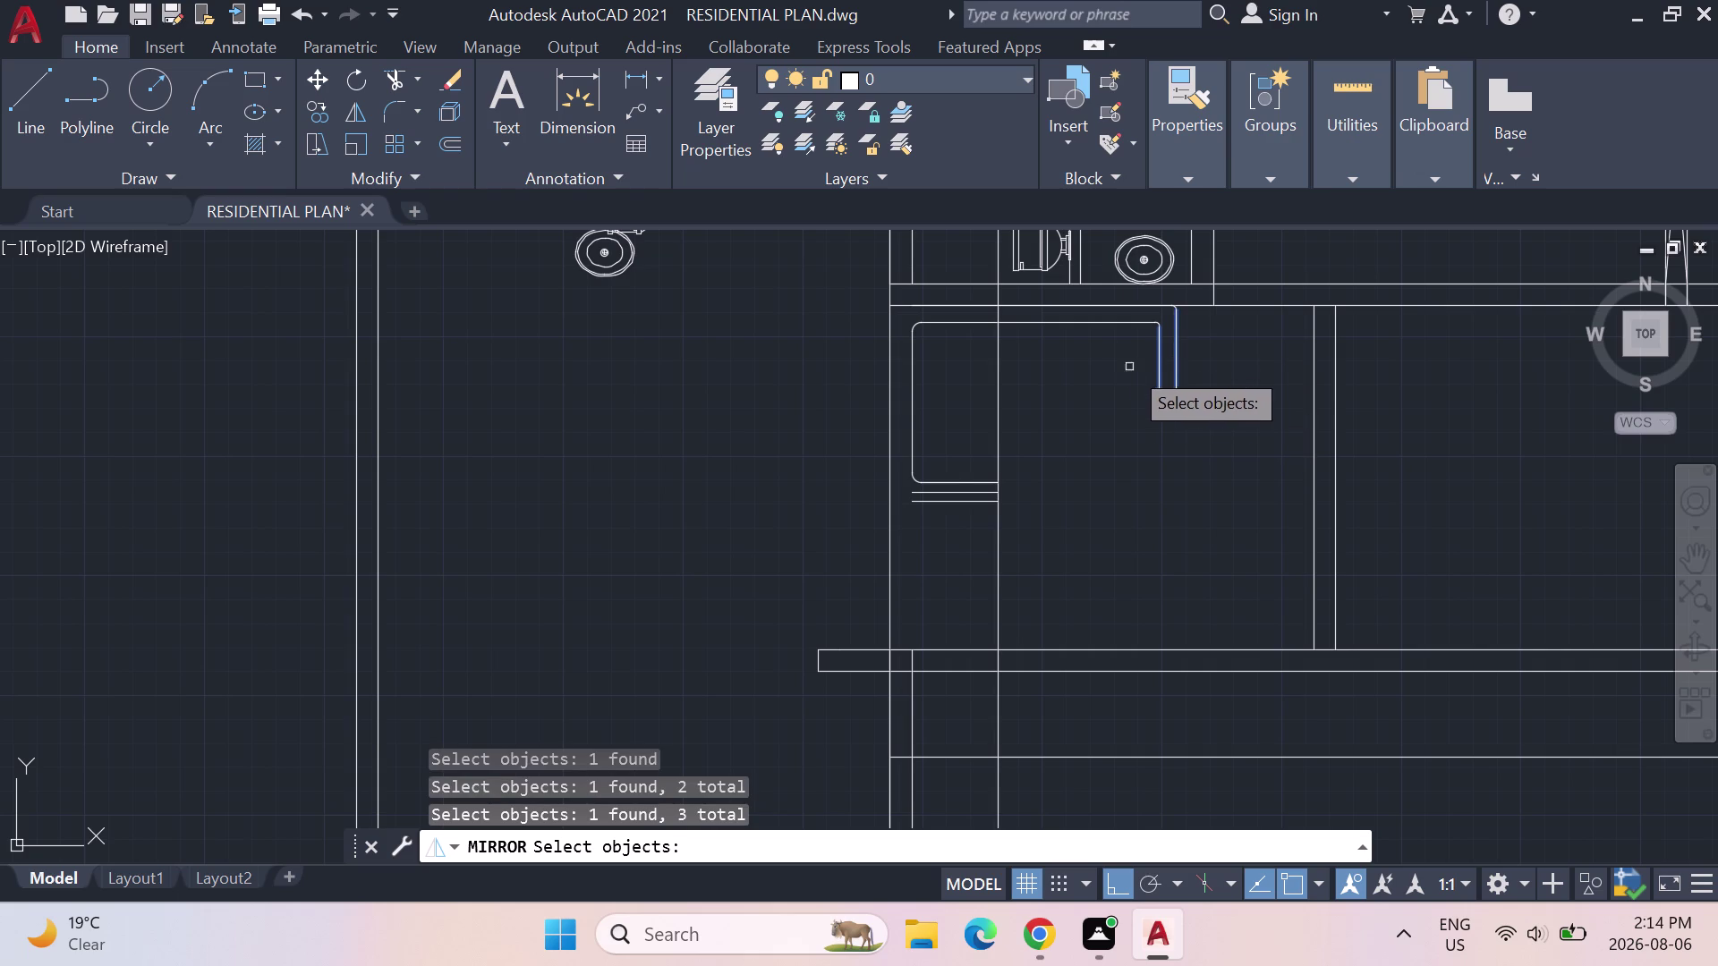
click(1089, 320)
click(912, 355)
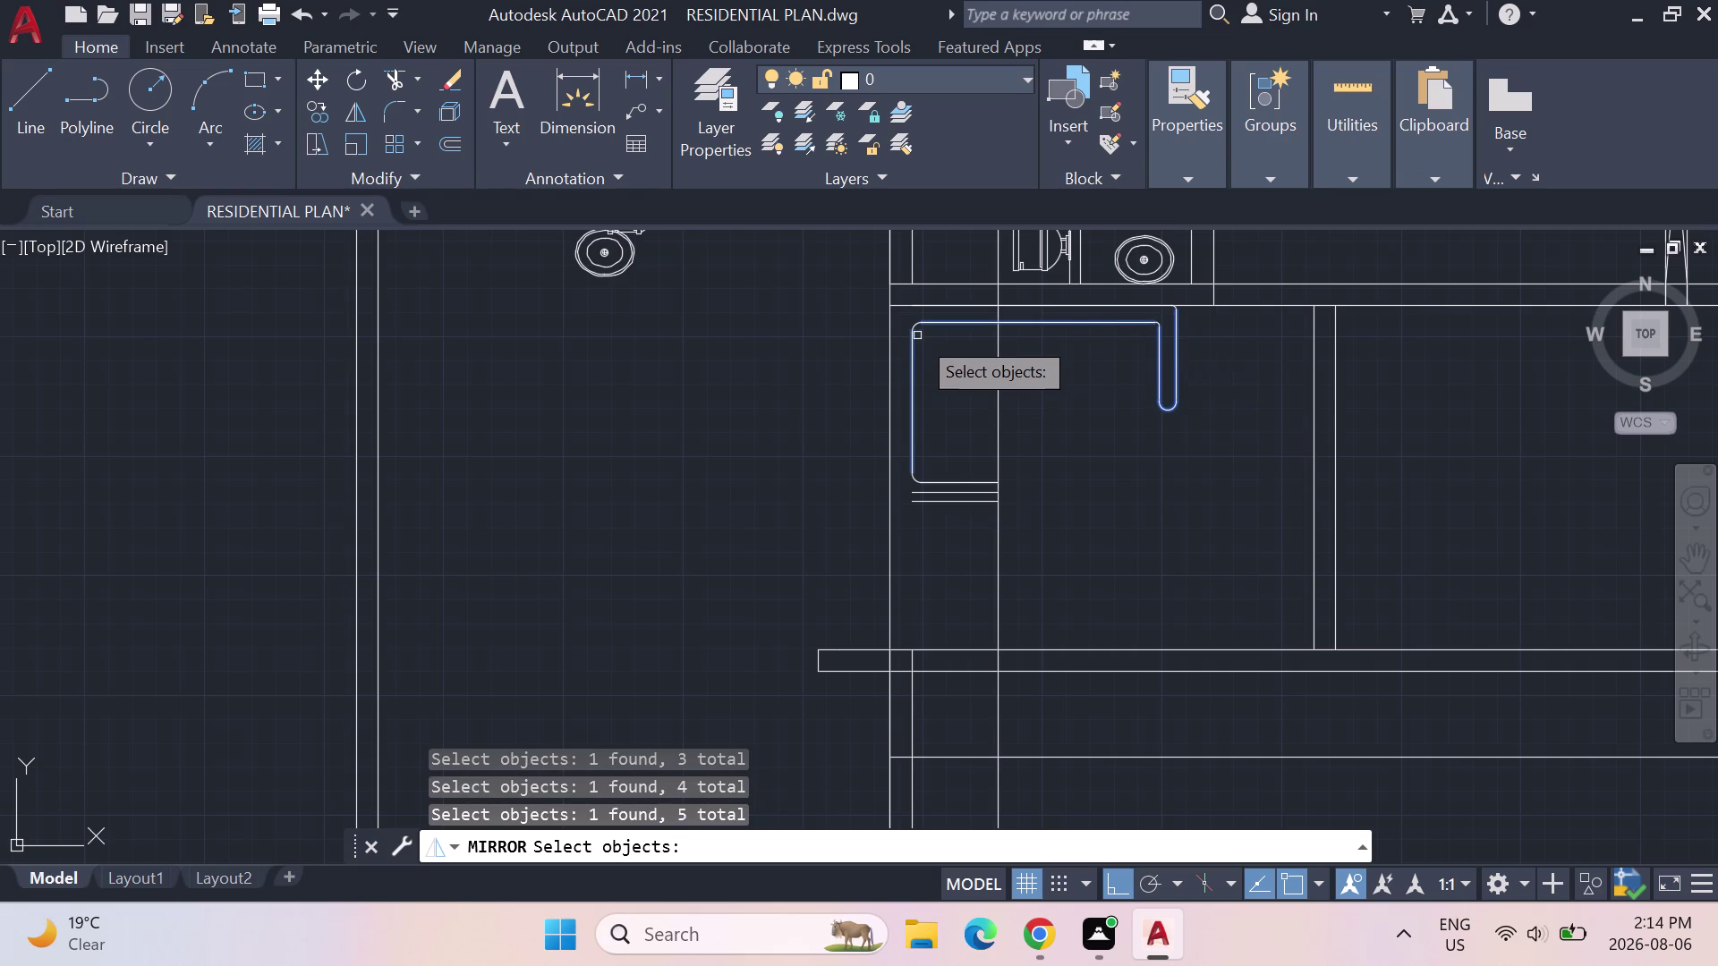
click(913, 323)
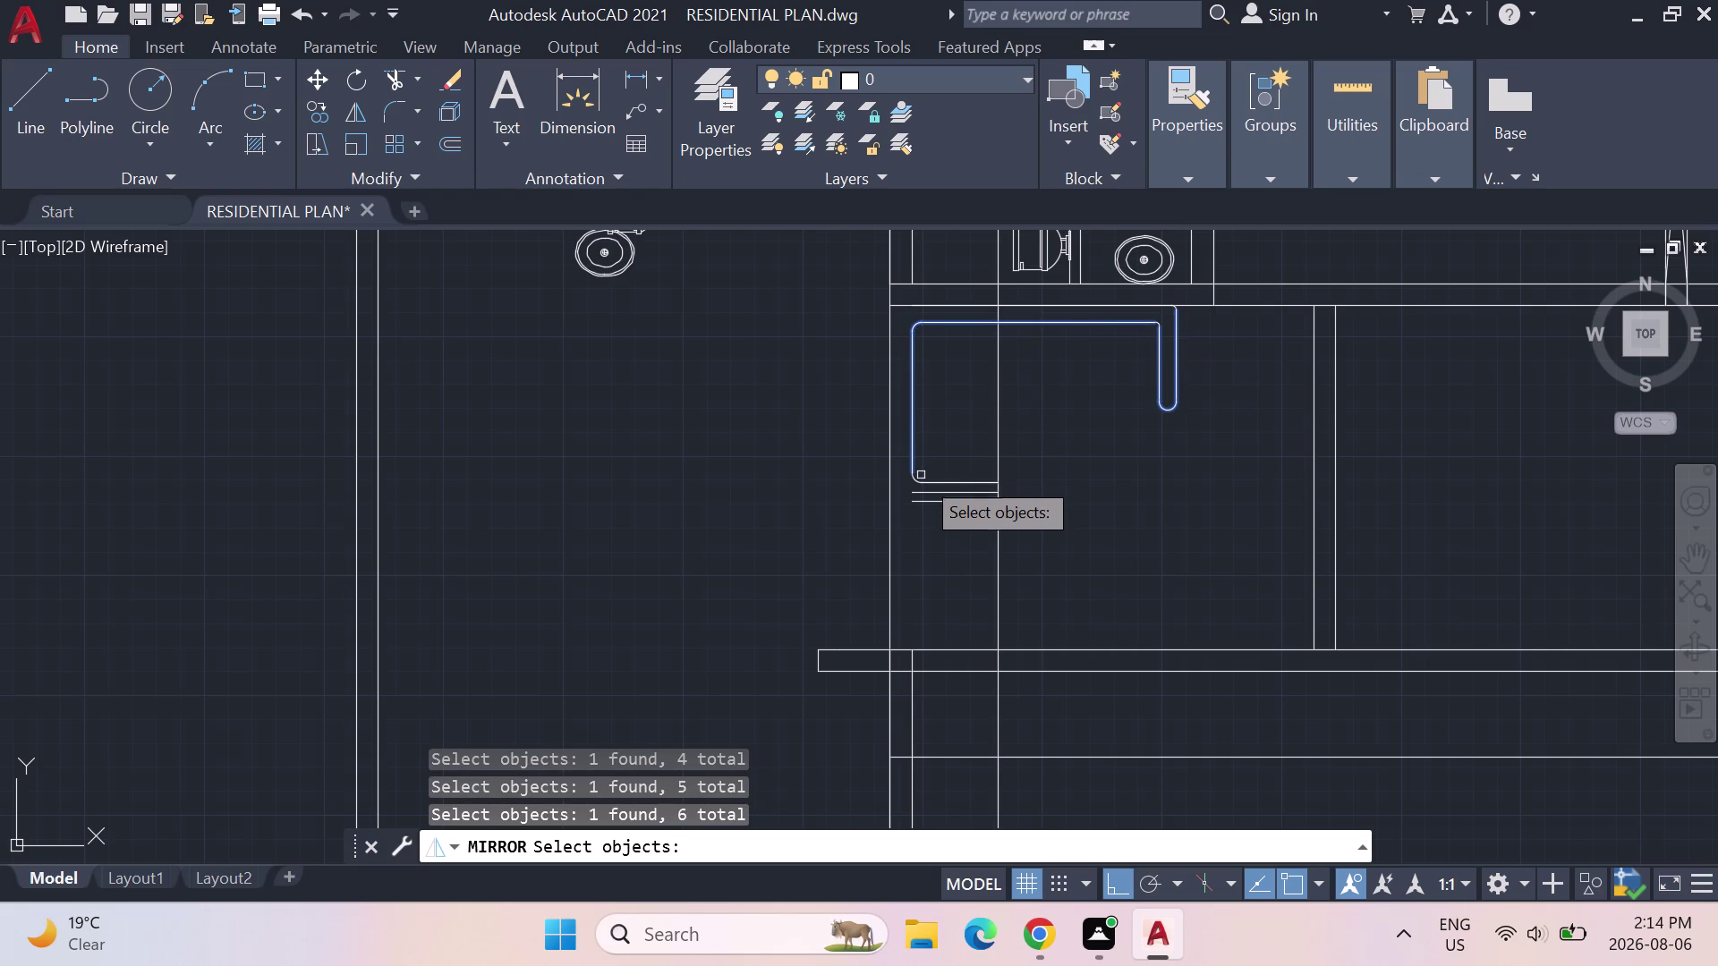
click(920, 479)
click(951, 484)
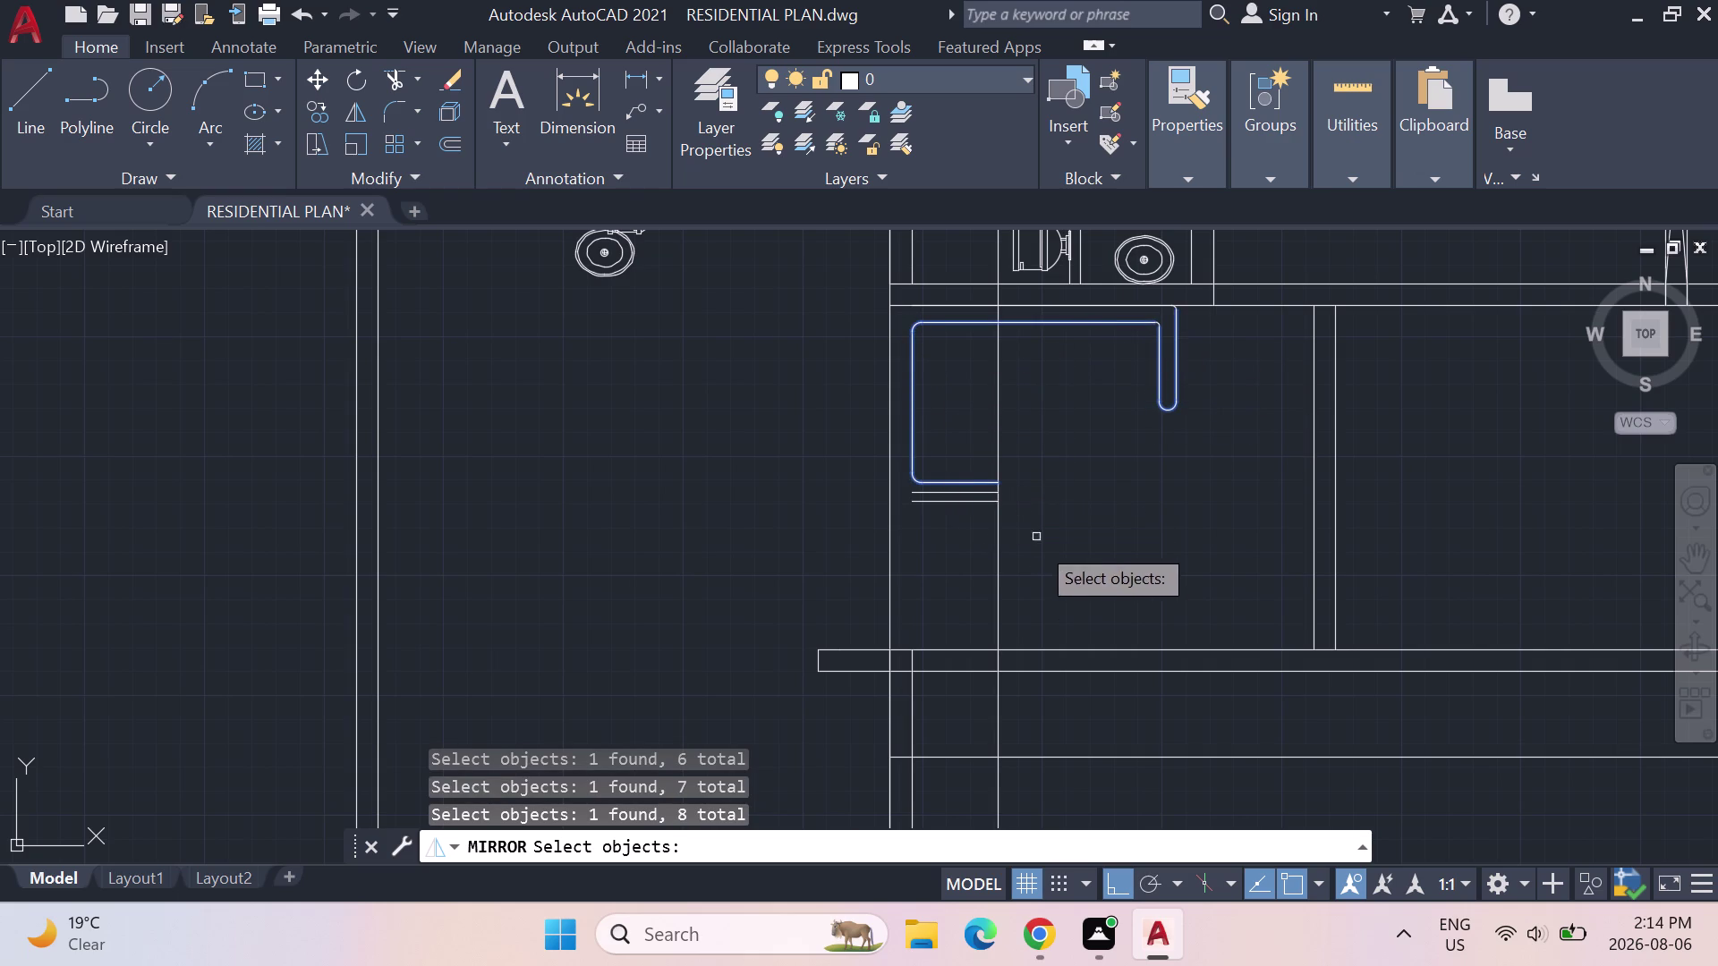
key(Return)
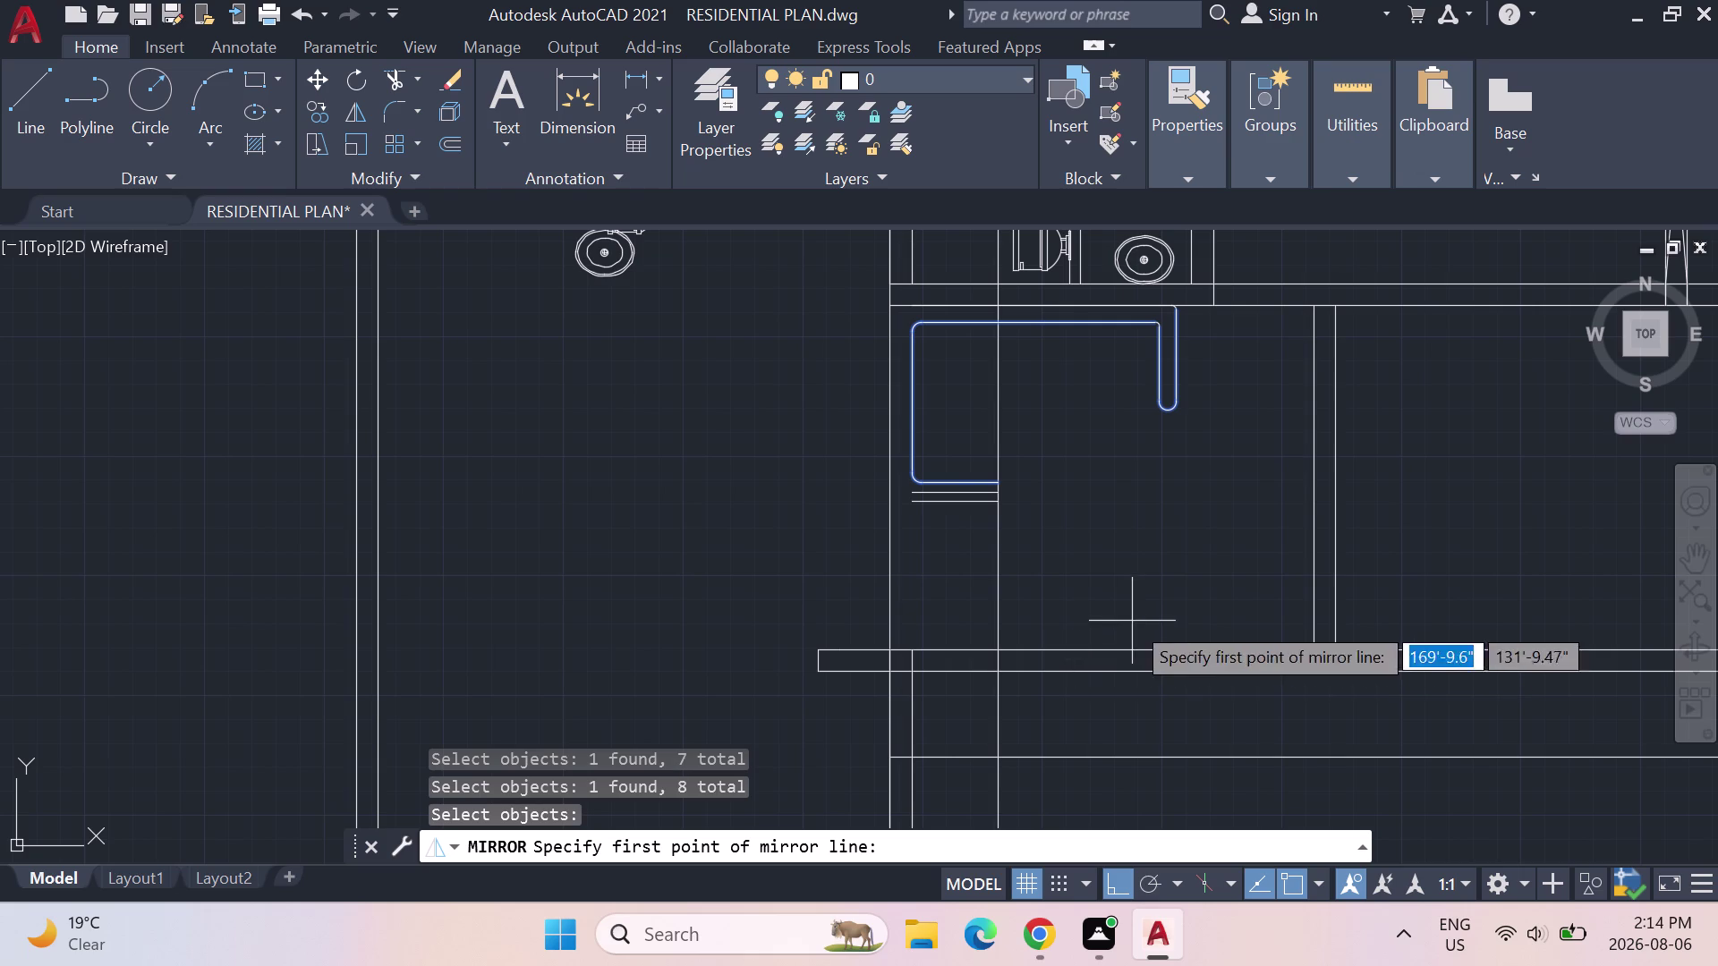
click(992, 493)
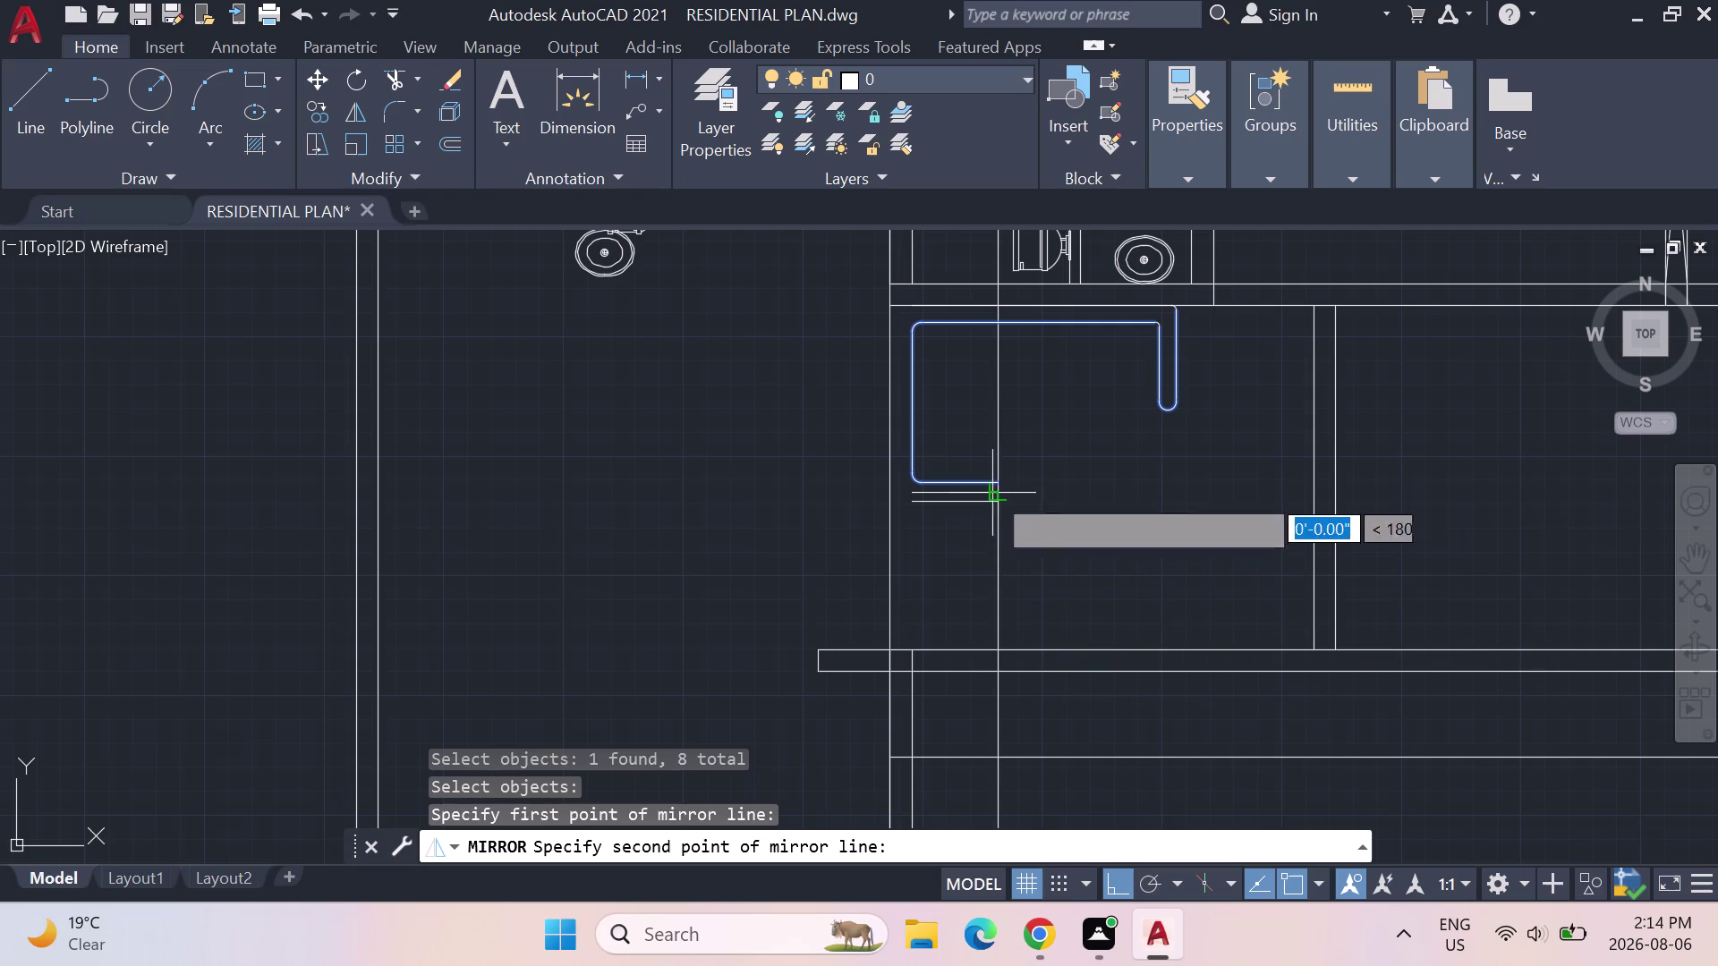
click(911, 490)
key(Return)
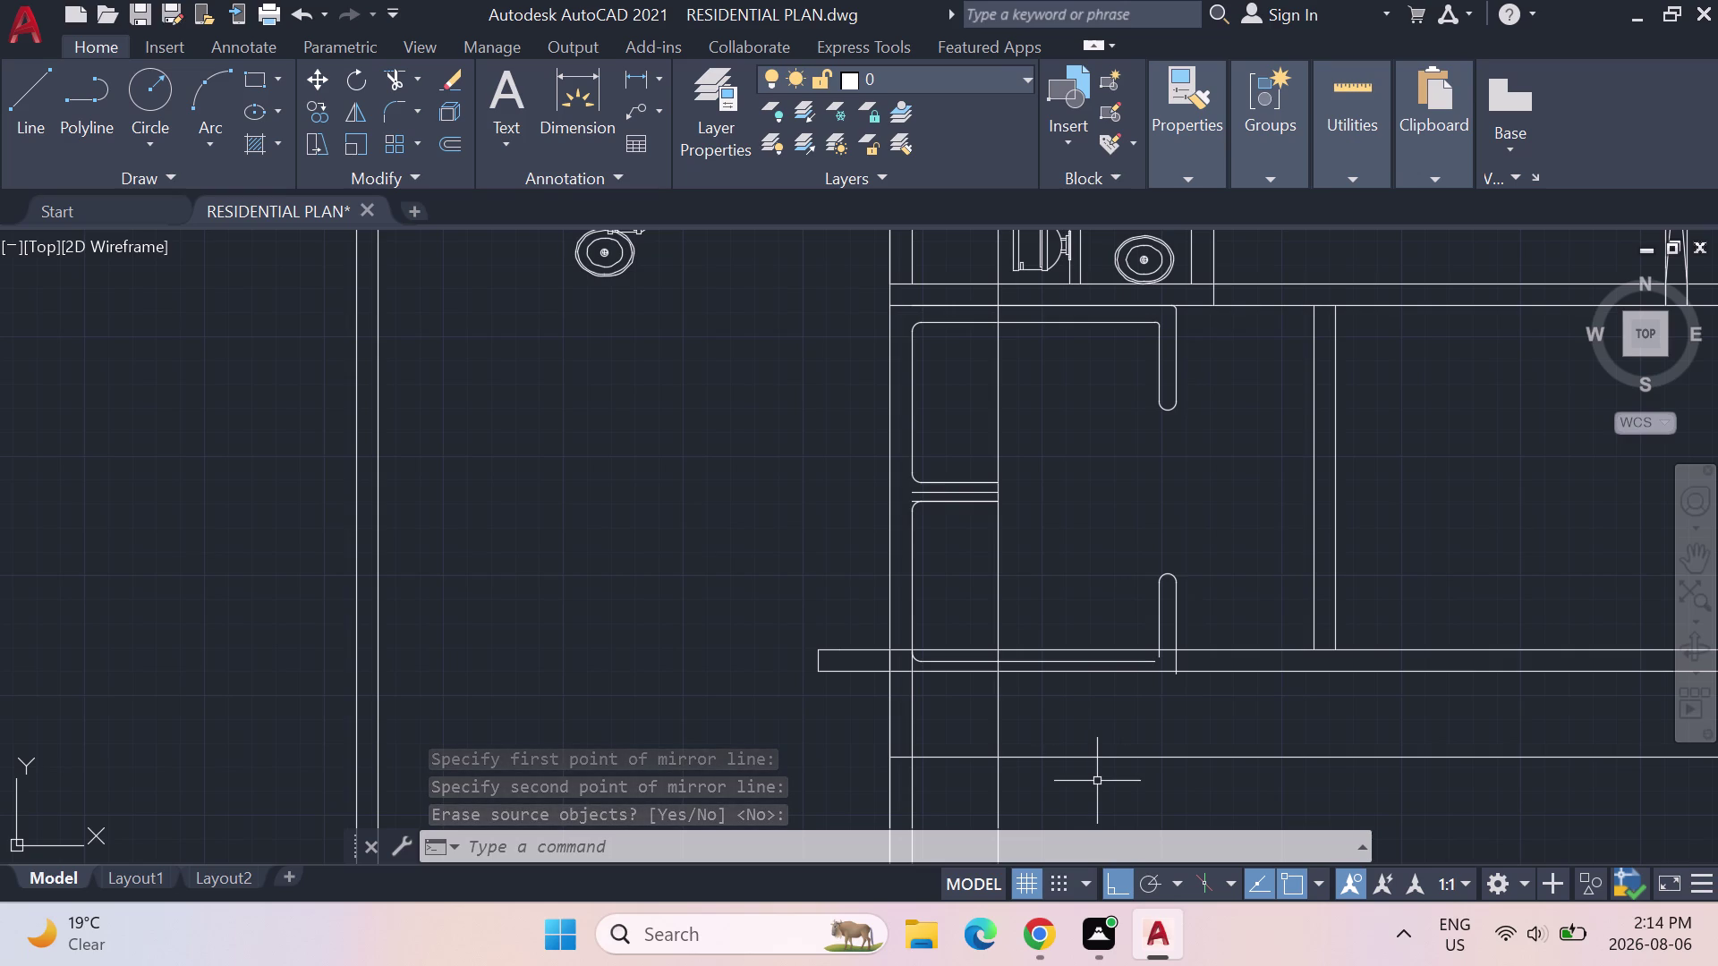
key(ctrl+z)
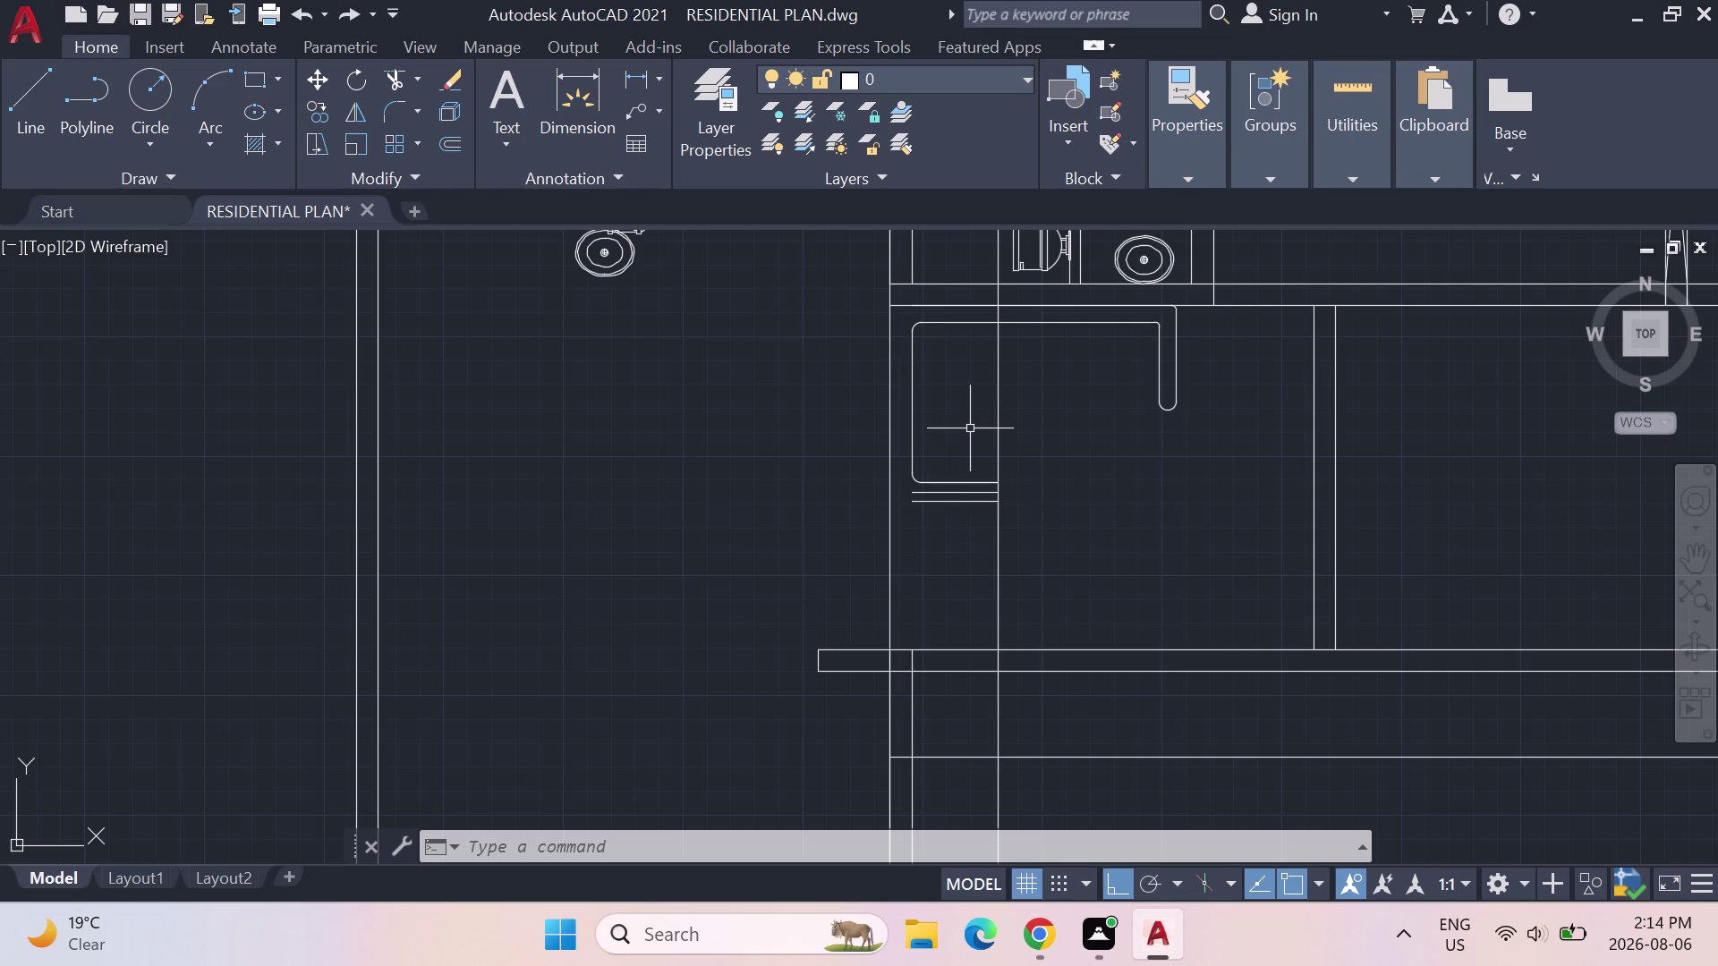
click(960, 502)
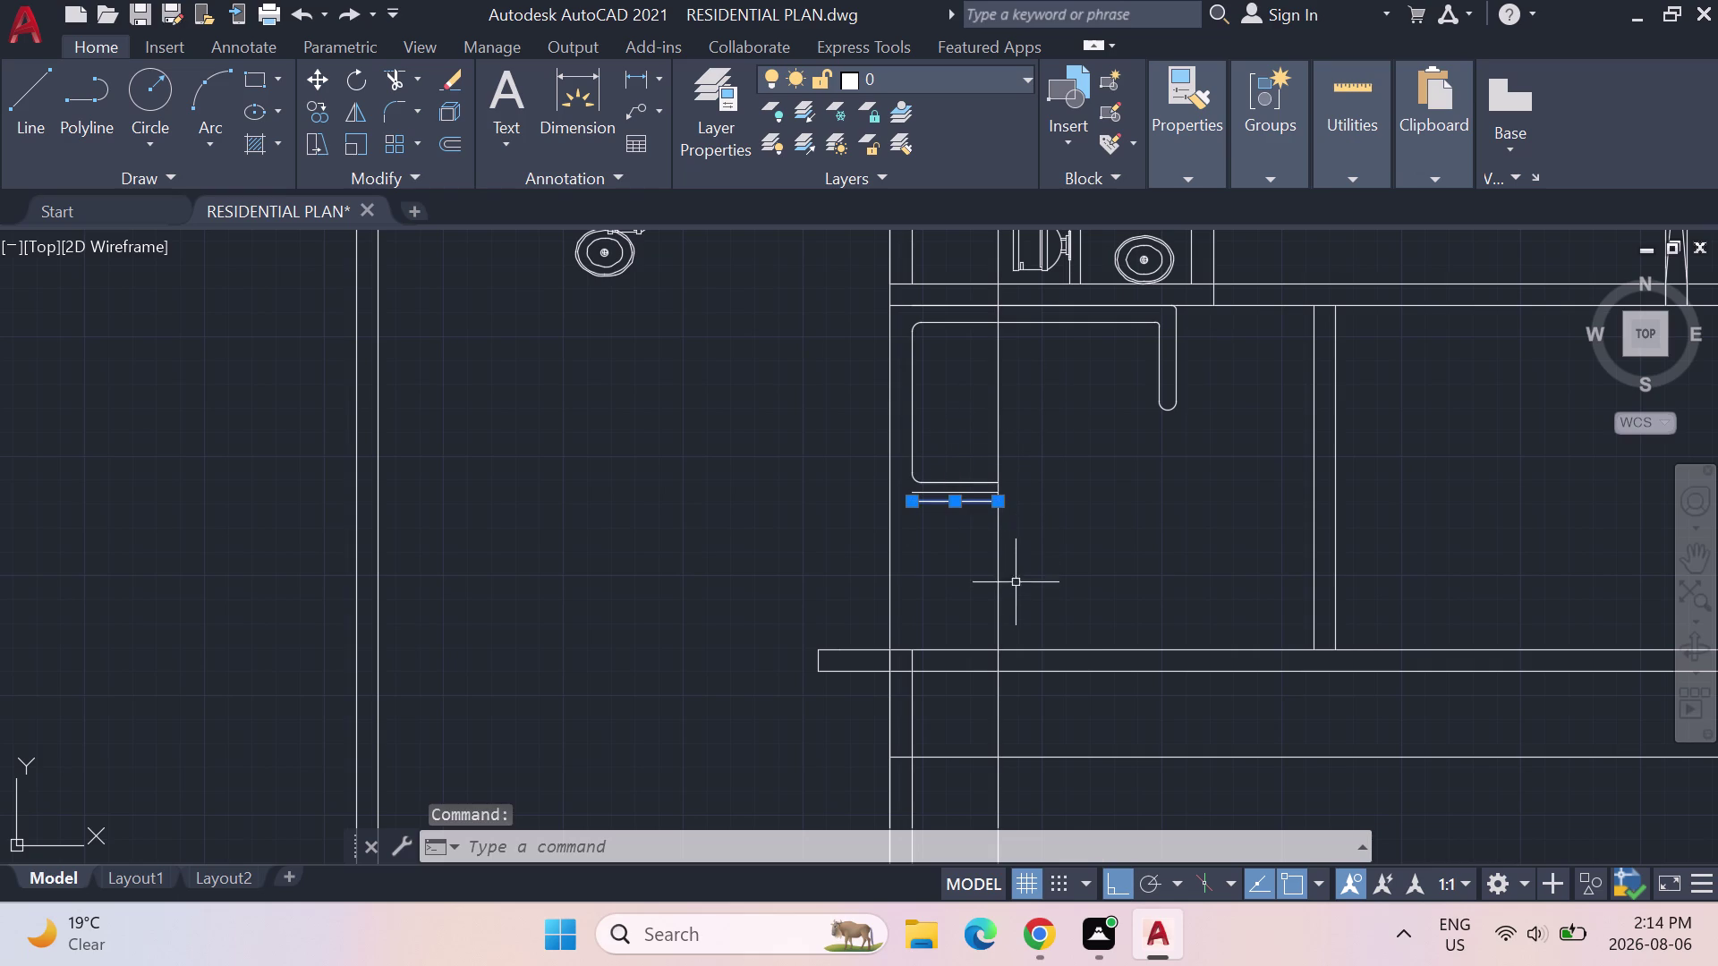
Delete the short line below the counter and select the counter outline lines.
key(Delete)
text(MI)
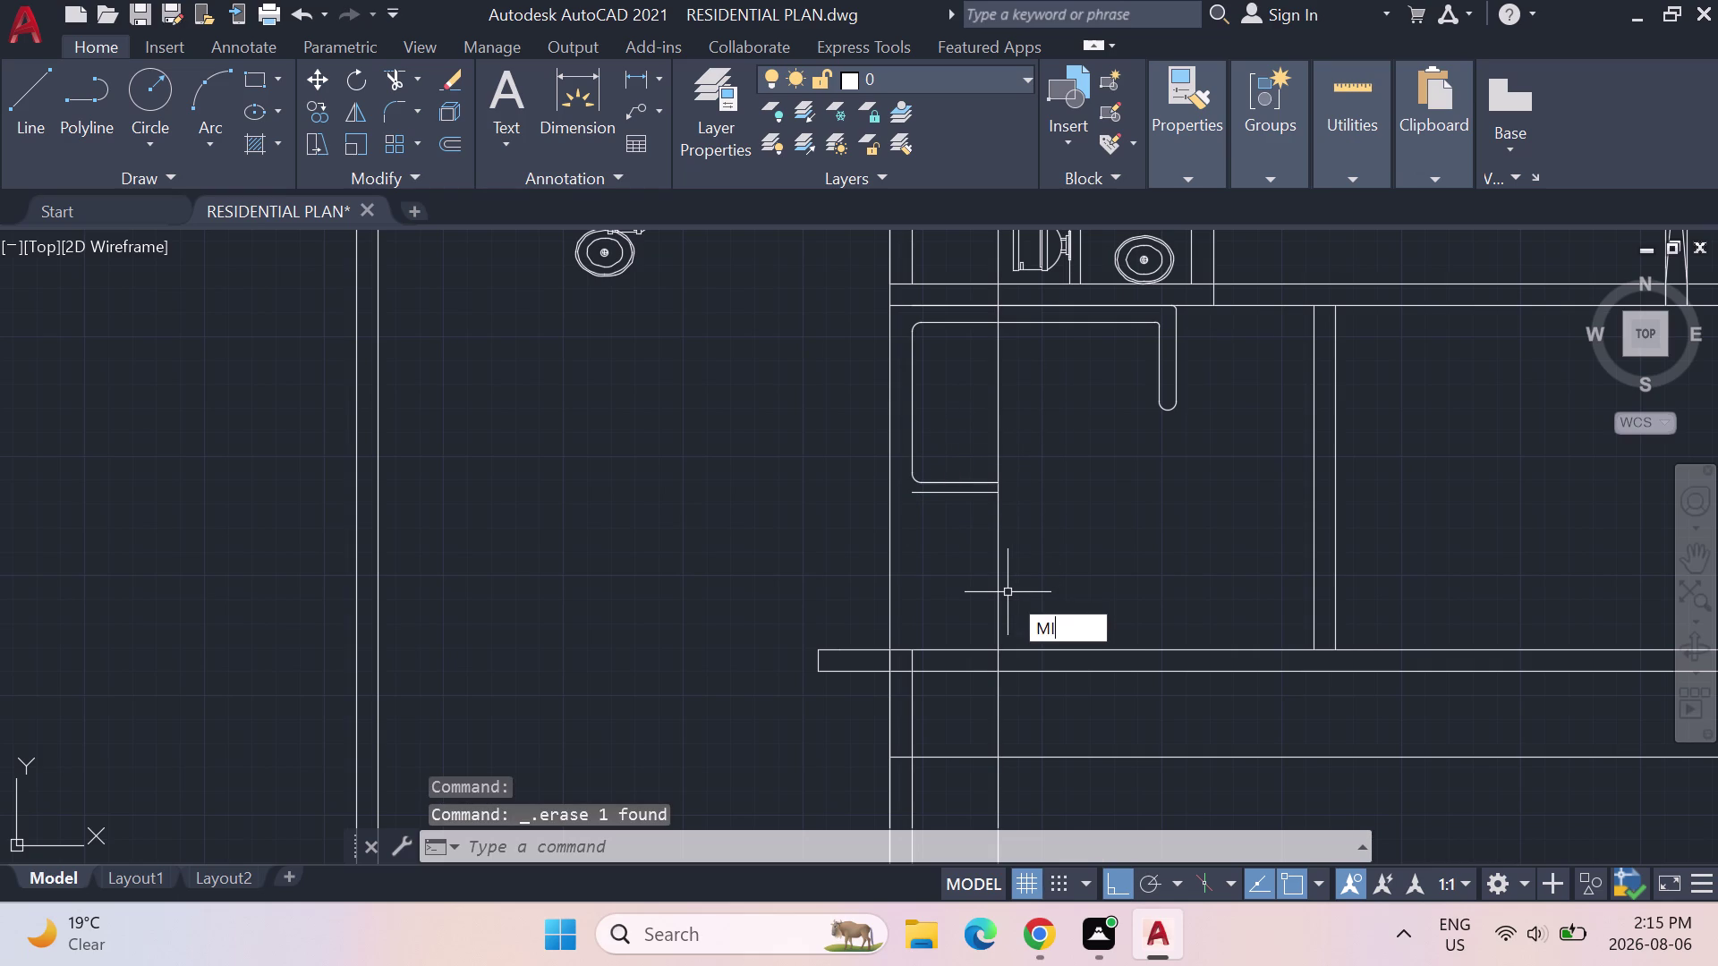
key(Return)
drag(1150, 466, 957, 457)
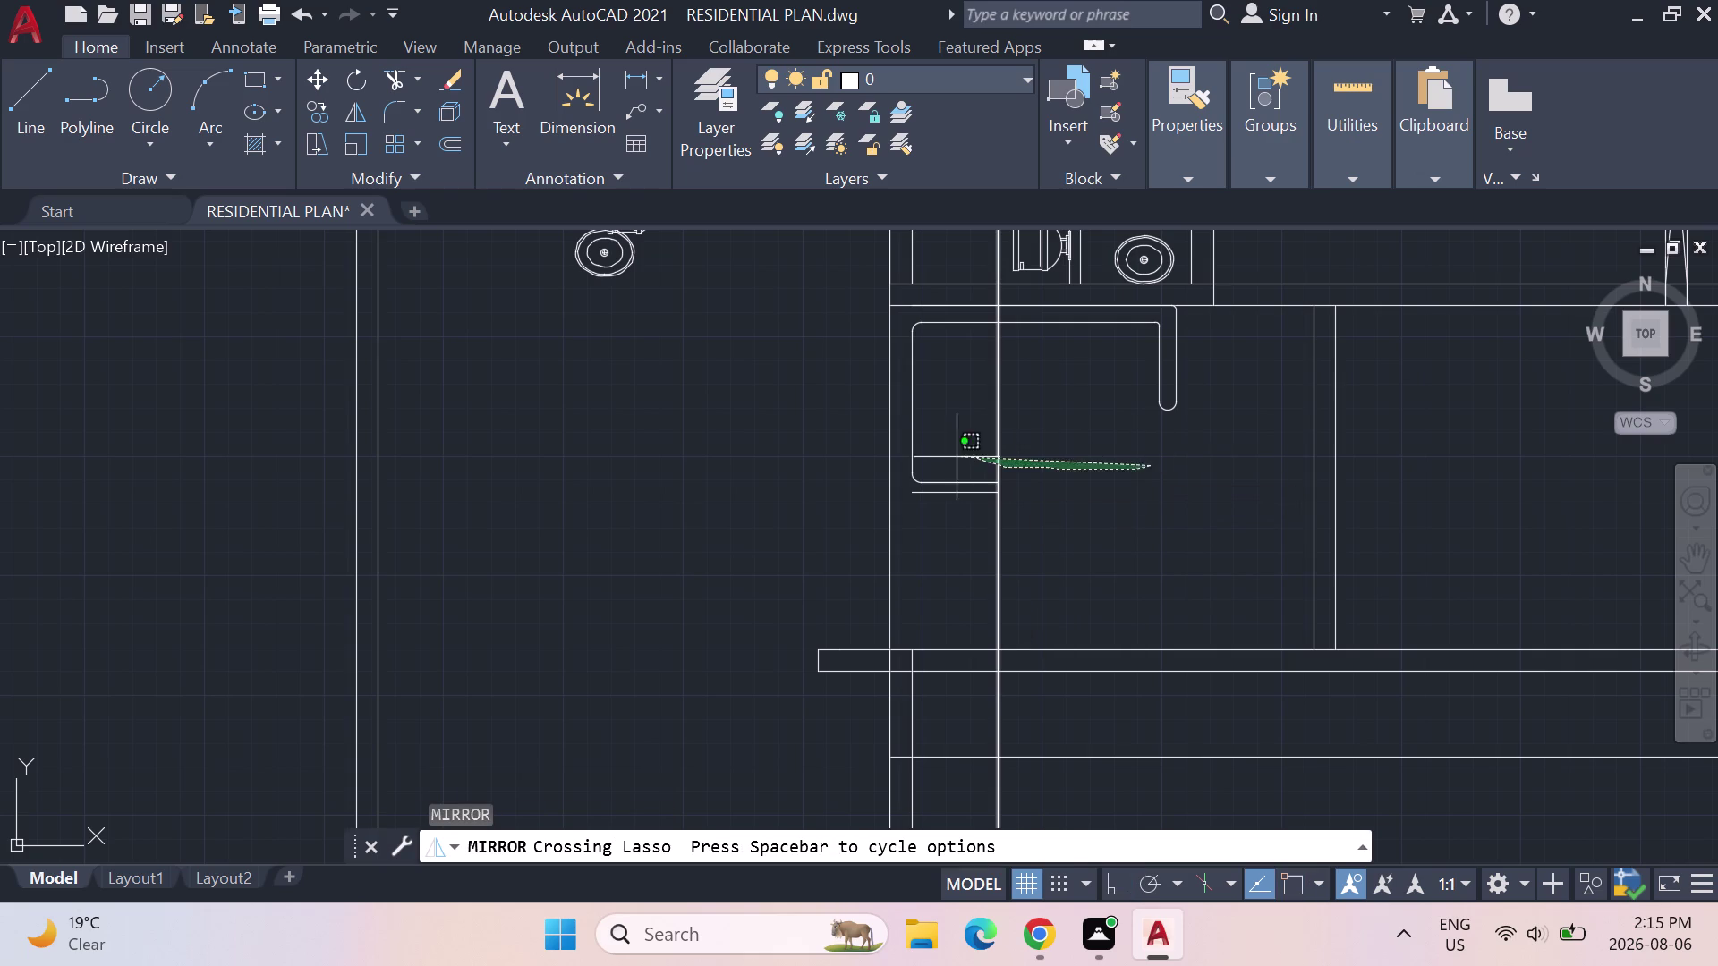
drag(956, 457, 1192, 340)
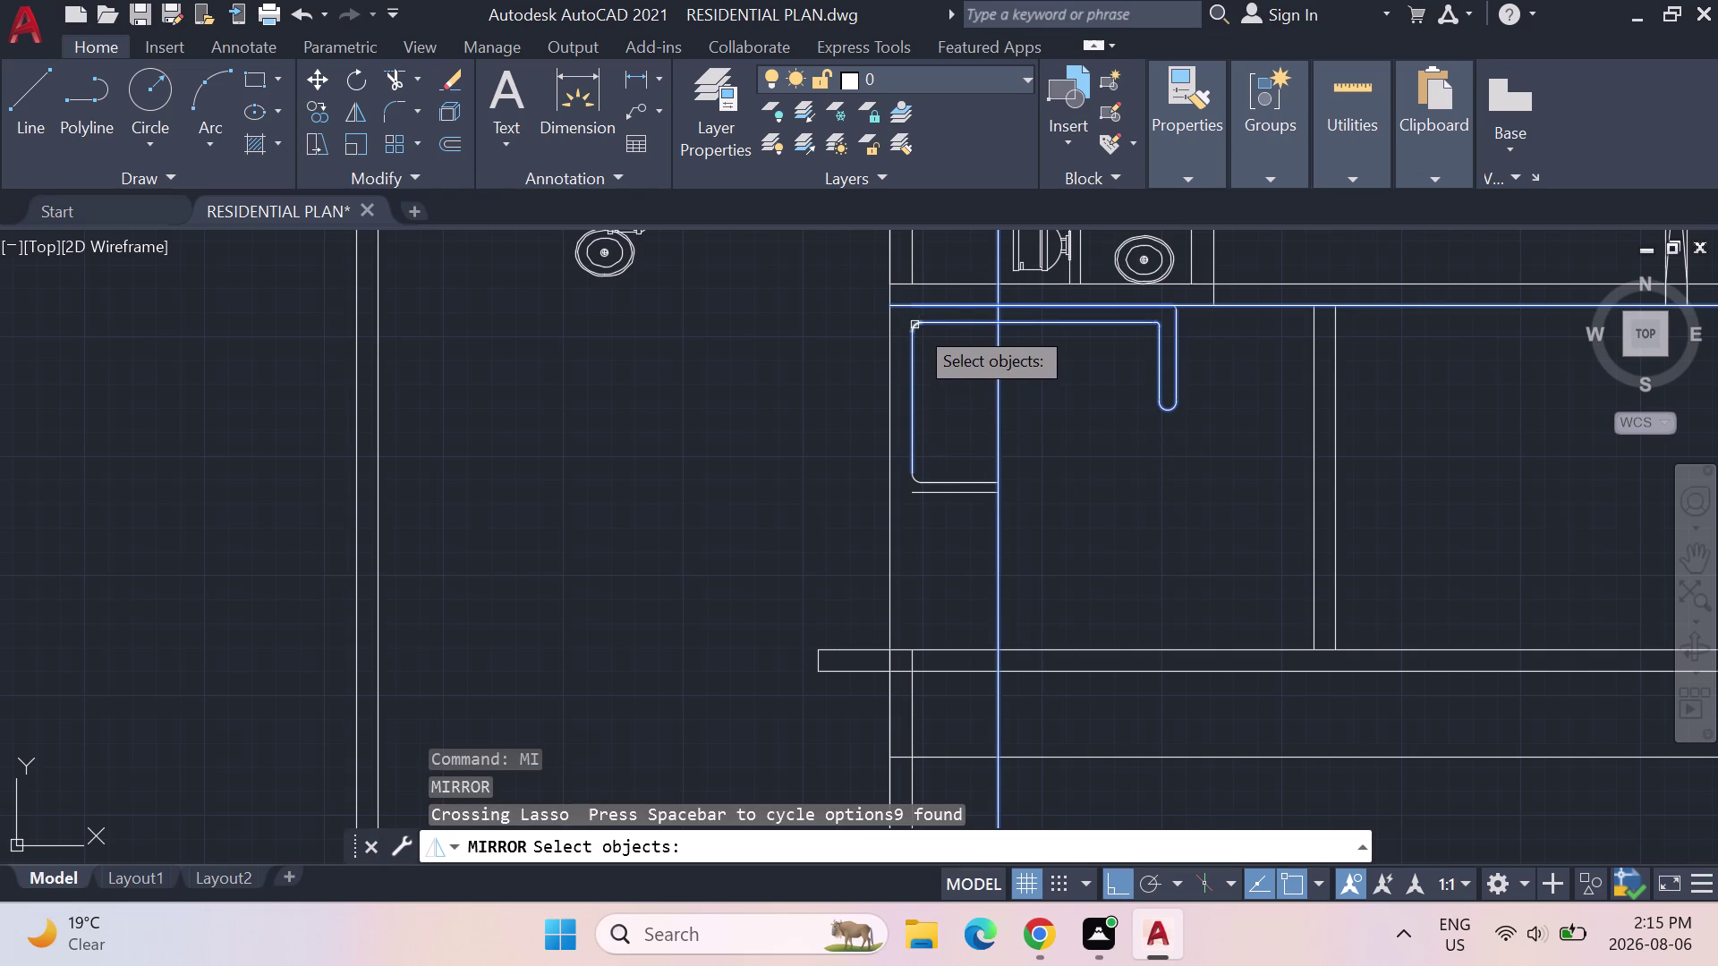
click(918, 325)
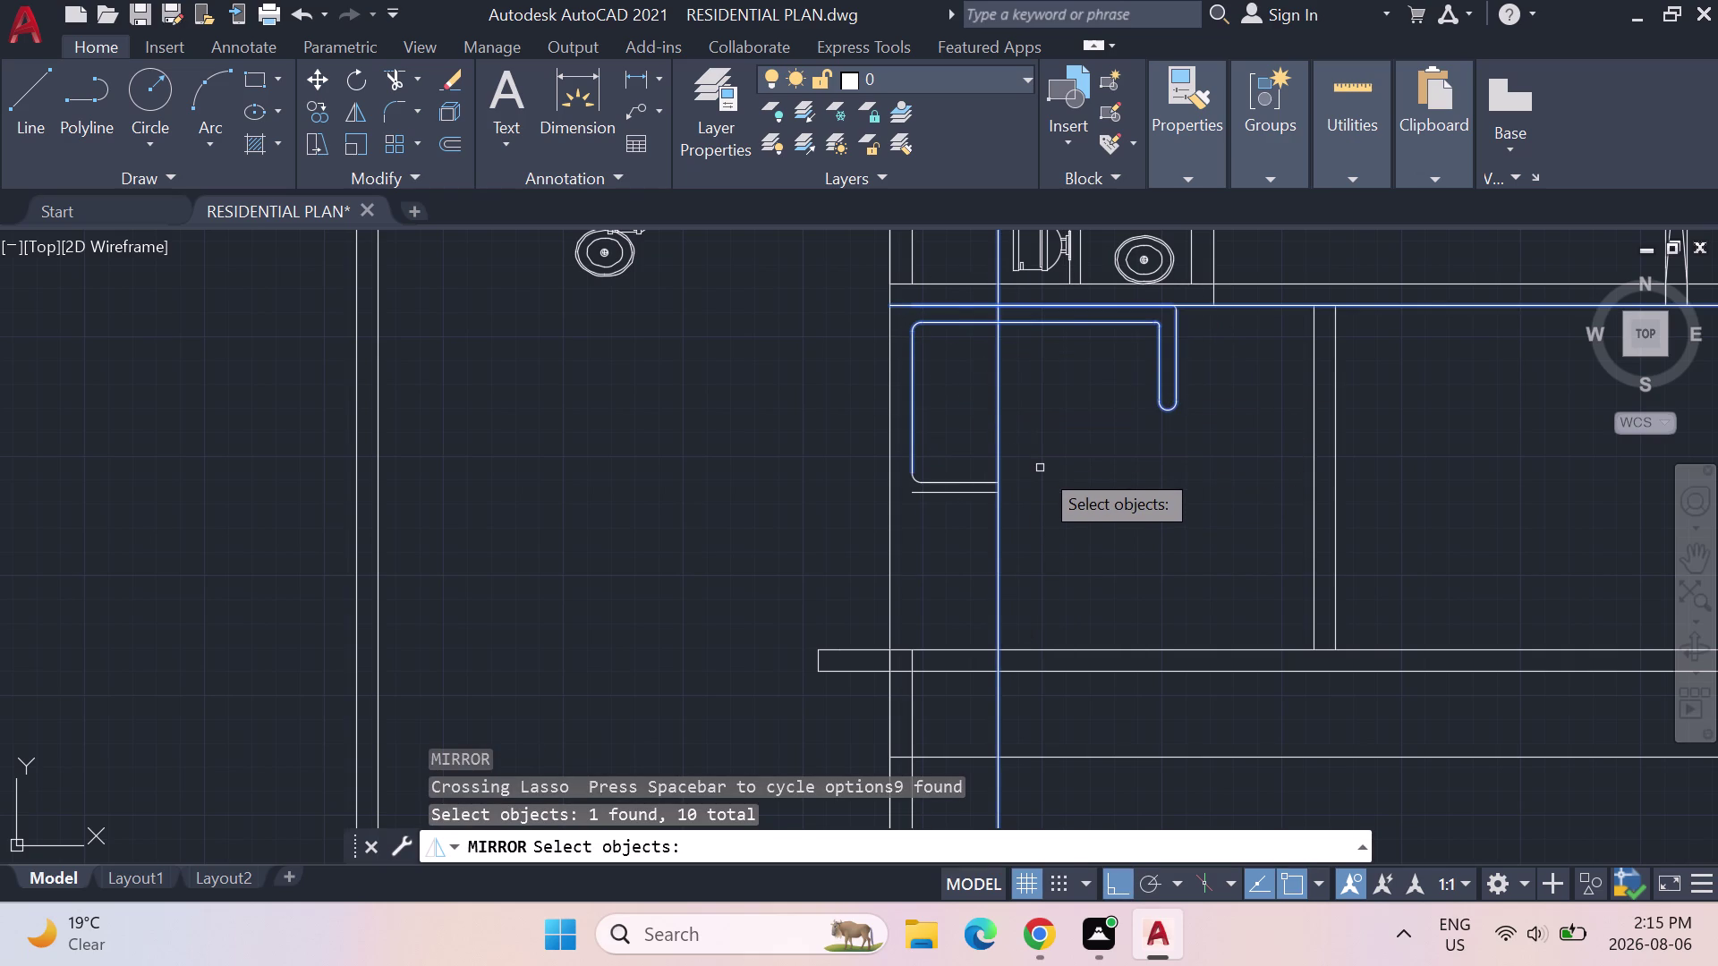
click(996, 436)
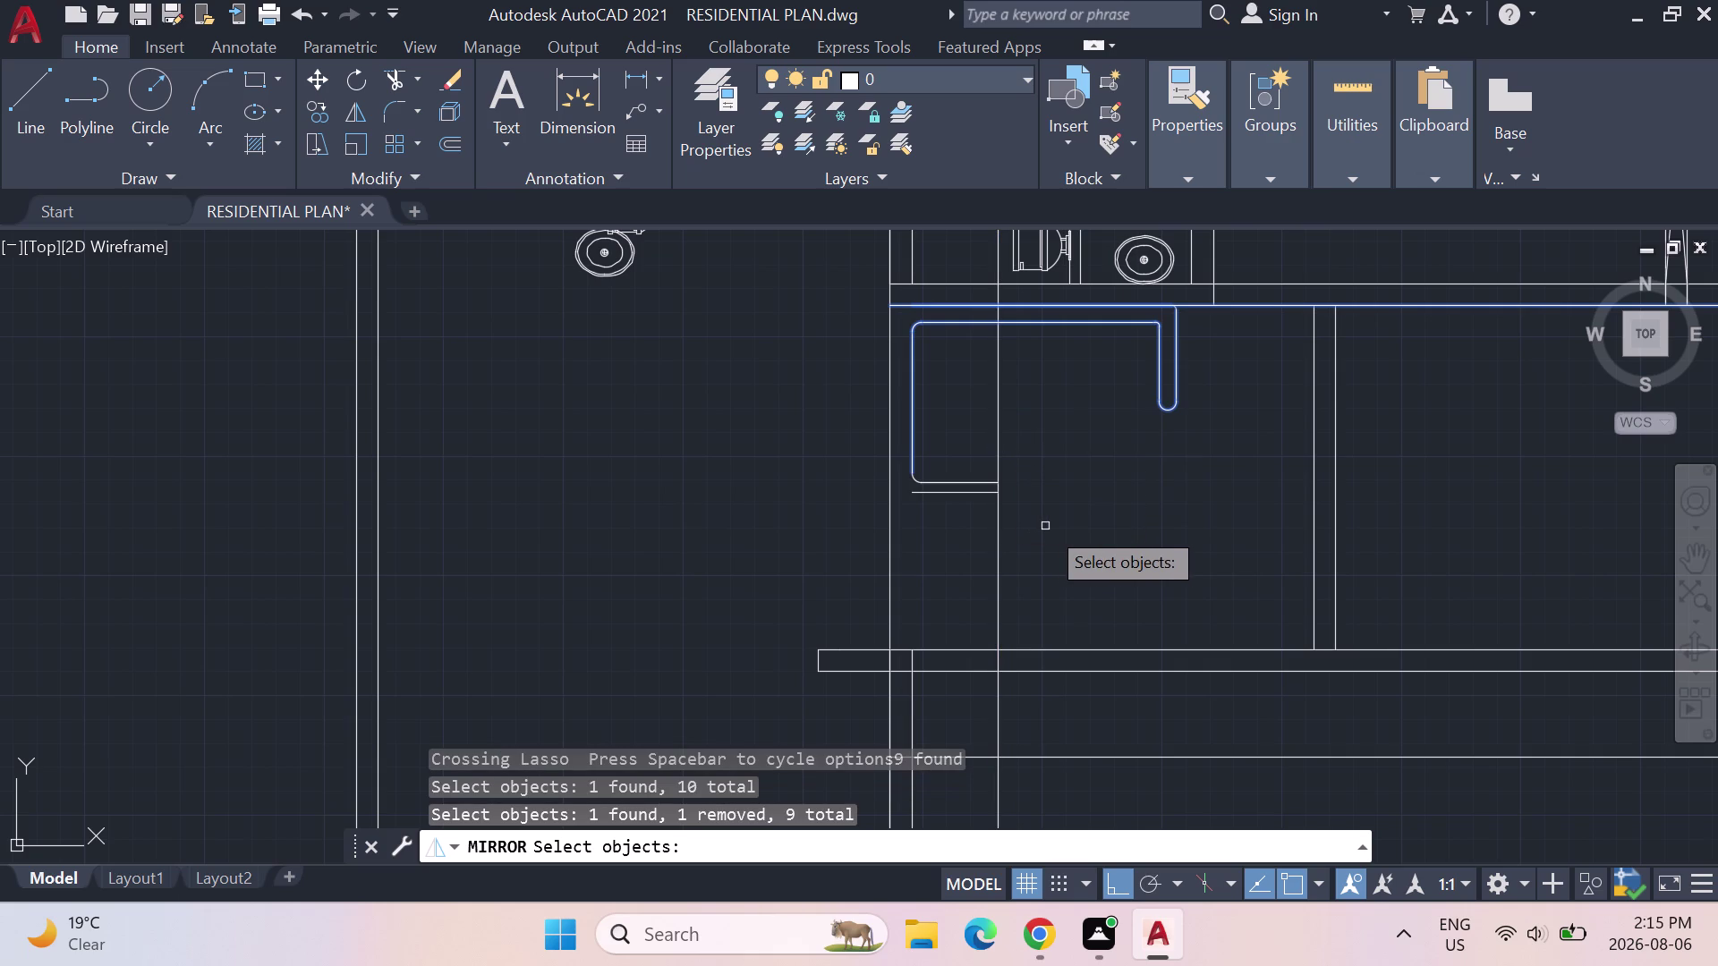
Mirror the counter across a vertical axis, keep the source, and select the lower copy.
key(m)
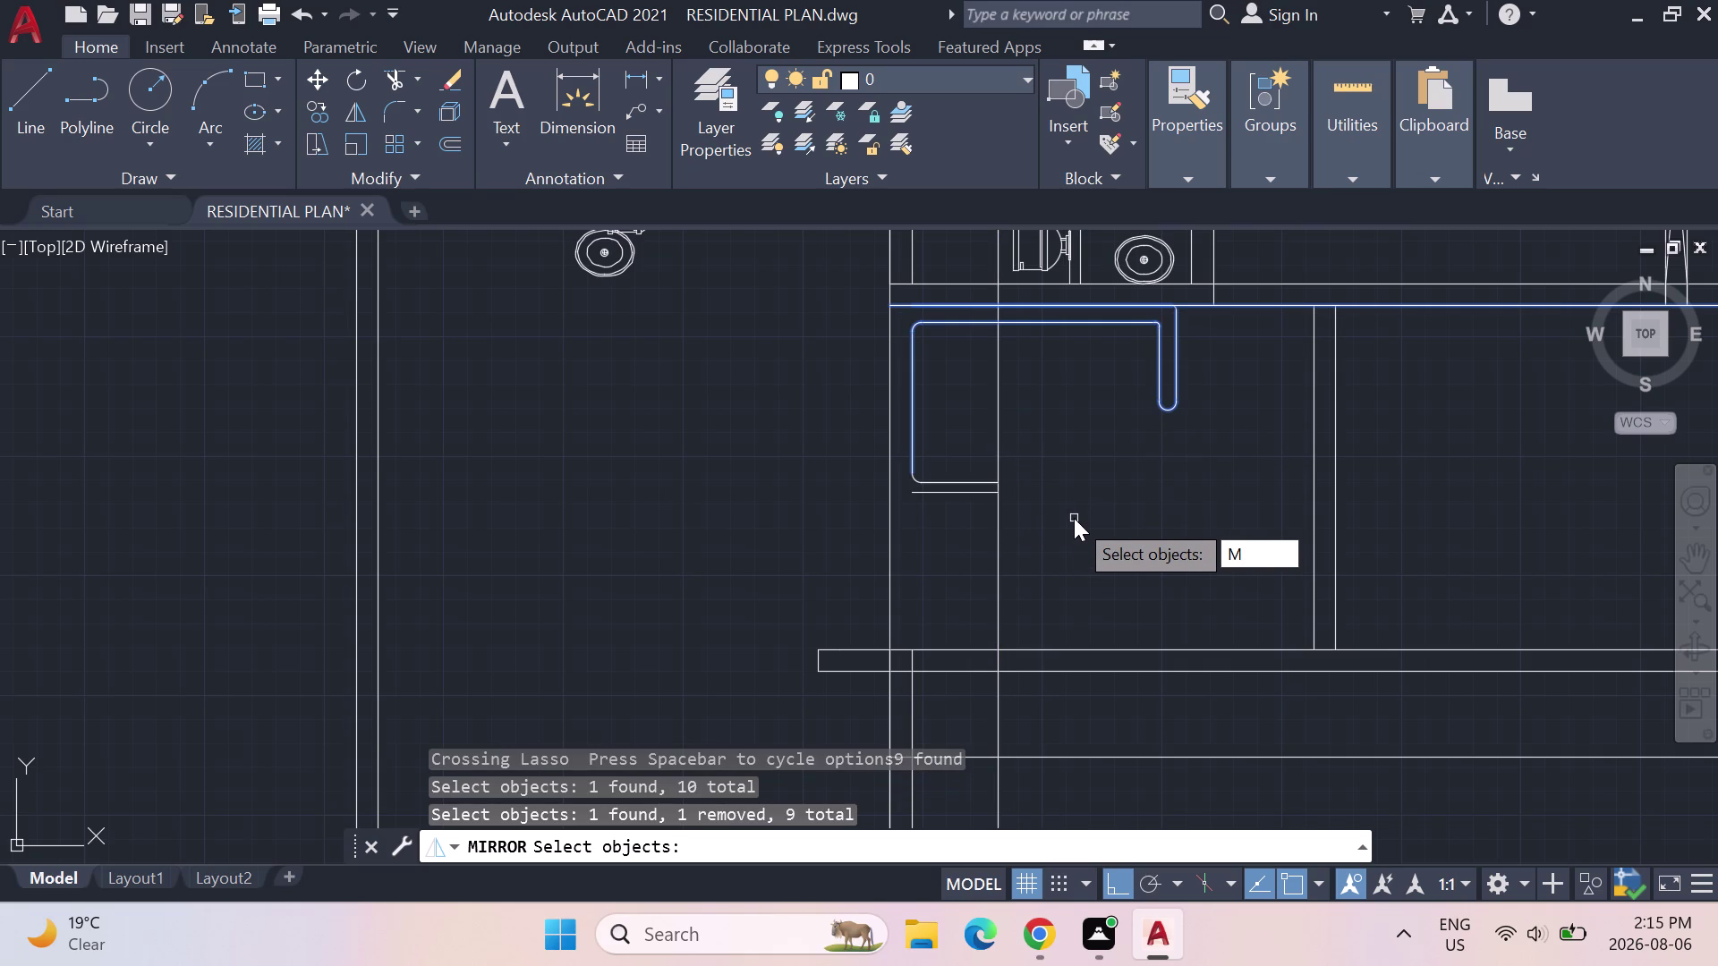
key(i)
key(Return)
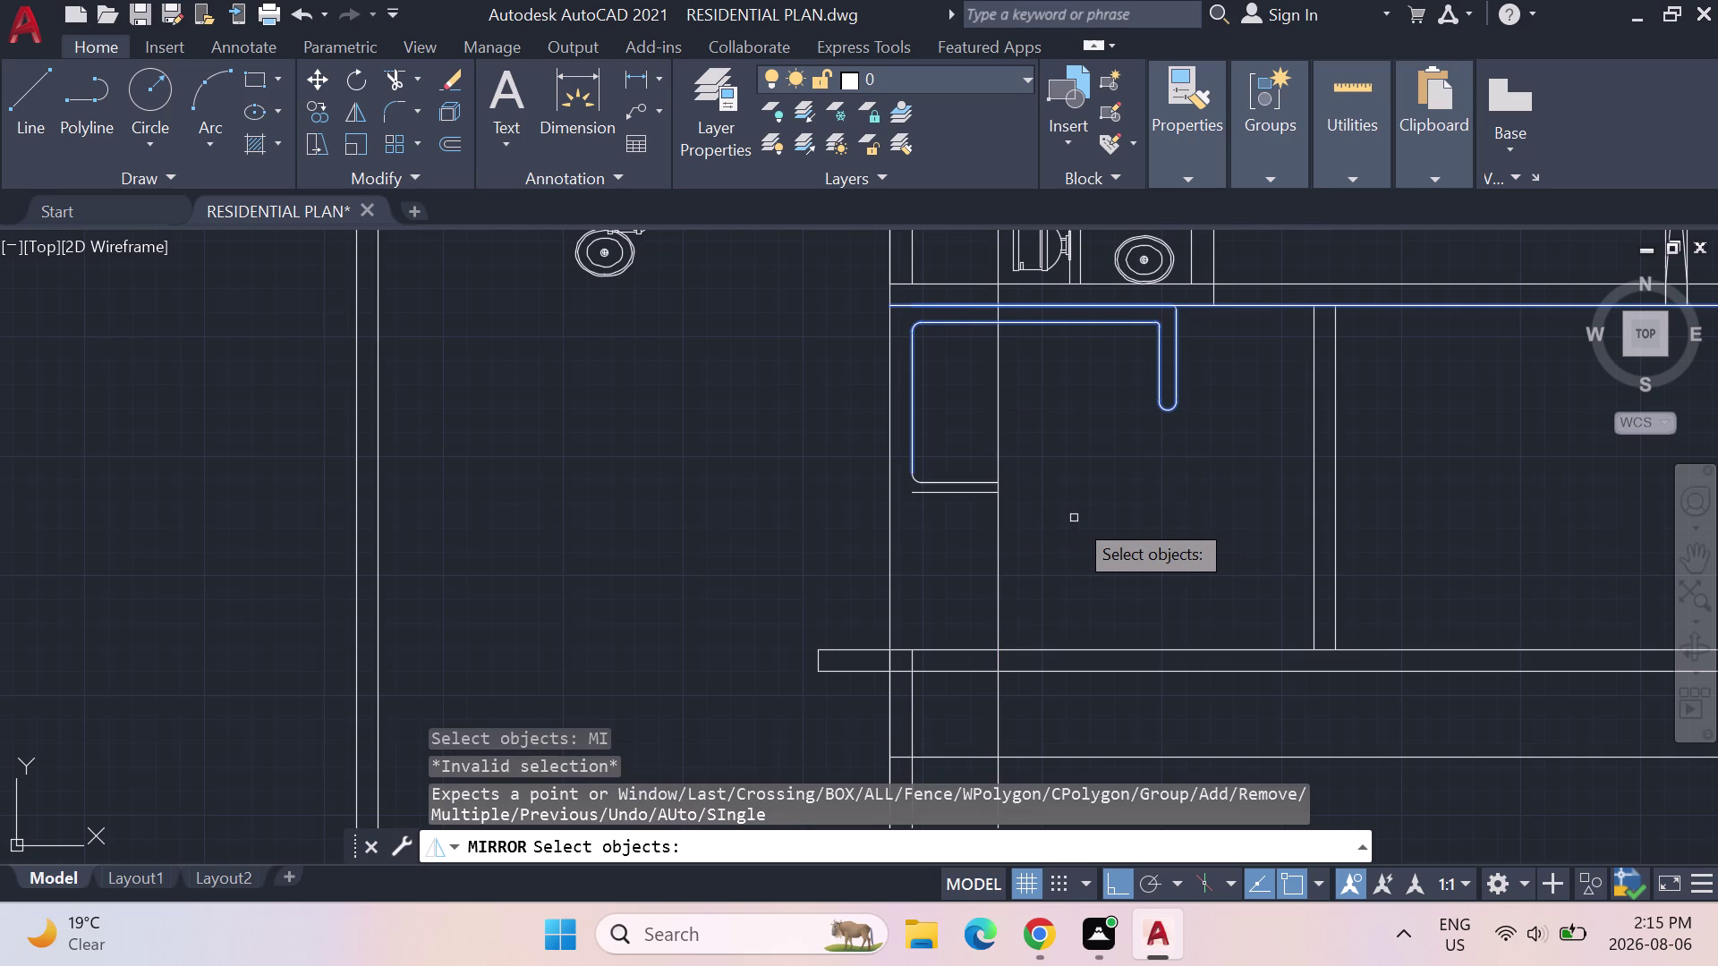
key(Return)
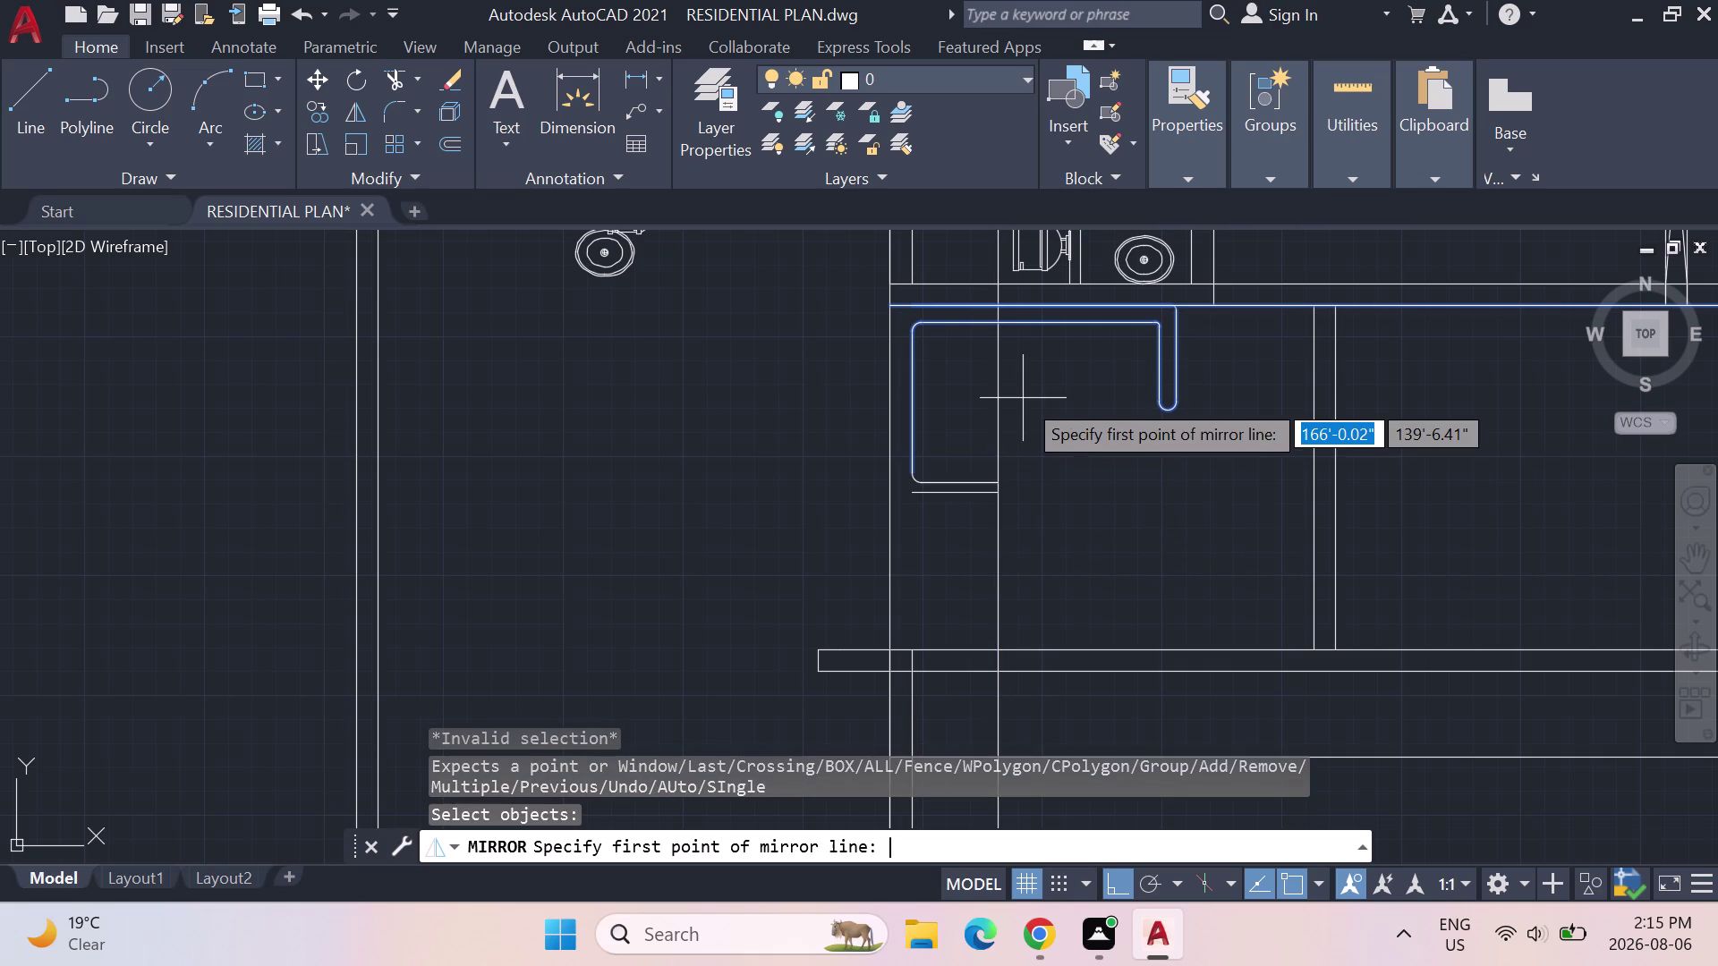
click(991, 494)
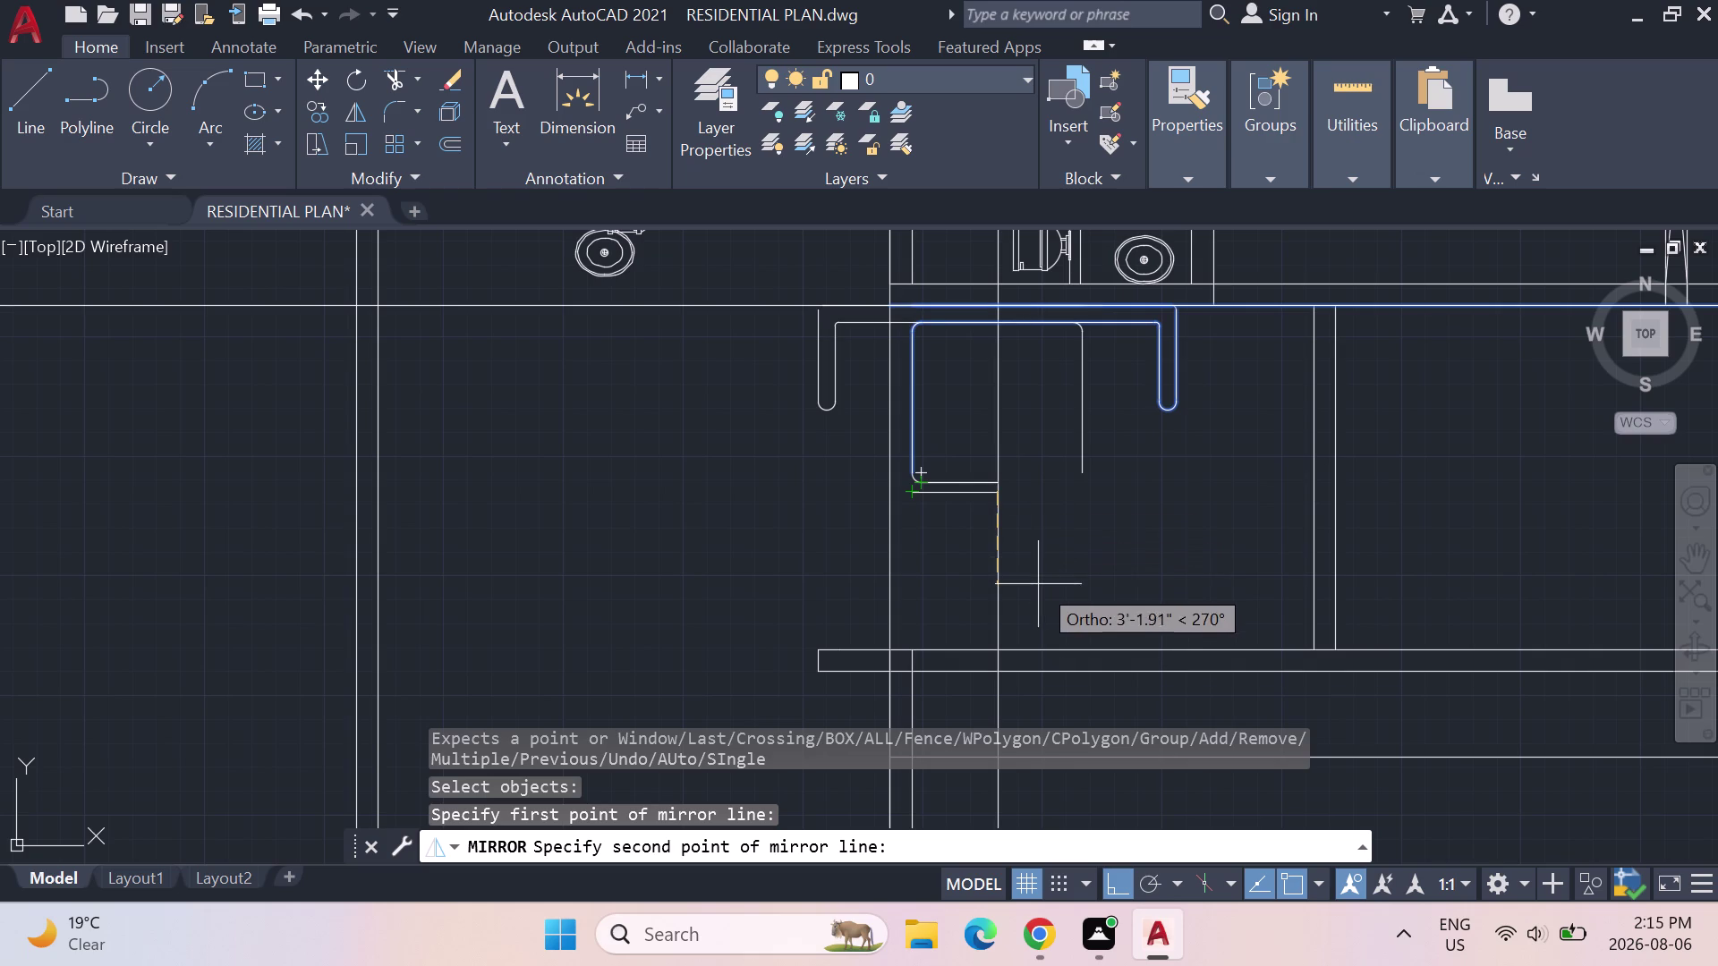
click(1062, 501)
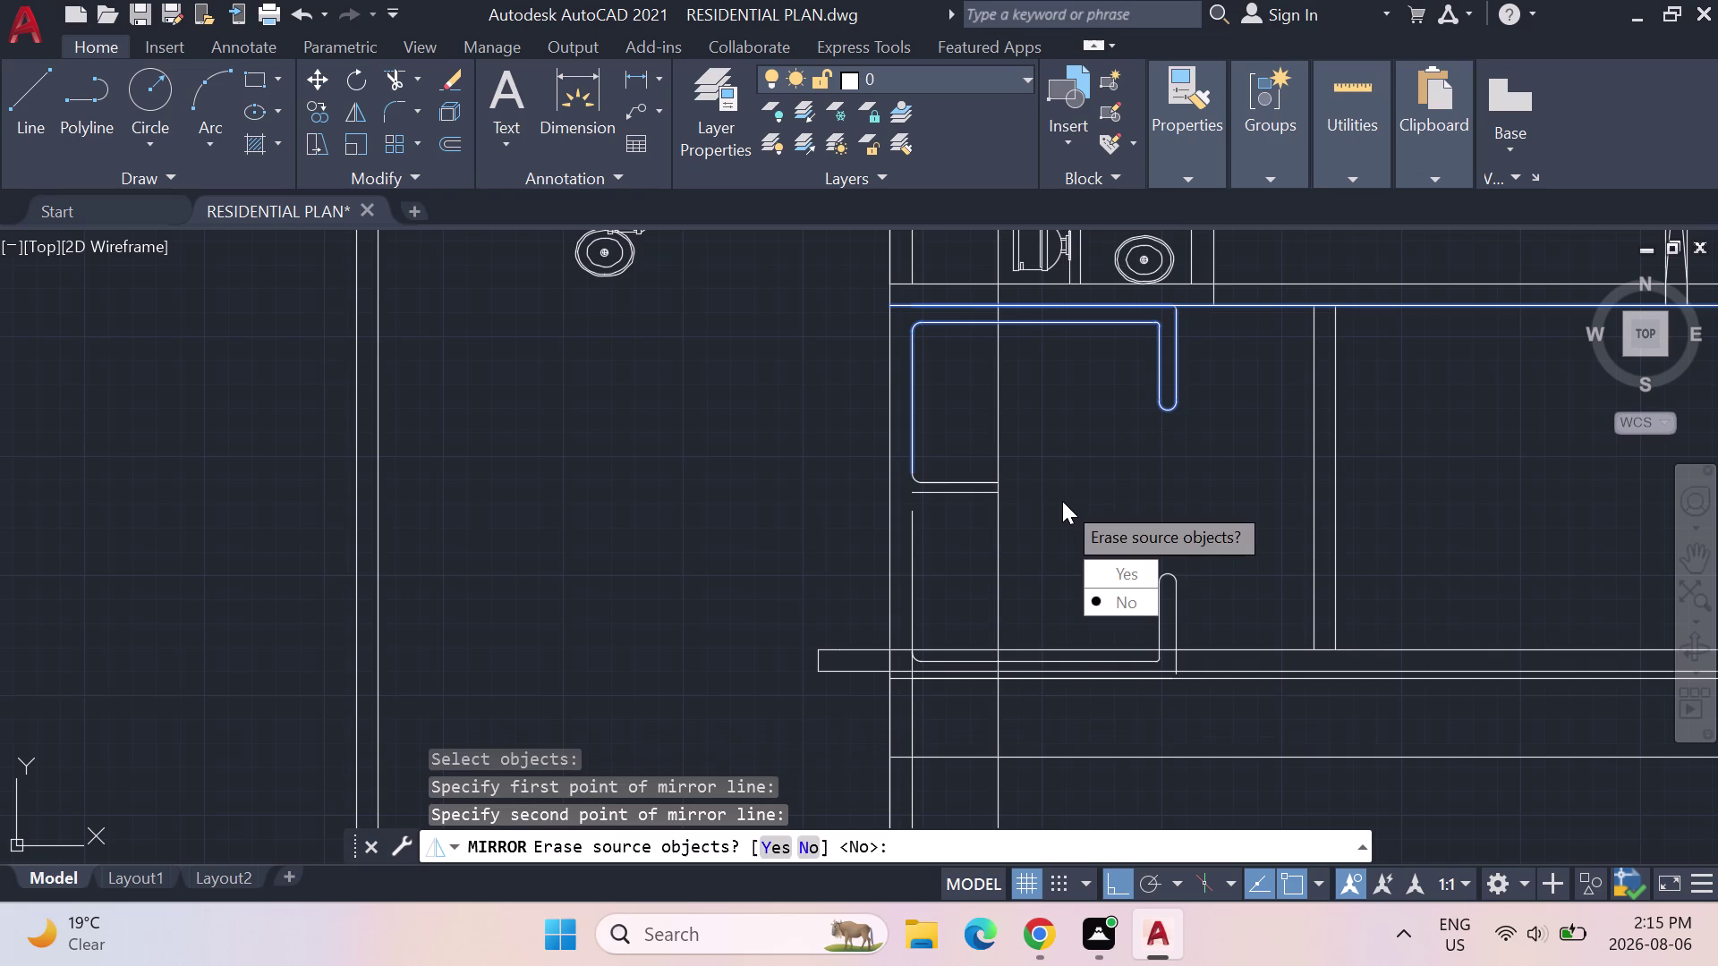
key(Return)
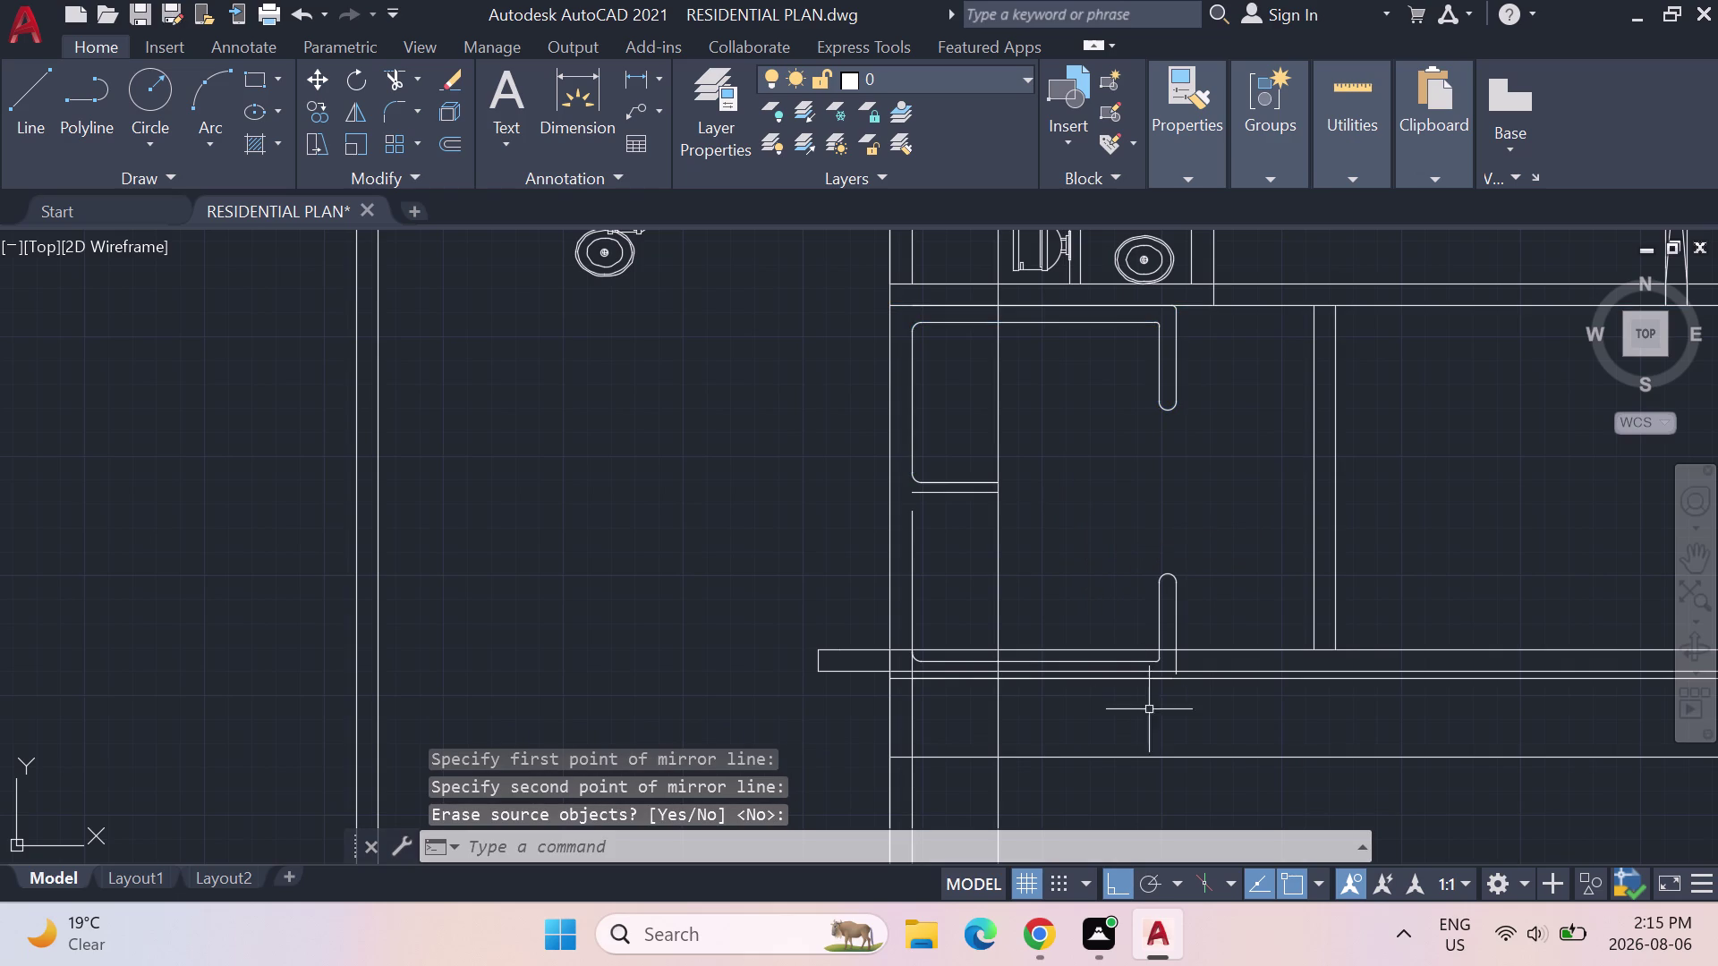
drag(1195, 612, 1046, 647)
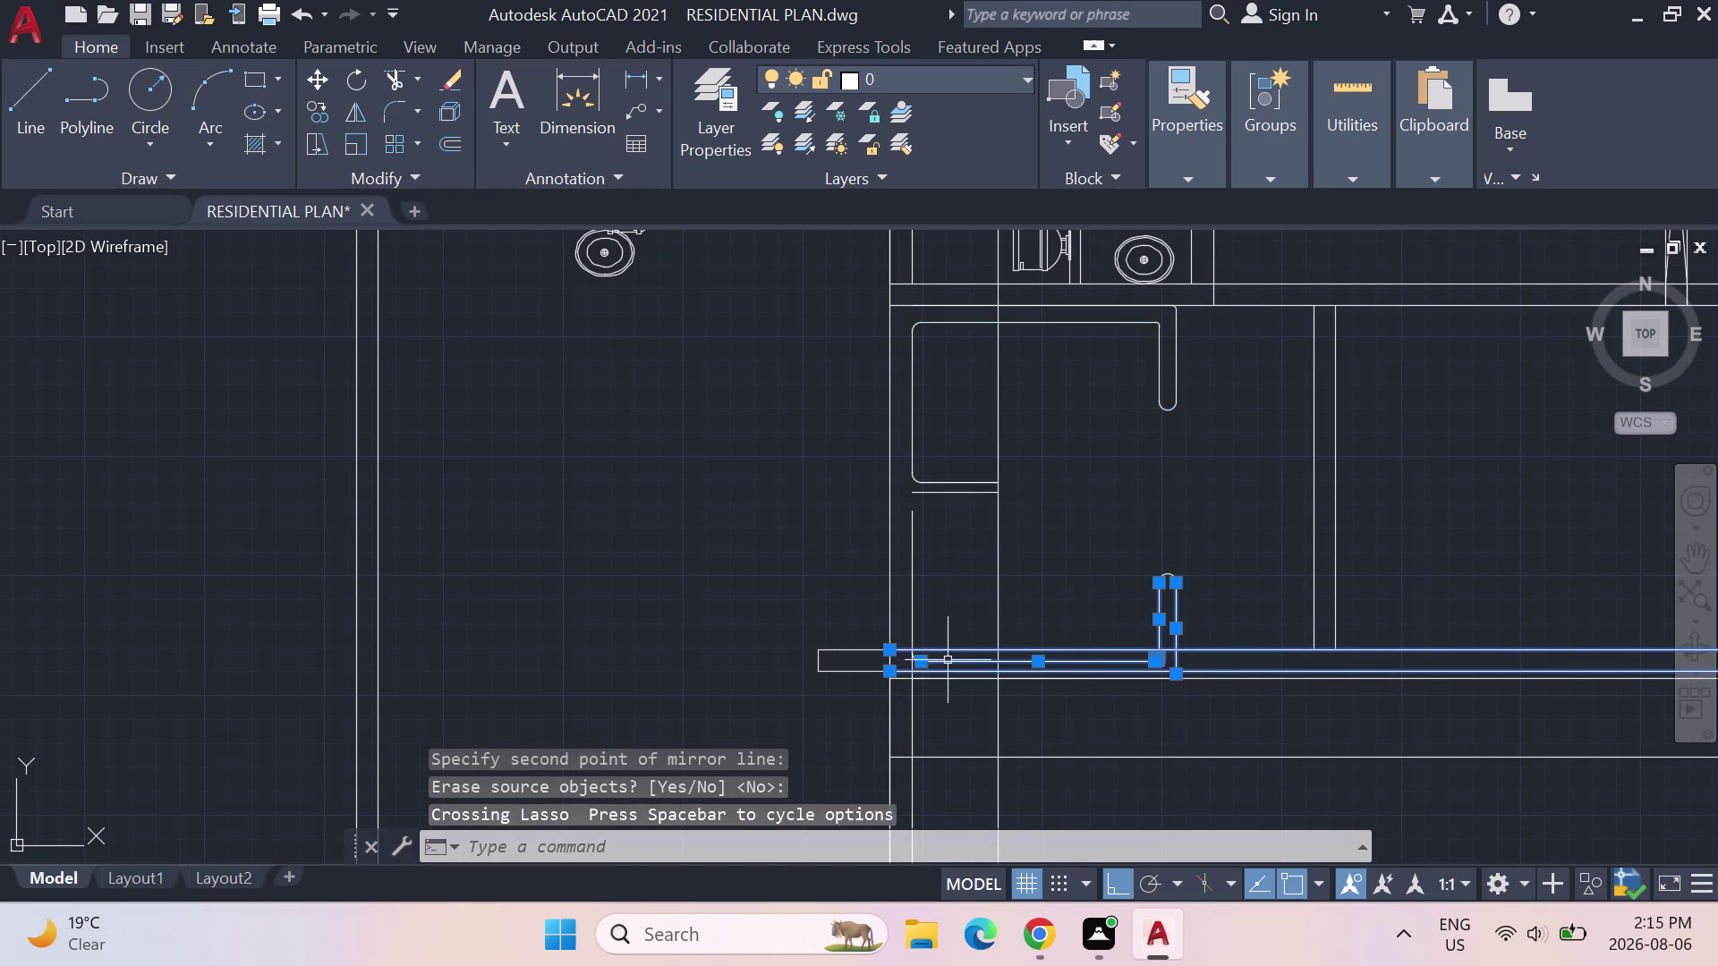
Pick grip points on the lower counter copy and the adjoining wall lines.
click(891, 652)
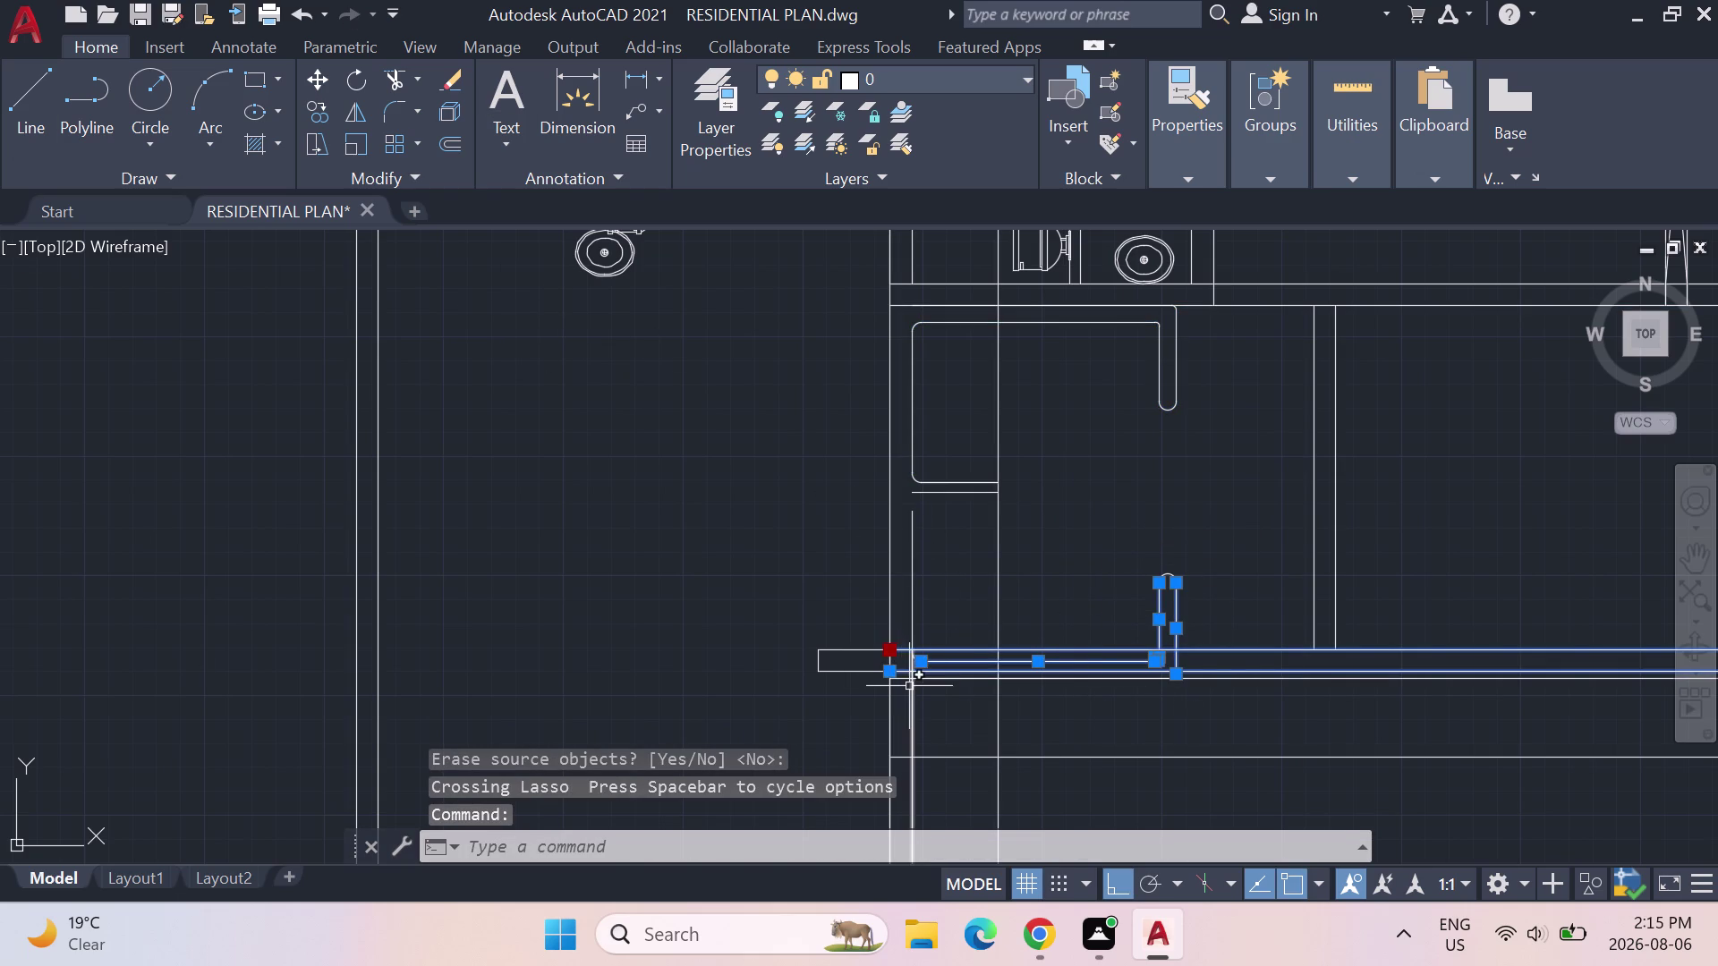
click(889, 663)
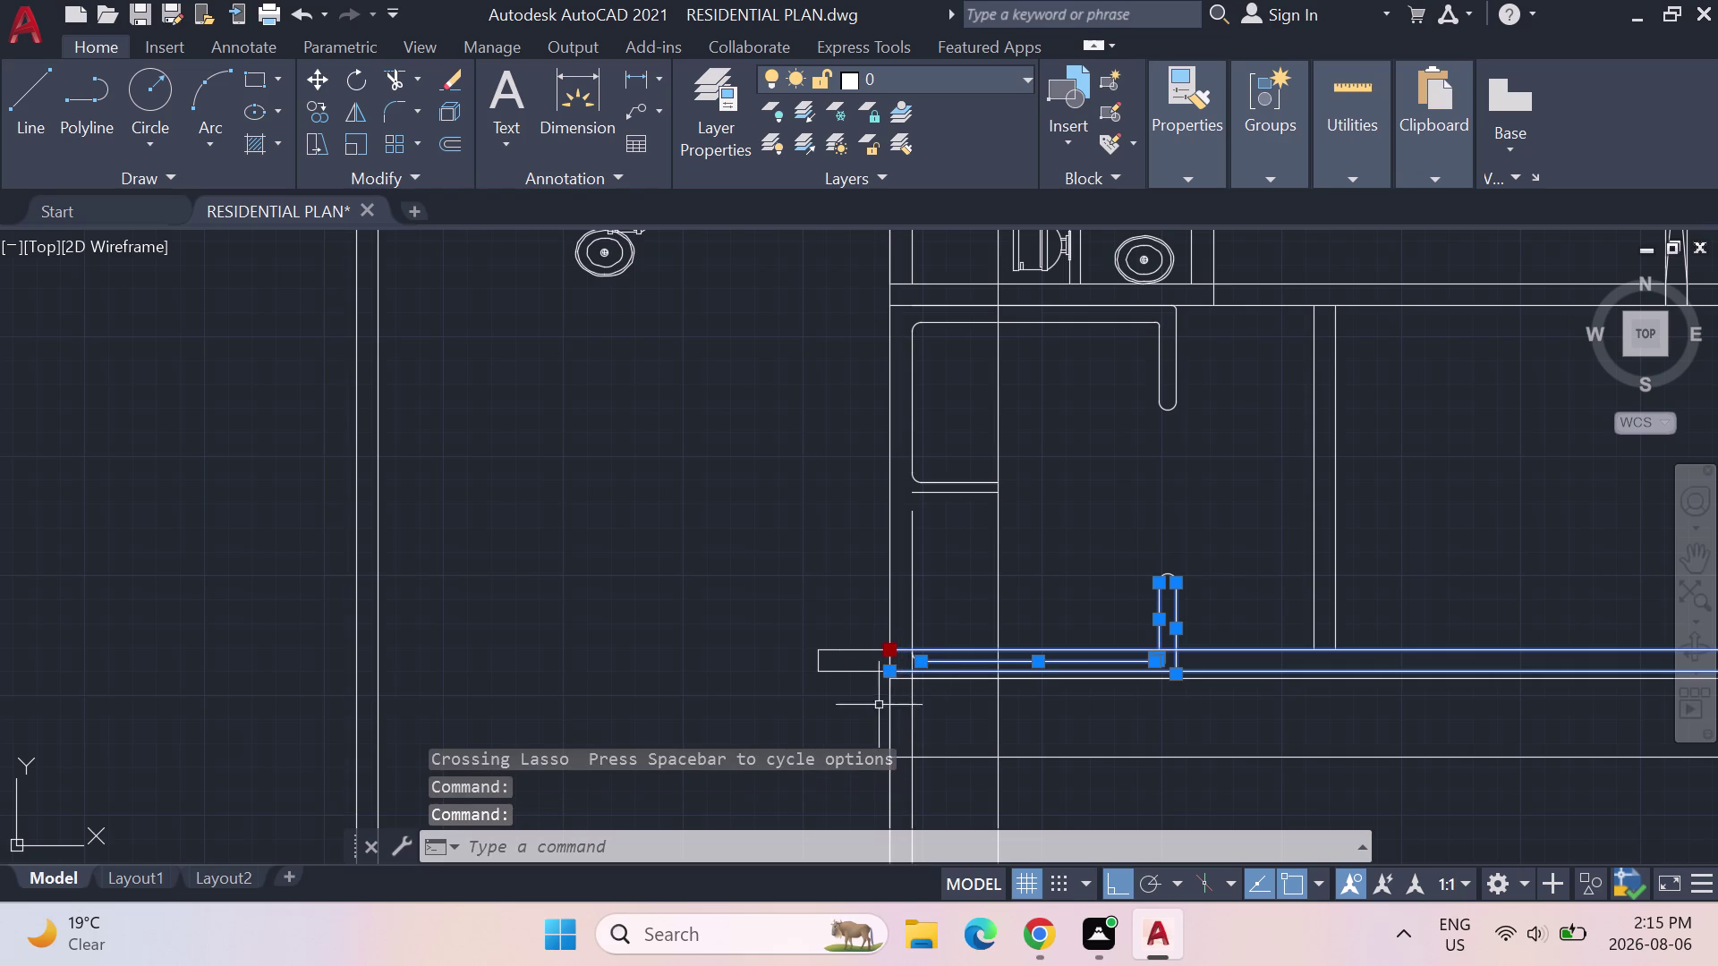
click(947, 652)
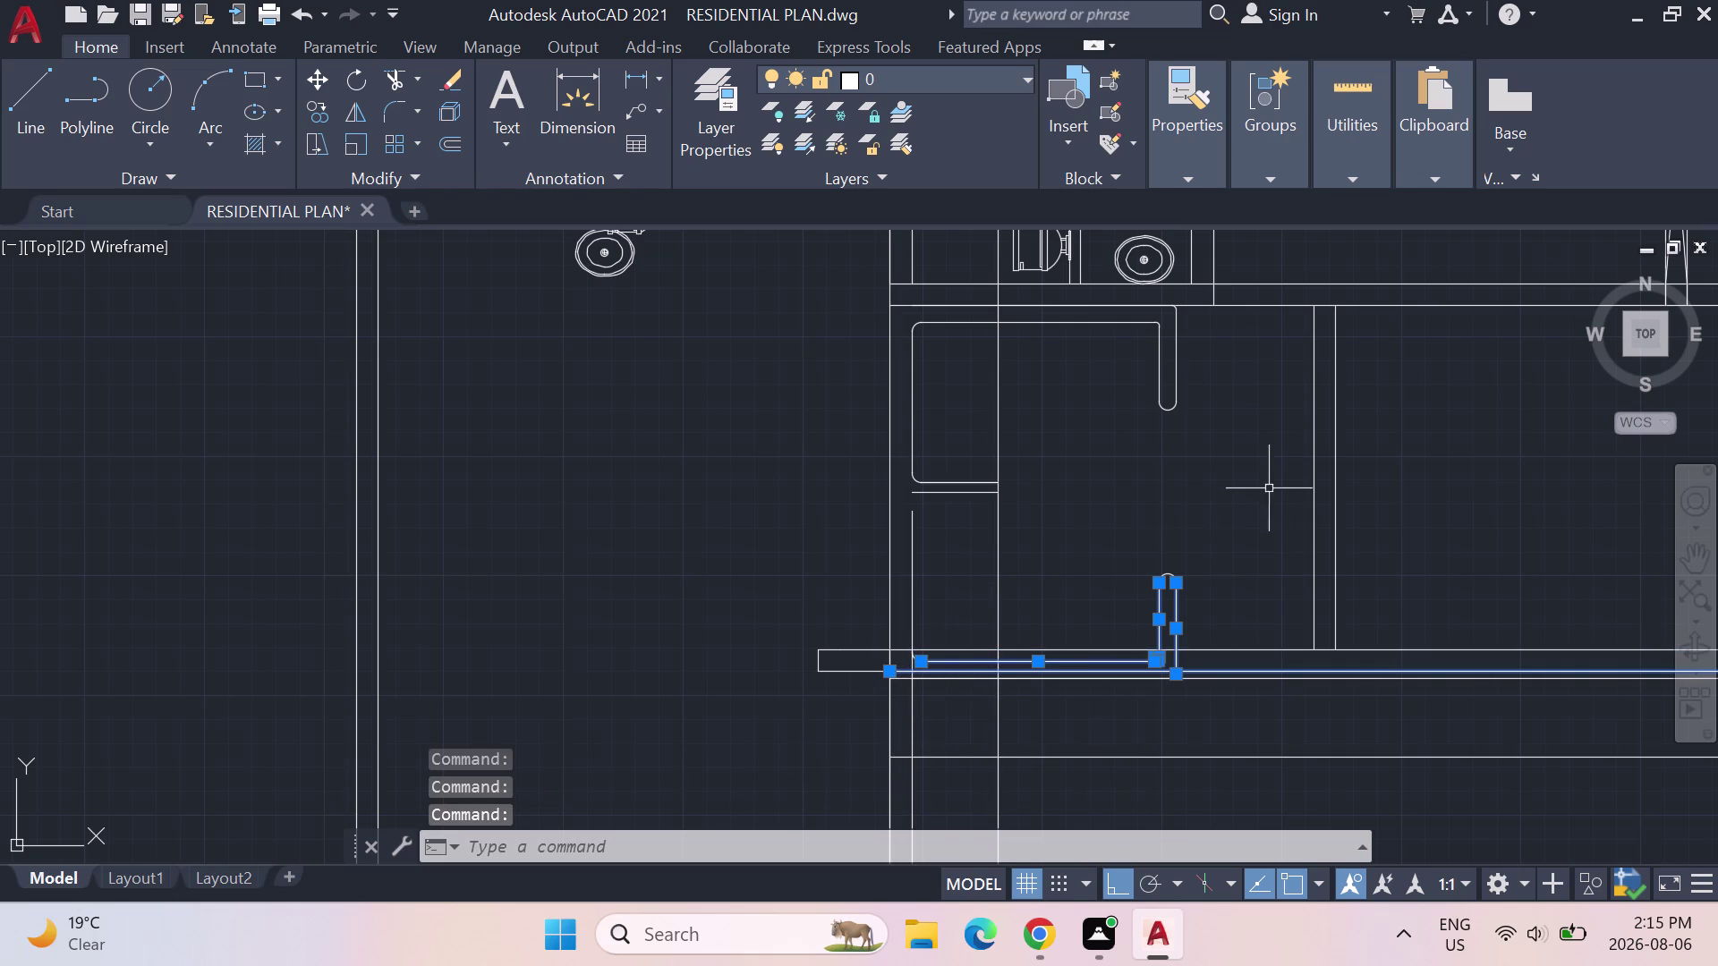
Cancel a started move, then erase a leftover line at the counter base.
key(m)
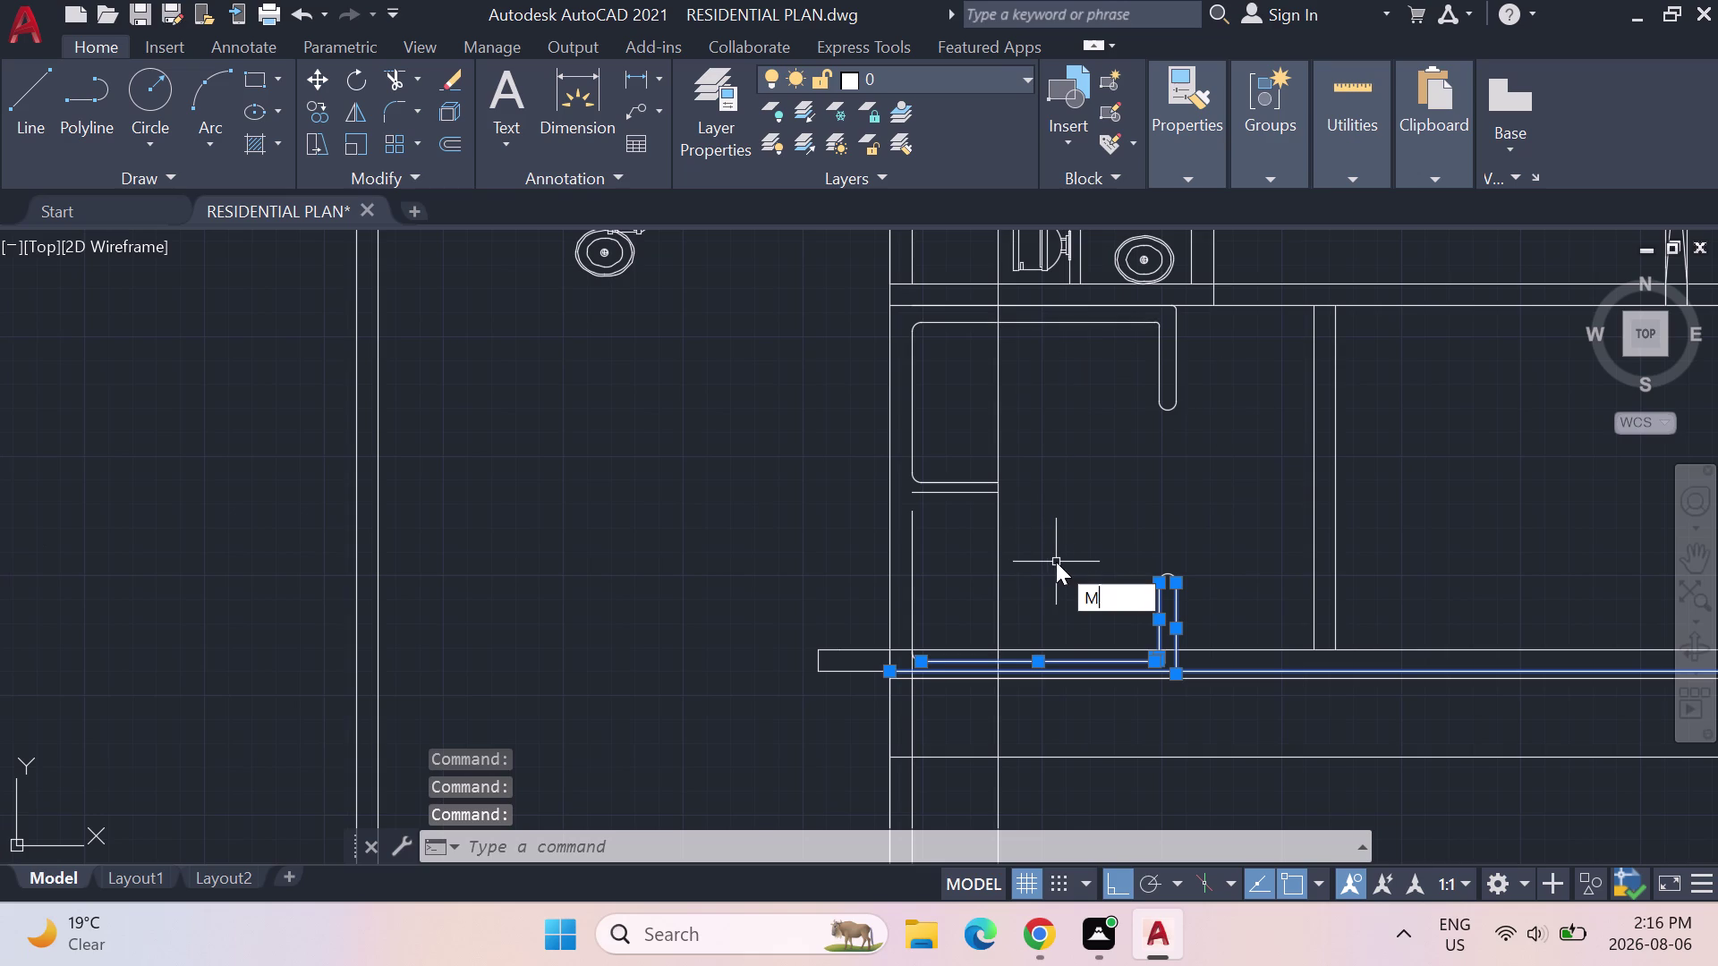
key(Return)
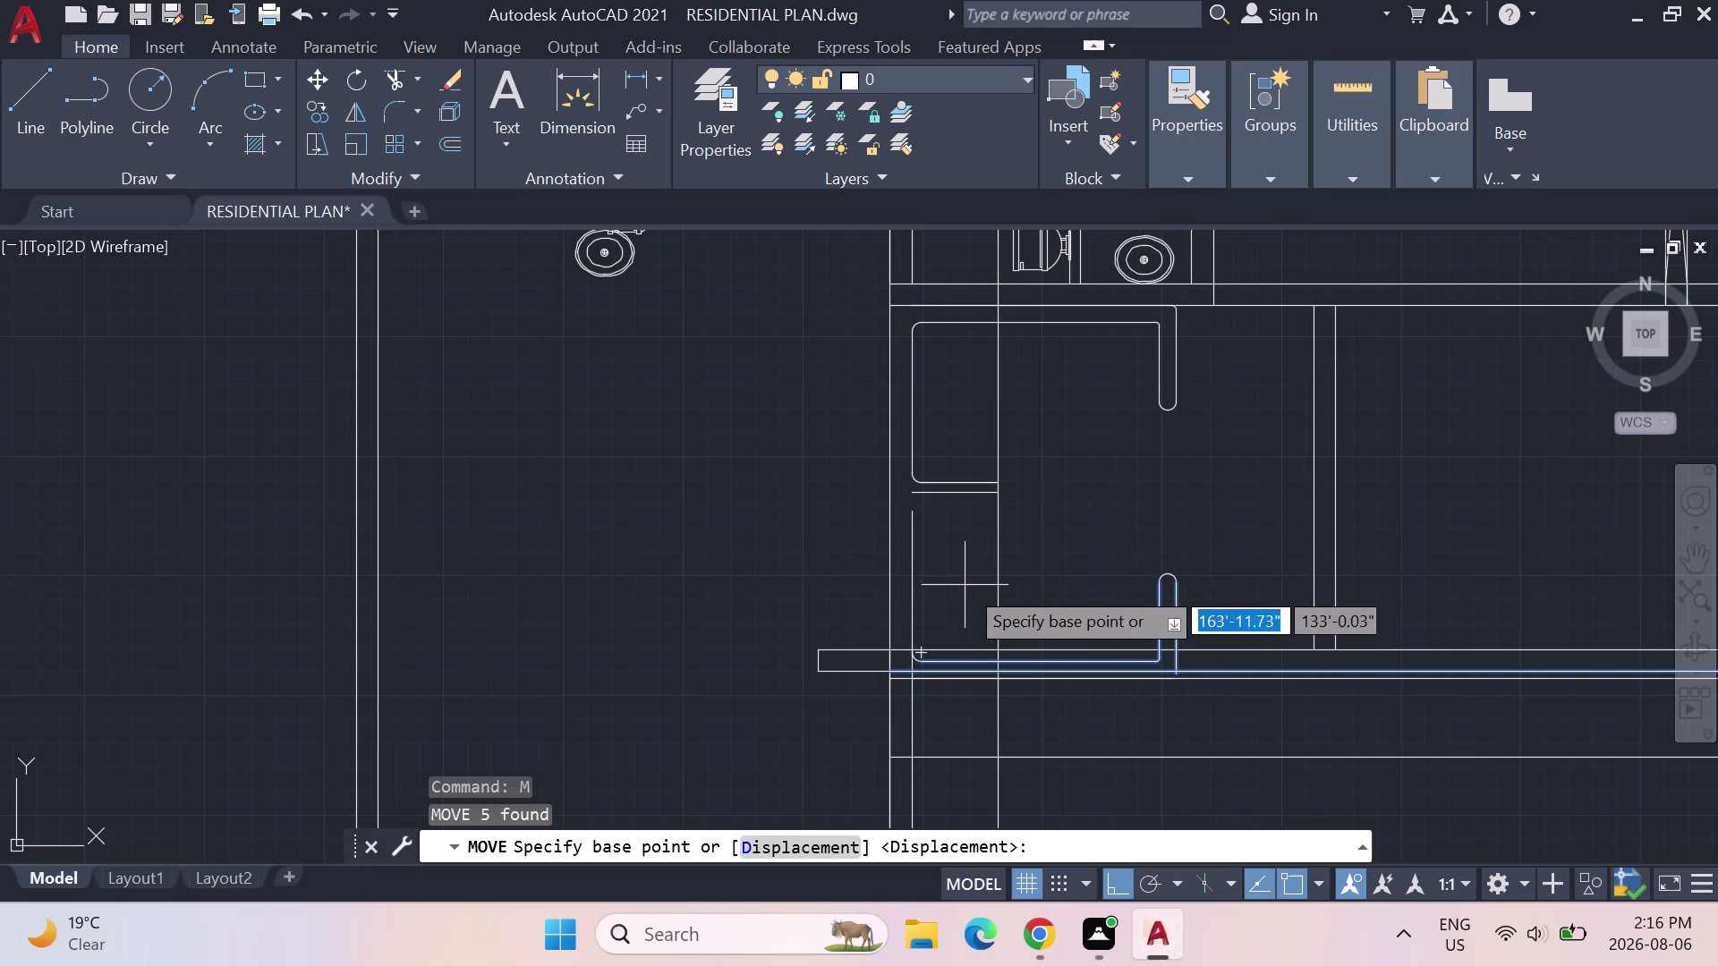
key(Escape)
key(Escape)
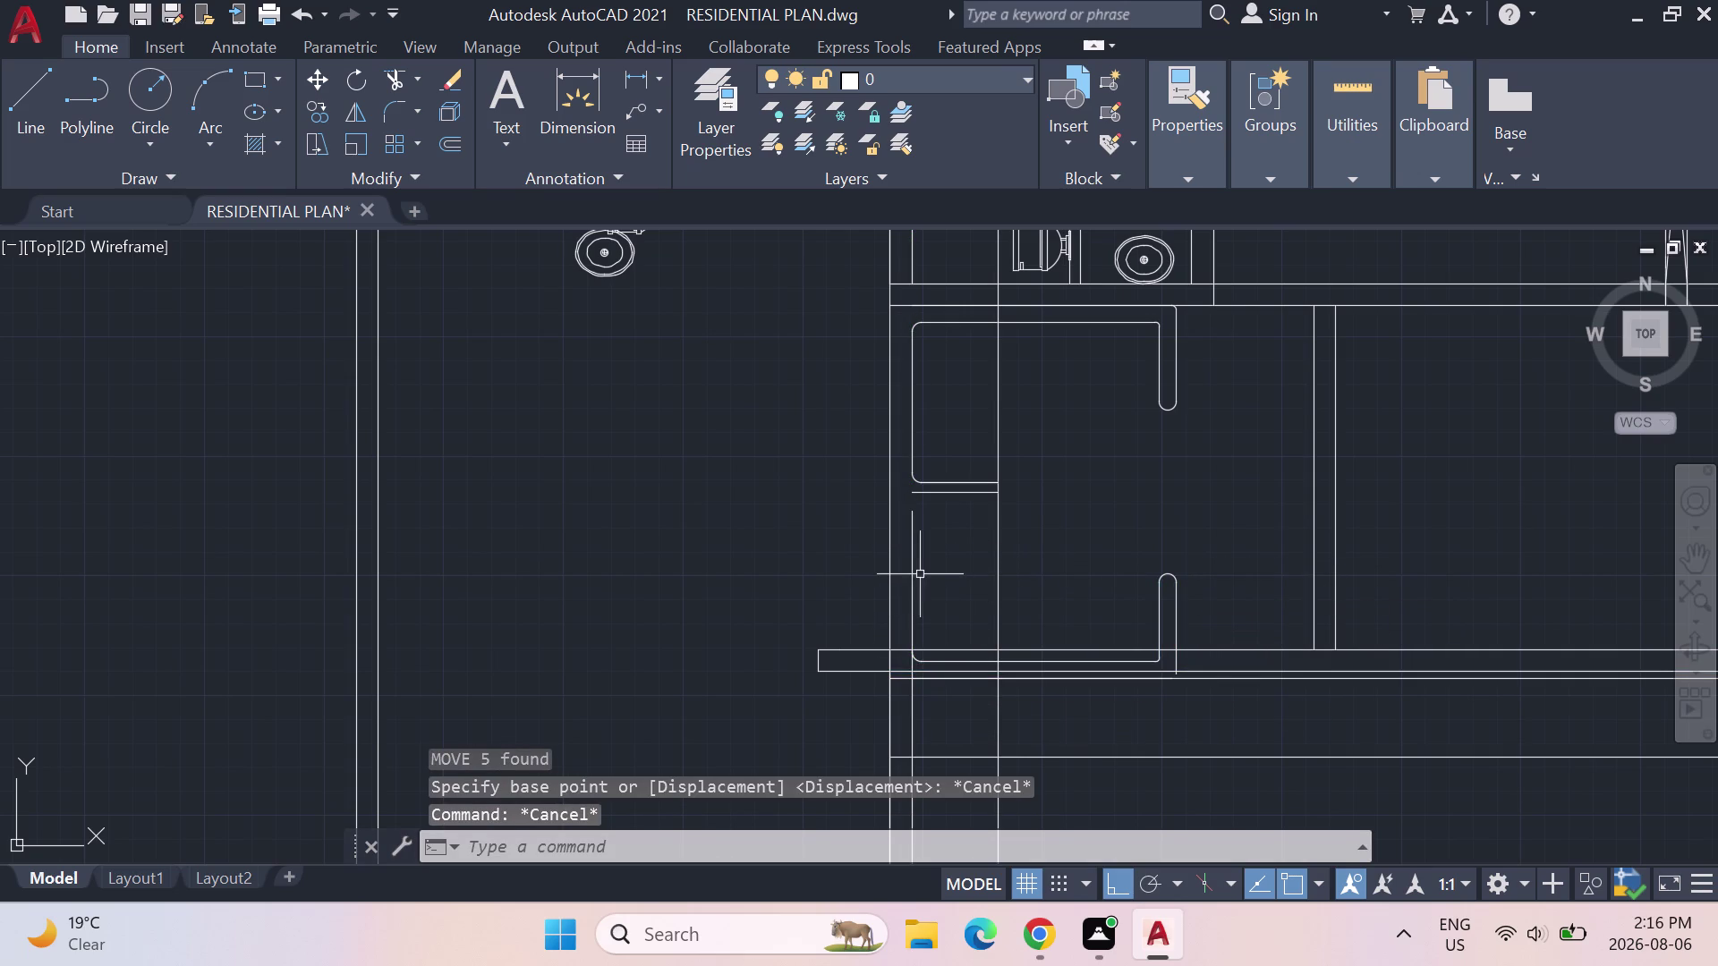
click(911, 571)
key(Delete)
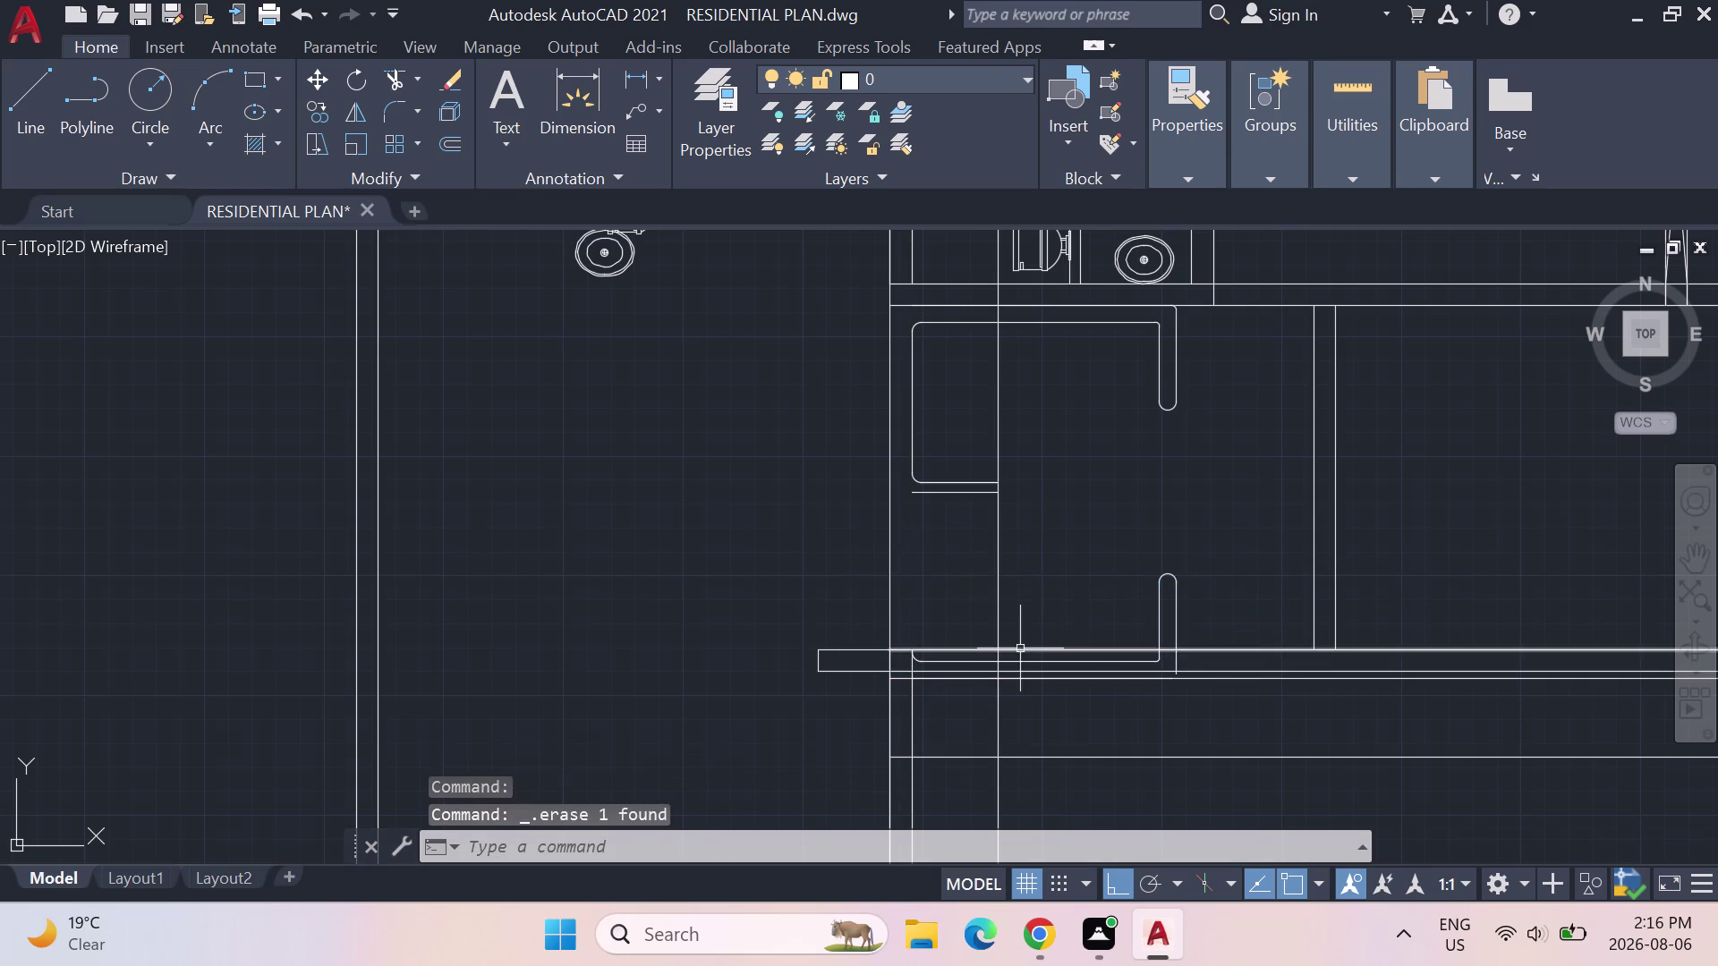
Erase the bottom segments of the lower counter copy.
scroll(up, 3)
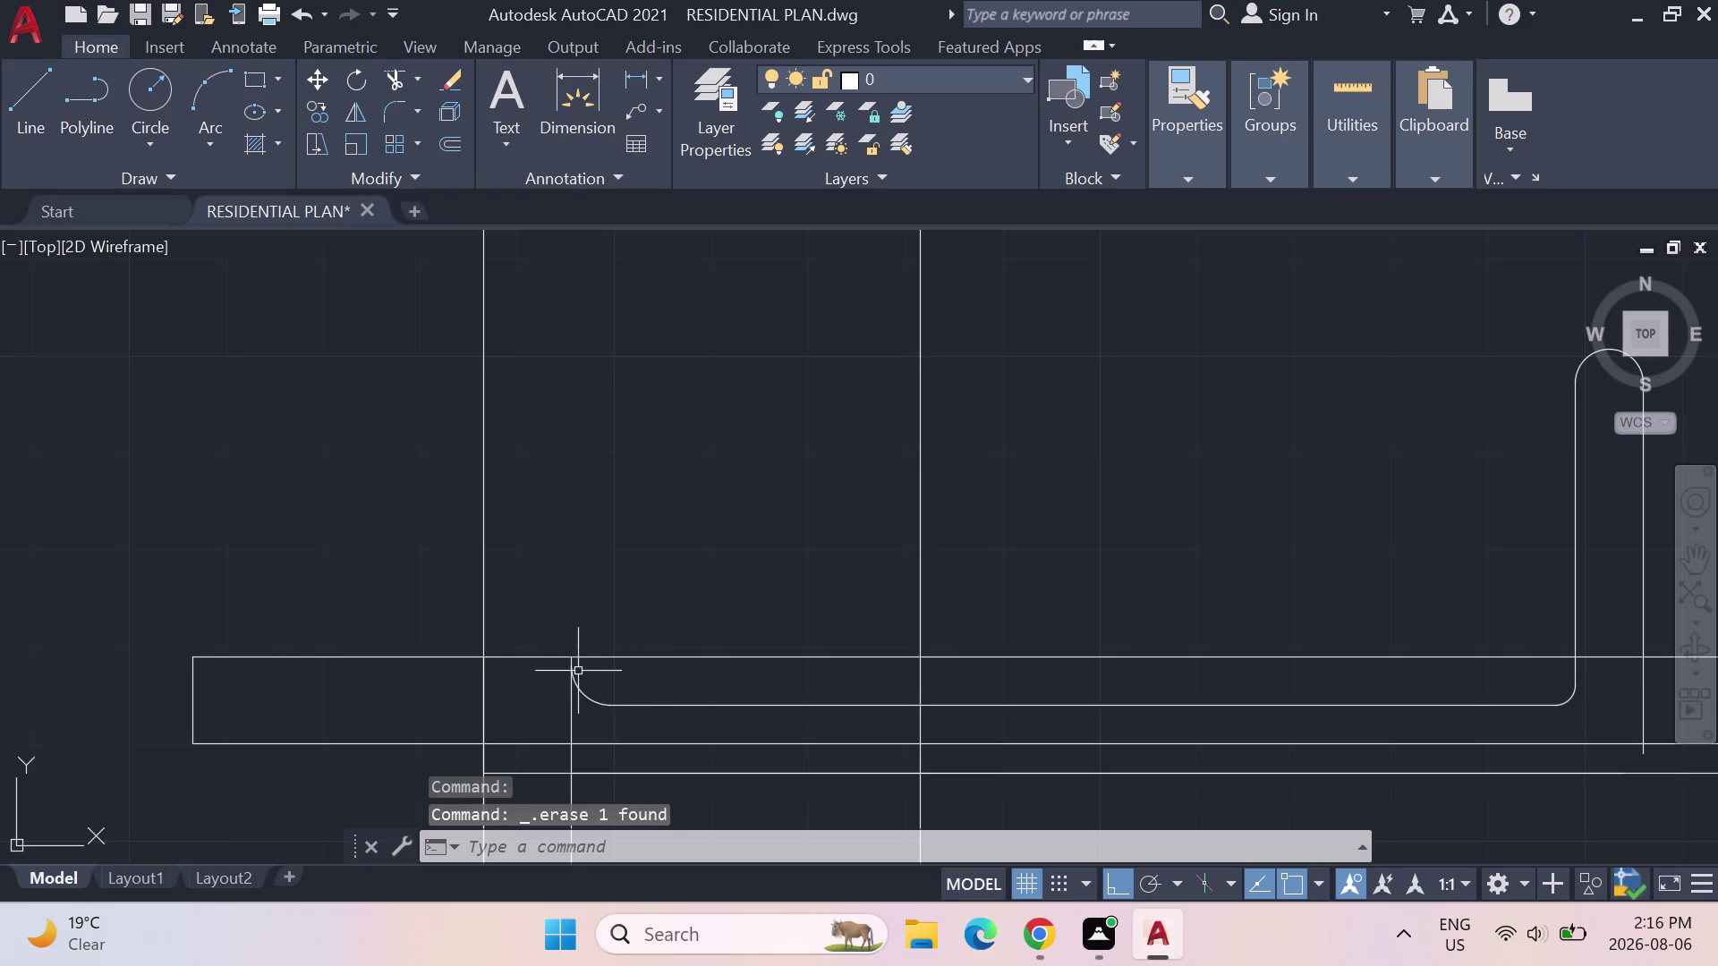
scroll(down, 3)
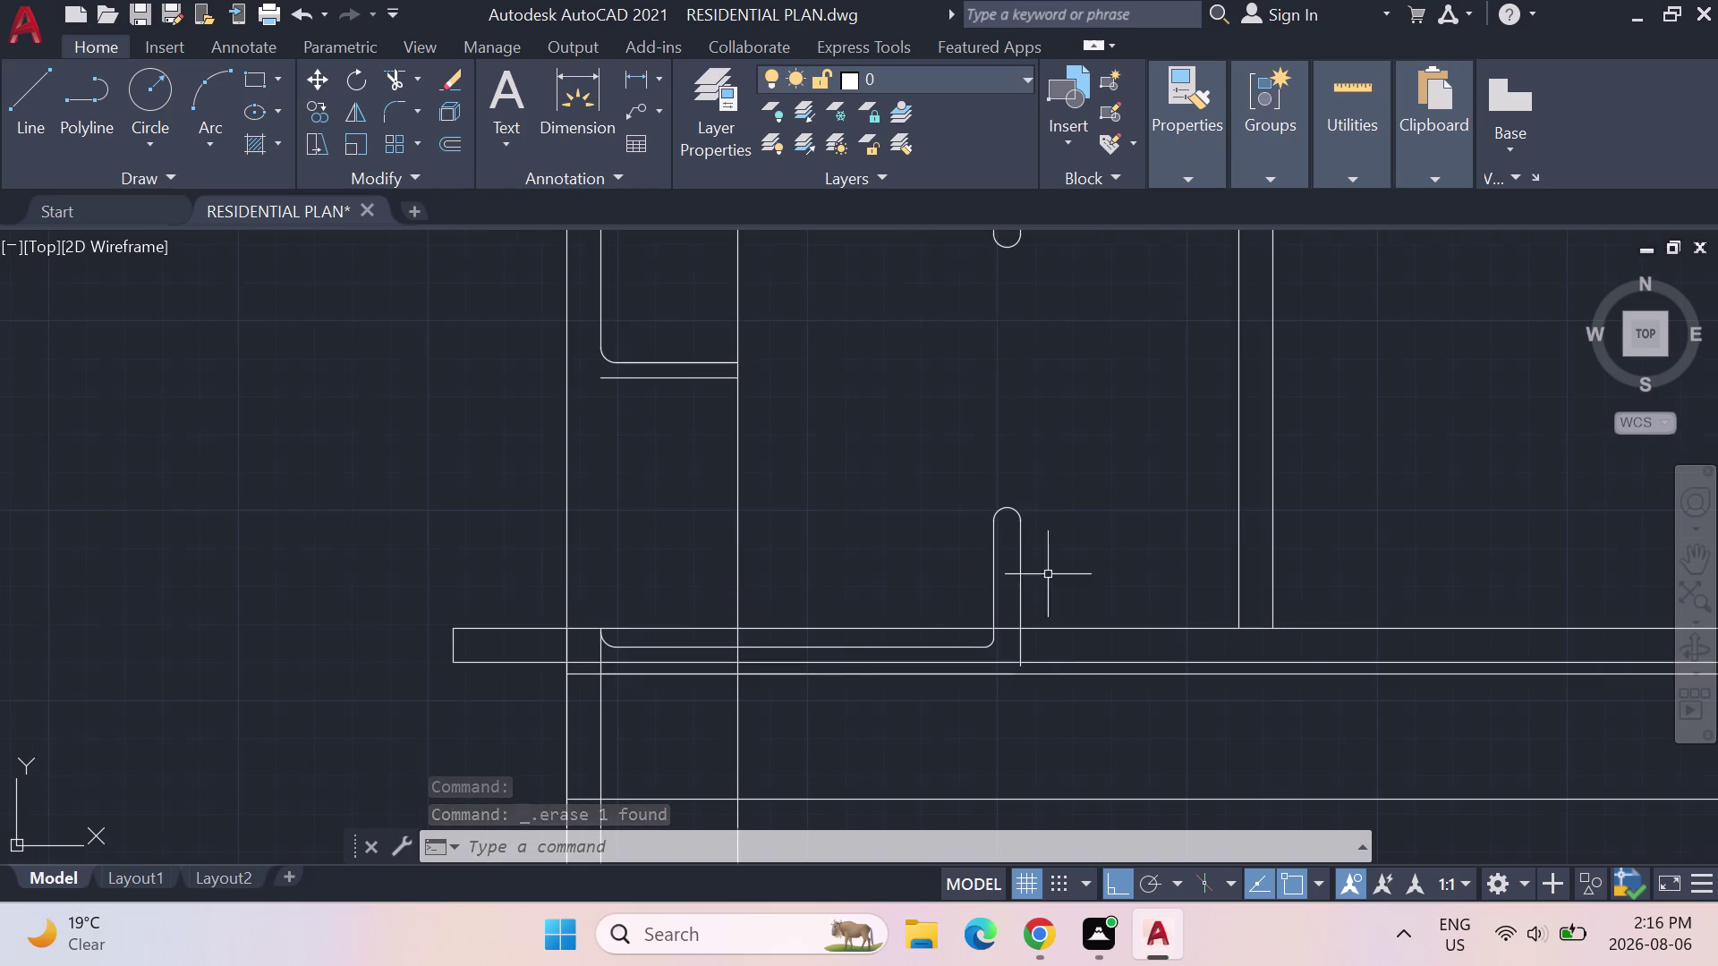
drag(1033, 645, 917, 648)
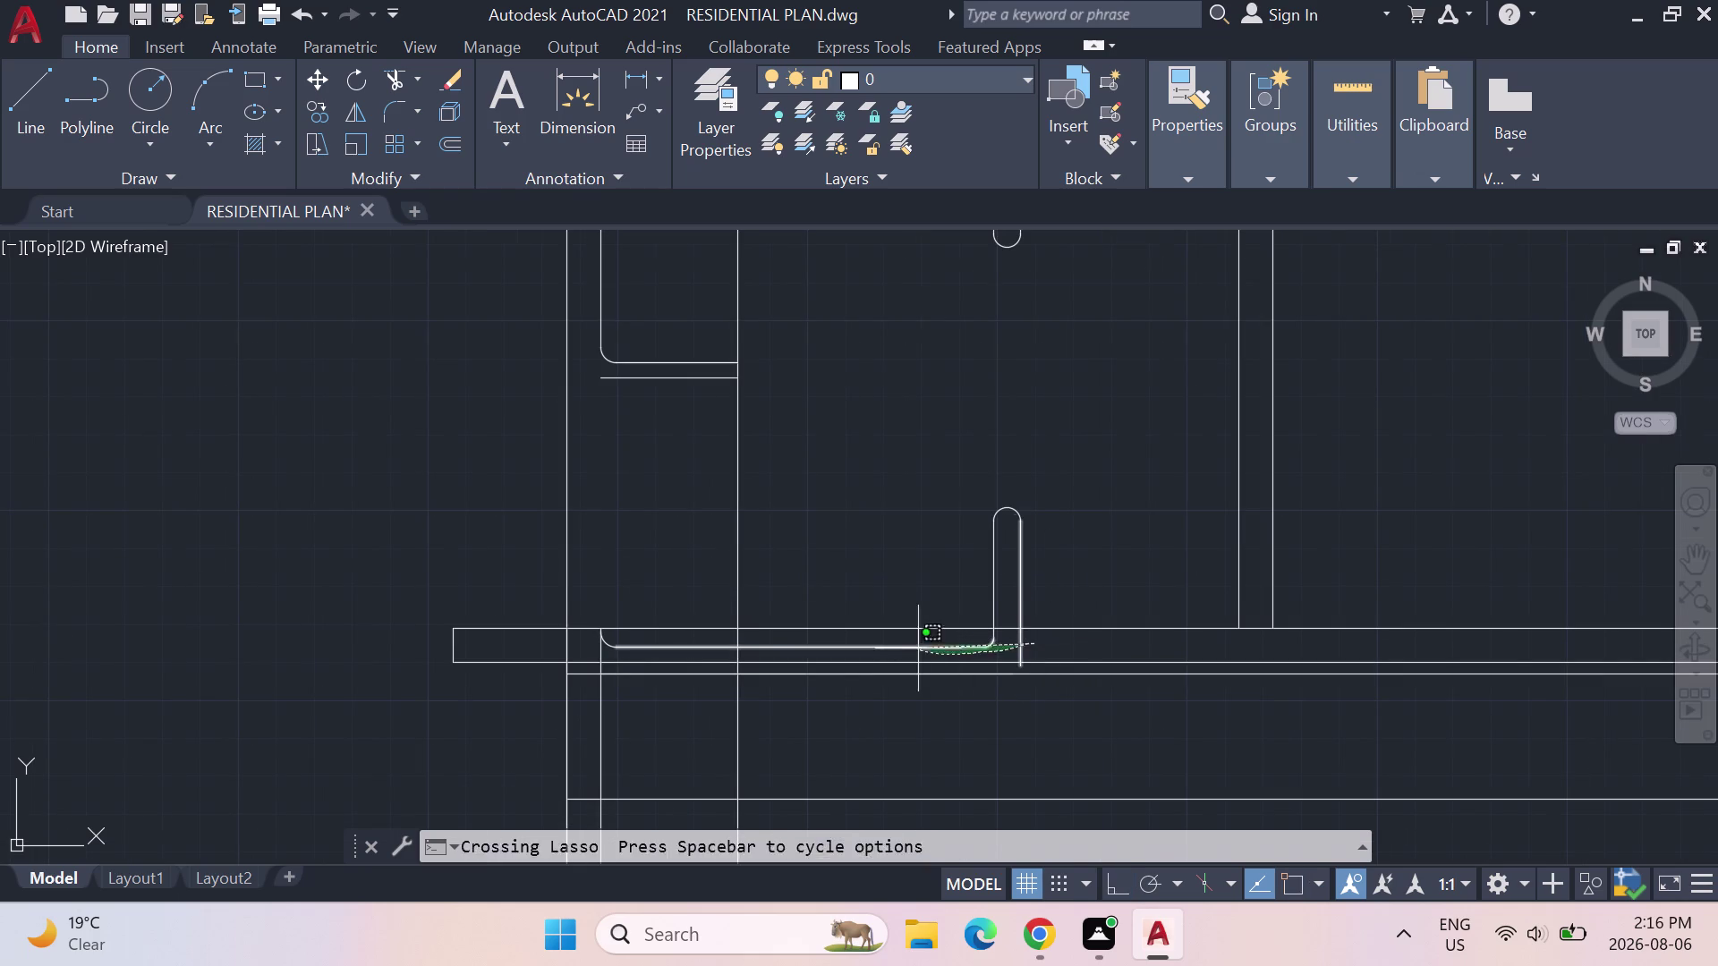
key(Delete)
key(Delete)
drag(1080, 497, 1074, 496)
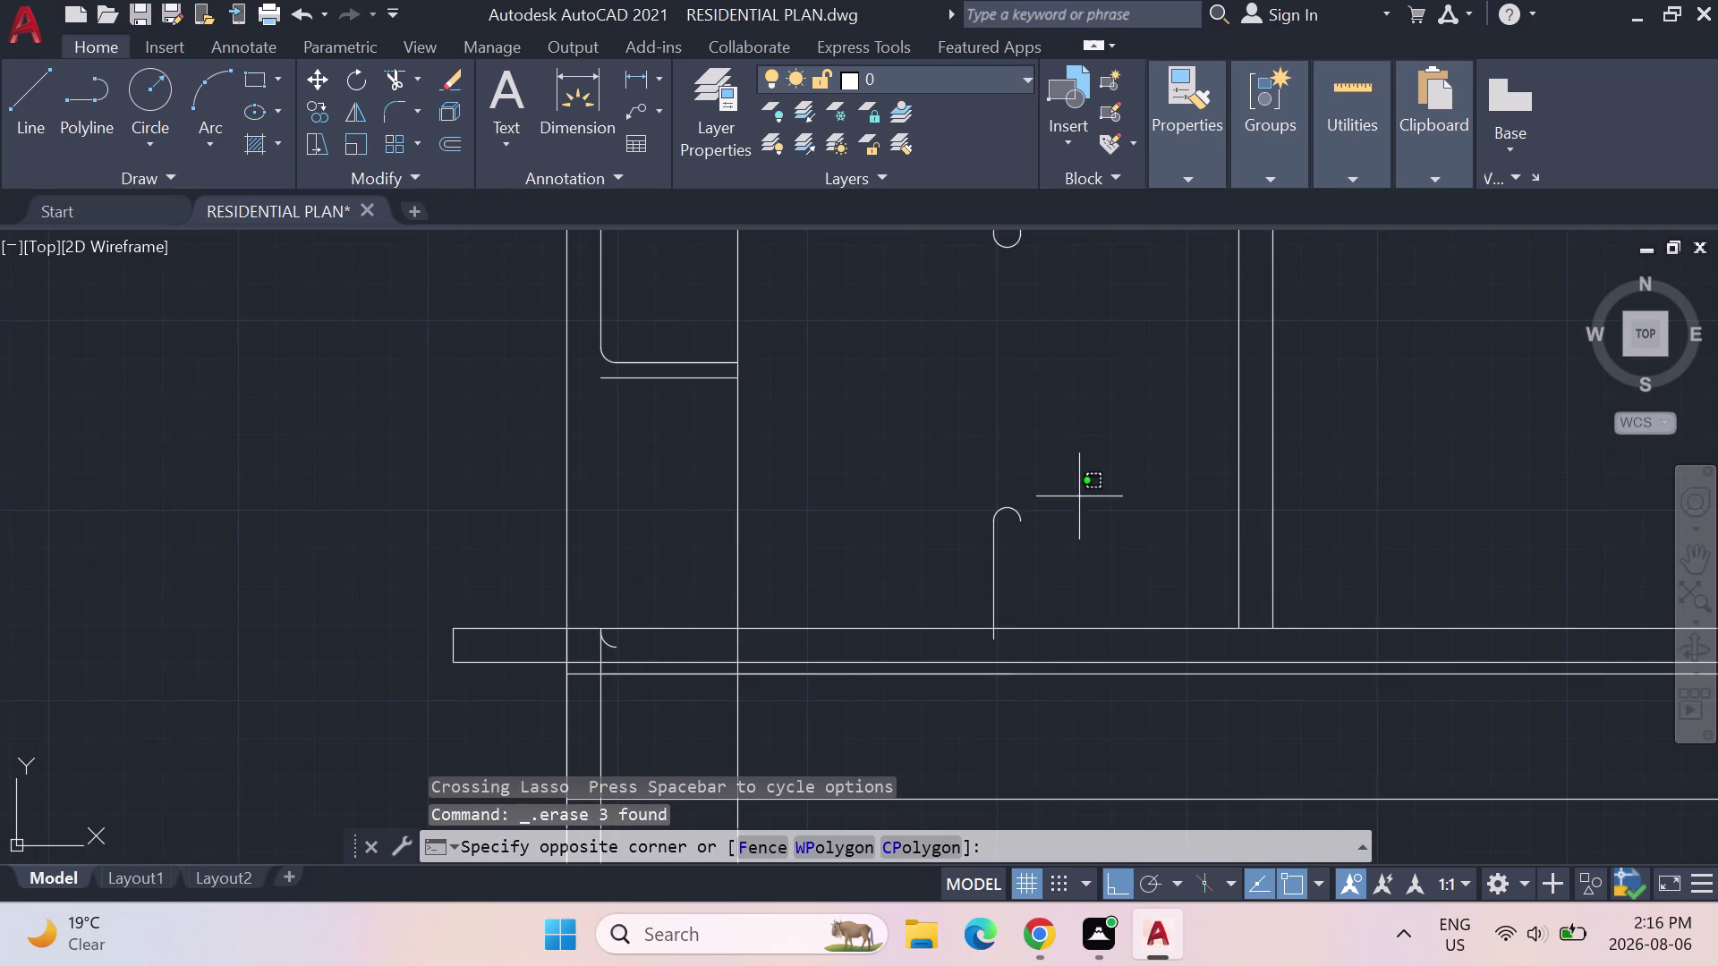
drag(1074, 496, 984, 544)
Undo the erases, the move and the mirrored counter copy.
key(ctrl+z)
key(ctrl+z)
key(ctrl+z)
key(ctrl+z)
key(ctrl+z)
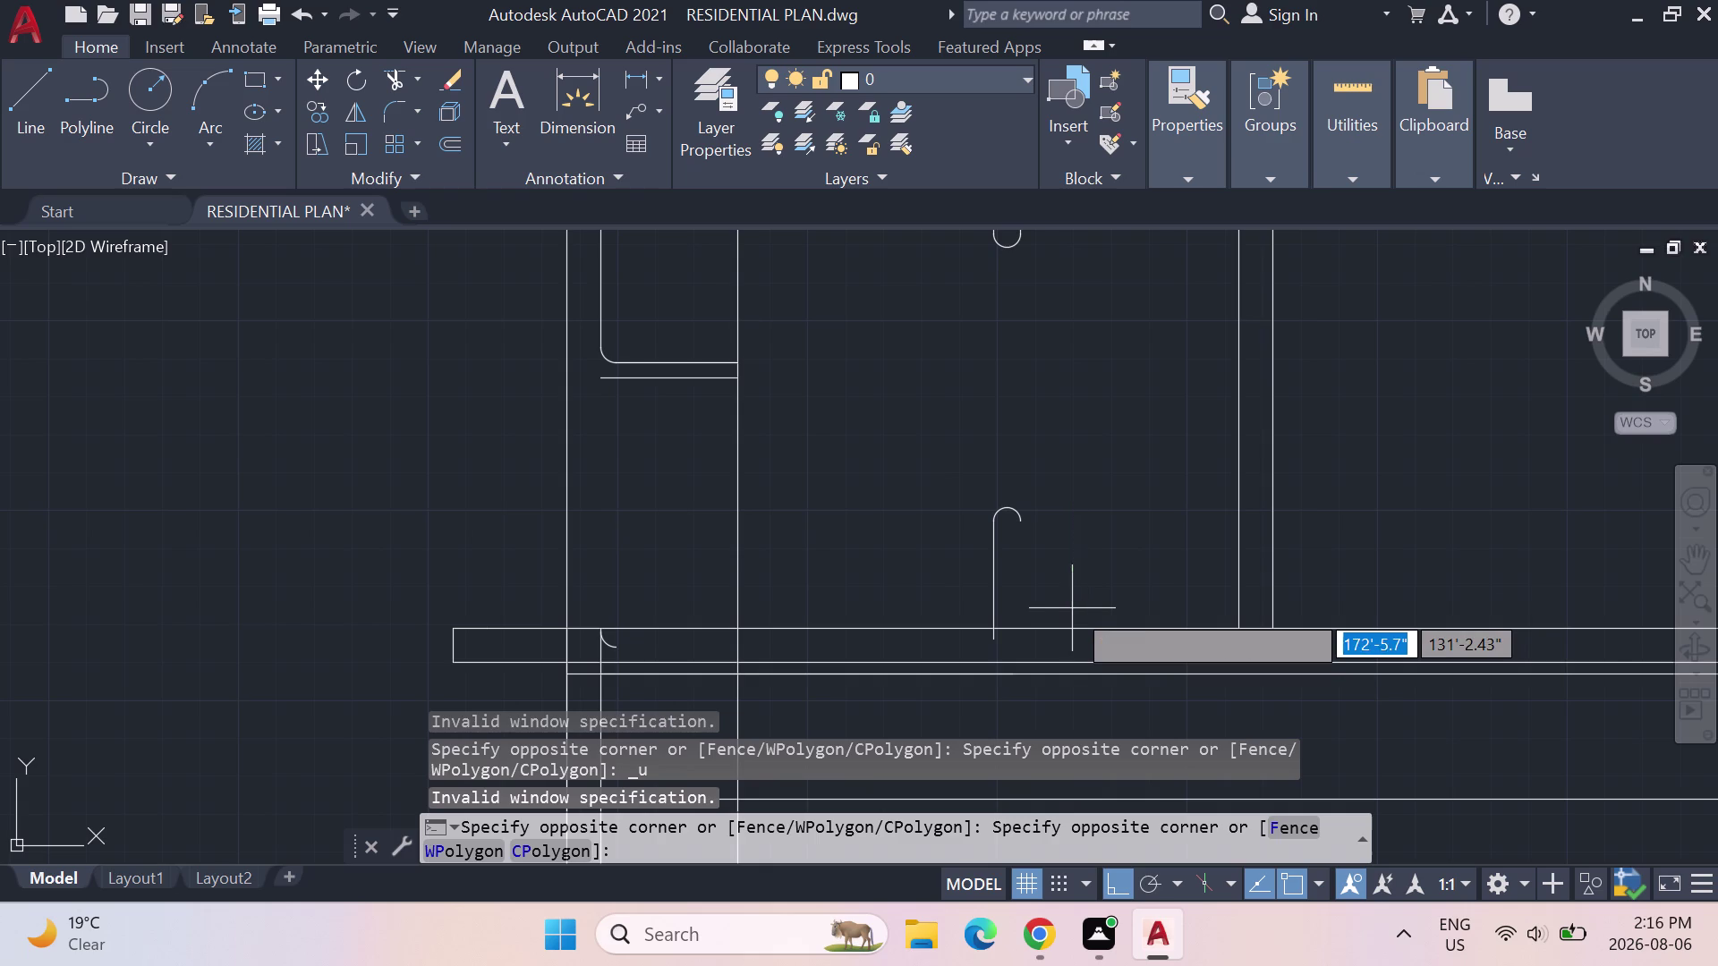
key(ctrl+z)
key(ctrl+z)
key(ctrl+z)
key(Escape)
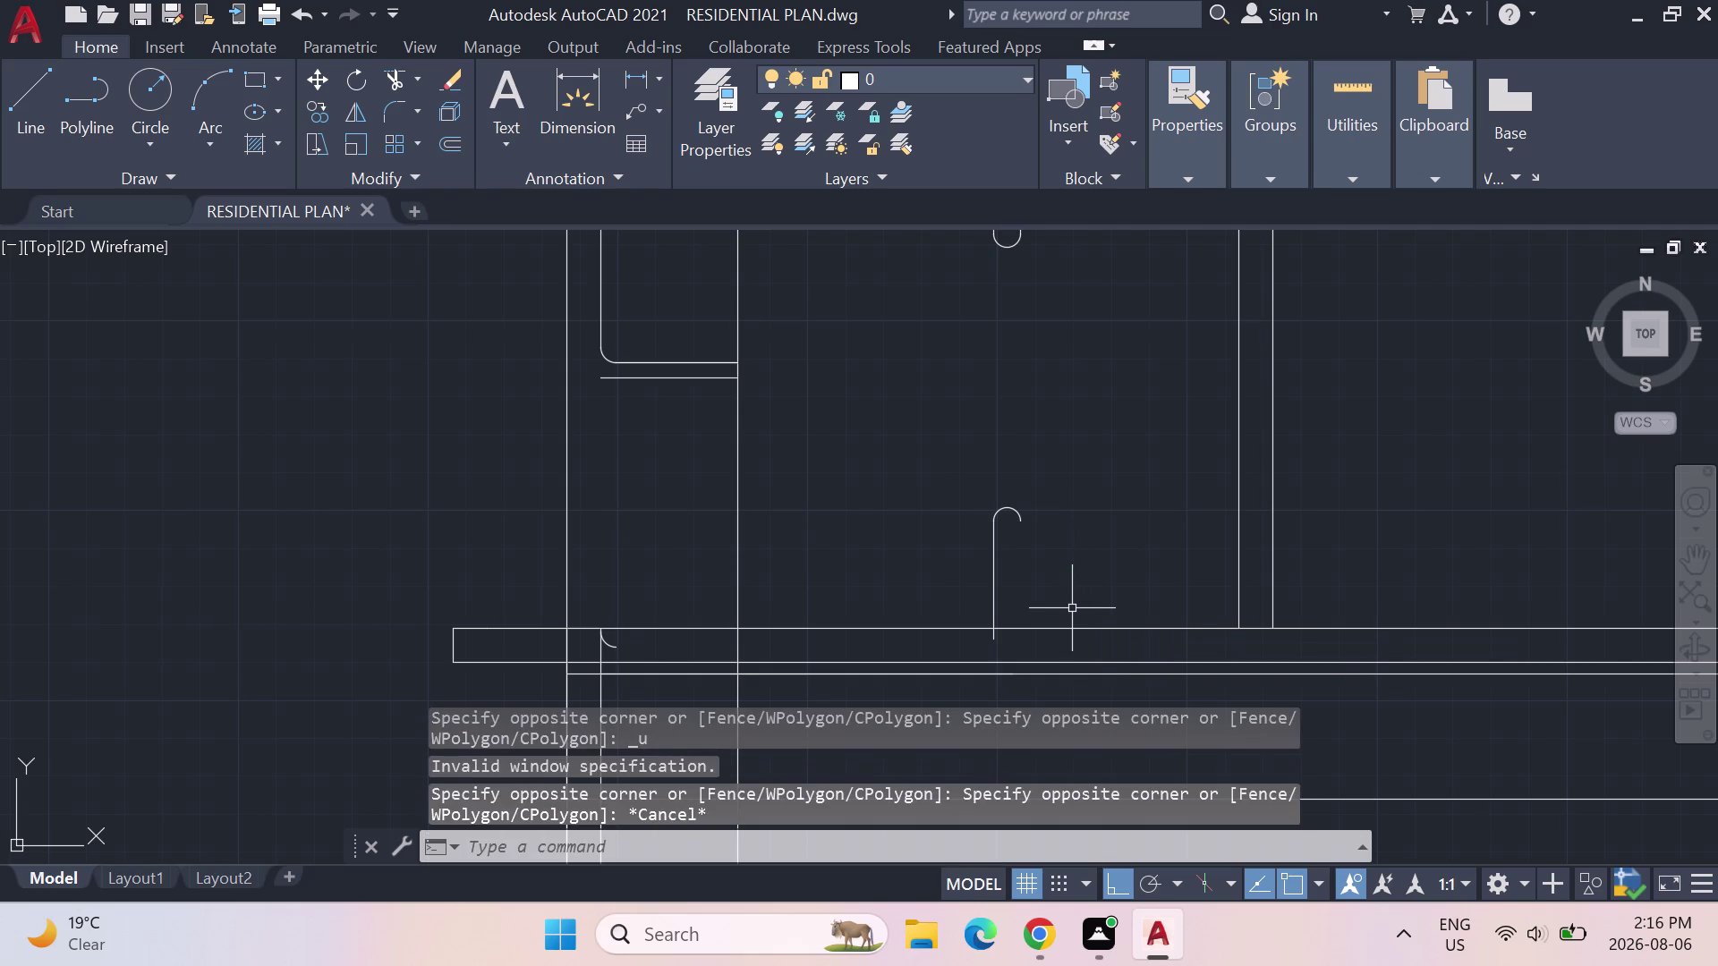
key(ctrl+z)
key(ctrl+z)
key(ctrl+z)
key(ctrl+z)
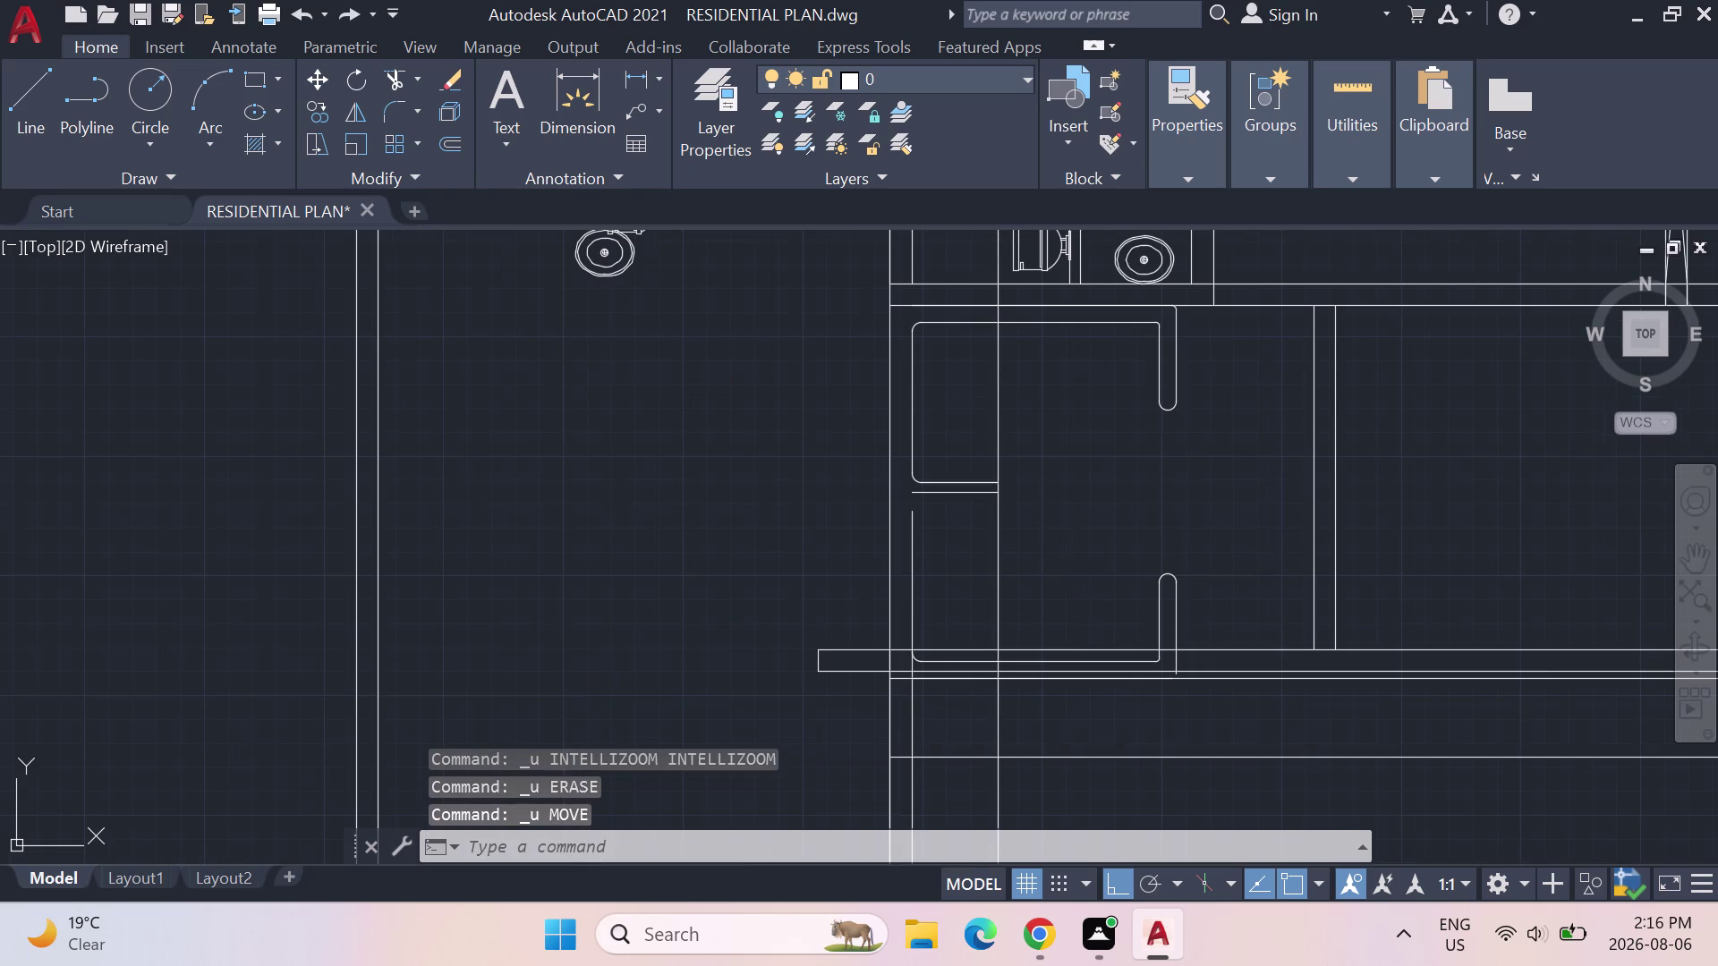
key(ctrl+z)
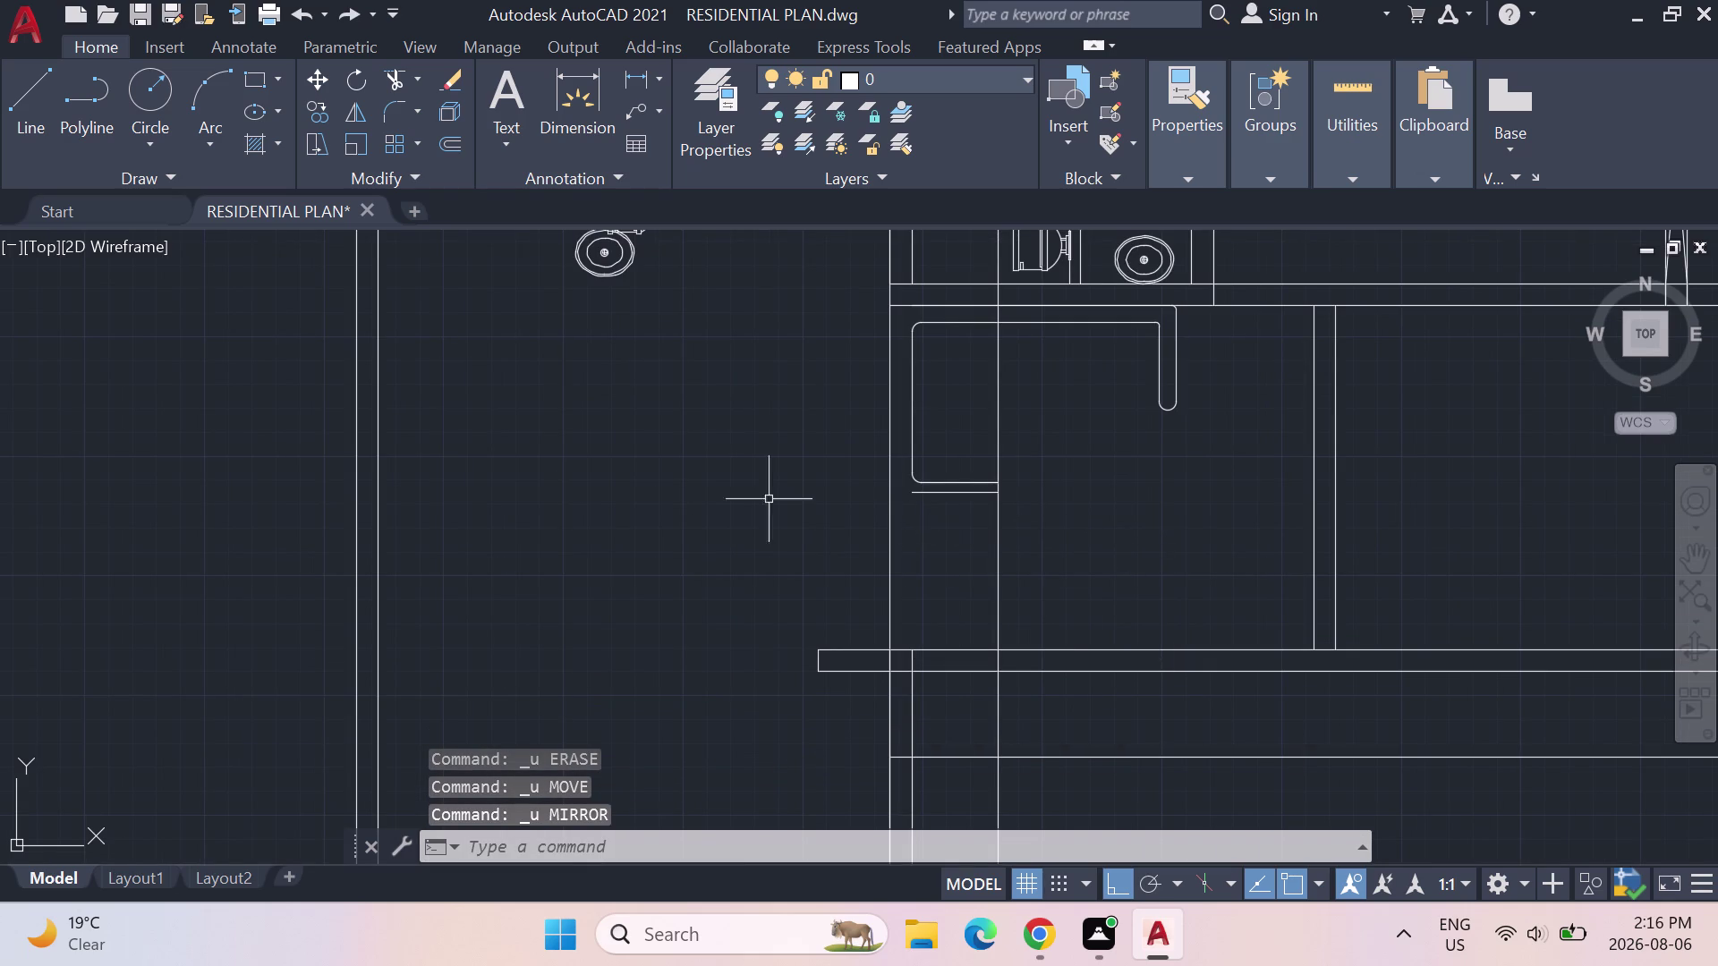
click(10, 101)
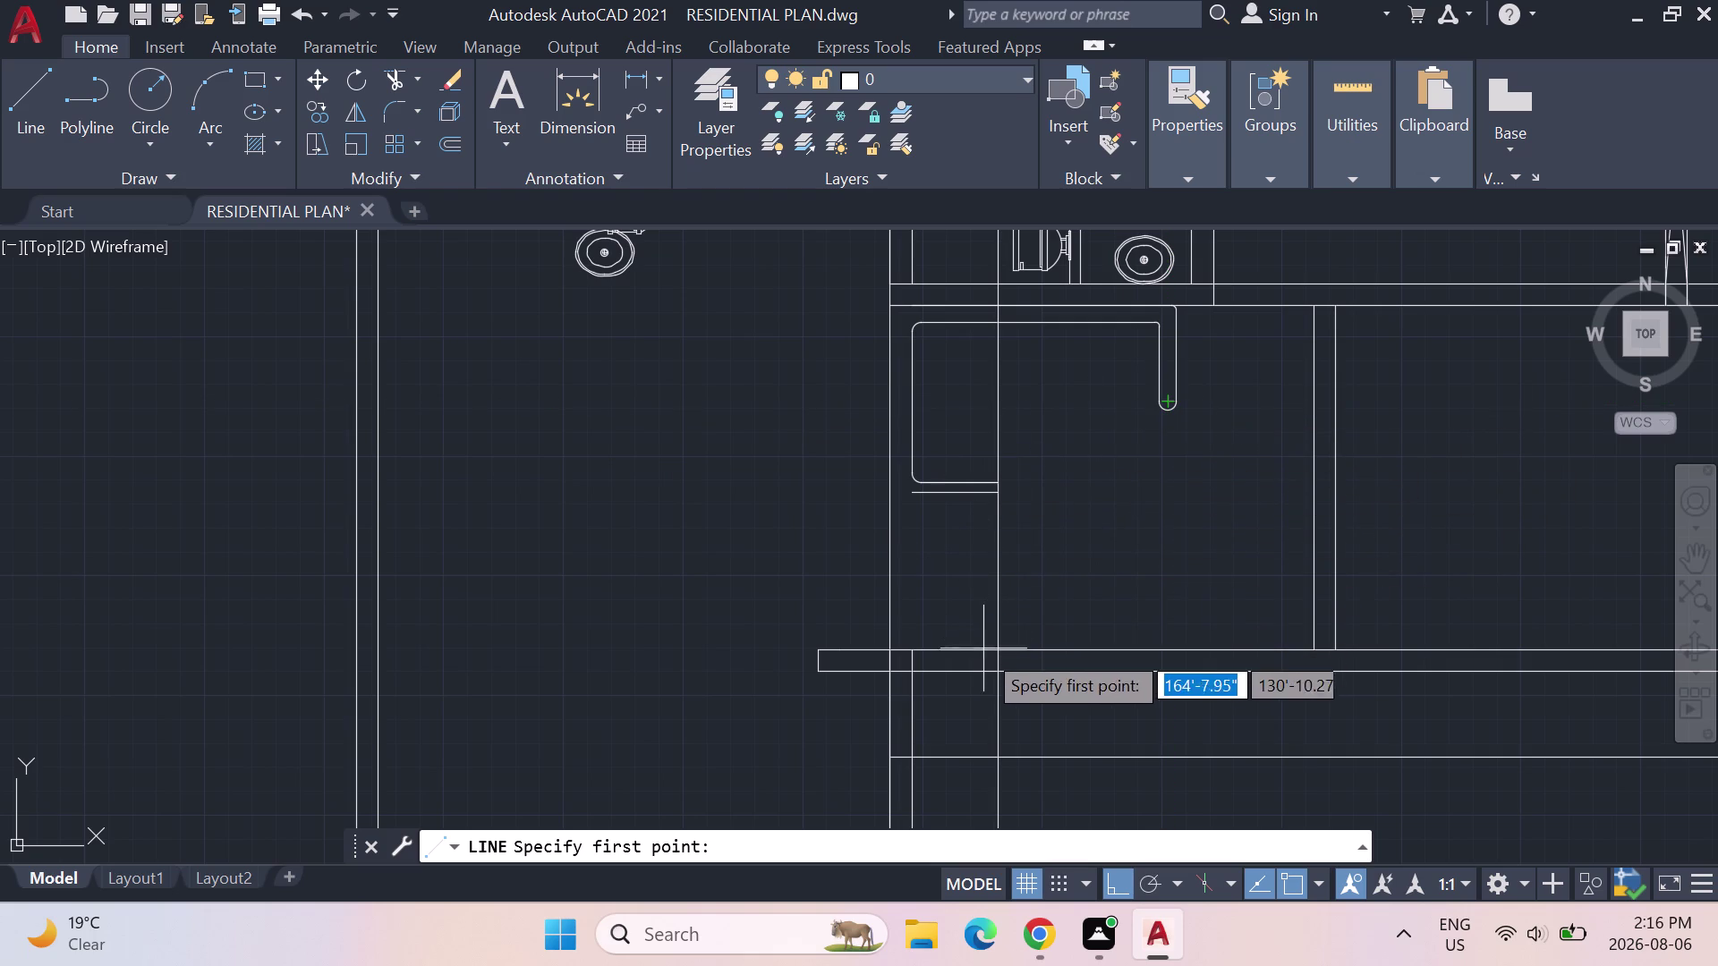
click(33, 95)
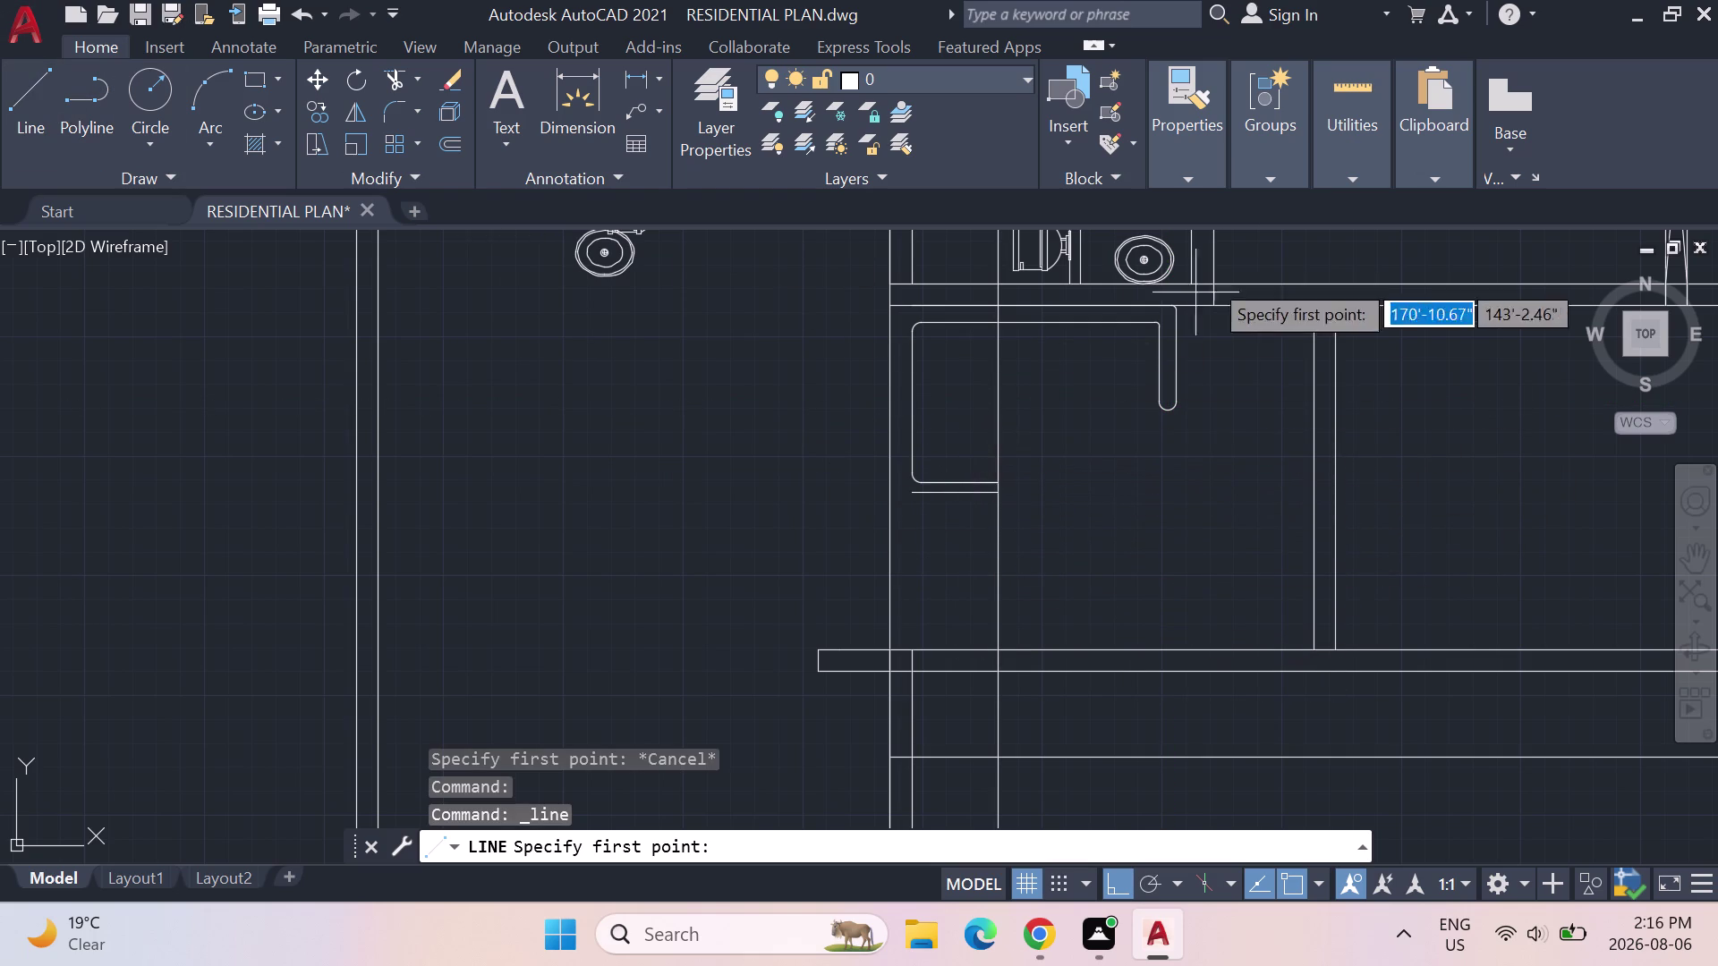
click(1344, 141)
click(1355, 215)
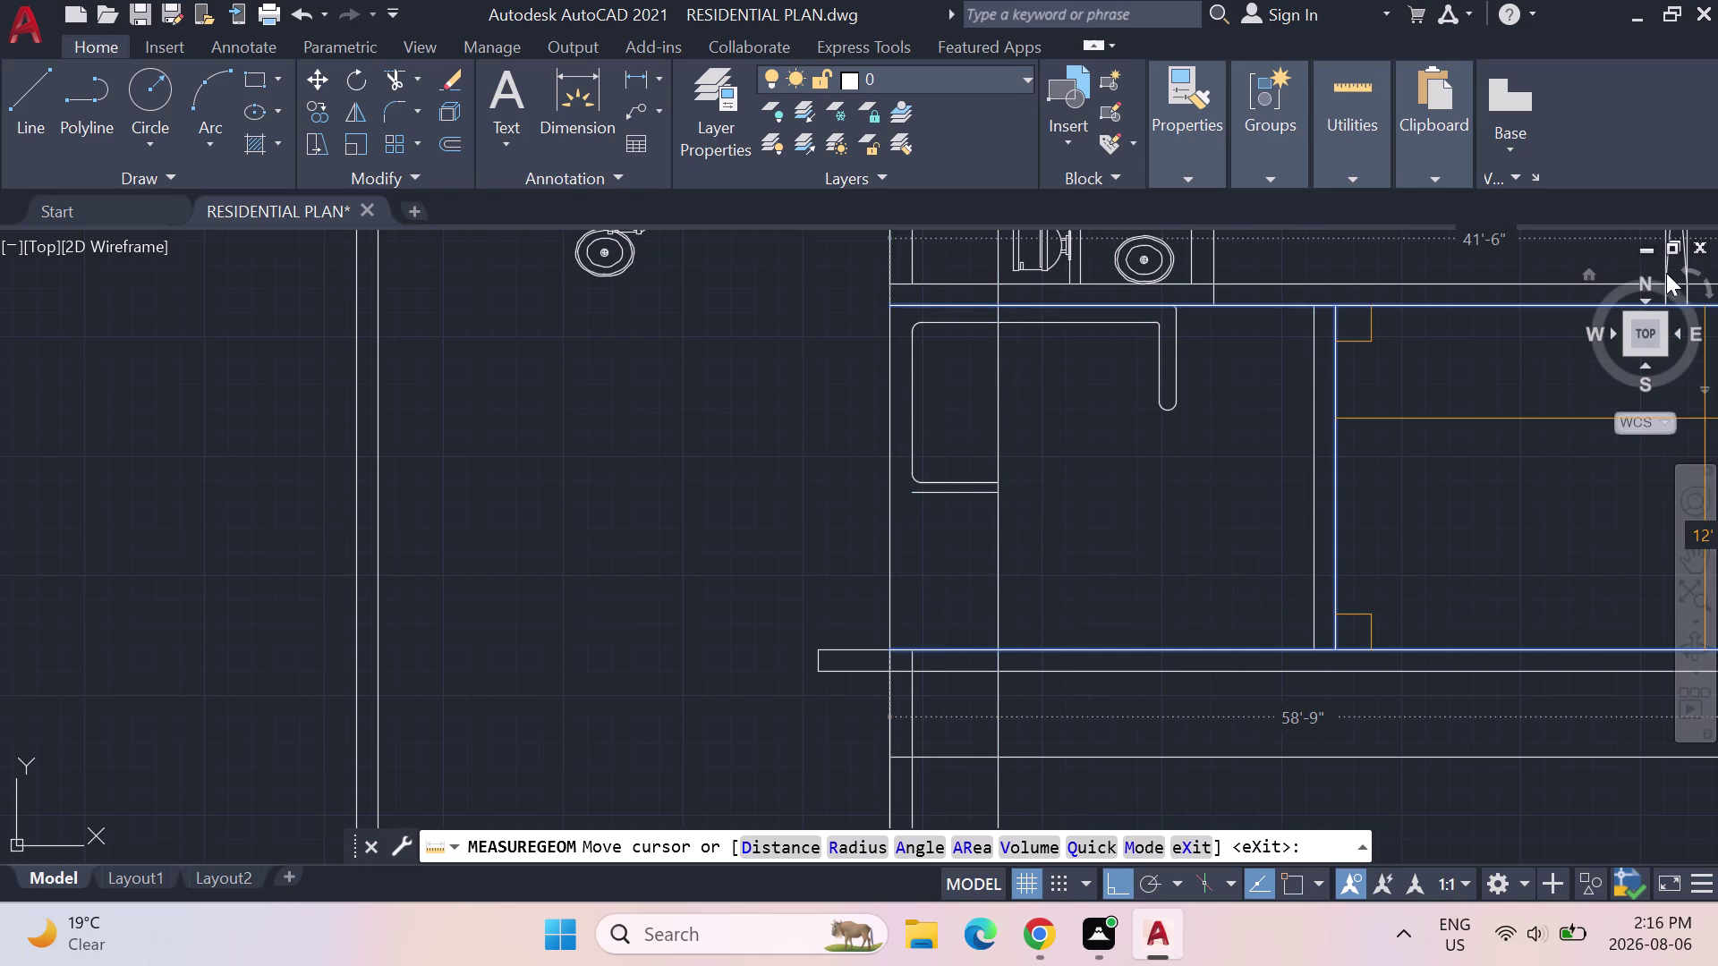
key(Escape)
key(Escape)
scroll(down, 3)
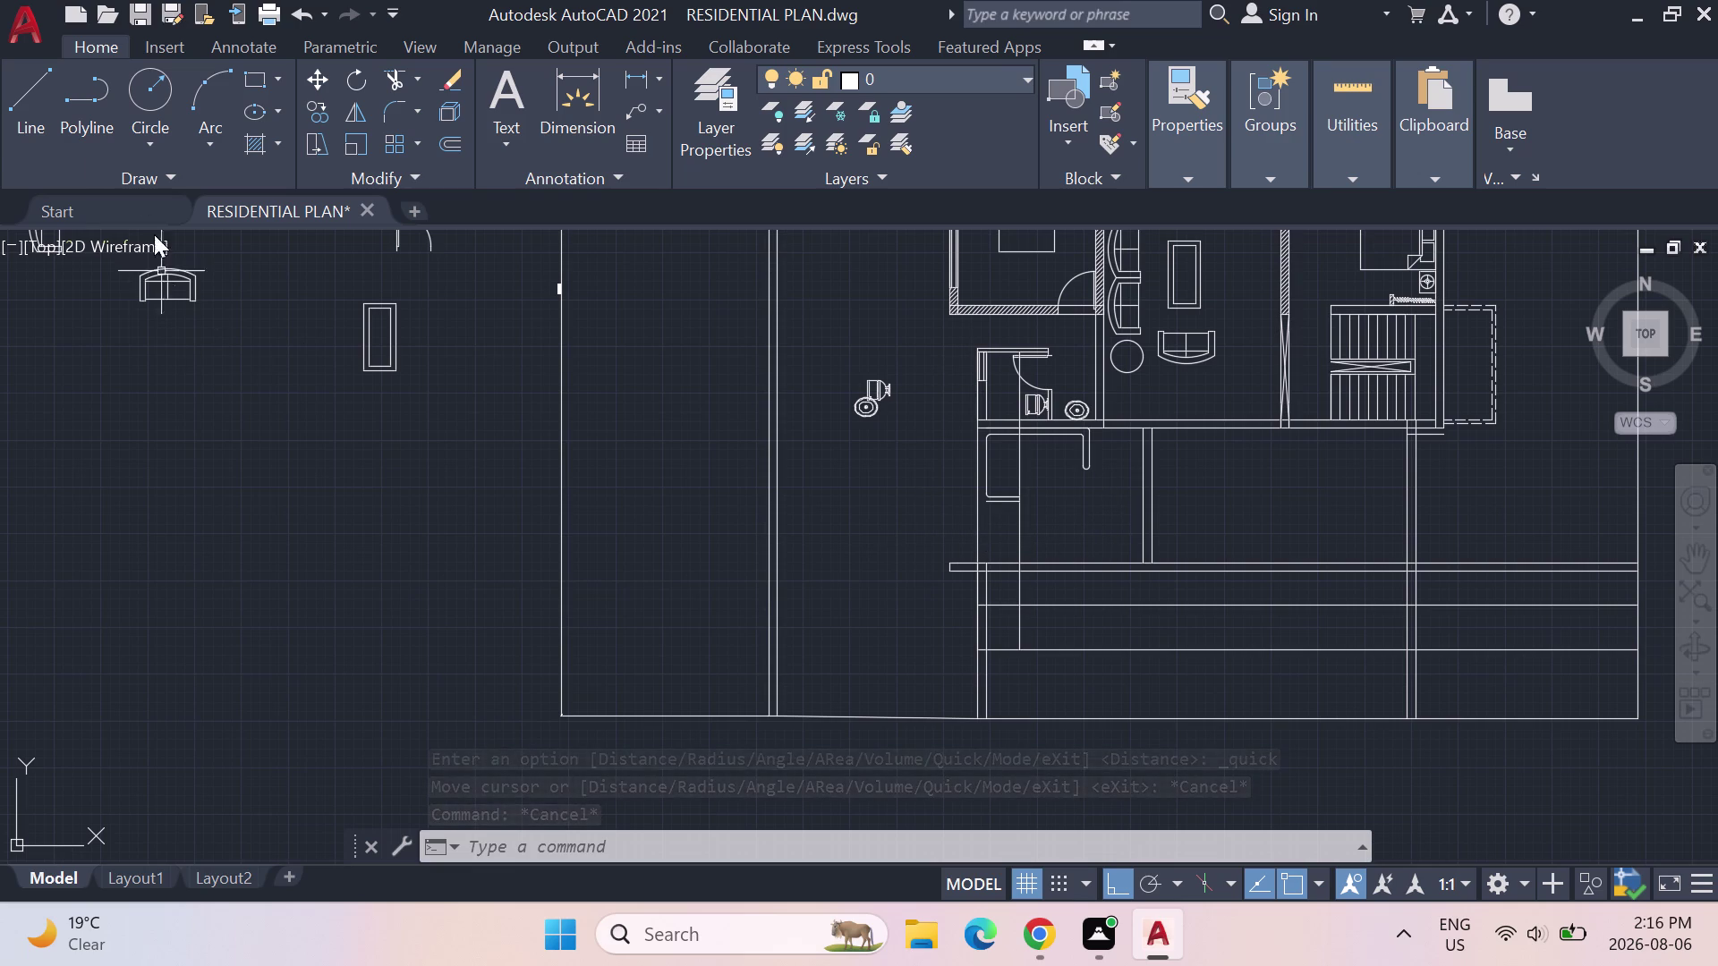
click(34, 118)
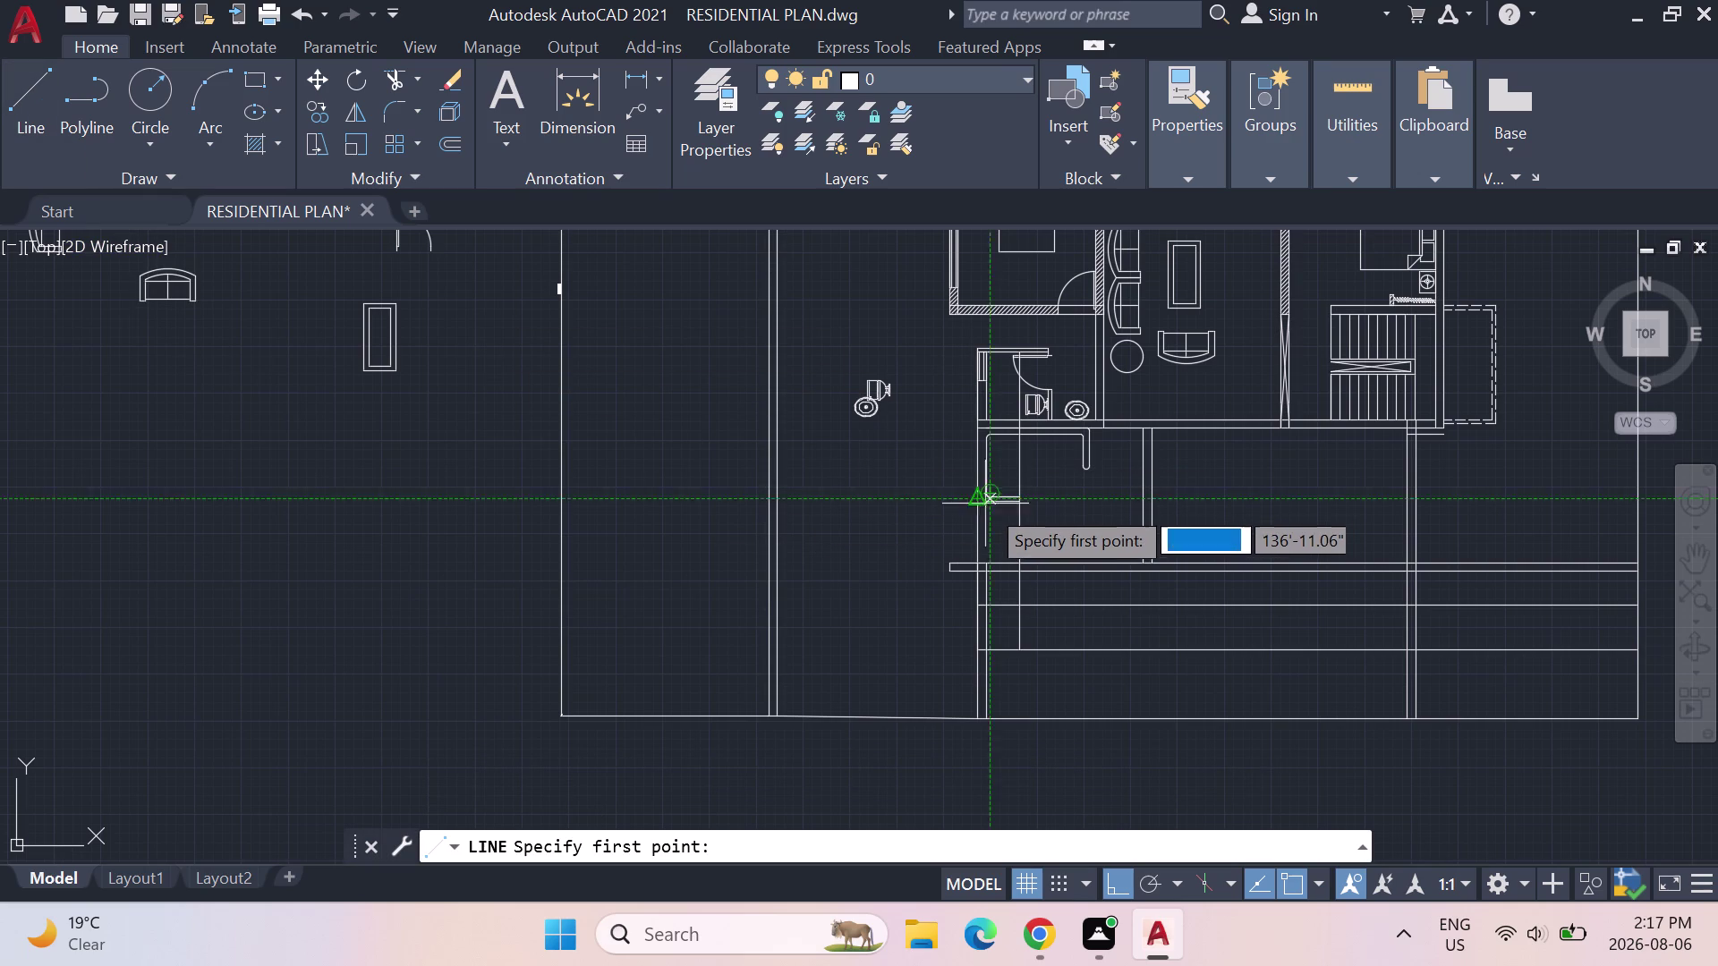
scroll(up, 3)
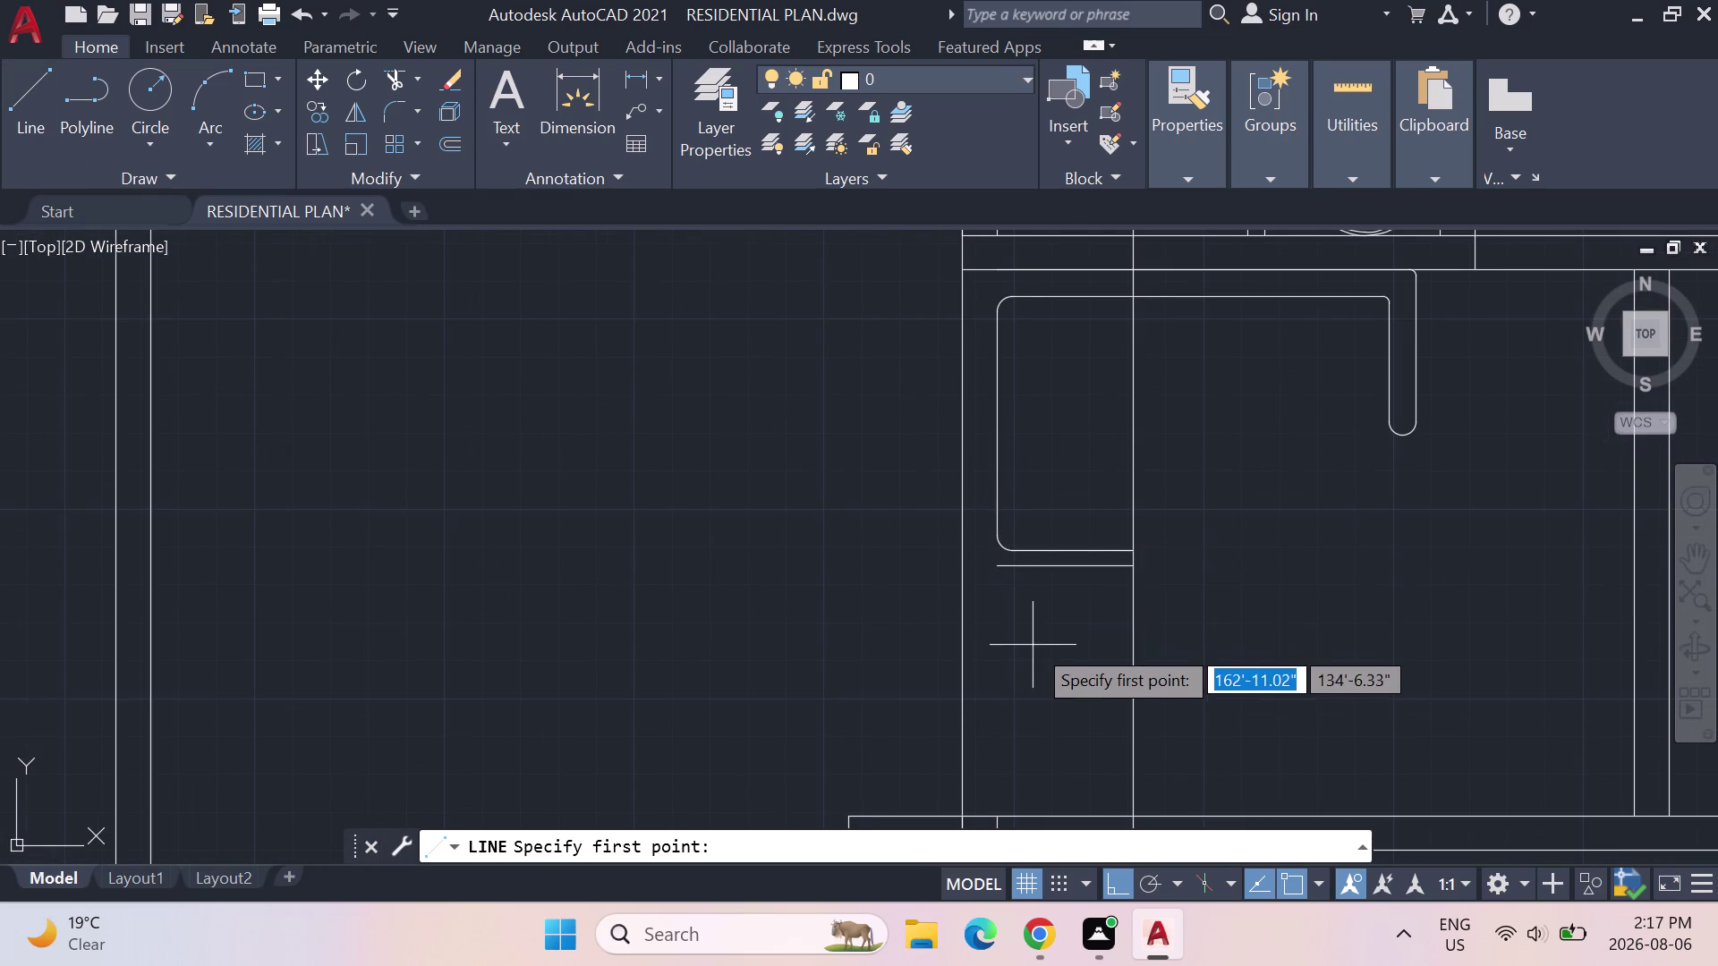
key(Escape)
key(Escape)
text(`)
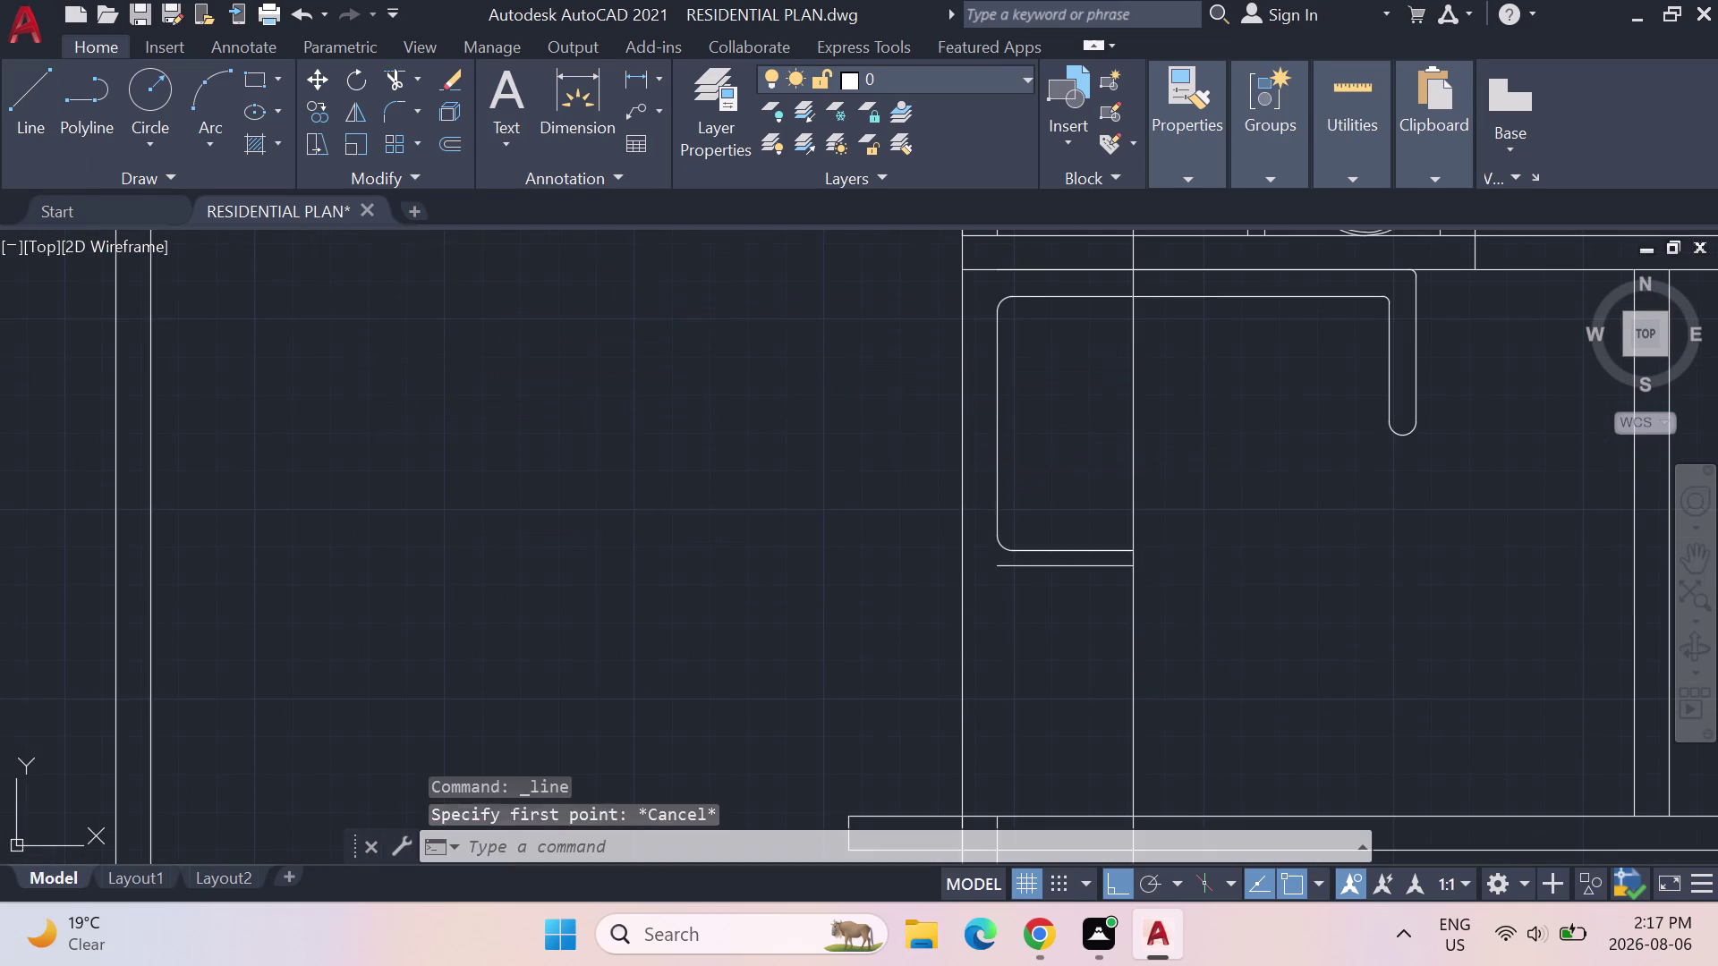
text(OFF)
Start a 3' offset of the short line below the counter, then cancel it.
key(Return)
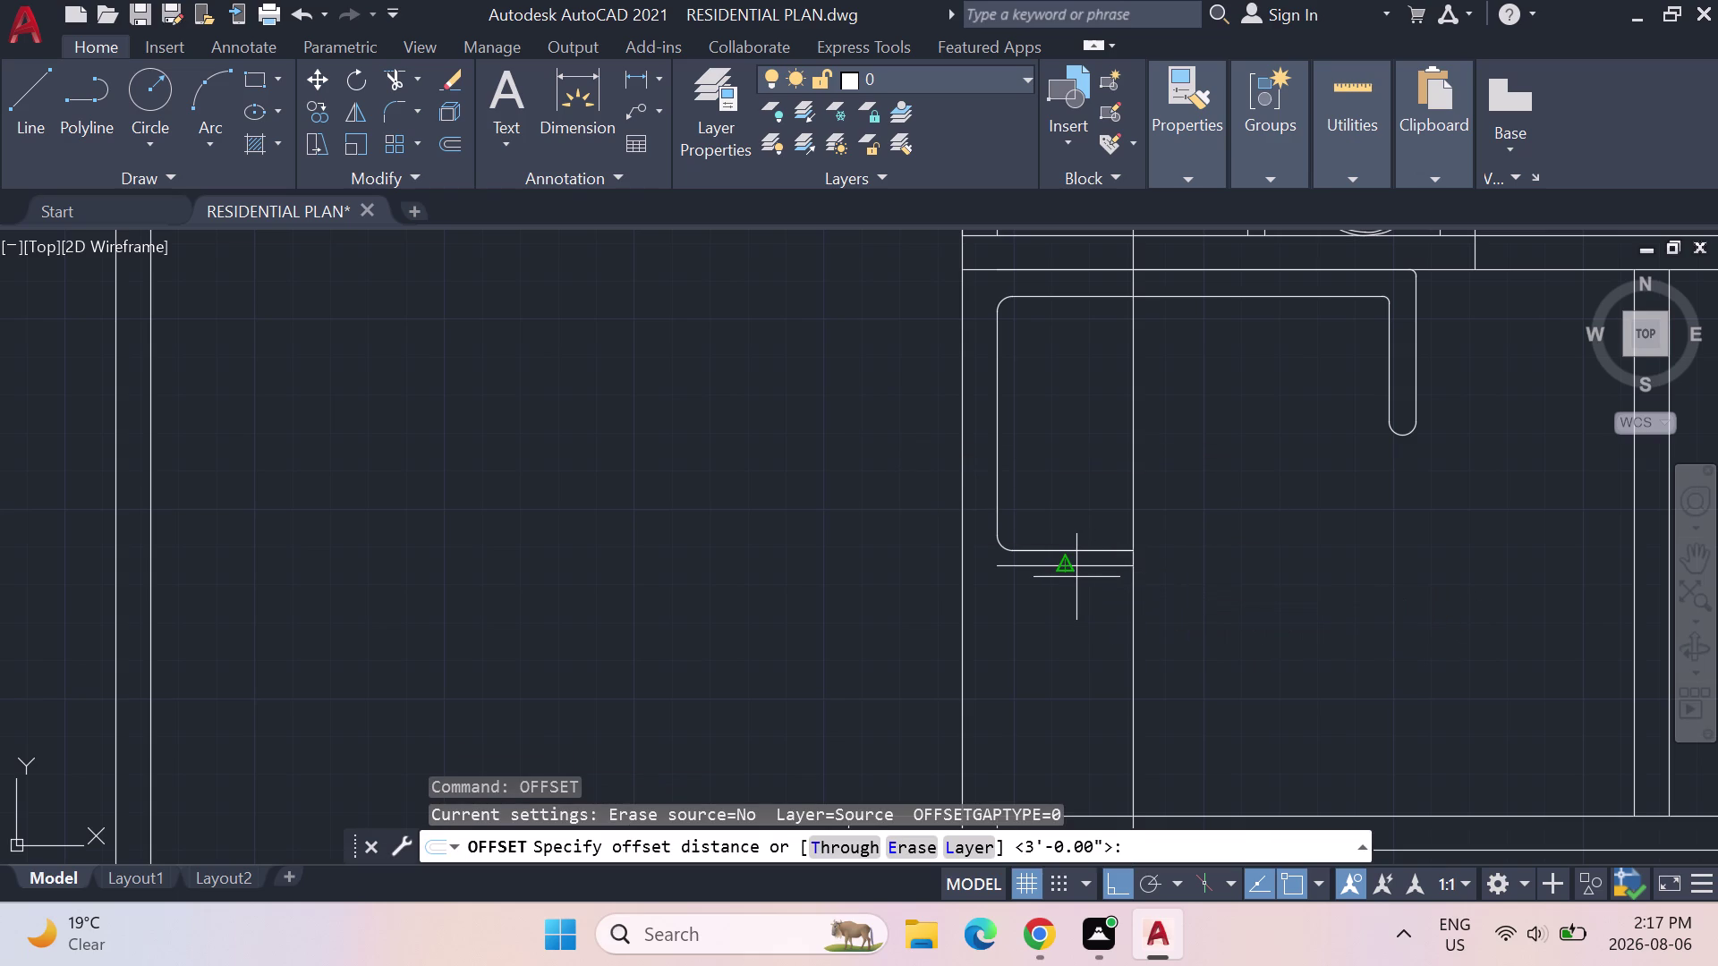
key(Return)
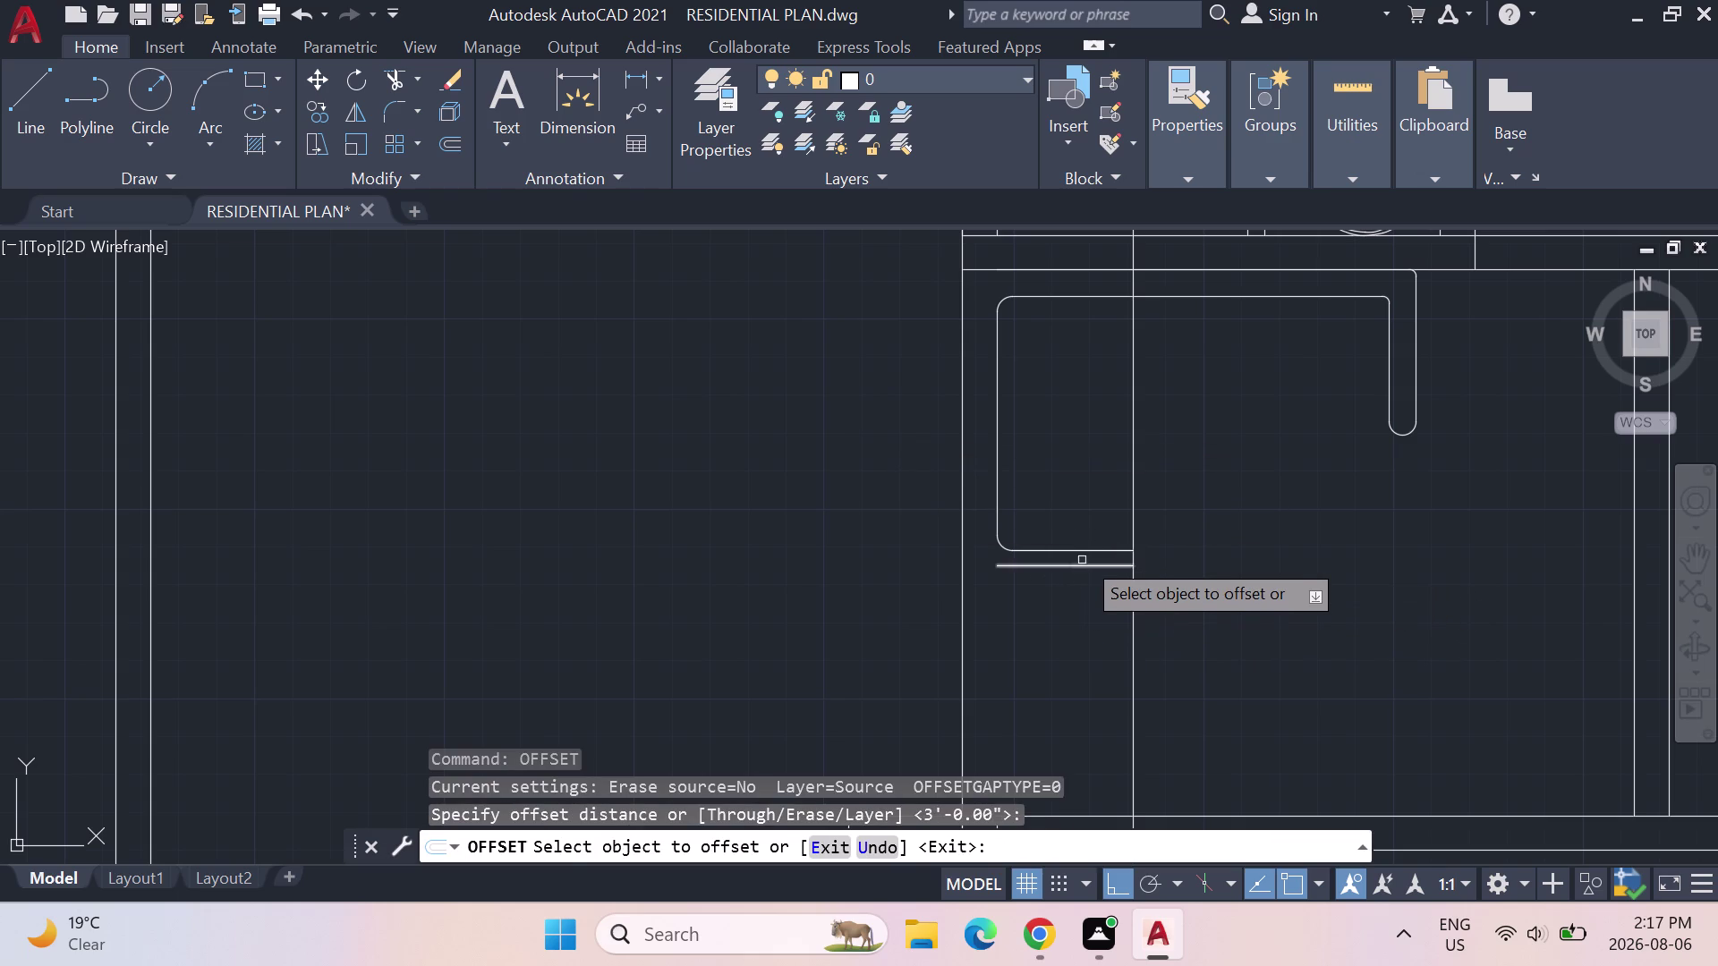
click(1080, 570)
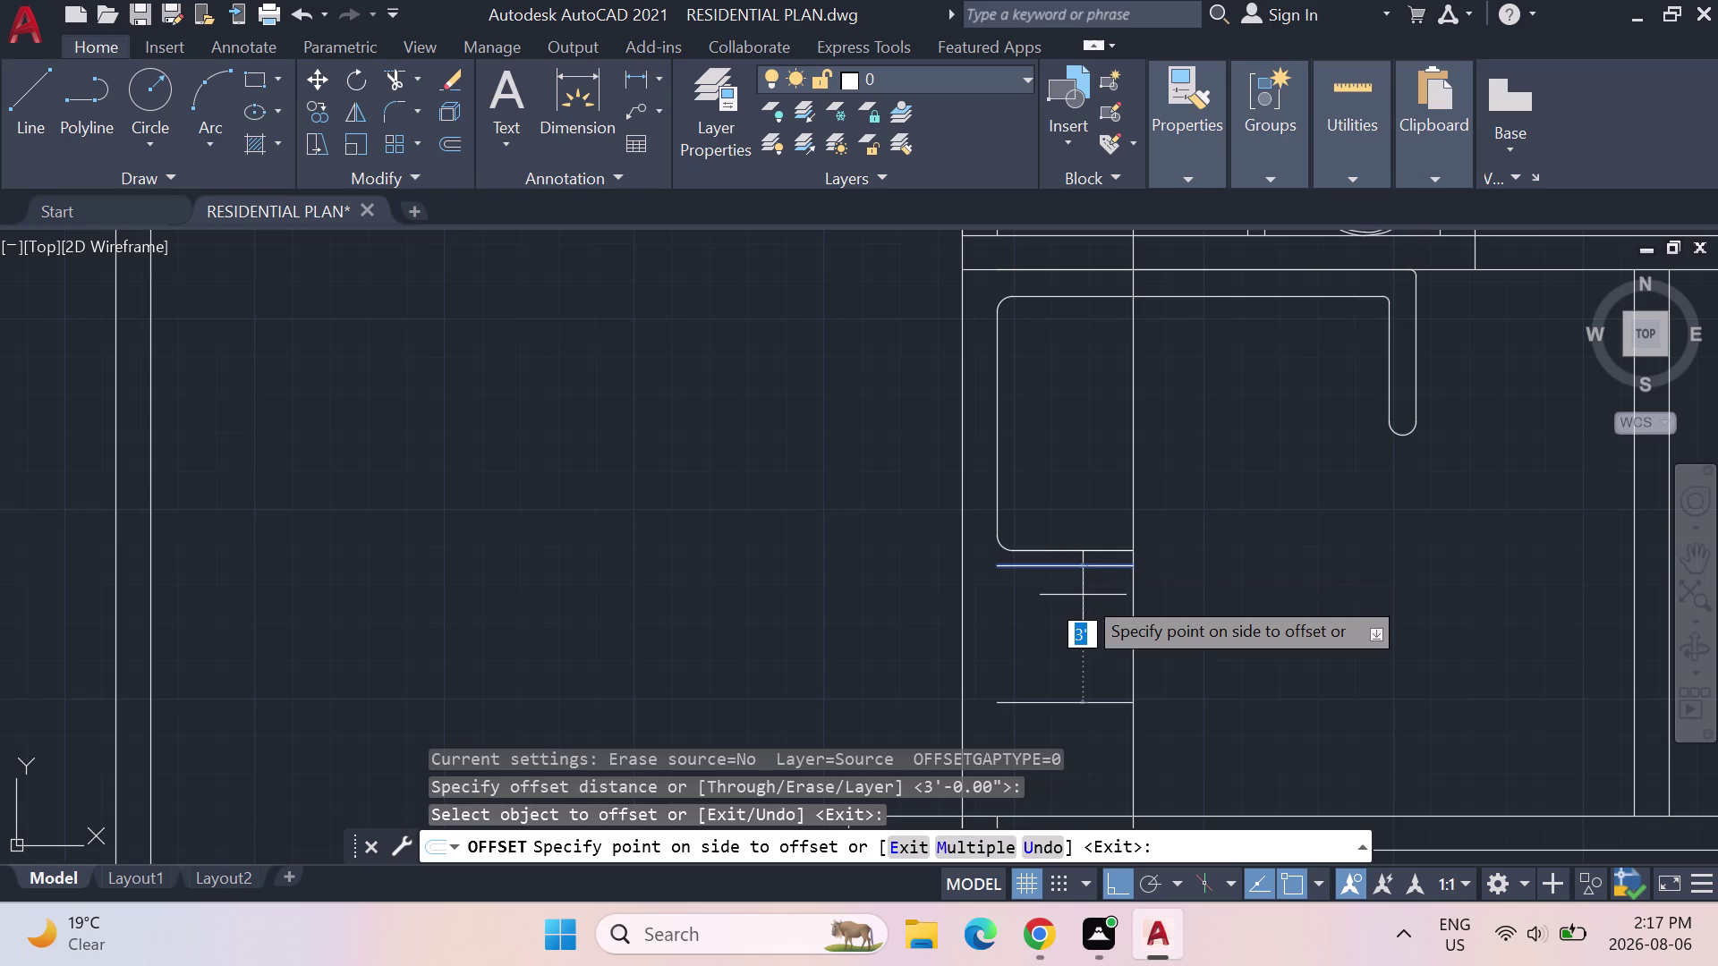
key(Escape)
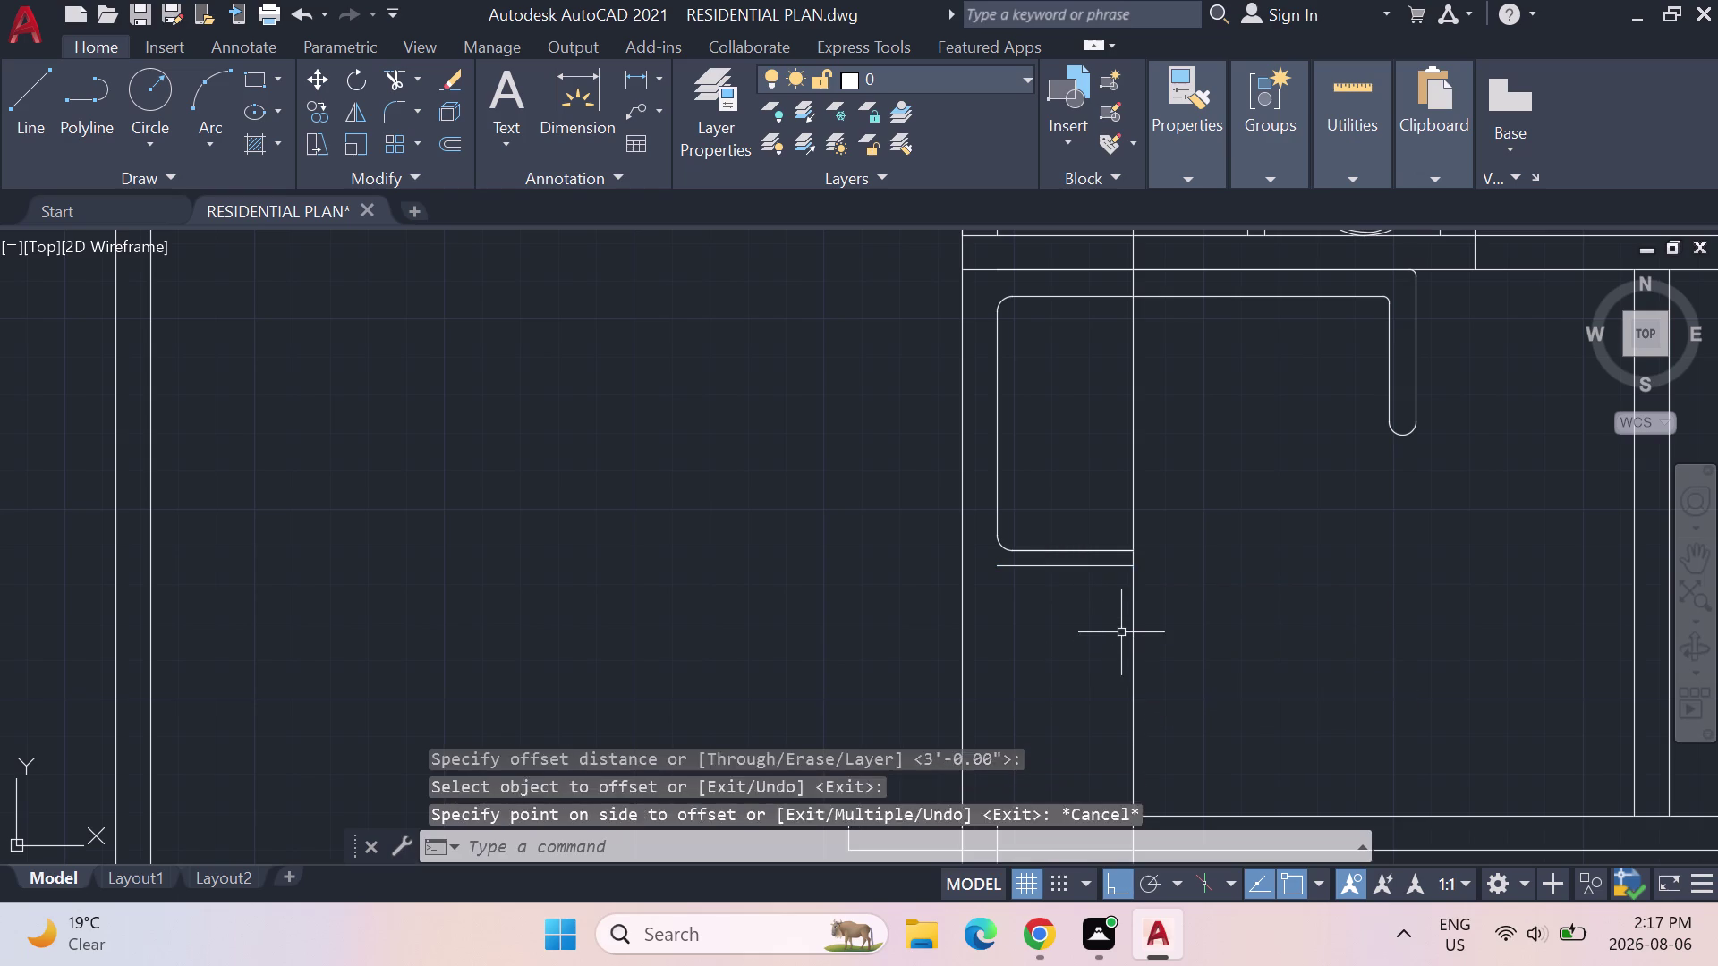
key(Escape)
key(Escape)
scroll(up, 3)
key(Escape)
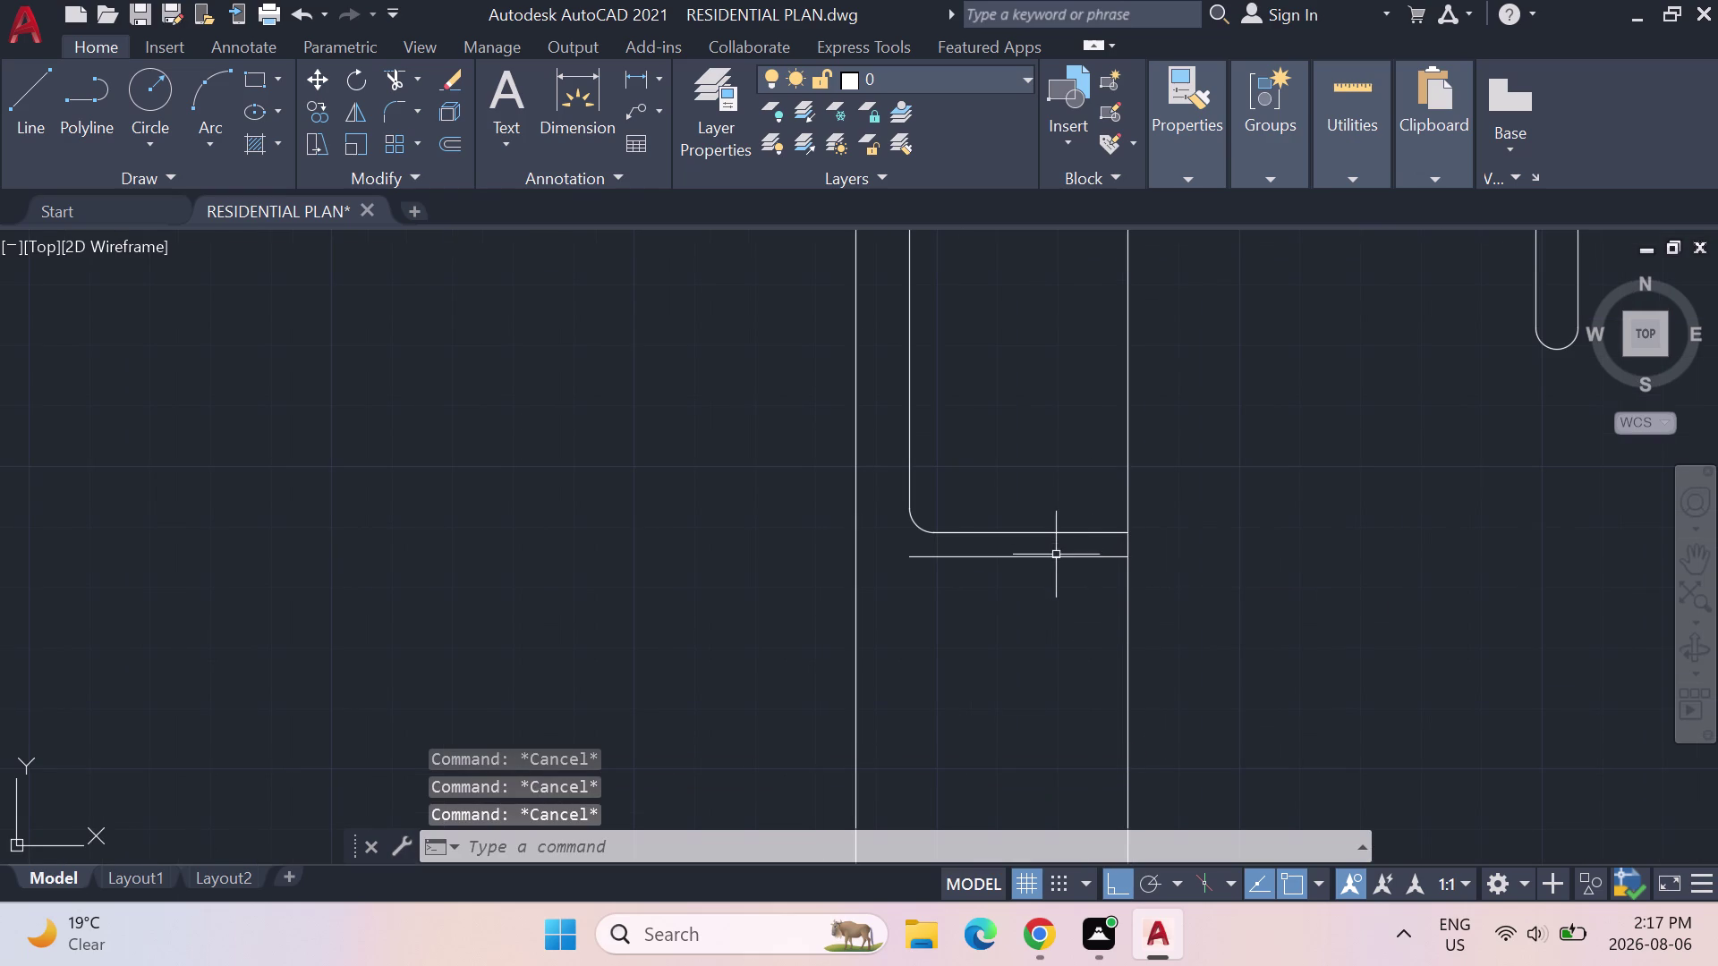
Start a distance measurement, then cancel it.
click(1363, 120)
click(1372, 210)
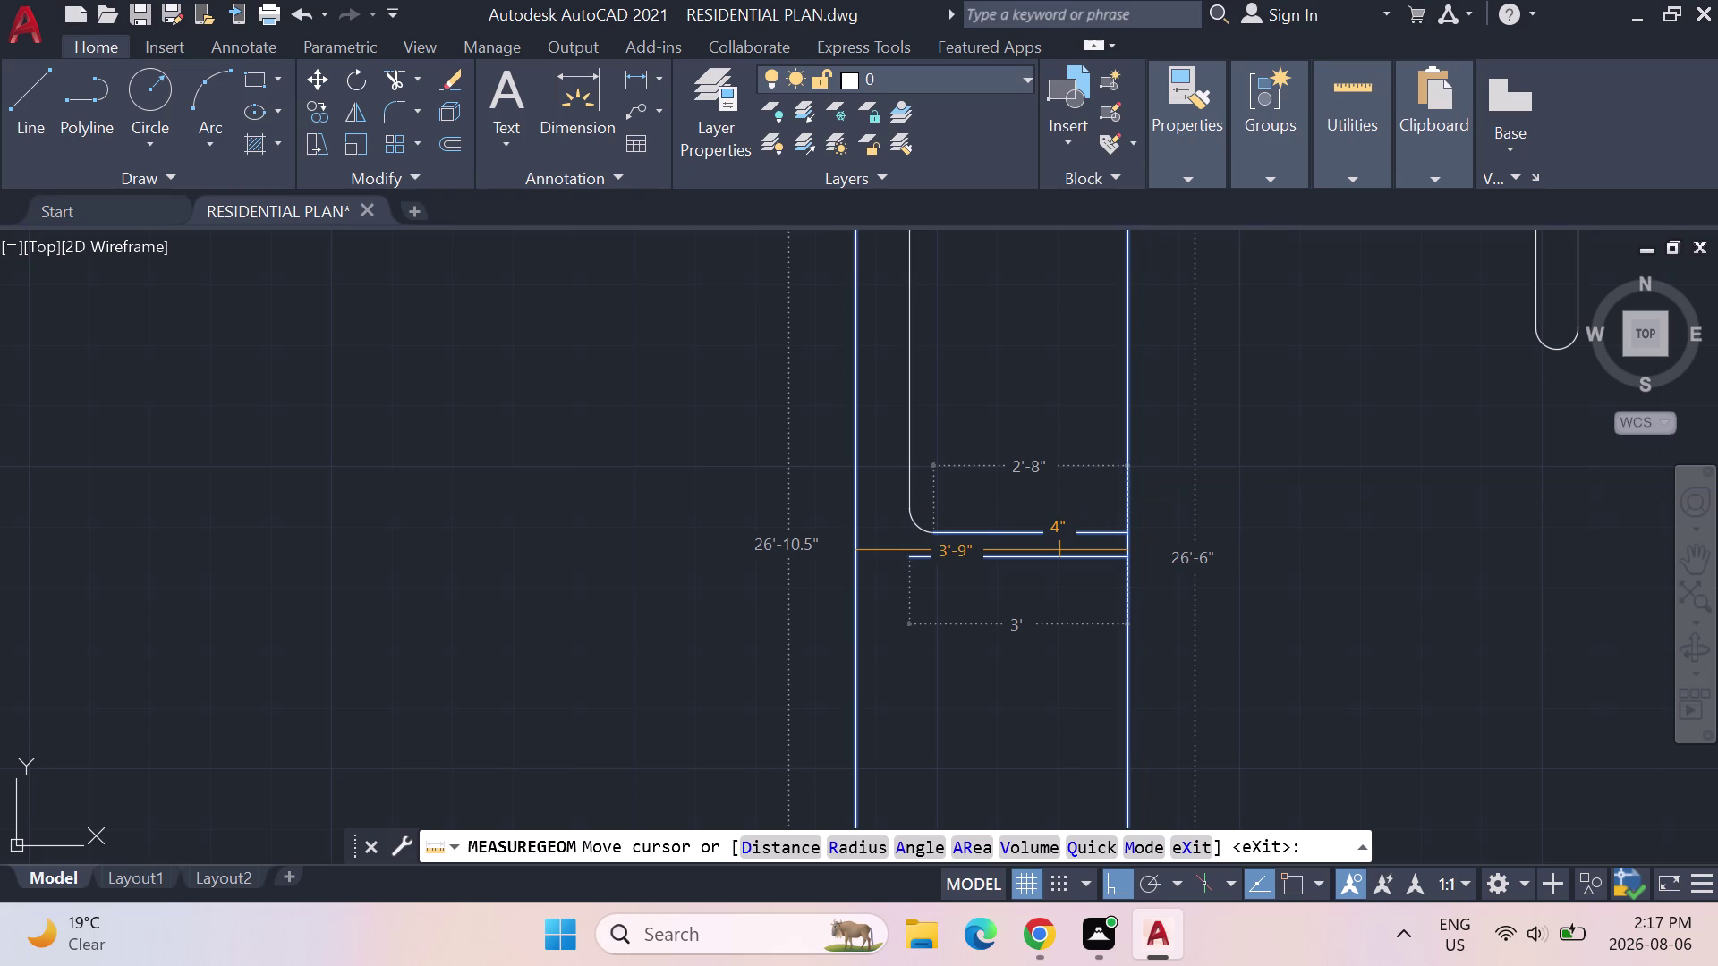
key(Escape)
key(Escape)
key(Escape)
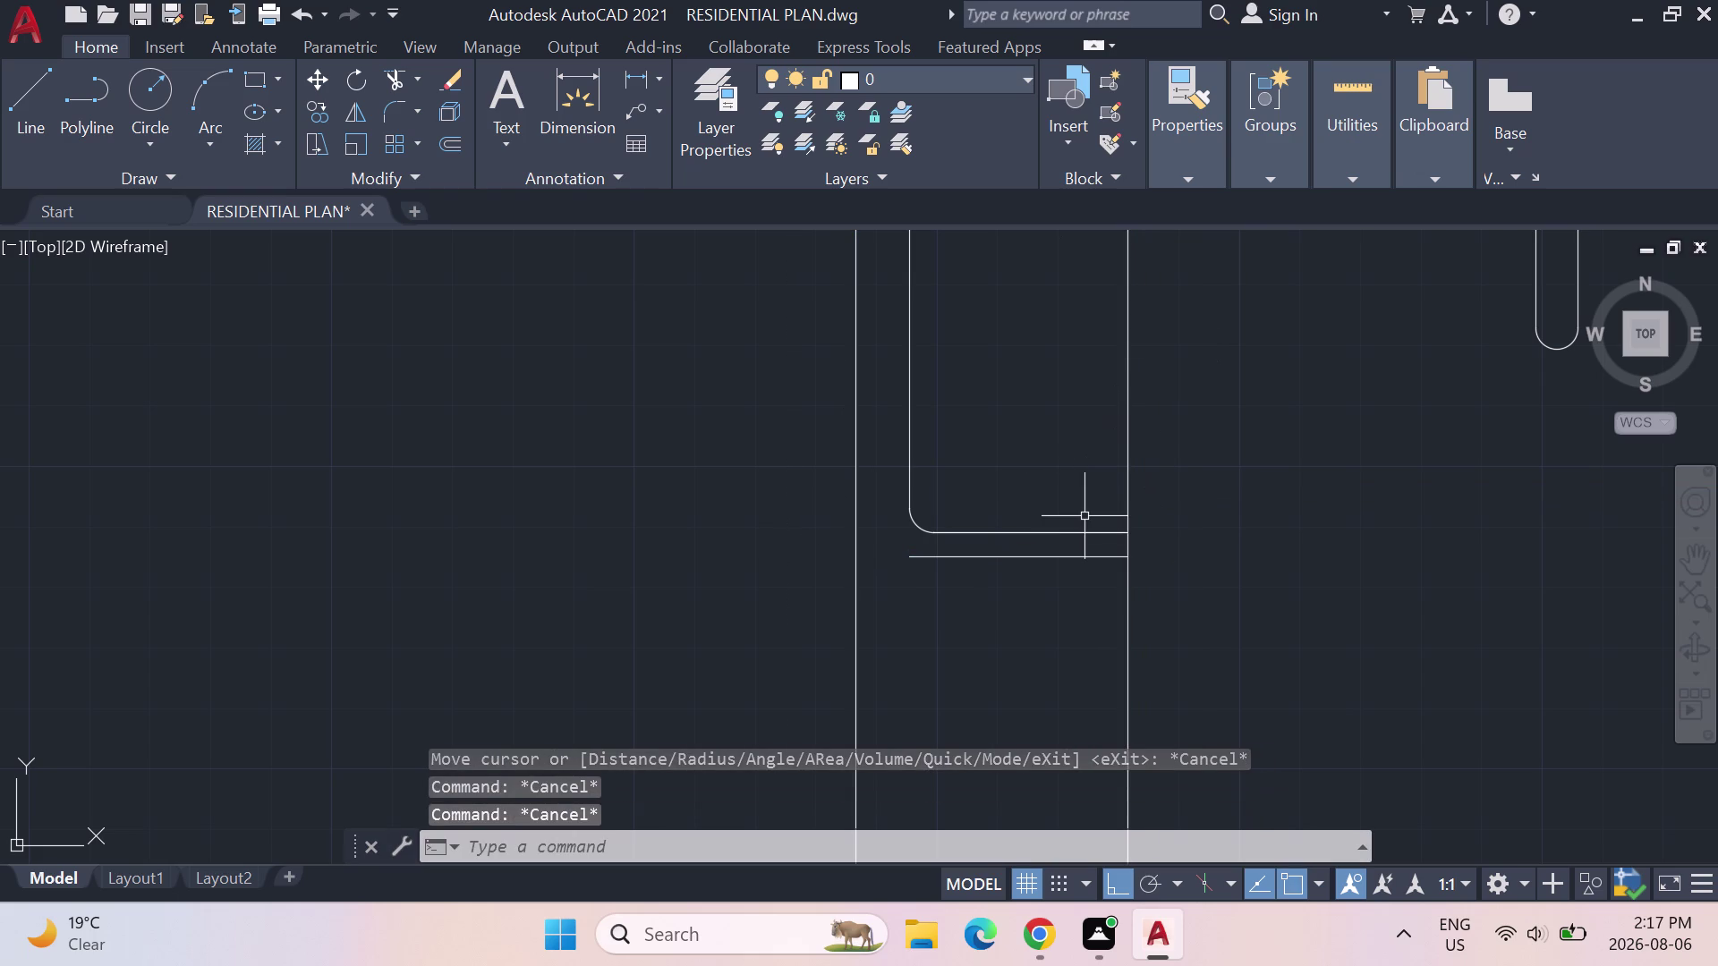
Offset the horizontal line 4" downward beneath the counter outline.
text(OFF)
key(Return)
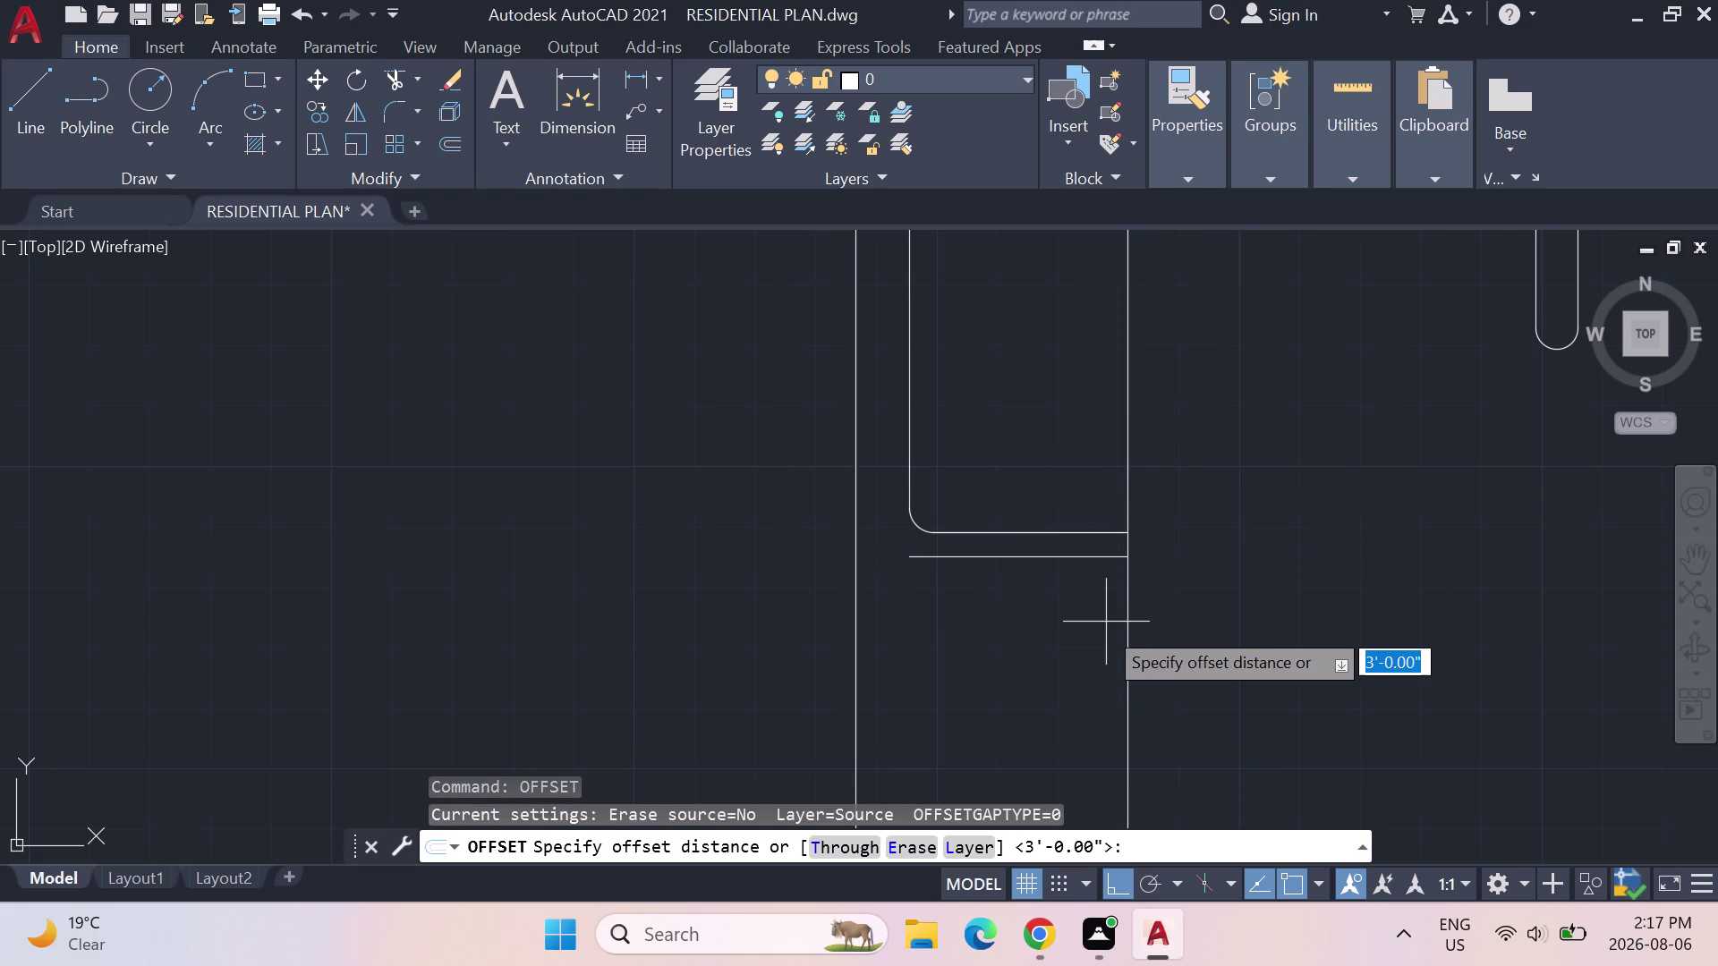
text(4")
key(Return)
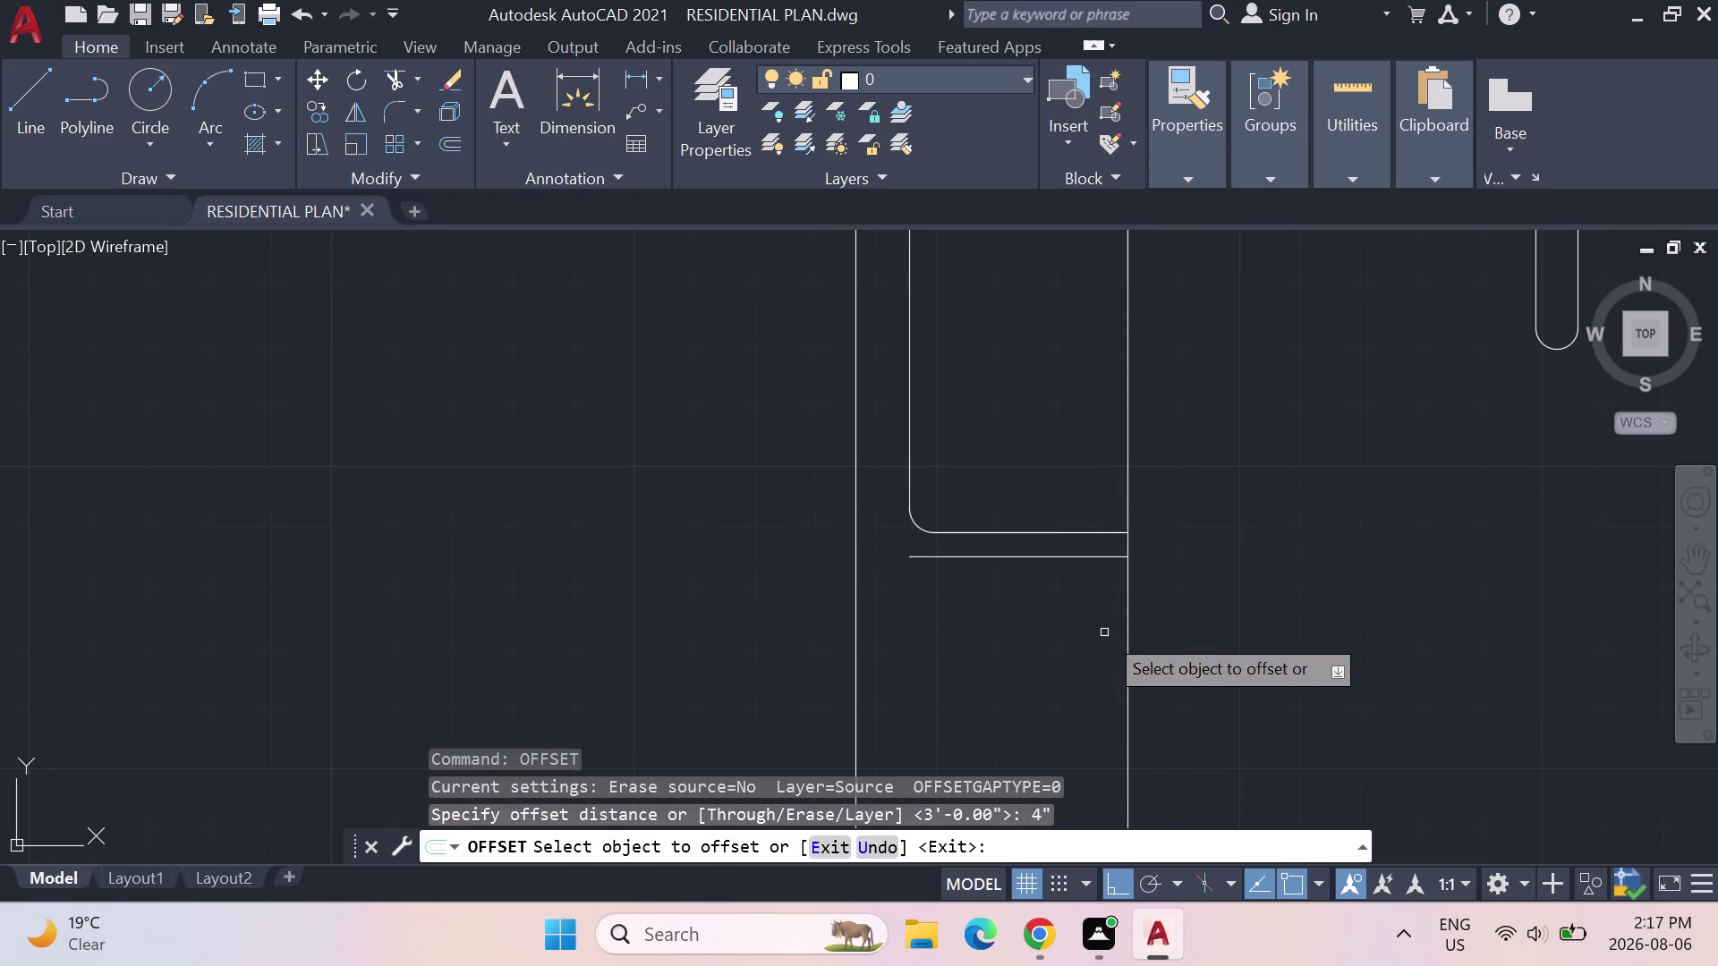
click(1024, 559)
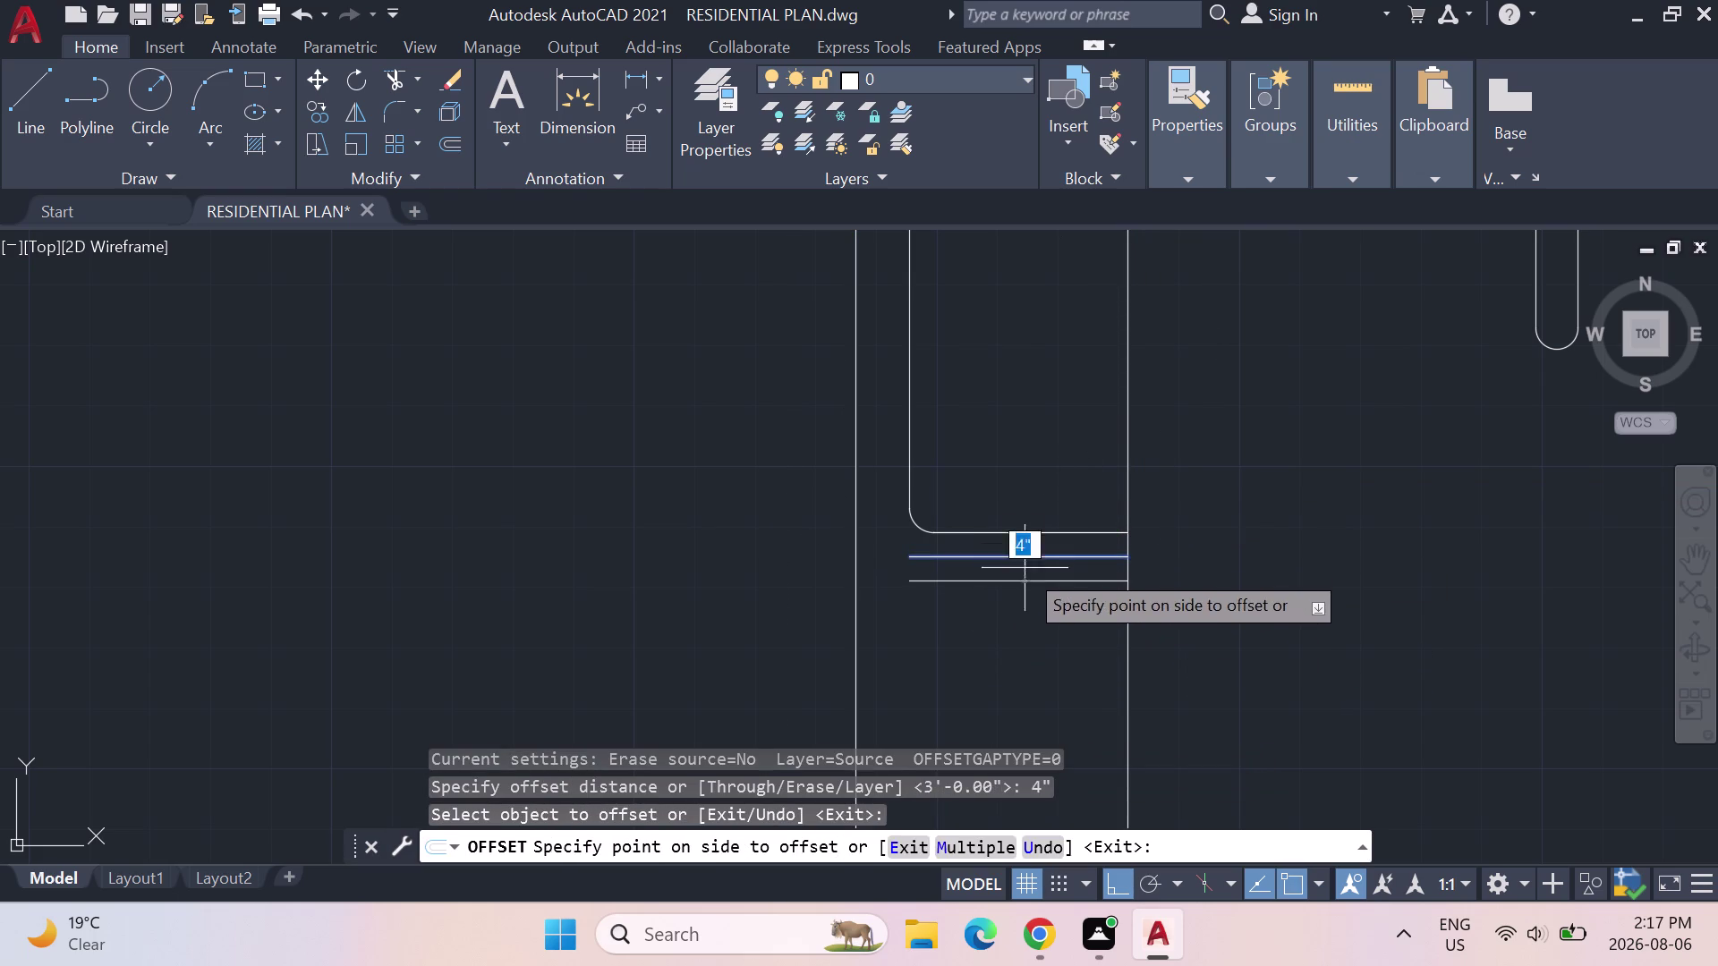
click(1025, 576)
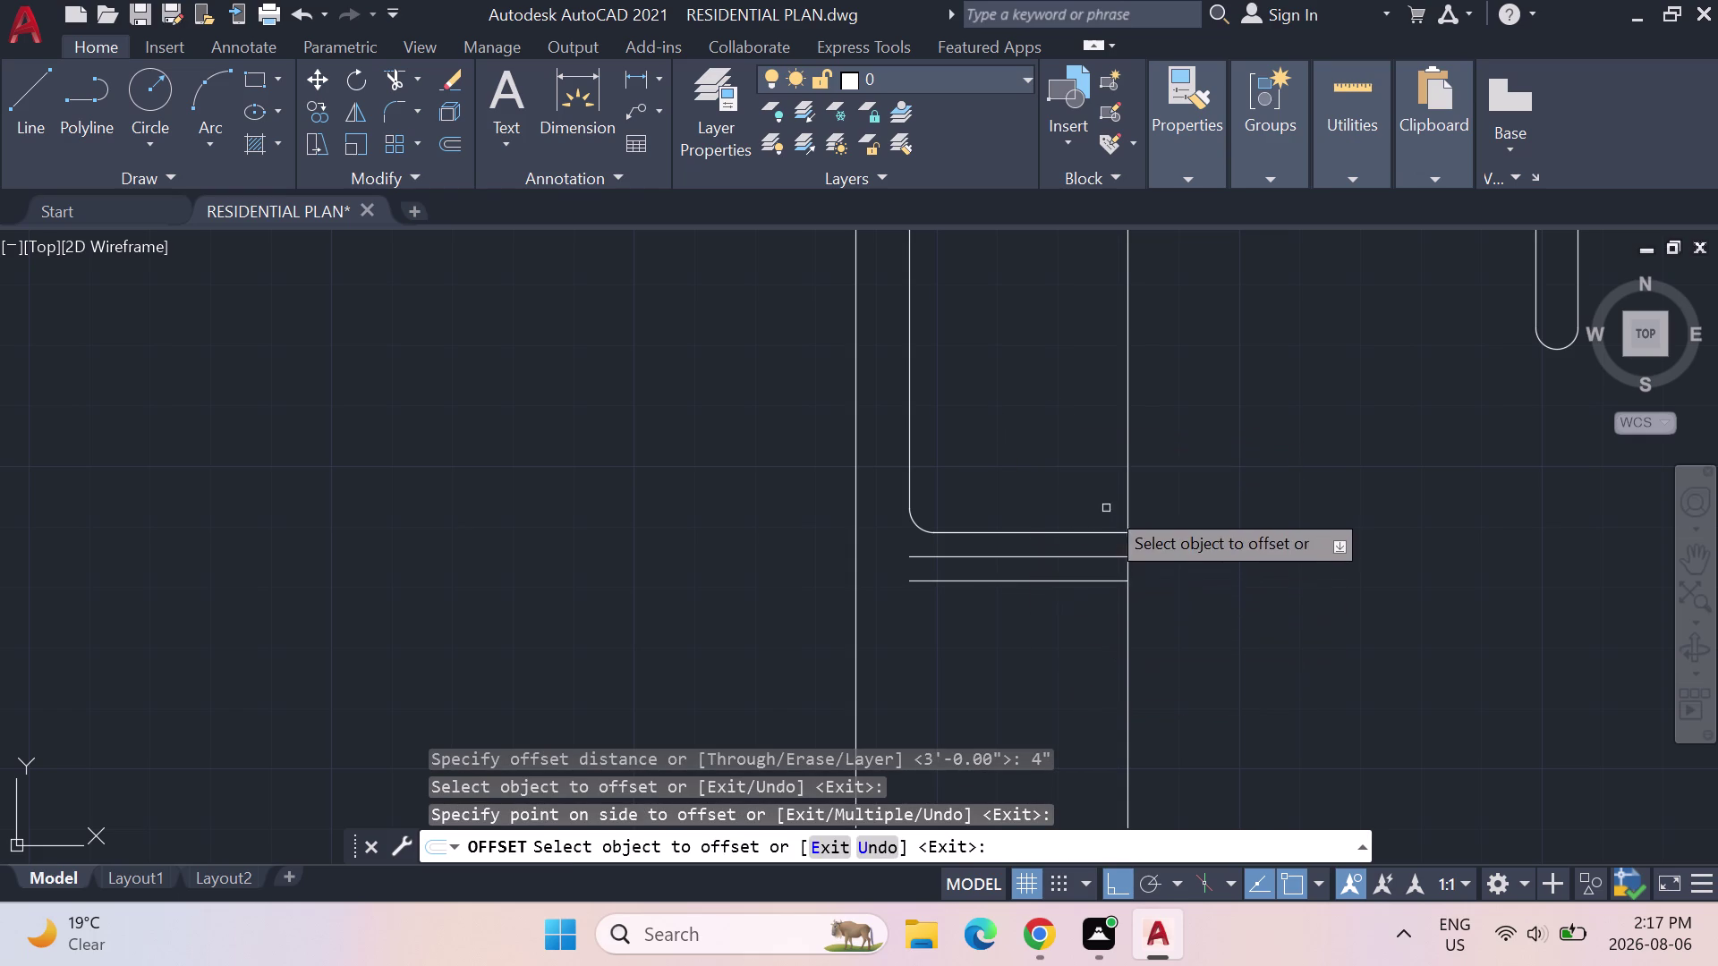
scroll(down, 3)
scroll(down, 3)
middle_drag(1154, 580, 1142, 580)
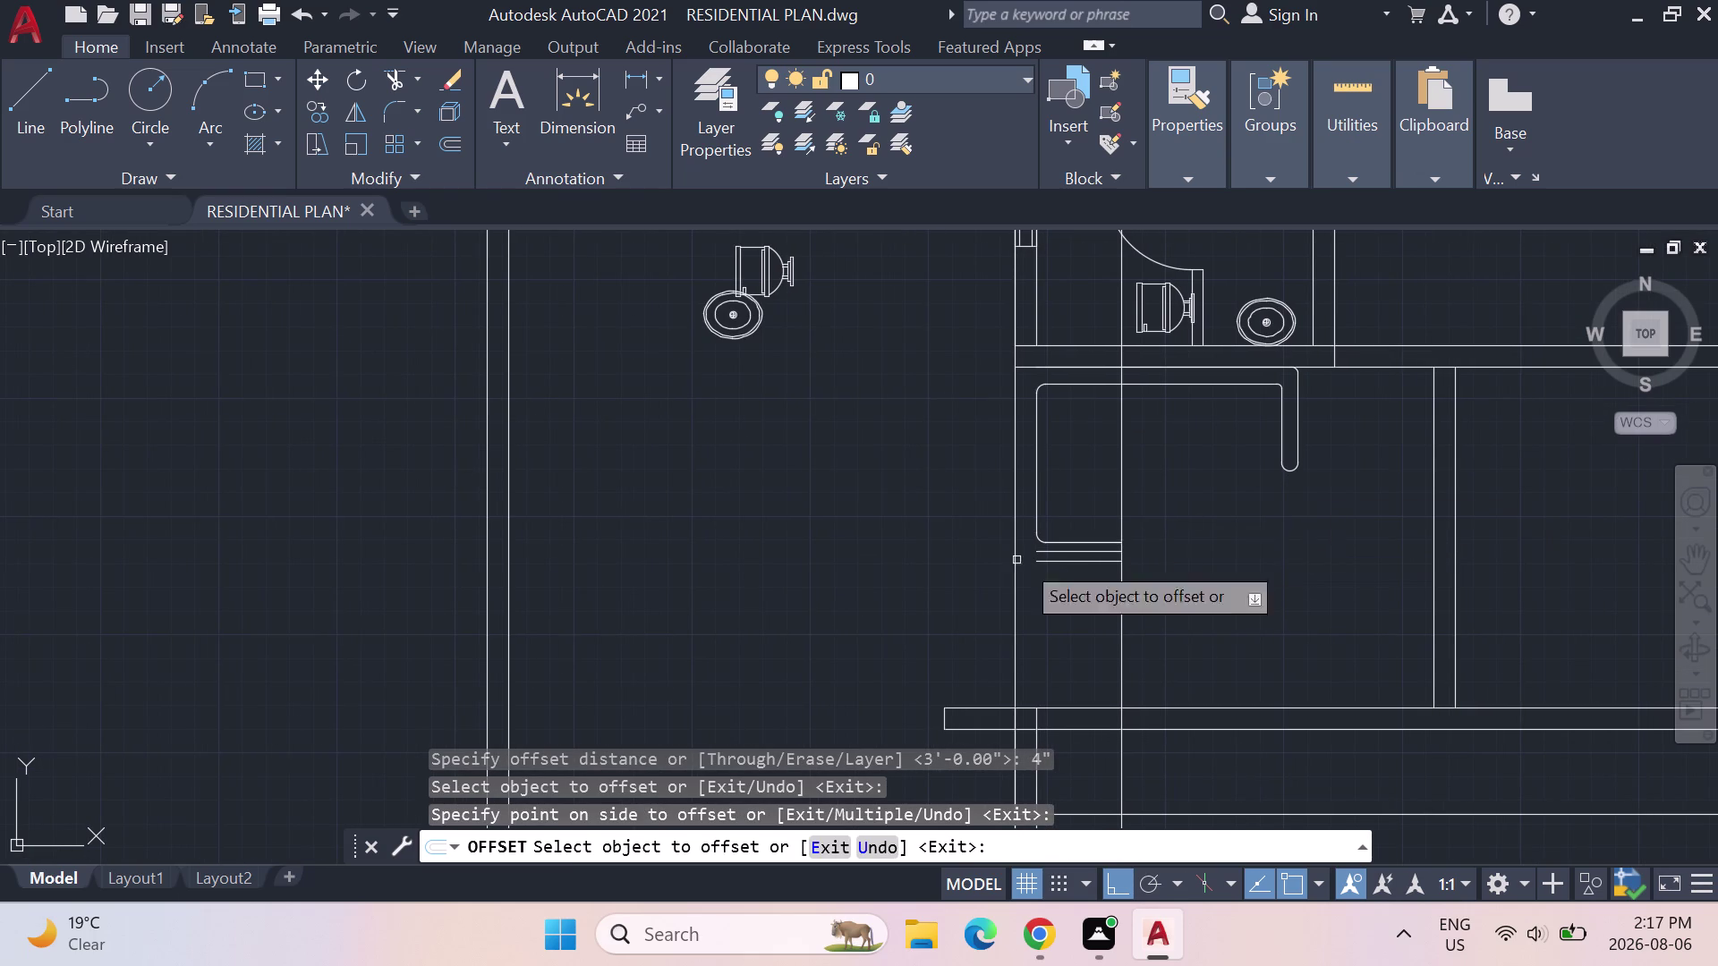
Select the counter's top edge line and mirror it, with the axis starting at its lower-left corner.
key(Escape)
key(Escape)
key(Escape)
click(1091, 386)
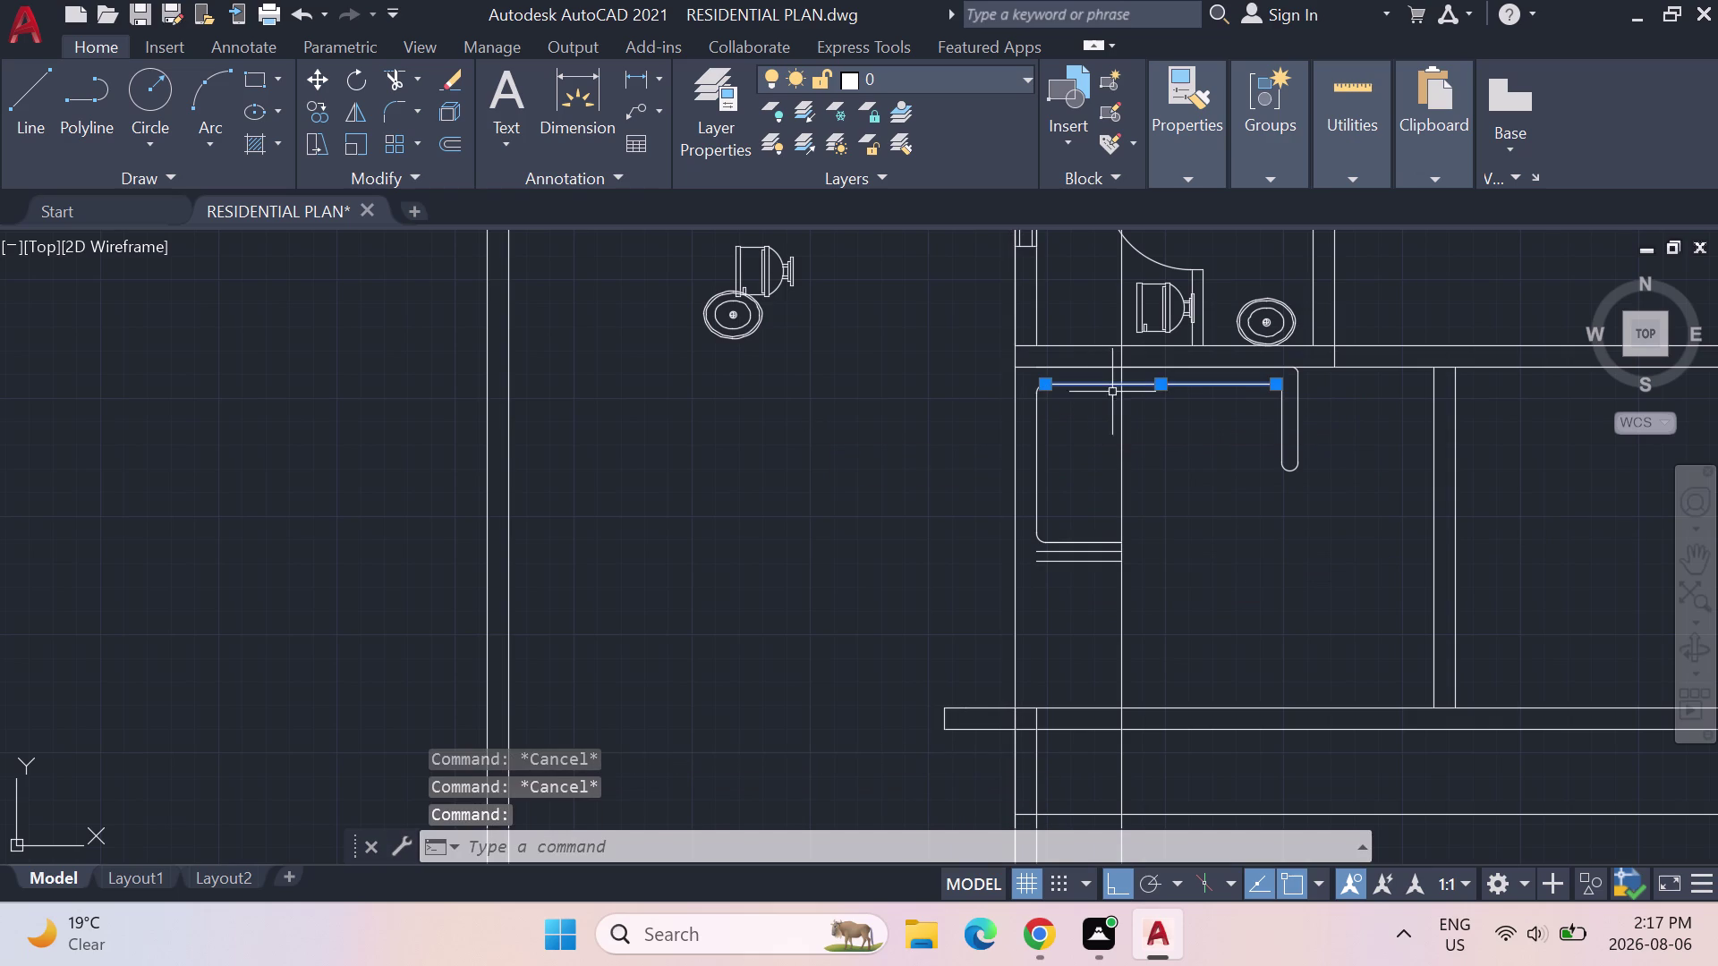
text(MI)
key(Return)
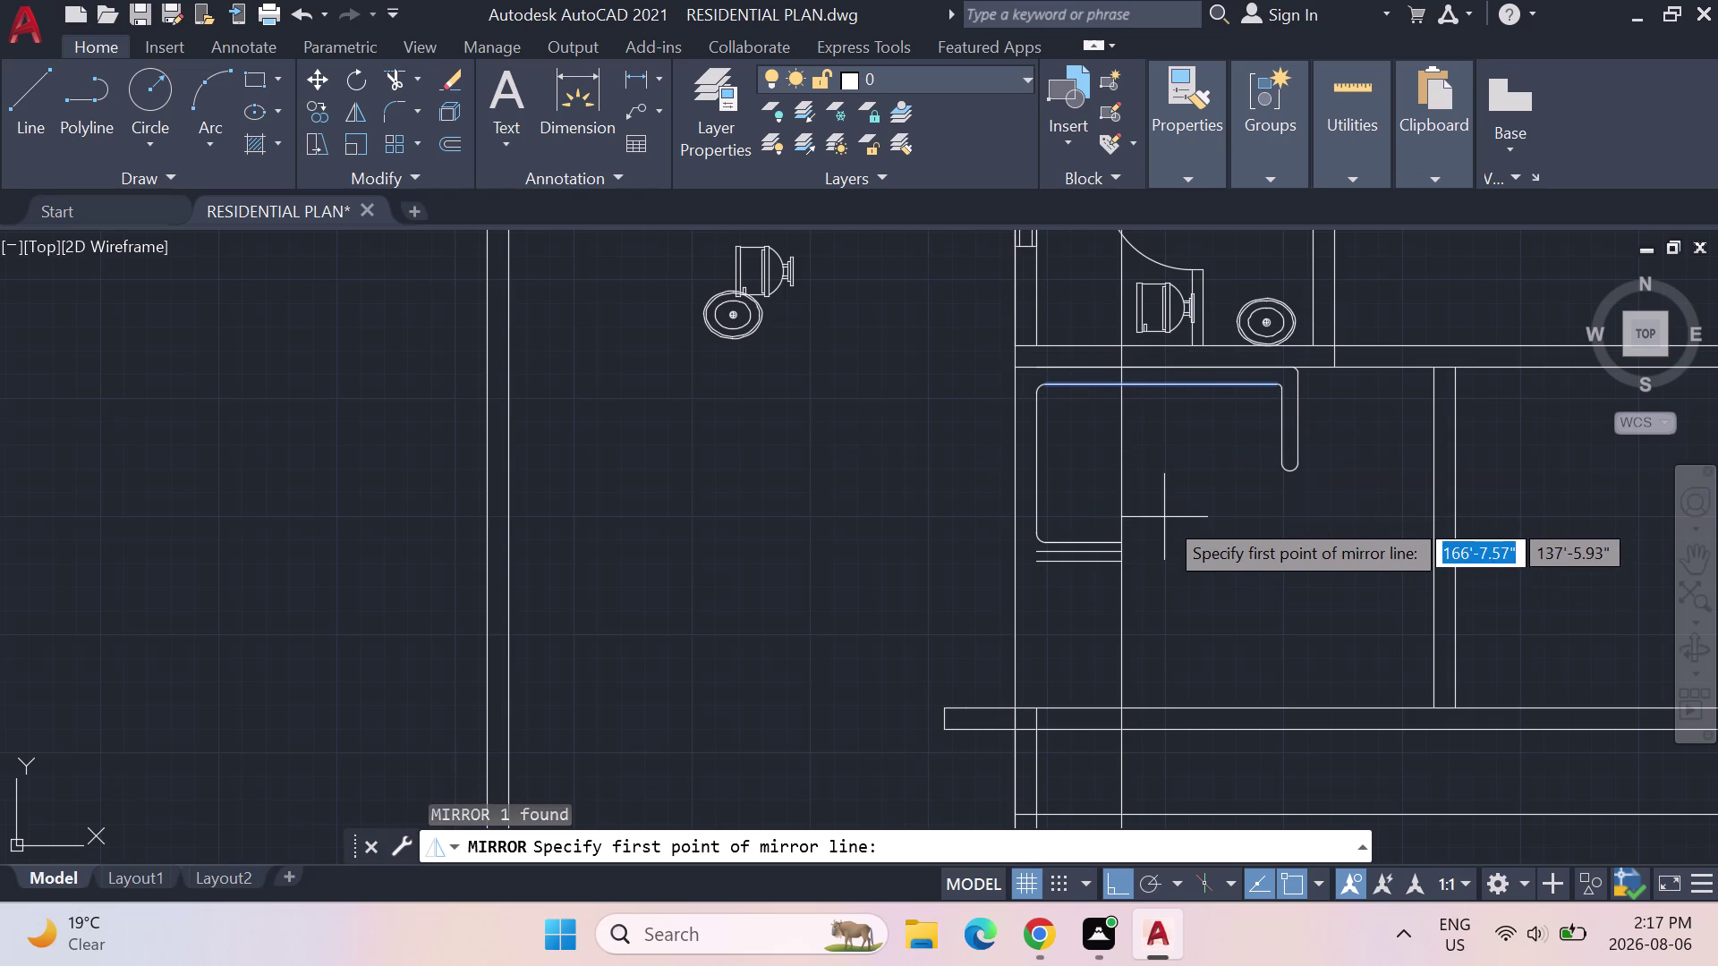
click(1115, 548)
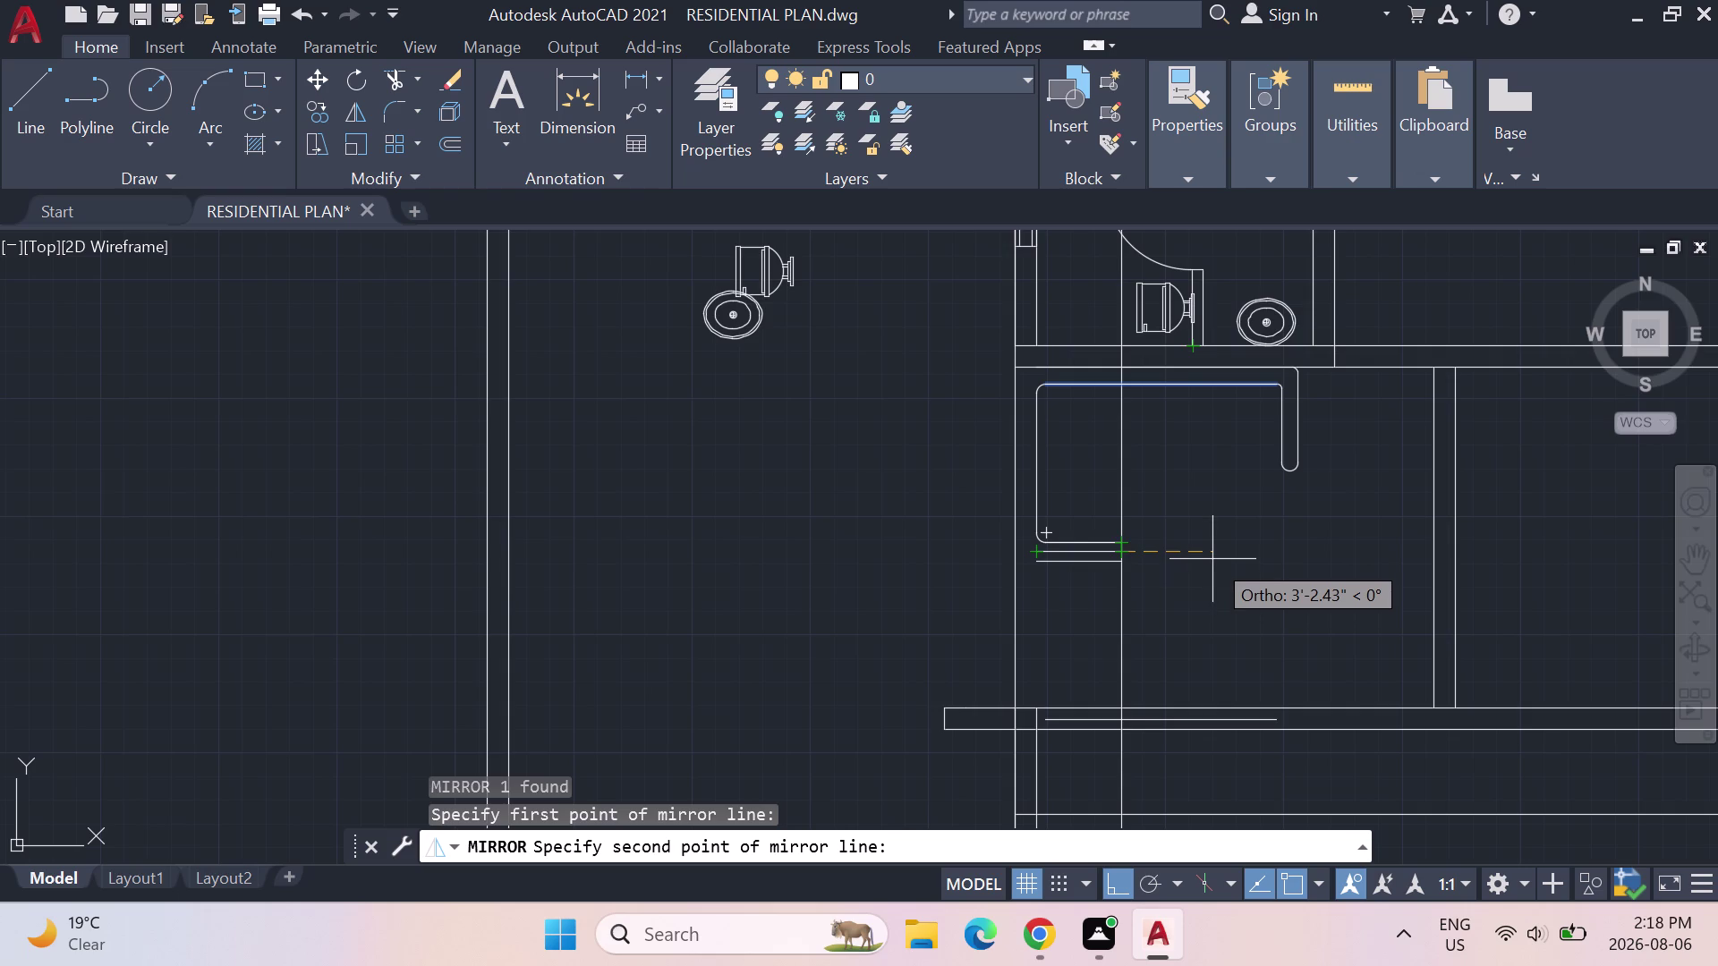
Zoom and pan across the floor plan, then cancel the counter-line mirror with Esc.
scroll(down, 3)
scroll(down, 3)
middle_drag(1320, 478, 880, 520)
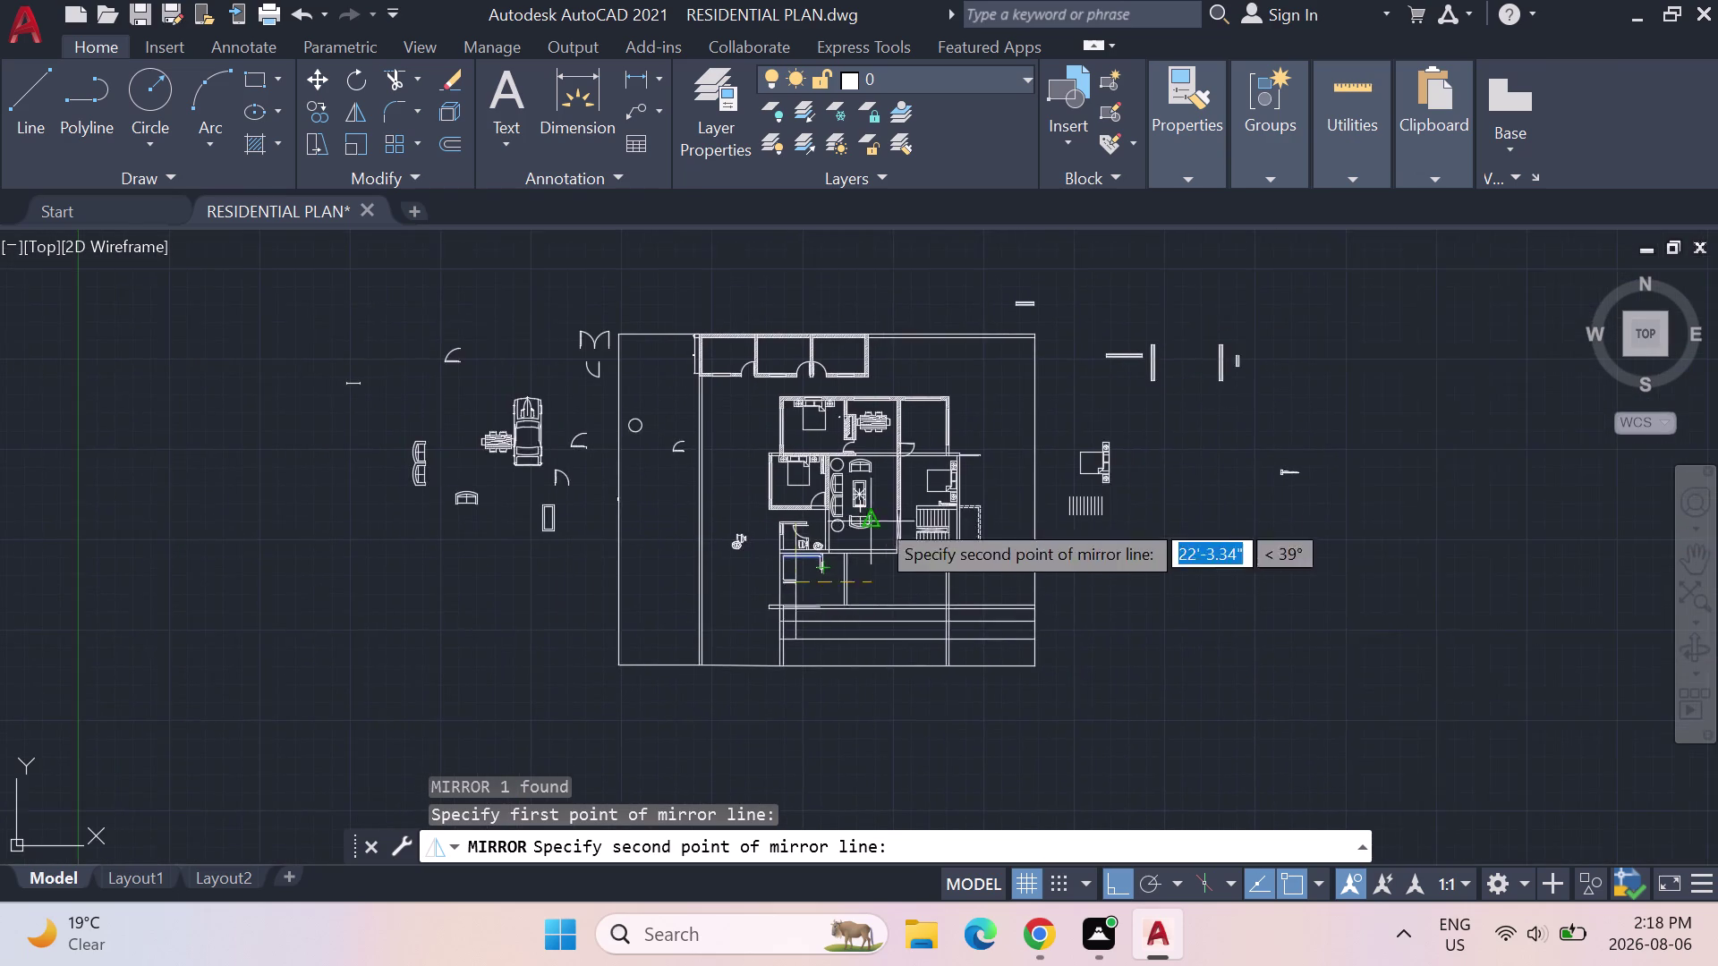
scroll(up, 3)
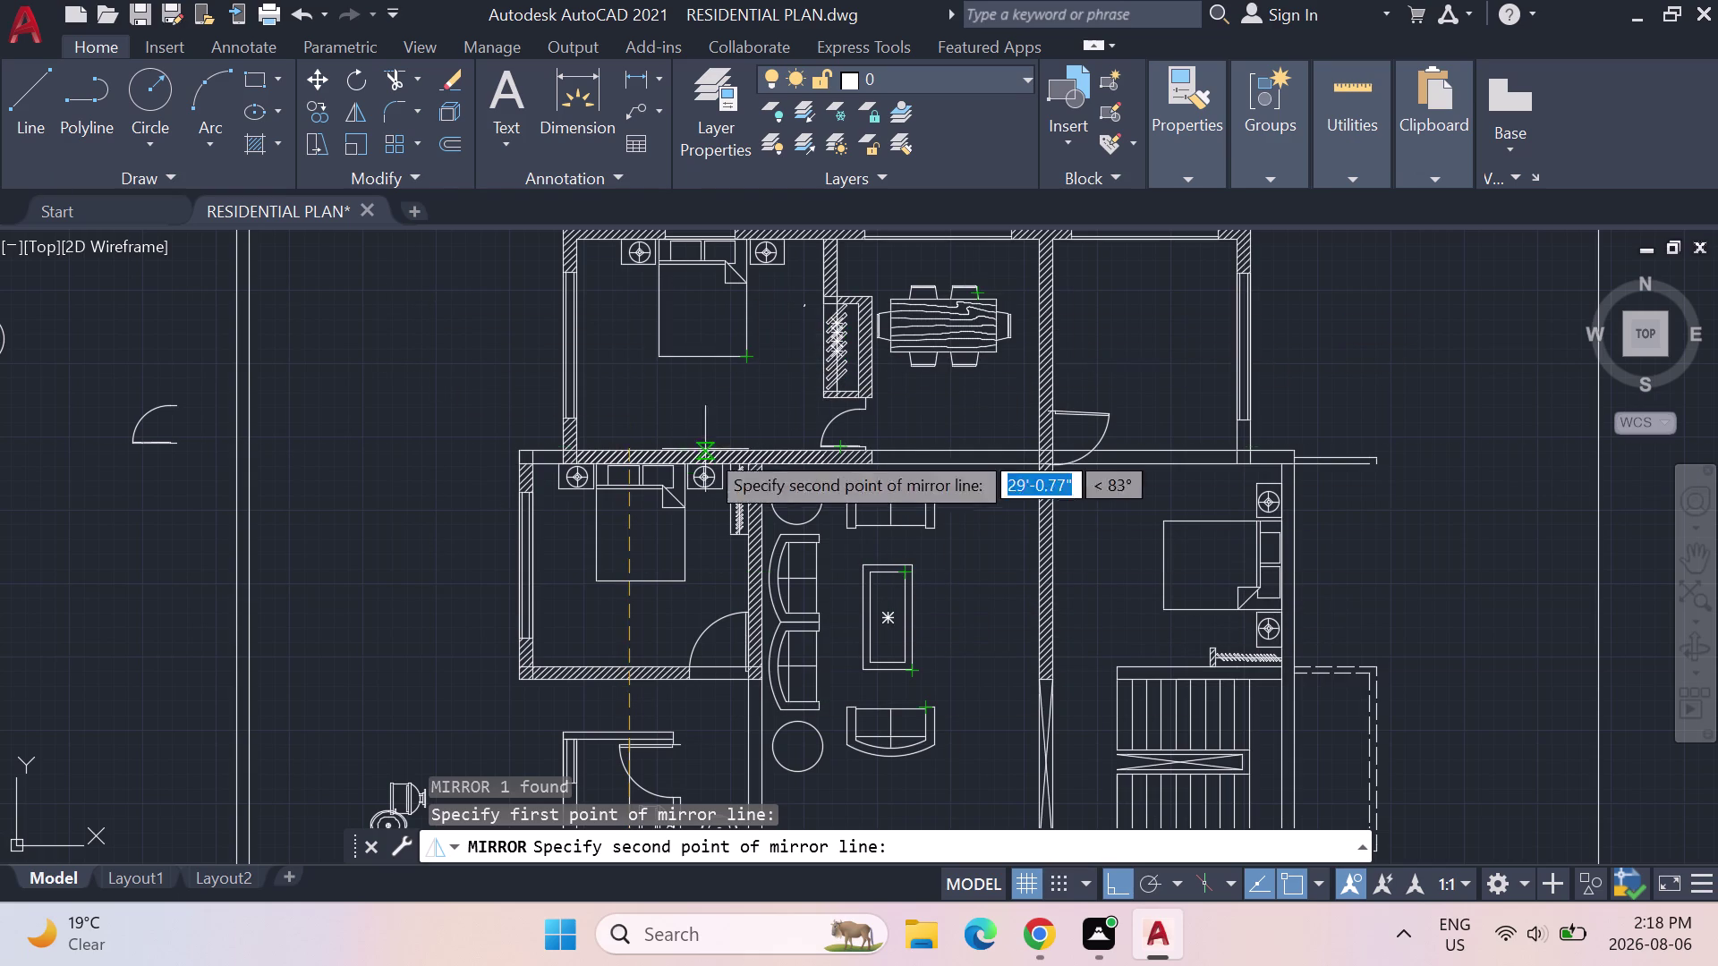
scroll(down, 3)
scroll(down, 3)
scroll(up, 3)
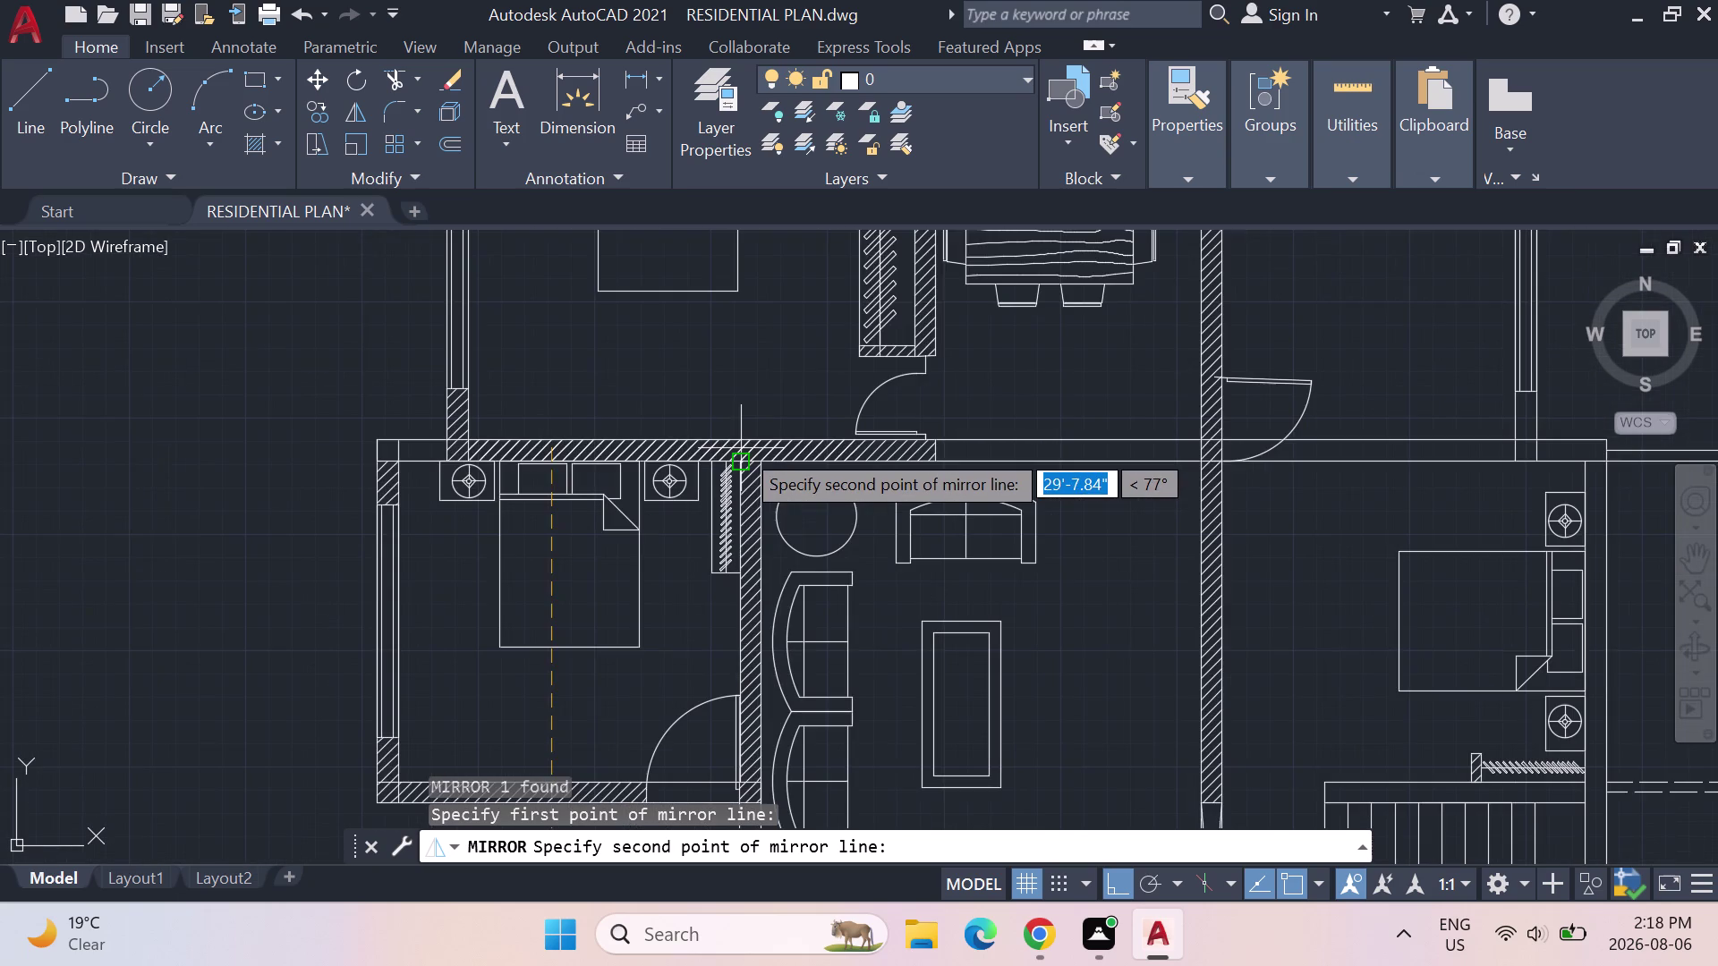
scroll(down, 3)
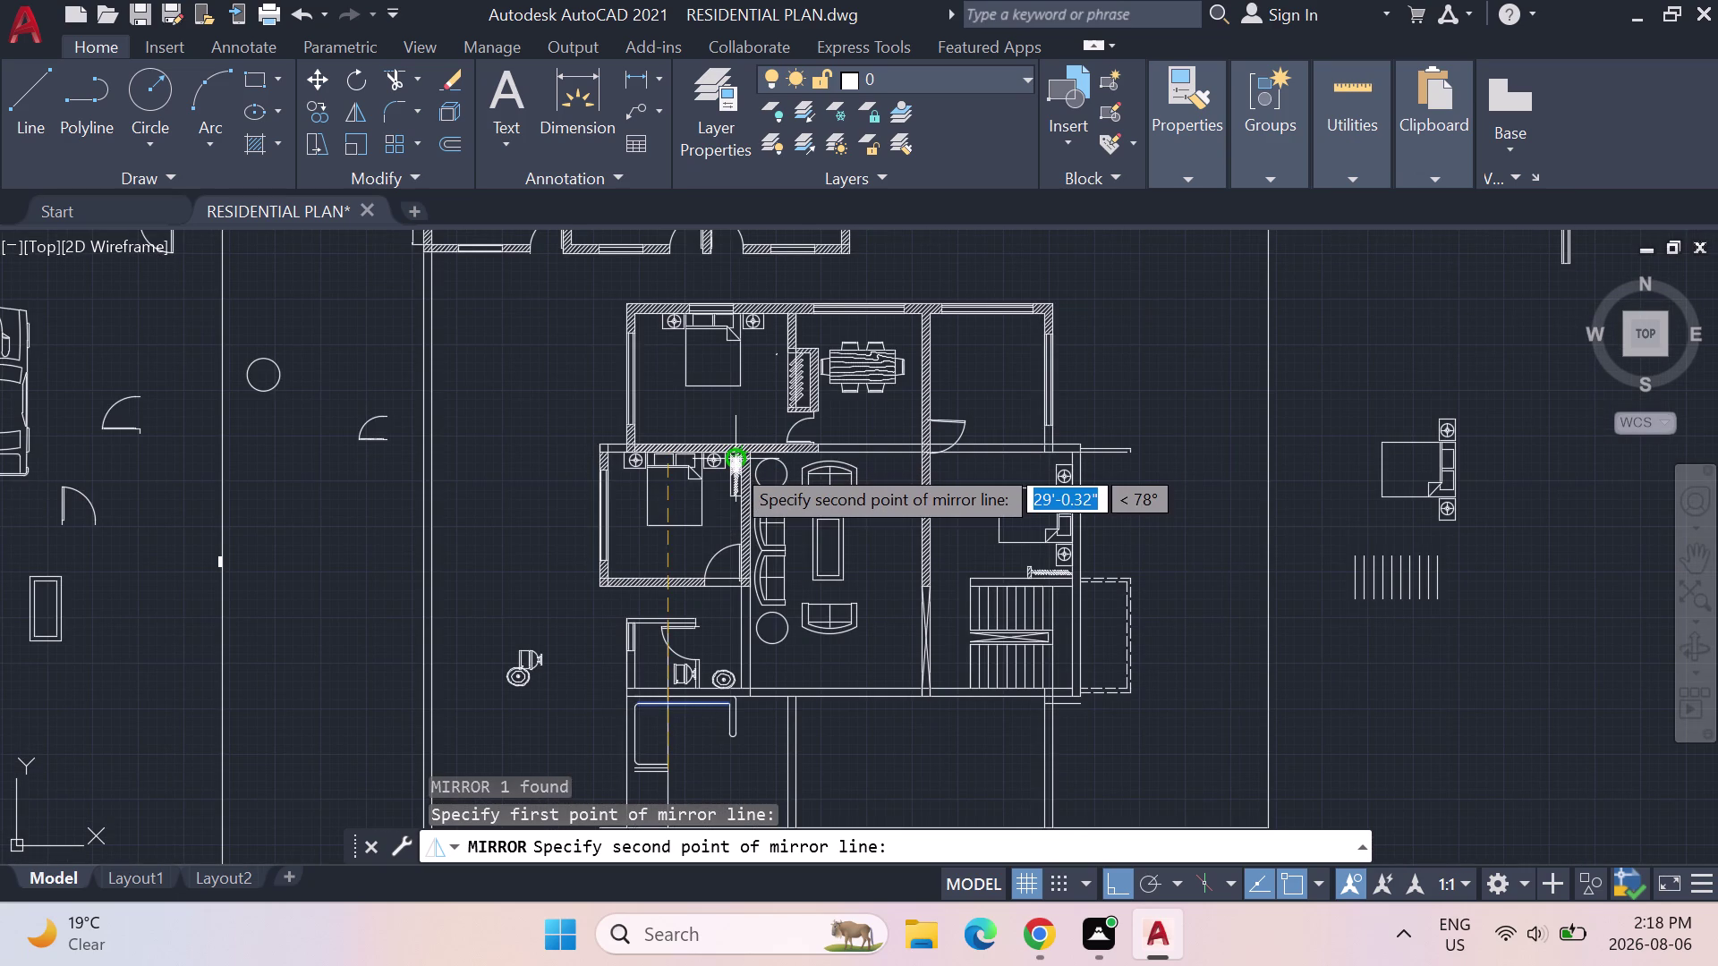
scroll(down, 3)
scroll(up, 3)
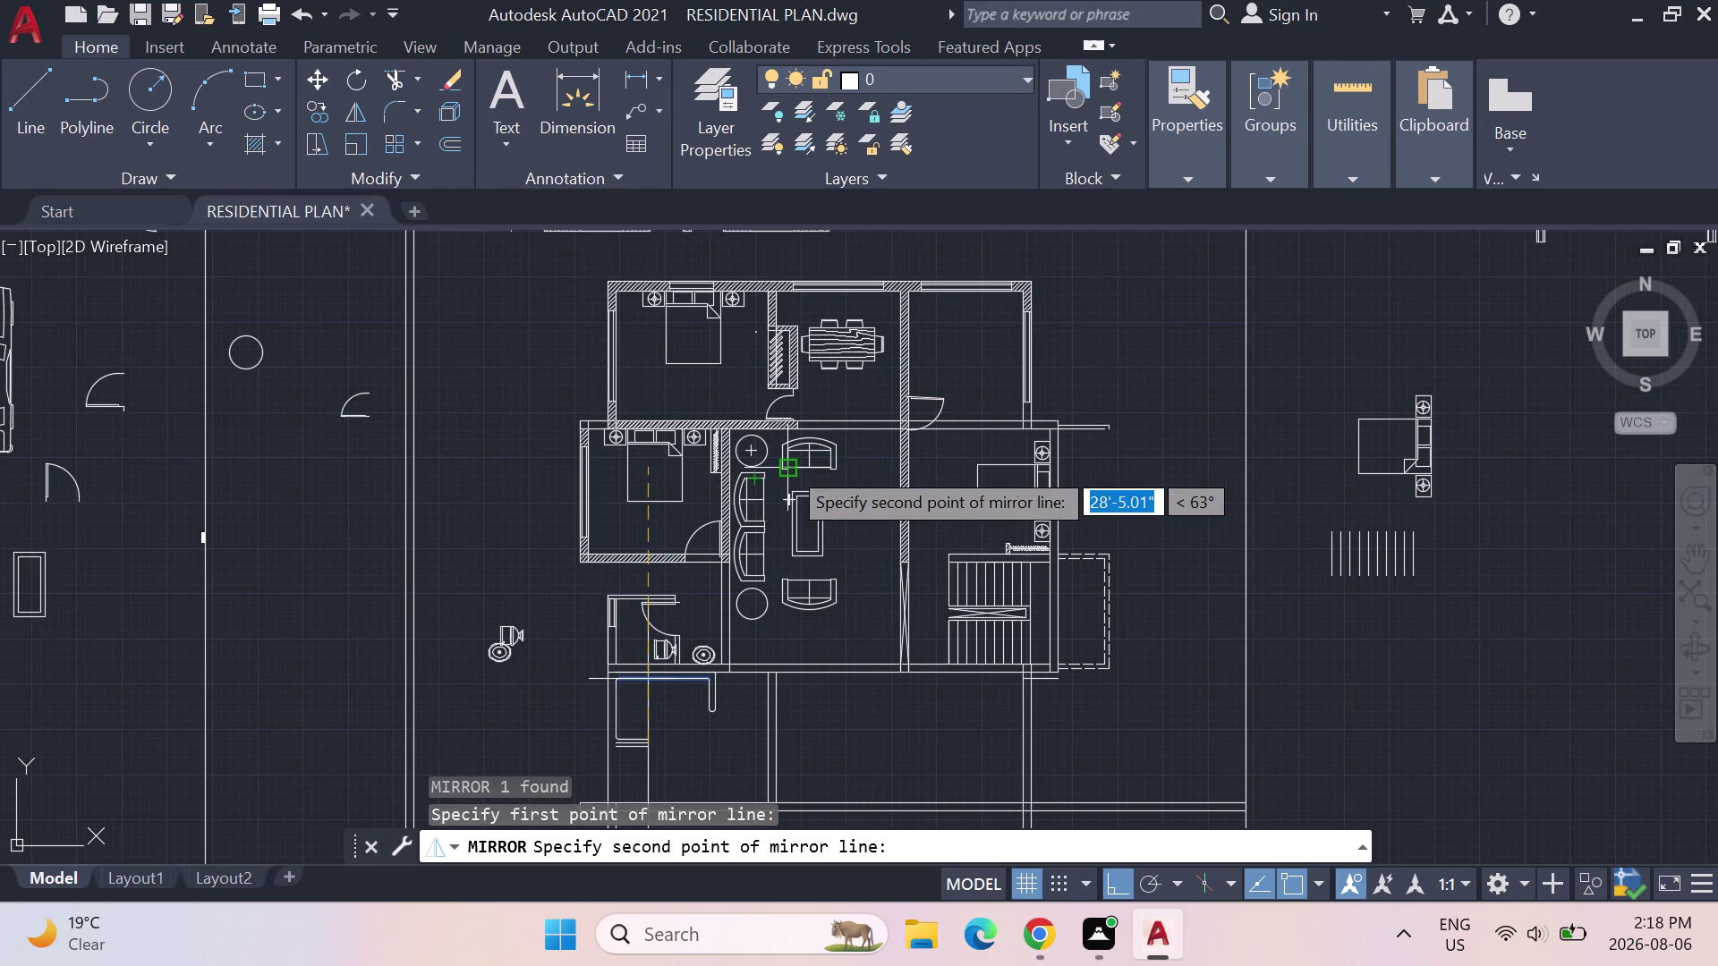
scroll(up, 3)
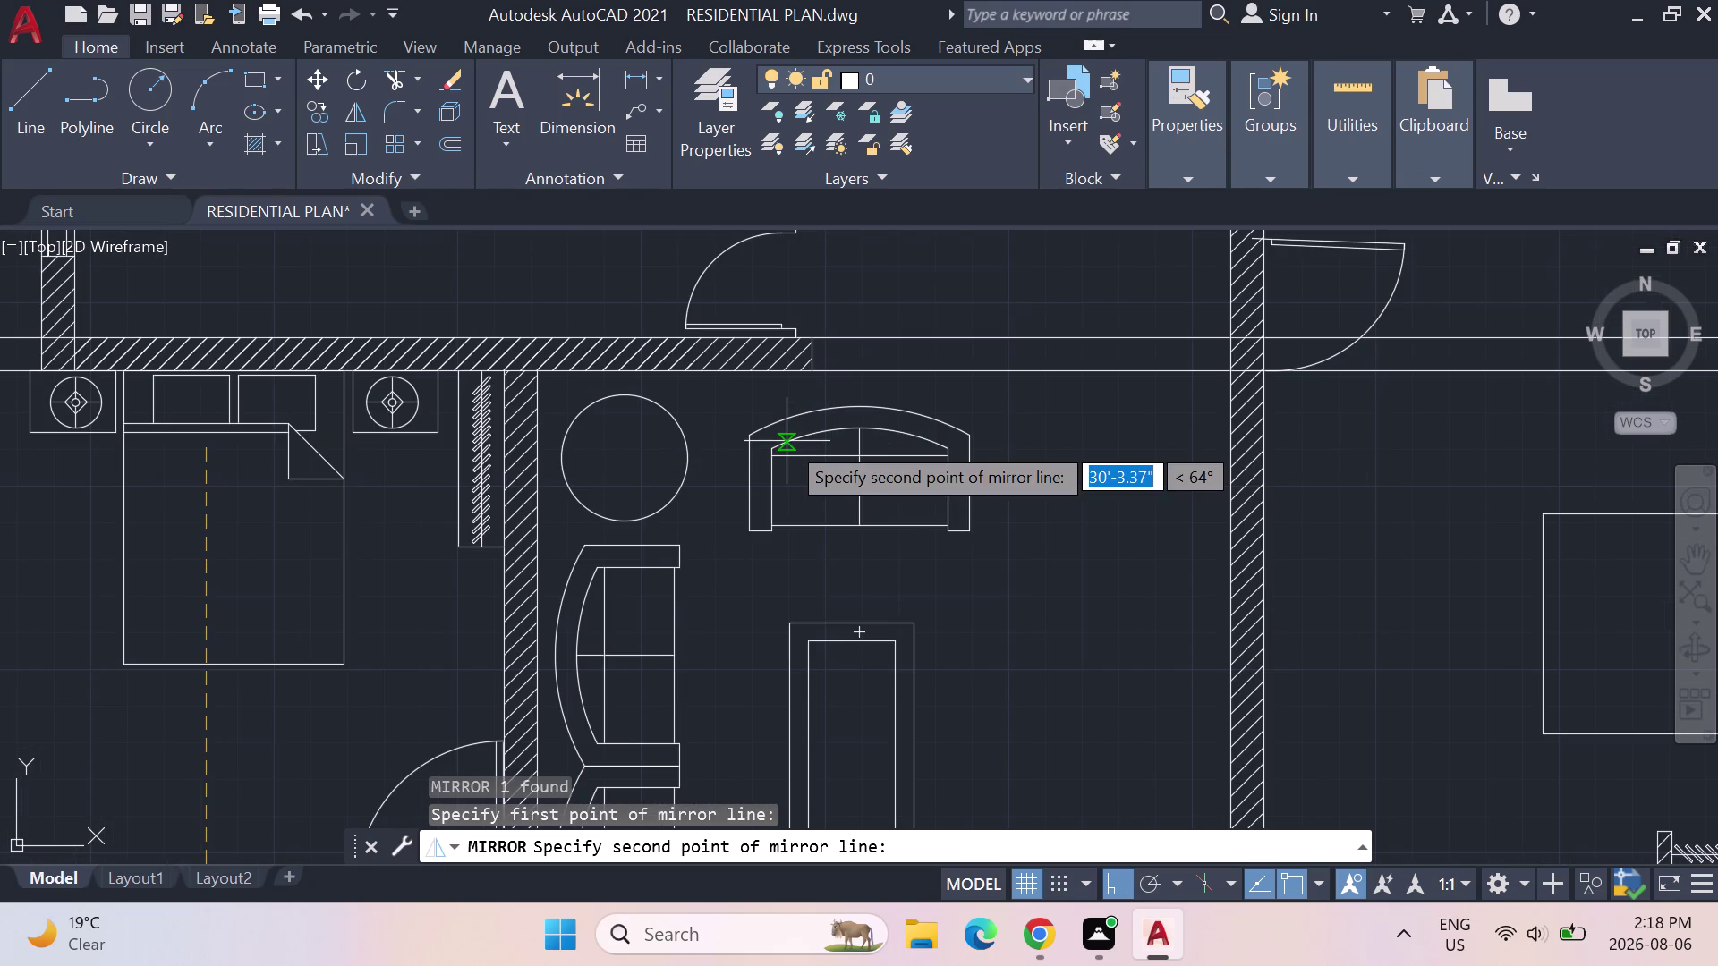
scroll(down, 3)
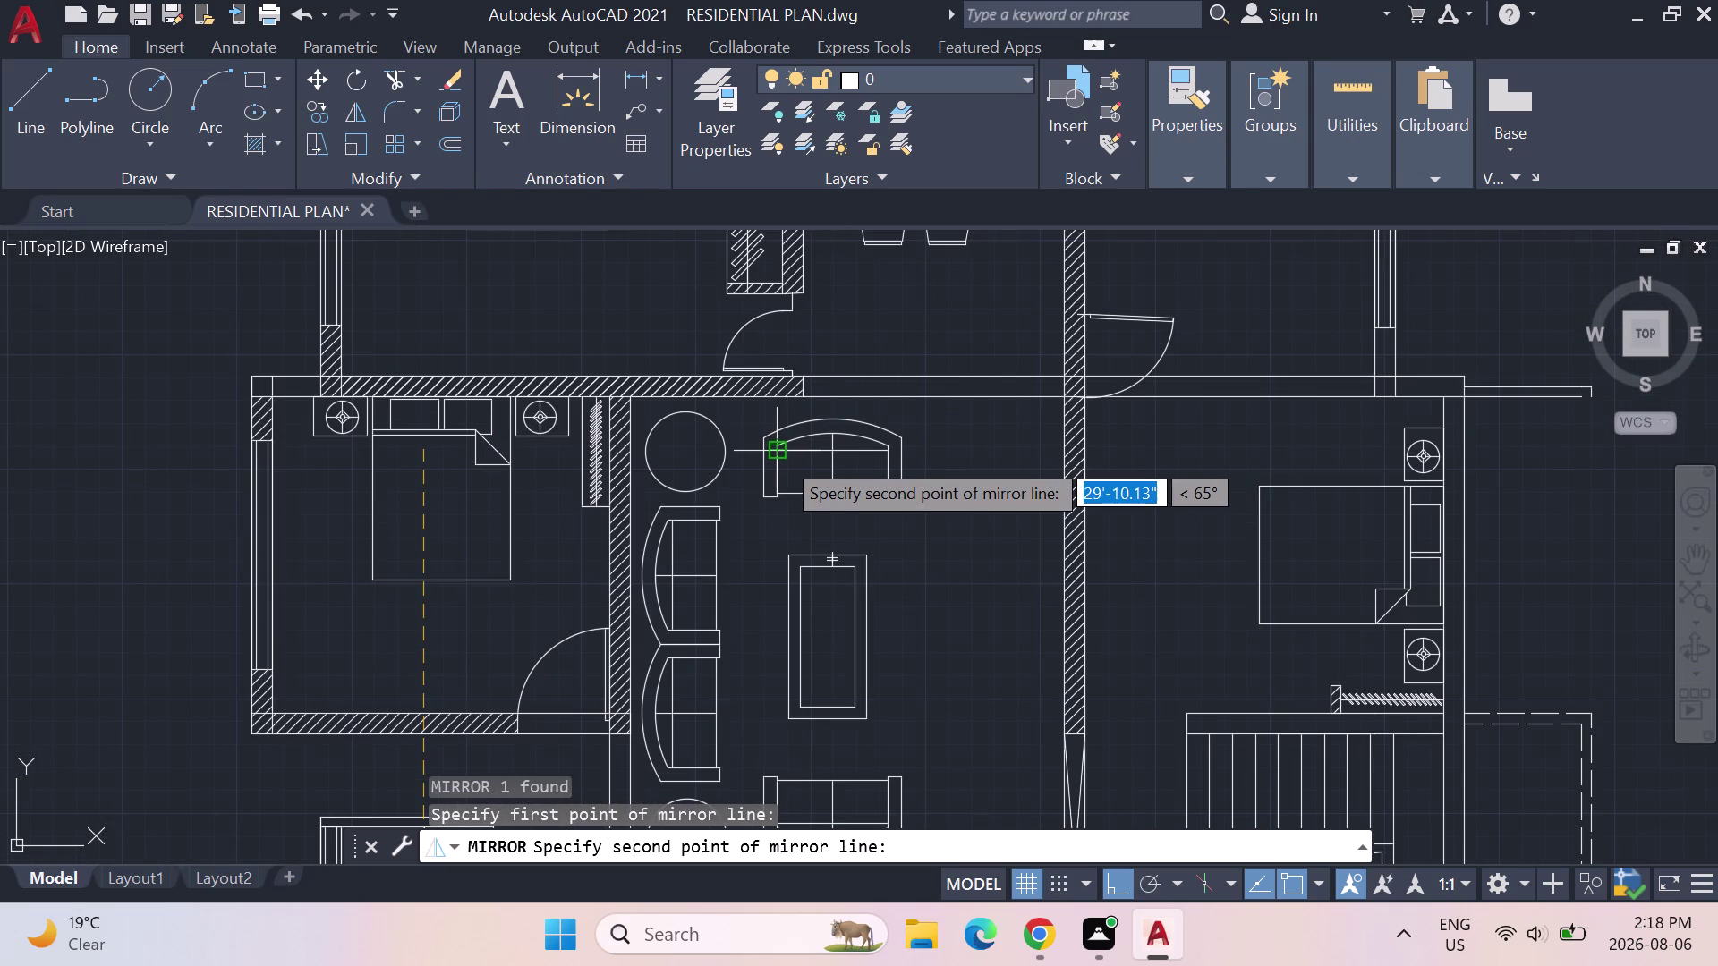
scroll(down, 3)
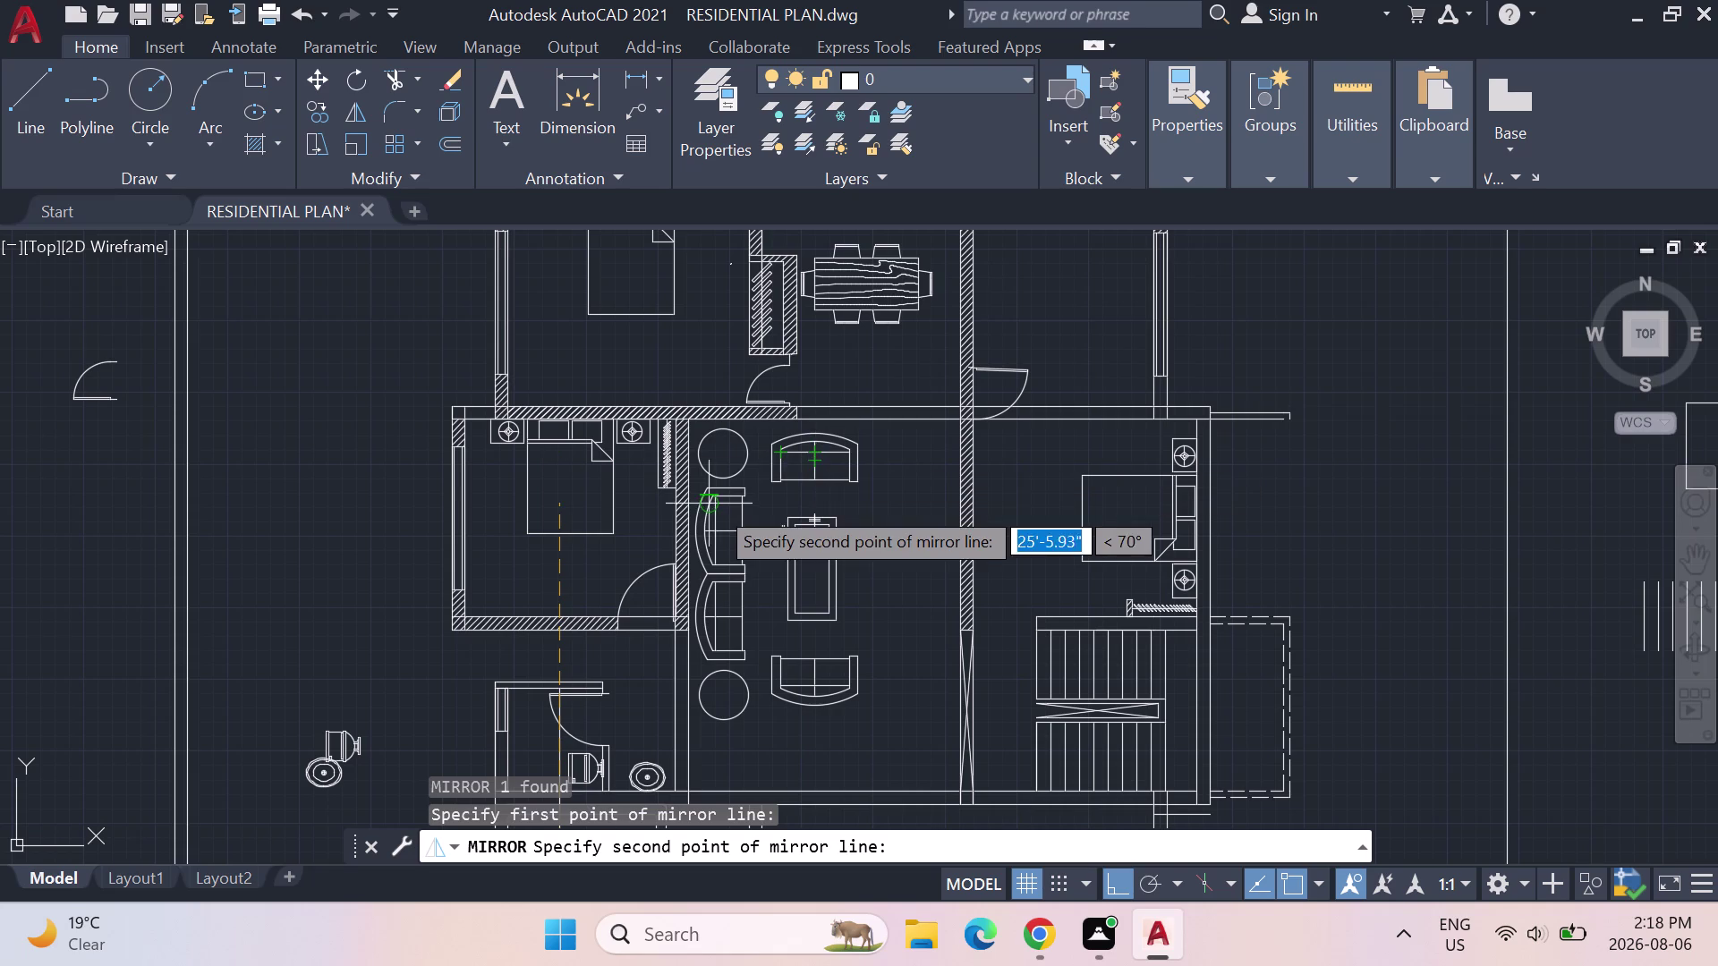
scroll(up, 3)
scroll(down, 3)
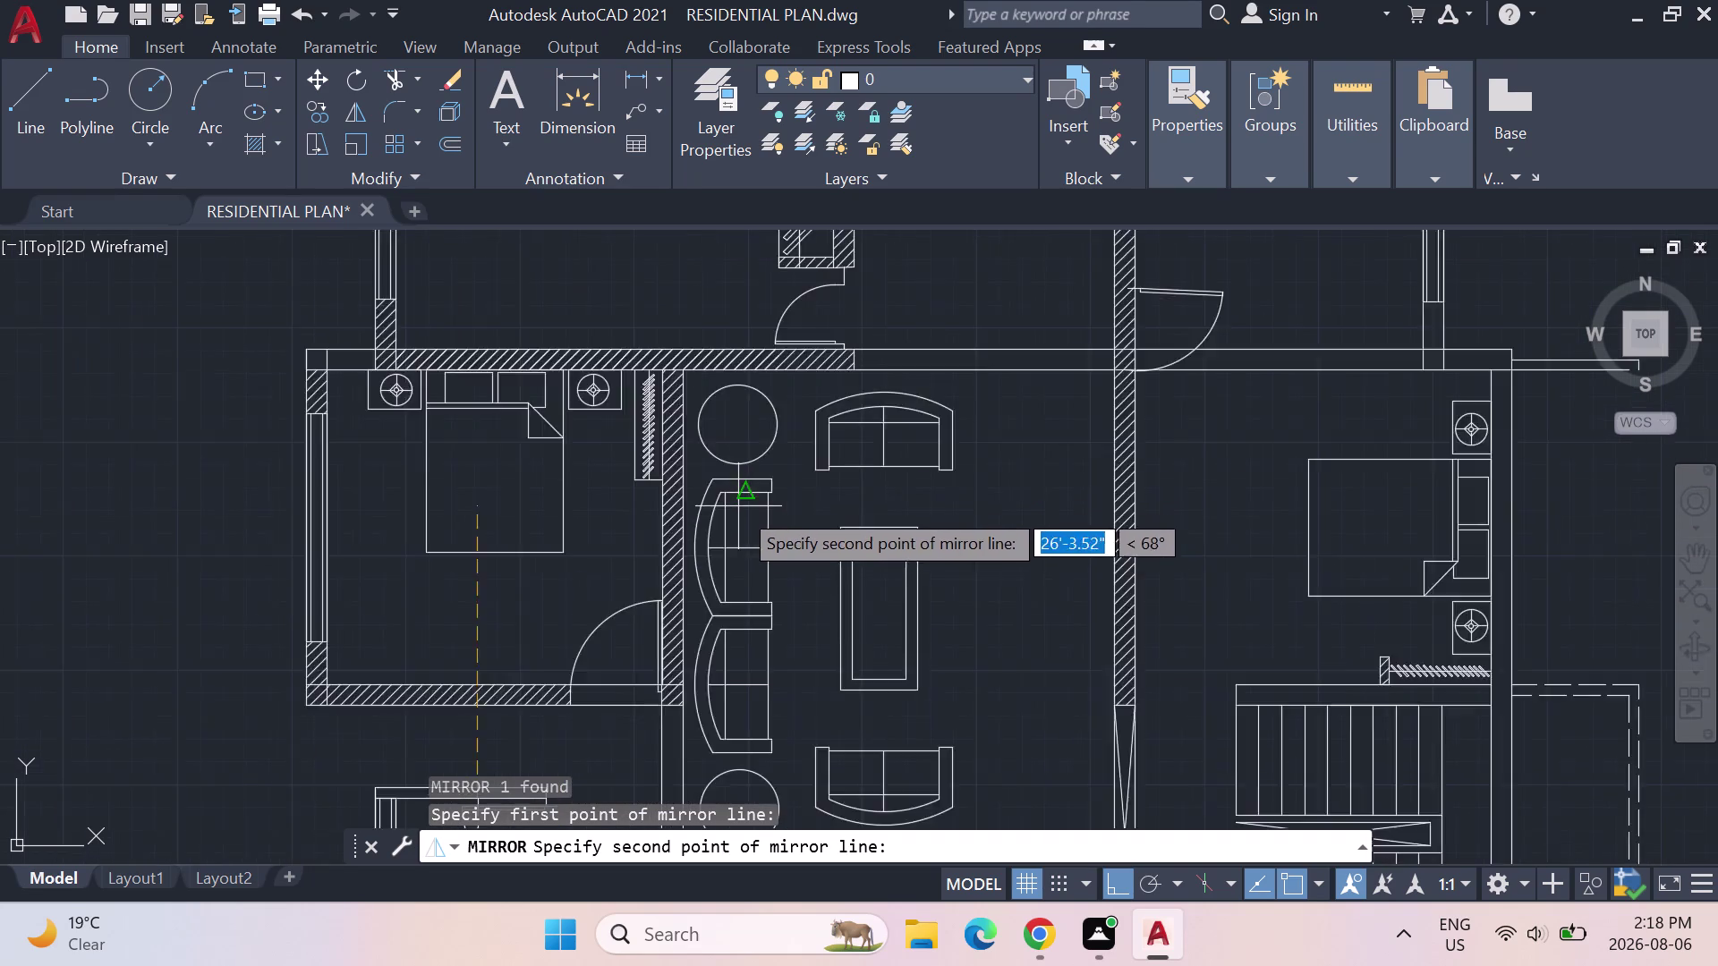
scroll(down, 3)
scroll(down, 3)
middle_drag(763, 519, 744, 426)
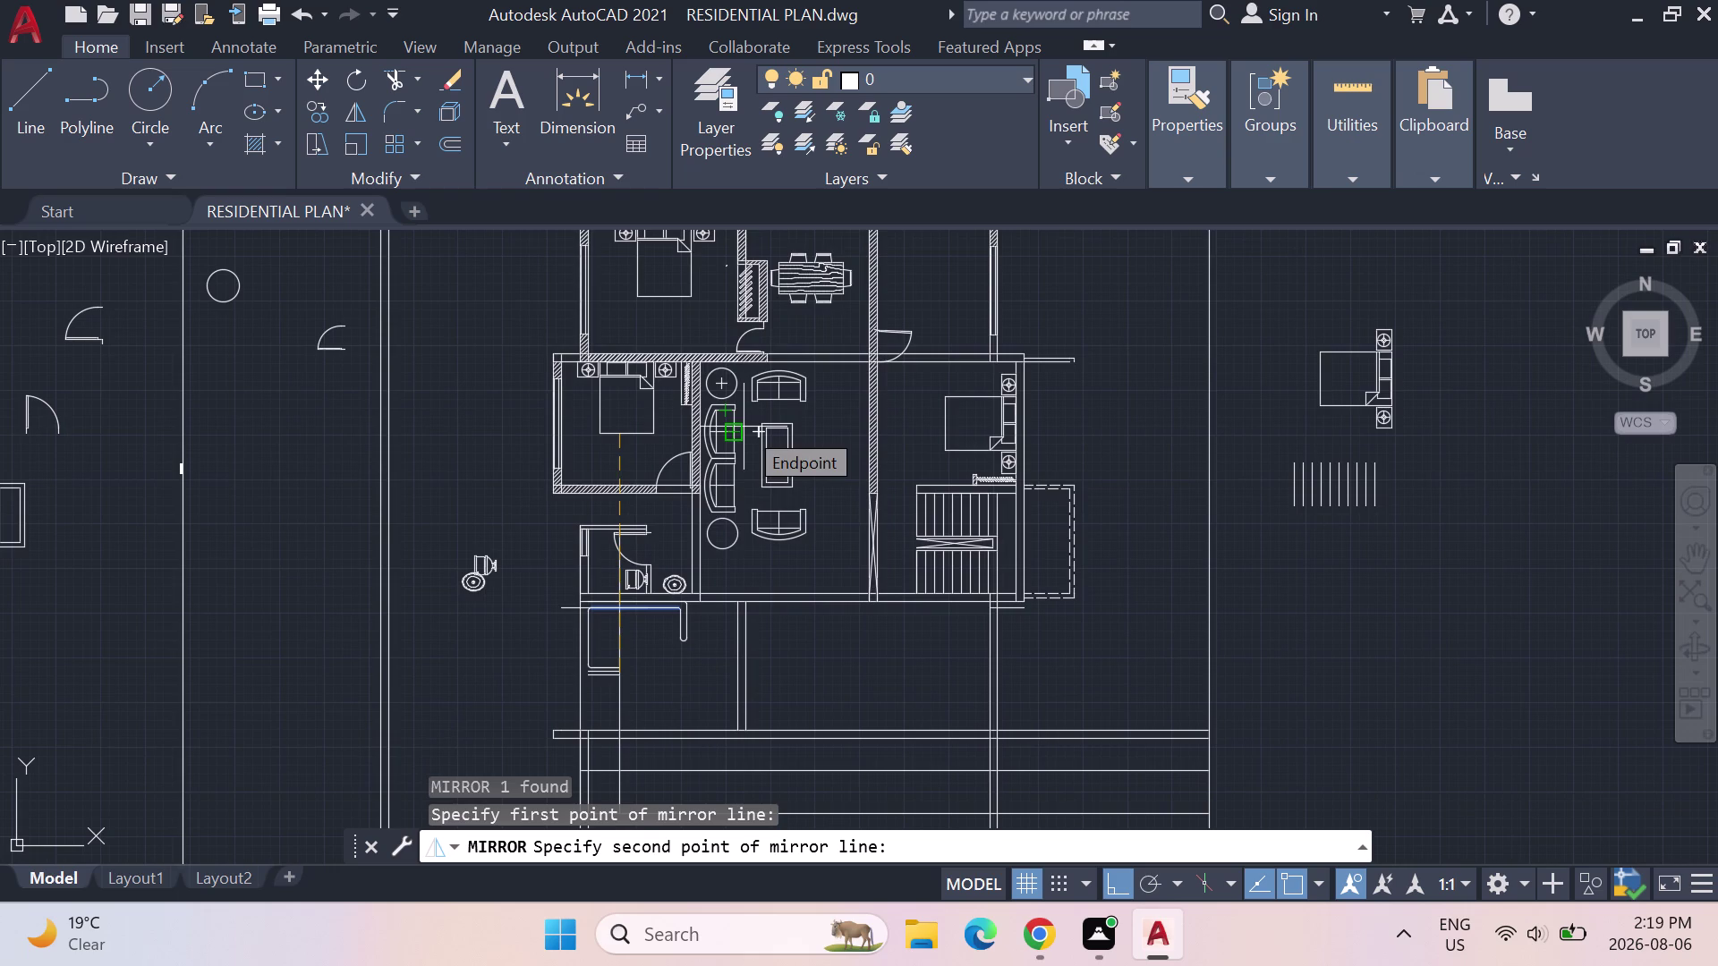
scroll(up, 3)
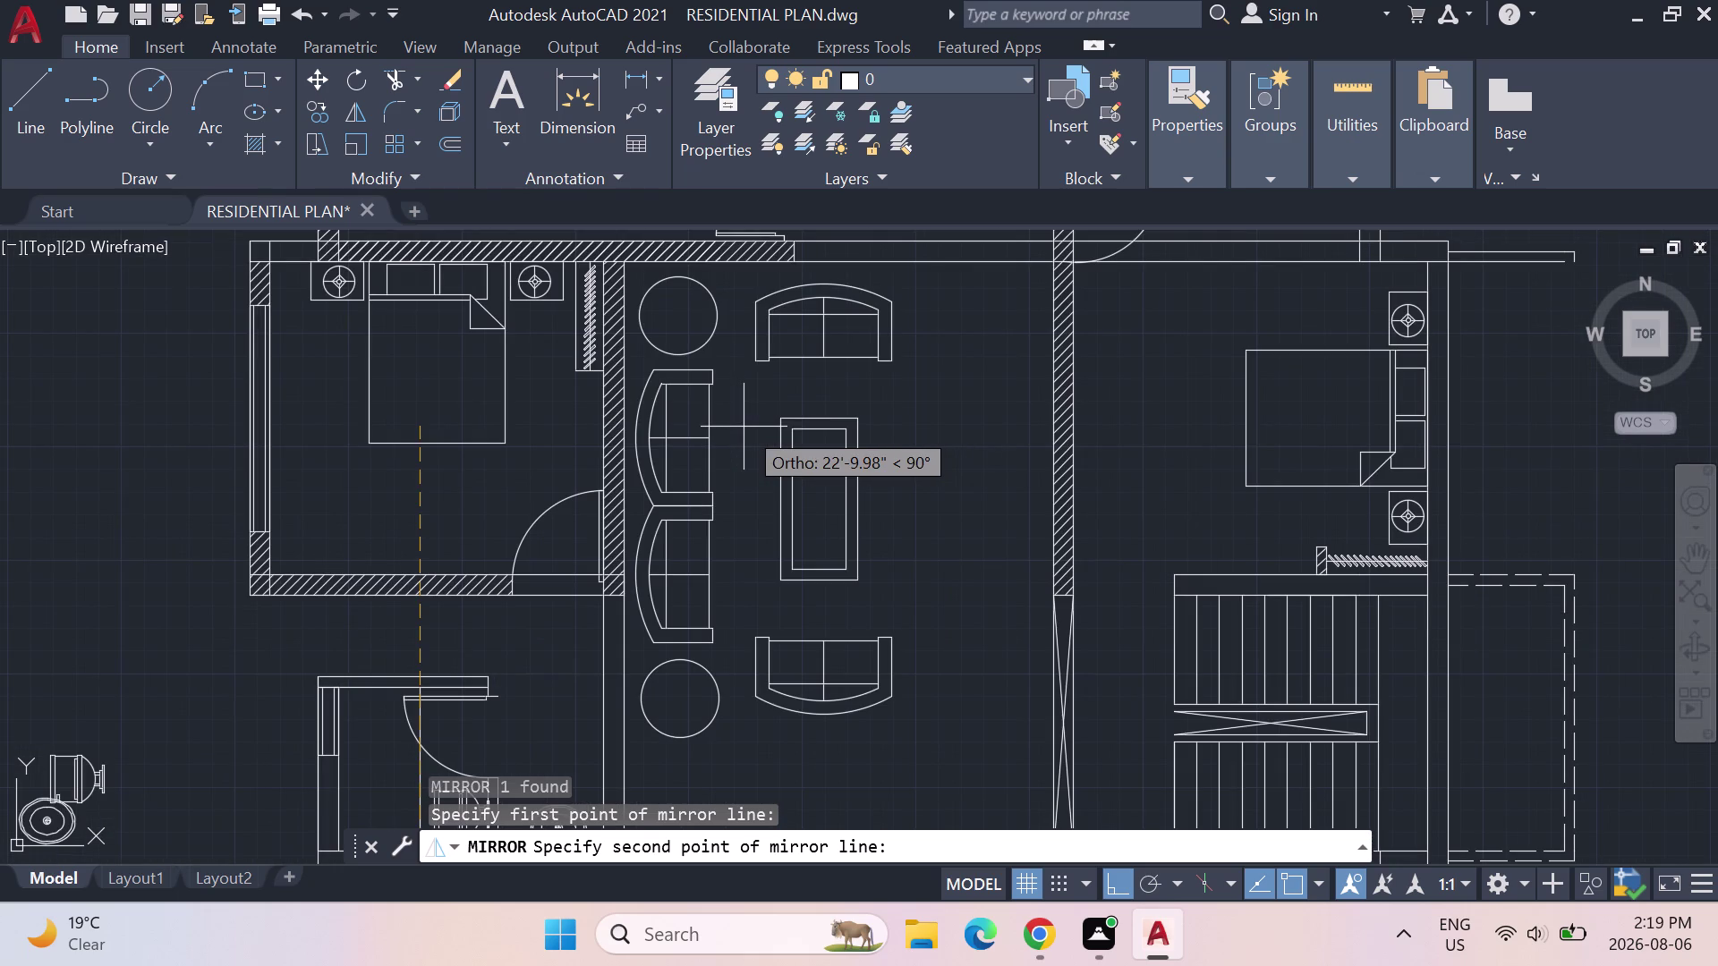
scroll(up, 3)
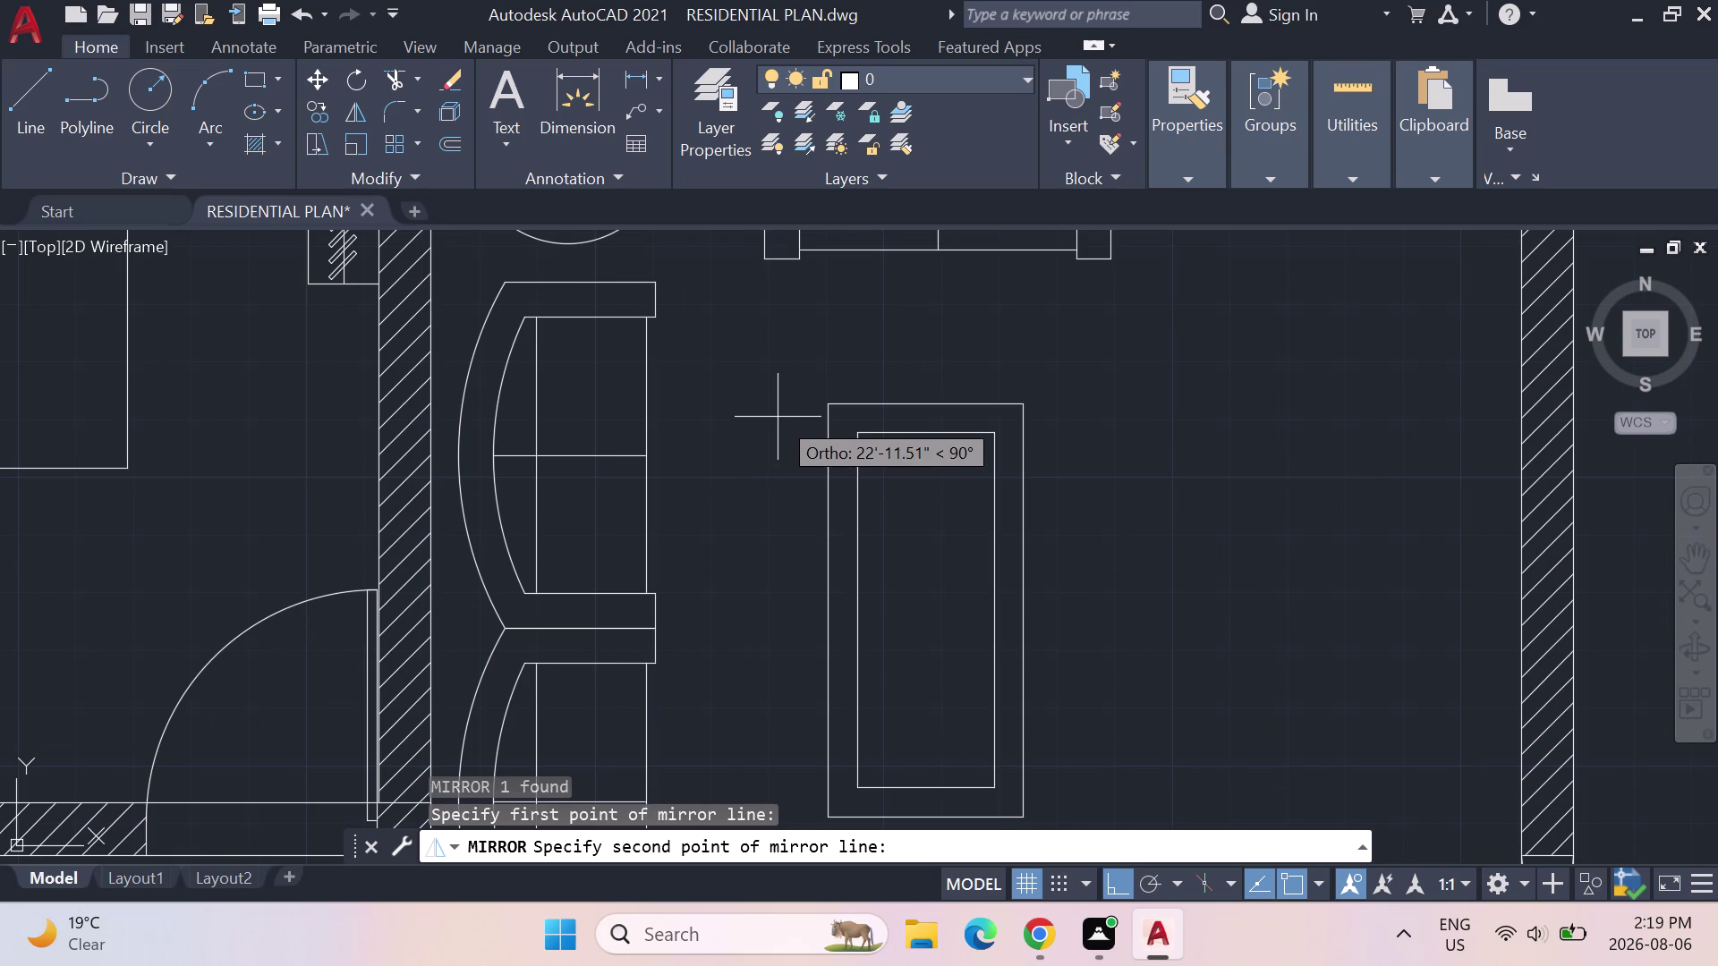
scroll(down, 3)
scroll(down, 3)
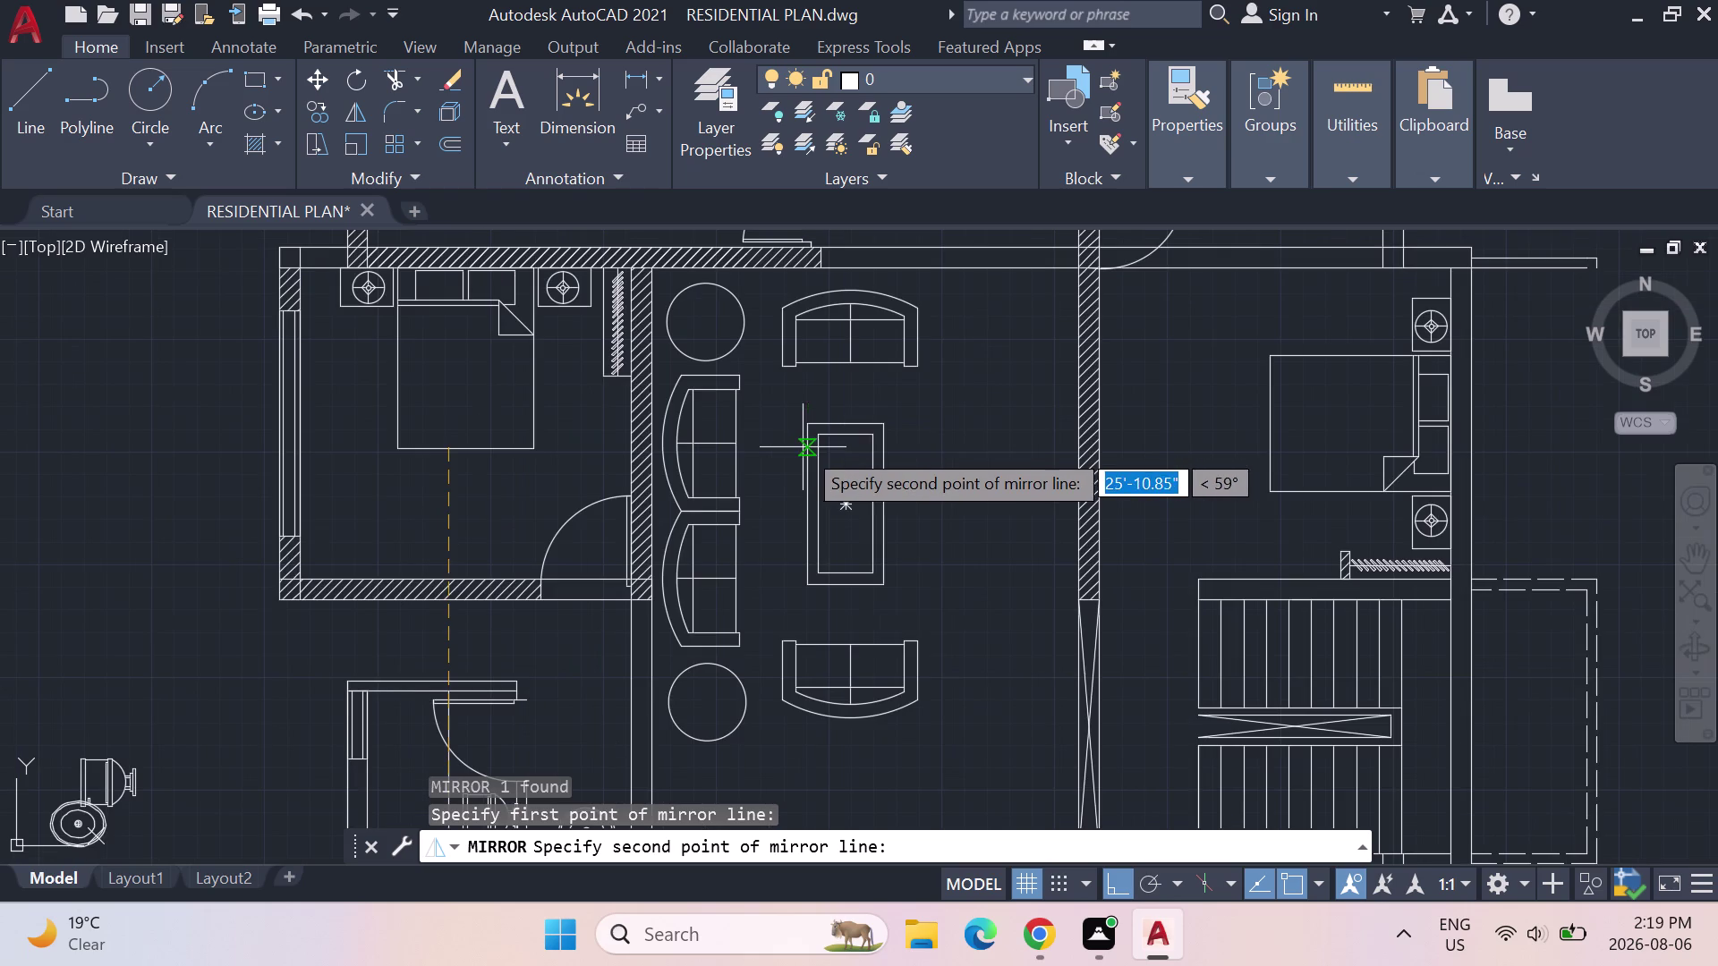
scroll(up, 3)
scroll(down, 3)
scroll(down, 3)
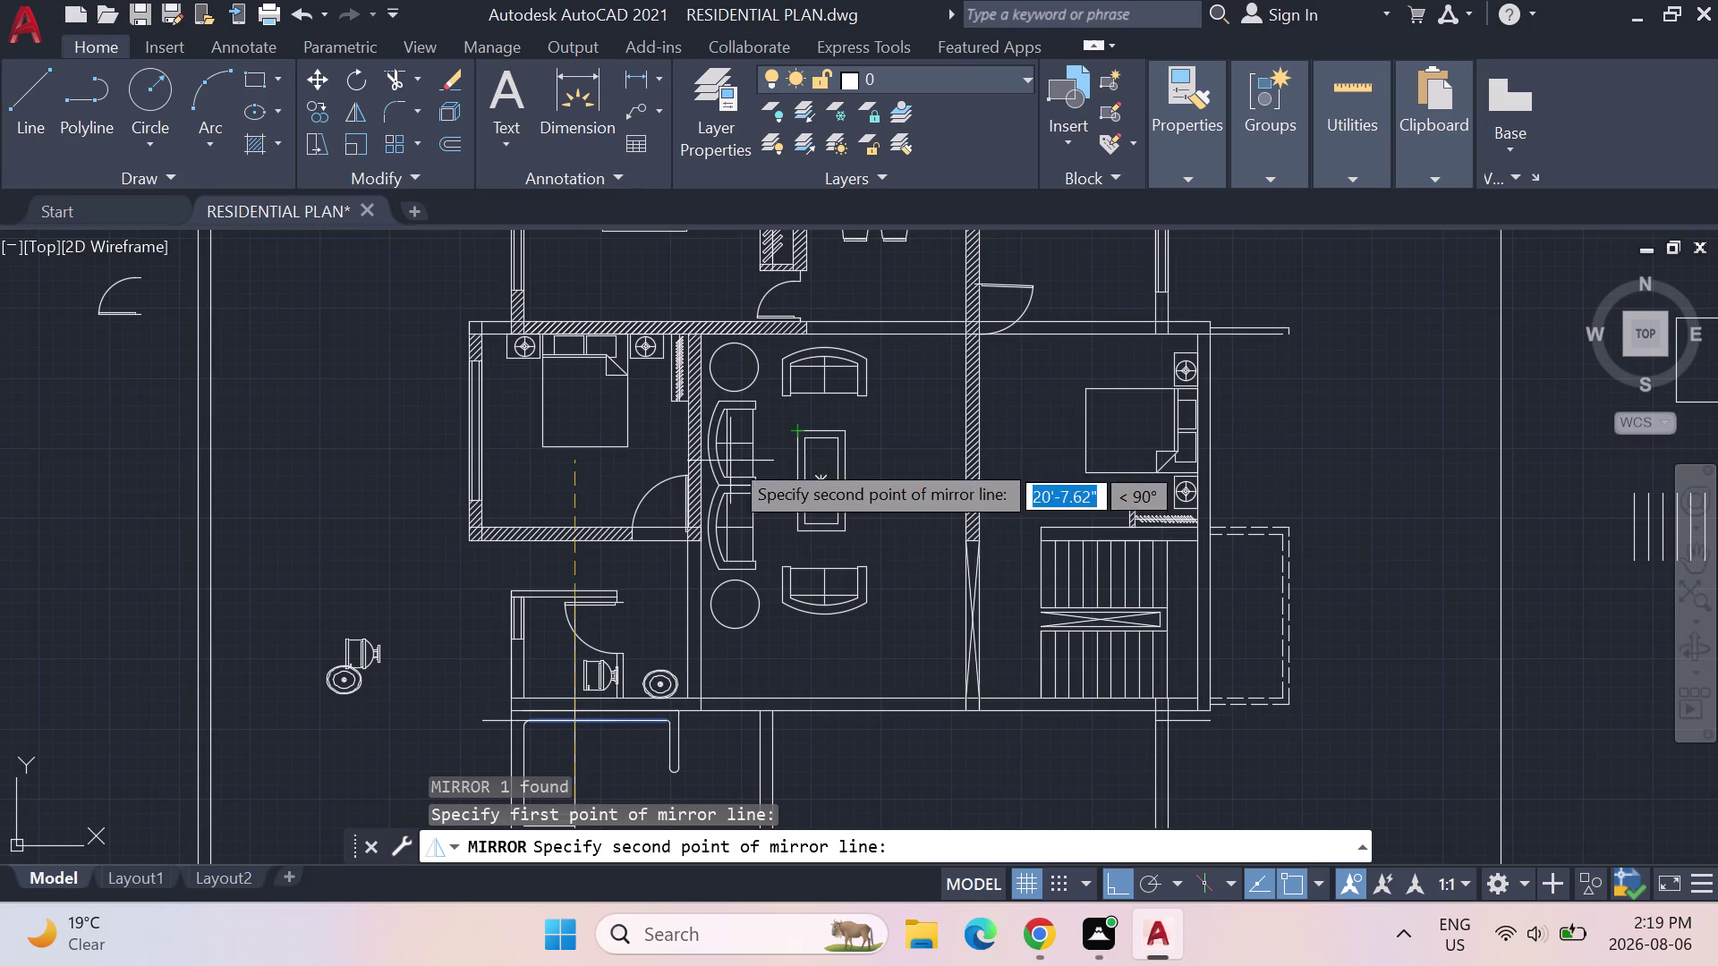
scroll(down, 3)
scroll(up, 3)
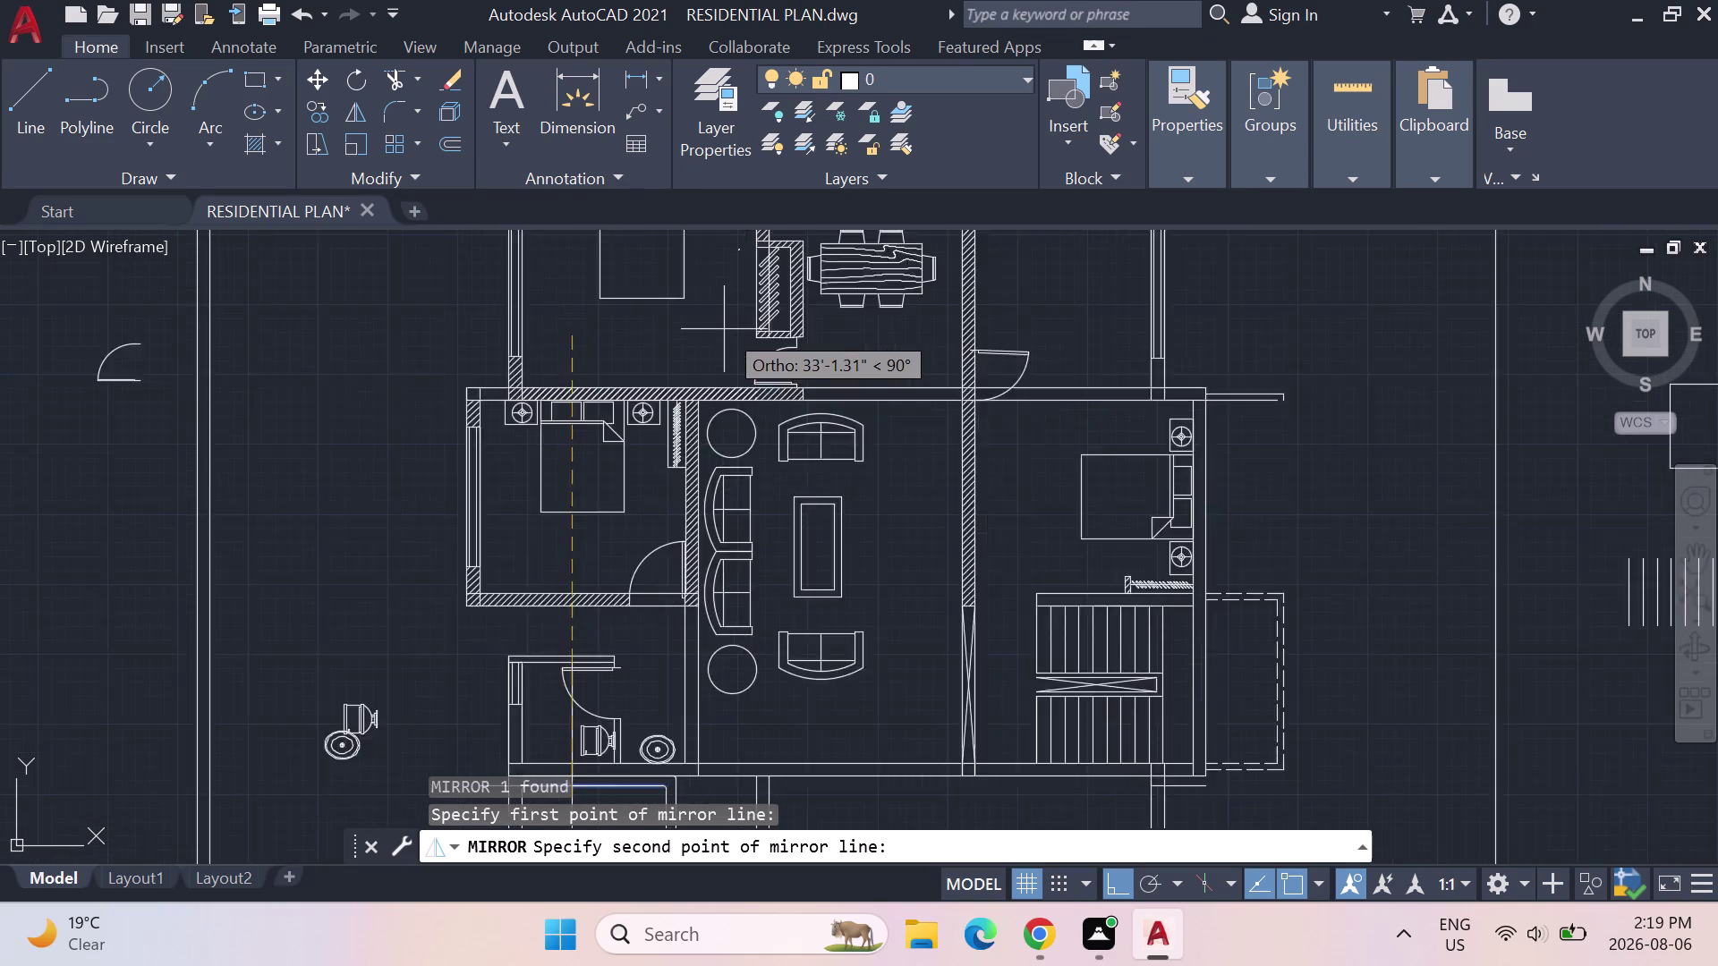
scroll(up, 3)
scroll(down, 3)
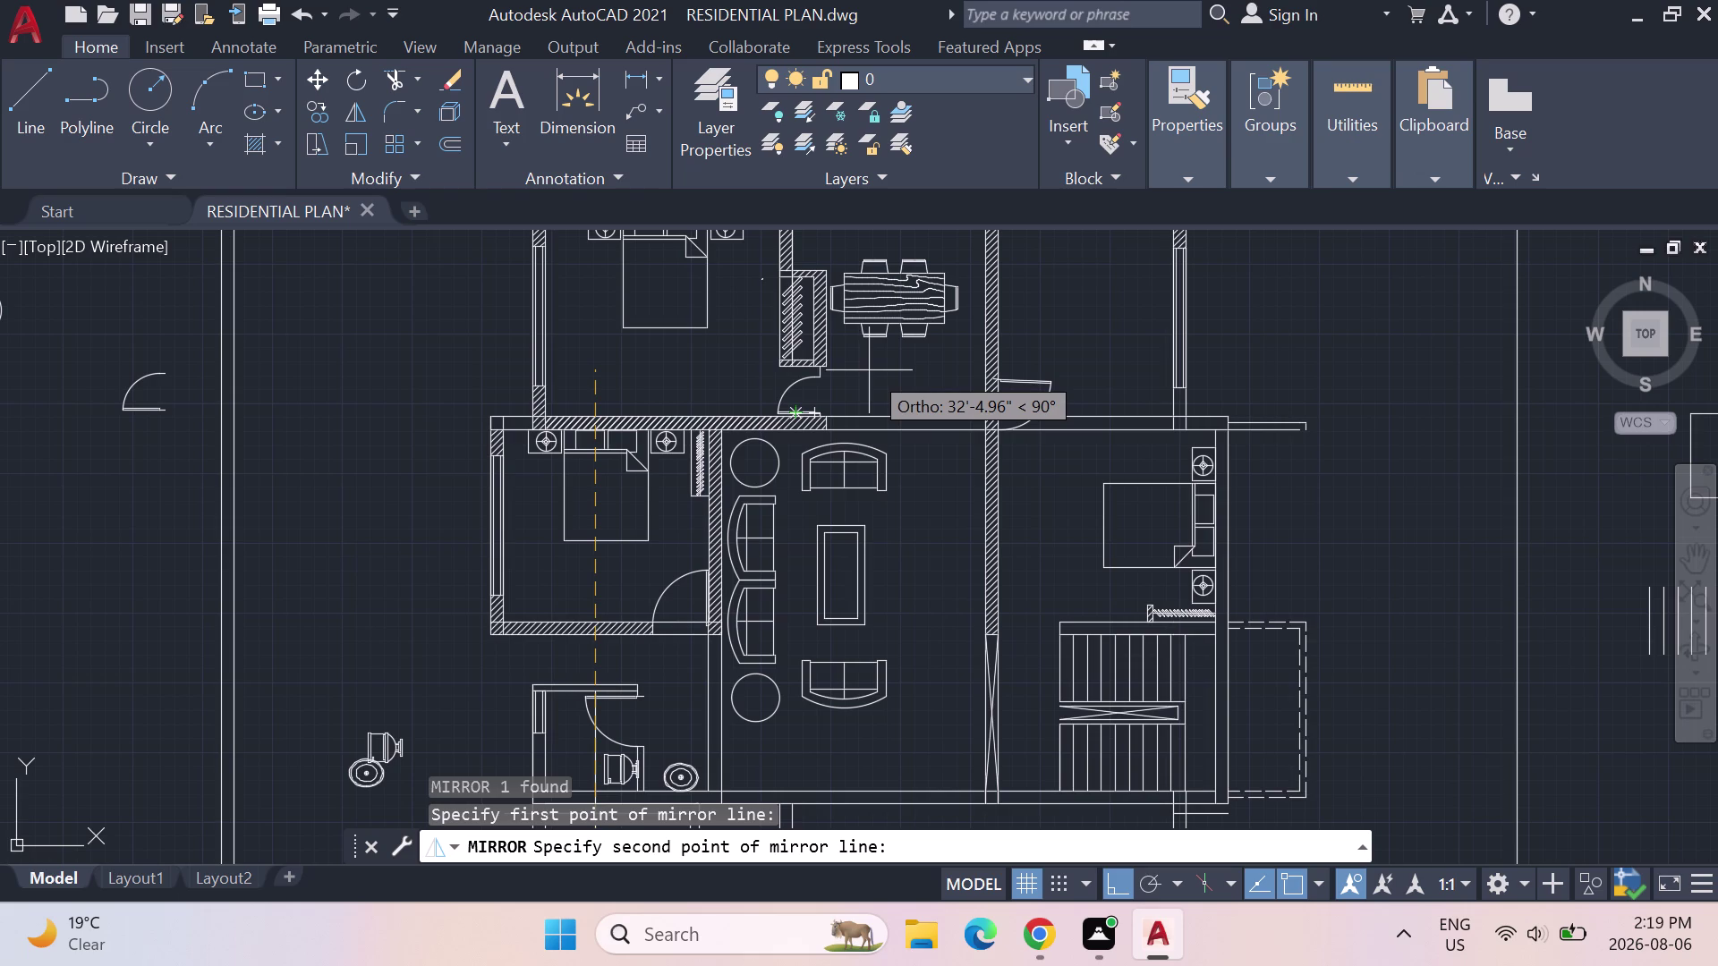
scroll(down, 3)
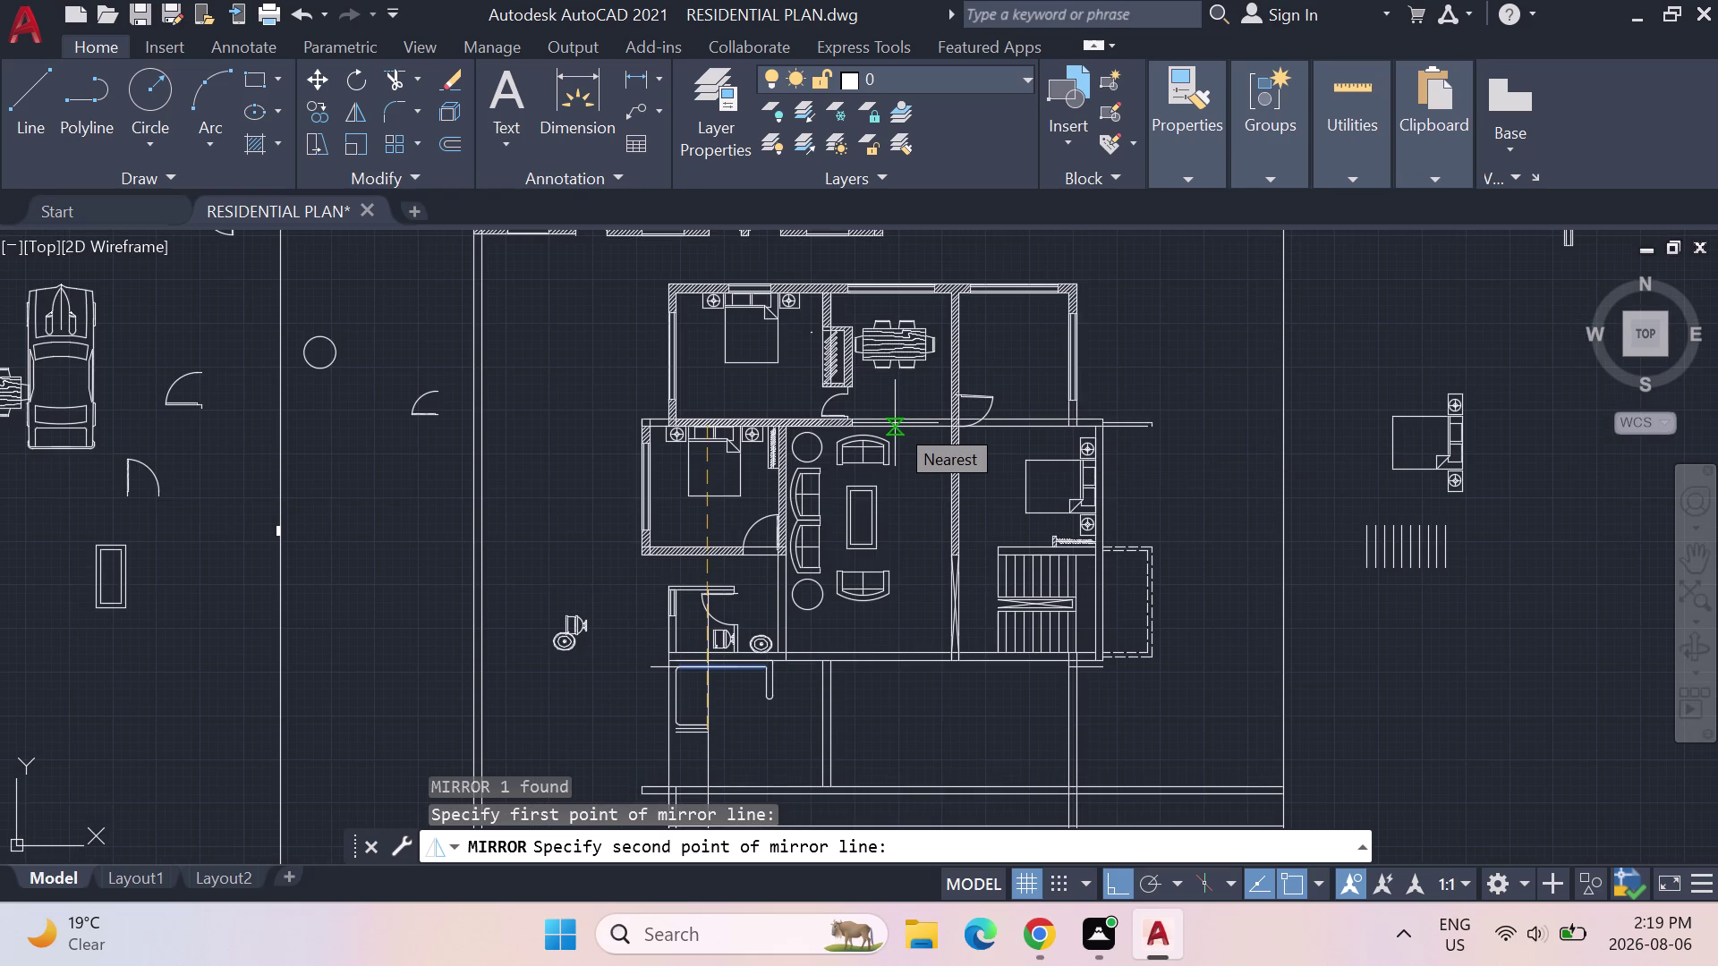
scroll(up, 3)
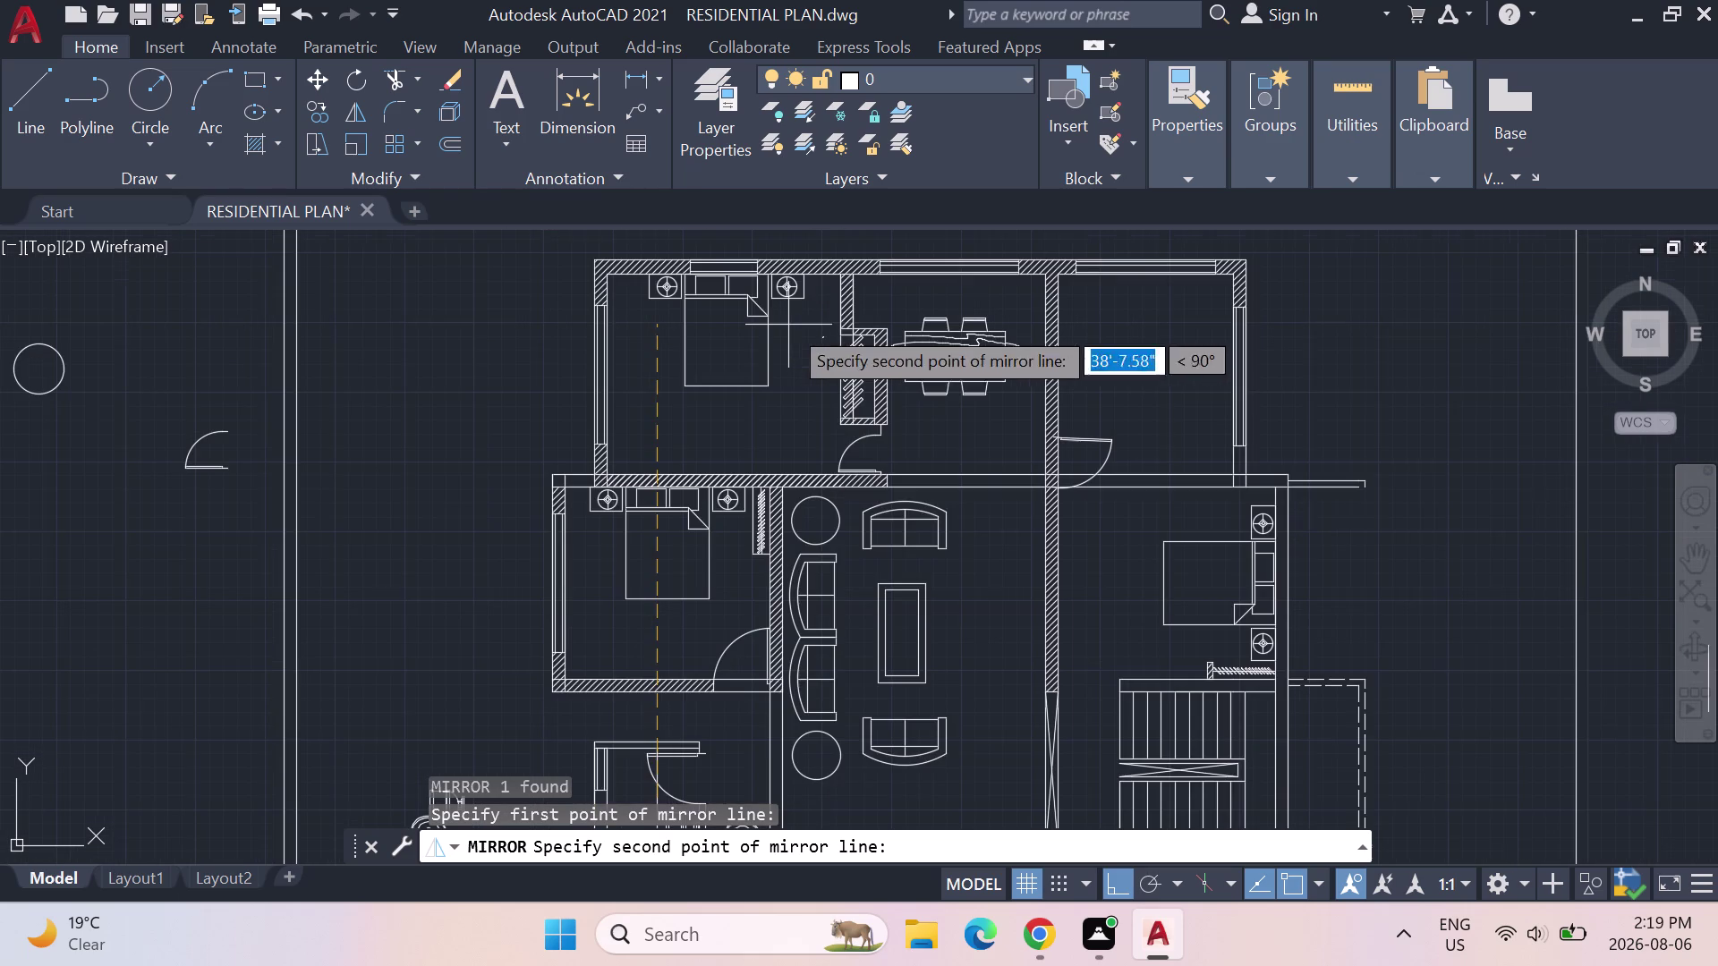
scroll(down, 3)
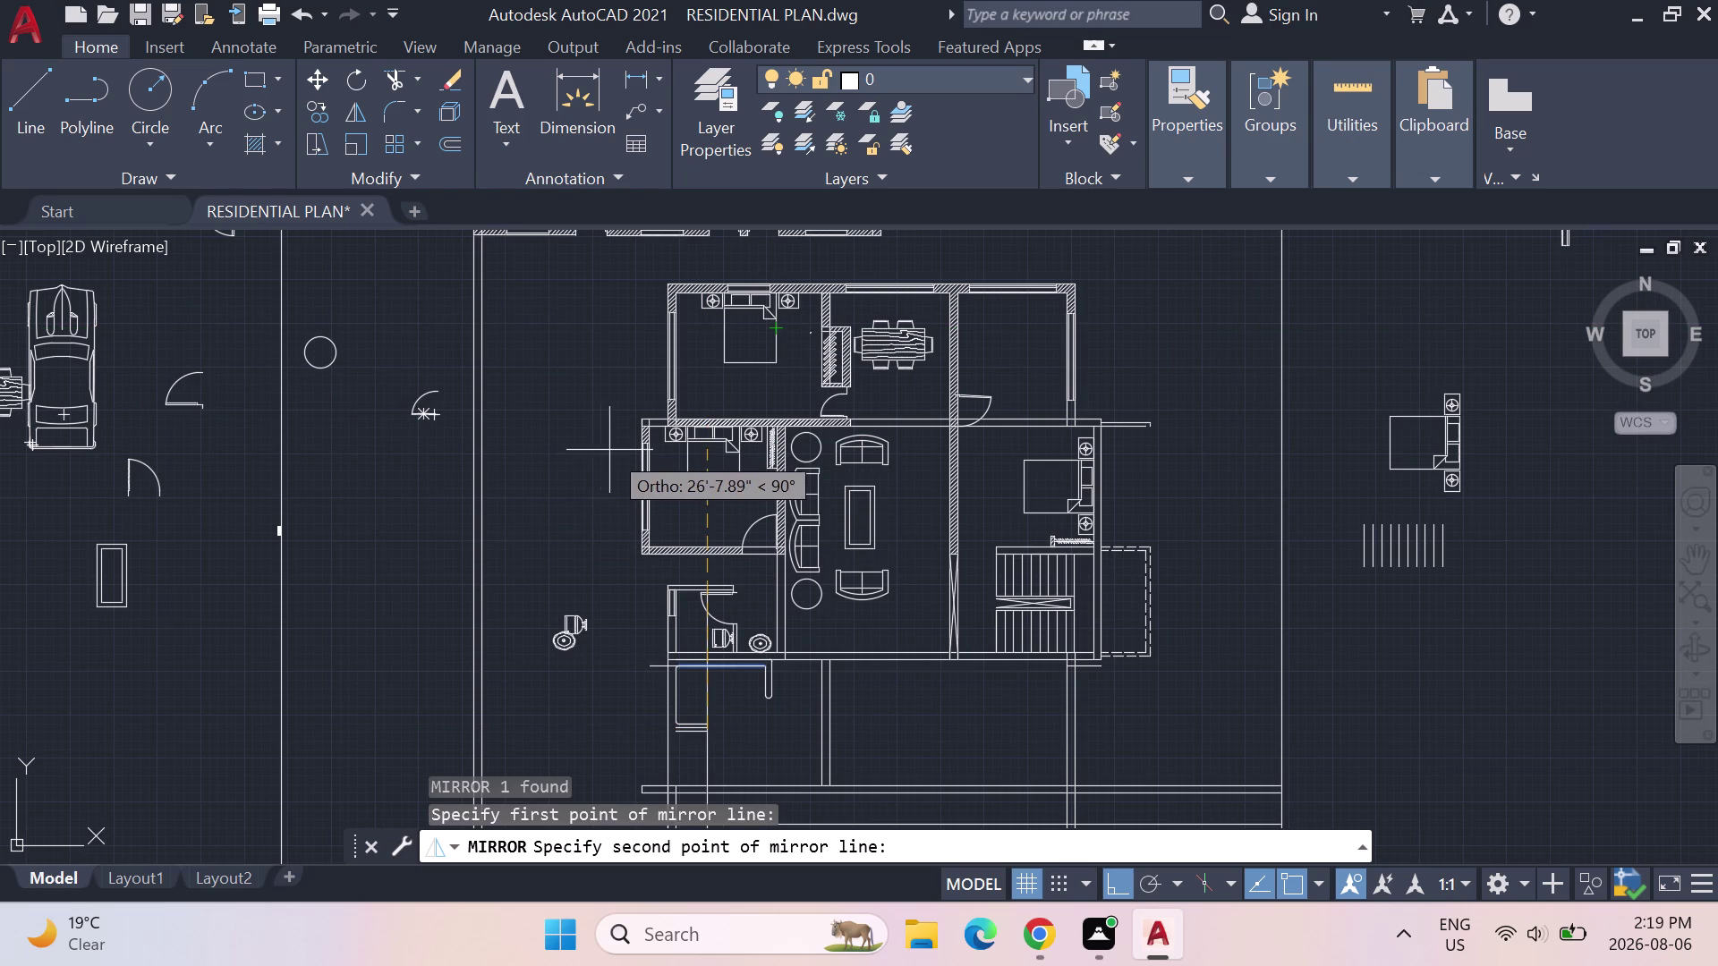
key(Escape)
key(Escape)
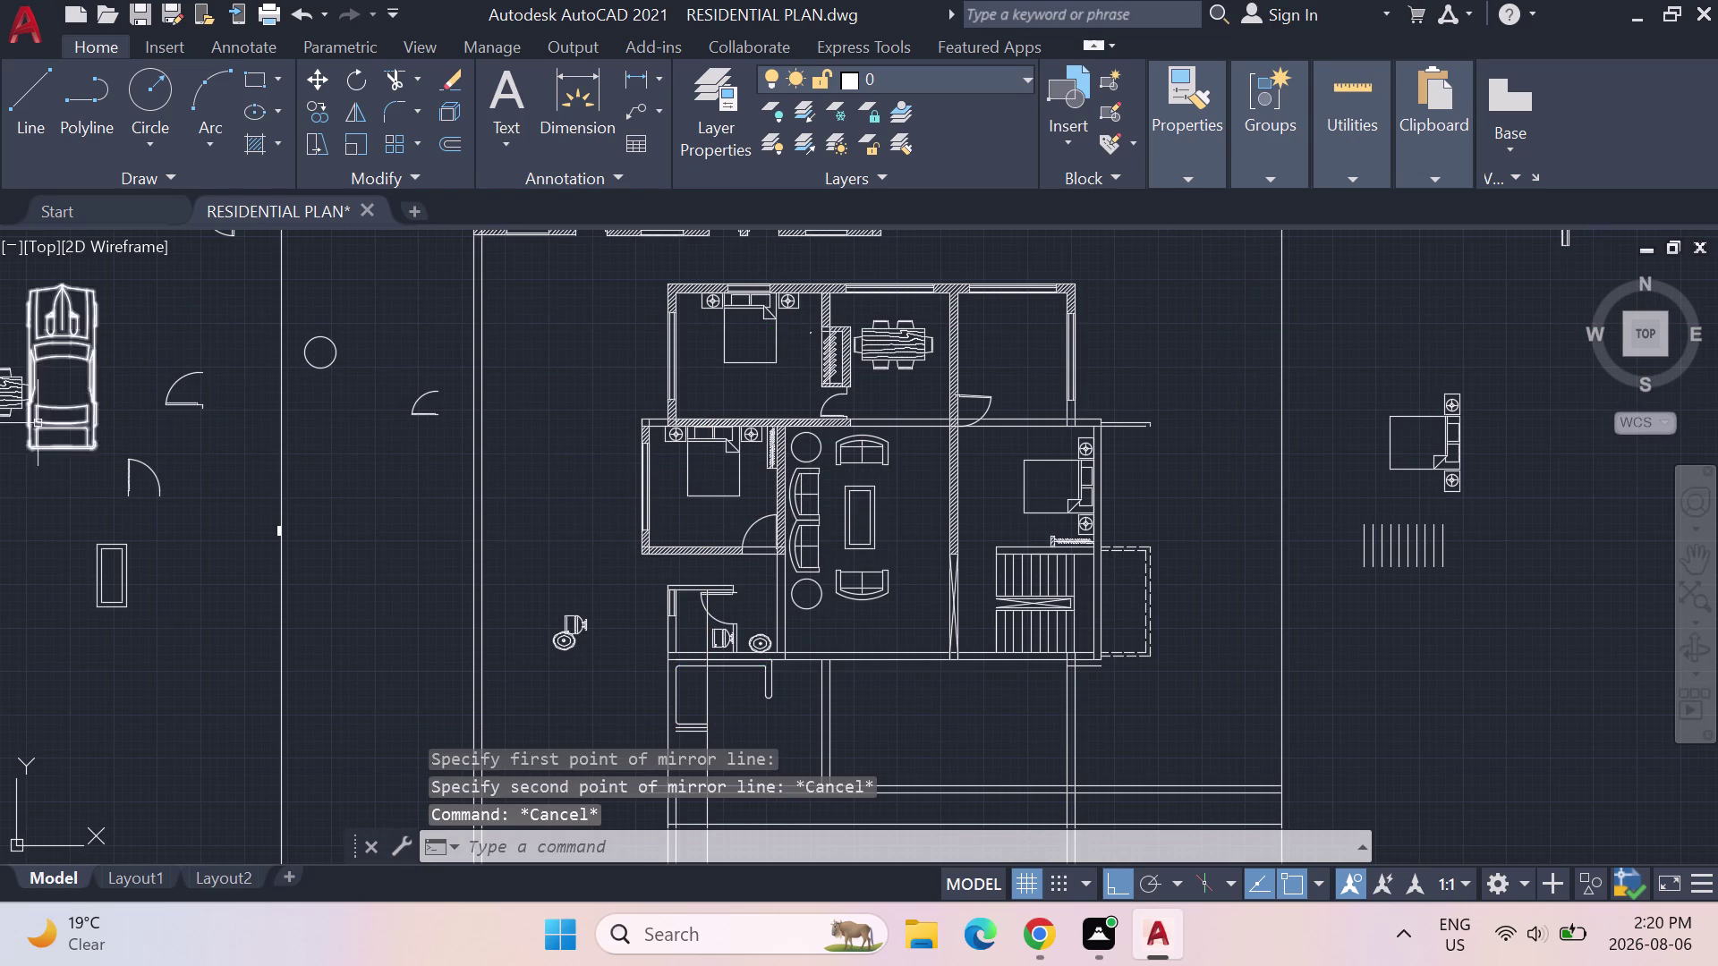
Pan to the car and table drawings and open the sample Tool Palettes window.
scroll(up, 3)
middle_drag(46, 361, 346, 526)
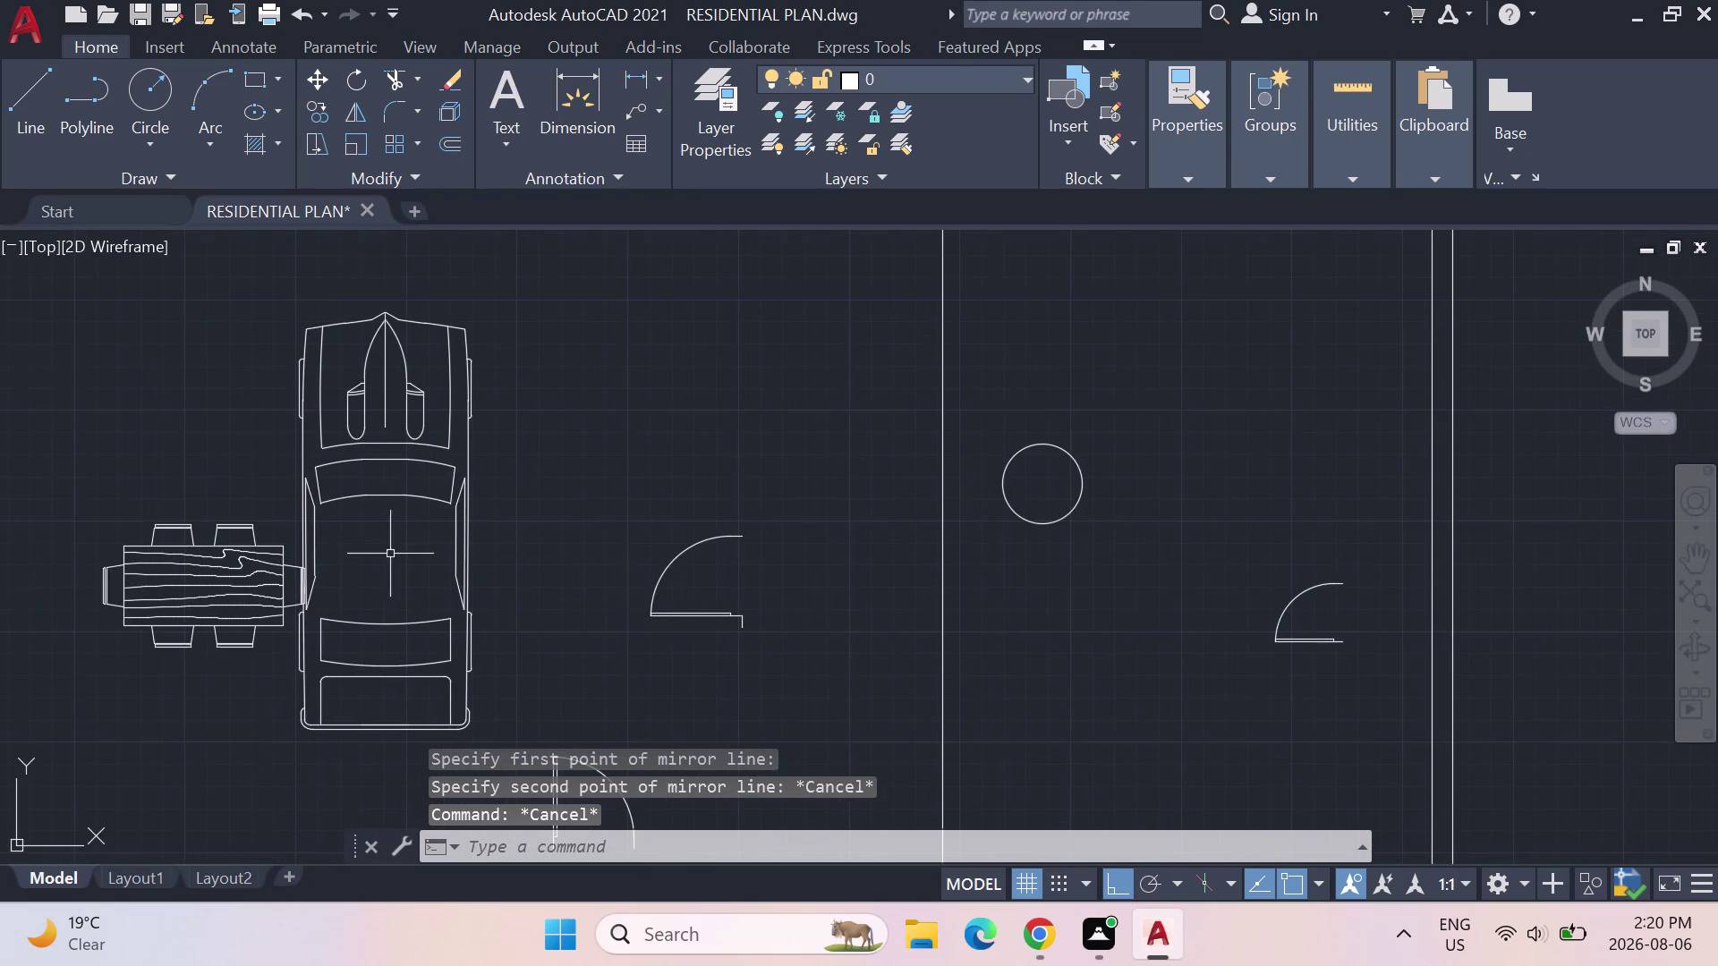
scroll(up, 3)
scroll(down, 3)
scroll(down, 3)
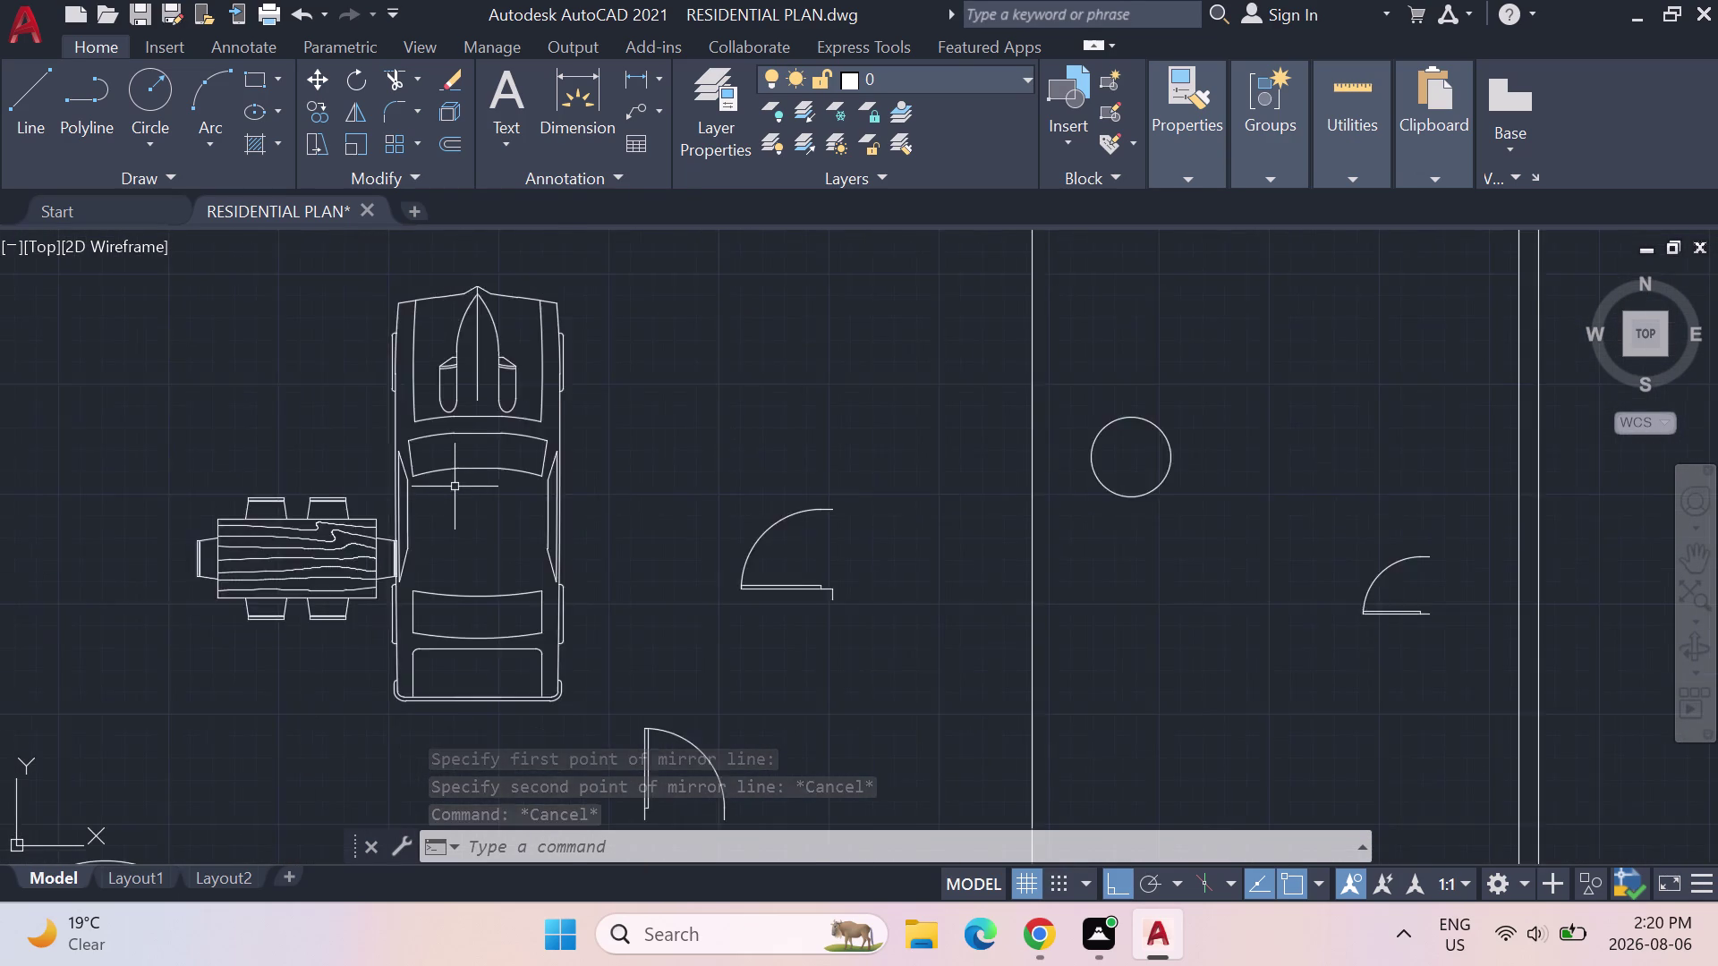
scroll(down, 3)
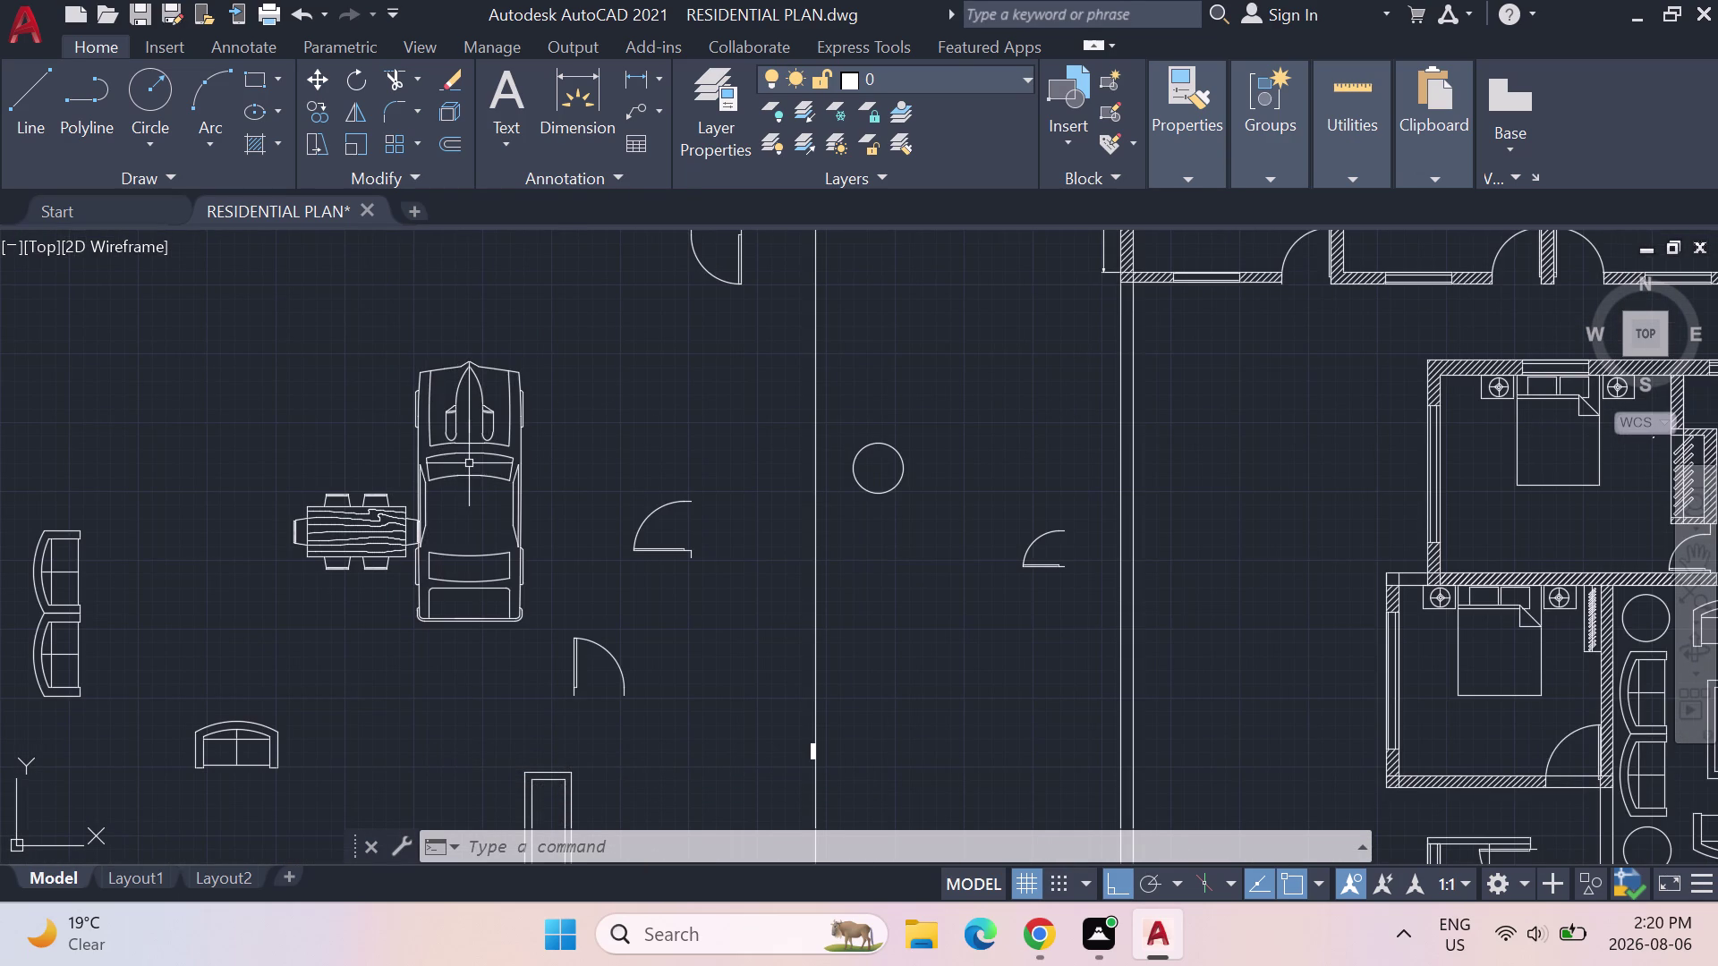
scroll(up, 3)
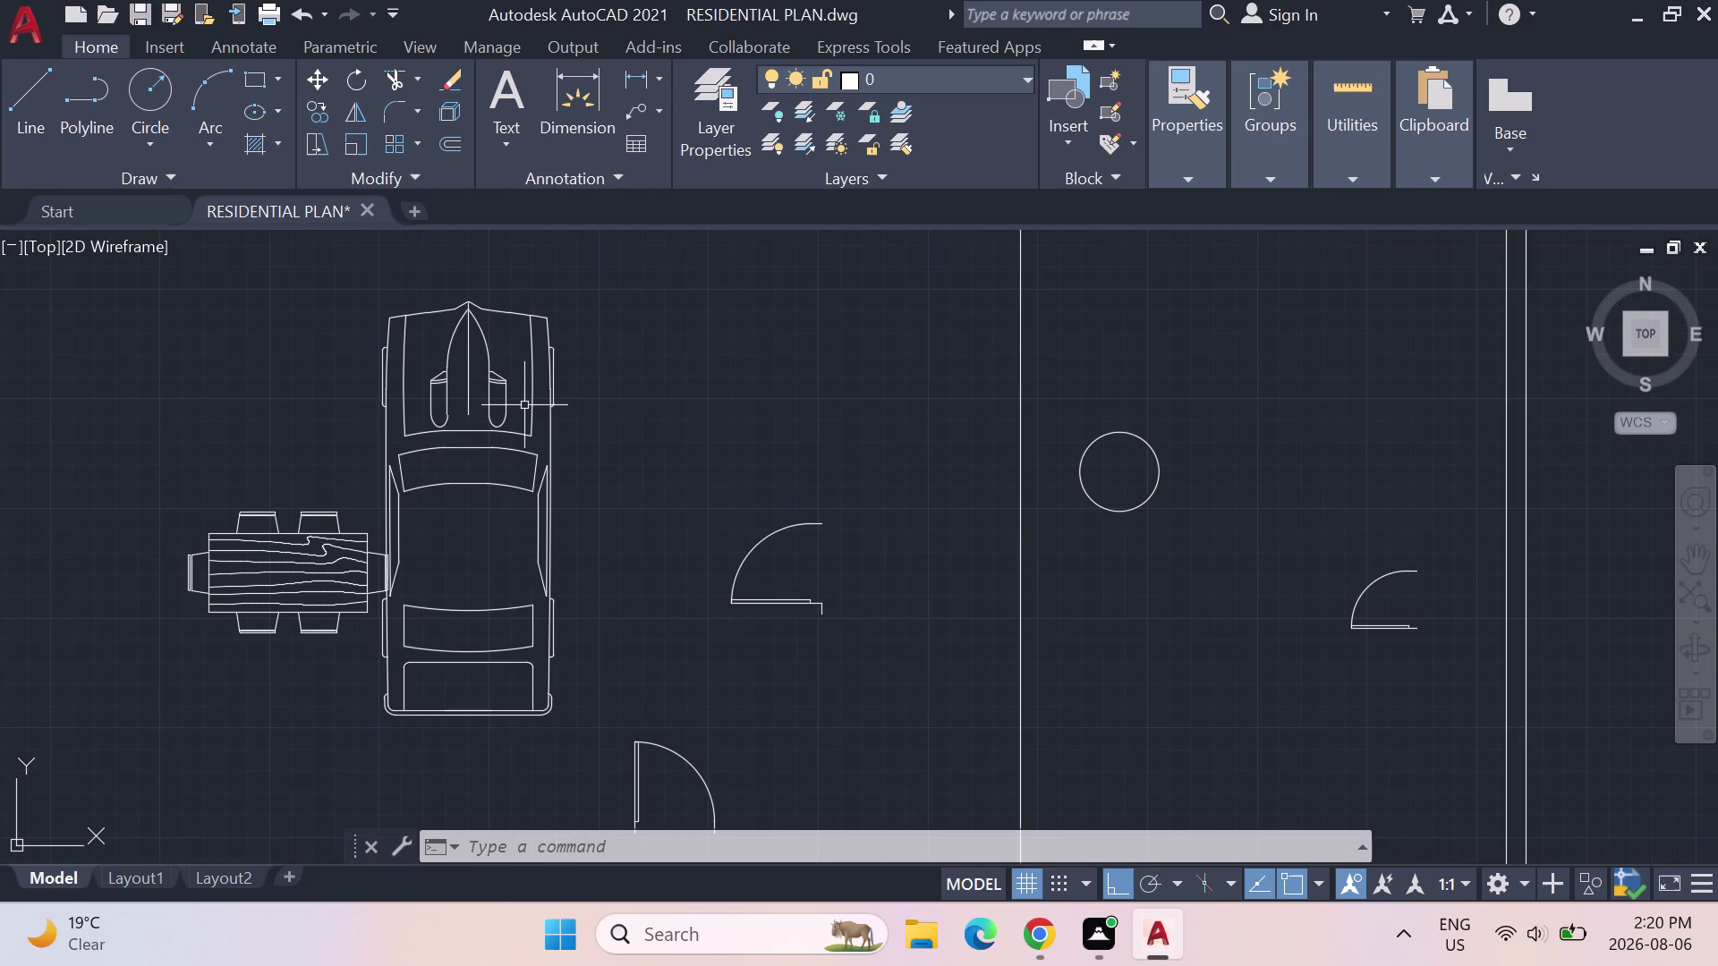
key(ctrl+3)
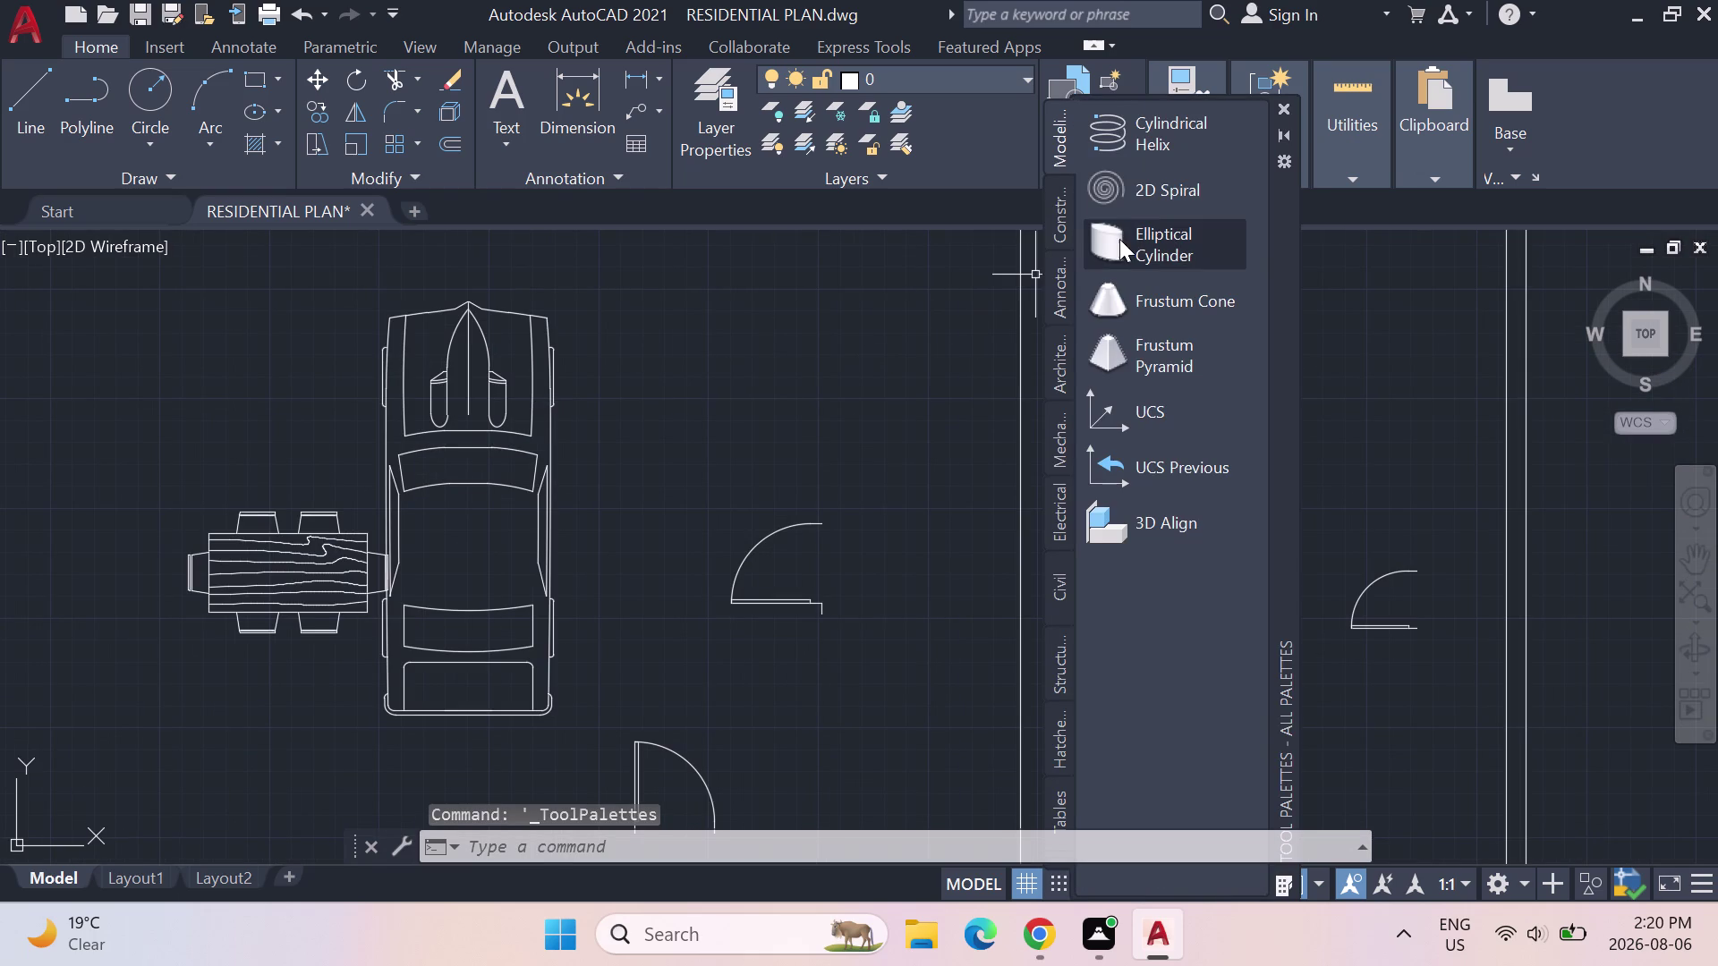
Browse the Architectural, Annotation, Electrical and Mechanical sample tool palettes.
click(1061, 367)
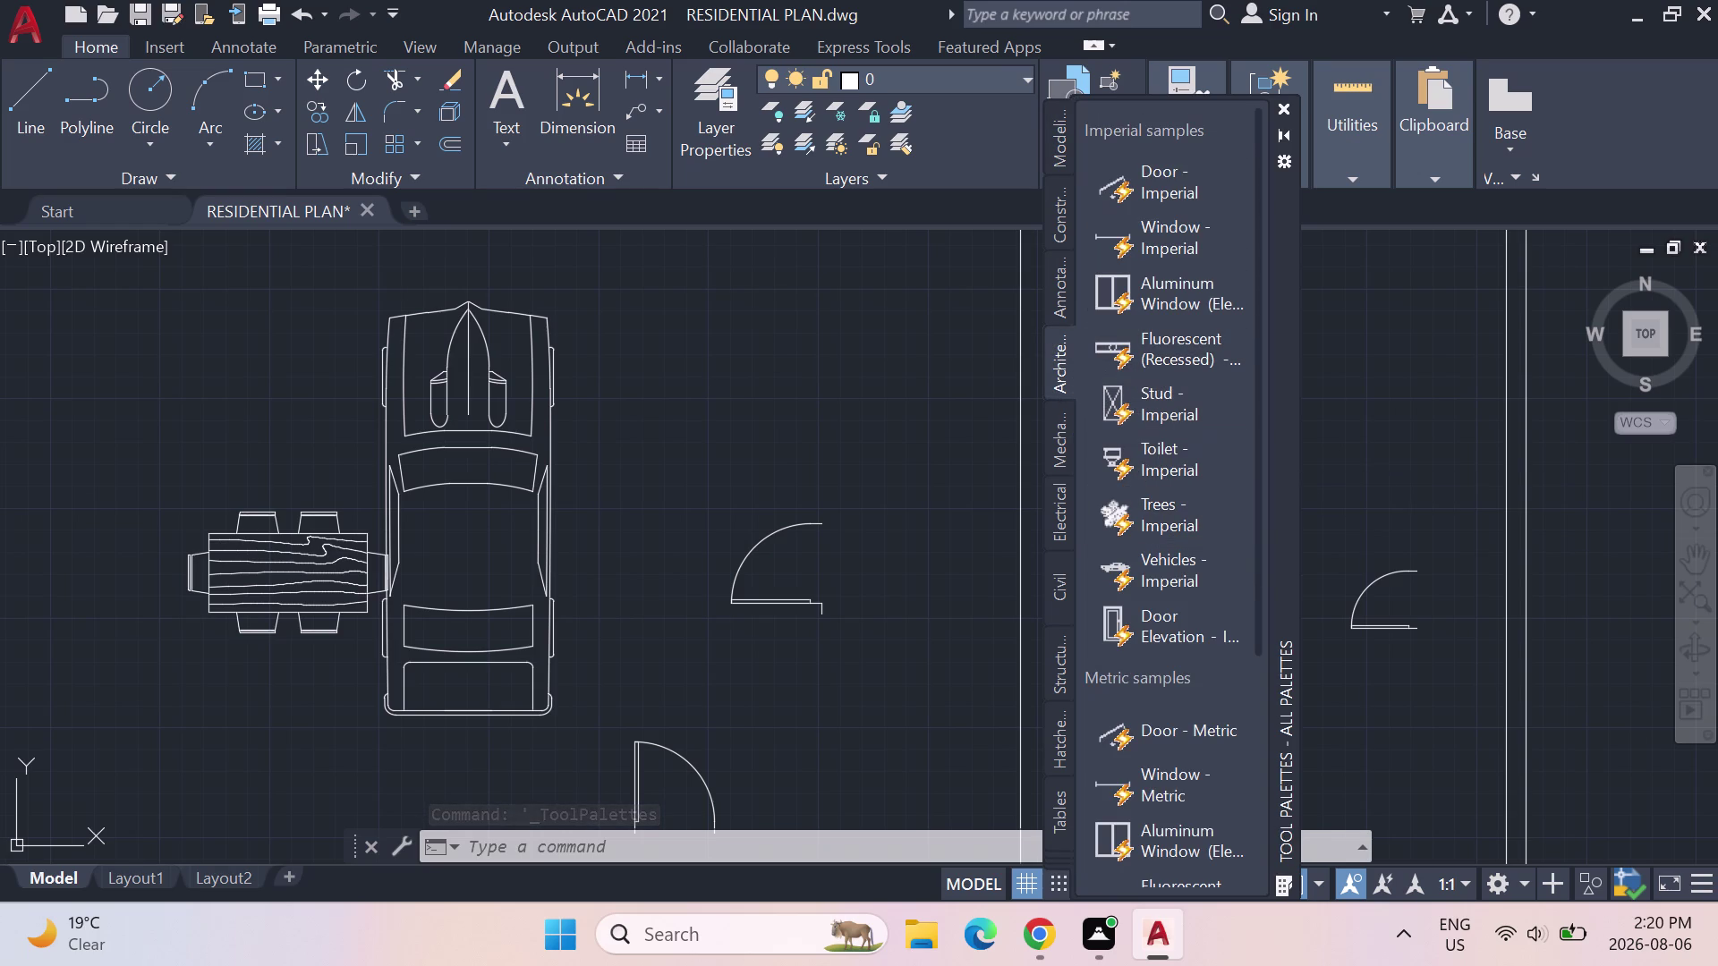
click(1061, 303)
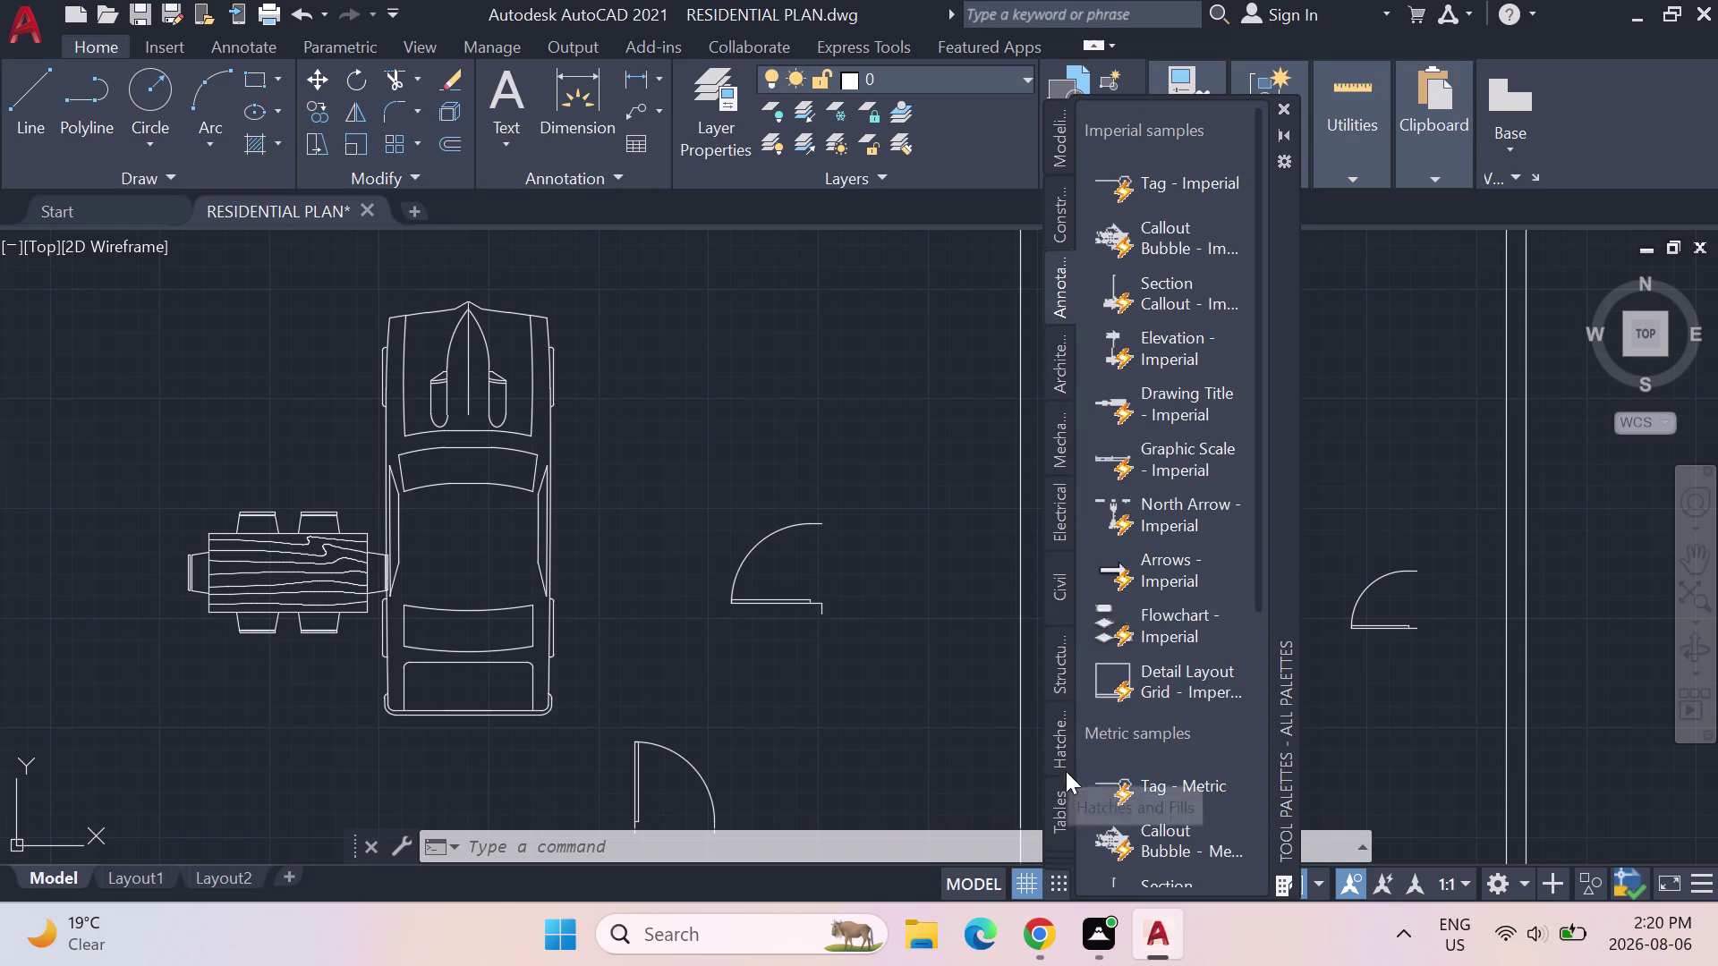
click(1058, 522)
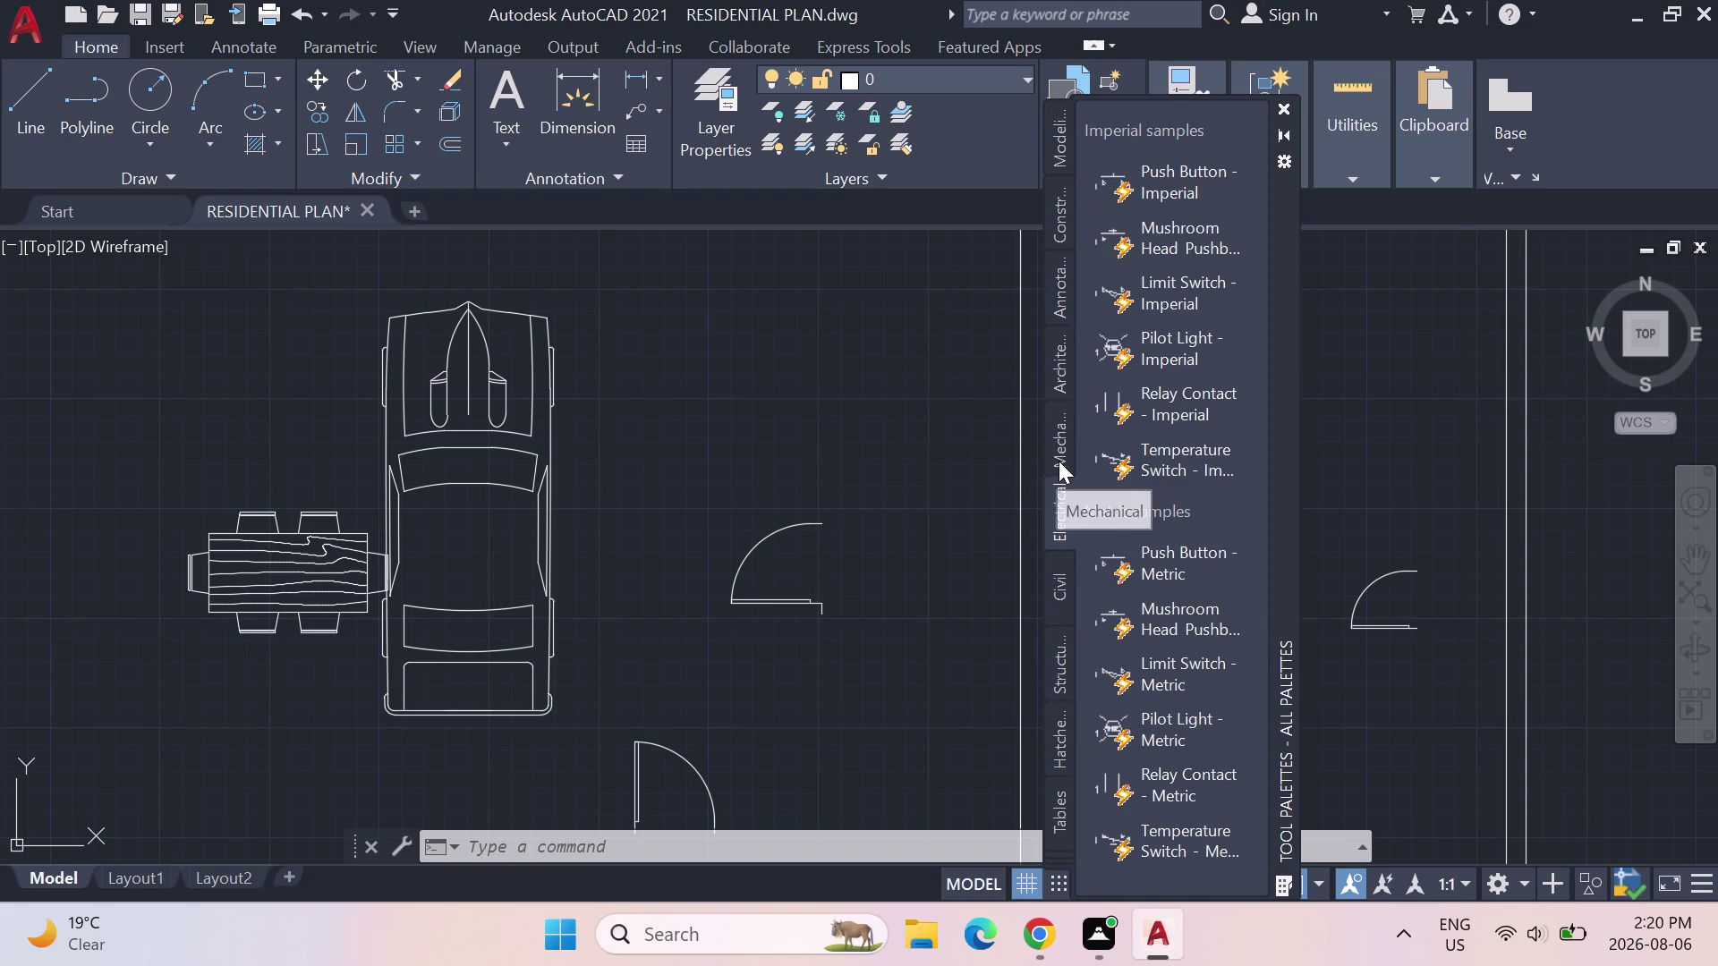
click(1059, 461)
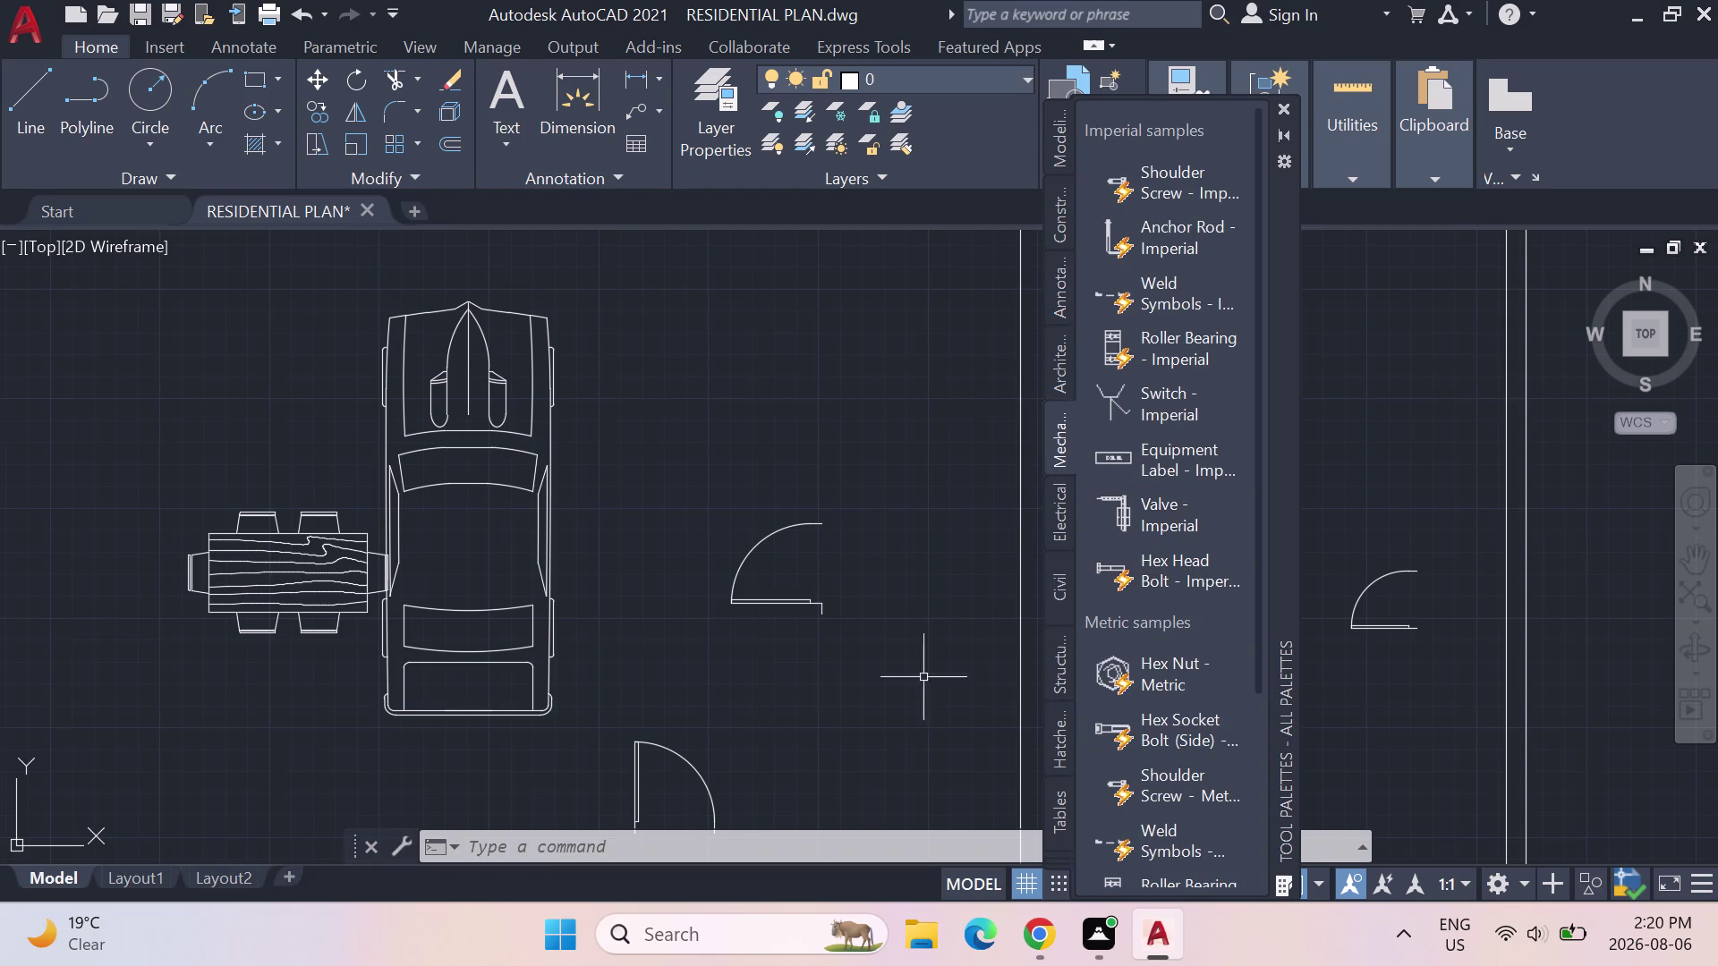
Close Tool Palettes, recenter the whole floor plan, and bring up DesignCenter.
click(889, 358)
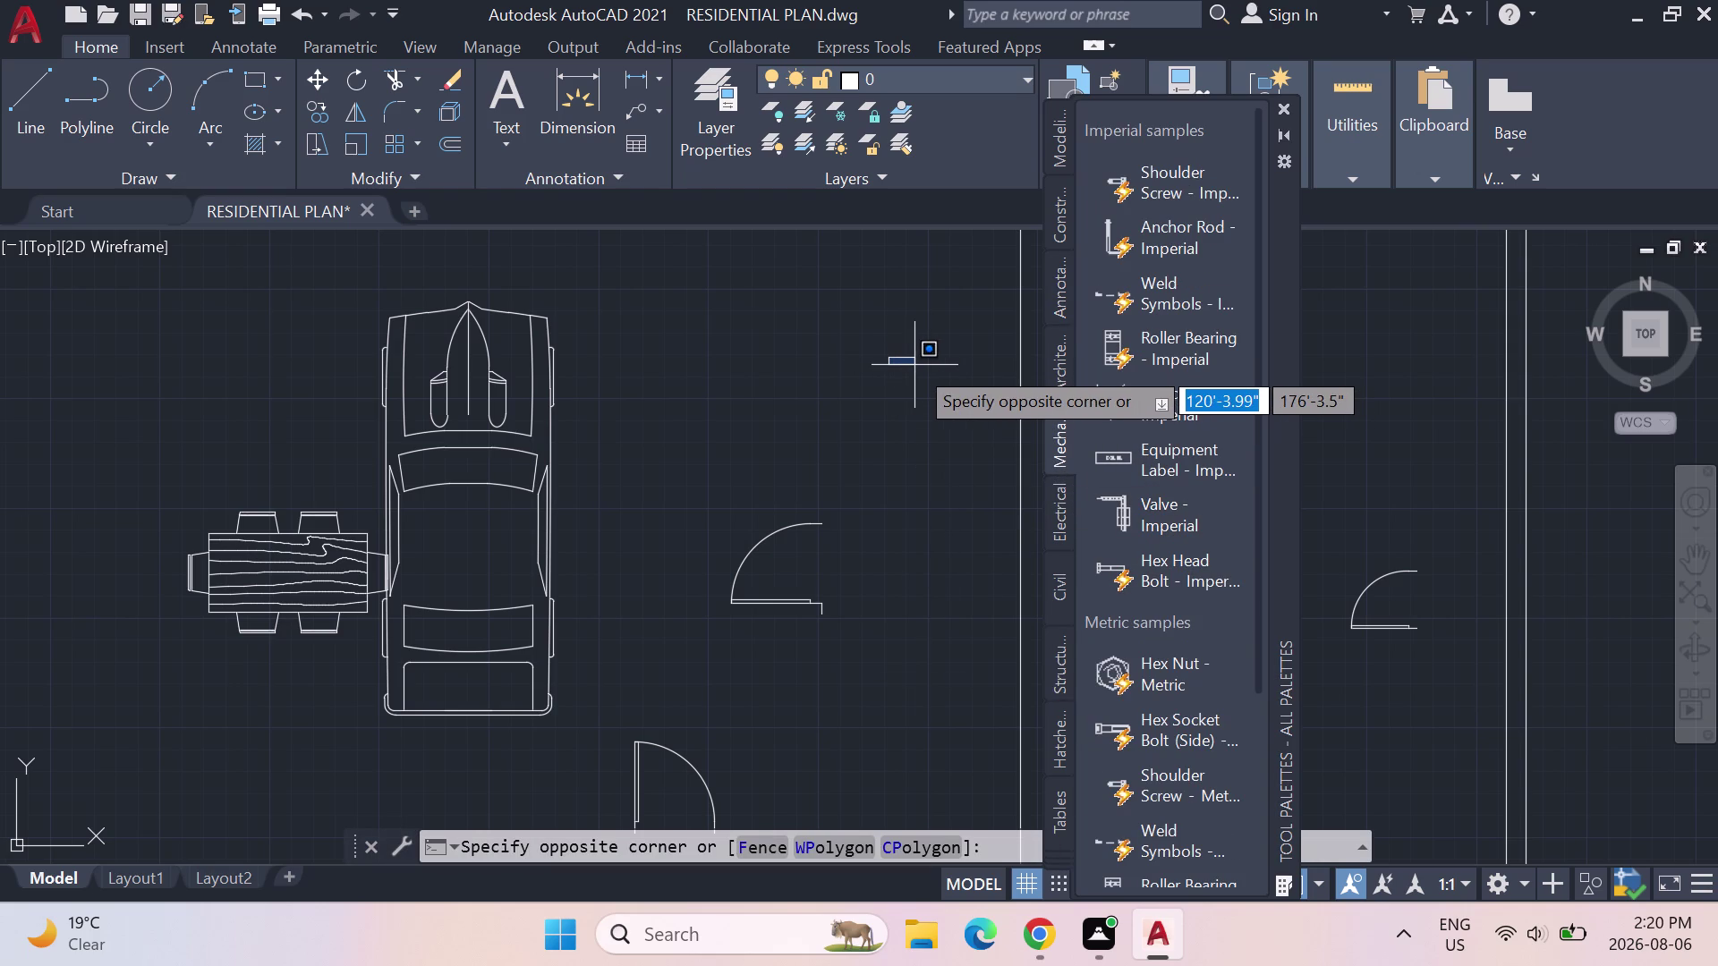
key(Escape)
key(Escape)
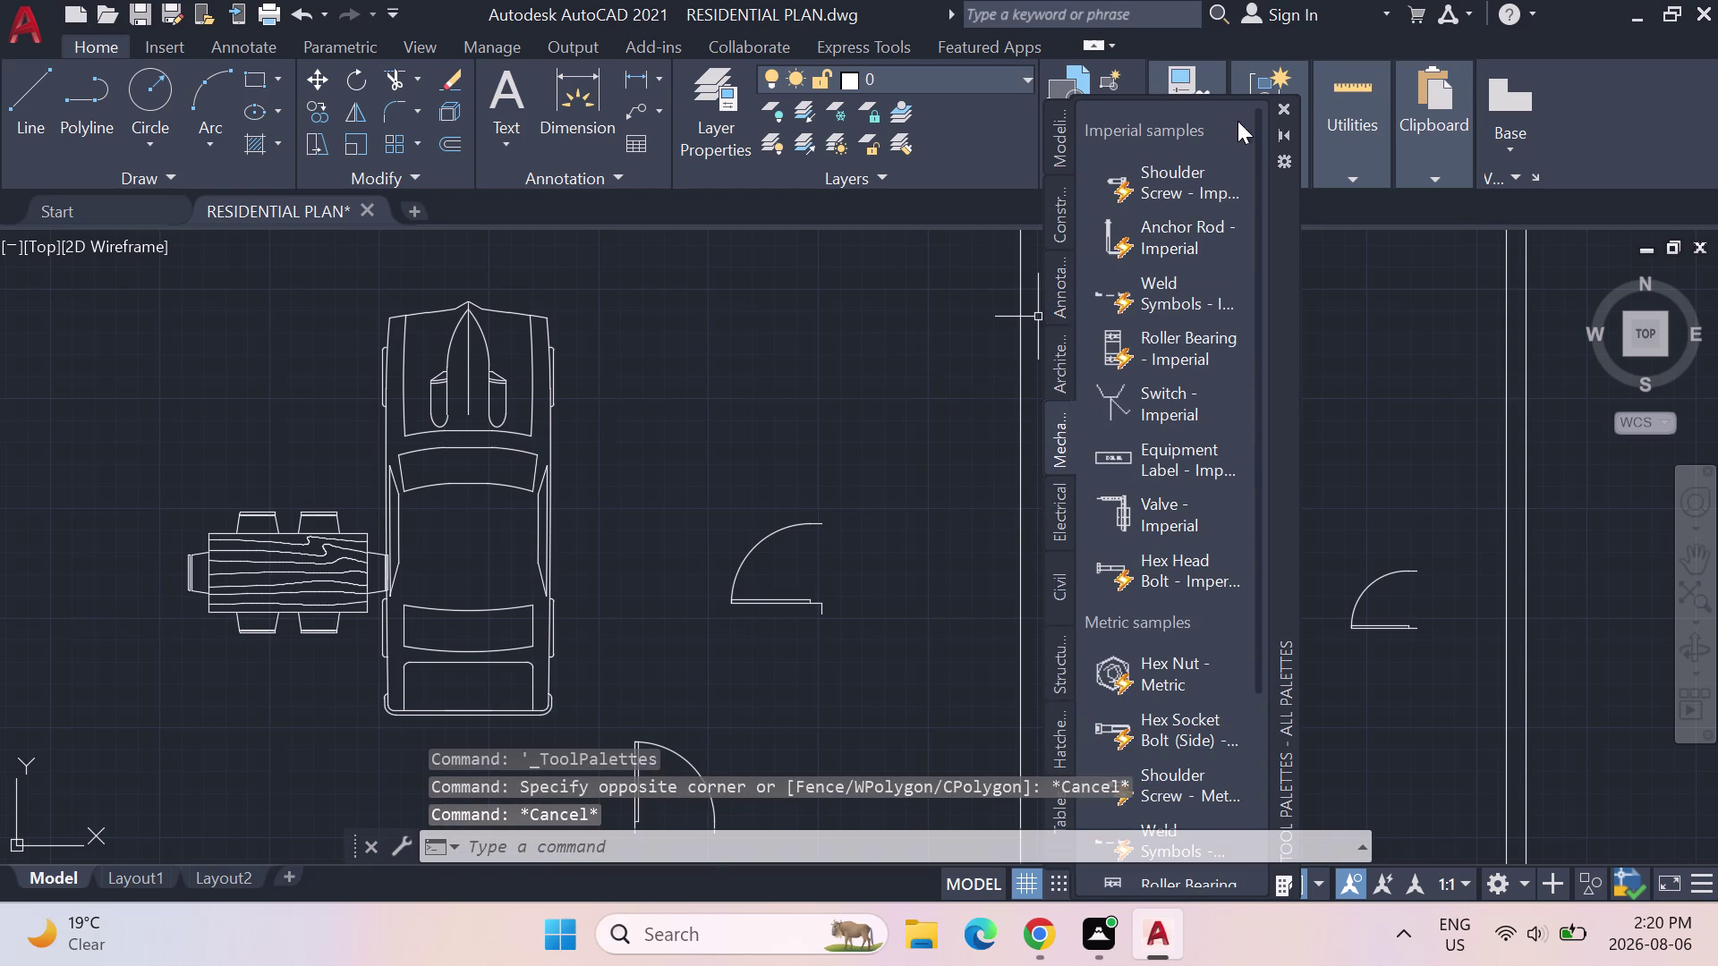
click(1284, 105)
scroll(down, 3)
scroll(down, 3)
middle_drag(1213, 407, 1007, 453)
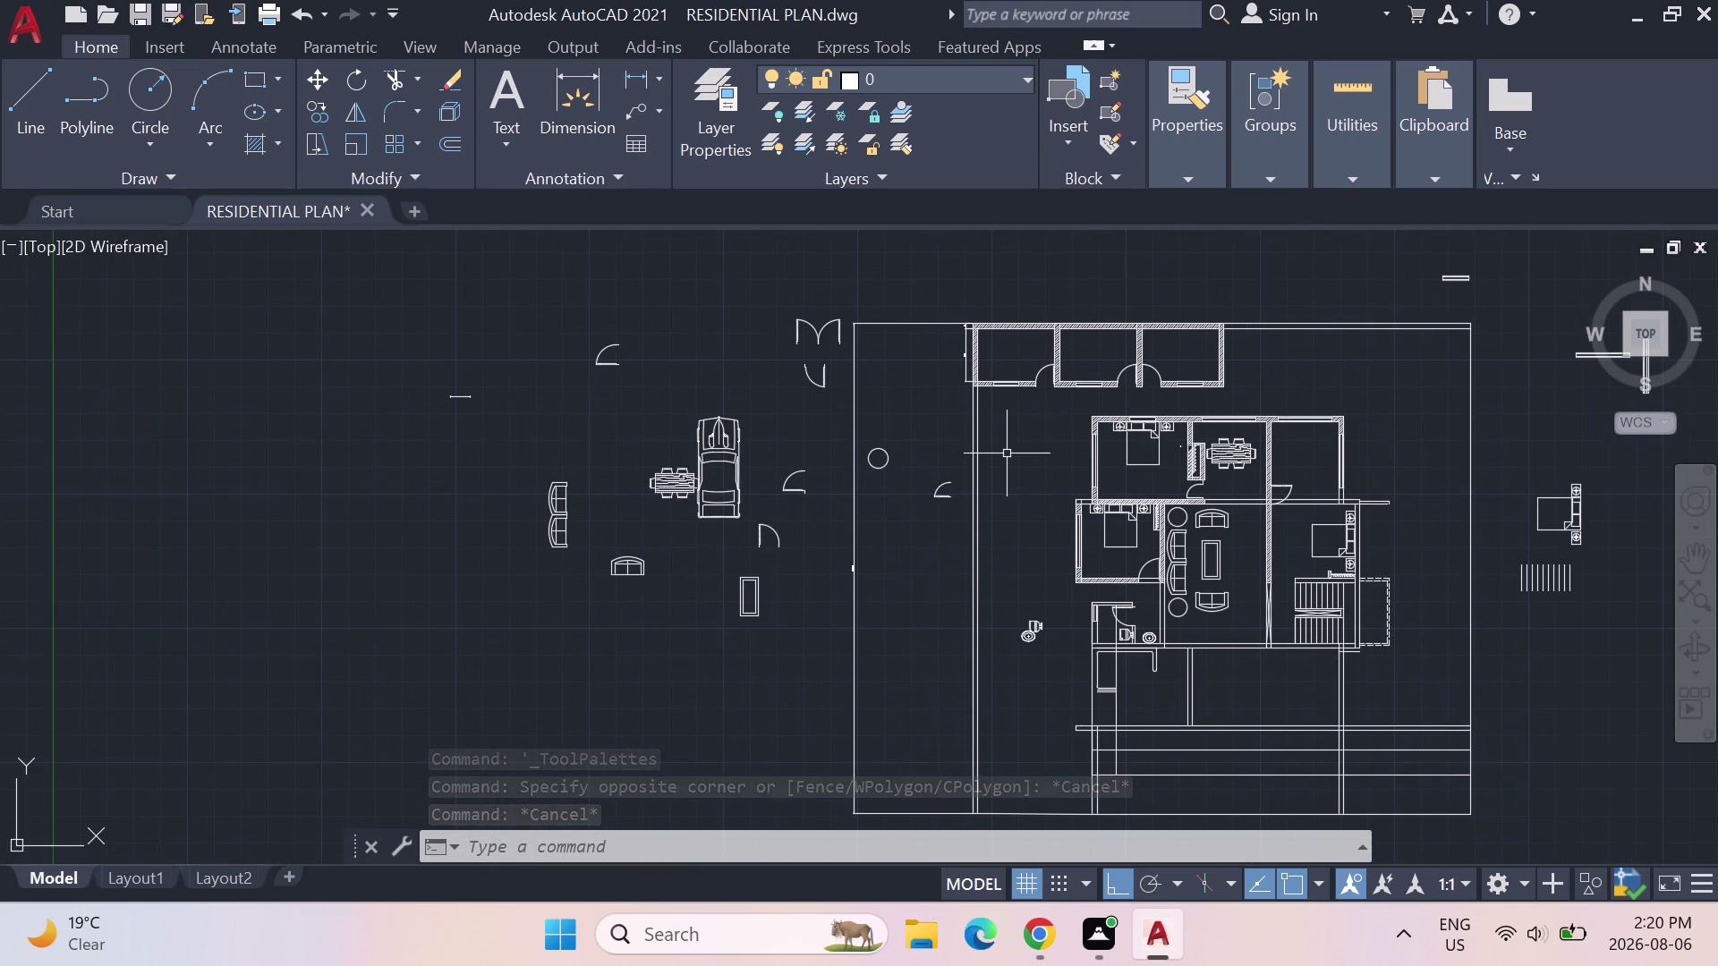
key(ctrl+2)
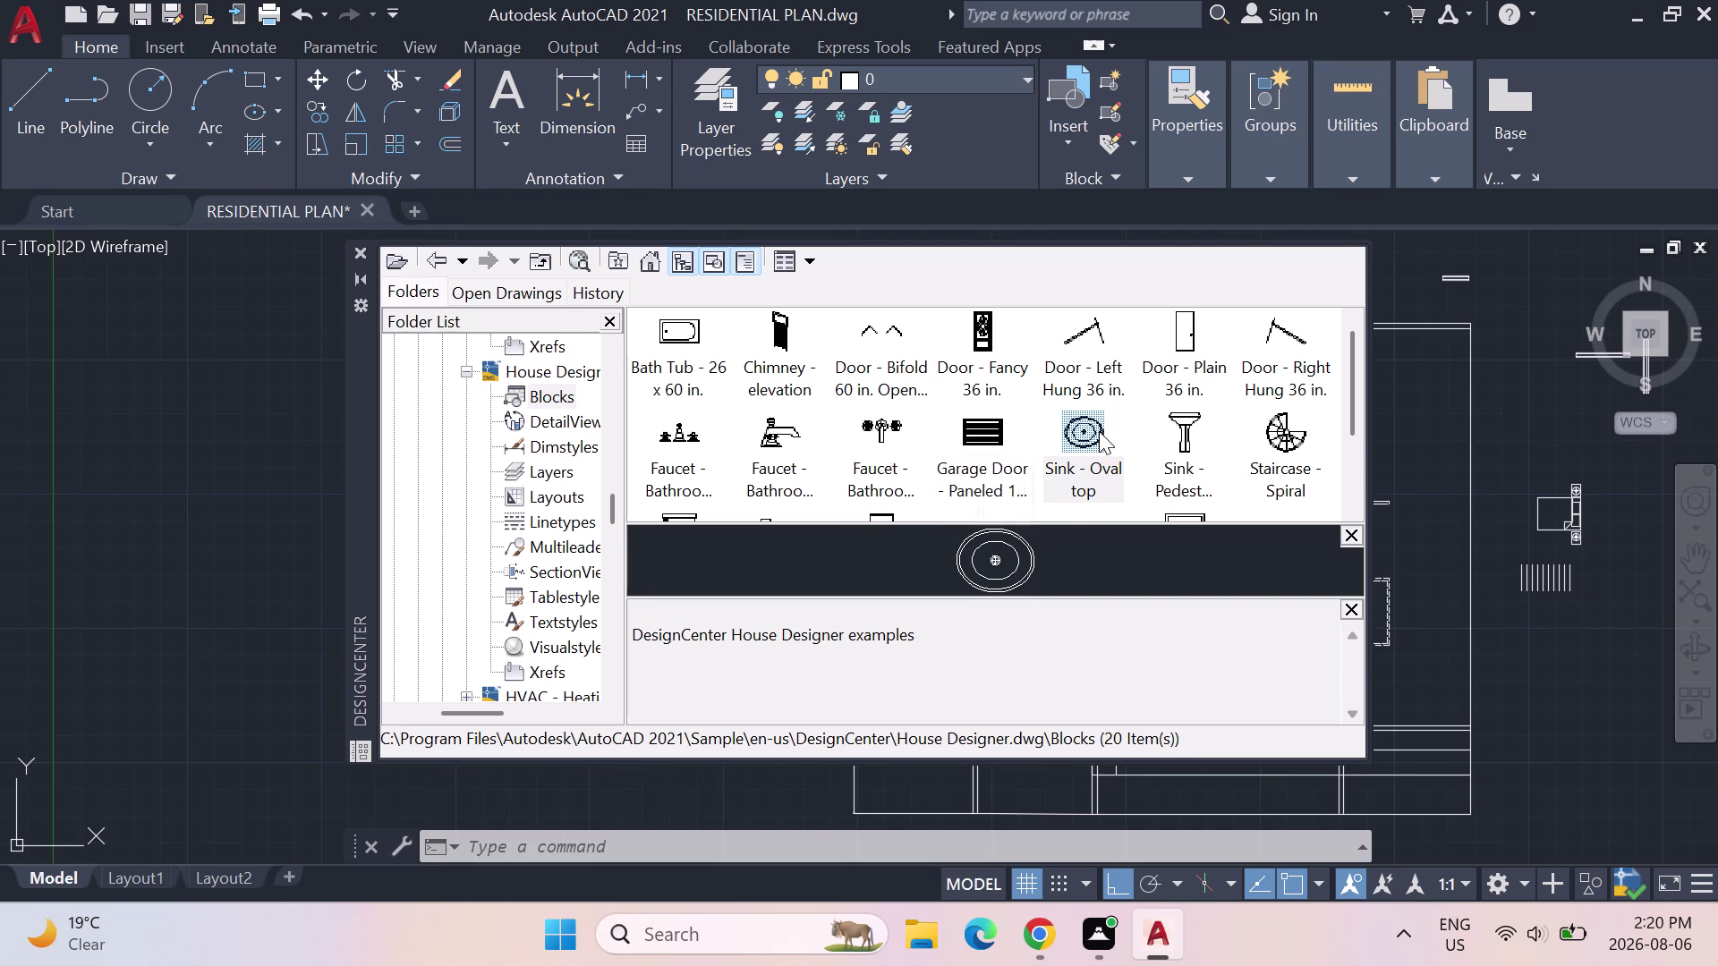
scroll(up, 3)
scroll(down, 3)
scroll(up, 3)
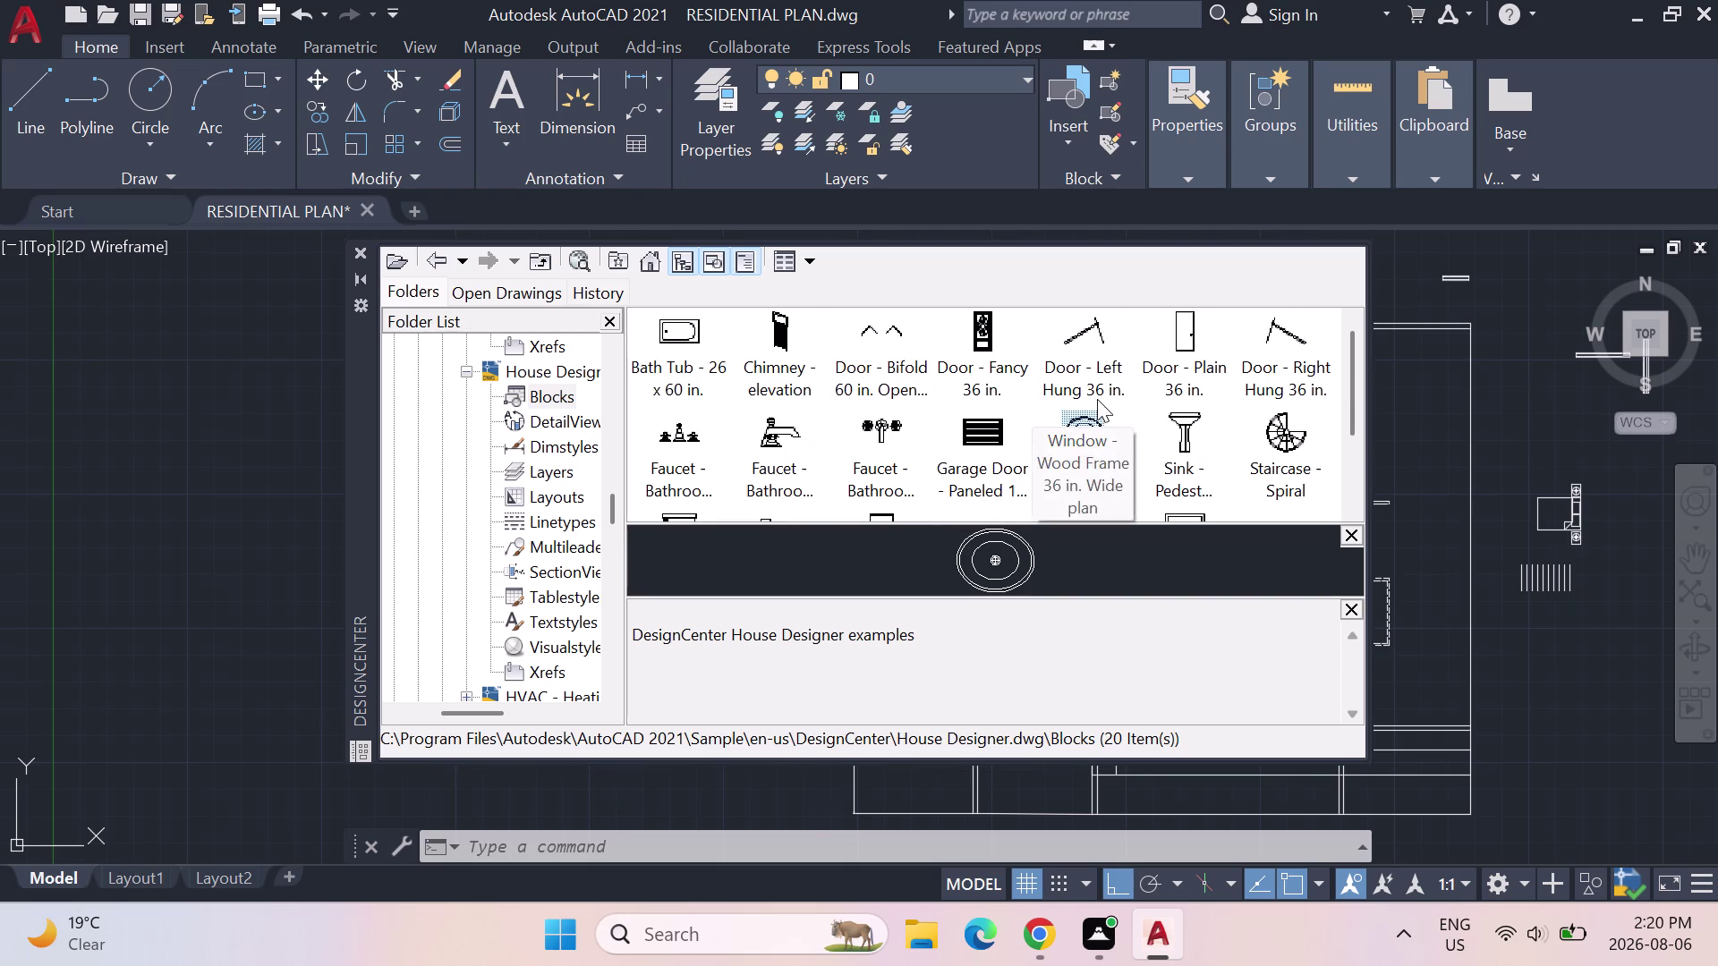
scroll(up, 3)
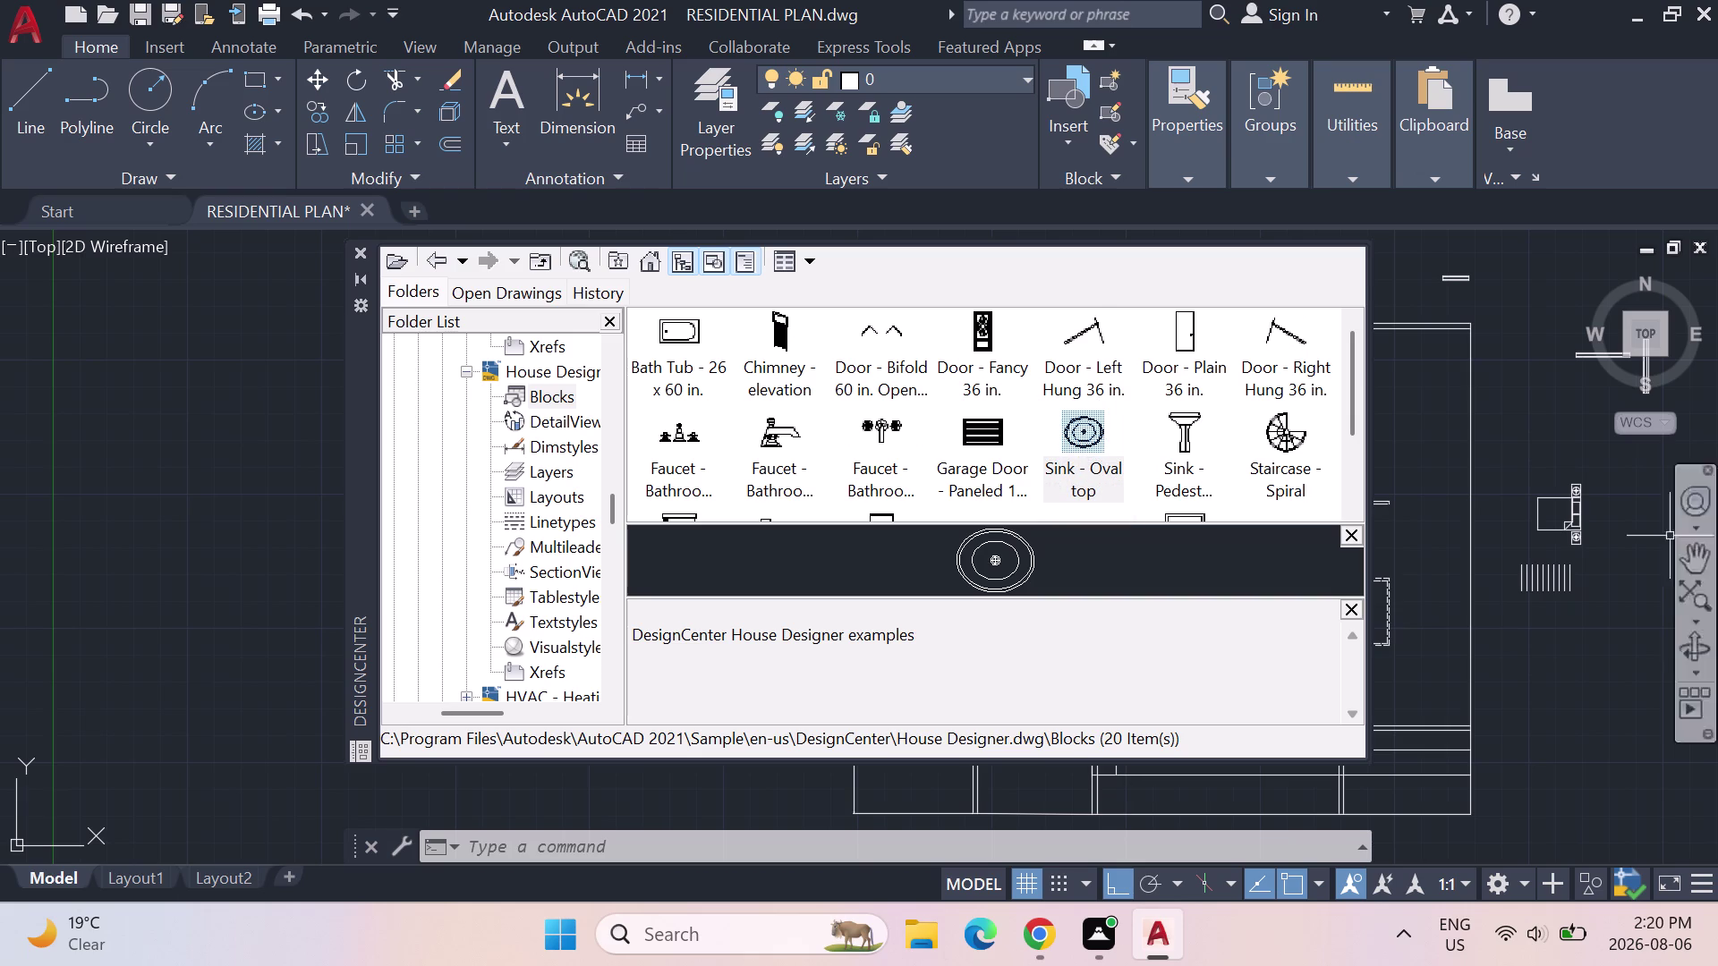
scroll(down, 3)
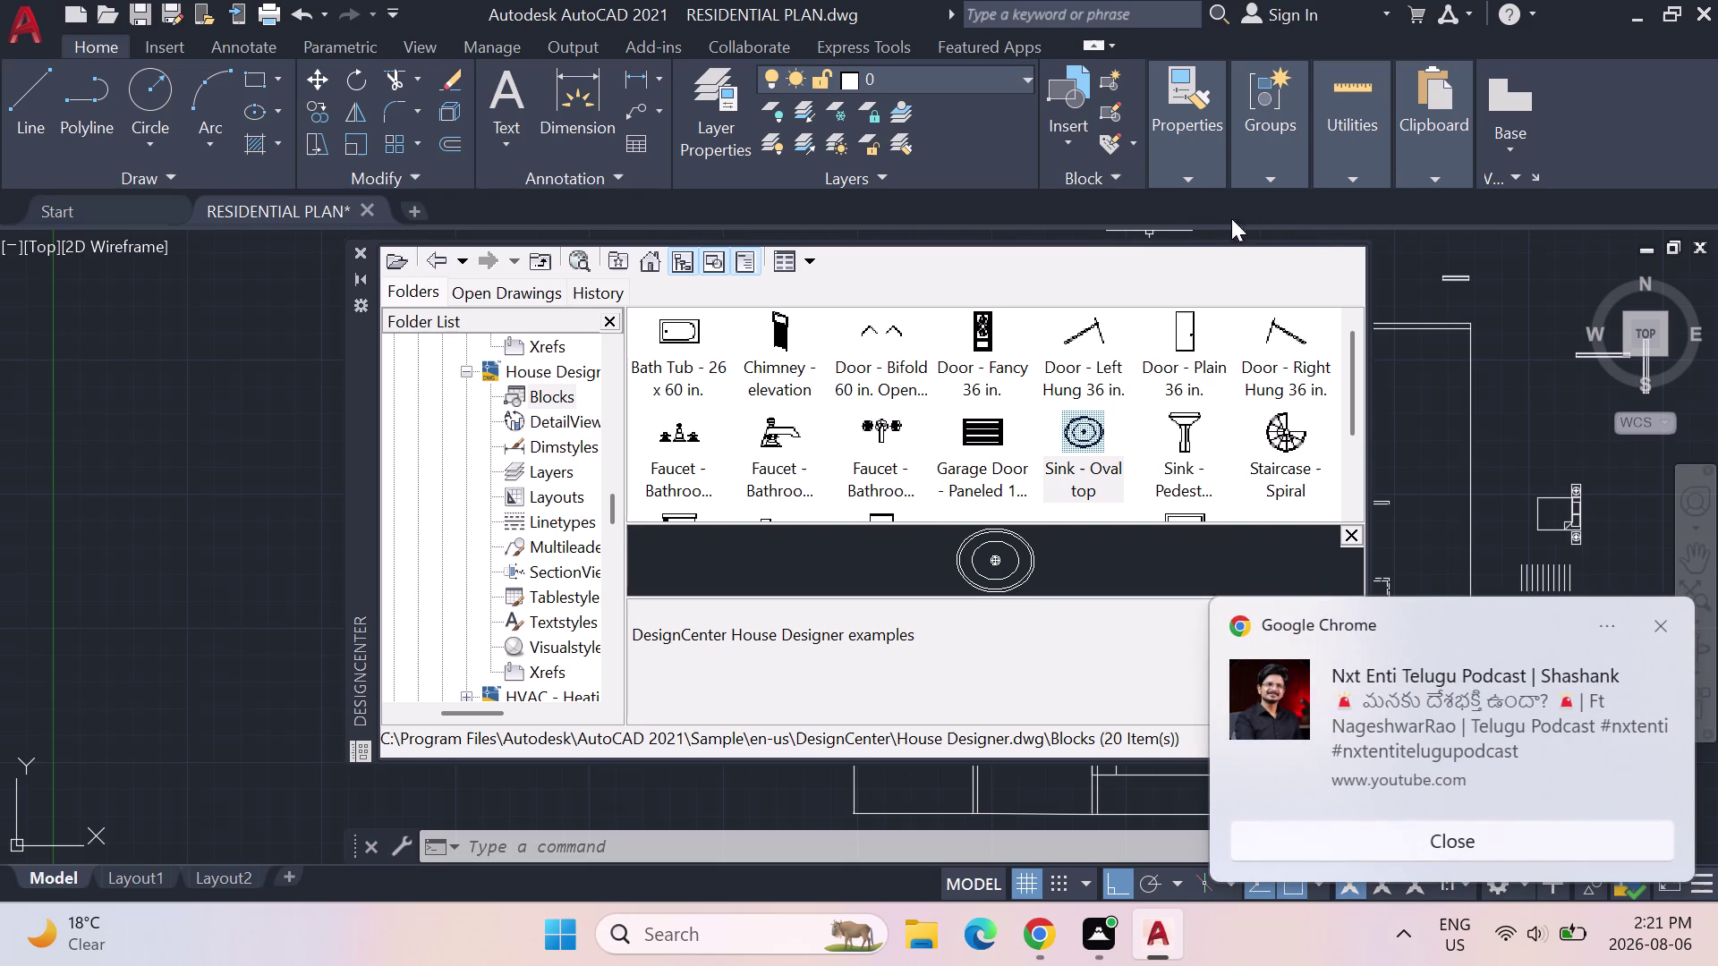
click(1651, 628)
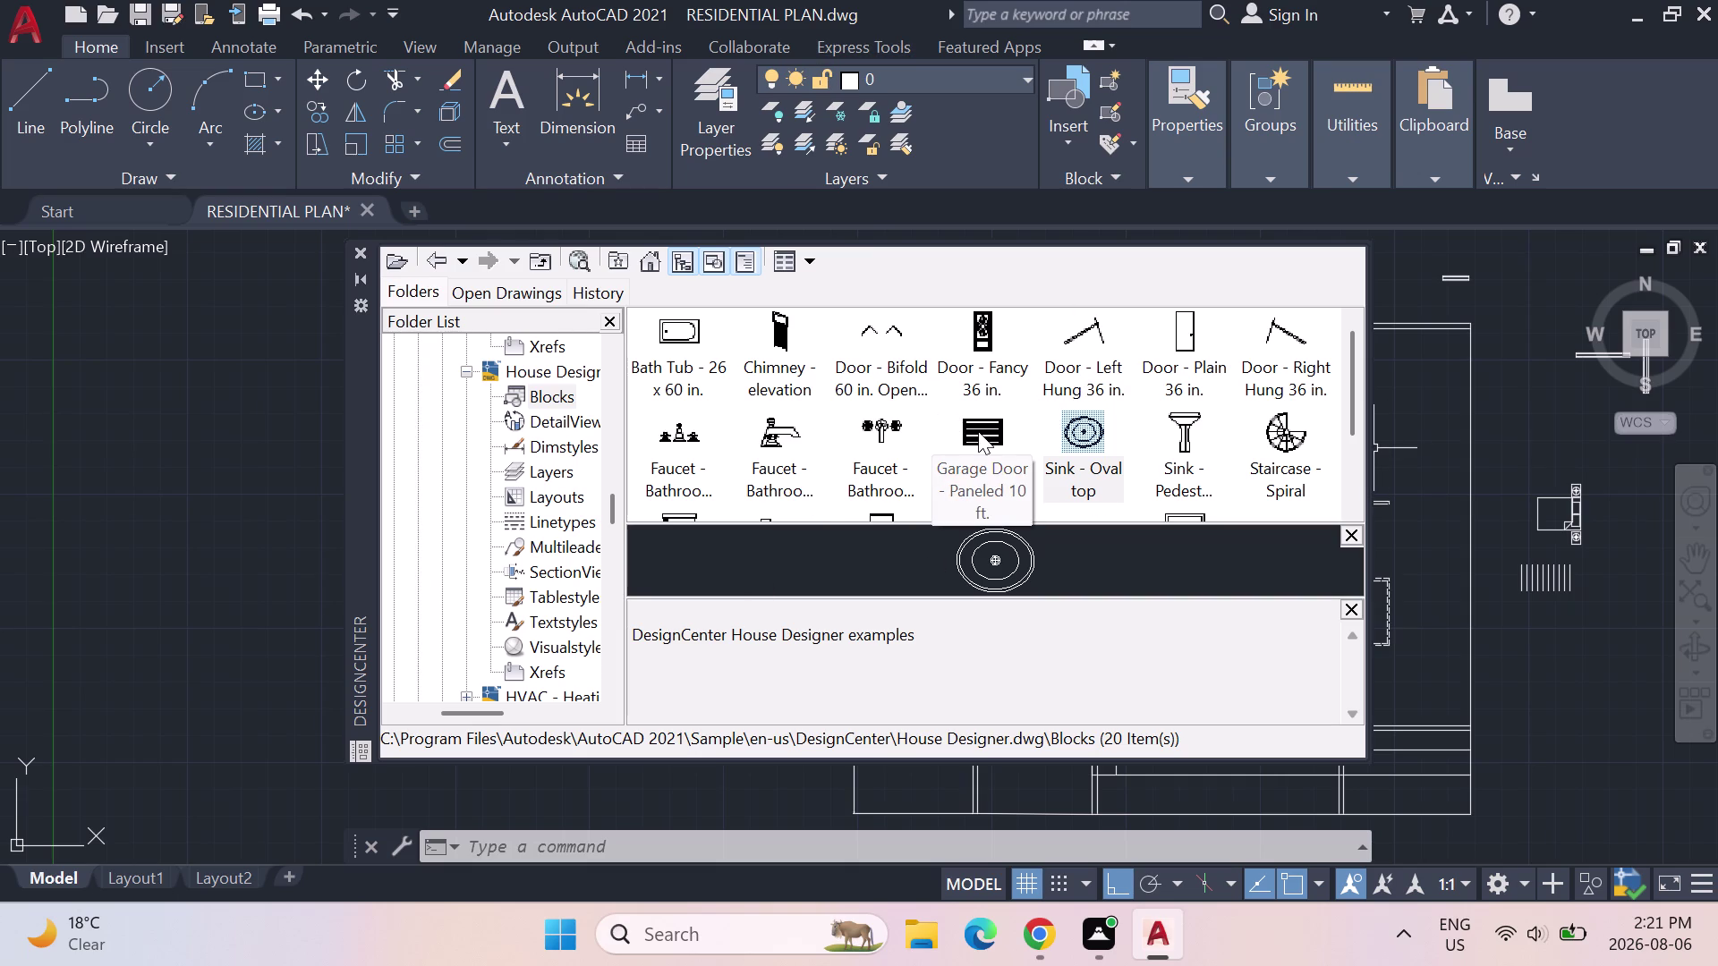
scroll(down, 3)
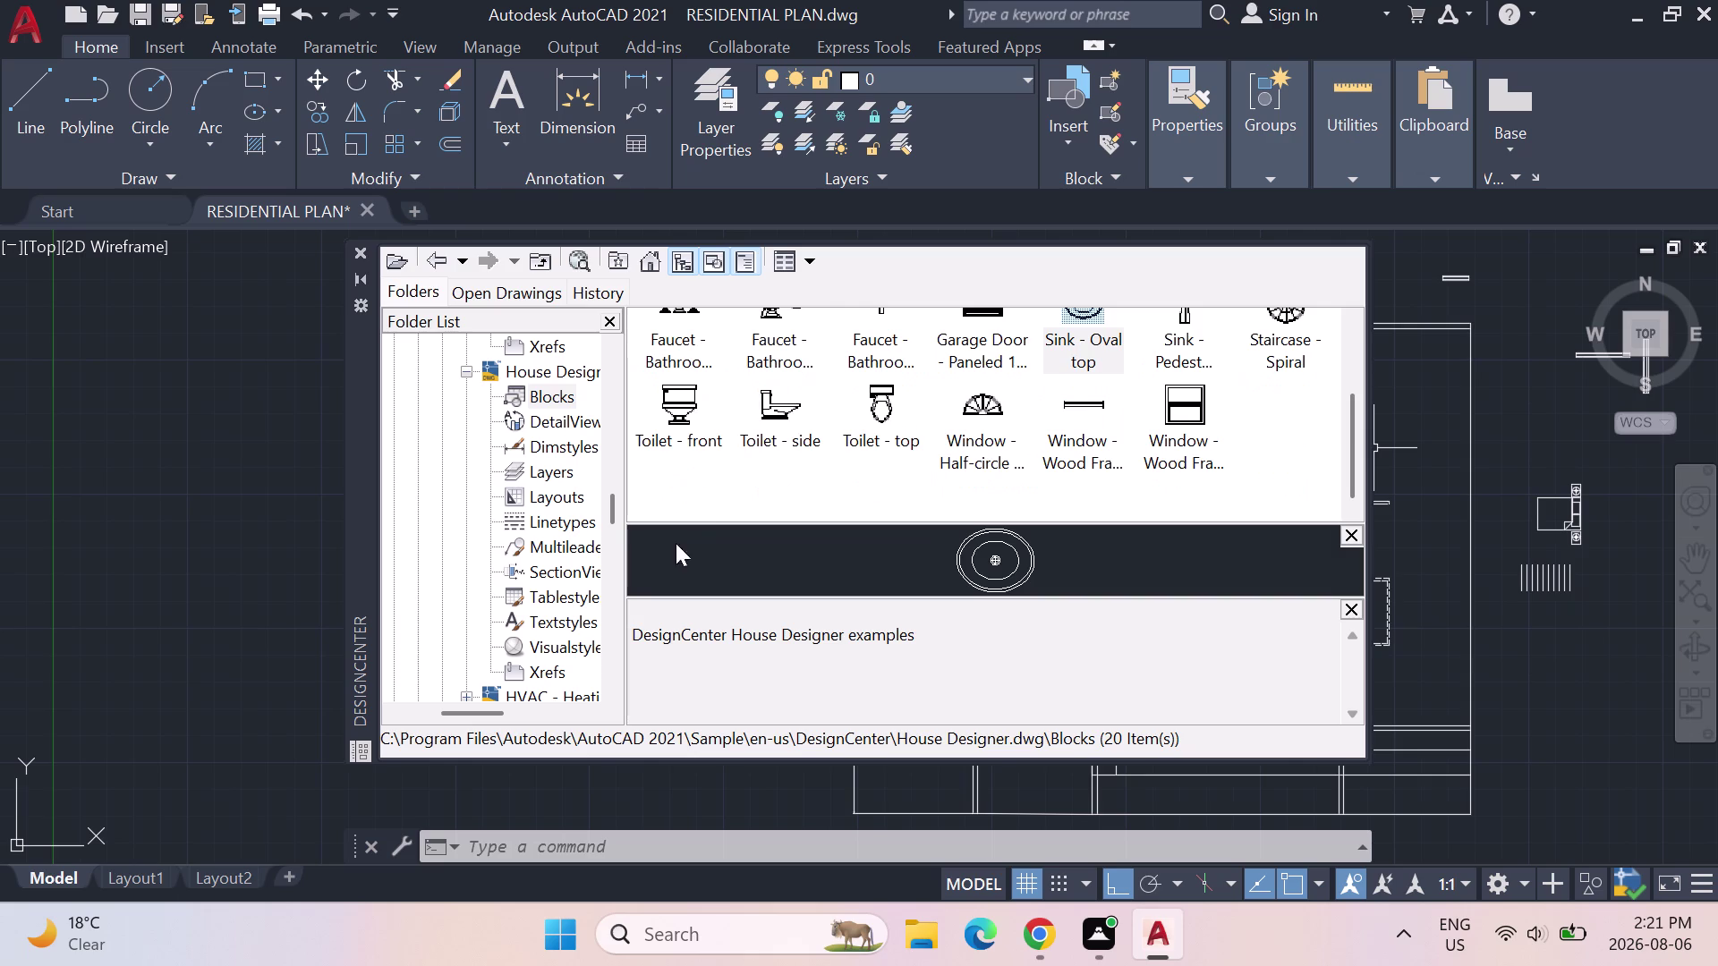
scroll(up, 3)
scroll(up, 3)
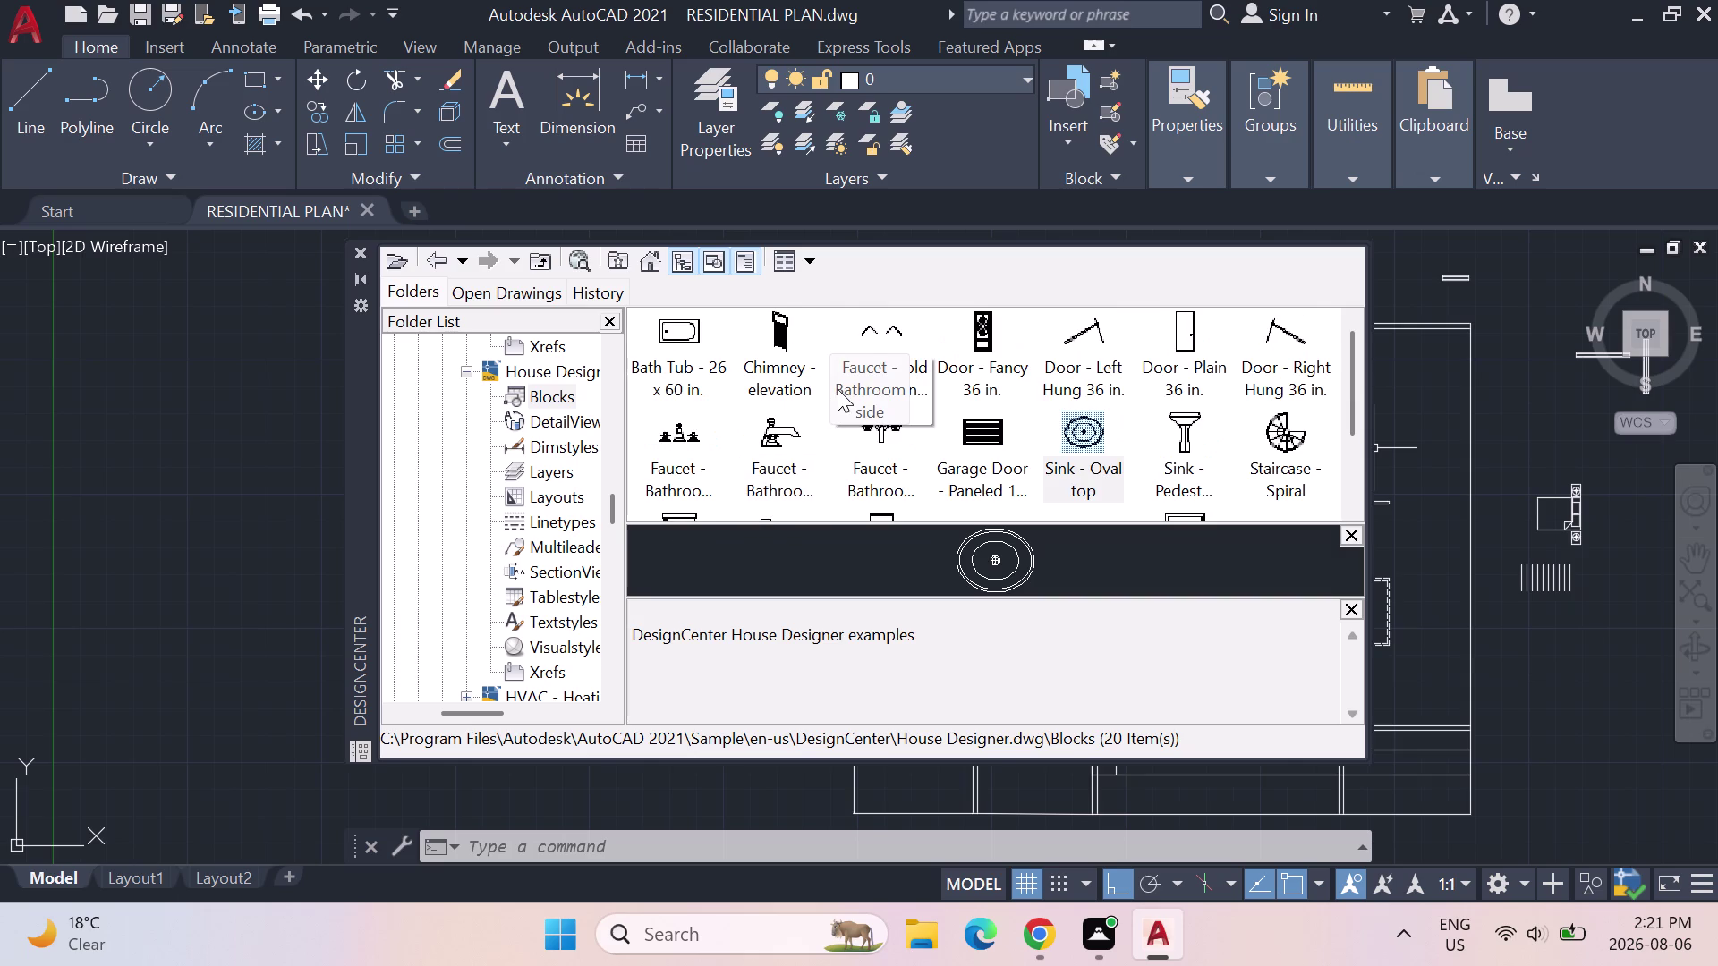
scroll(down, 3)
scroll(down, 3)
scroll(down, 3)
scroll(down, 3)
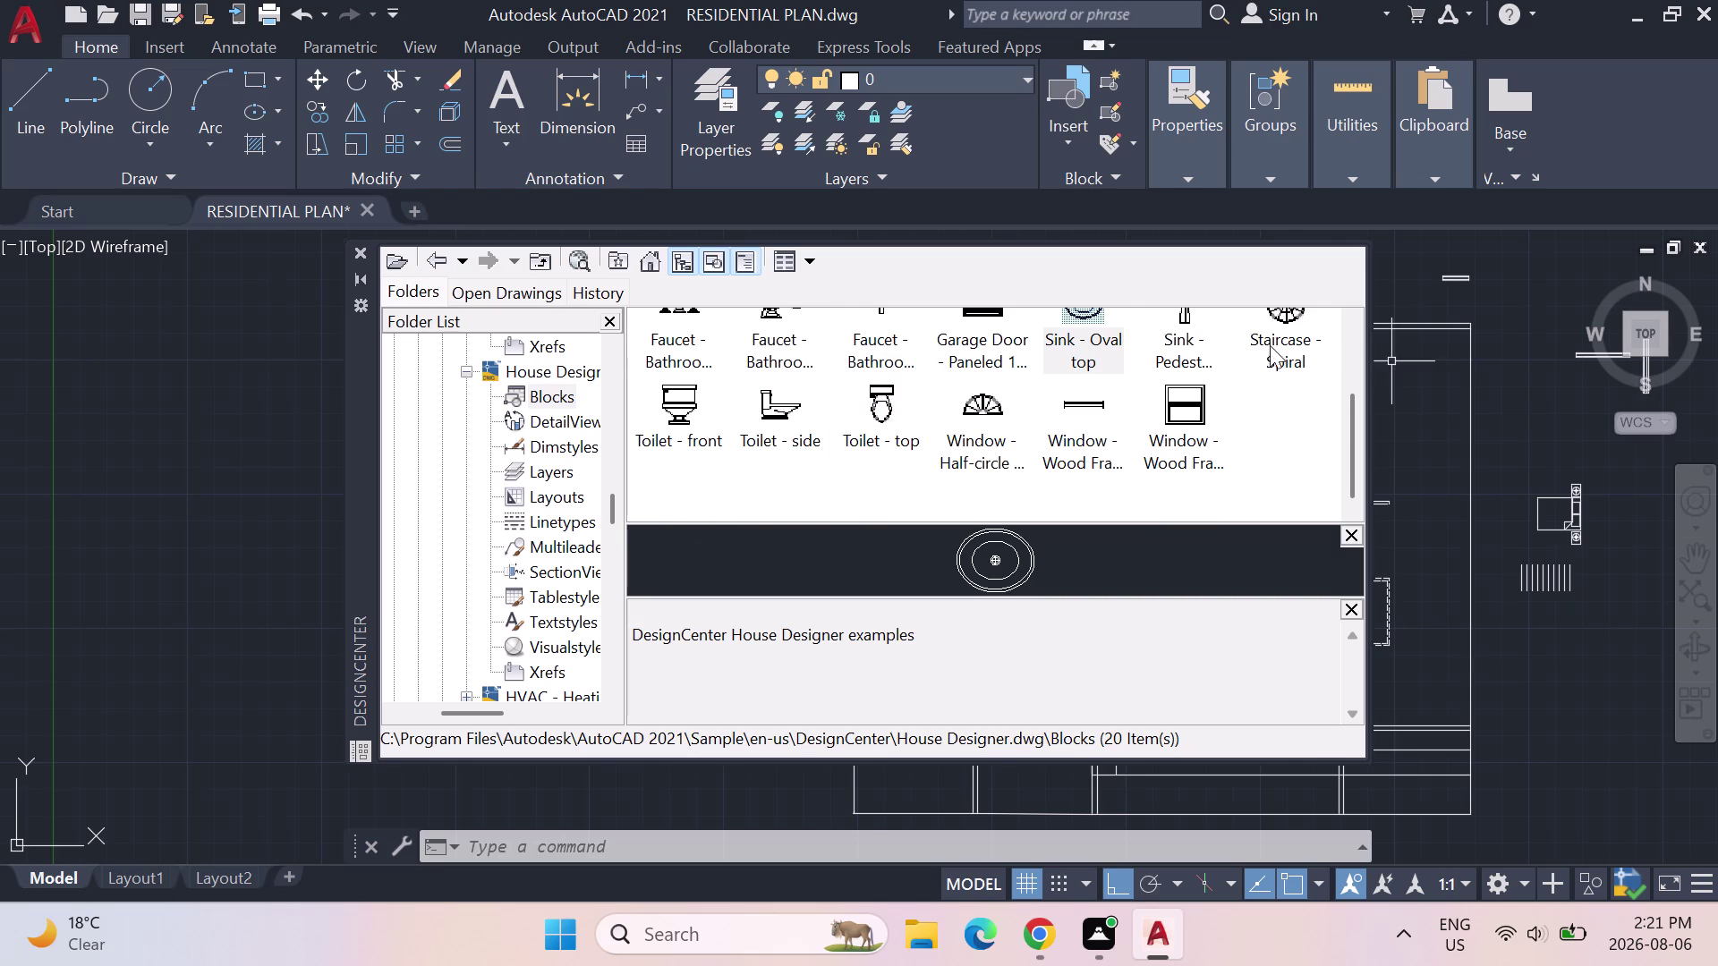
scroll(down, 3)
scroll(down, 3)
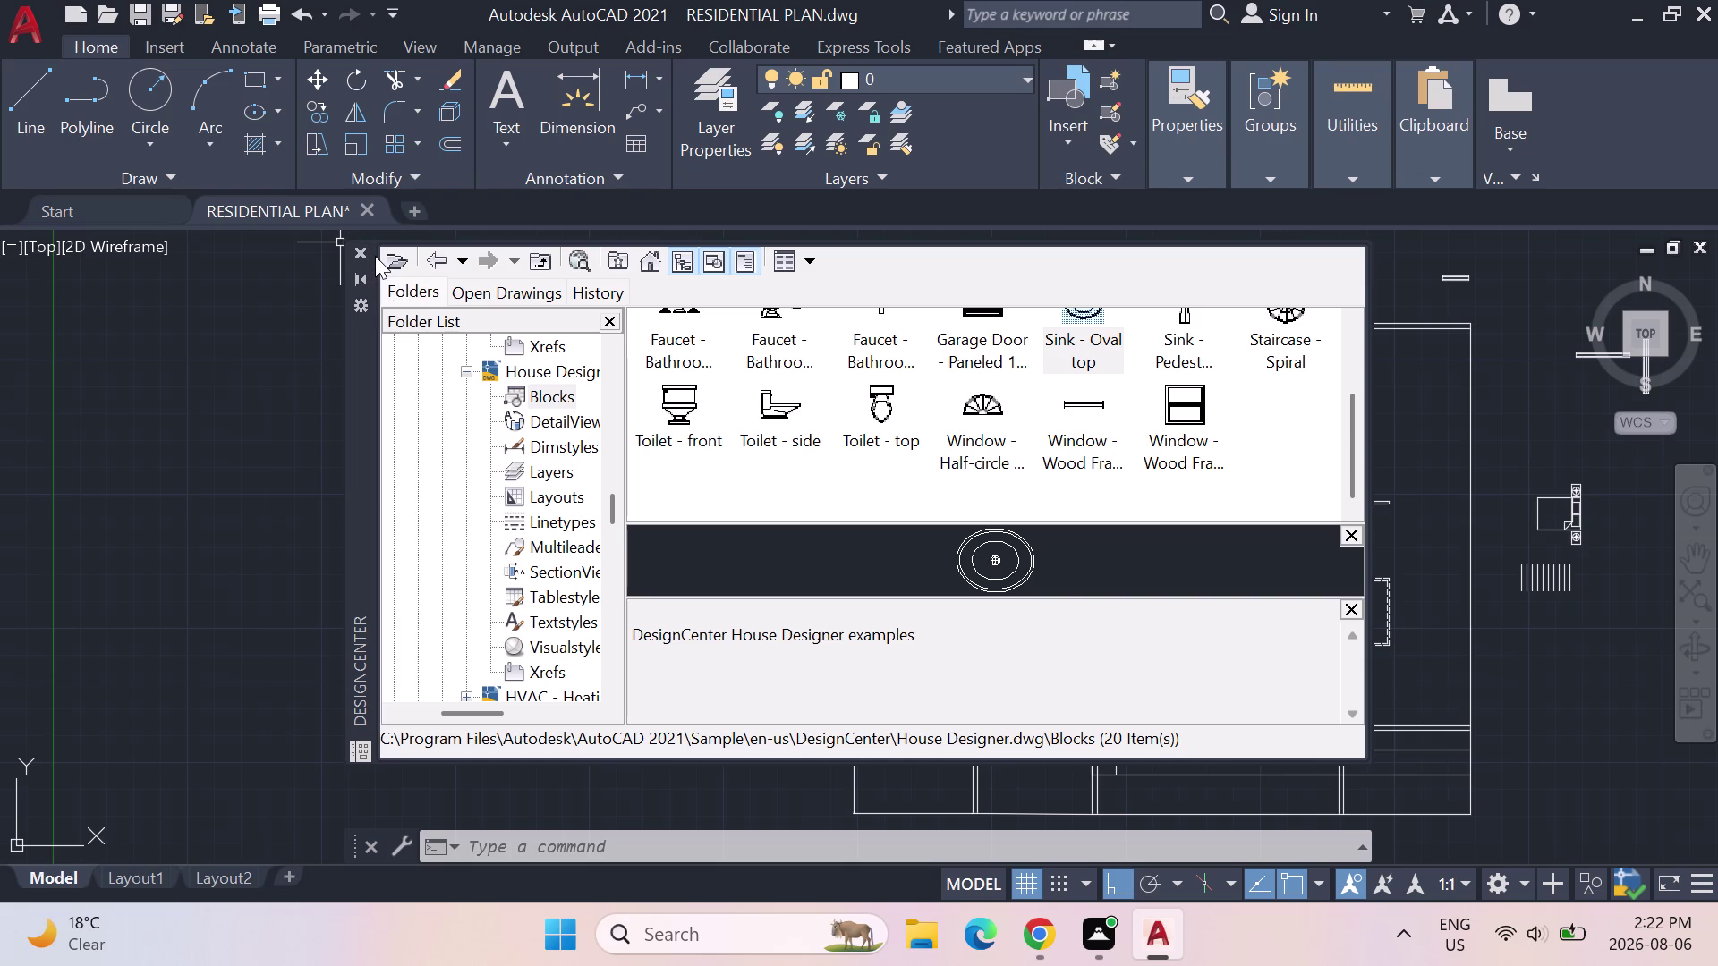
click(363, 249)
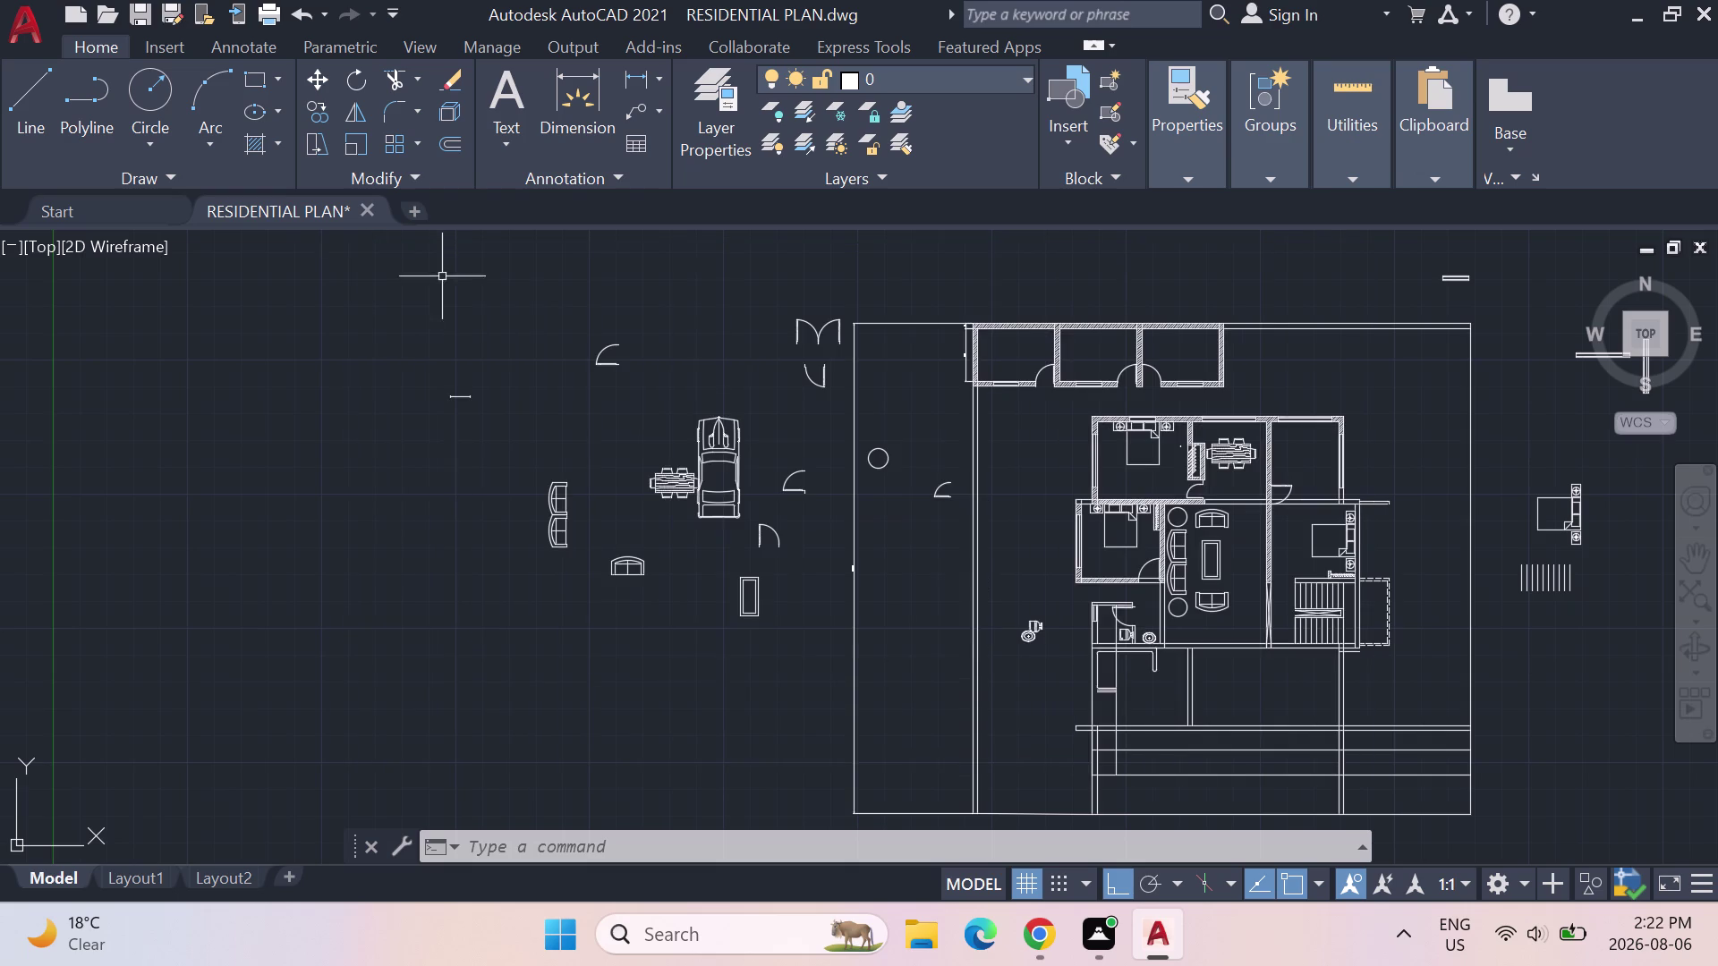
Look over the furnished rooms, then quick-save the residential floor plan drawing.
scroll(down, 3)
scroll(up, 3)
scroll(up, 3)
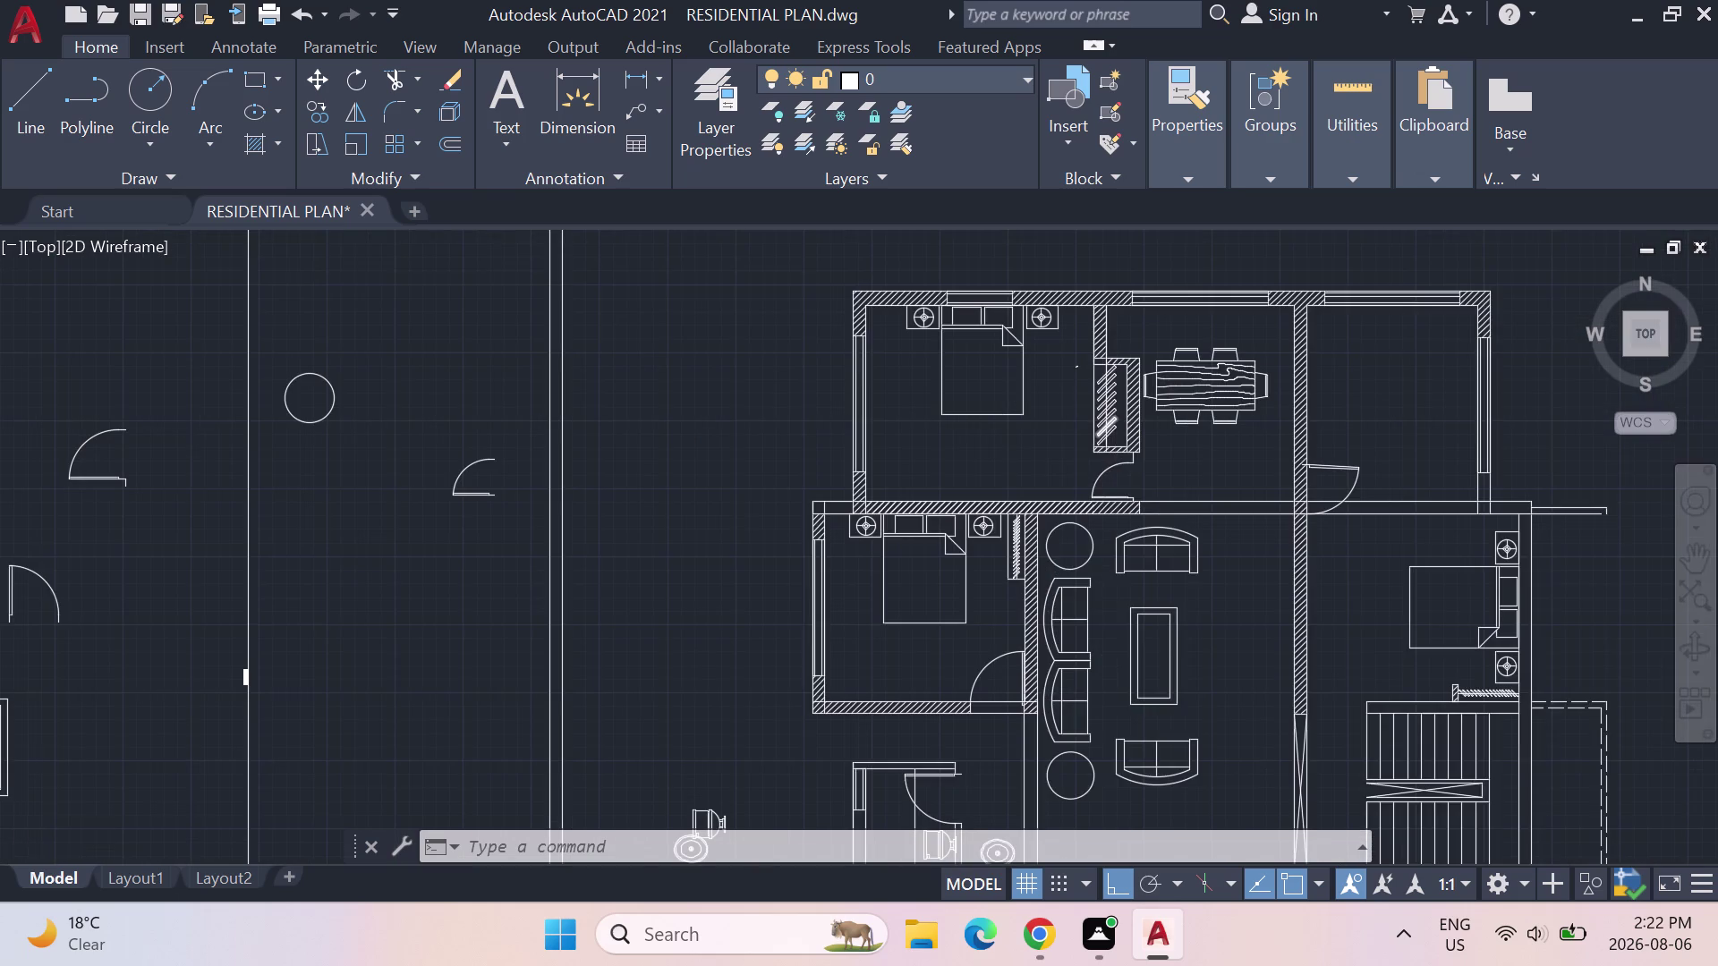
middle_drag(1119, 429, 785, 379)
scroll(down, 3)
scroll(down, 3)
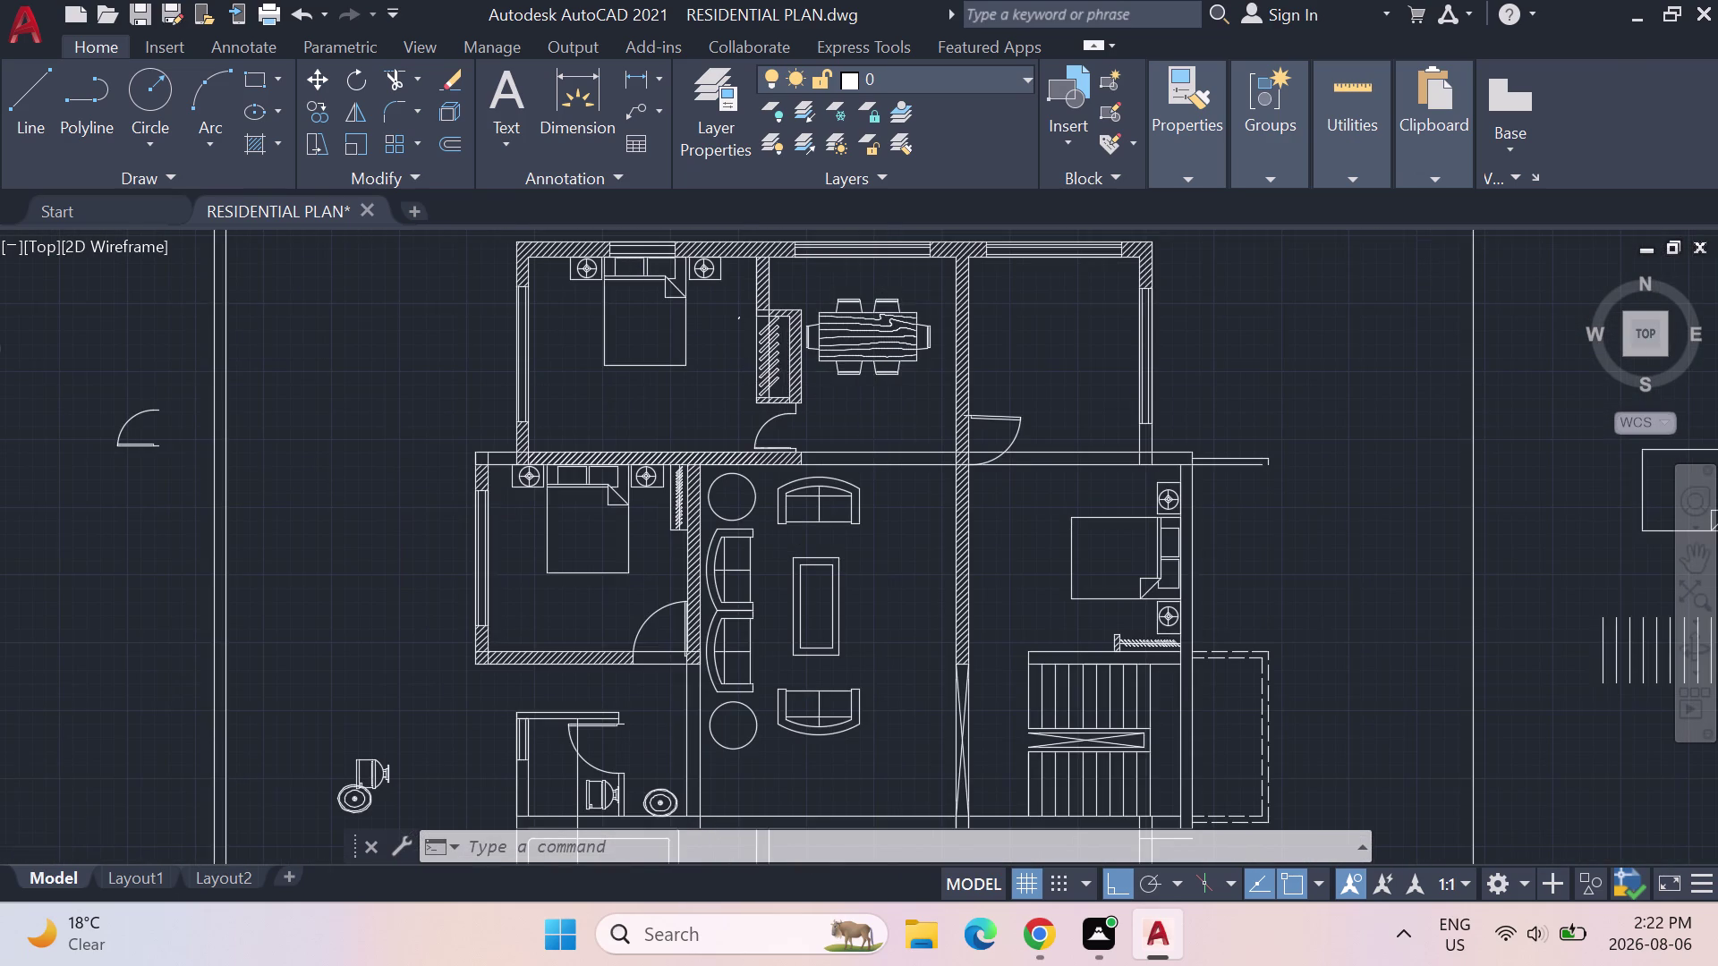
scroll(up, 3)
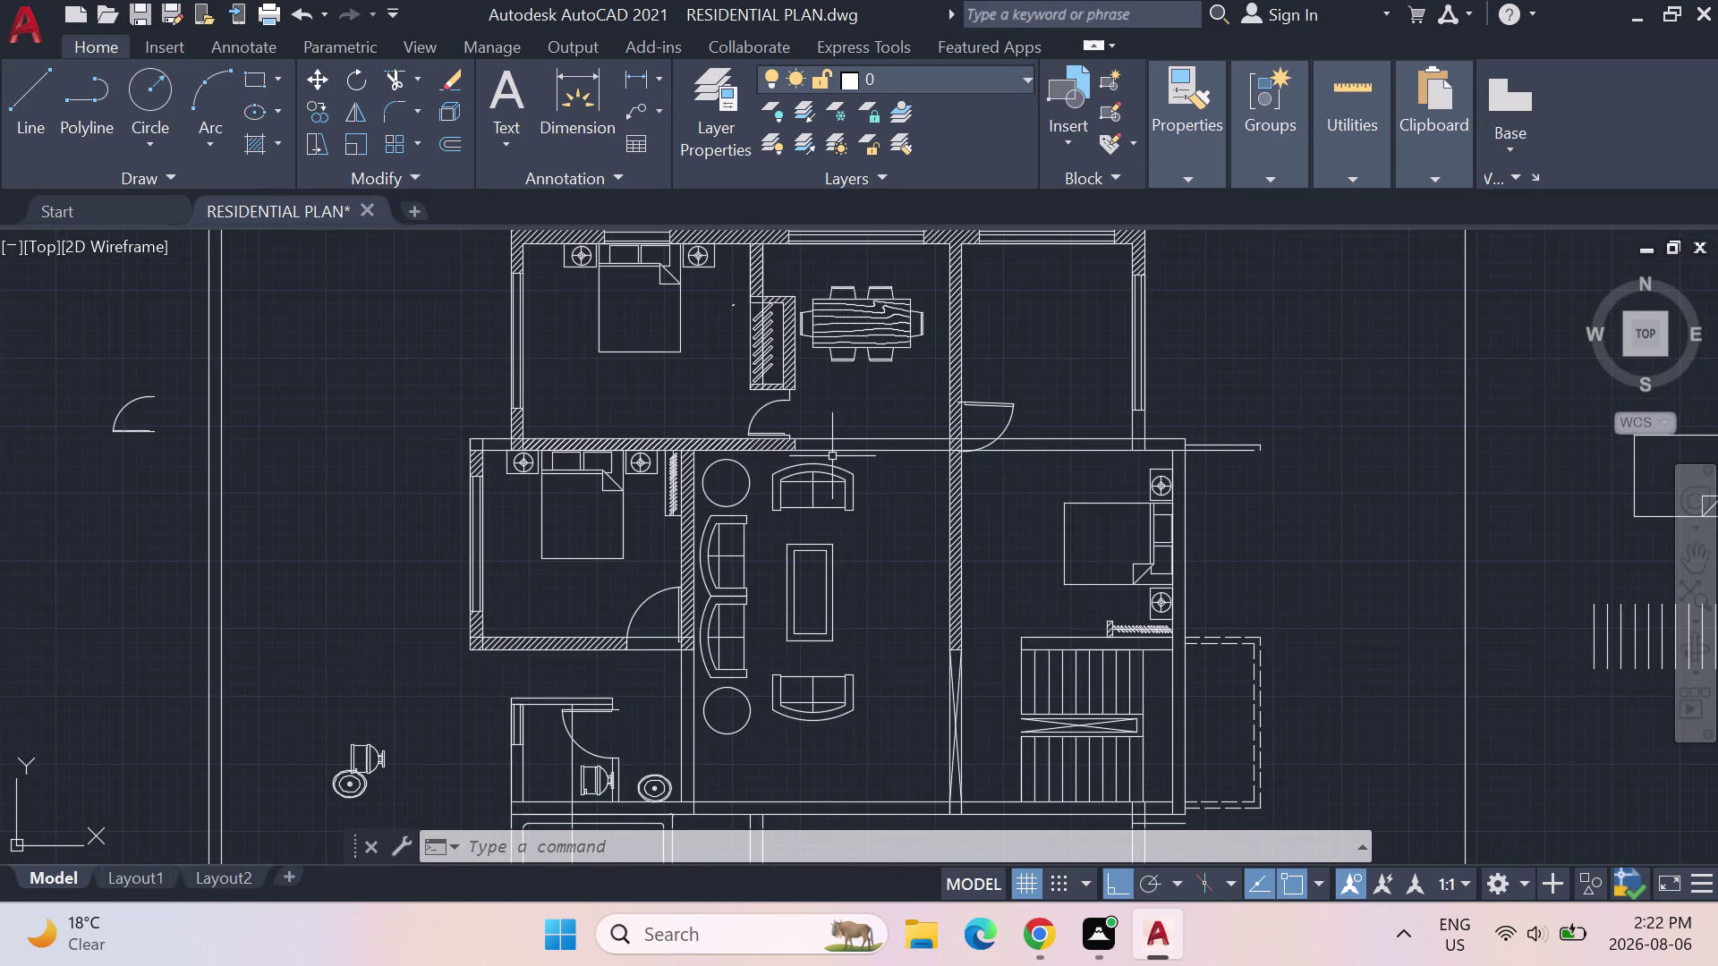
scroll(down, 3)
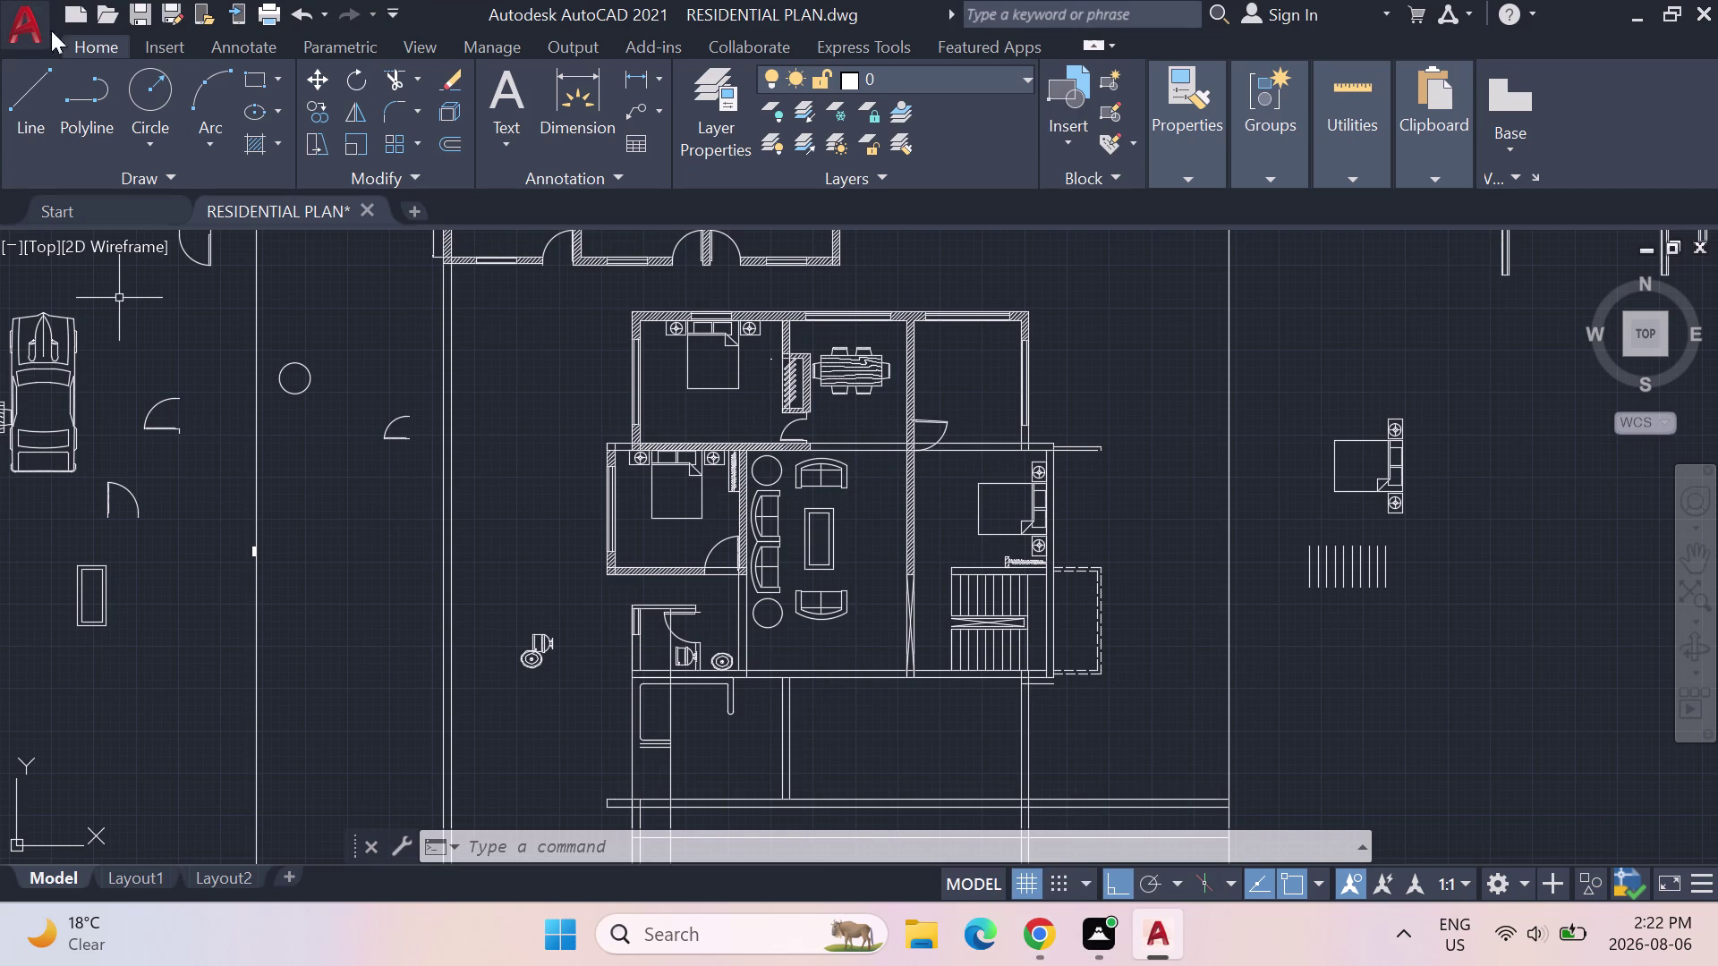